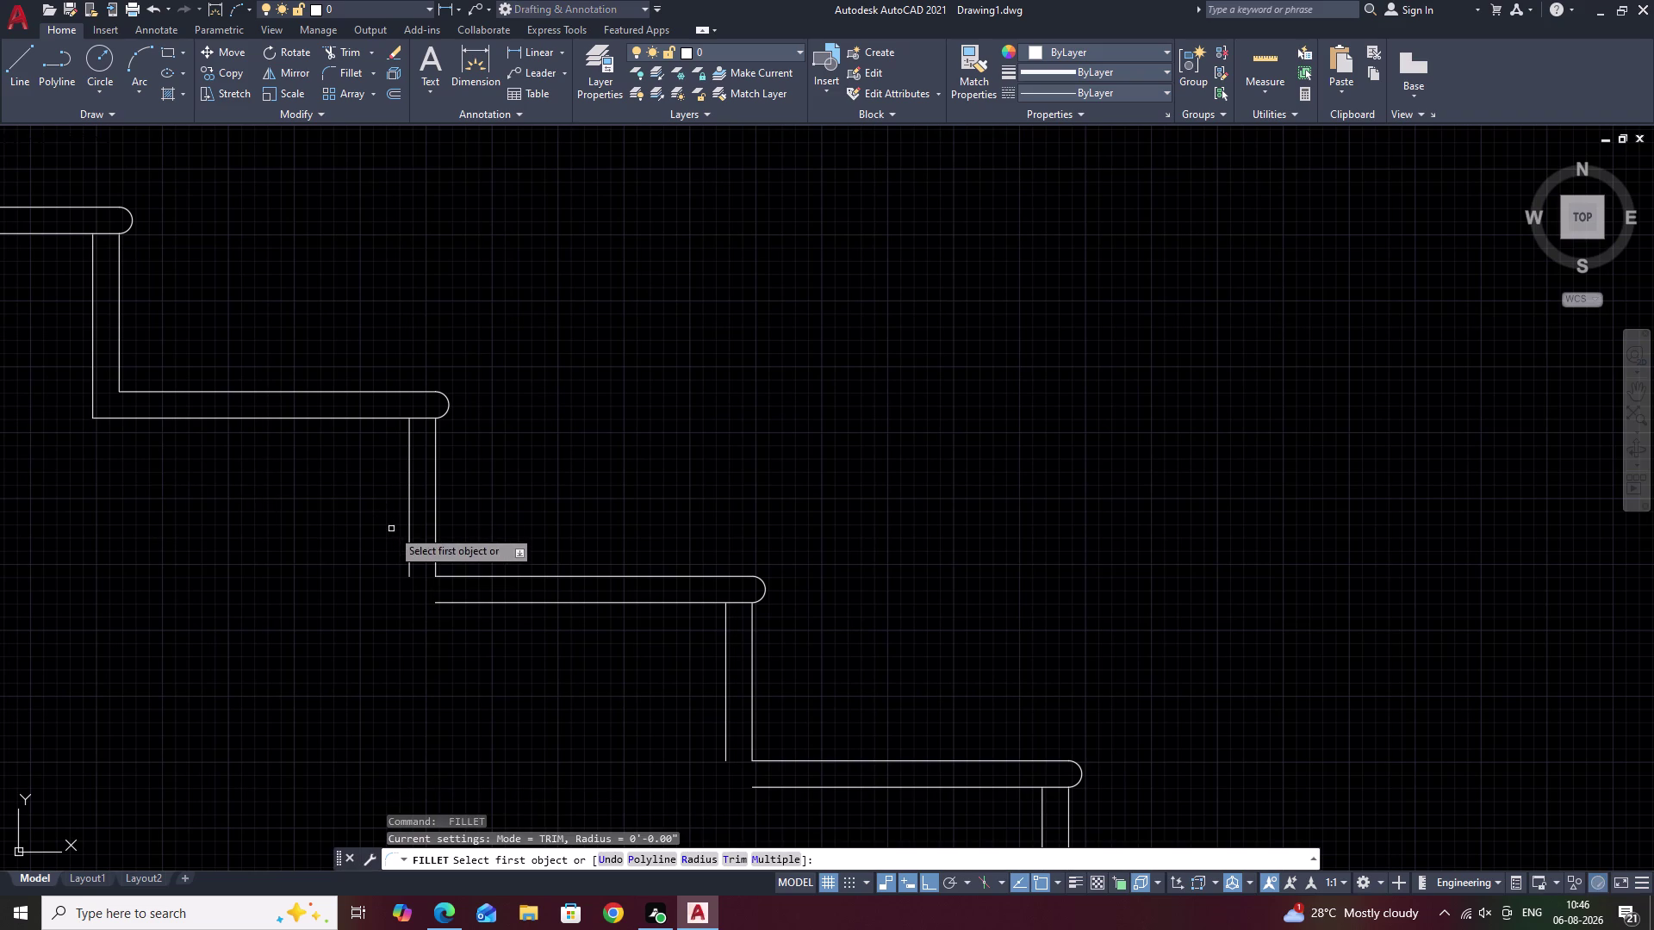
Square the first three riser-to-tread corners with zero-radius fillets.
click(410, 544)
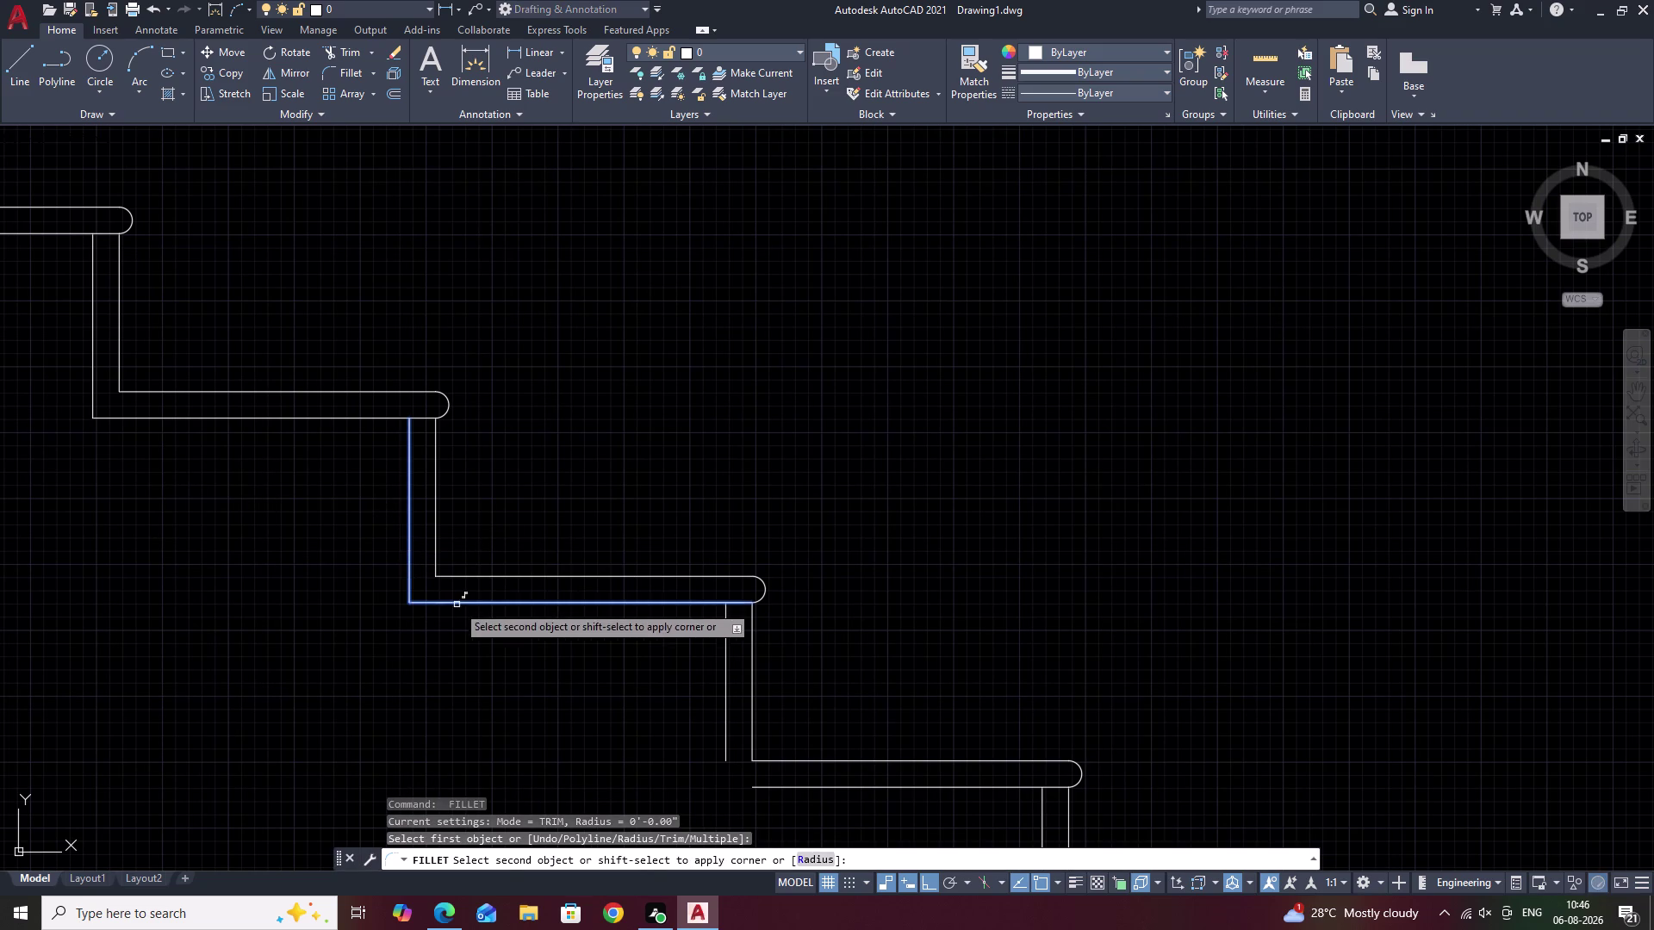
click(457, 605)
middle_drag(441, 644, 33, 337)
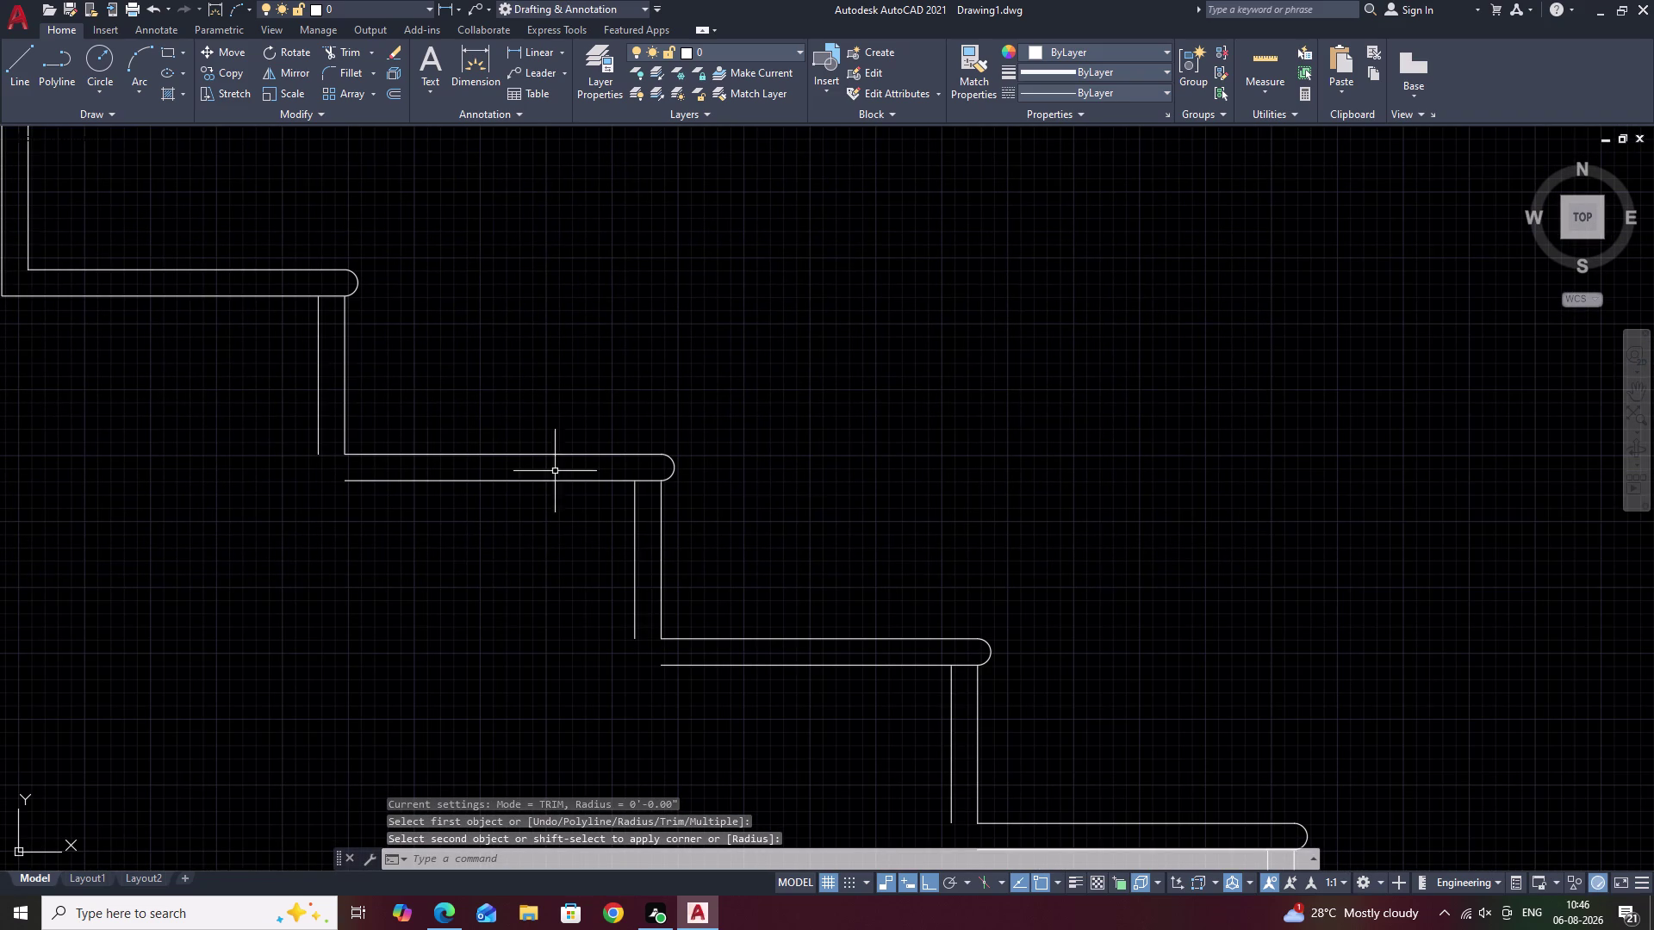
key(space)
click(316, 412)
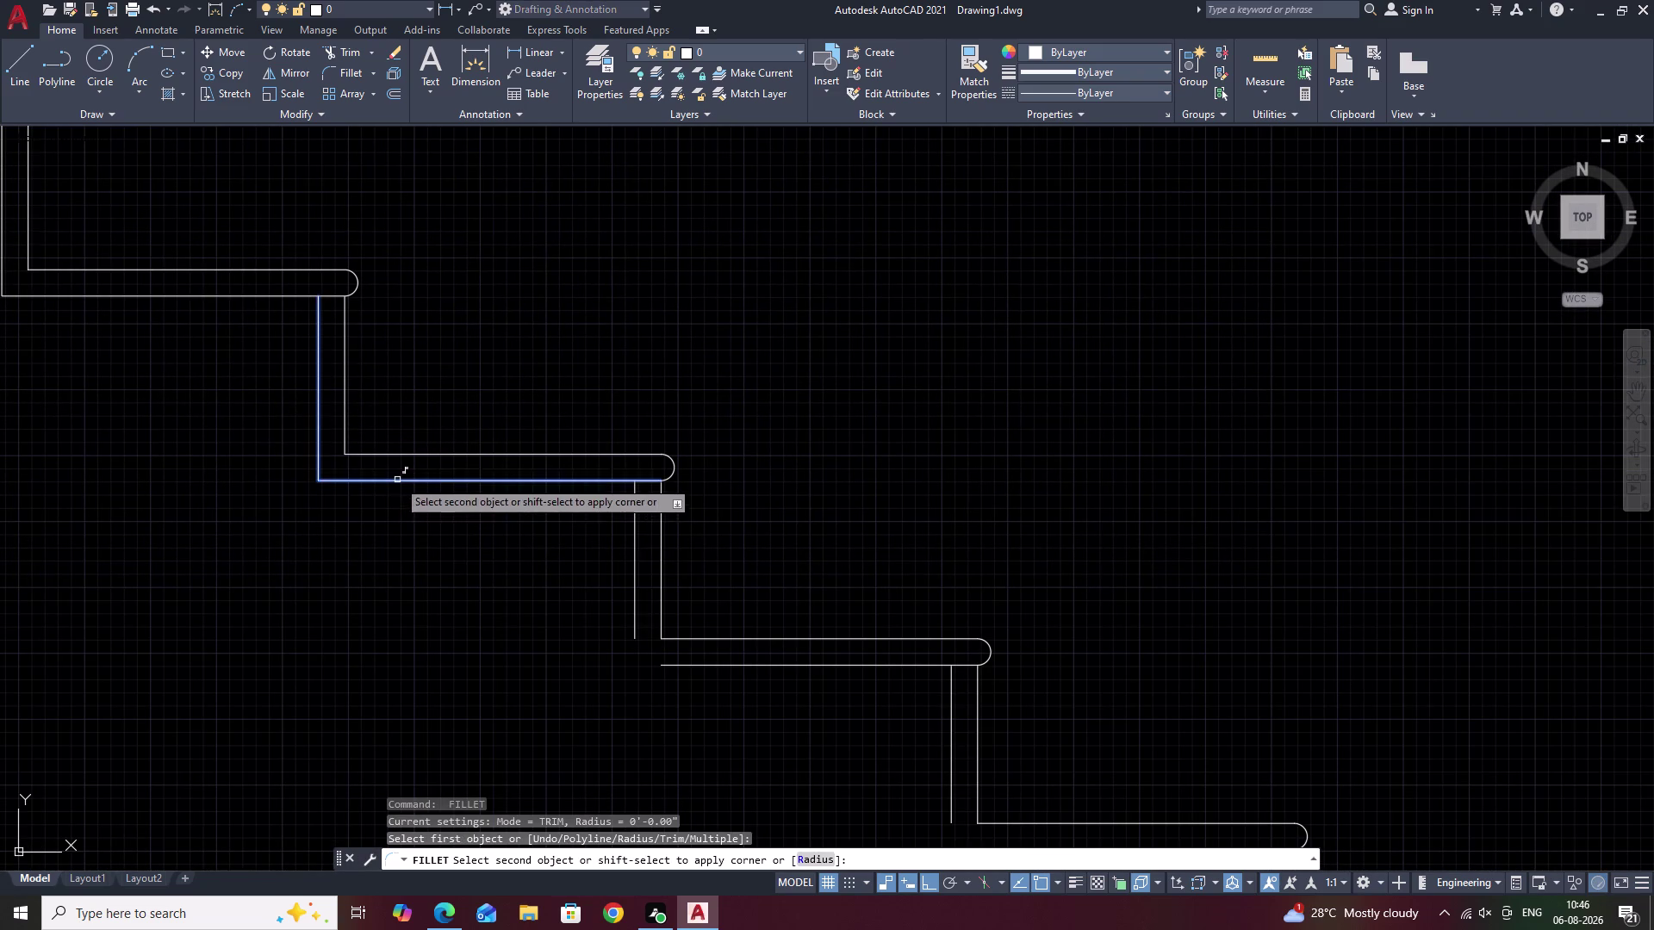
click(398, 480)
key(space)
click(636, 614)
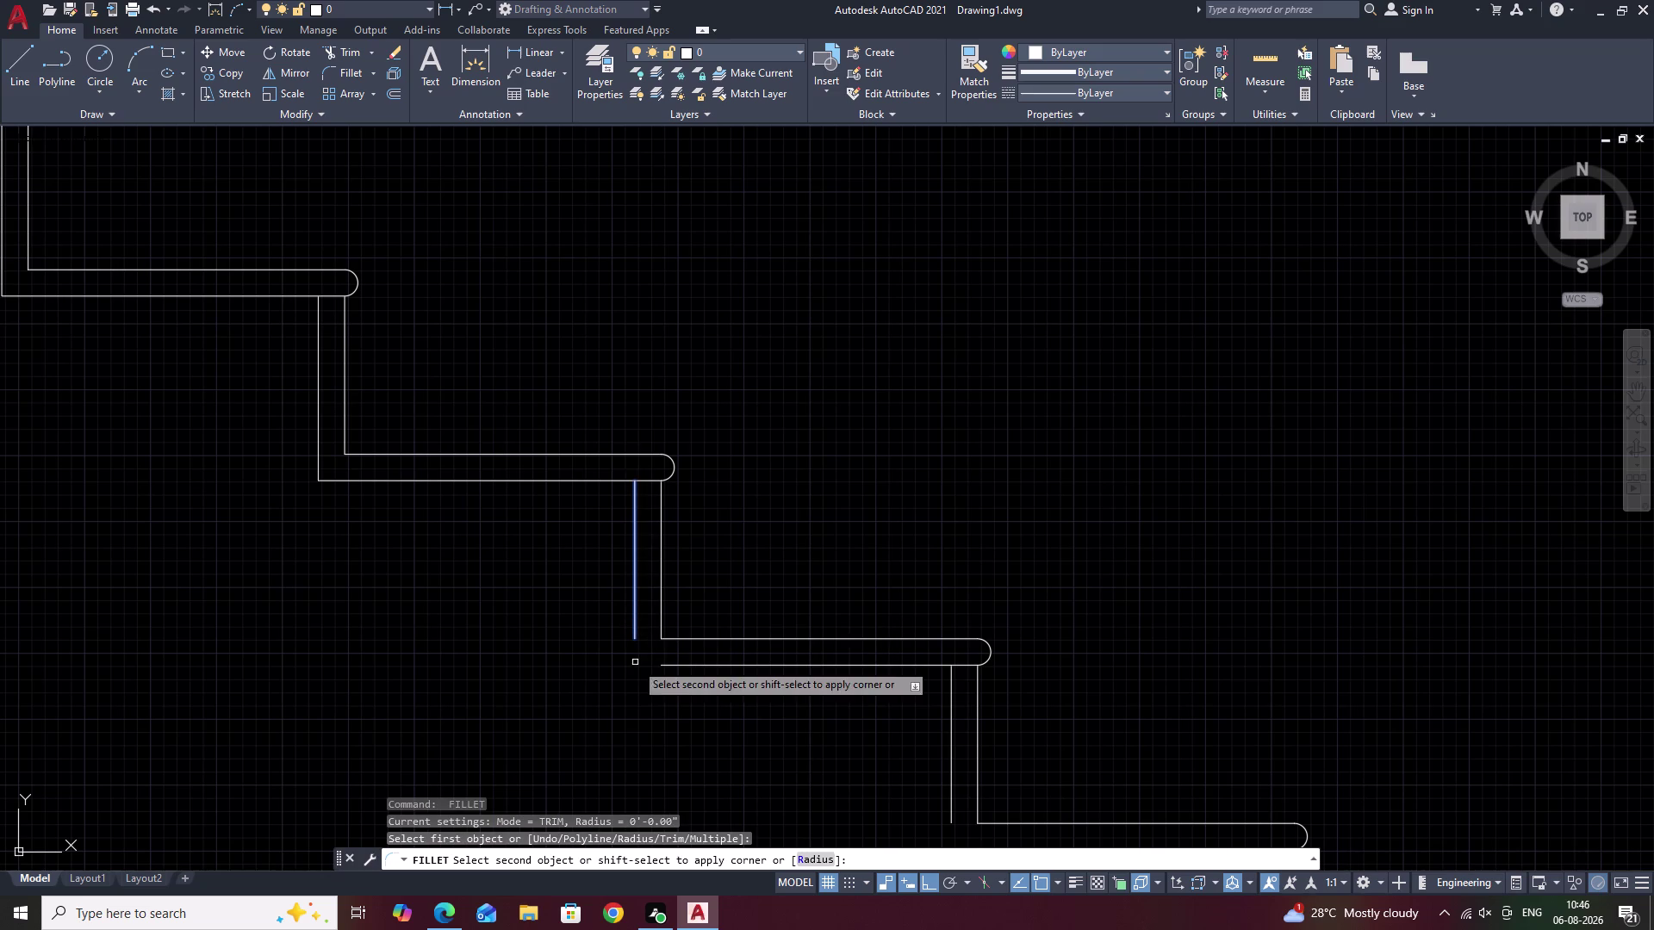
click(689, 665)
middle_drag(700, 712, 634, 529)
Zero-radius fillet the fourth riser to its tread and the upper riser to the landing.
key(space)
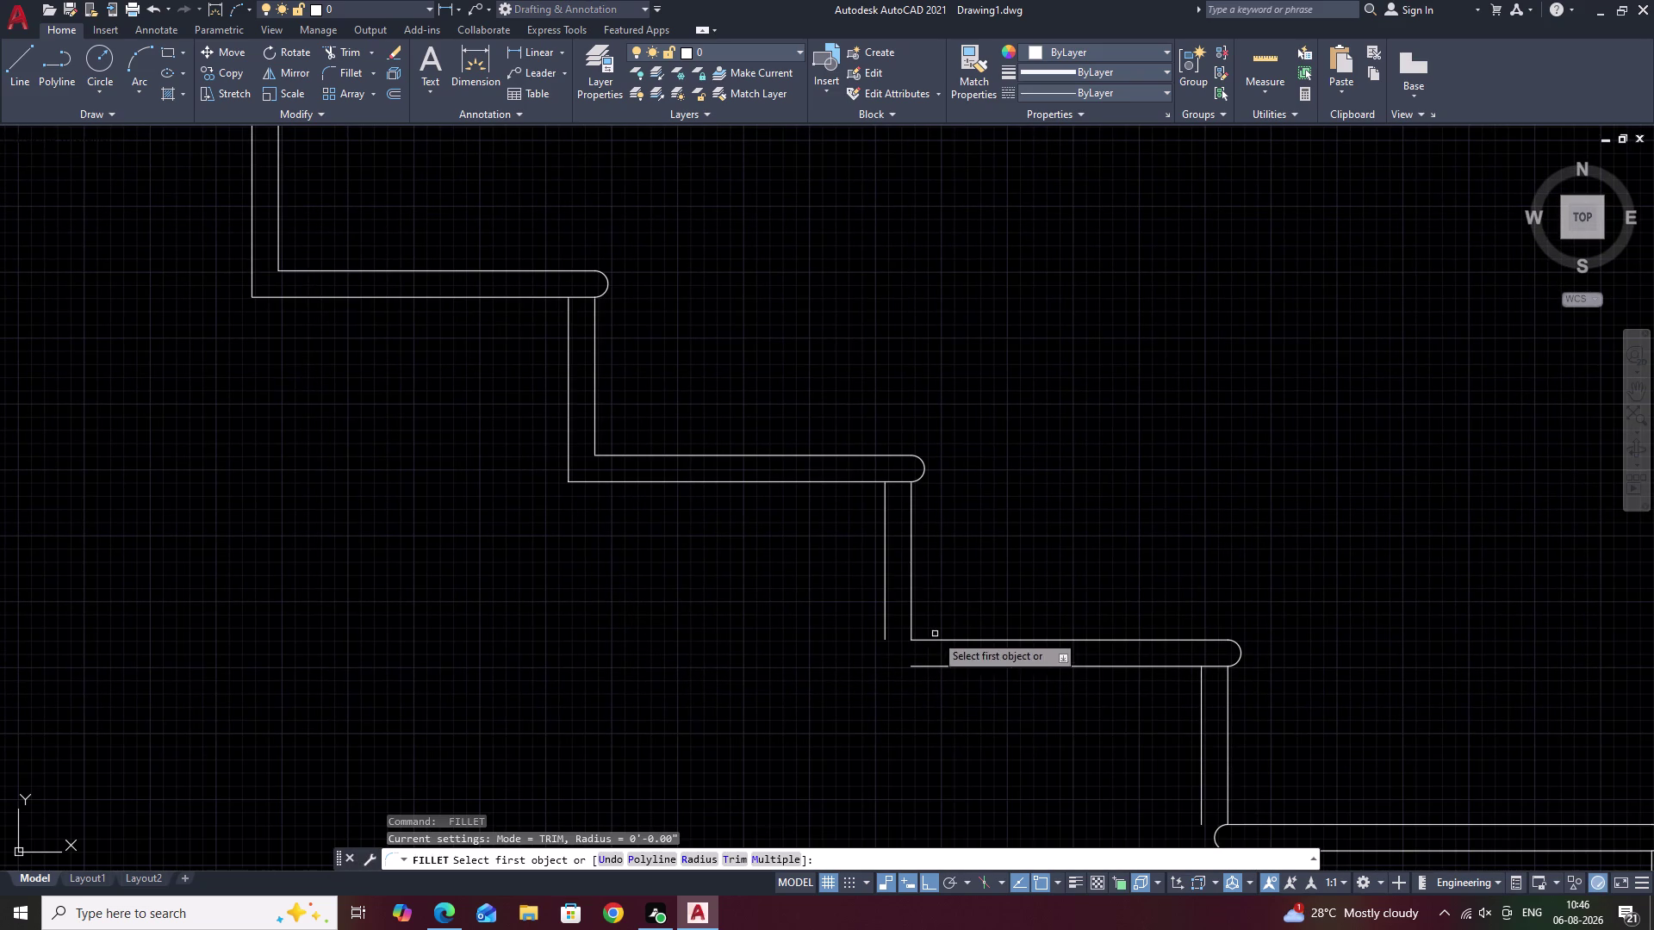
click(876, 629)
click(886, 628)
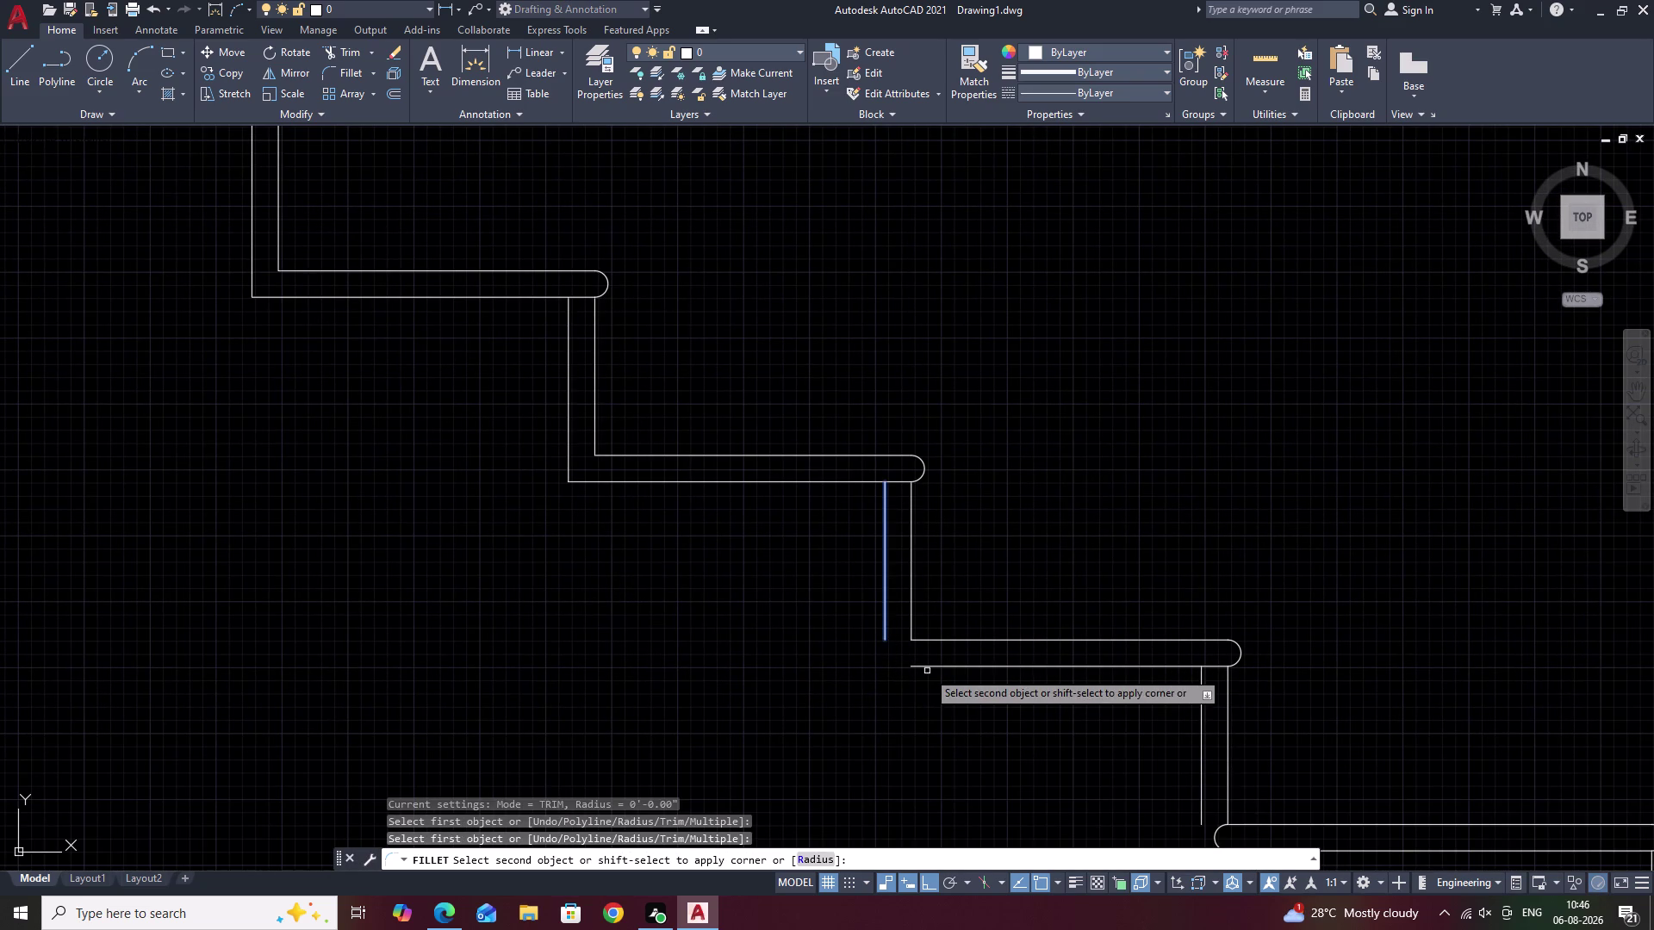
click(939, 664)
middle_drag(939, 709, 690, 414)
key(space)
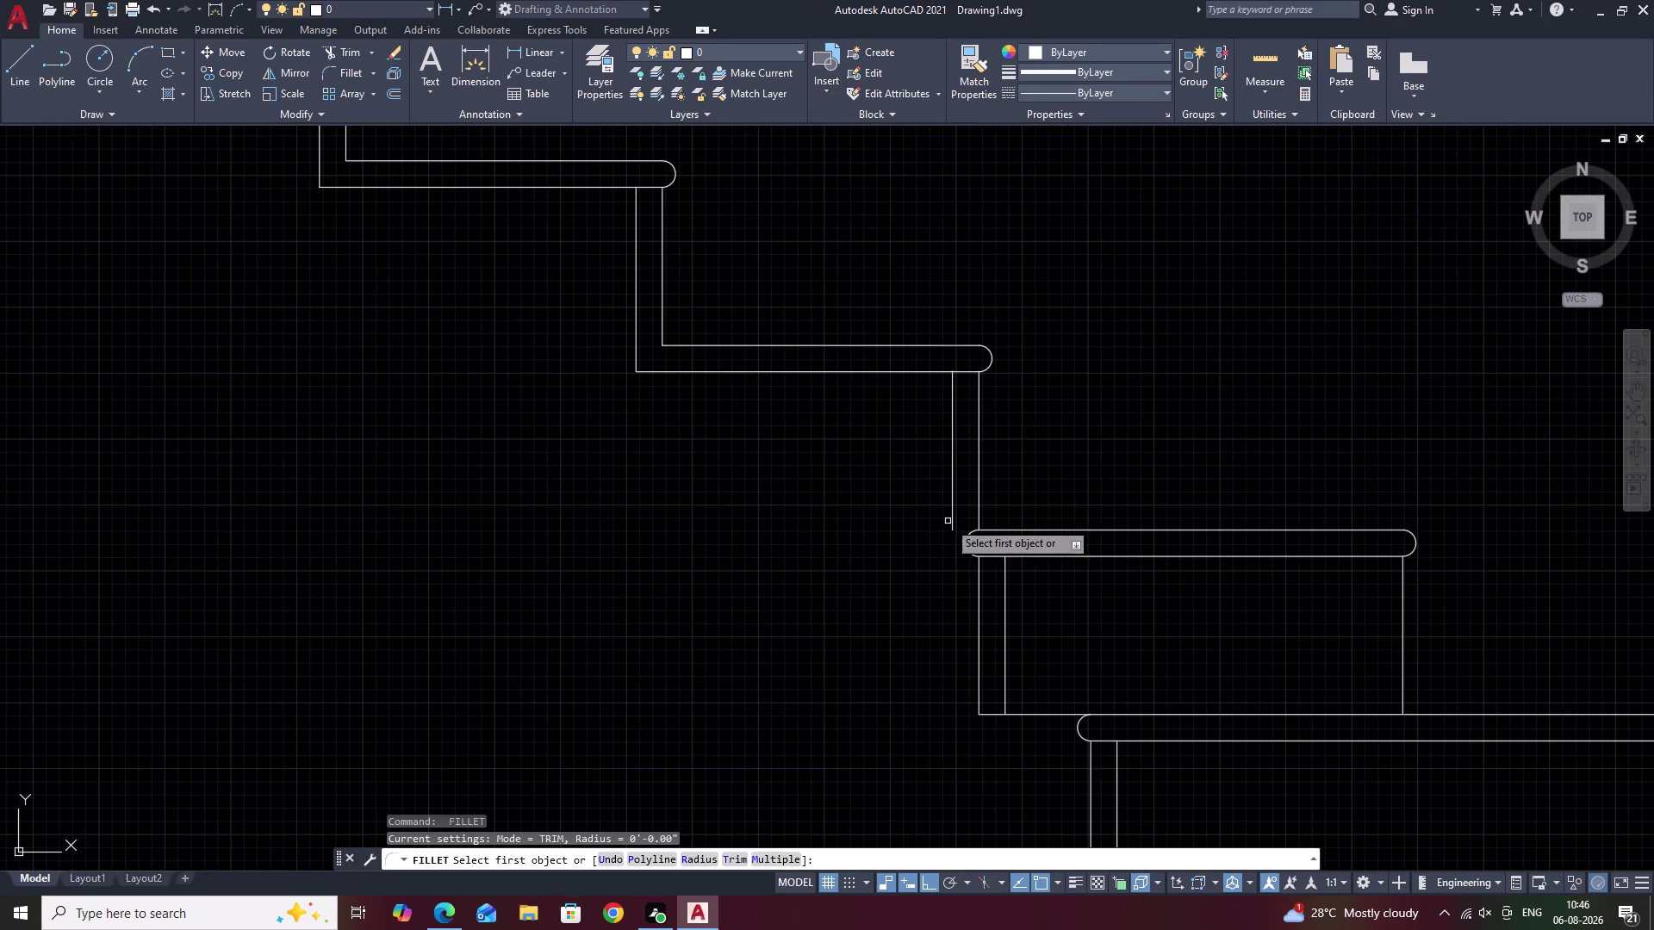
click(951, 527)
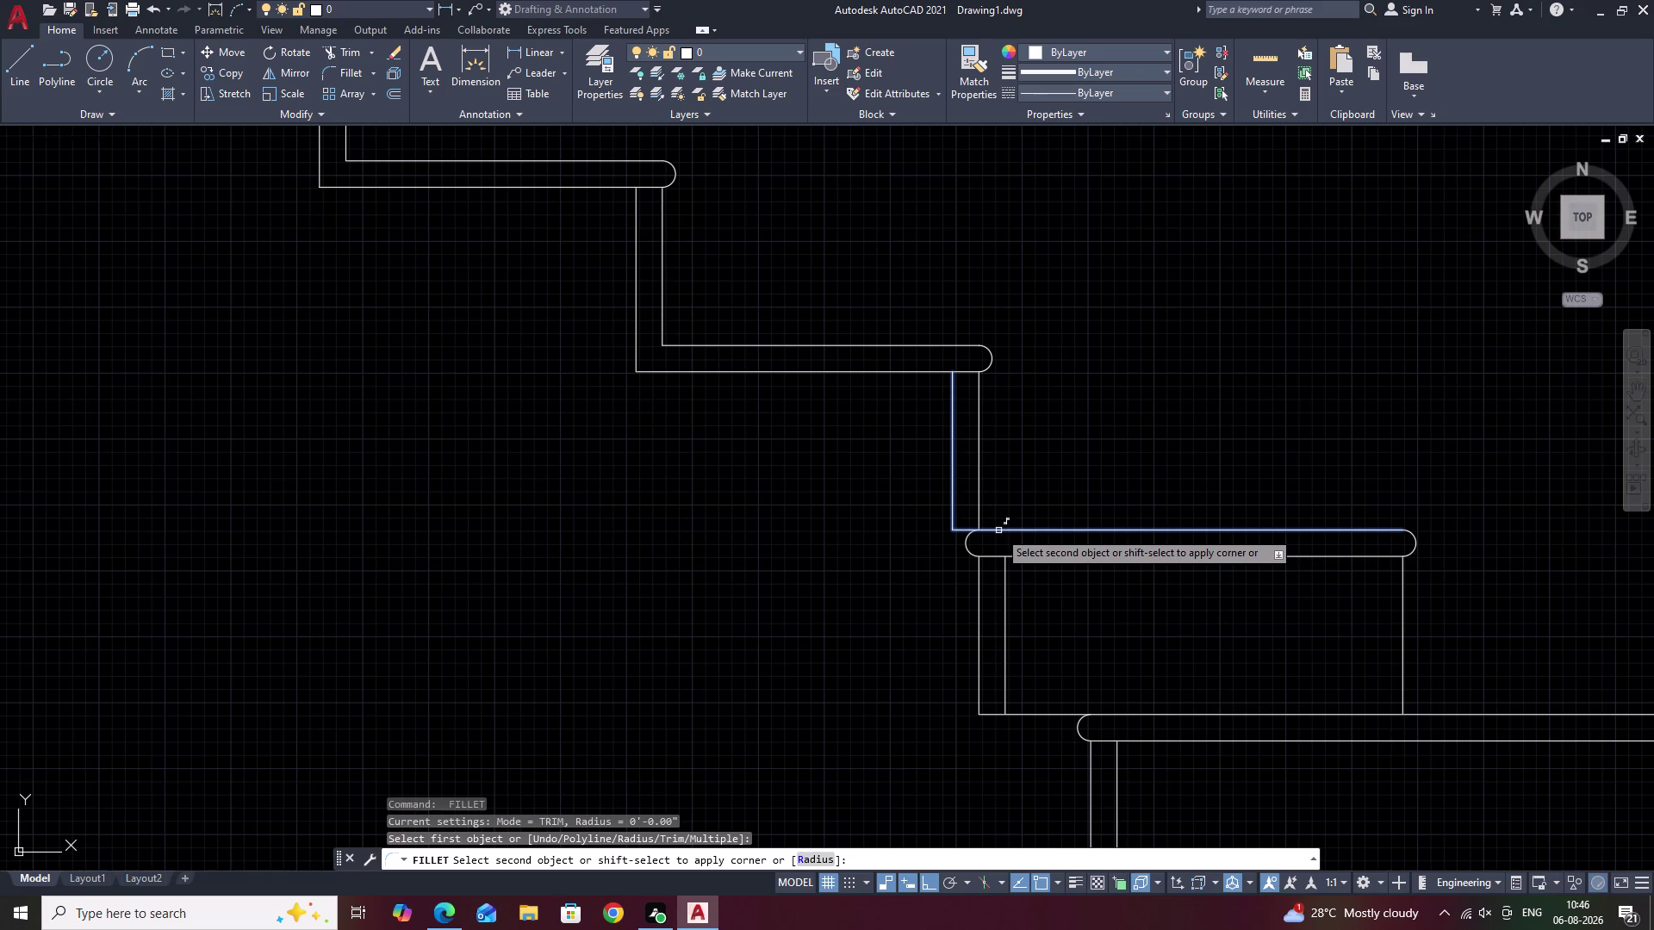
click(998, 530)
scroll(down, 3)
middle_drag(852, 635, 1041, 636)
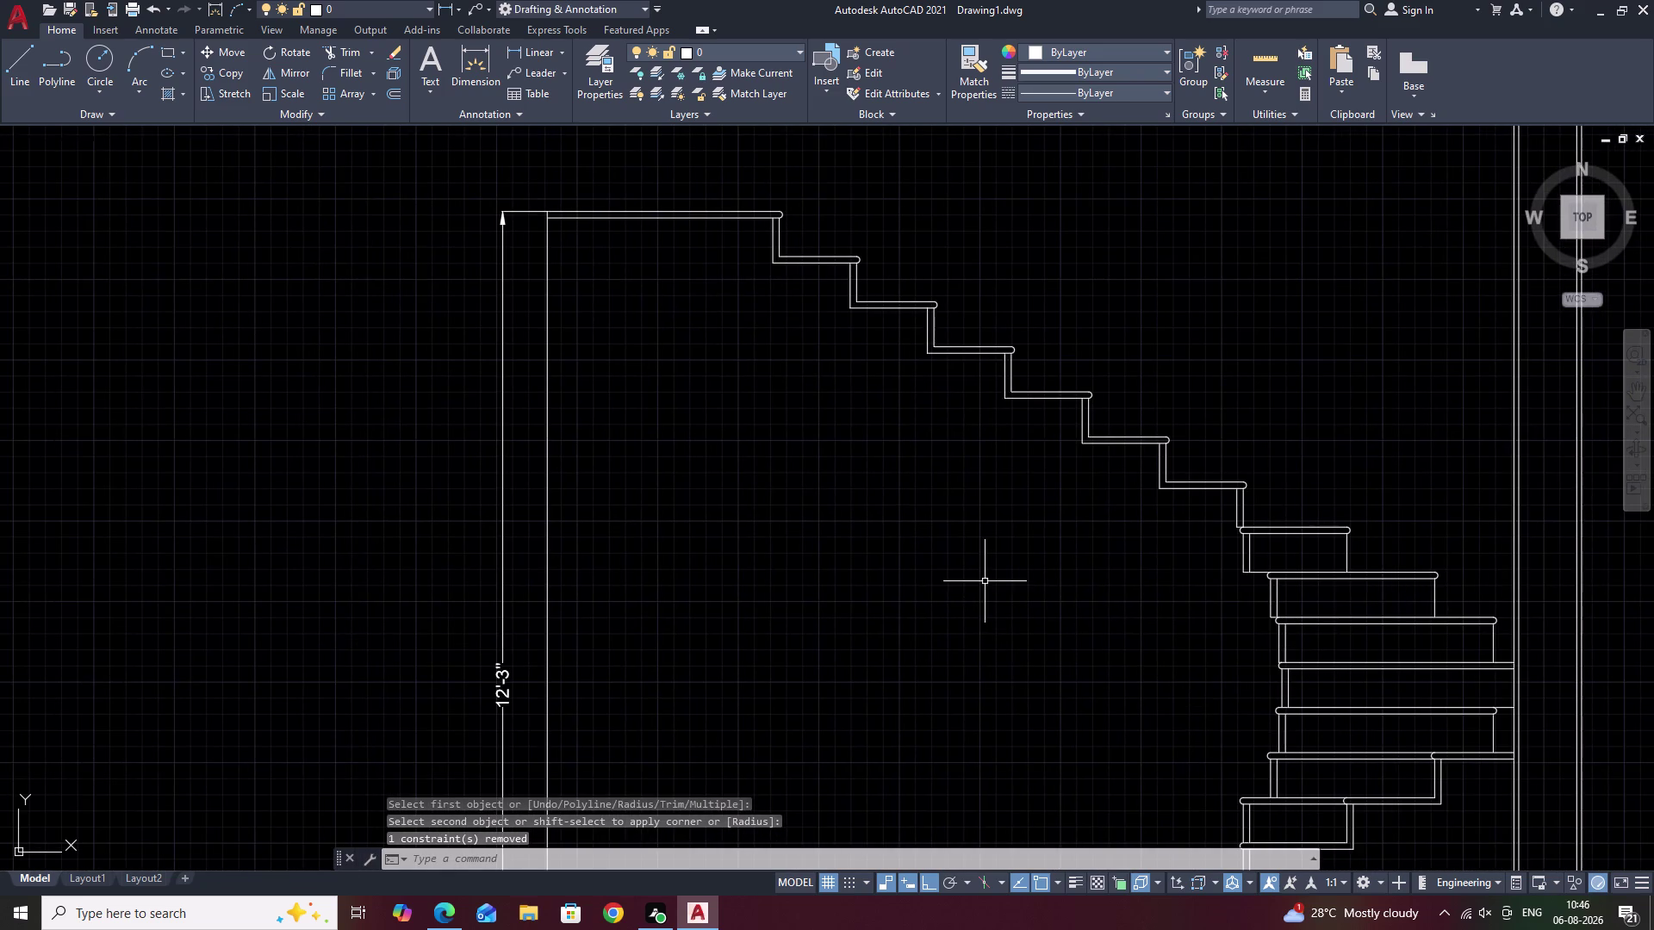
key(Escape)
scroll(down, 3)
middle_drag(984, 591, 966, 519)
scroll(up, 3)
middle_drag(963, 656, 974, 283)
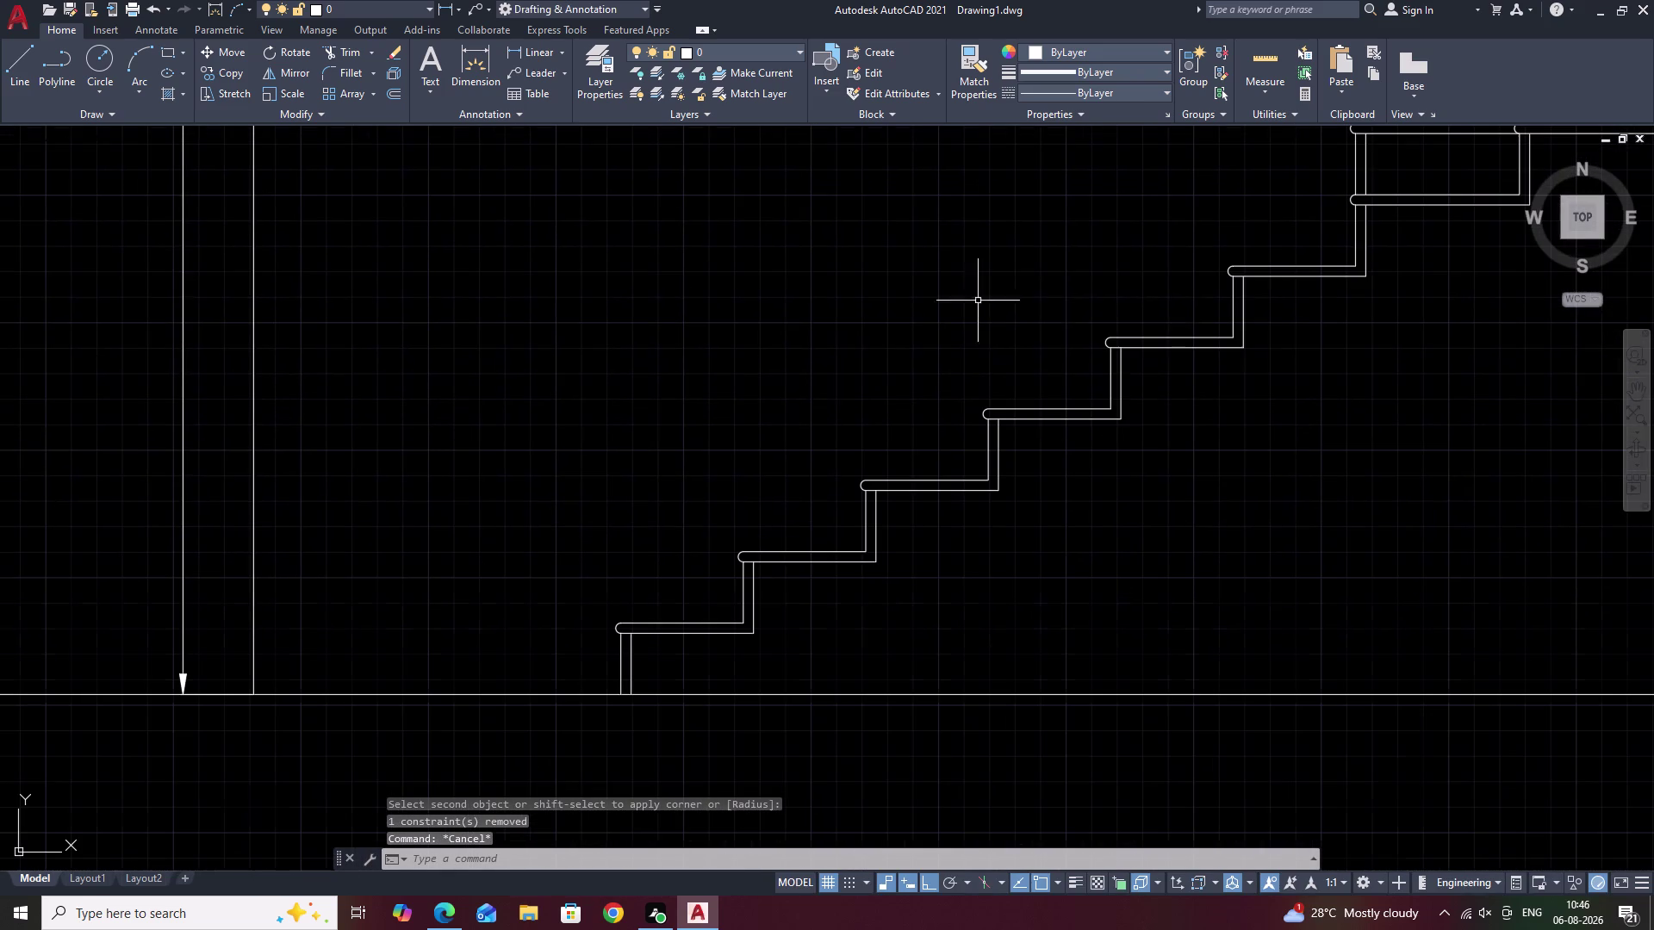
Extend the first five lower-flight riser lines down to their treads with EX.
text(EX)
key(space)
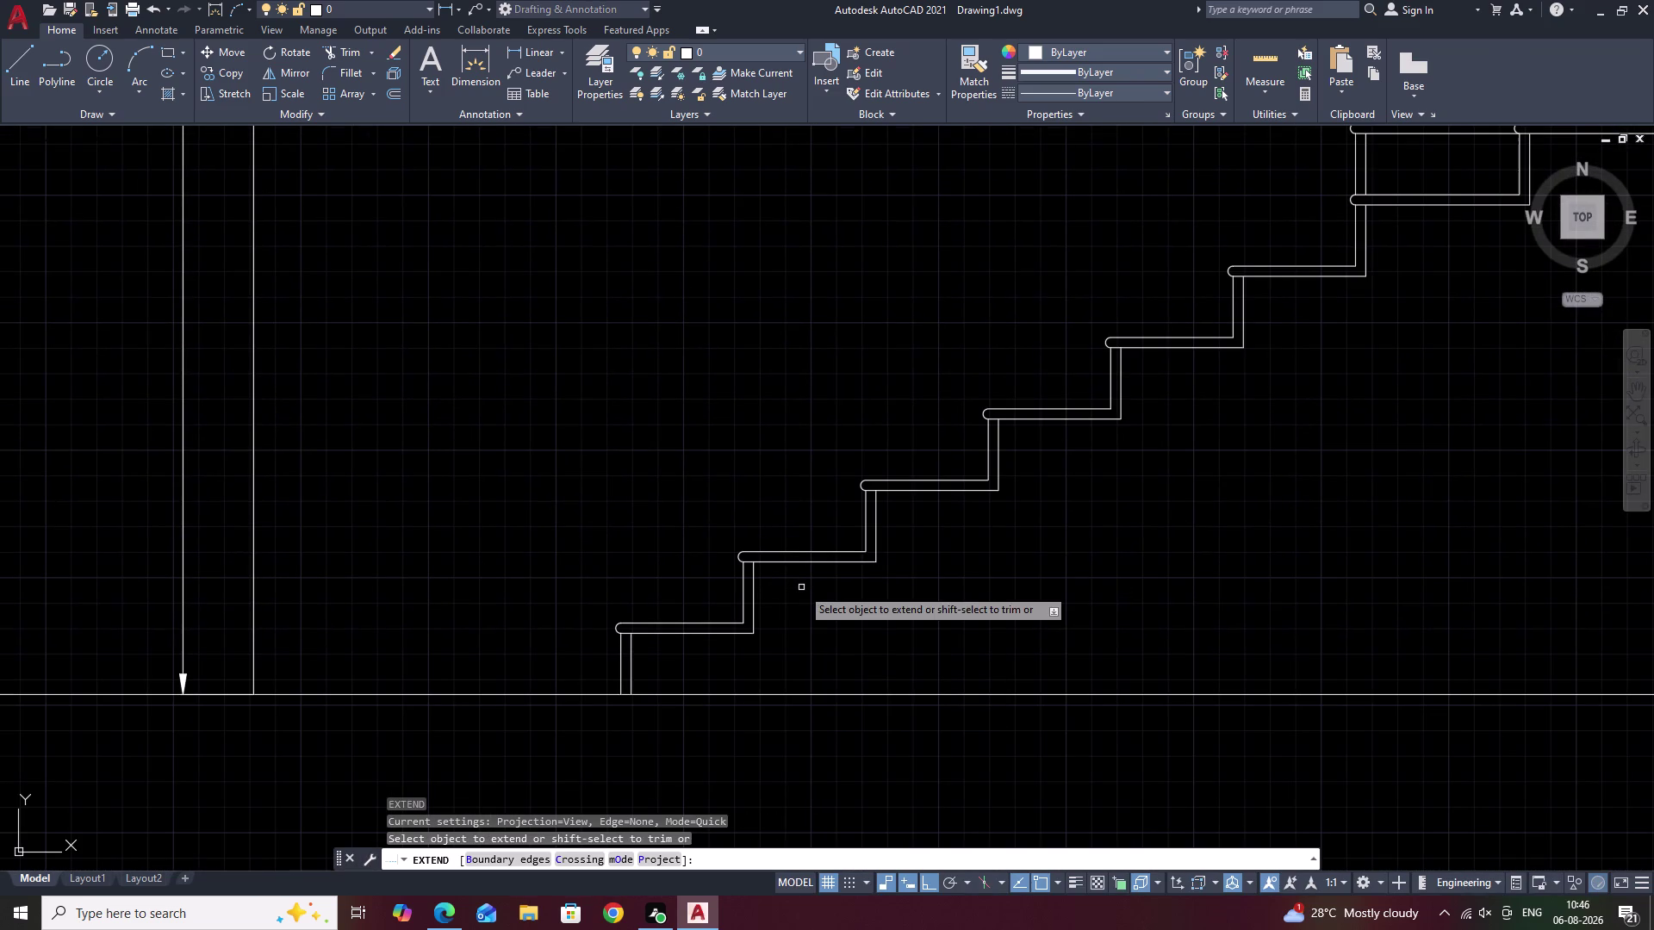
click(745, 599)
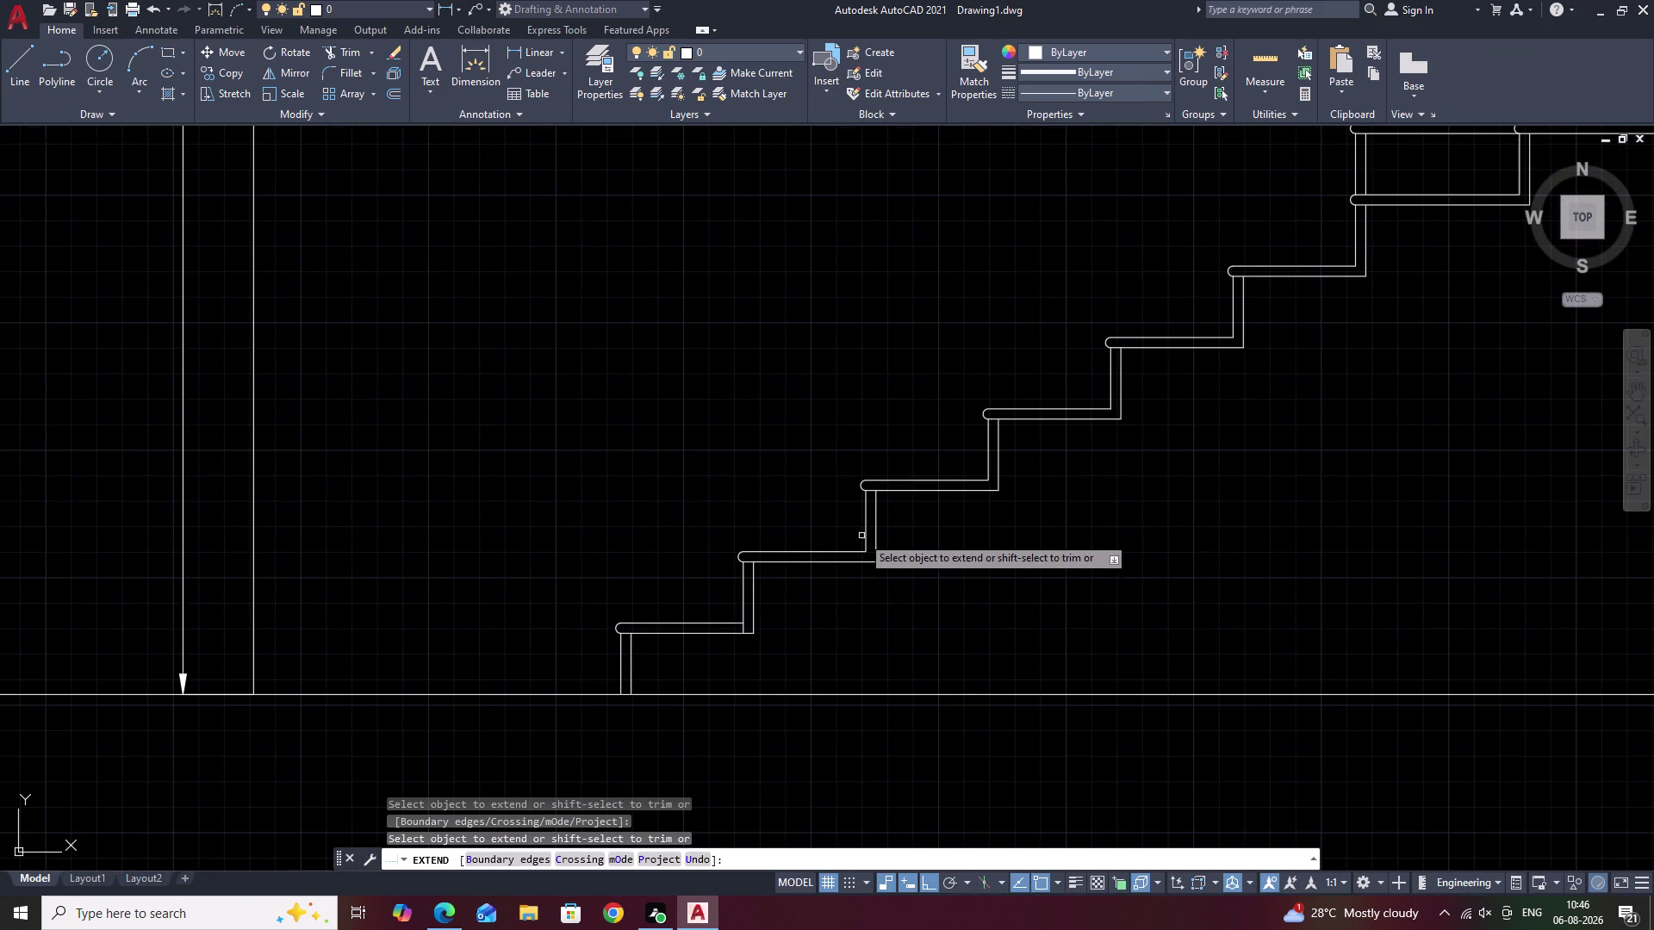
click(864, 532)
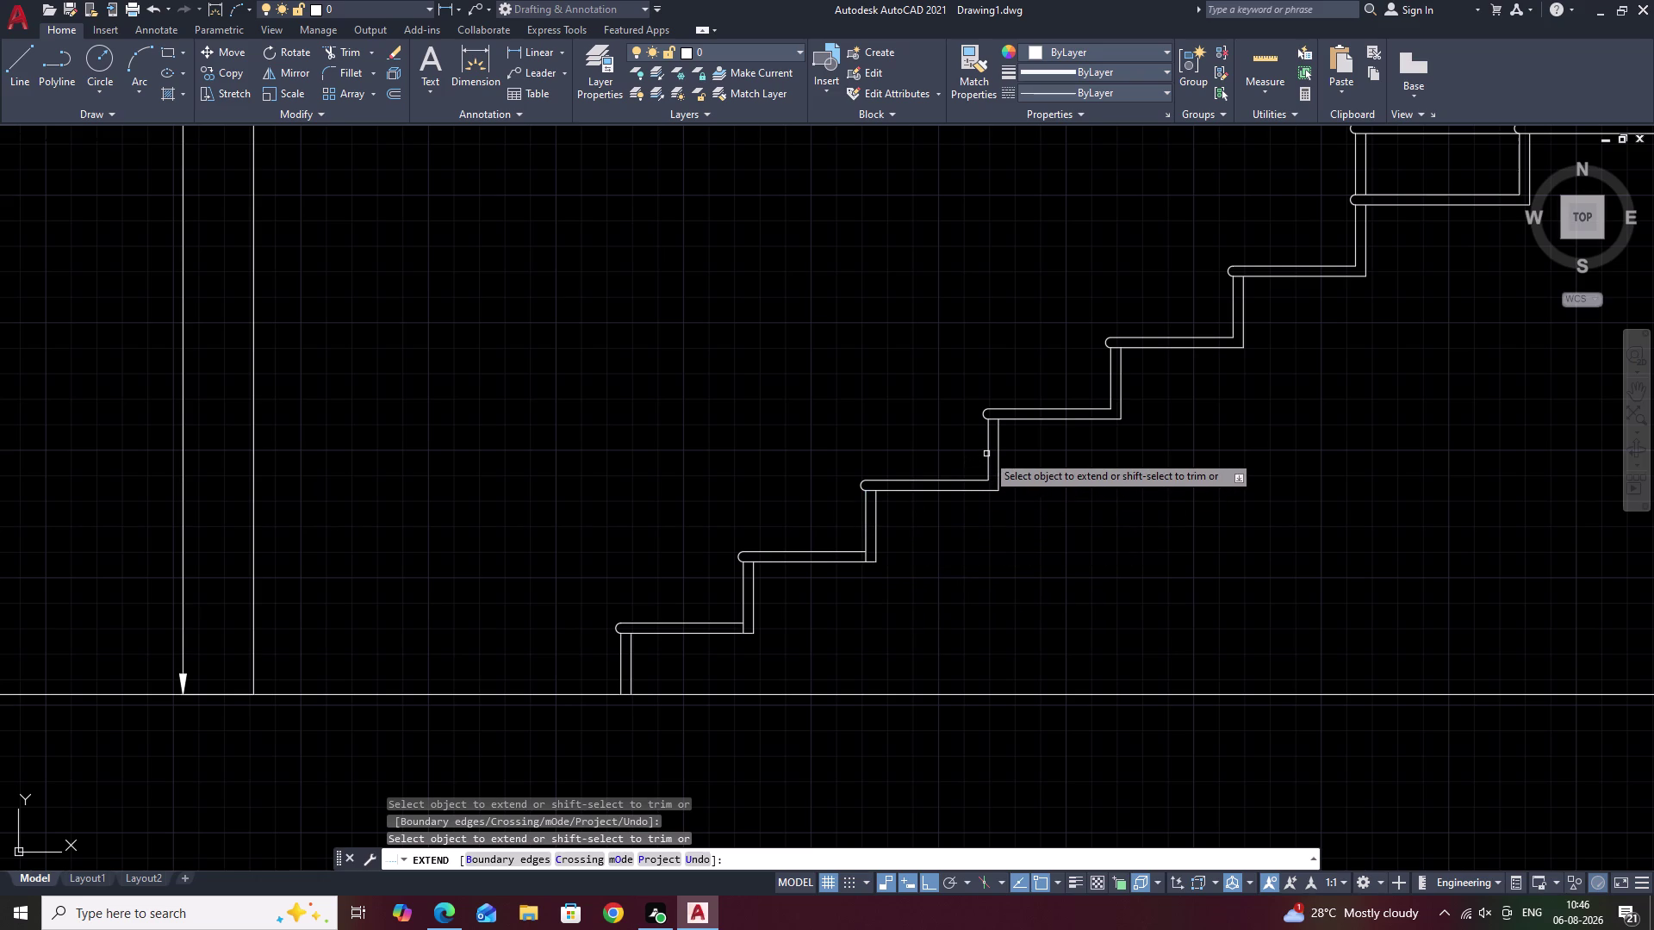
click(987, 454)
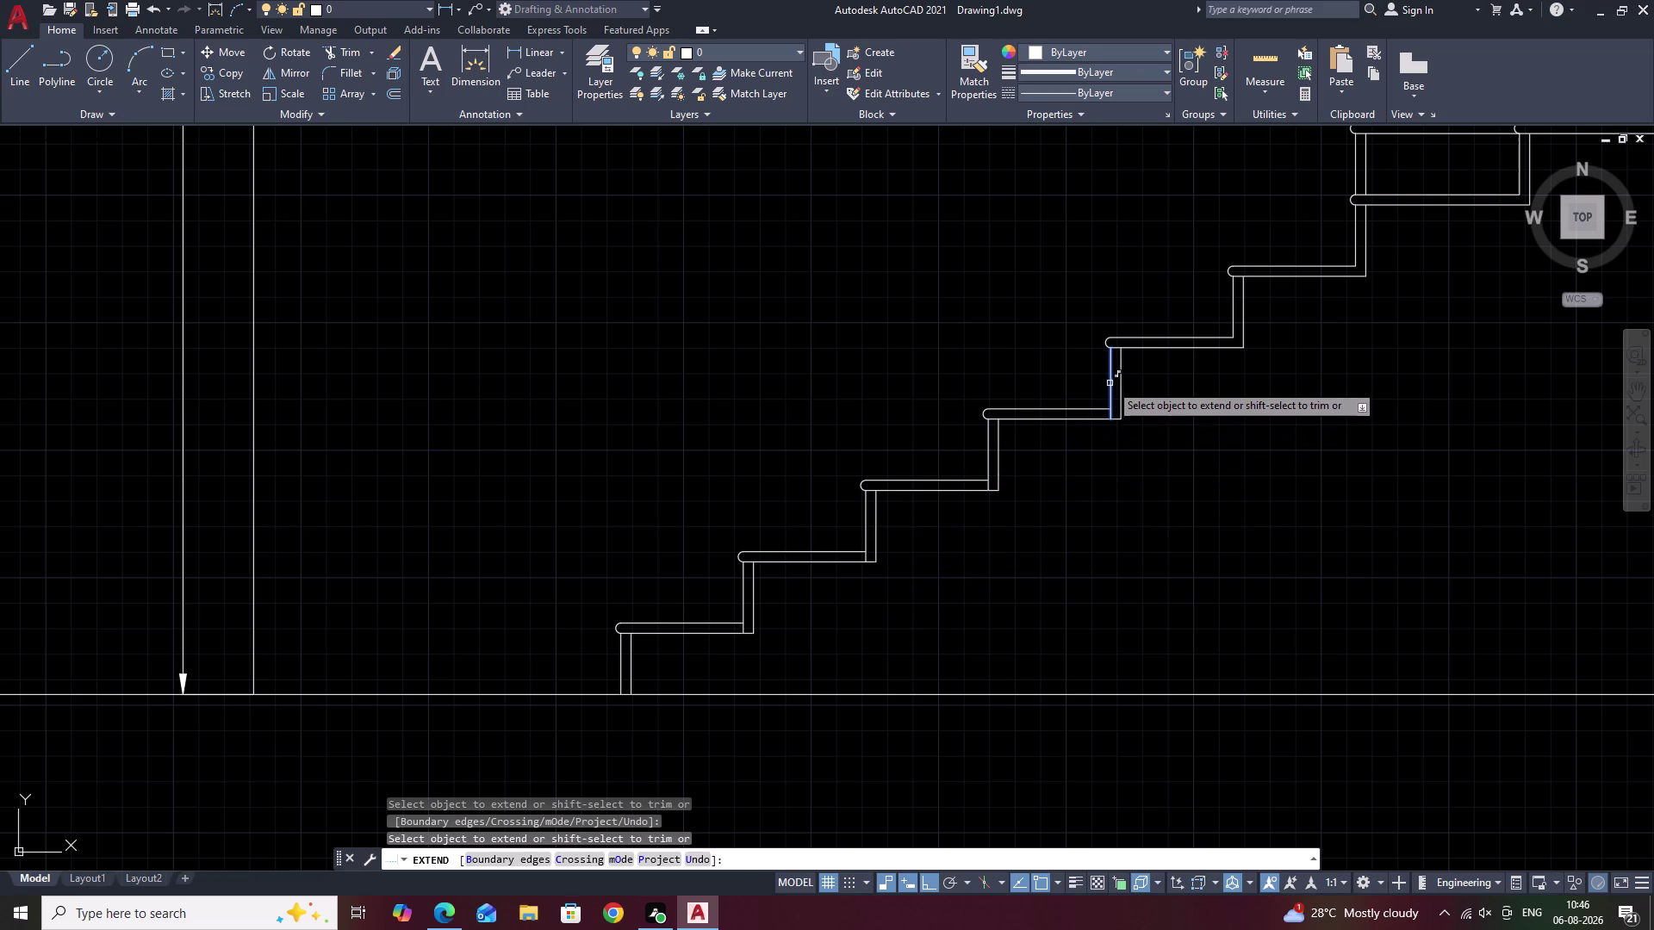
click(1110, 383)
click(1232, 320)
middle_drag(1297, 323, 1182, 438)
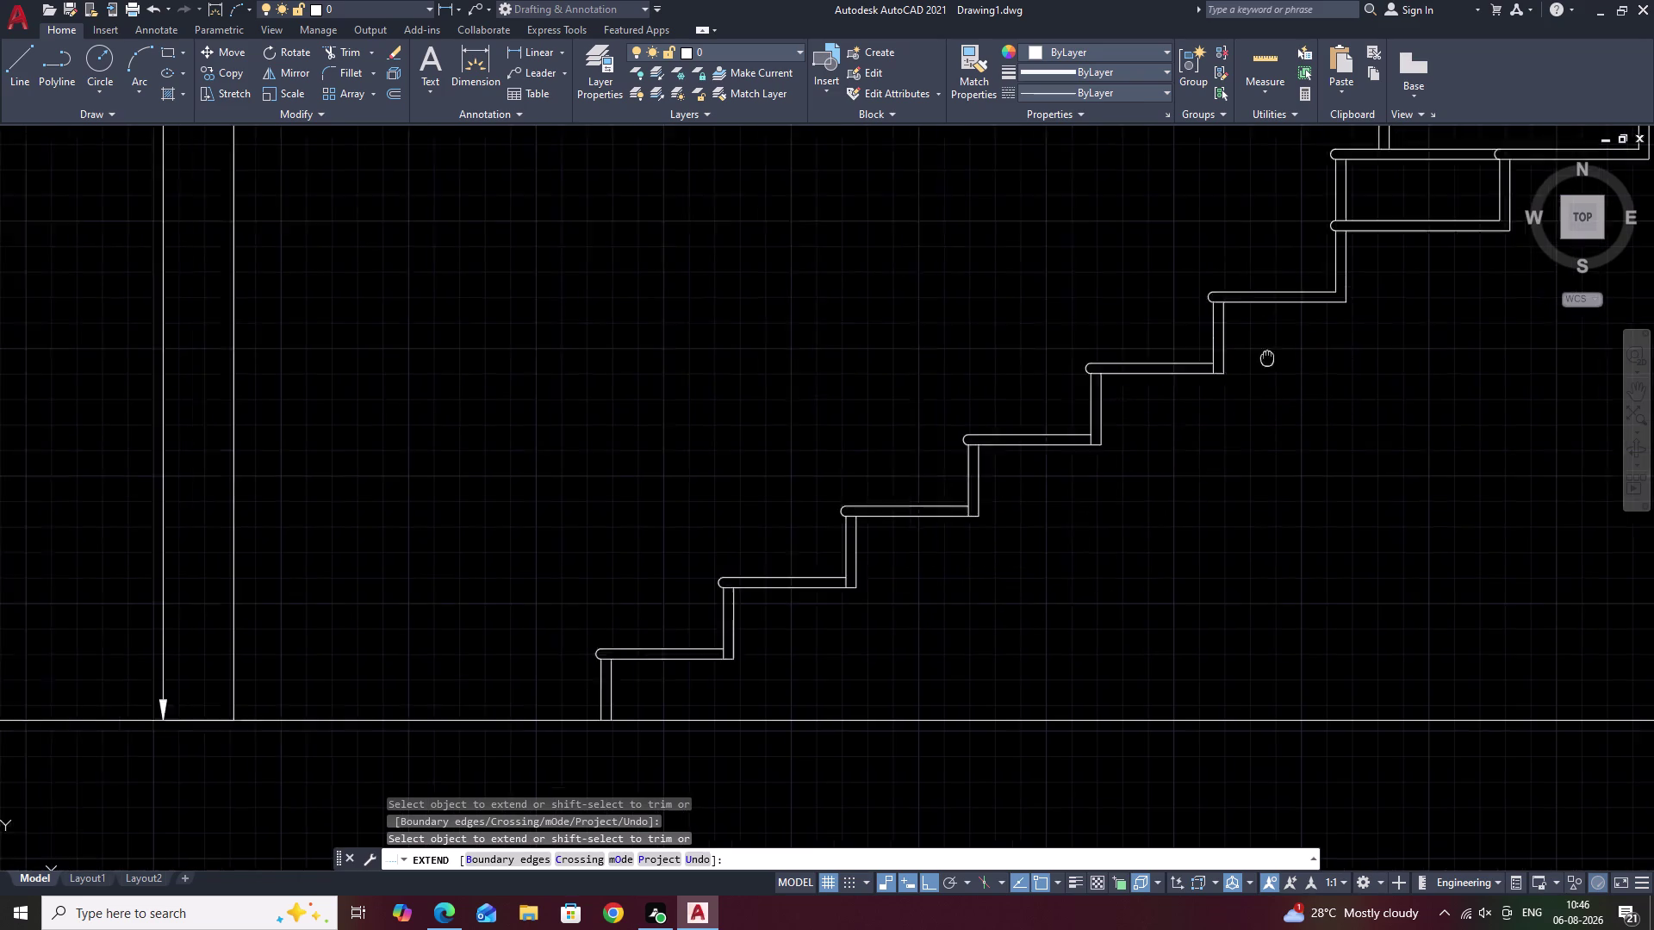
middle_drag(1182, 438, 899, 701)
Extend two more risers and the riser near the landing down to their treads.
click(958, 630)
middle_drag(1122, 632, 995, 701)
click(991, 627)
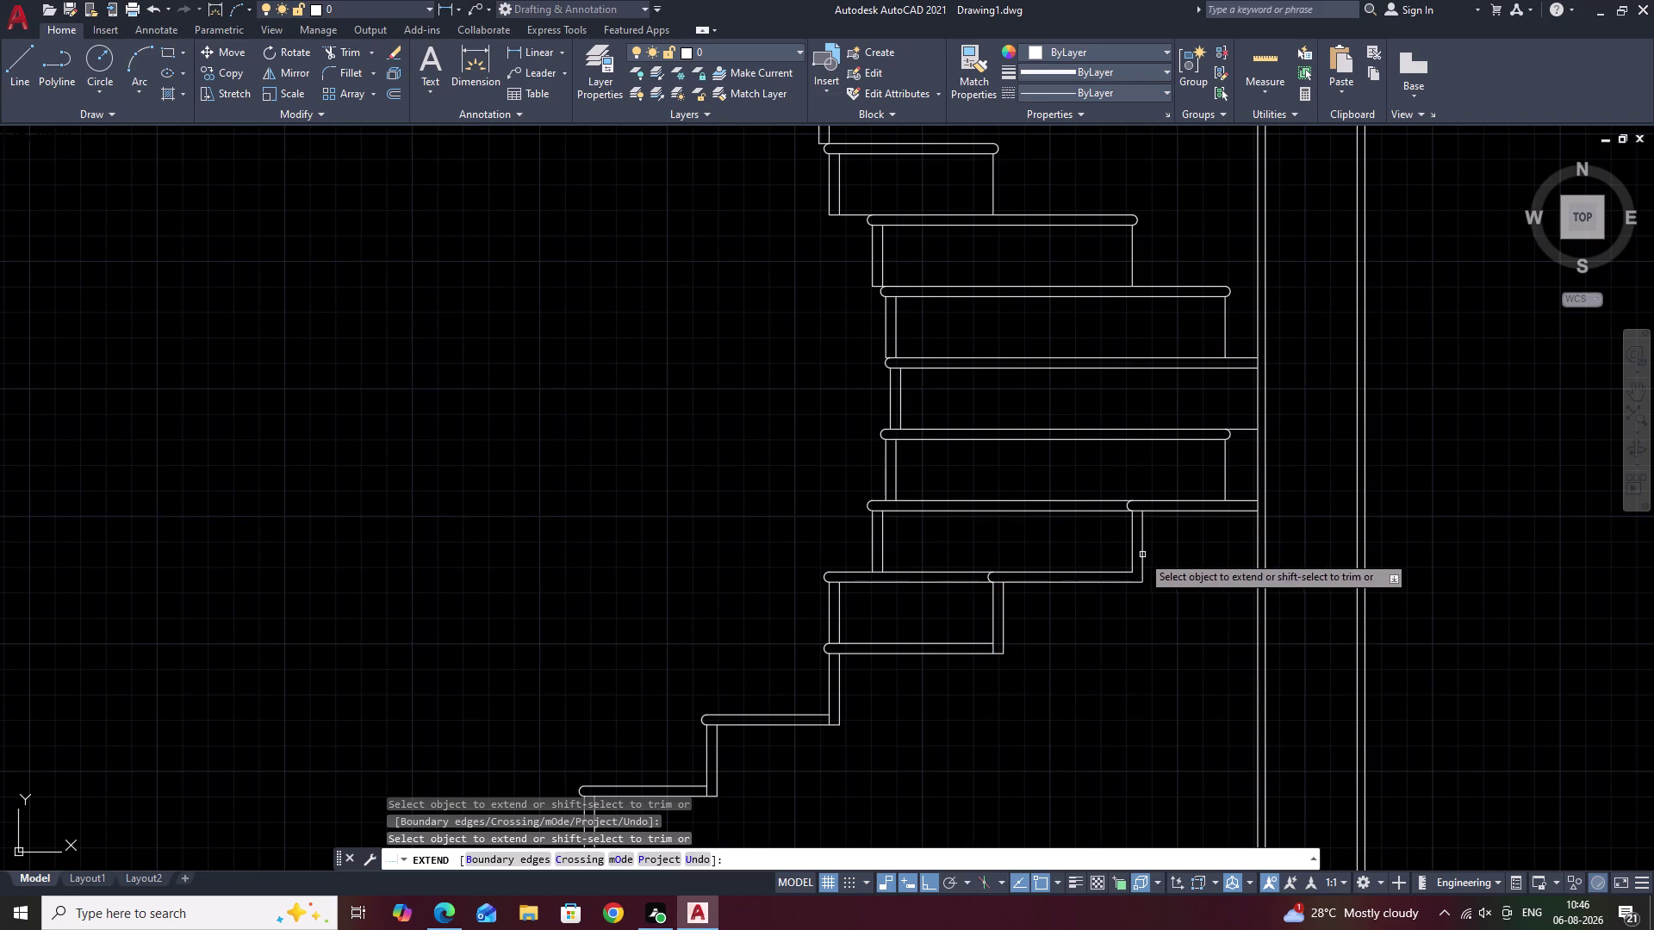
click(1134, 553)
middle_drag(1079, 668, 1152, 828)
scroll(down, 3)
middle_drag(630, 405, 905, 647)
scroll(up, 3)
middle_drag(657, 417, 711, 605)
scroll(up, 3)
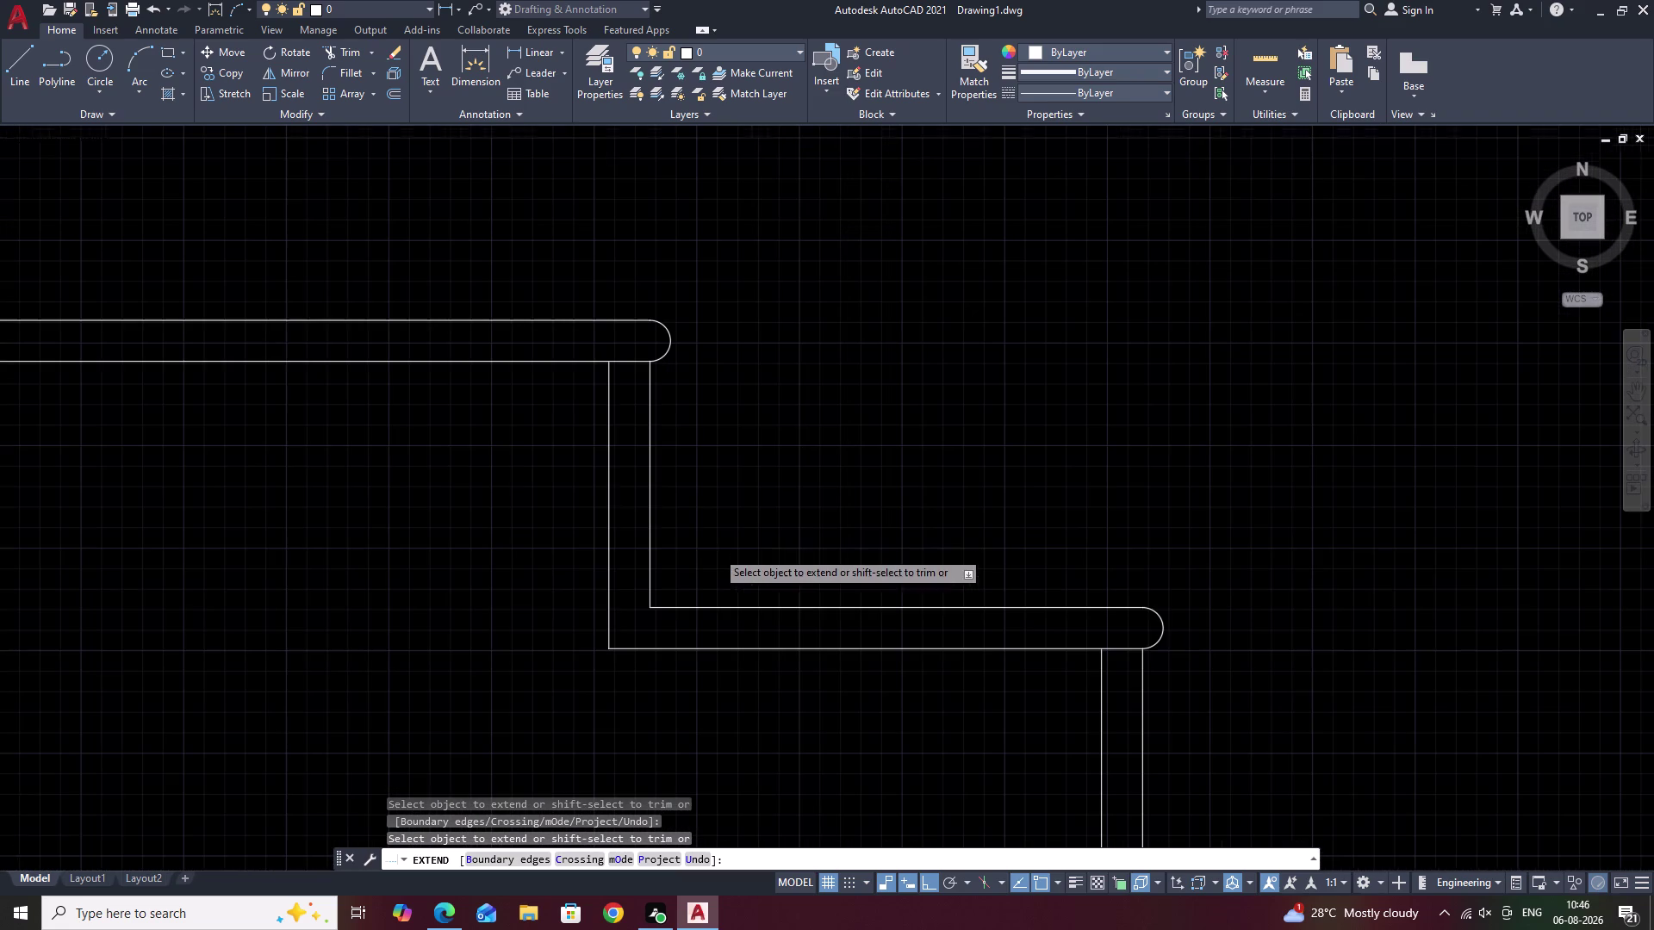
Extend three upper-flight riser lines down to their treads.
click(649, 564)
middle_drag(743, 765, 580, 389)
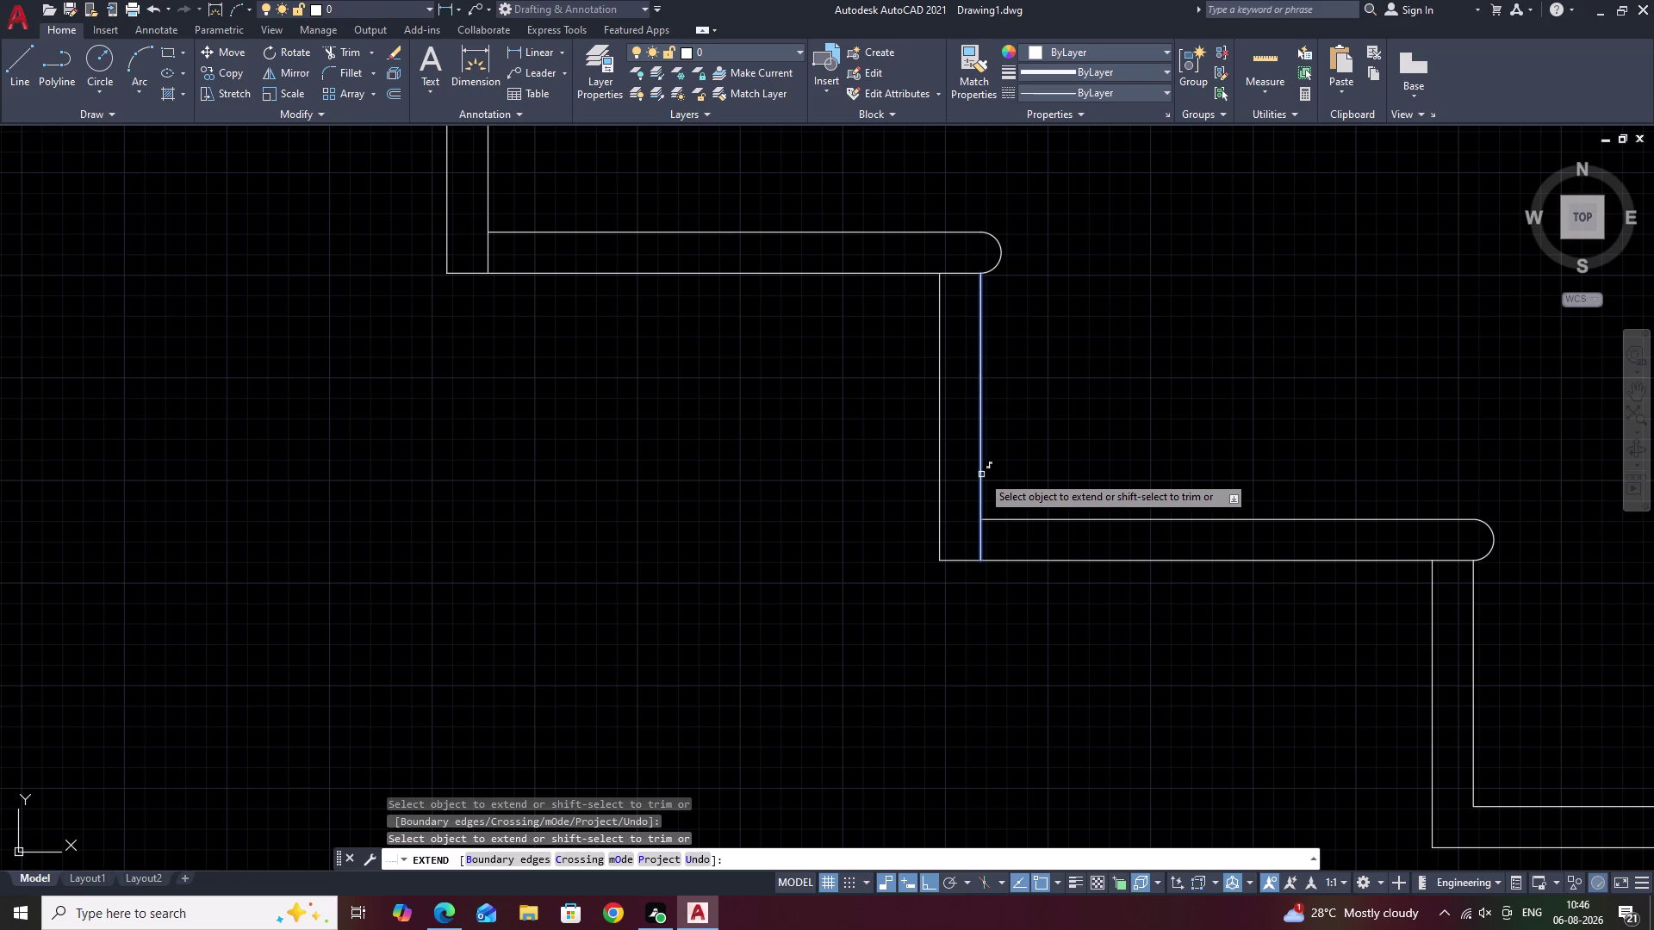
click(981, 475)
middle_drag(1021, 729, 926, 737)
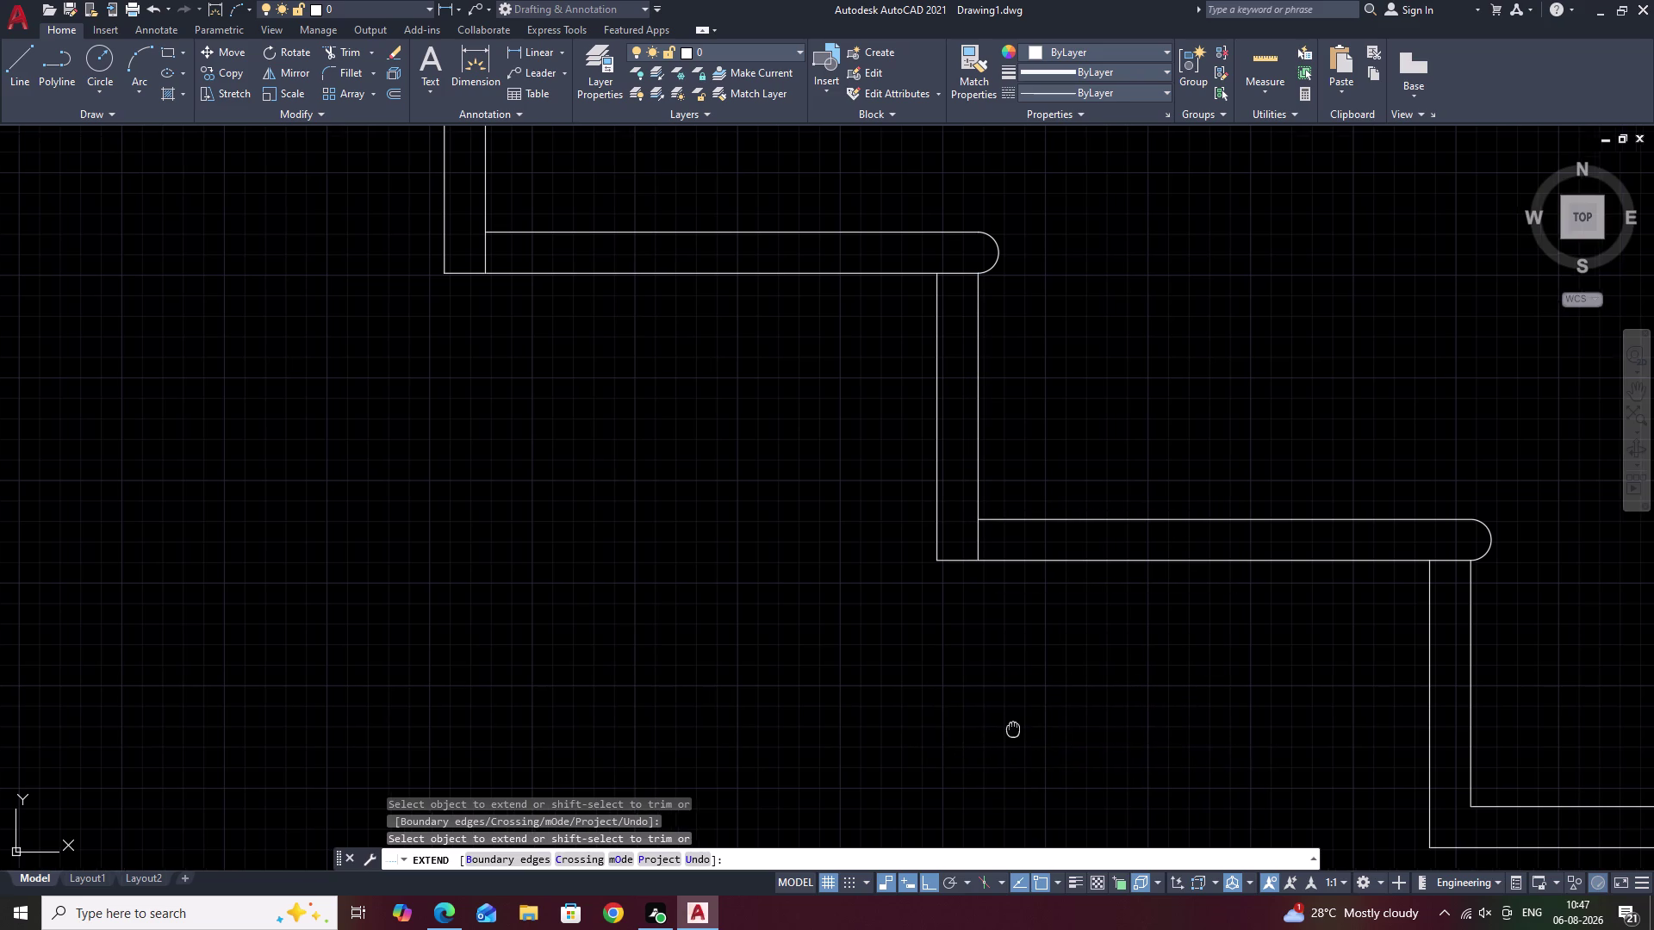
middle_drag(926, 737, 476, 657)
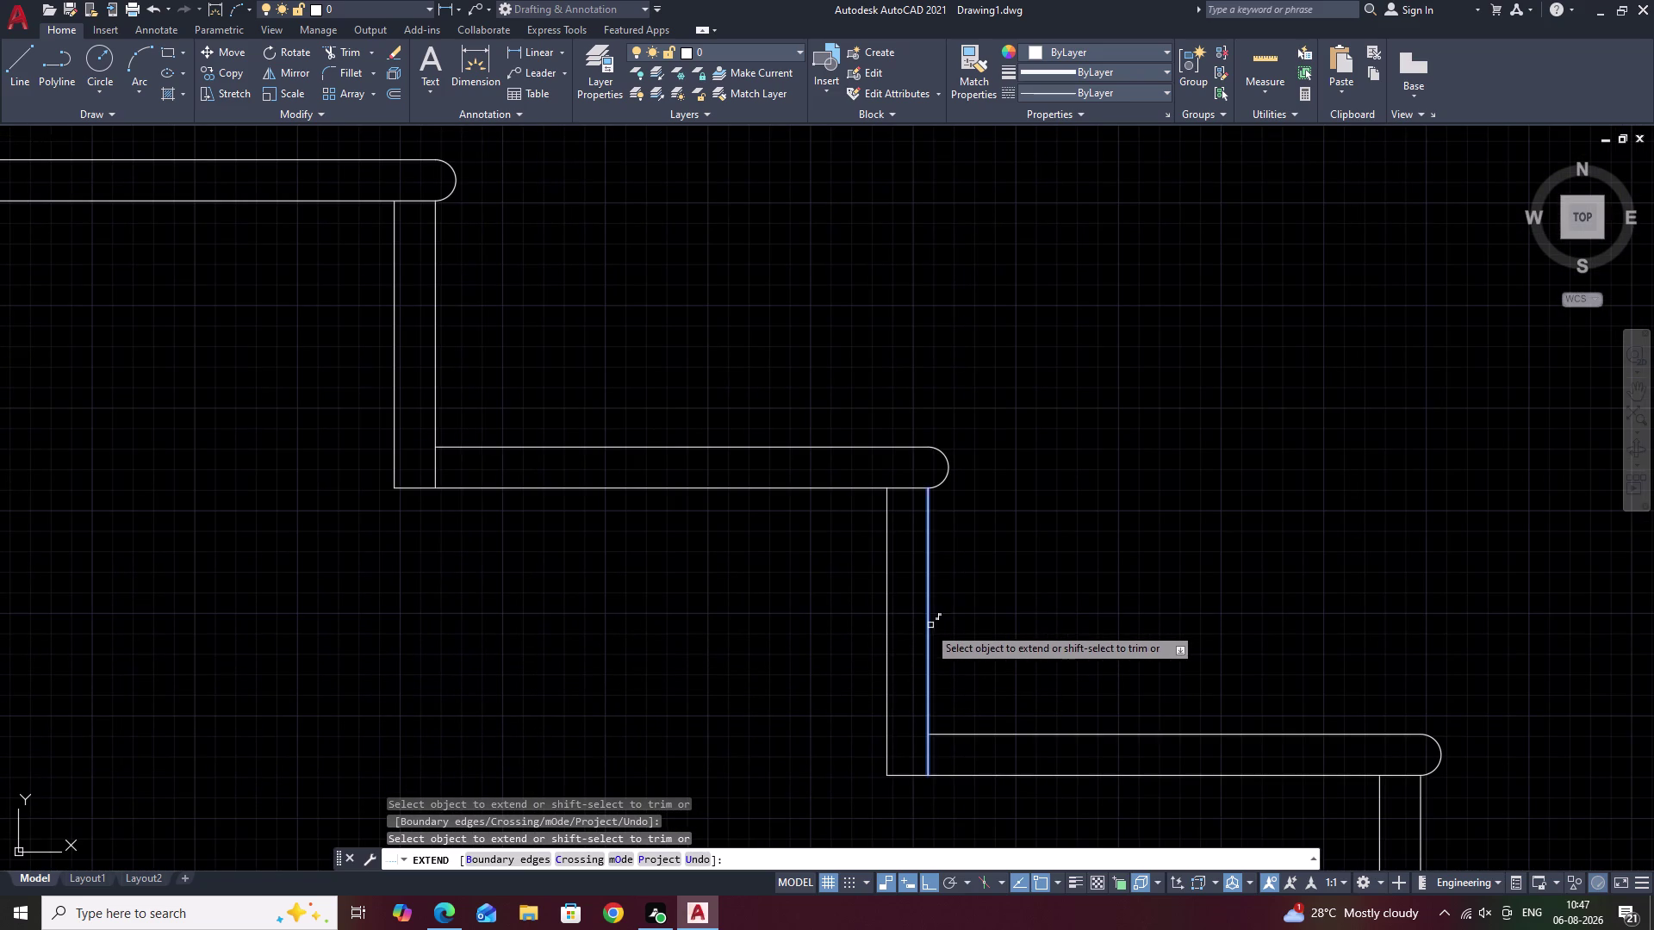
click(928, 626)
scroll(down, 3)
middle_drag(1018, 629, 594, 505)
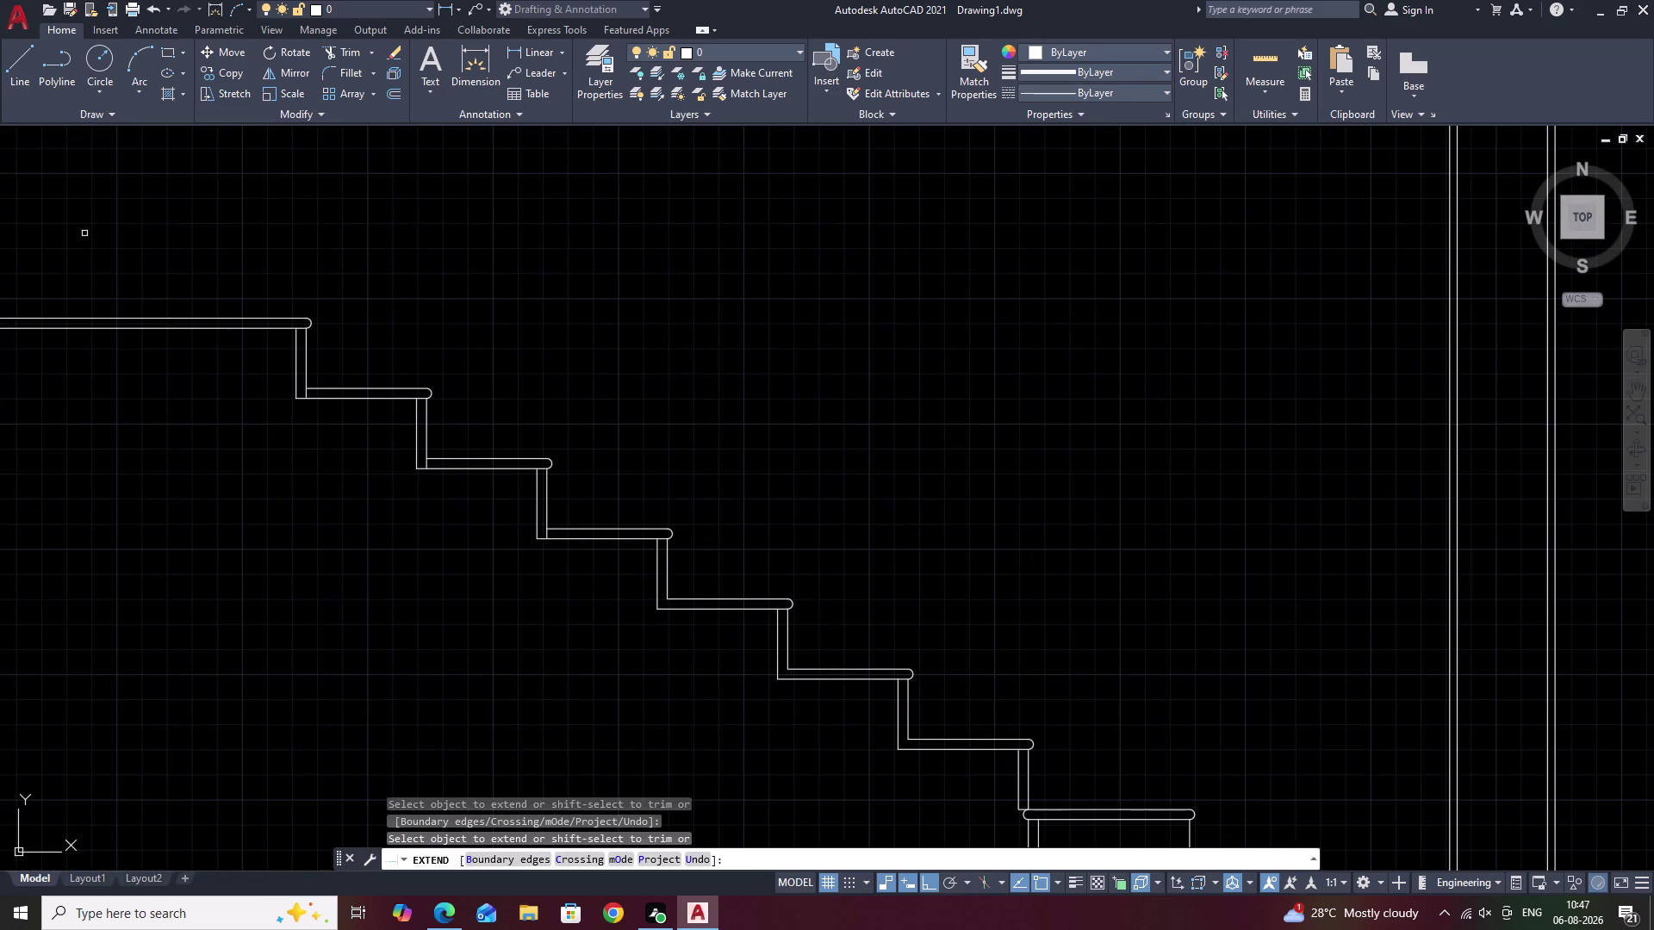
Extend the last upper-flight risers by the landing, finish, and center the staircase.
click(669, 571)
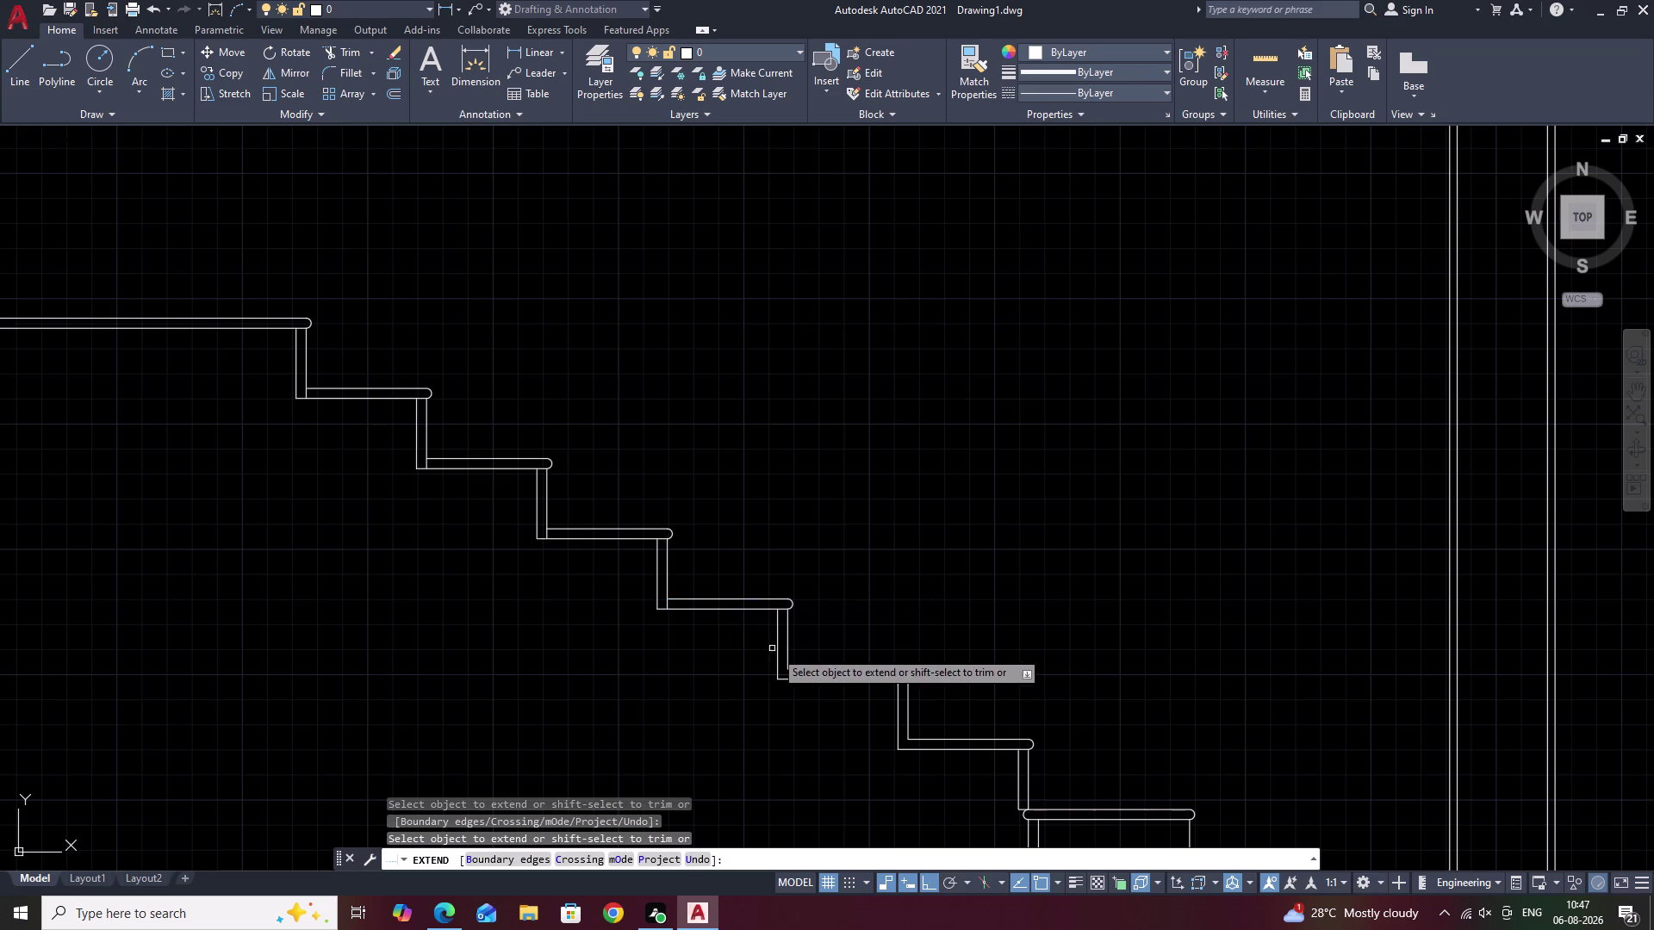
click(788, 654)
middle_drag(836, 664, 727, 517)
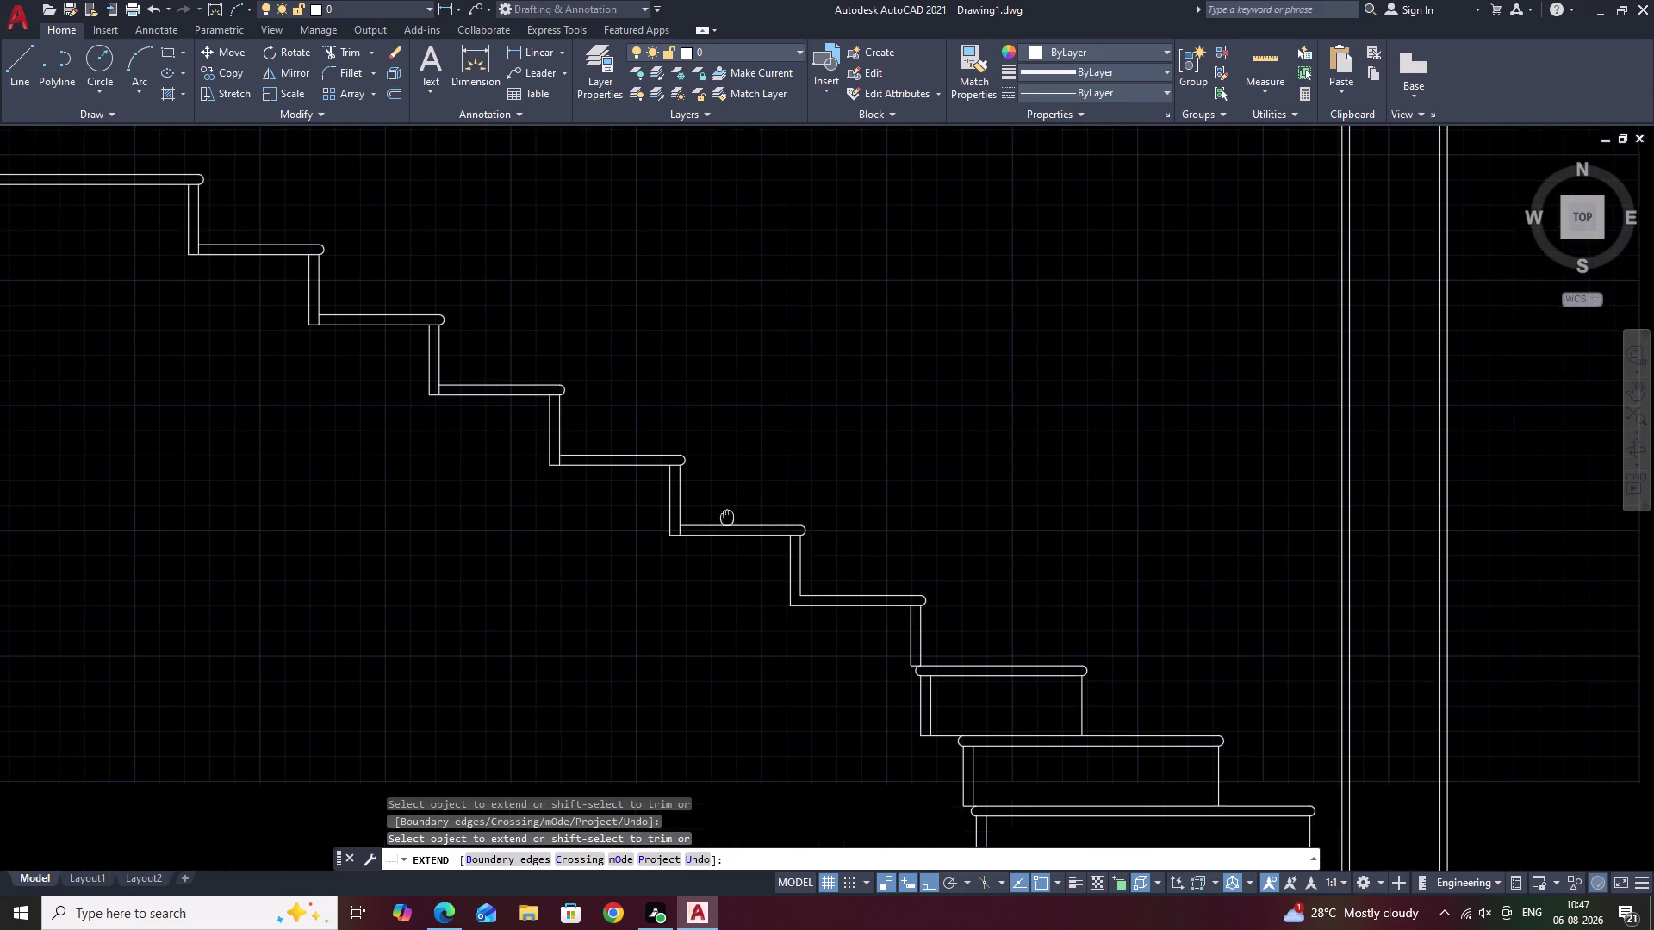
click(801, 569)
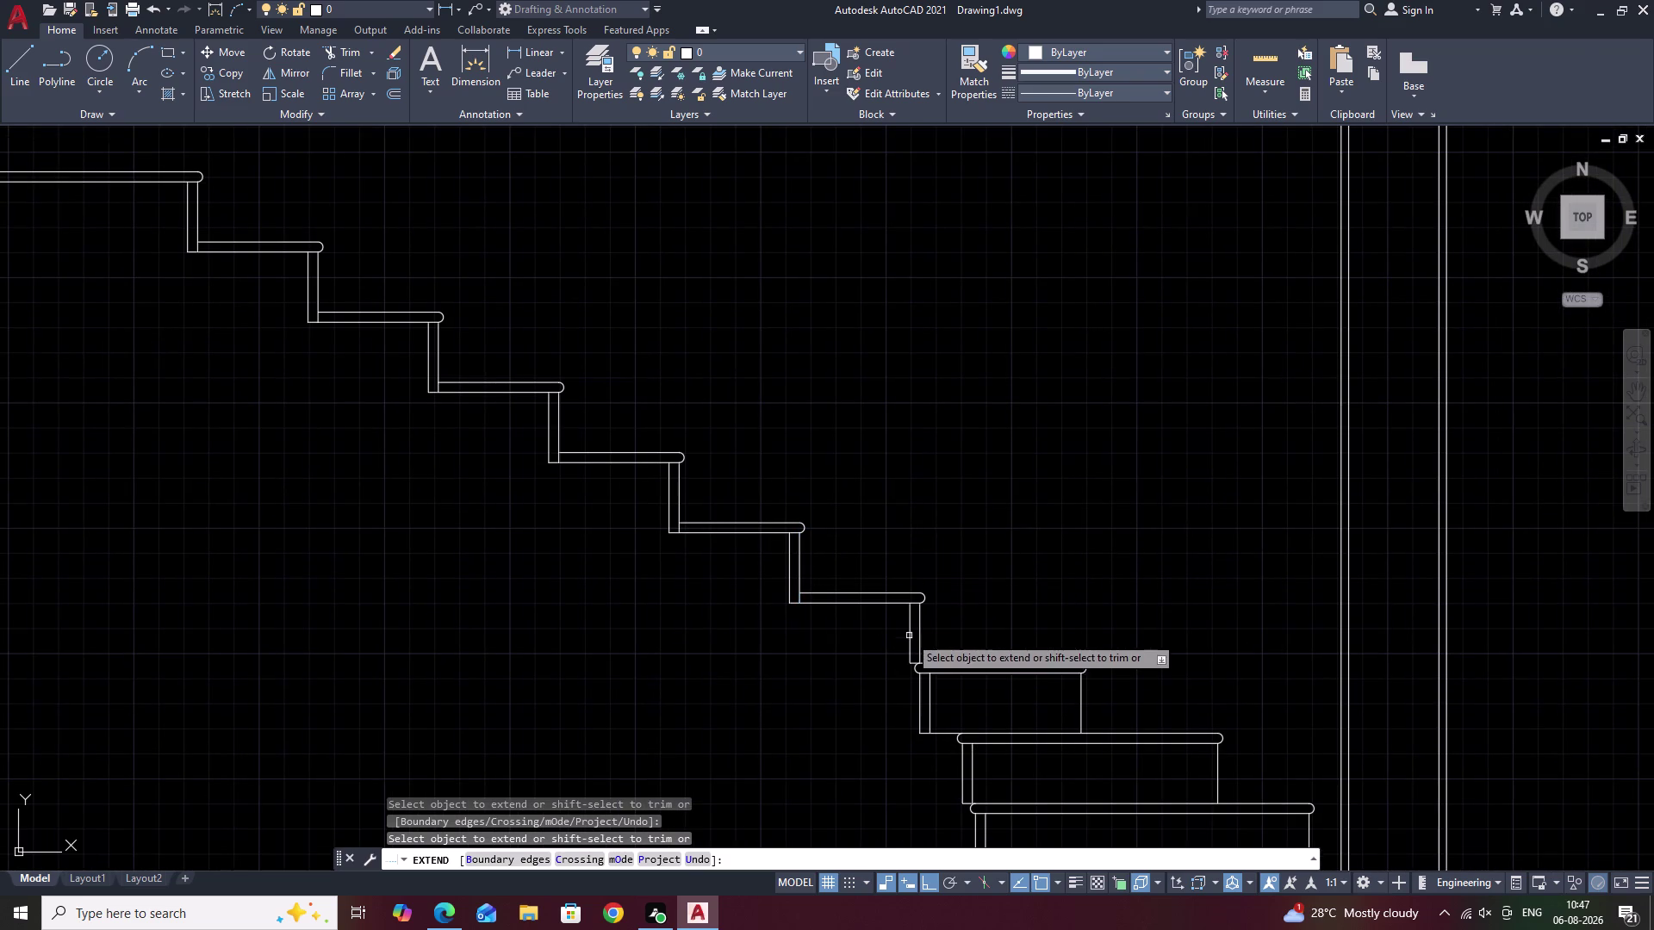
key(Escape)
scroll(down, 3)
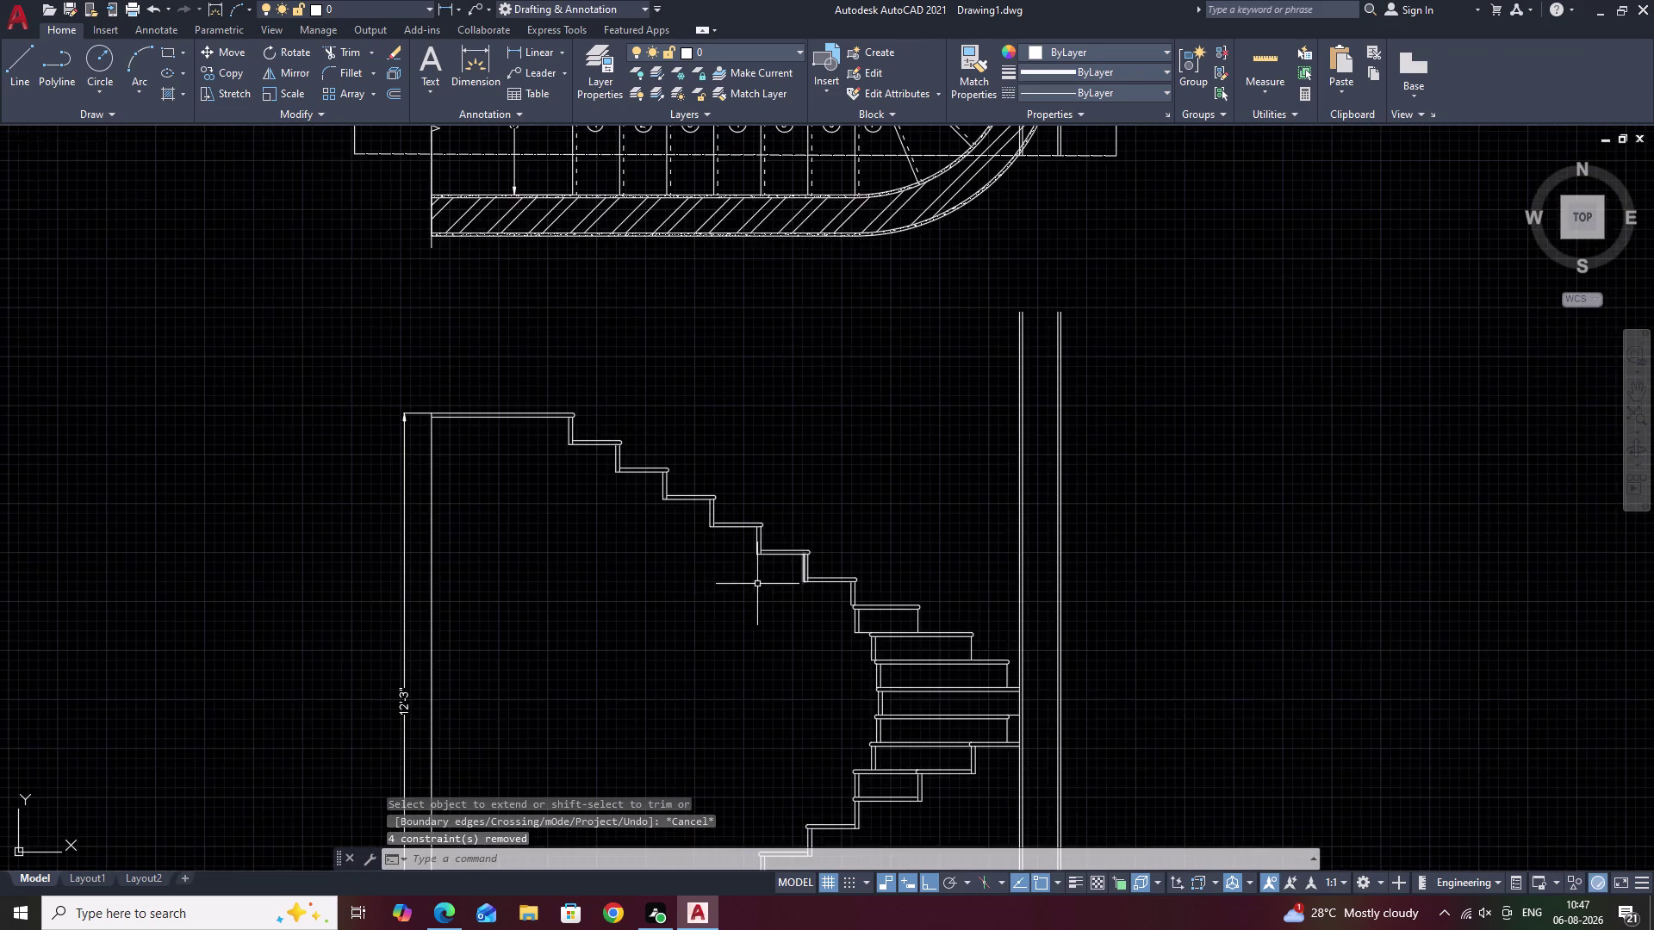
middle_drag(733, 593, 846, 485)
middle_drag(863, 685, 909, 504)
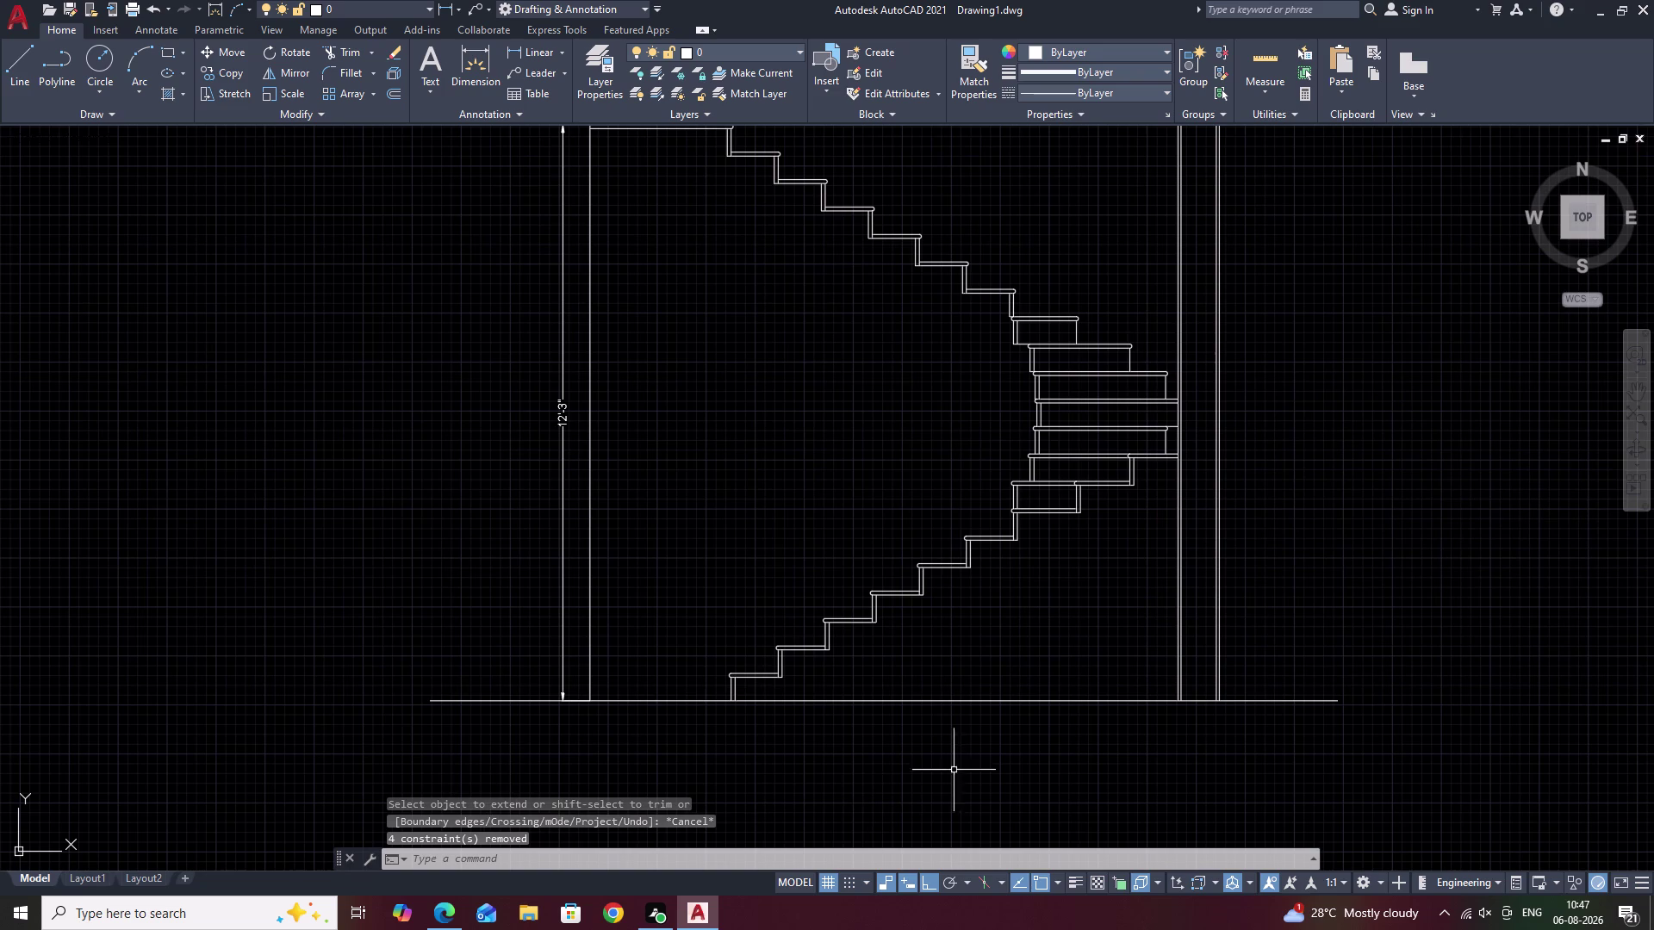
key(Escape)
middle_drag(760, 696, 726, 659)
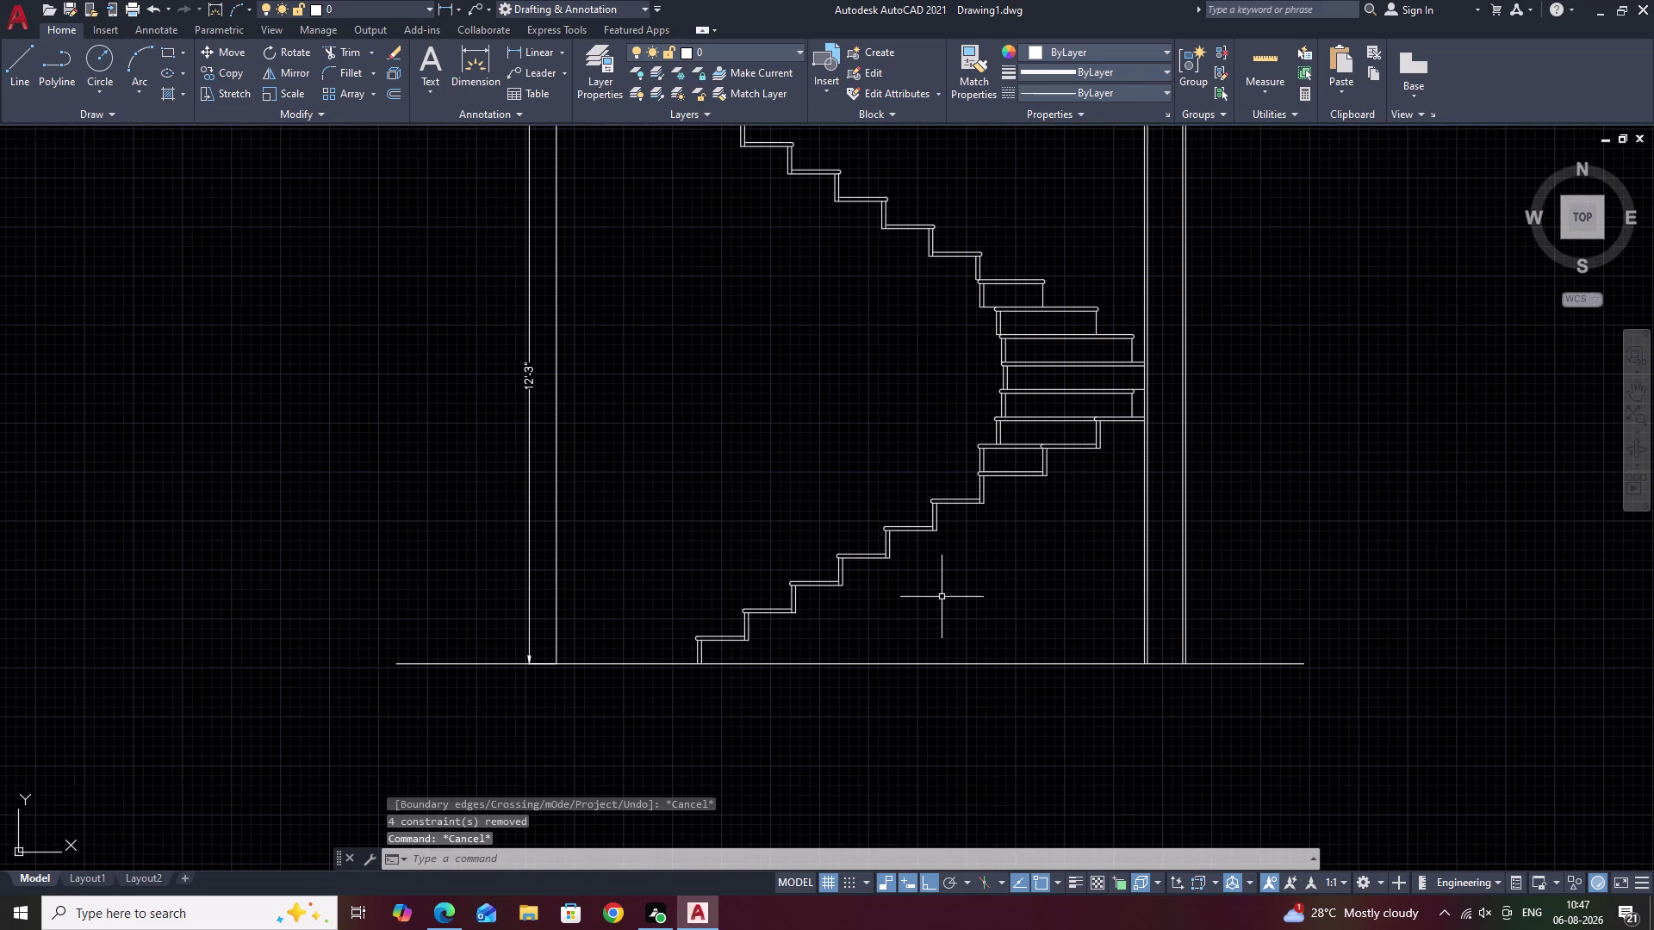
middle_drag(942, 590, 866, 661)
Draw a sloped soffit line from the lowest step corner to an upper step corner.
text(L)
key(space)
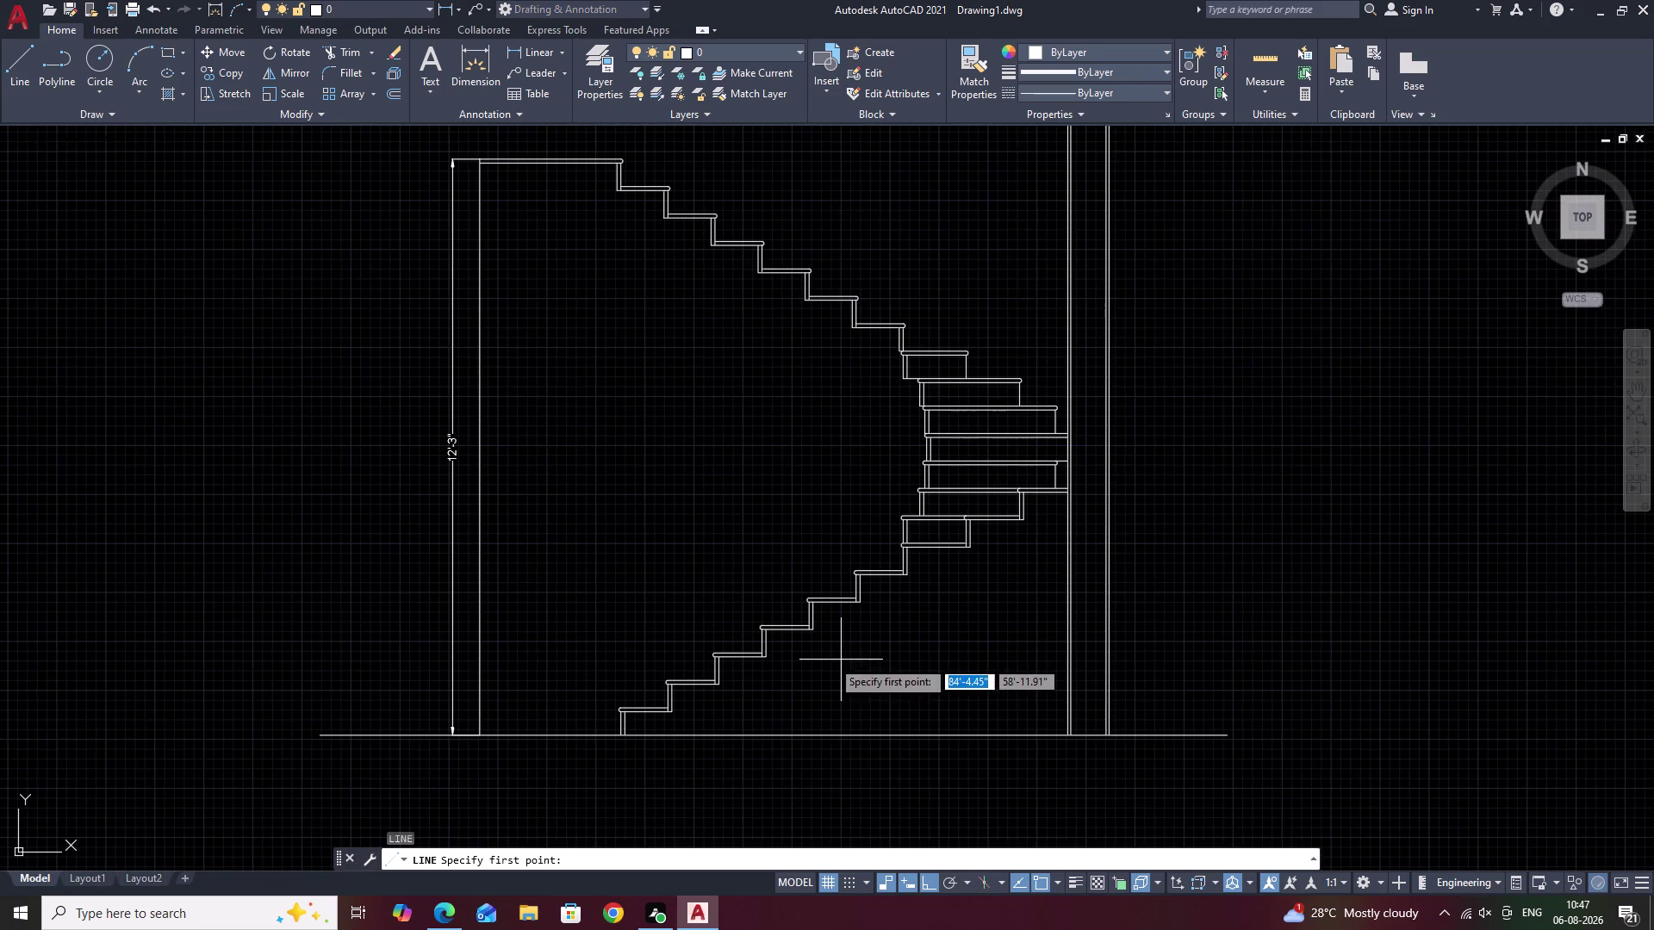
scroll(up, 3)
scroll(up, 3)
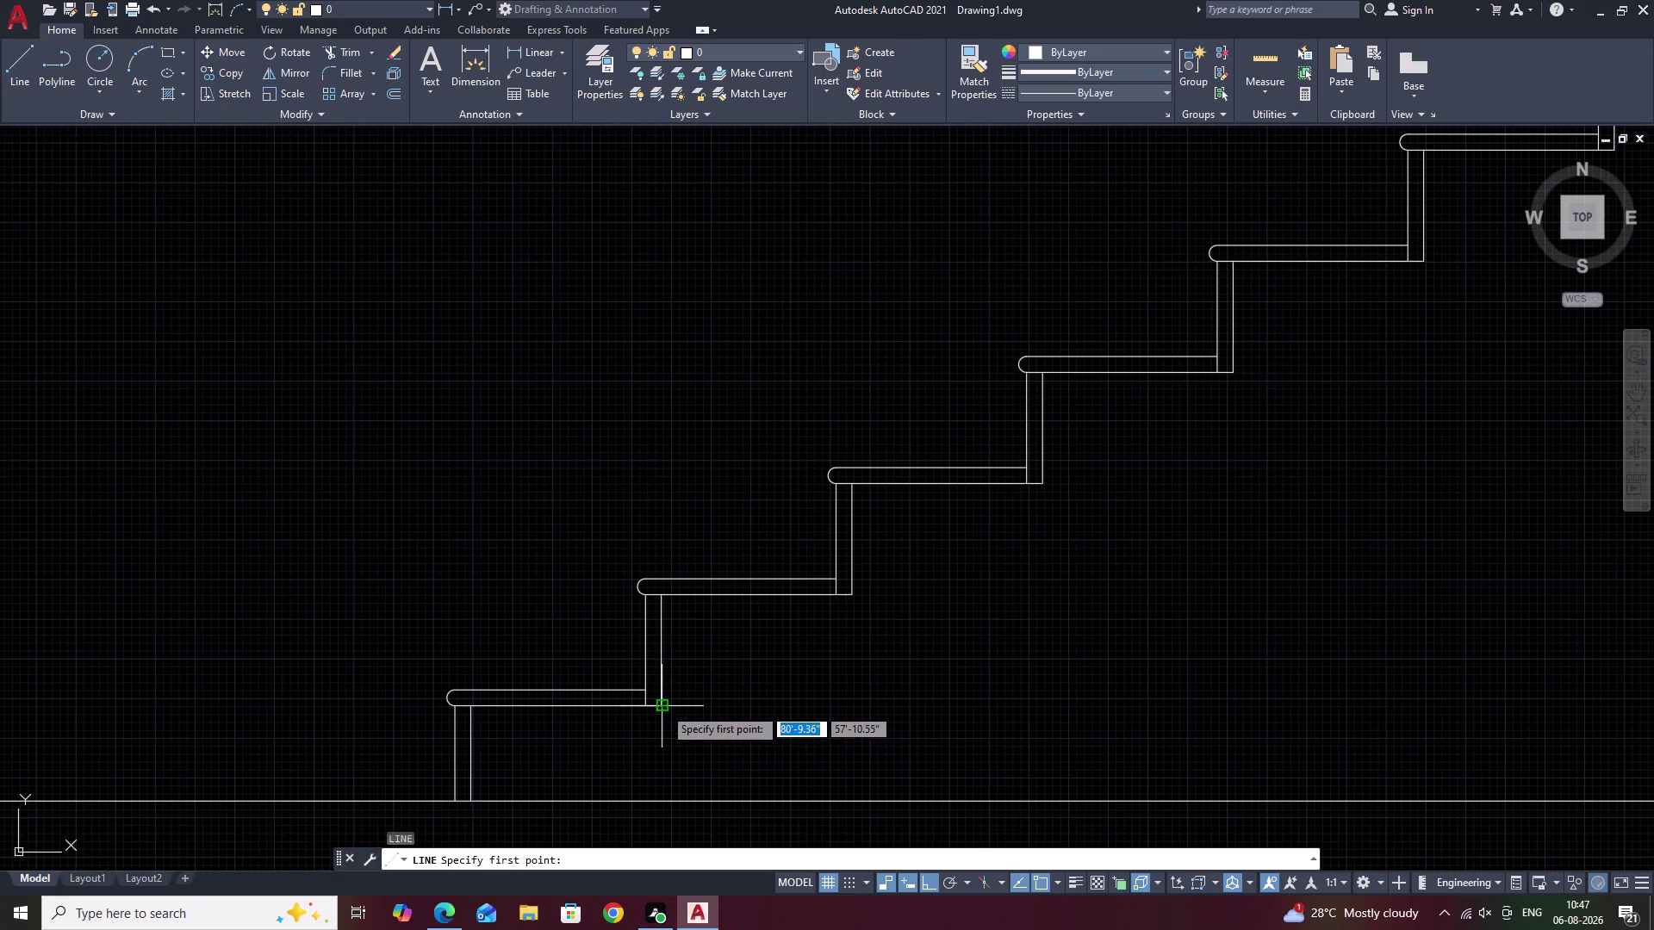
click(664, 708)
middle_click(1273, 445)
key(F8)
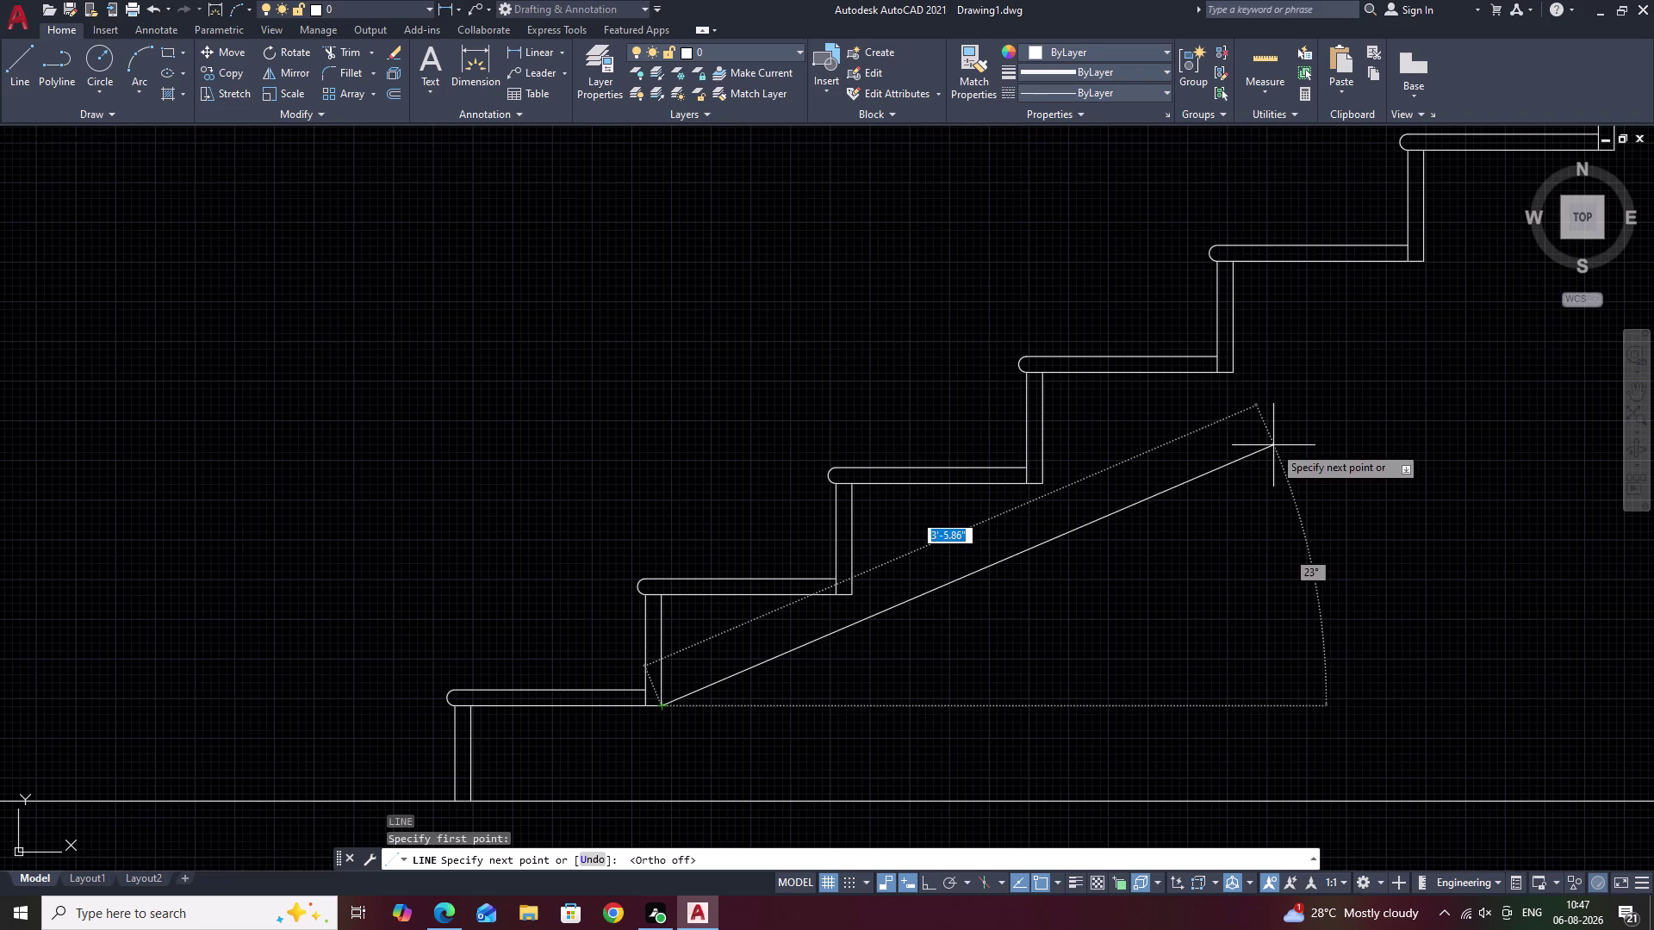
middle_drag(1273, 446, 401, 744)
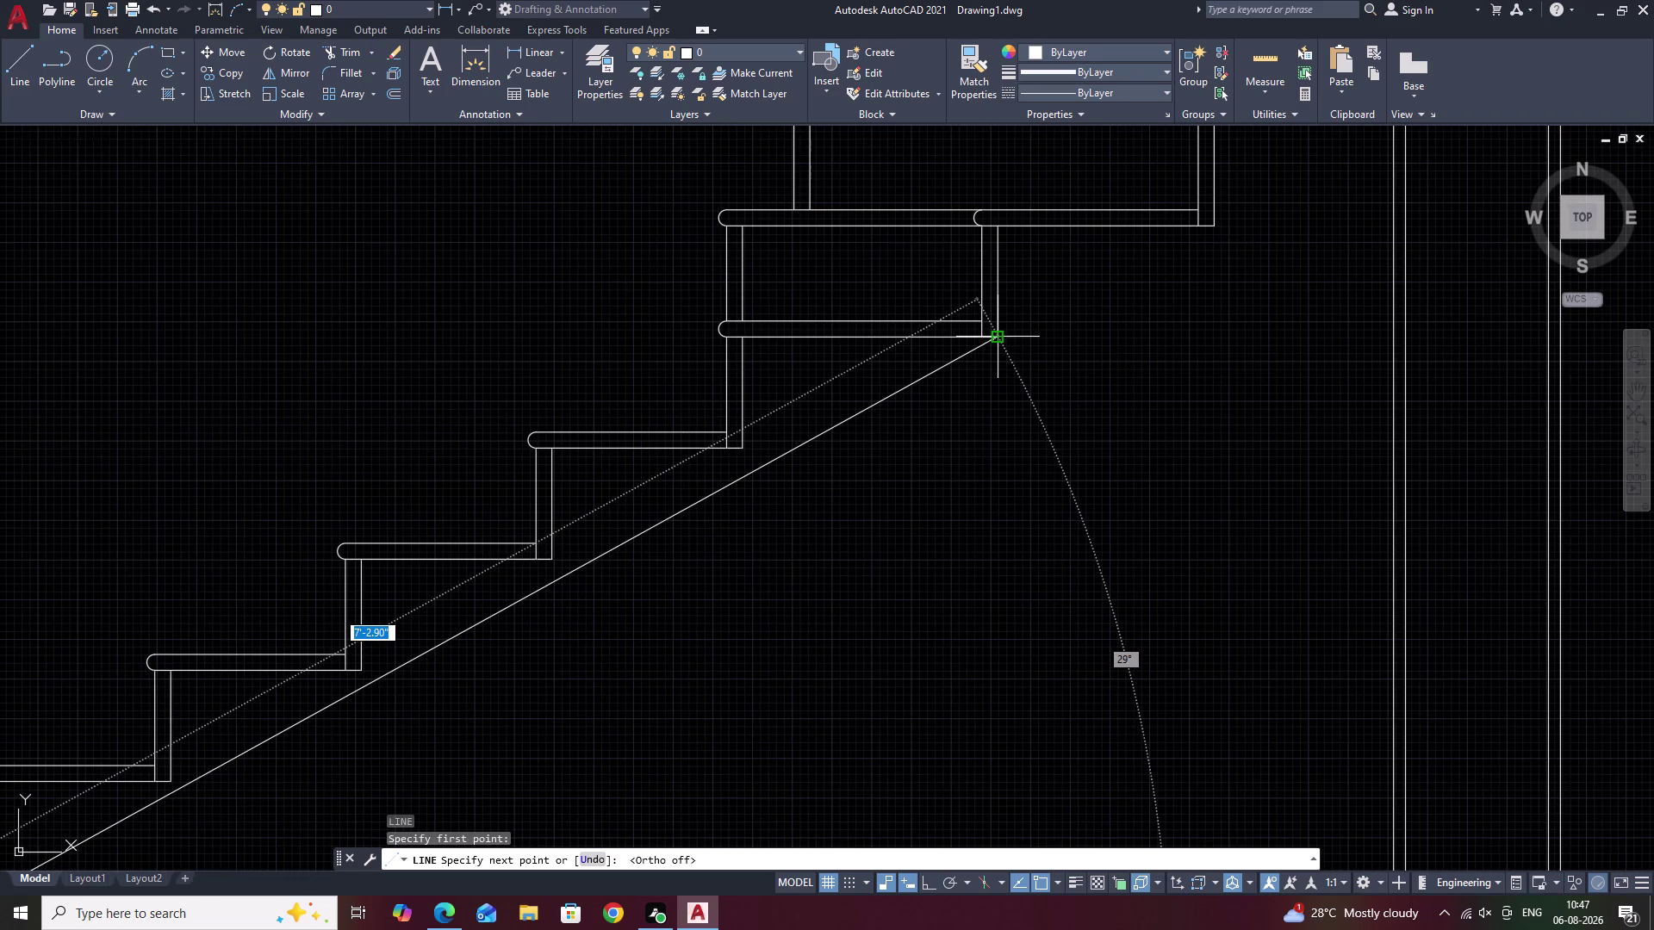
click(998, 341)
key(Escape)
middle_drag(800, 556, 1111, 457)
scroll(down, 3)
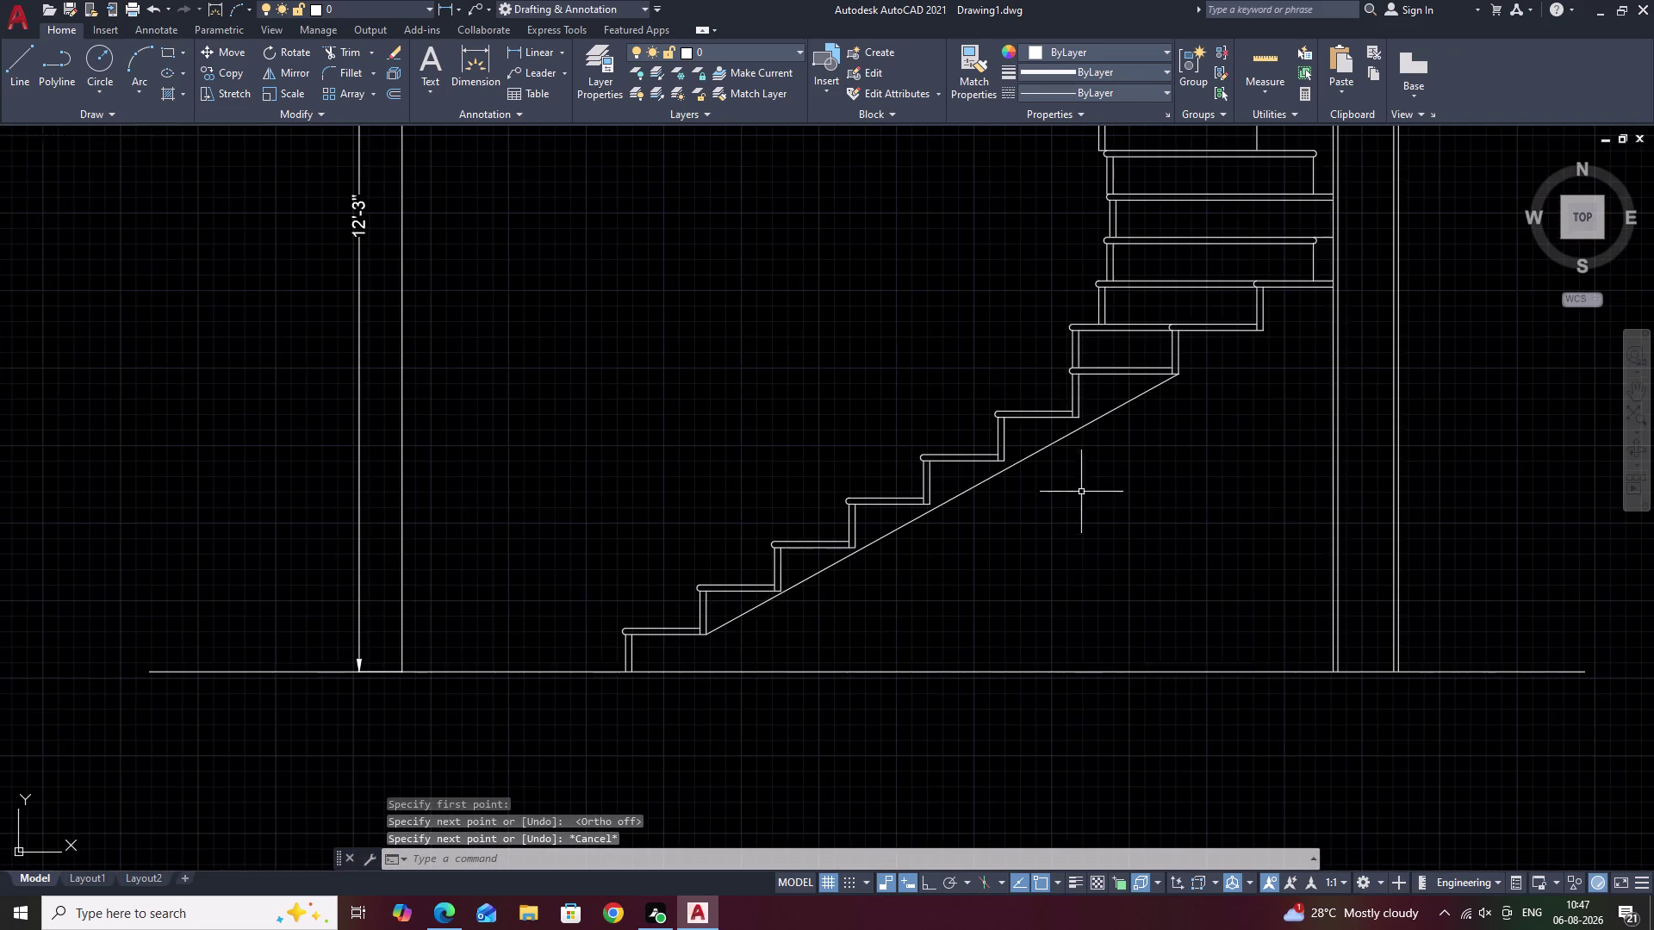
middle_drag(1078, 500, 945, 501)
Start an offset with a 6-inch distance.
text(O)
key(space)
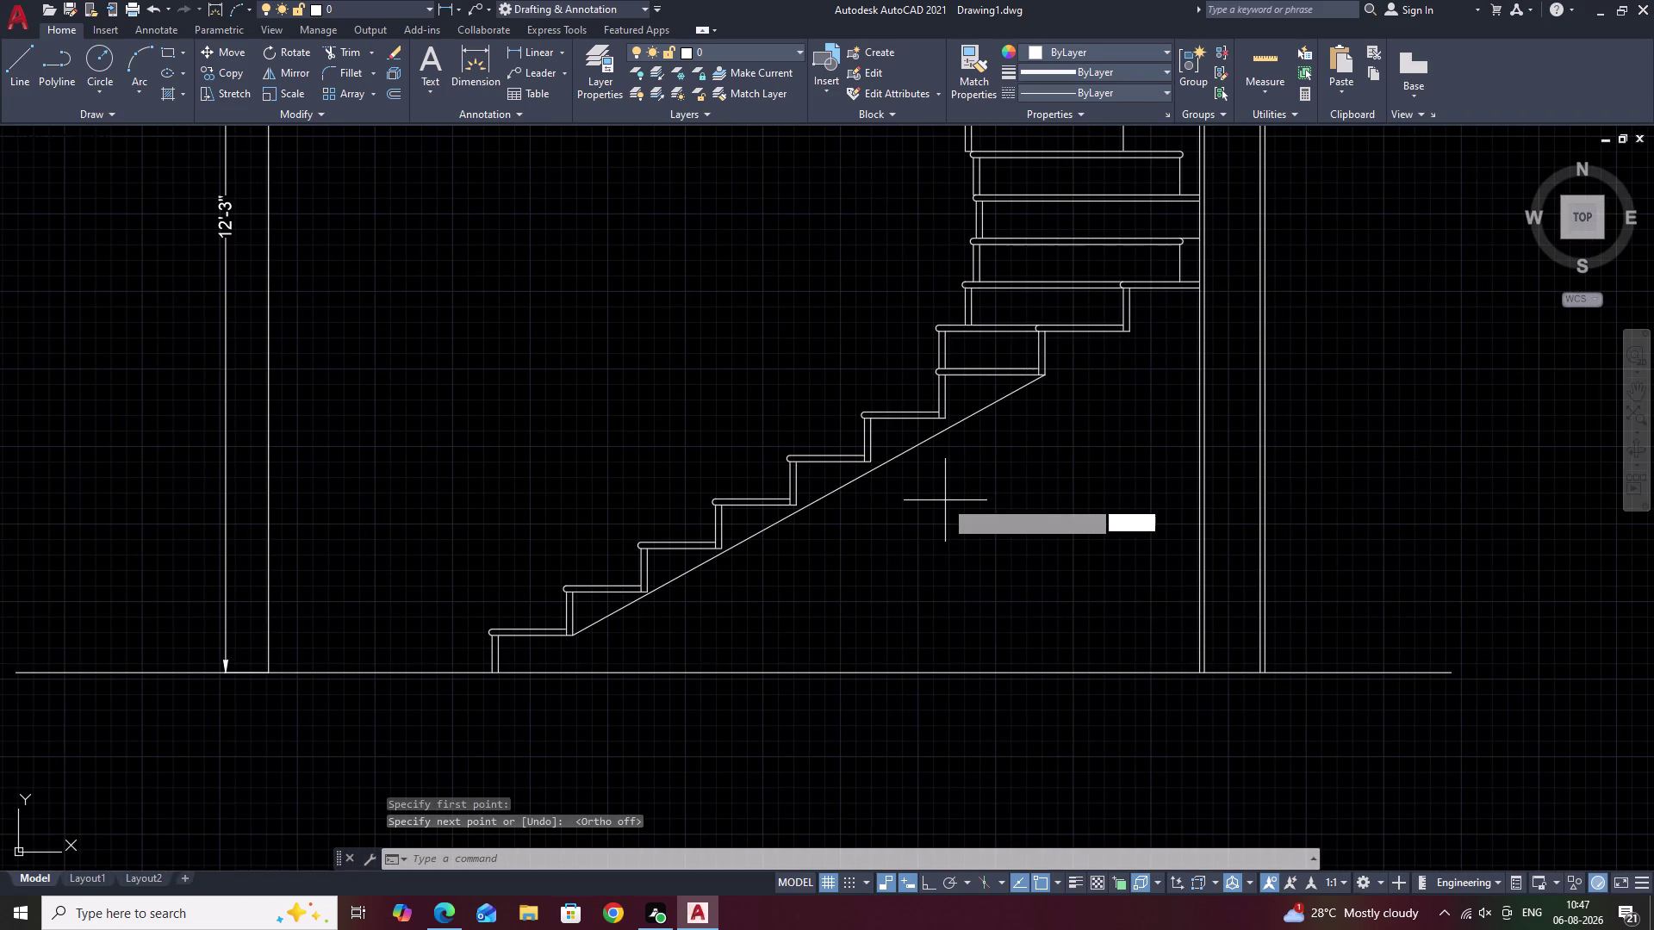
text(6)
key(space)
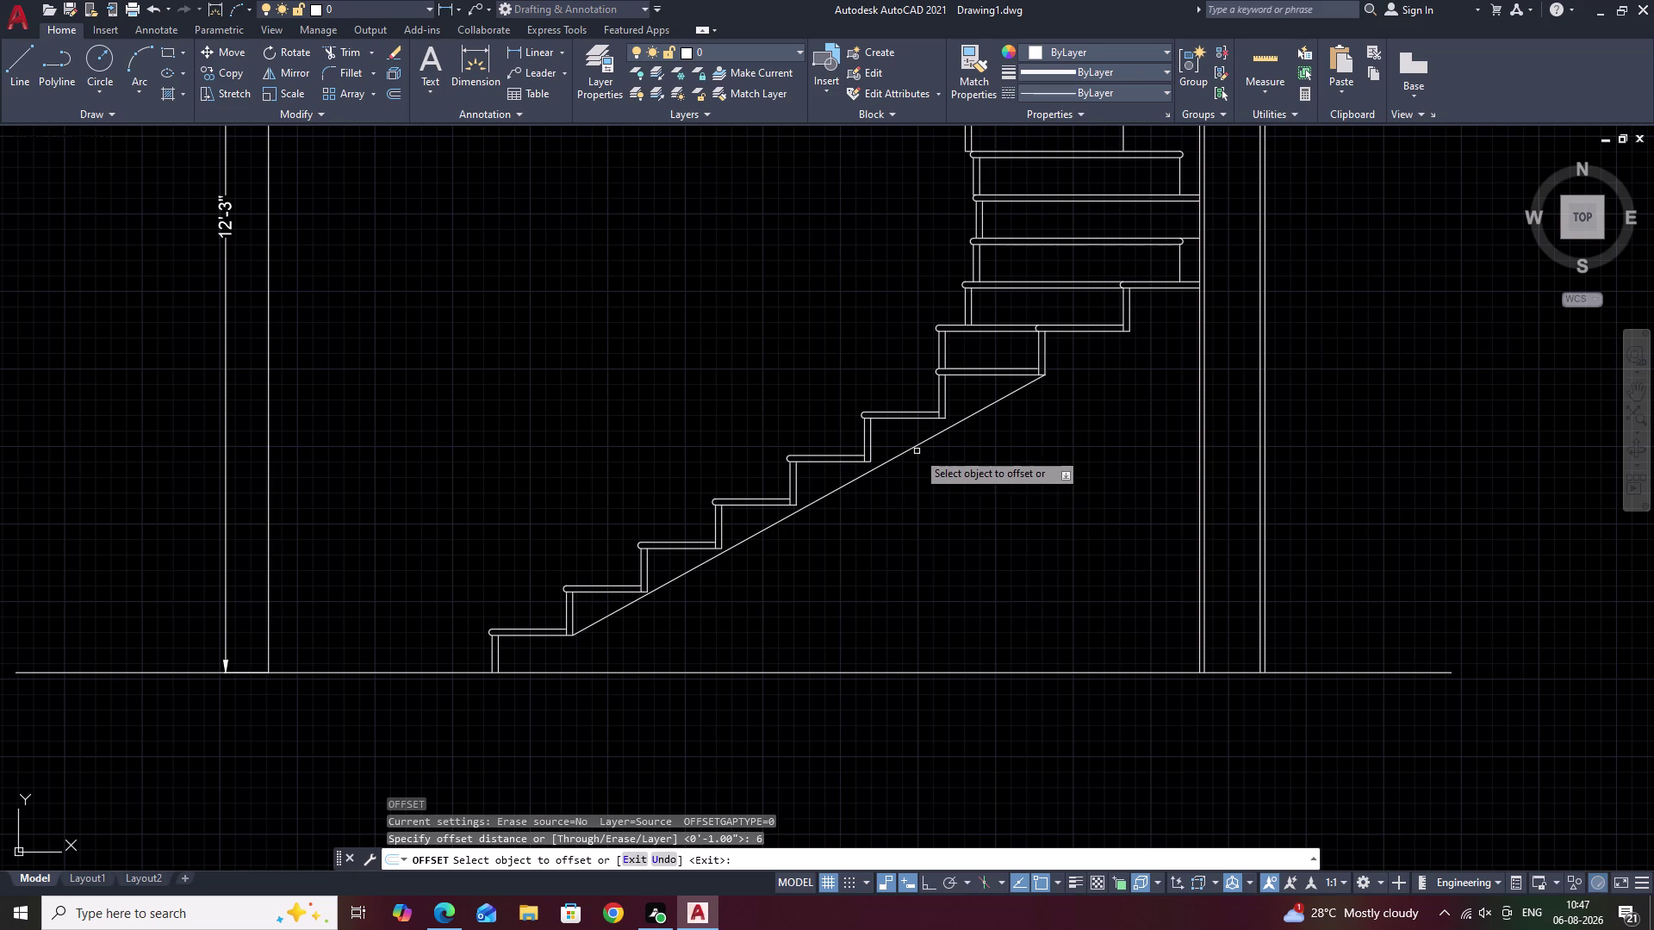
Offset the diagonal stringer line 6 inches below itself.
click(913, 449)
click(931, 480)
key(Escape)
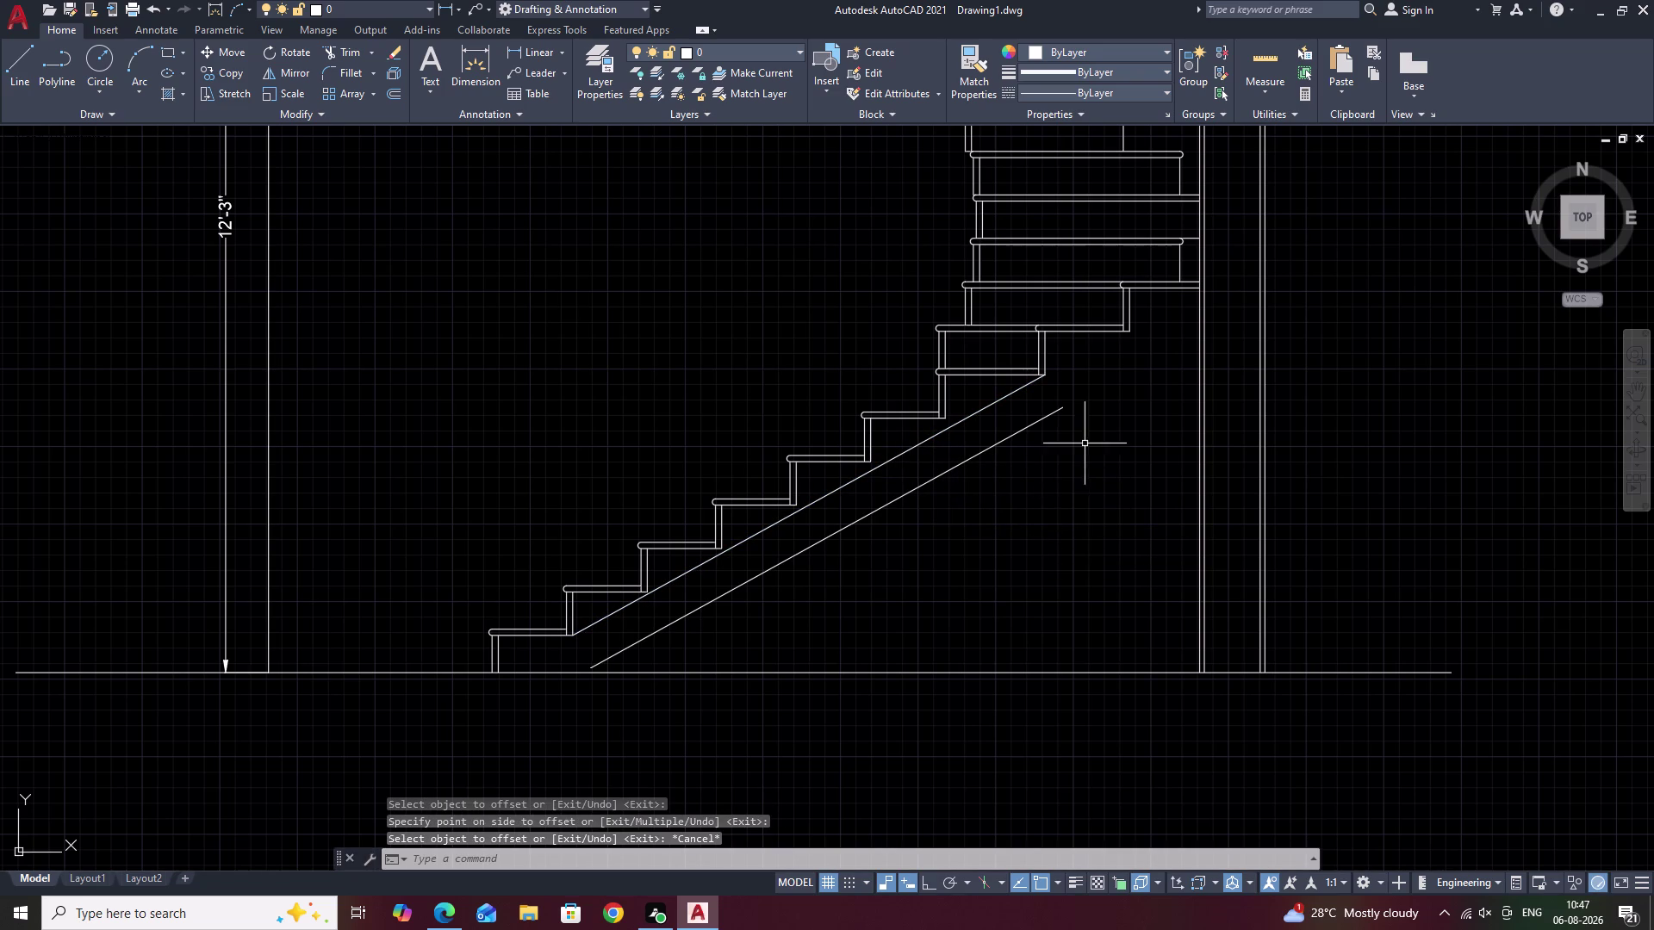
Extend the new lower stringer line up to the newel post.
text(EX)
key(space)
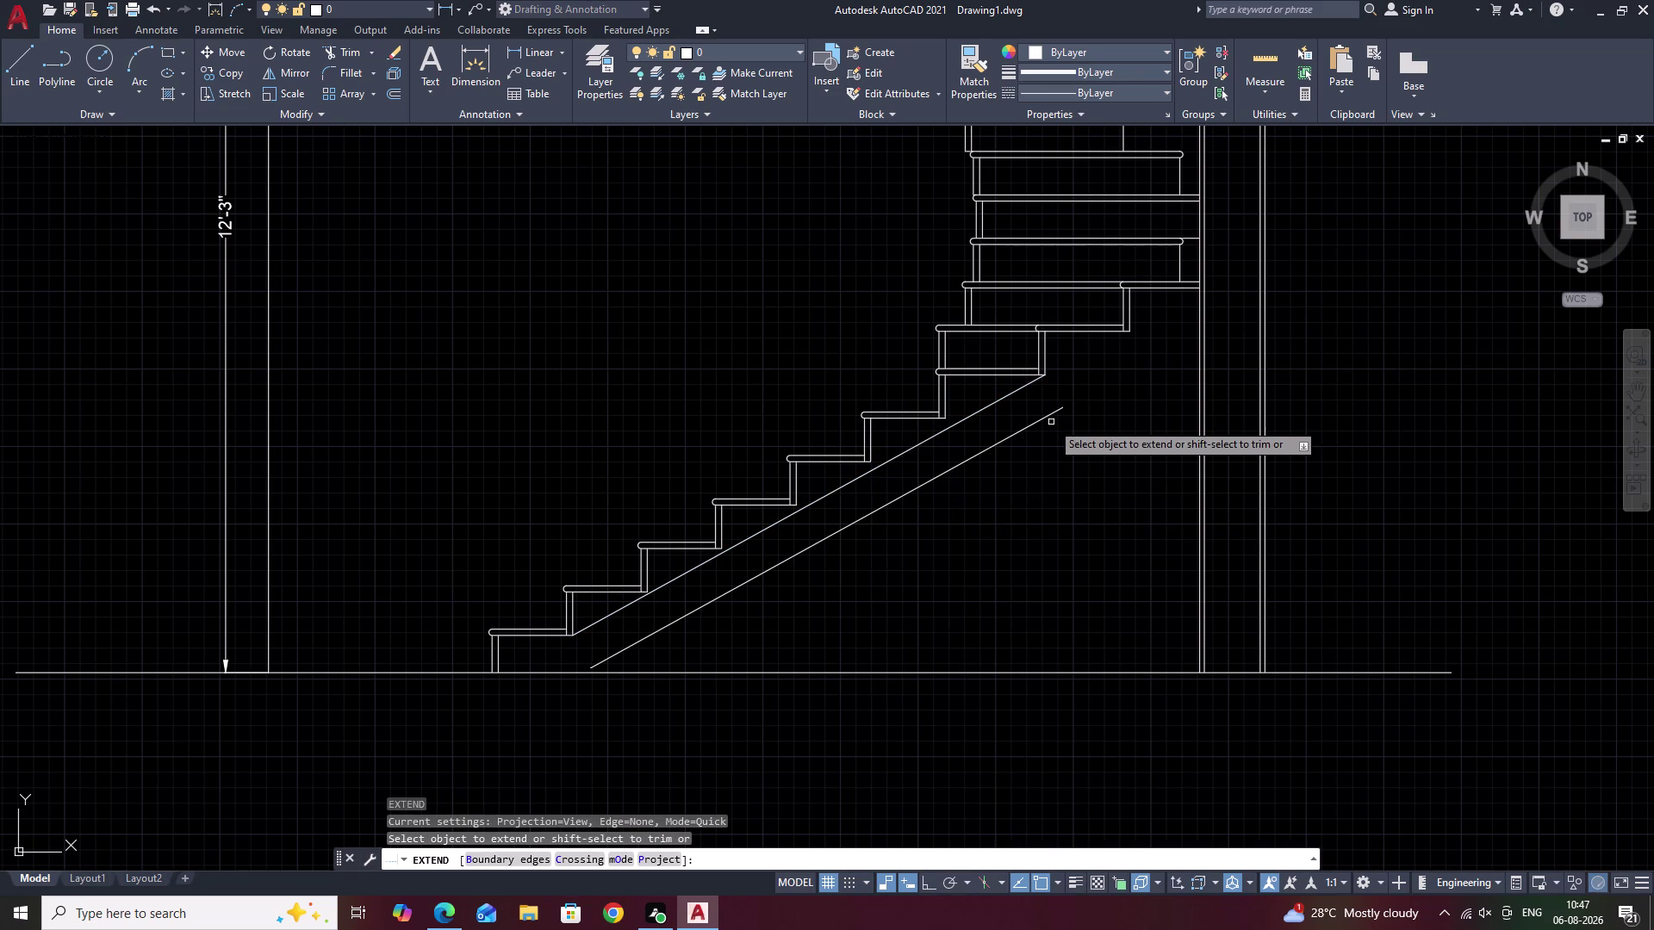
click(1053, 415)
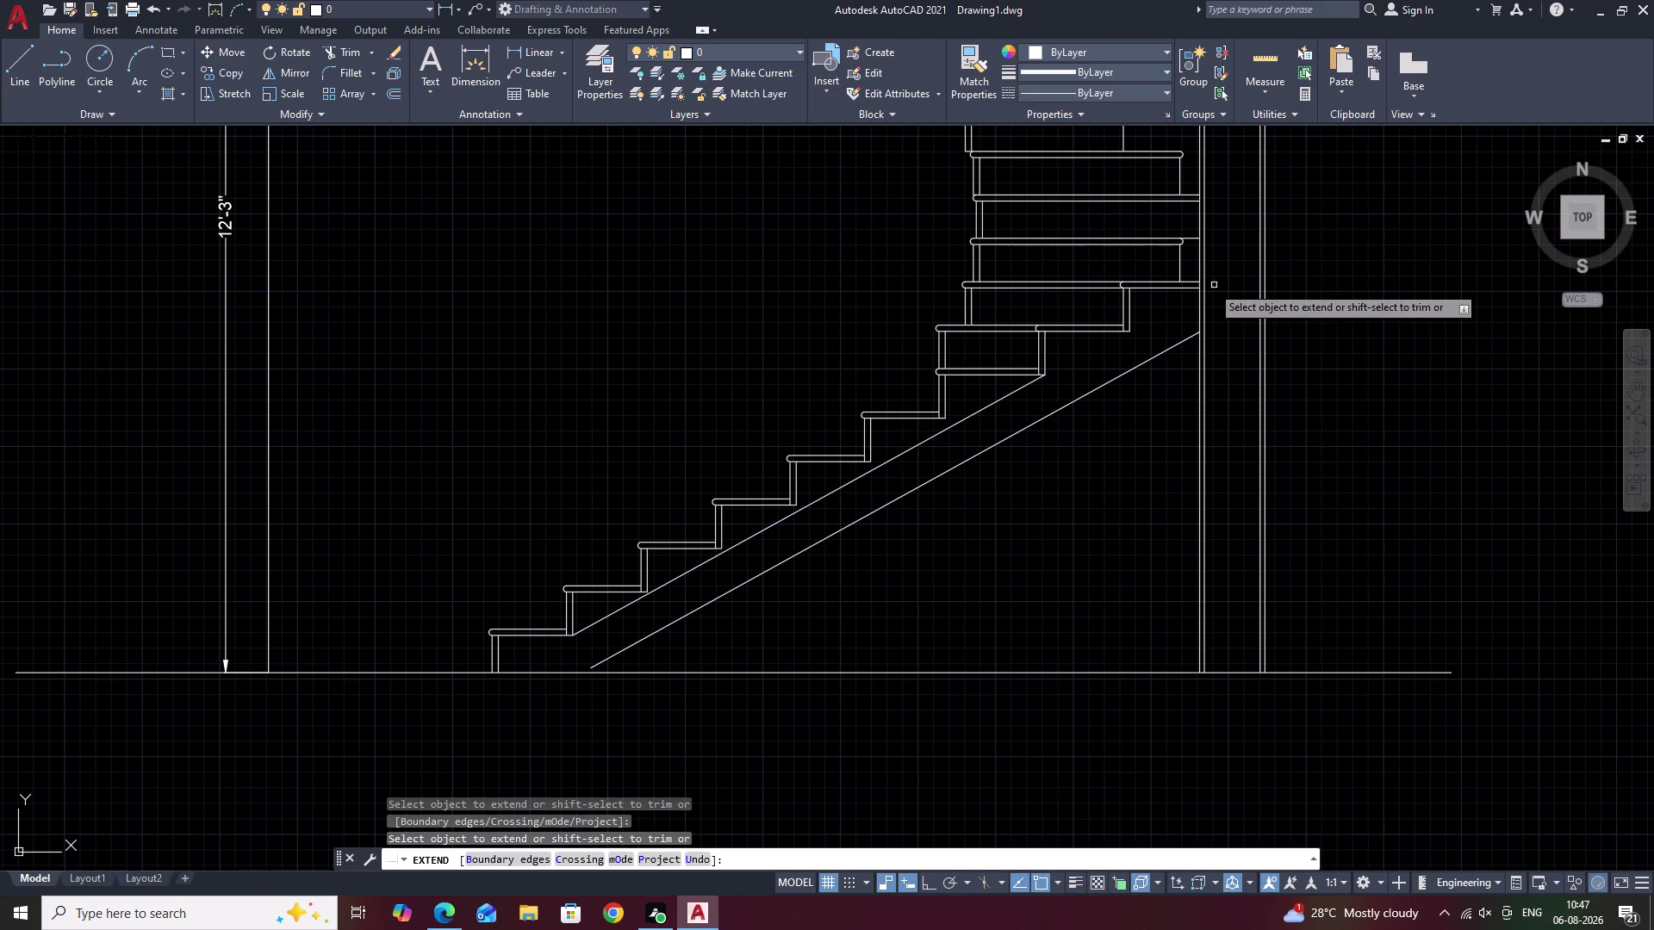
scroll(up, 3)
scroll(up, 3)
middle_drag(1195, 294, 1228, 290)
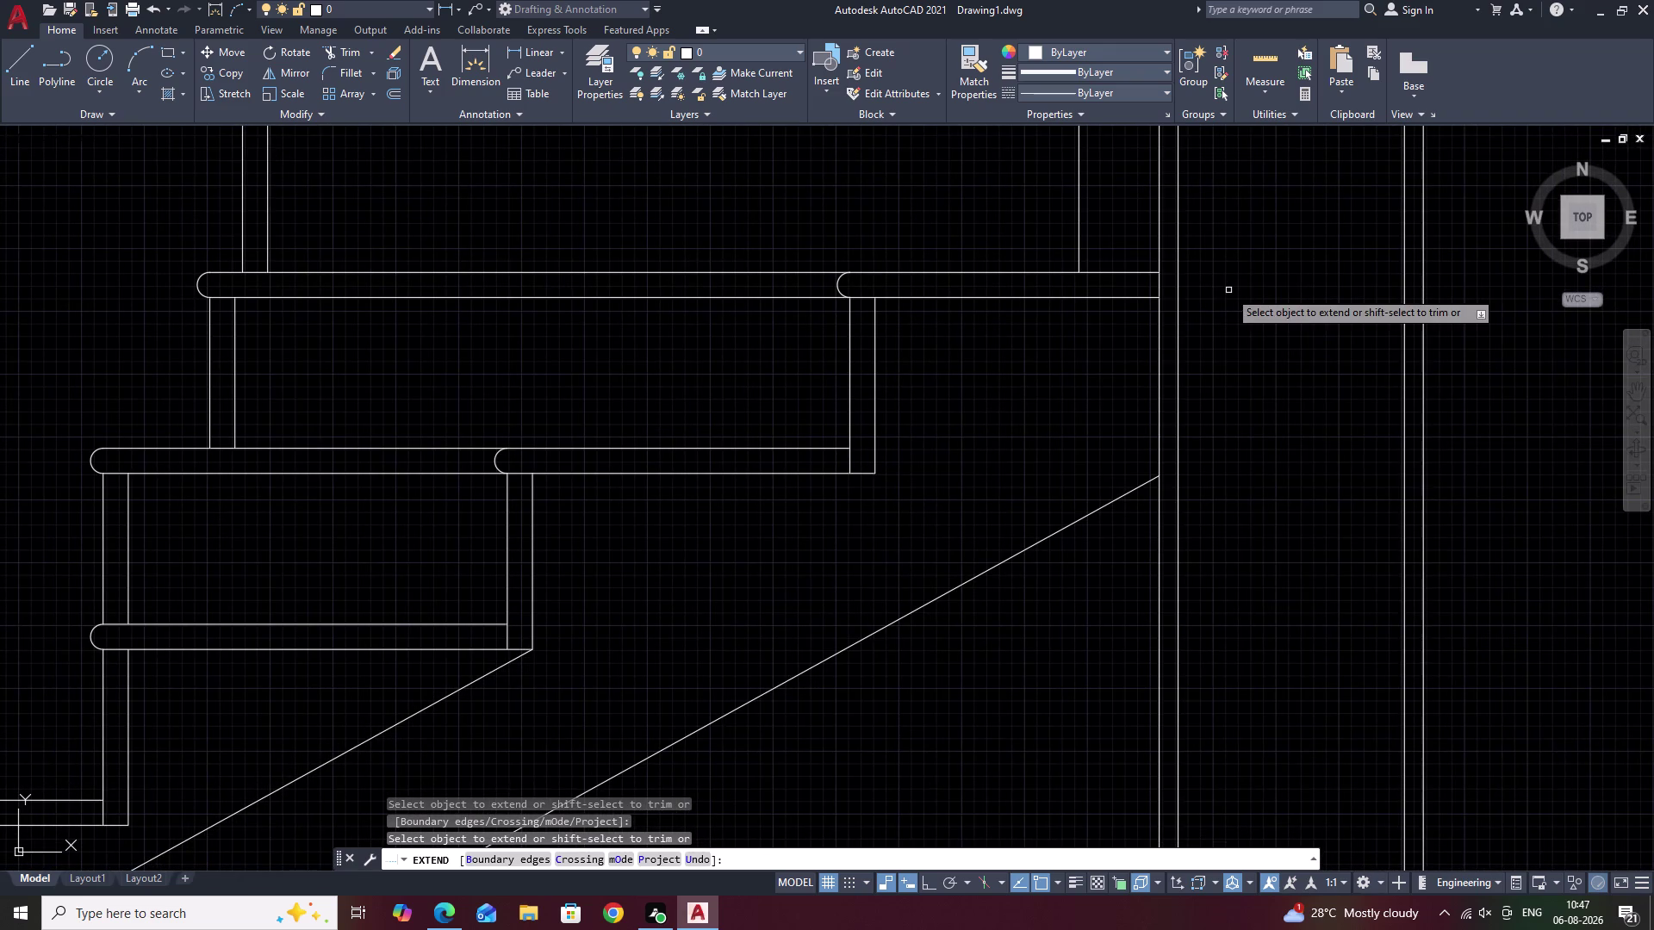
key(Escape)
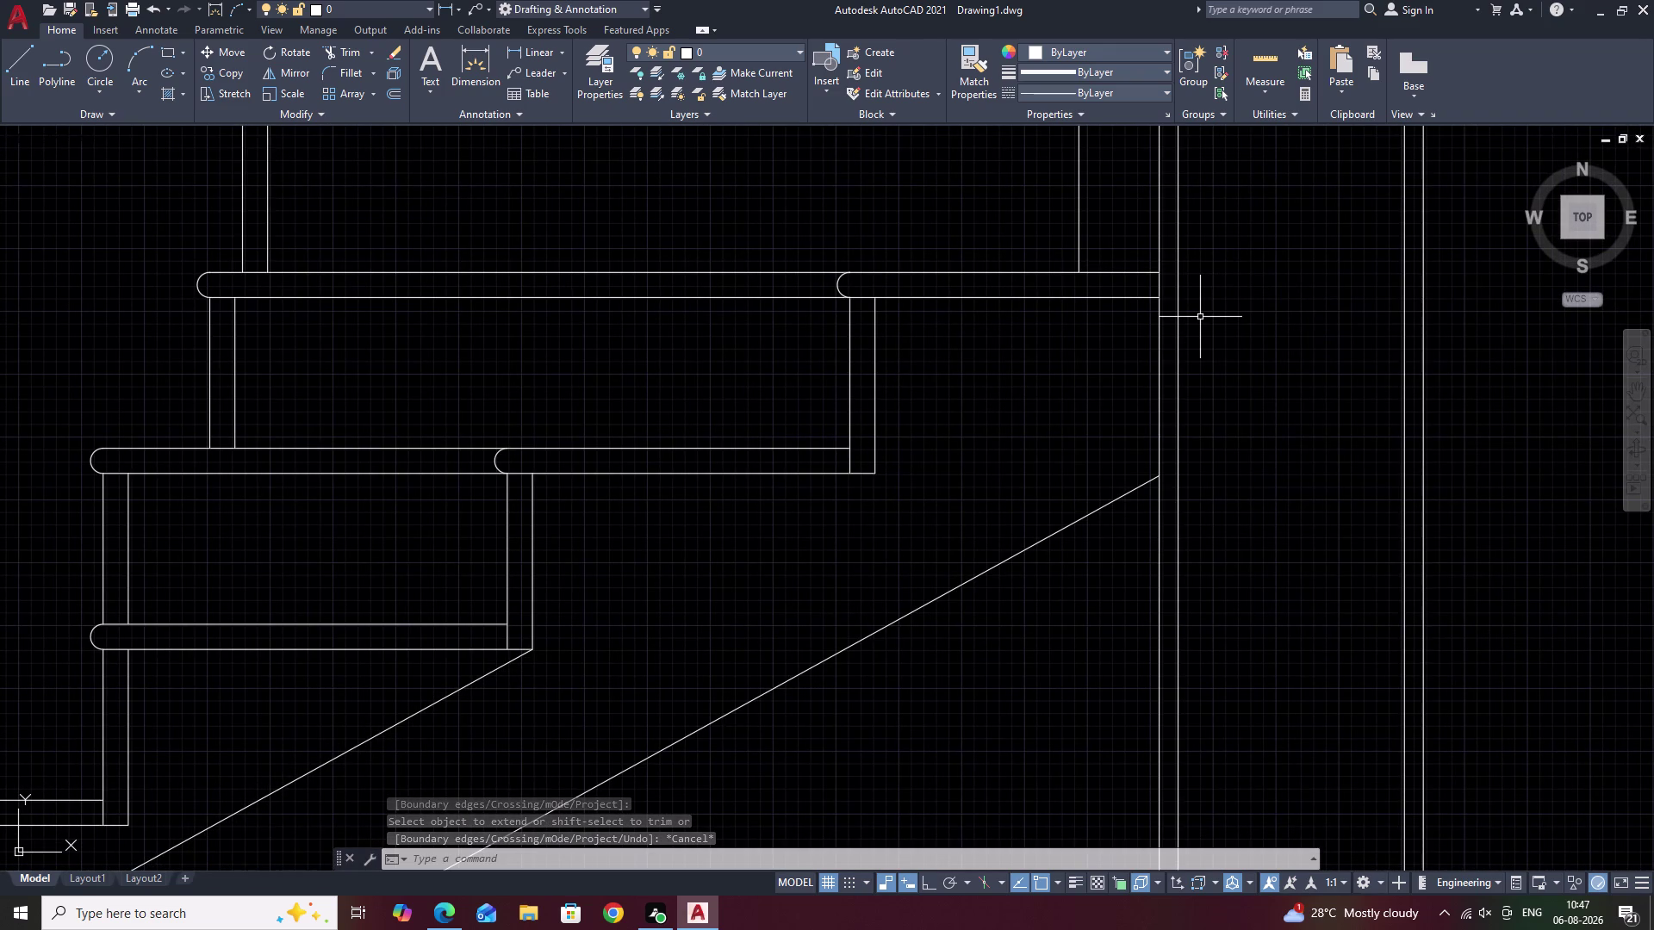
From the top tread corner, draw 6-inch lines right, straight down with Ortho, and back left.
text(L)
key(space)
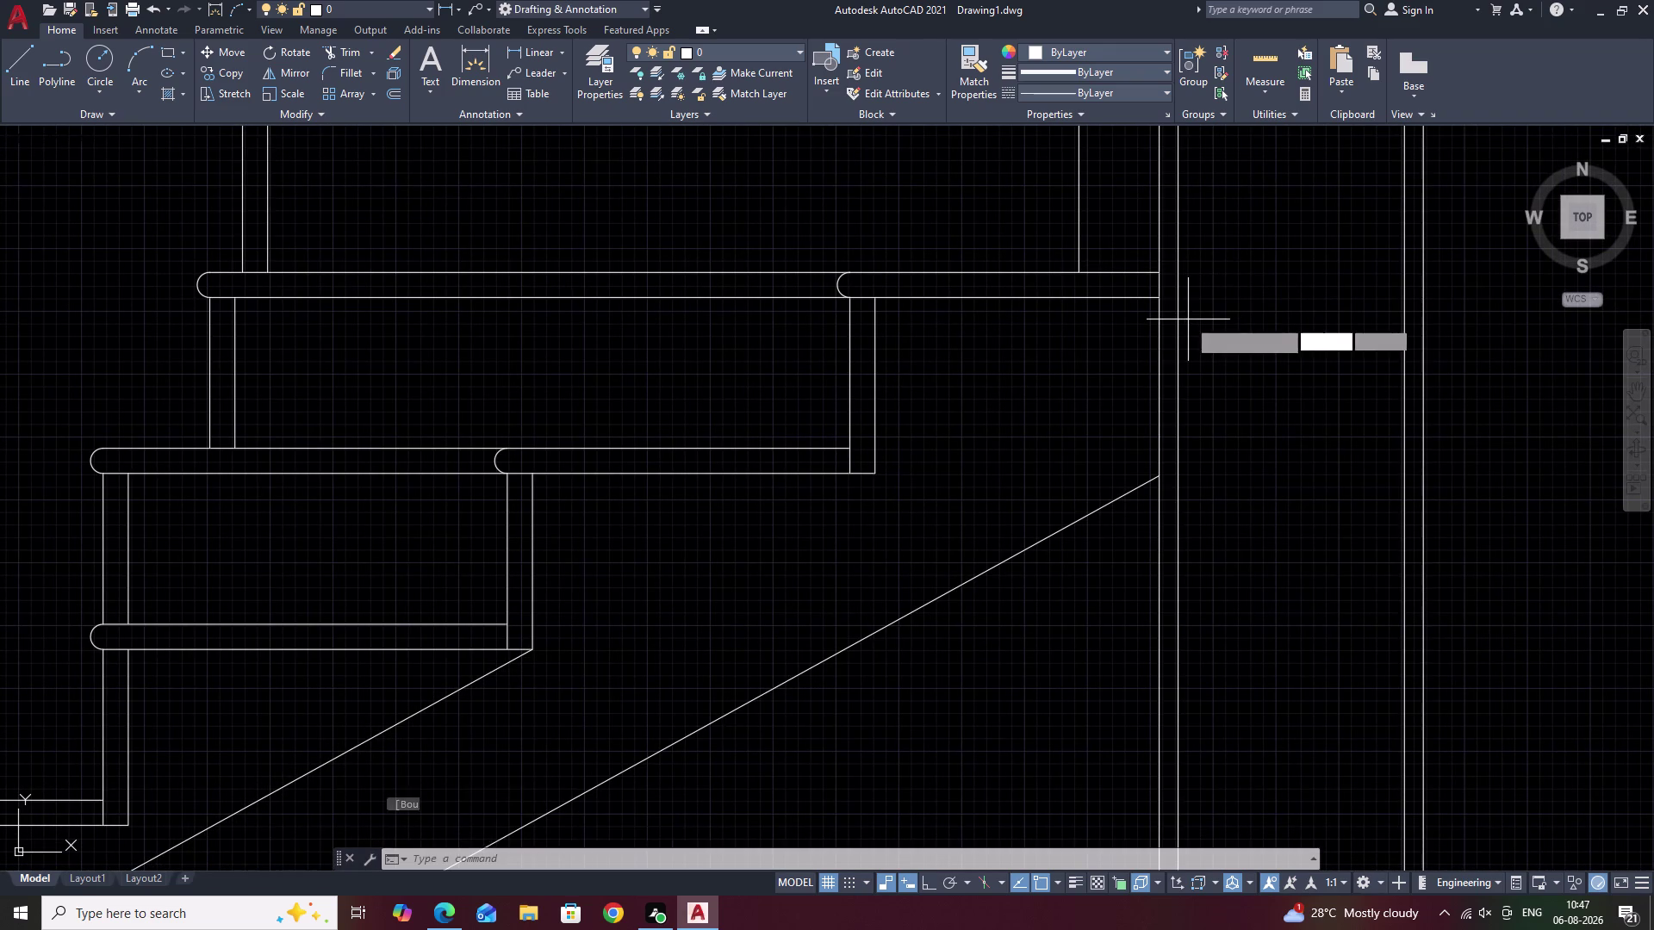
click(1162, 278)
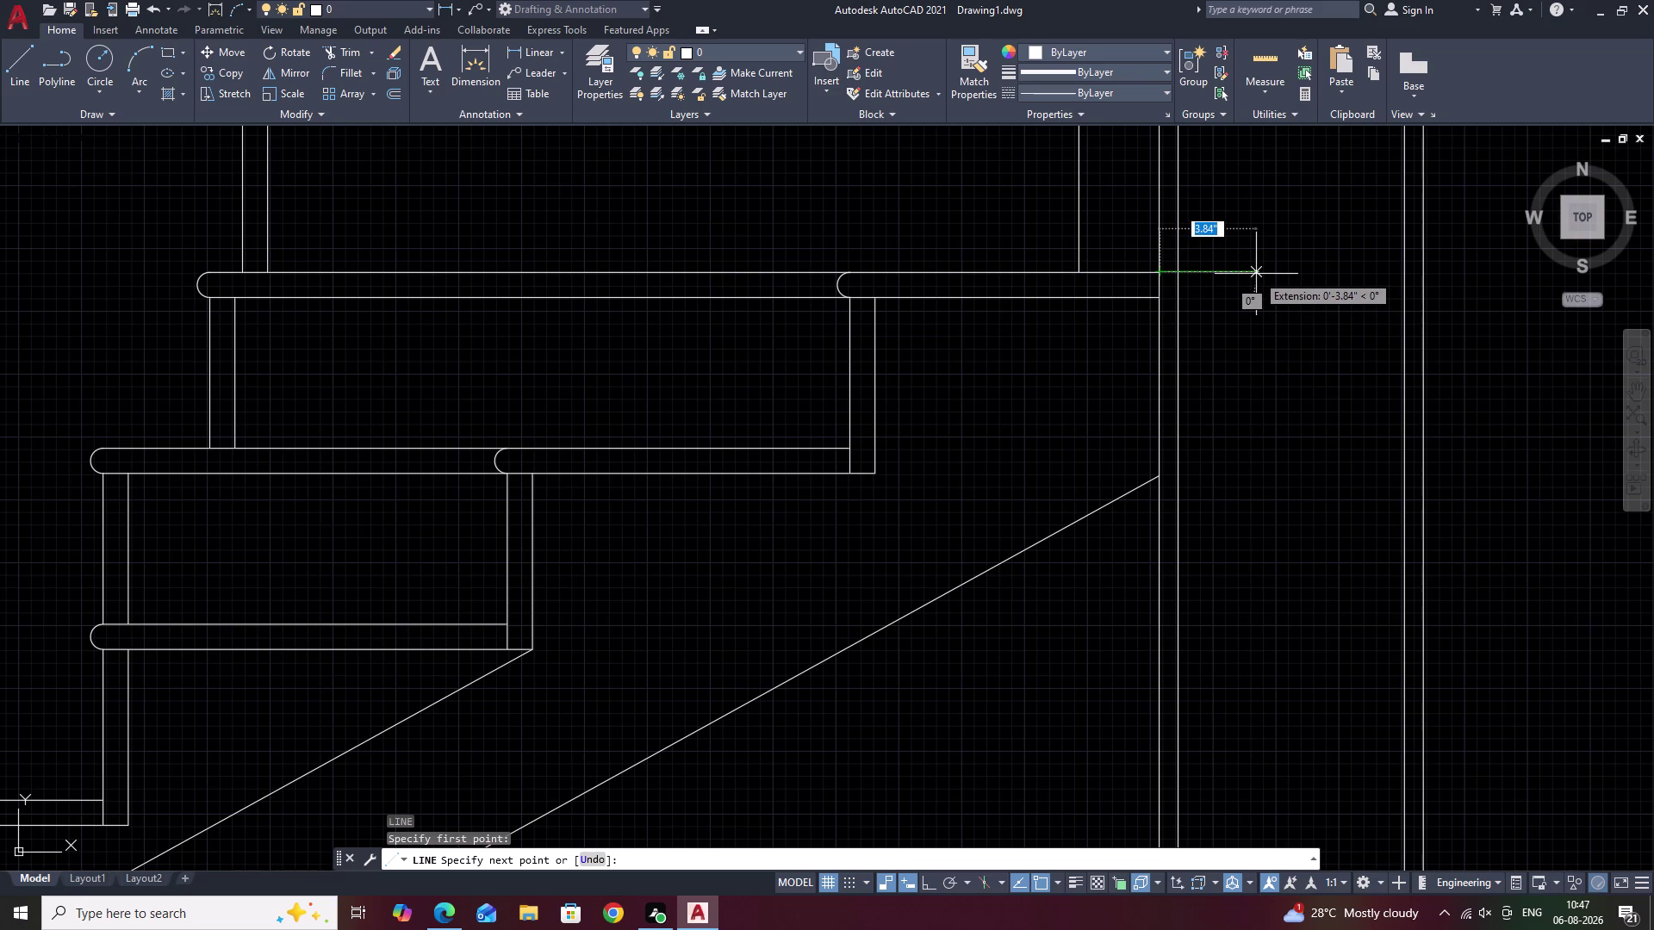
text(6)
key(space)
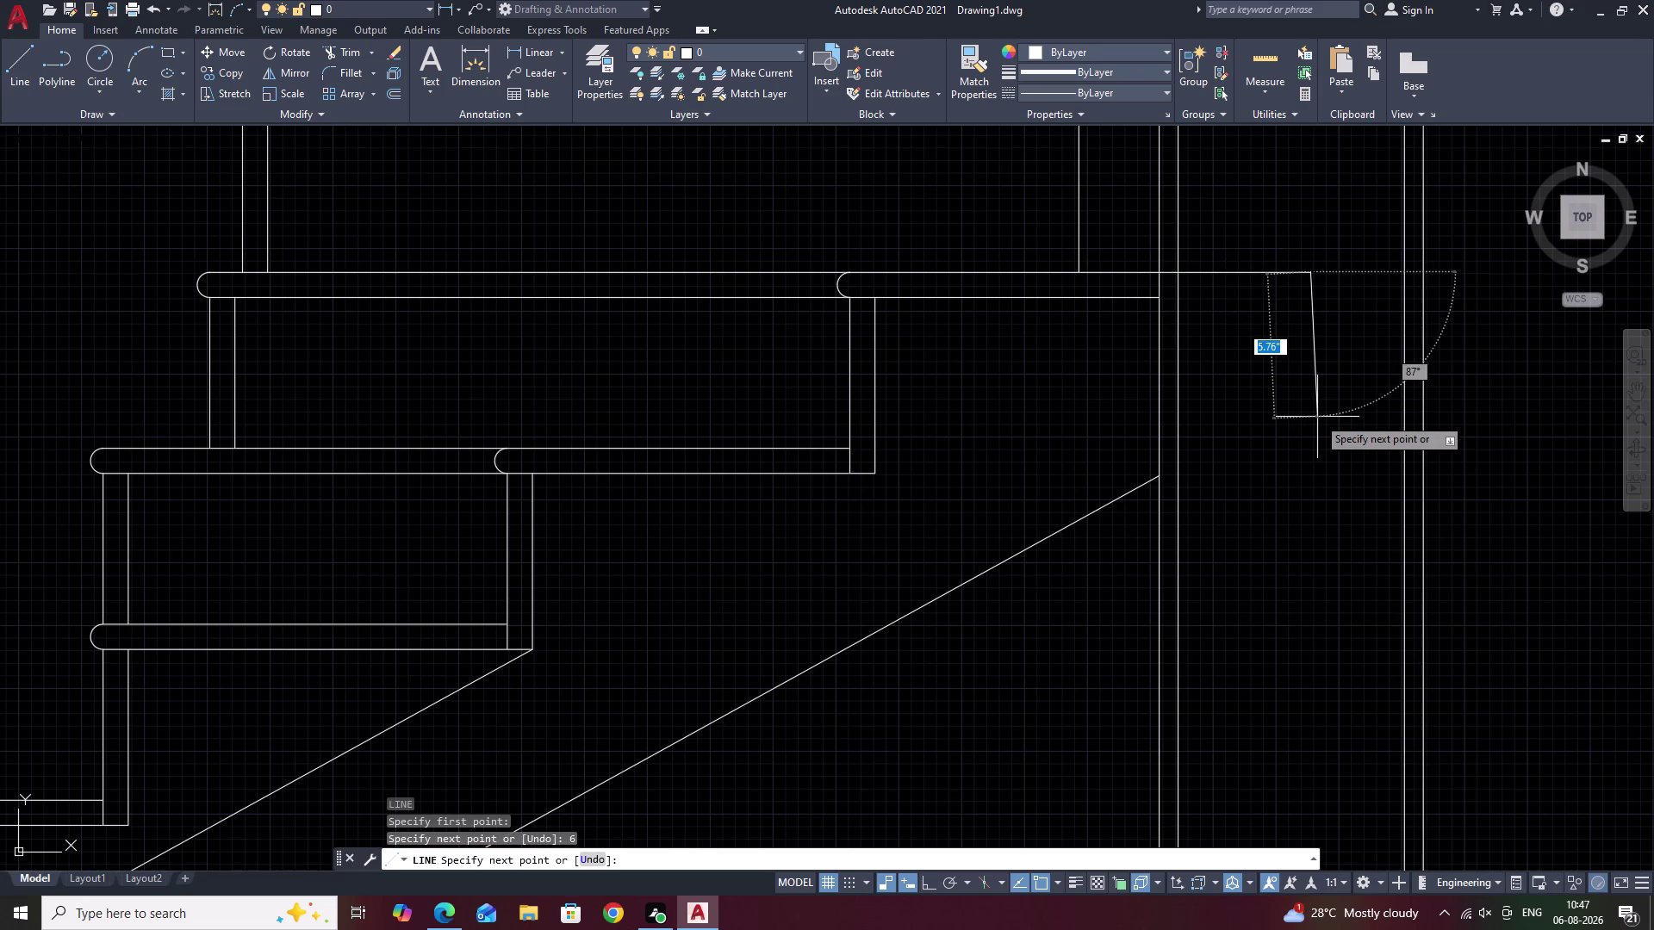
text(6)
key(space)
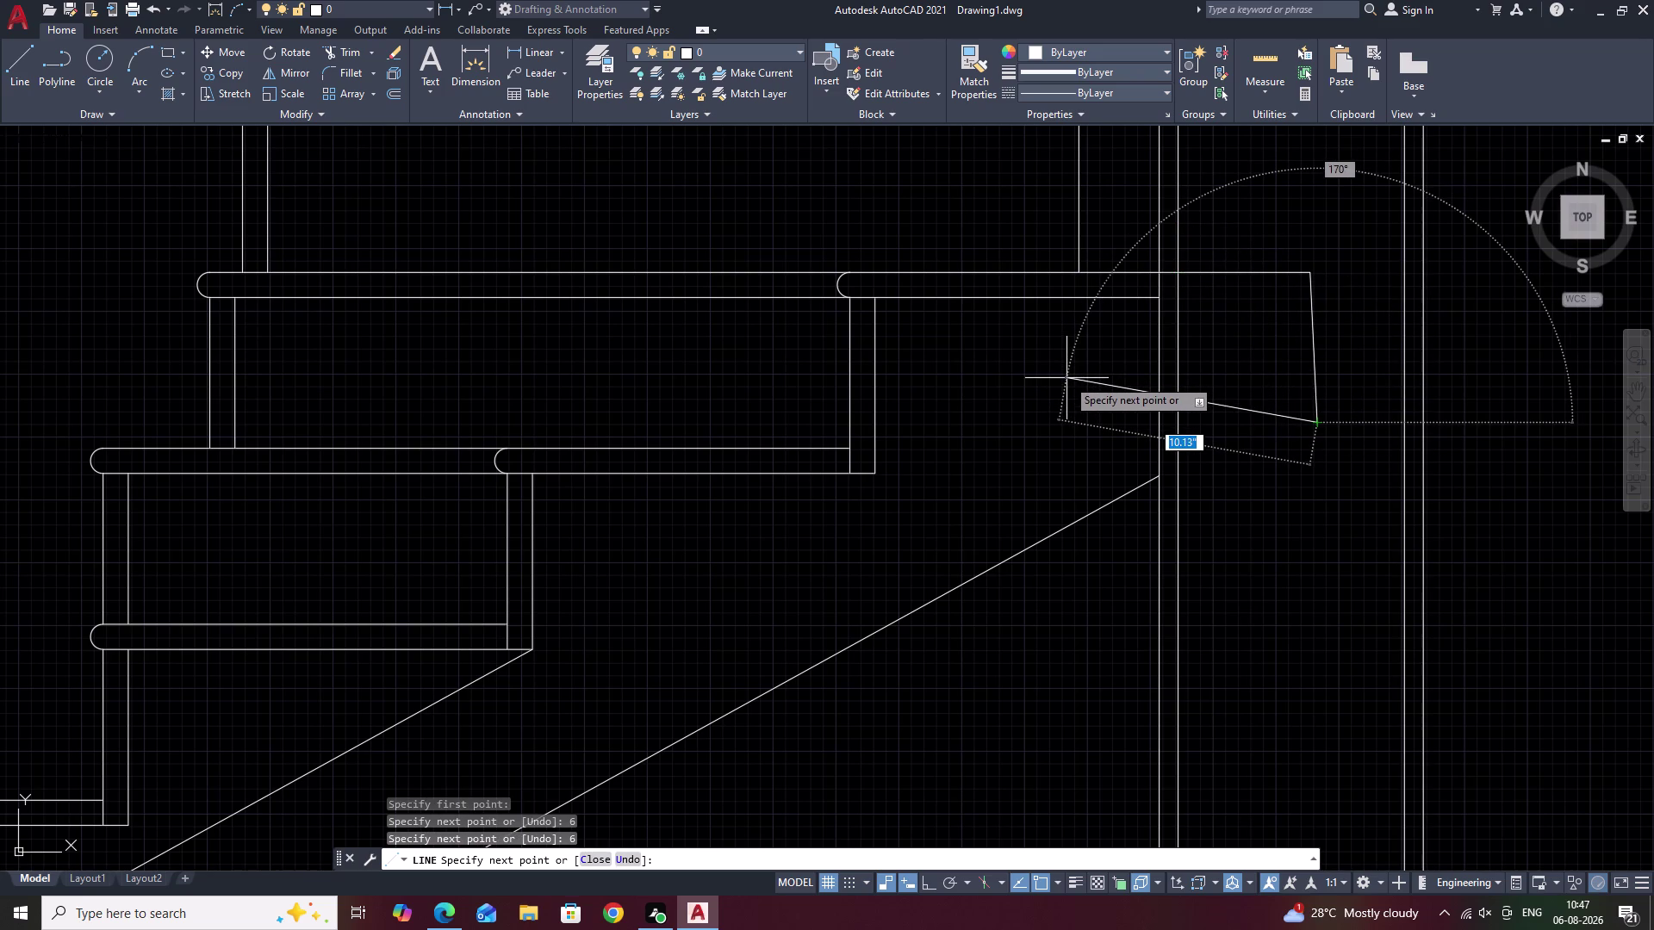
key(ctrl+z)
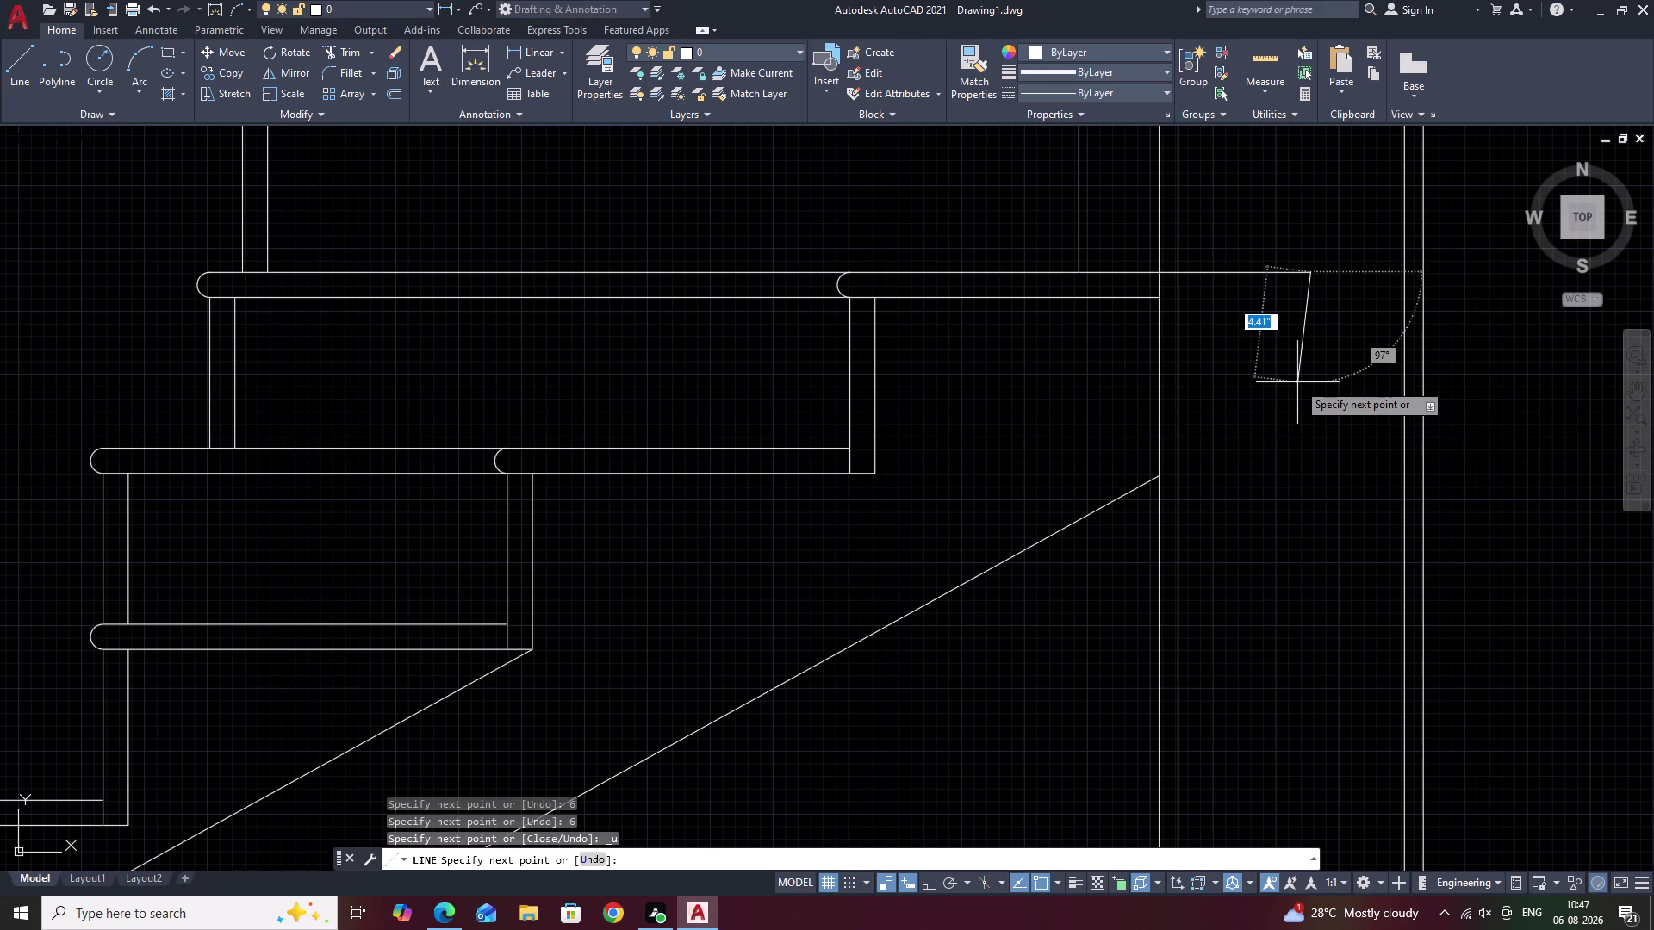
key(F8)
text(6)
key(space)
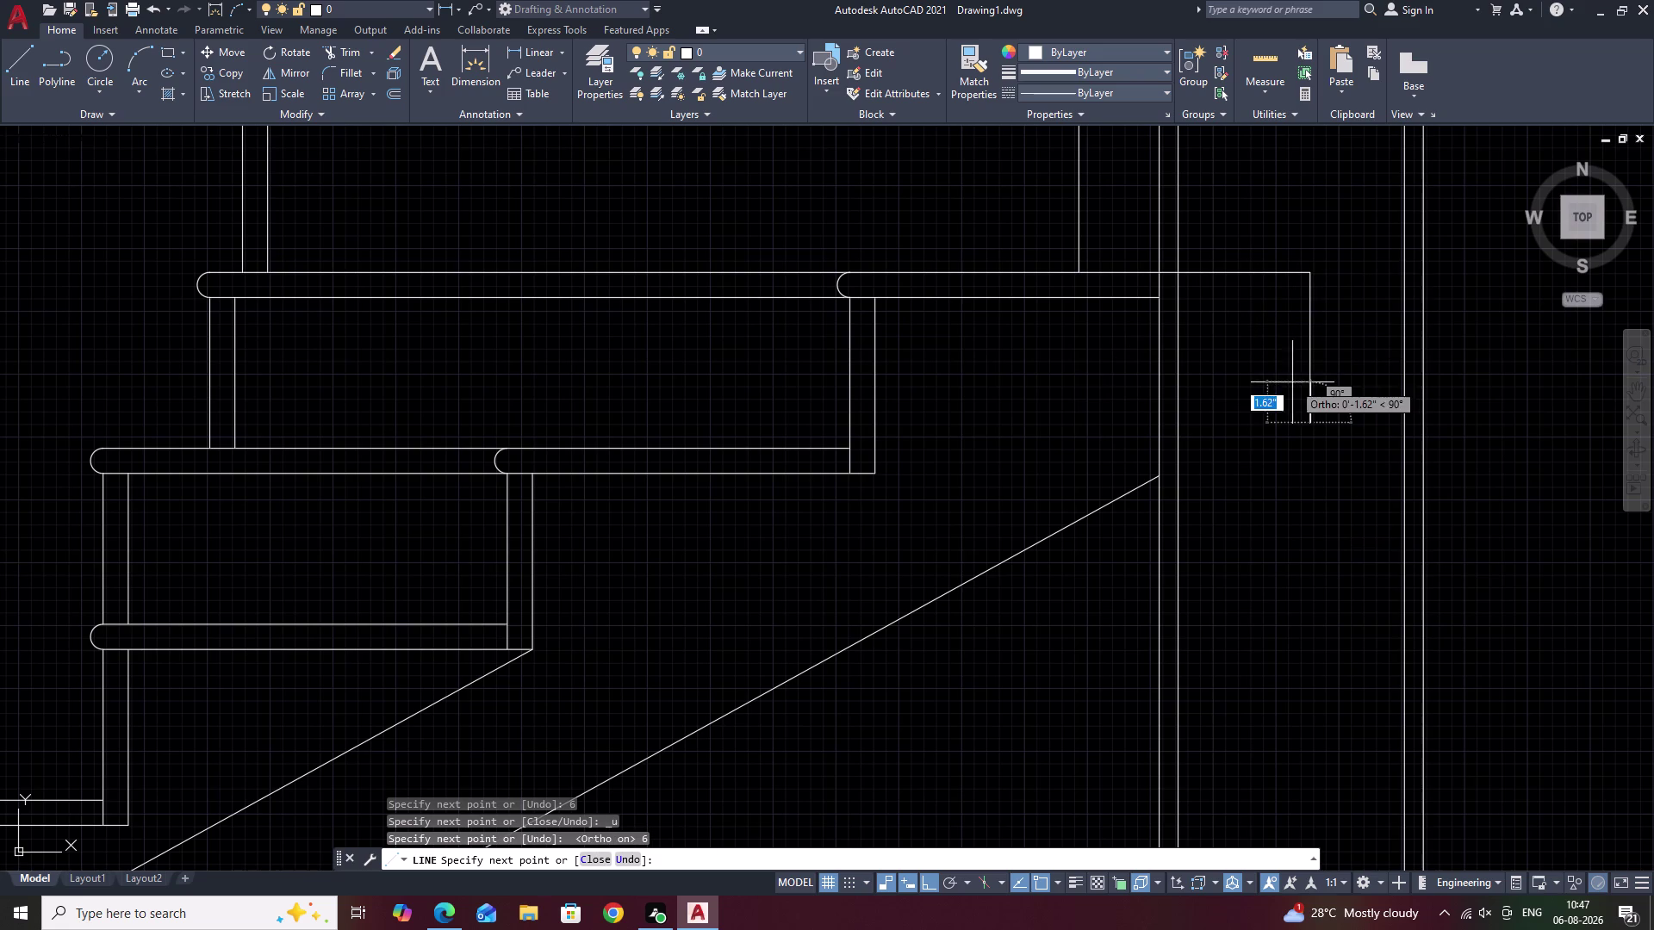
key(6)
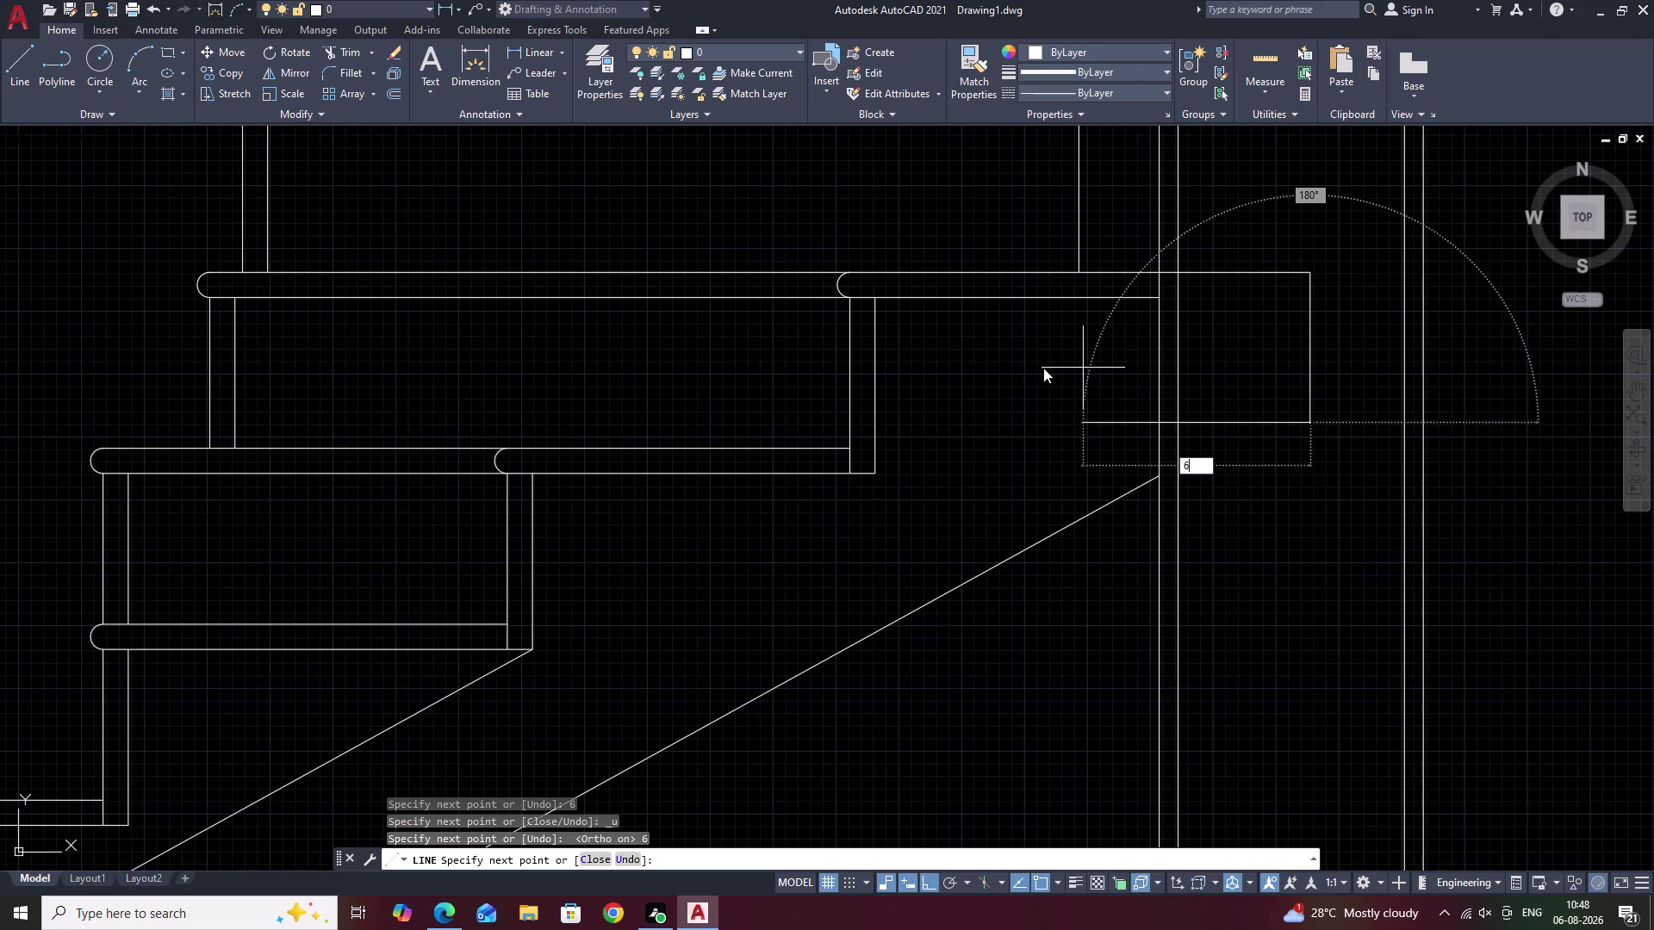
key(space)
key(Escape)
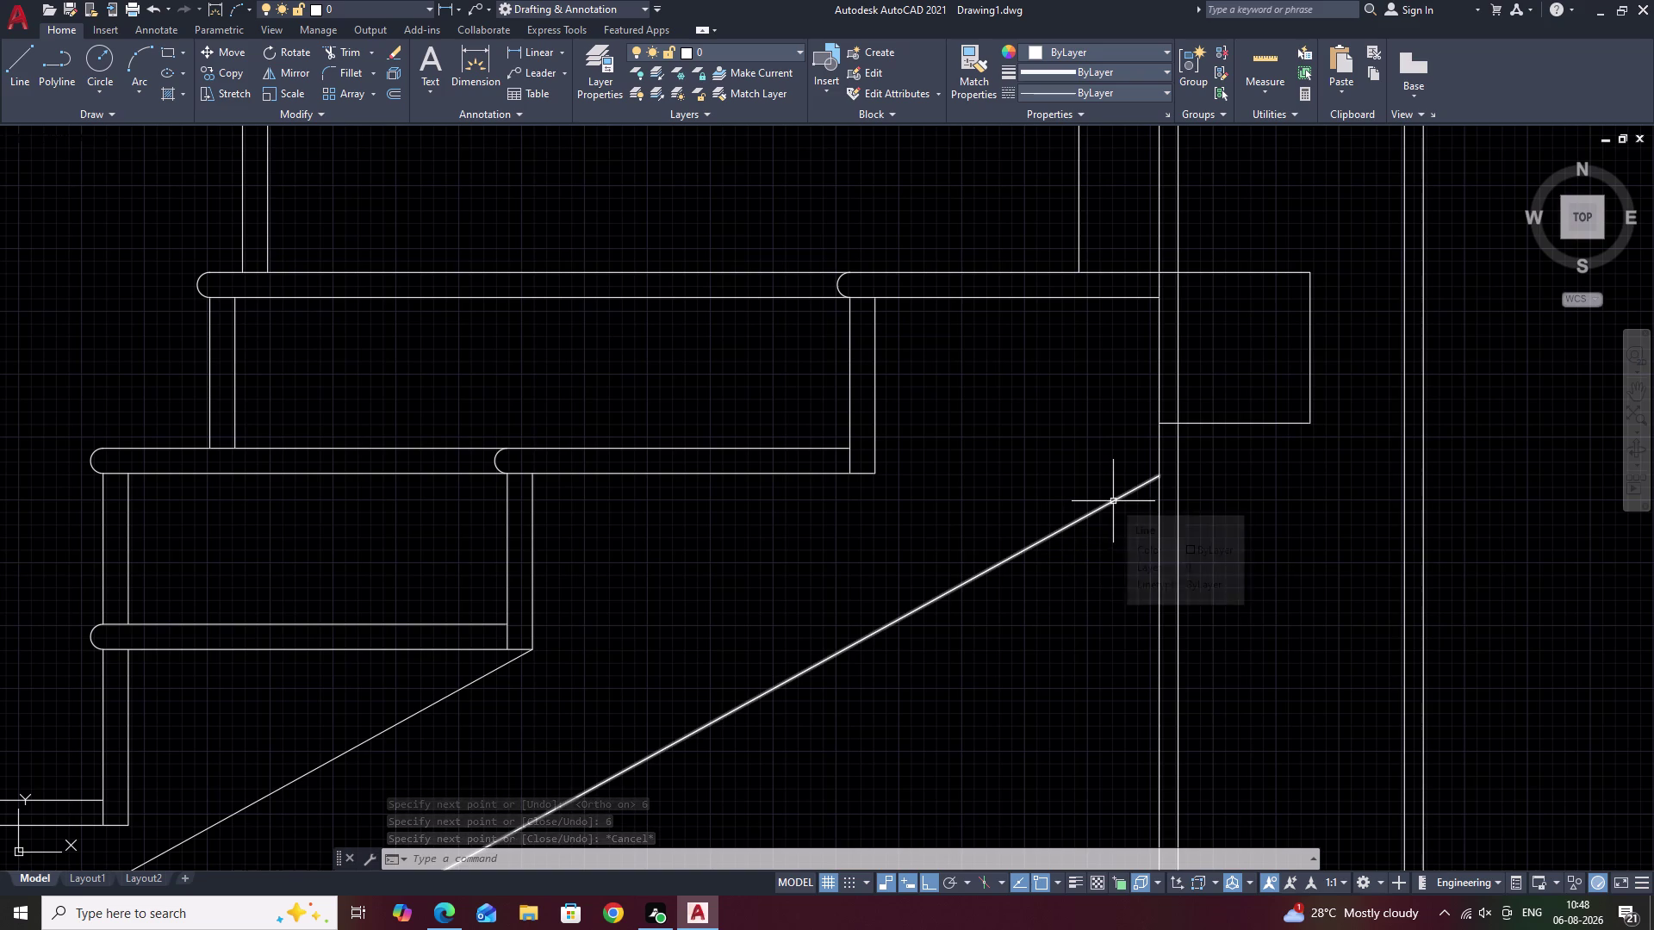
Erase the bottom line of the 6-inch box.
click(1237, 423)
key(w)
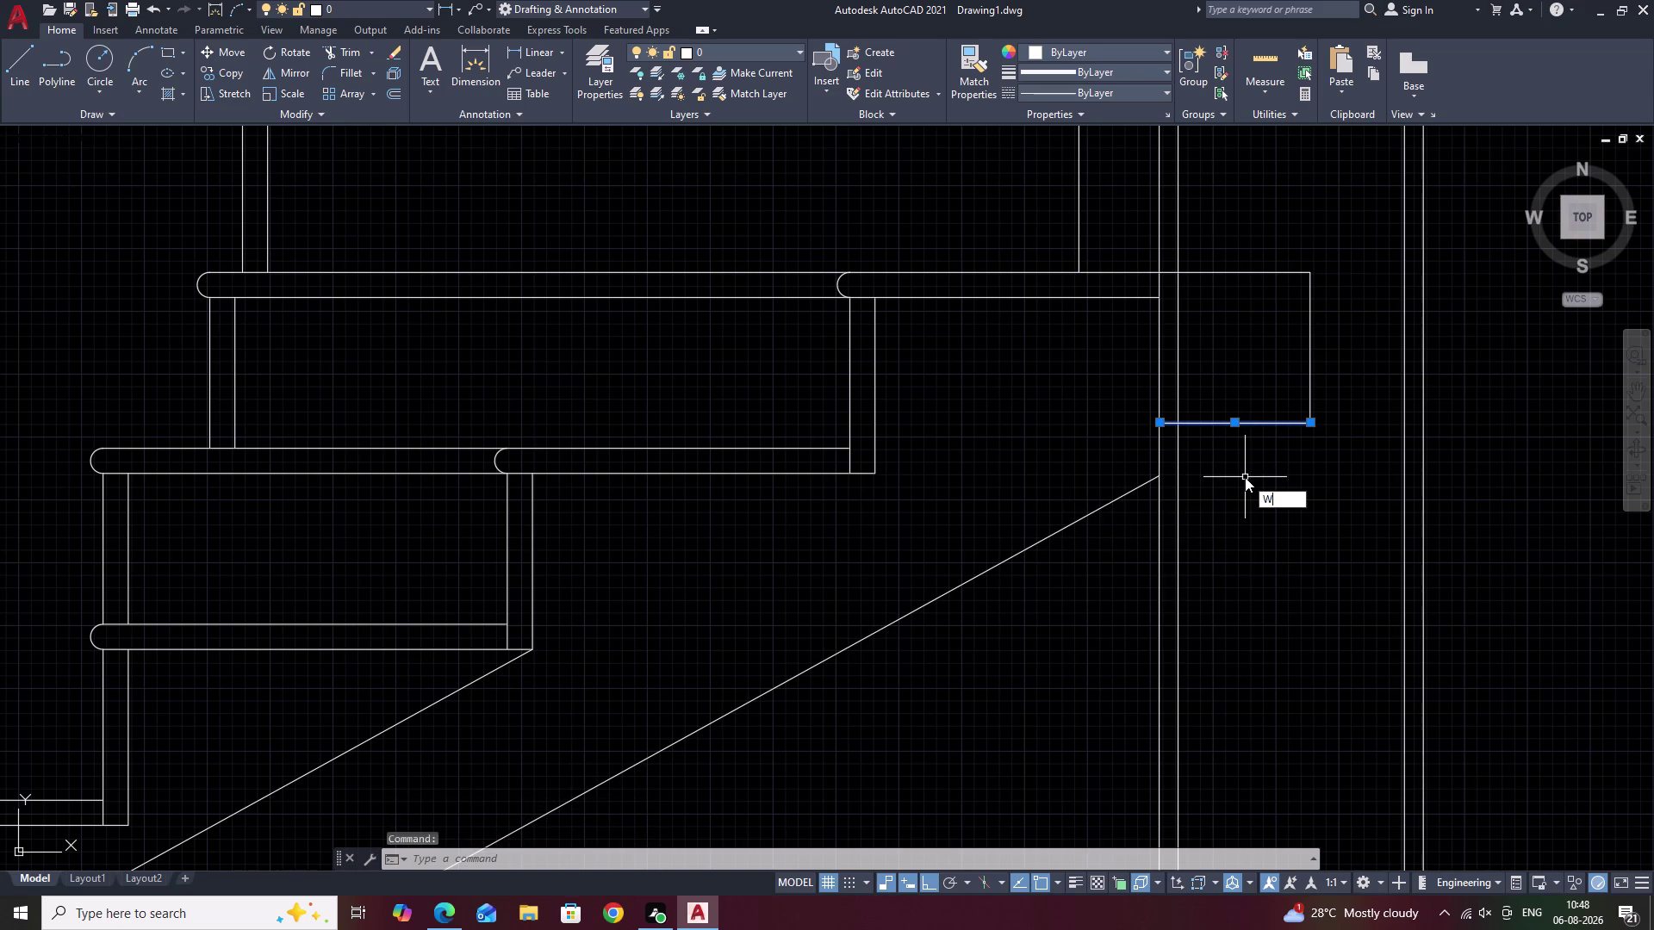
key(BackSpace)
text(E)
key(space)
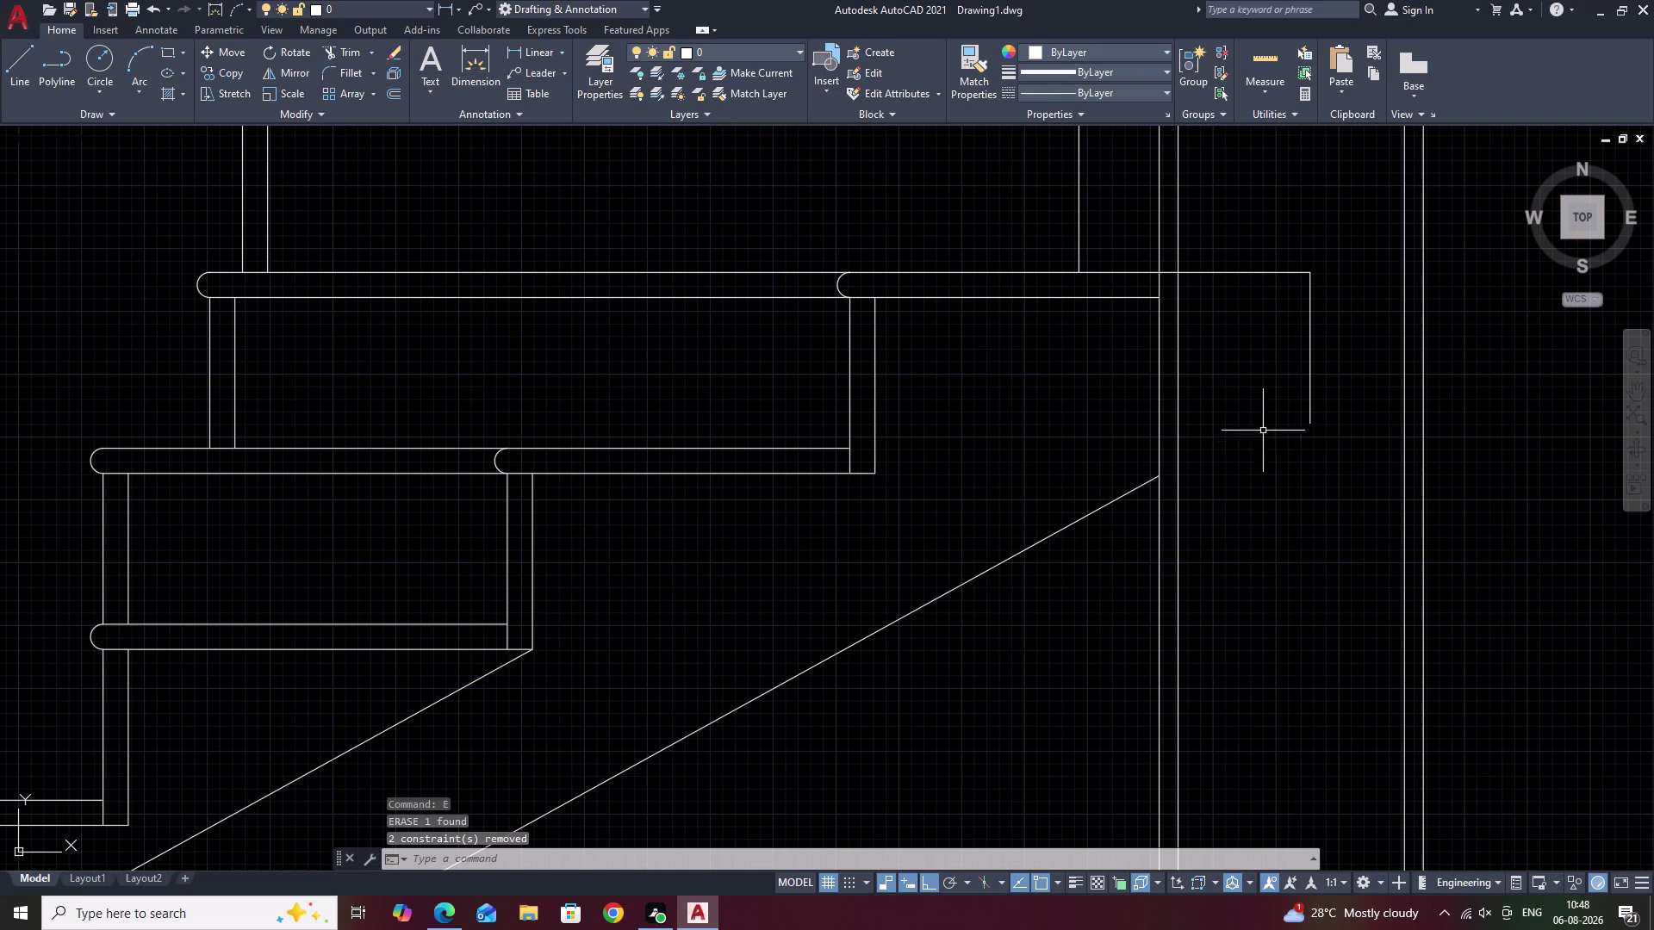
scroll(down, 3)
middle_drag(1198, 597, 1183, 519)
scroll(up, 3)
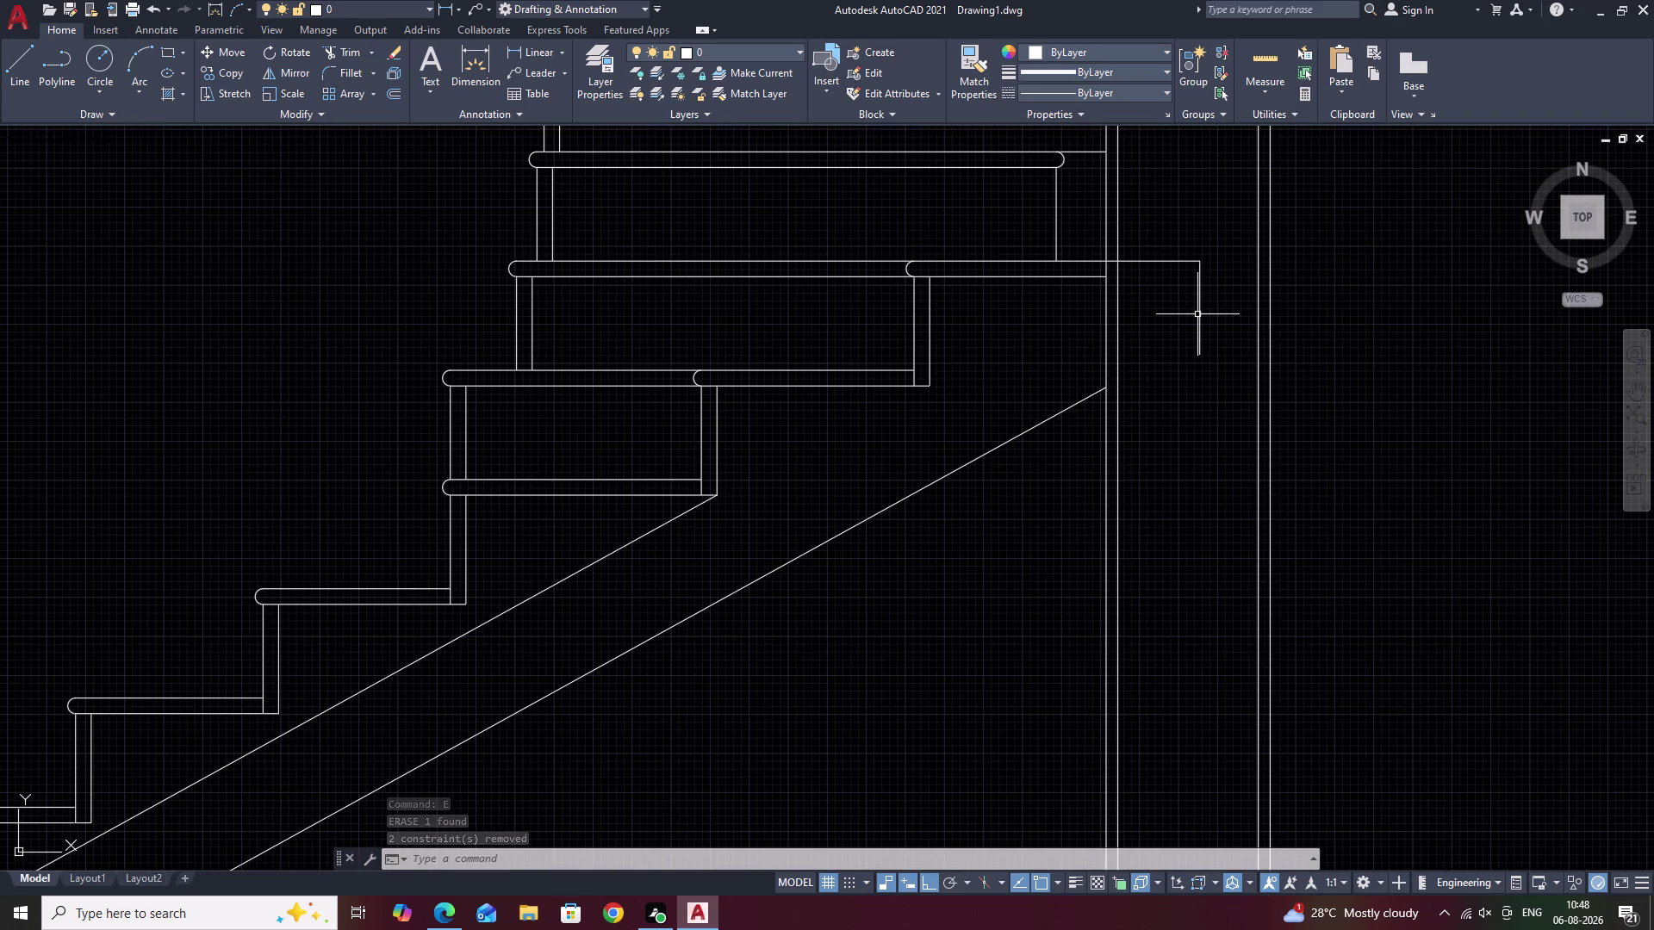
Window-select and erase the two remaining box lines.
click(1198, 315)
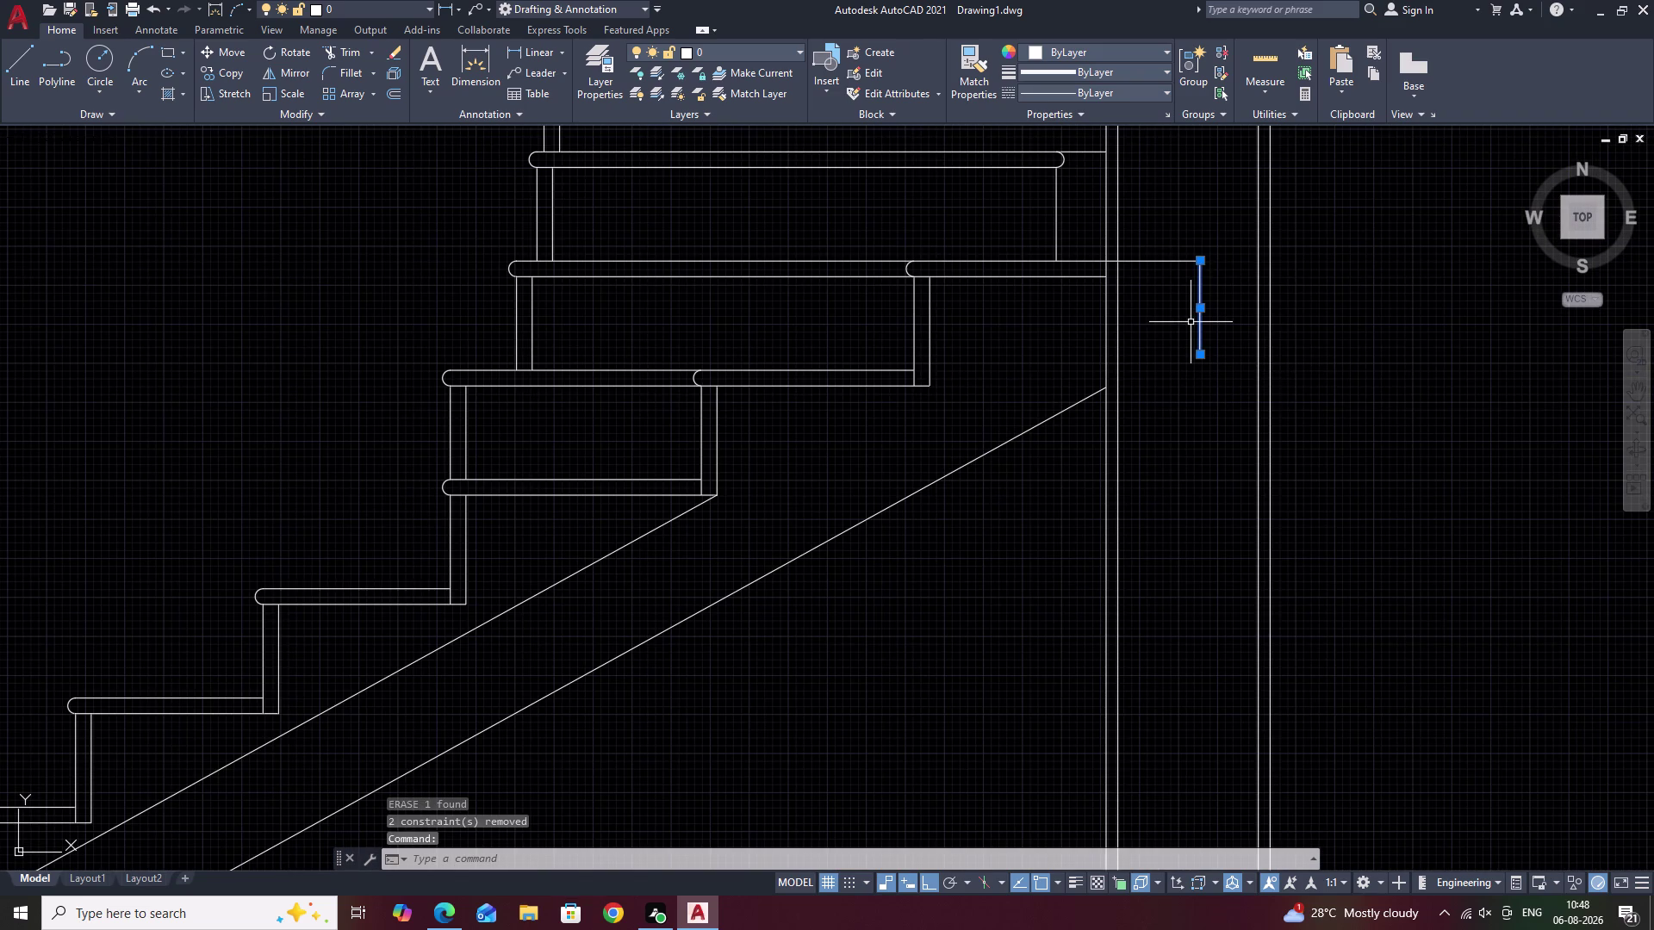
key(r)
click(1165, 258)
click(1165, 262)
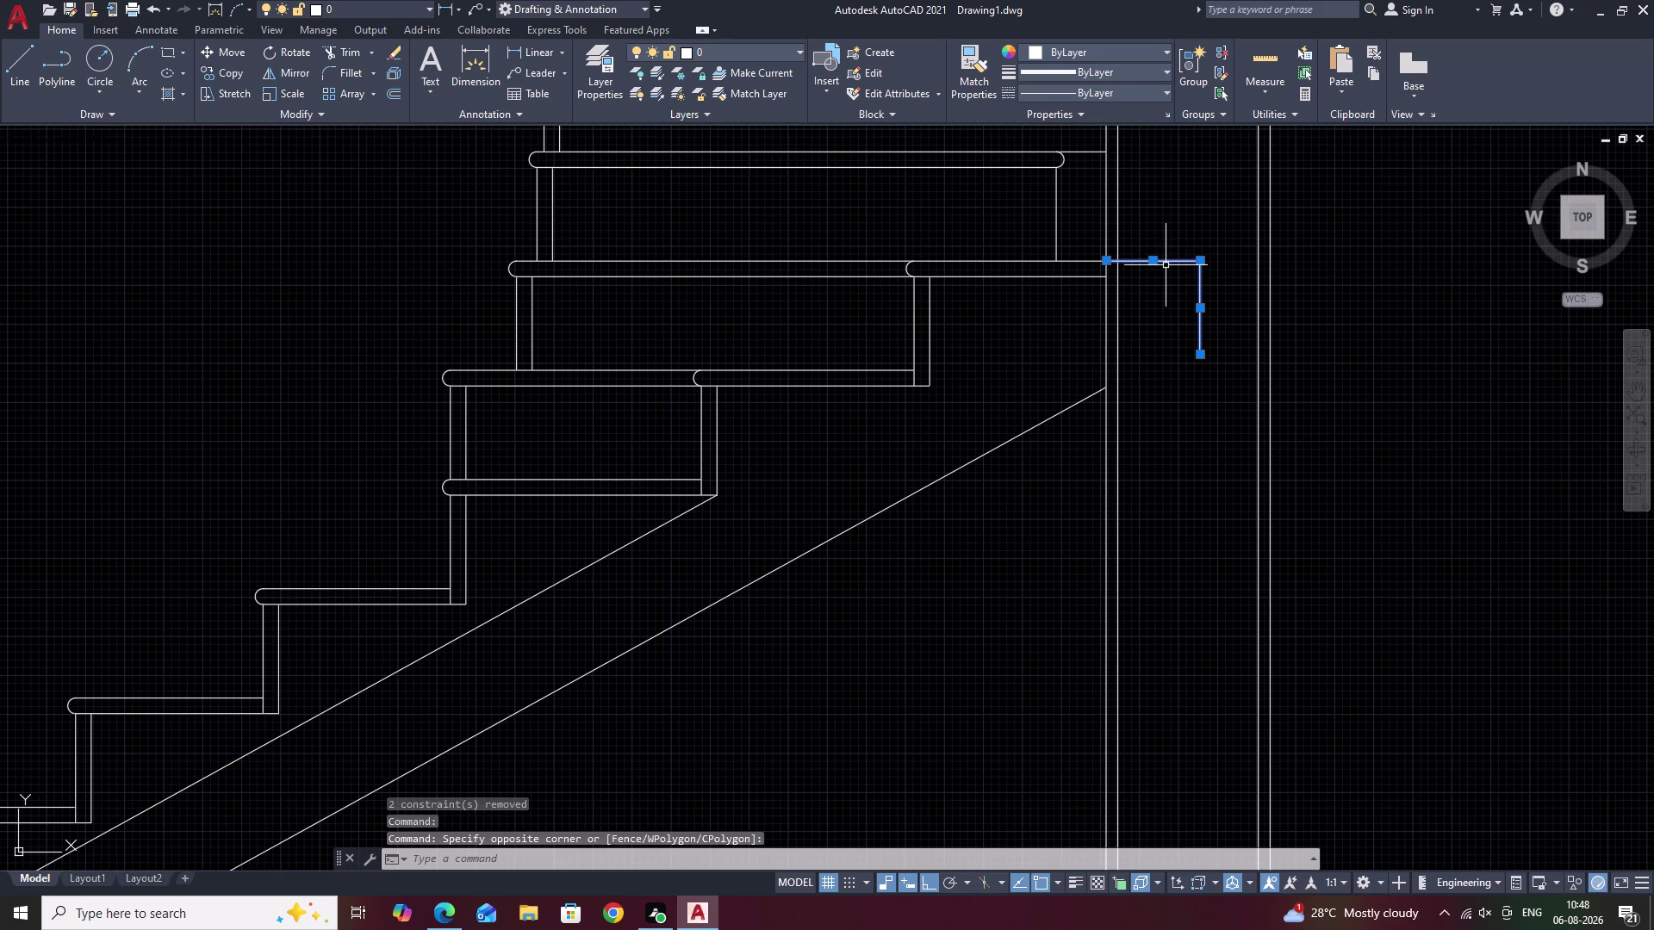
text(E)
key(space)
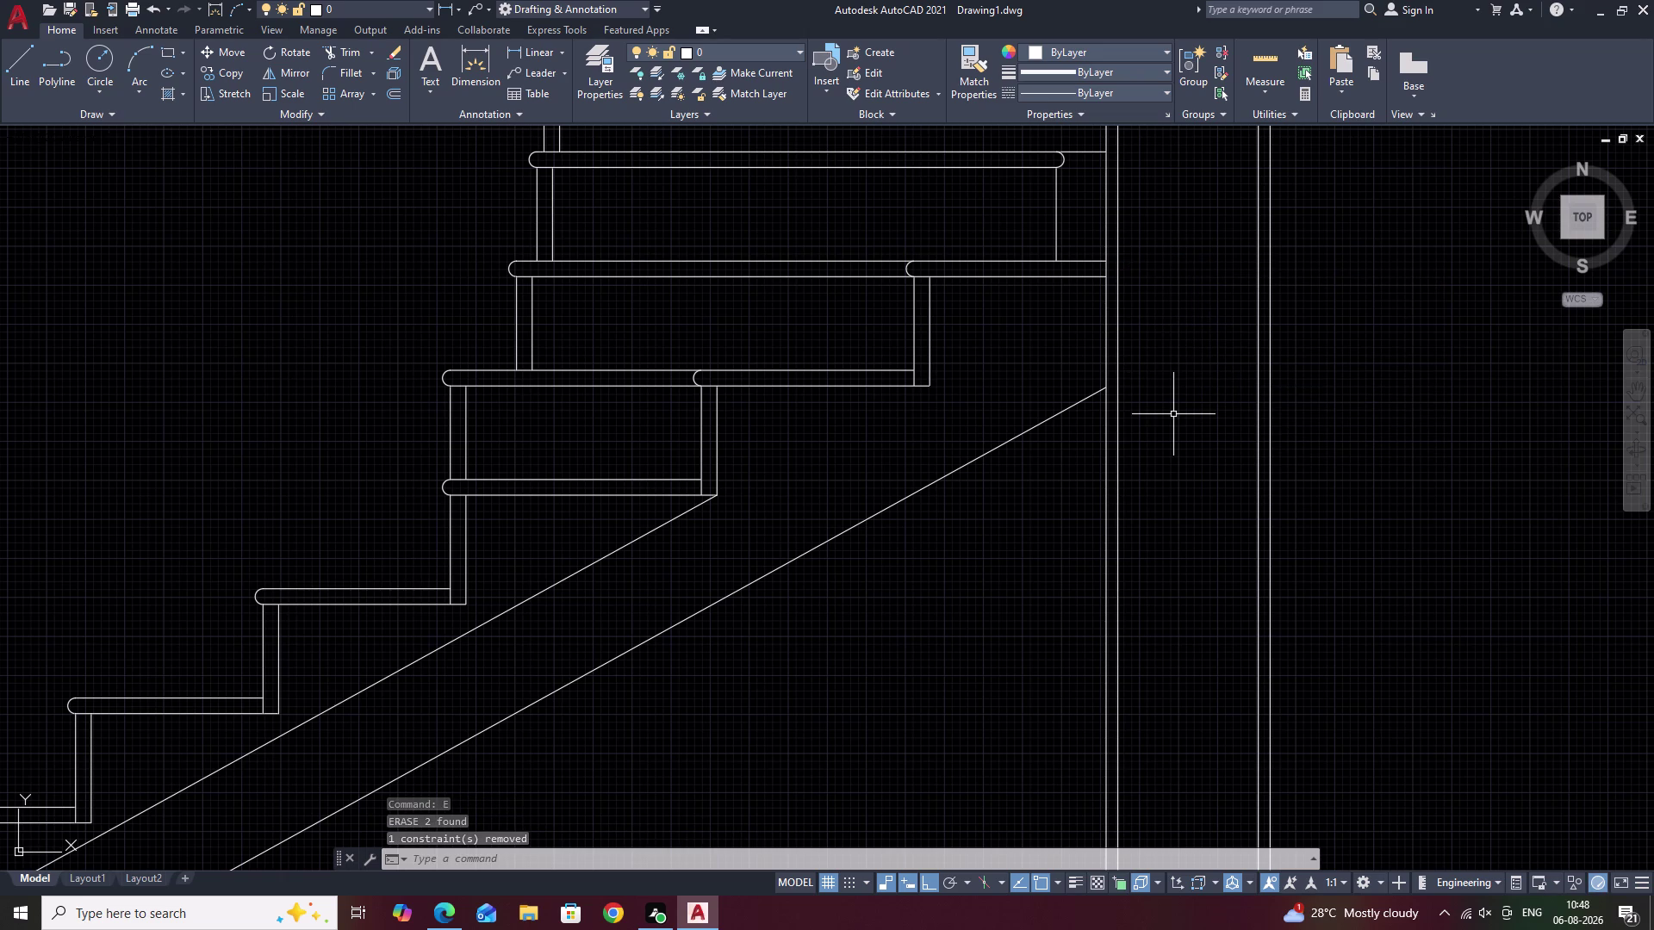
middle_drag(1030, 342, 1001, 555)
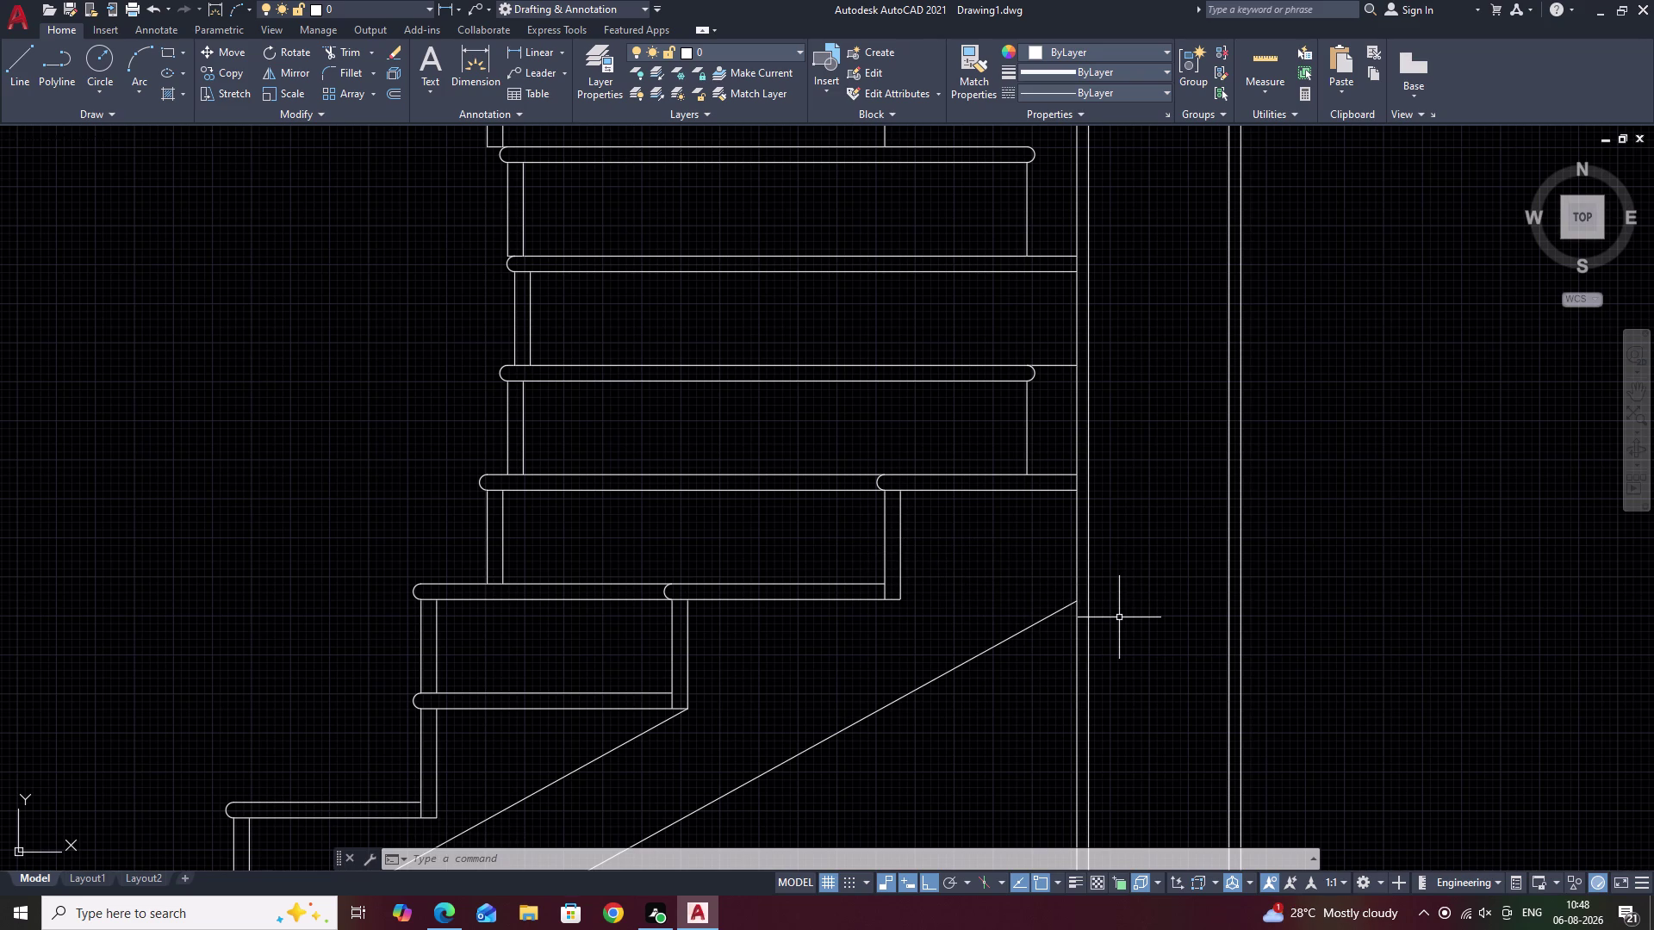
Start a new line at the tread edge beside the post.
text(L)
key(space)
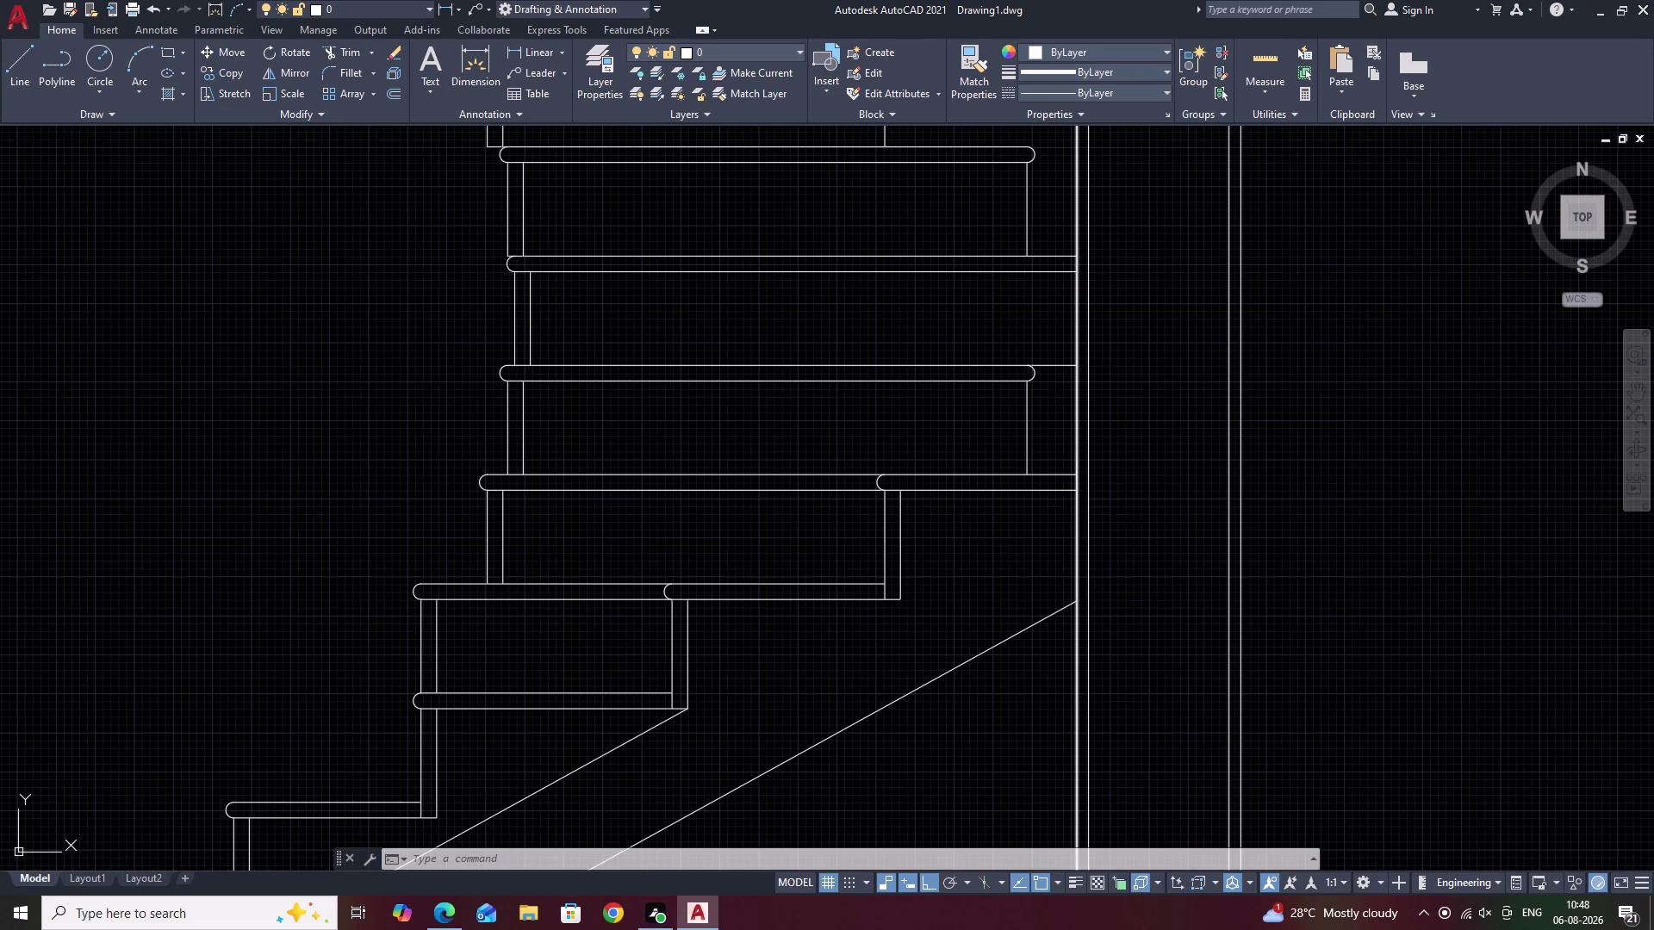
click(1076, 479)
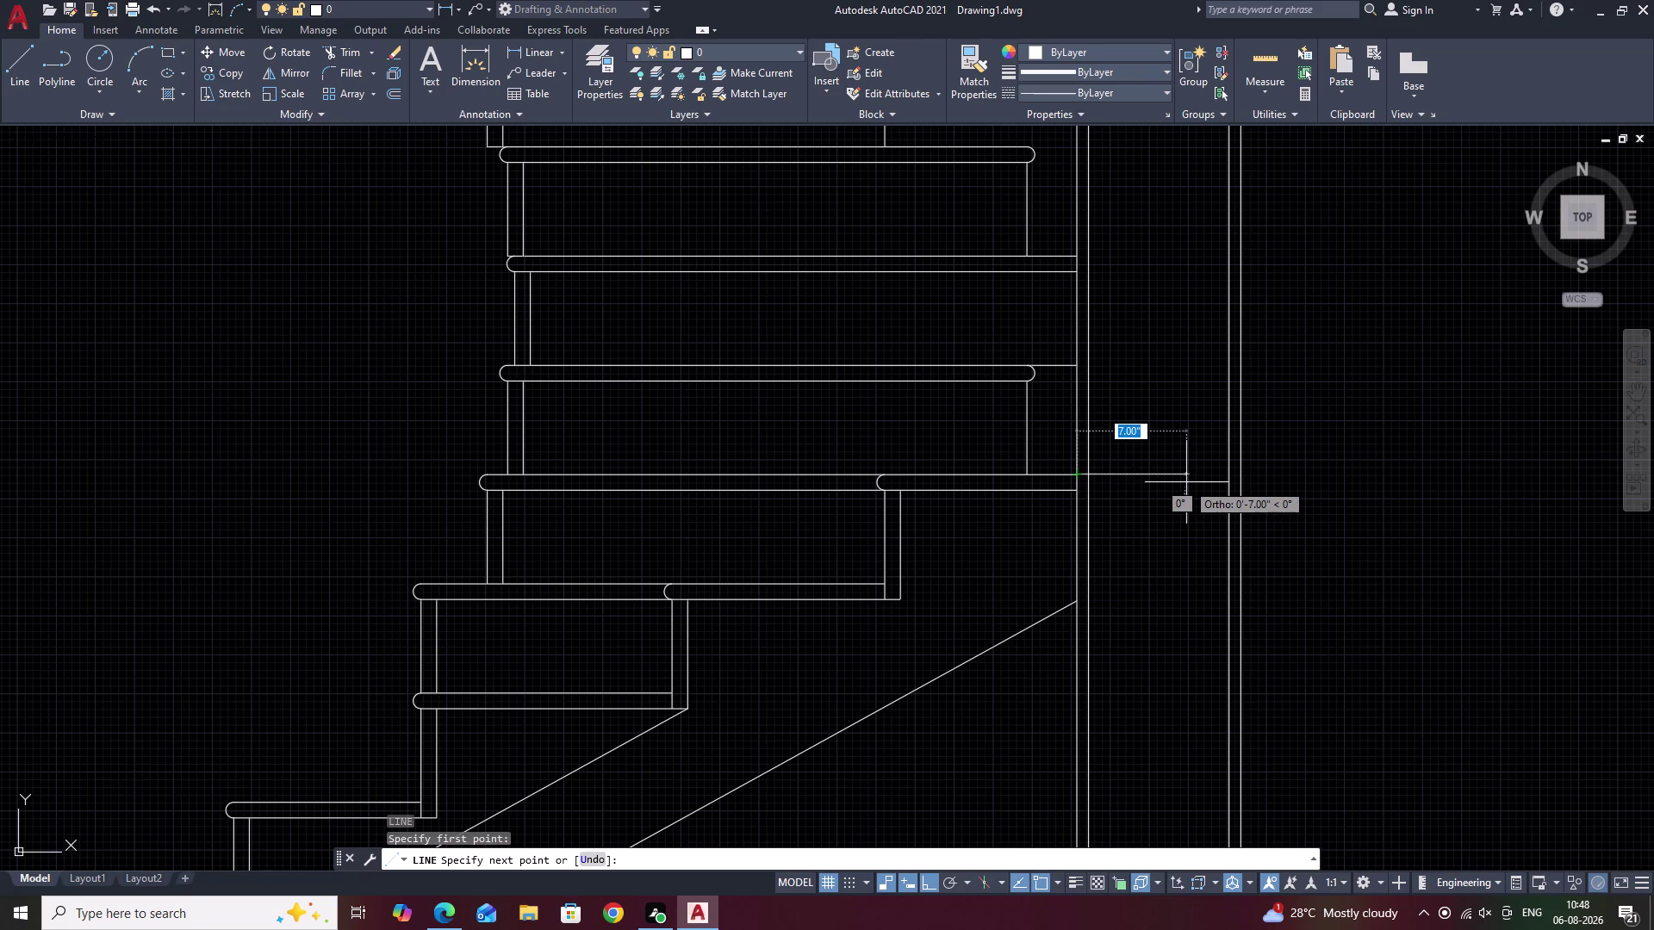
Finish the right-angled outline with a segment right of the post and a downward segment.
click(1187, 483)
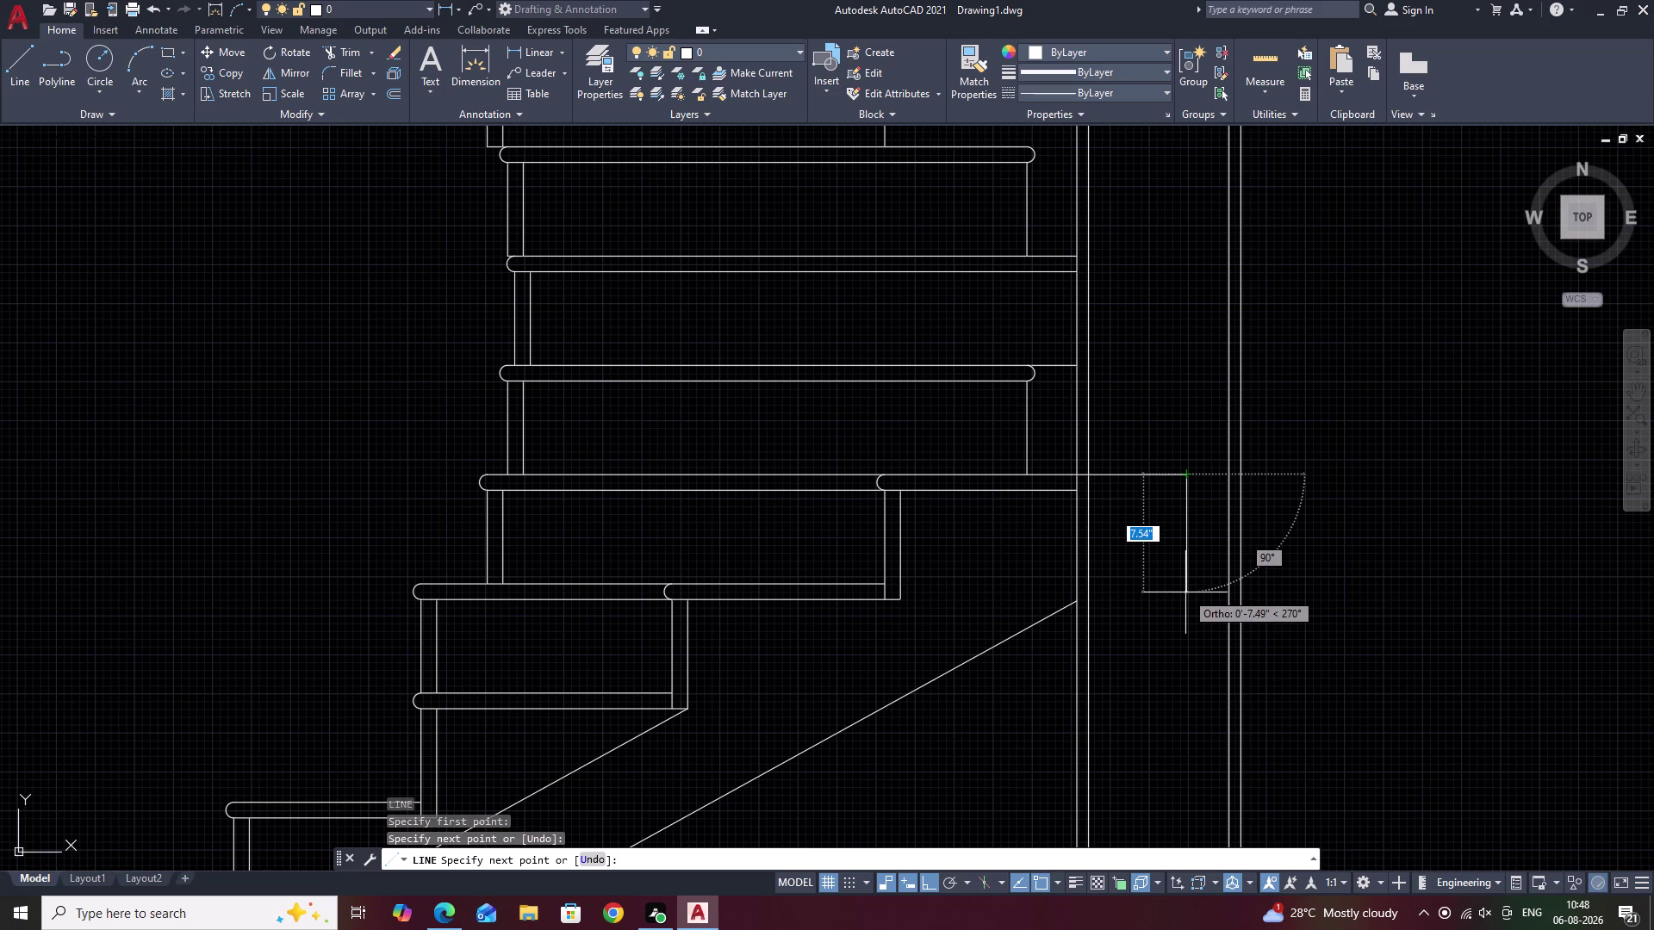
click(1185, 593)
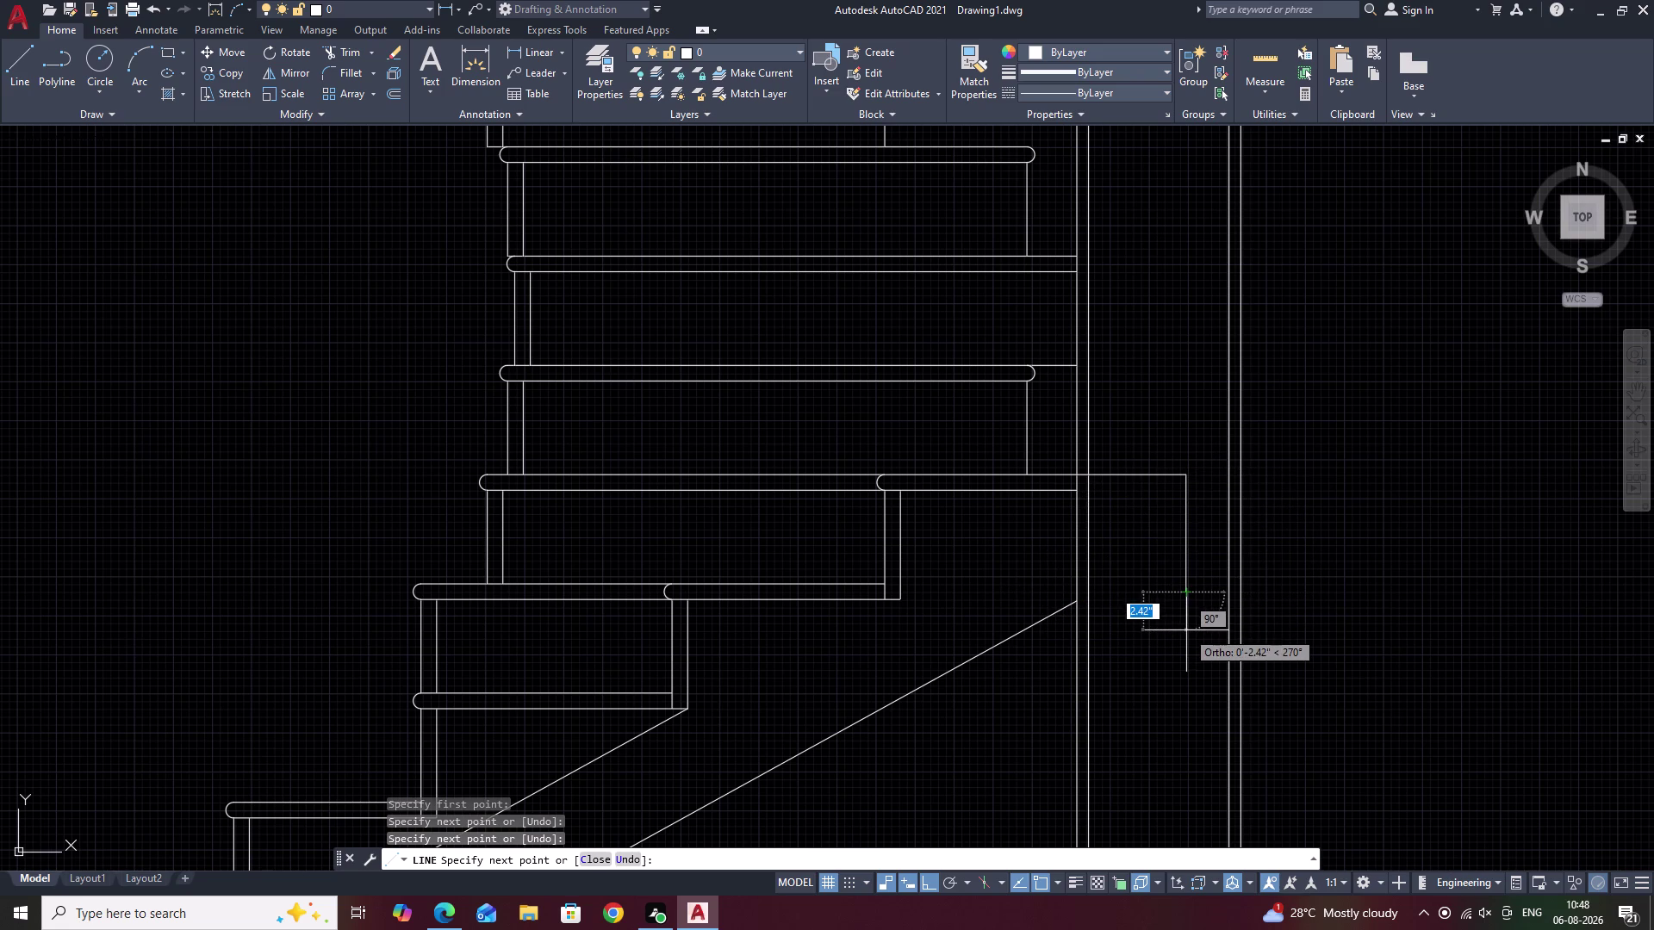
key(Escape)
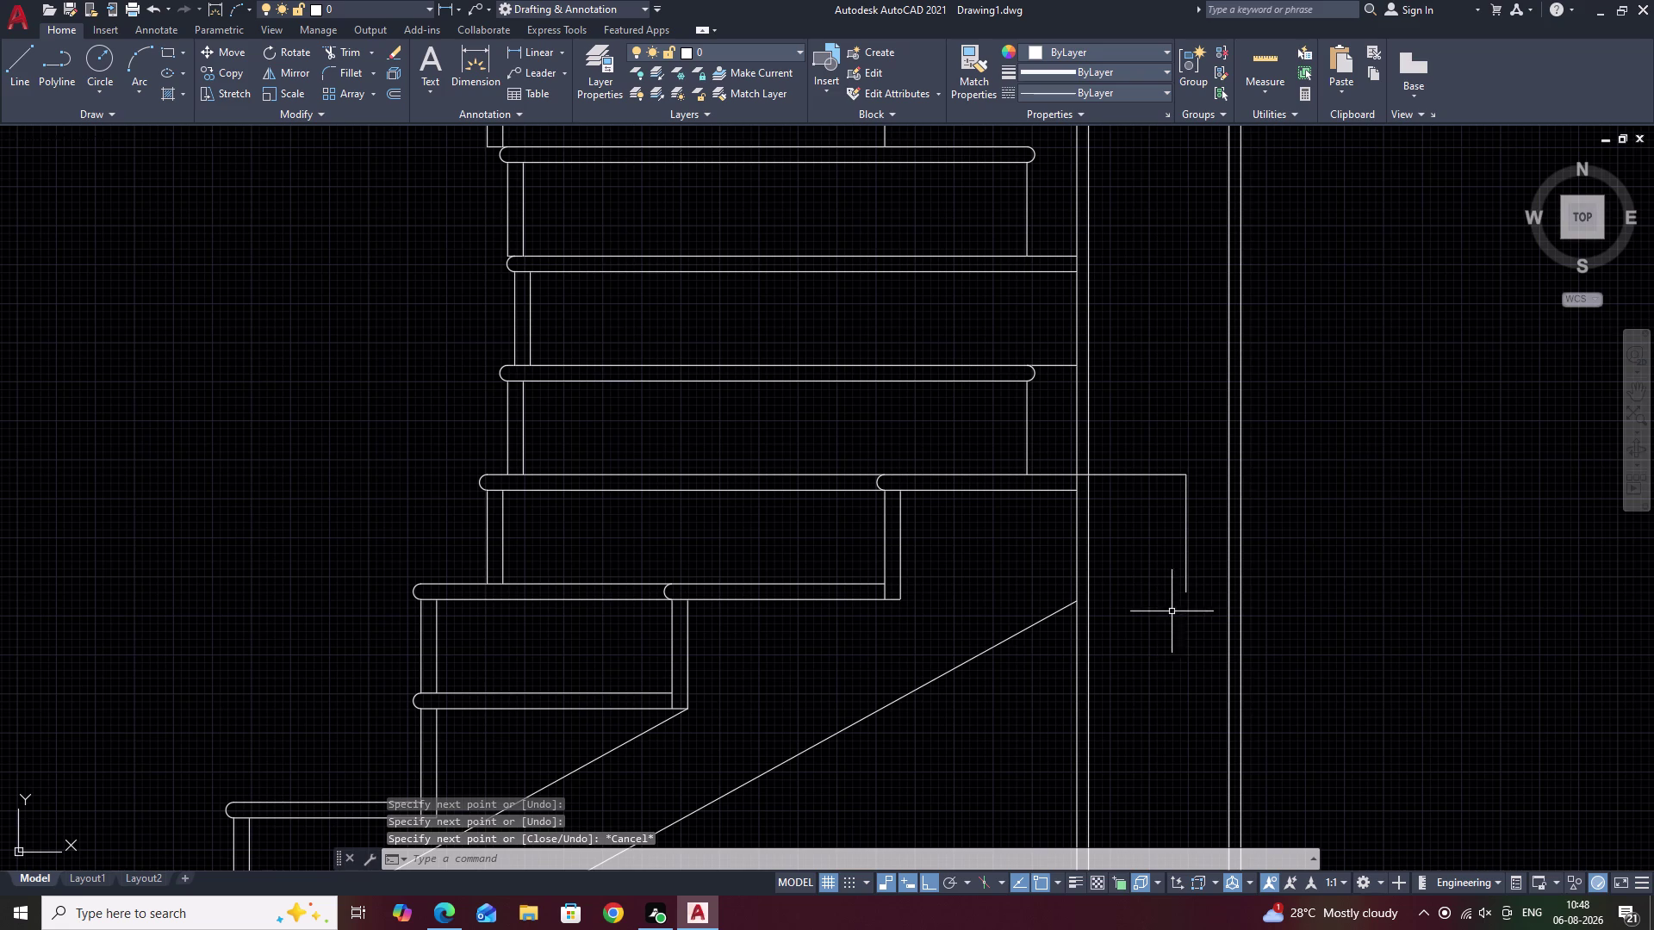
Erase the vertical line that was just drawn.
scroll(up, 3)
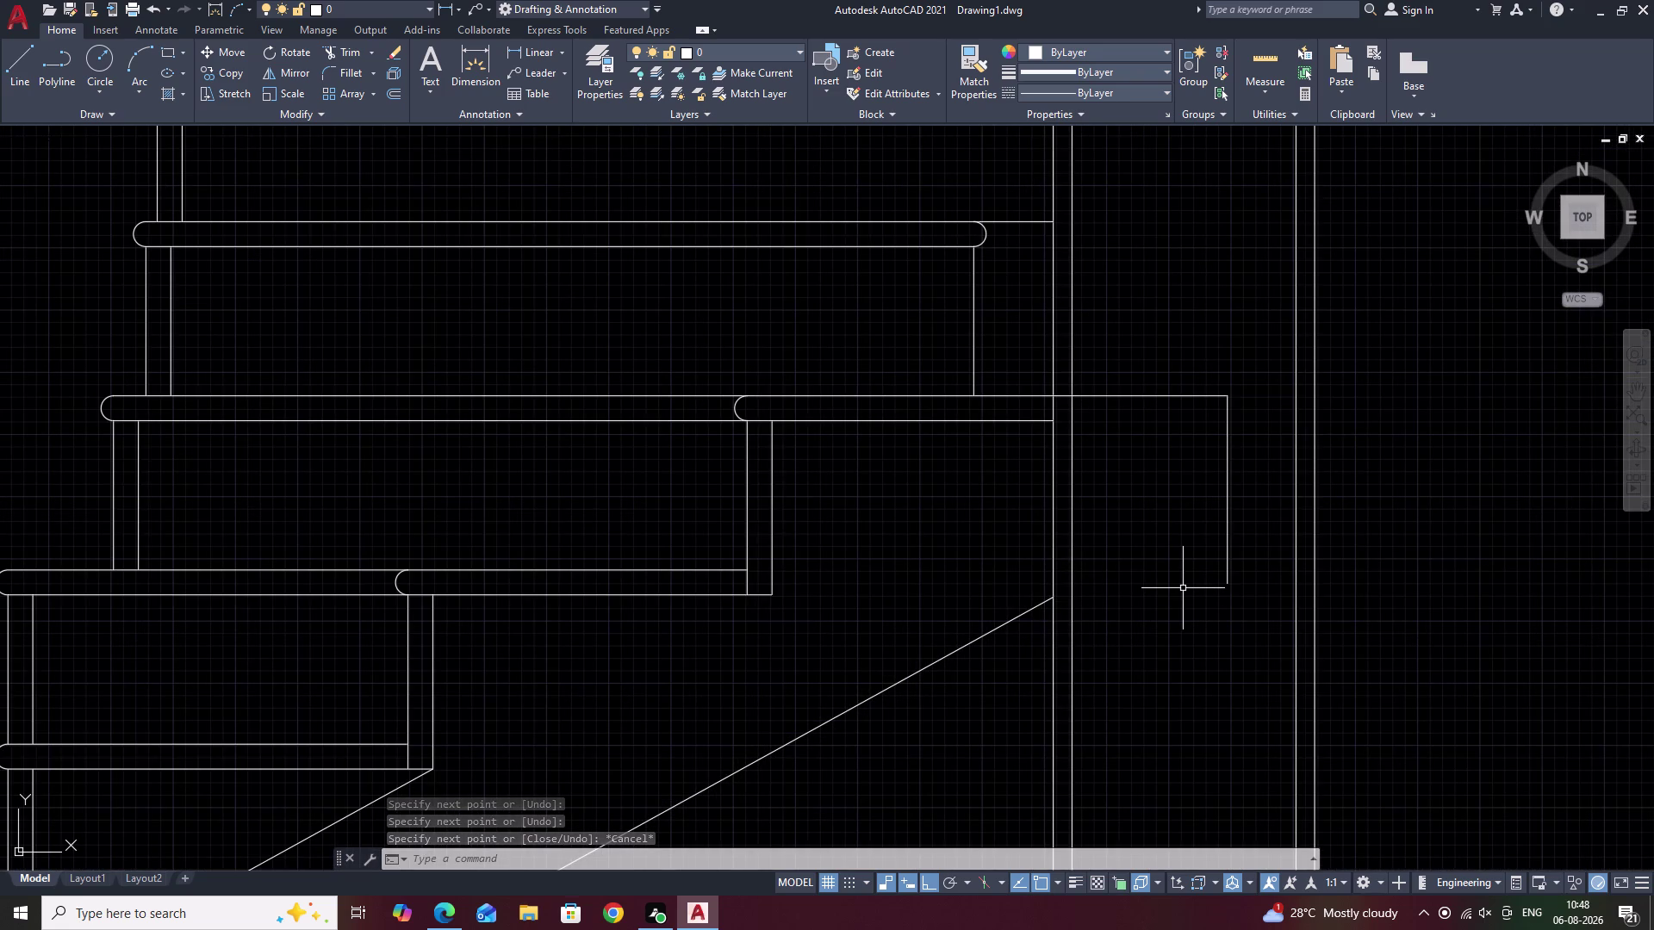
click(1229, 508)
text(E)
key(space)
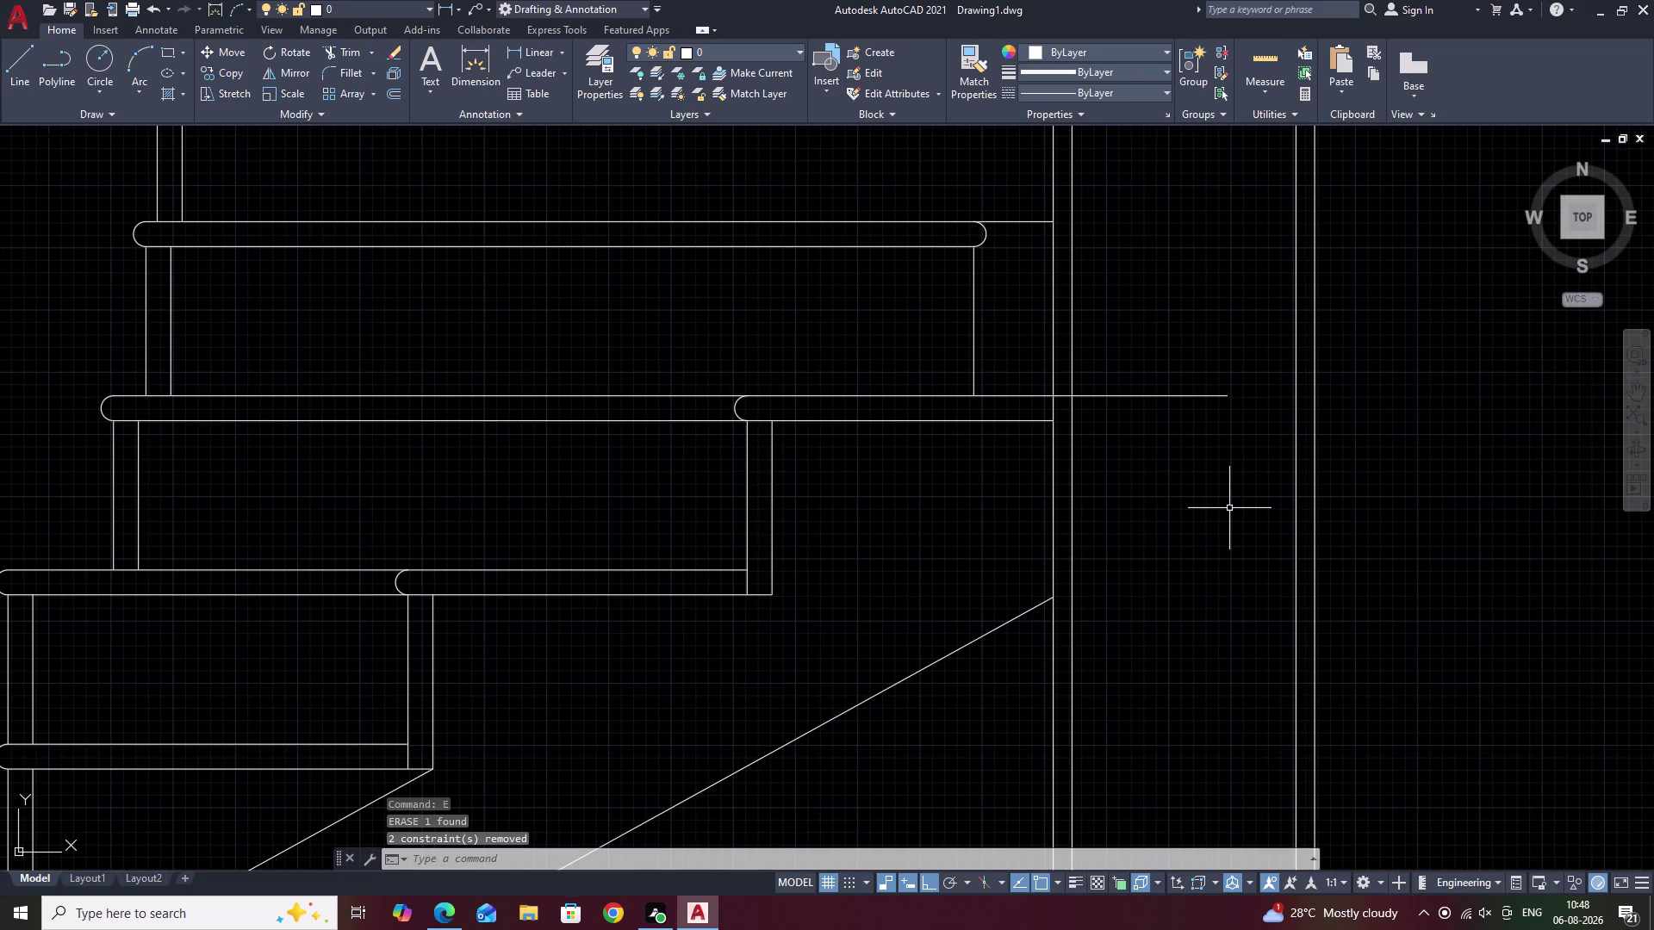
Draw a horizontal line from the stringer corner to just right of the post.
text(L)
key(space)
click(1227, 397)
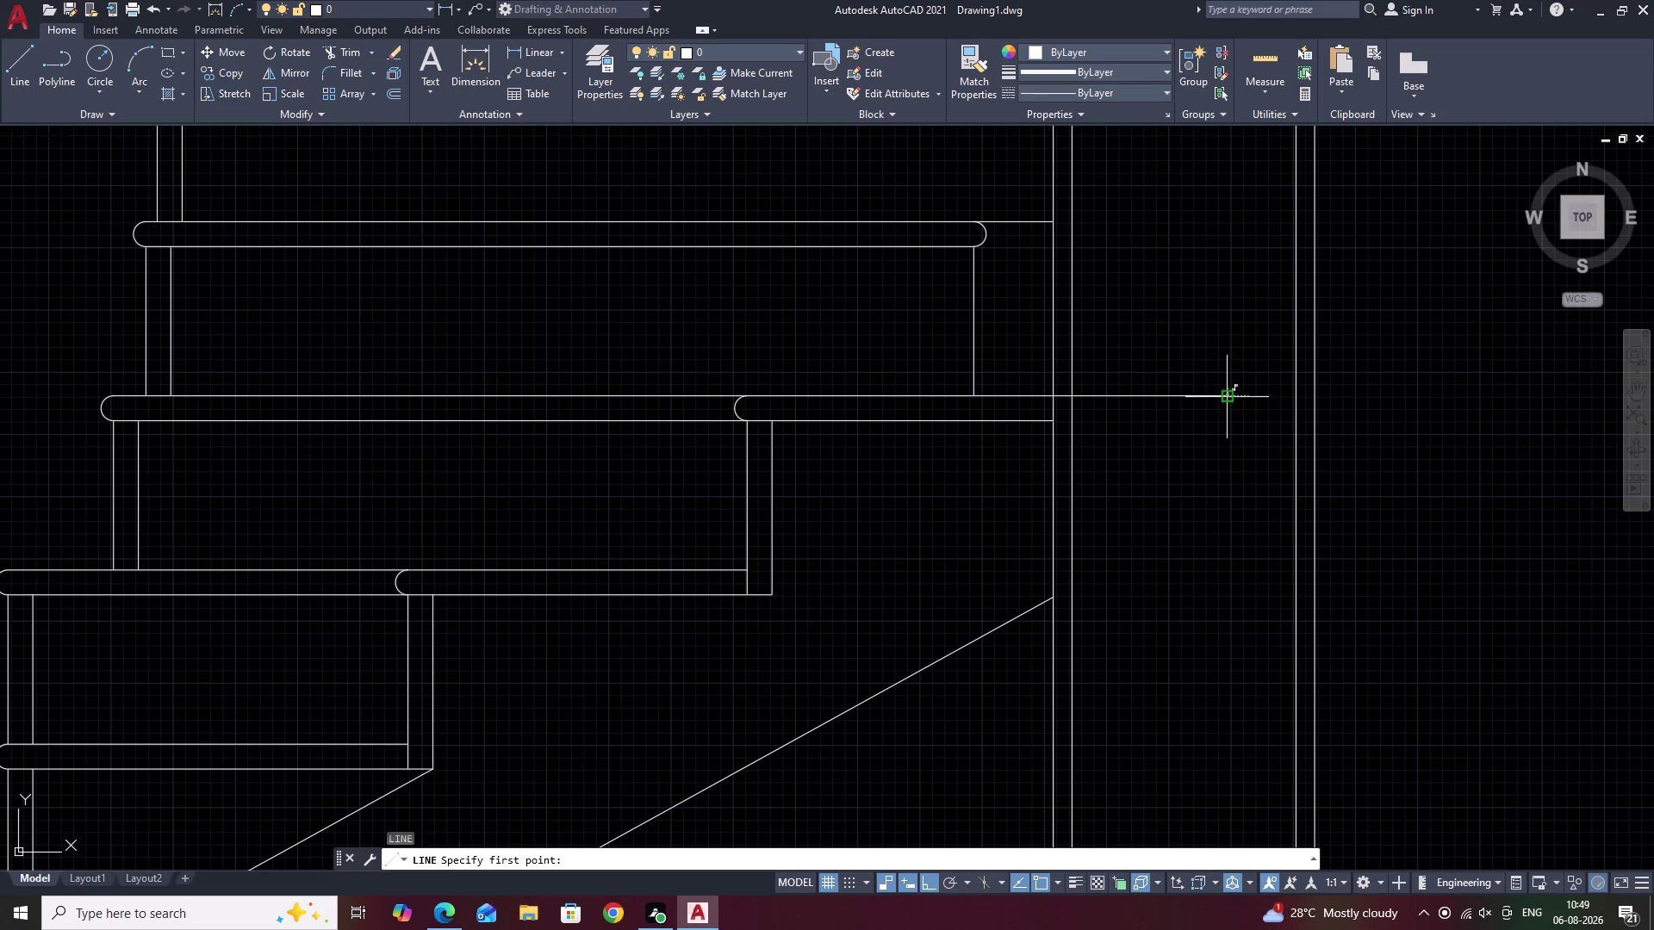
click(1223, 673)
key(Escape)
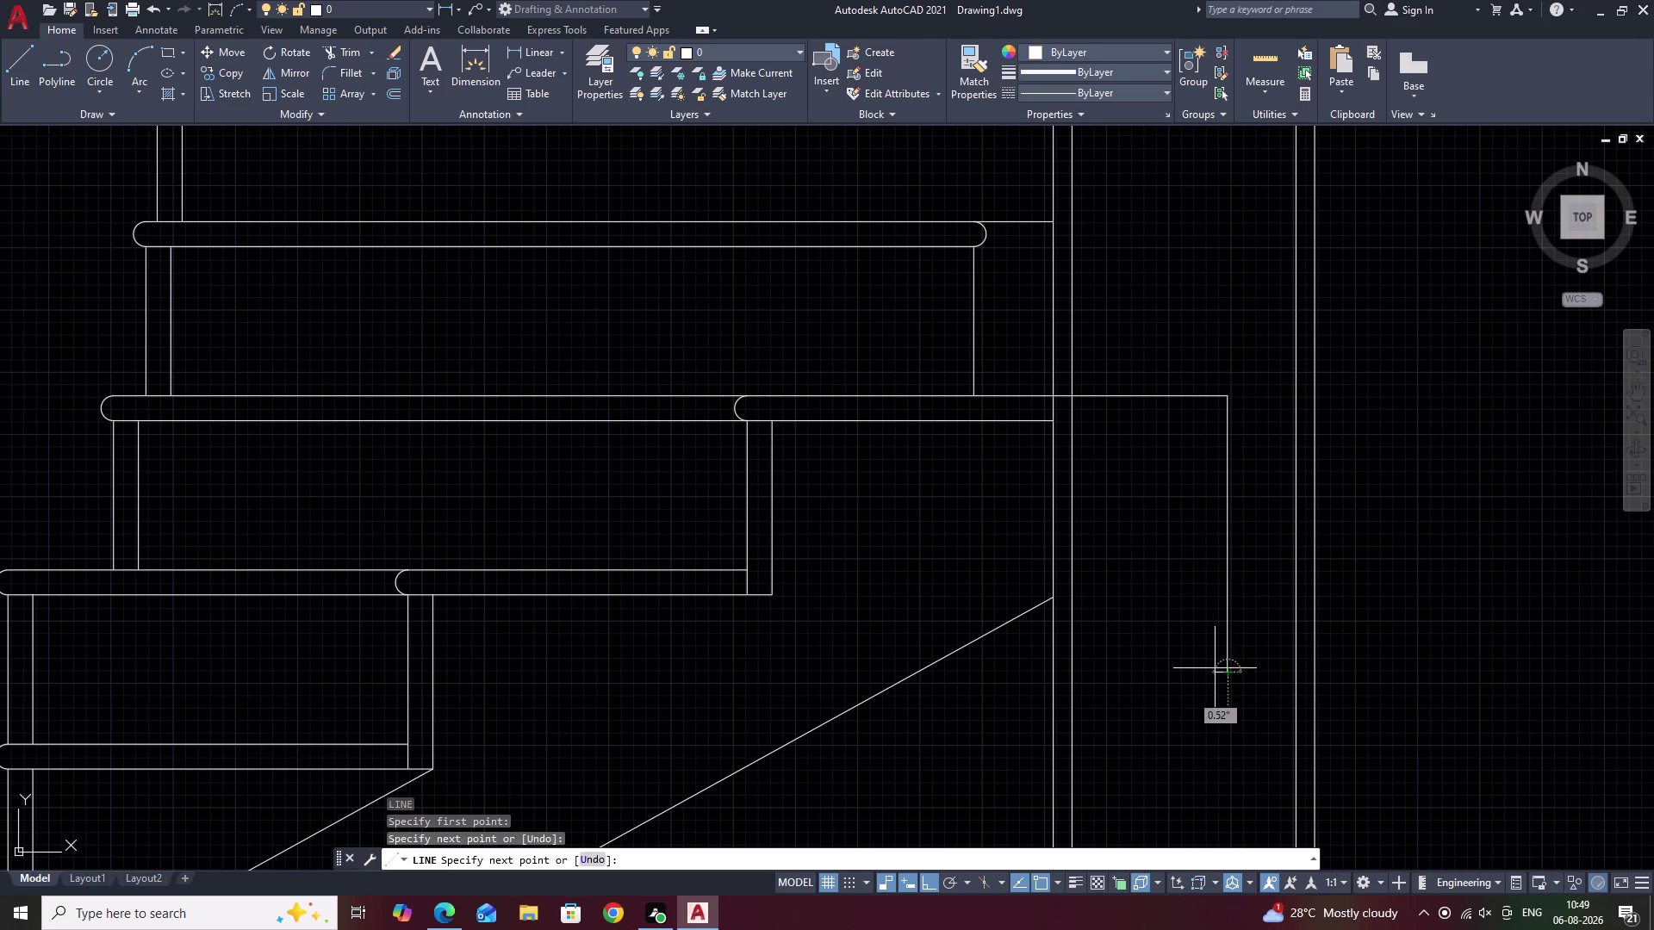
key(l)
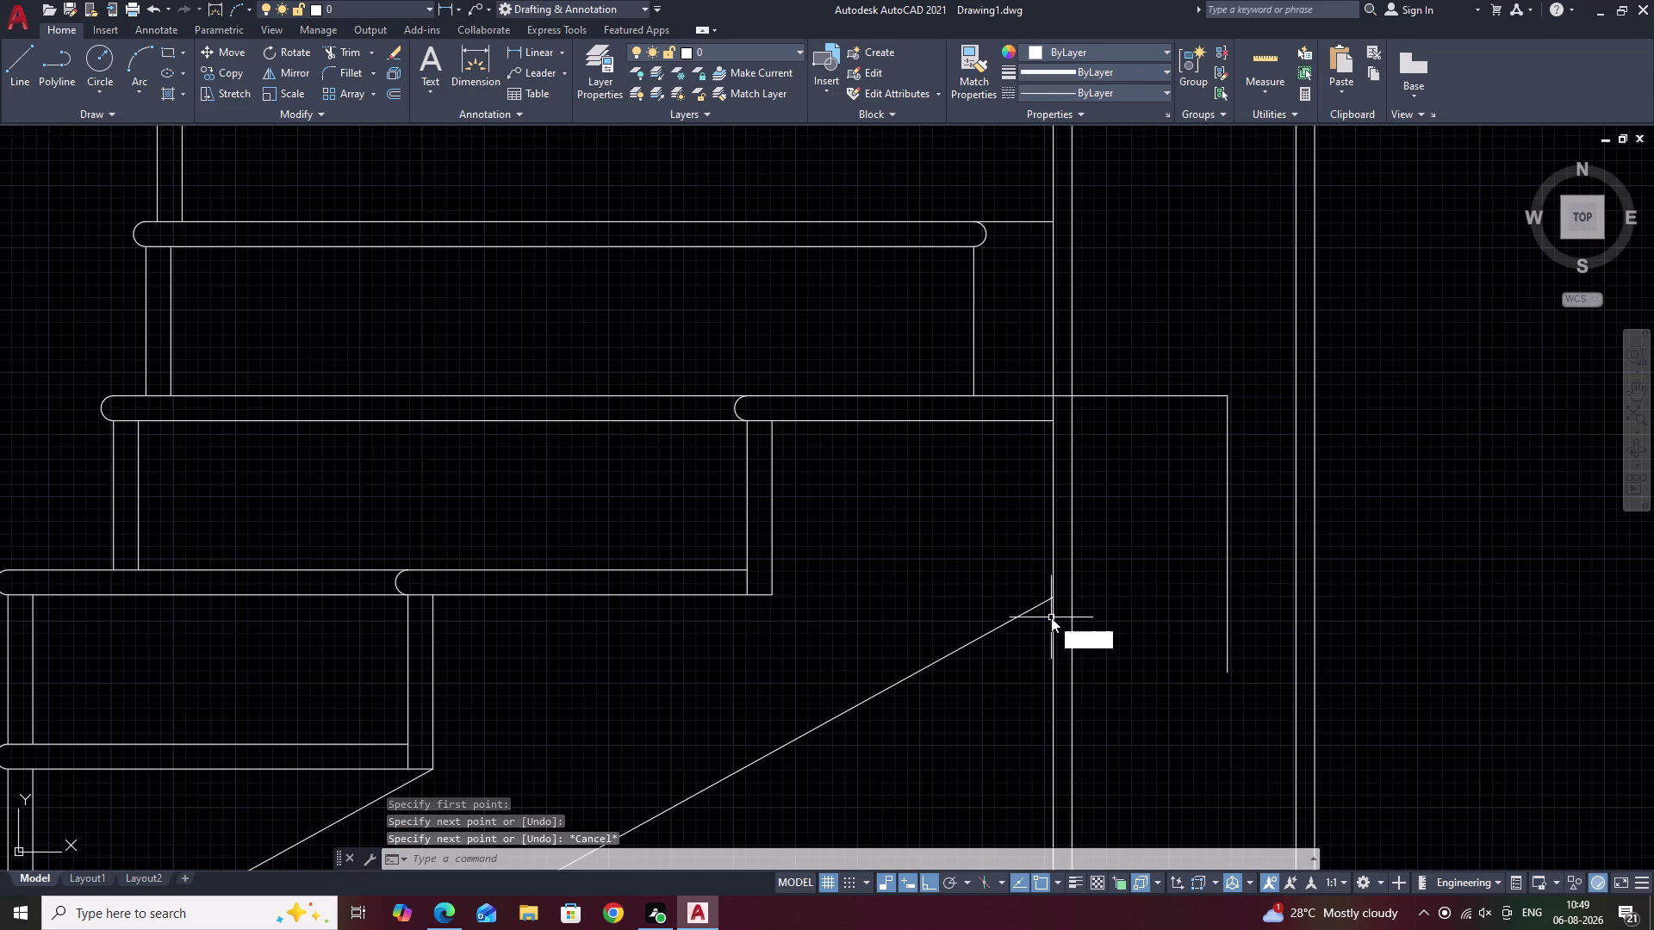
key(space)
click(980, 596)
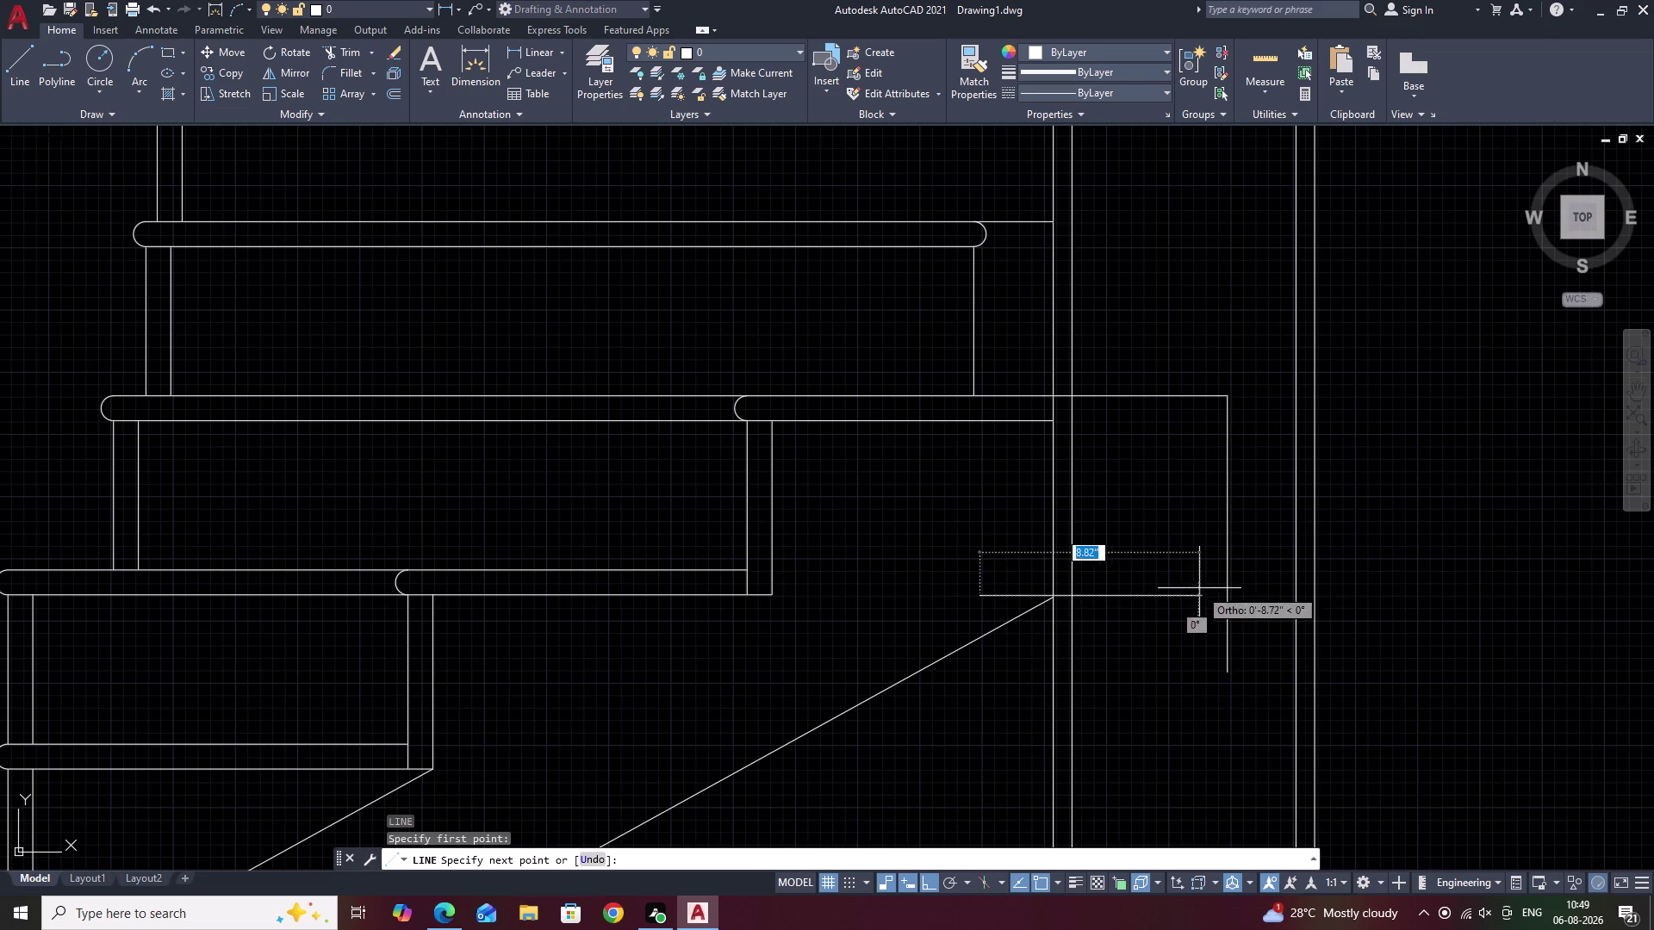
click(1247, 586)
key(Escape)
Start trimming by fence-selecting across the excess line ends.
text(T)
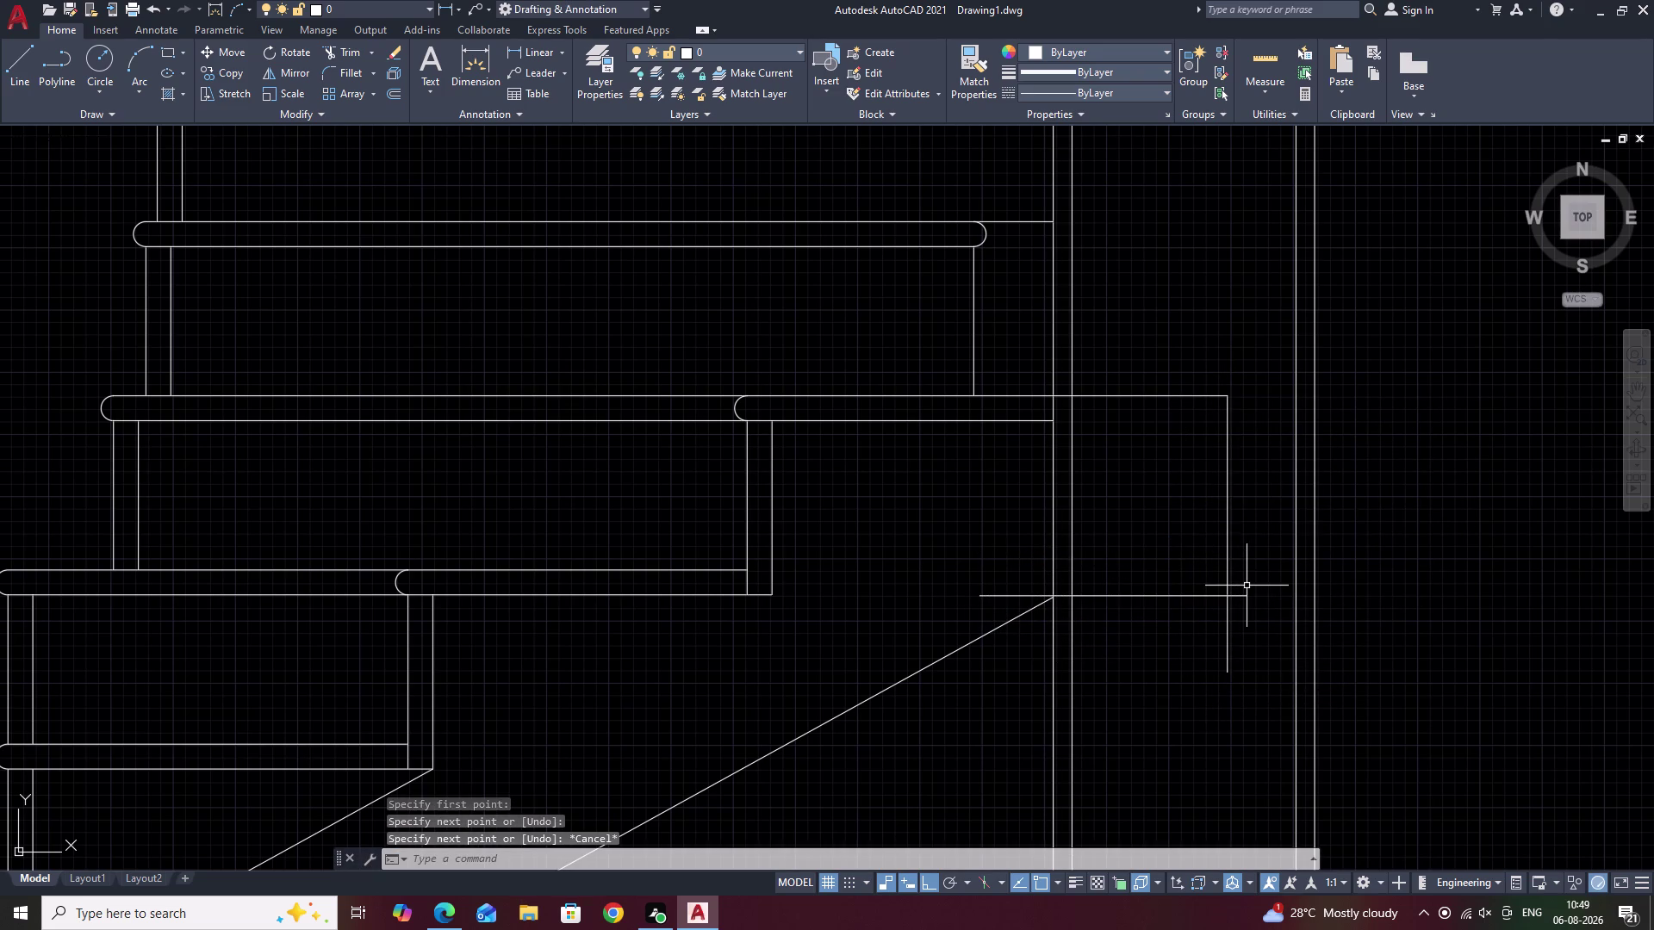
text(R)
key(space)
drag(1253, 570, 1228, 653)
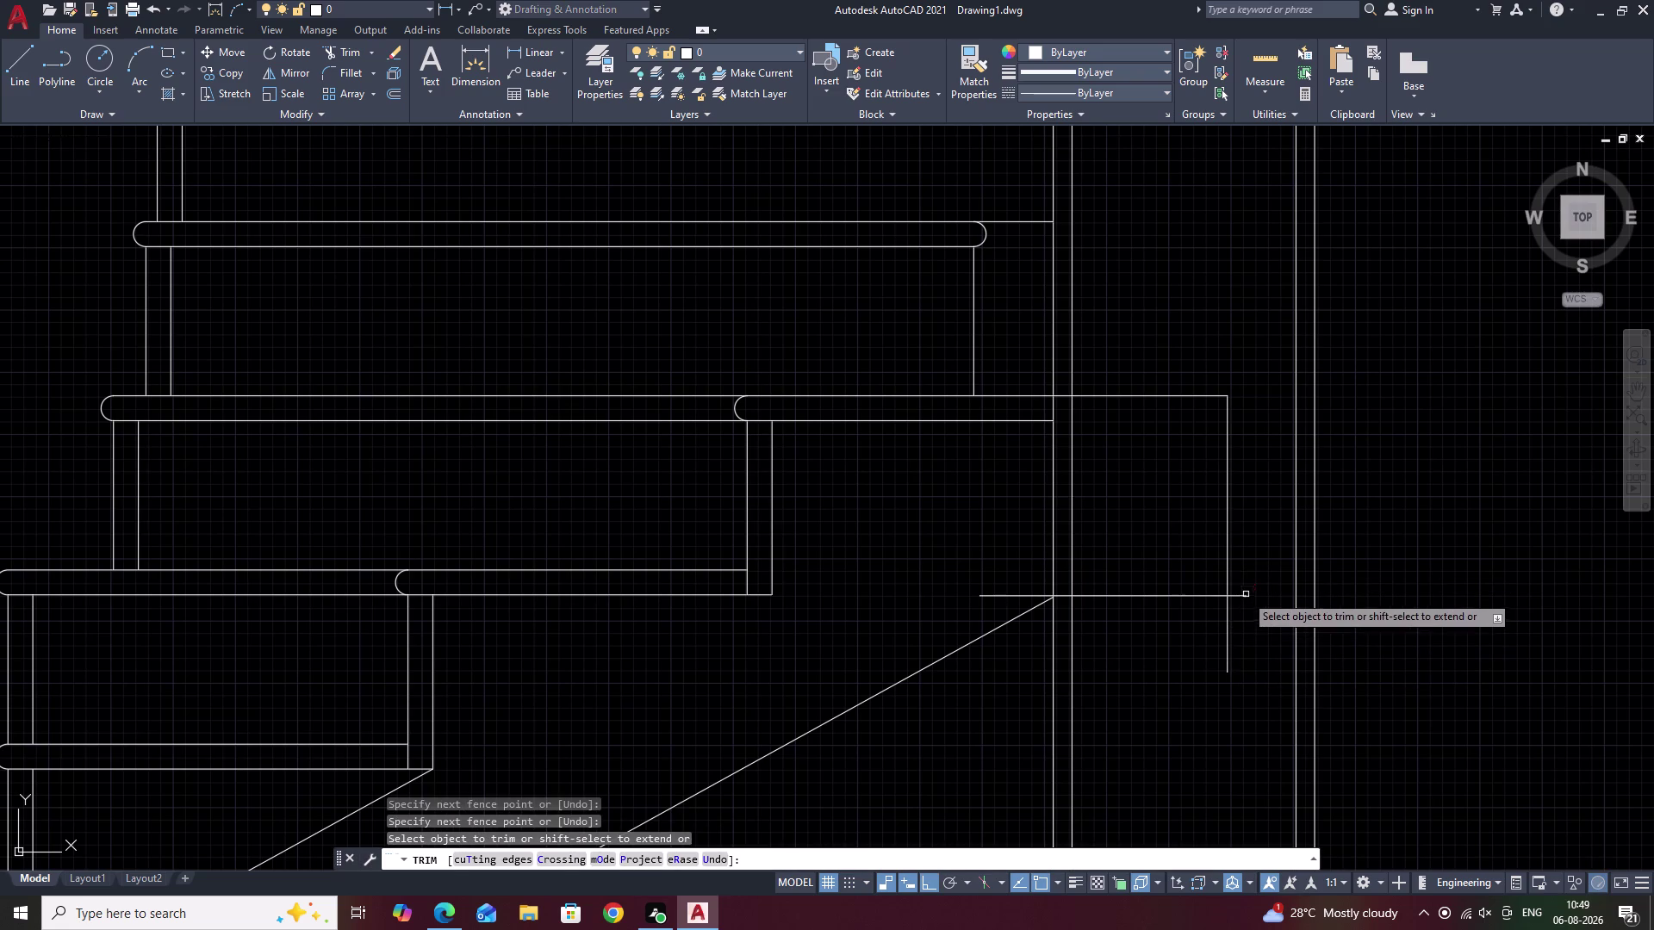
Trim the line beyond the landing edge and the landing side below it.
click(1244, 596)
click(1231, 618)
click(1222, 621)
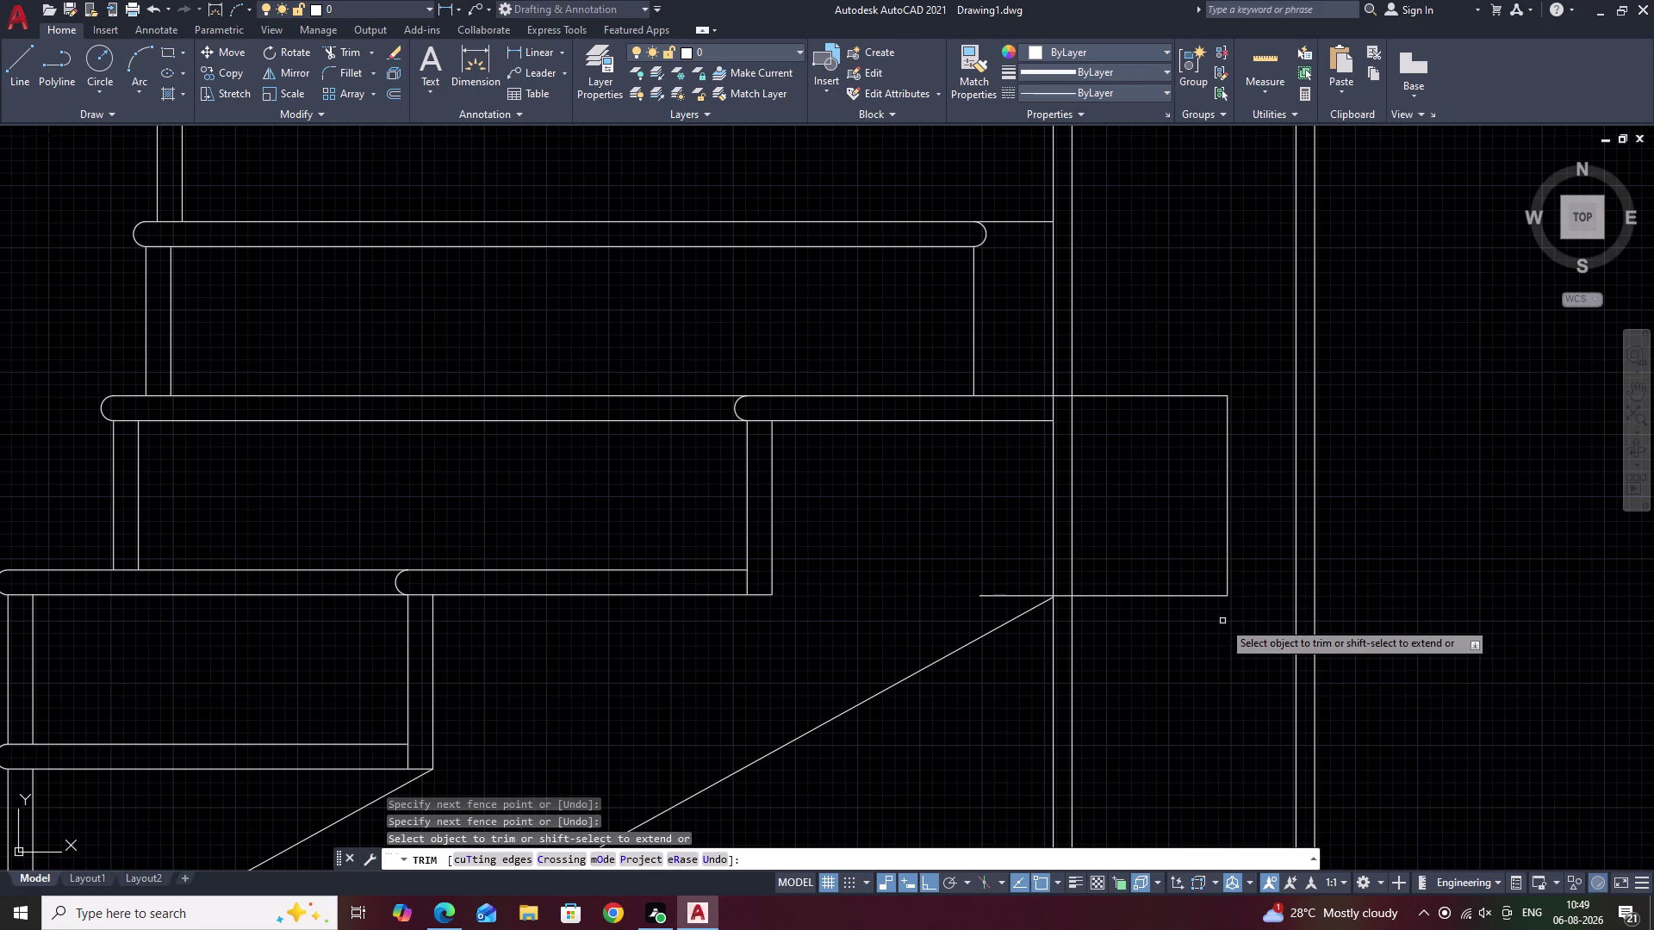
key(Escape)
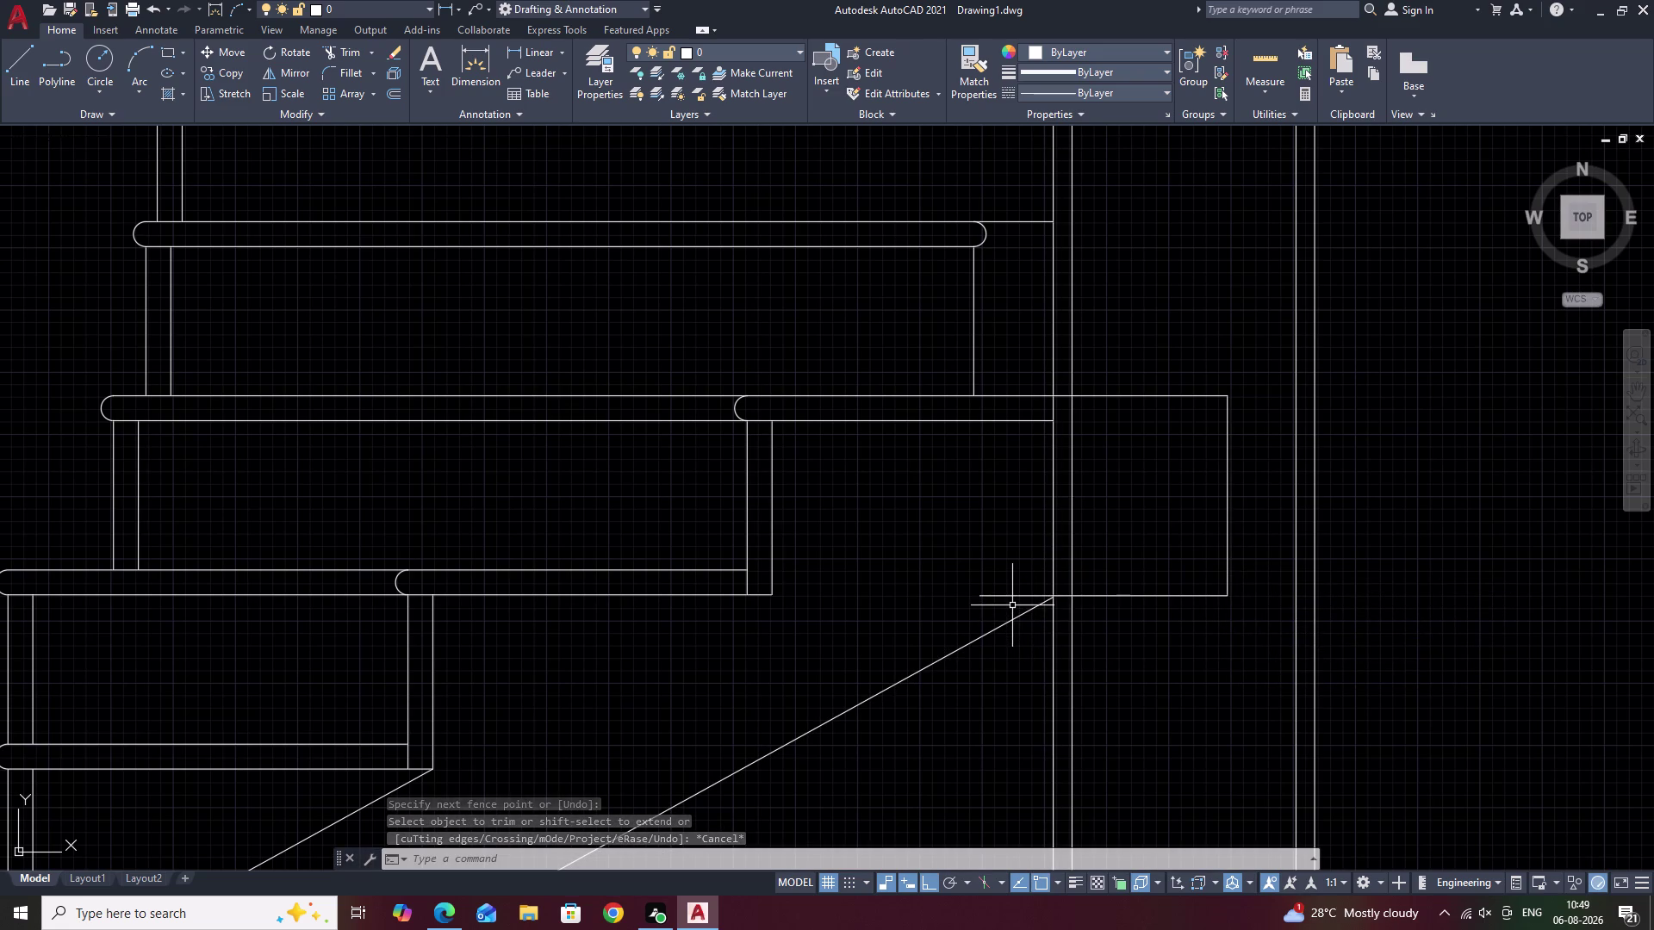
Trim away the horizontal line segment left of the post.
text(RT)
key(Escape)
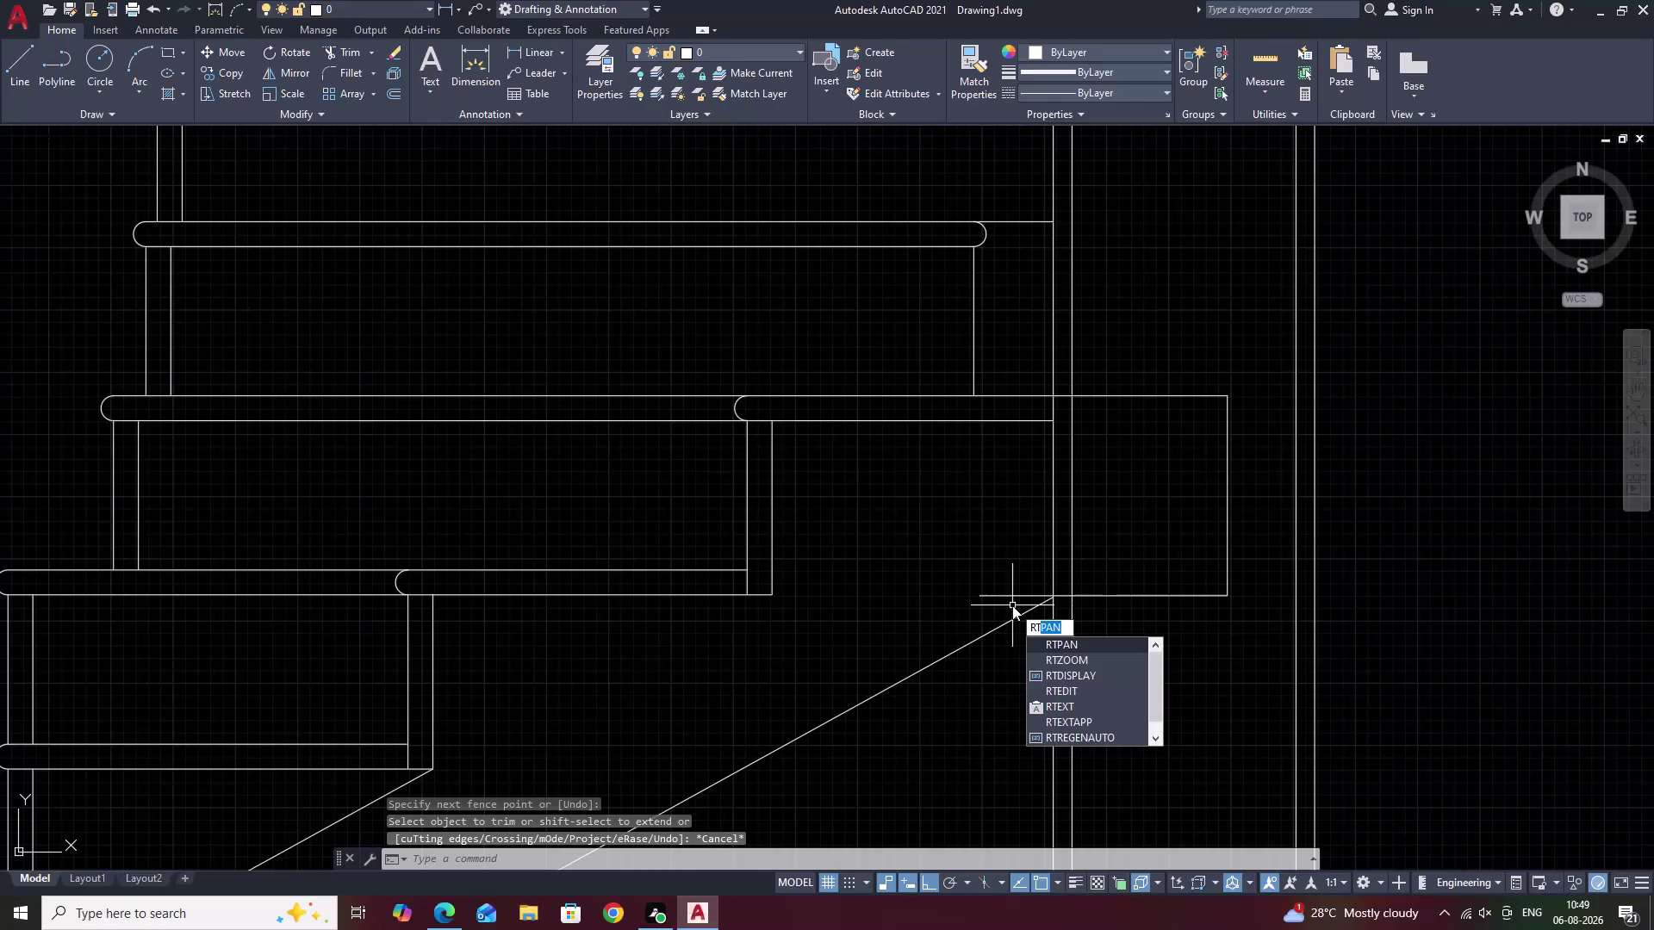
text(TR)
key(space)
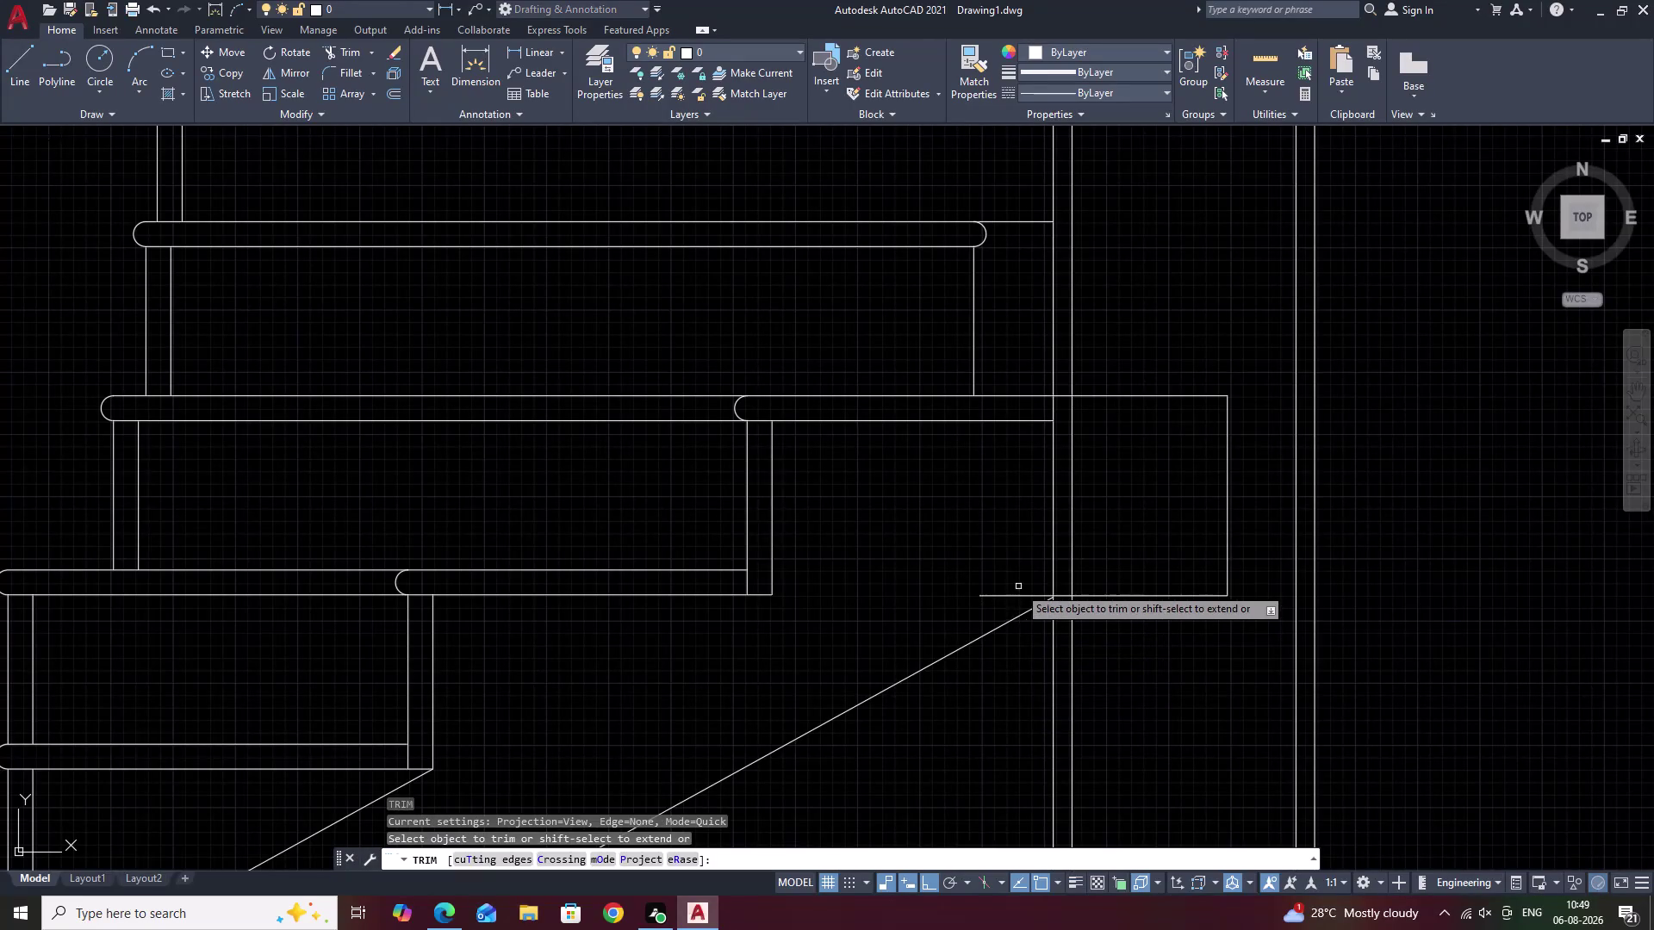
drag(1018, 587, 1021, 606)
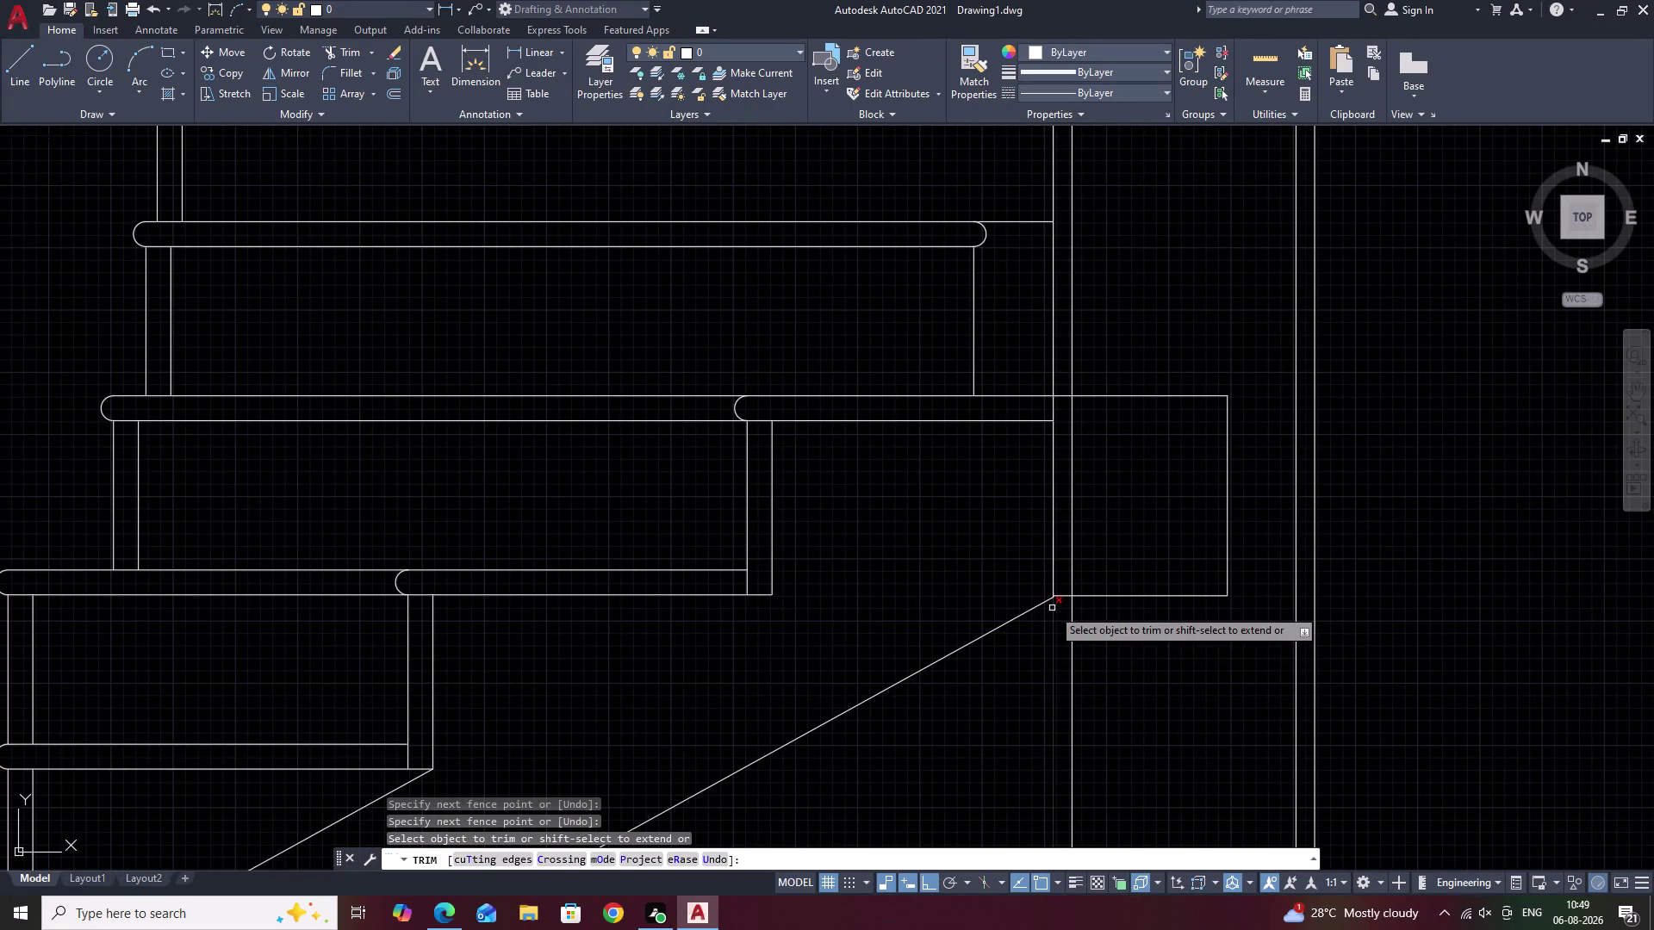
scroll(up, 3)
key(Escape)
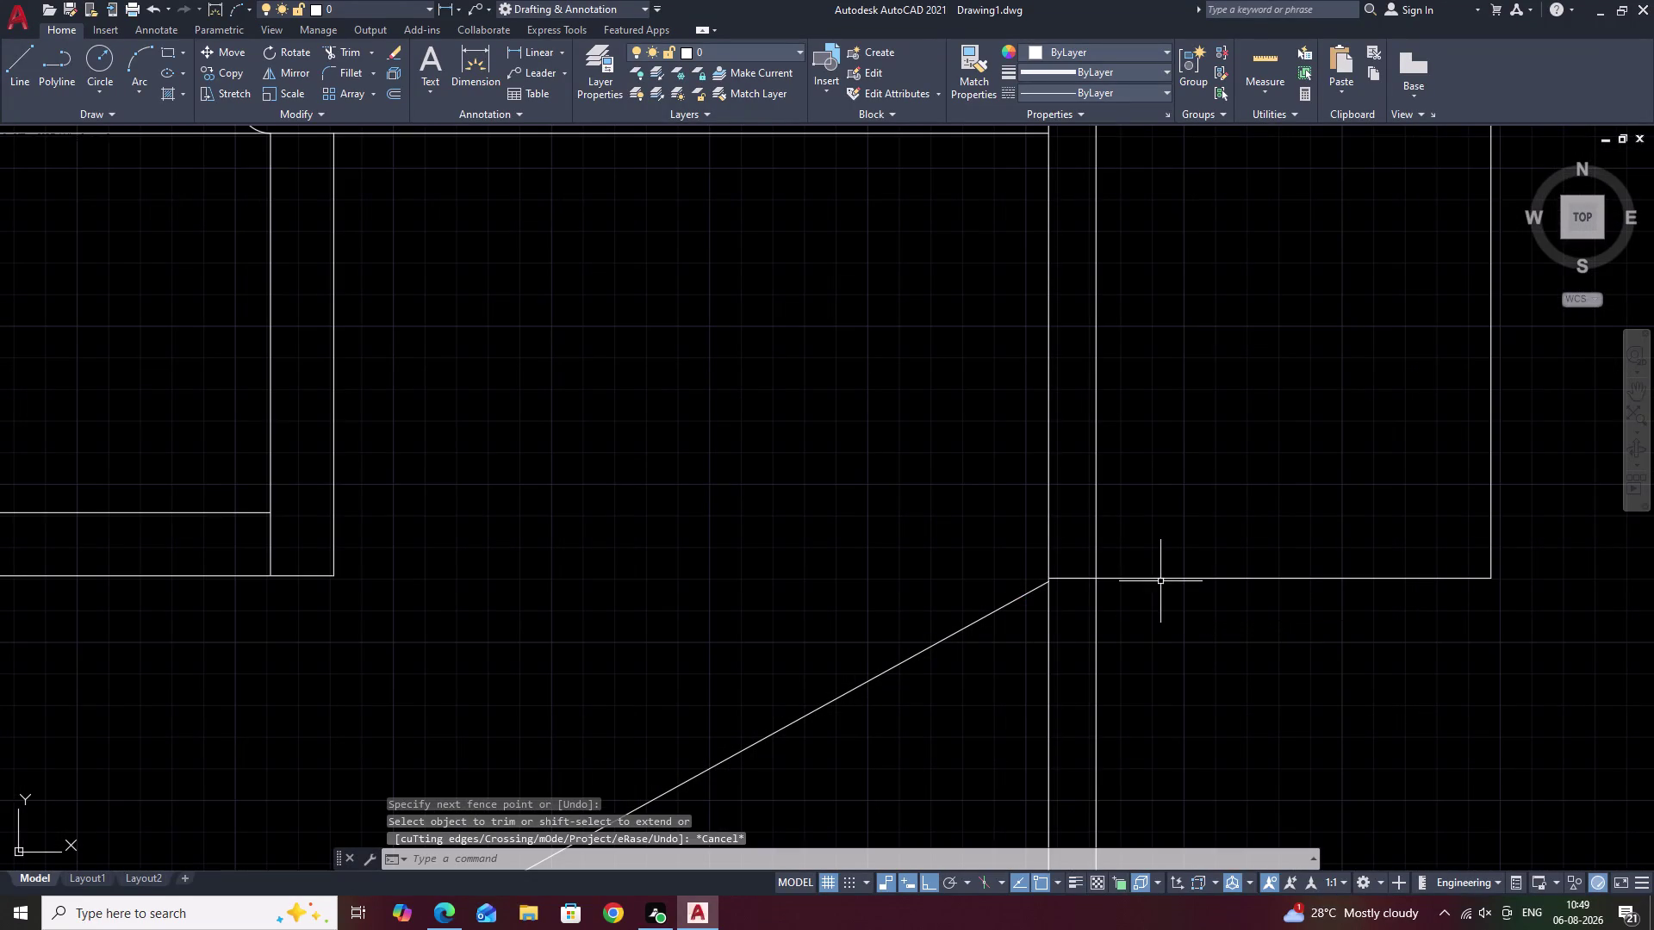
Attempt moving the landing's bottom line from the stringer corner, then cancel the move.
click(1160, 579)
text(M)
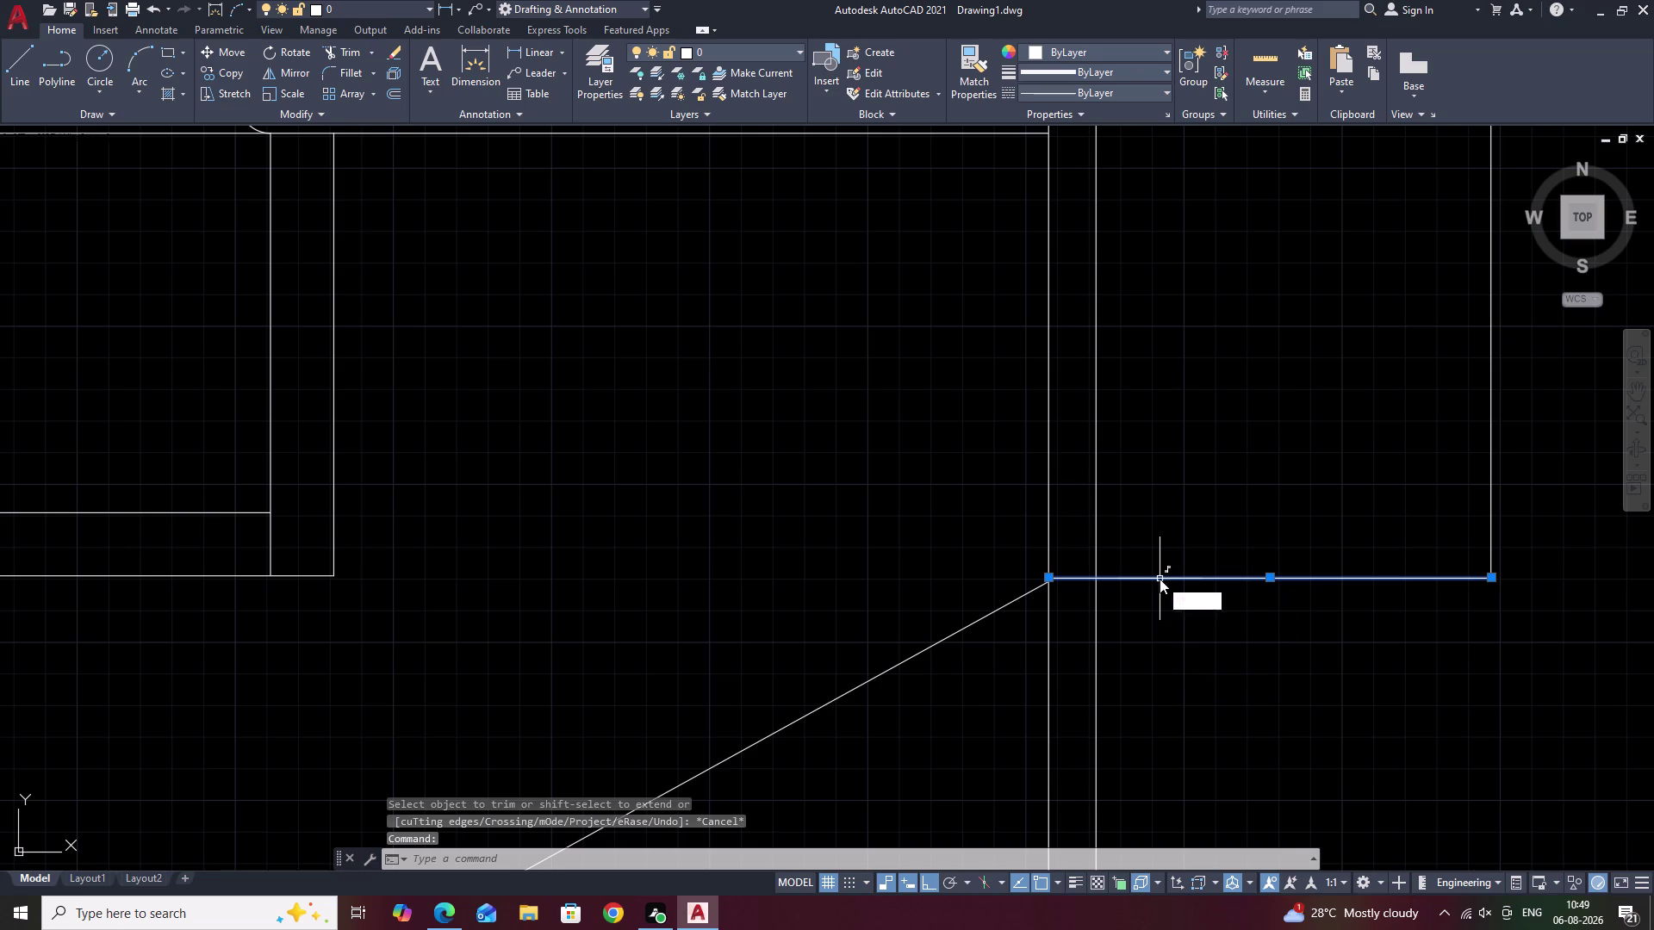
key(space)
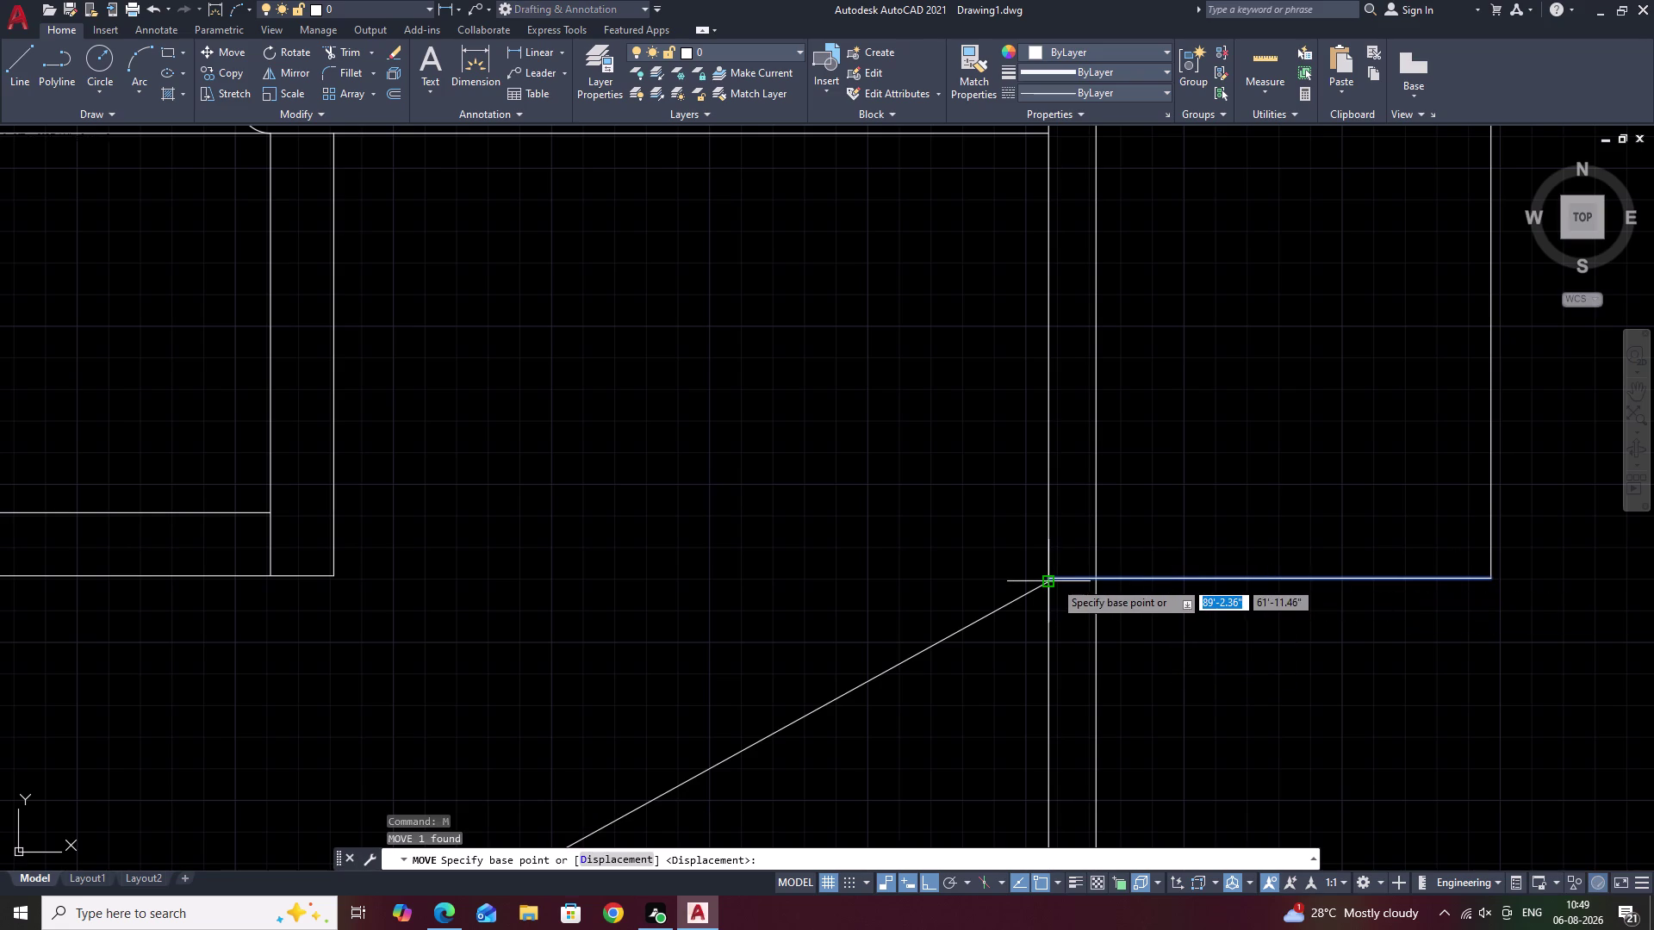
scroll(up, 3)
click(1026, 582)
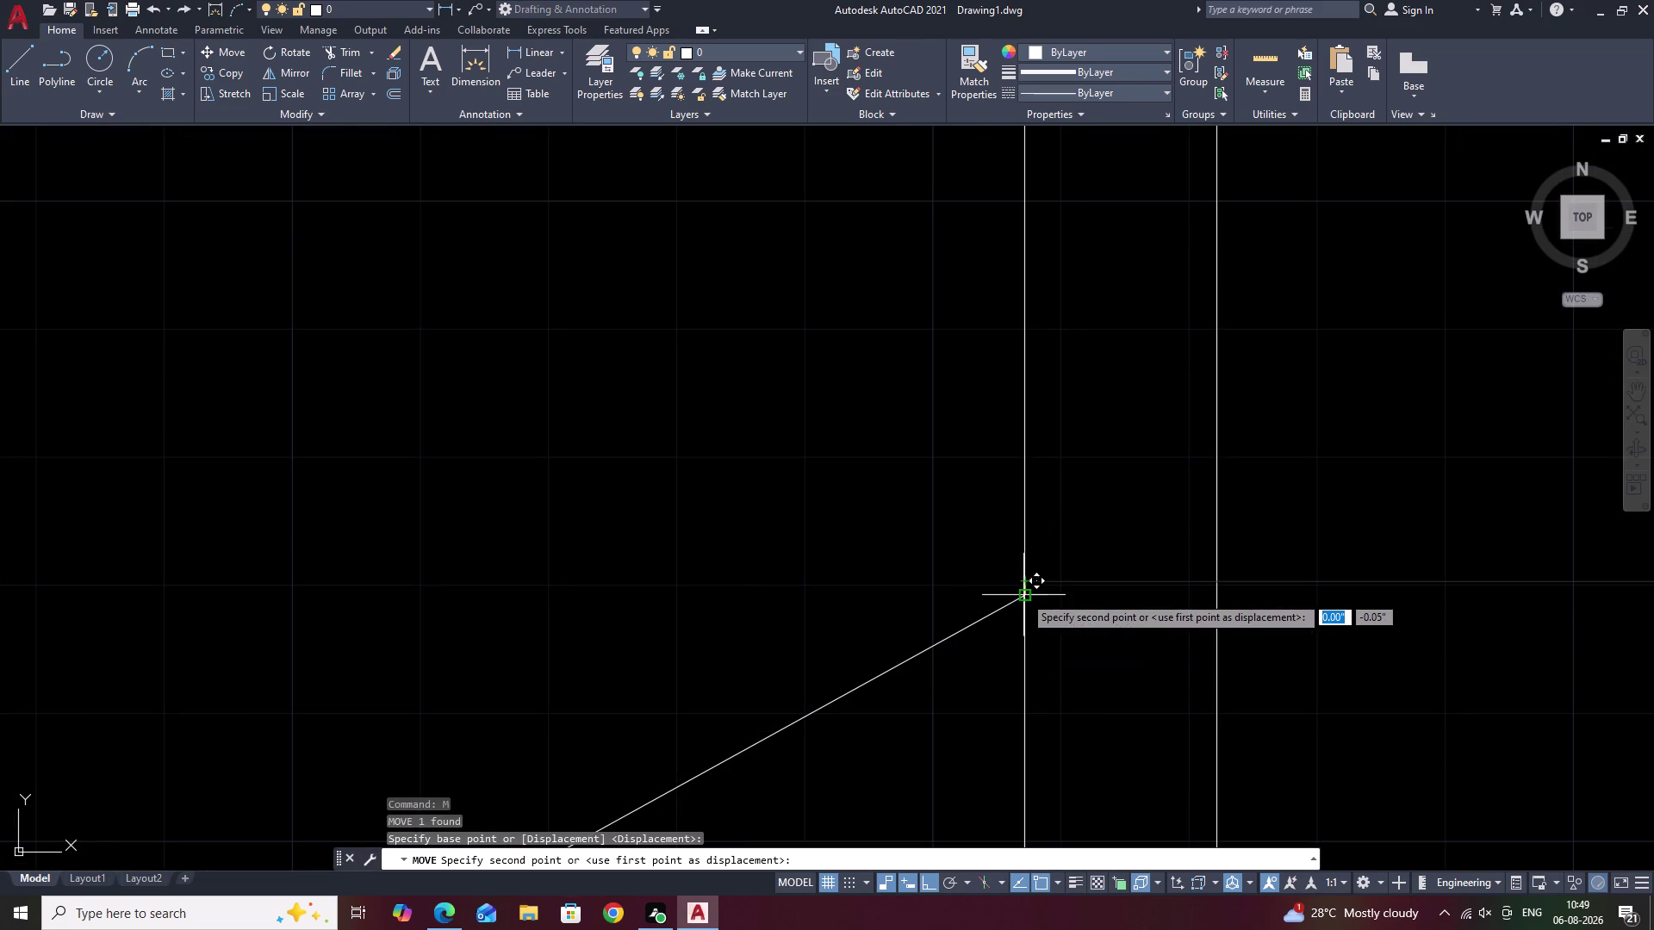
click(1022, 596)
scroll(down, 3)
middle_drag(1328, 624, 683, 620)
key(Escape)
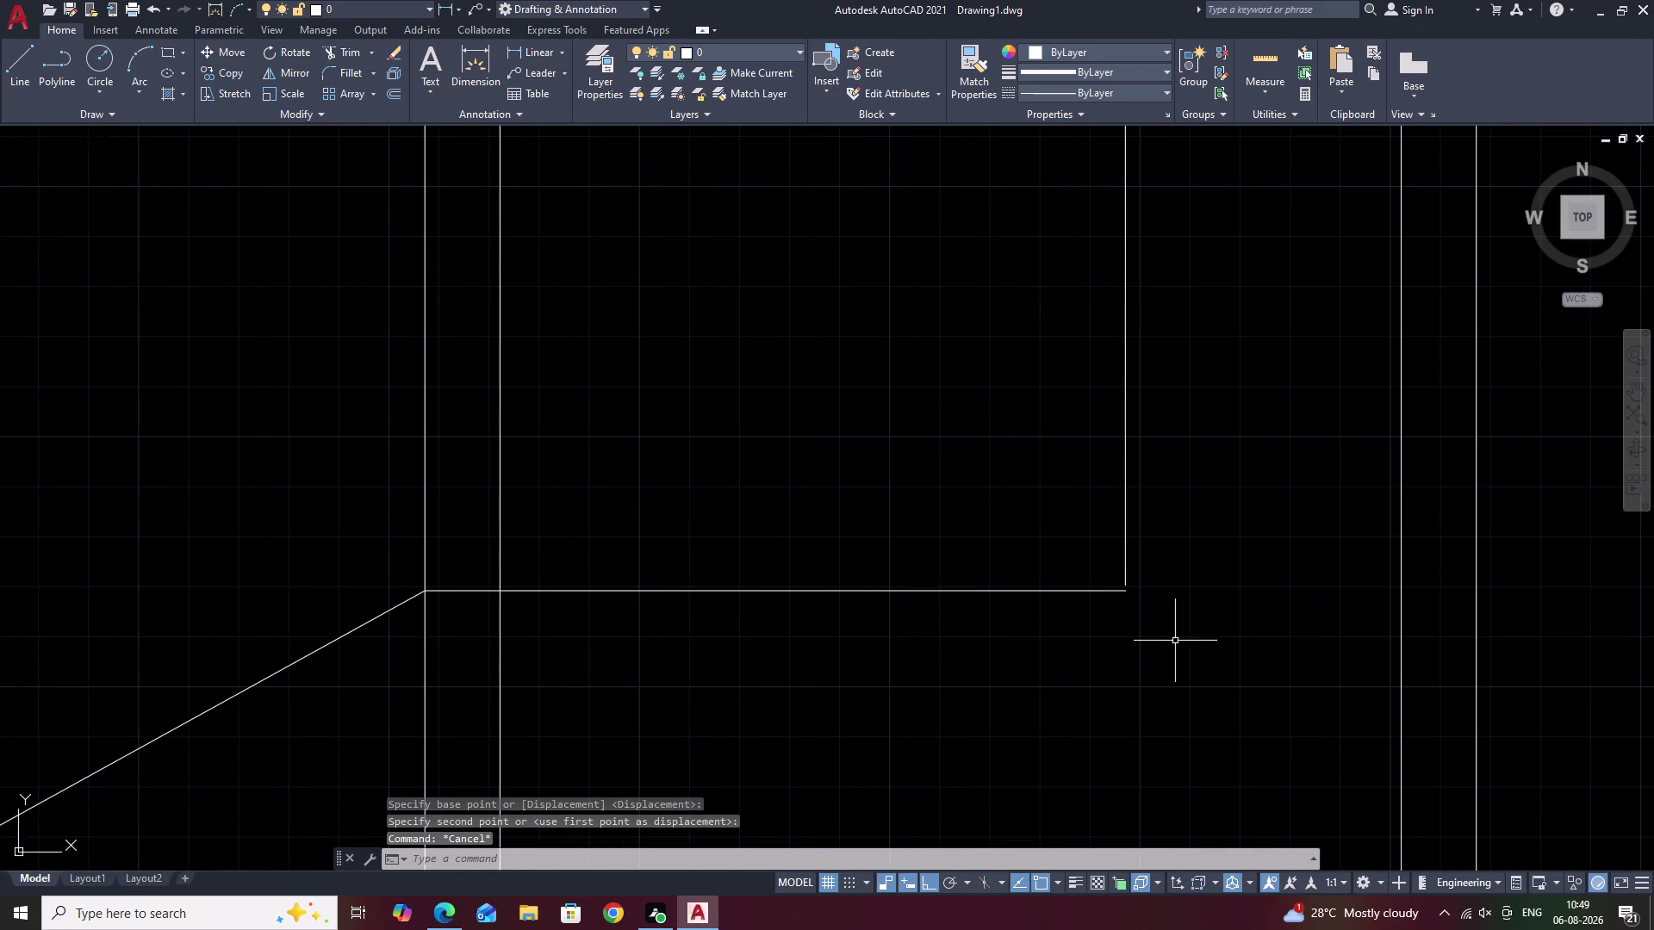
text(EX)
key(space)
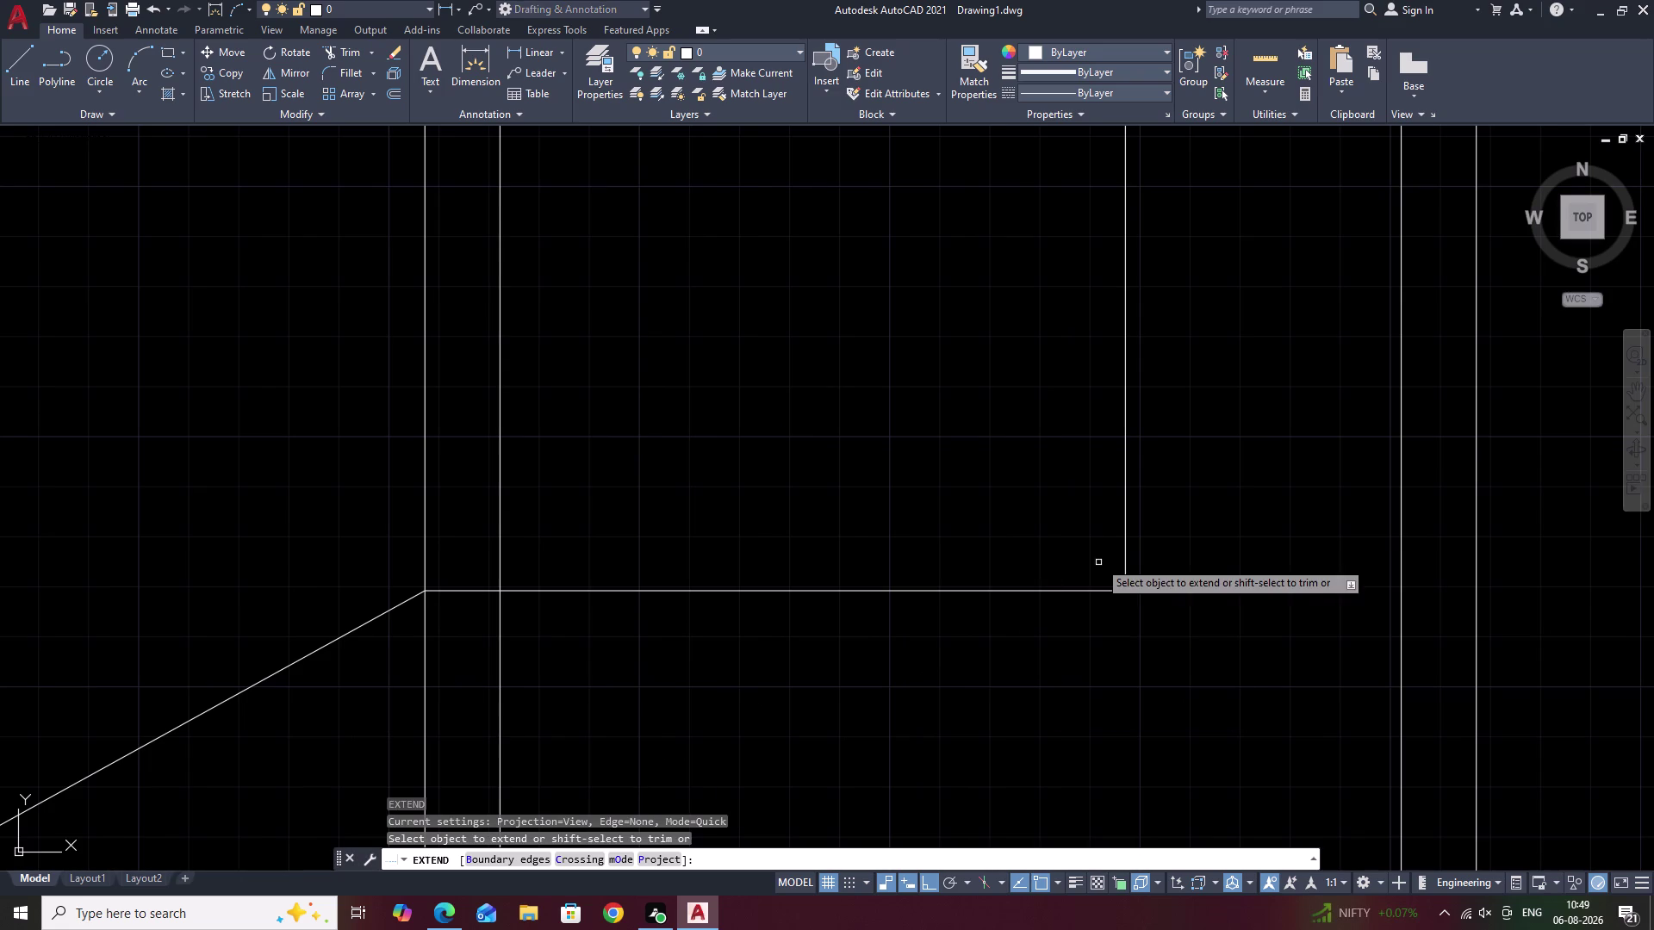
Pan and zoom to bring the stringer's lower end into view.
click(1124, 545)
scroll(down, 3)
middle_drag(1139, 658, 1299, 372)
key(Escape)
scroll(down, 3)
middle_drag(1126, 490, 1096, 613)
scroll(up, 3)
scroll(down, 3)
scroll(down, 3)
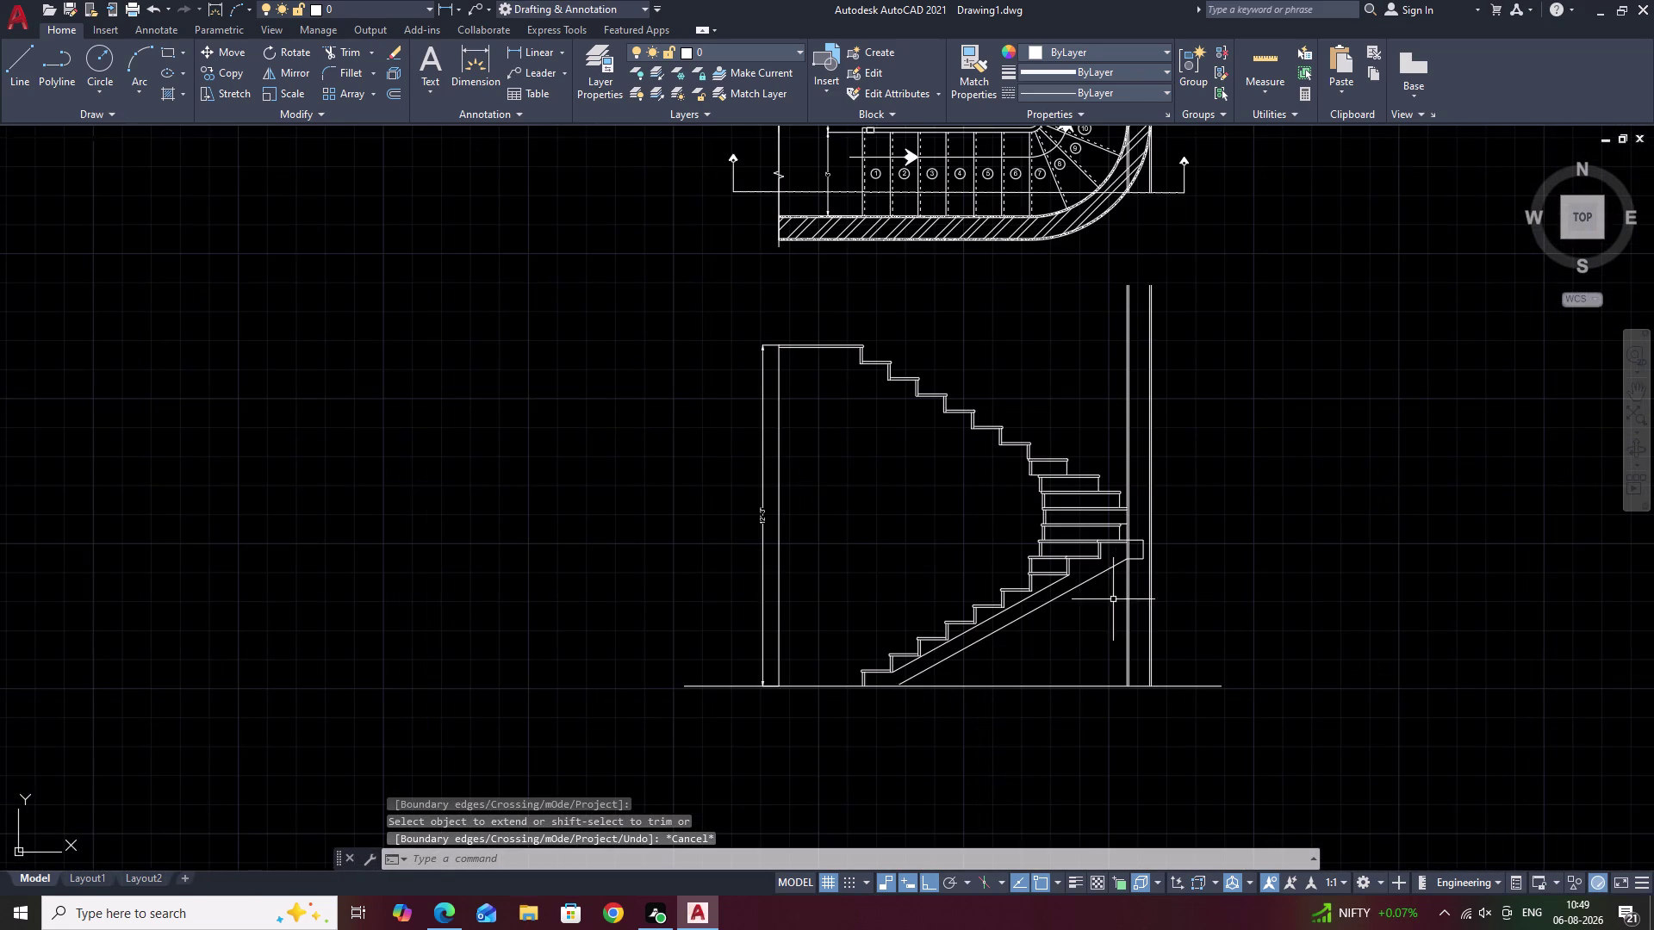
middle_drag(1112, 599, 1145, 574)
scroll(up, 3)
middle_drag(1088, 597, 1183, 530)
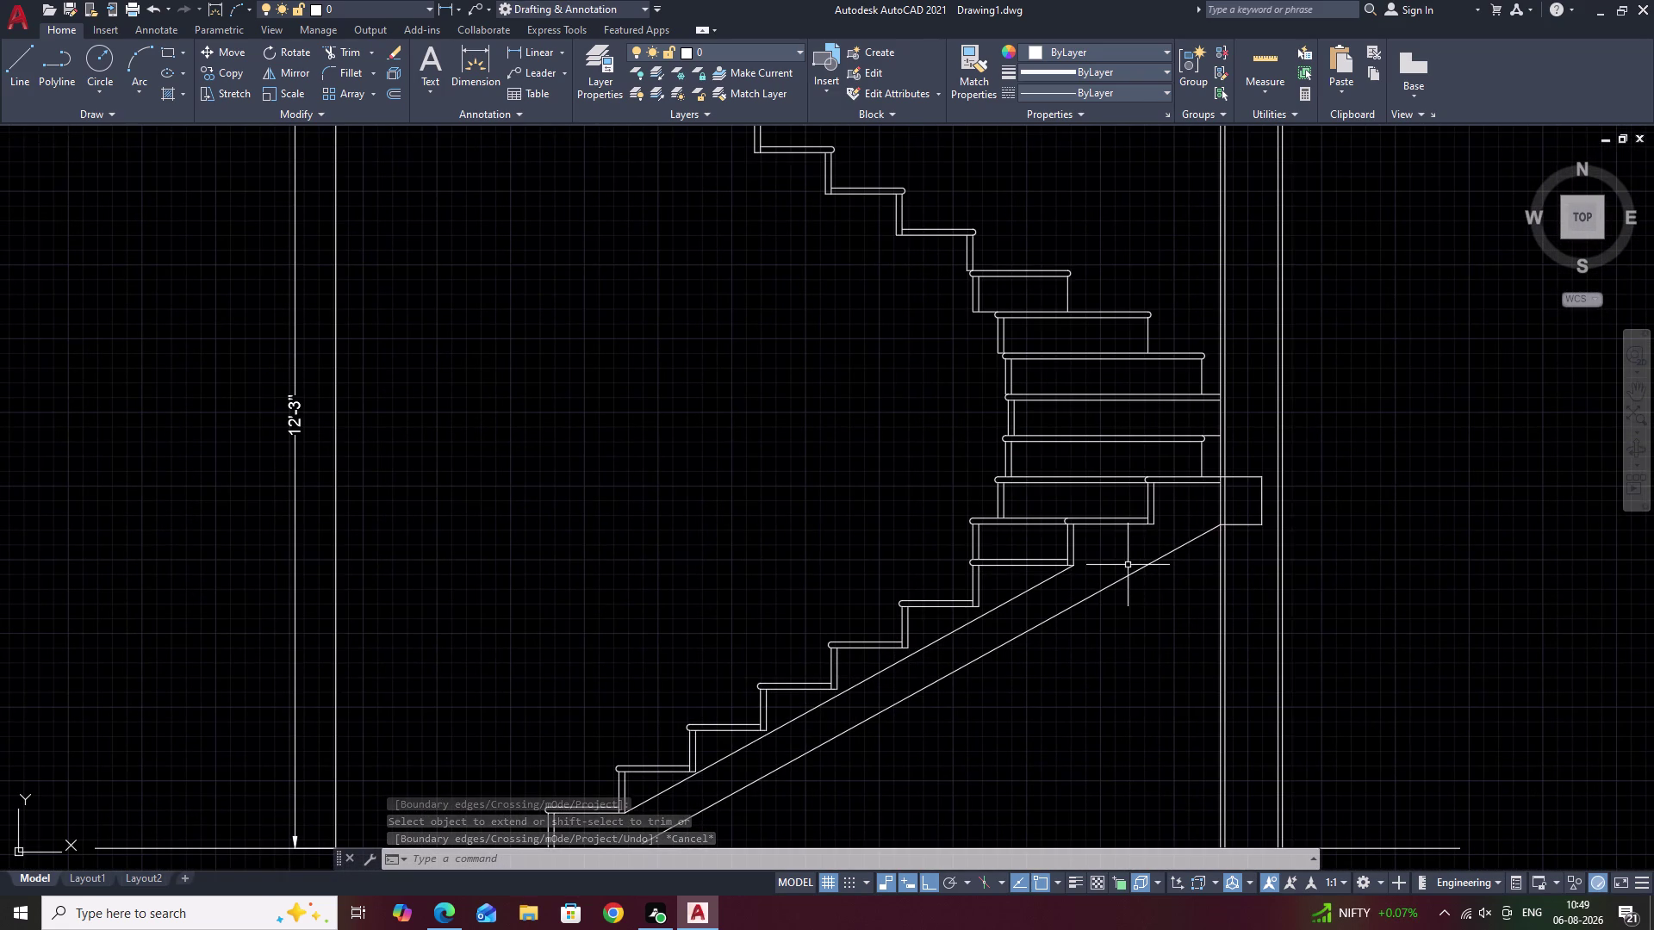
scroll(down, 3)
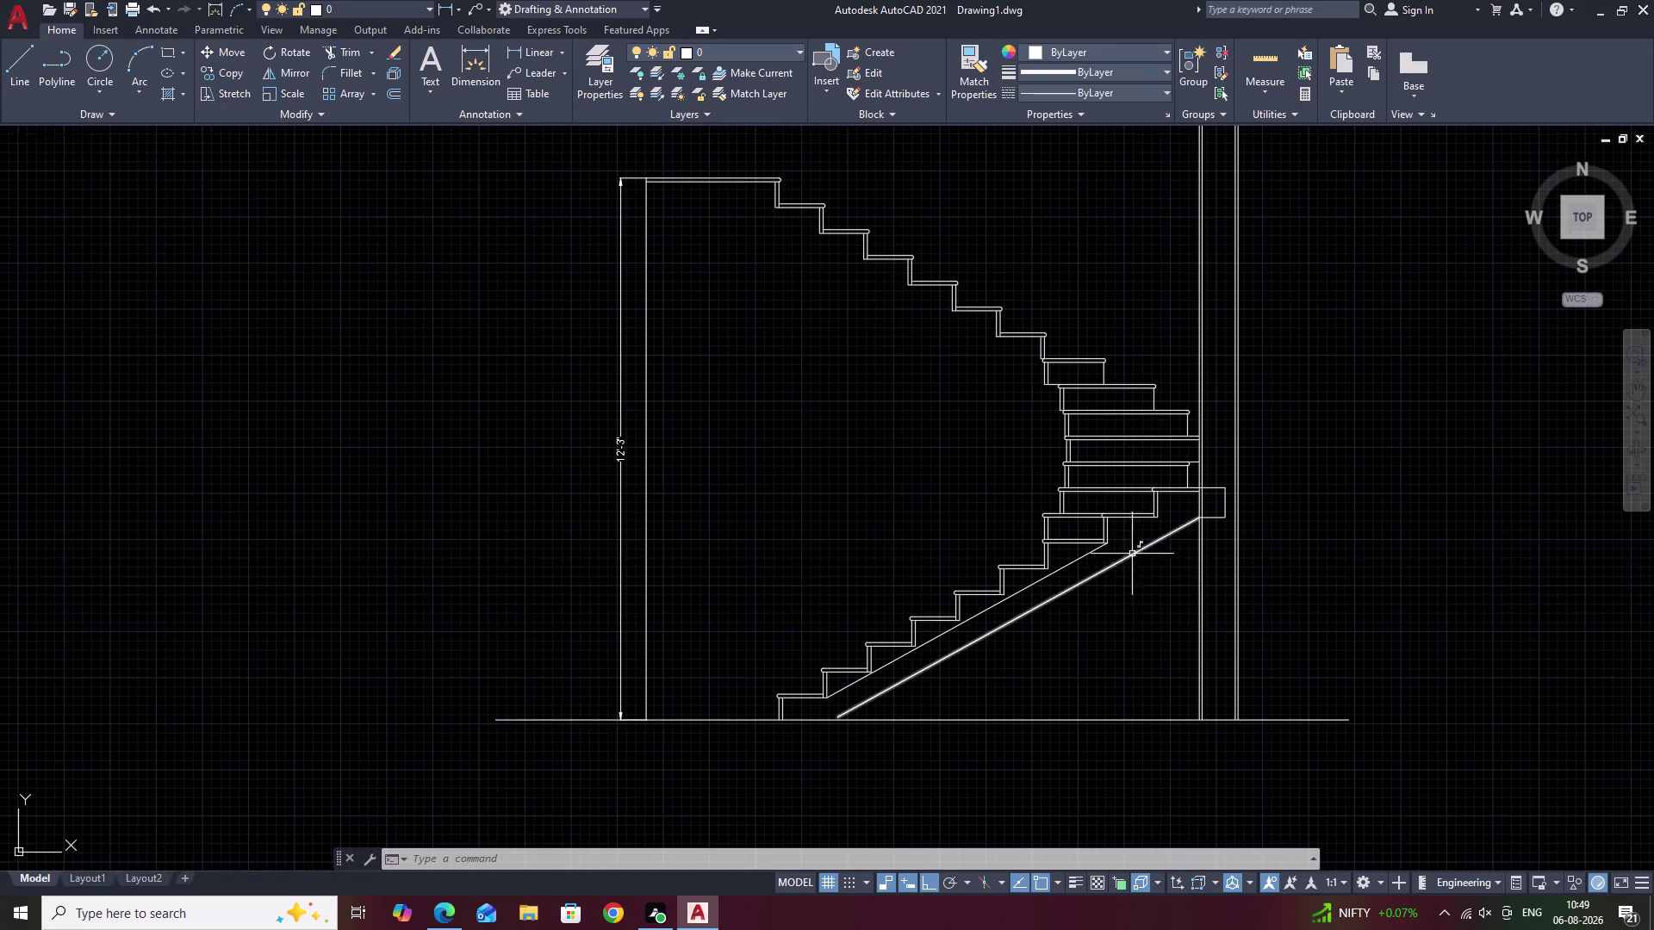
scroll(up, 3)
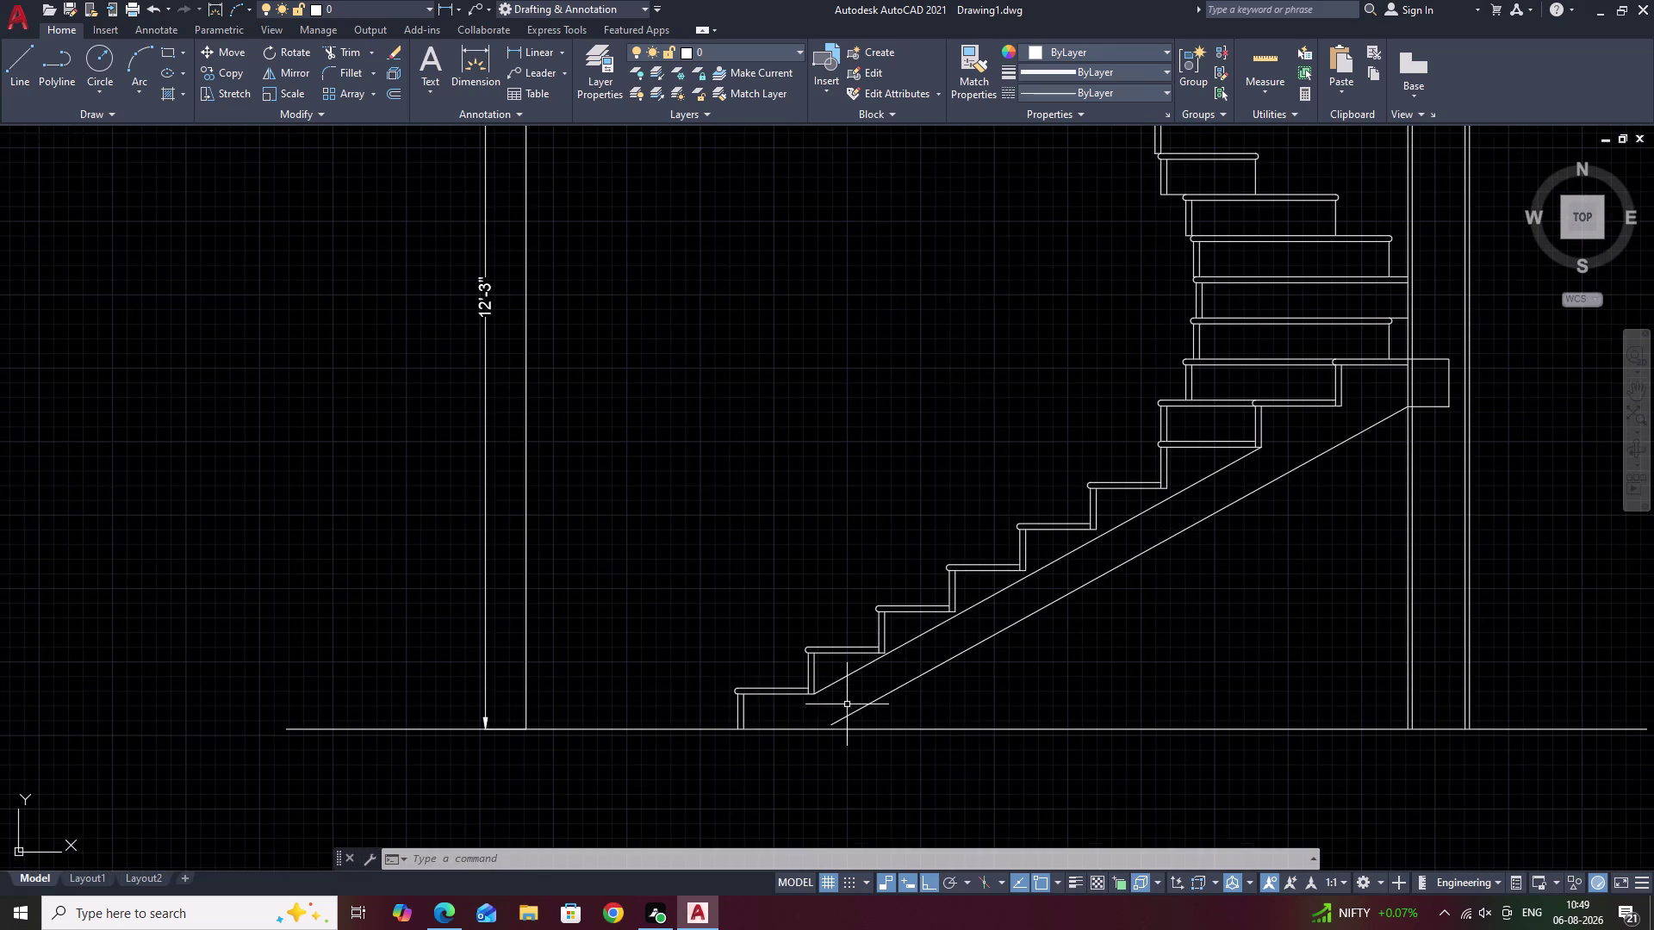
middle_drag(847, 706, 871, 673)
Extend the stringer's lower line down to the floor line.
text(E)
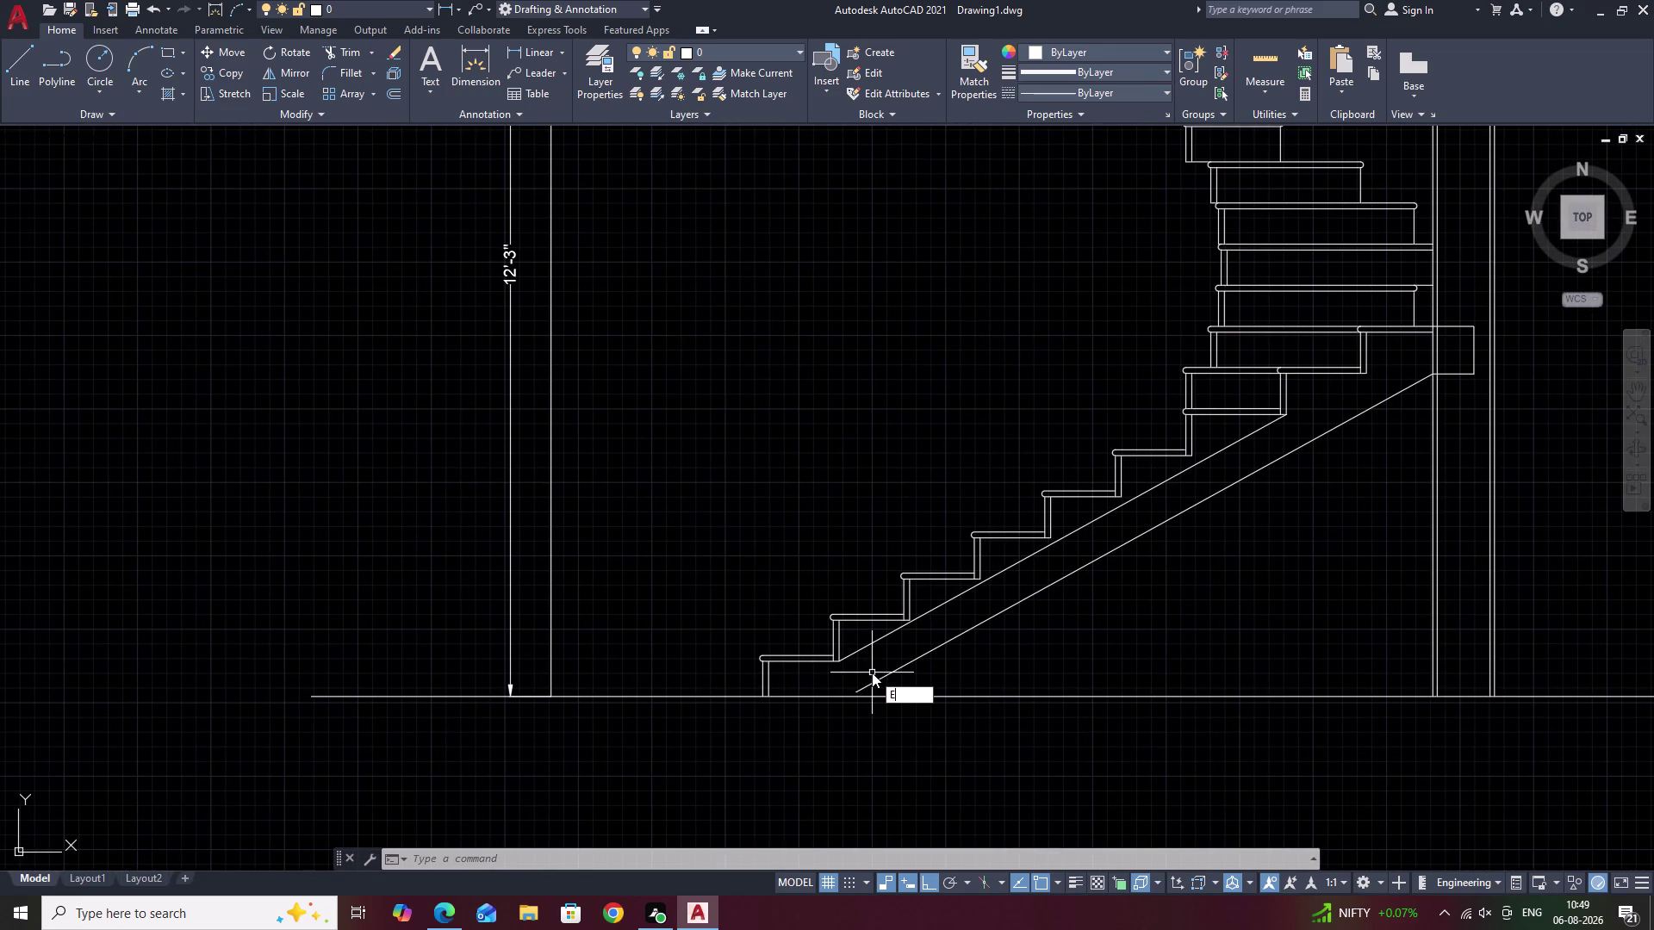
text(X)
key(space)
click(870, 688)
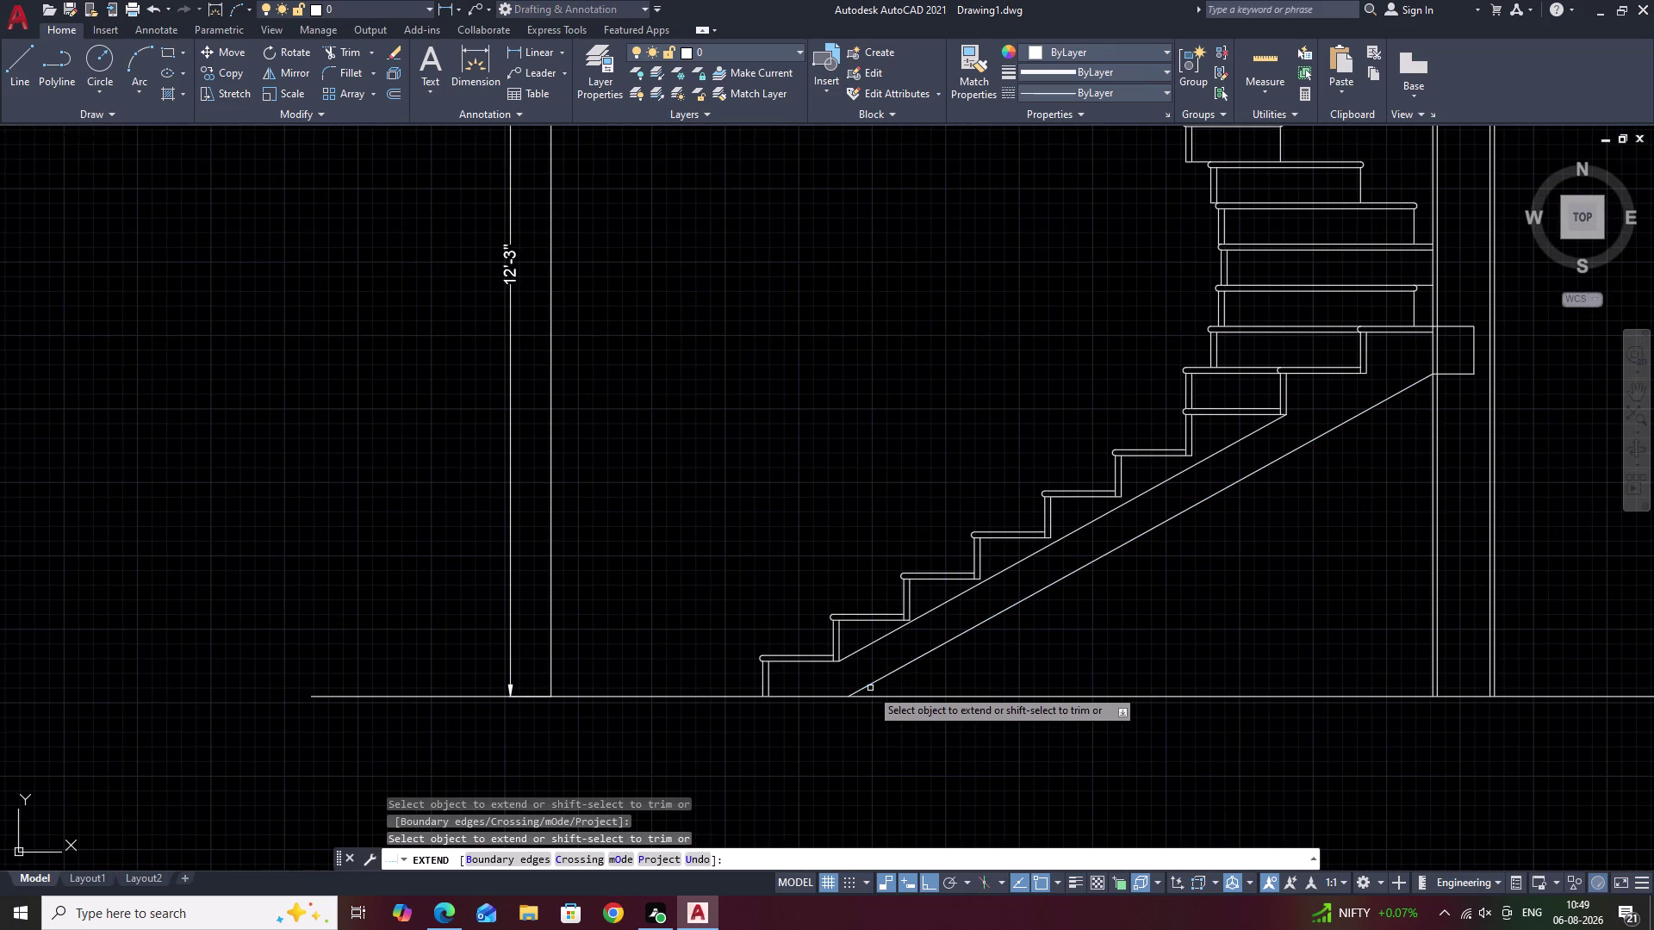
scroll(down, 3)
middle_drag(1040, 677, 978, 712)
key(Escape)
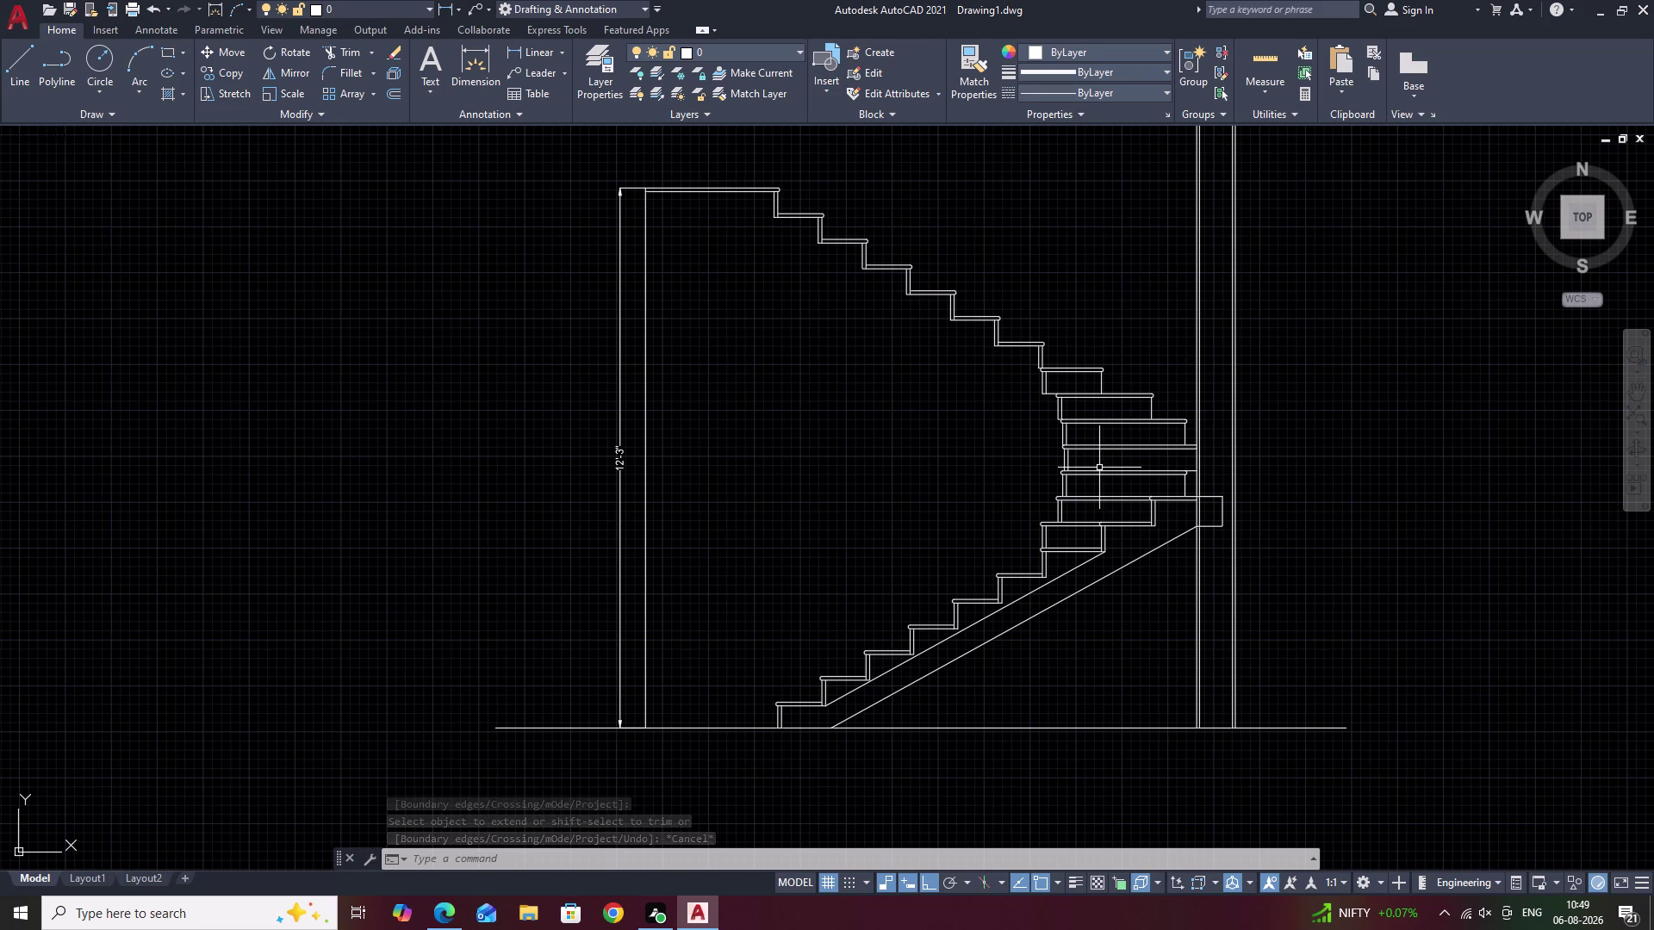
Erase the extra inner stringer line.
click(1026, 594)
text(E)
key(space)
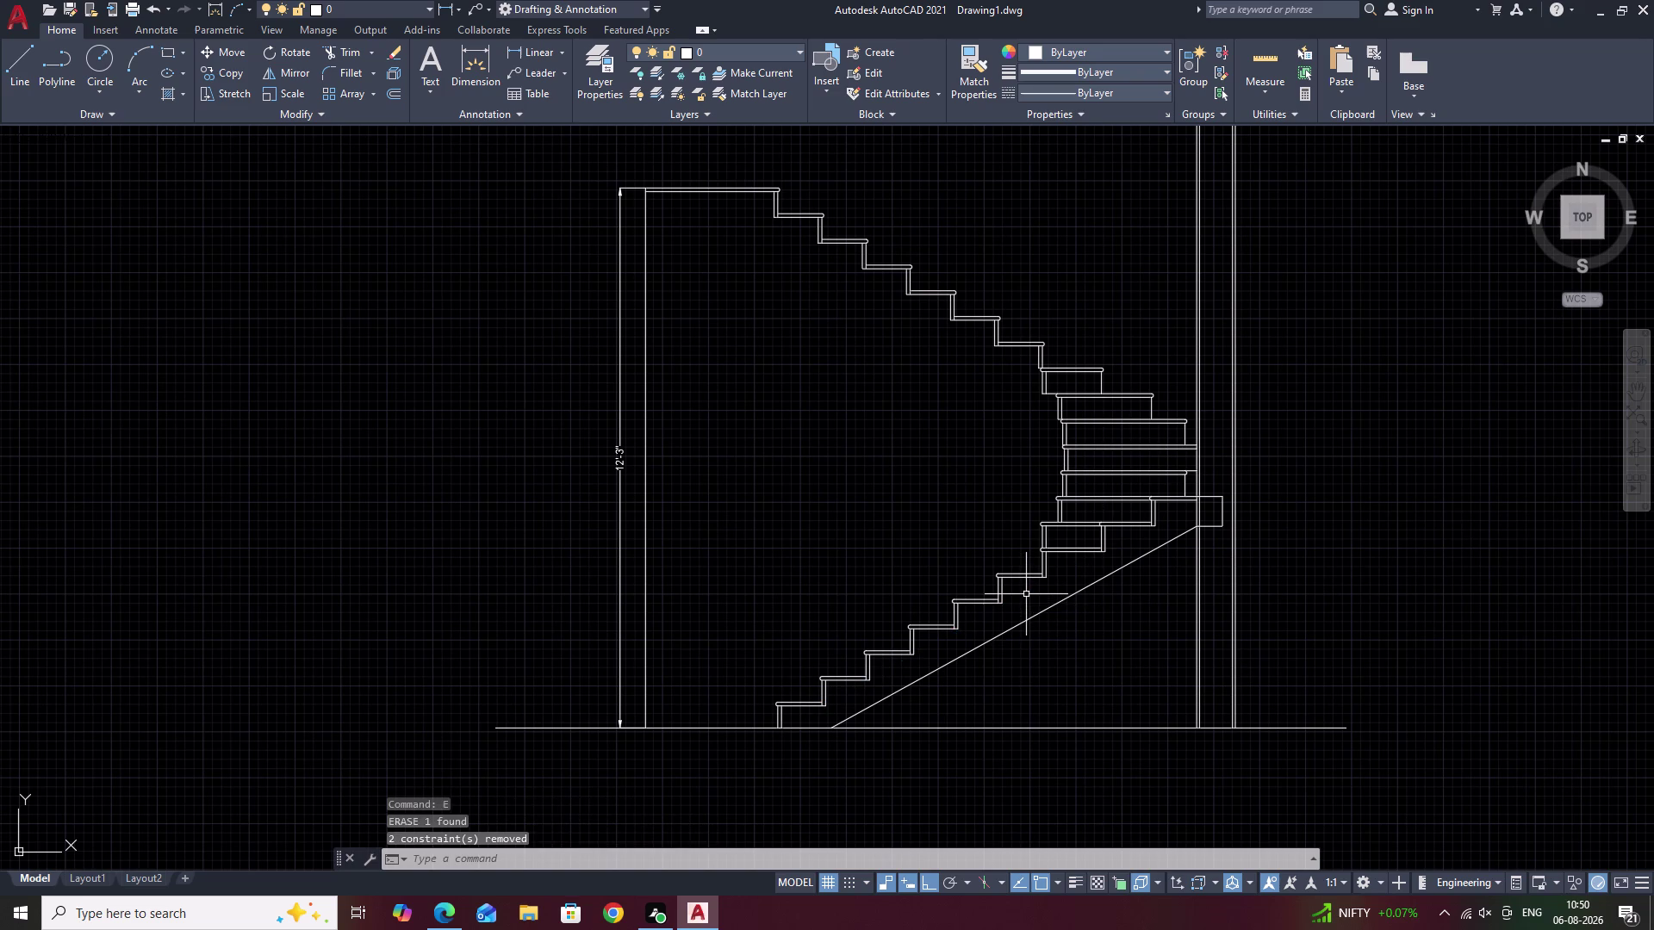
Trim the post line out of the landing block with a fence.
scroll(down, 3)
middle_drag(1027, 598, 1052, 656)
scroll(up, 3)
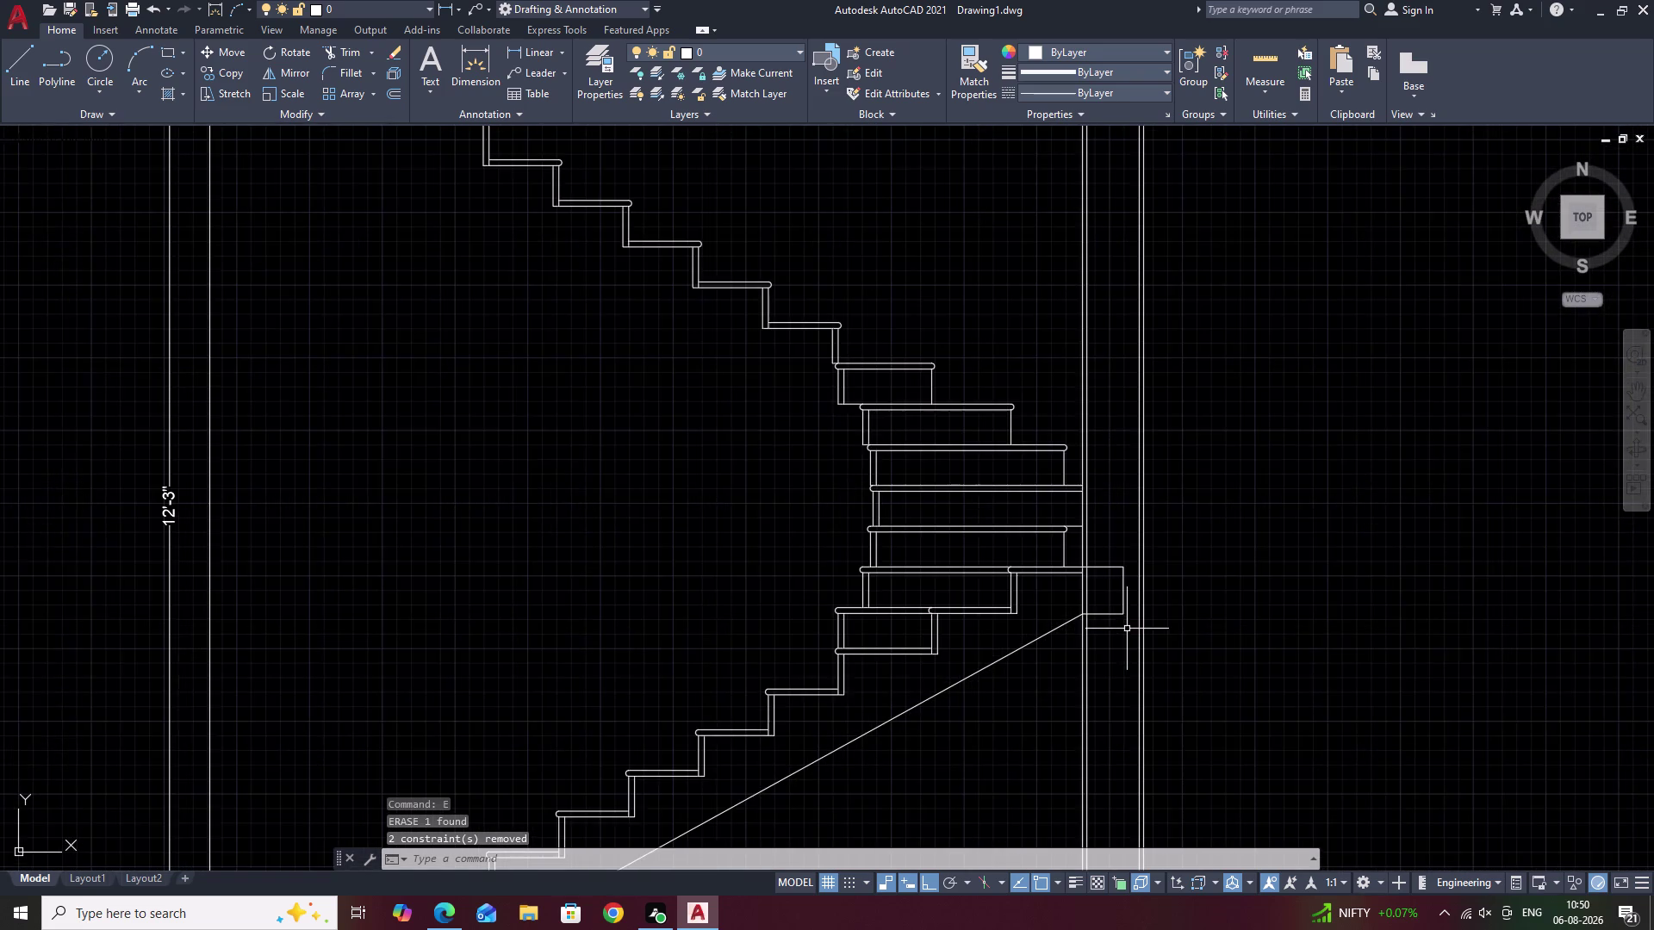
scroll(up, 3)
text(TR)
key(space)
drag(1105, 543, 940, 581)
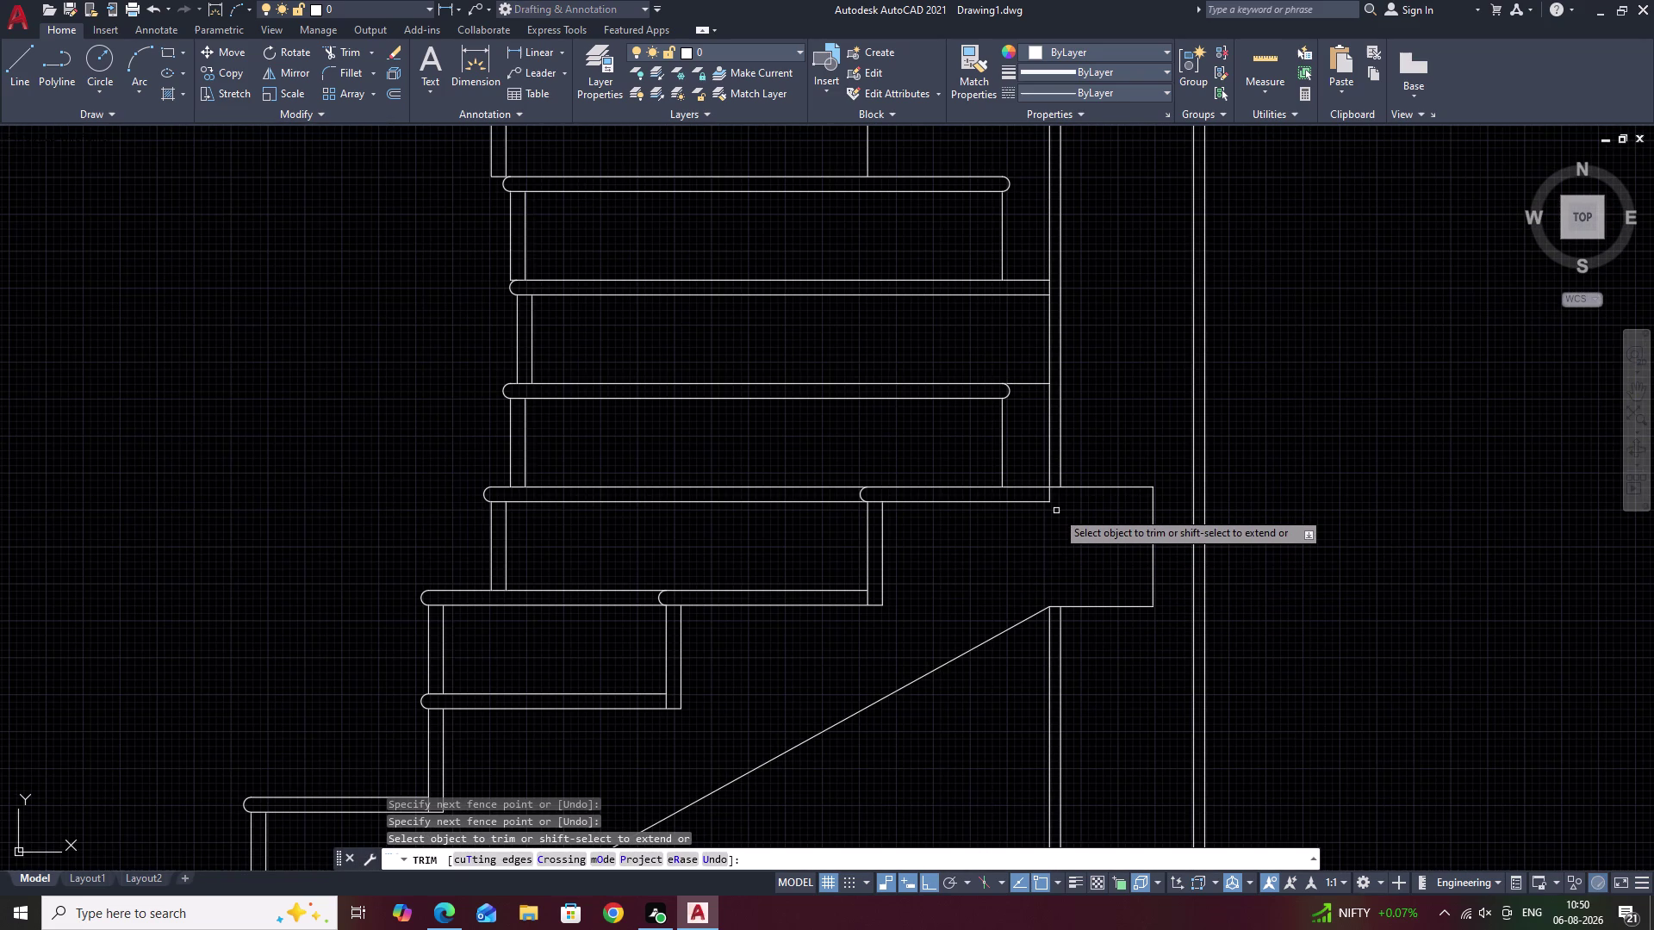
key(Escape)
Trim the leftover line inside the landing after abandoning an extend.
text(EX)
key(space)
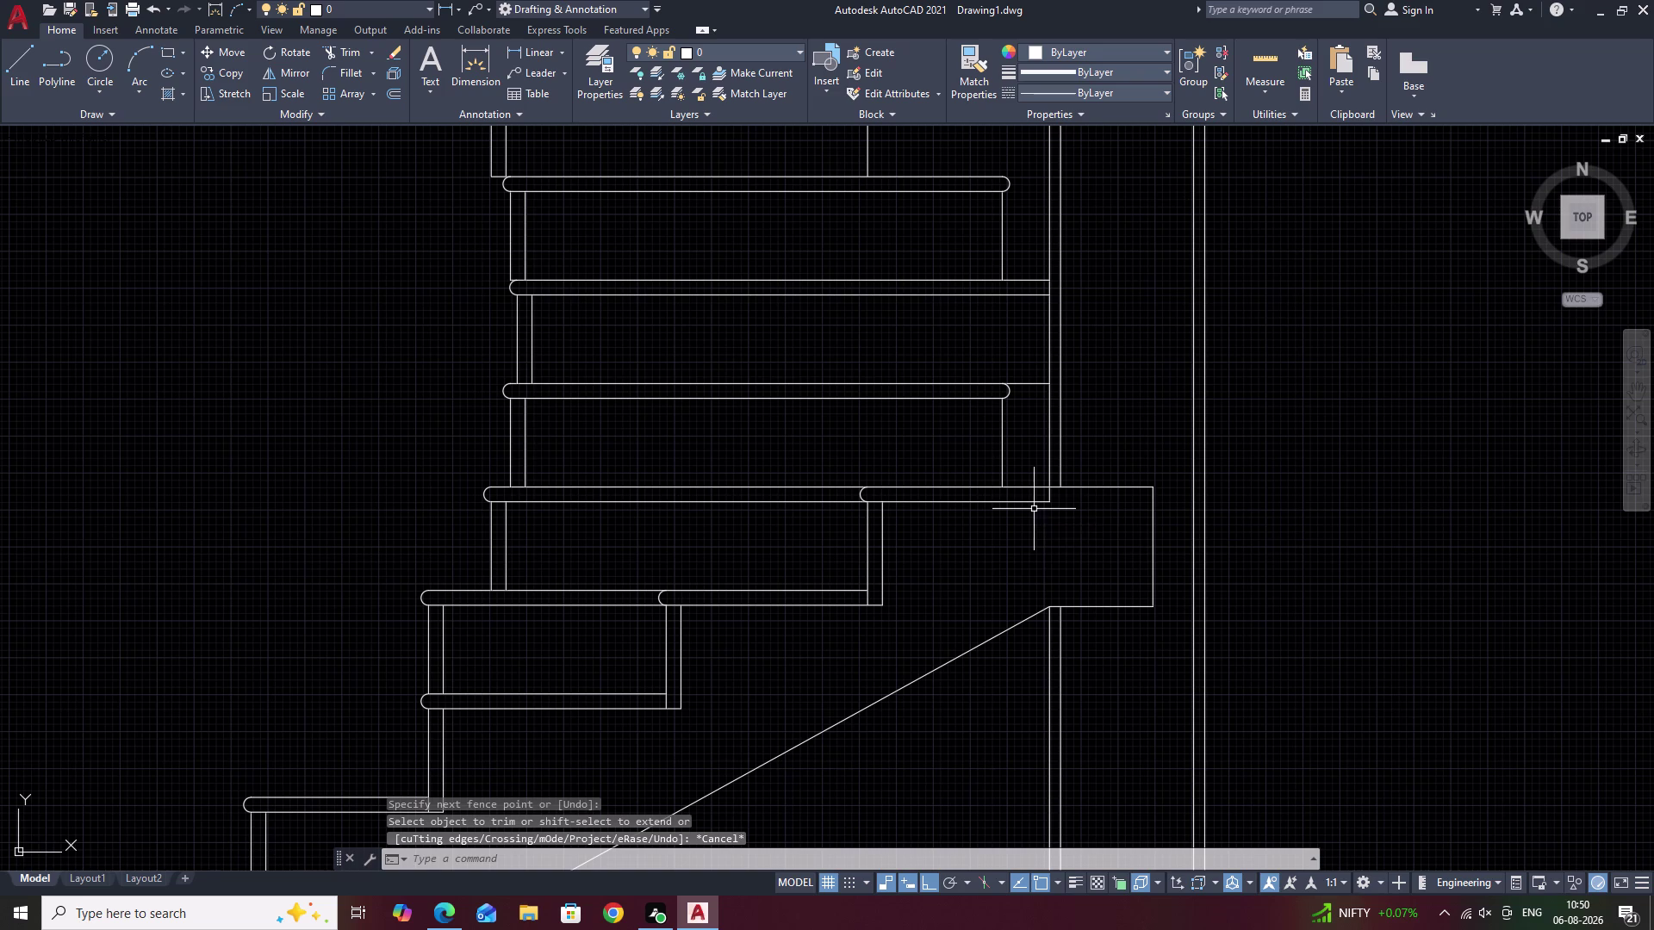
click(1035, 502)
key(Escape)
text(T)
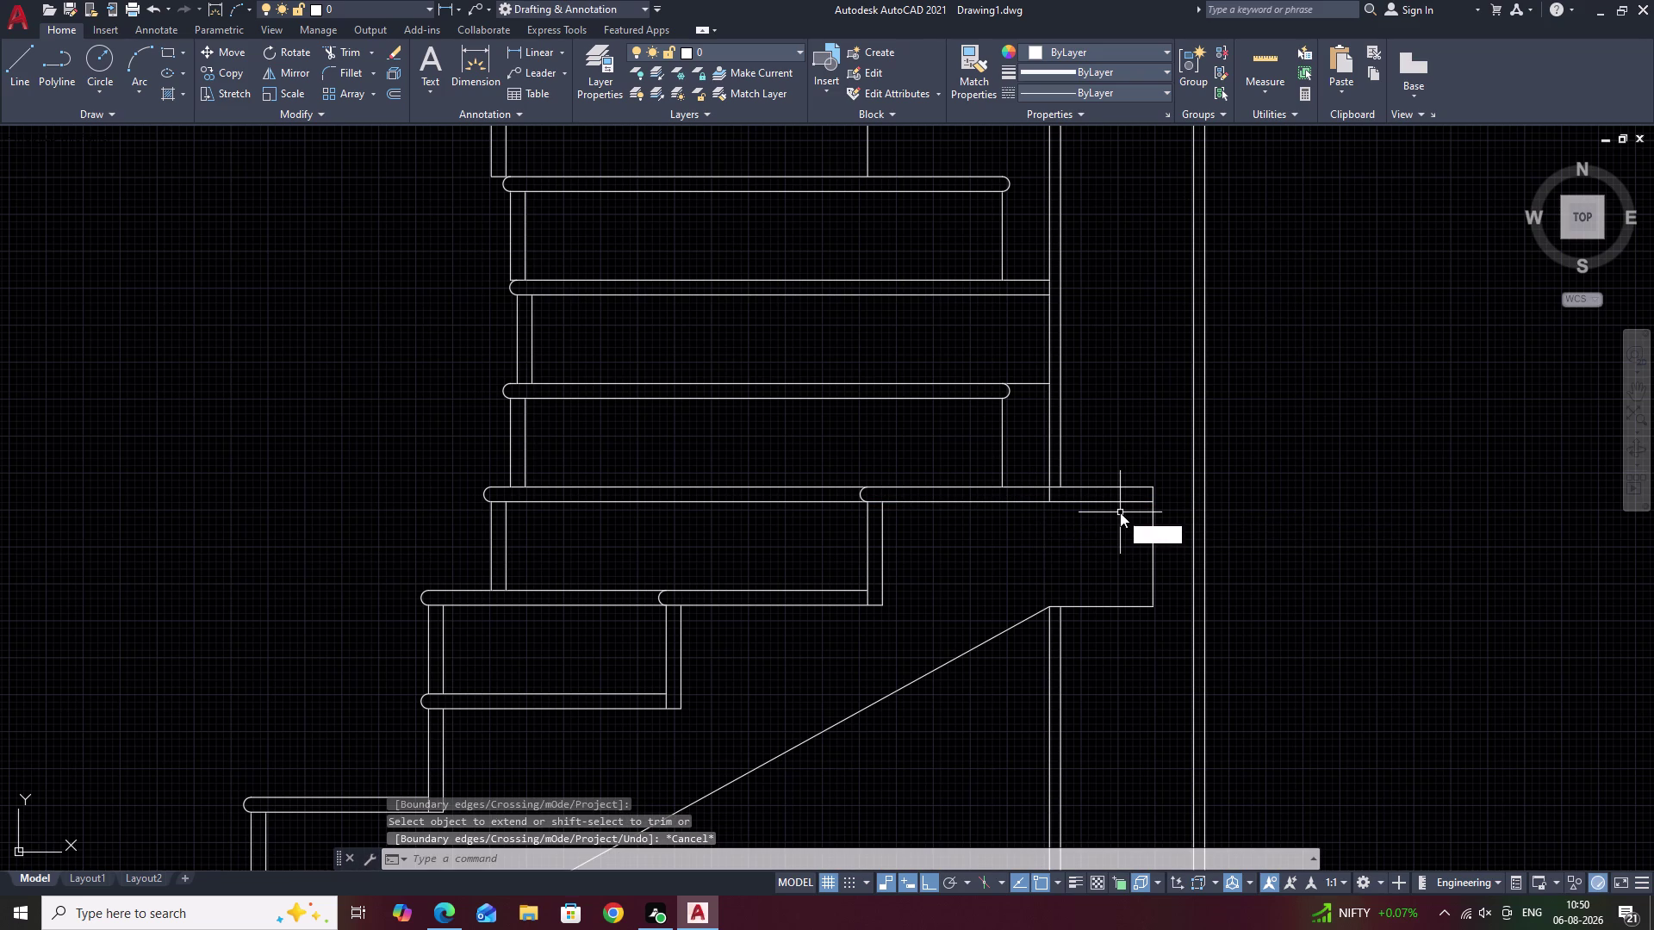
text(R)
key(space)
click(1048, 495)
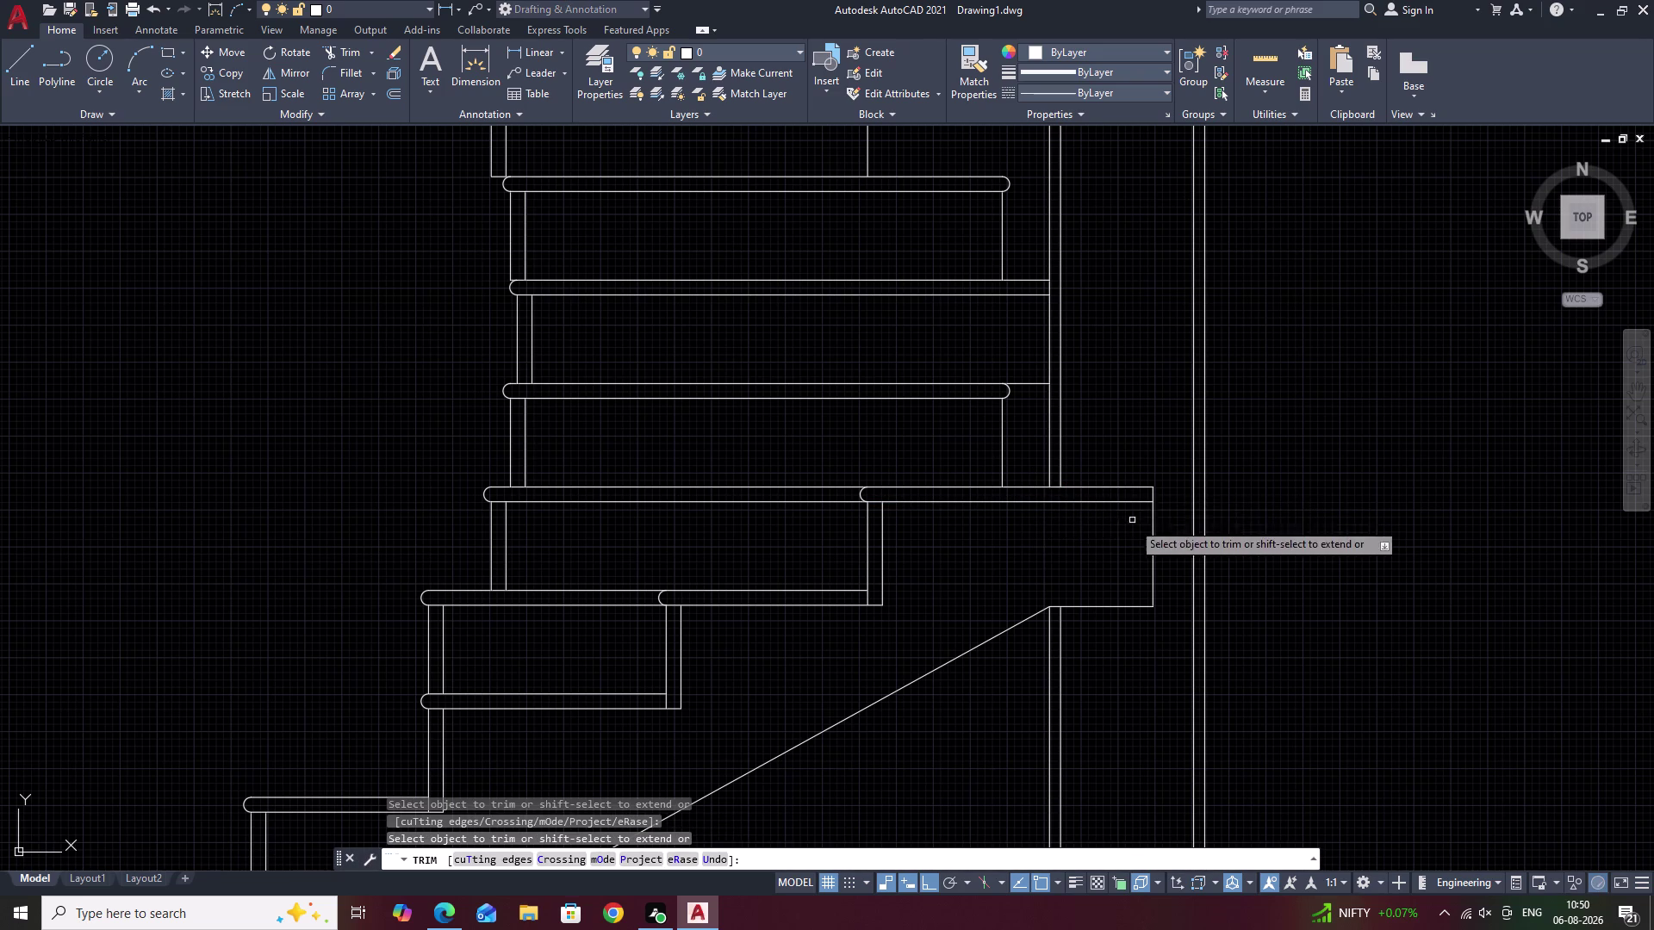
scroll(down, 3)
key(Escape)
Zoom out and pan to bring the upper flight into view.
scroll(down, 3)
middle_drag(1275, 603, 1398, 637)
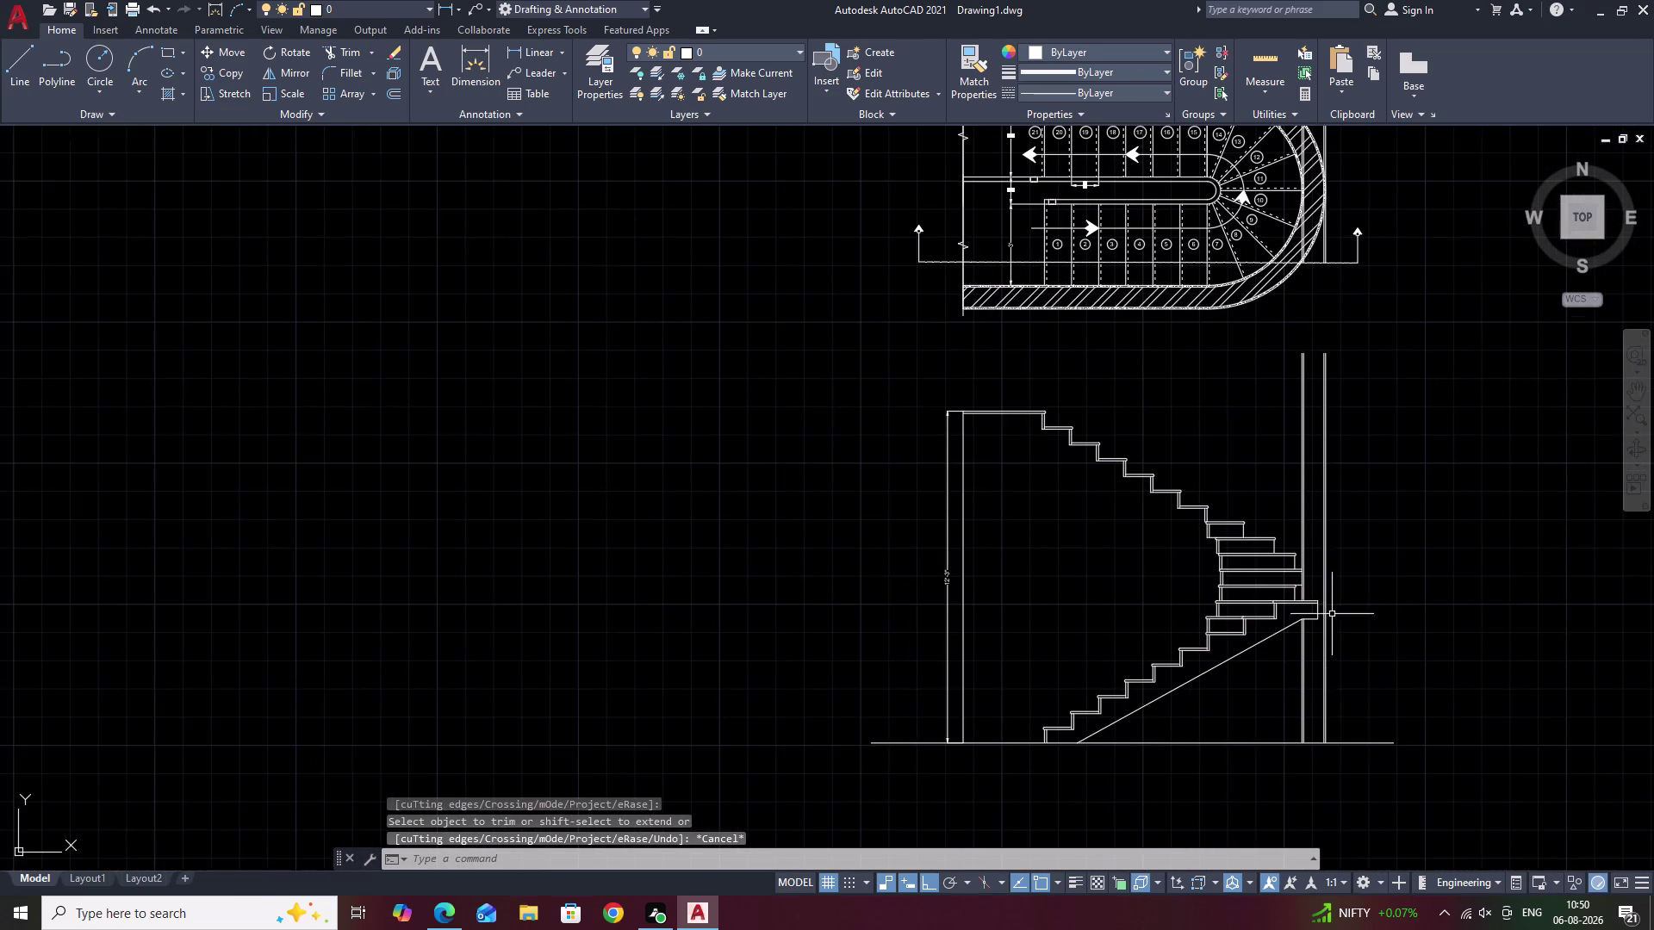
scroll(up, 3)
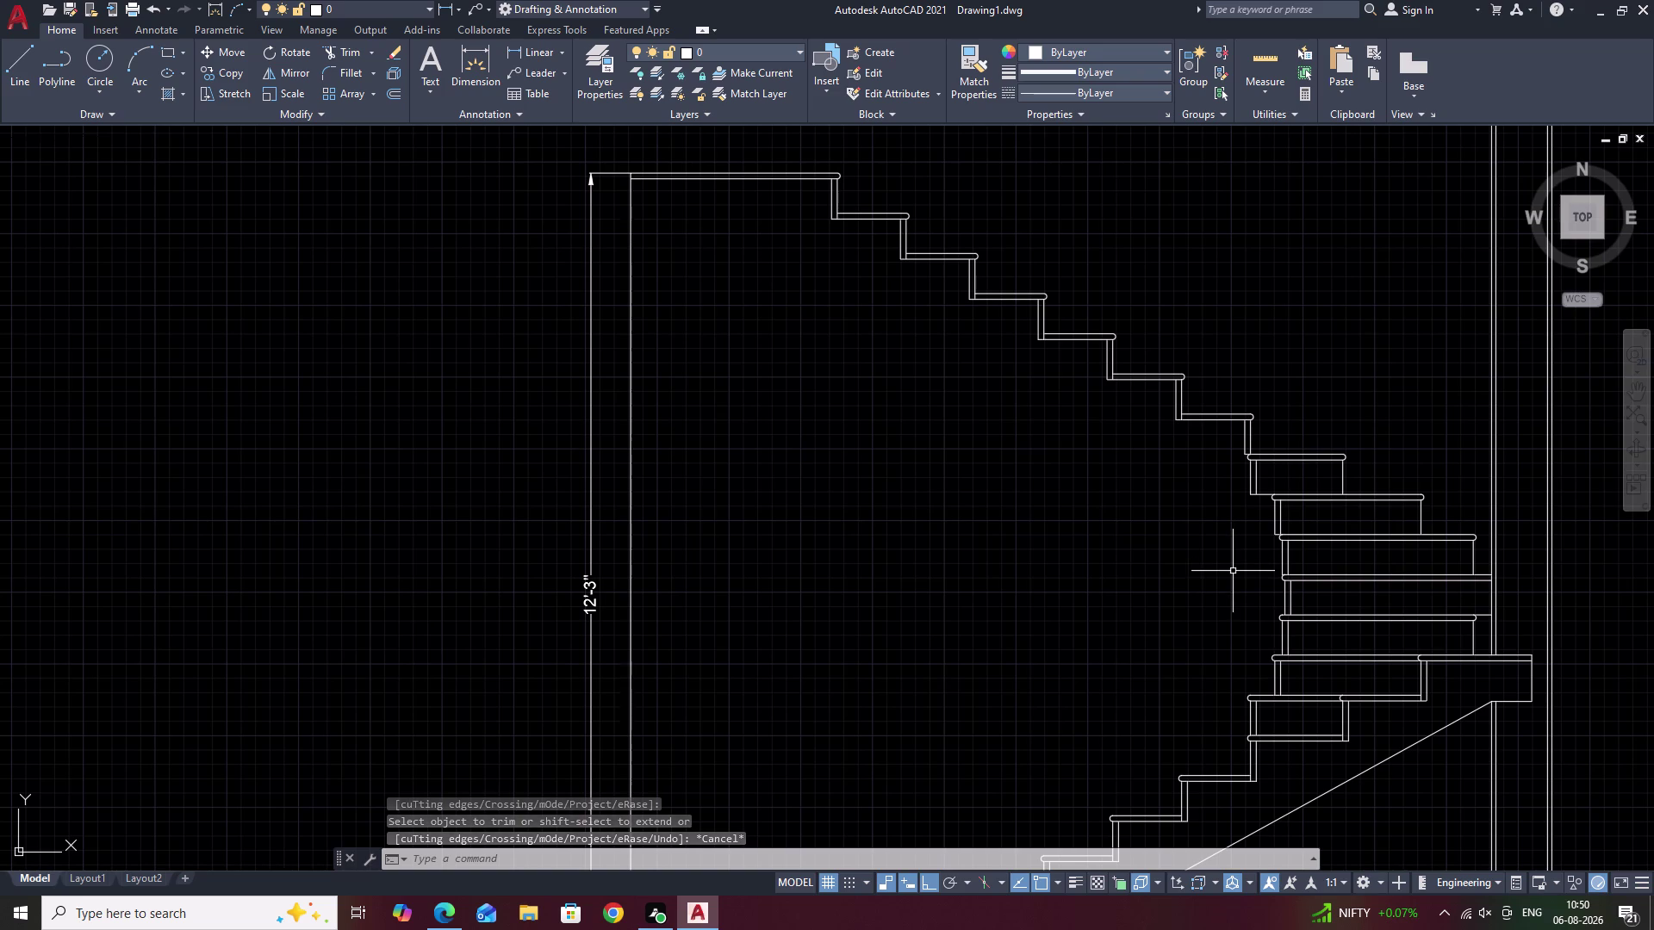
middle_drag(1215, 525, 1302, 619)
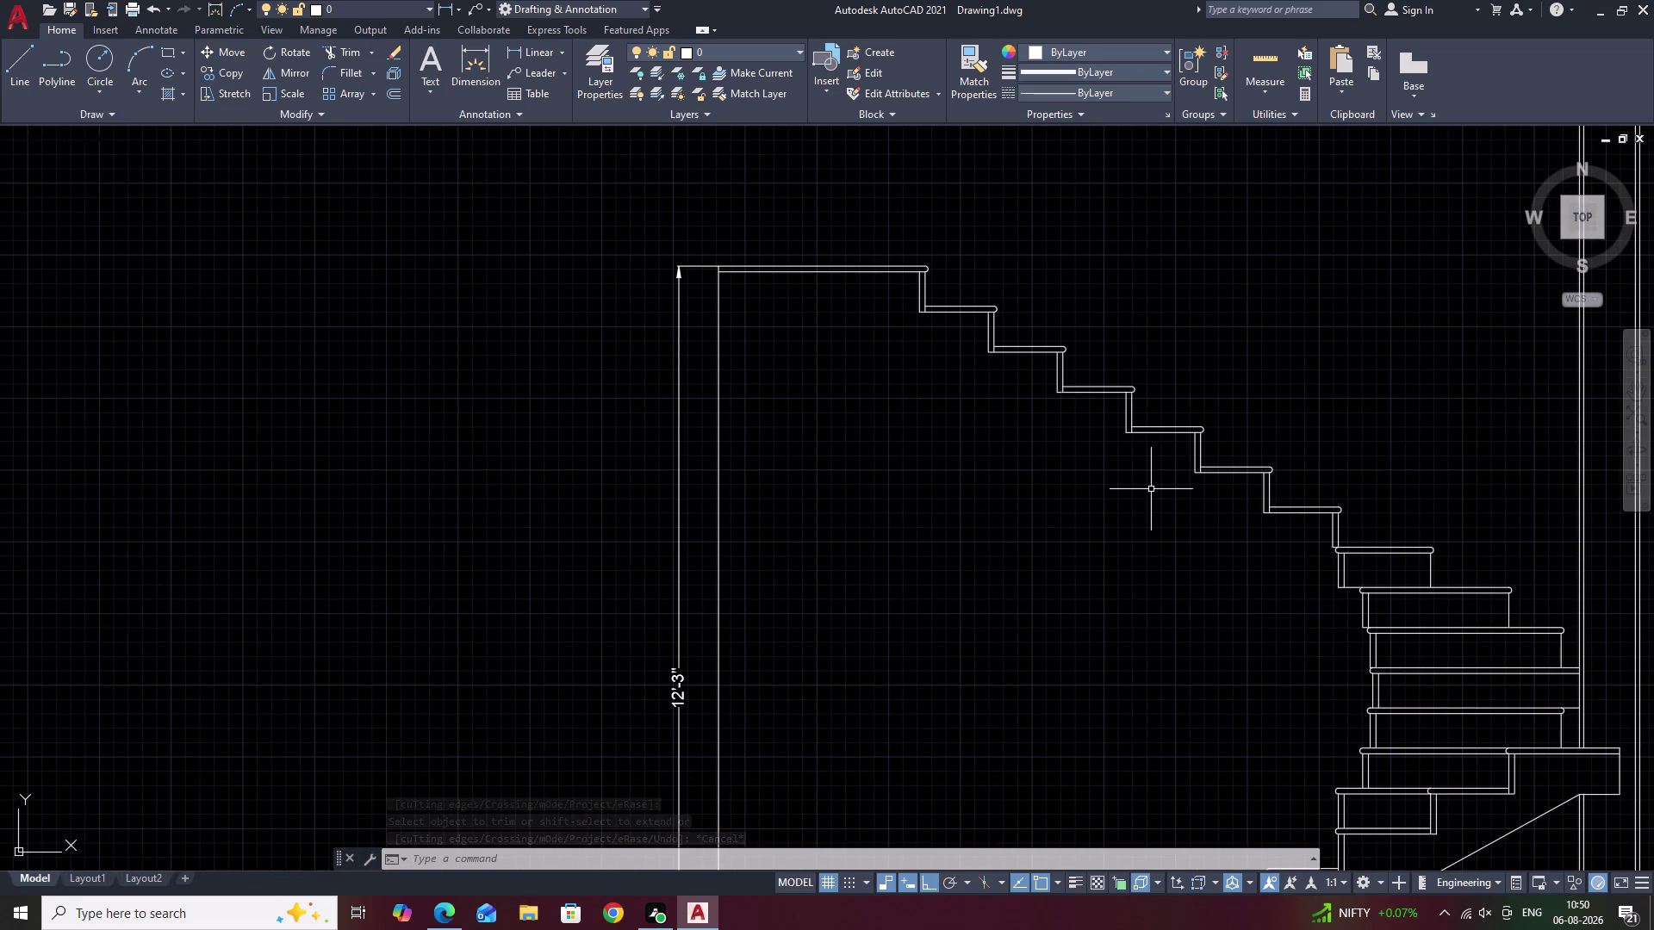
Set up a 6-inch offset of the top landing line, then cancel without copying.
key(Escape)
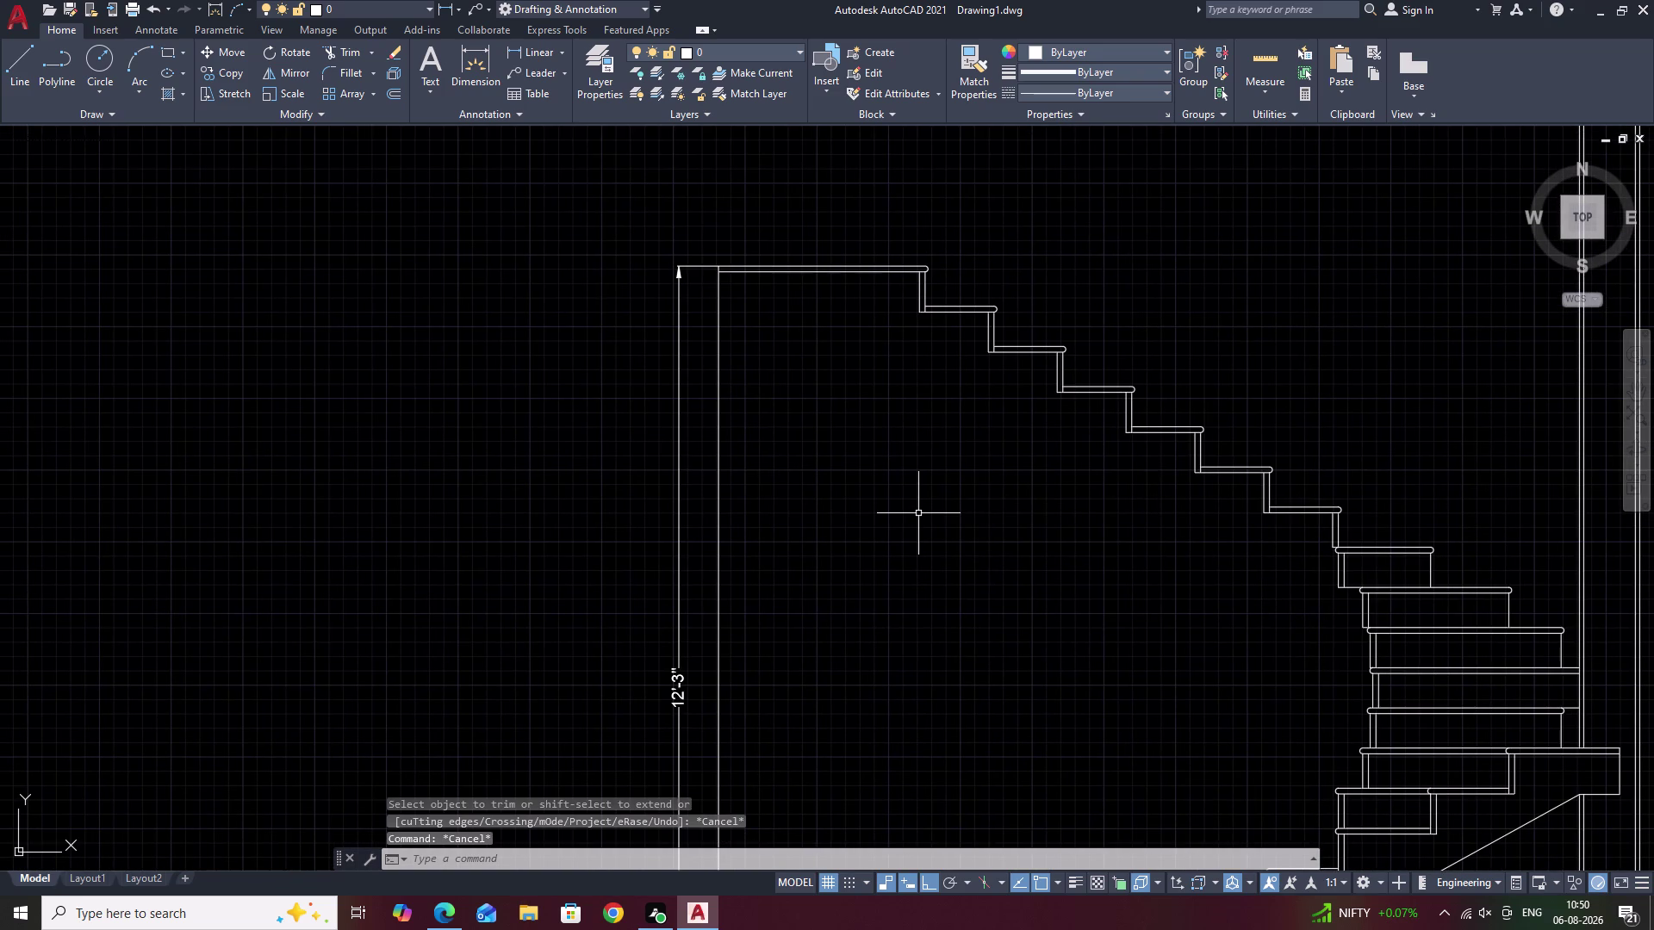
key(p)
key(BackSpace)
text(O)
key(space)
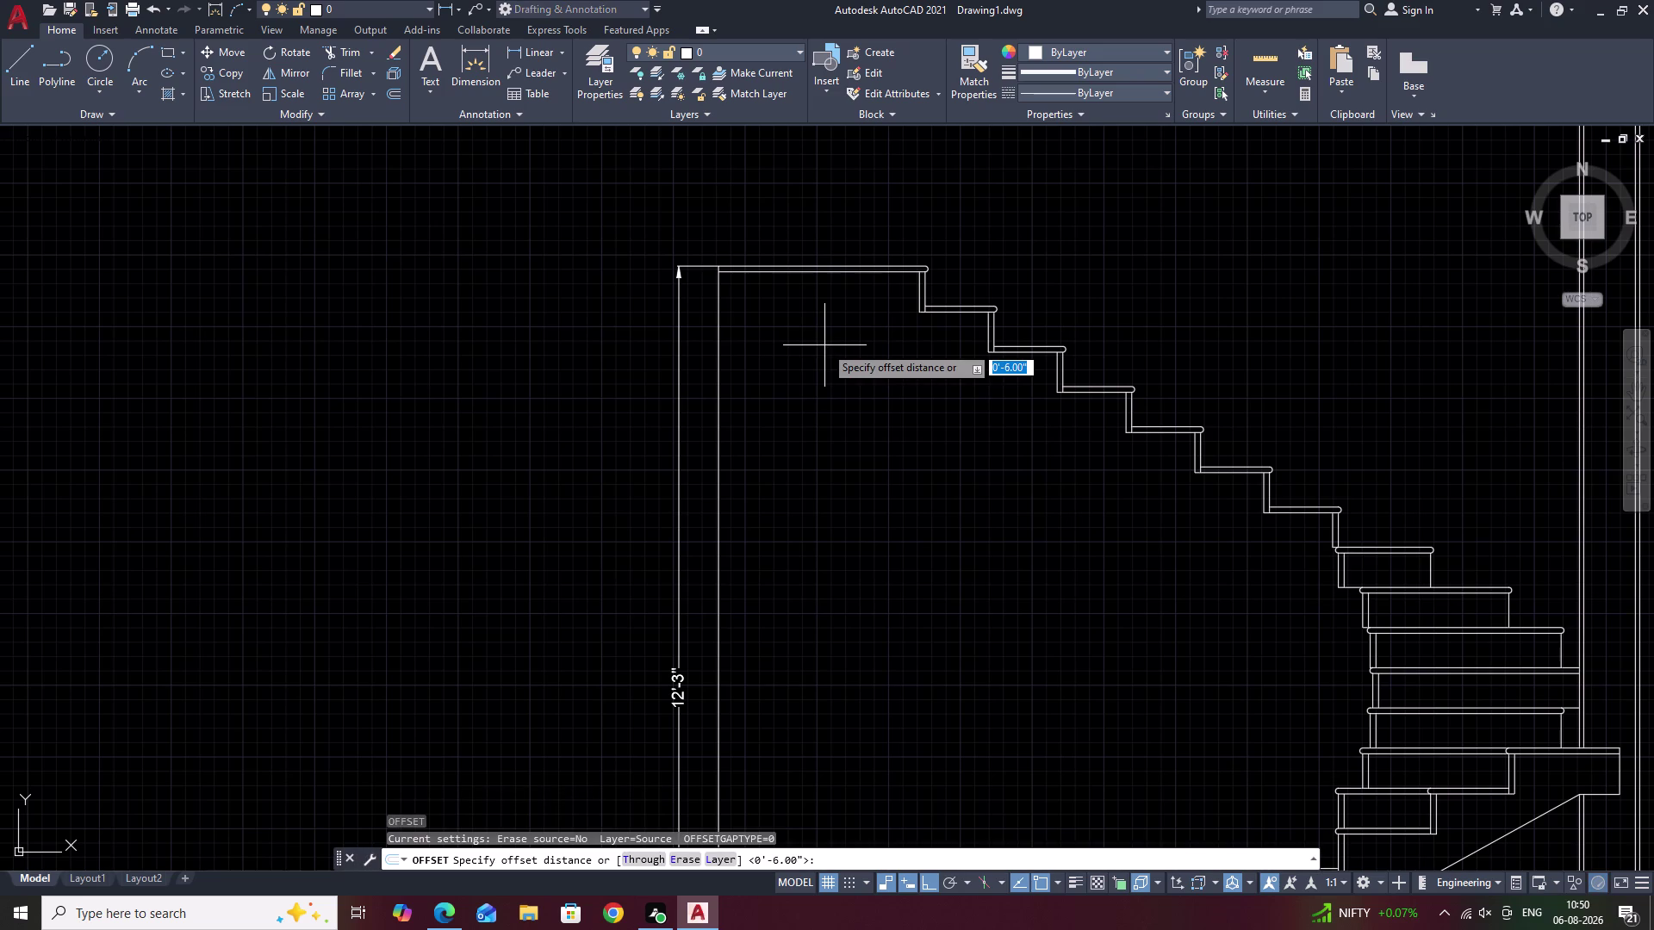
text(6)
key(space)
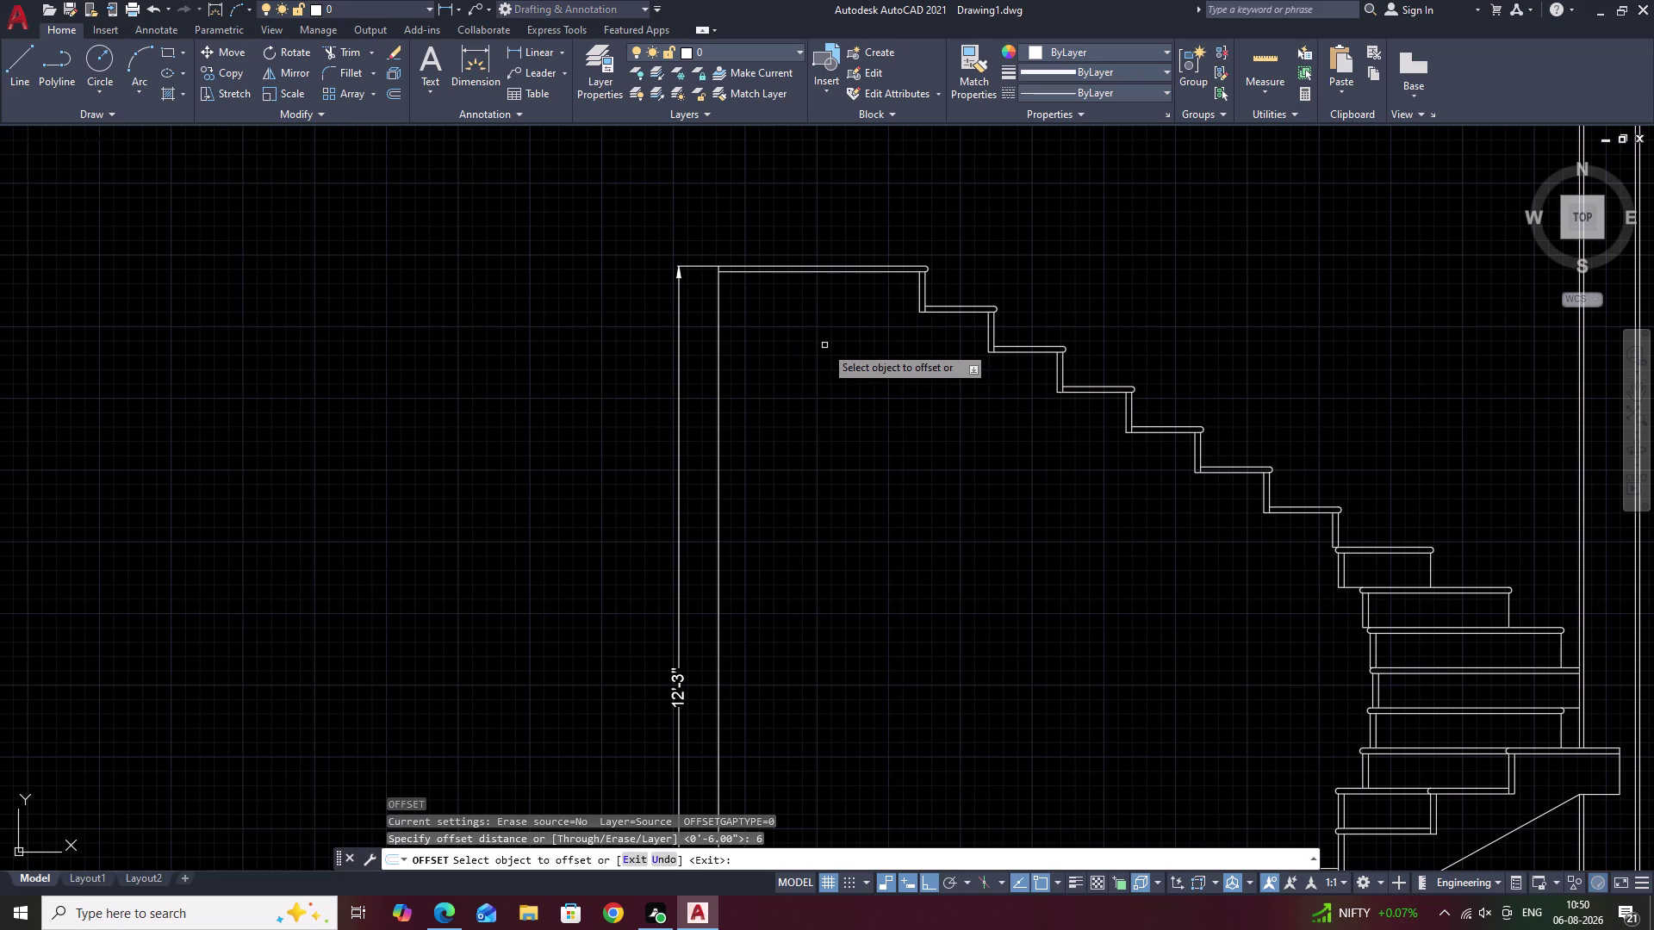
click(815, 273)
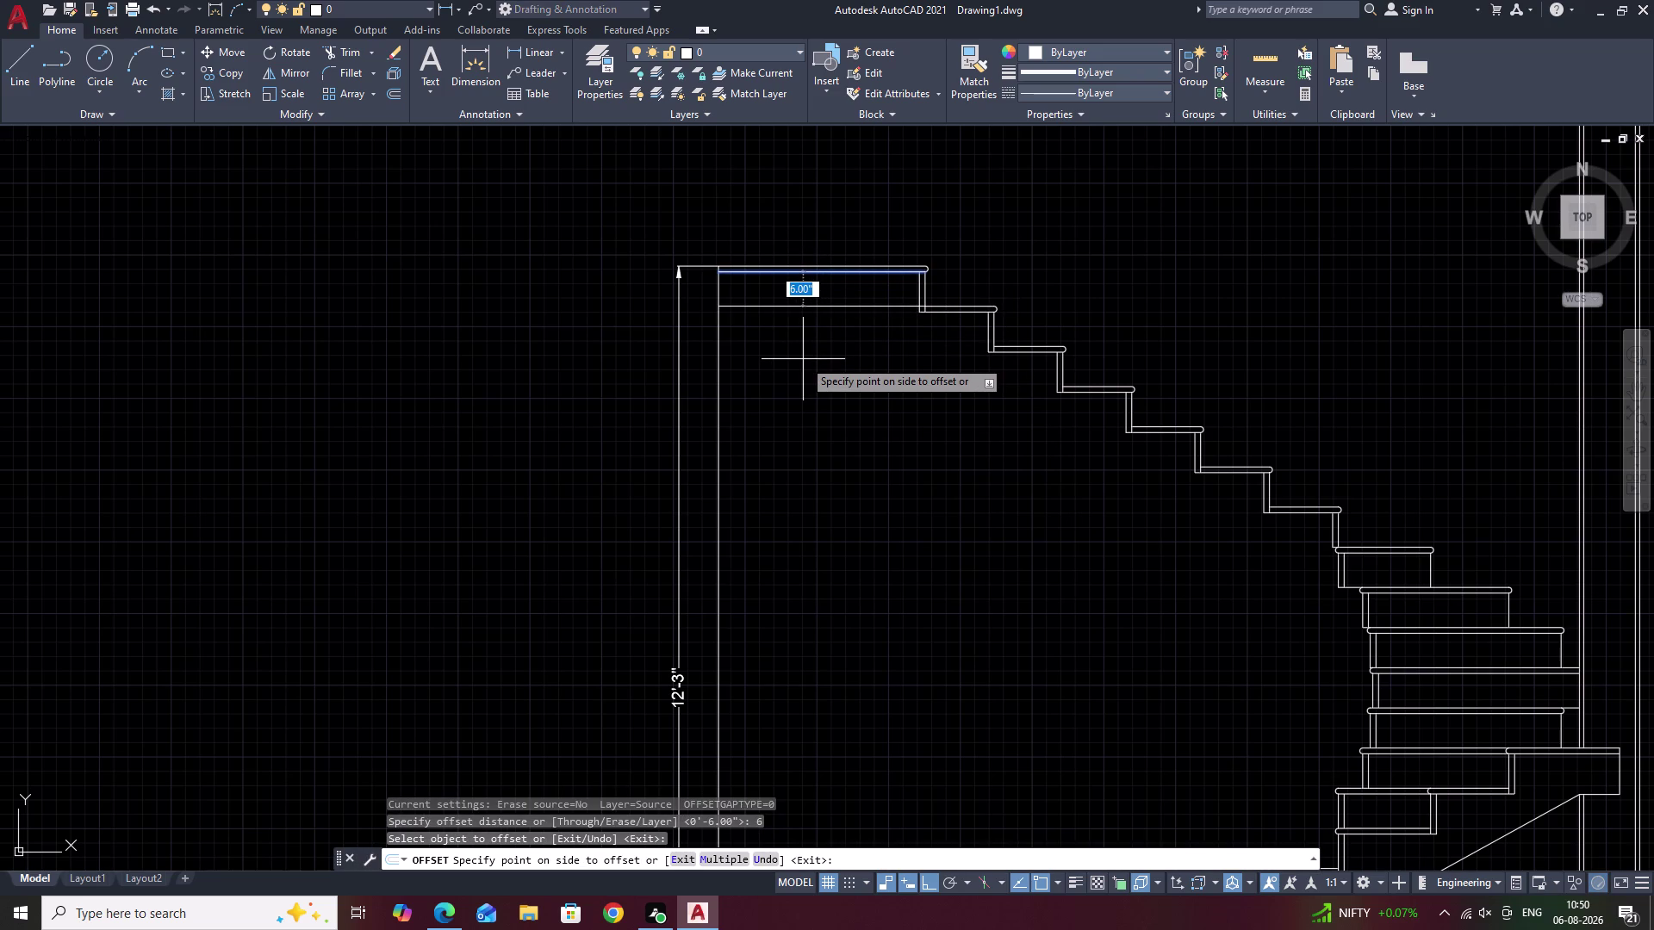
key(Escape)
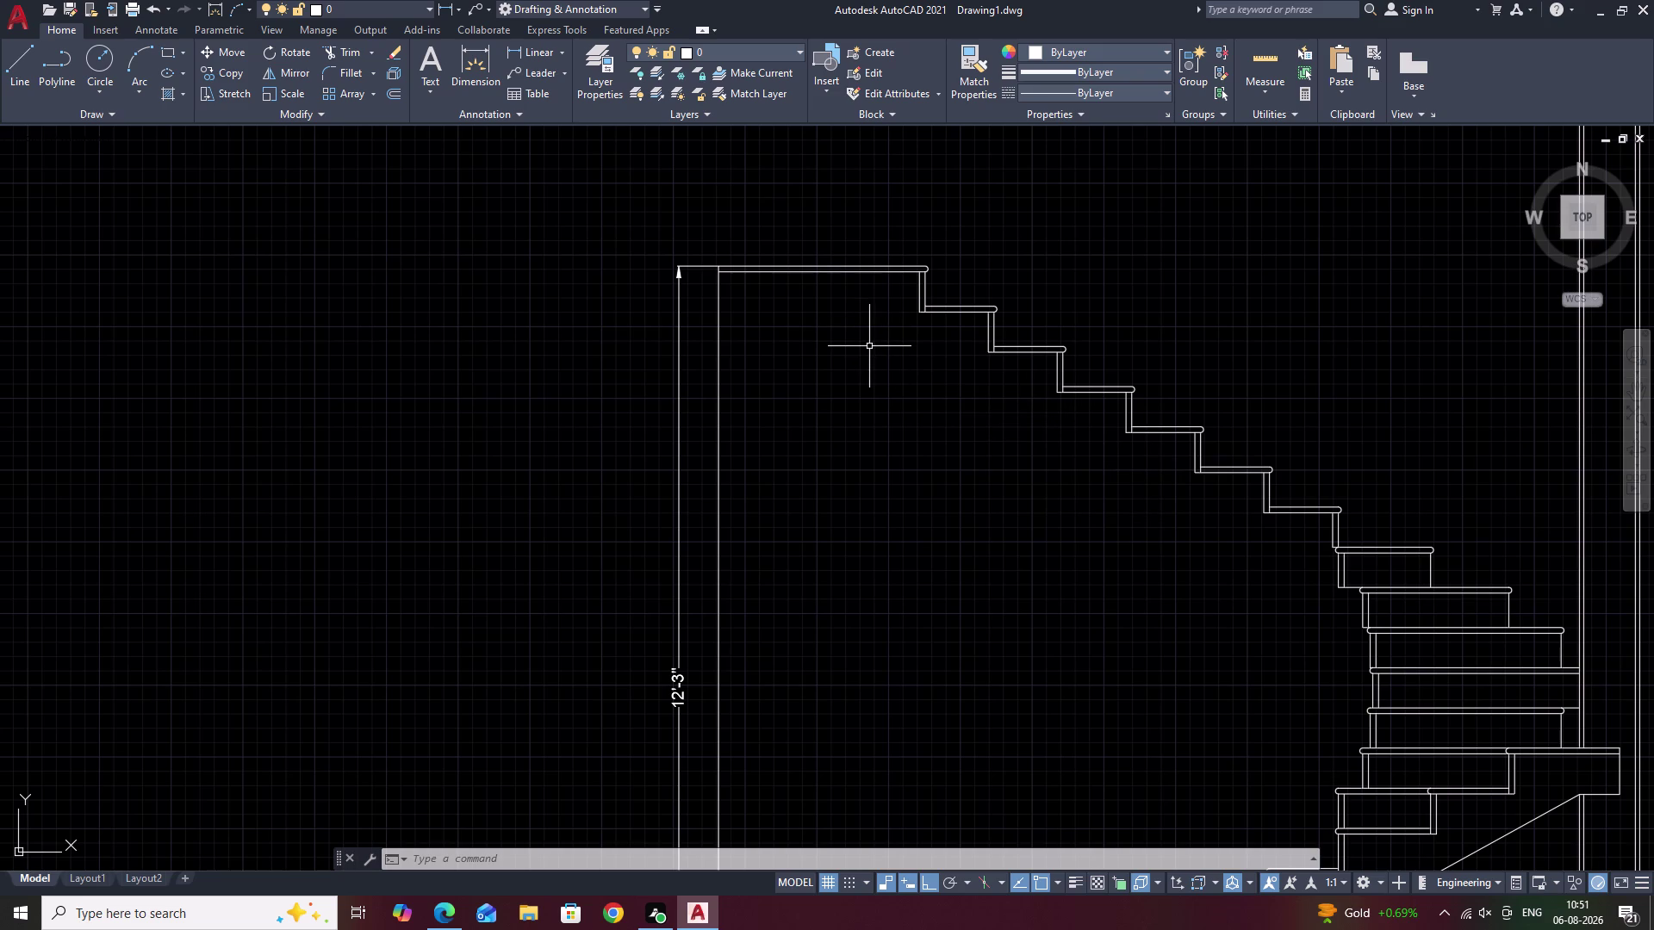
key(l)
key(space)
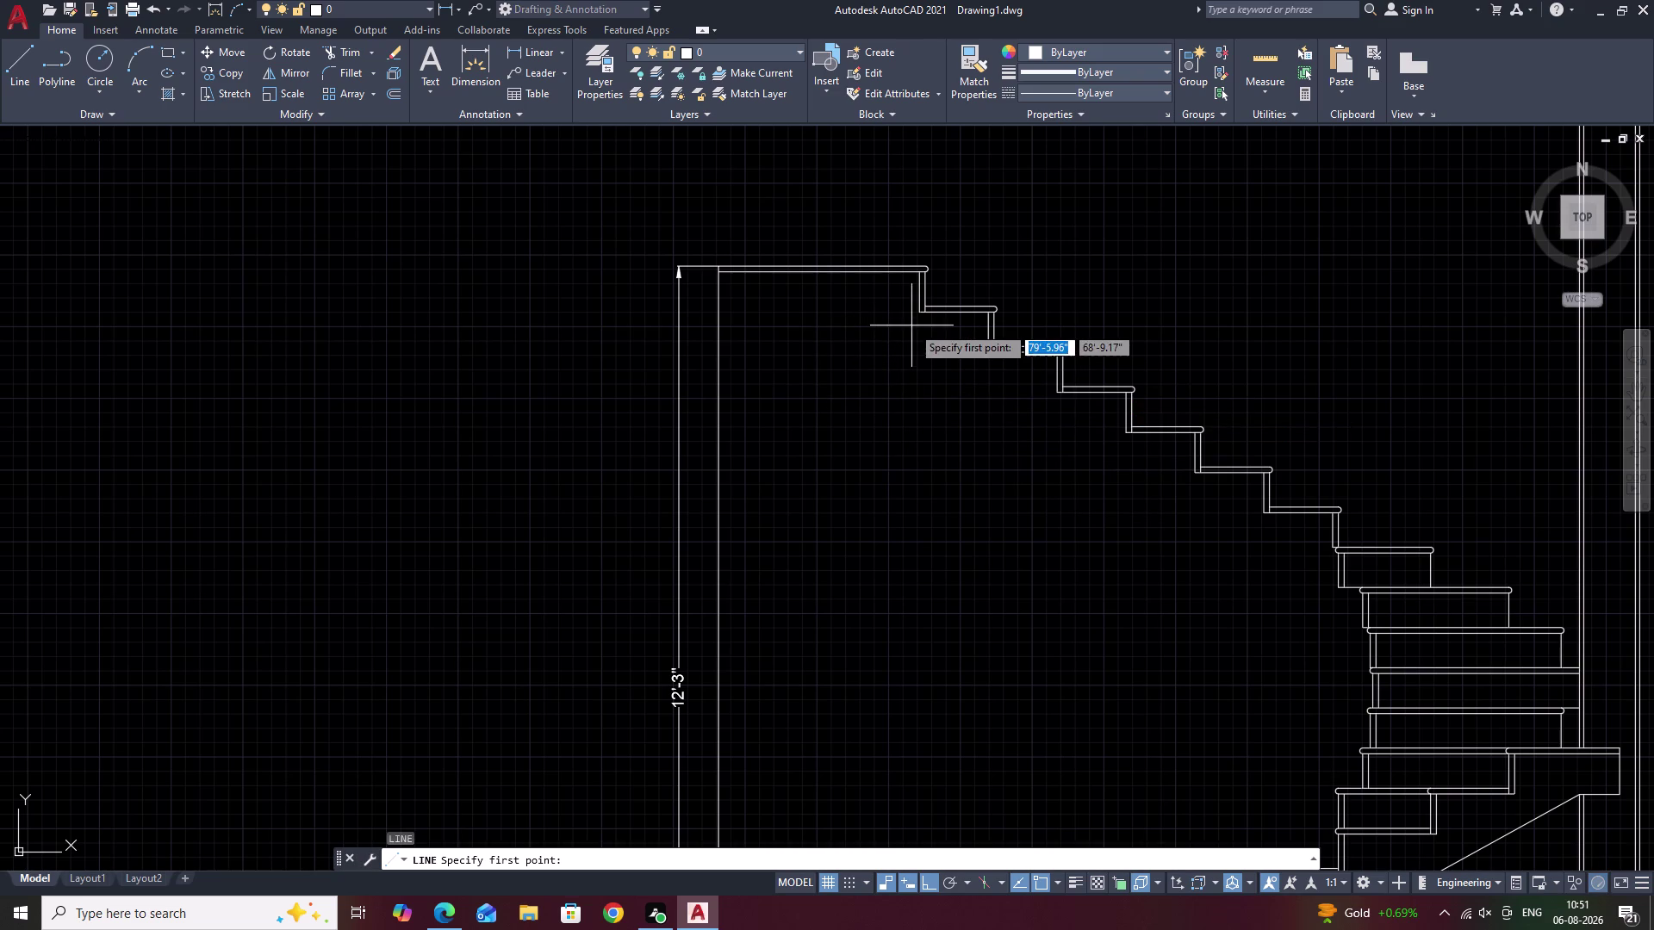
Draw a sloped line from the first riser to the lower tread and offset it 6" below.
click(919, 315)
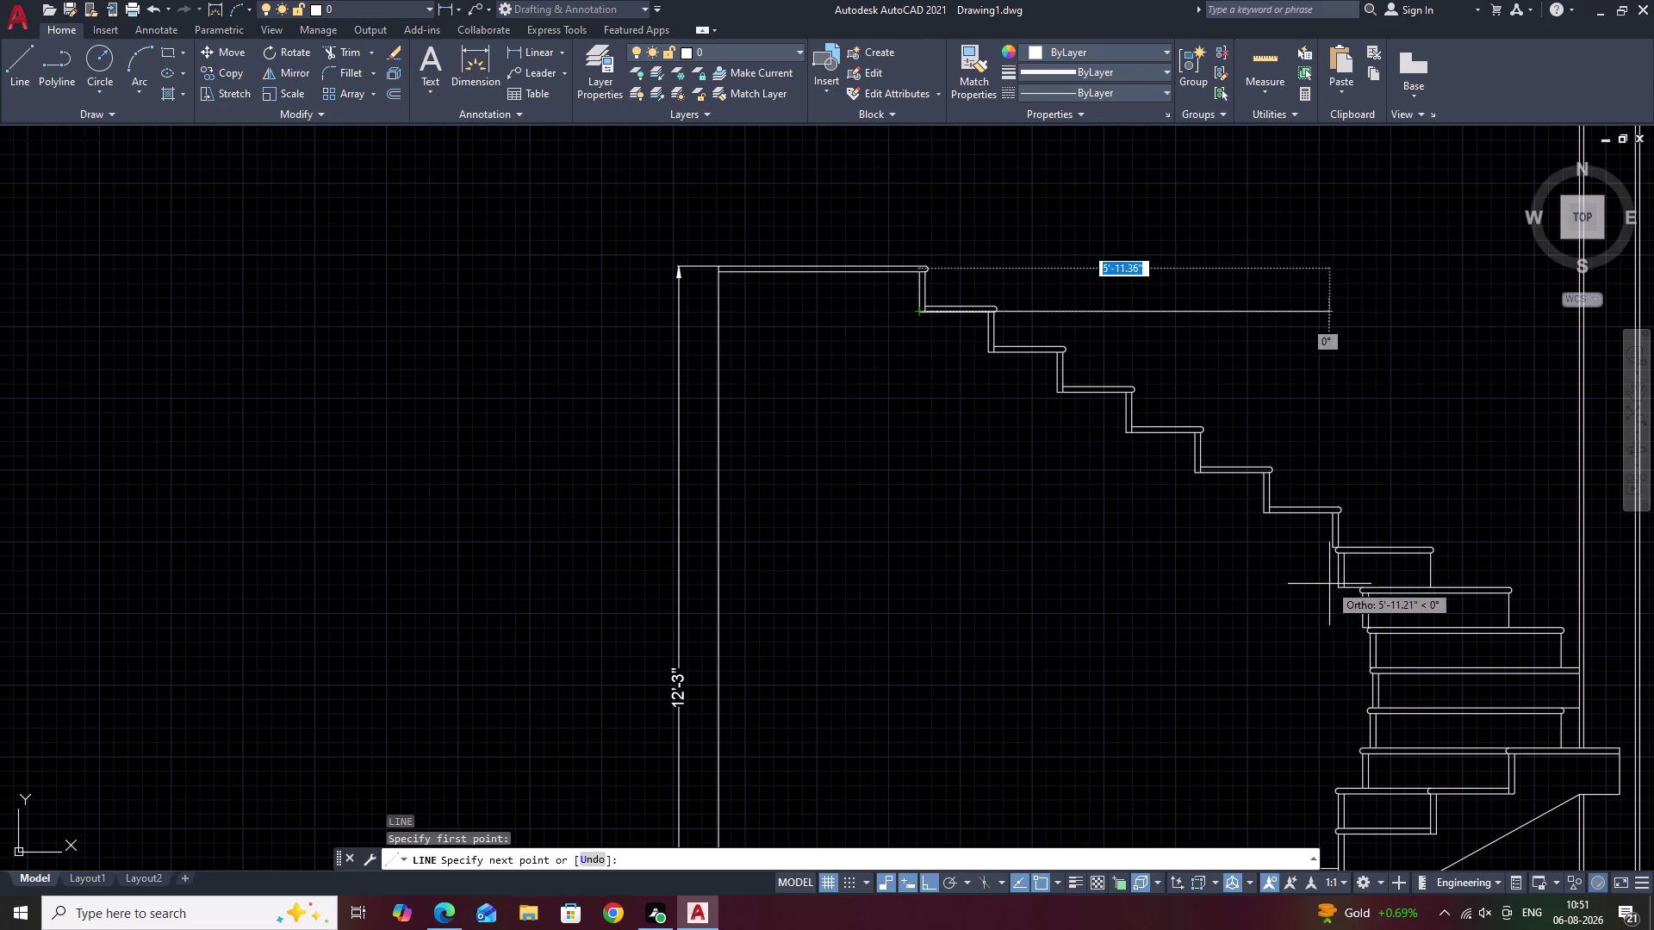
click(1334, 591)
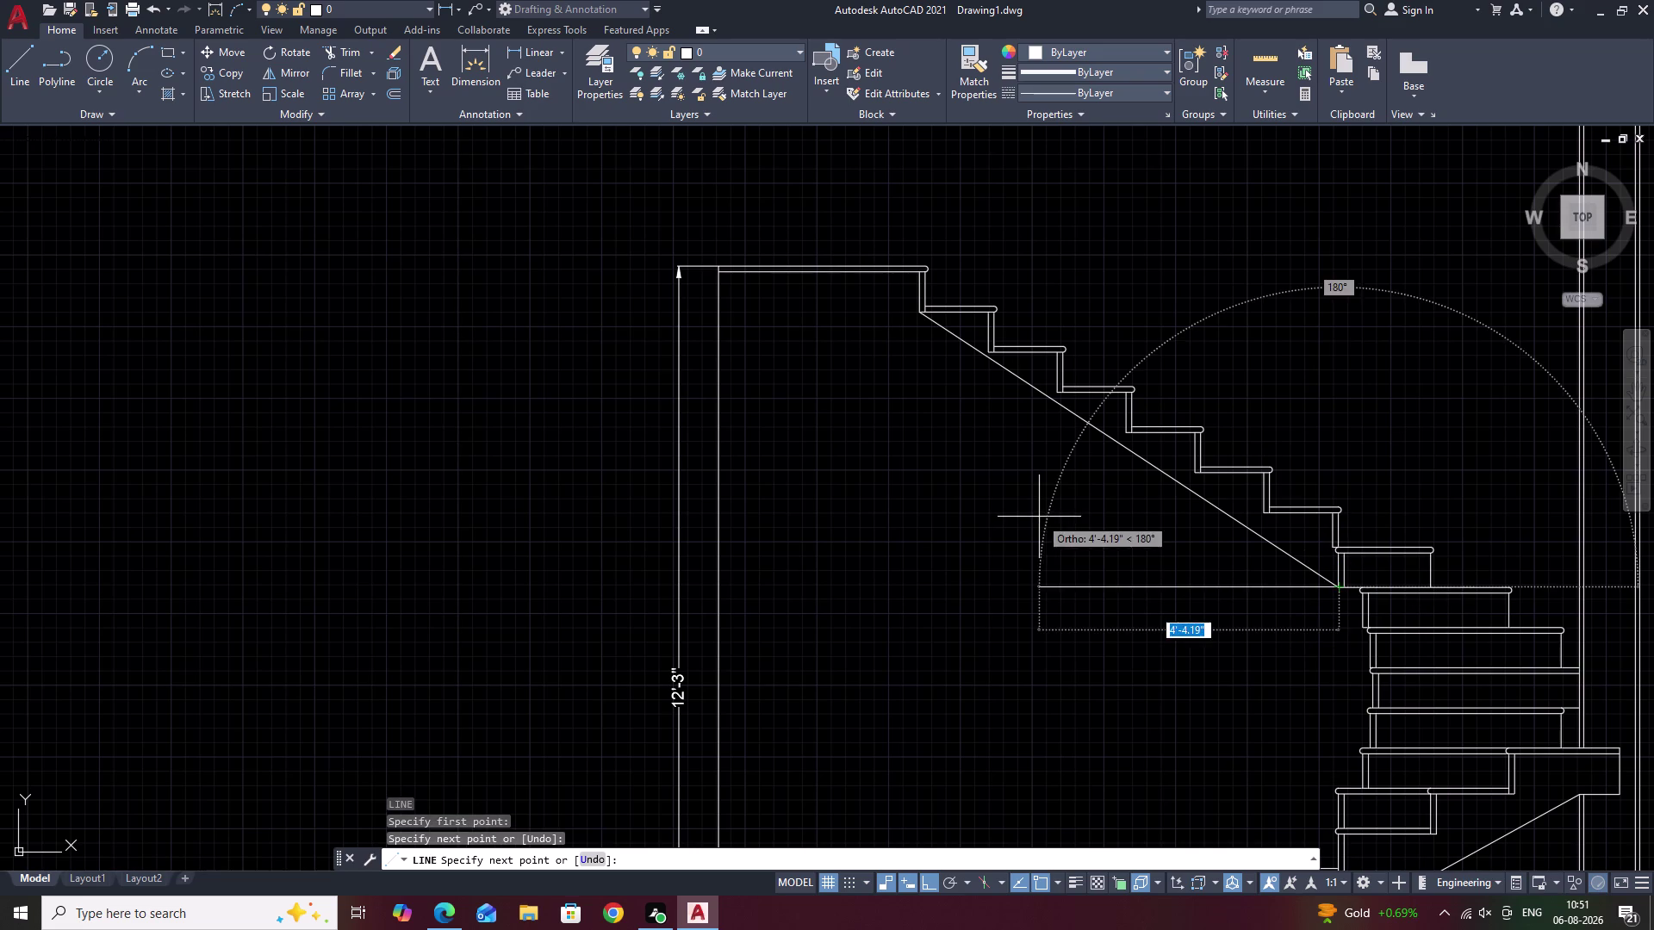
key(Escape)
text(O 6)
key(space)
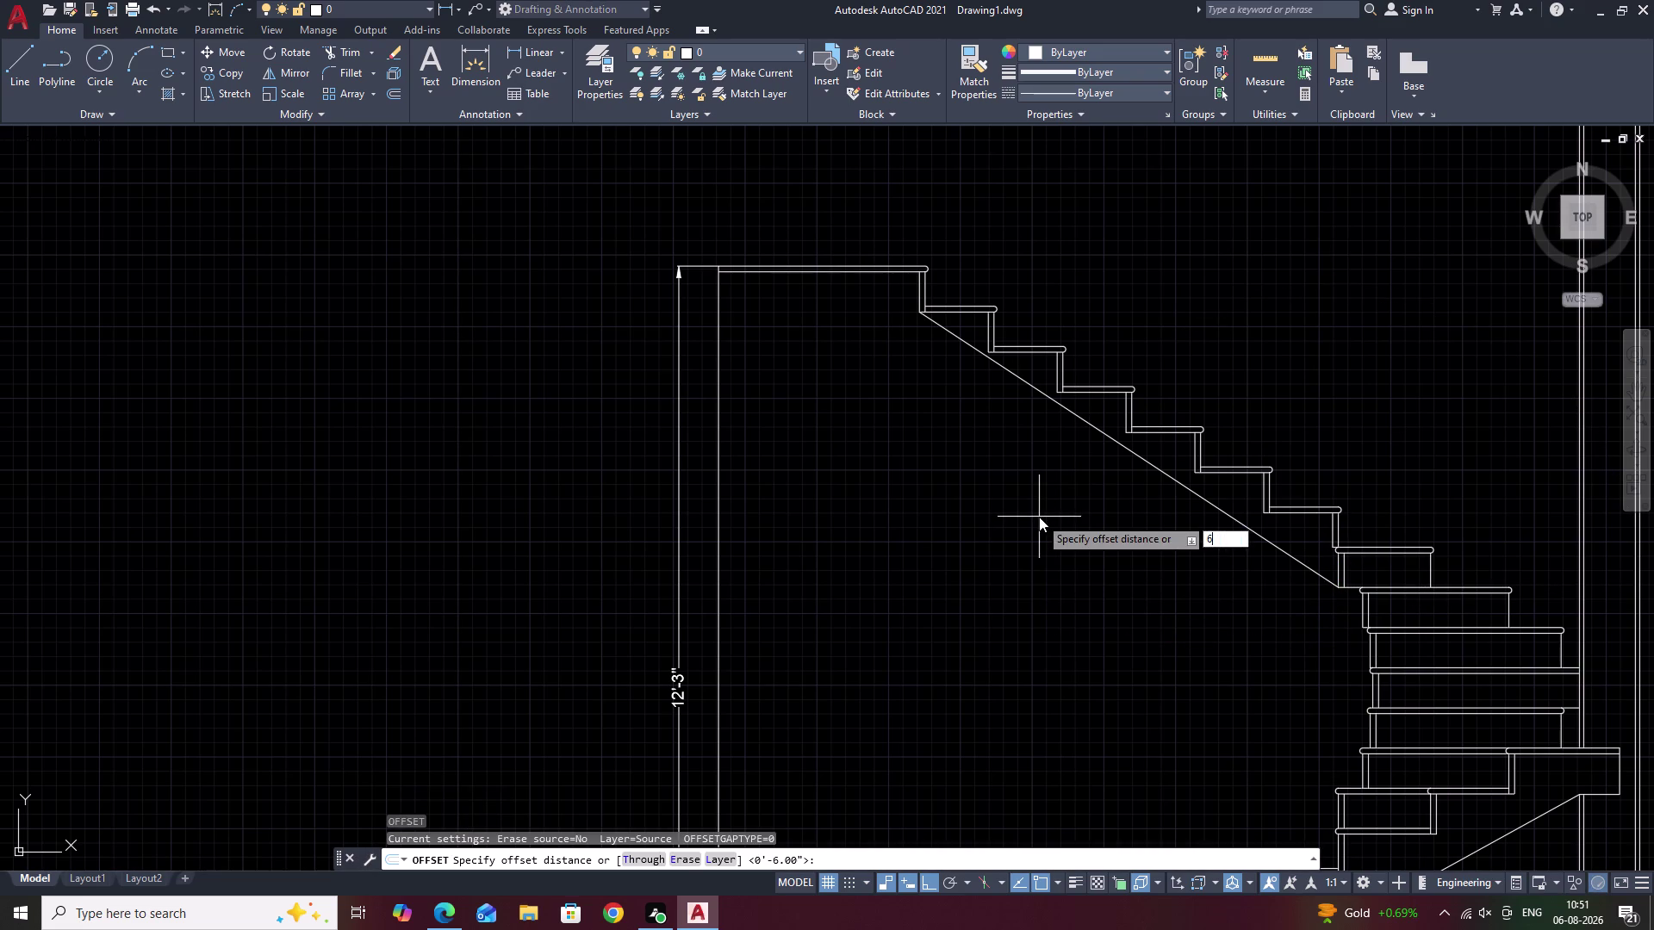
click(1101, 428)
click(1083, 456)
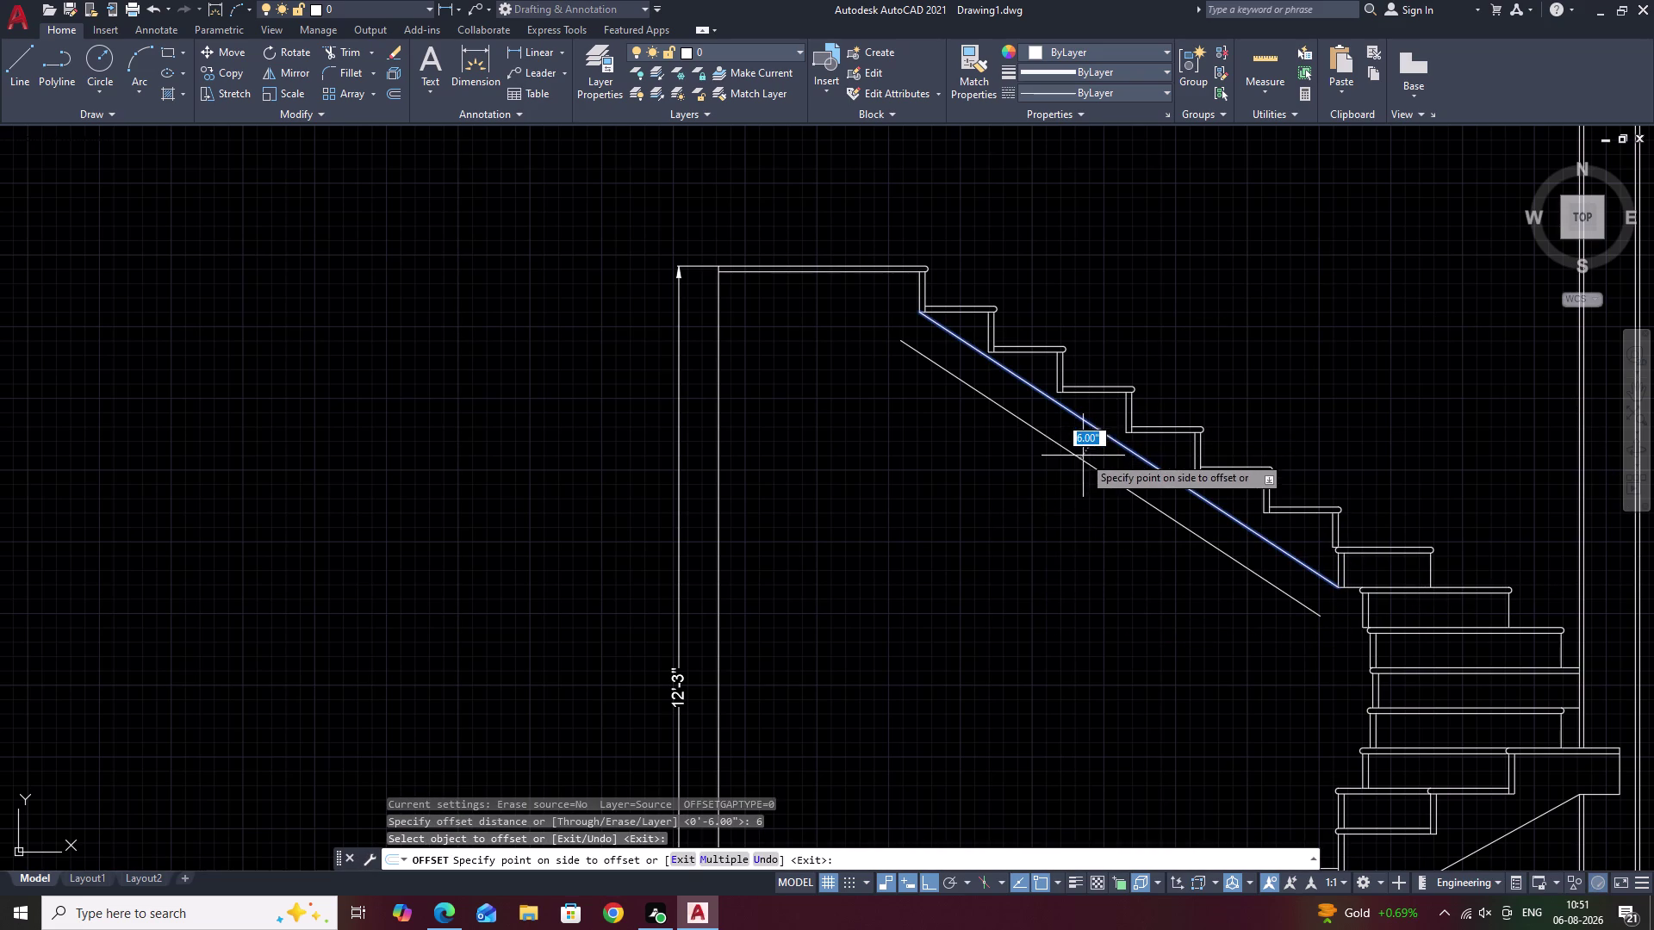
key(Escape)
Extend the offset copy down to the lower tread and up to the top landing.
text(EX)
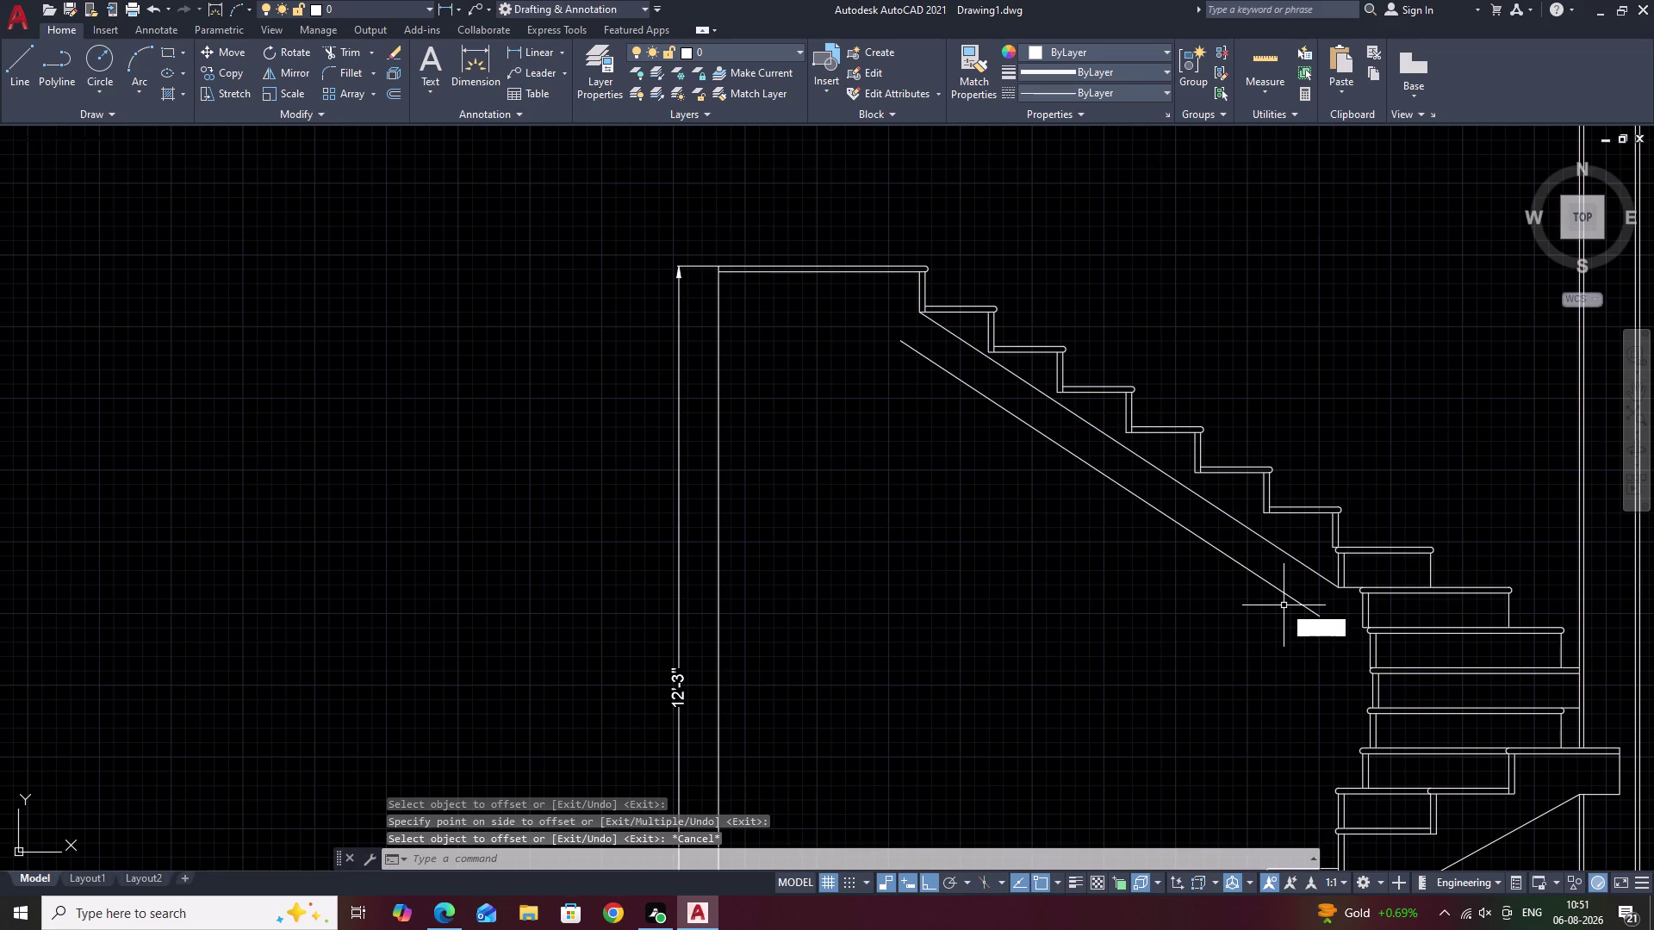
key(space)
click(1290, 598)
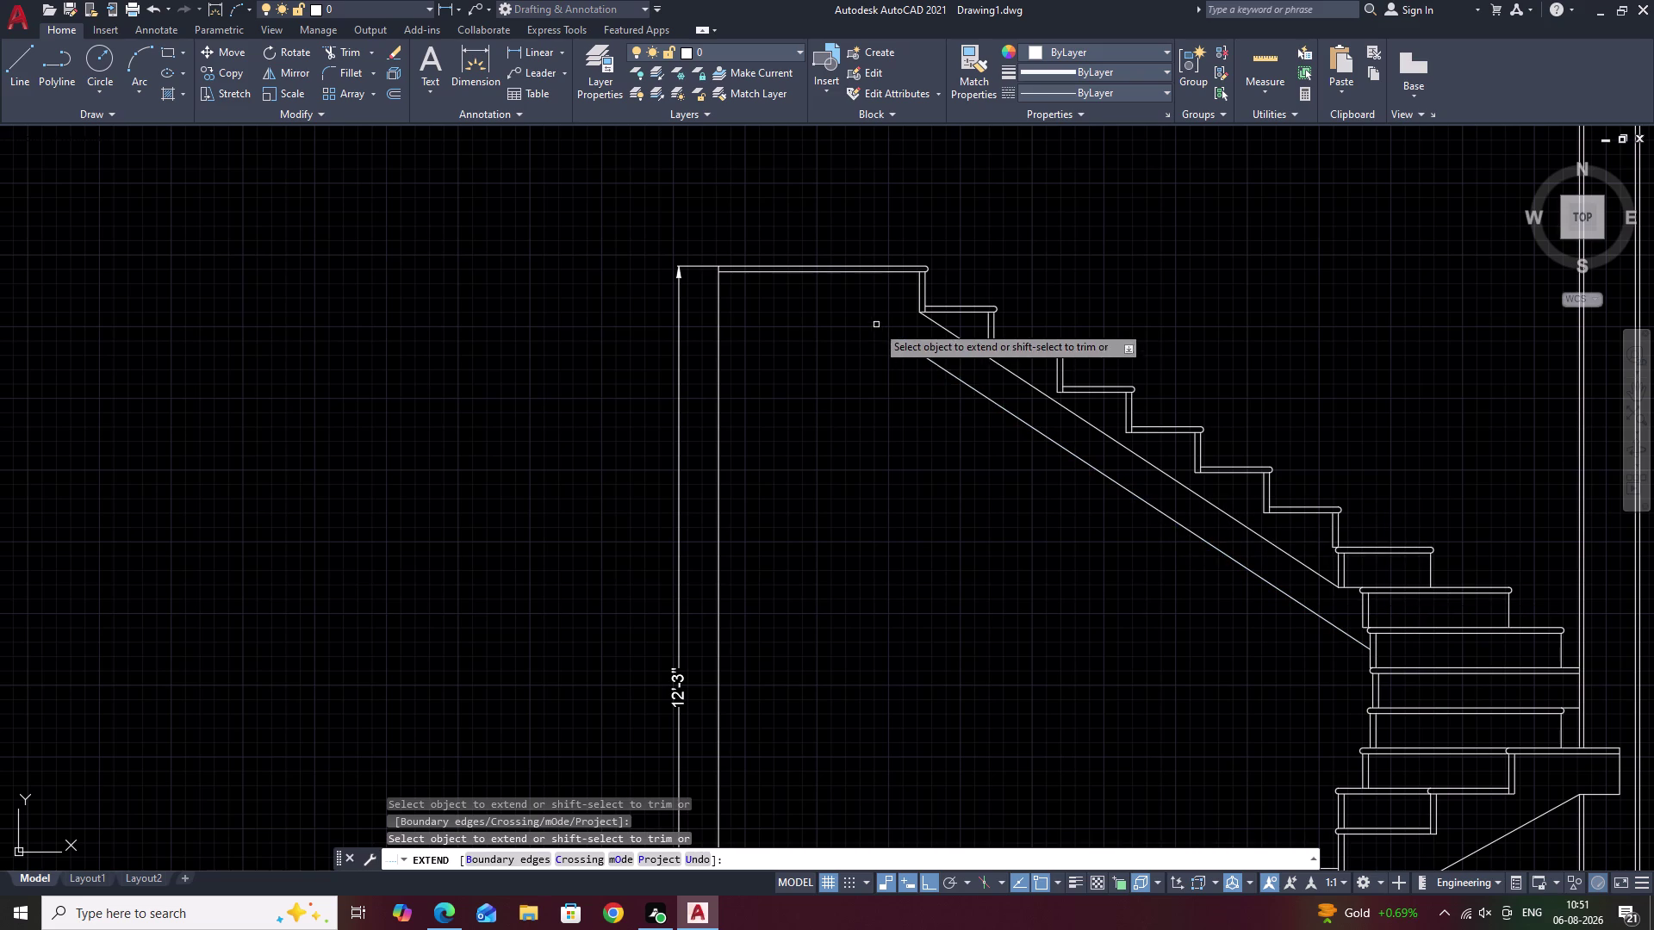
click(914, 352)
key(Escape)
Erase the original sloped line.
click(968, 341)
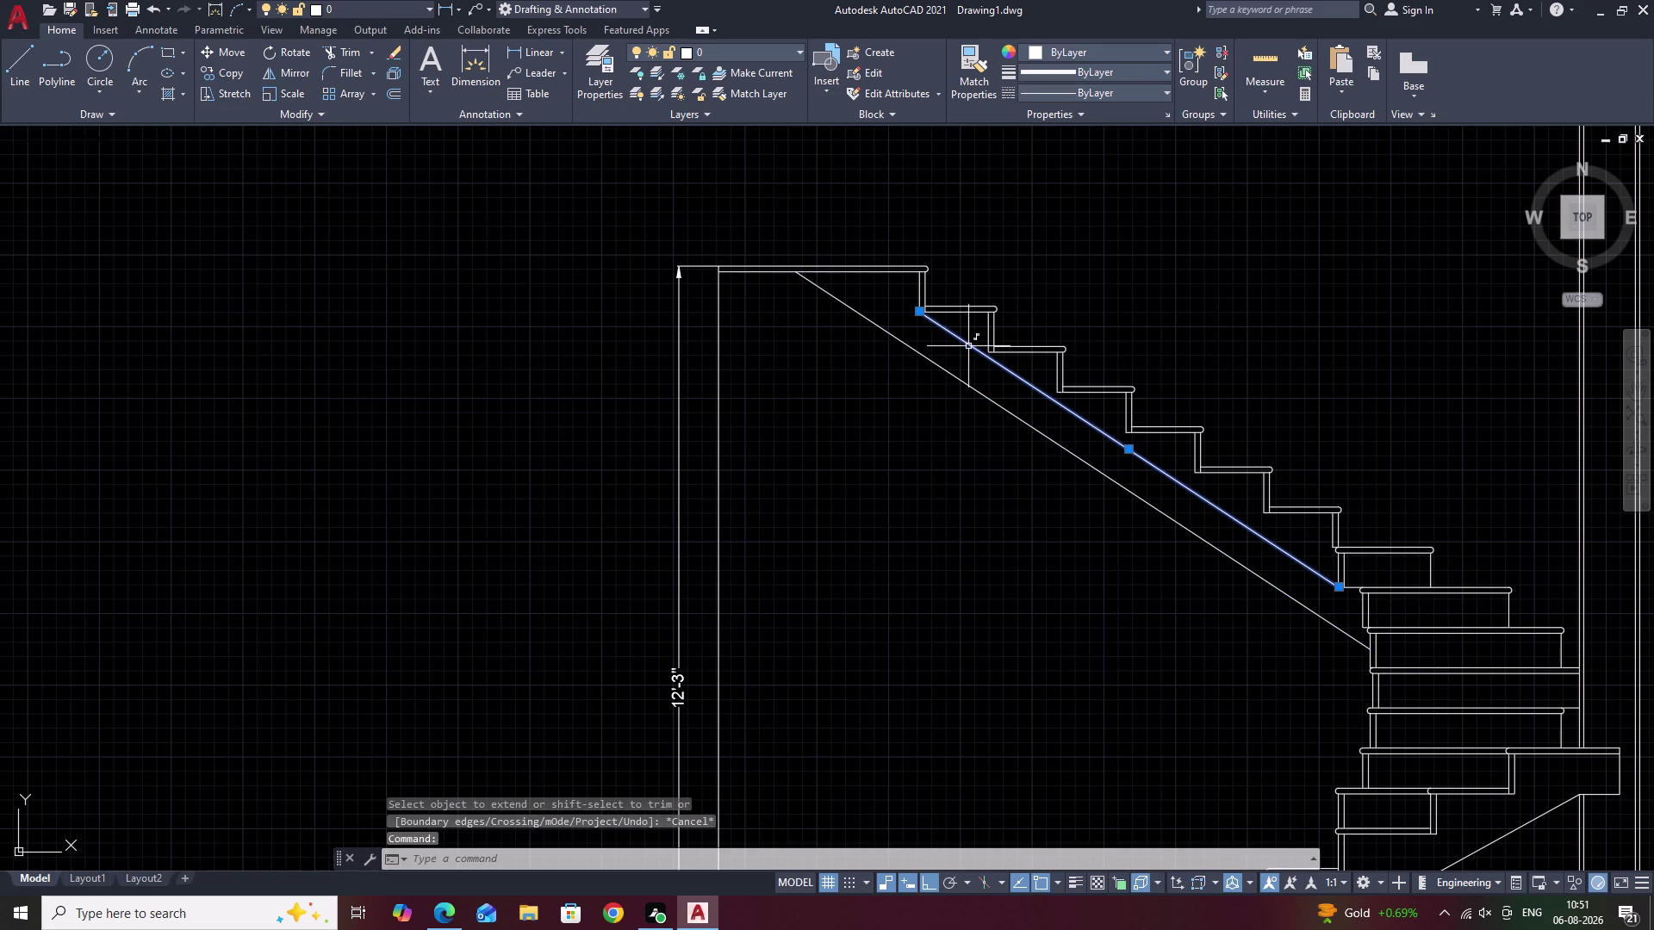
text(E)
key(space)
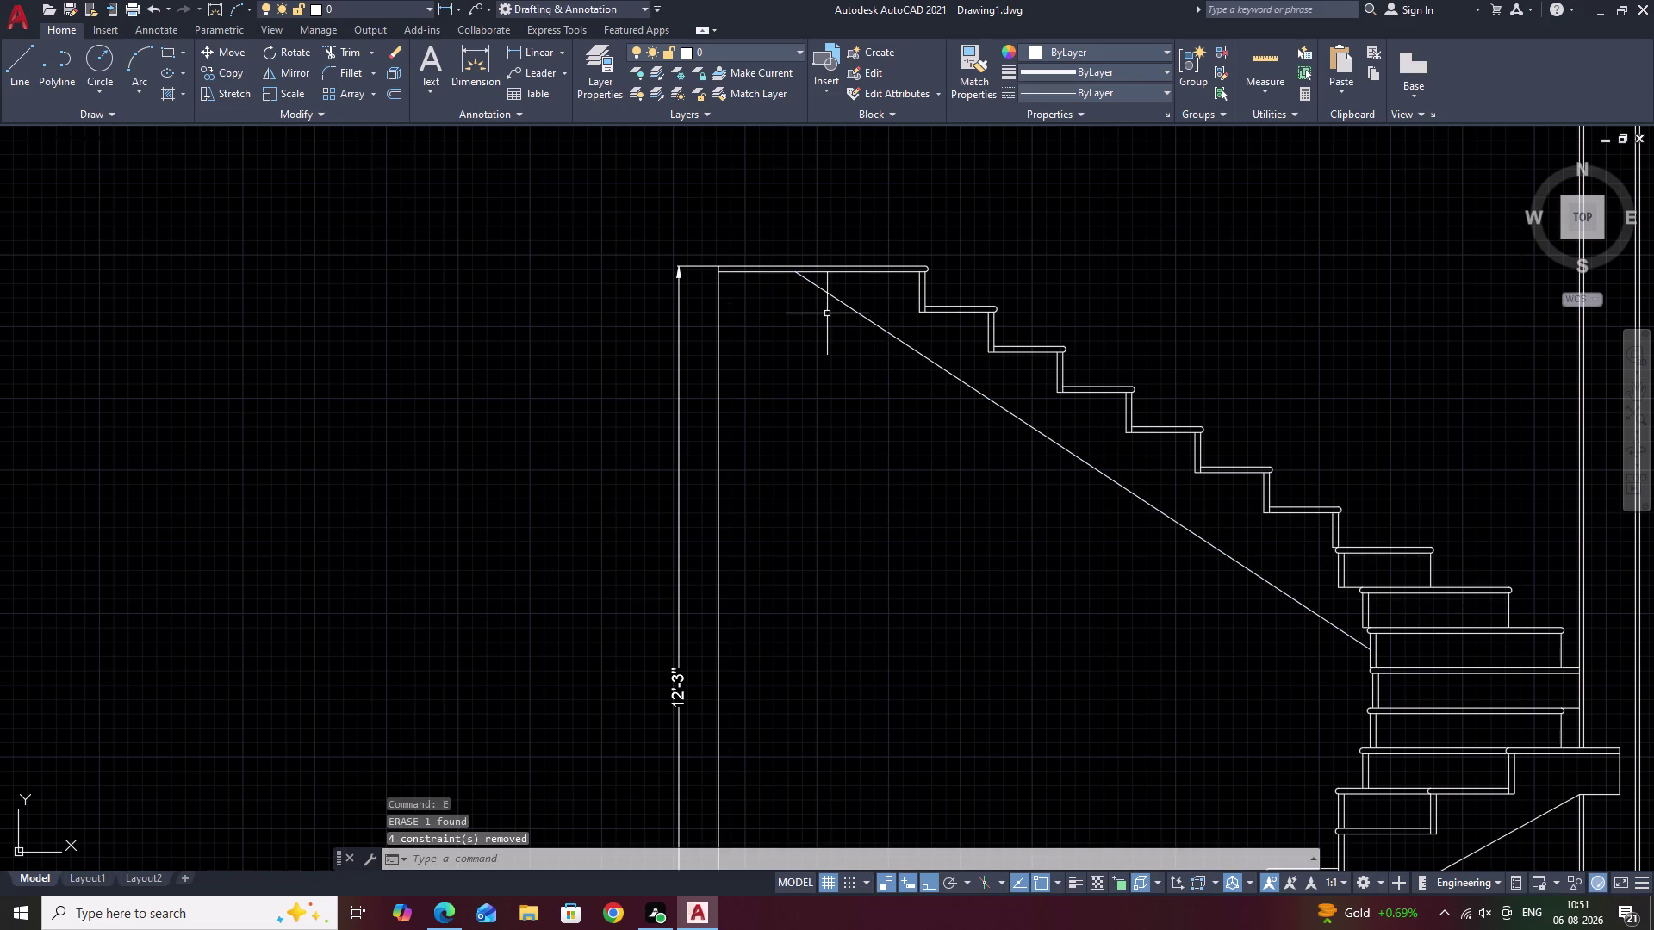
text(O)
key(space)
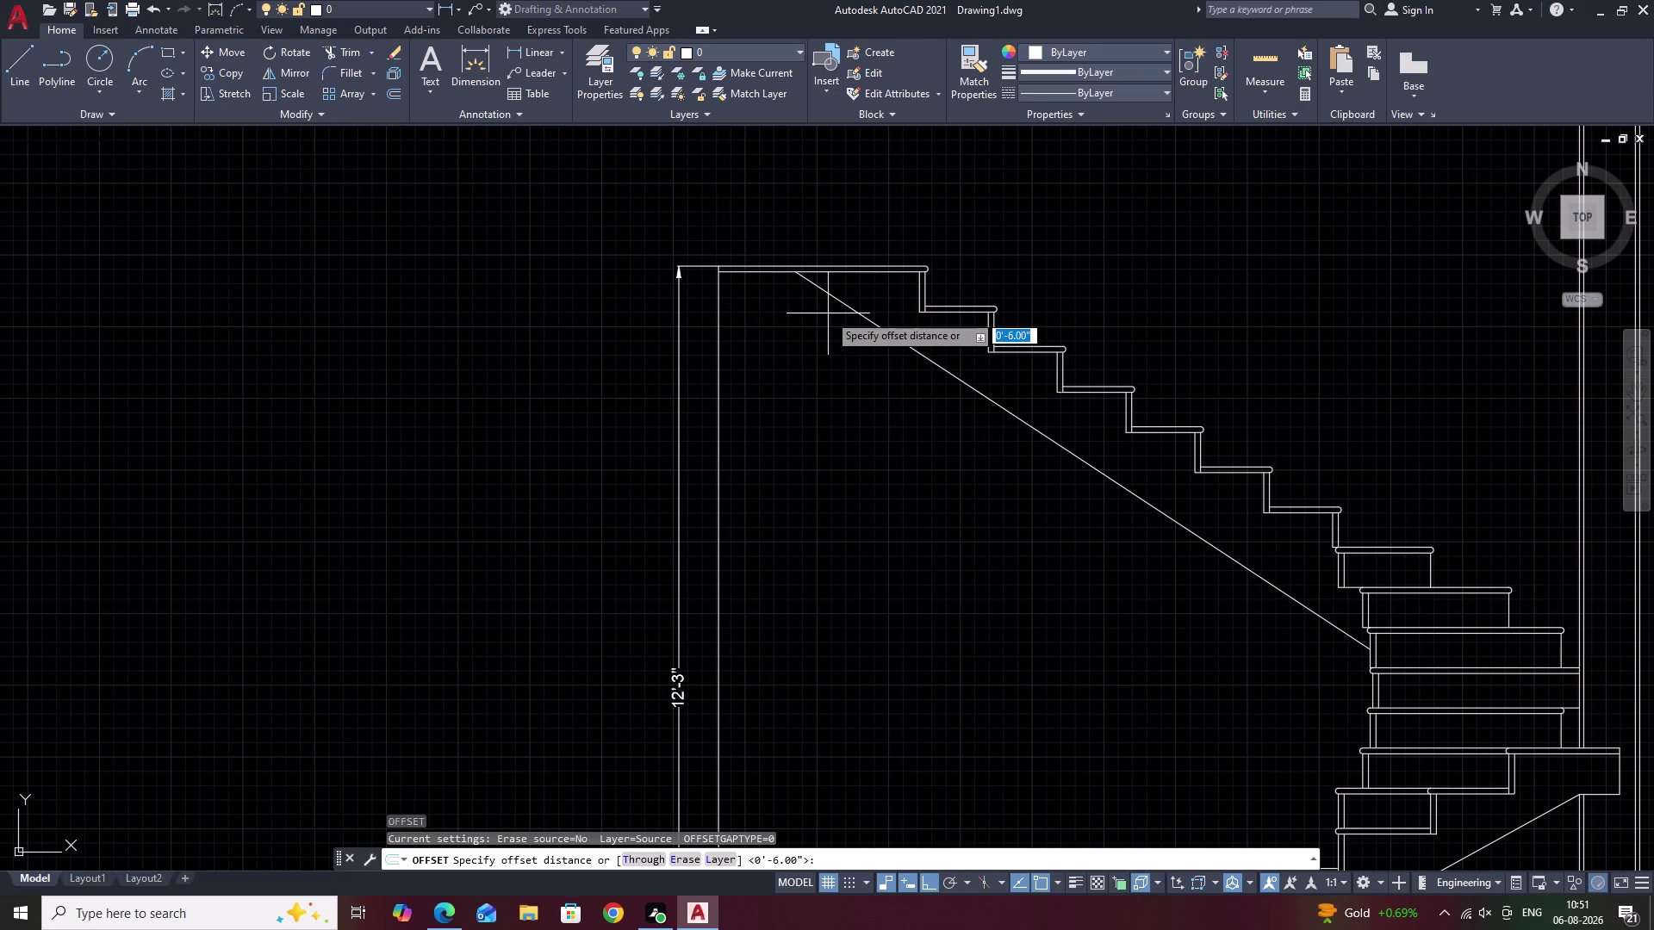
Offset the top landing line 6 inches downward.
text(6)
key(space)
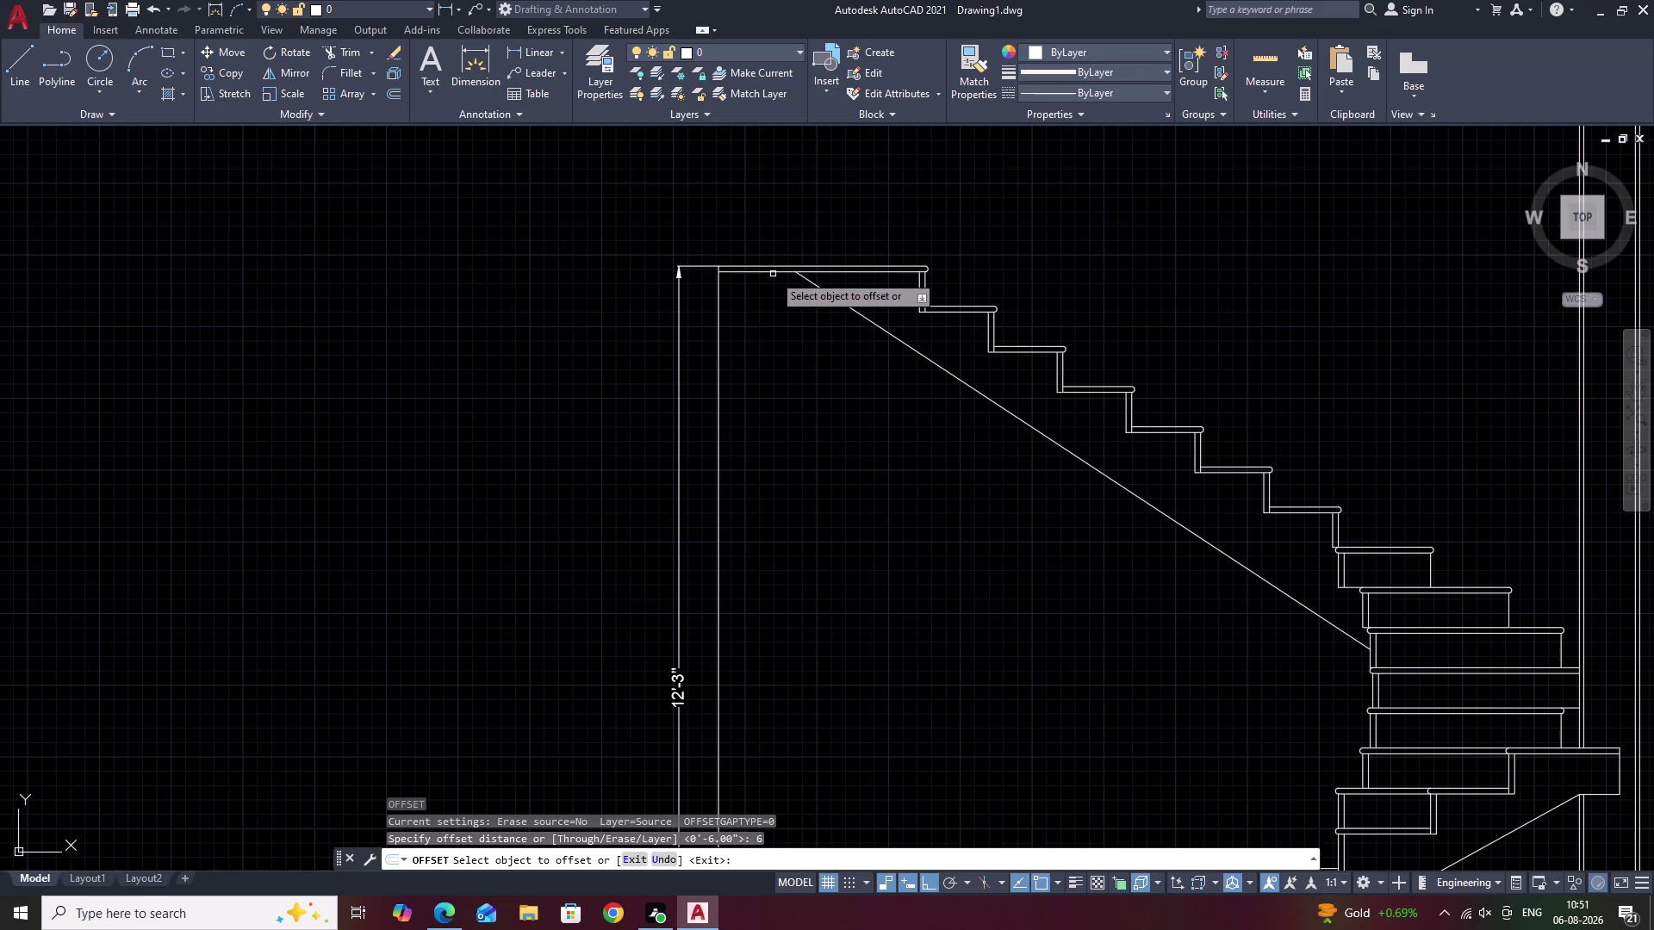
click(764, 272)
click(759, 334)
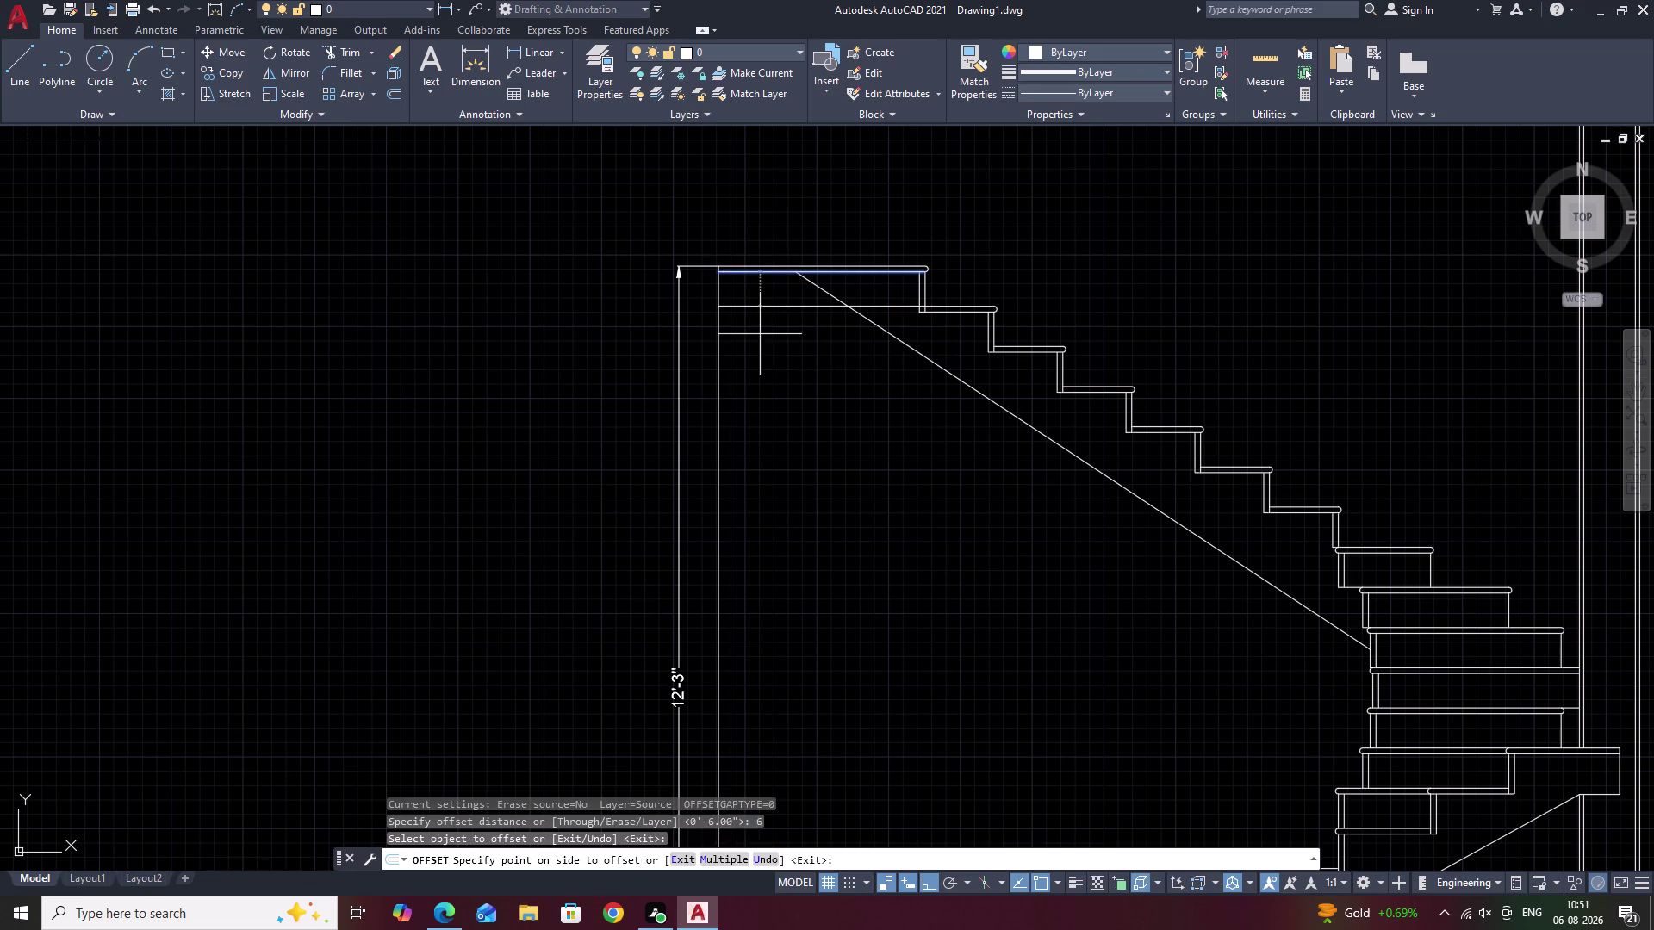
key(Escape)
Fence-trim the landing lines where they extend beyond the stringer.
text(TR)
key(space)
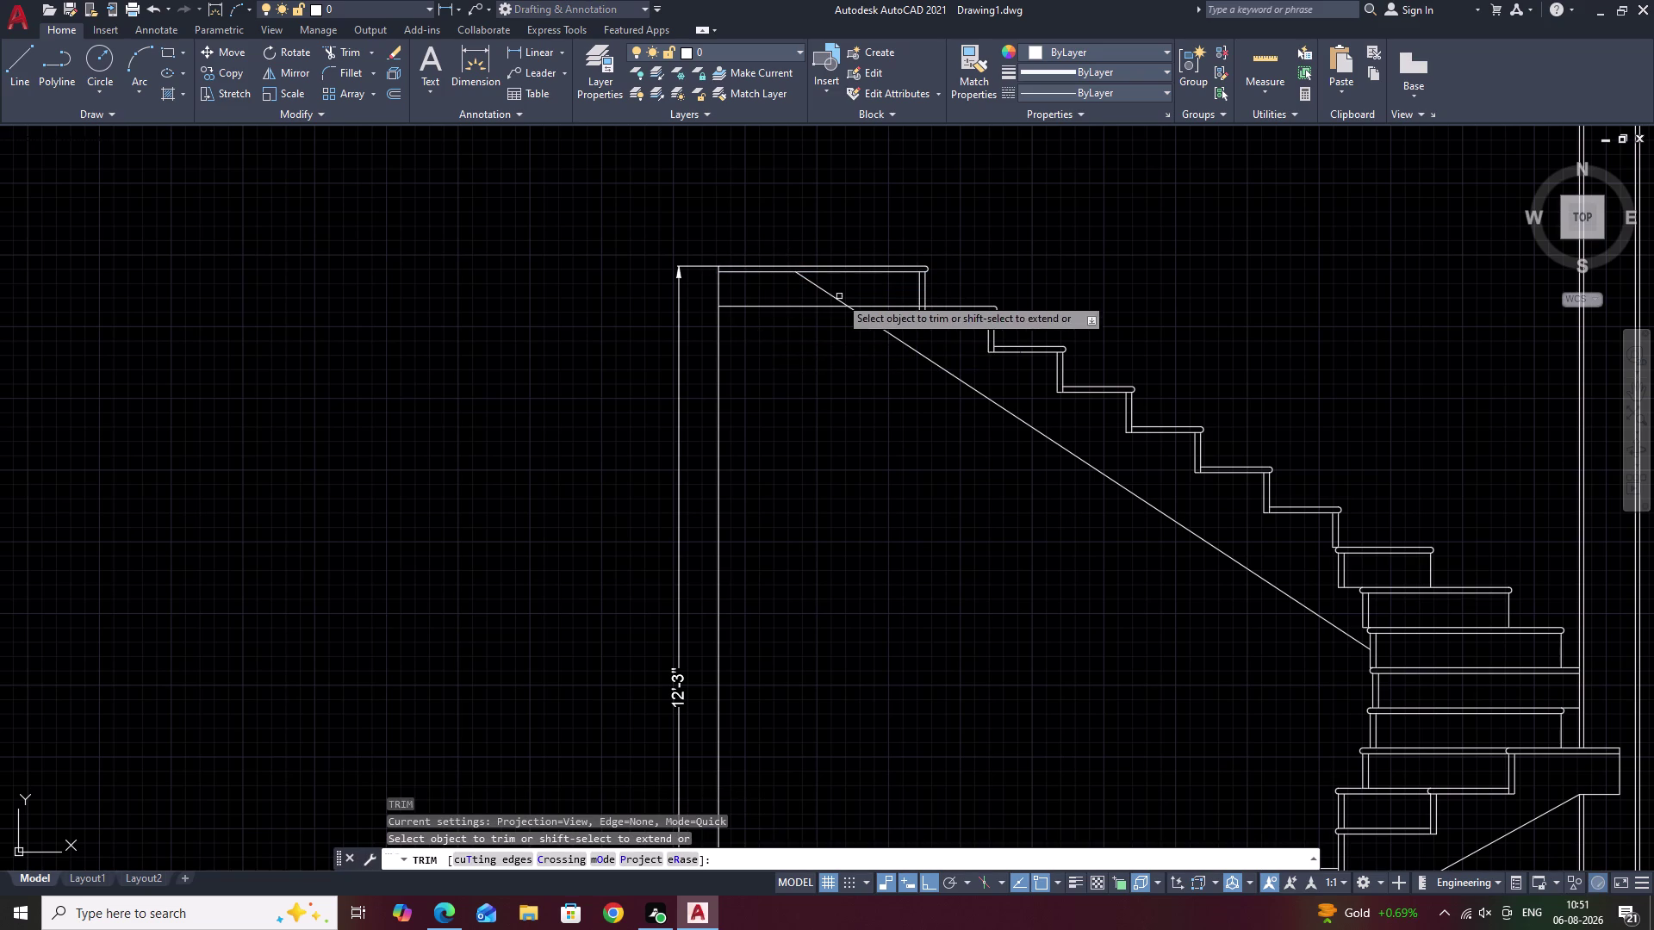
drag(798, 290, 868, 294)
drag(879, 303, 897, 321)
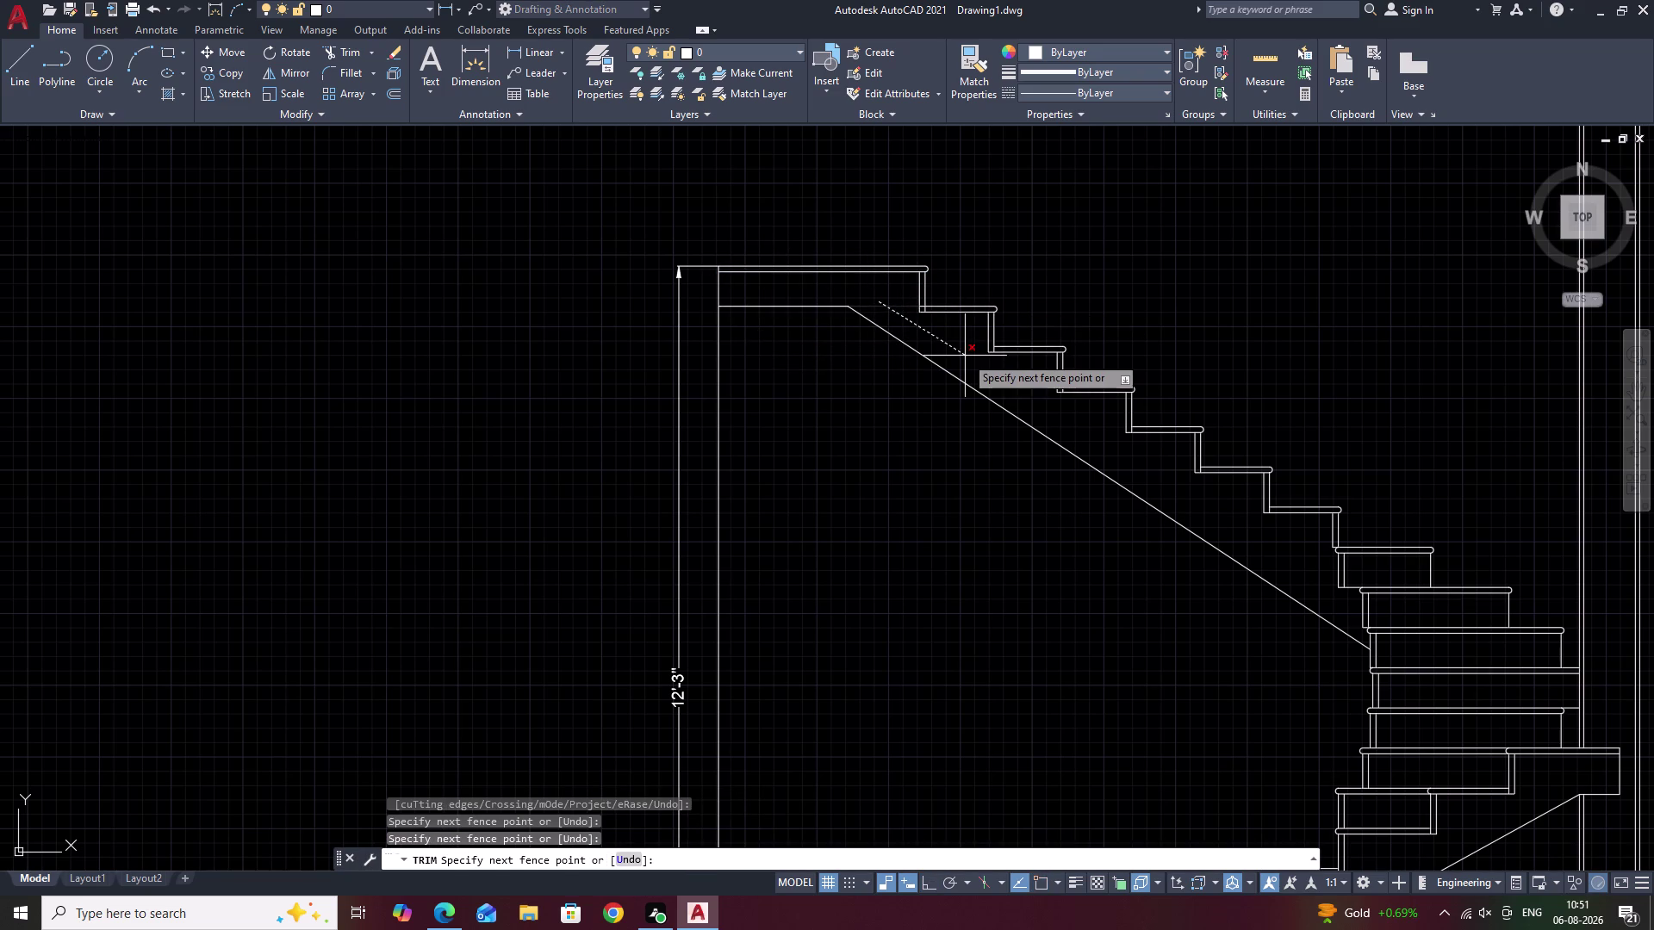
key(Escape)
Trim the leftover pieces near the first tread and a remaining stray segment.
scroll(down, 3)
scroll(up, 3)
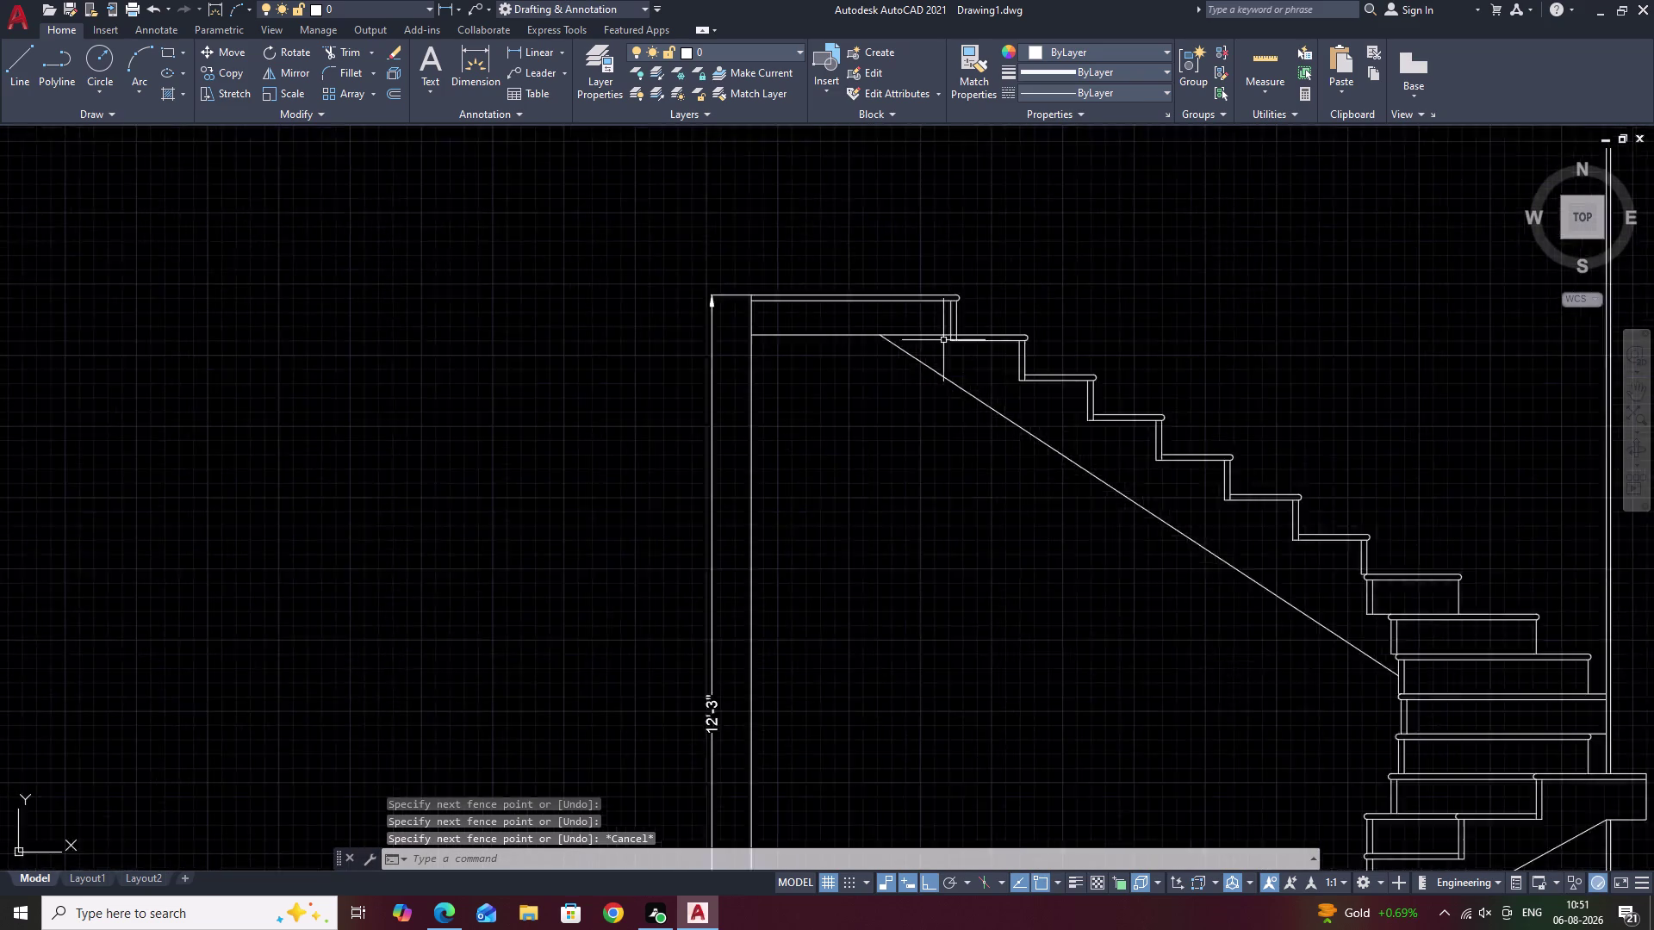
scroll(up, 3)
text(TR)
key(space)
click(925, 327)
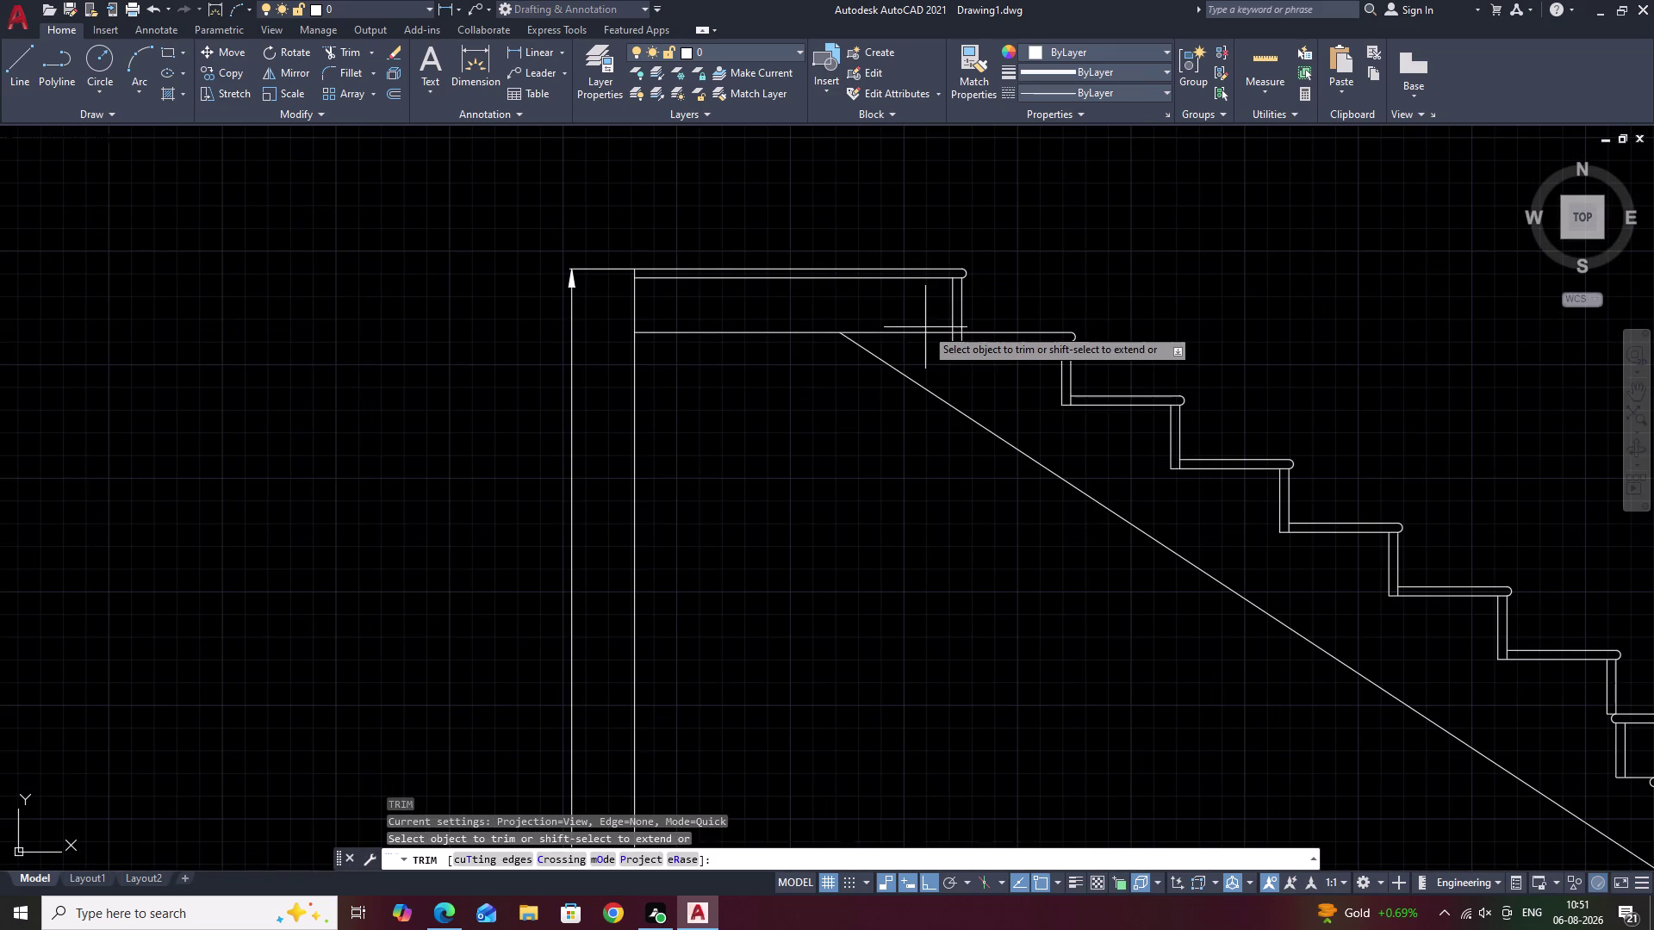
click(923, 334)
scroll(down, 3)
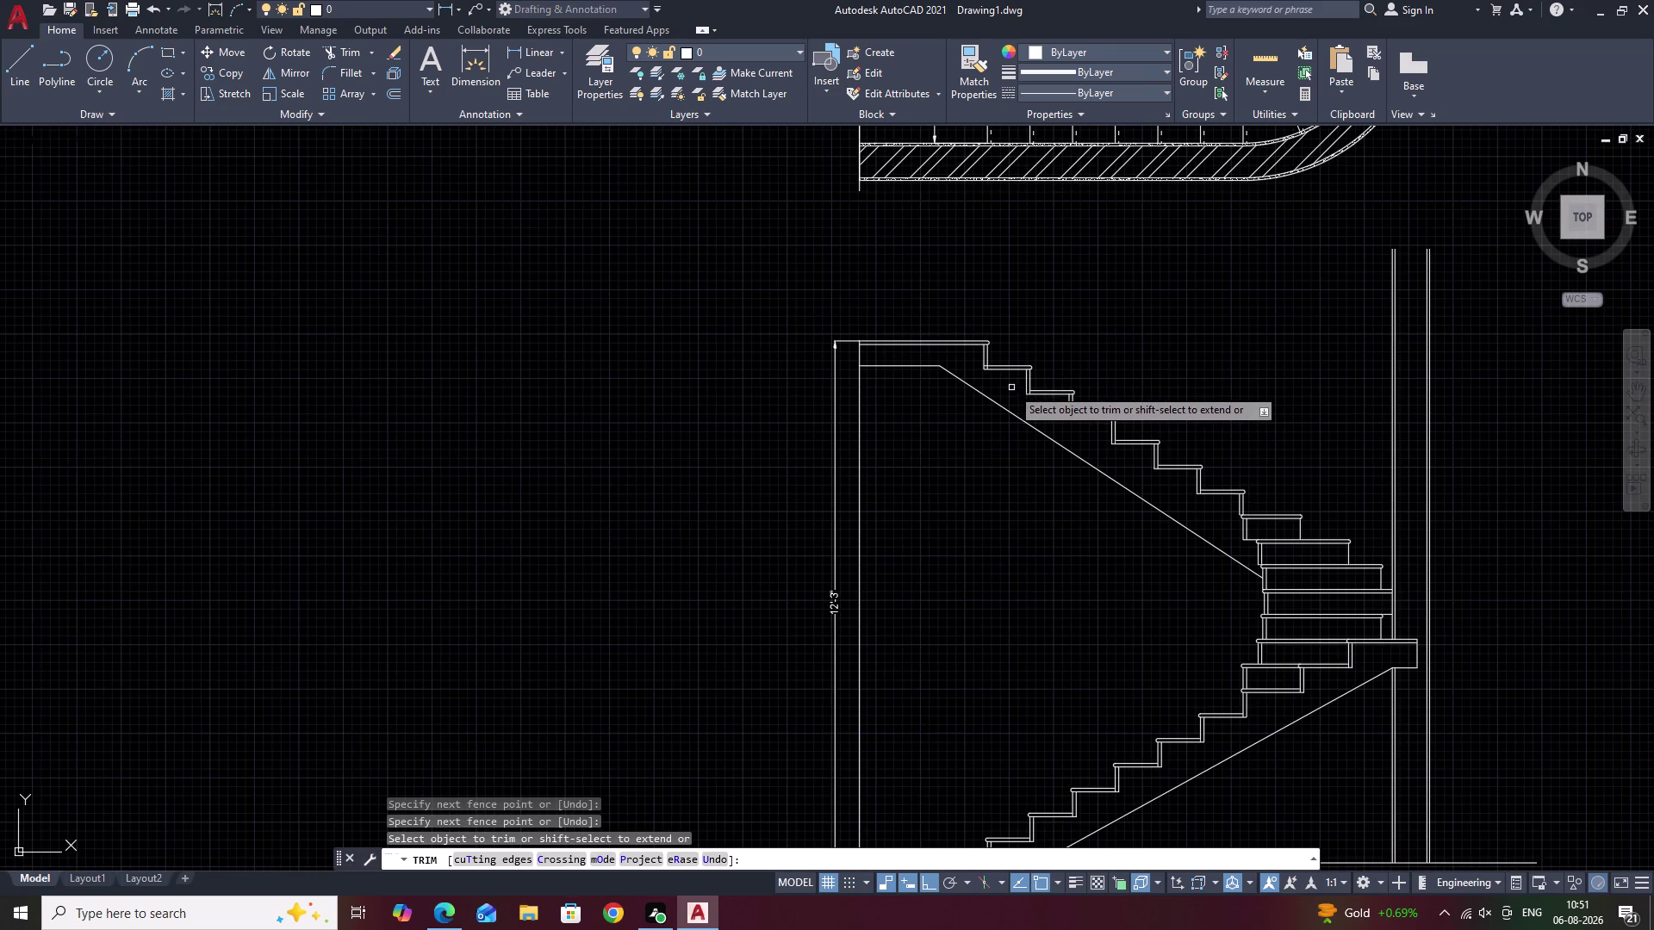
scroll(up, 3)
scroll(up, 3)
click(838, 336)
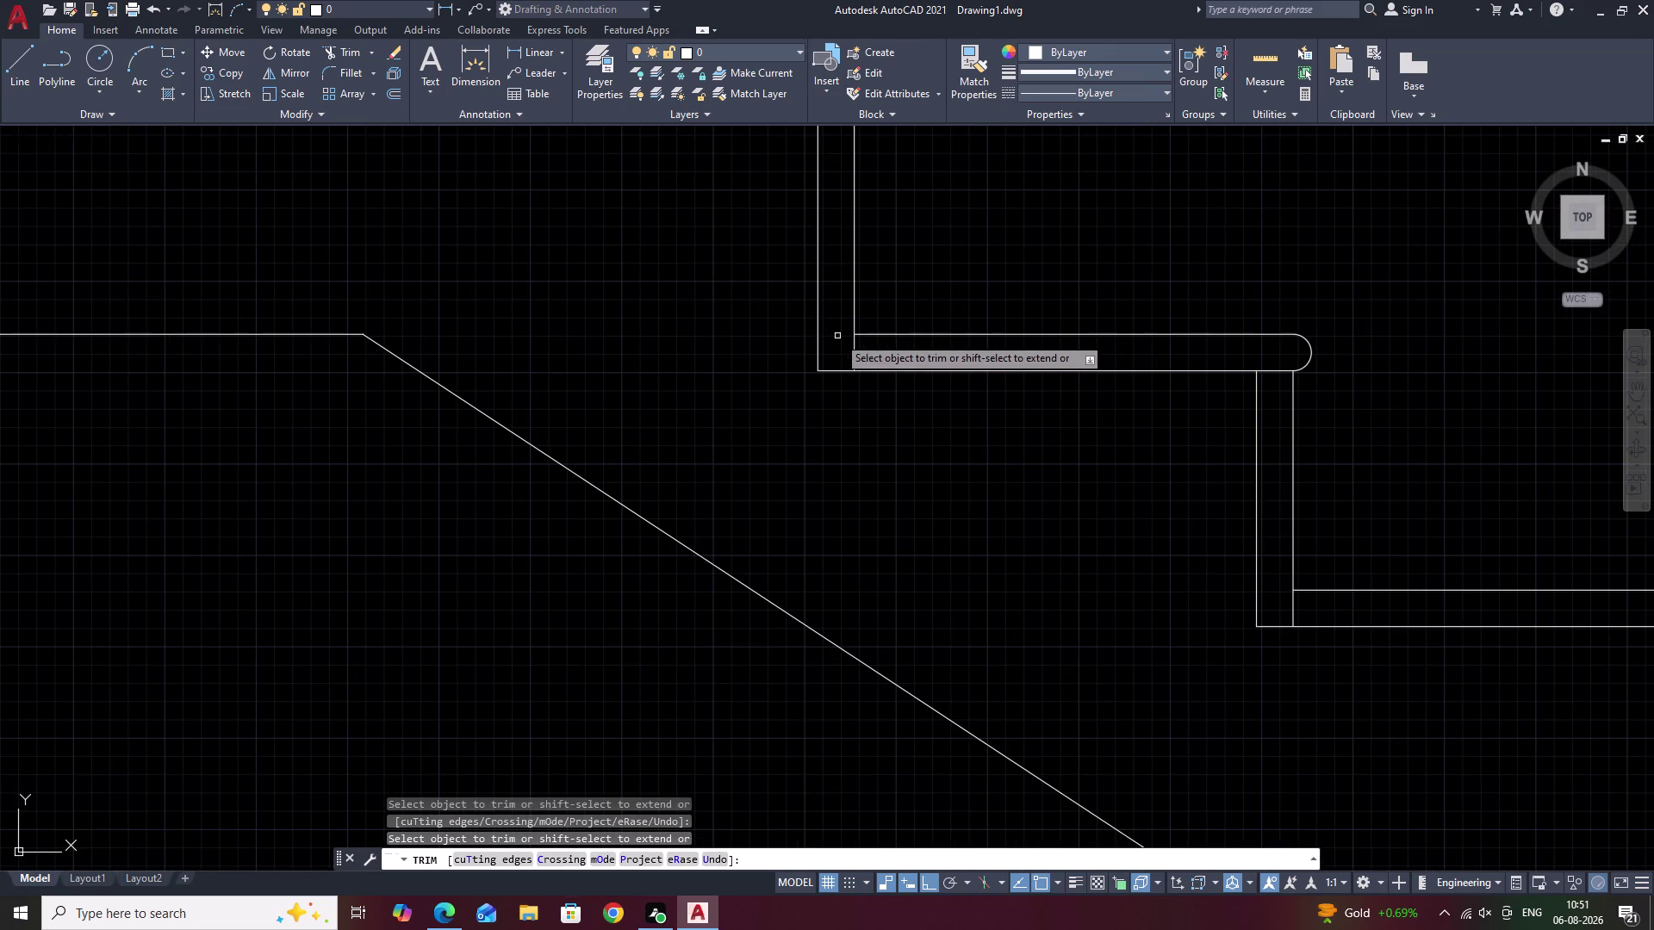
scroll(down, 3)
key(Escape)
Pan the view to leave empty drawing space left of the staircase.
scroll(down, 3)
middle_drag(1219, 615, 1132, 421)
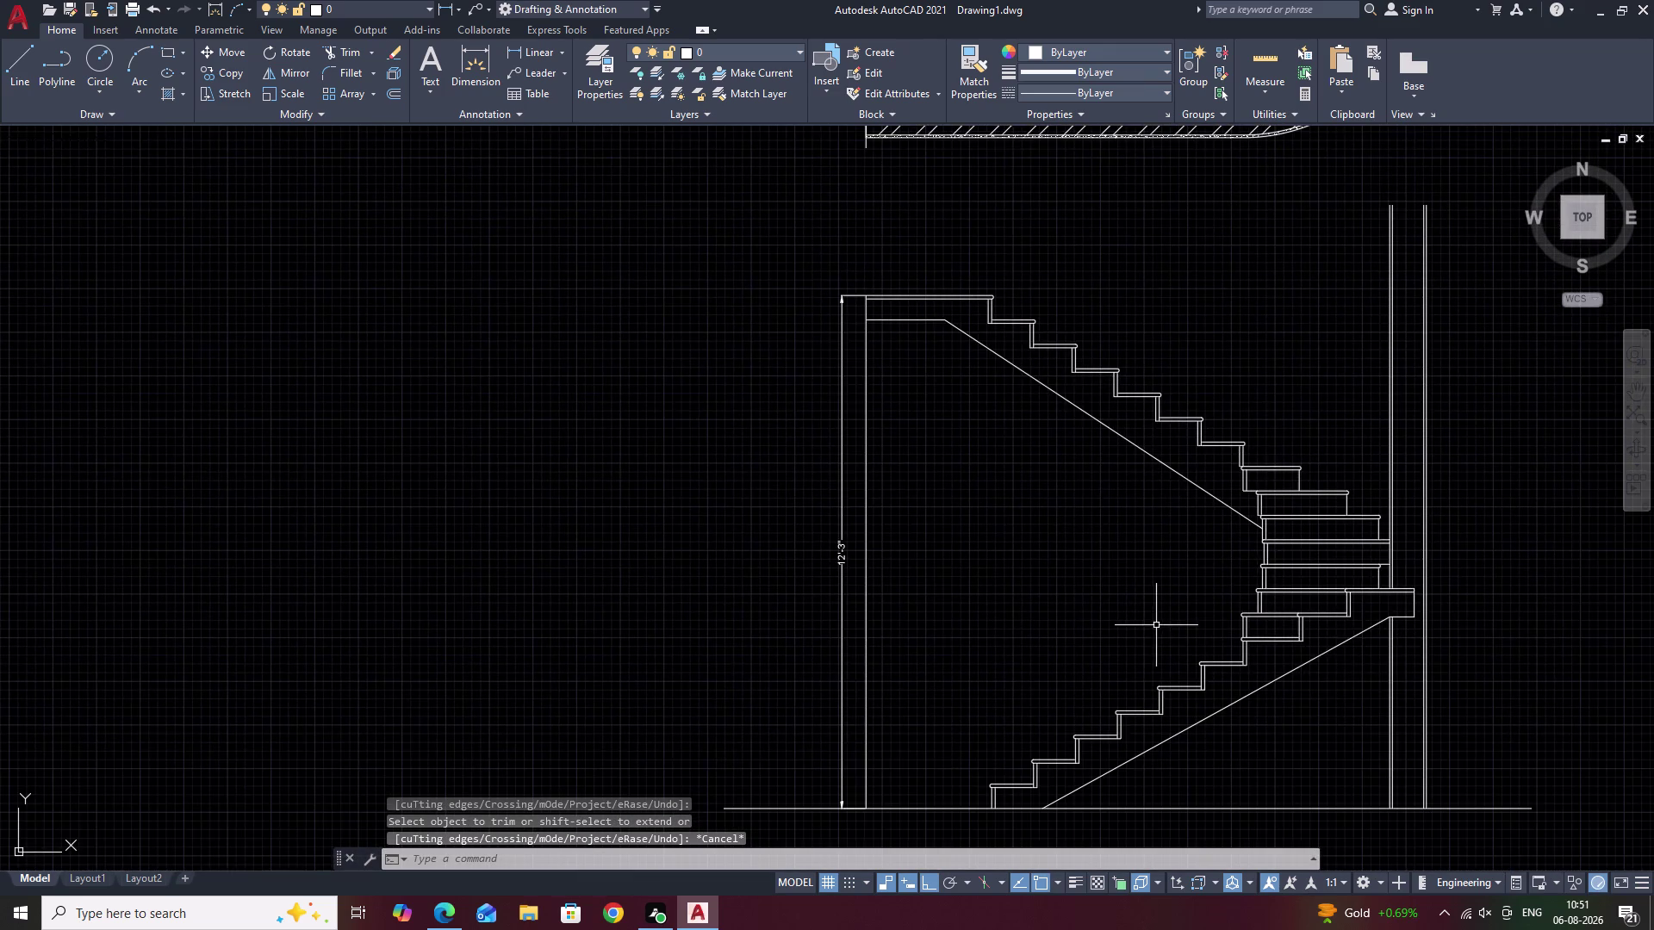
middle_drag(1155, 628, 1179, 522)
middle_drag(1083, 545, 1095, 512)
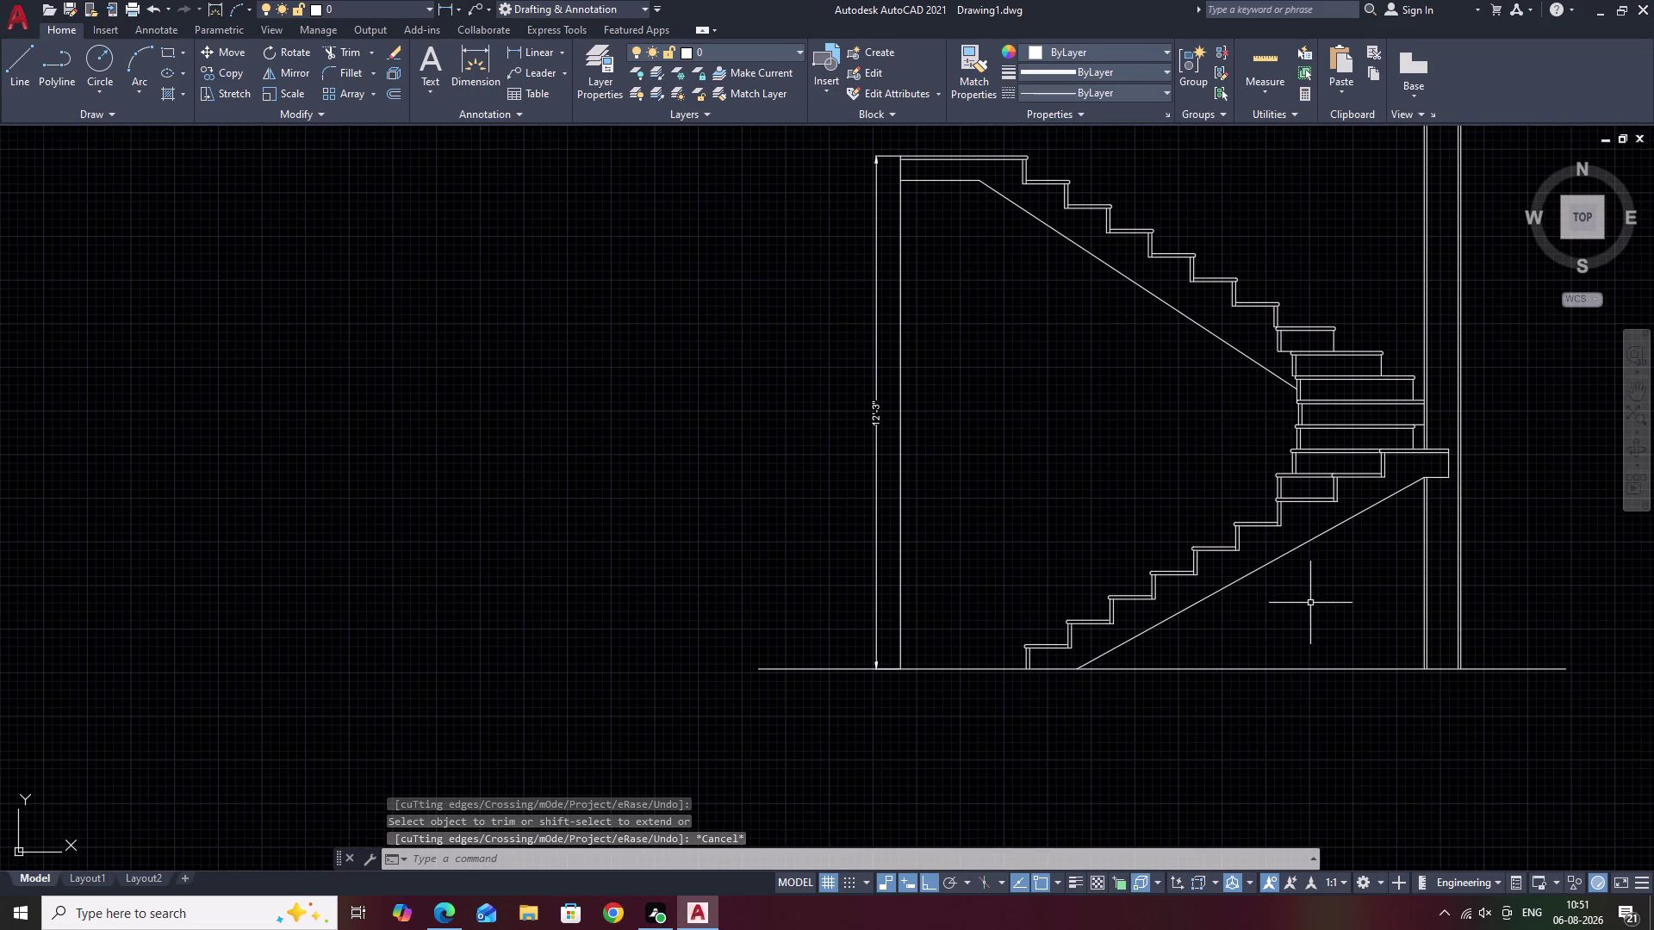
middle_drag(1311, 603, 1223, 599)
middle_drag(968, 511, 1021, 537)
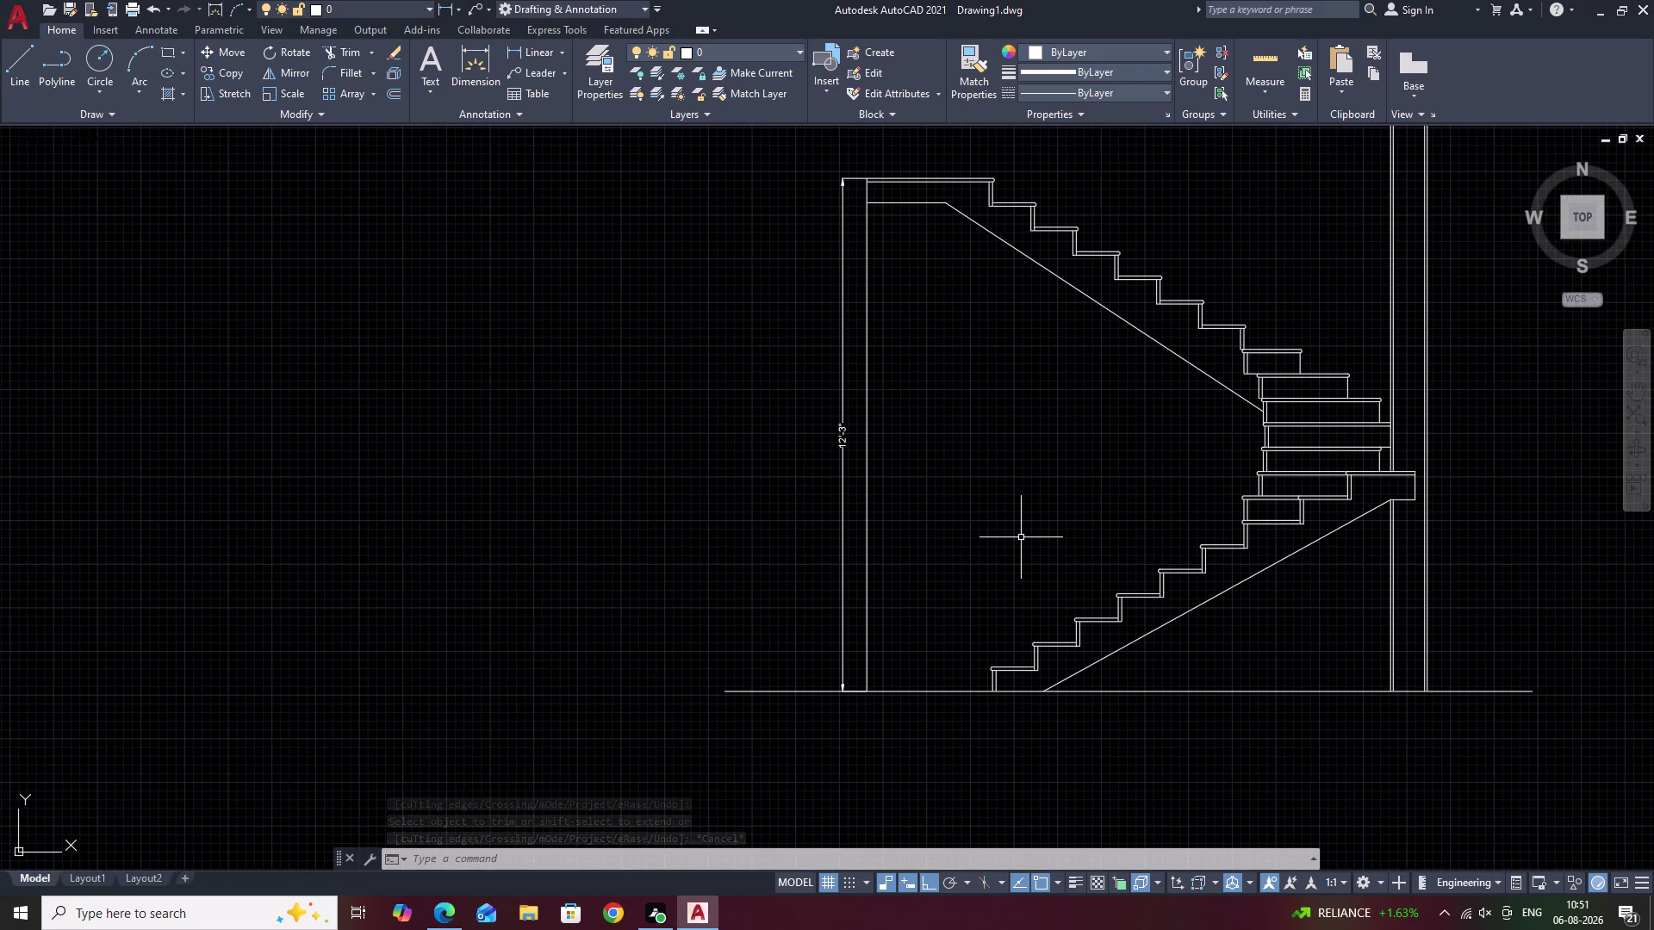
key(Escape)
middle_drag(909, 524, 1318, 568)
middle_drag(912, 546, 1006, 540)
scroll(down, 3)
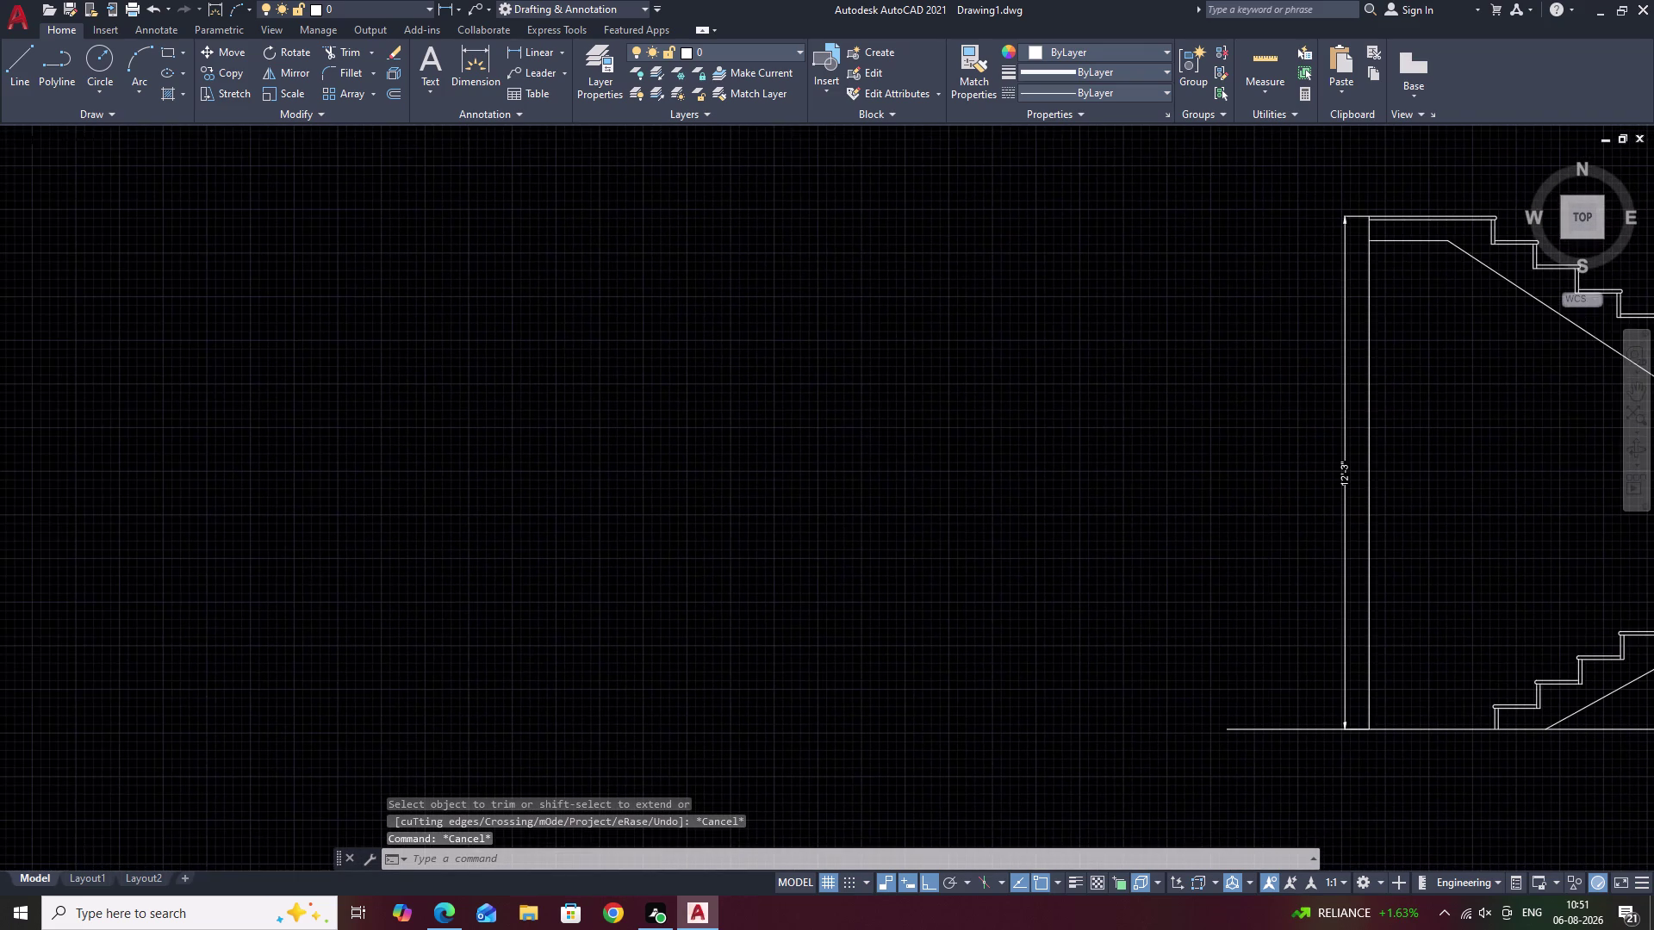
middle_drag(1005, 540, 917, 576)
middle_drag(984, 598, 845, 577)
scroll(up, 3)
middle_drag(866, 569, 753, 578)
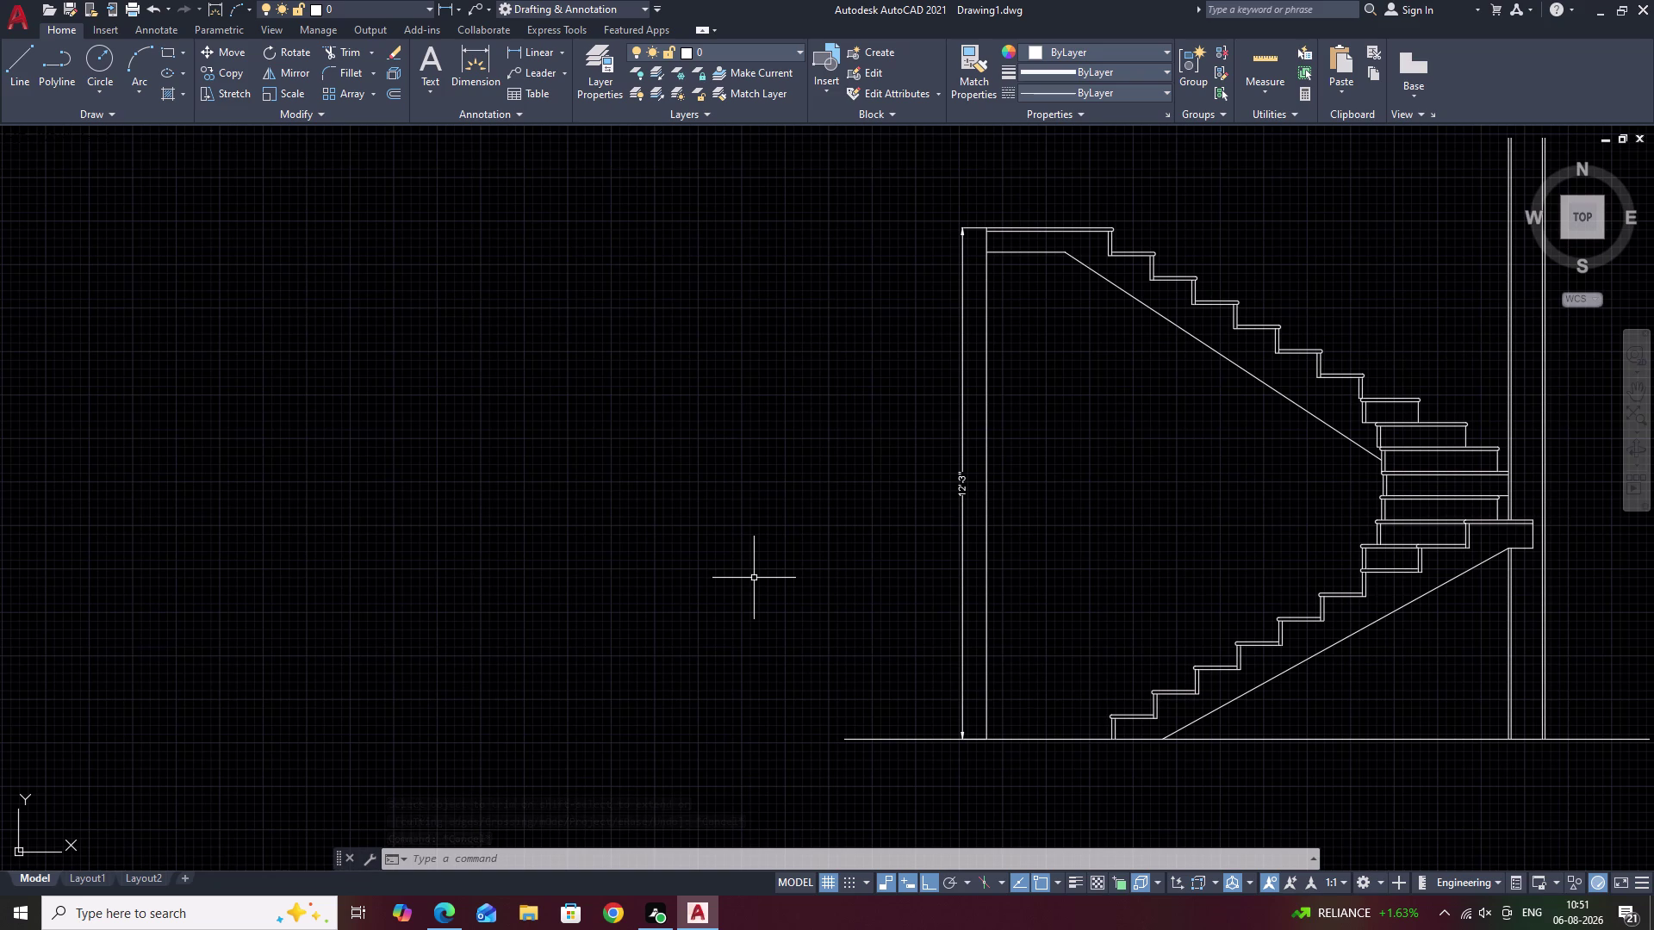
Draw a closed 3-inch-wide, 3-foot-tall post rectangle left of the stairs.
key(l)
key(space)
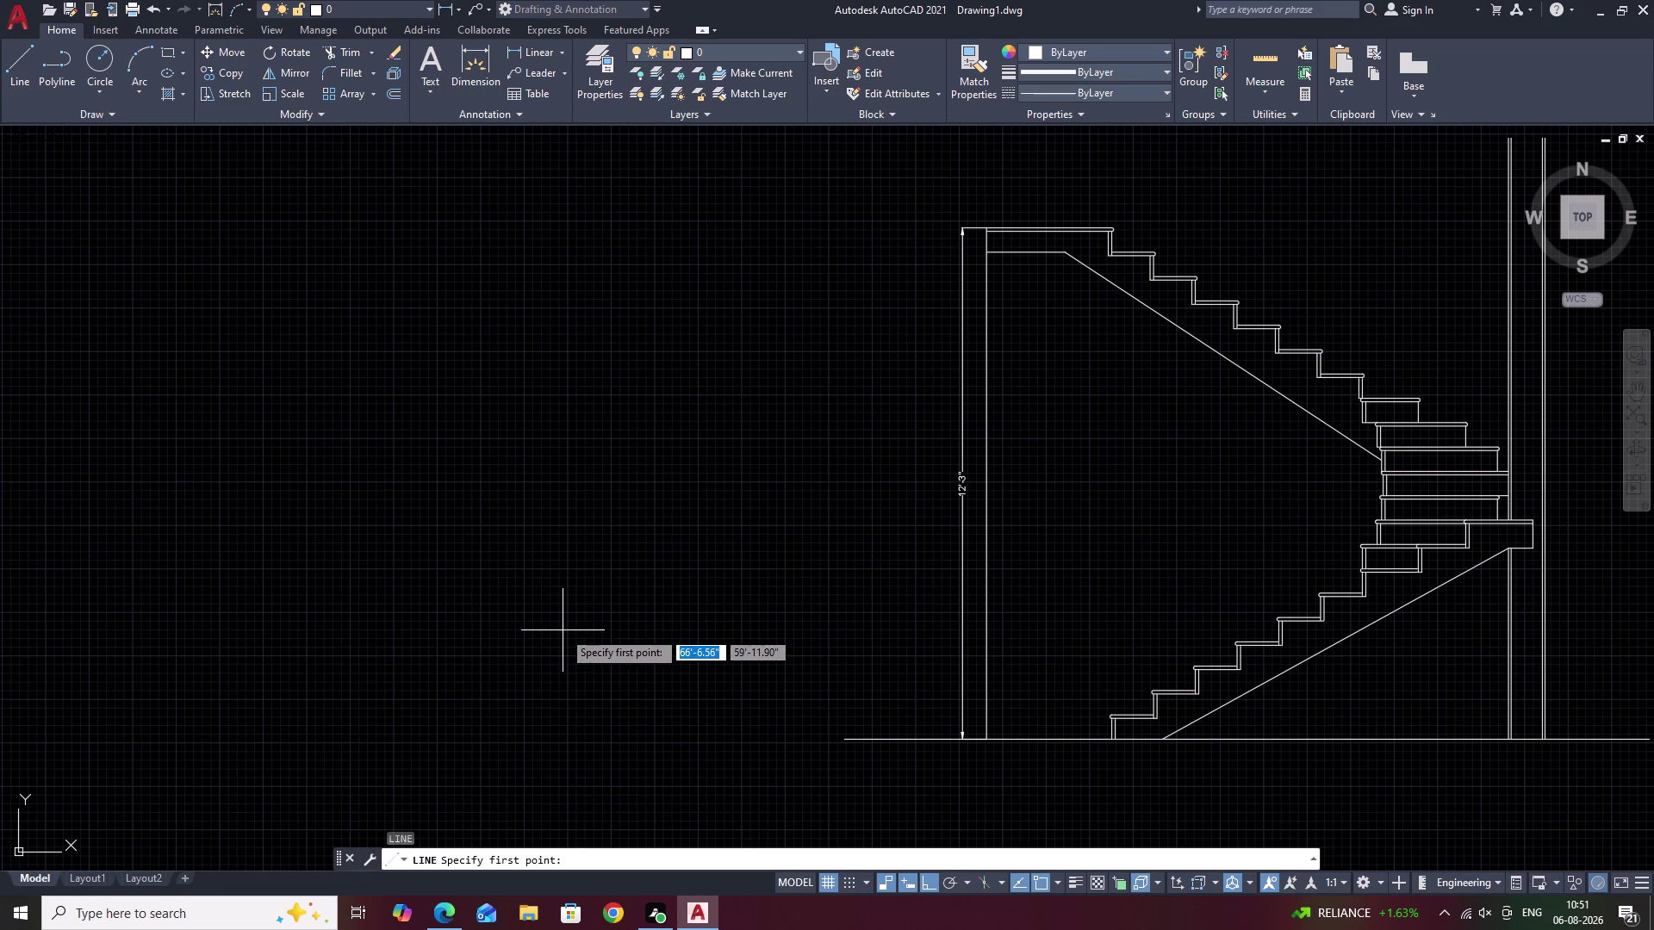
click(563, 632)
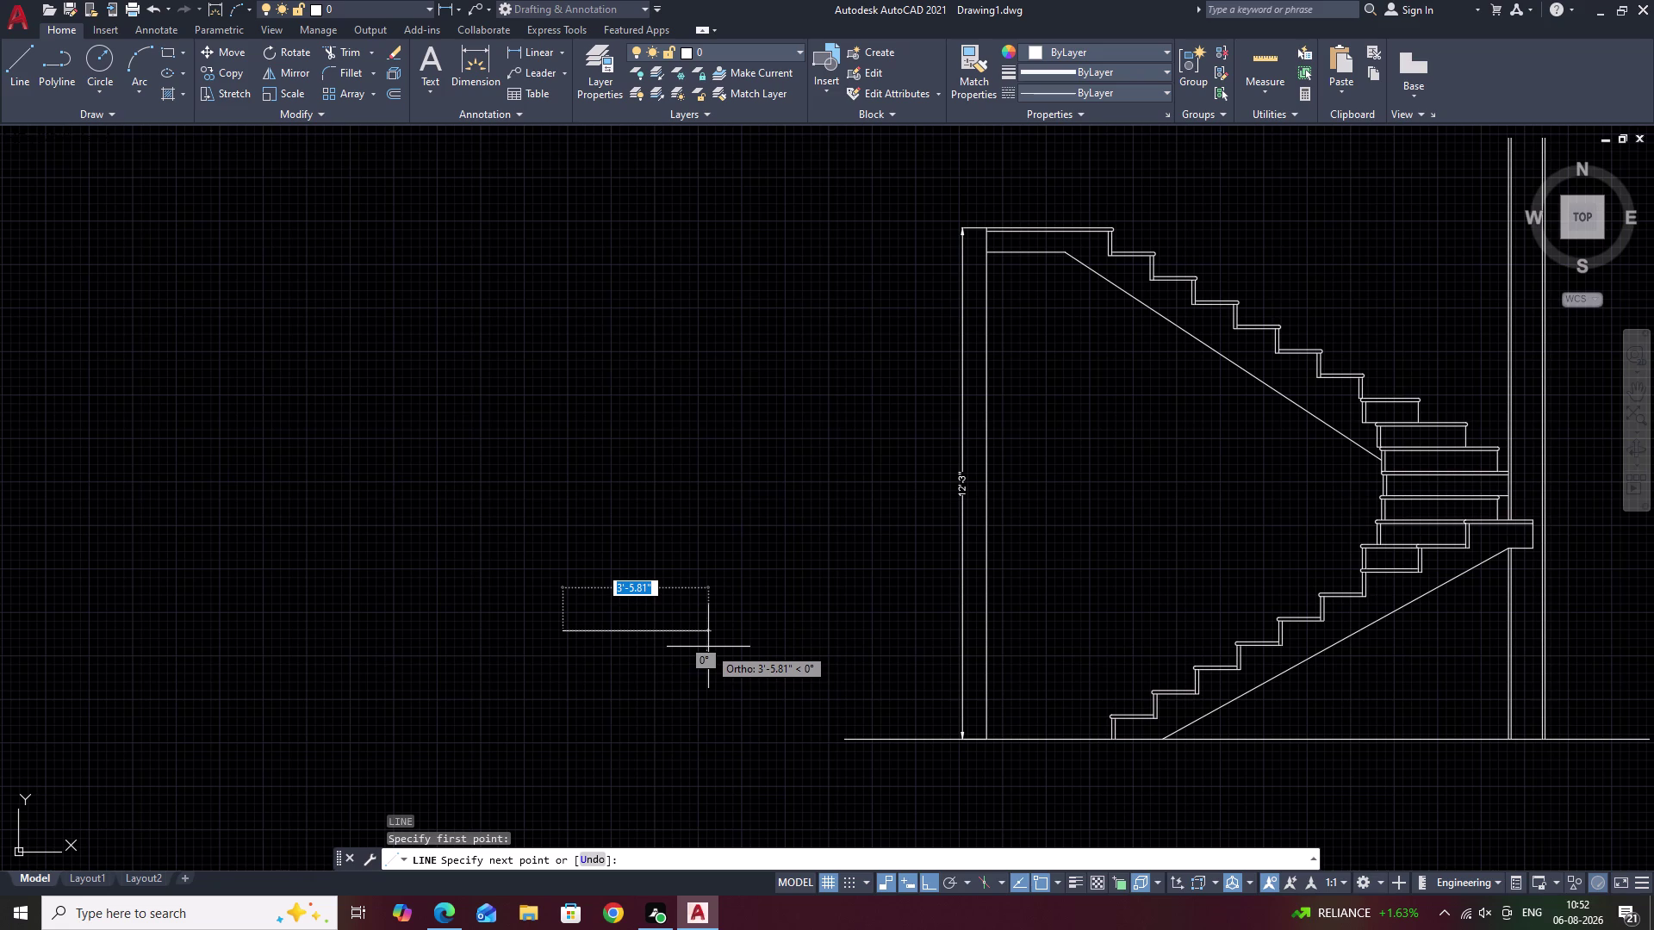
key(3)
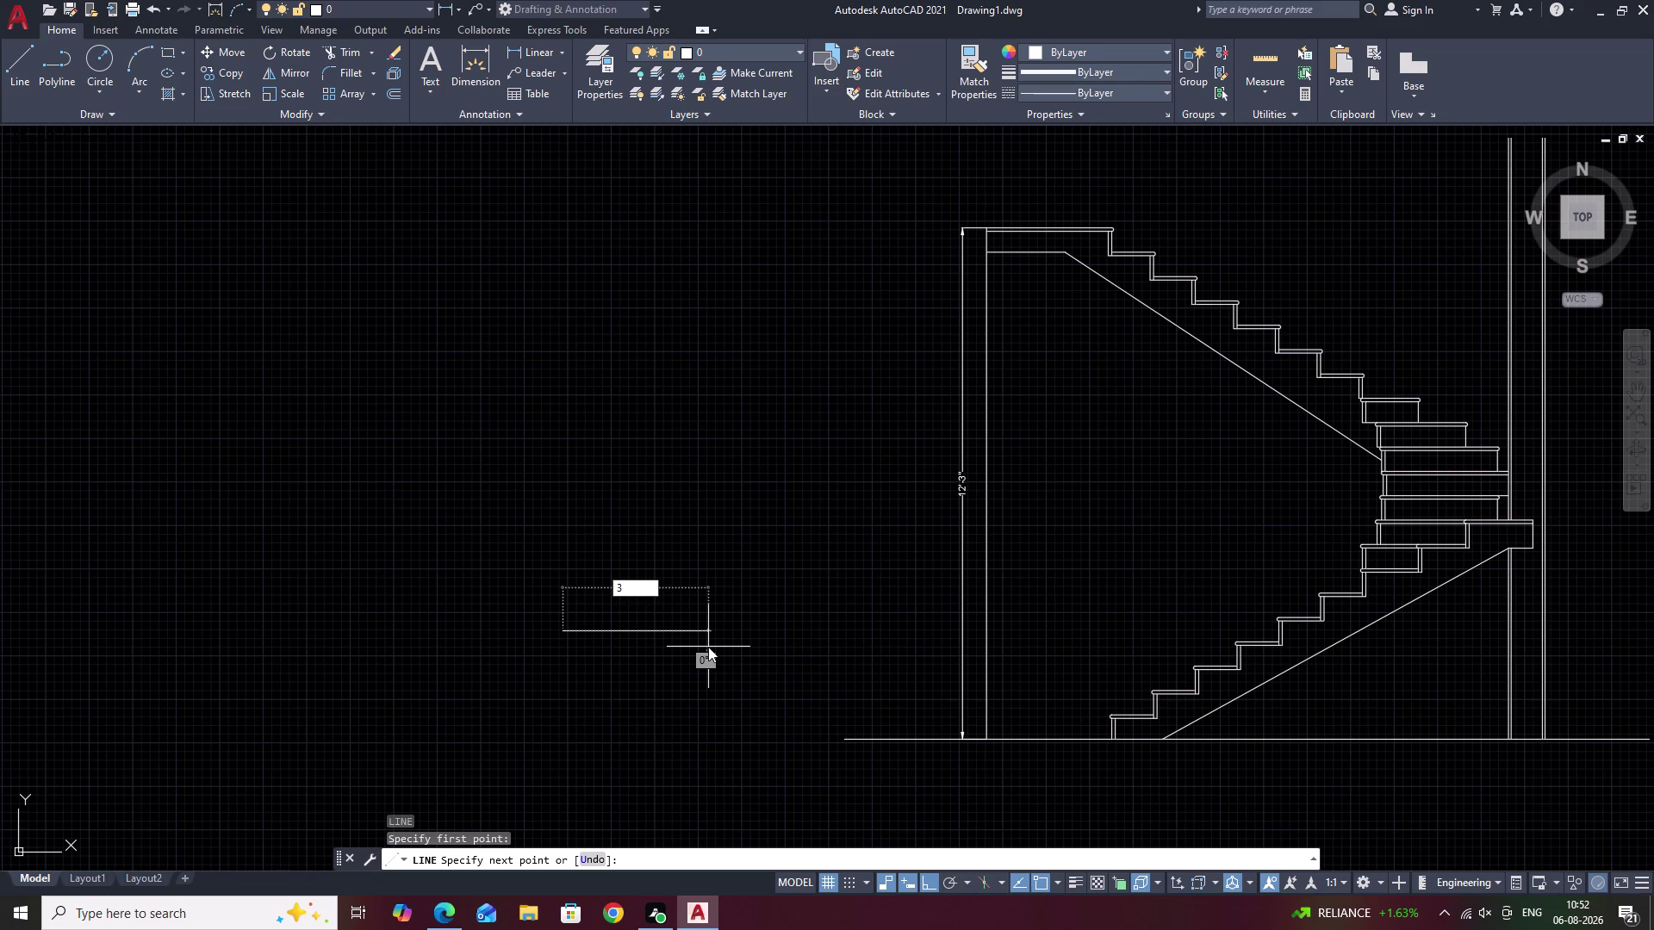
key(space)
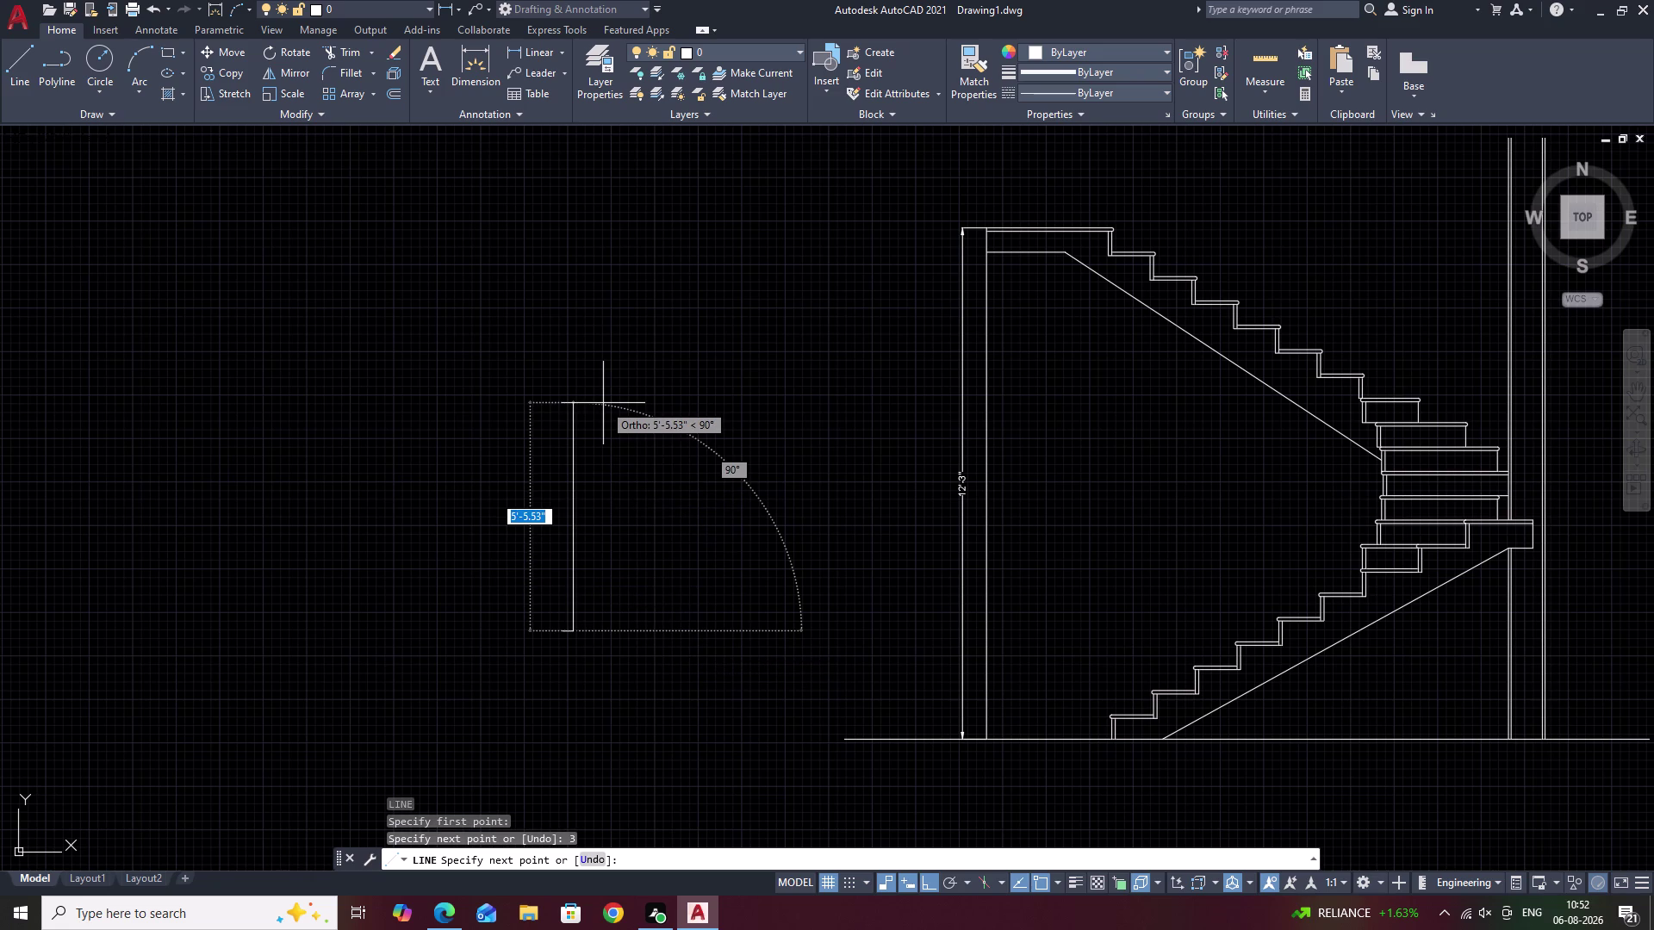
key(3)
text(')
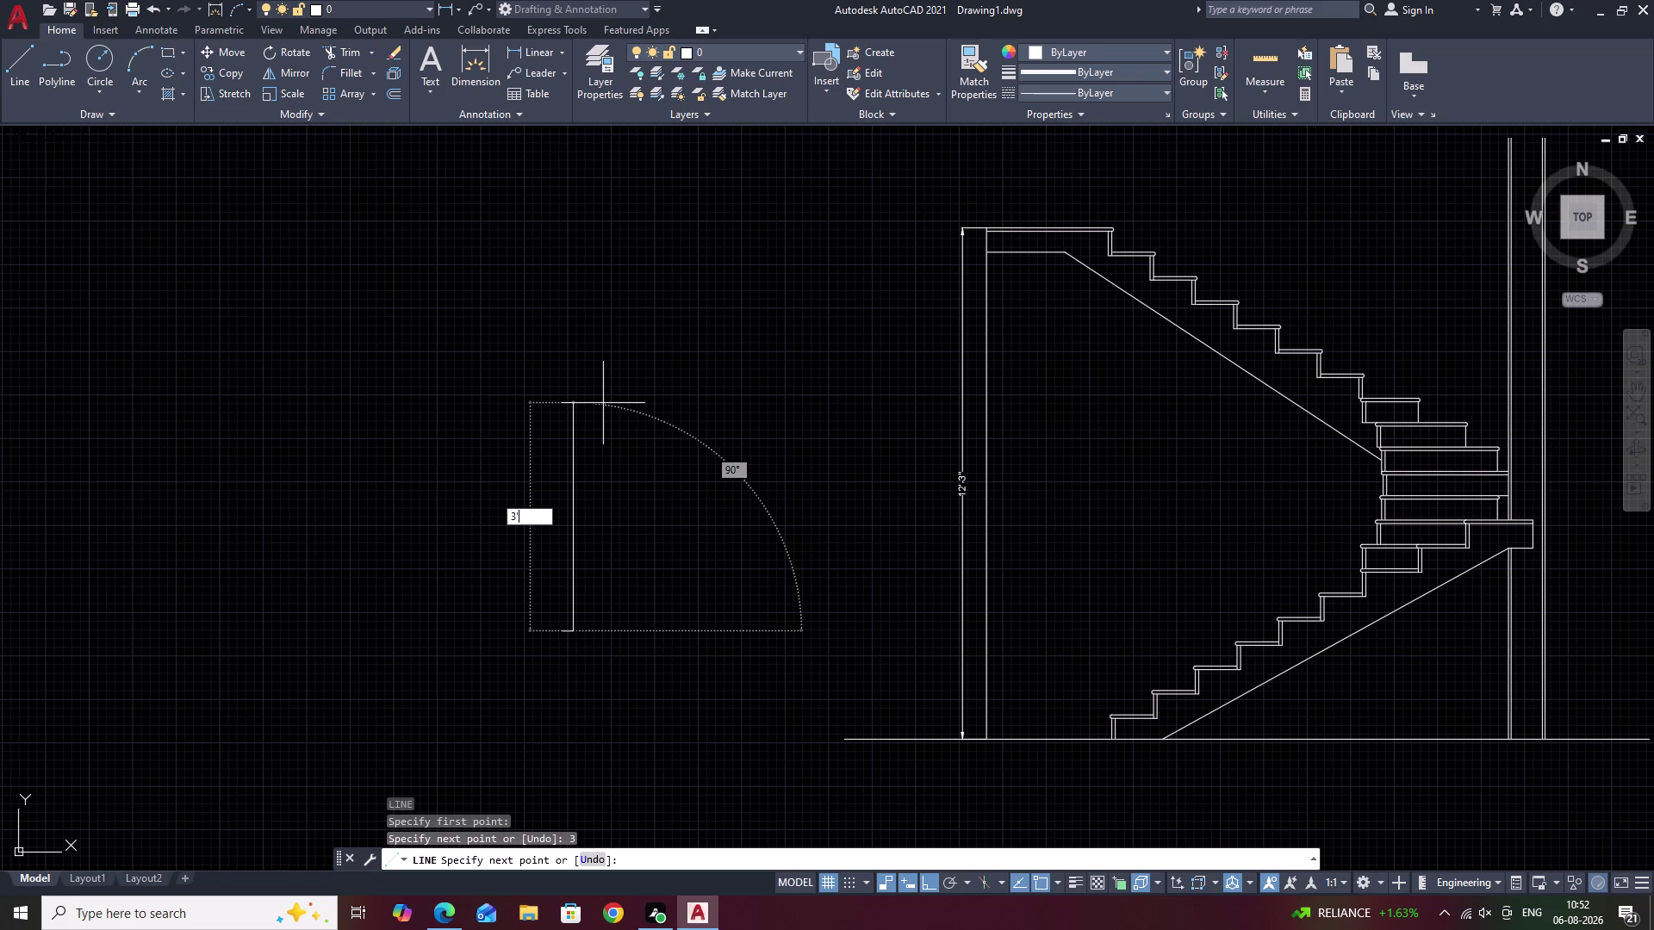
key(space)
text(3)
key(space)
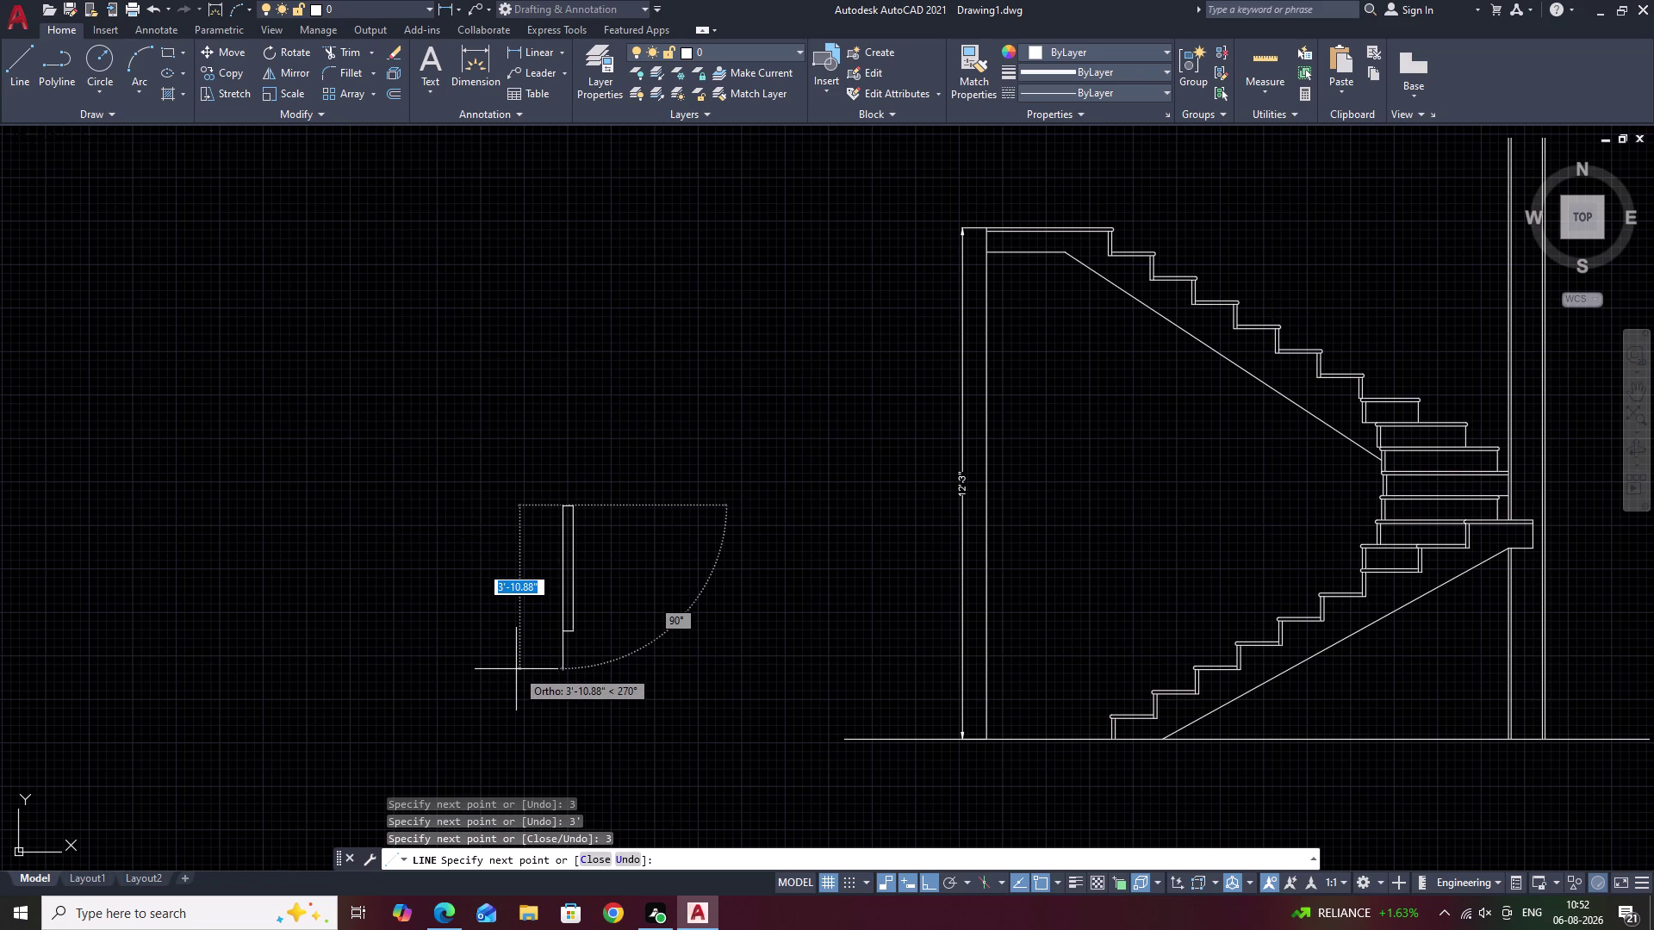
text(C)
key(space)
key(Escape)
Start a circle for the post cap.
scroll(up, 3)
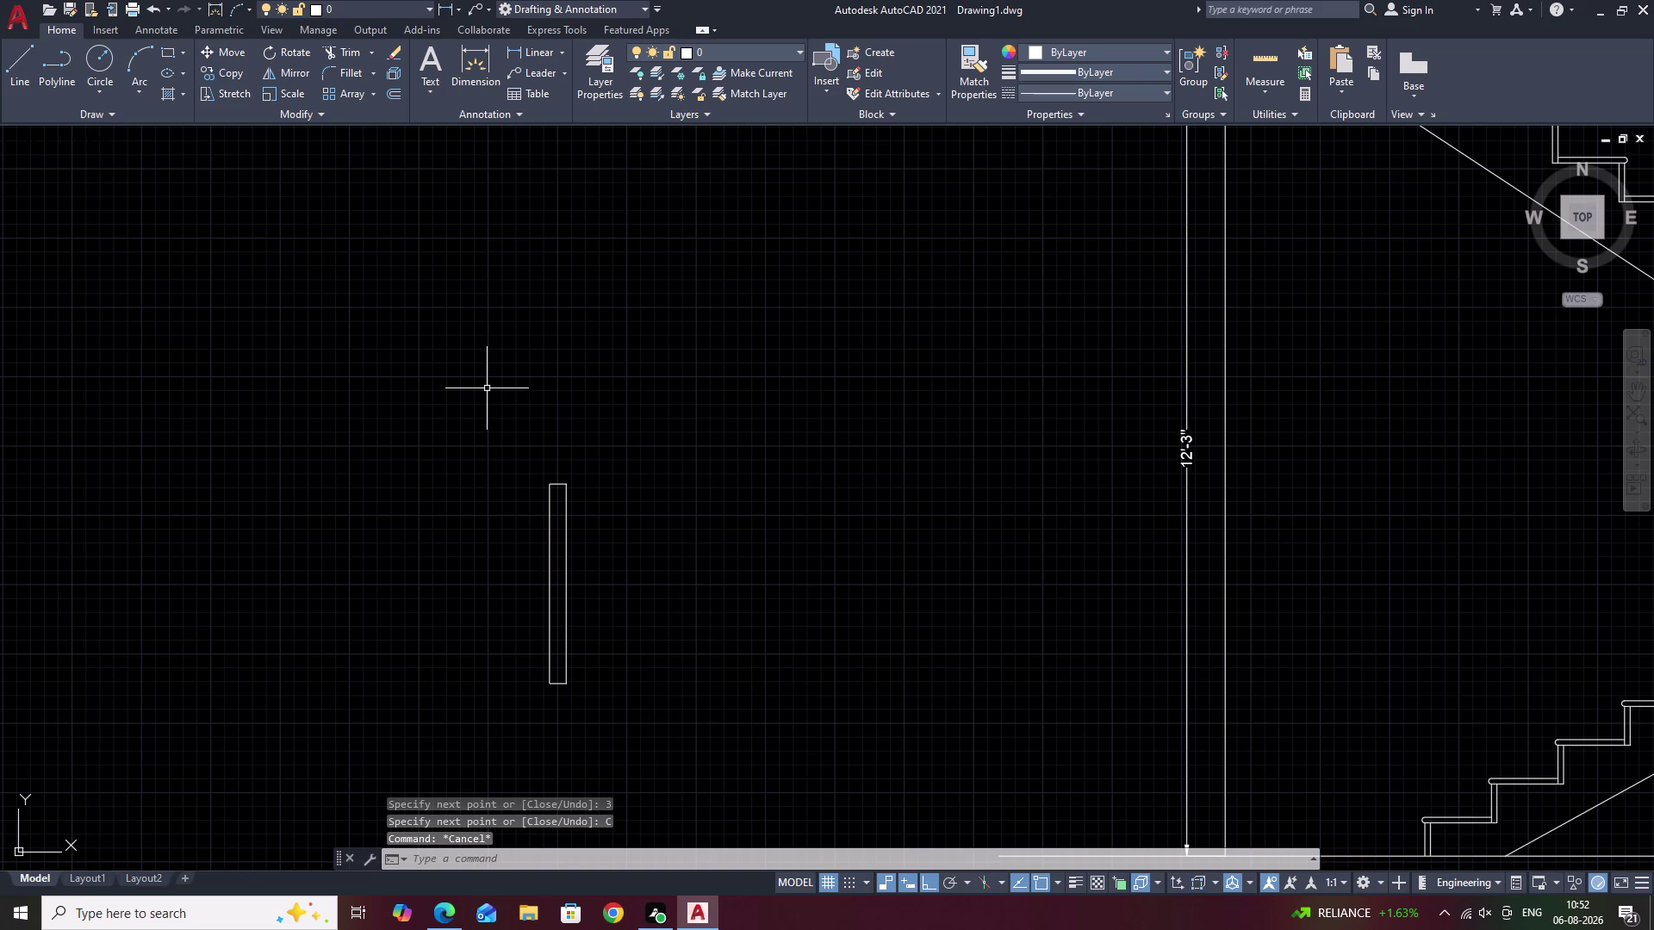
text(C)
key(space)
scroll(up, 3)
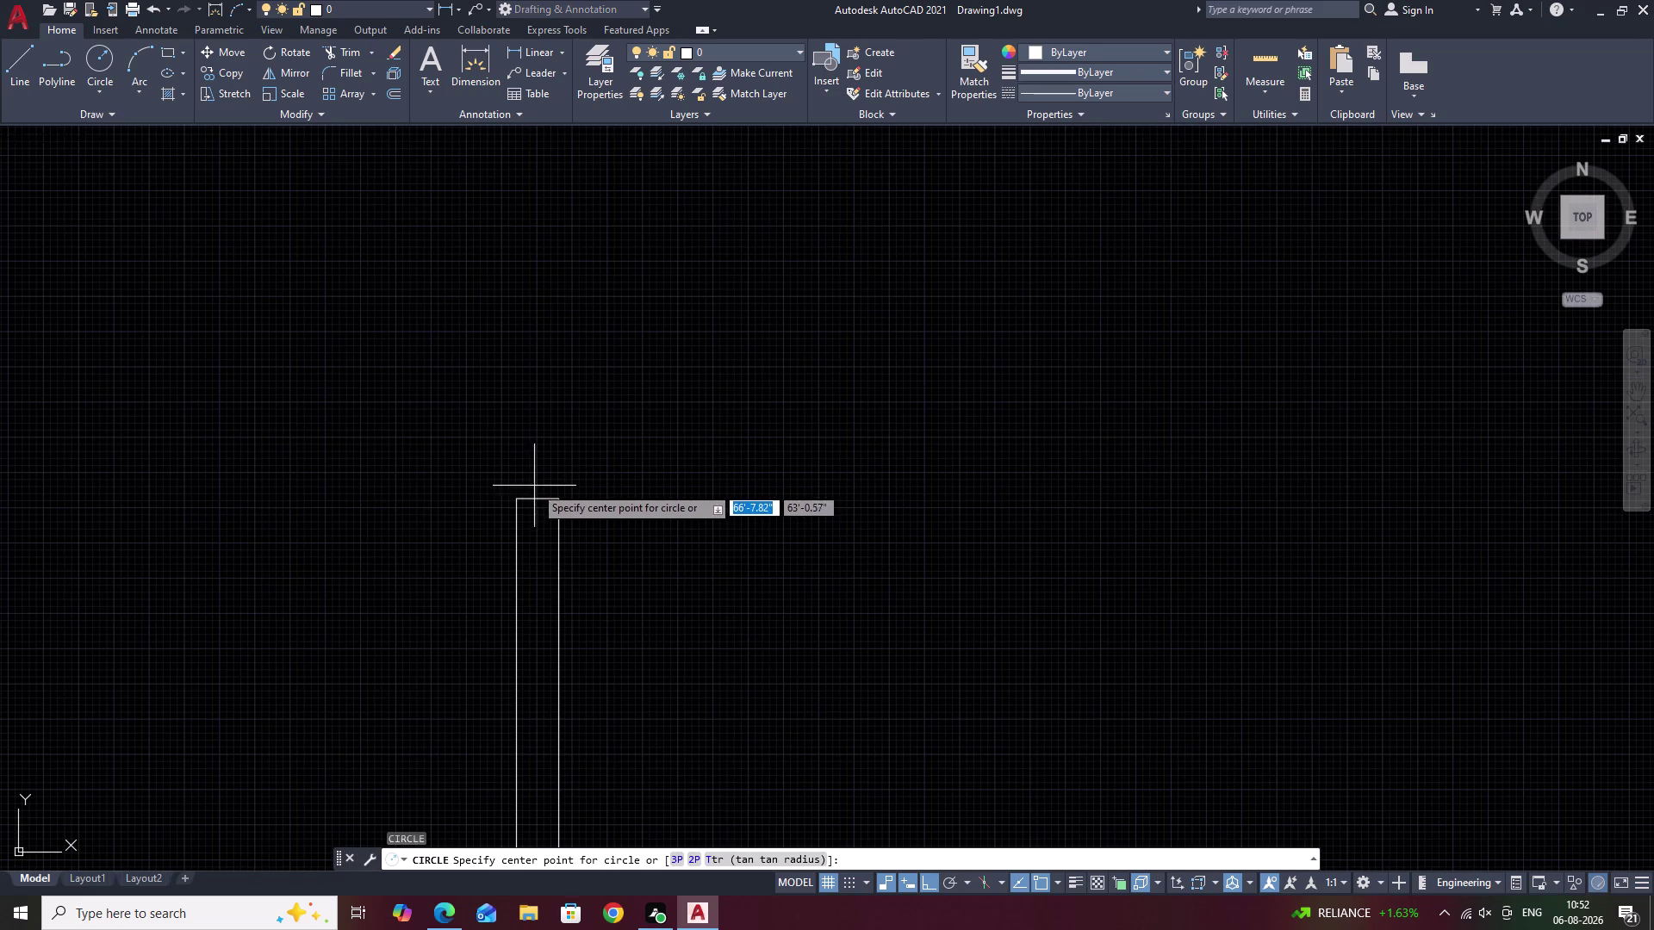
Draw a trial circle at the post top, then cancel a mistyped command.
click(535, 498)
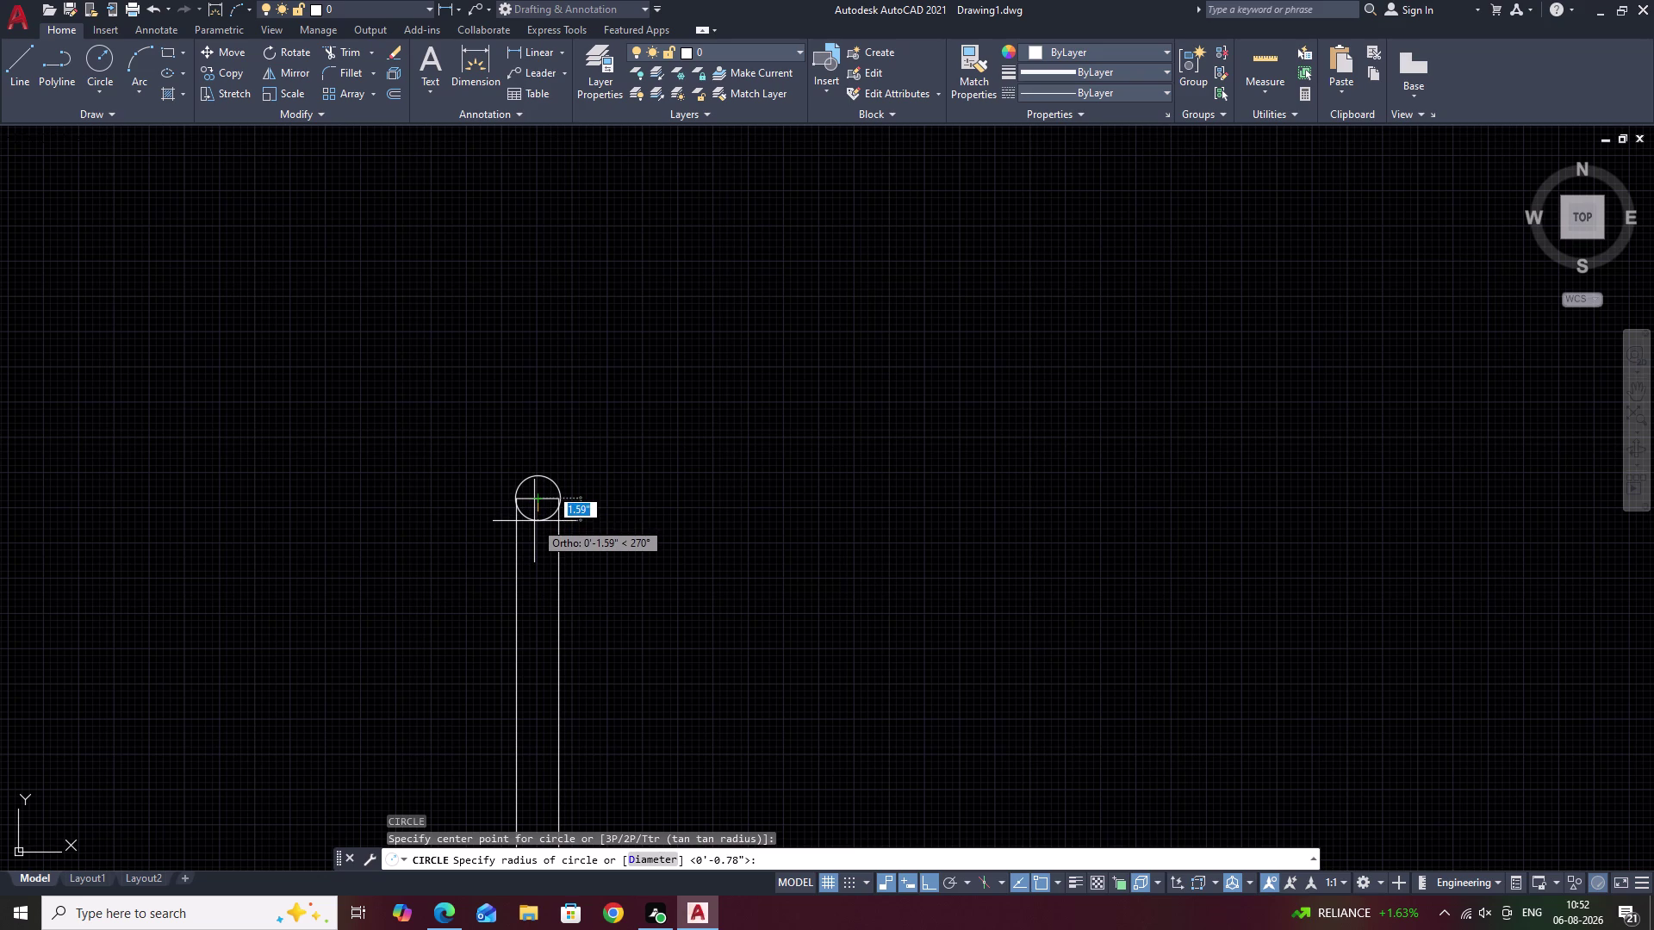
click(534, 521)
key(Escape)
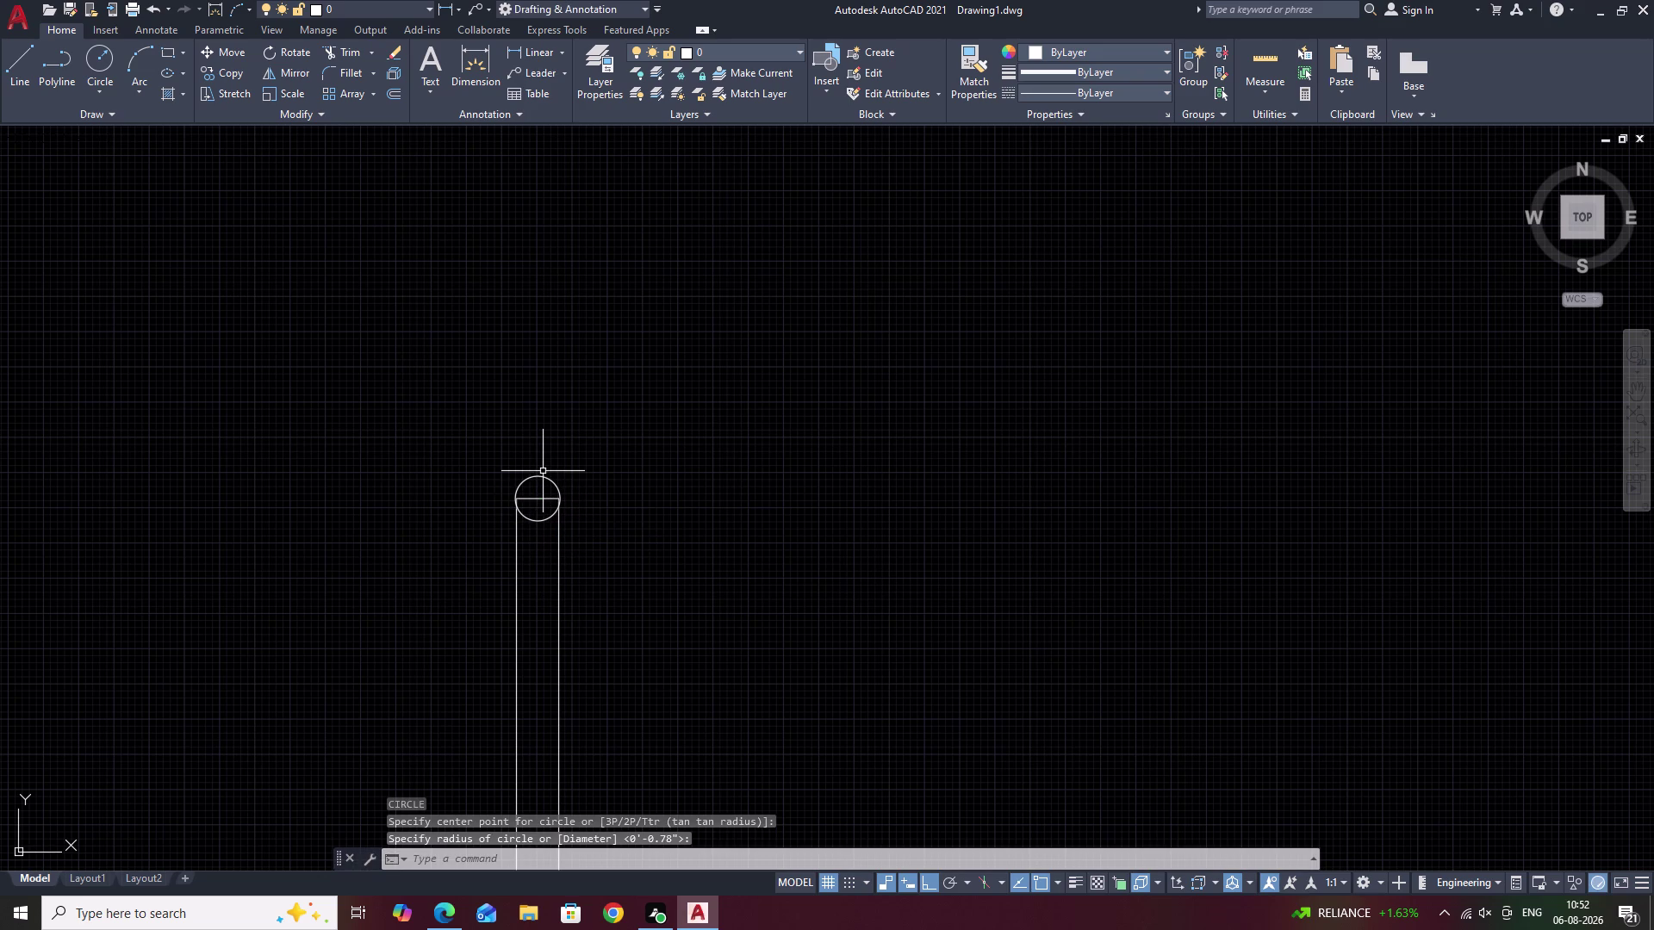
key(k)
key(BackSpace)
text(C)
key(space)
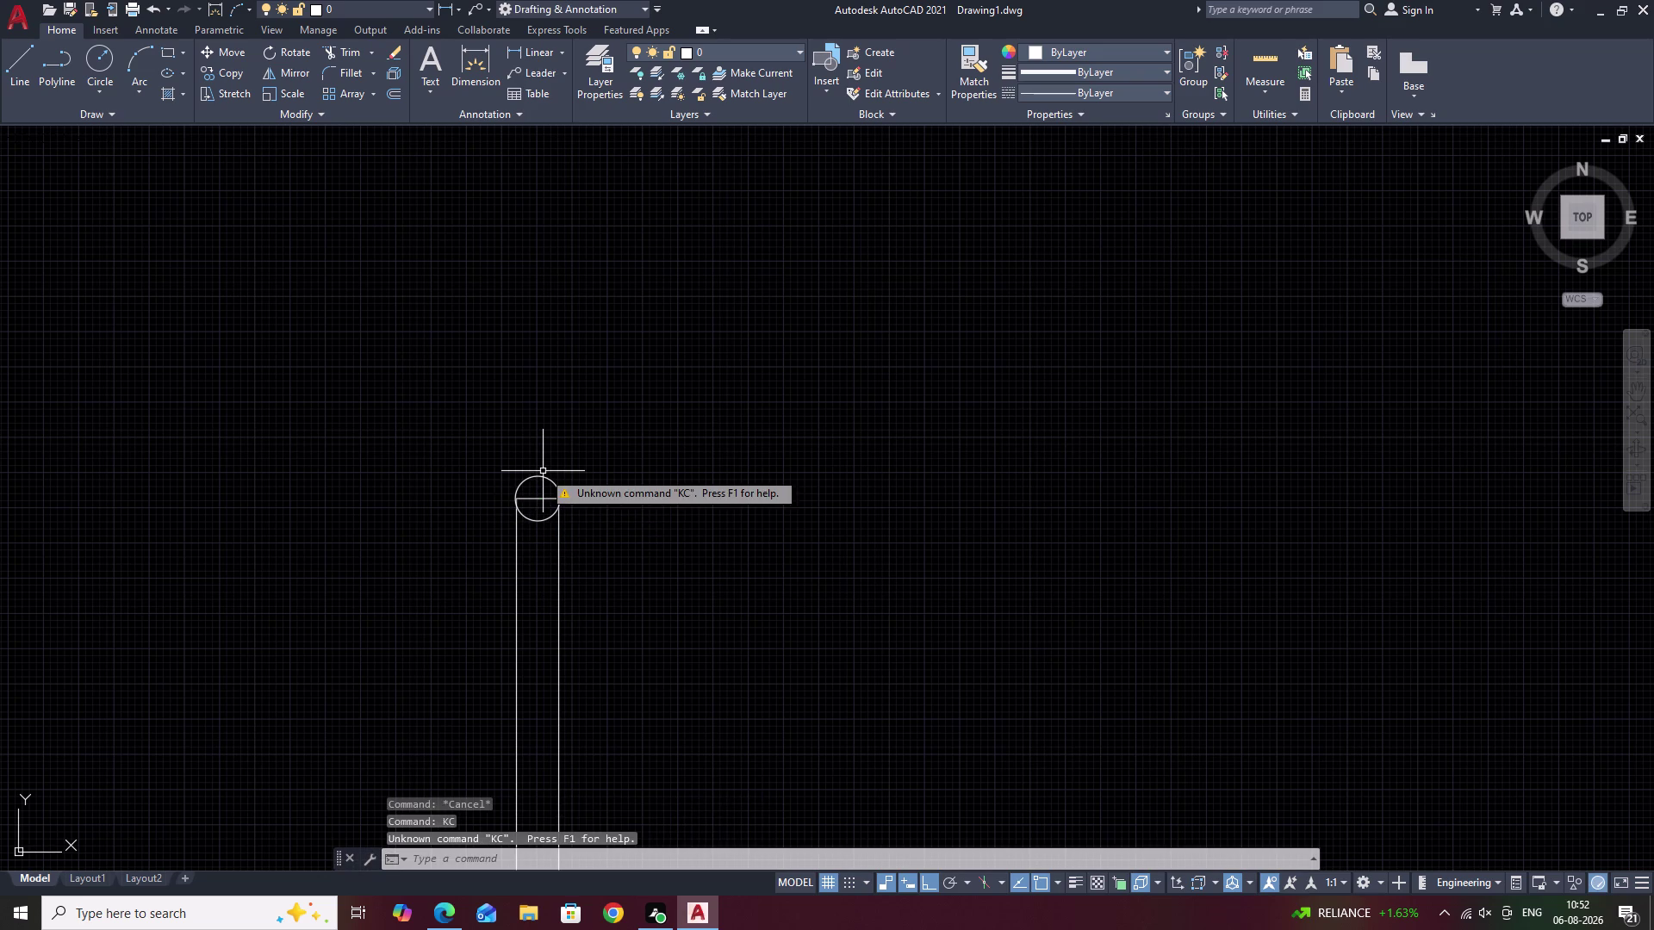
key(Escape)
Draw another circle at the post top and erase the extra circle.
text(C)
key(space)
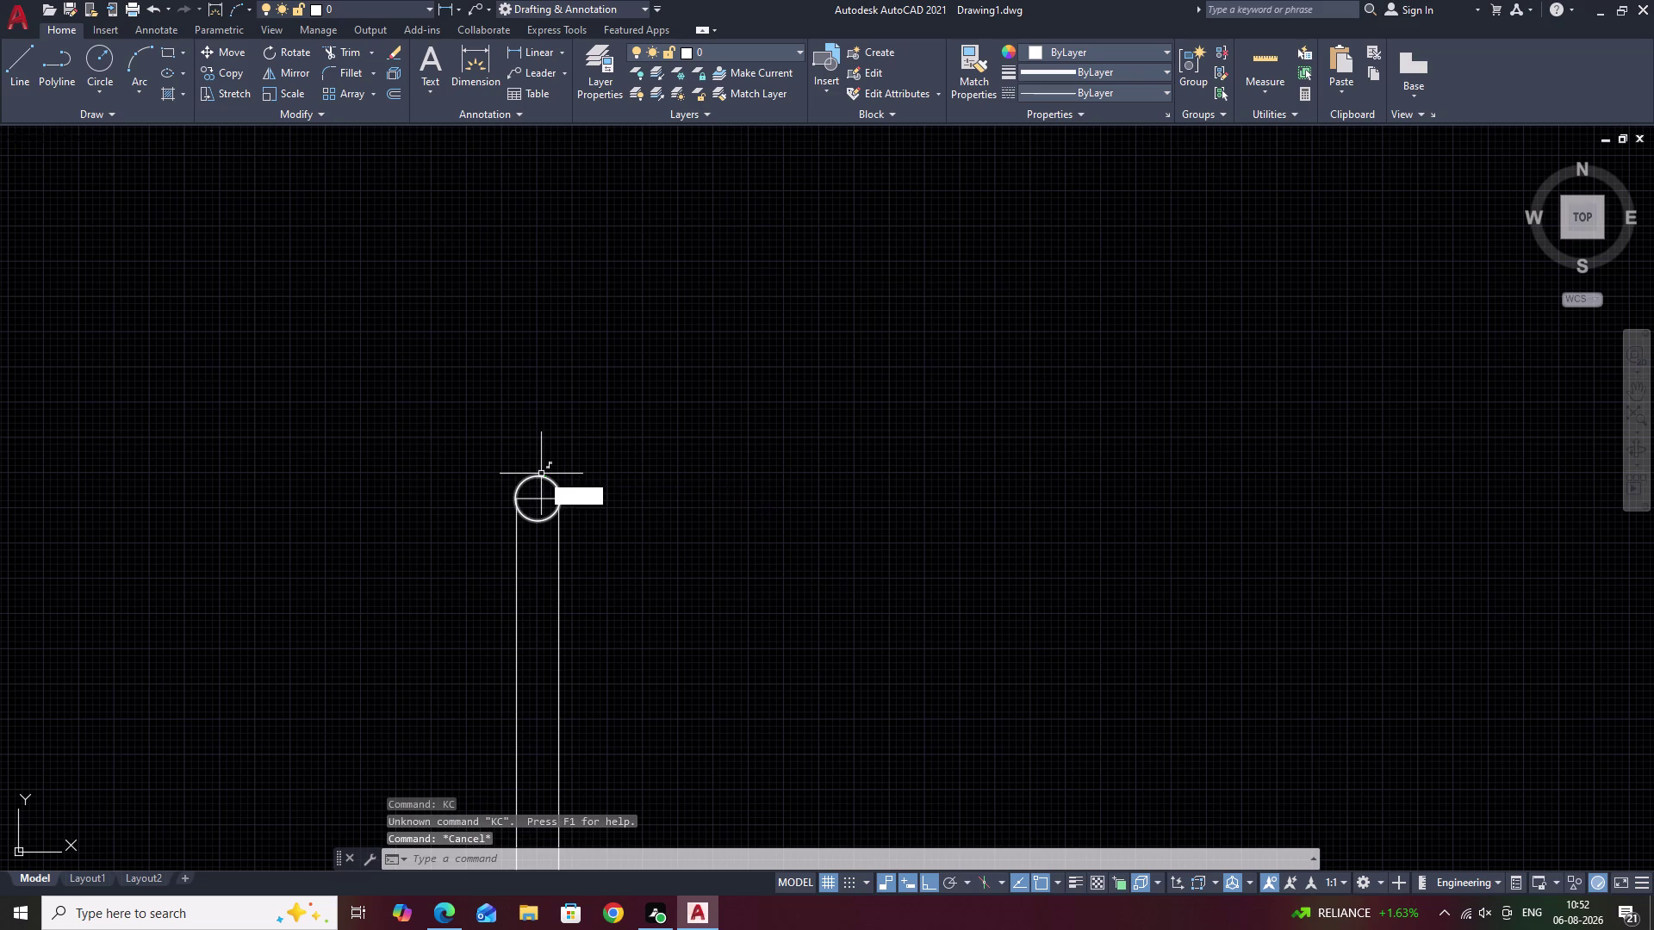
click(540, 478)
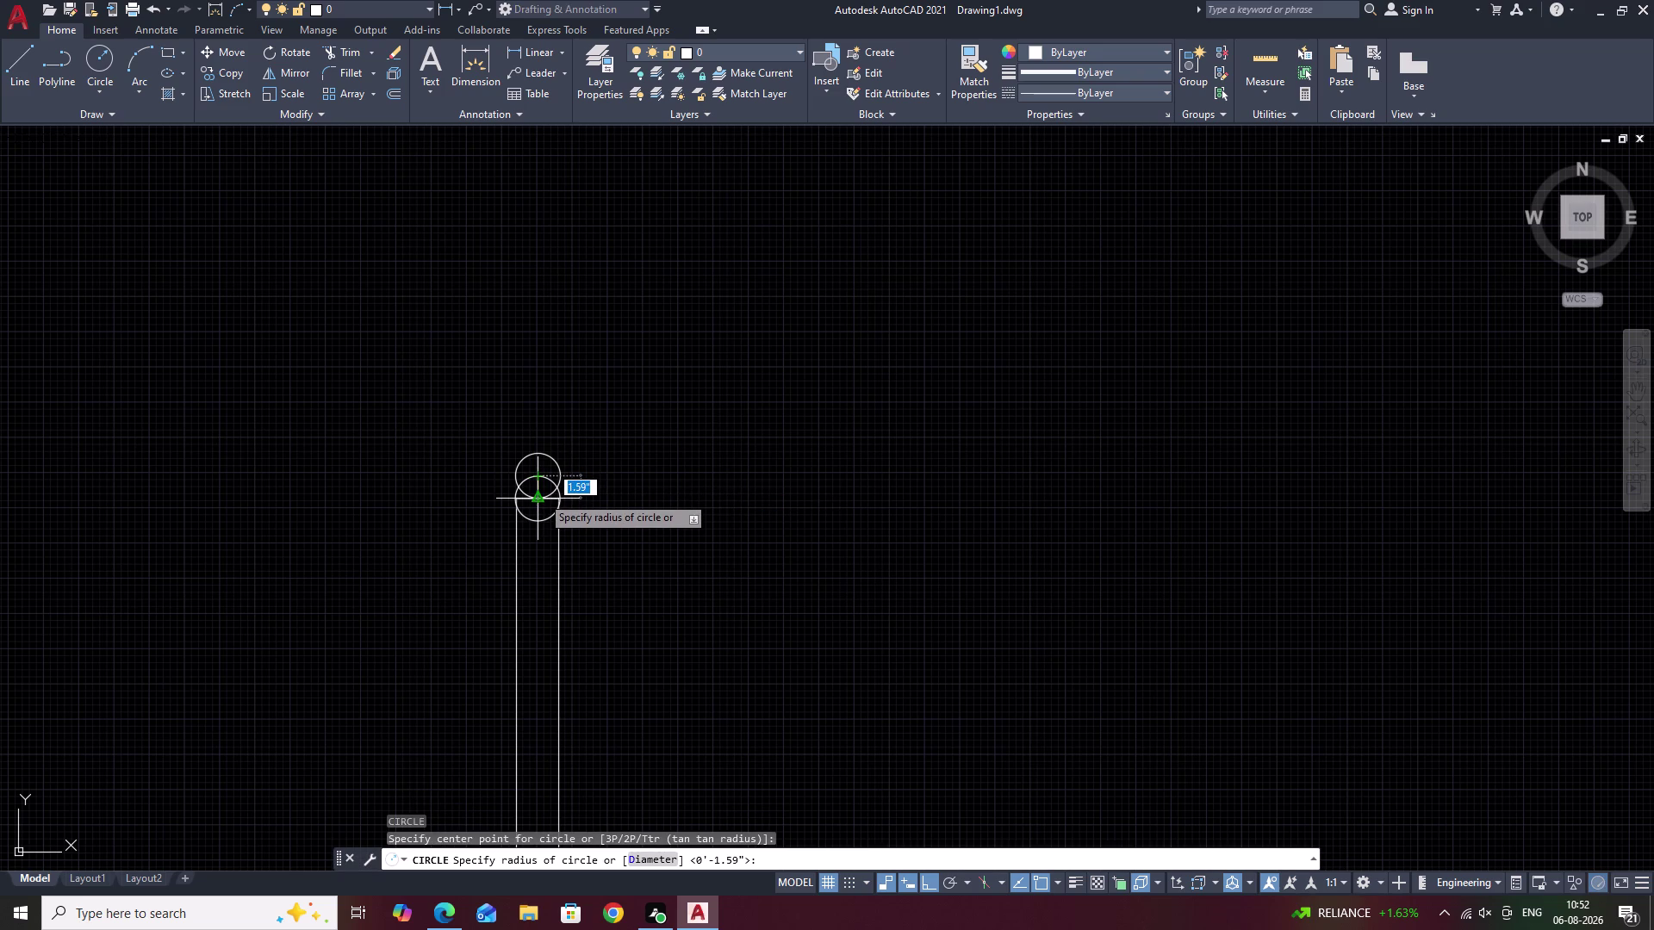
click(541, 509)
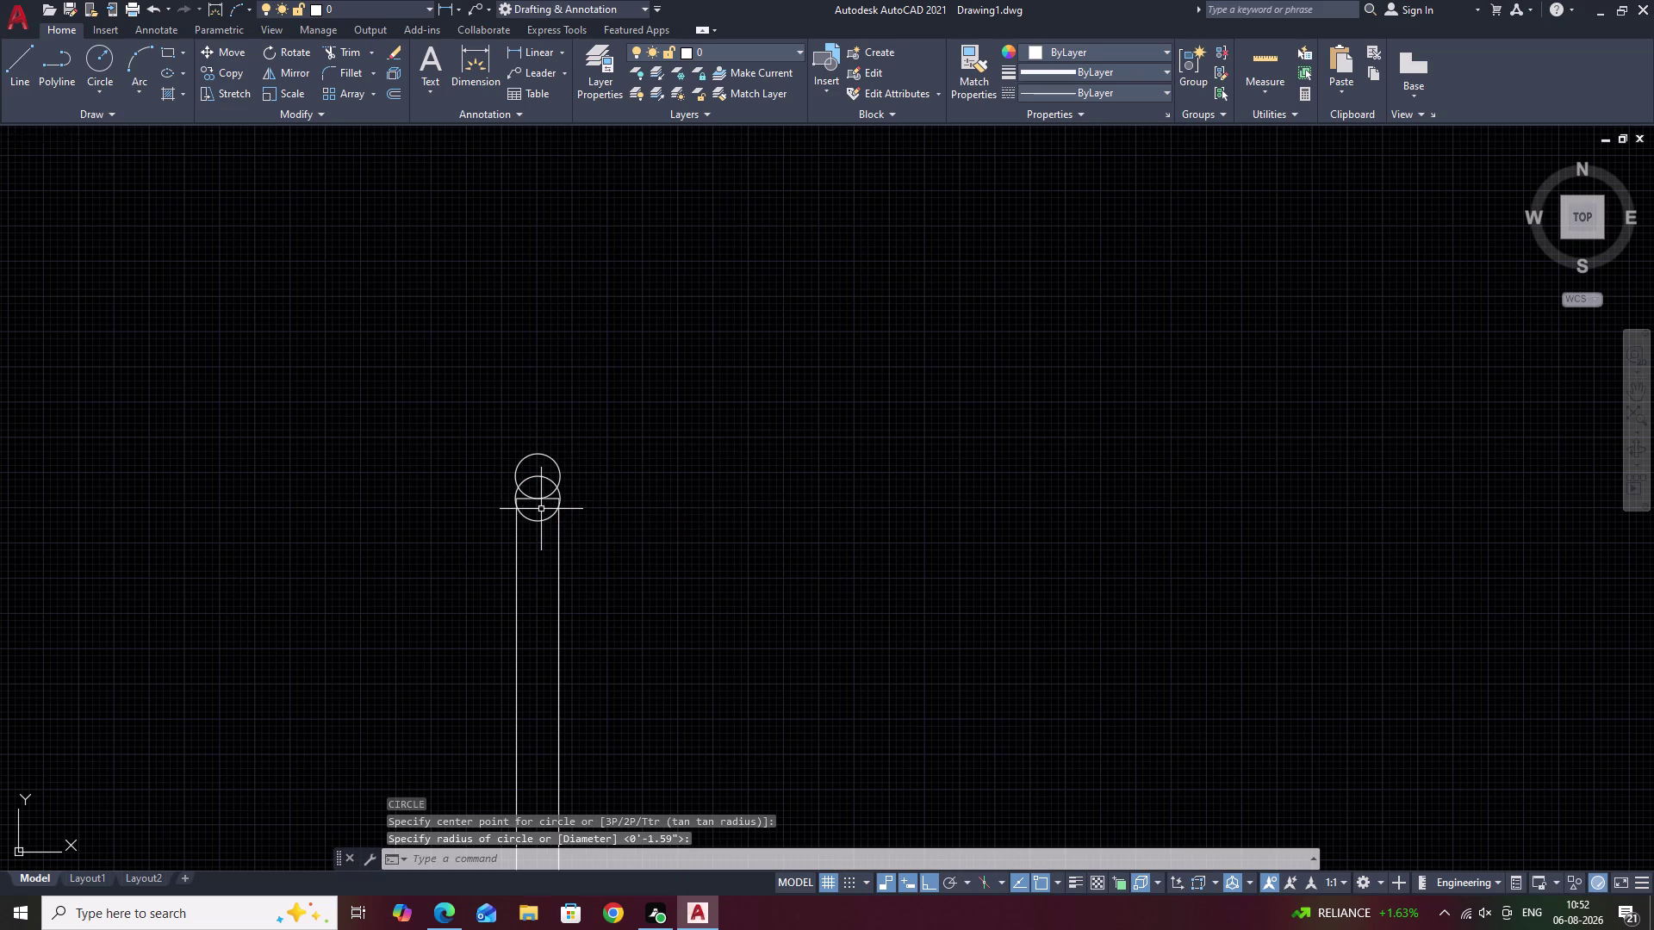
click(557, 472)
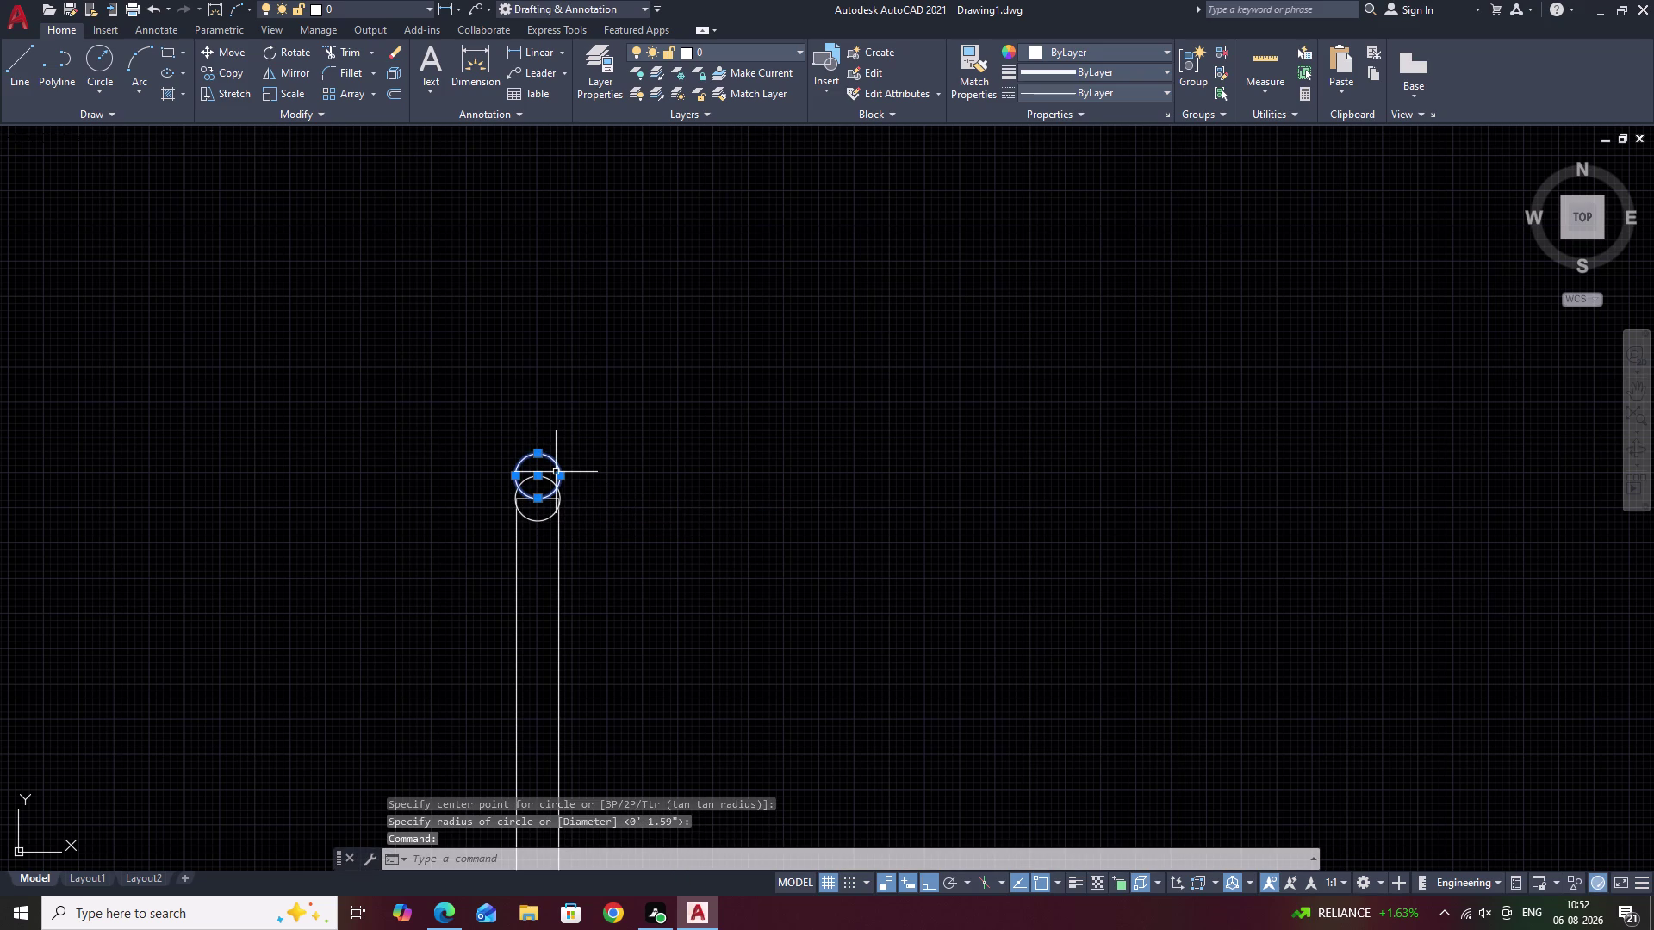
text(E)
key(space)
Draw a larger circle at the post top, then erase the oversized circle.
text(C)
key(space)
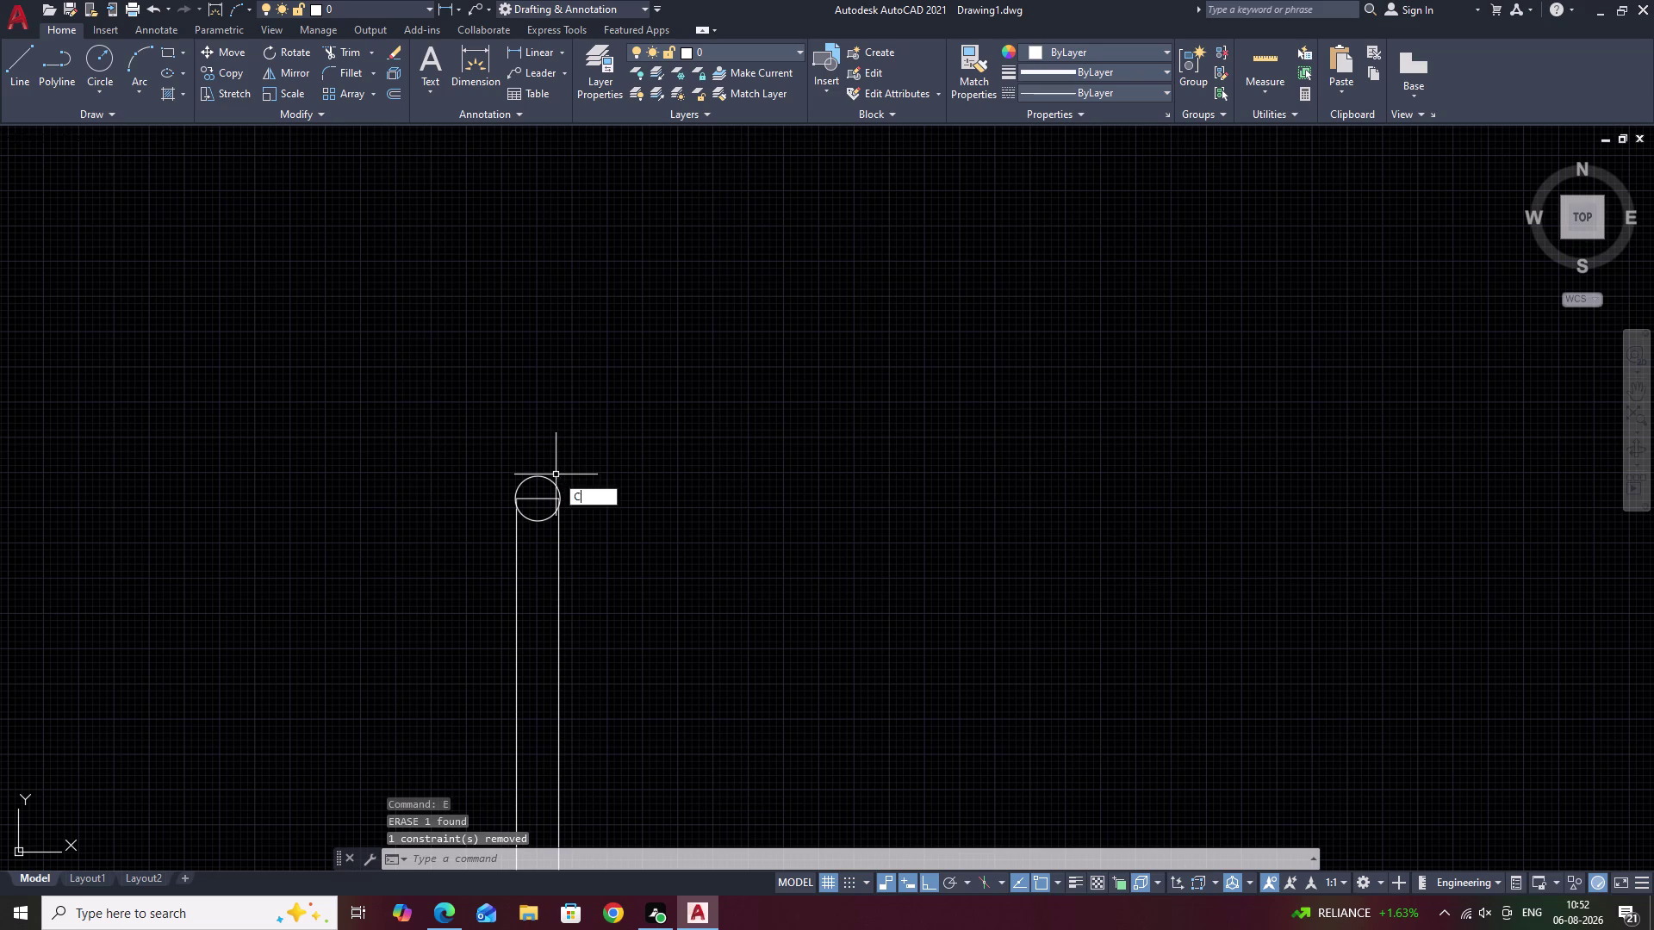
click(539, 476)
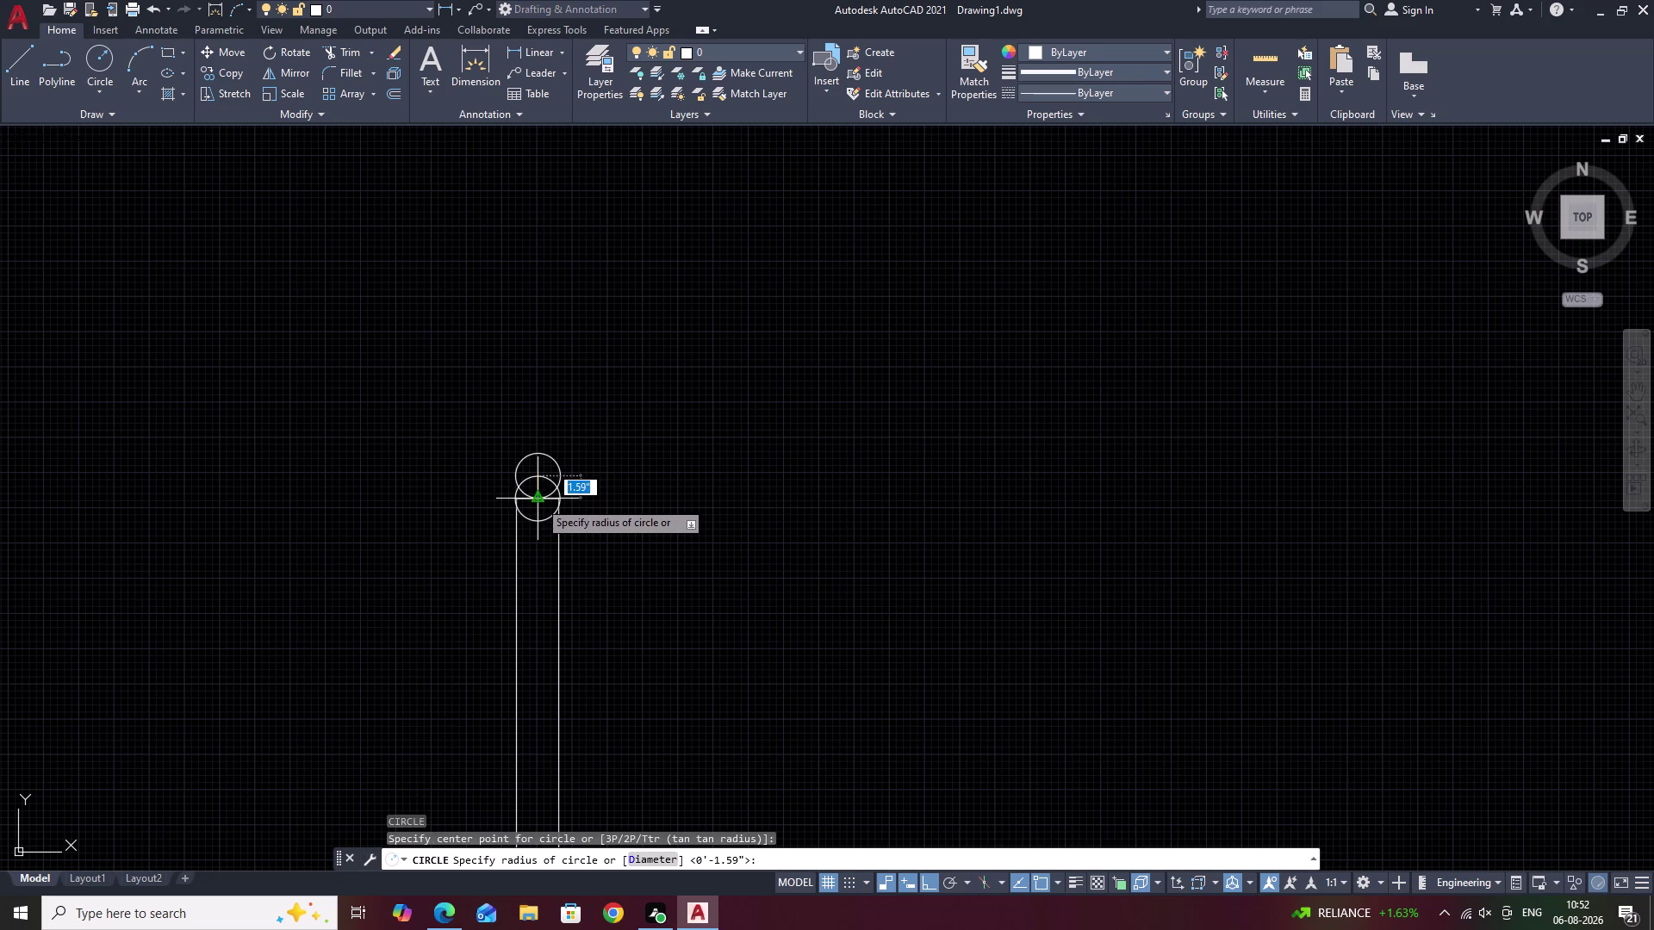
click(538, 511)
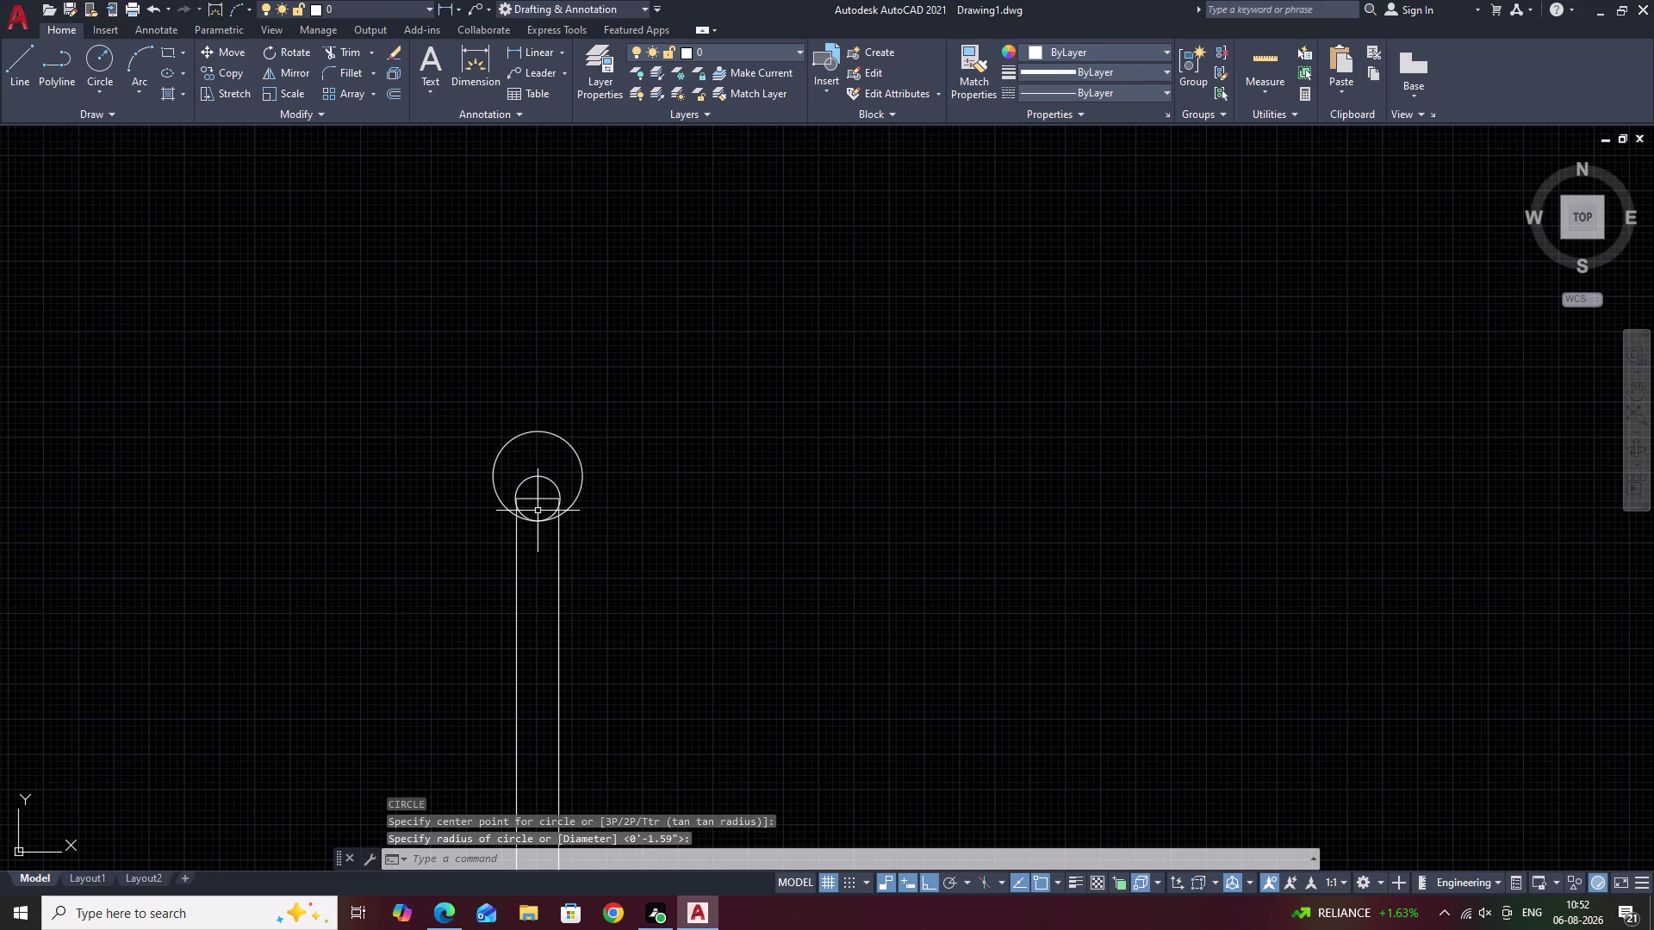
click(581, 472)
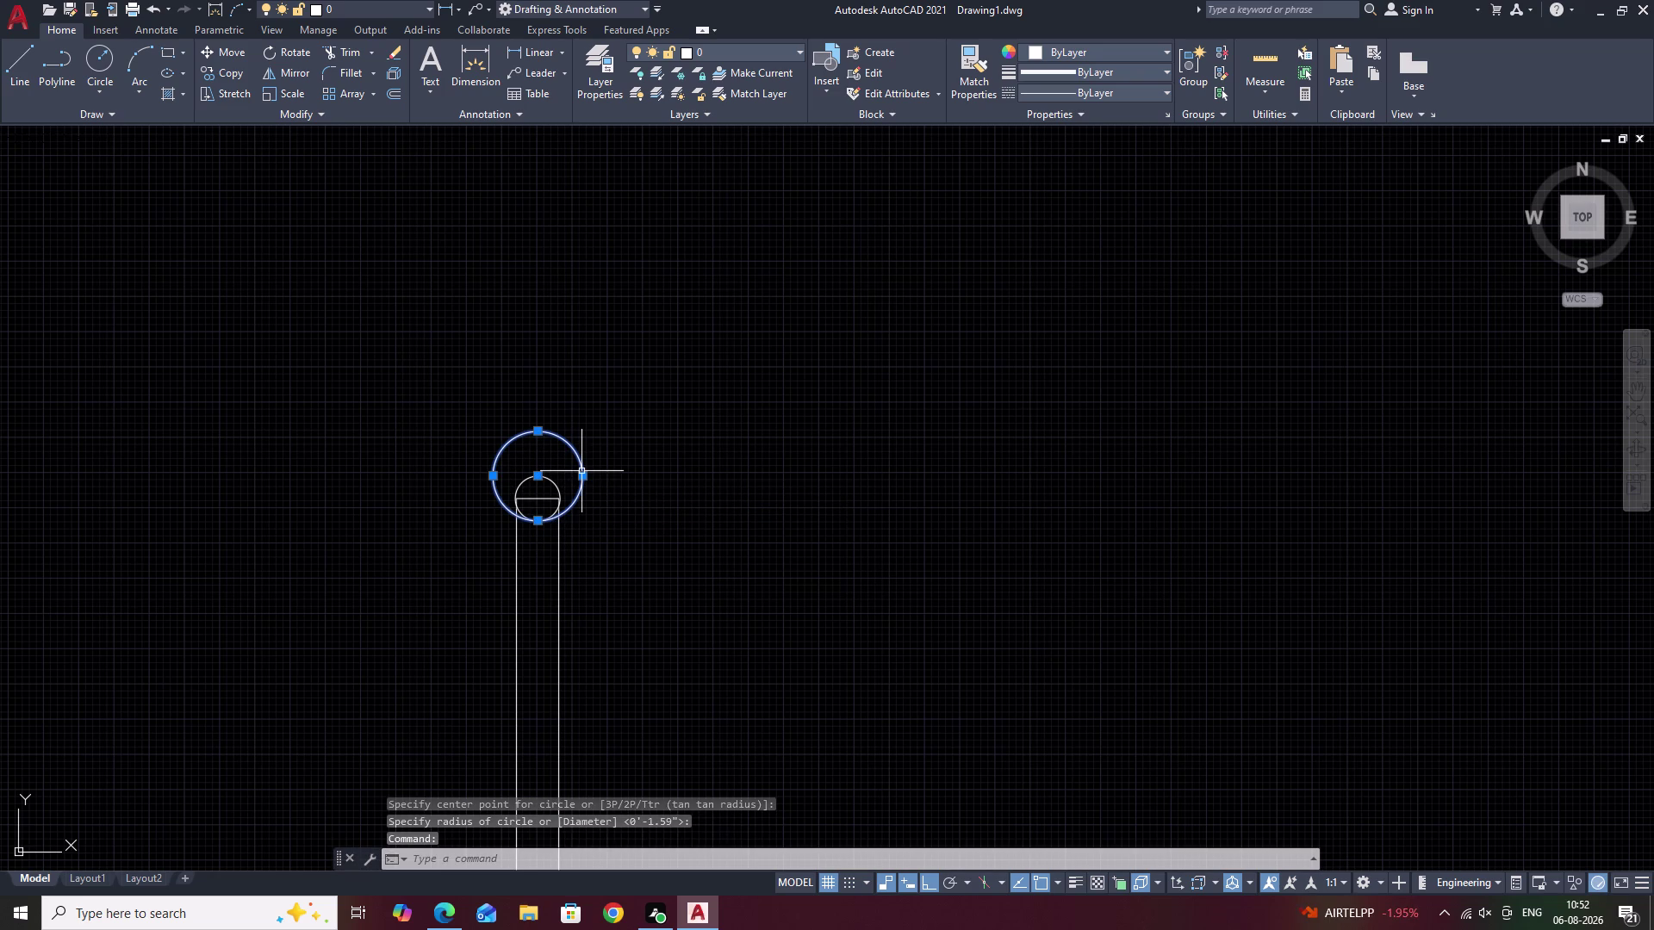
text(E)
key(space)
Zoom in on the post top and erase the remaining trial circle.
scroll(up, 3)
scroll(up, 3)
middle_drag(547, 485, 659, 436)
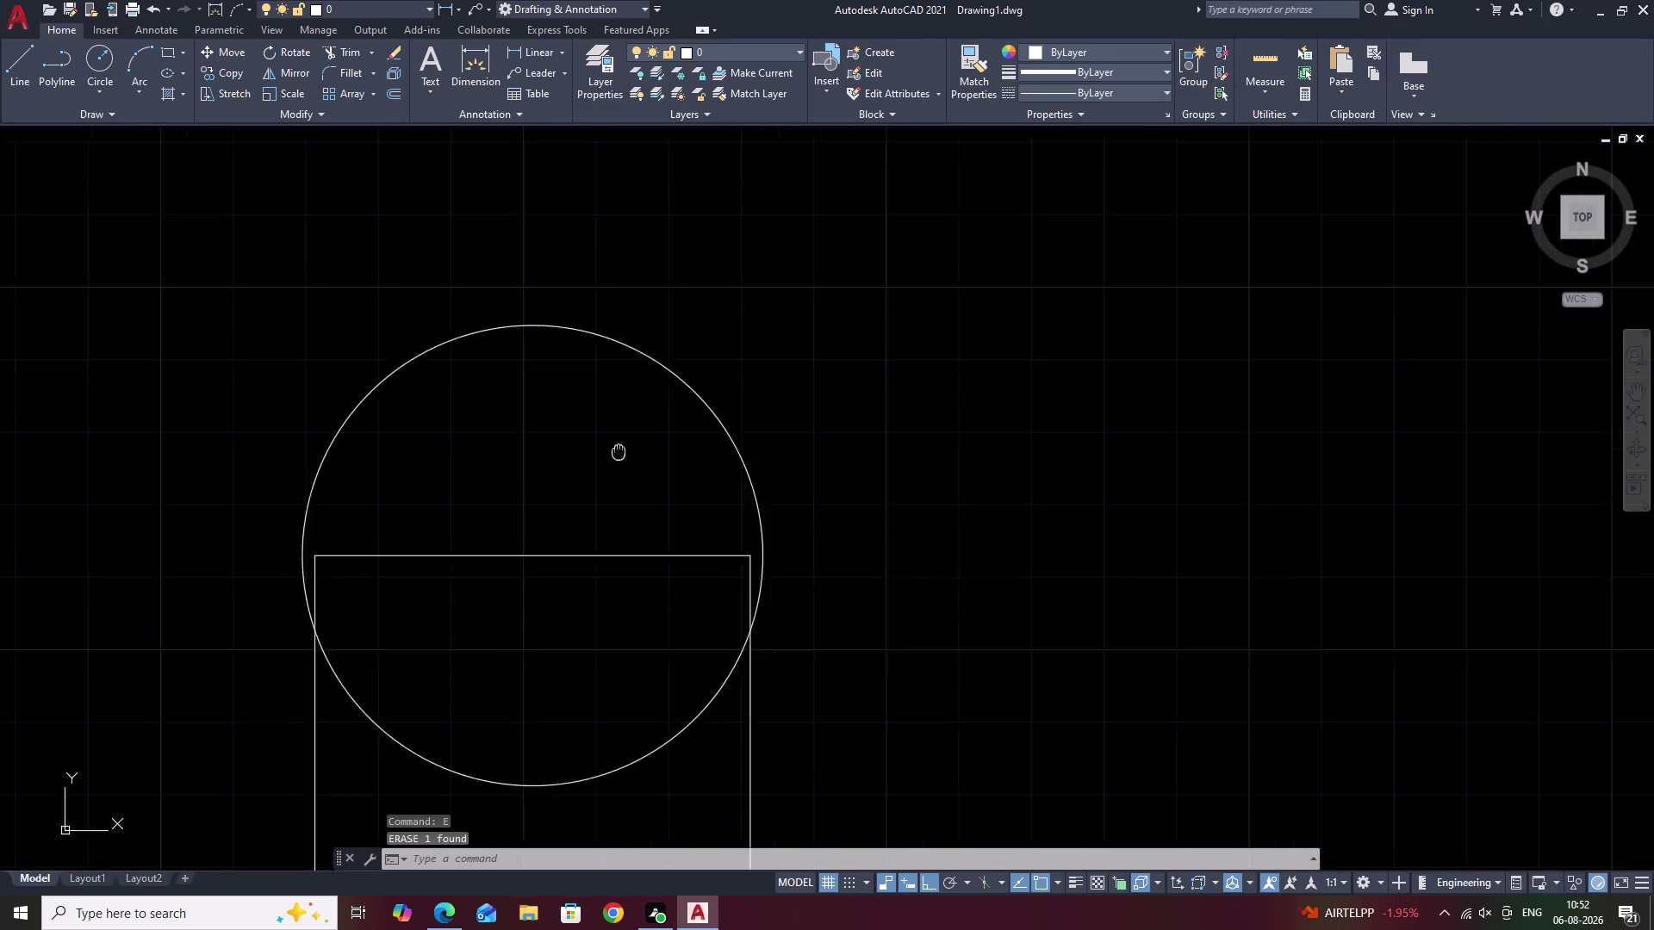
middle_drag(659, 435, 666, 434)
click(821, 448)
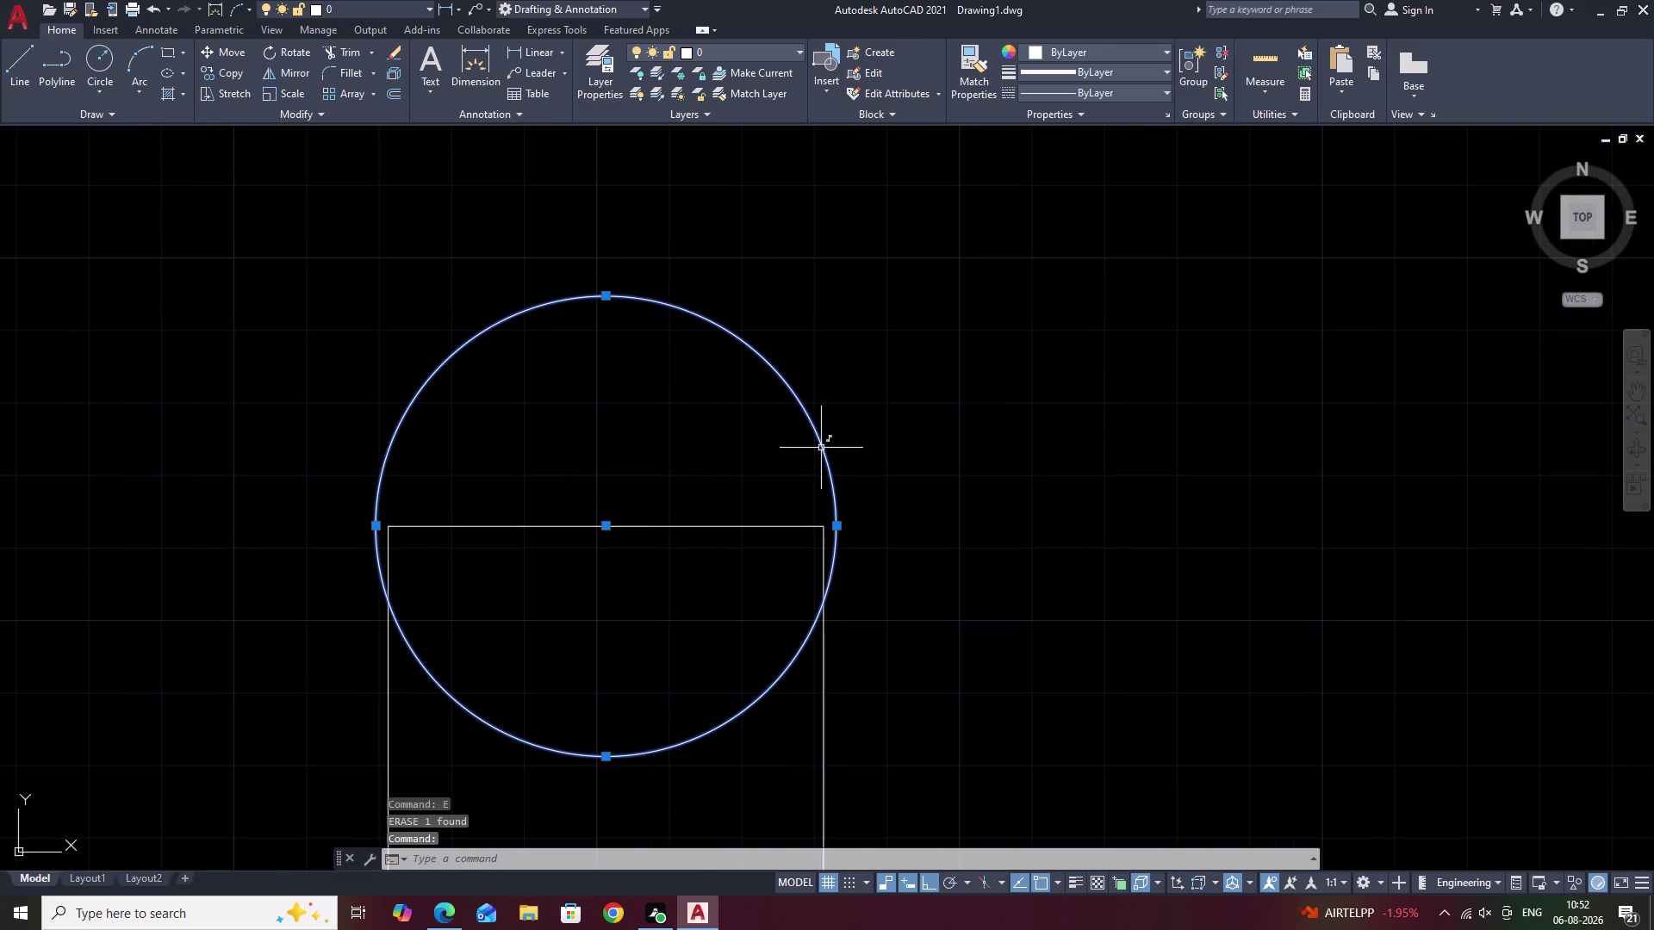
text(E)
key(space)
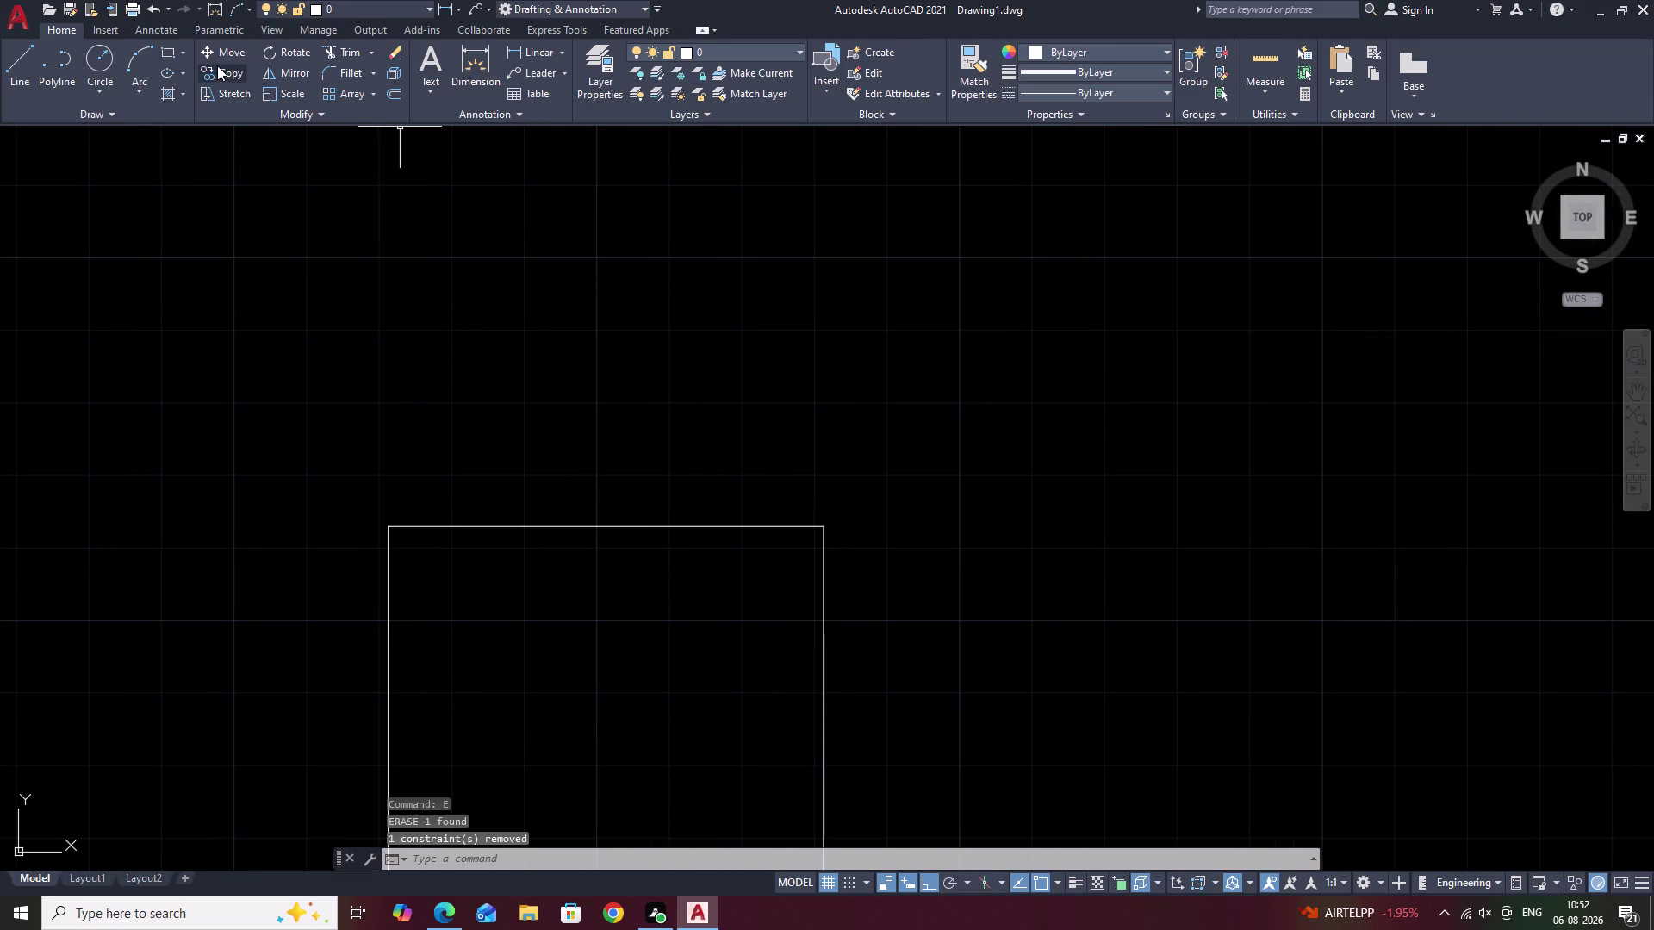
Draw a 2-point circle from the post's top-left to top-right corner.
click(98, 83)
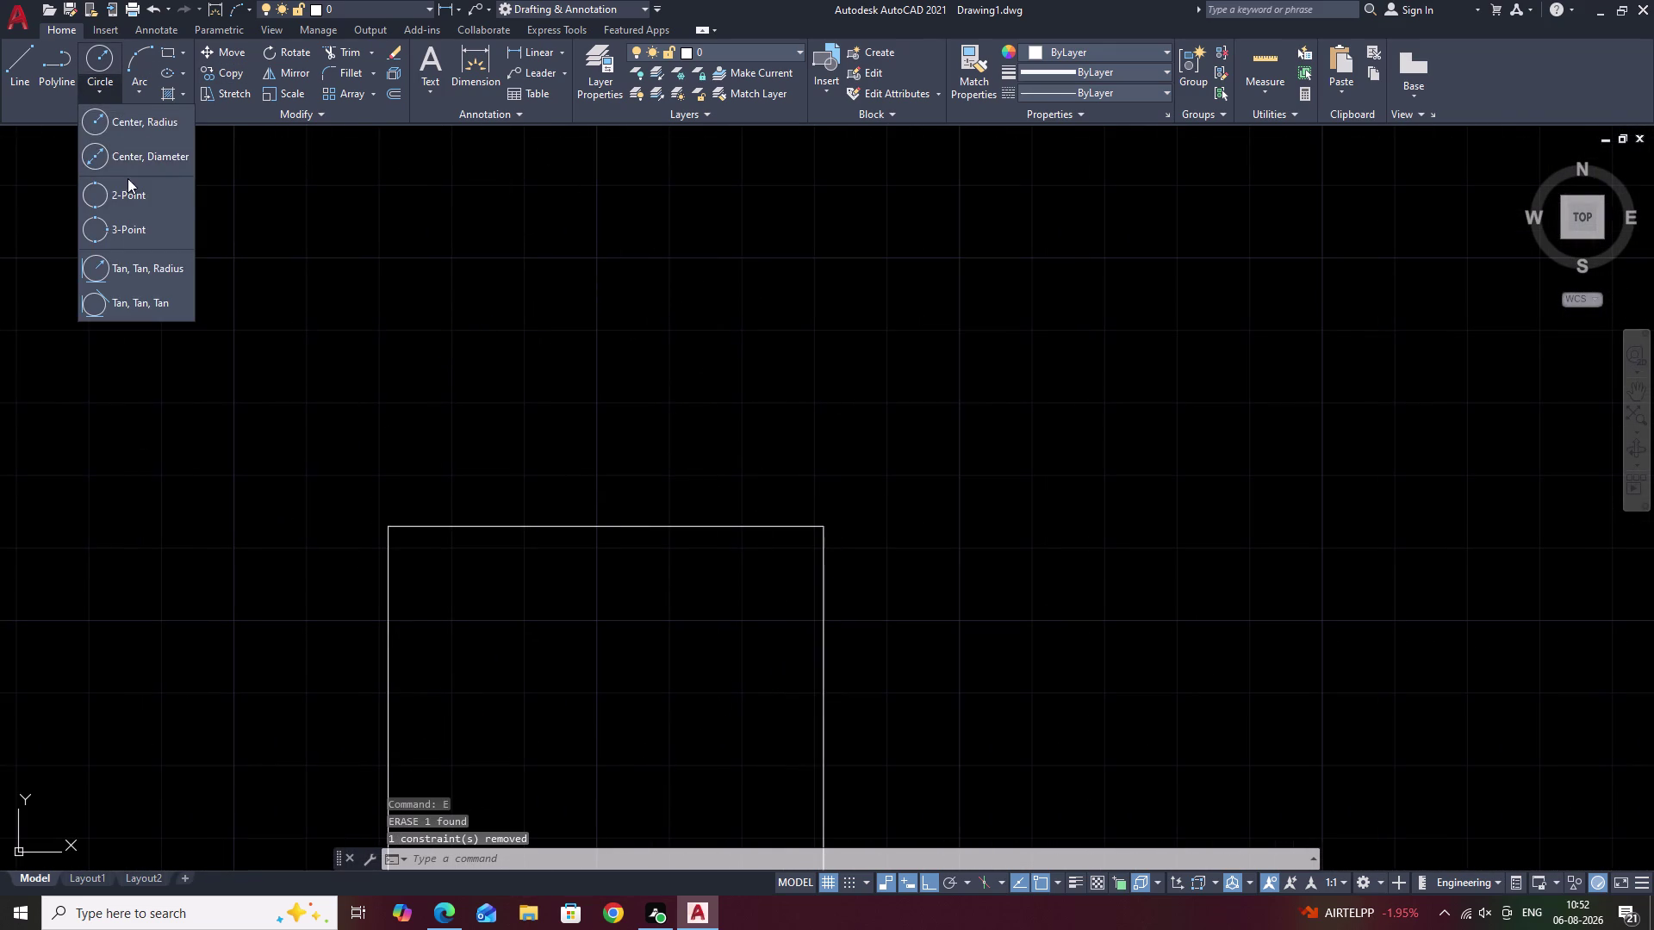
click(137, 210)
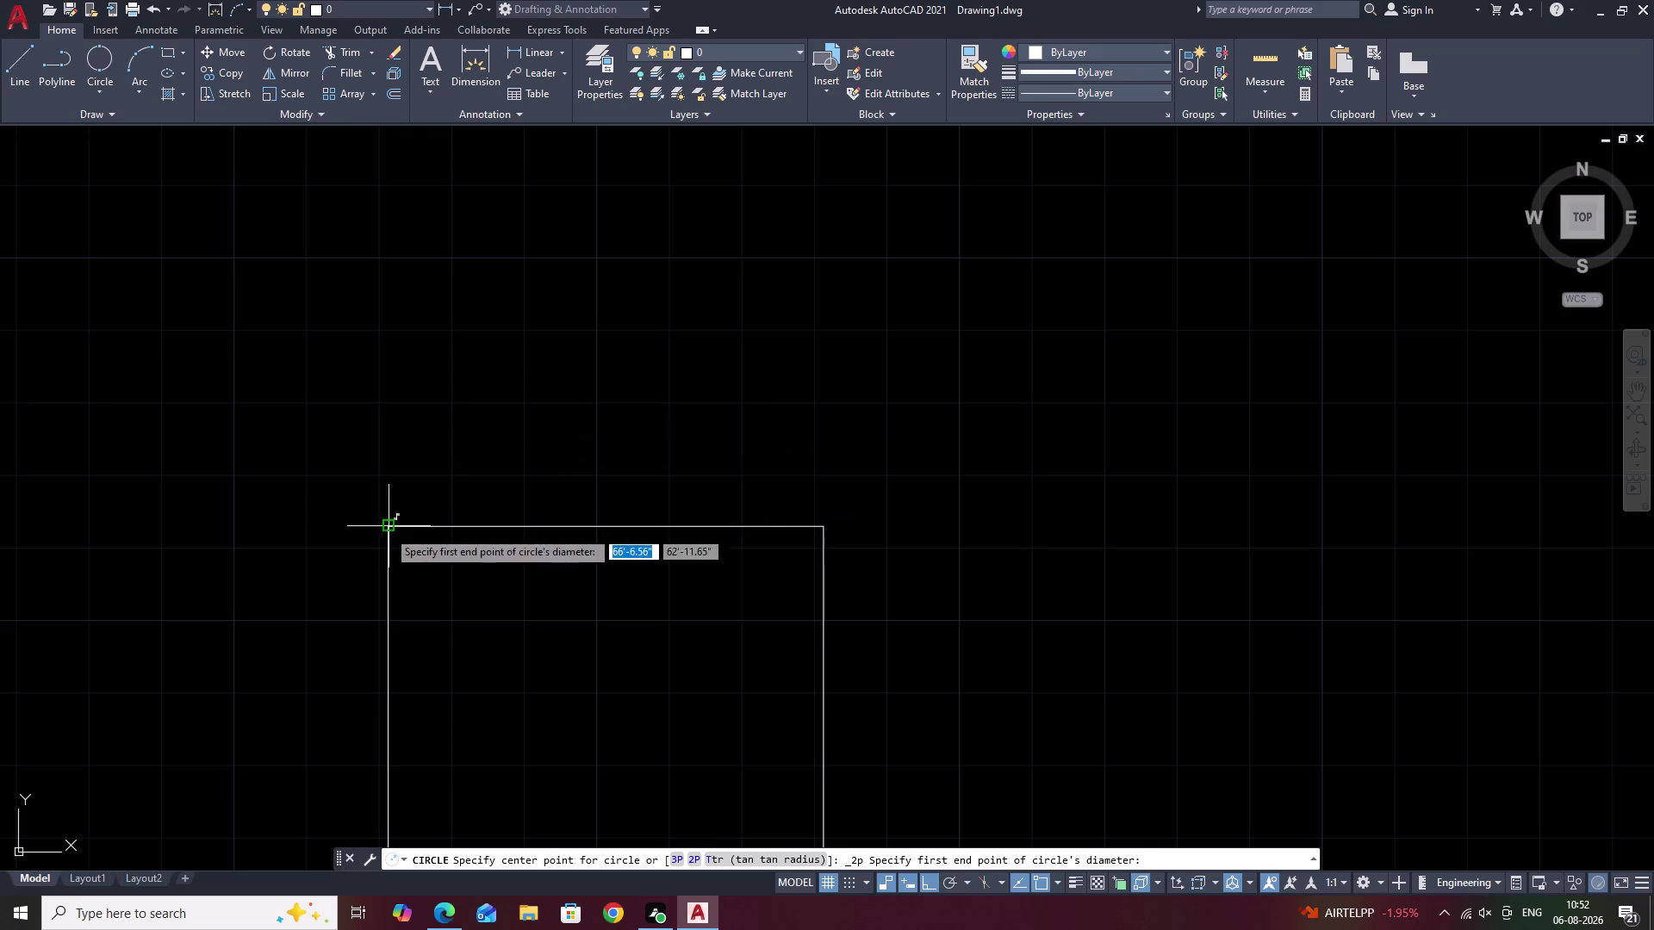
click(387, 529)
click(827, 528)
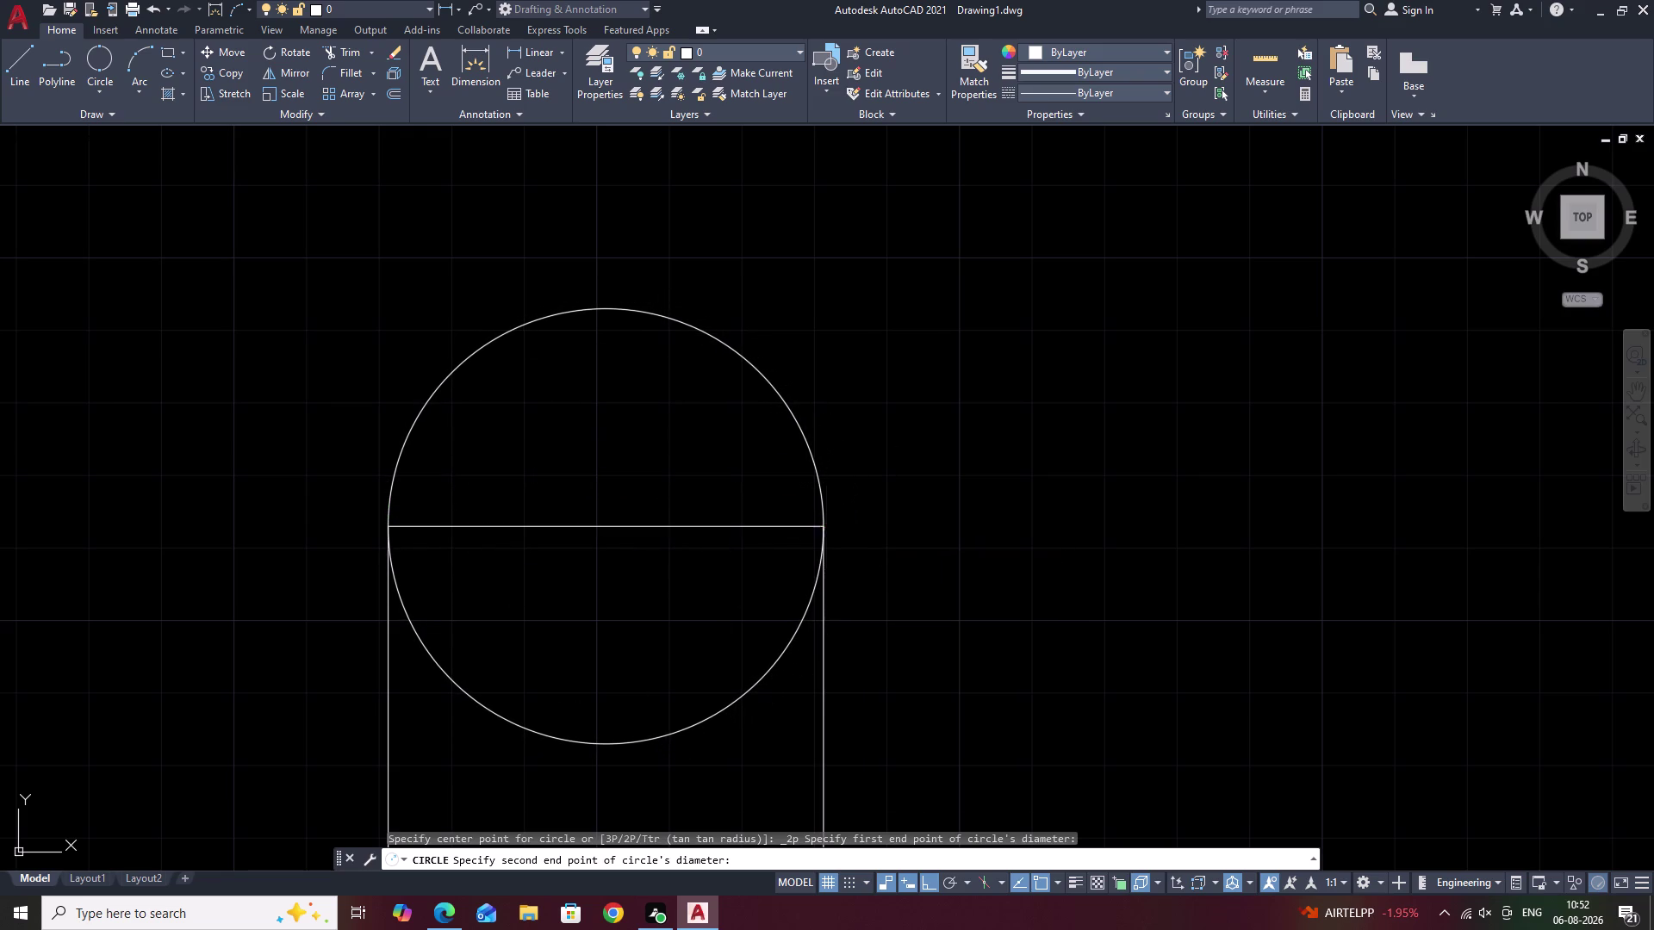
key(Escape)
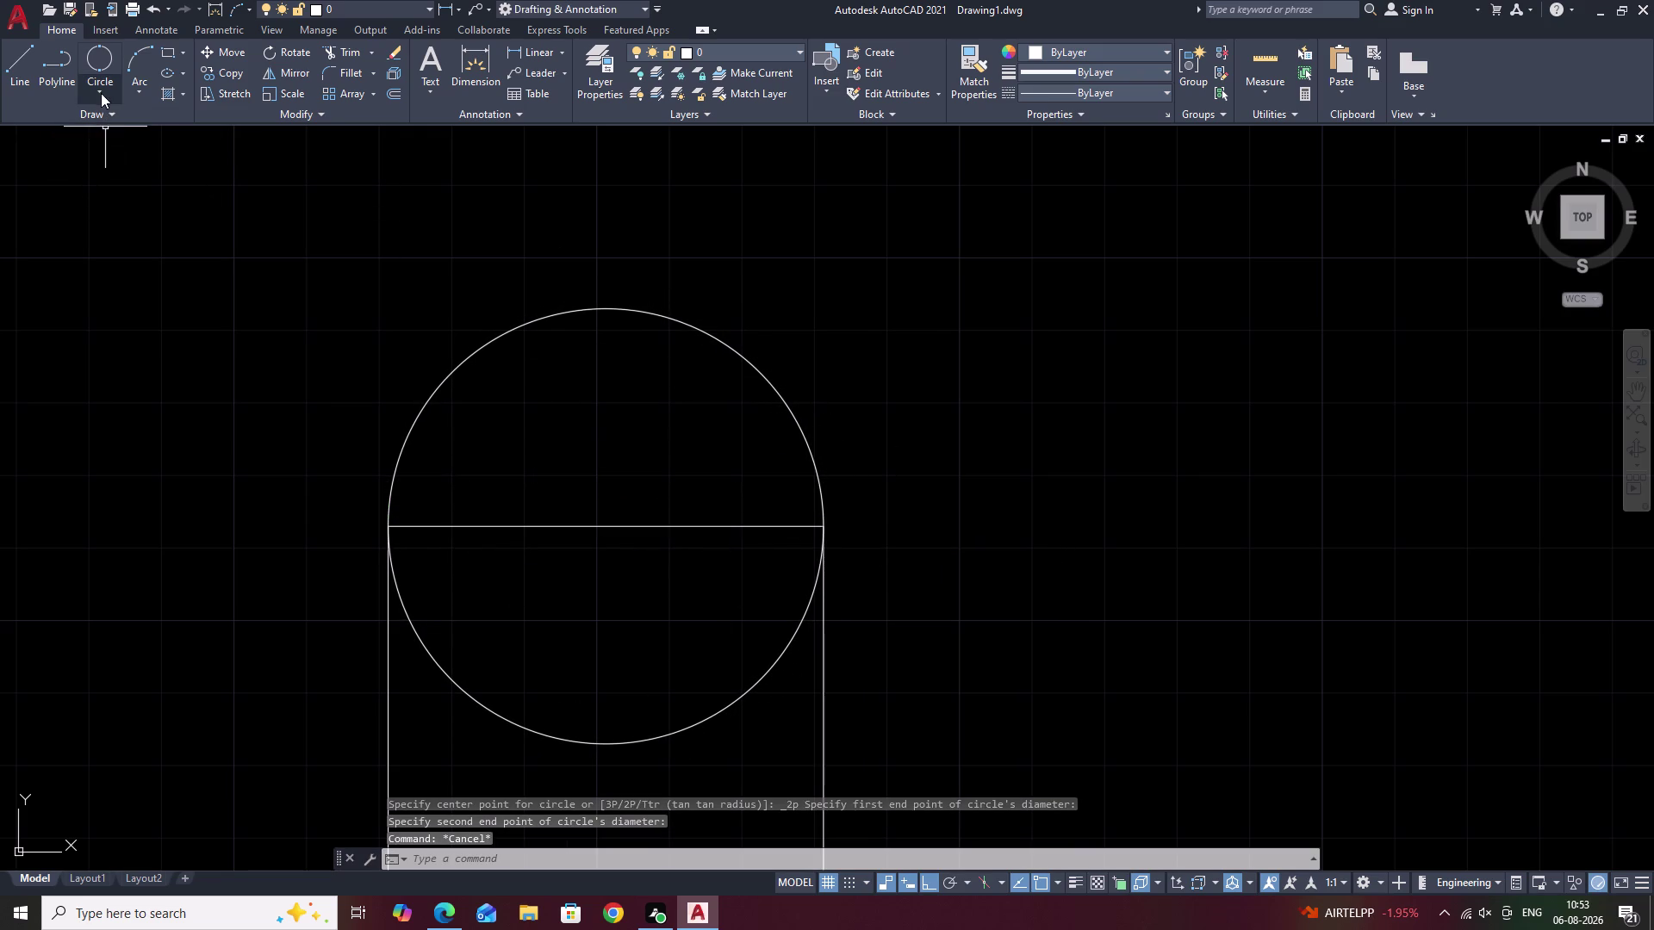
Draw a circle centred on the cap's top point, passing through the post corners.
click(101, 91)
click(124, 129)
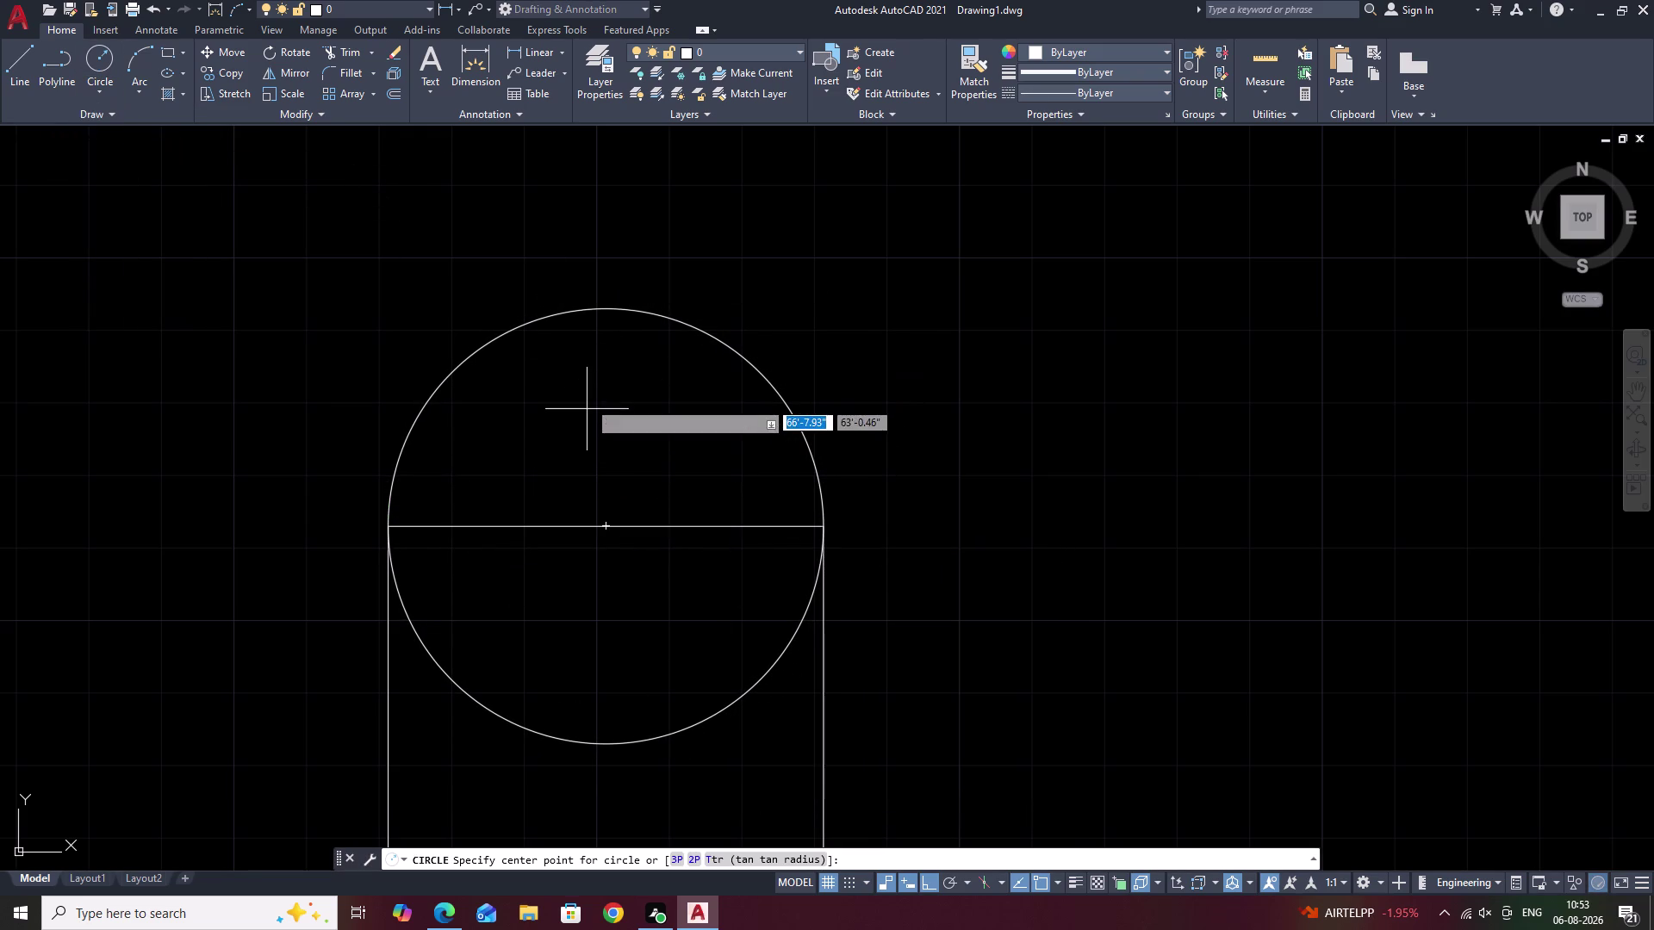
click(605, 312)
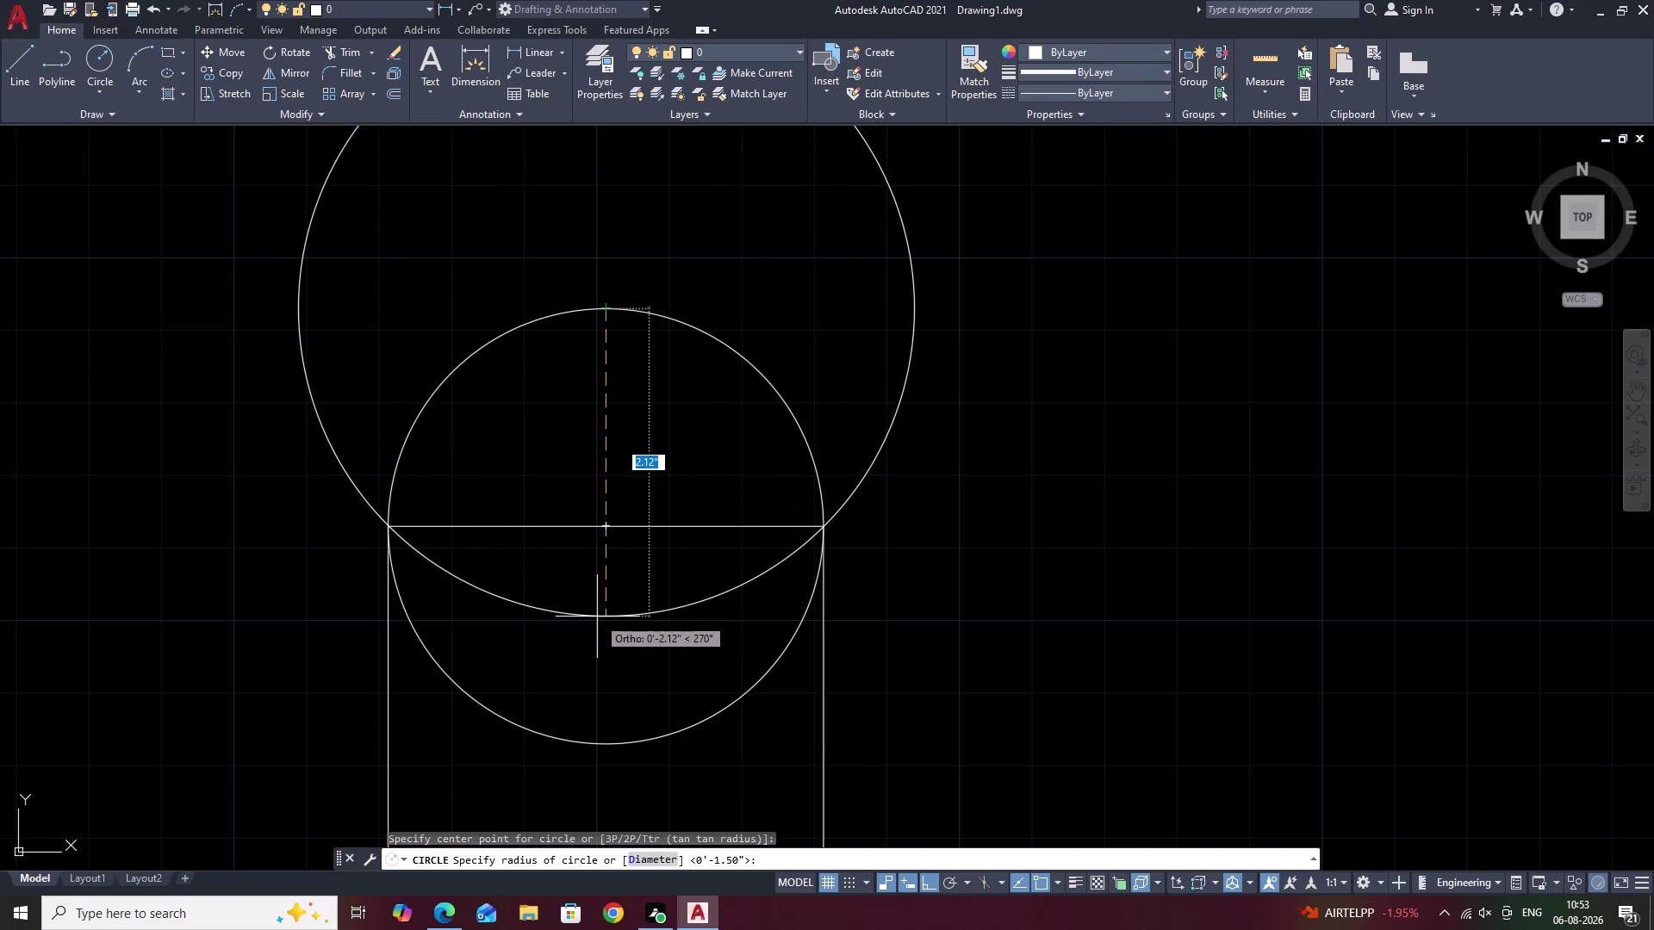
click(597, 617)
key(Escape)
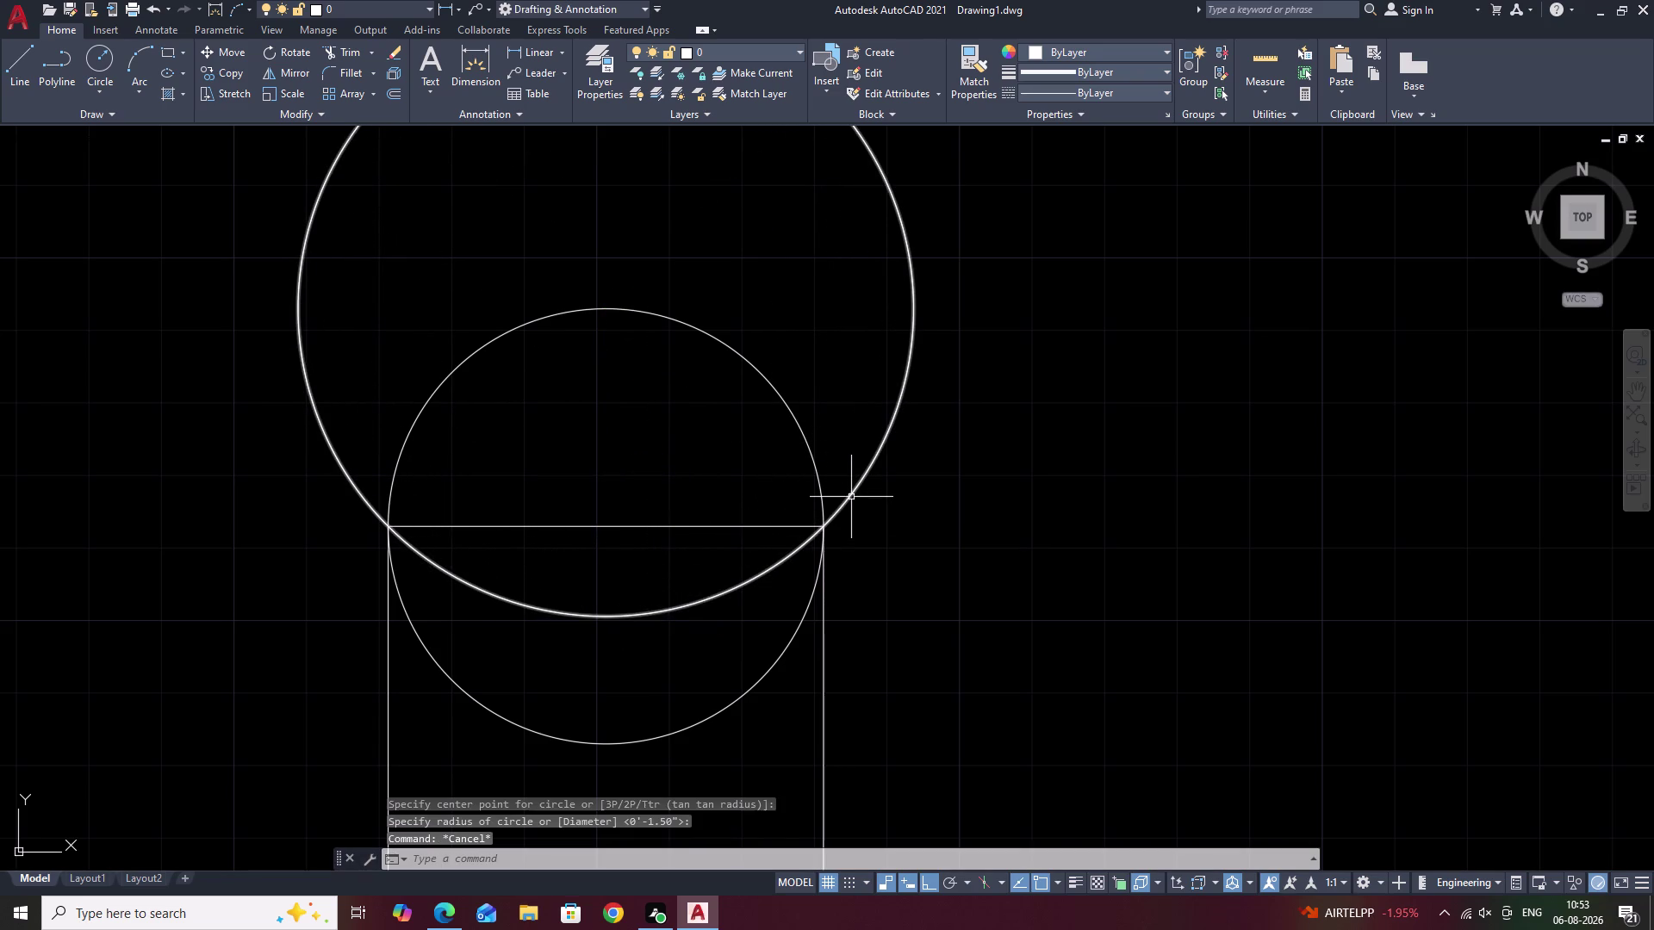
Fence-trim the large circle's upper arc and remove the small circle's lower half.
text(TR)
key(space)
drag(929, 291, 917, 302)
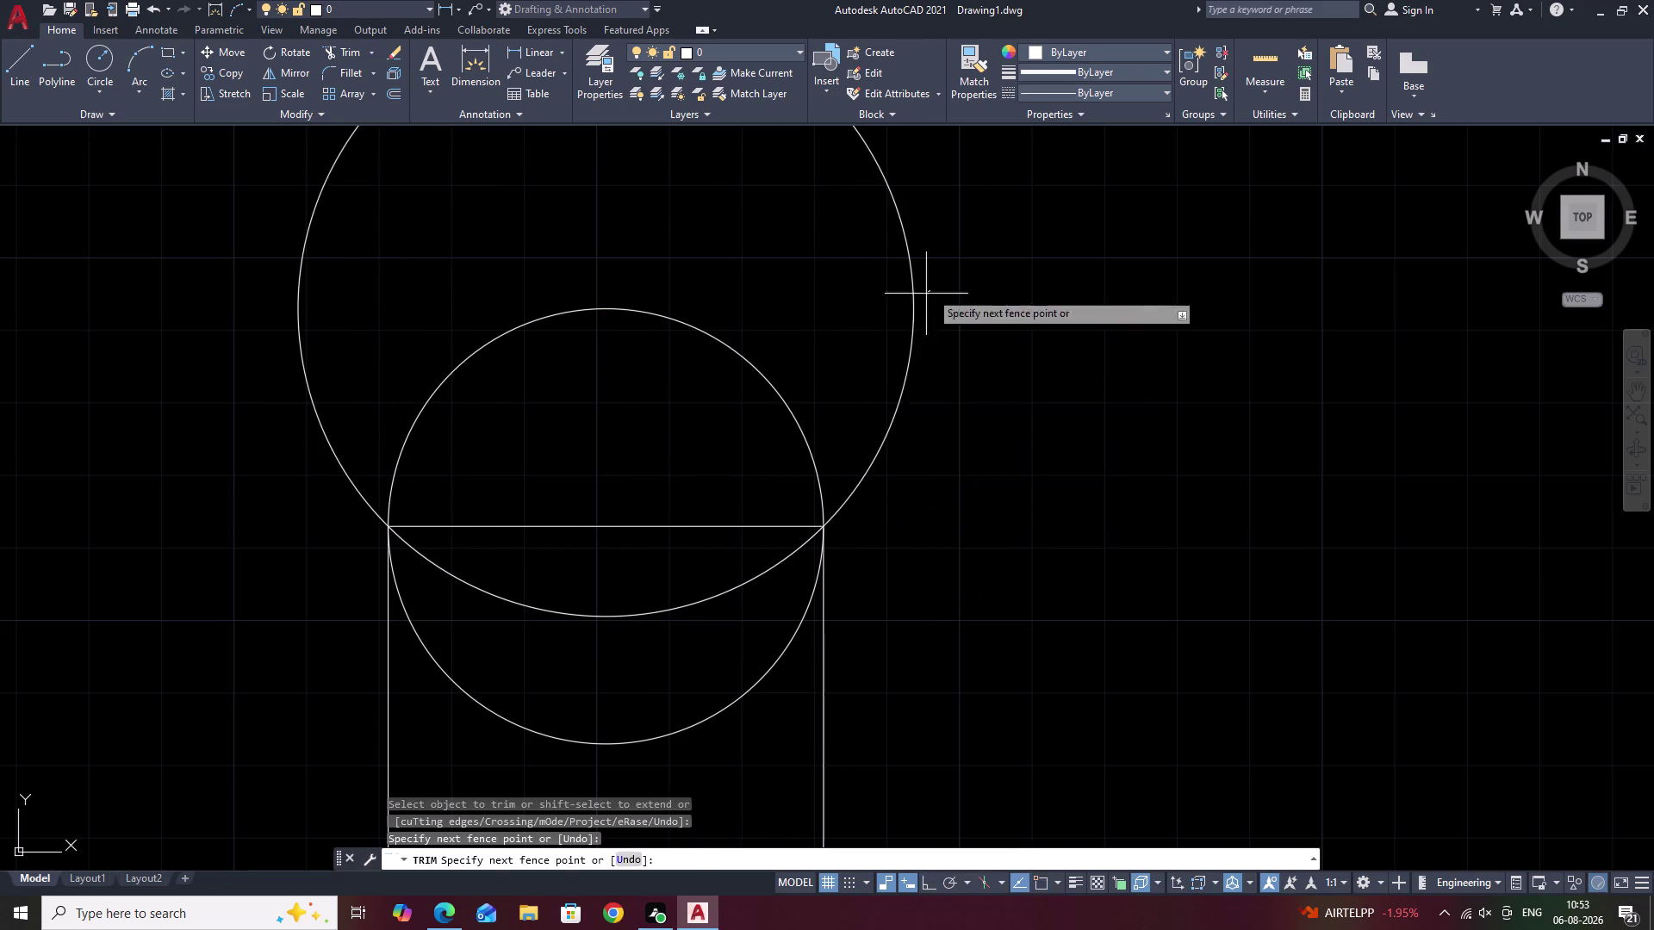
drag(916, 302, 880, 336)
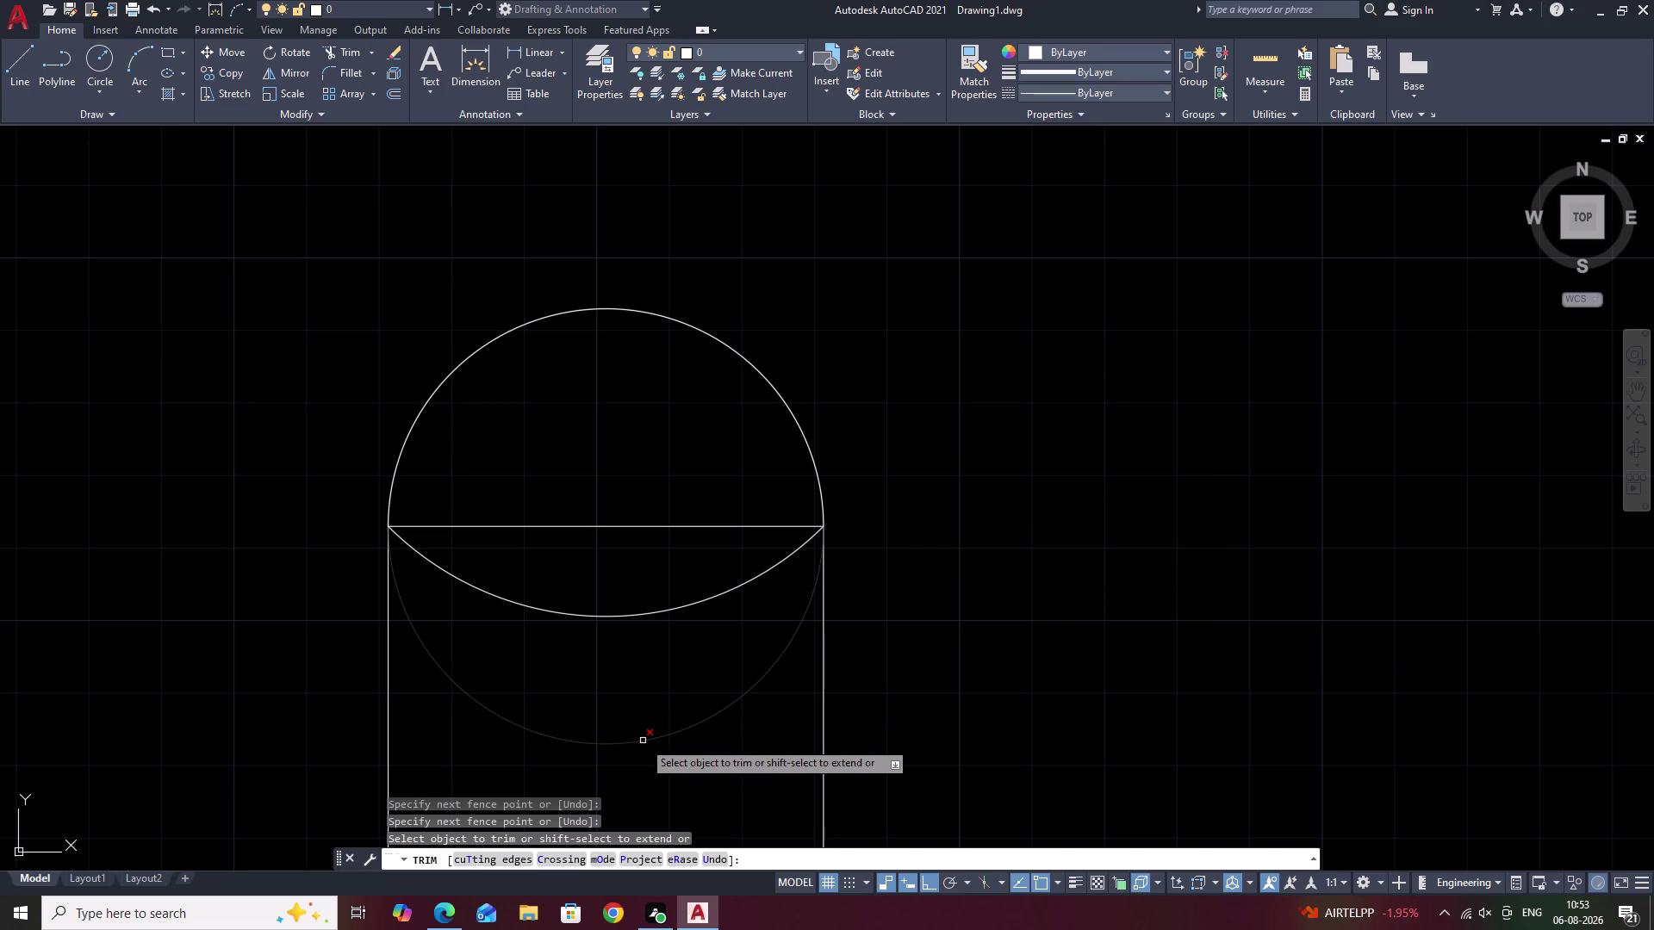
click(642, 740)
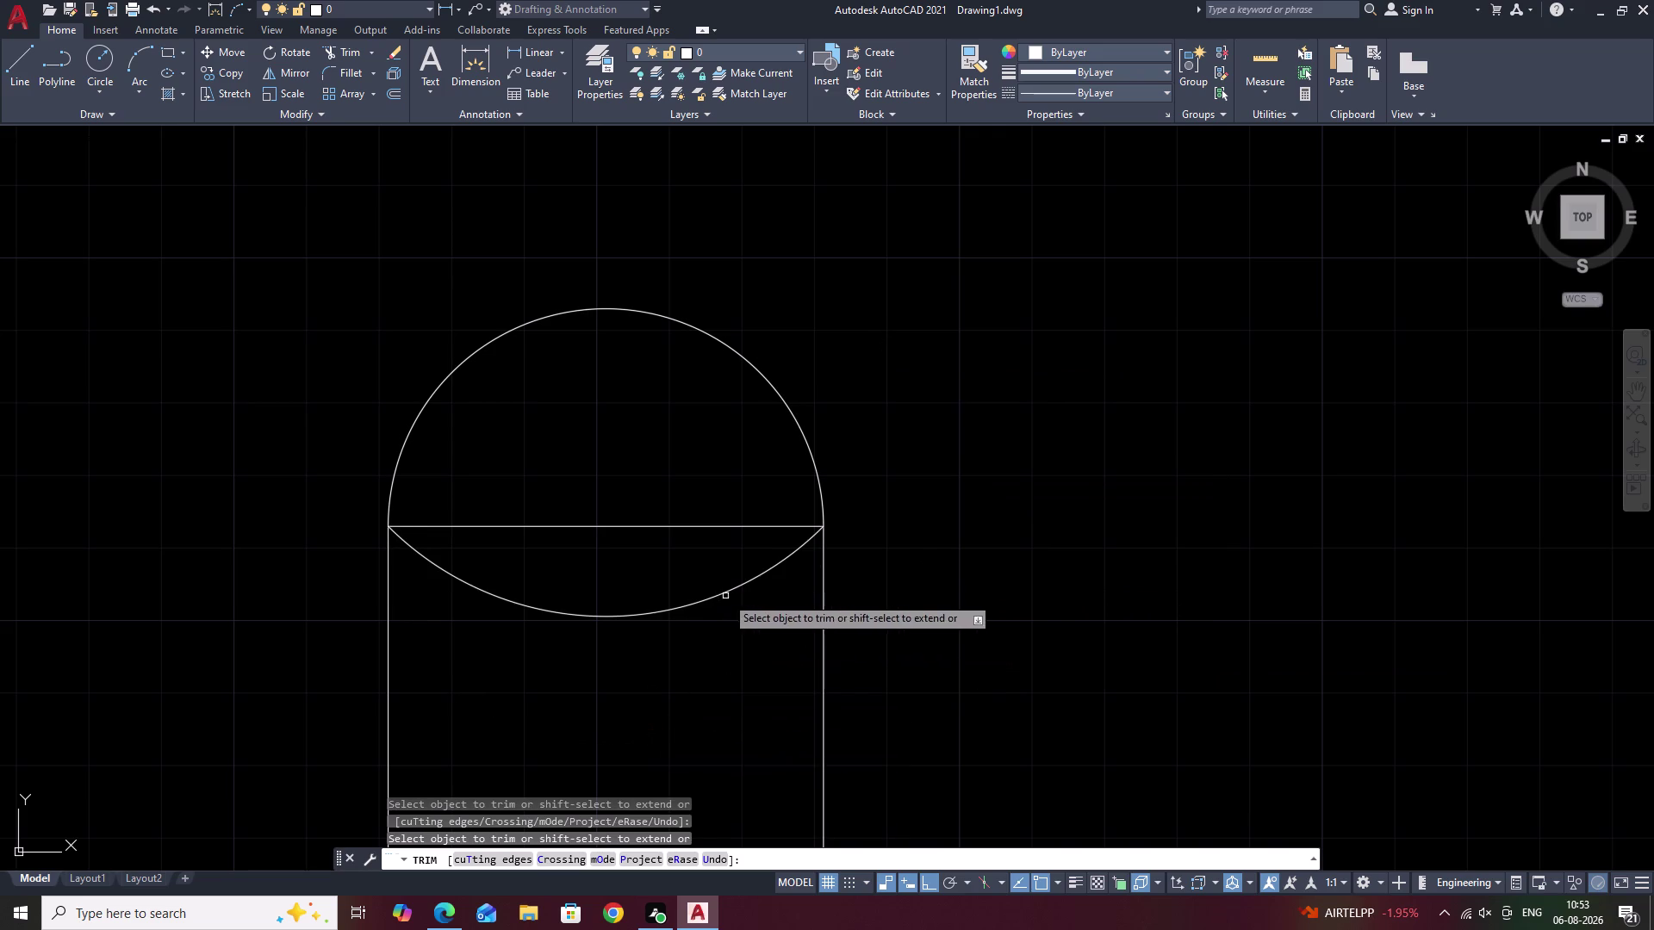
key(Escape)
Try offsetting the curved underside by 2, then cancel.
text(O)
key(space)
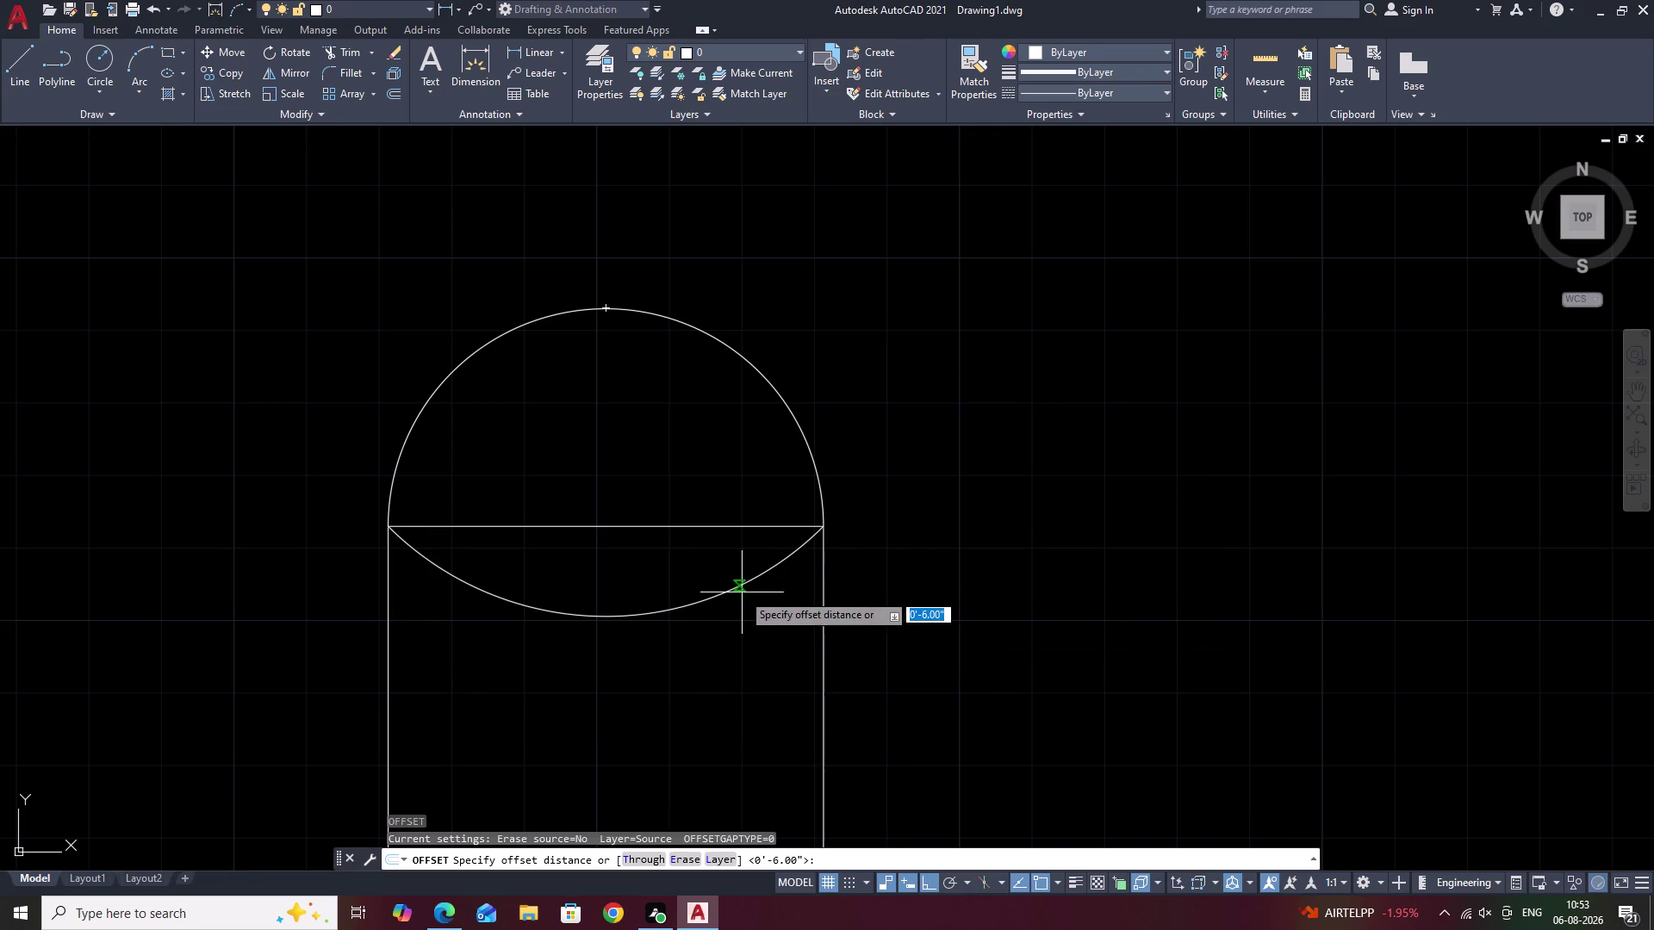
text(2)
key(space)
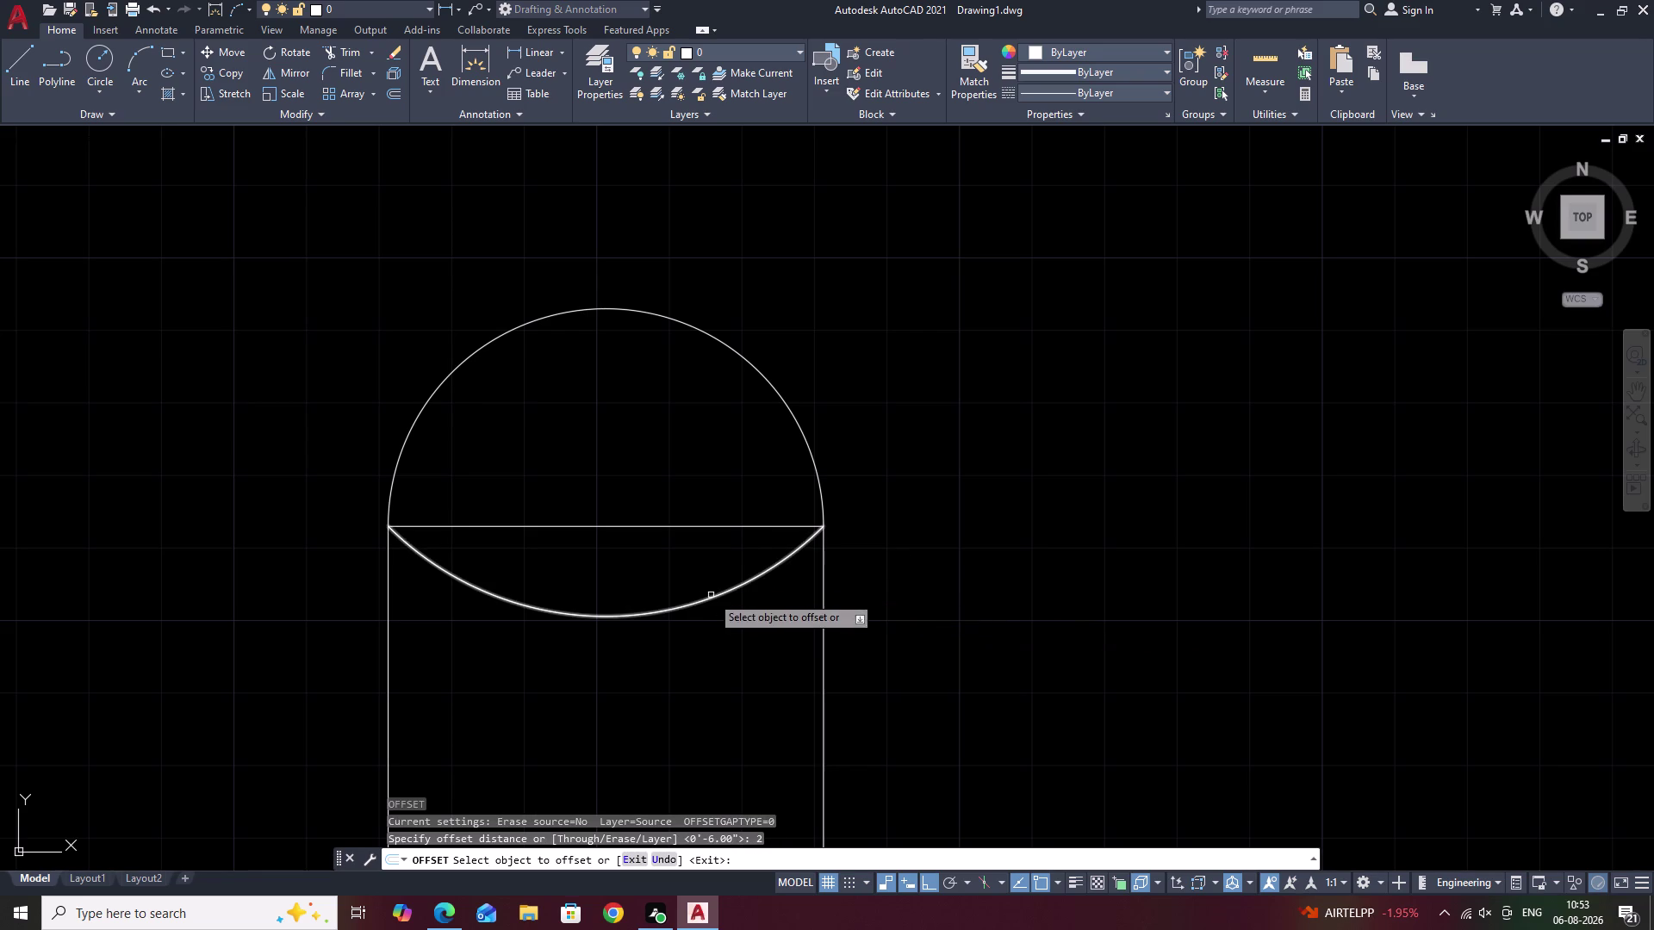
click(710, 598)
scroll(down, 3)
scroll(down, 3)
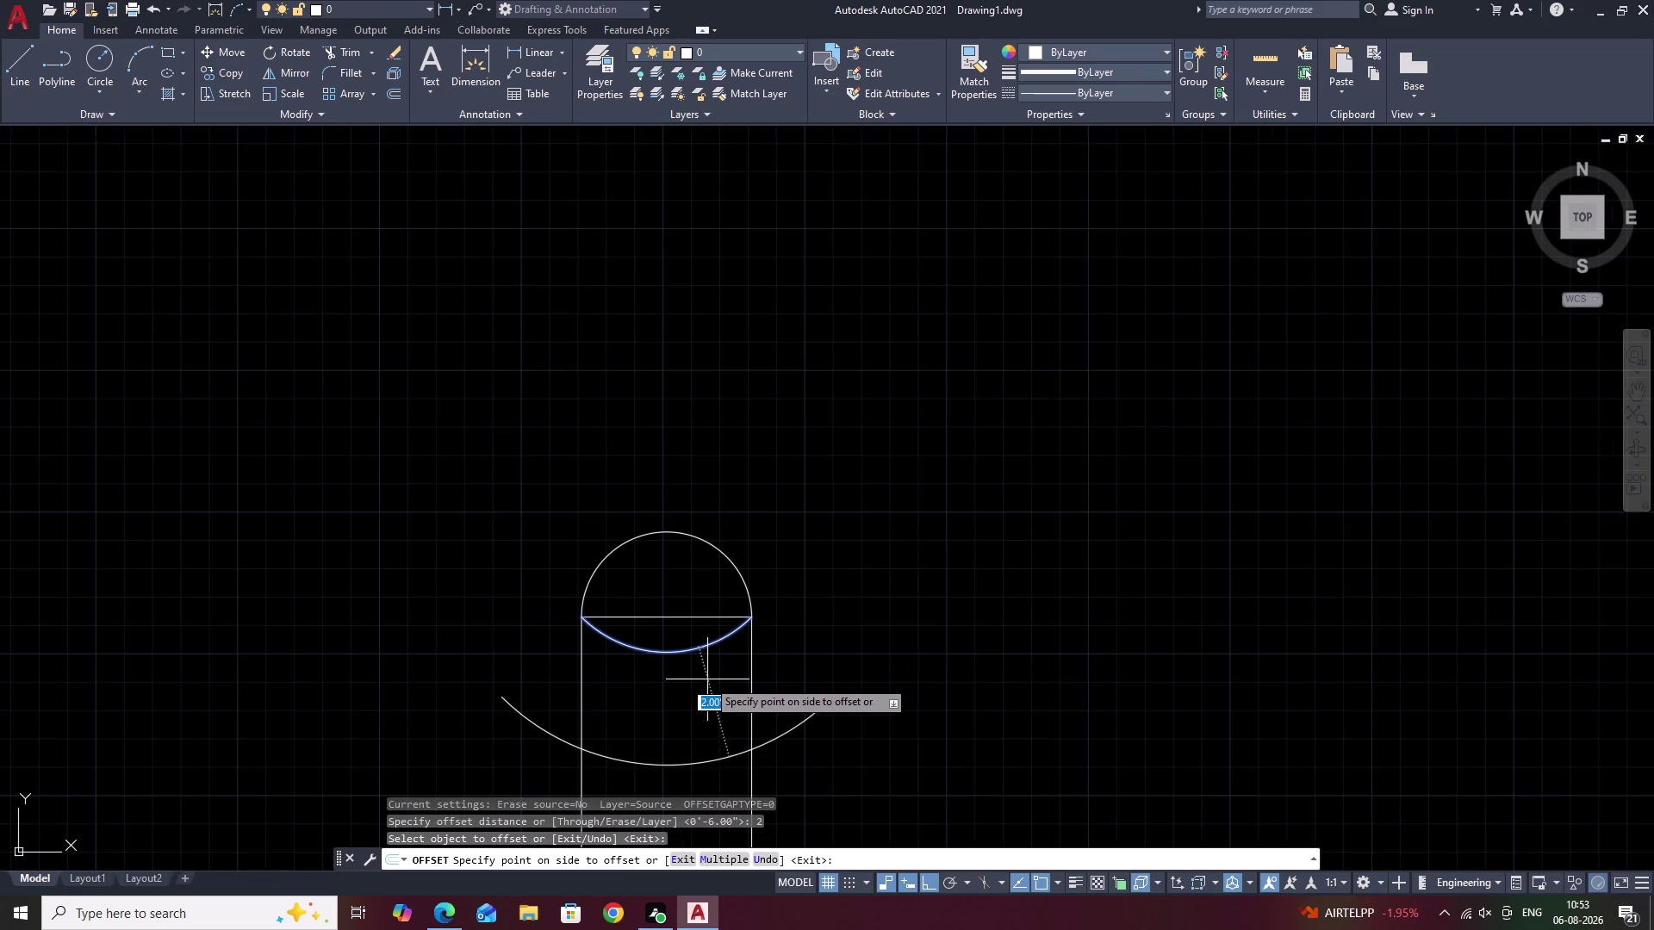
middle_drag(707, 679, 711, 661)
key(Escape)
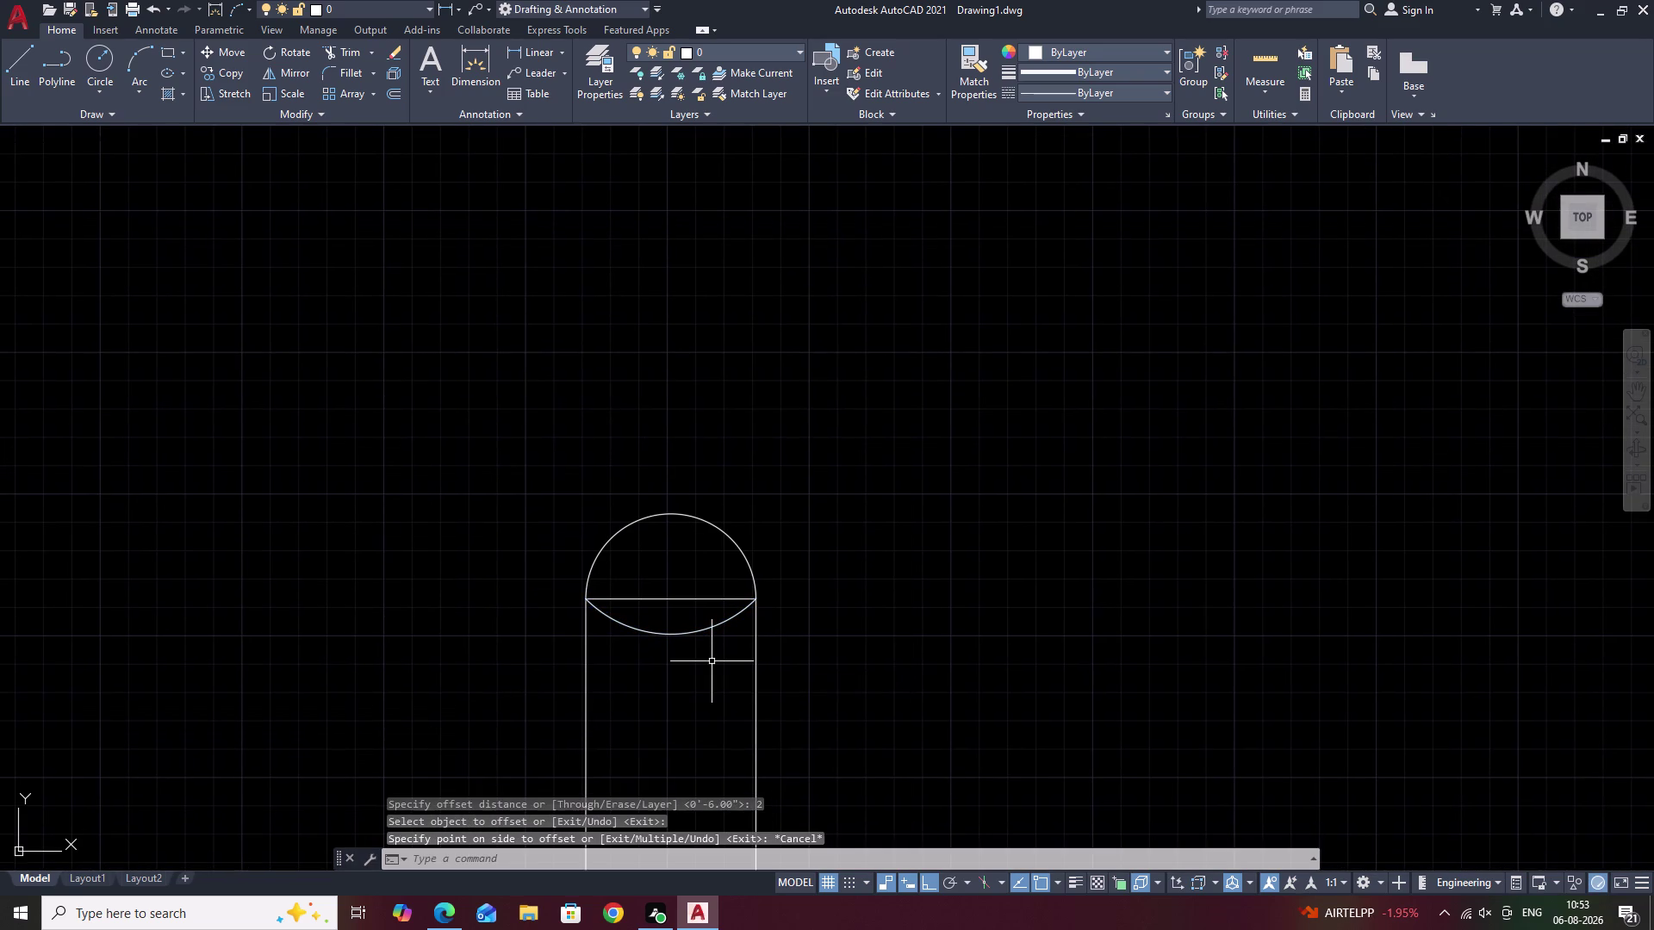
Offset the lower arc 1 unit downward.
text(O)
key(space)
key(1)
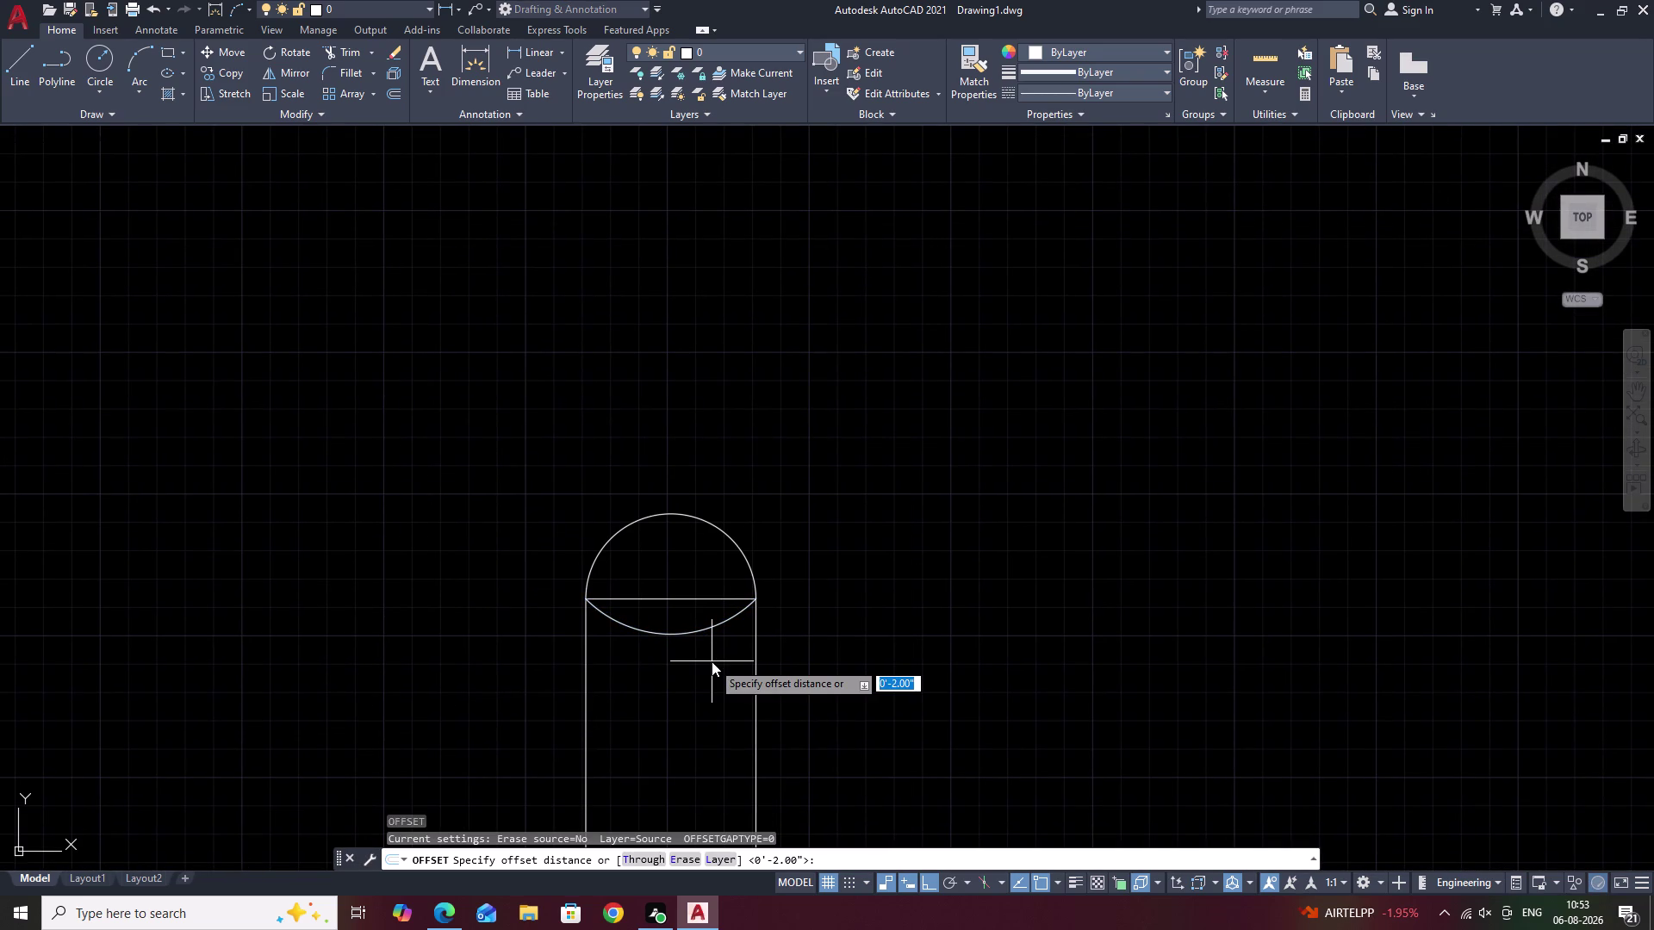
key(space)
click(703, 634)
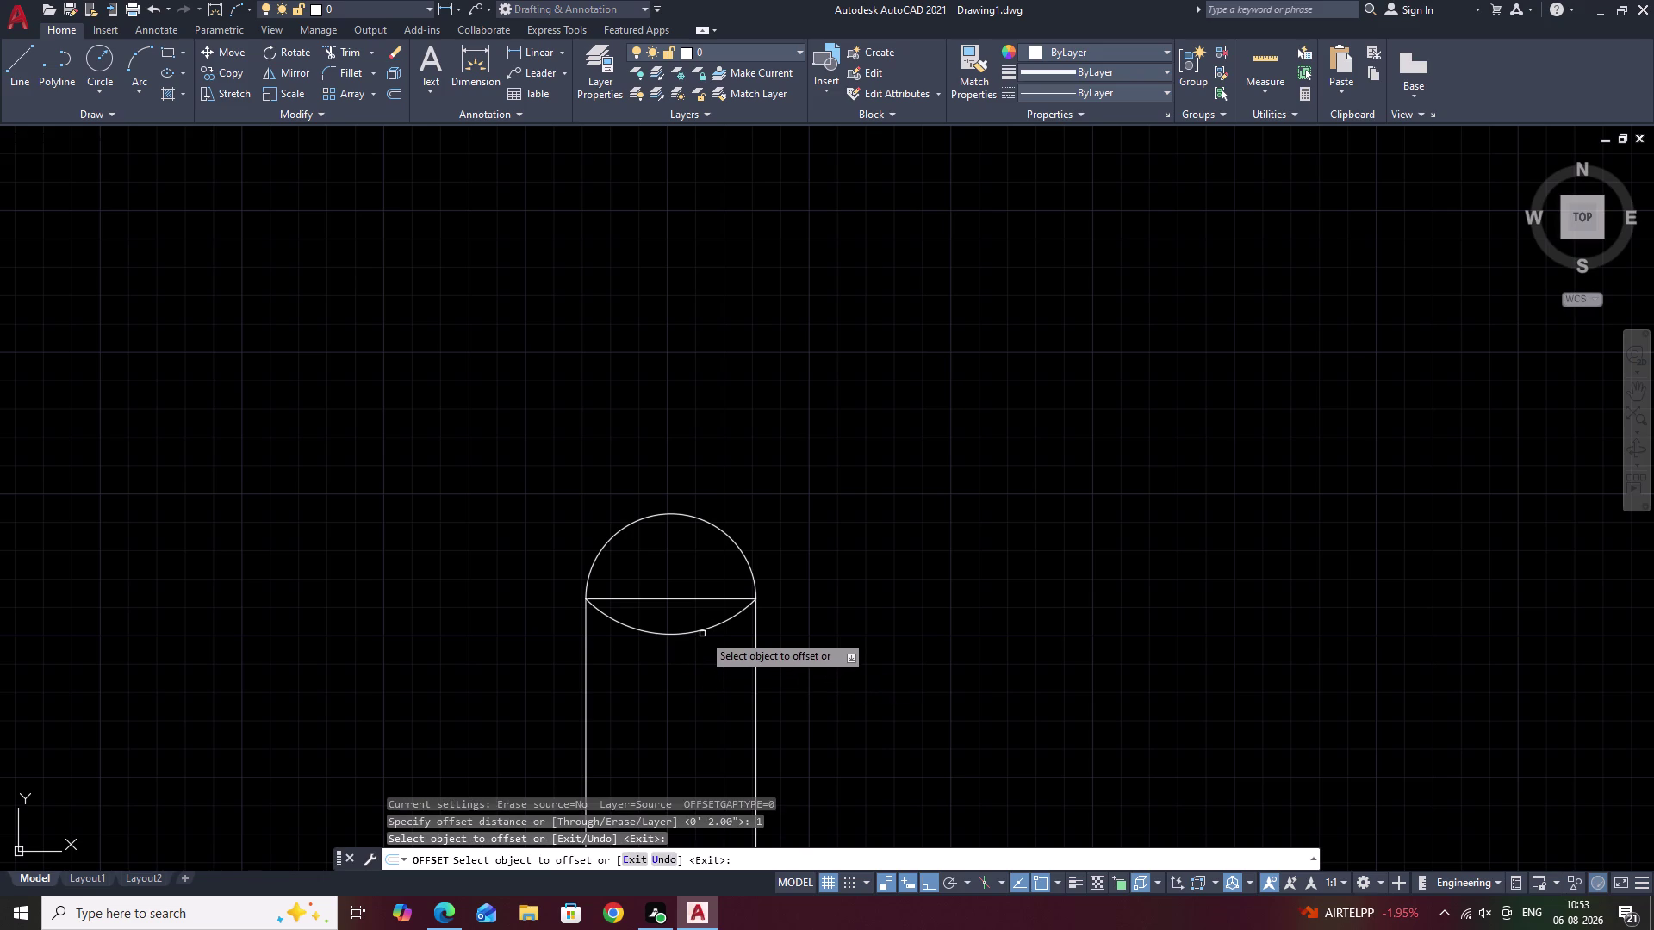
click(698, 631)
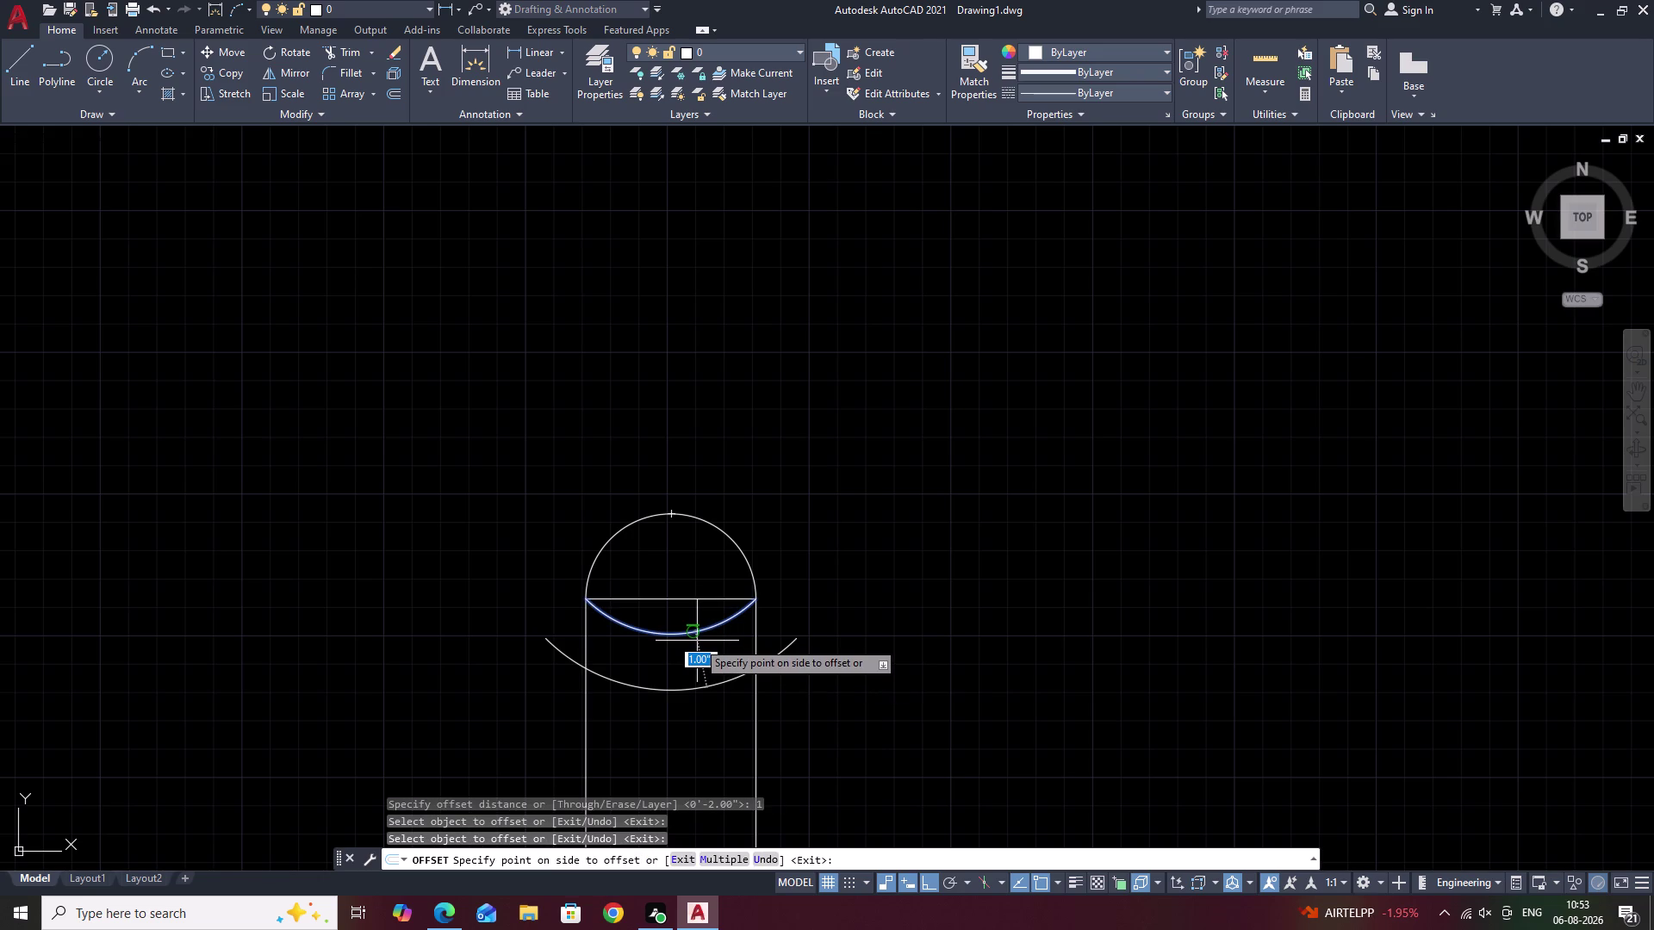
click(698, 643)
key(Escape)
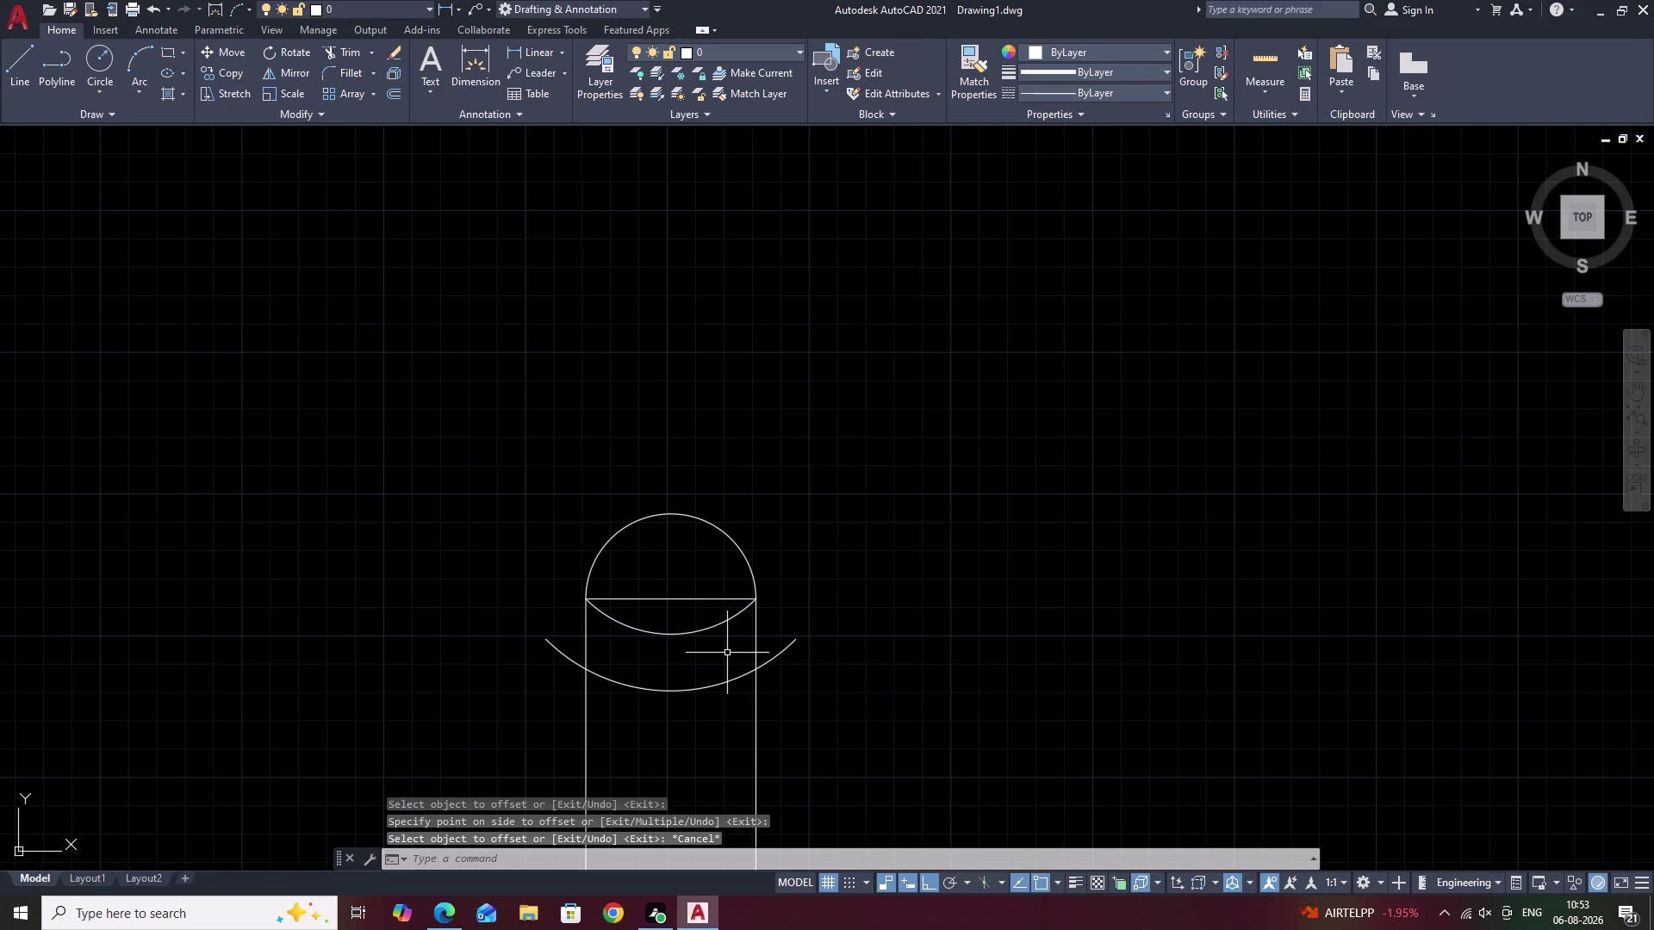
Trim both overhanging ends of the new arc at the post sides.
text(TR)
key(space)
drag(774, 644, 787, 676)
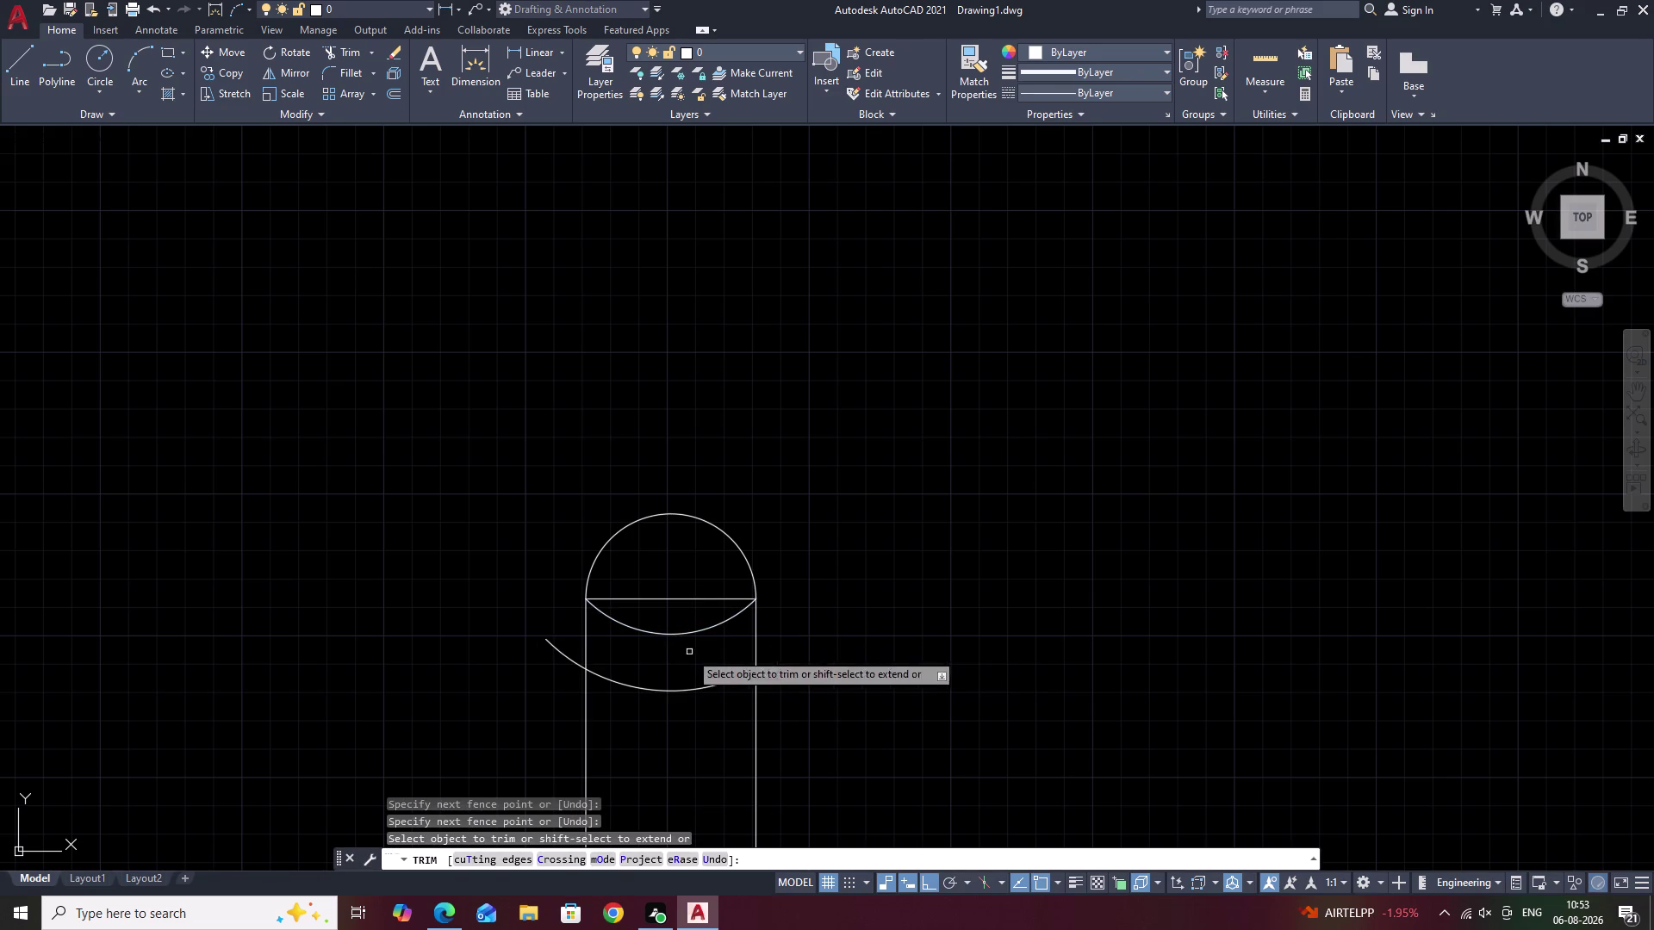
drag(546, 638, 541, 672)
key(Escape)
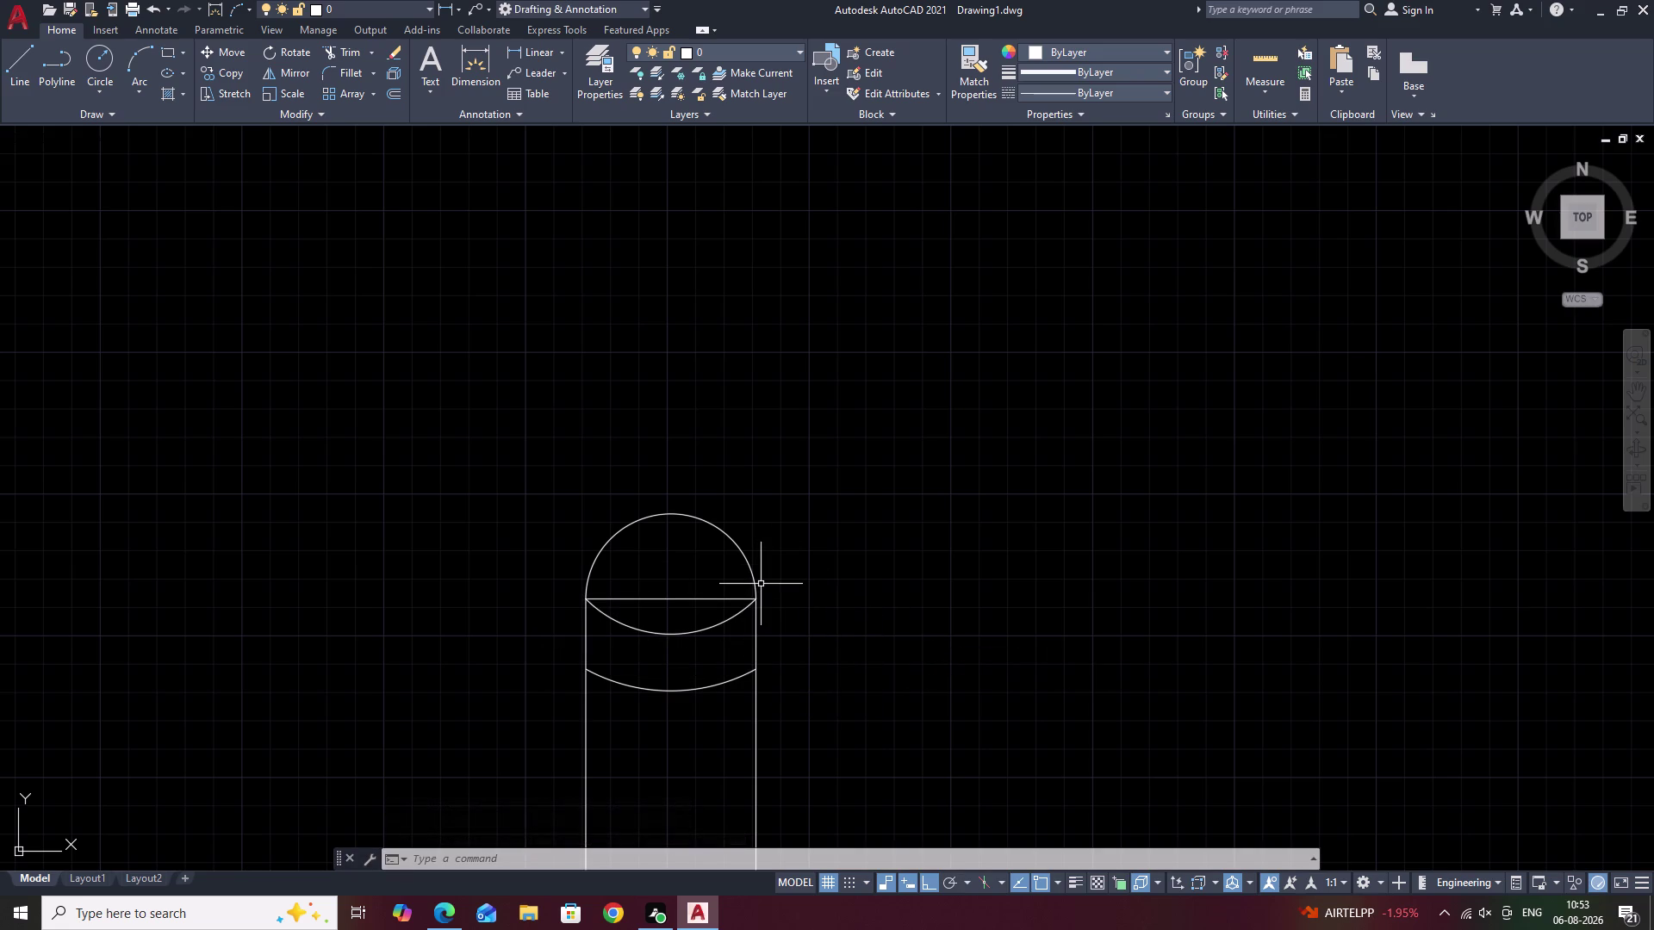
click(740, 546)
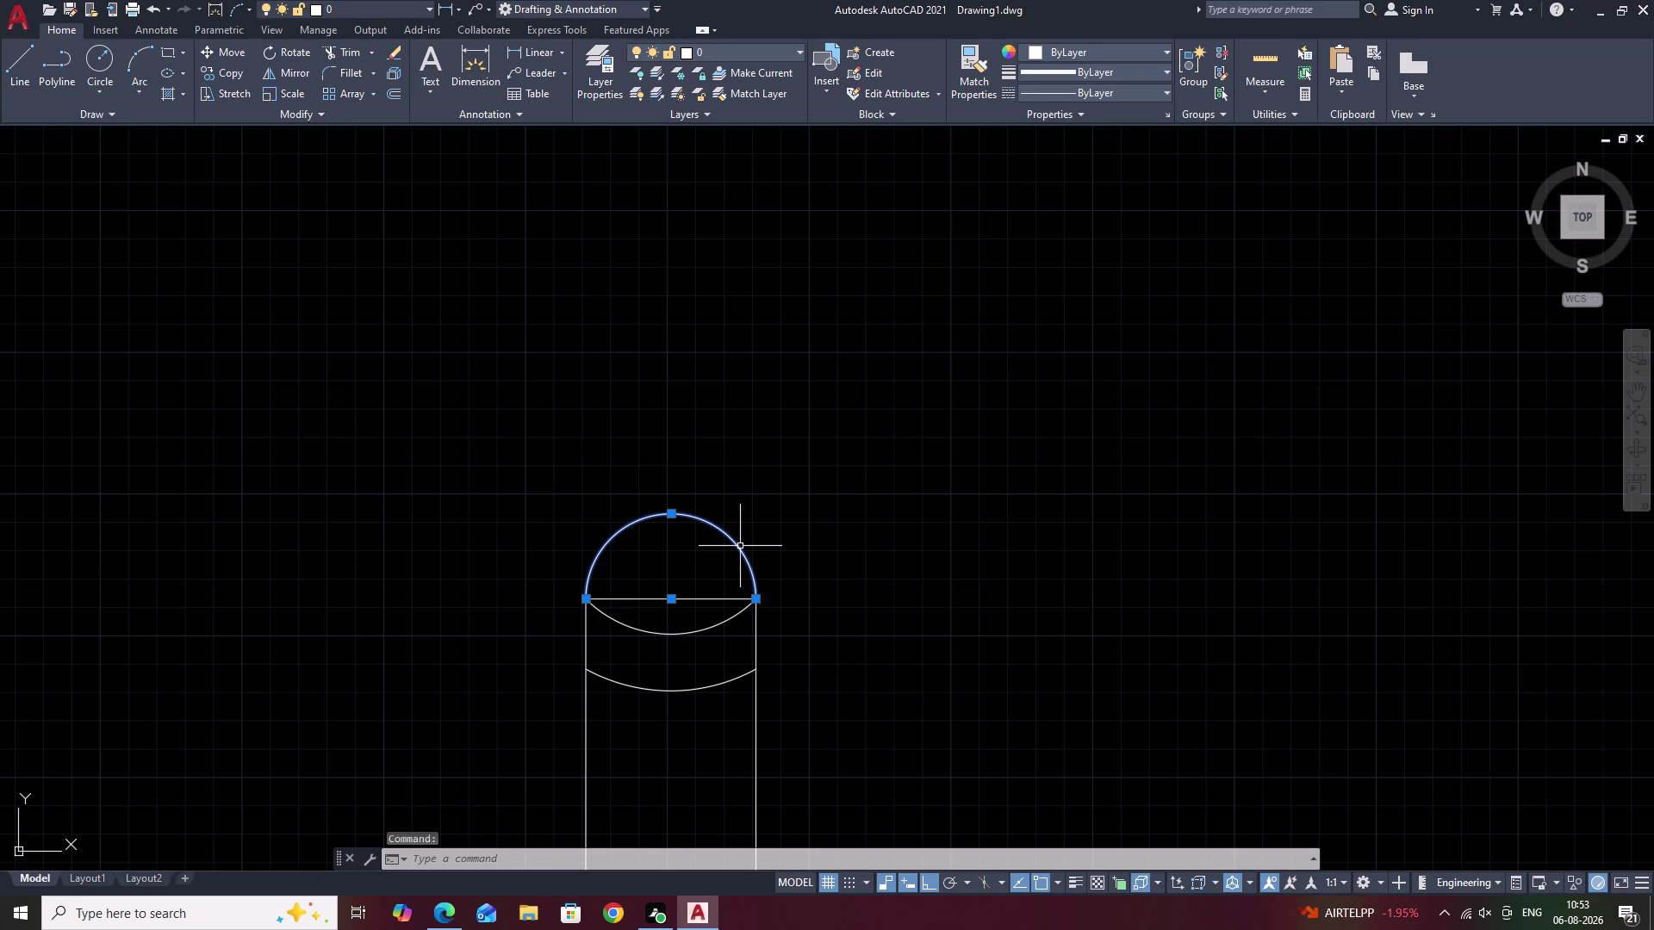
Erase the half-circle cap and draw a test circle centred on the post top.
text(E)
key(space)
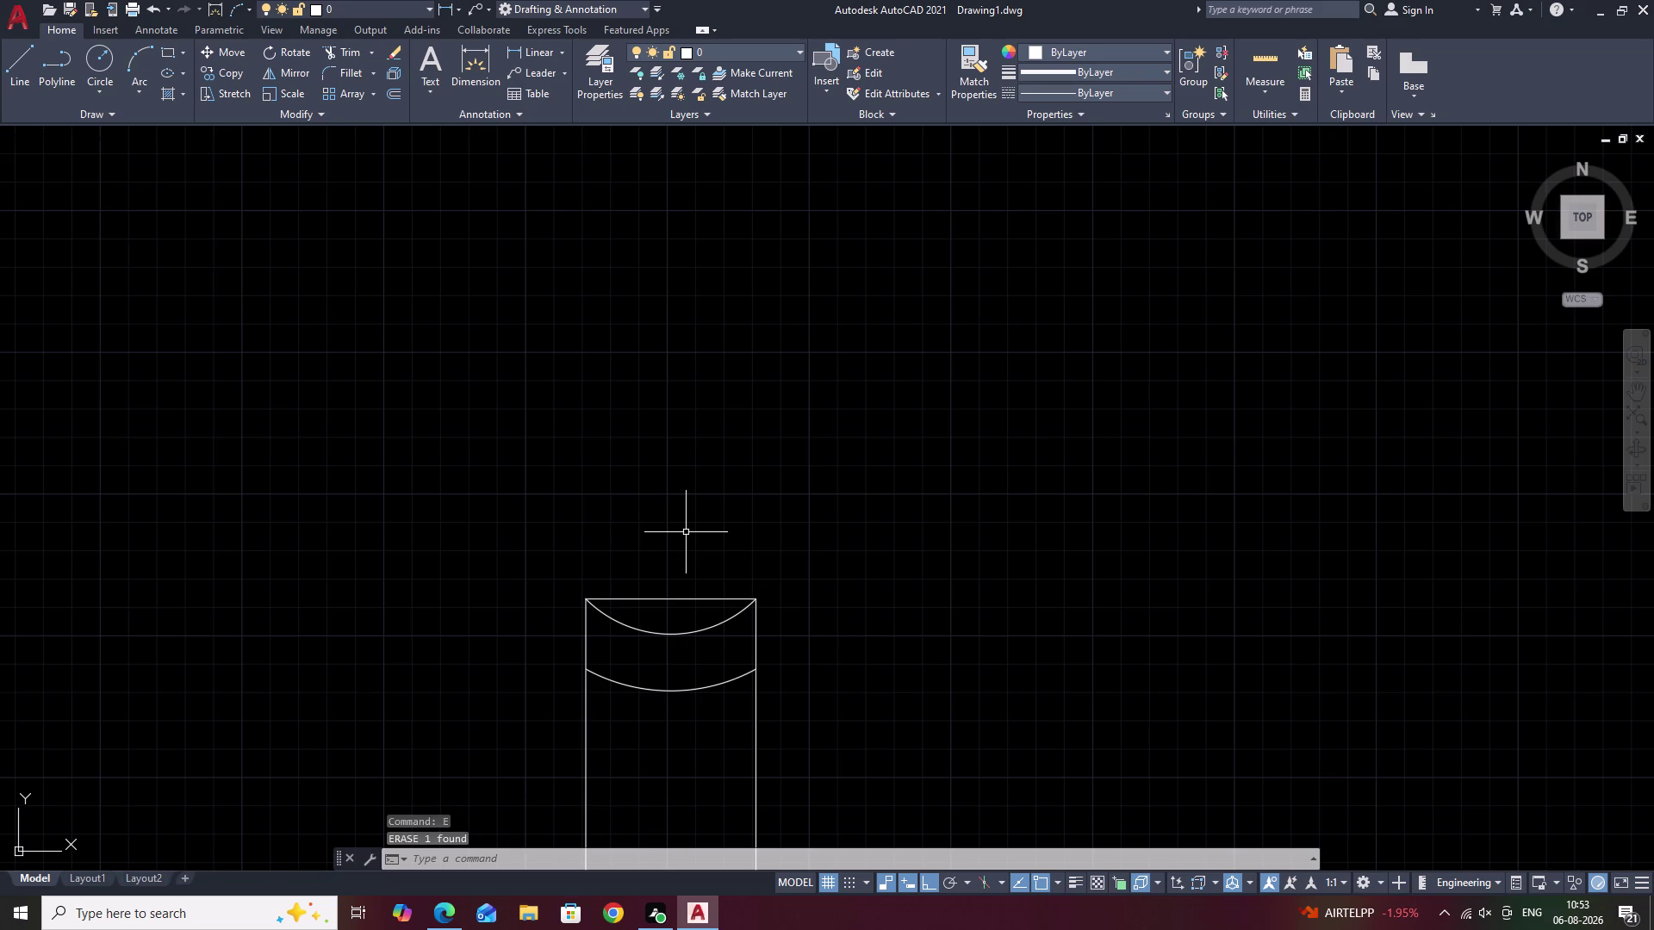
text(C)
key(space)
click(667, 594)
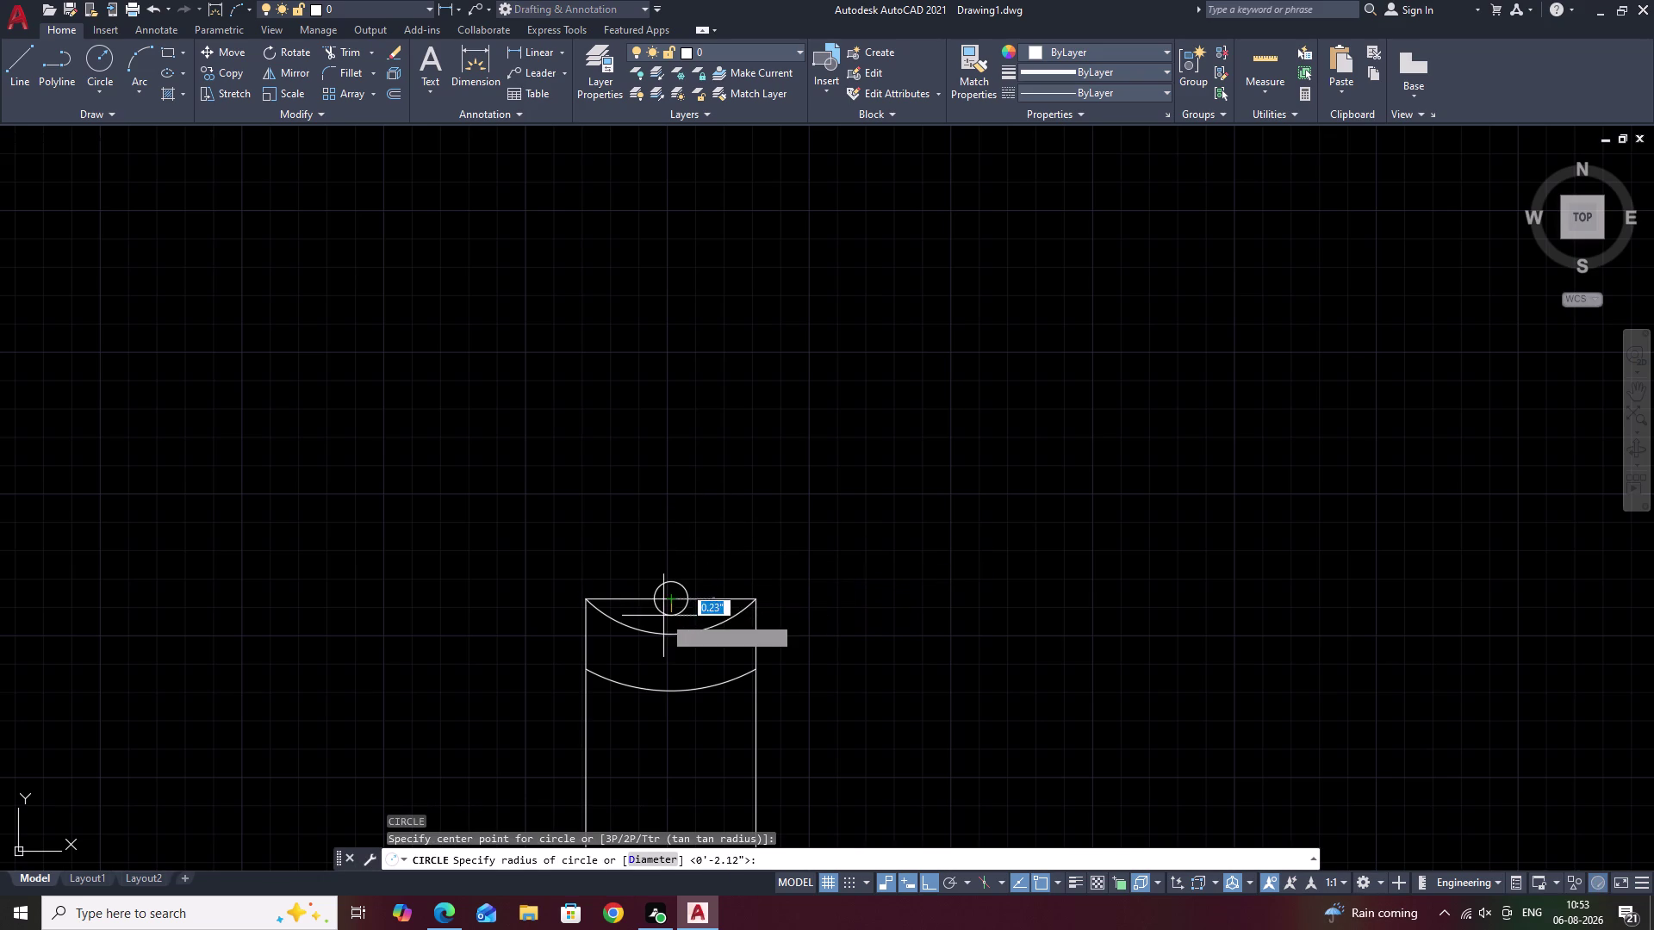
click(665, 685)
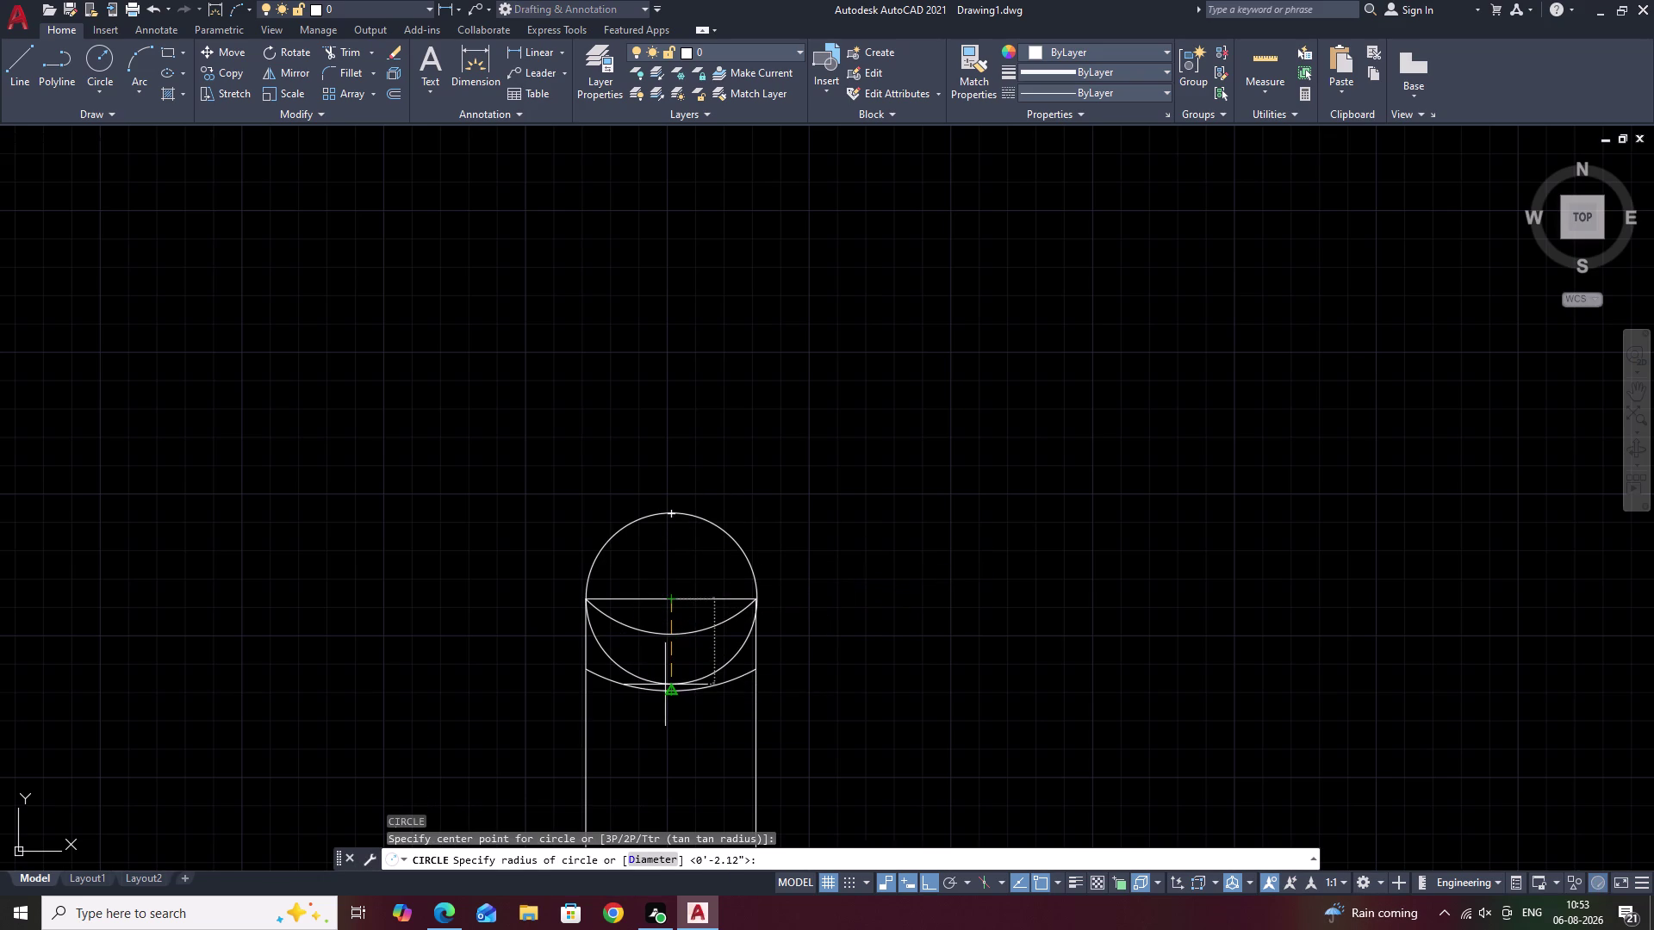
click(755, 567)
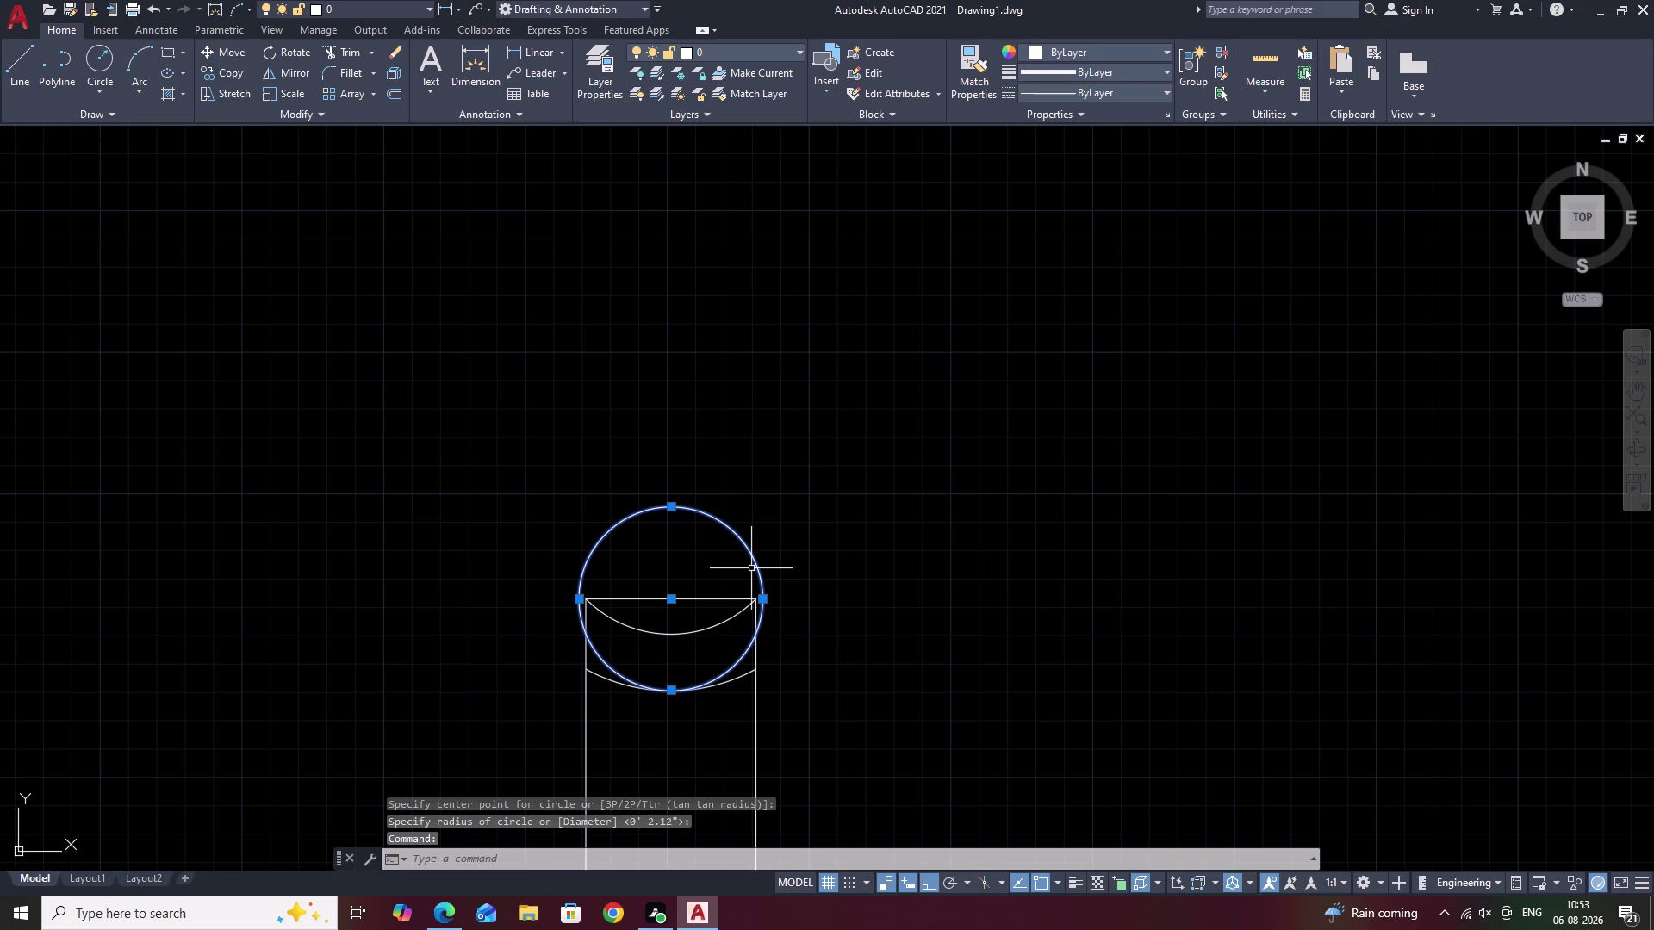
Try moving the test circle twice, cancelling each move with Esc.
text(M)
key(space)
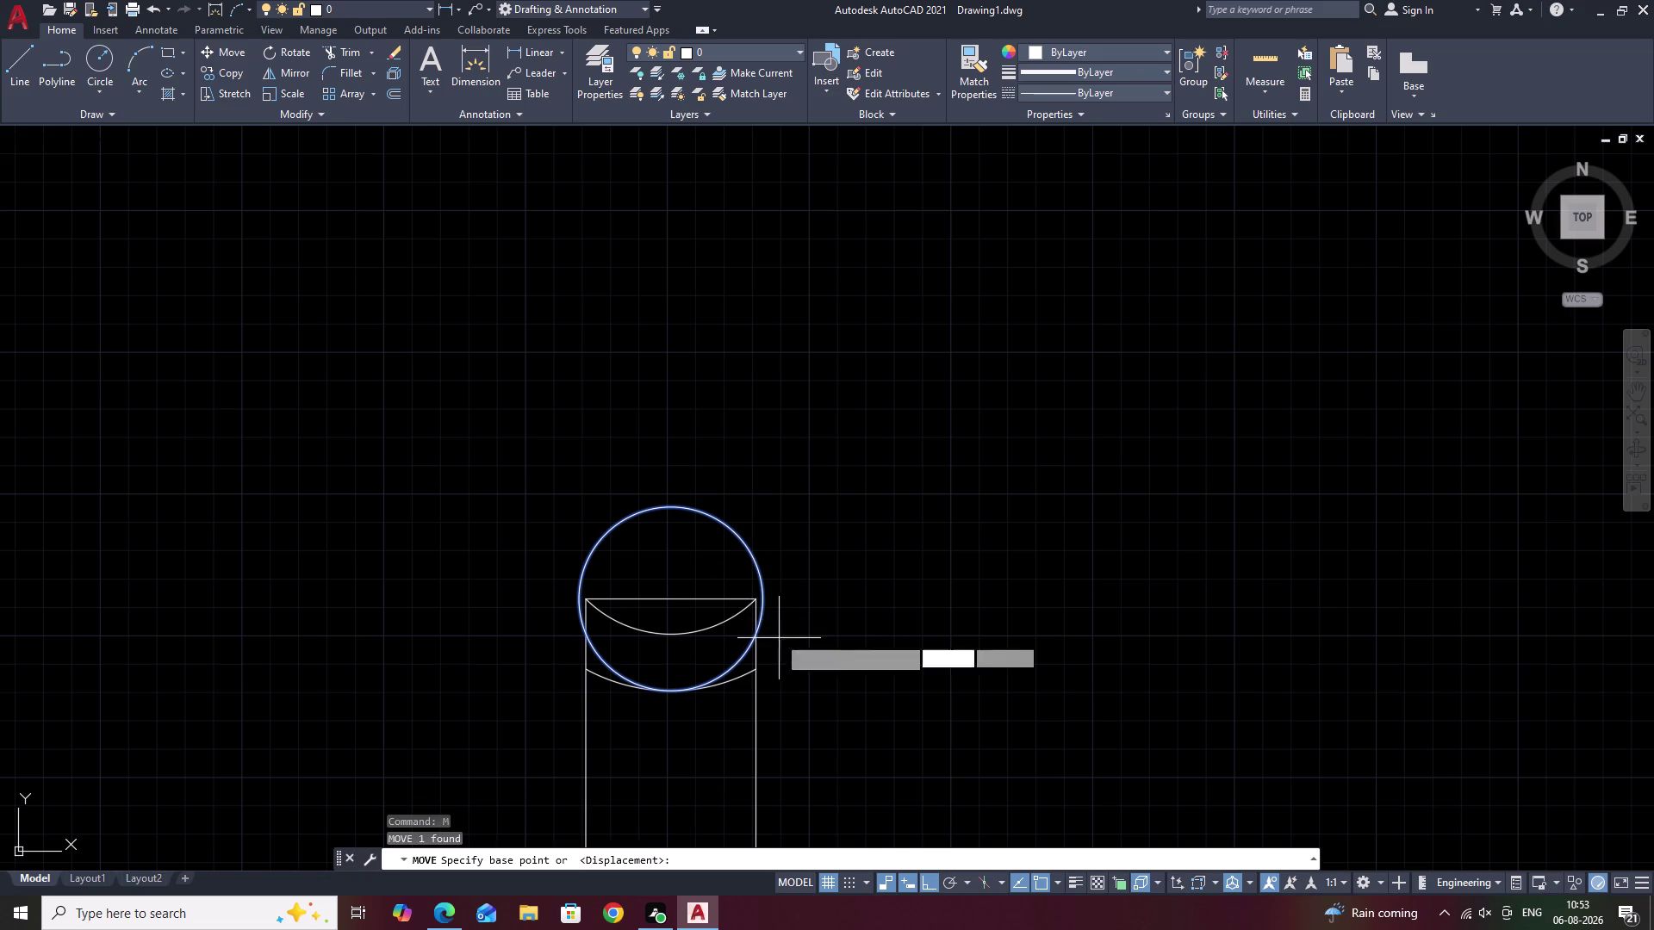
click(673, 691)
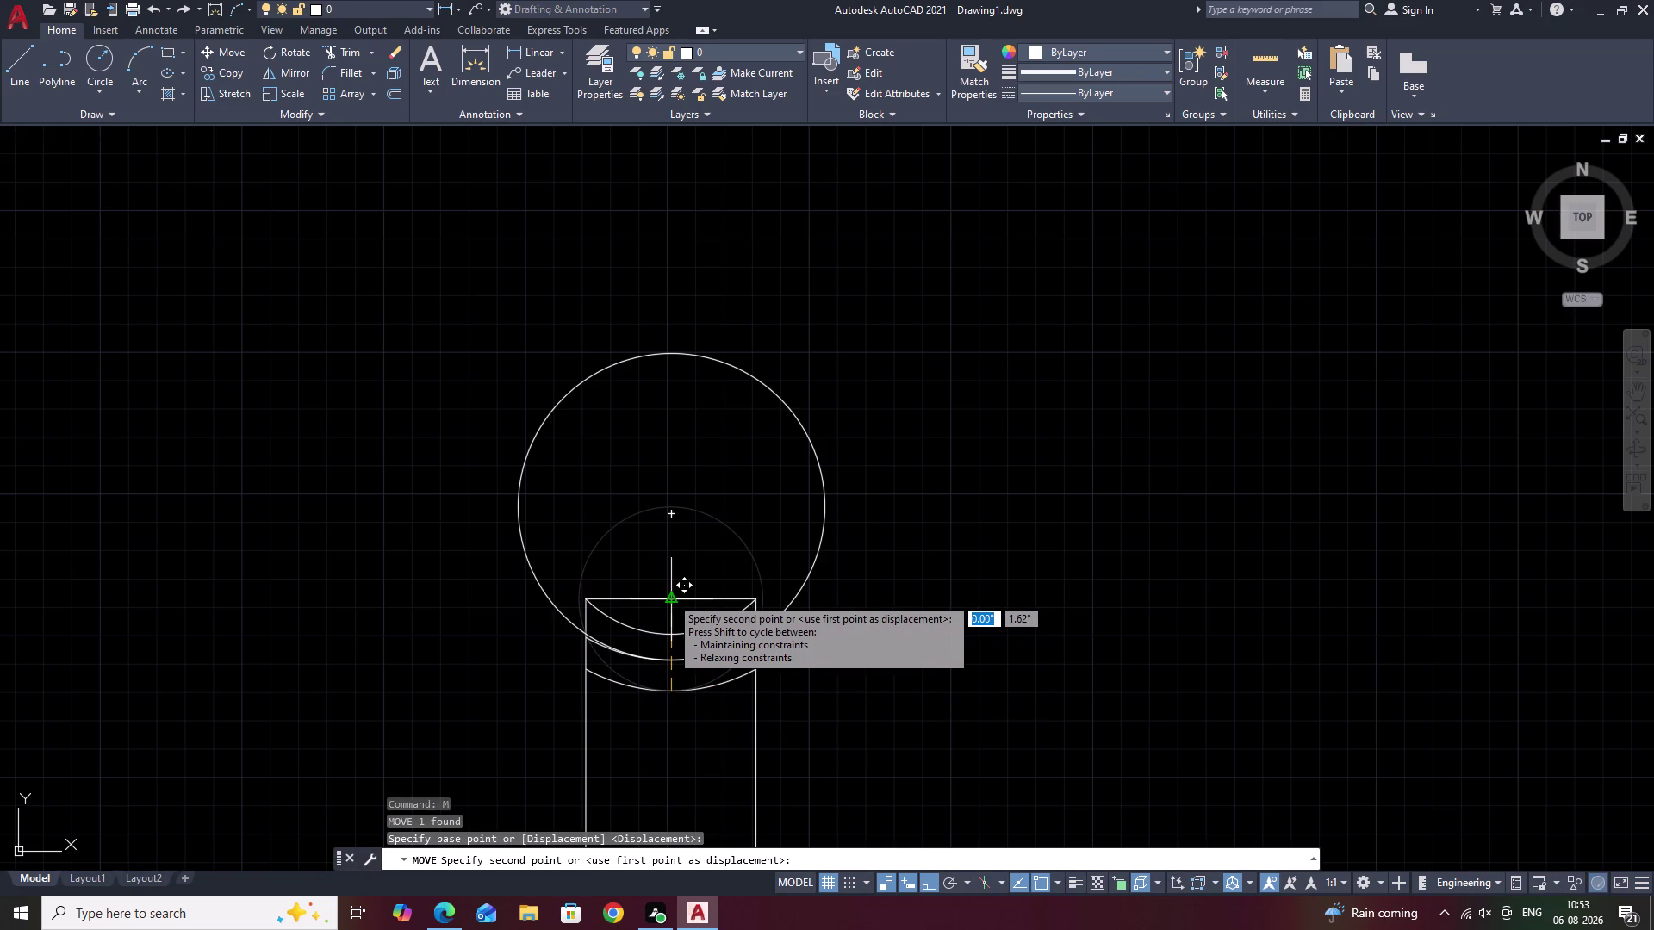
key(Escape)
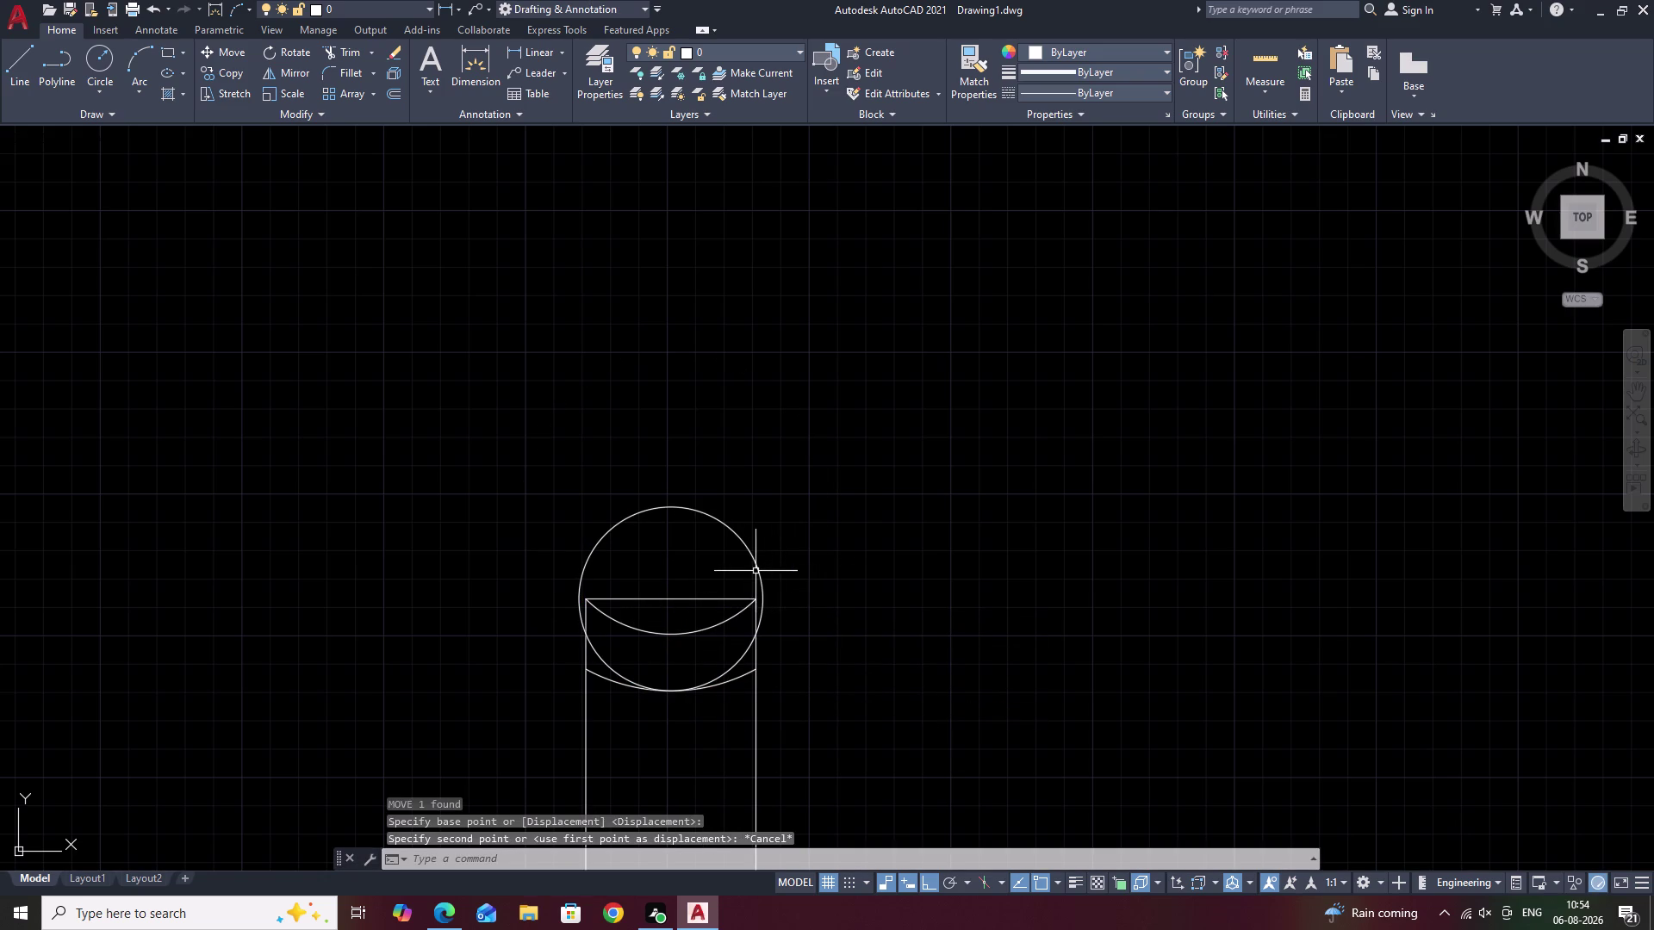
click(755, 571)
key(m)
key(space)
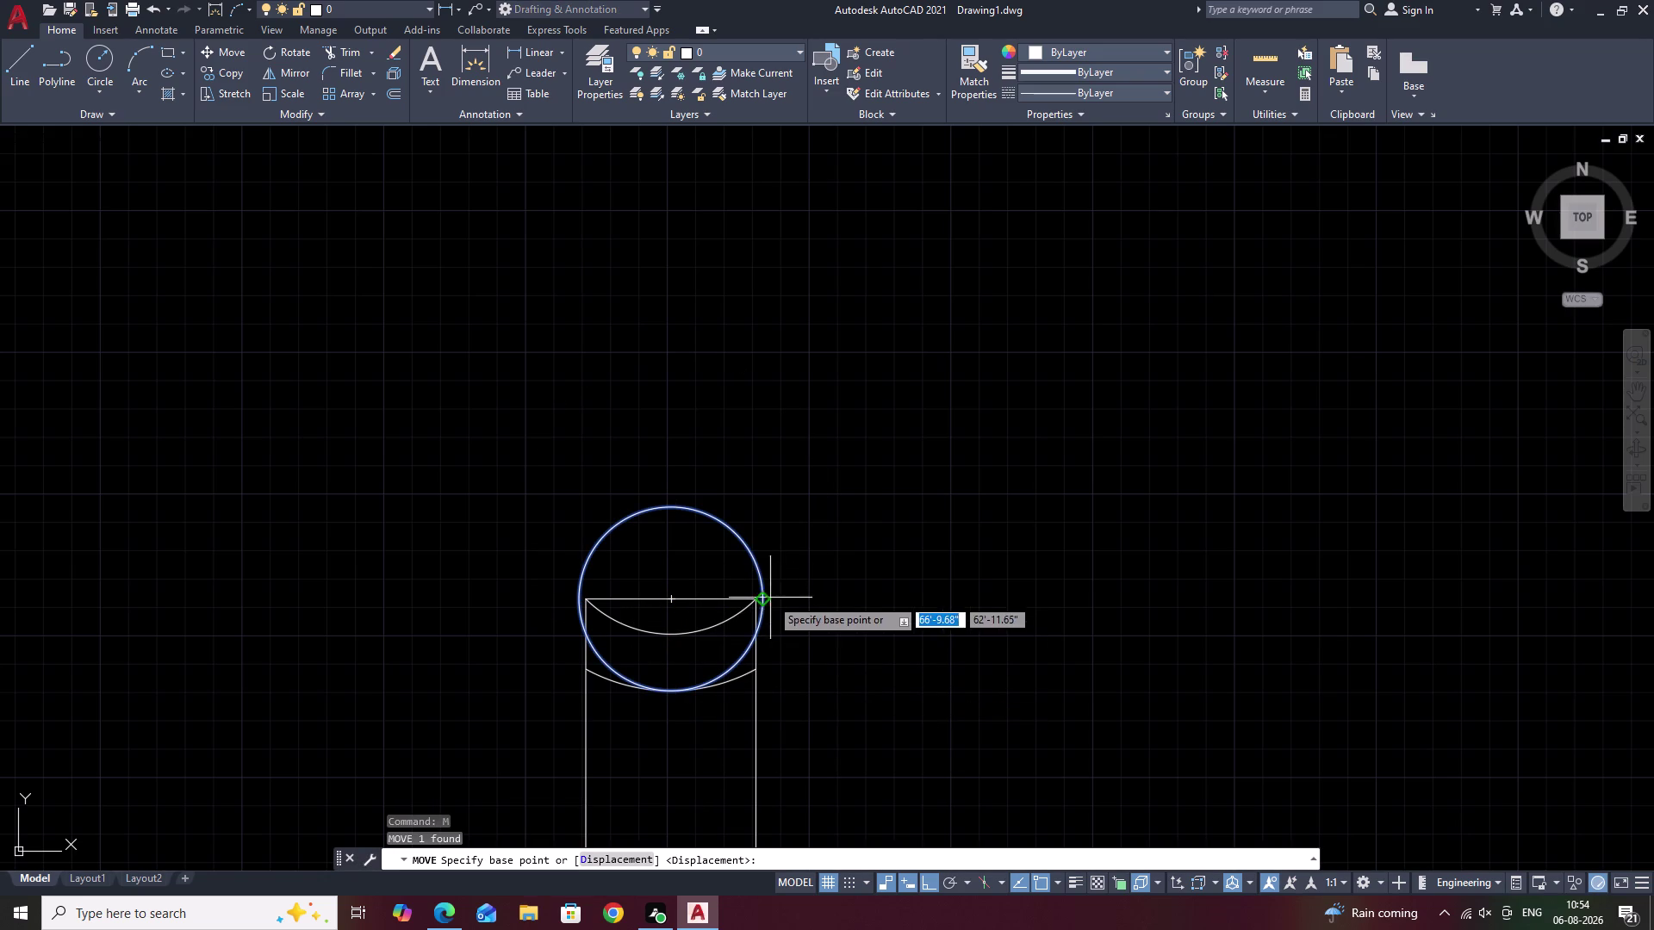
click(667, 600)
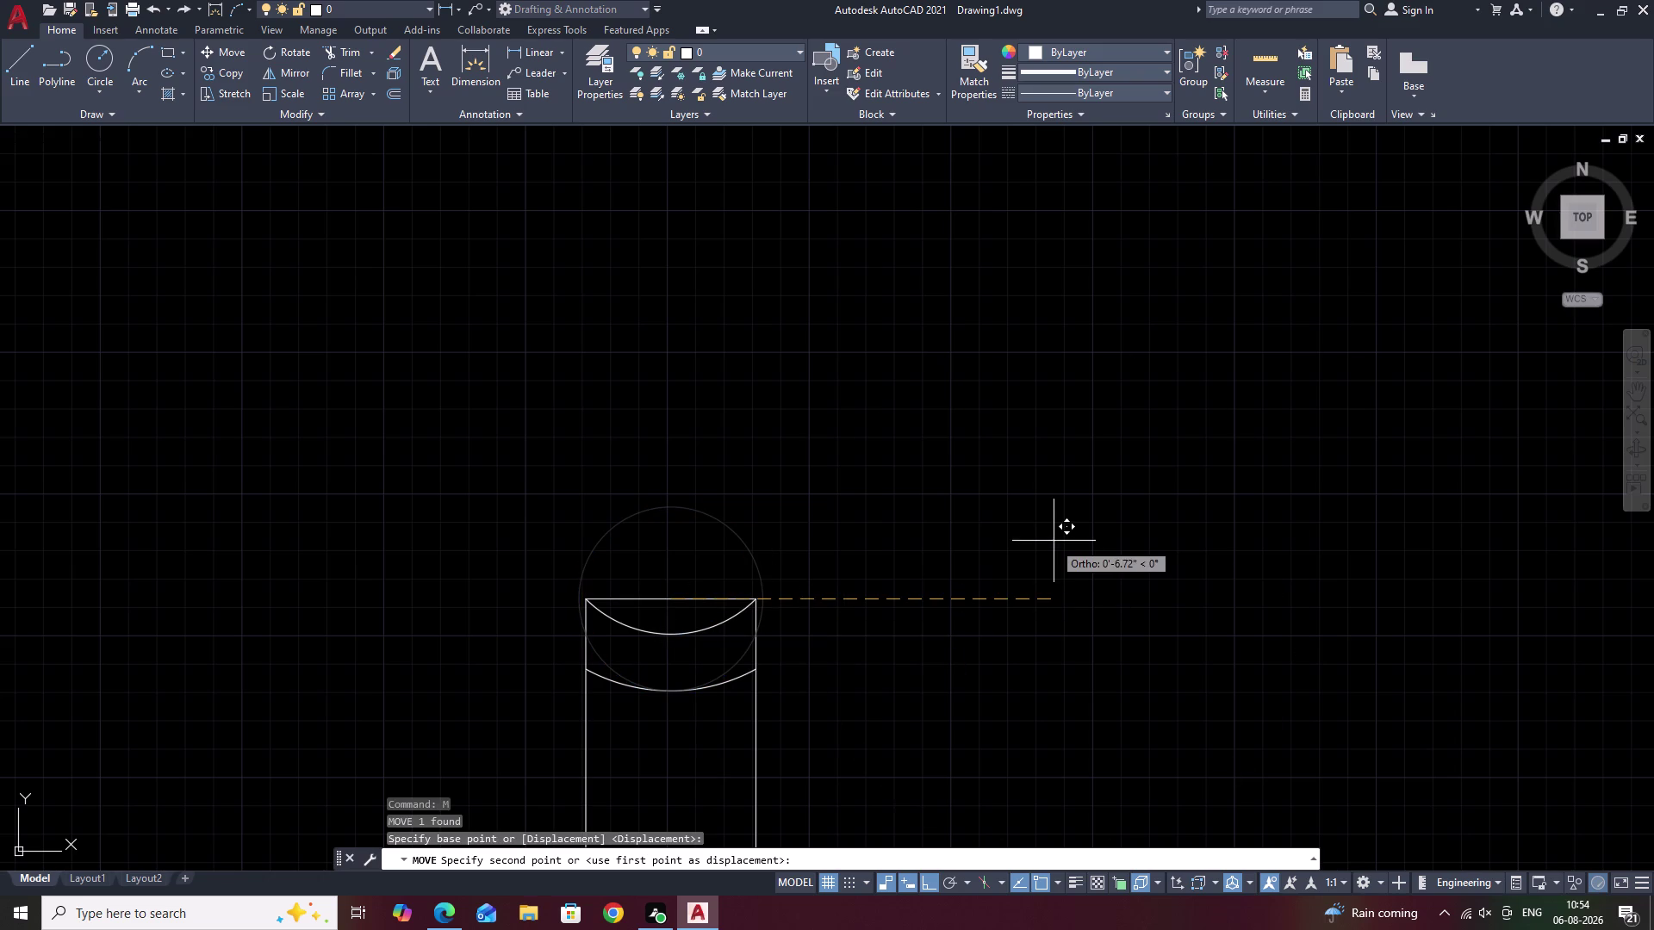
key(Escape)
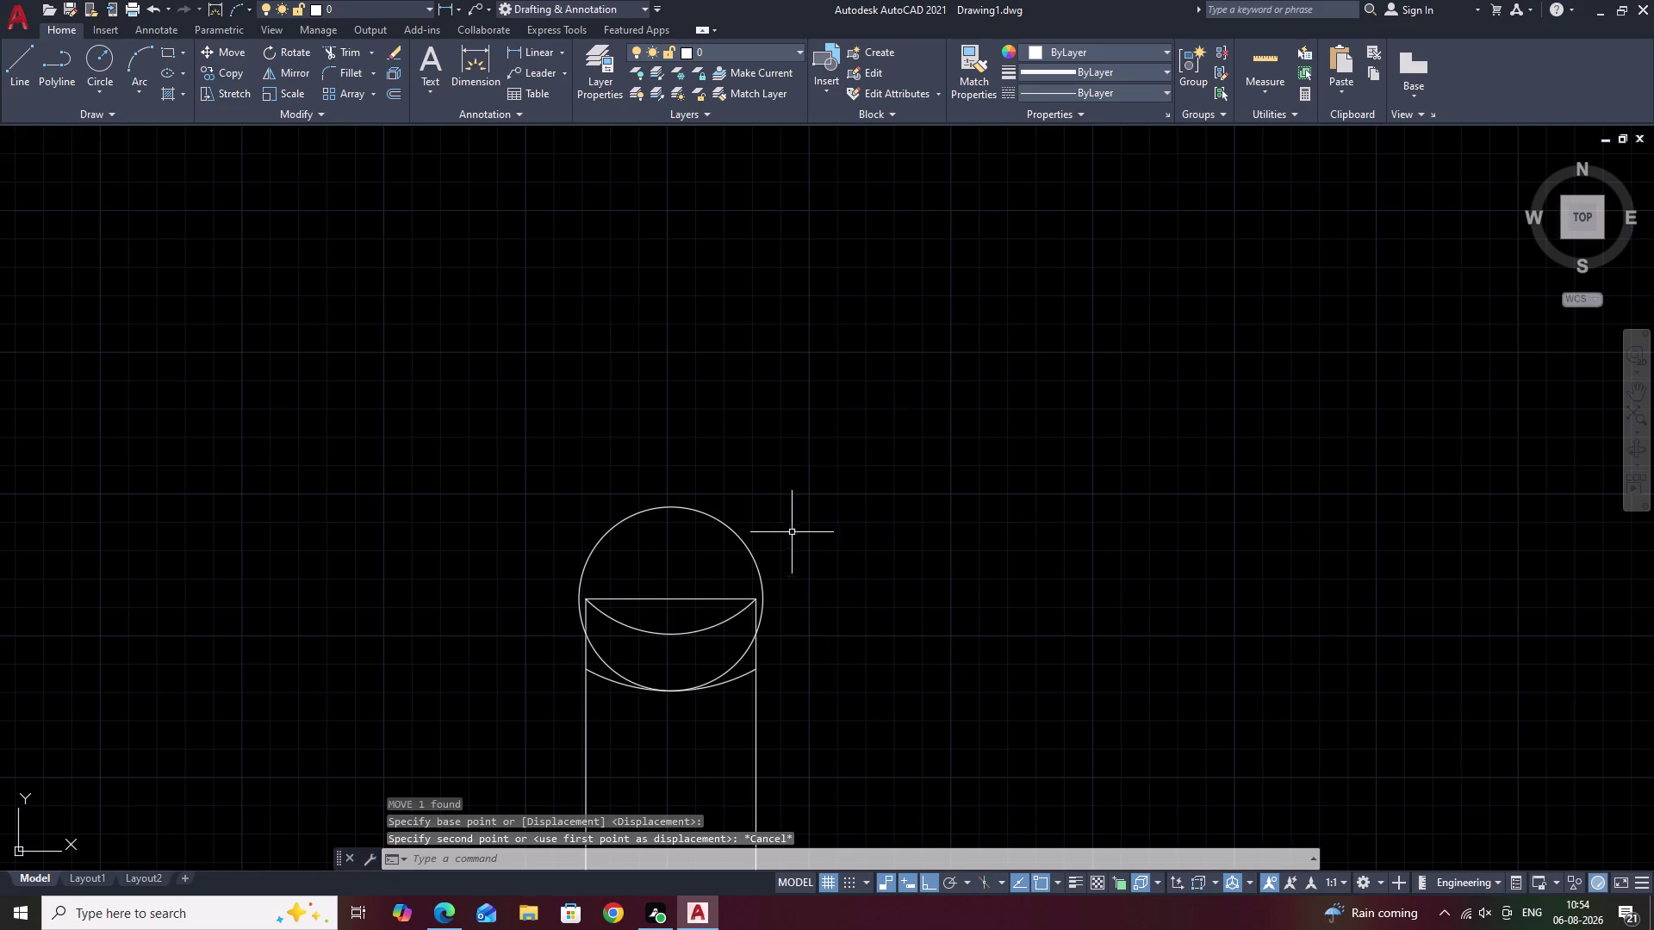
Erase the test circle sitting over the post top.
click(749, 545)
text(E)
key(space)
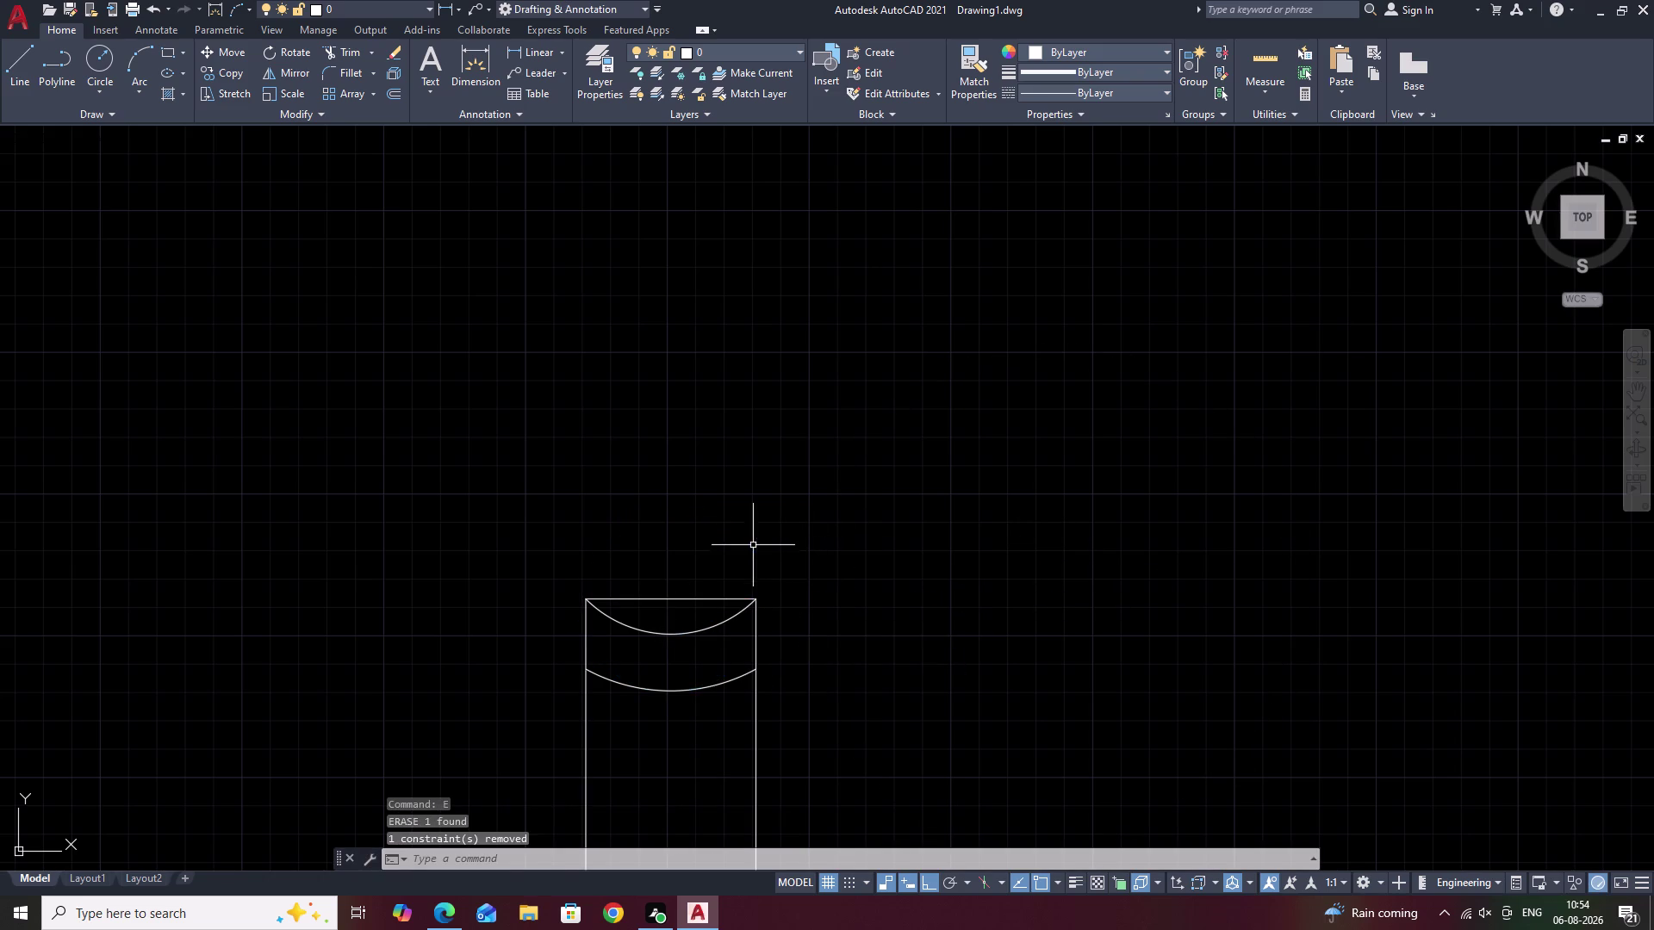
middle_drag(812, 553, 827, 523)
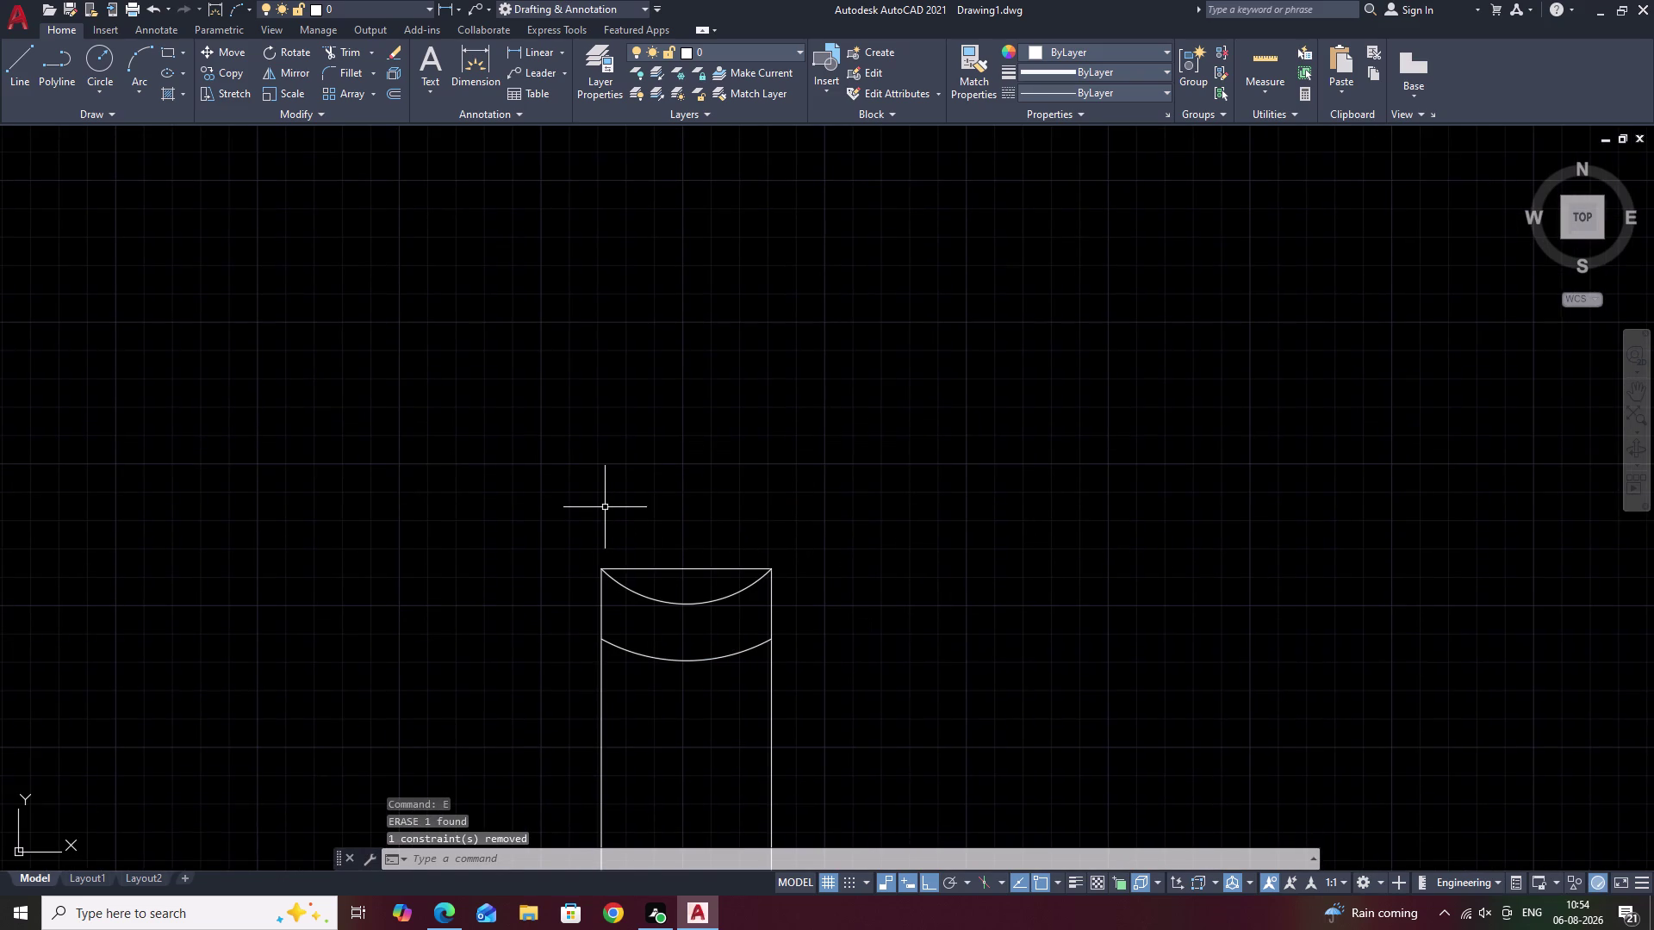
Draw a new circle to the left of the newel post.
text(C)
key(space)
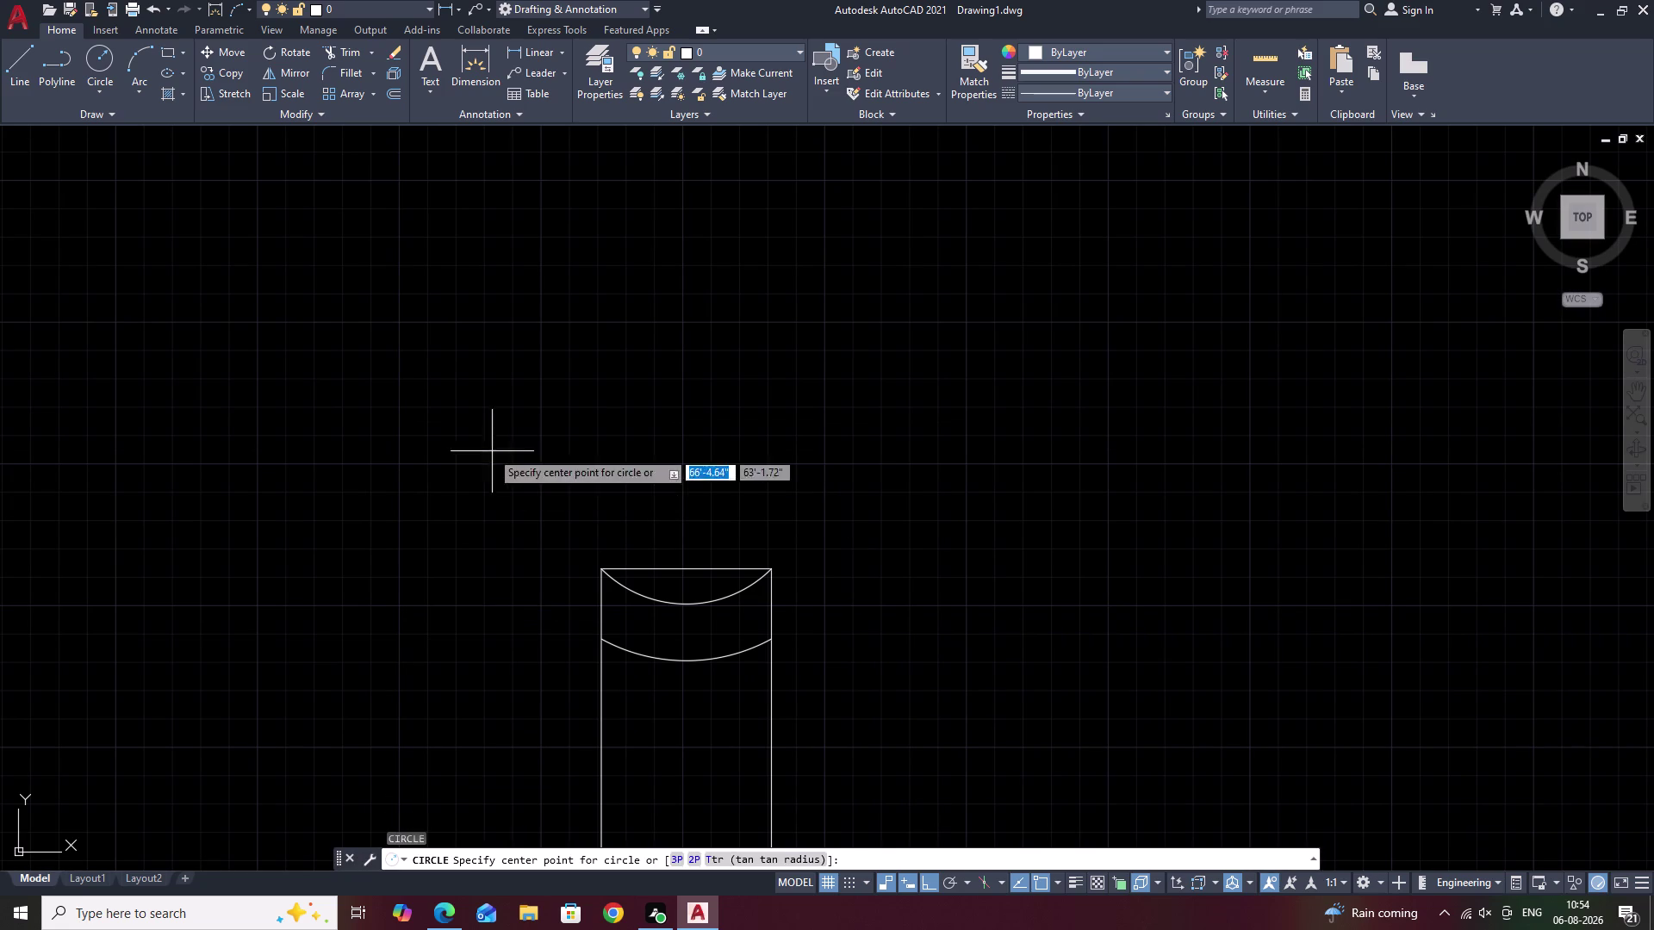
click(446, 417)
click(495, 502)
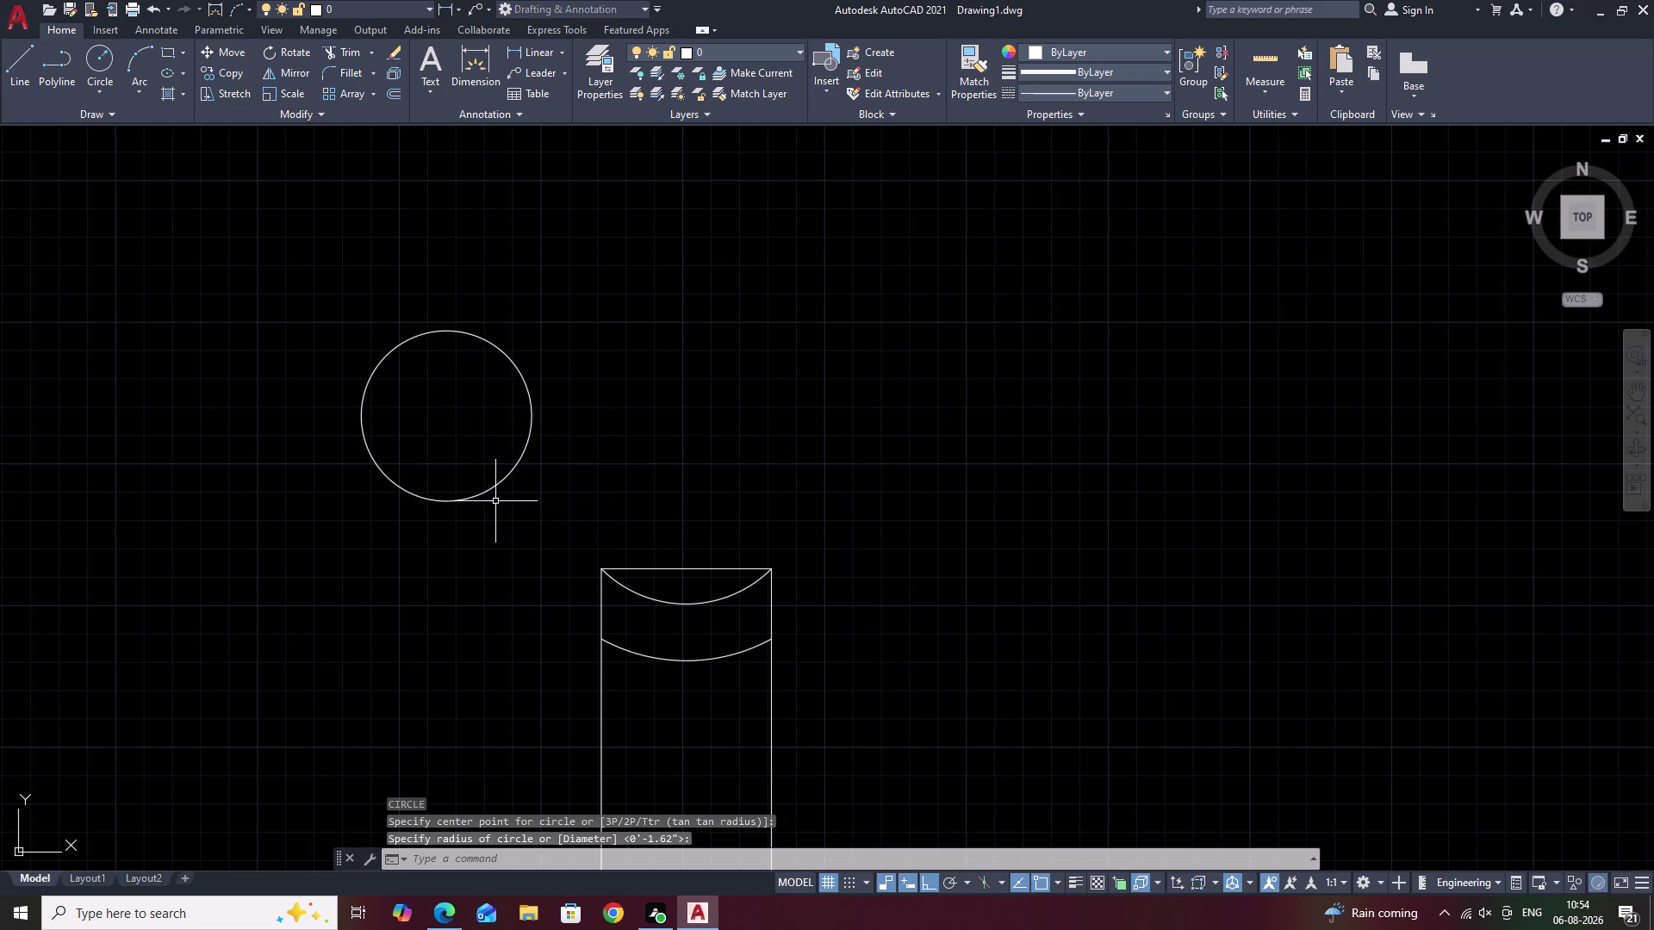
With Ortho off, move the circle from its bottom onto the post's top midpoint.
click(530, 425)
text(M)
key(space)
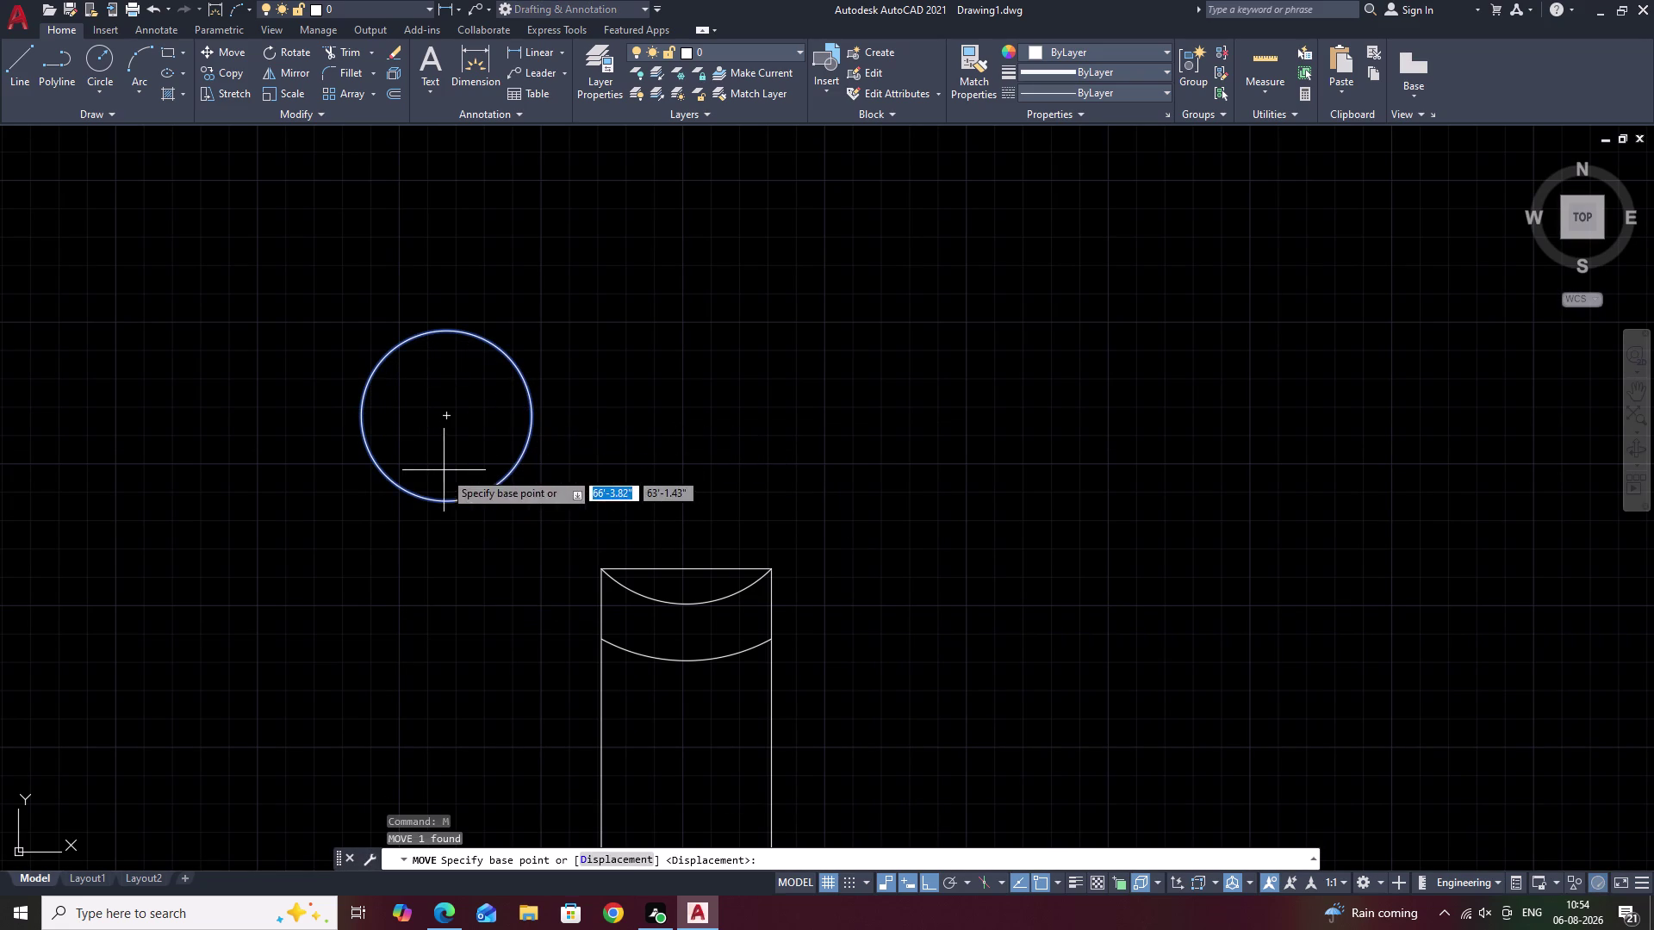
click(444, 503)
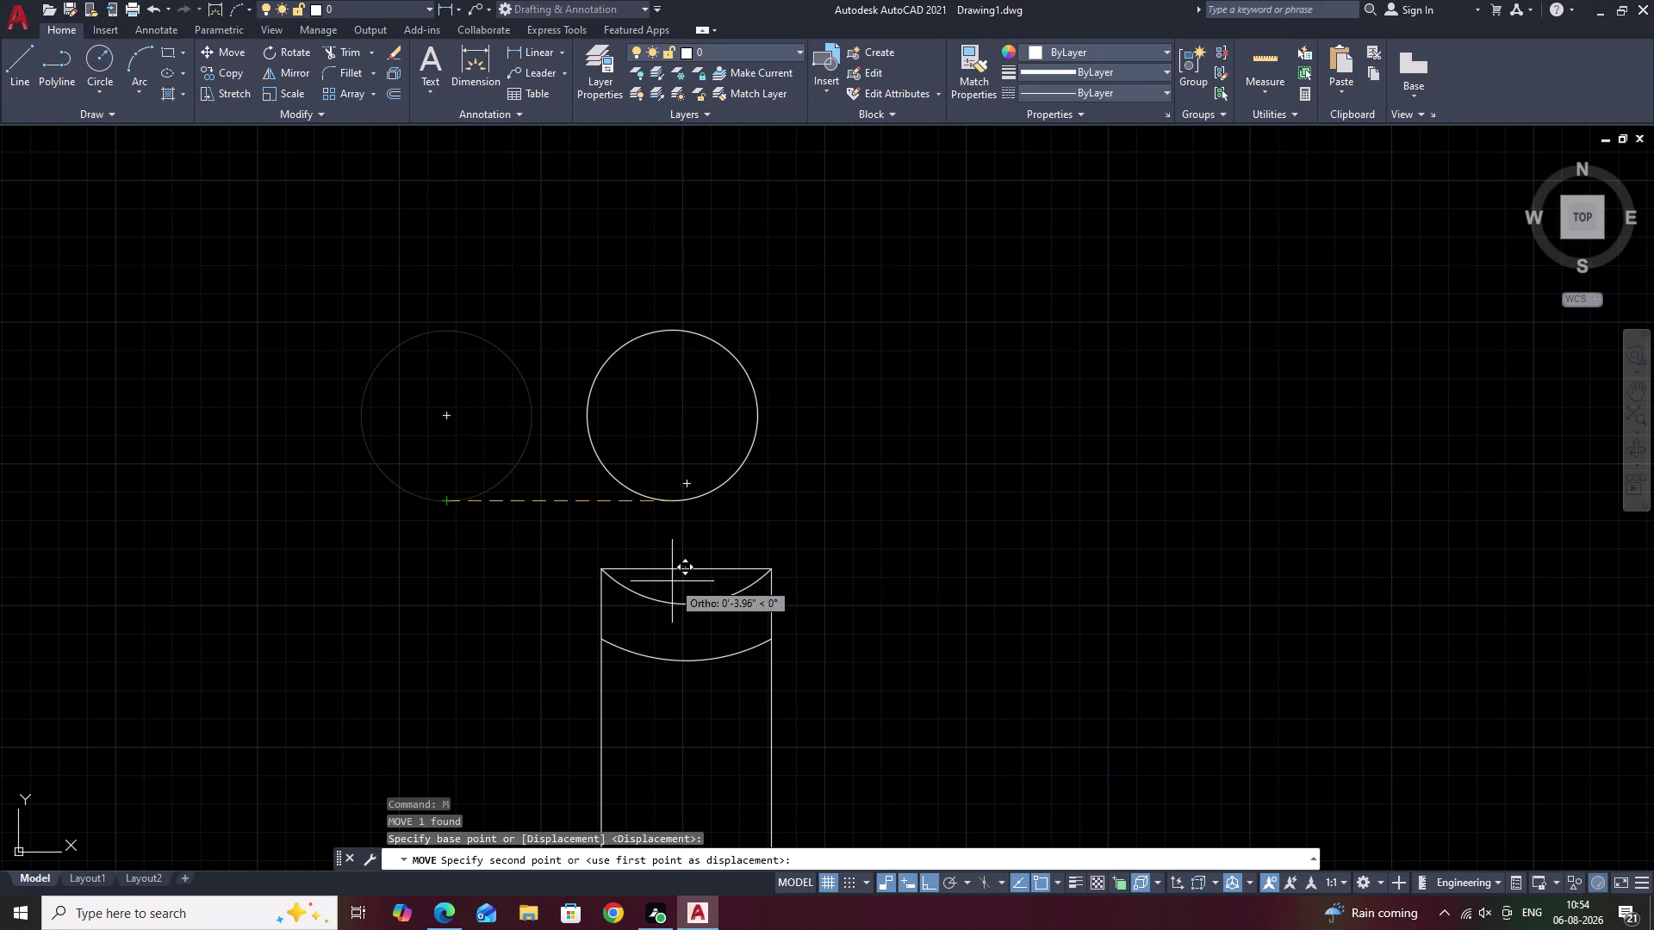
key(F8)
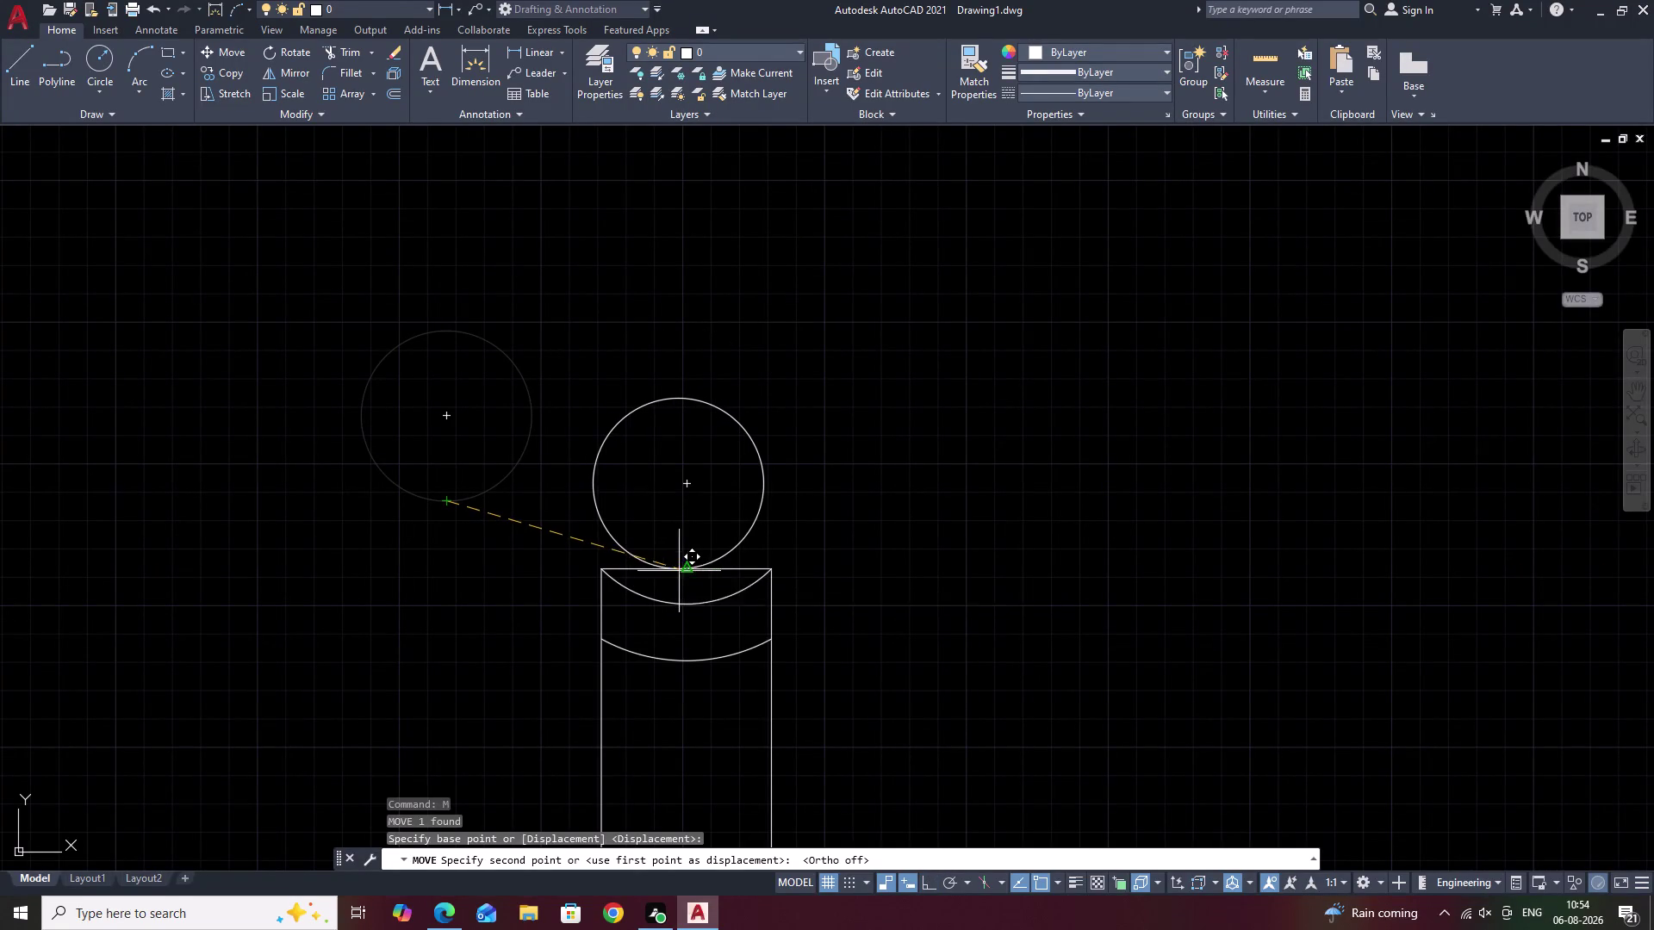
click(682, 571)
scroll(down, 3)
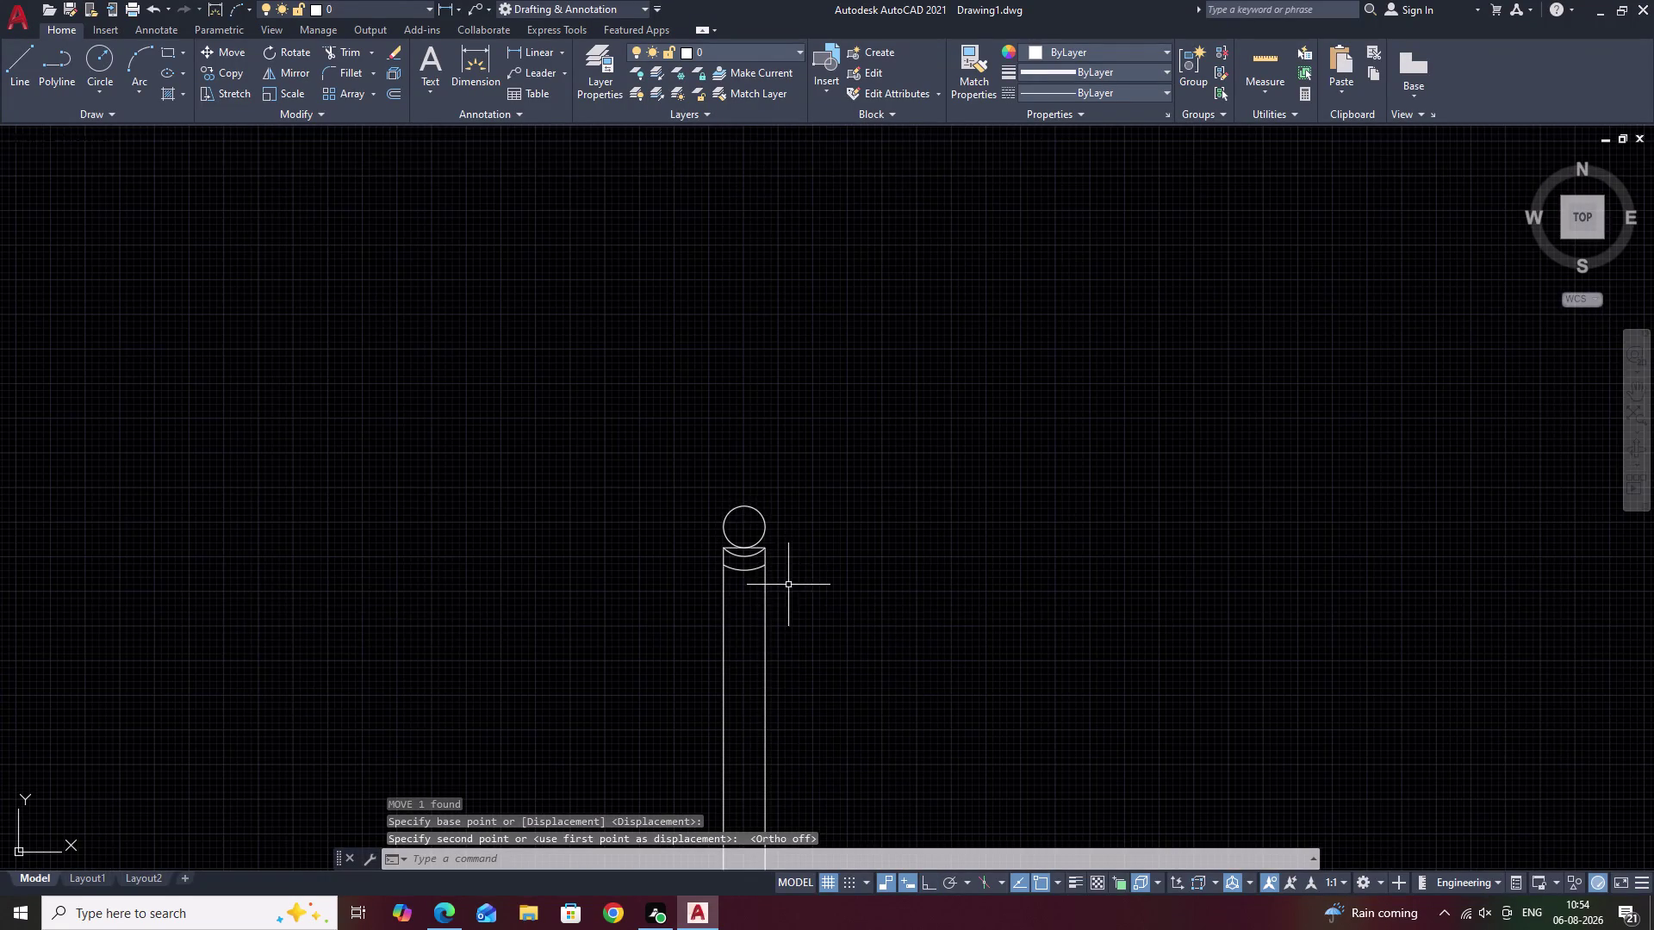
middle_drag(789, 586, 680, 490)
scroll(down, 3)
middle_drag(731, 533, 710, 575)
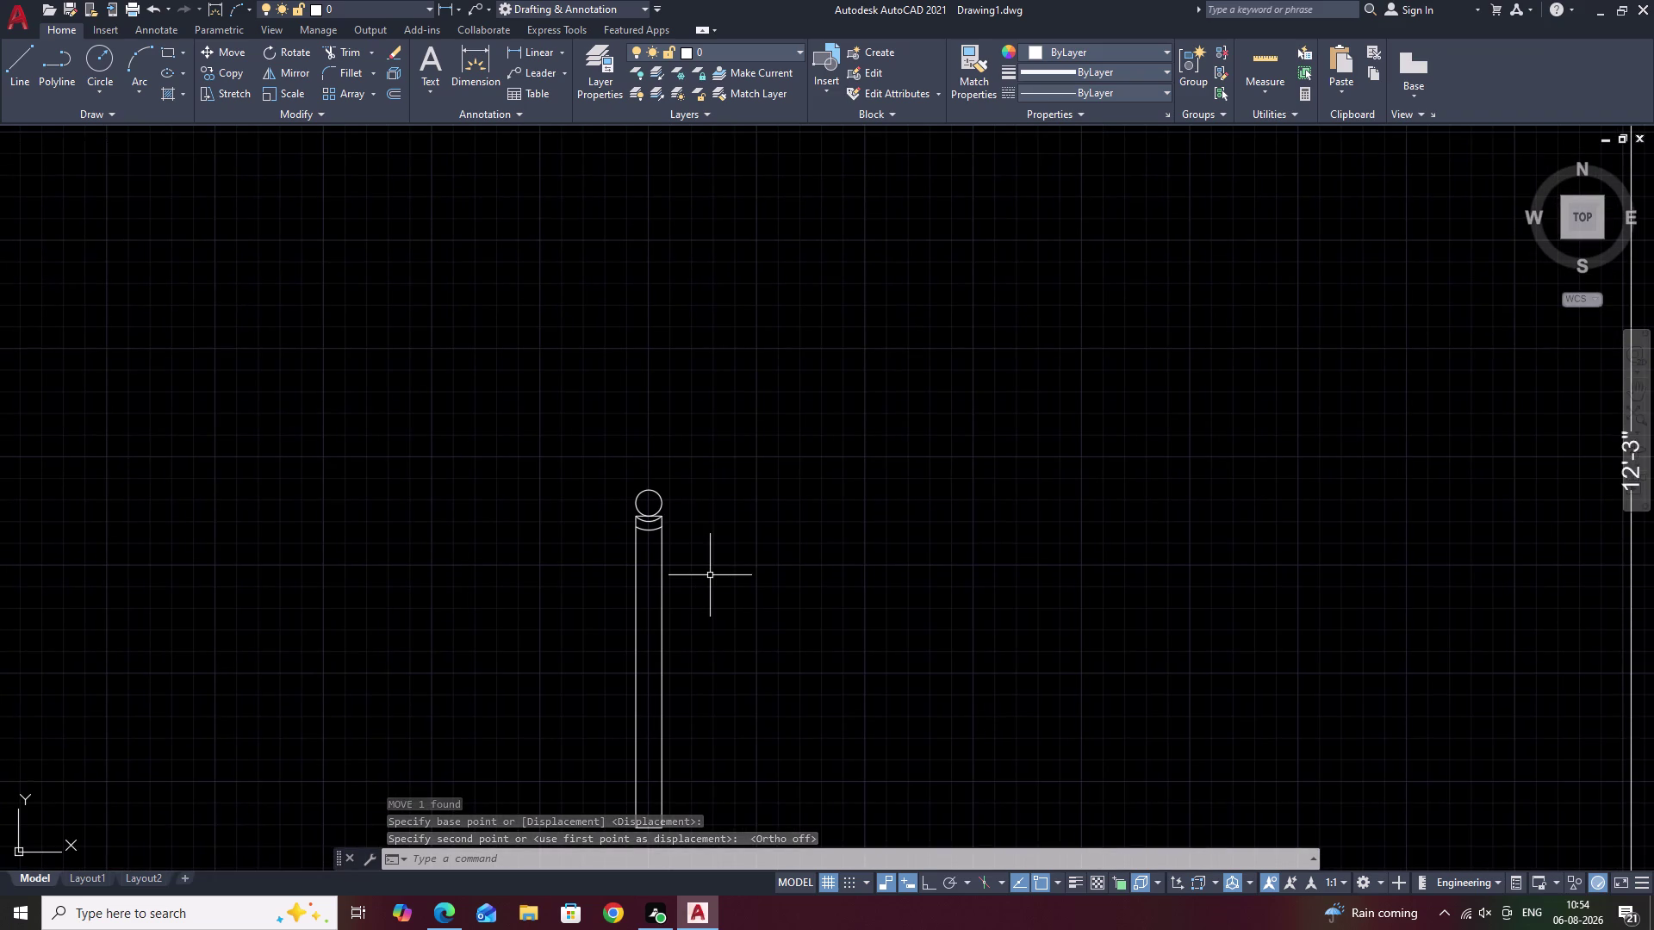
middle_drag(710, 576, 722, 482)
Select the whole newel post and copy it from its bottom base point.
drag(767, 353, 697, 761)
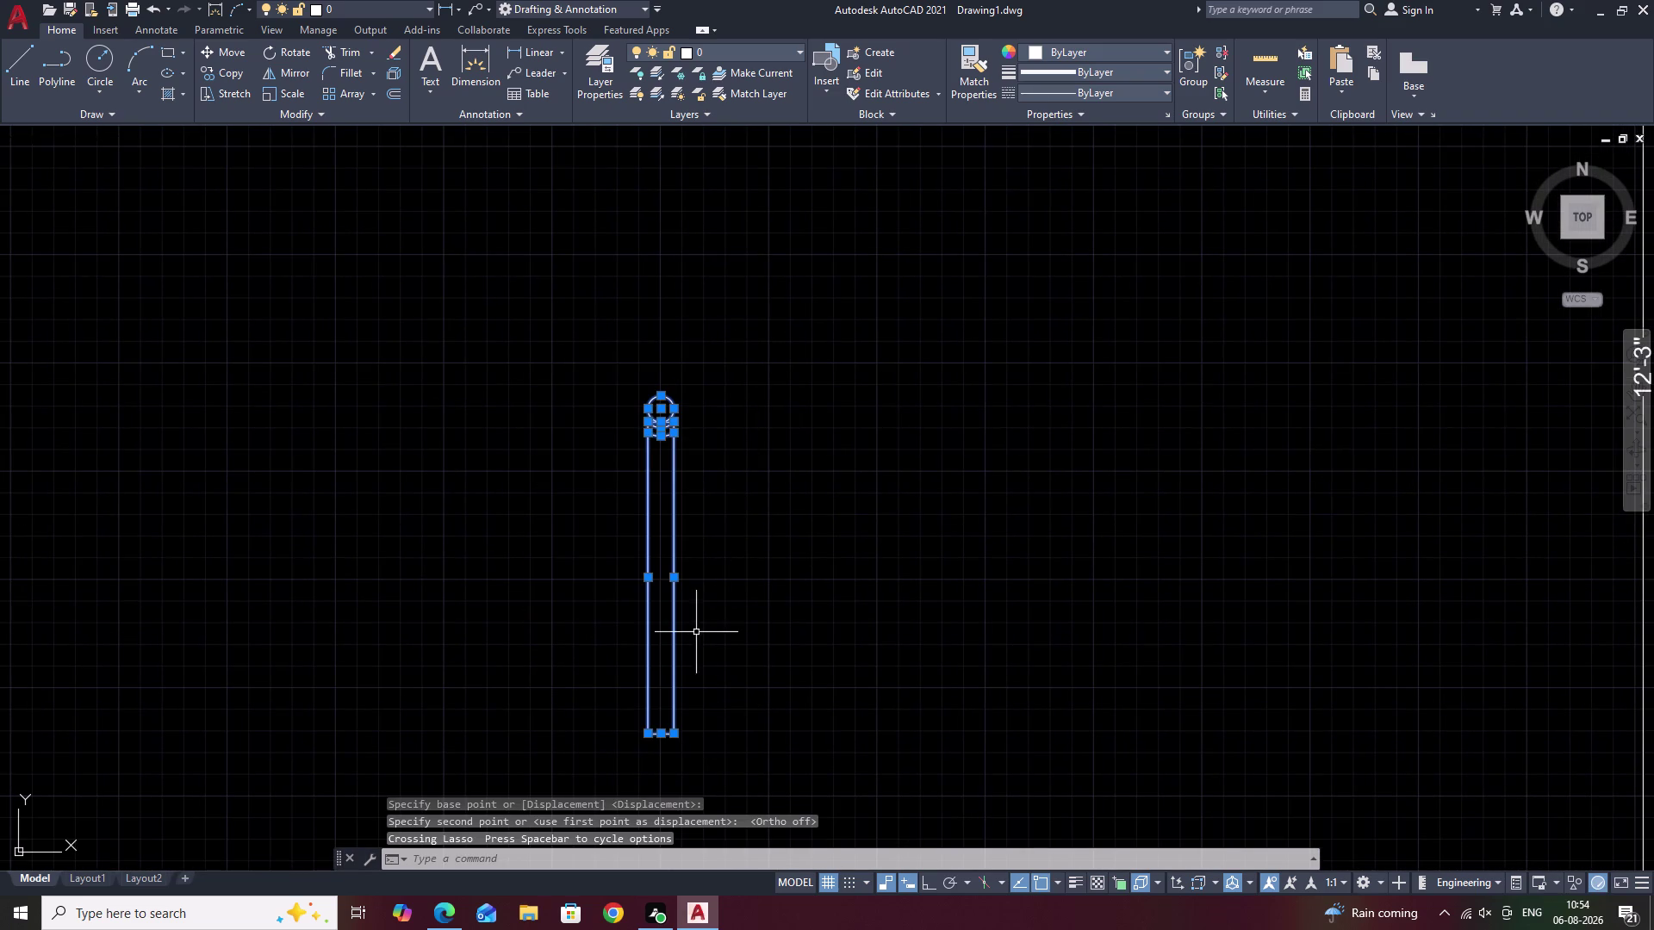
text(CO)
key(space)
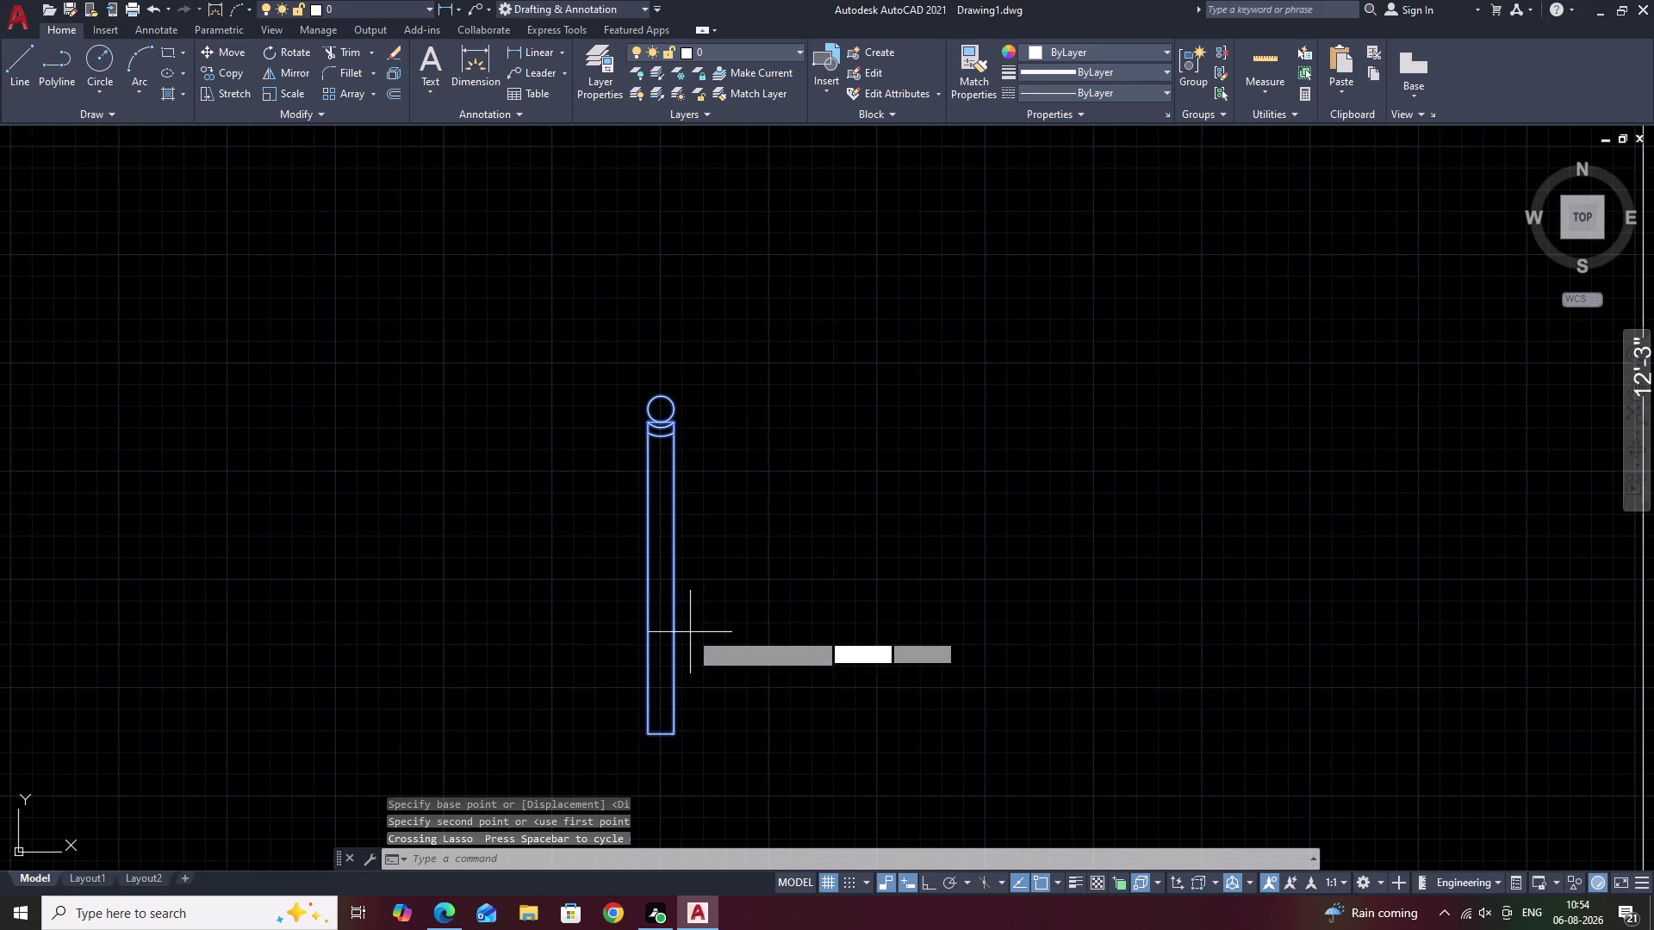
key(Escape)
drag(716, 397, 576, 617)
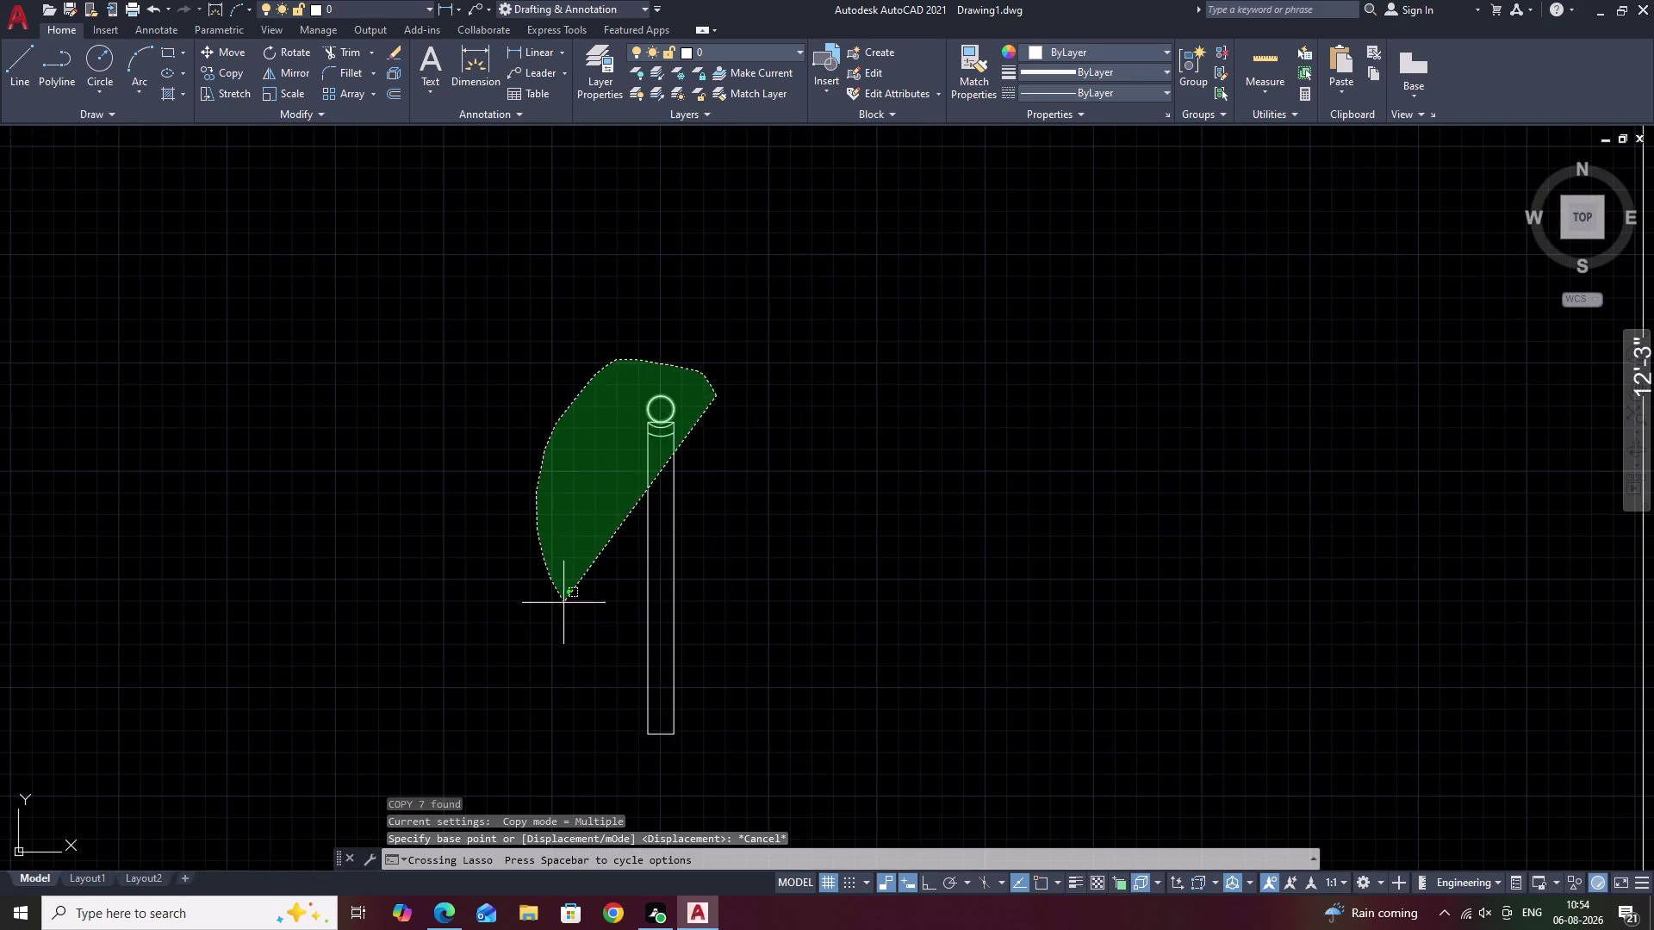
drag(575, 616, 663, 656)
text(CO)
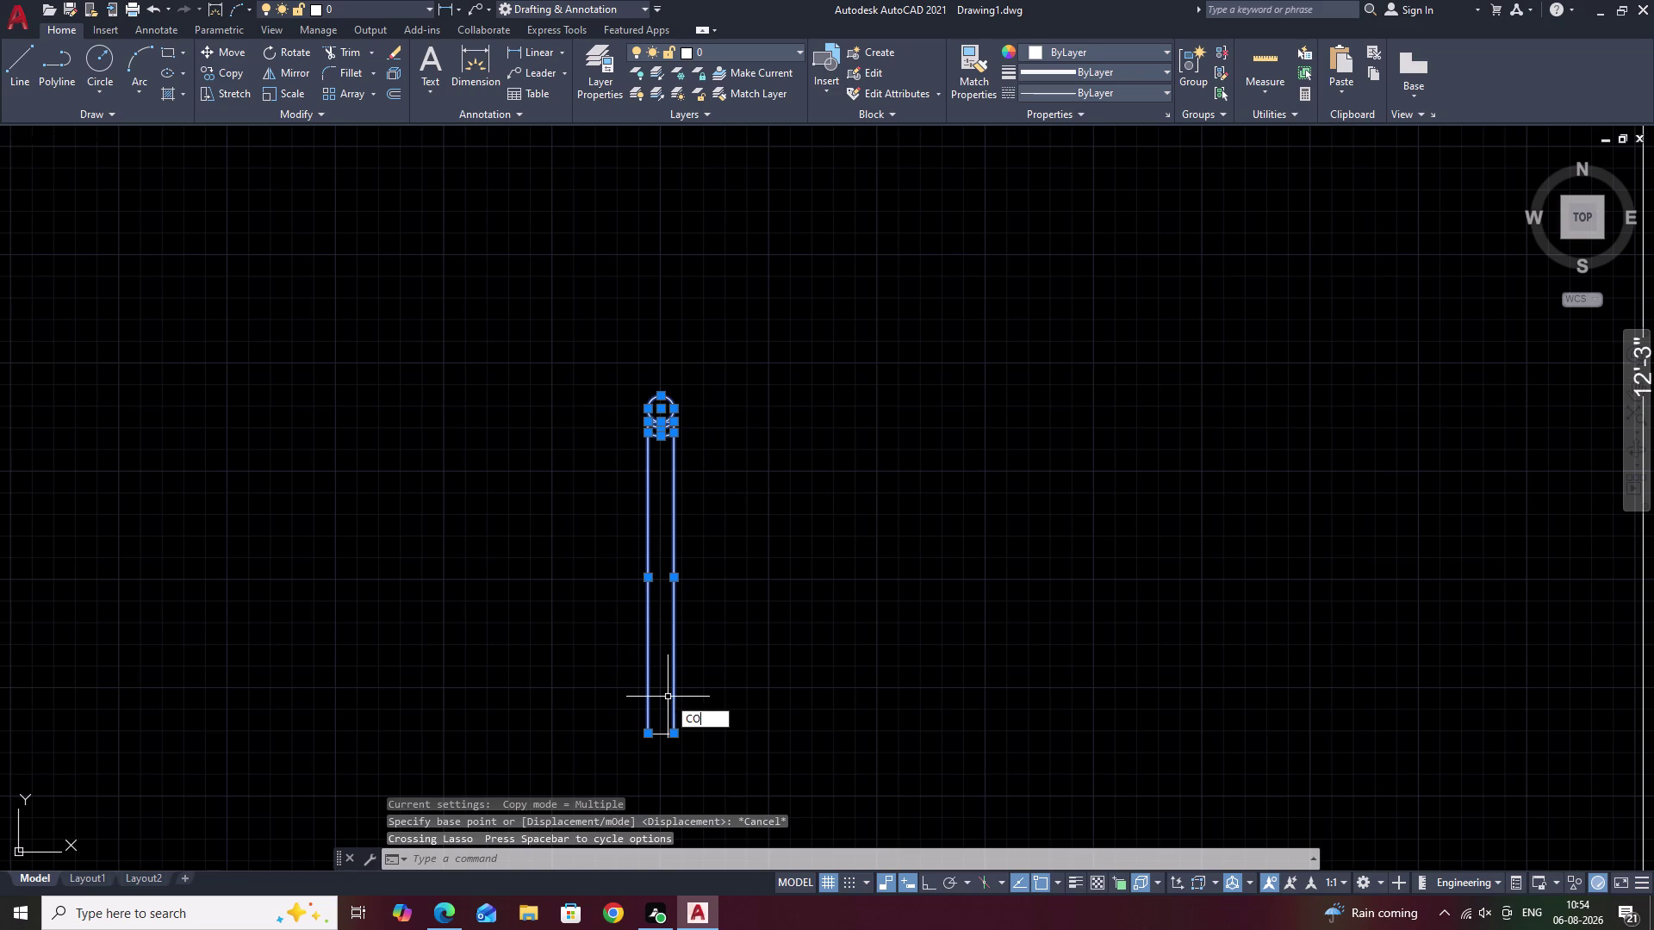
key(space)
scroll(up, 3)
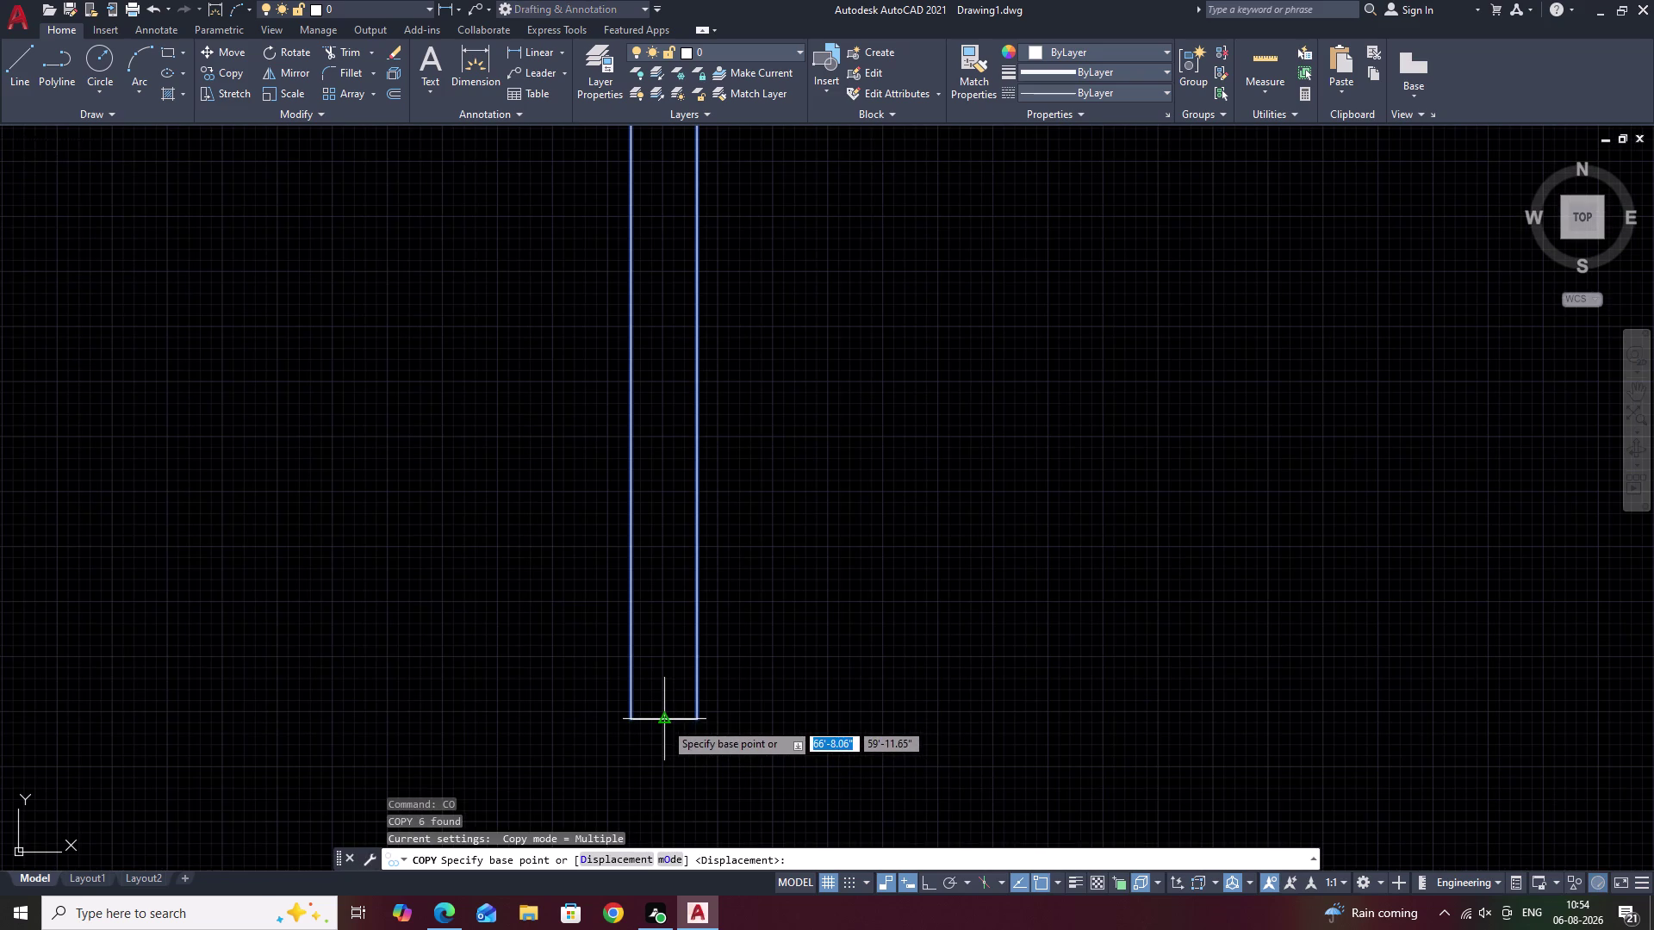
click(664, 722)
Place a copy of the newel post on the staircase elevation.
scroll(down, 3)
middle_drag(782, 659, 156, 581)
scroll(down, 3)
middle_drag(660, 582, 408, 529)
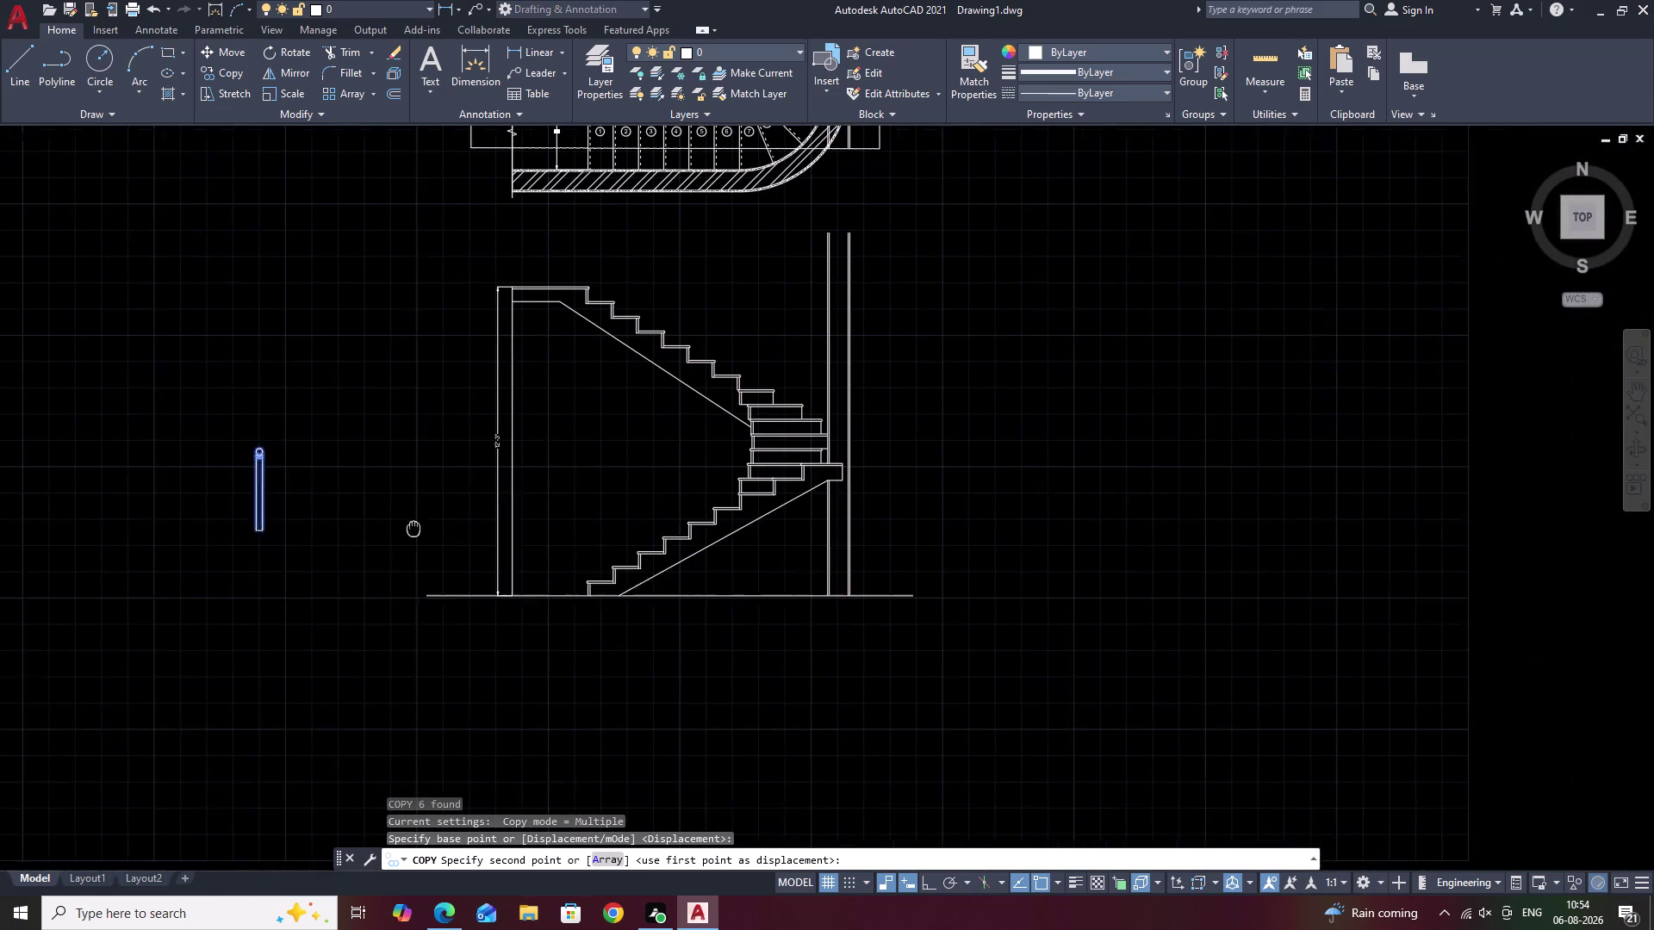
middle_drag(409, 529, 383, 528)
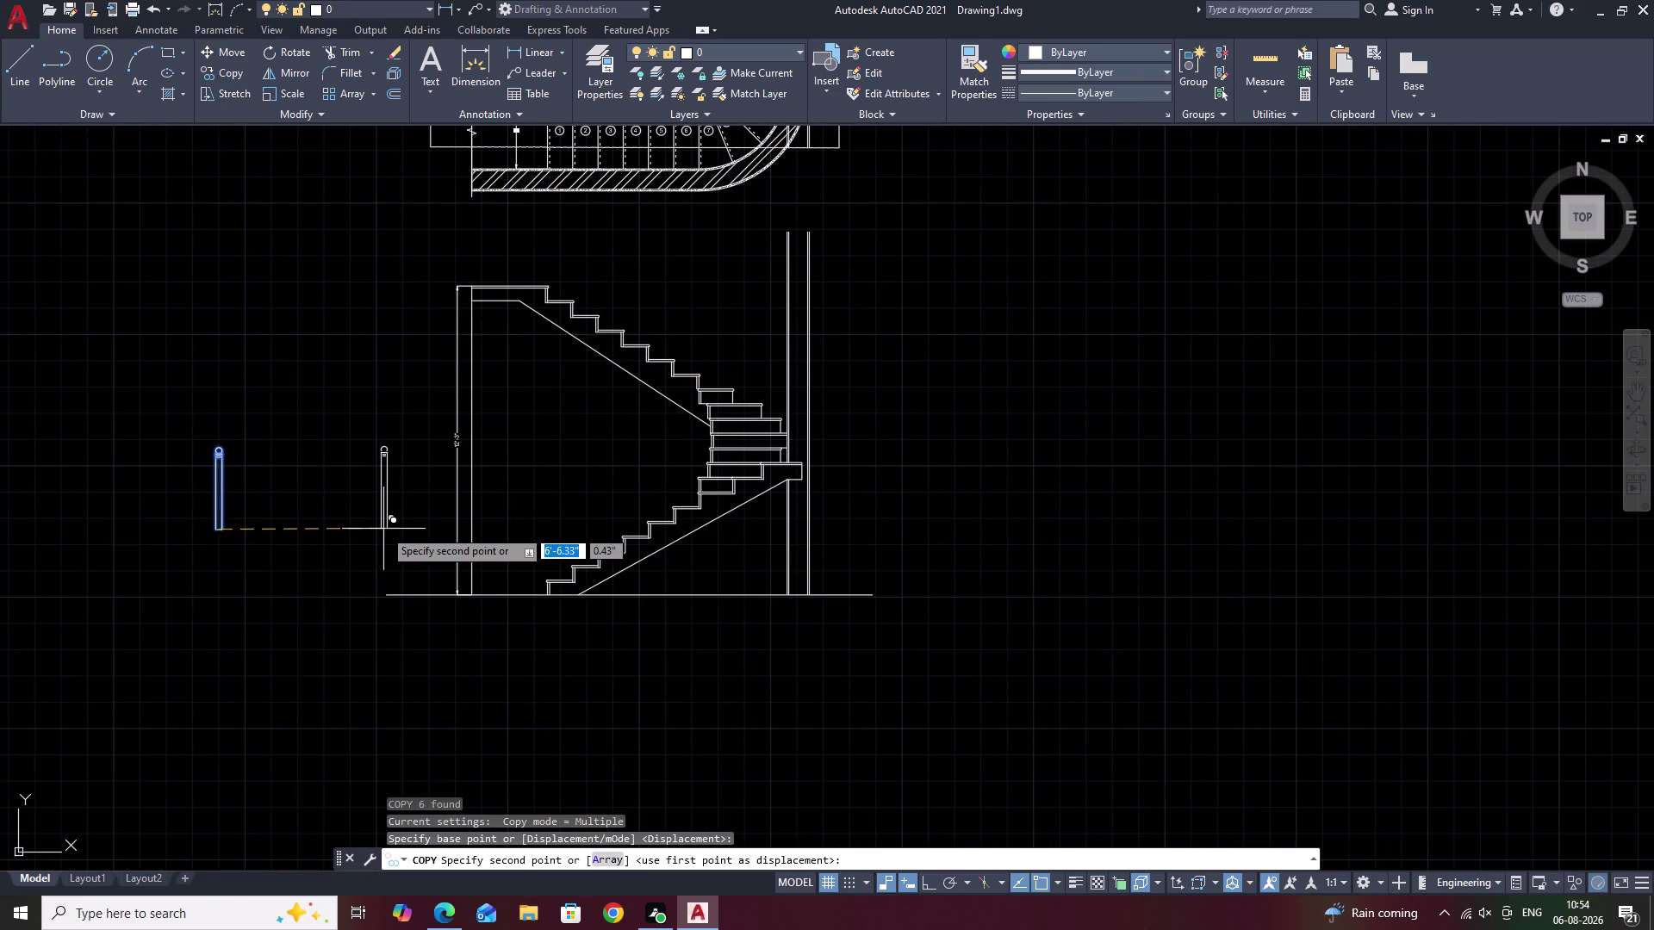
scroll(up, 3)
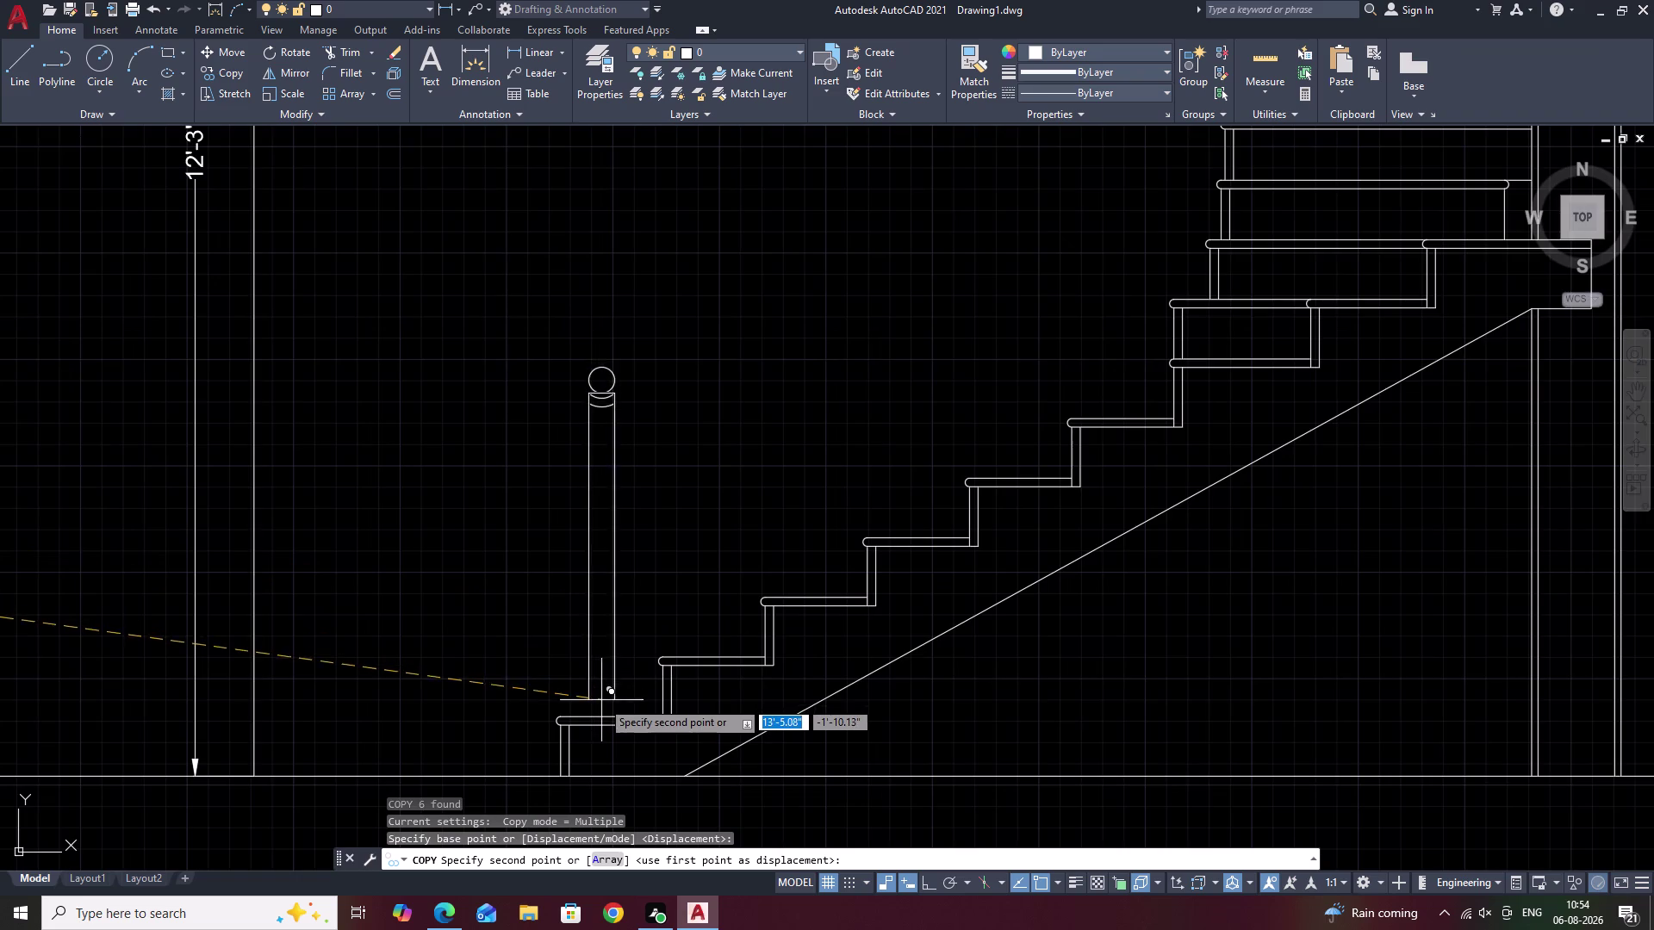
scroll(up, 3)
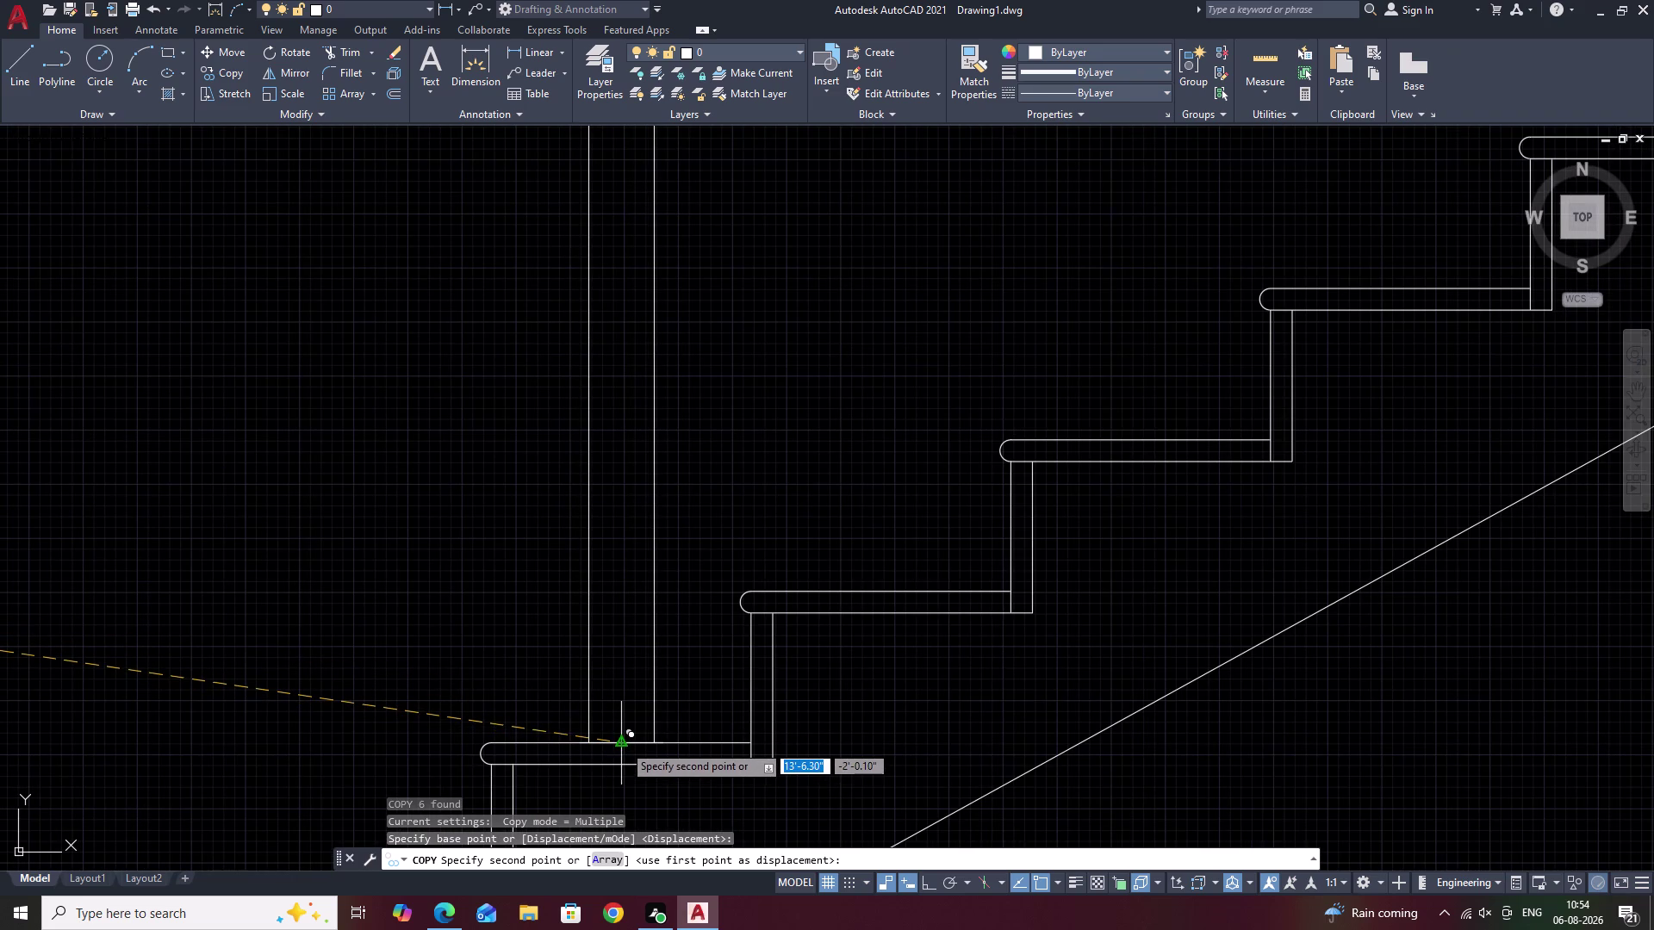
click(622, 744)
Drop another post copy on the top landing, then end the copy.
scroll(down, 3)
middle_drag(702, 591, 662, 624)
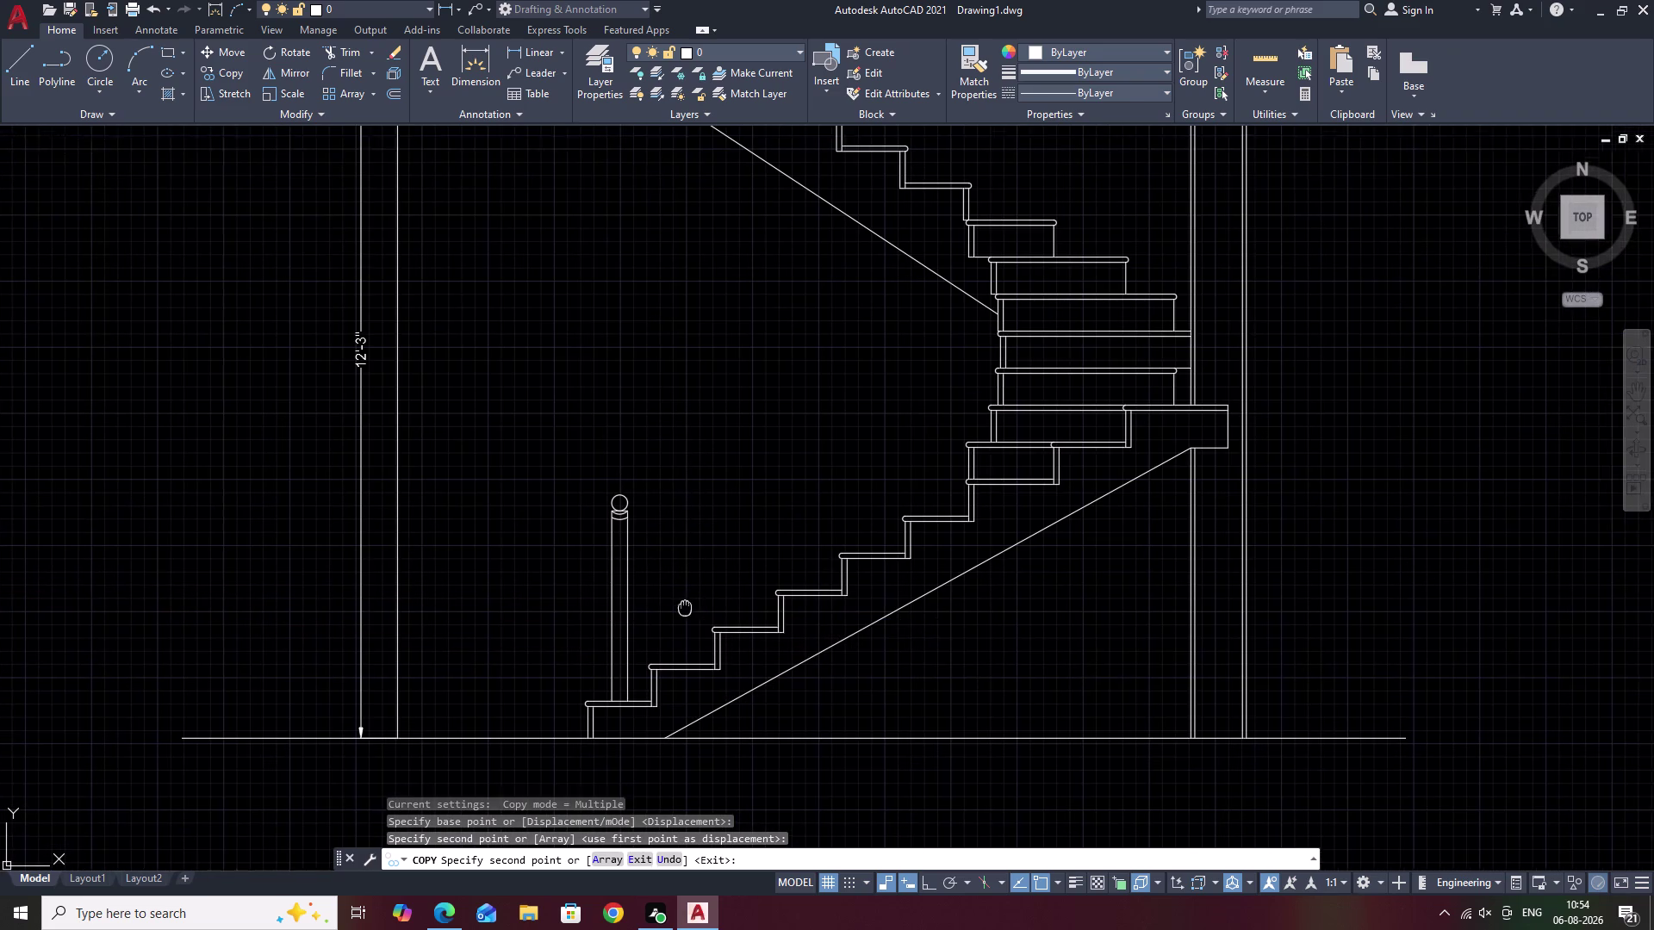
middle_drag(662, 623, 615, 649)
middle_drag(591, 499, 634, 689)
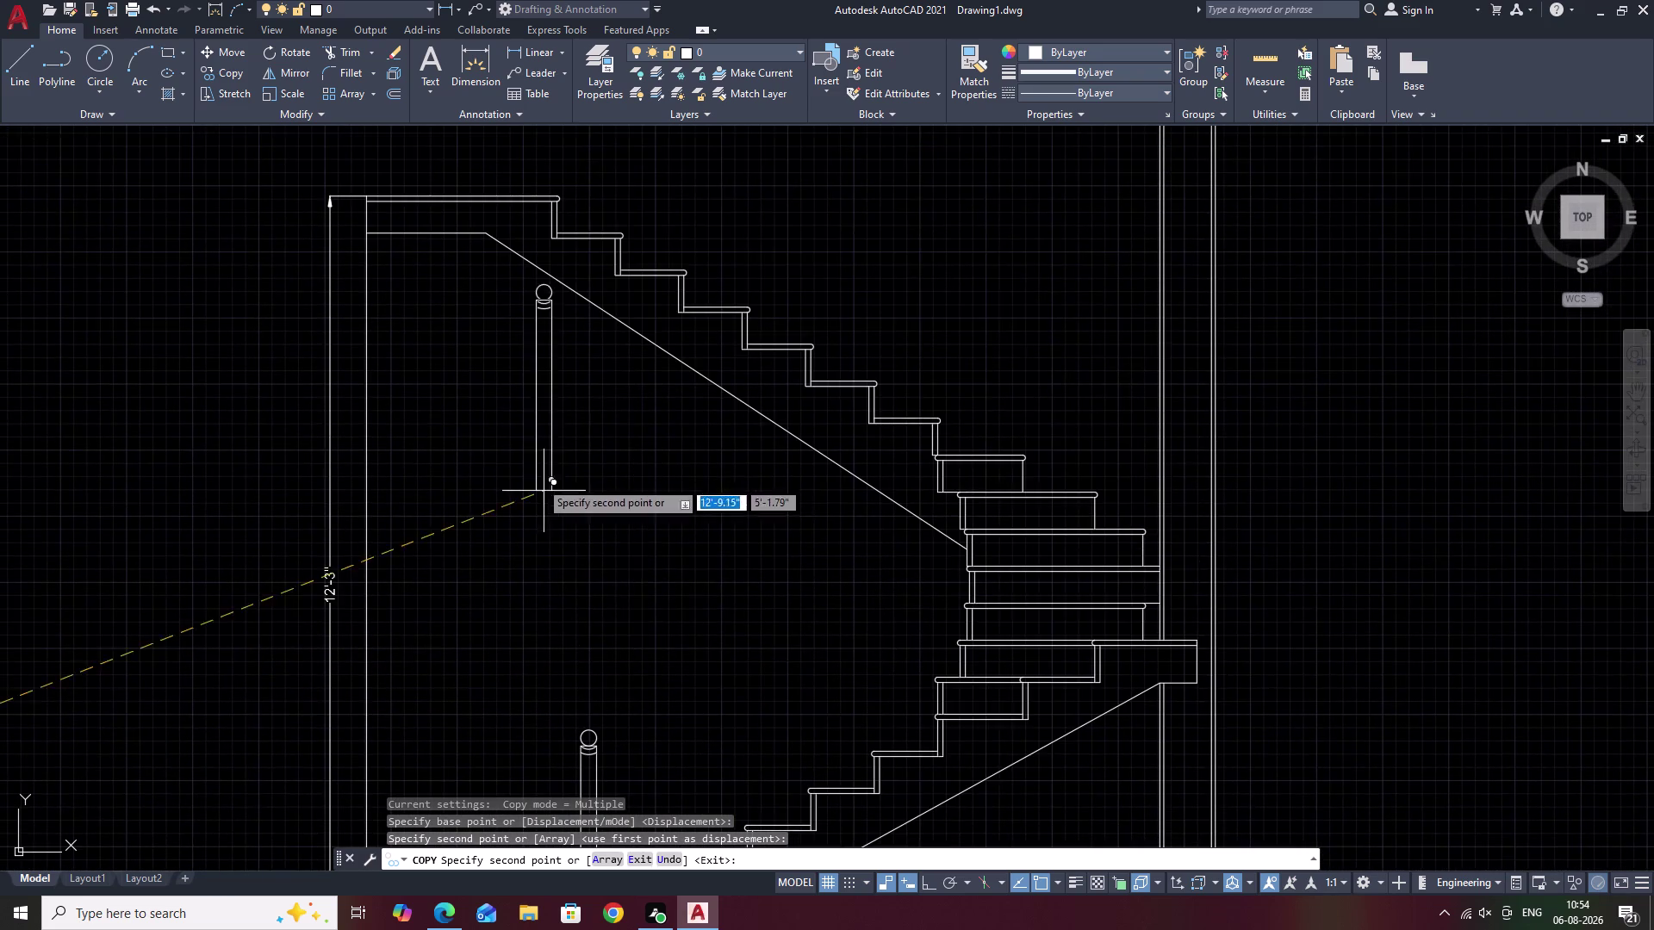
middle_drag(541, 484, 664, 653)
middle_drag(628, 468, 650, 697)
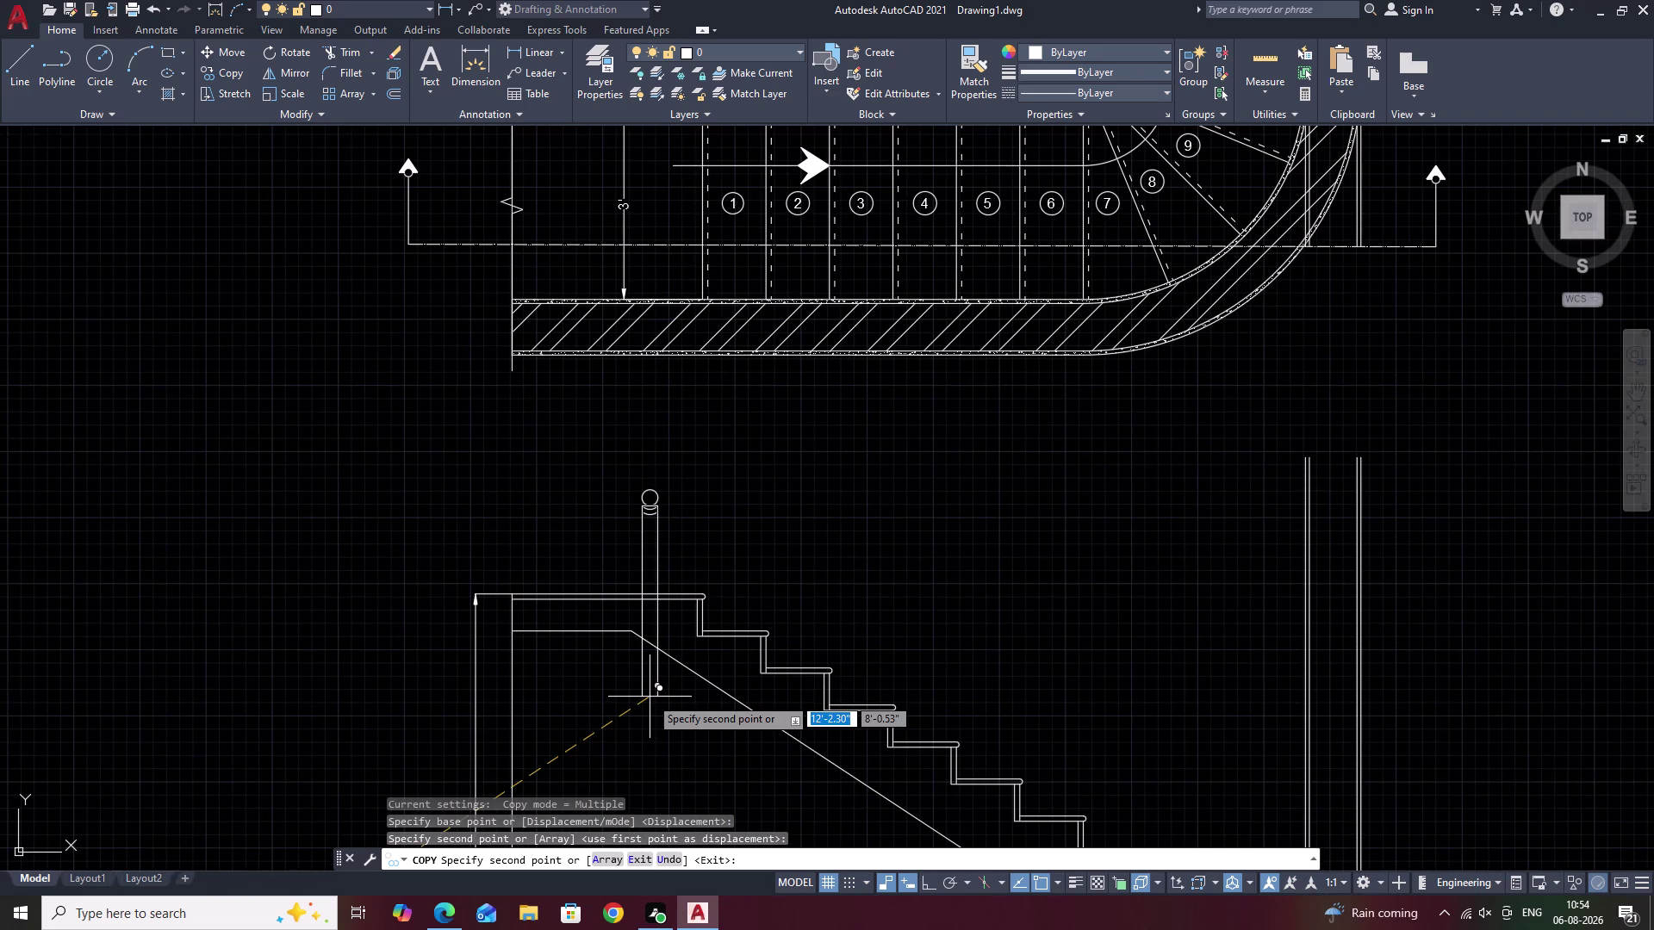
scroll(up, 3)
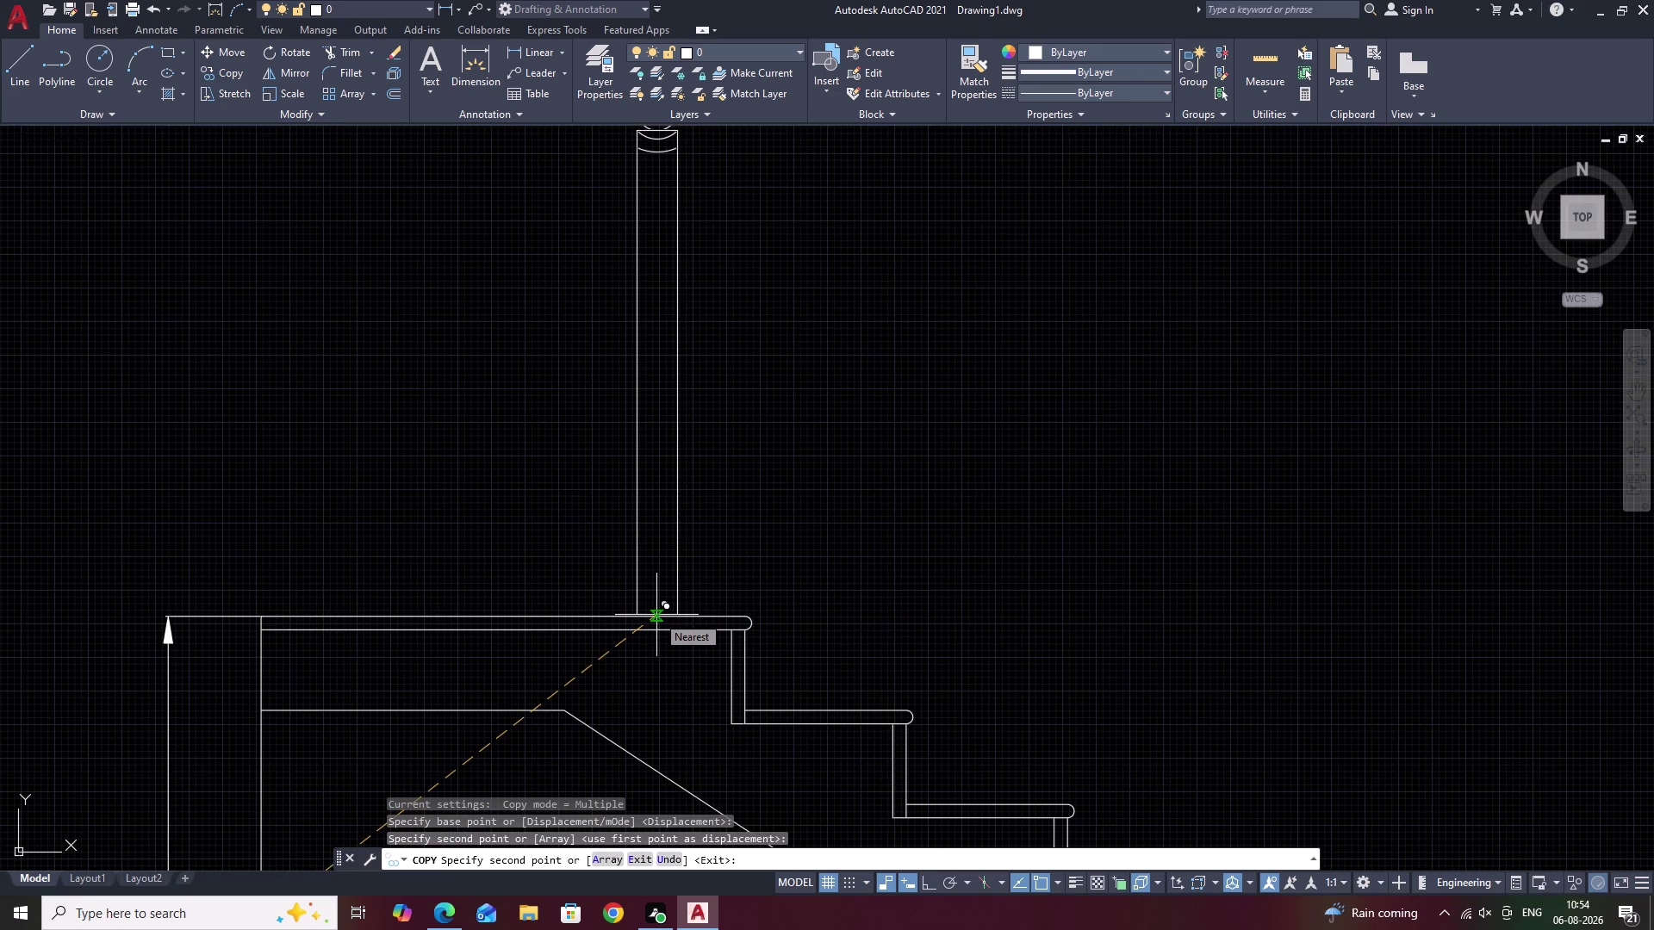
click(636, 617)
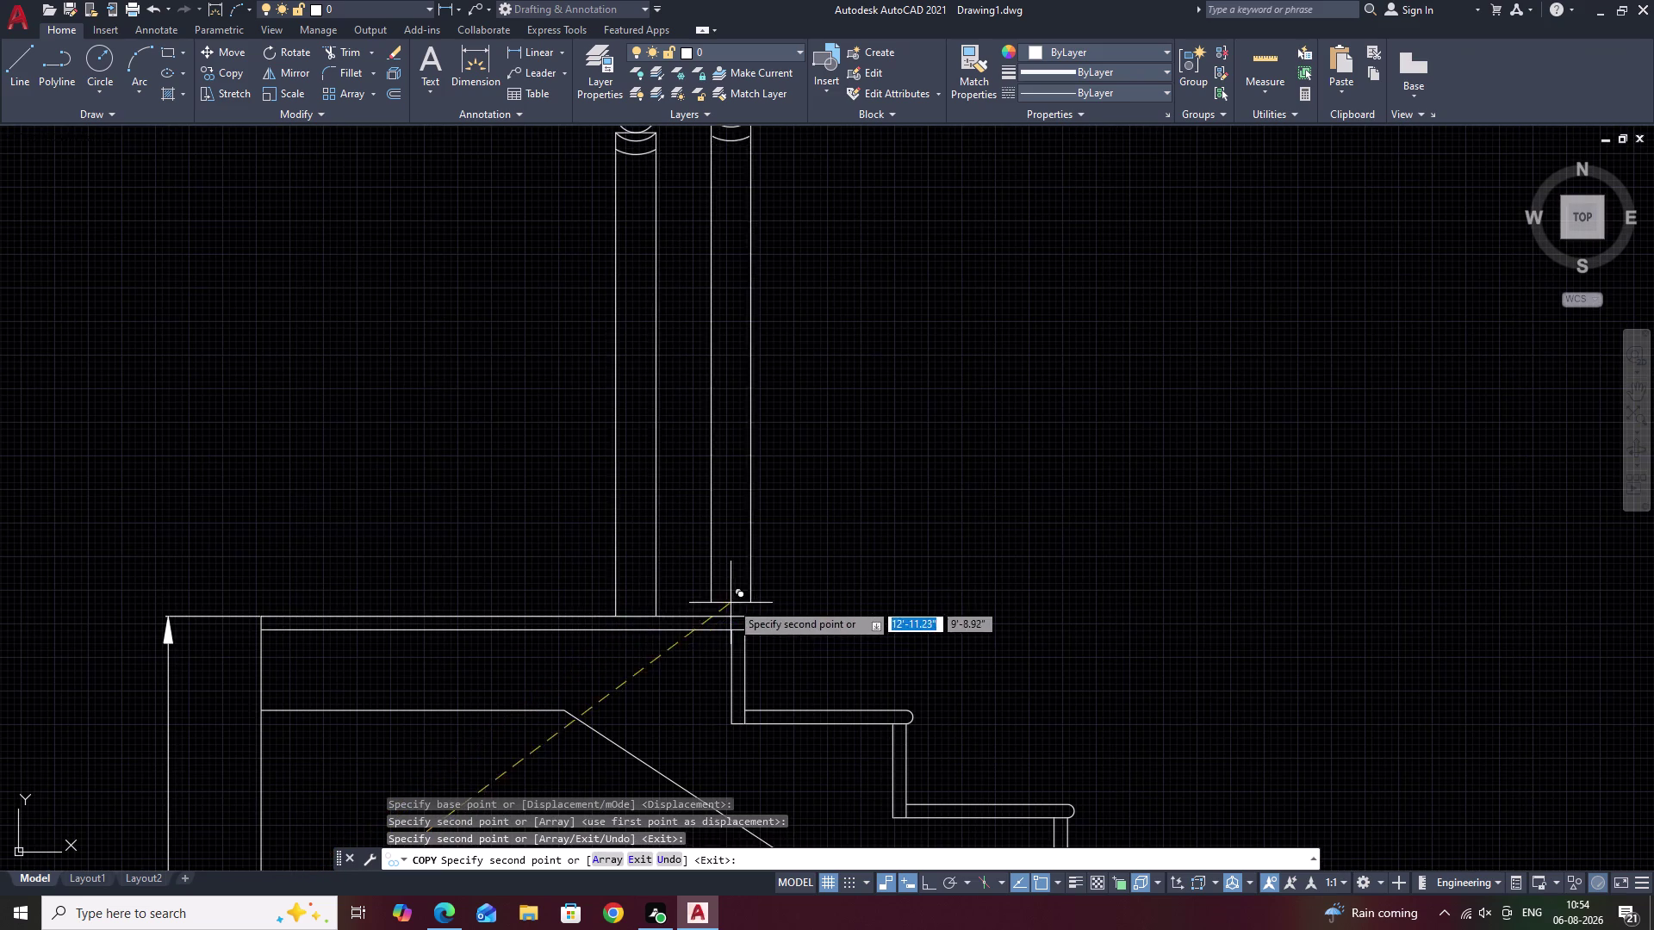
scroll(down, 3)
key(Escape)
middle_click(449, 607)
scroll(down, 3)
middle_drag(331, 689, 356, 672)
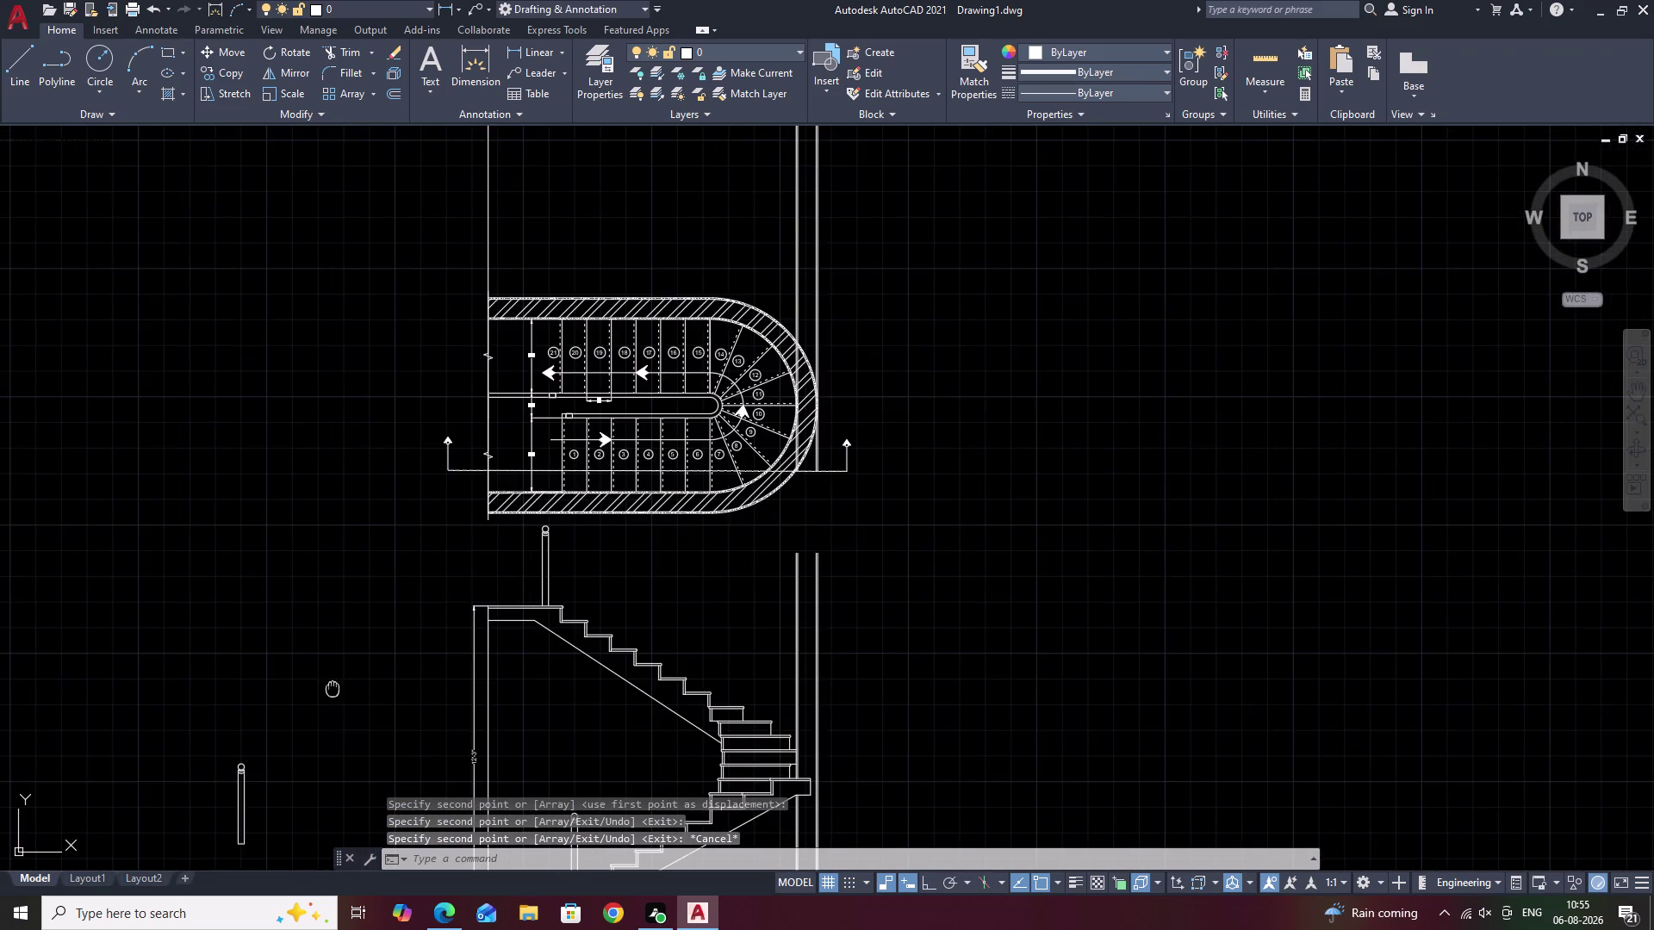
middle_drag(356, 671, 589, 536)
Erase the stray post and start a line at the baluster corner with Ortho on.
drag(543, 596, 500, 697)
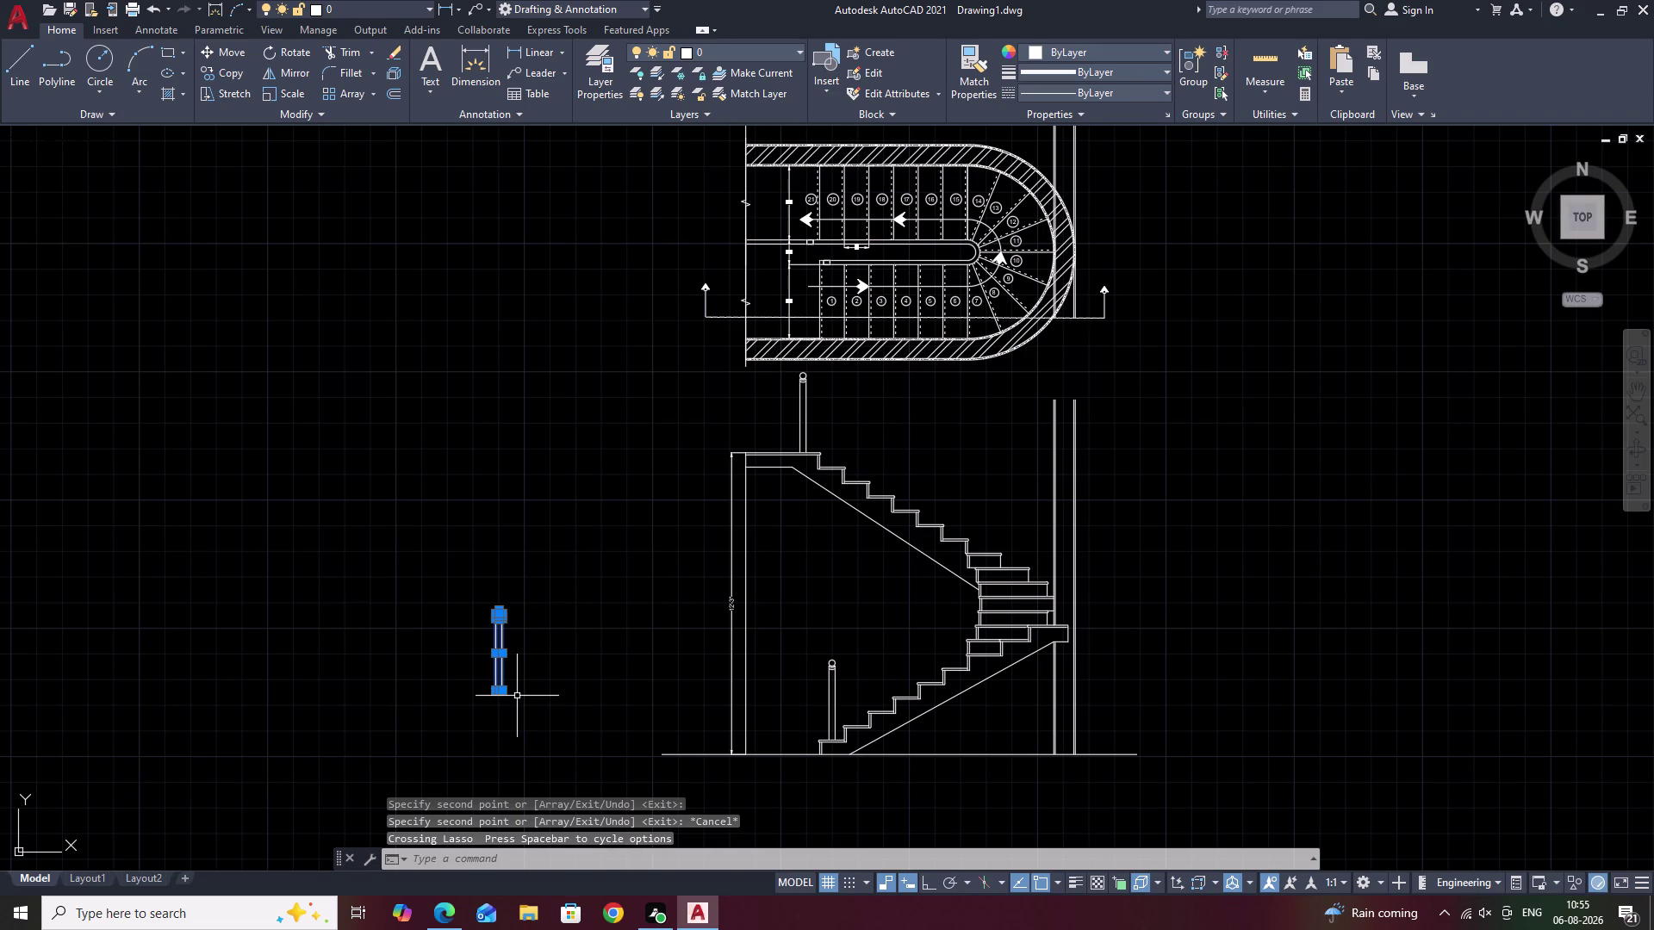
text(E L)
key(space)
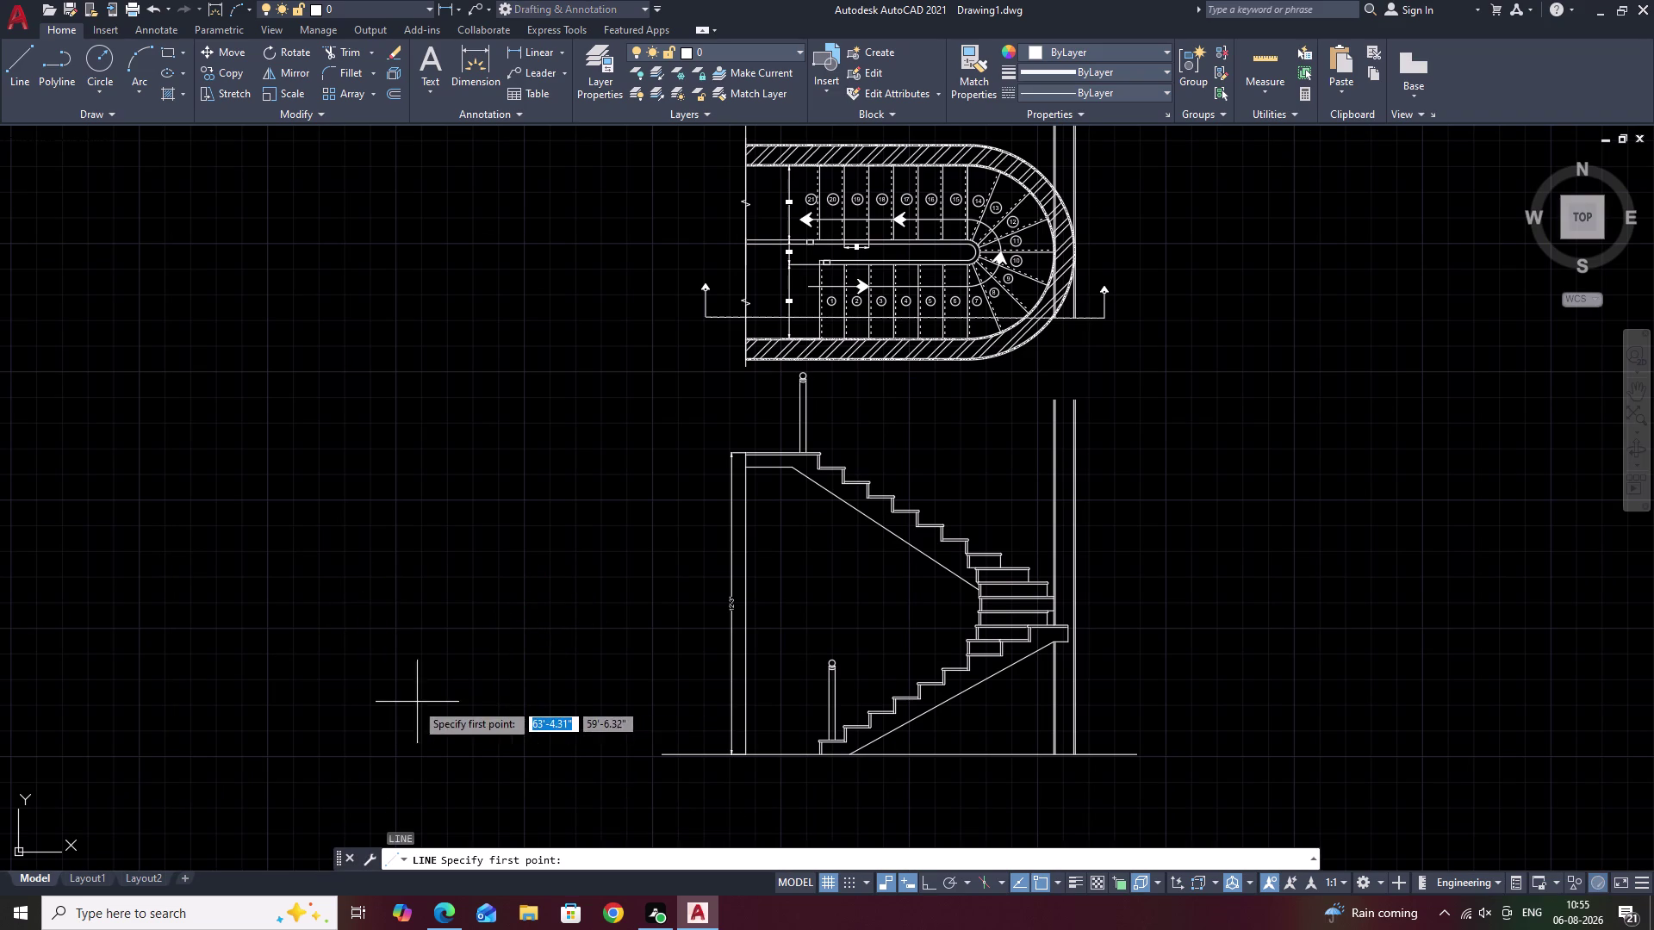
click(414, 703)
key(F8)
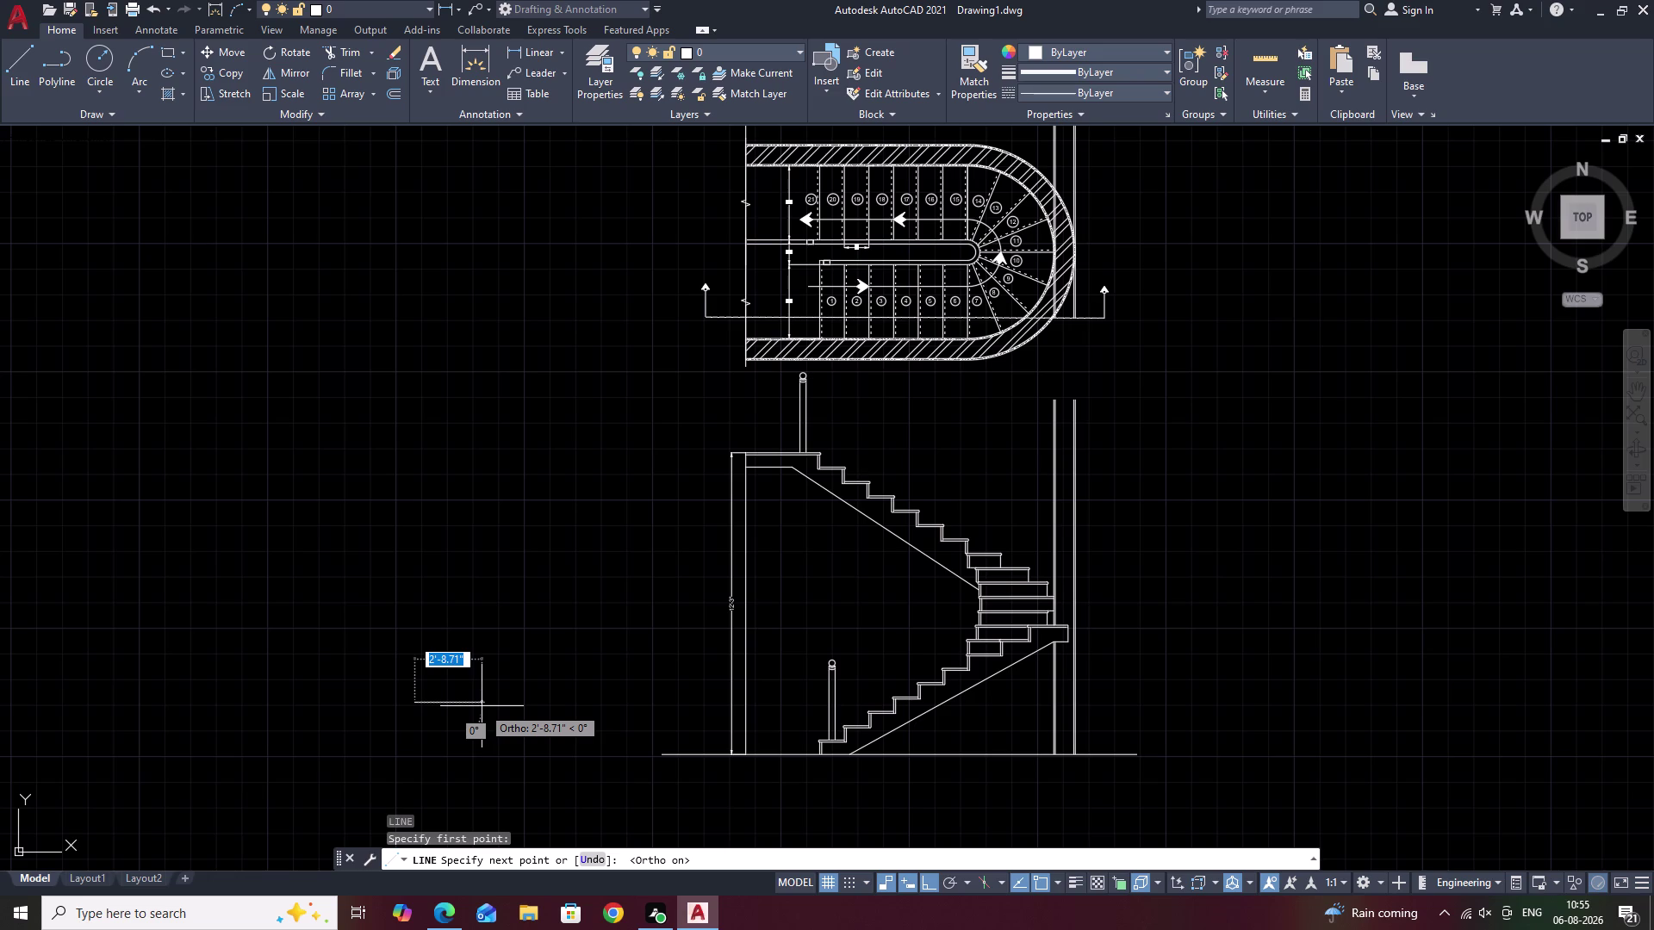
Draw the closed baluster outline: 1 across, 3' up, 1 back, then close.
key(1)
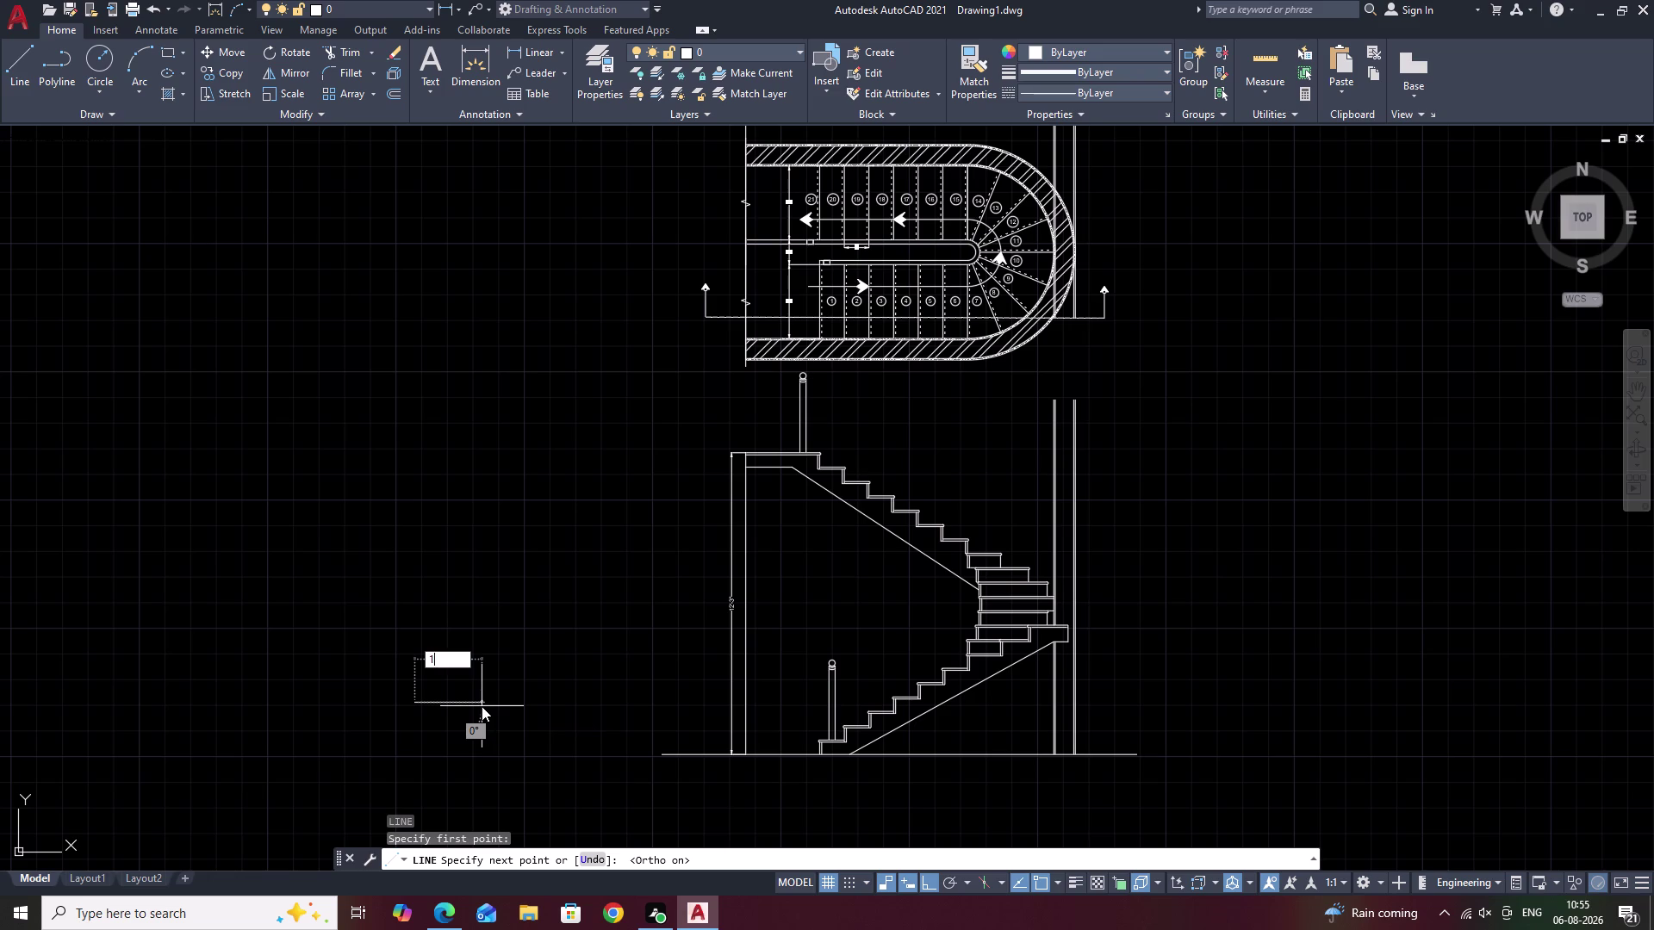
key(space)
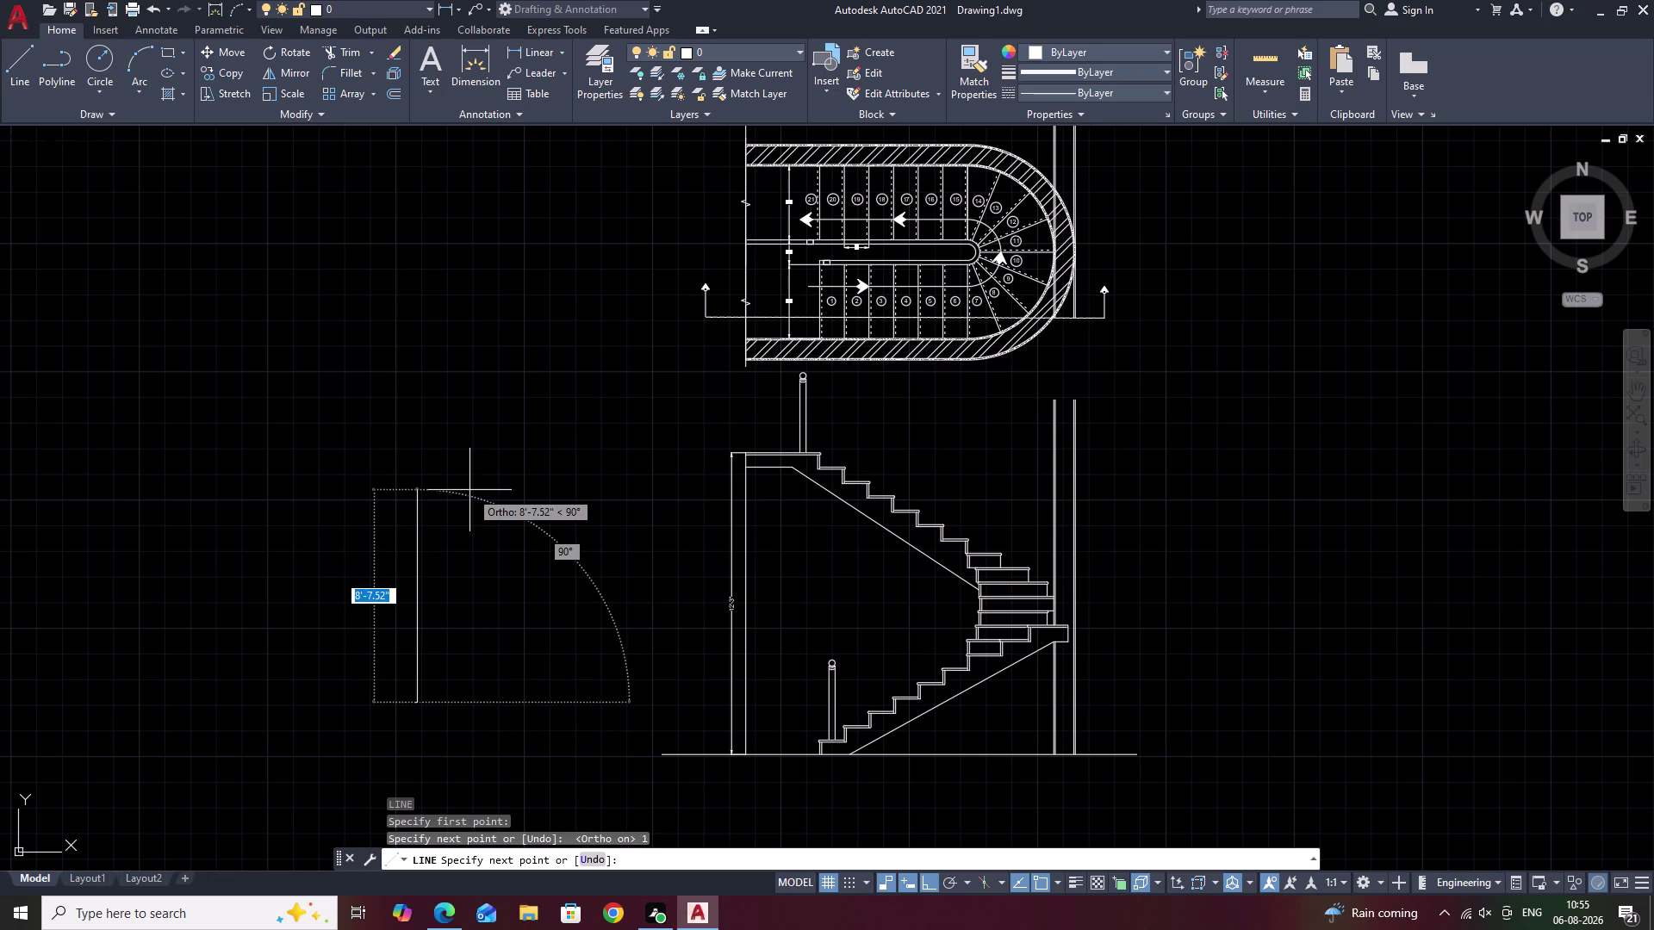
key(3)
key(apostrophe)
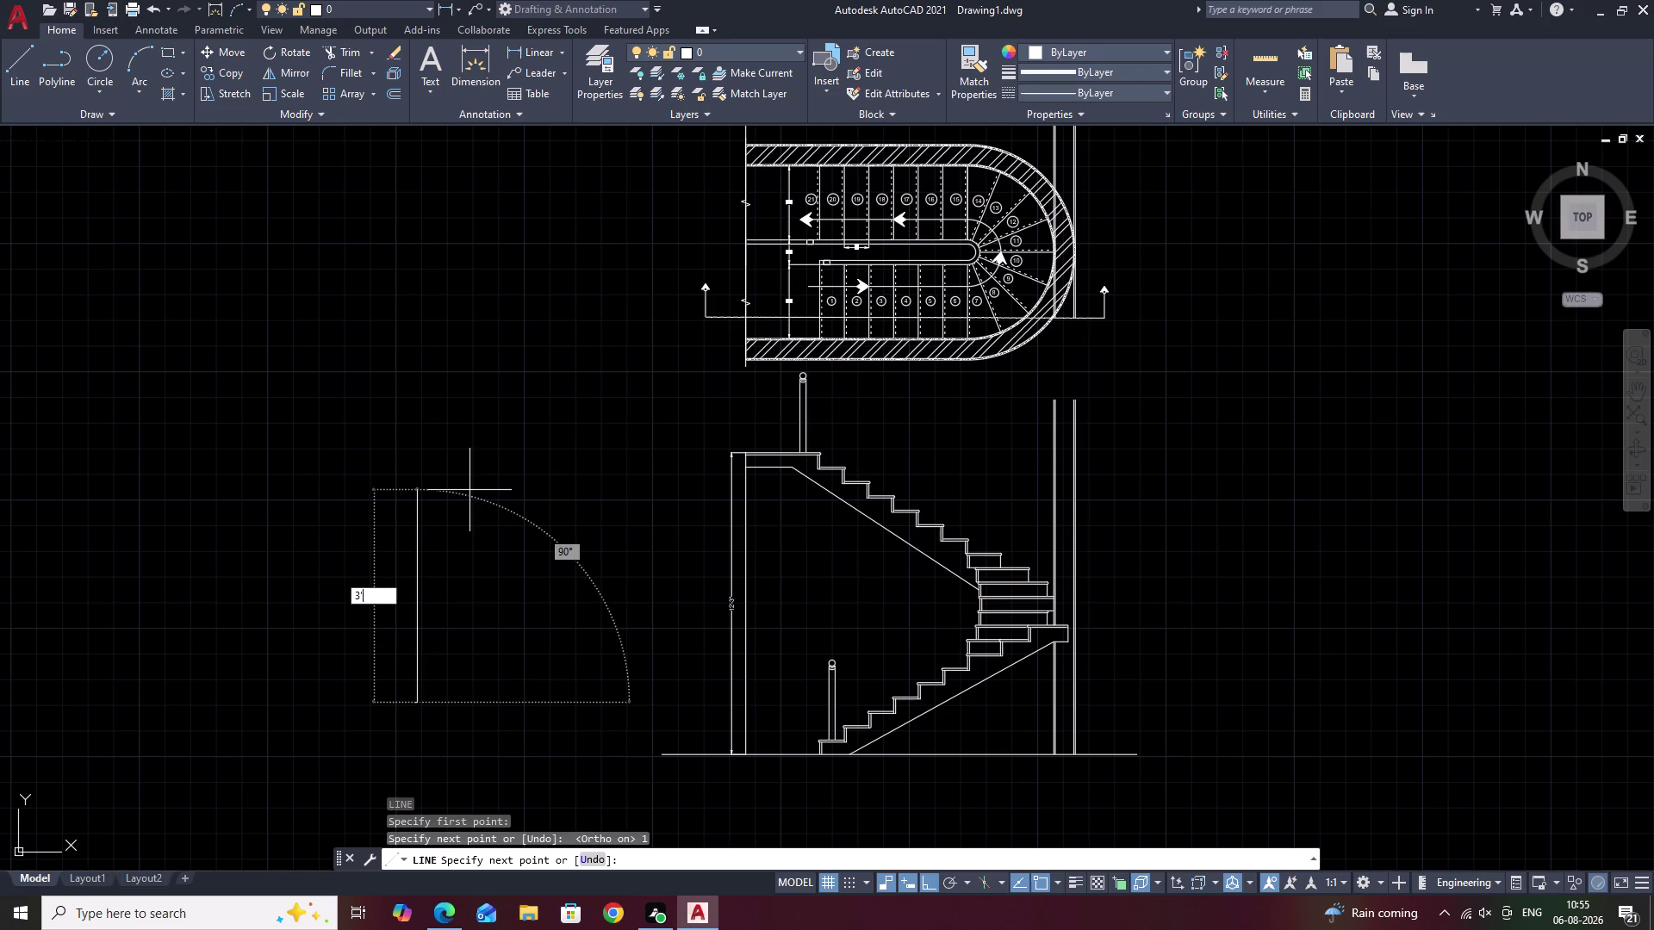
key(space)
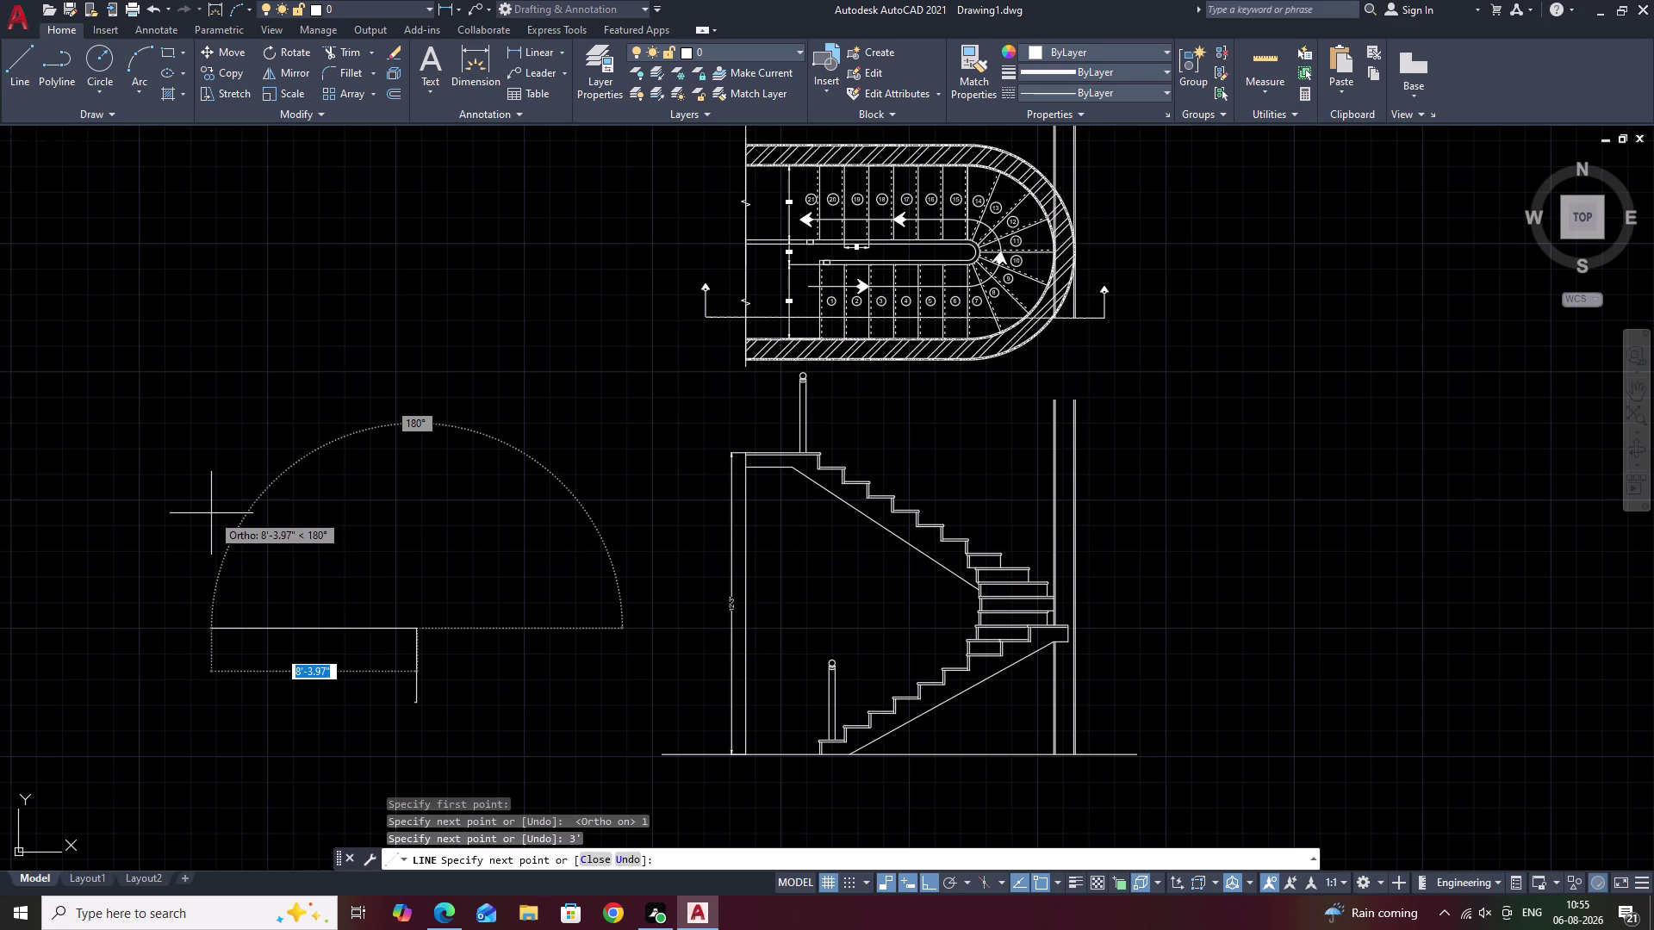
text(1)
key(space)
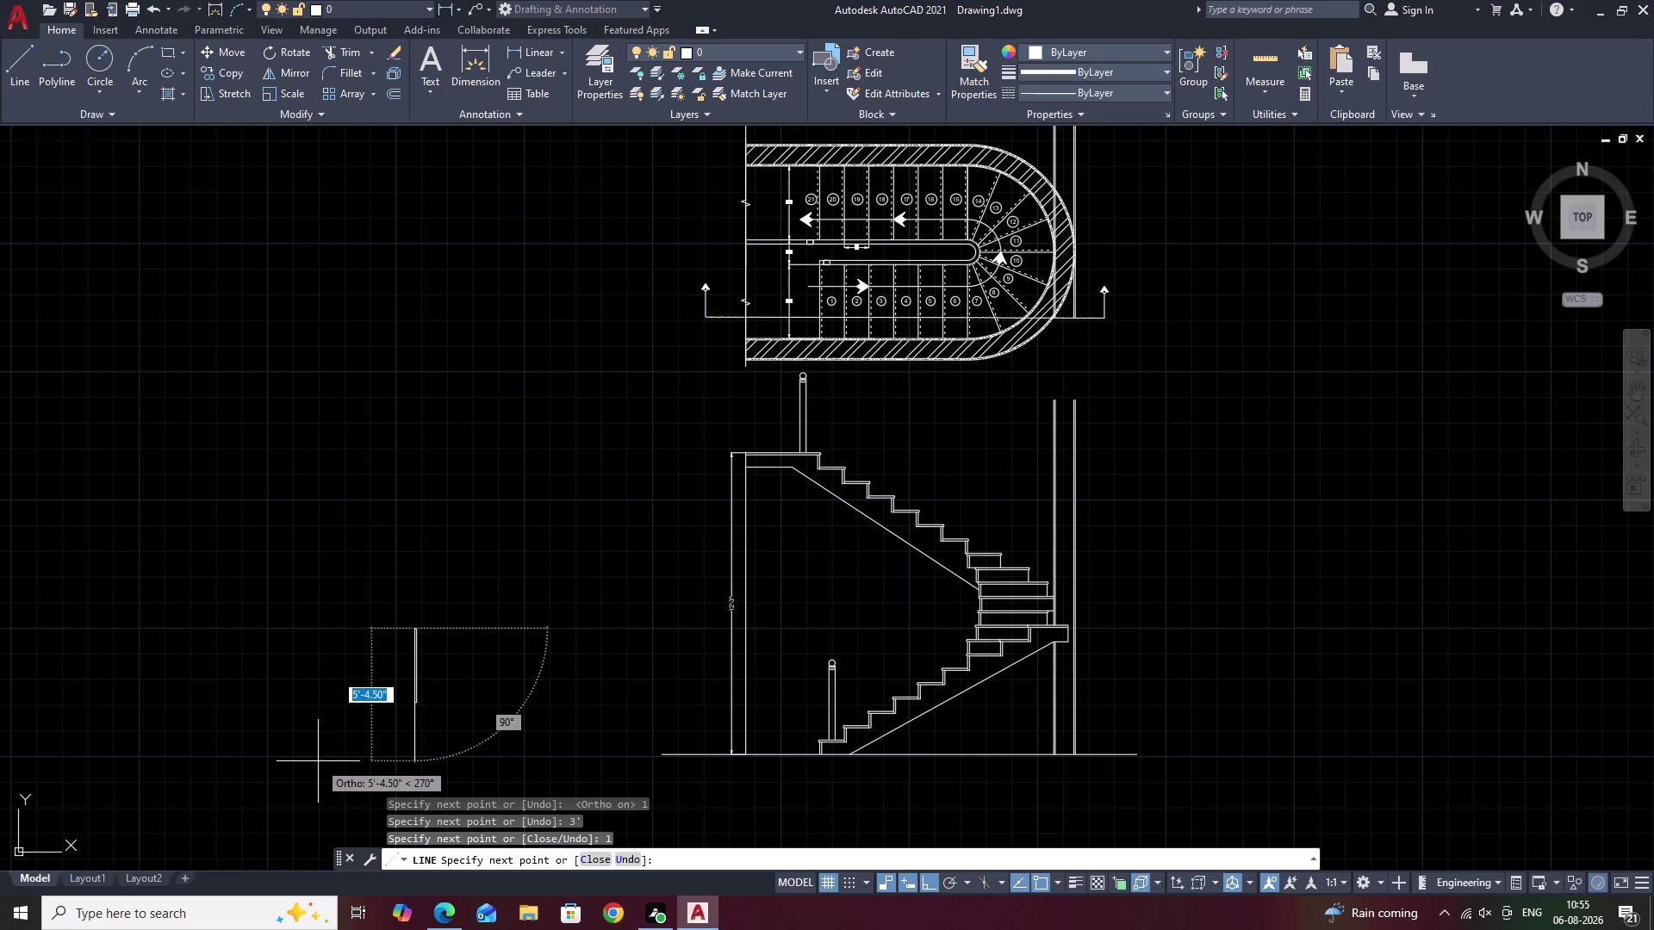
text(C)
key(space)
scroll(up, 3)
middle_drag(434, 657, 524, 524)
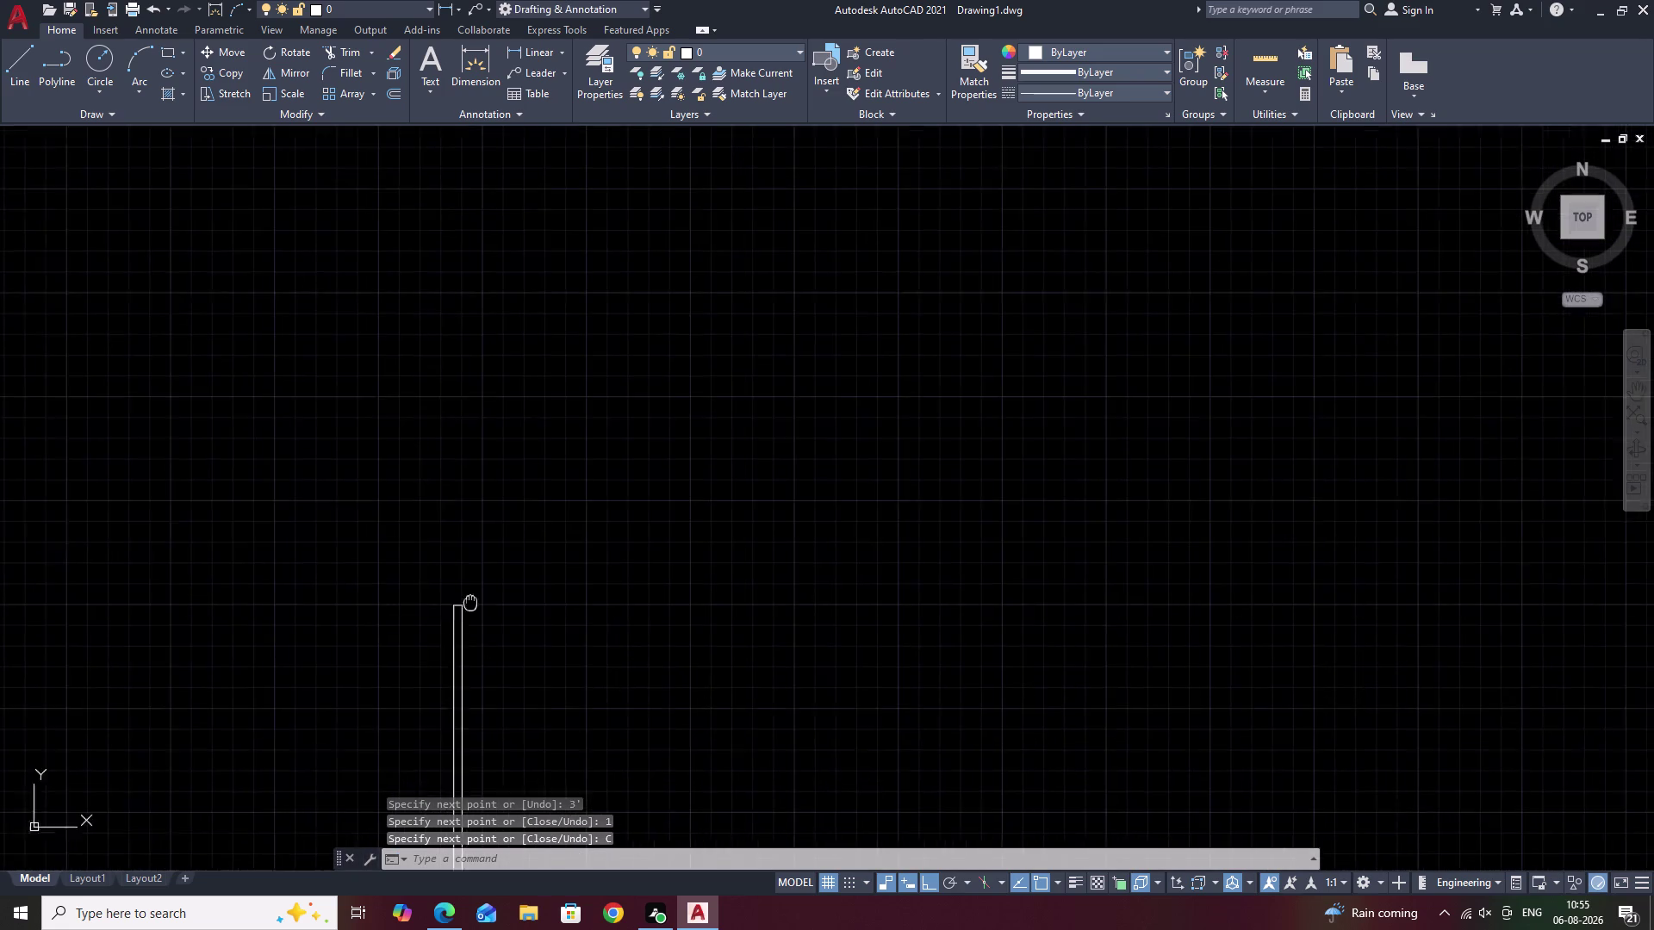
middle_drag(524, 525, 562, 470)
key(Escape)
Select the baluster and copy it from its bottom corner base point.
drag(646, 417, 601, 826)
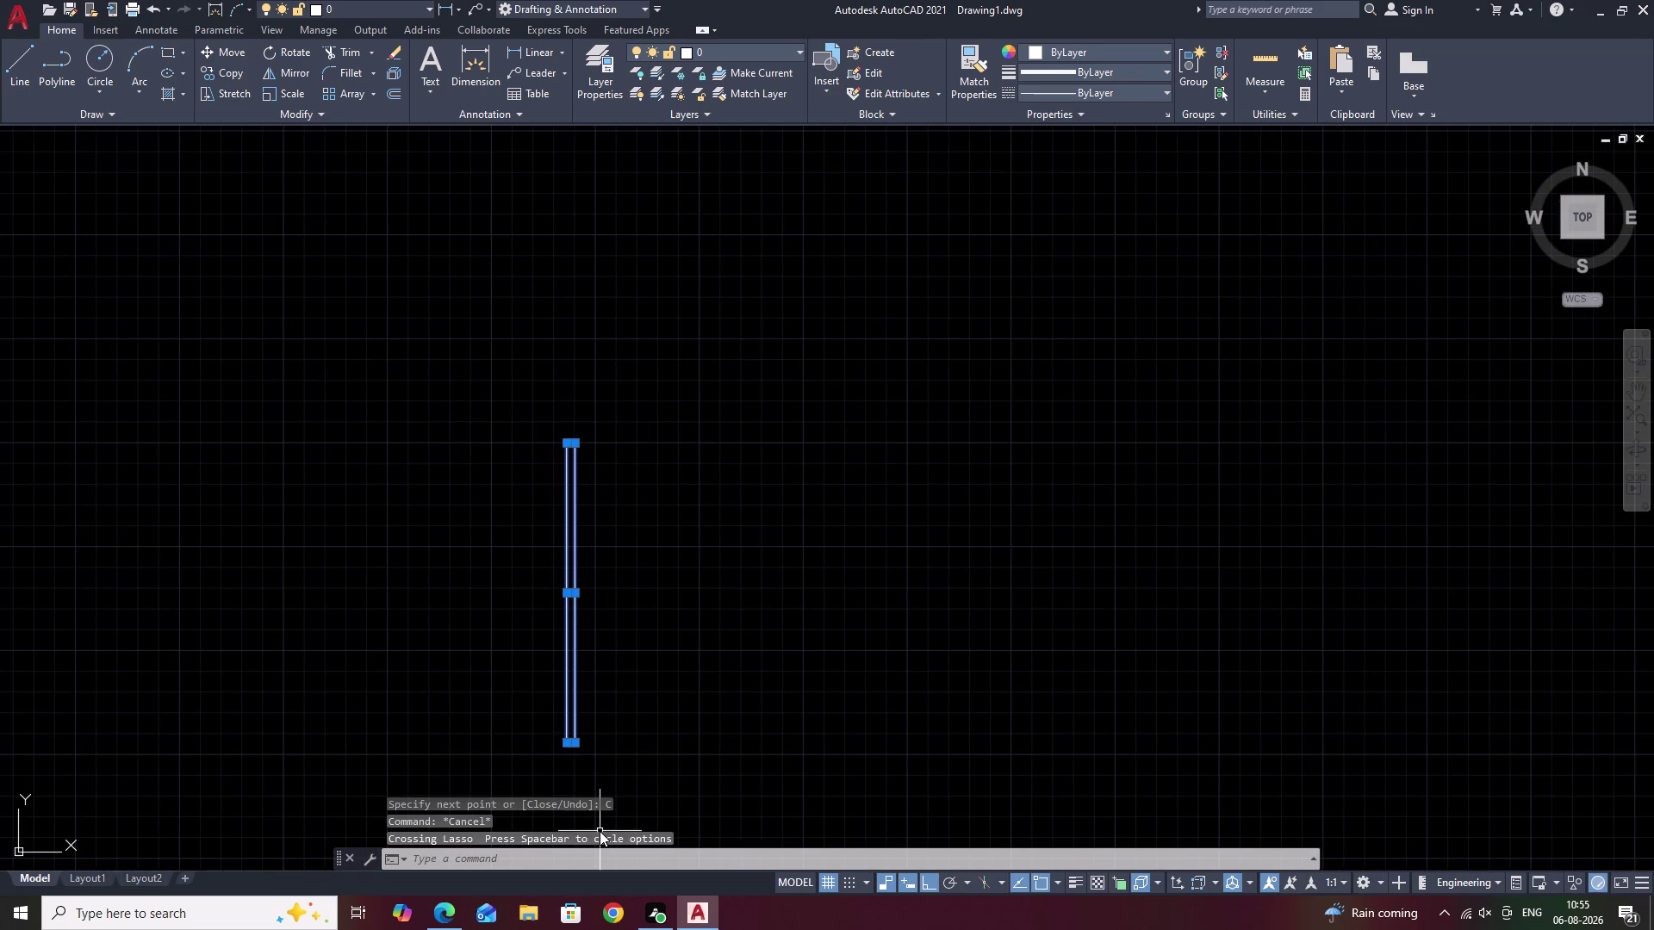
text(CO)
key(space)
key(Escape)
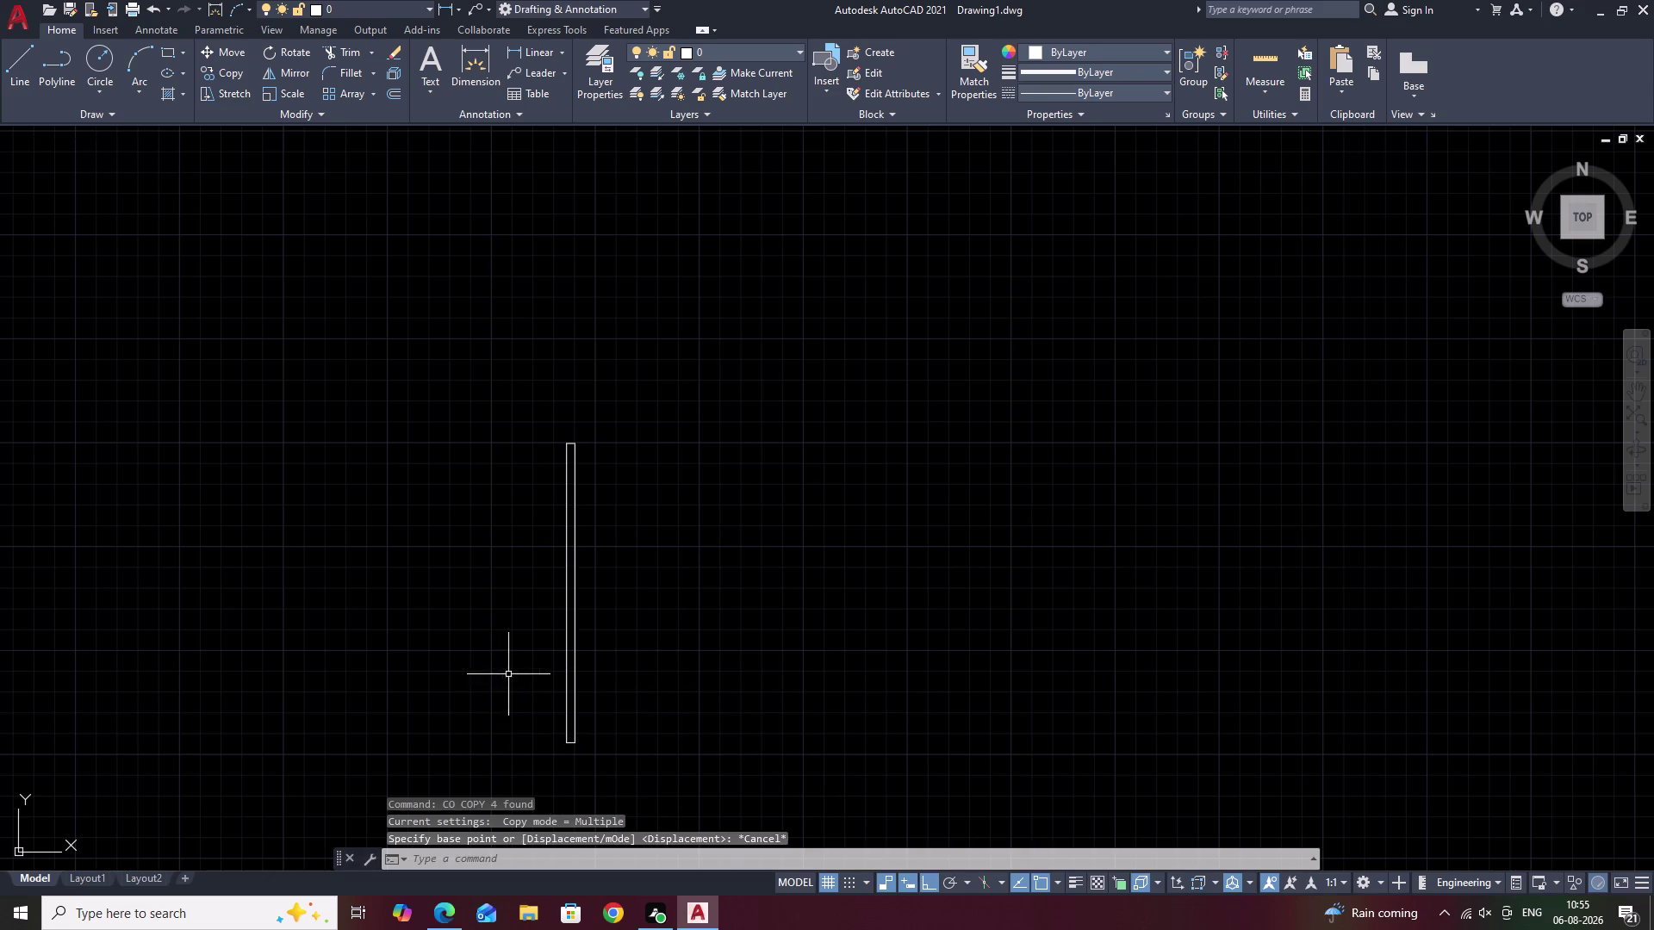
drag(685, 461, 503, 579)
text(C)
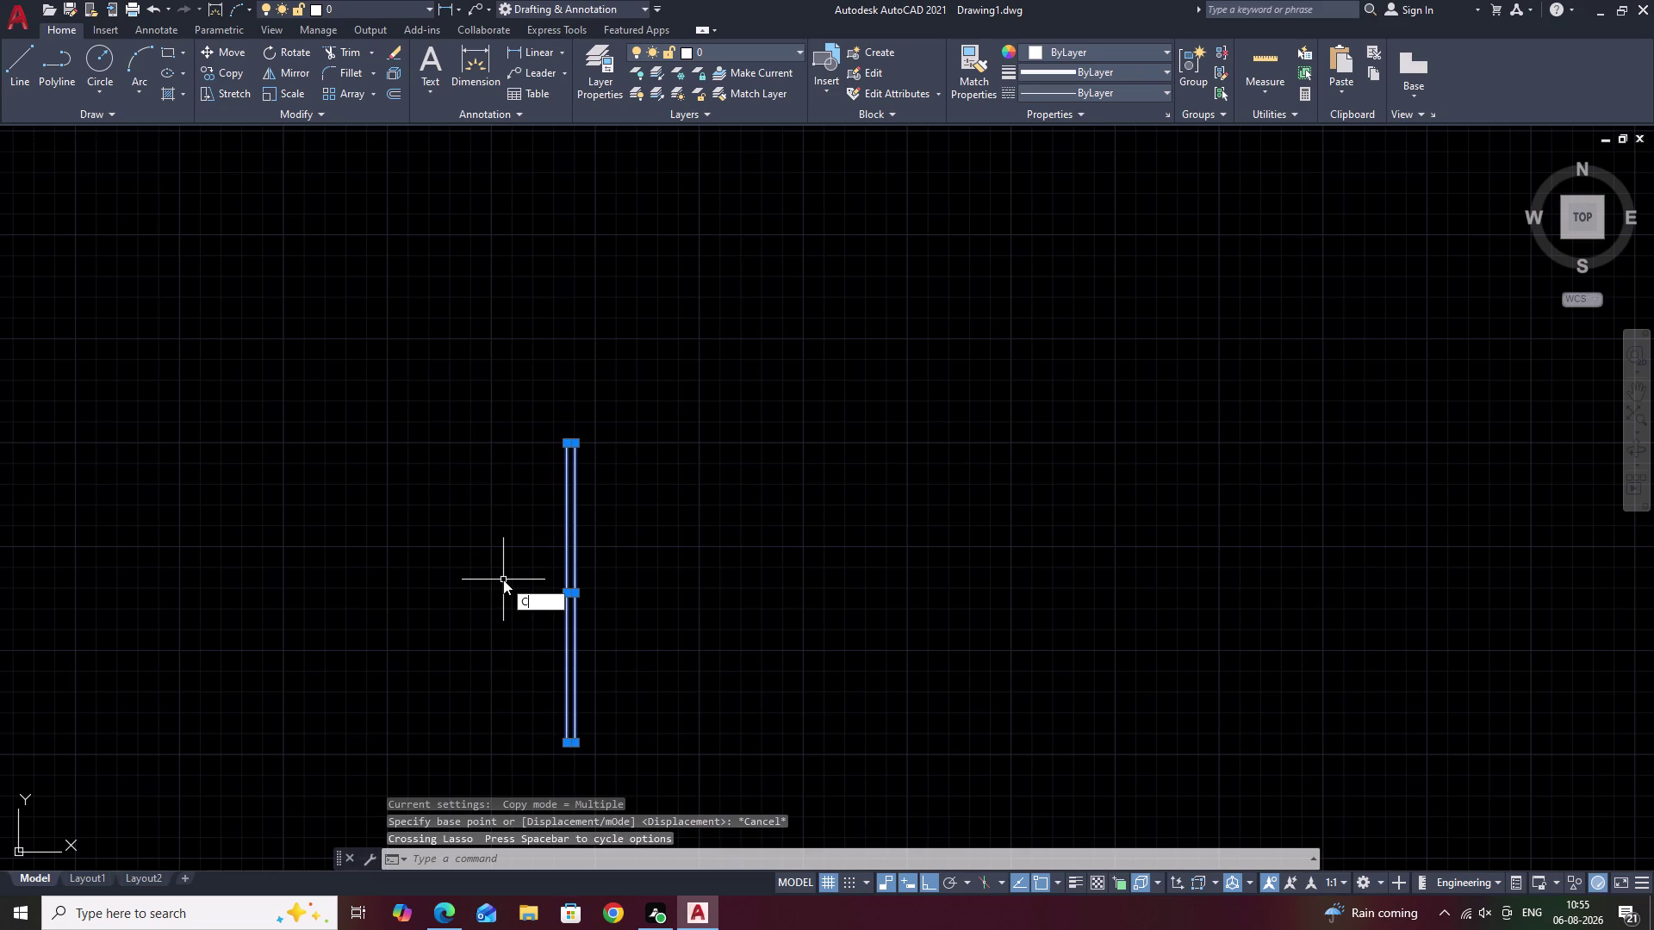
text(O)
key(space)
scroll(up, 3)
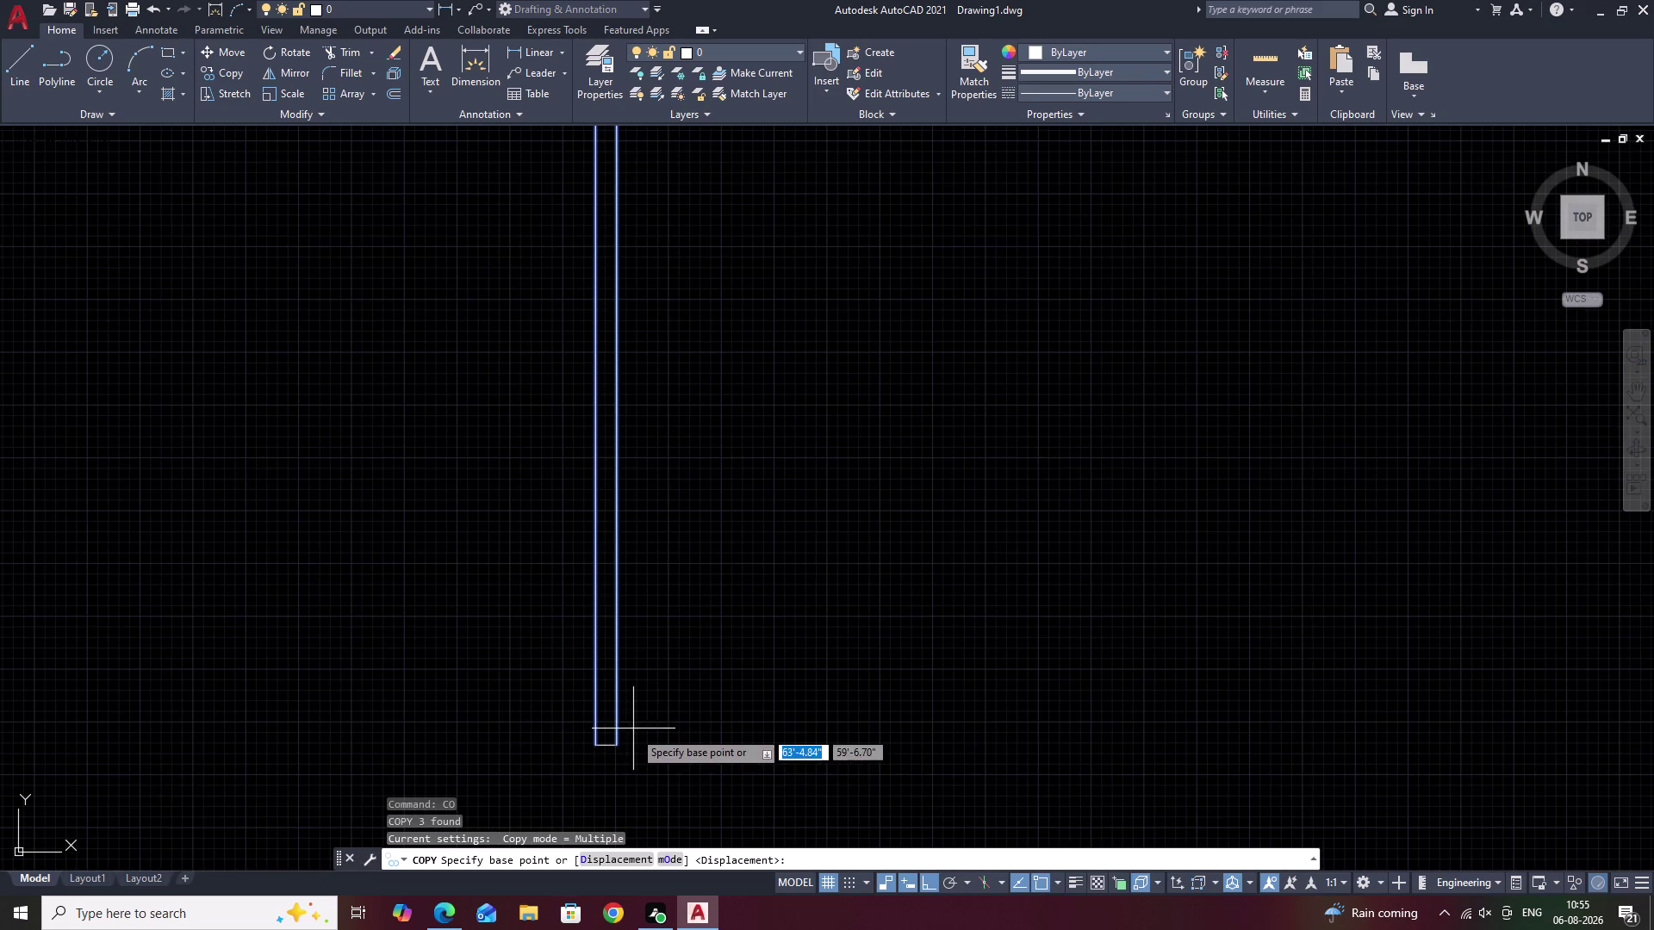
scroll(up, 3)
click(605, 727)
With Ortho off, place the baluster copy on the bottom tread beside the newel post.
scroll(down, 3)
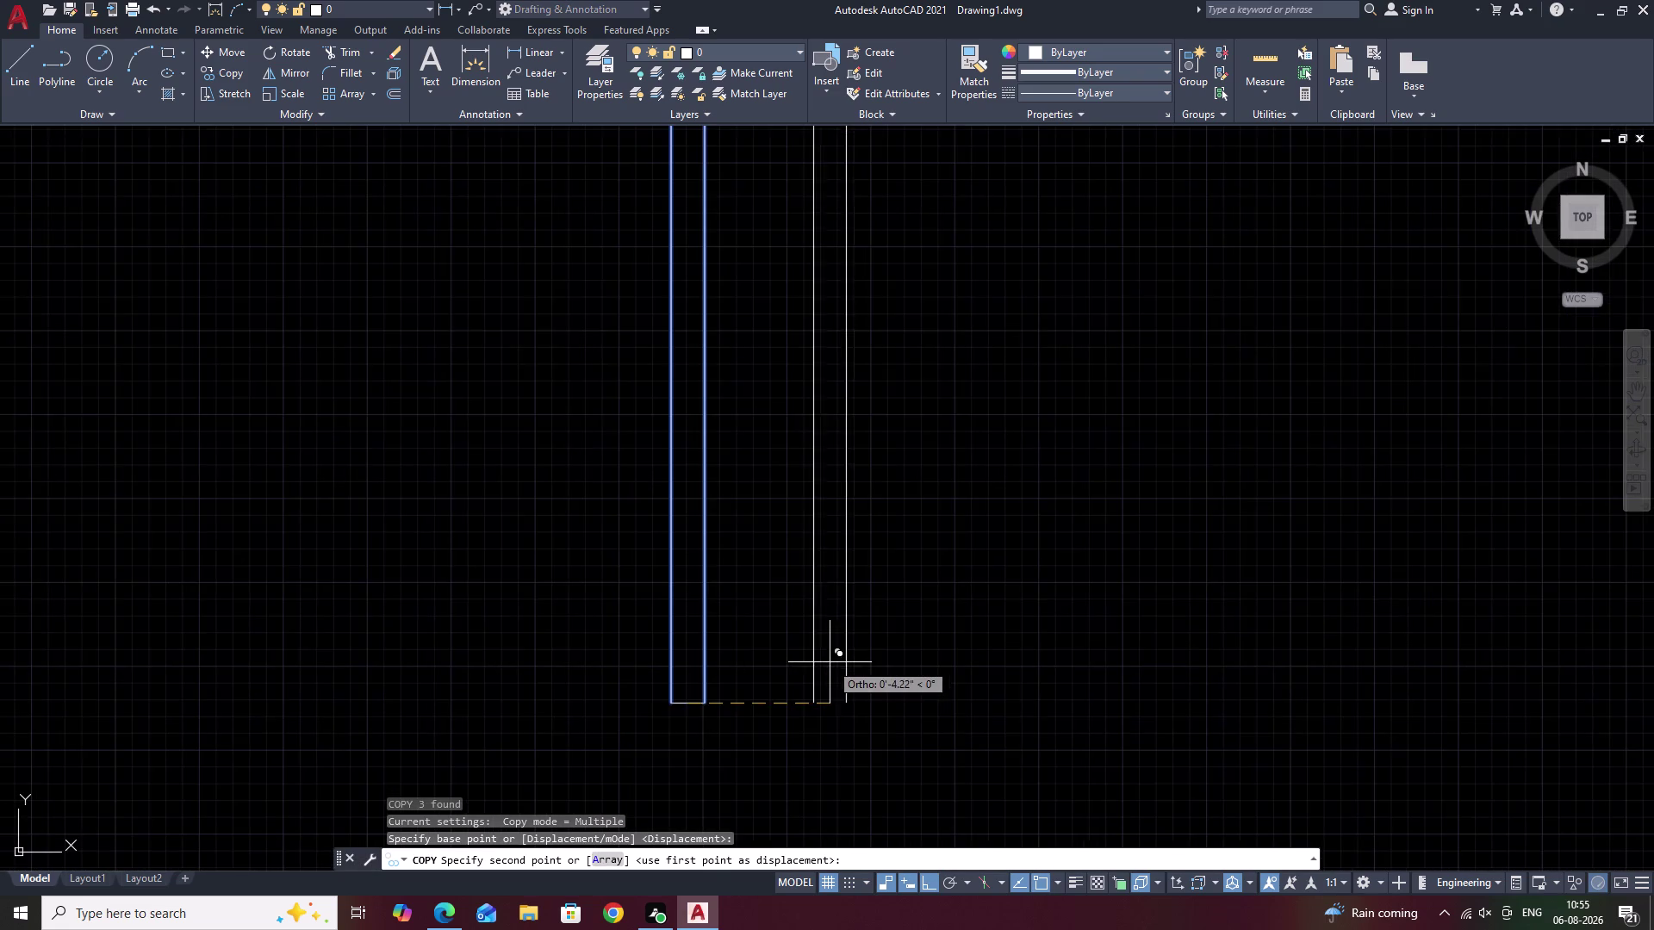
middle_drag(833, 657, 0, 613)
scroll(down, 3)
middle_drag(698, 518, 0, 532)
middle_drag(333, 512, 93, 550)
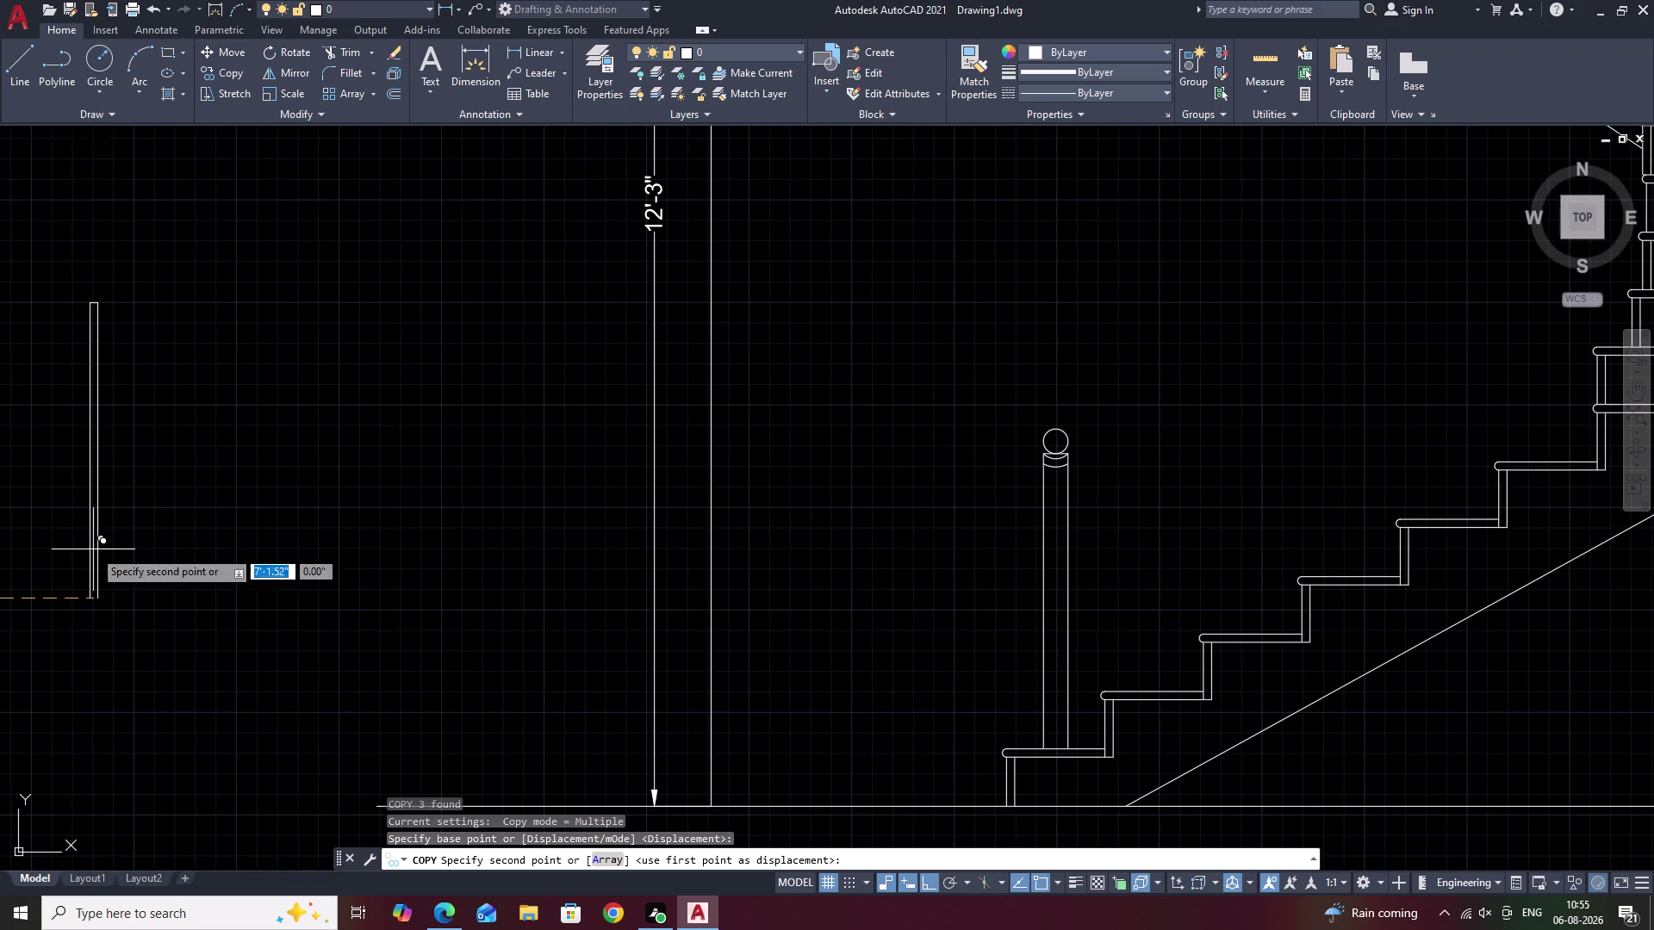
key(F8)
middle_drag(855, 580, 300, 573)
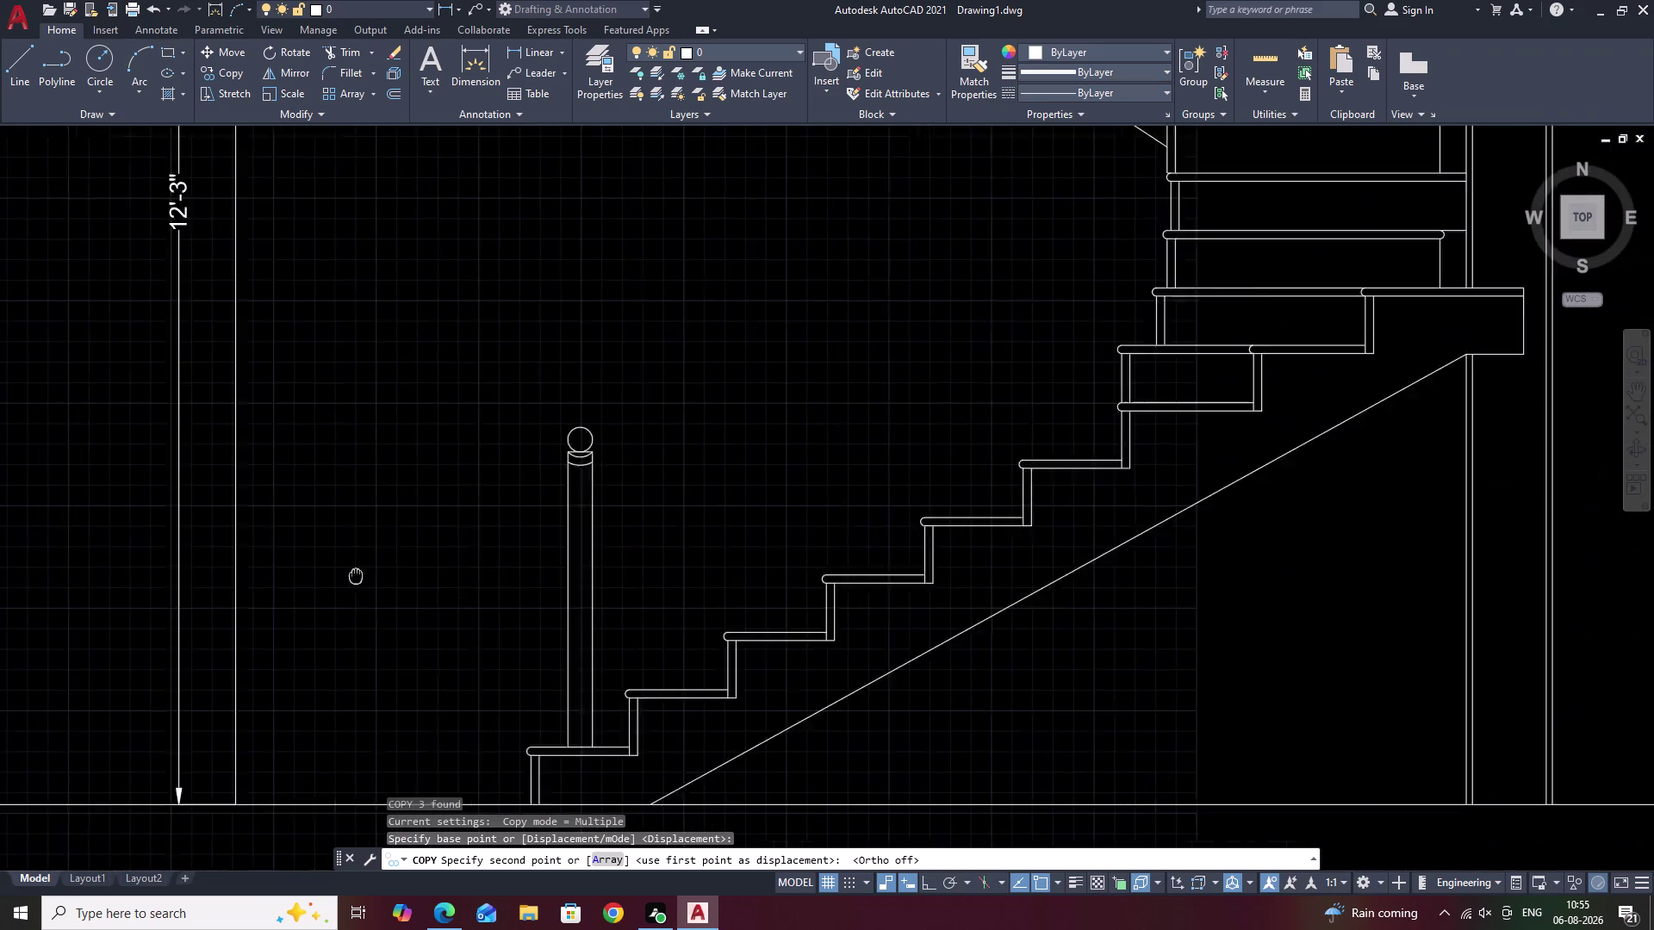
middle_drag(301, 573, 205, 565)
scroll(up, 3)
middle_drag(528, 750, 545, 589)
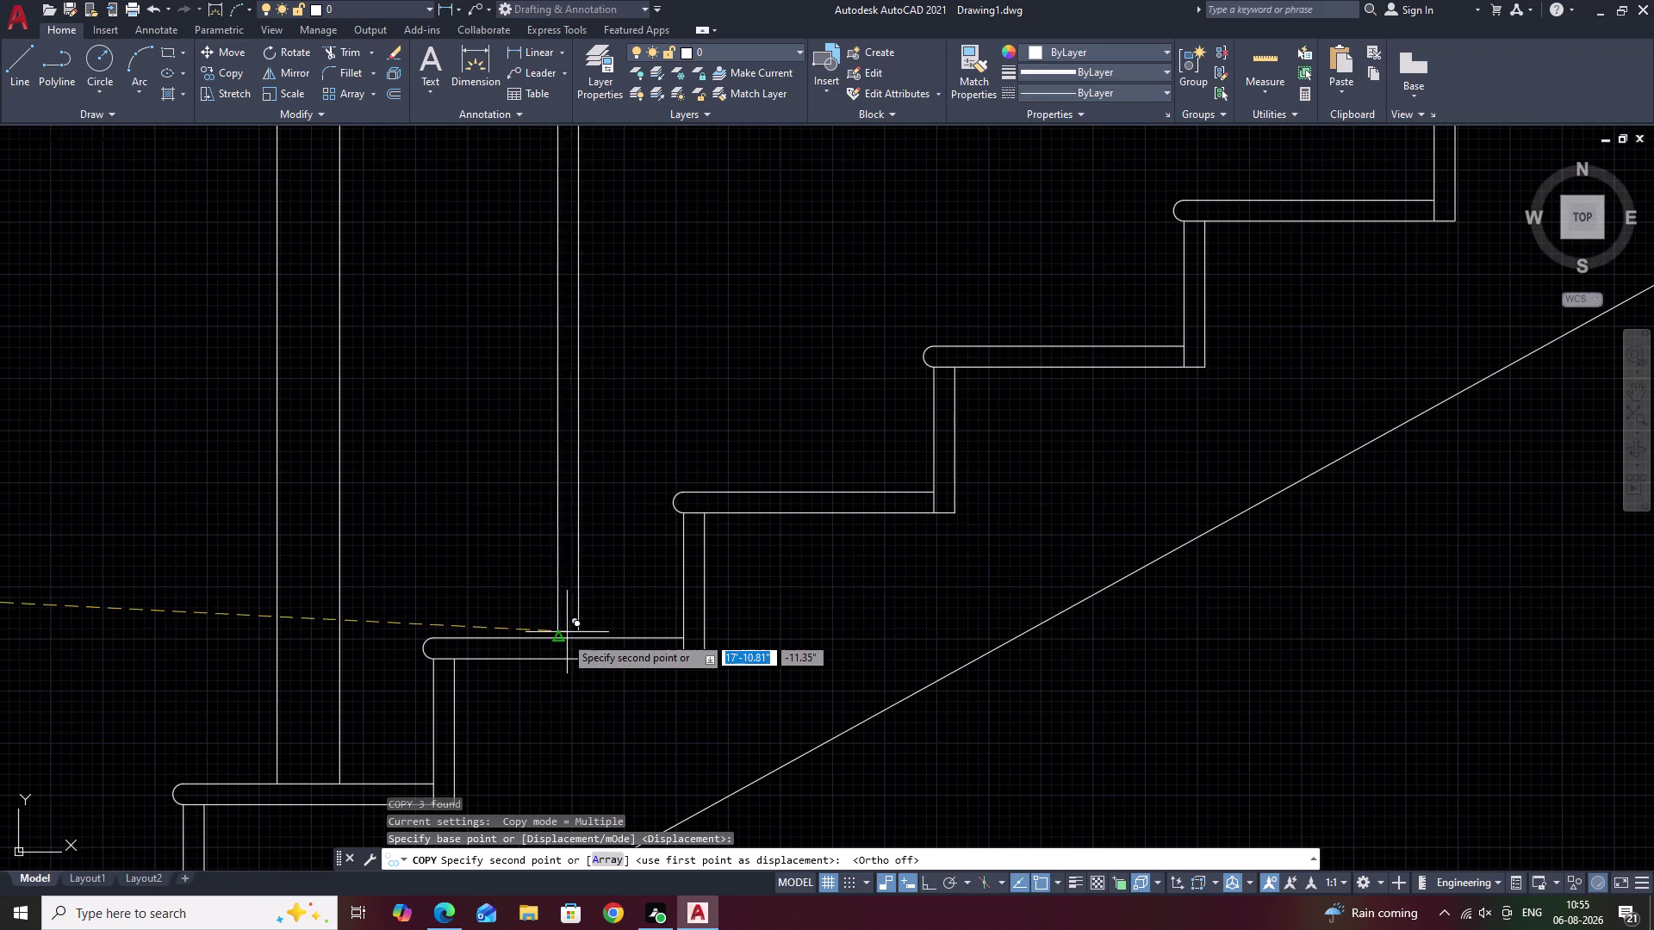
right_click(562, 638)
click(562, 639)
Finish the copy from the right-click menu and zoom out over the whole elevation.
middle_drag(651, 545, 256, 597)
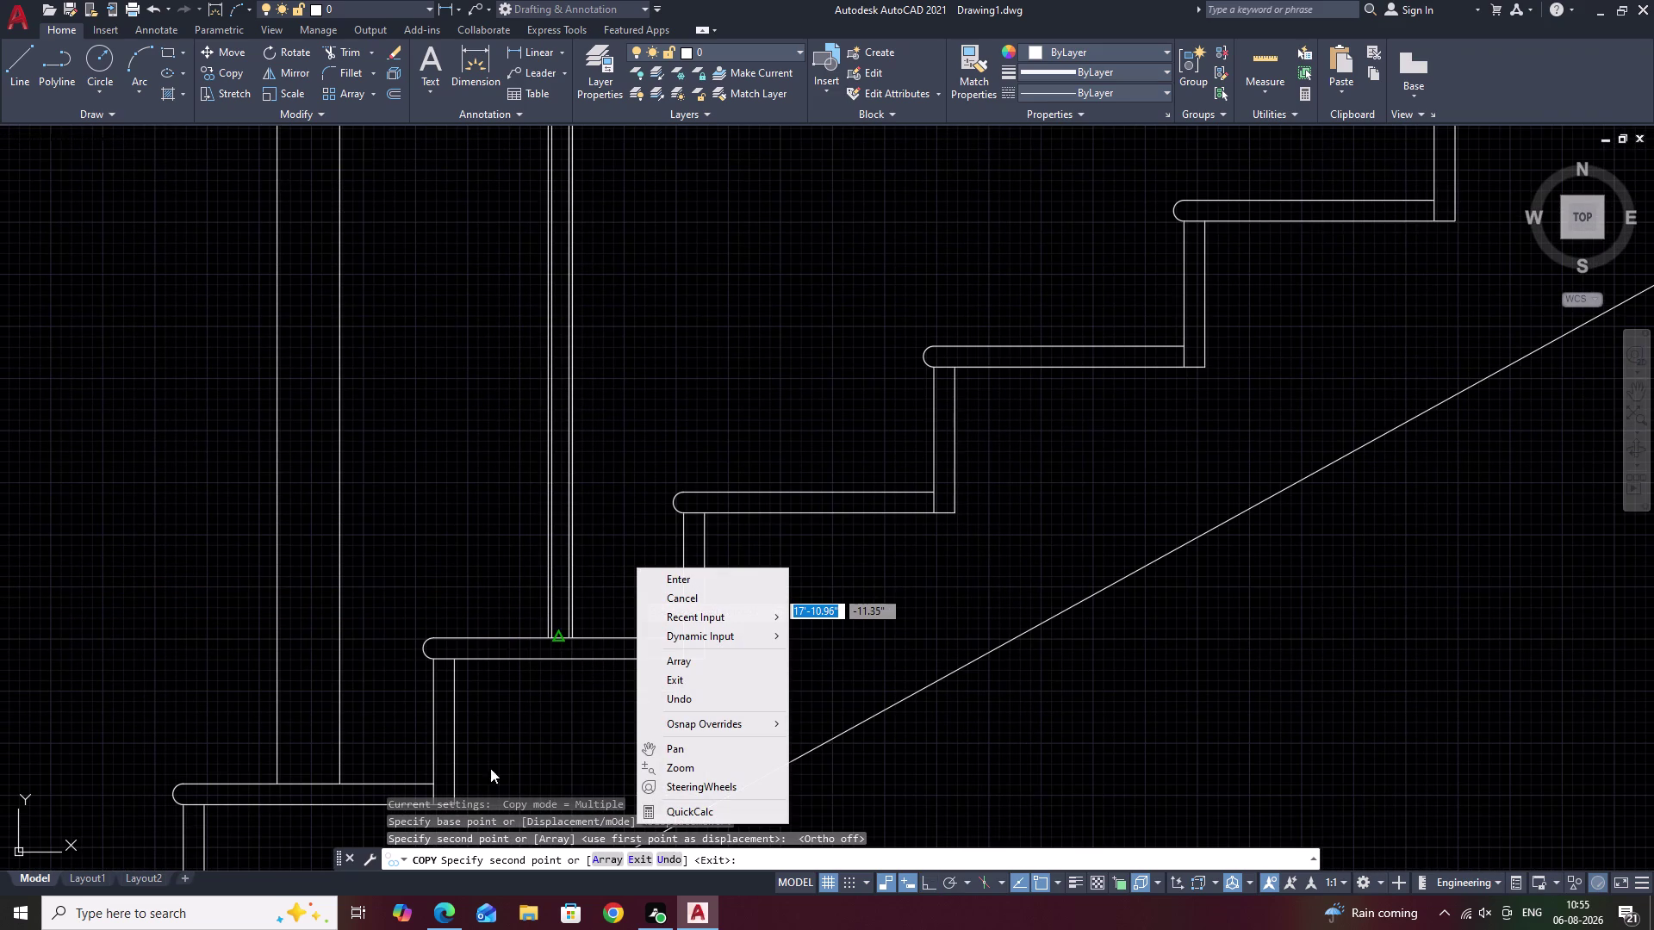
click(726, 579)
right_click(726, 579)
scroll(down, 3)
middle_drag(786, 427, 648, 472)
scroll(down, 3)
middle_drag(141, 464, 747, 462)
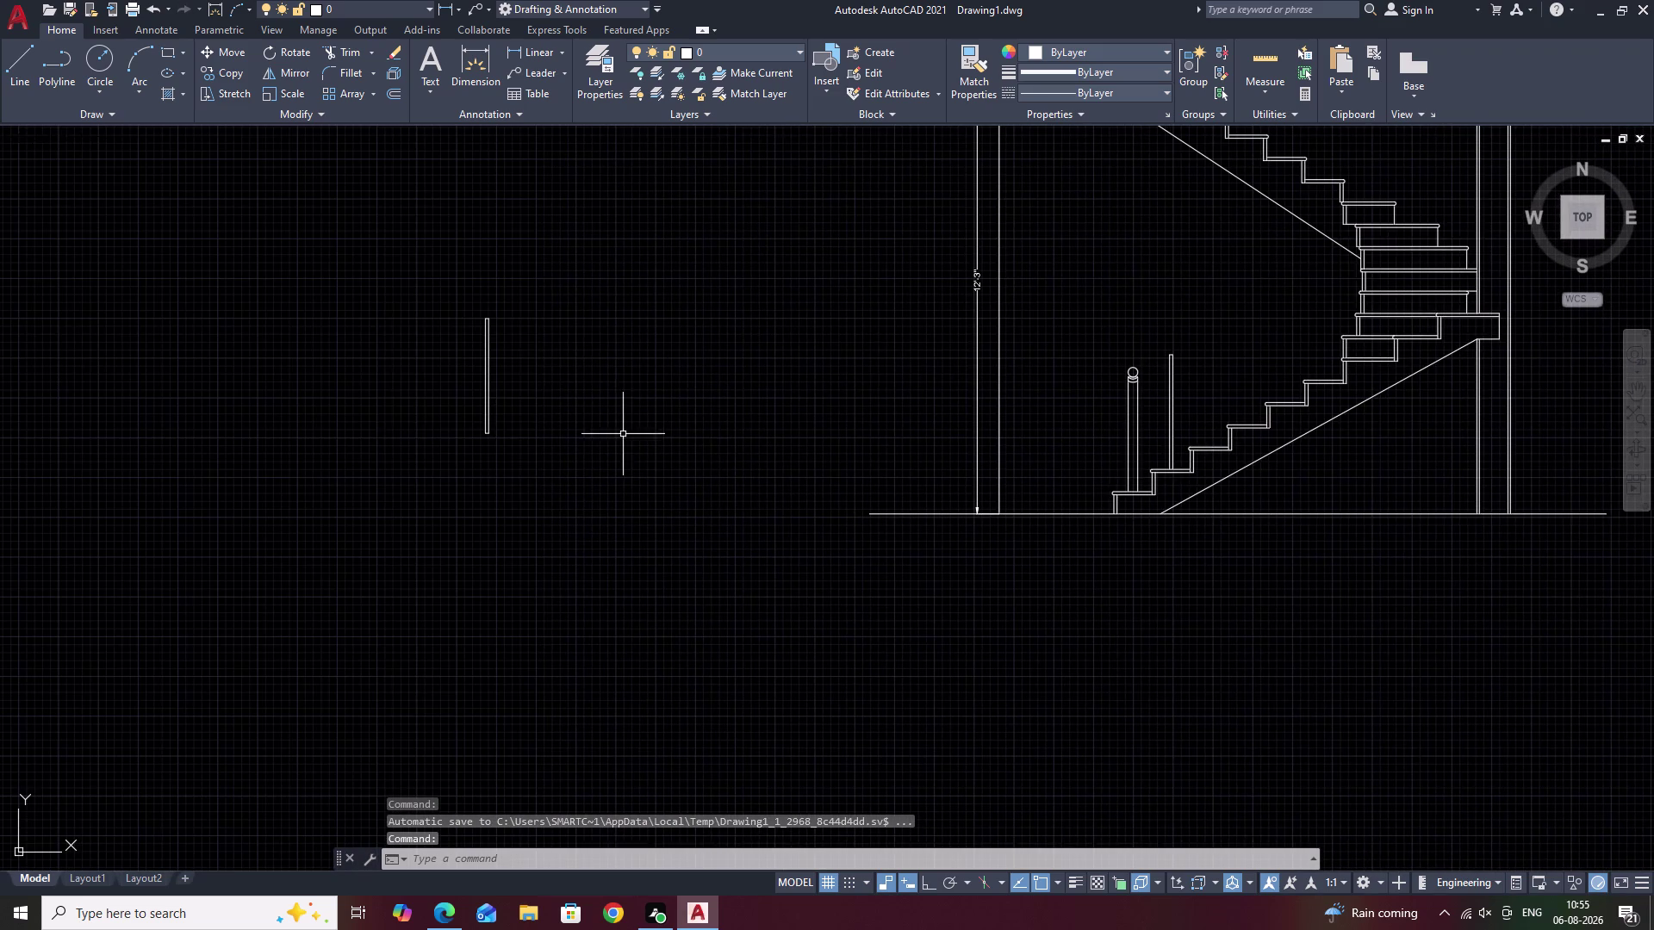
Select the baluster outline and start a CO copy based at its bottom corner.
drag(615, 348, 485, 497)
key(c)
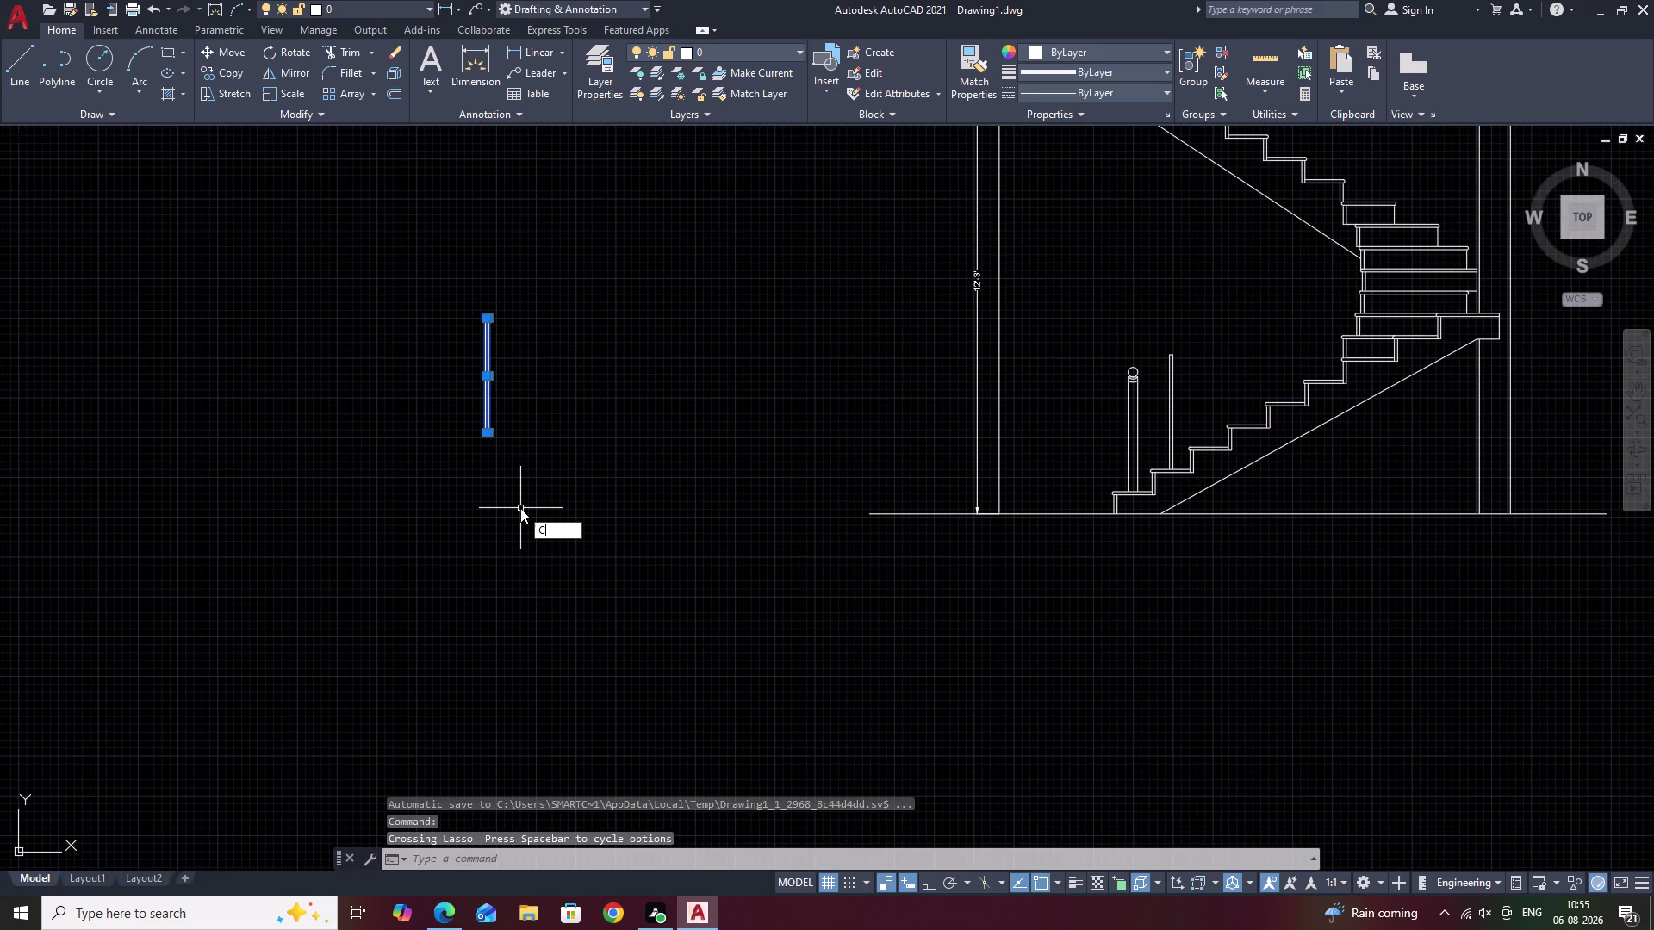
key(Escape)
scroll(up, 3)
drag(550, 286, 299, 368)
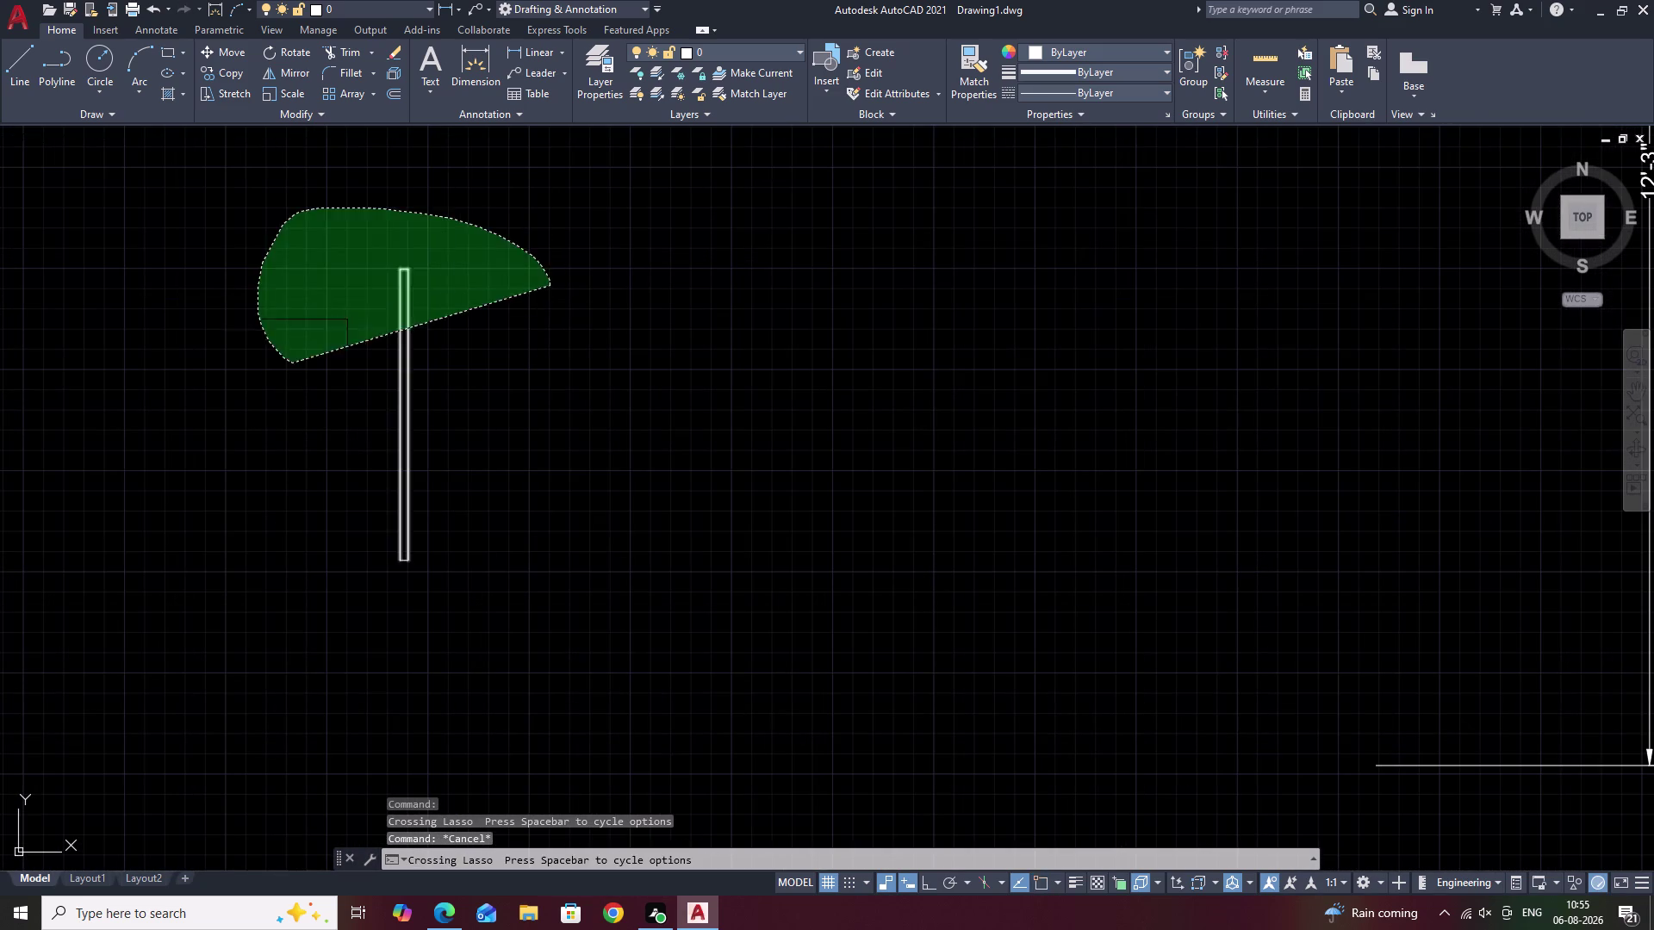
text(CO)
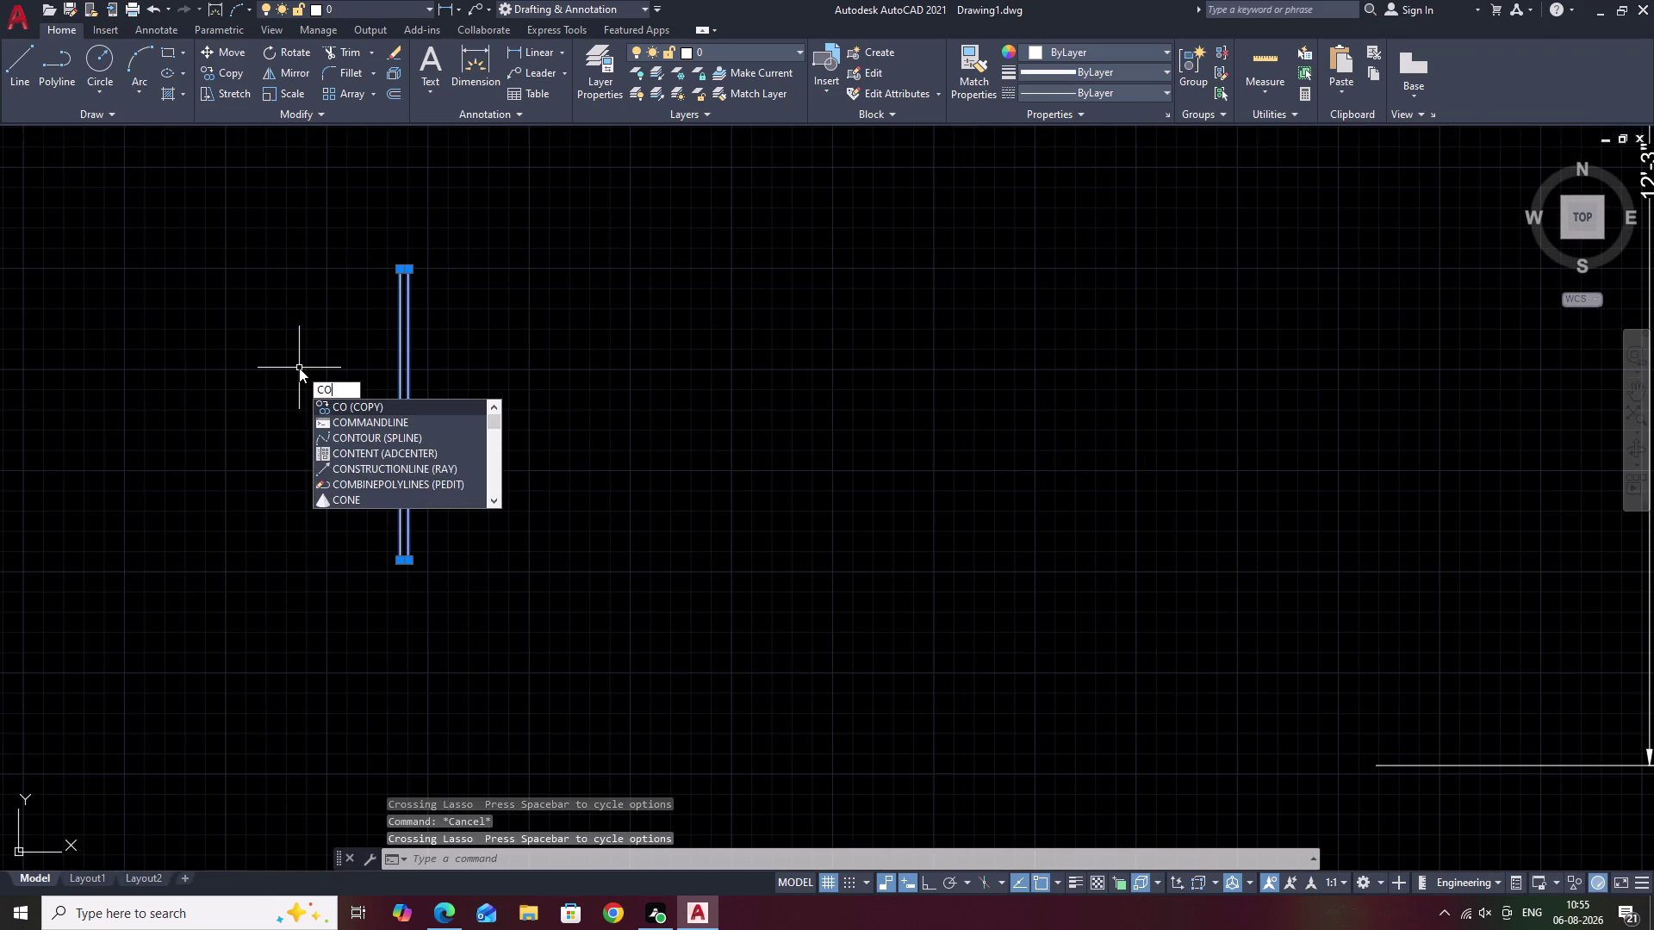
key(space)
scroll(up, 3)
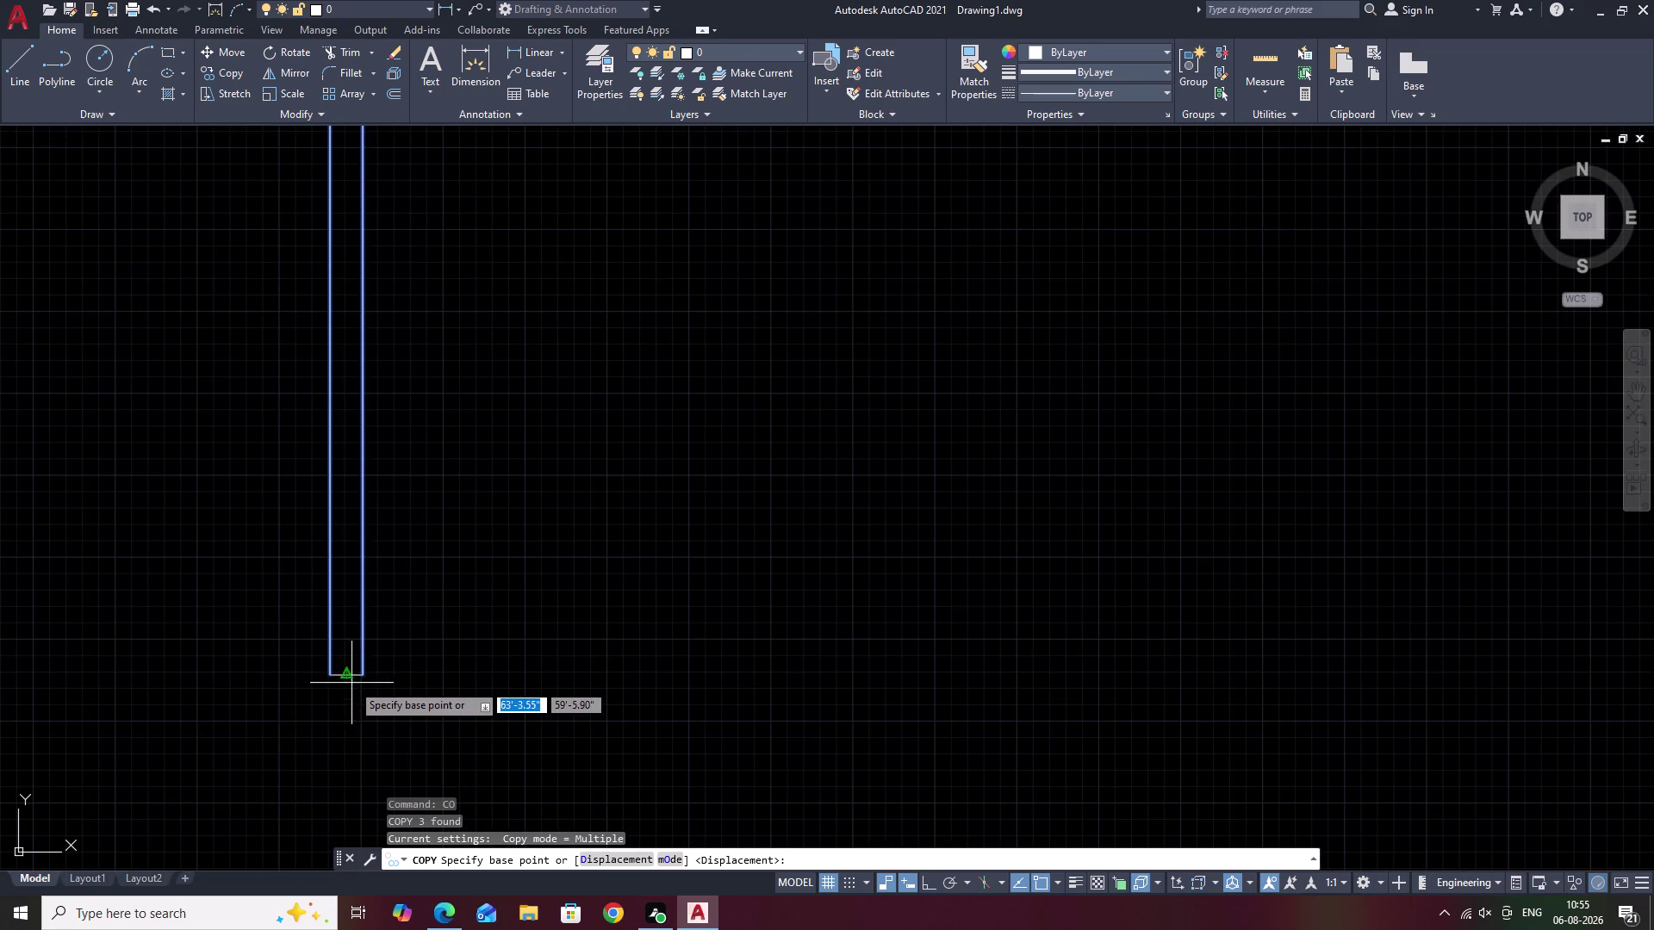
scroll(up, 3)
click(326, 648)
Place baluster copies on the successive treads leading up to the landing.
scroll(down, 3)
scroll(down, 3)
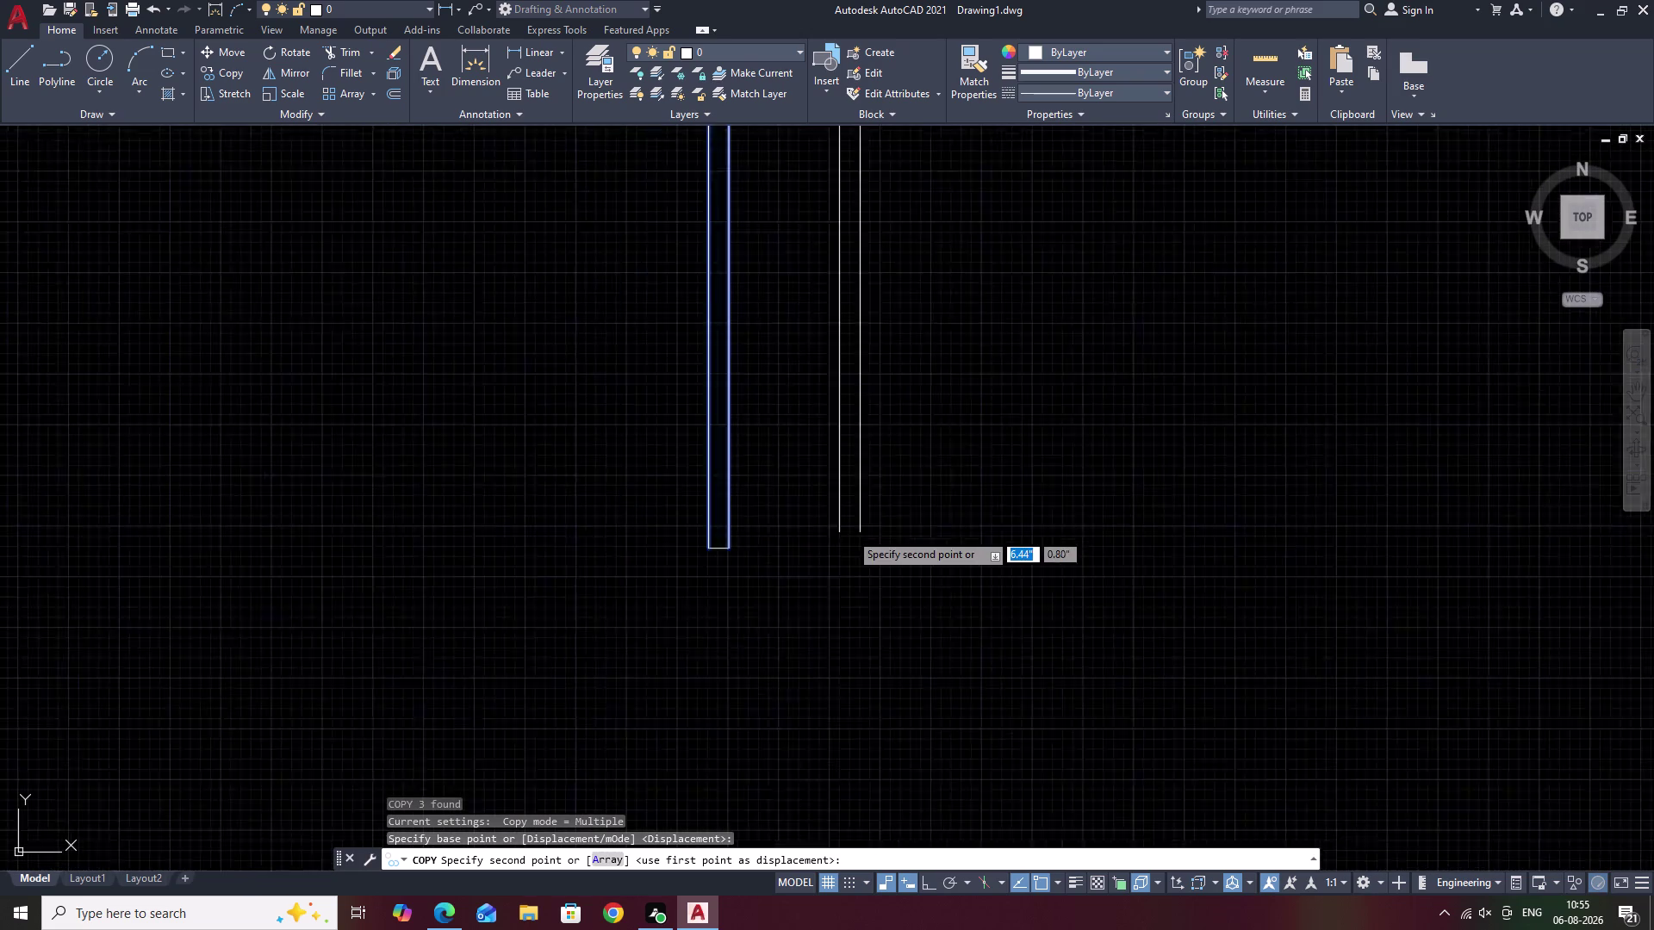
scroll(down, 3)
middle_drag(861, 528, 0, 524)
scroll(down, 3)
middle_drag(1167, 506, 795, 512)
scroll(up, 3)
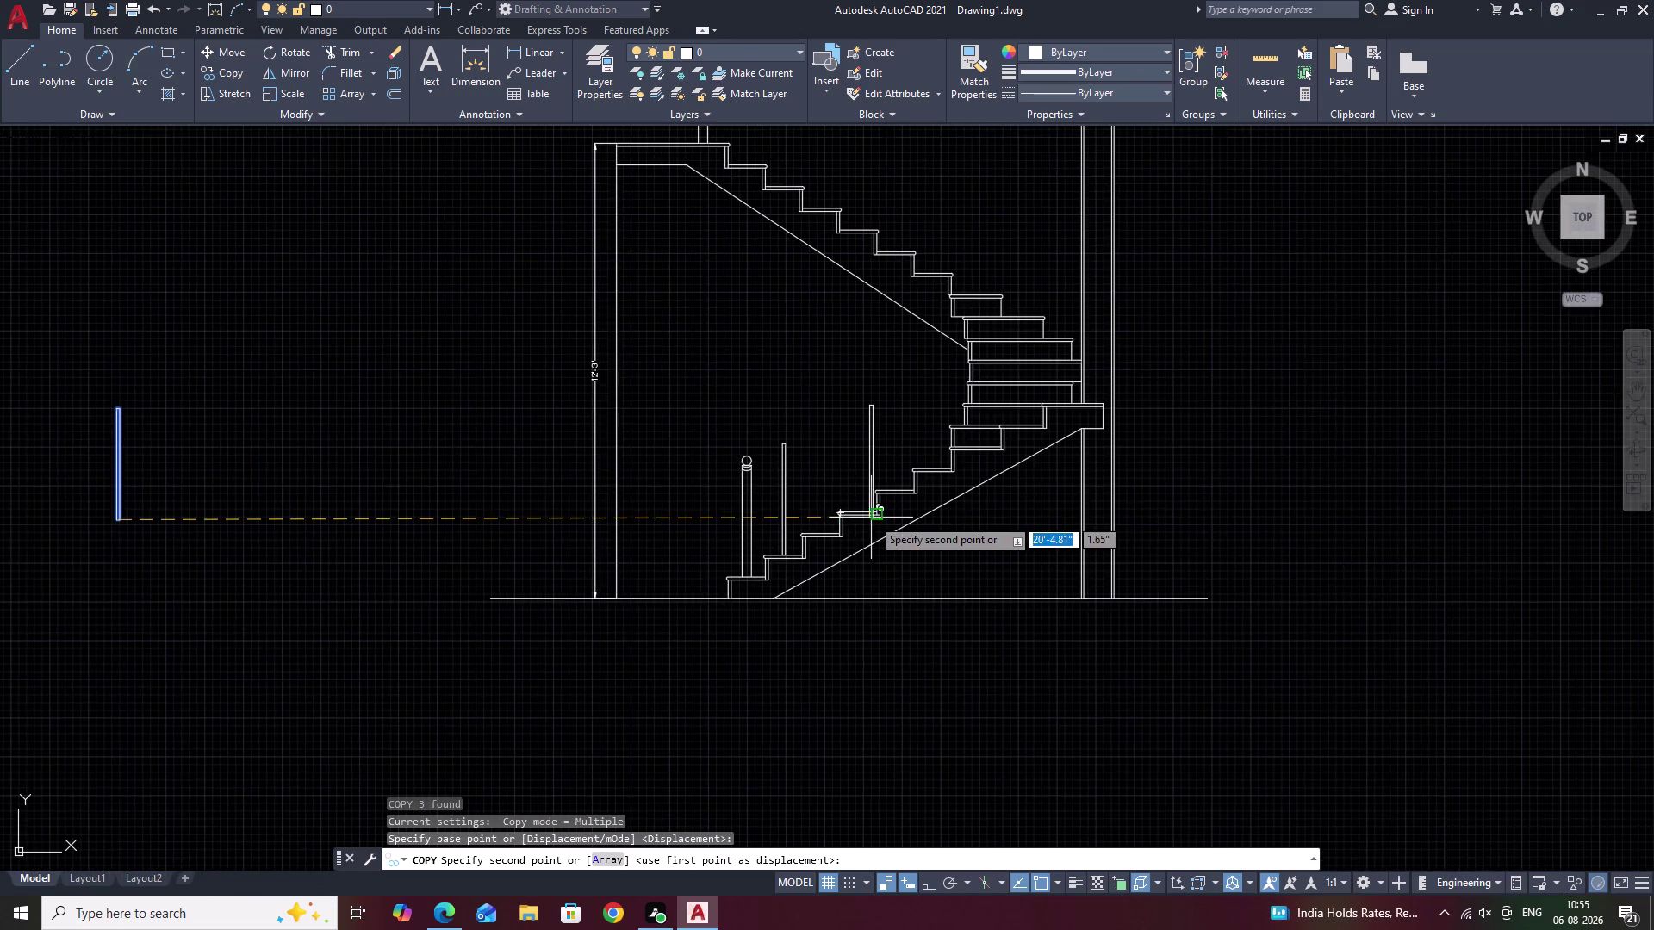
scroll(up, 3)
scroll(up, 3)
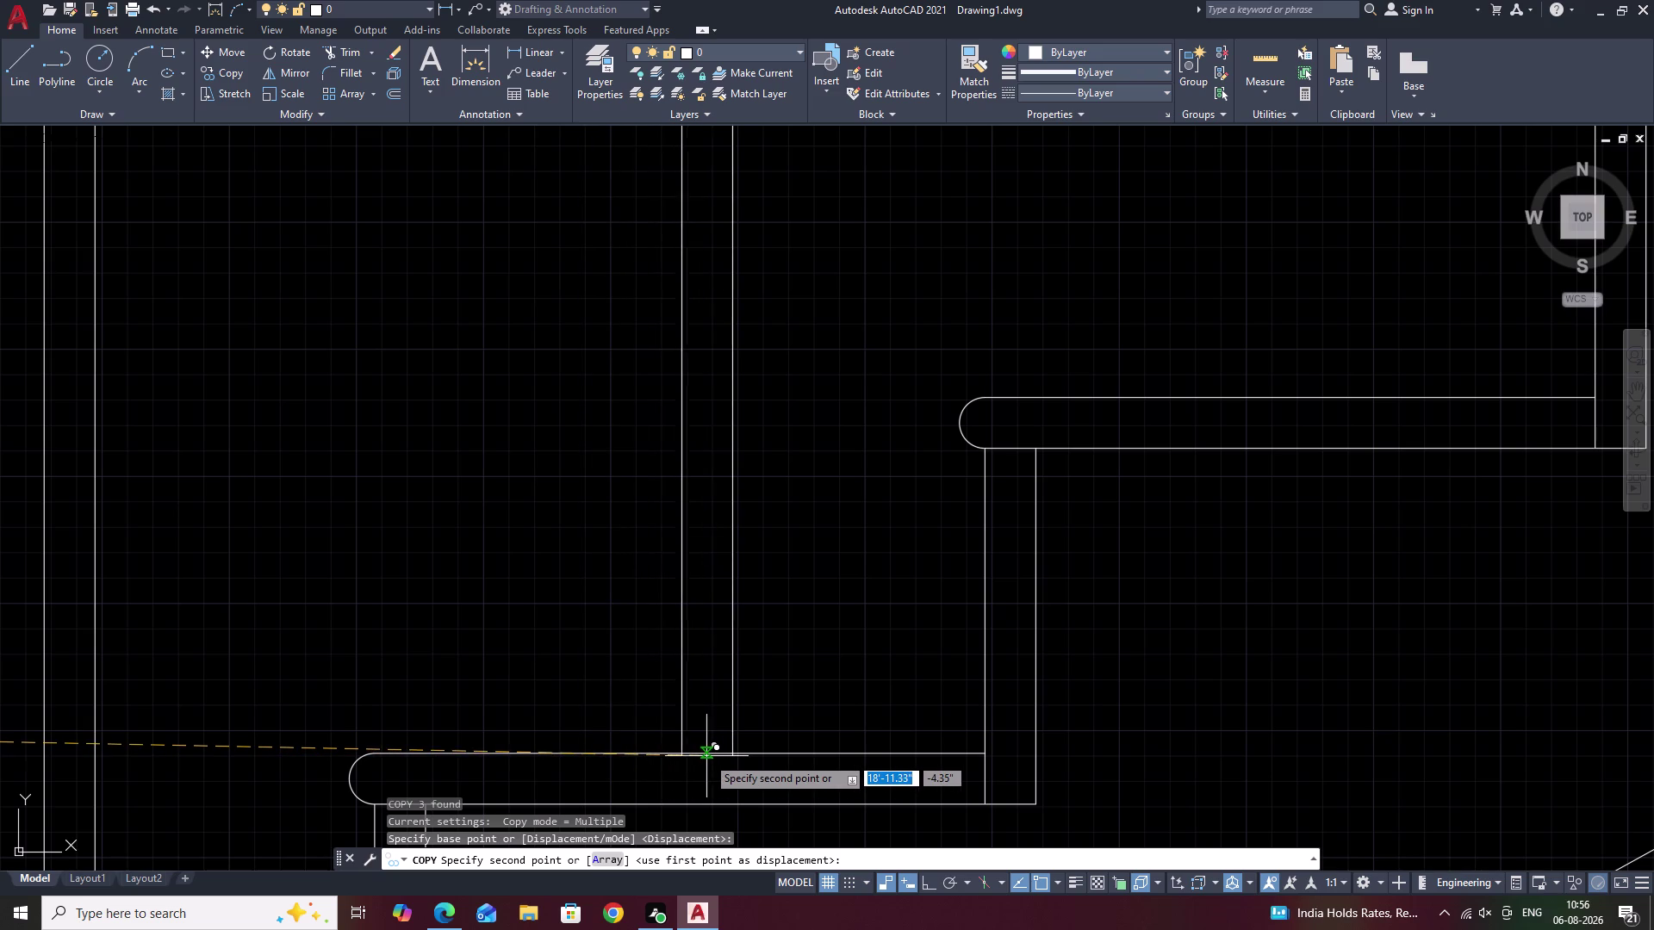
click(680, 756)
scroll(down, 3)
middle_drag(799, 677, 399, 711)
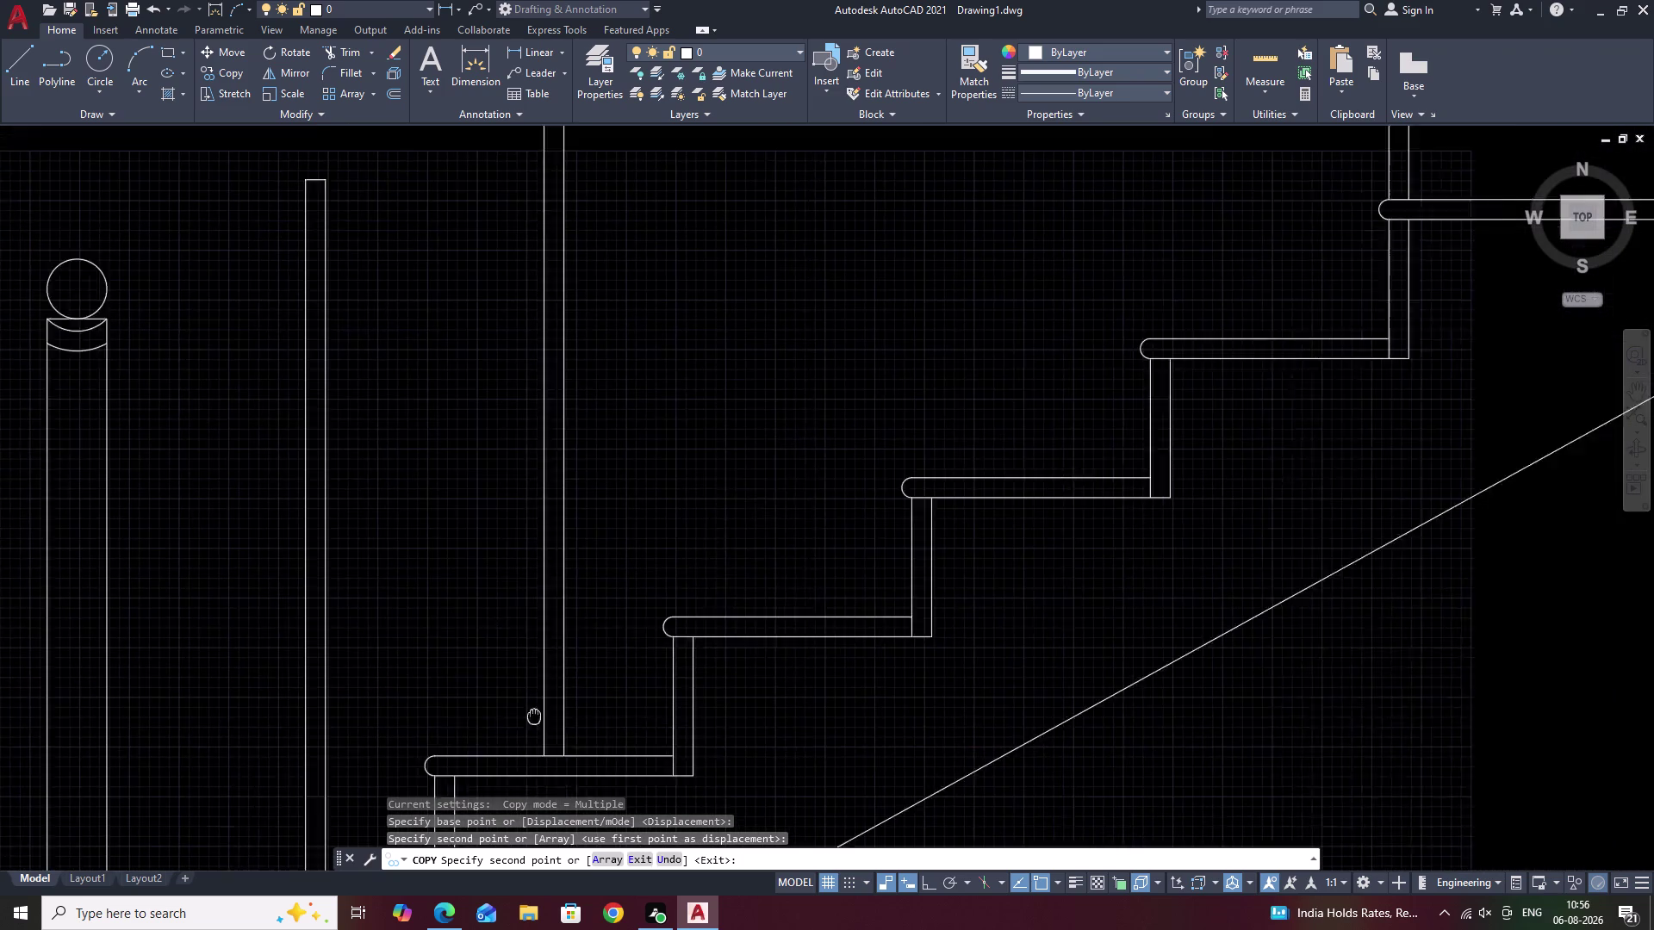
click(581, 611)
scroll(down, 3)
middle_drag(641, 553, 531, 643)
scroll(up, 3)
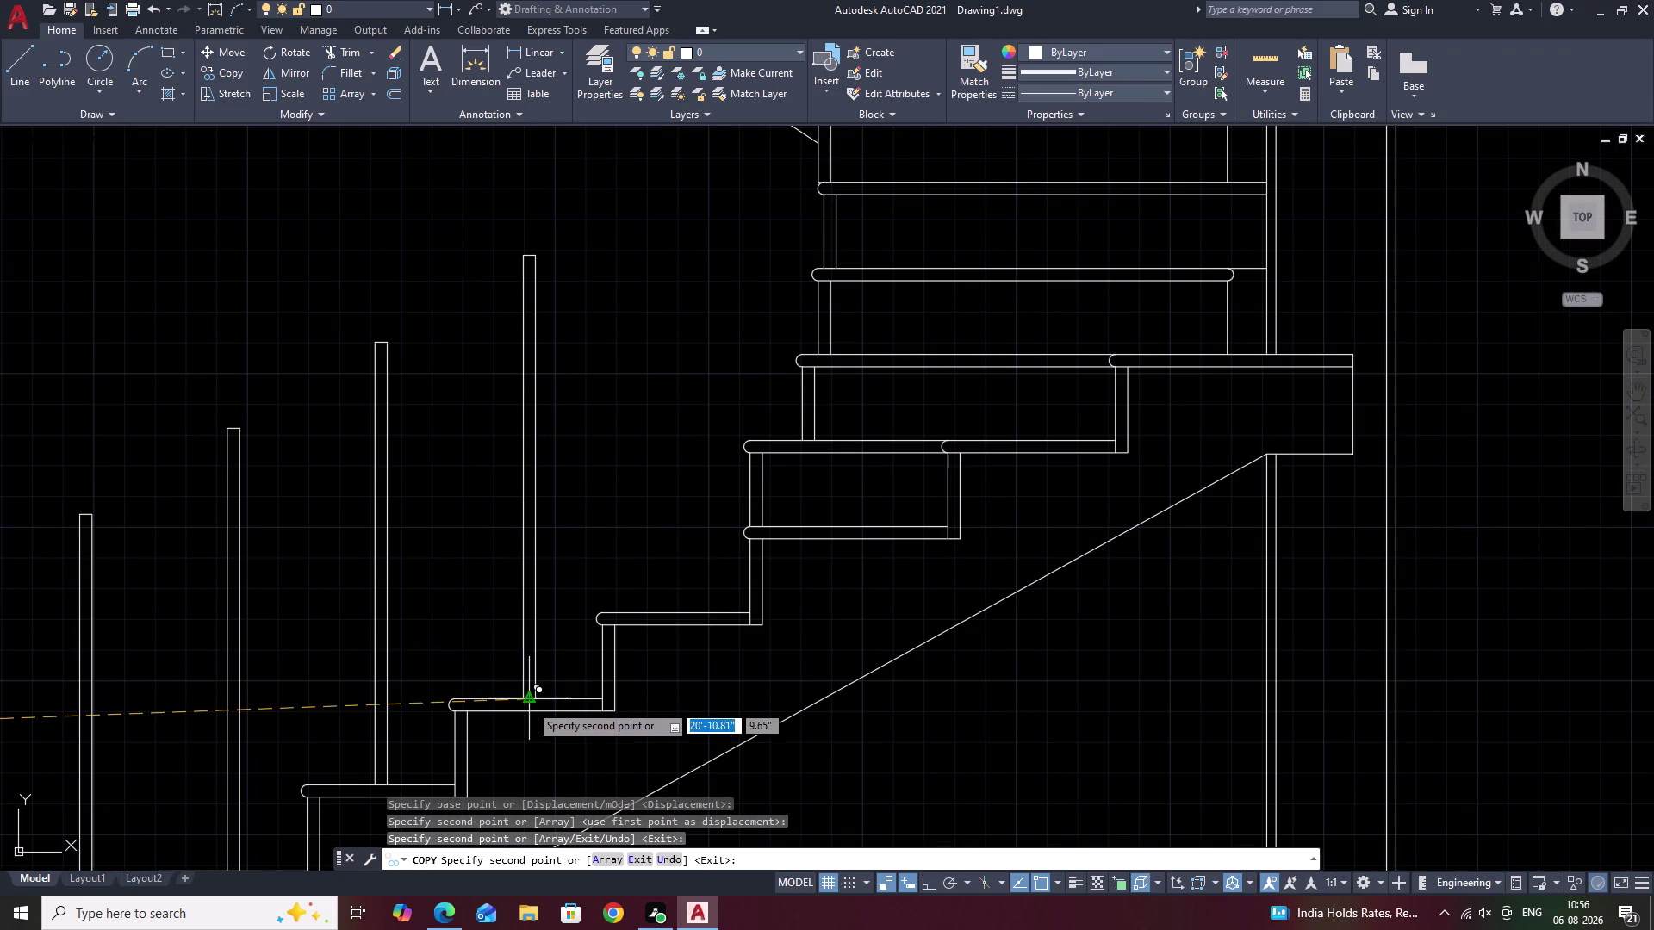
click(529, 704)
click(676, 609)
middle_drag(704, 575, 548, 674)
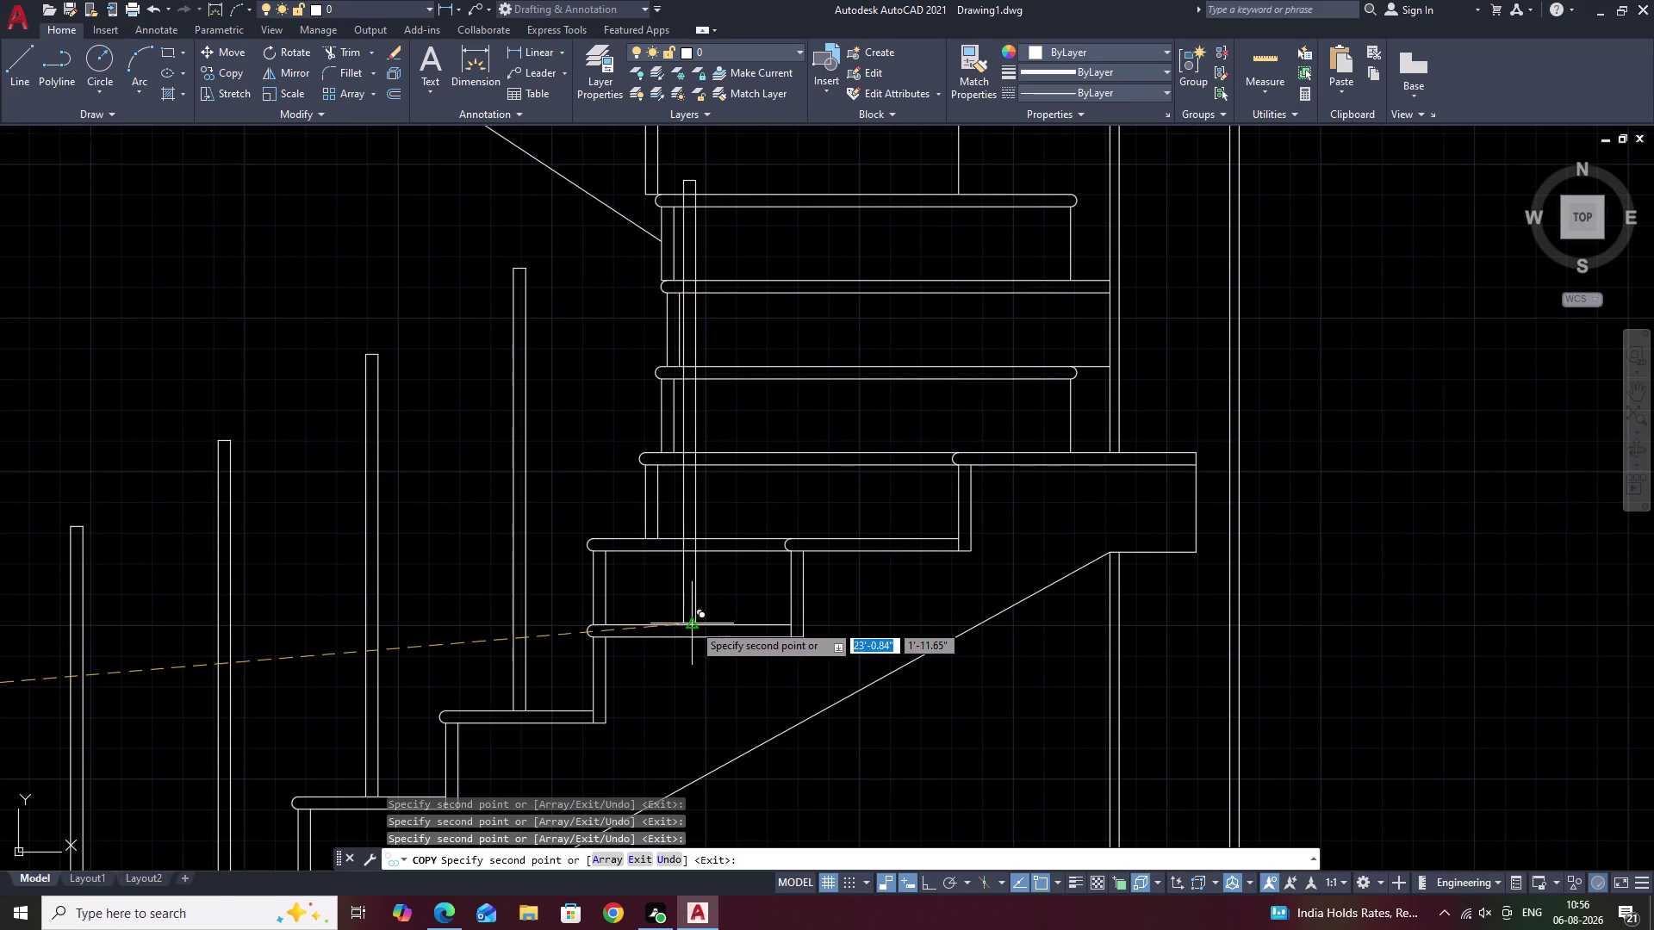
click(693, 623)
middle_drag(741, 619, 733, 835)
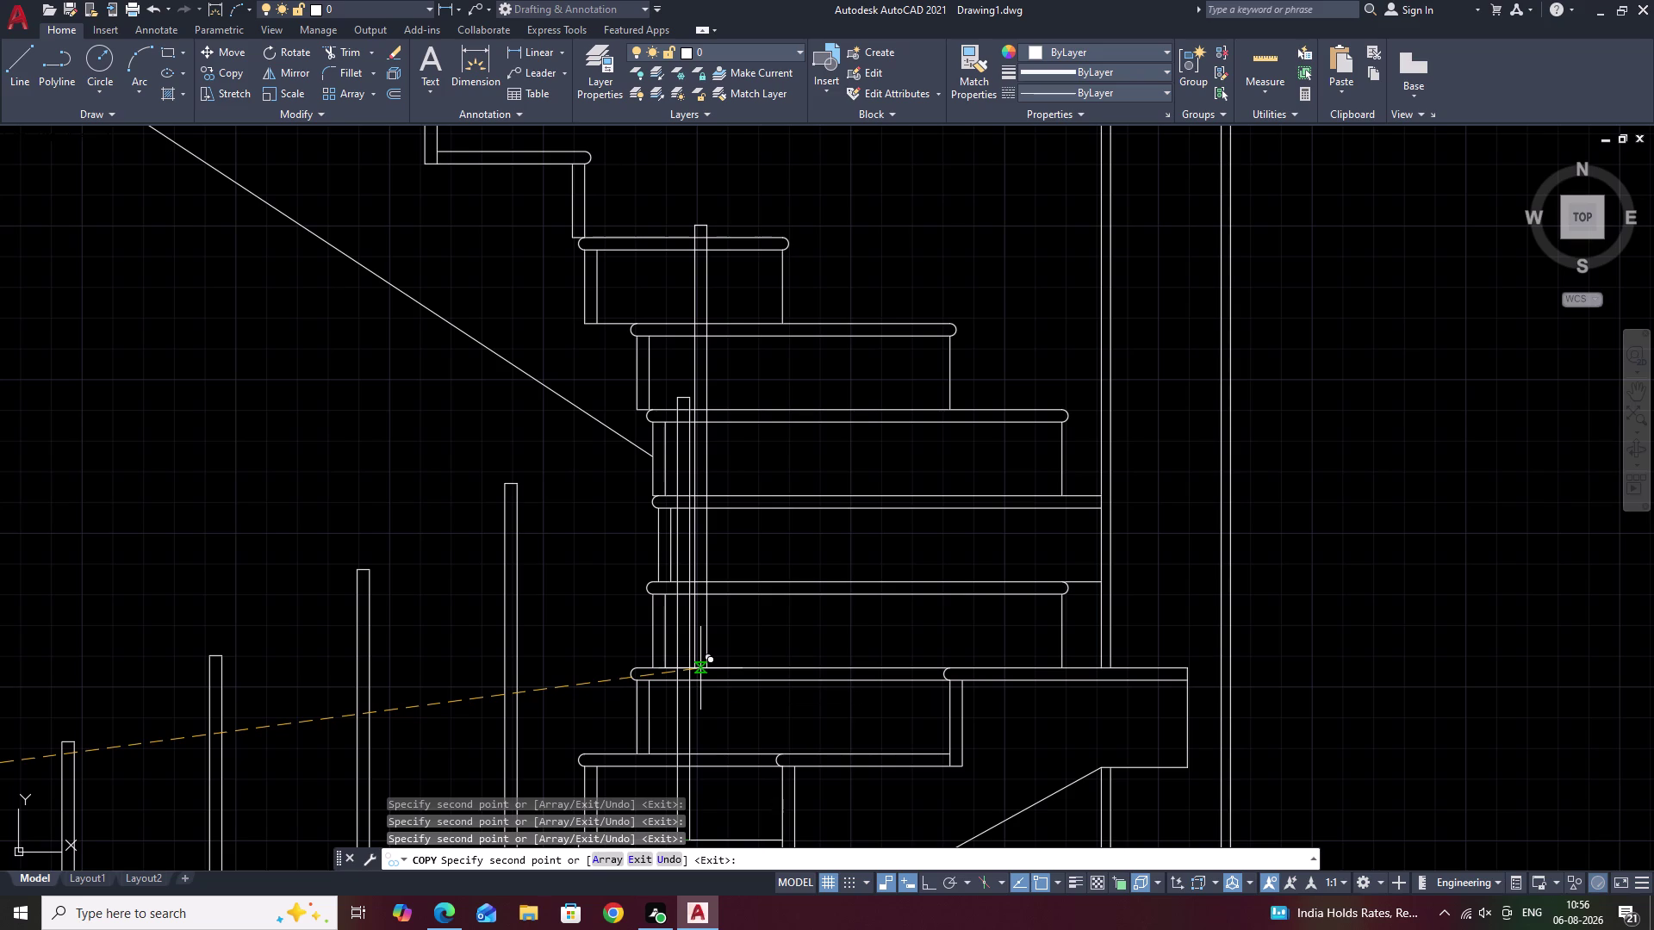
Place baluster copies on the landing and on each tread of the upper flight.
click(700, 669)
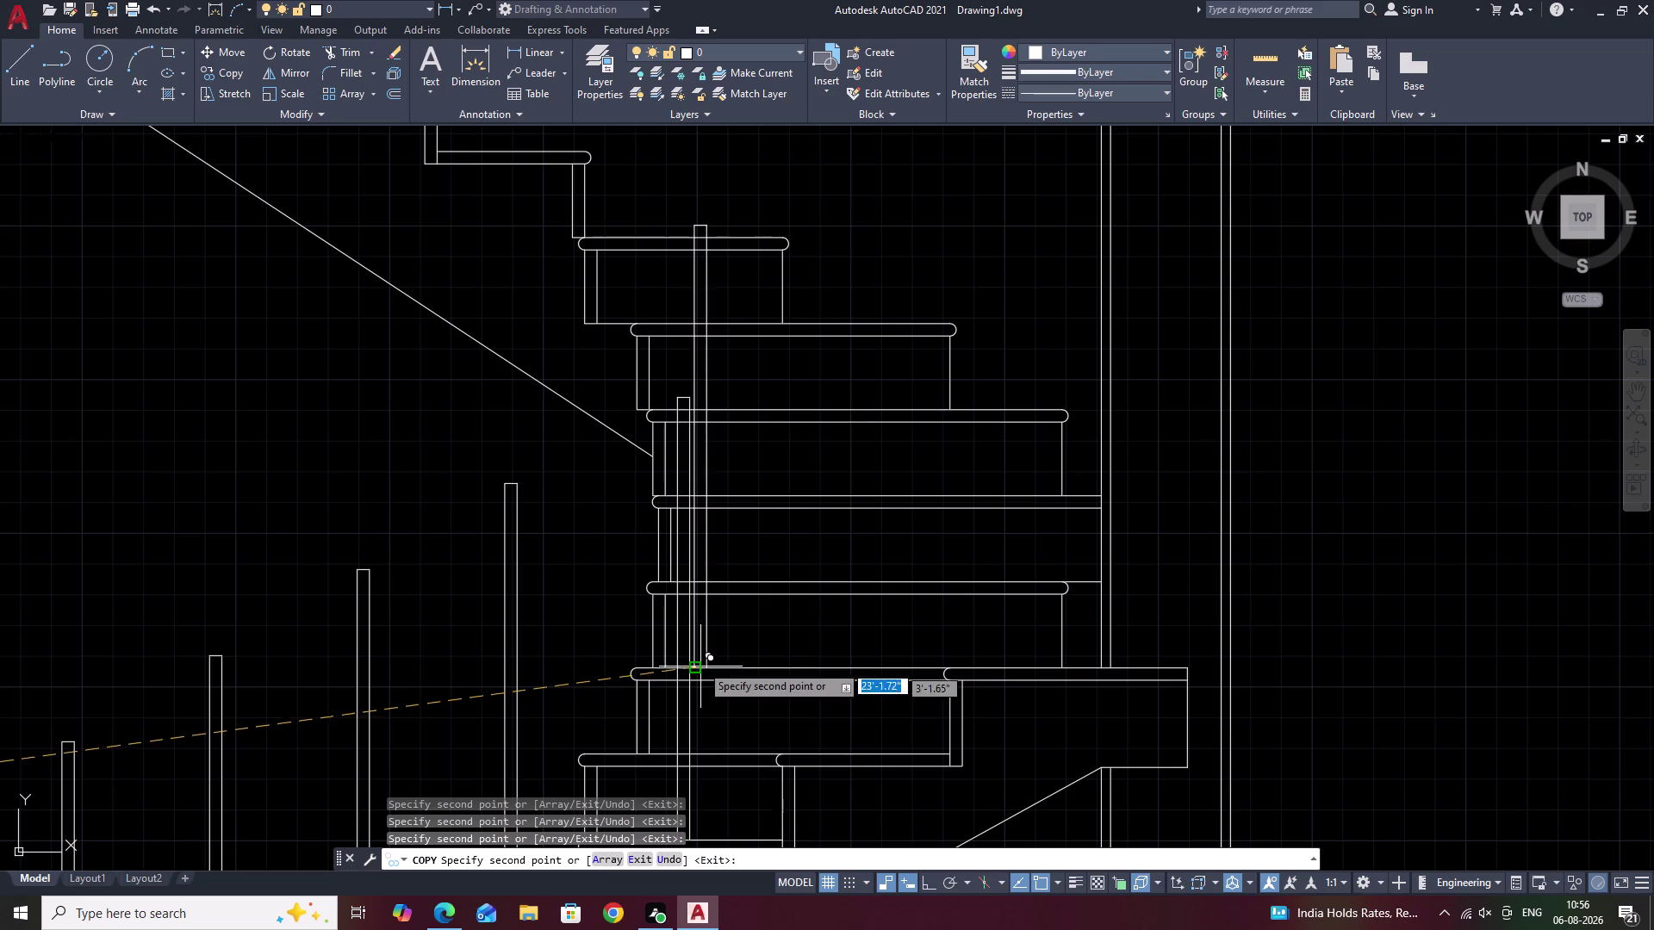
click(715, 584)
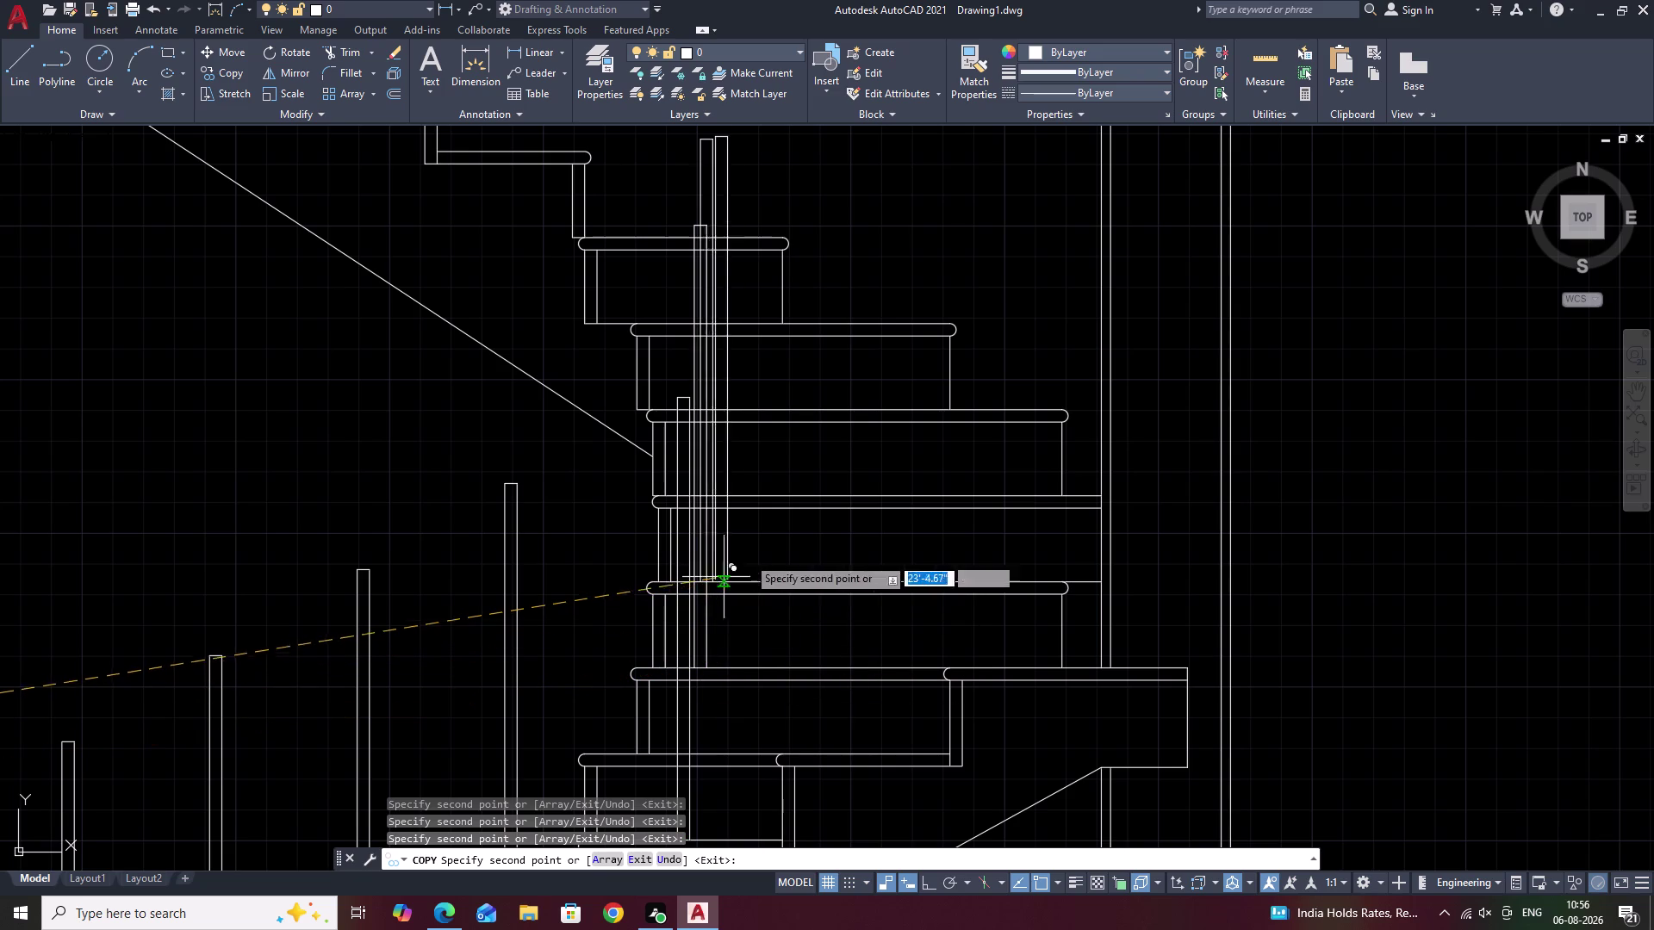
middle_drag(802, 514, 823, 742)
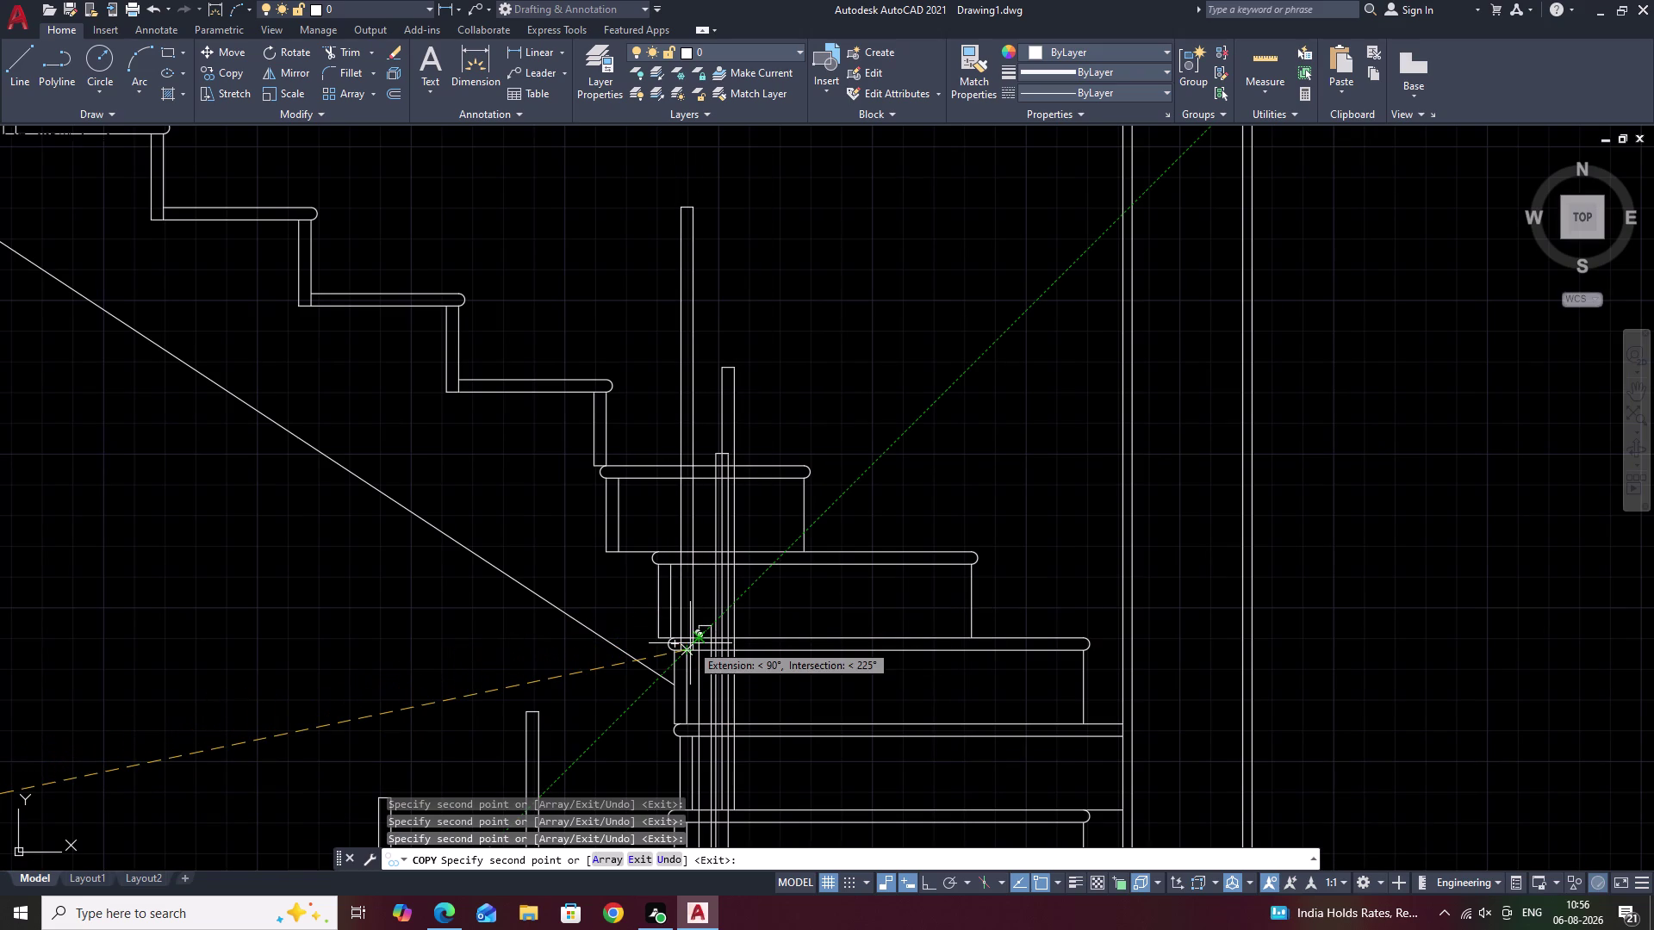
middle_drag(478, 610, 1012, 867)
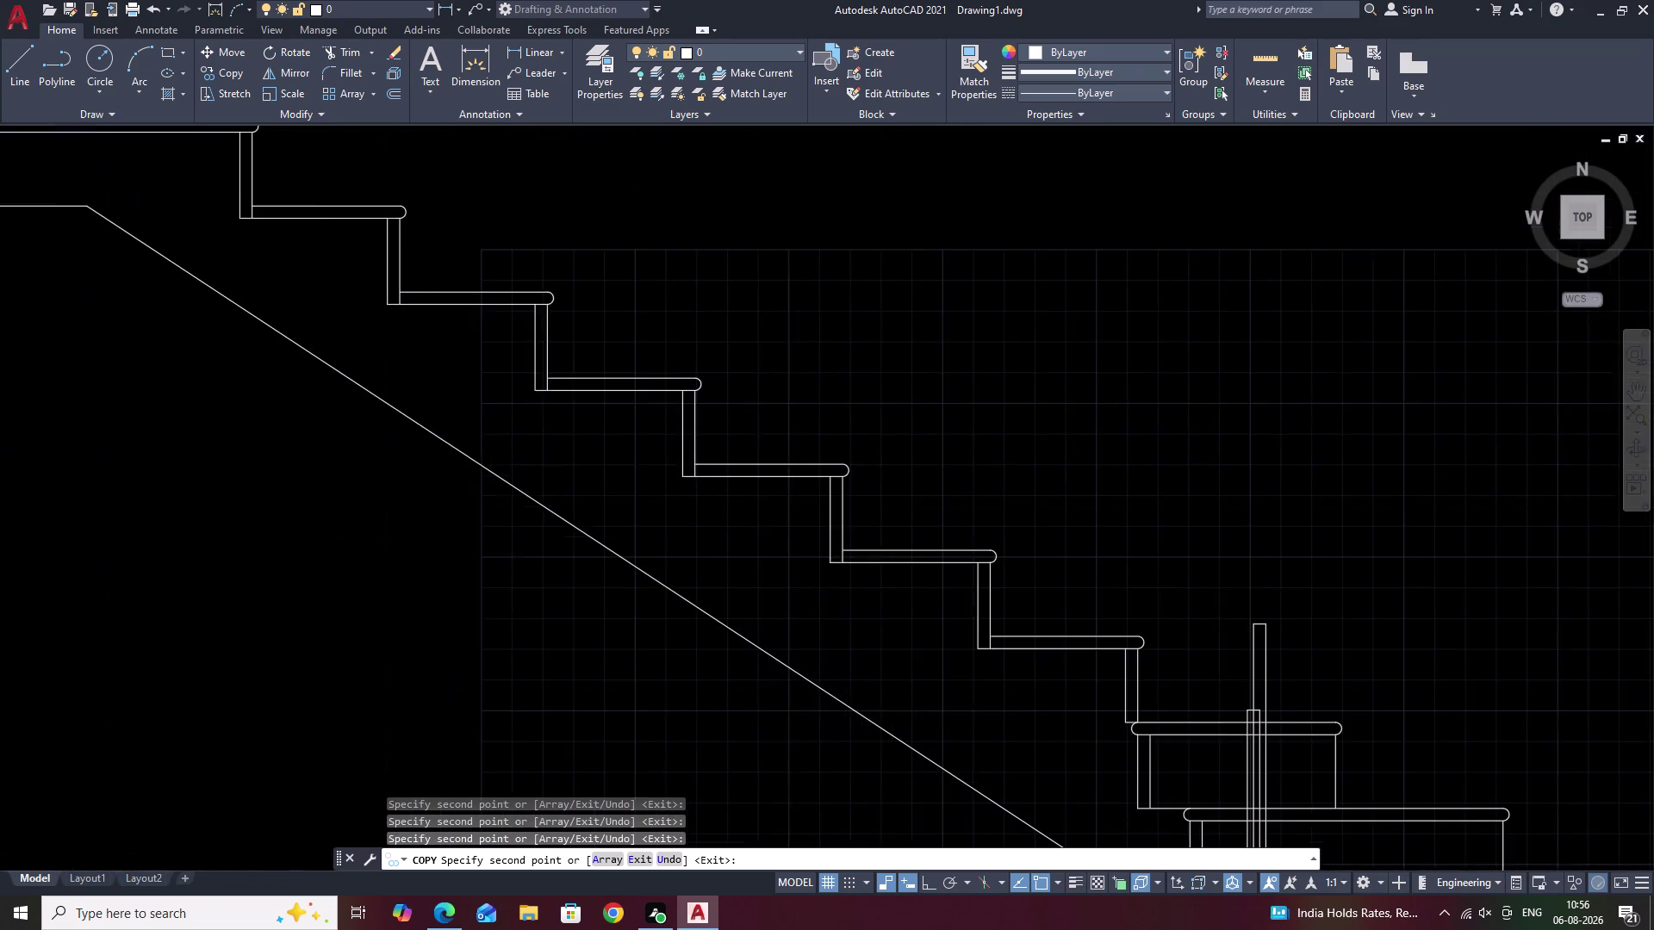
middle_drag(430, 438, 829, 819)
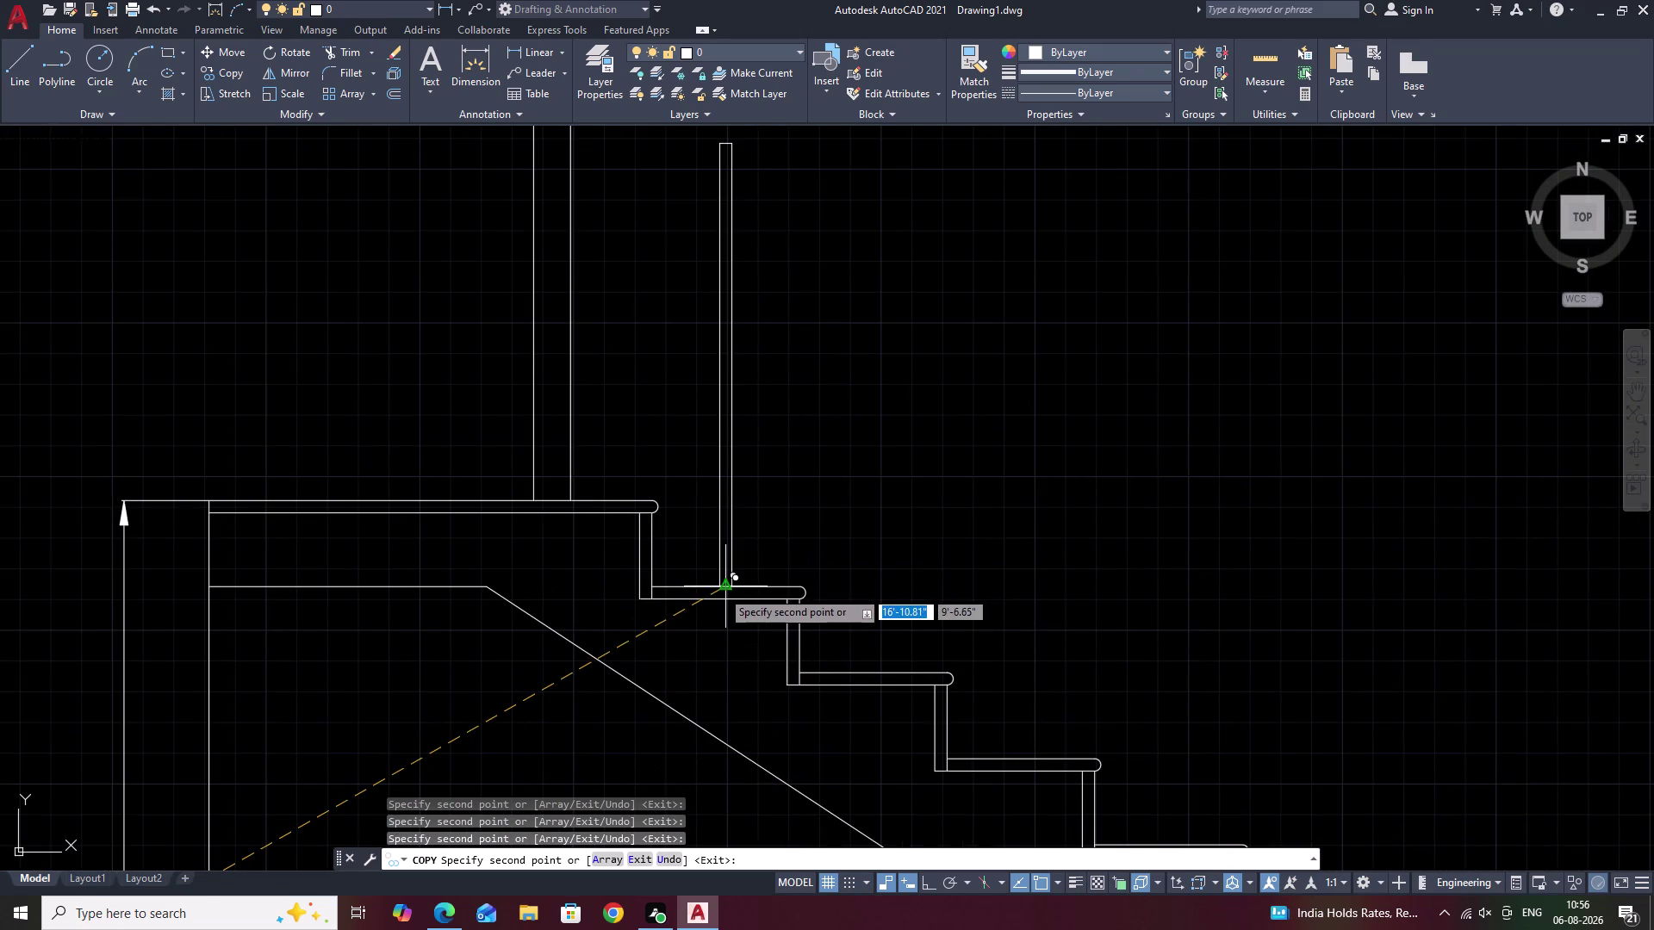
click(721, 590)
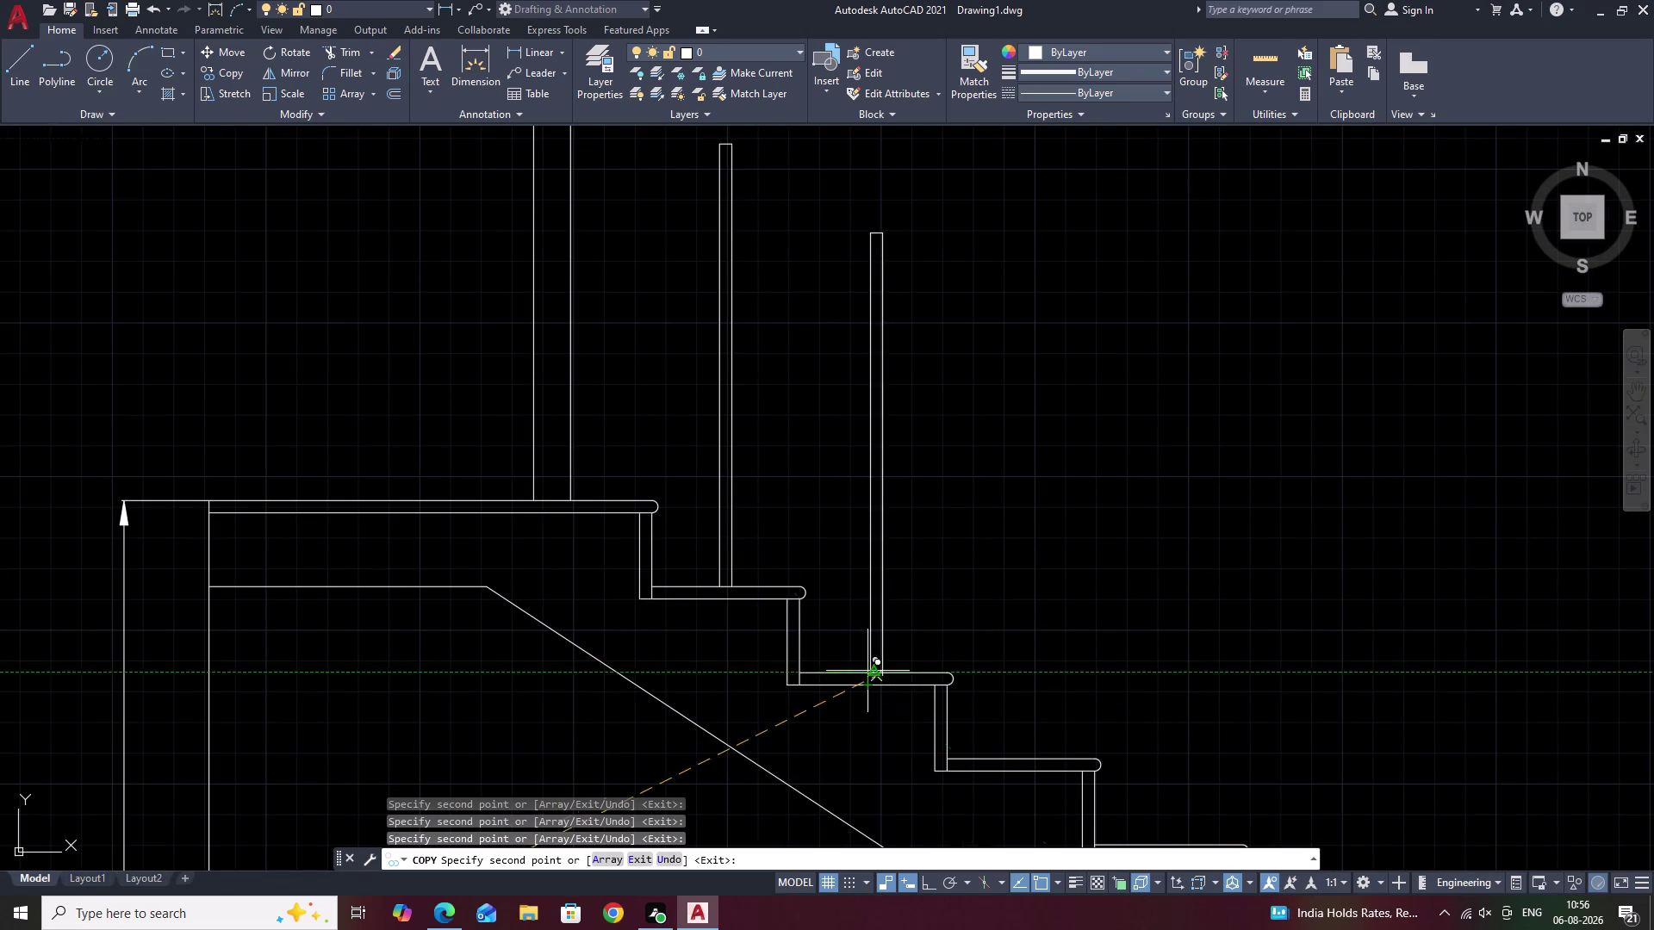
click(872, 676)
middle_drag(974, 687, 707, 385)
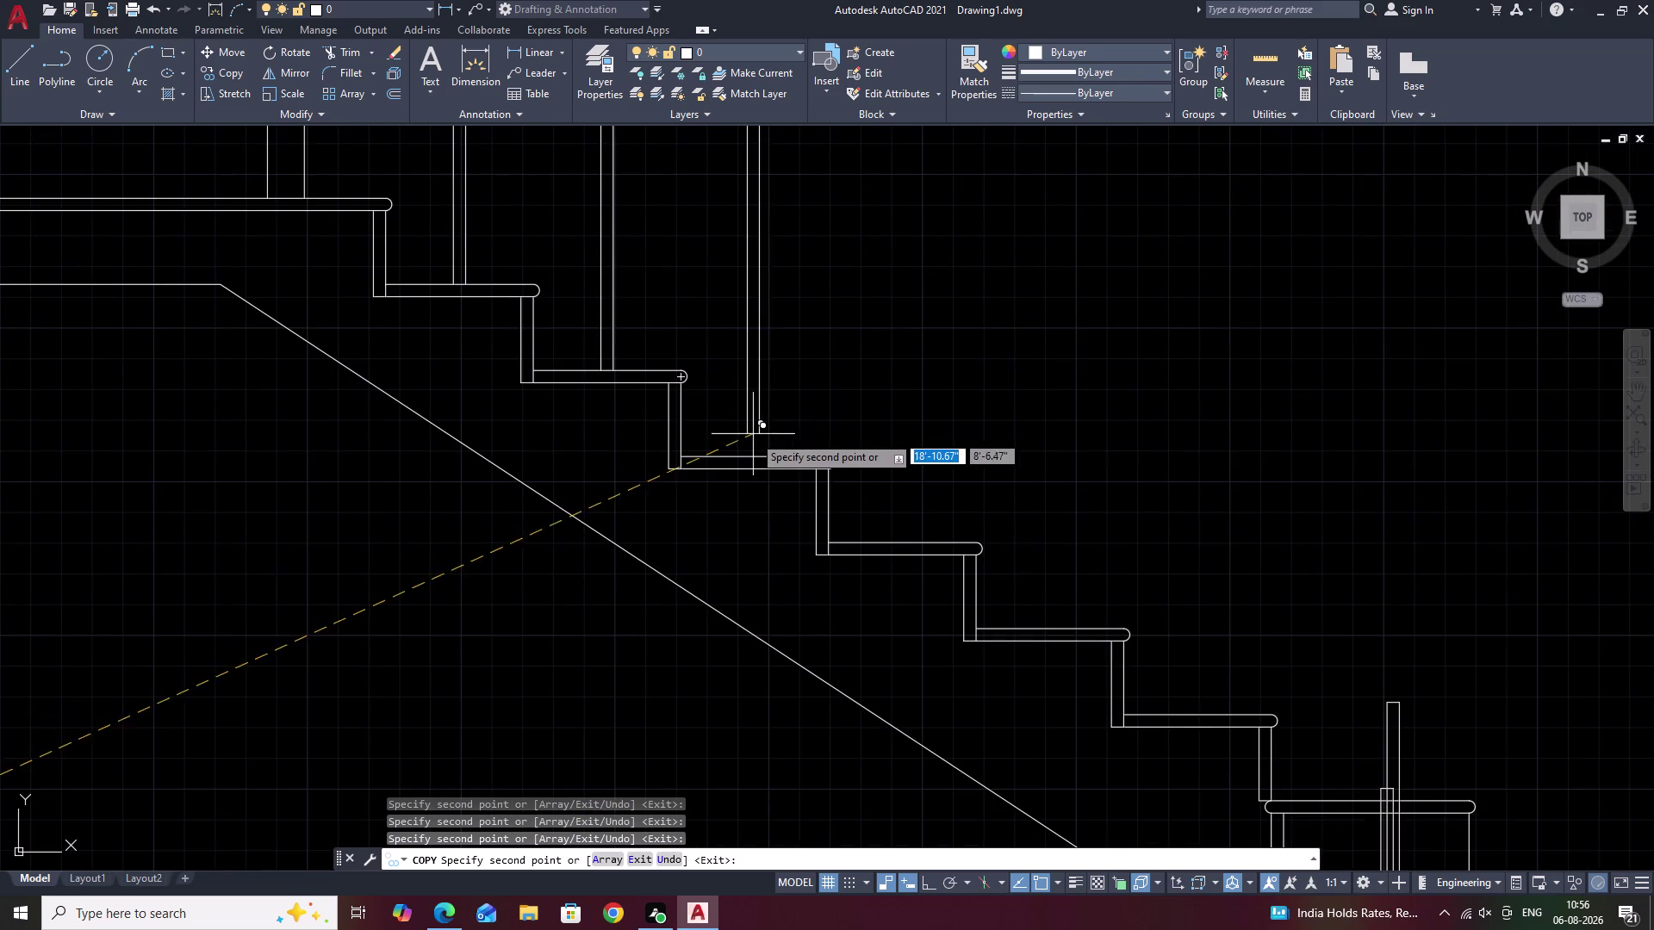
double_click(752, 460)
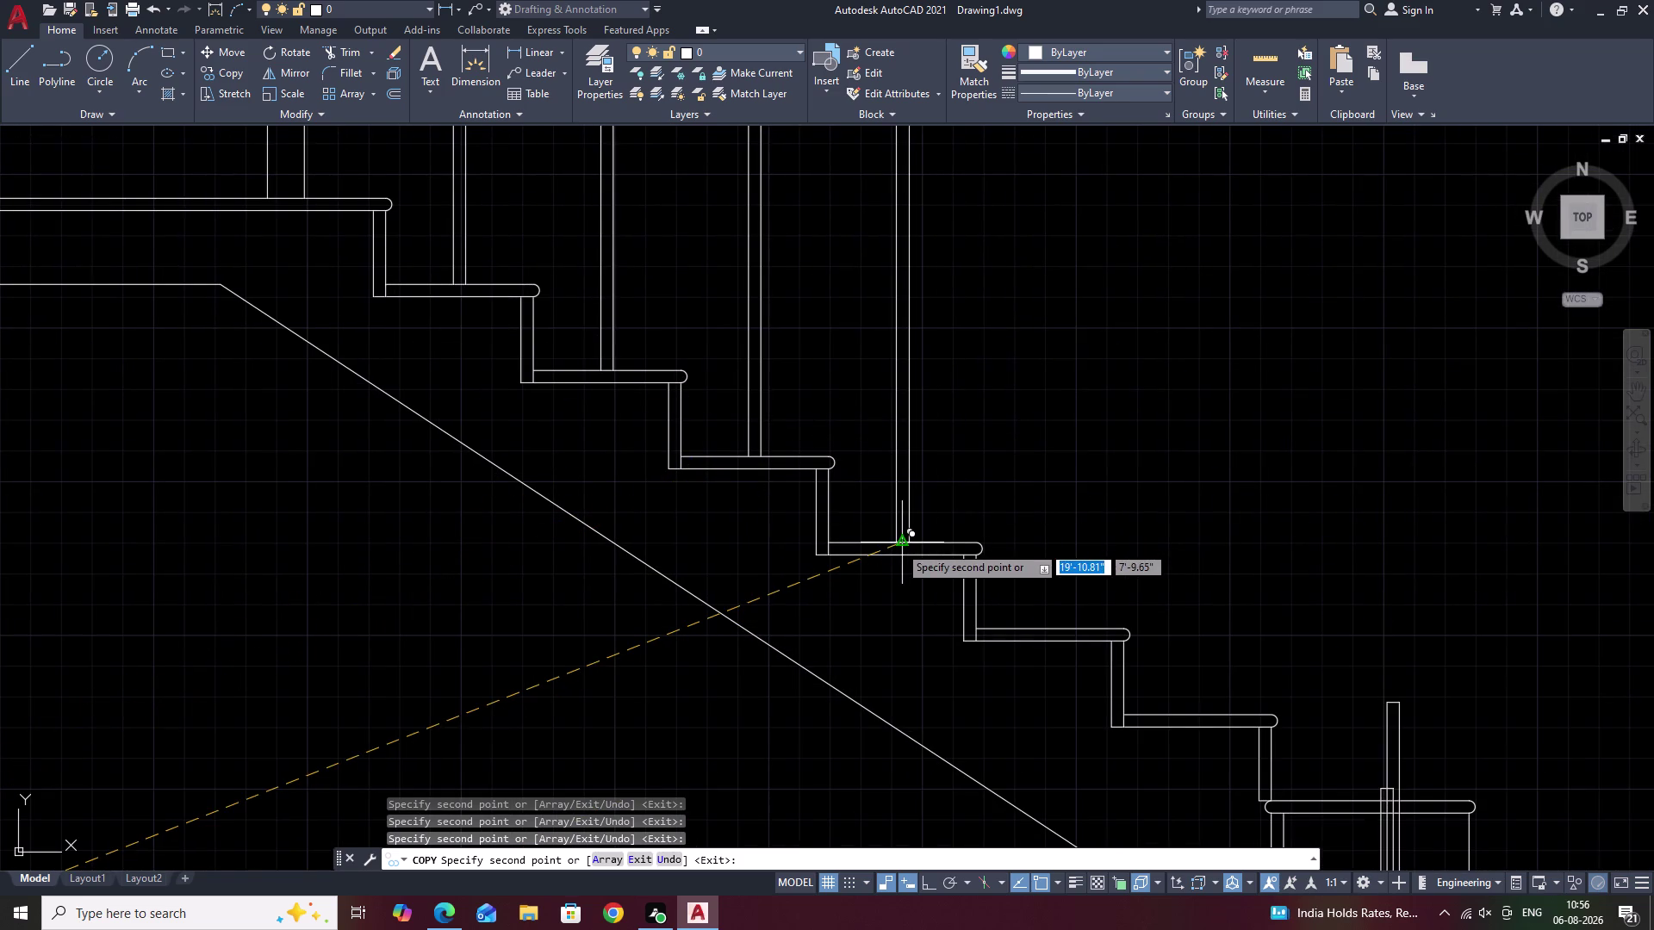
click(898, 545)
middle_drag(994, 558, 791, 385)
click(845, 458)
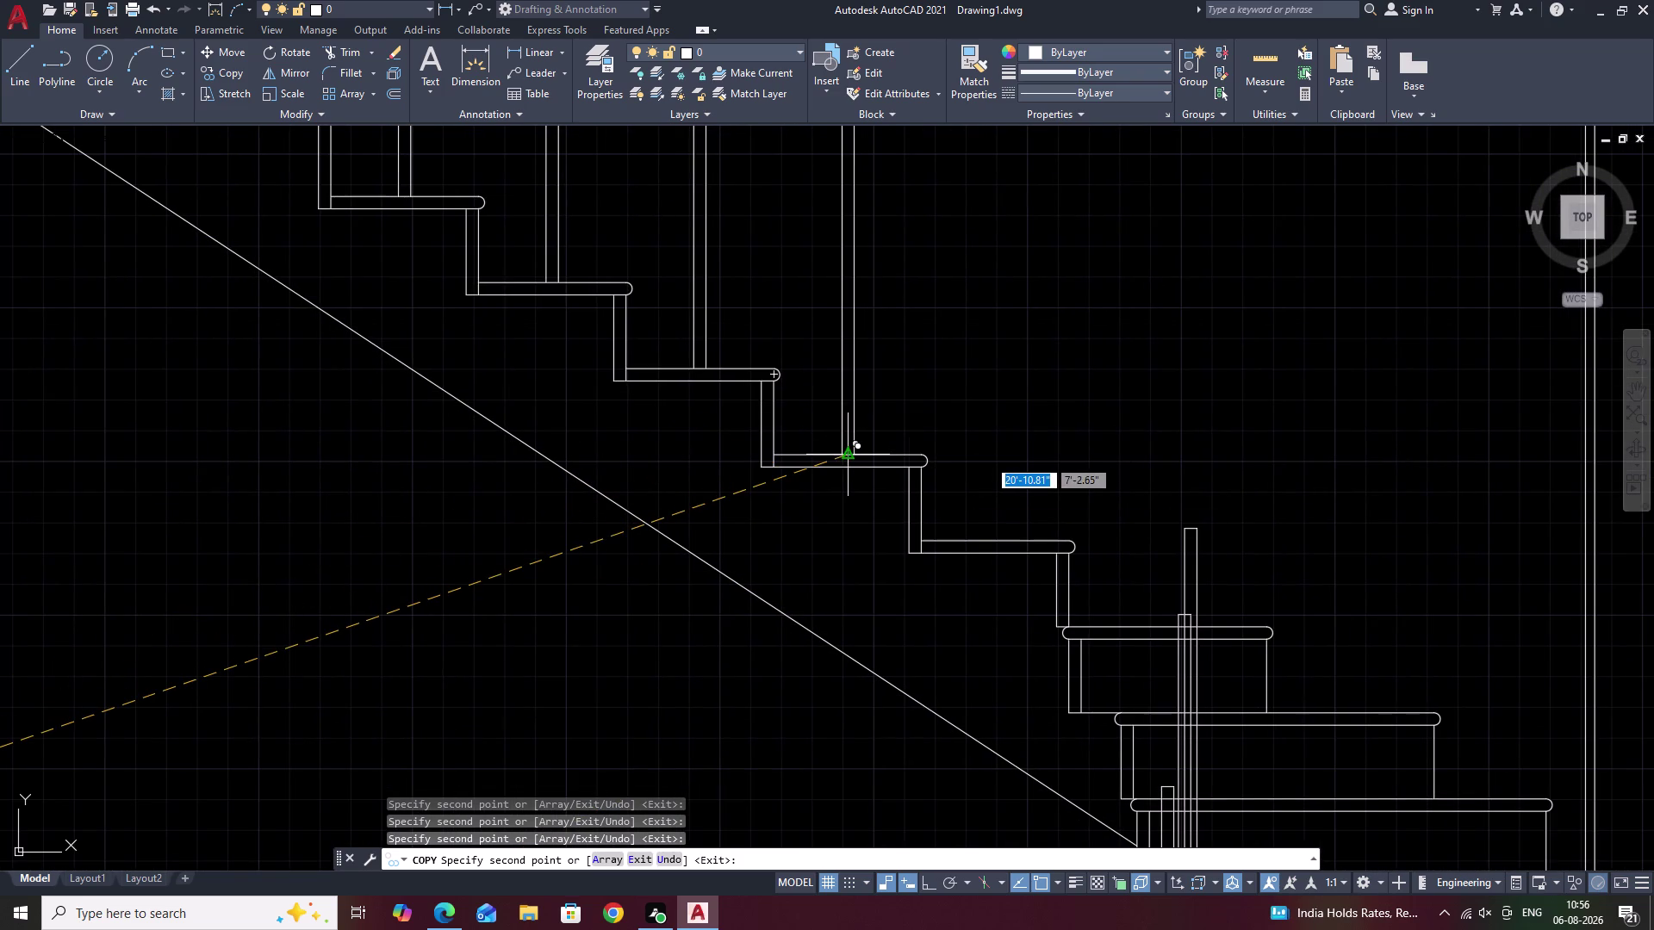
click(990, 545)
middle_drag(1070, 595, 849, 588)
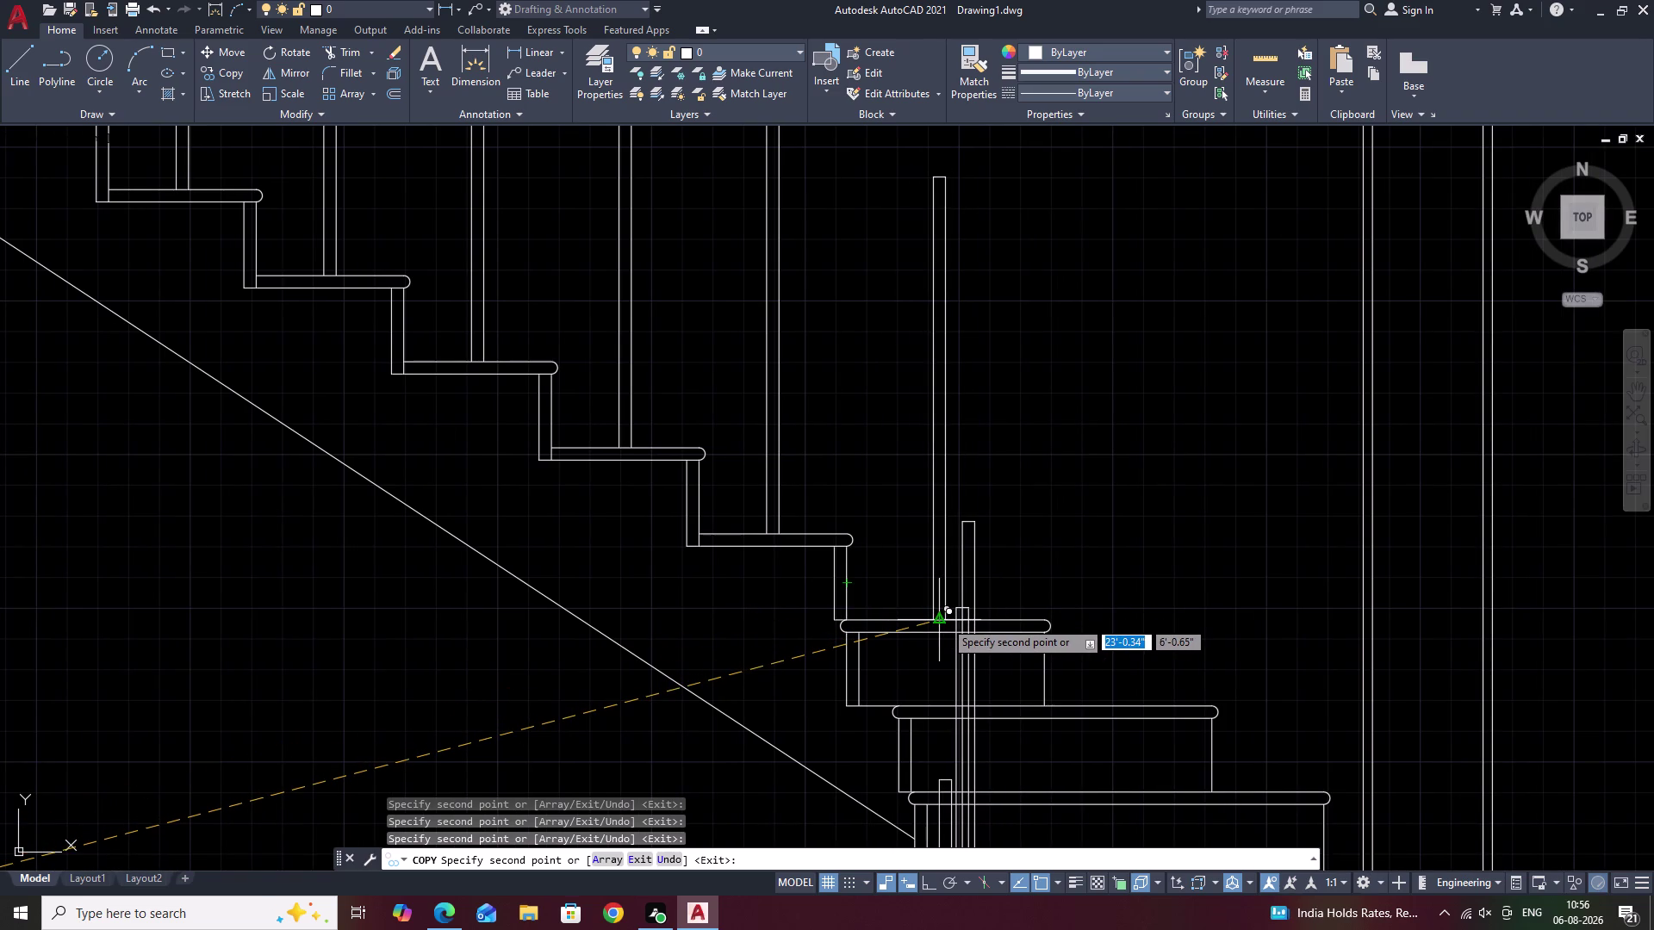
click(938, 620)
Review the whole staircase and end the baluster copy command.
scroll(down, 3)
middle_drag(1054, 573, 1045, 400)
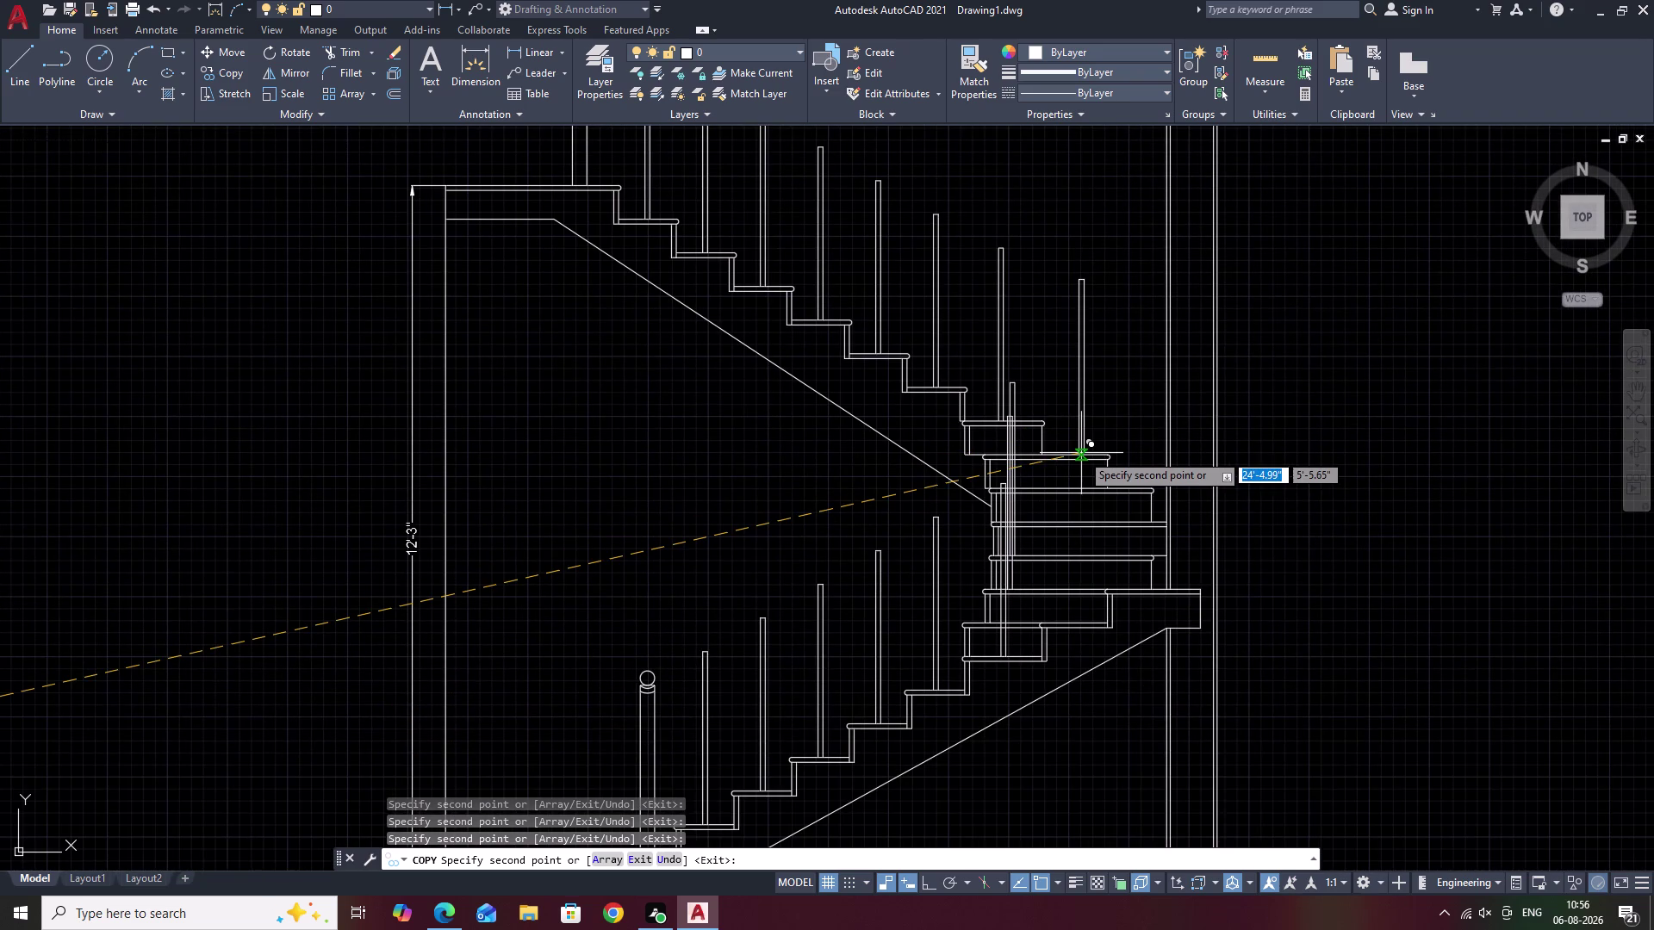
key(grave)
scroll(up, 3)
scroll(down, 3)
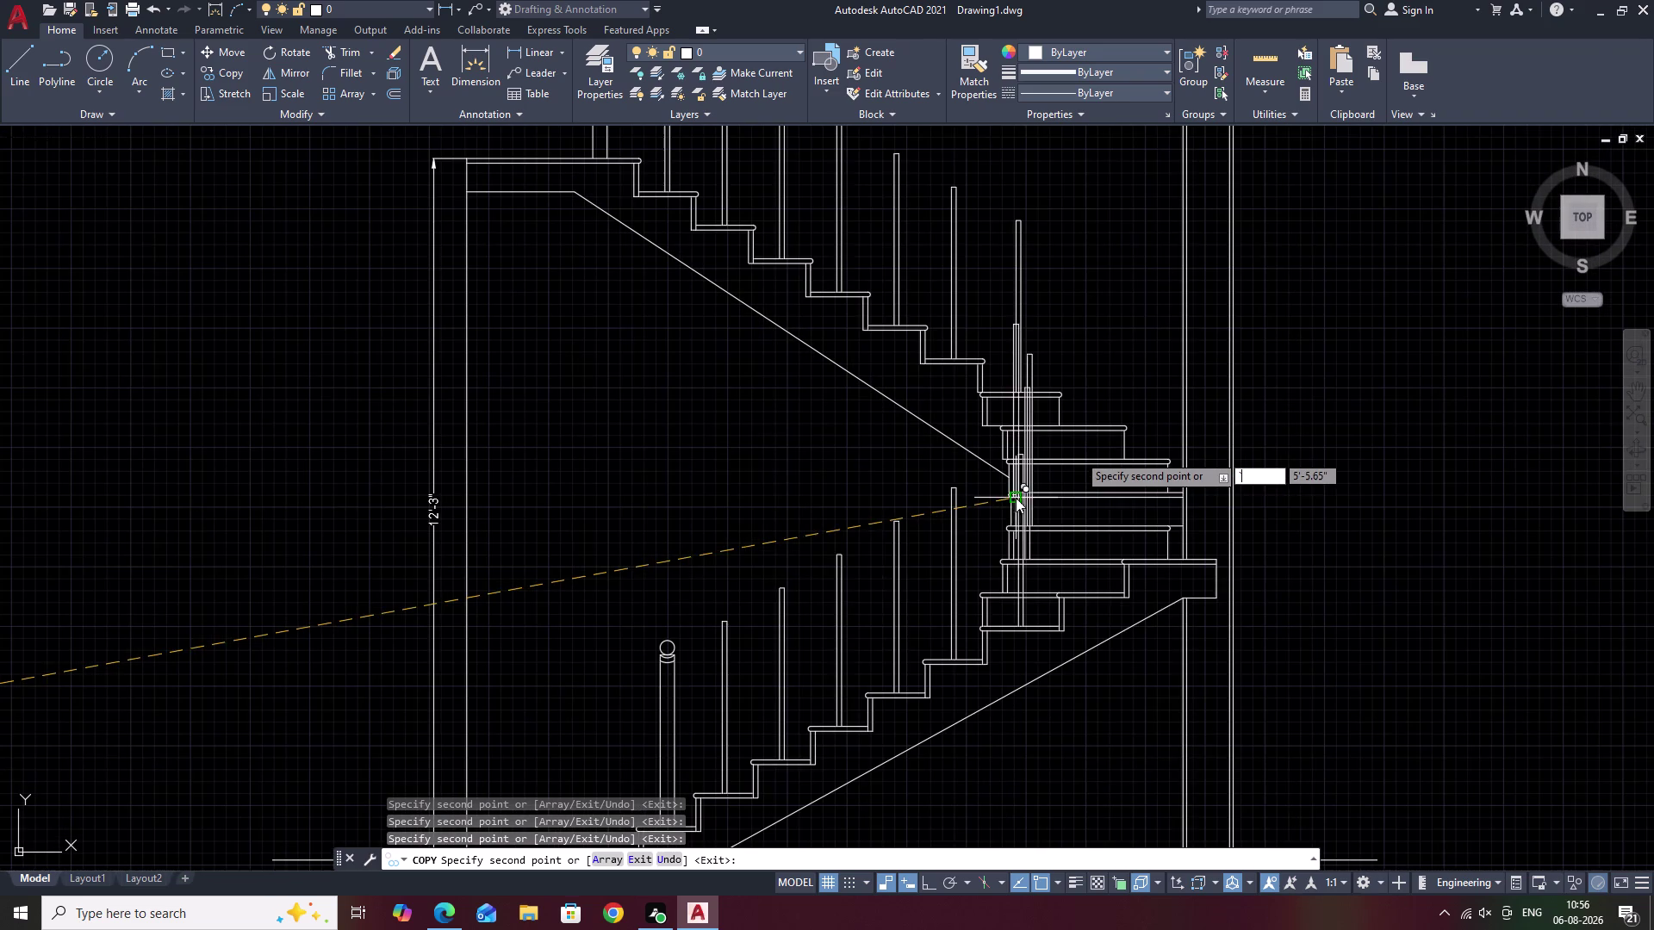
key(Escape)
scroll(up, 3)
scroll(up, 3)
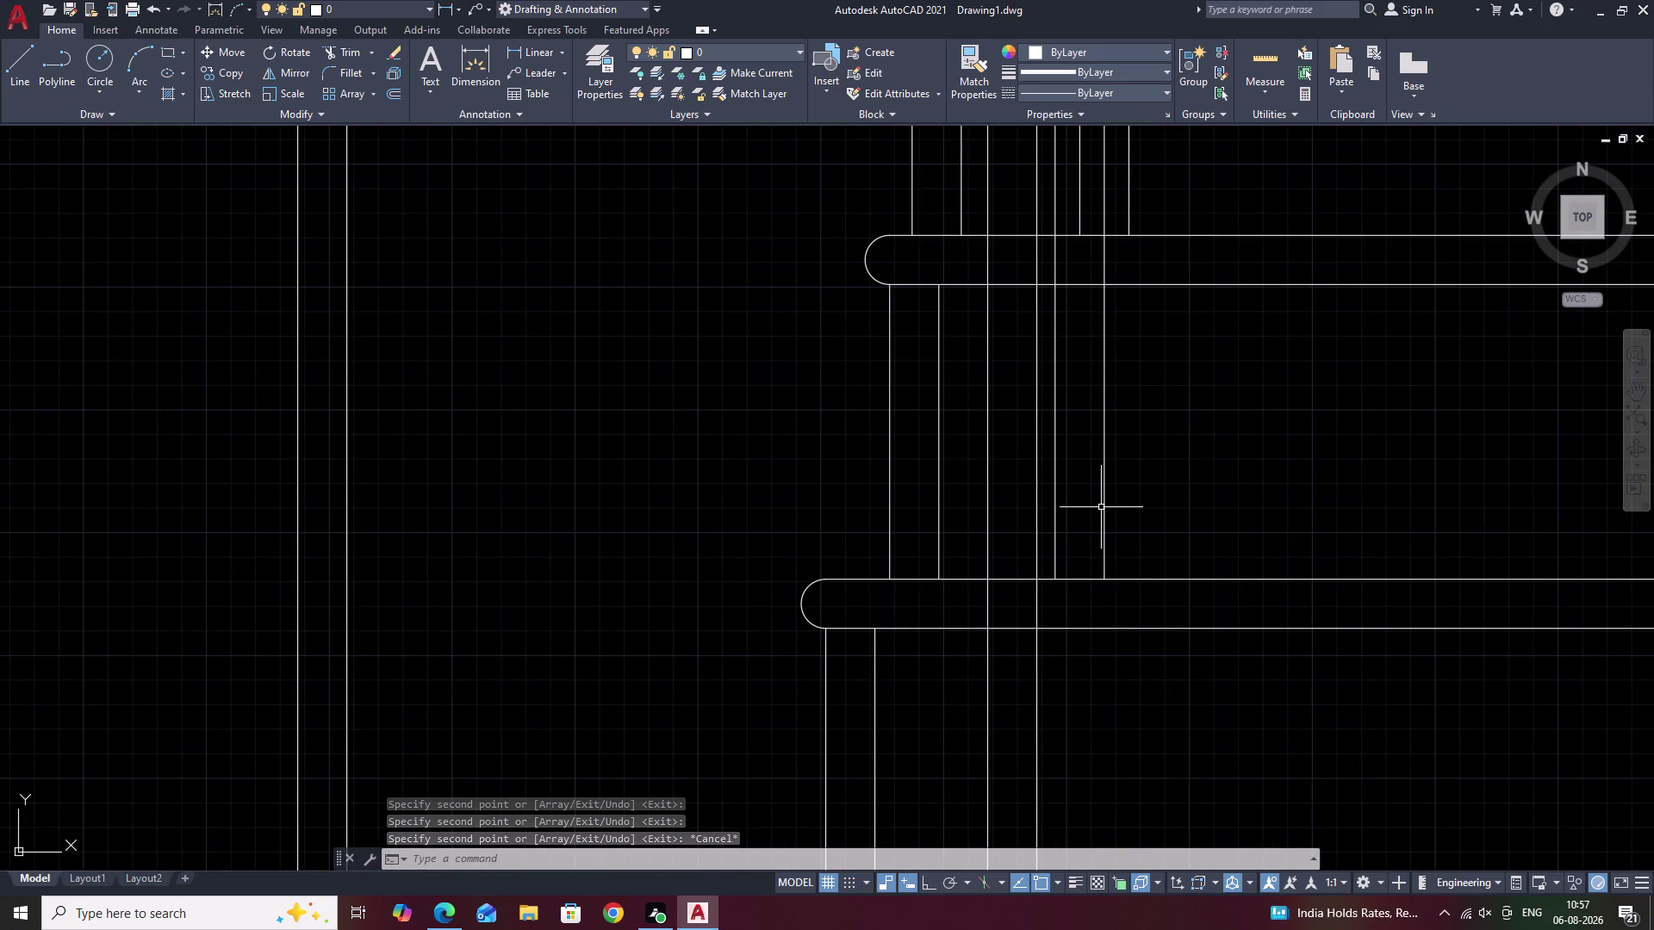
Erase the overlapping duplicate balusters at the landing treads.
scroll(down, 3)
middle_drag(1100, 508, 791, 674)
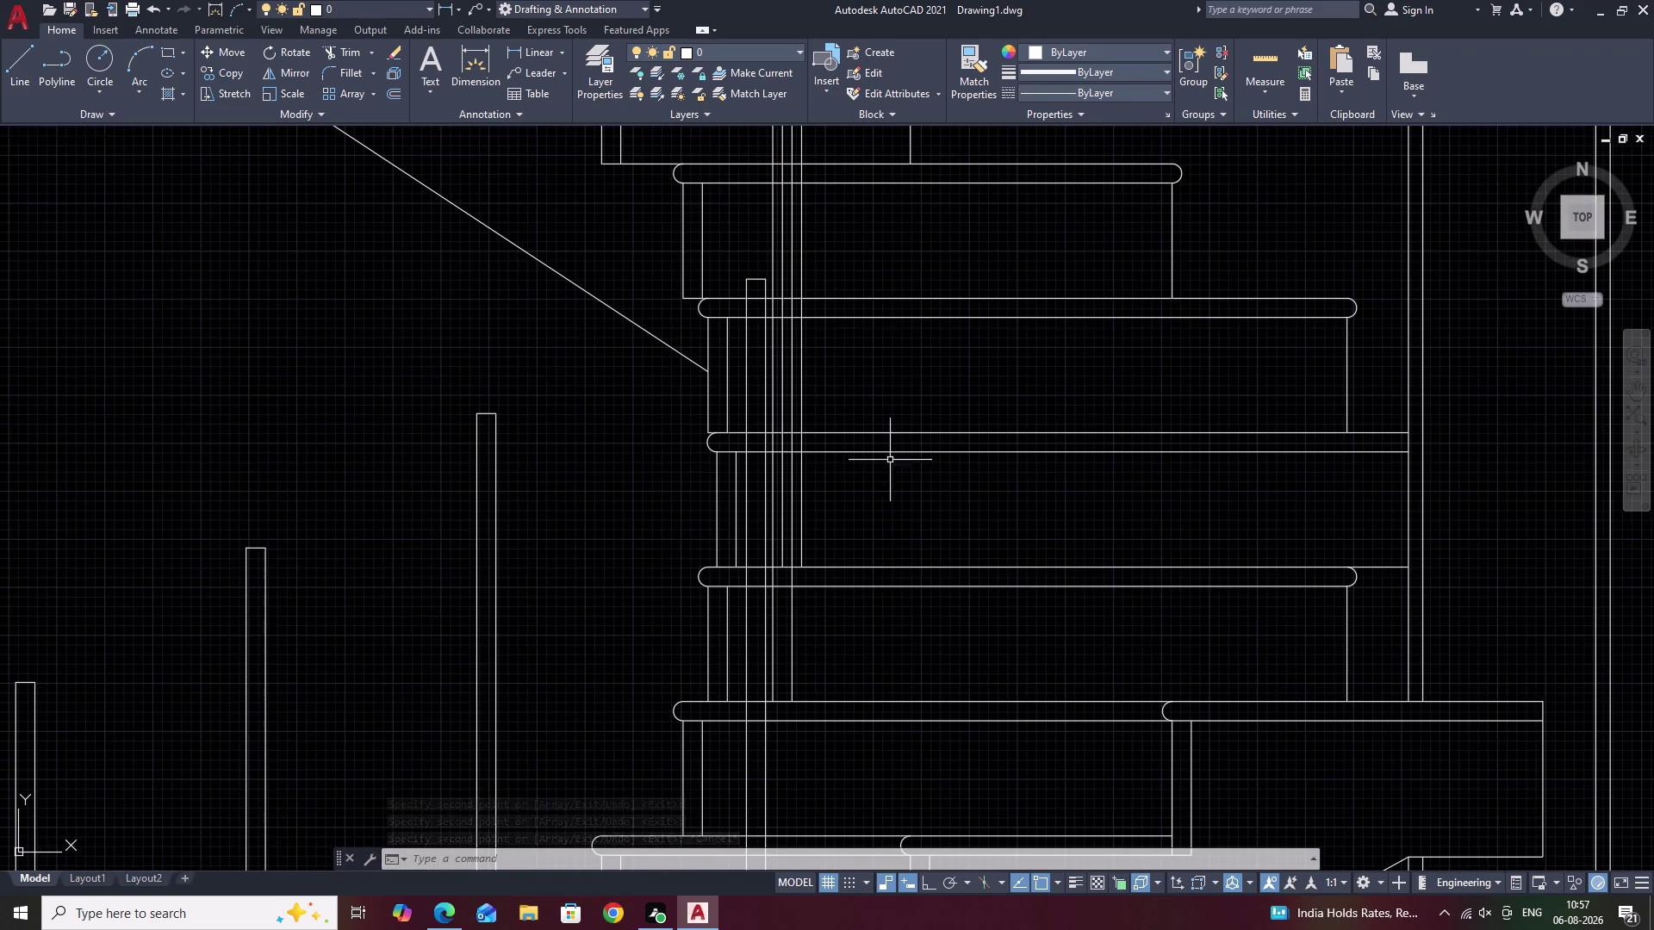
middle_drag(866, 384, 783, 591)
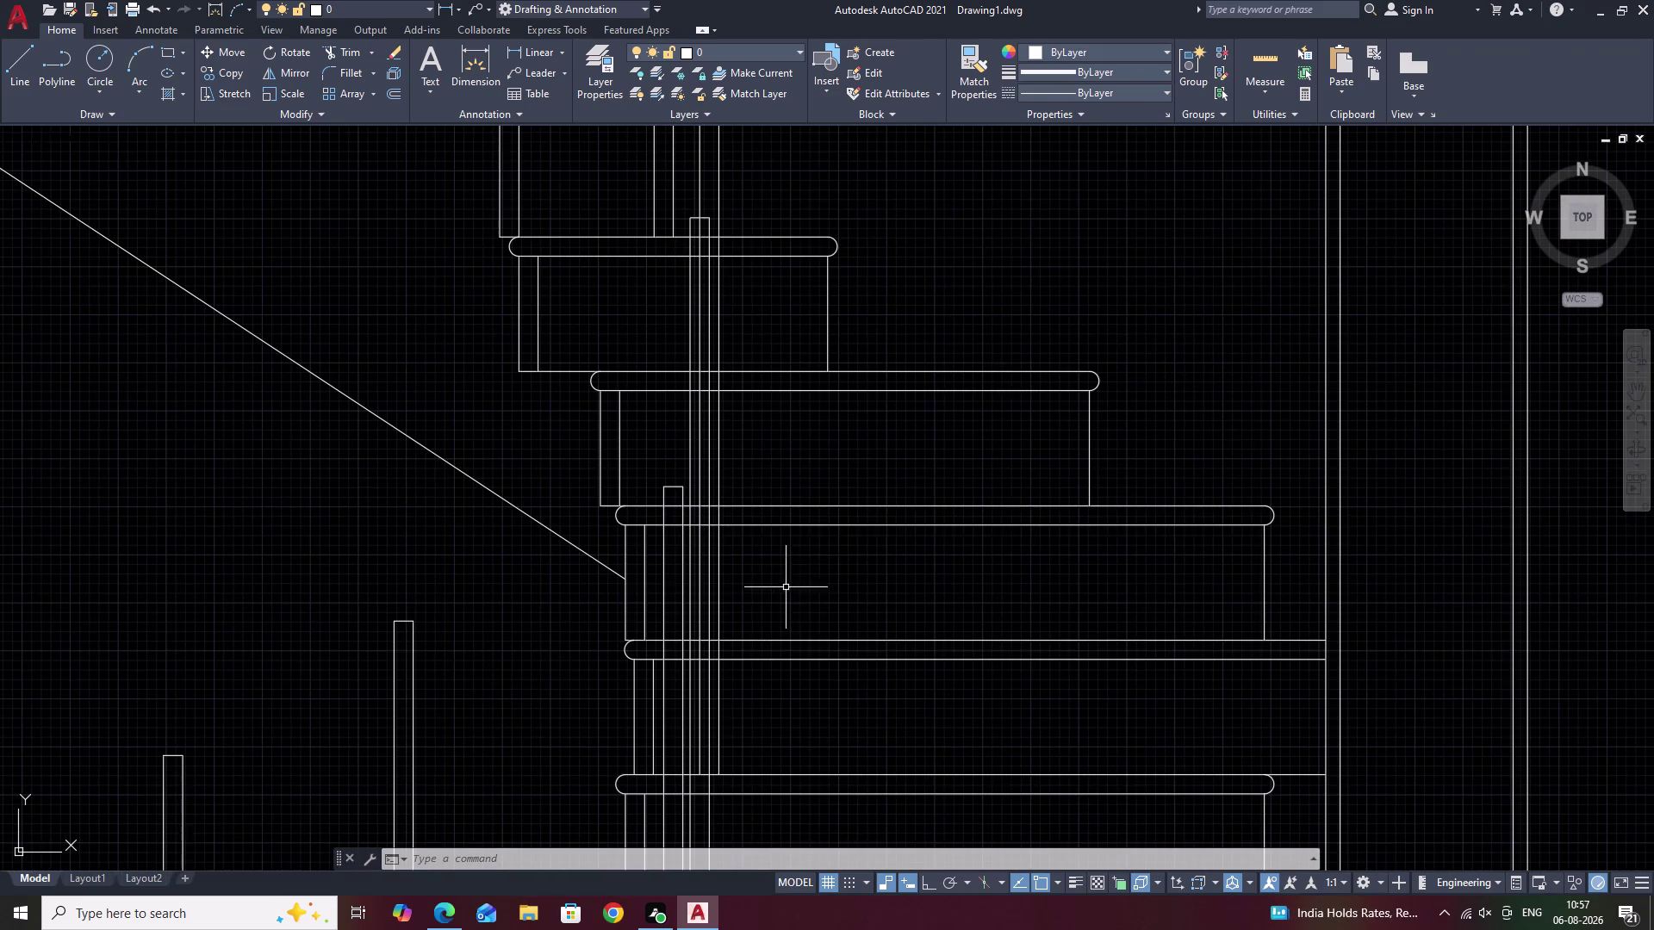
scroll(up, 3)
drag(729, 477, 636, 481)
text(E)
key(space)
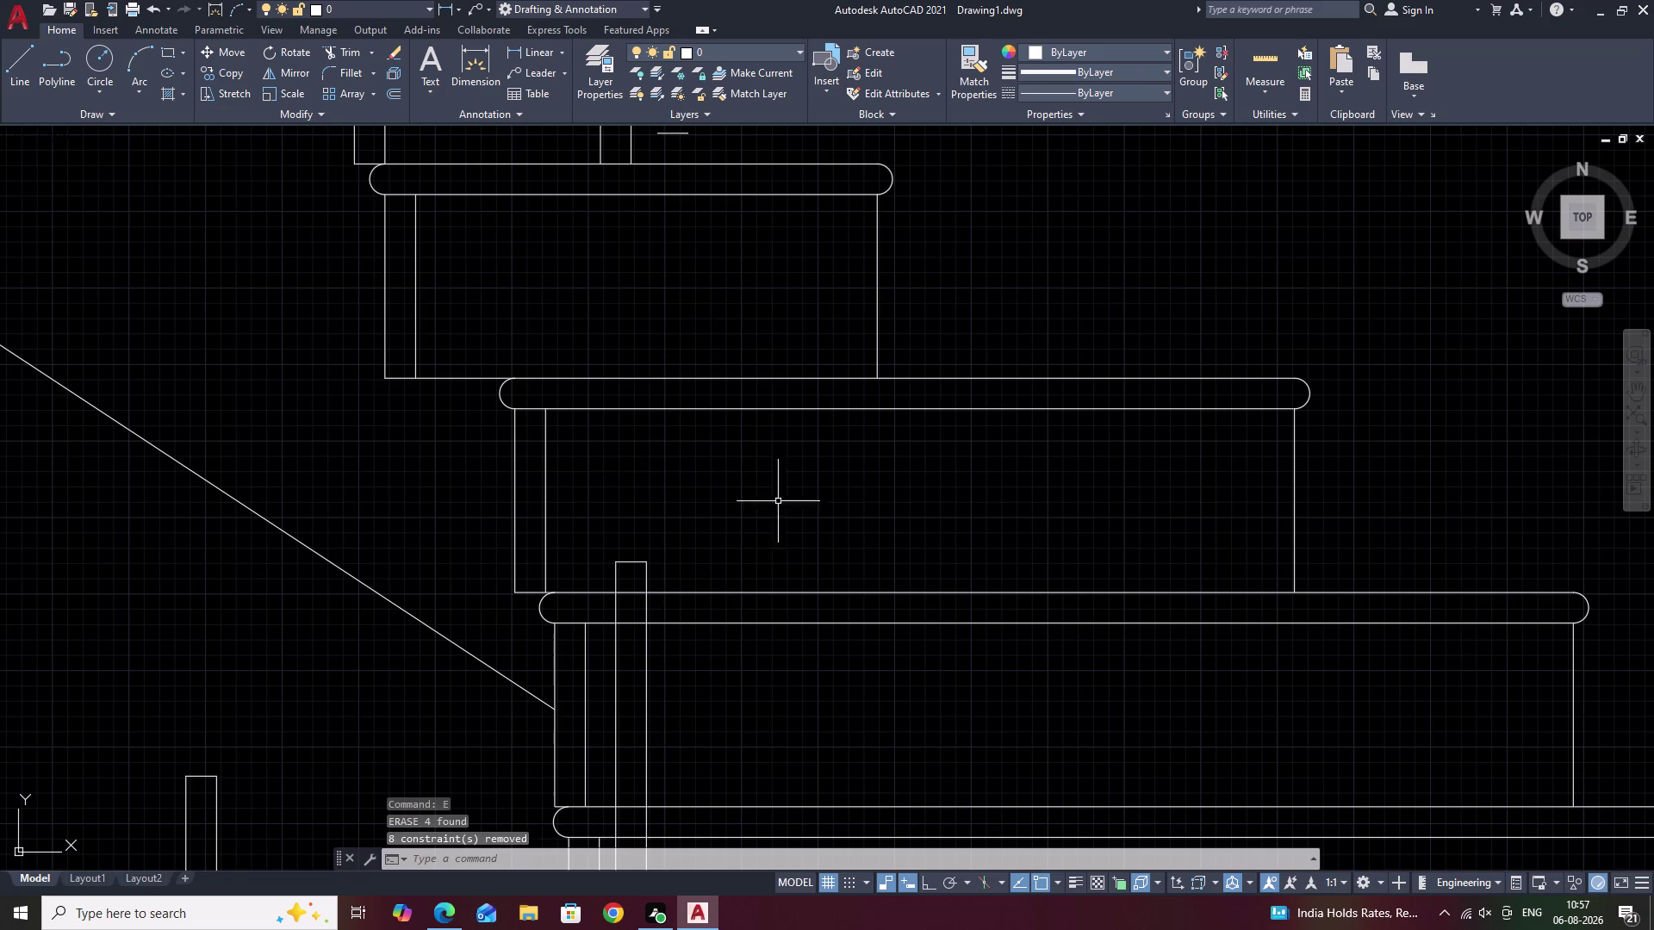
Erase the two leftover short line segments above the upper tread.
scroll(down, 3)
middle_drag(868, 508, 867, 488)
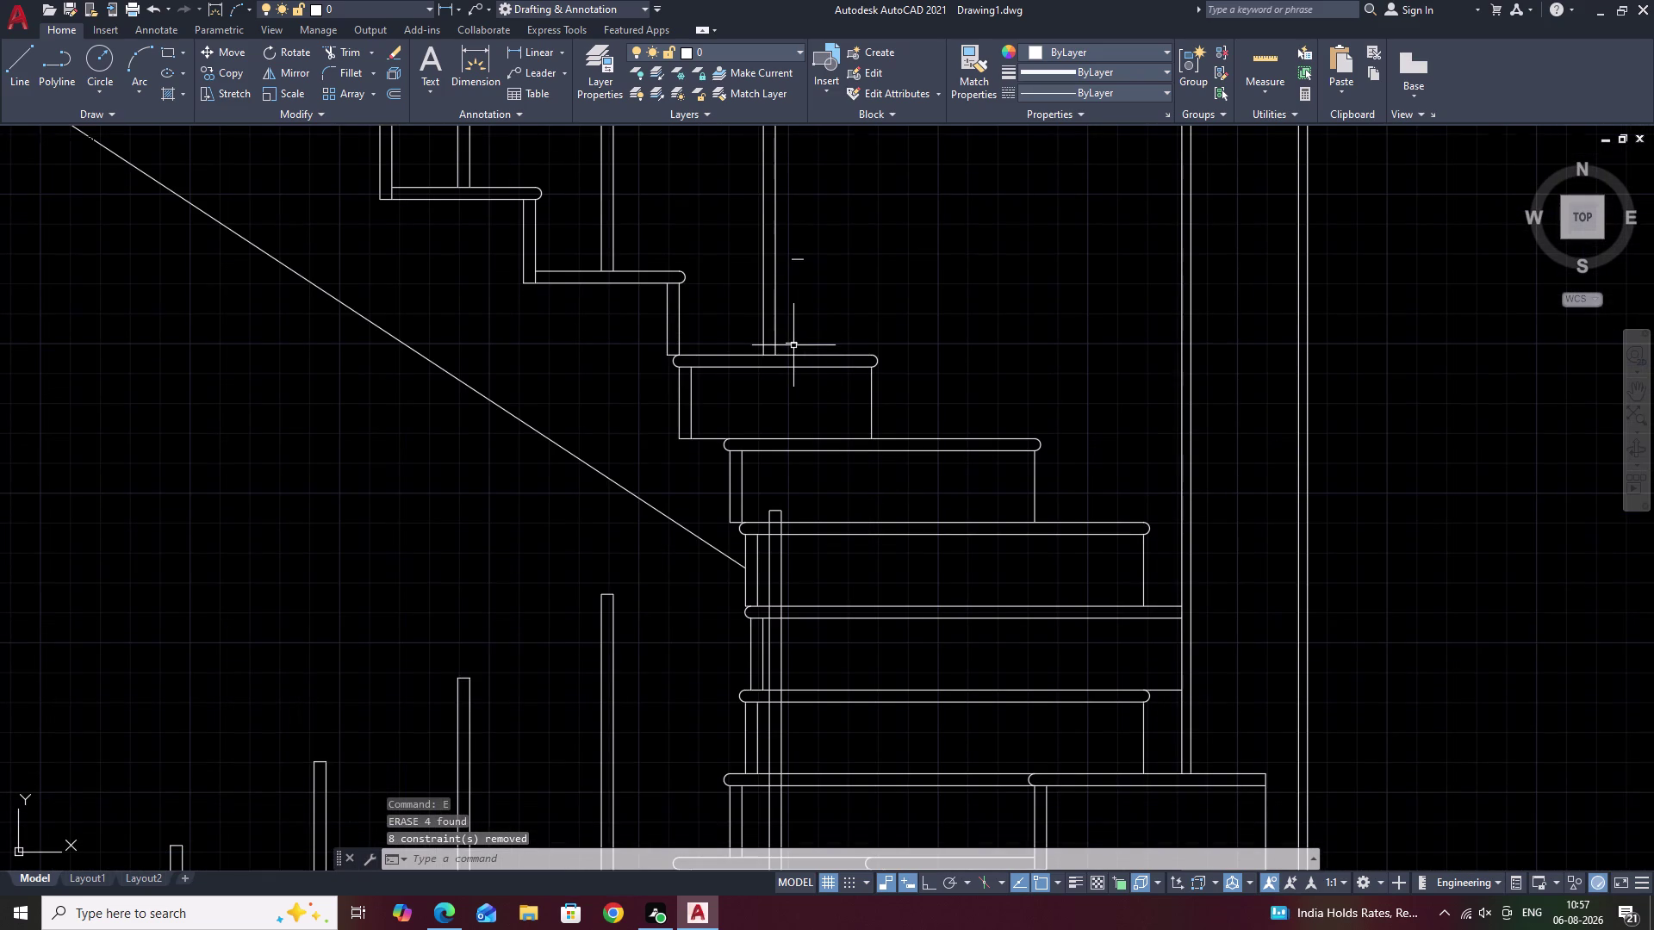
click(793, 343)
click(797, 258)
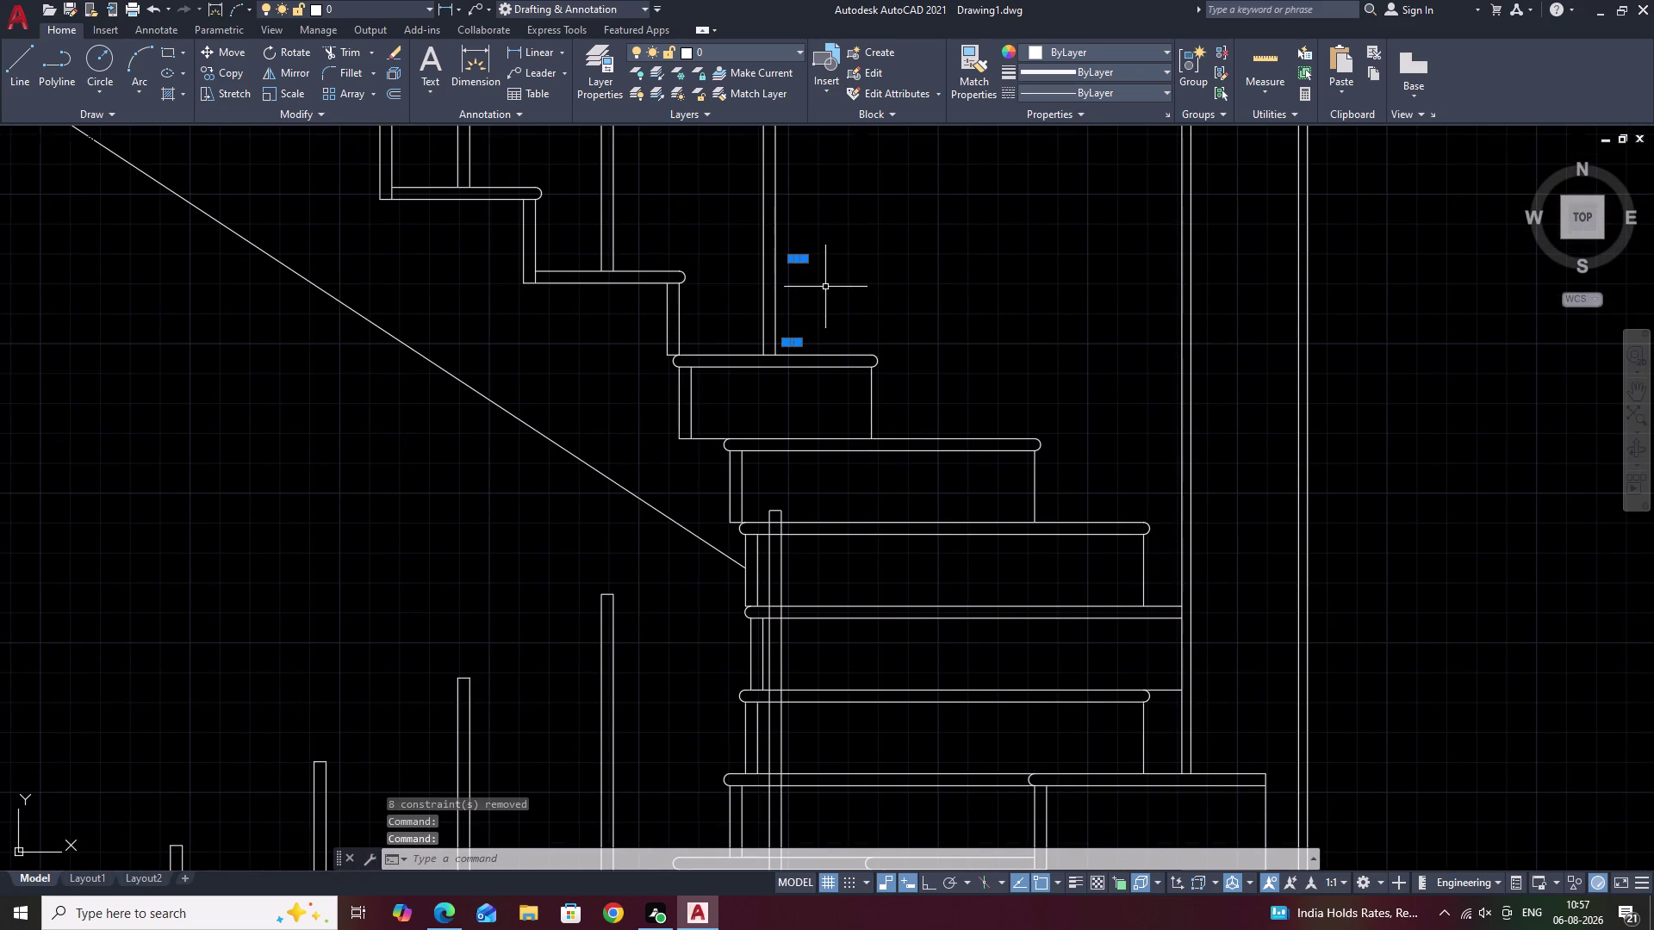
text(E)
key(space)
middle_drag(888, 622, 882, 540)
middle_drag(857, 667, 863, 562)
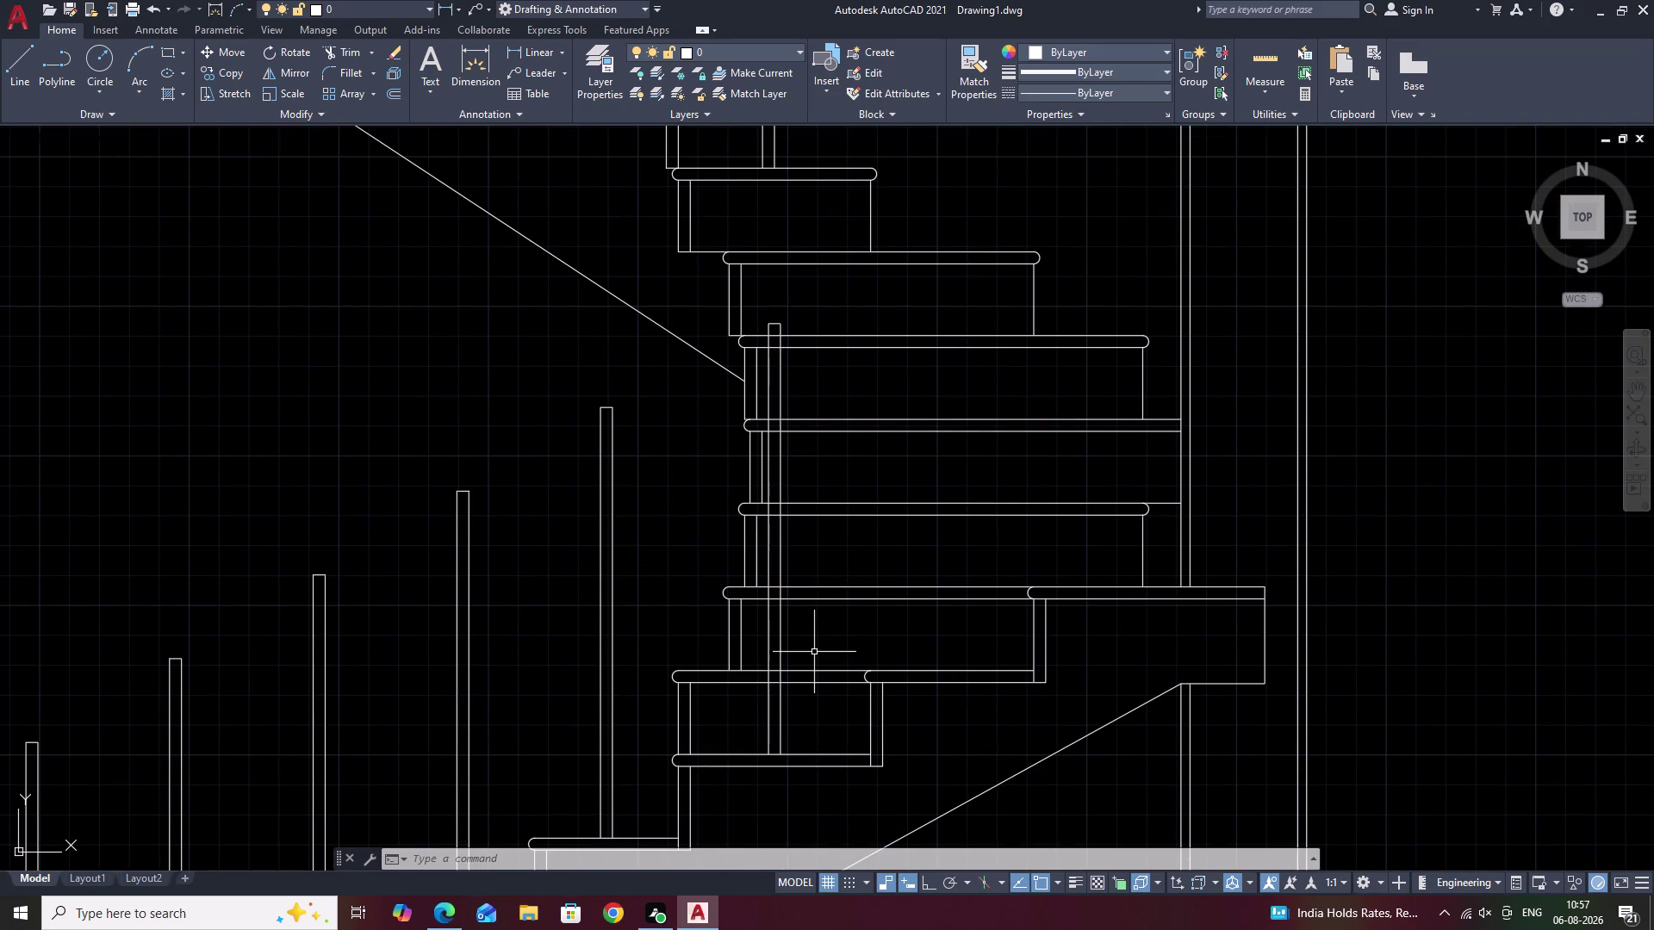
text(TR)
key(space)
scroll(up, 3)
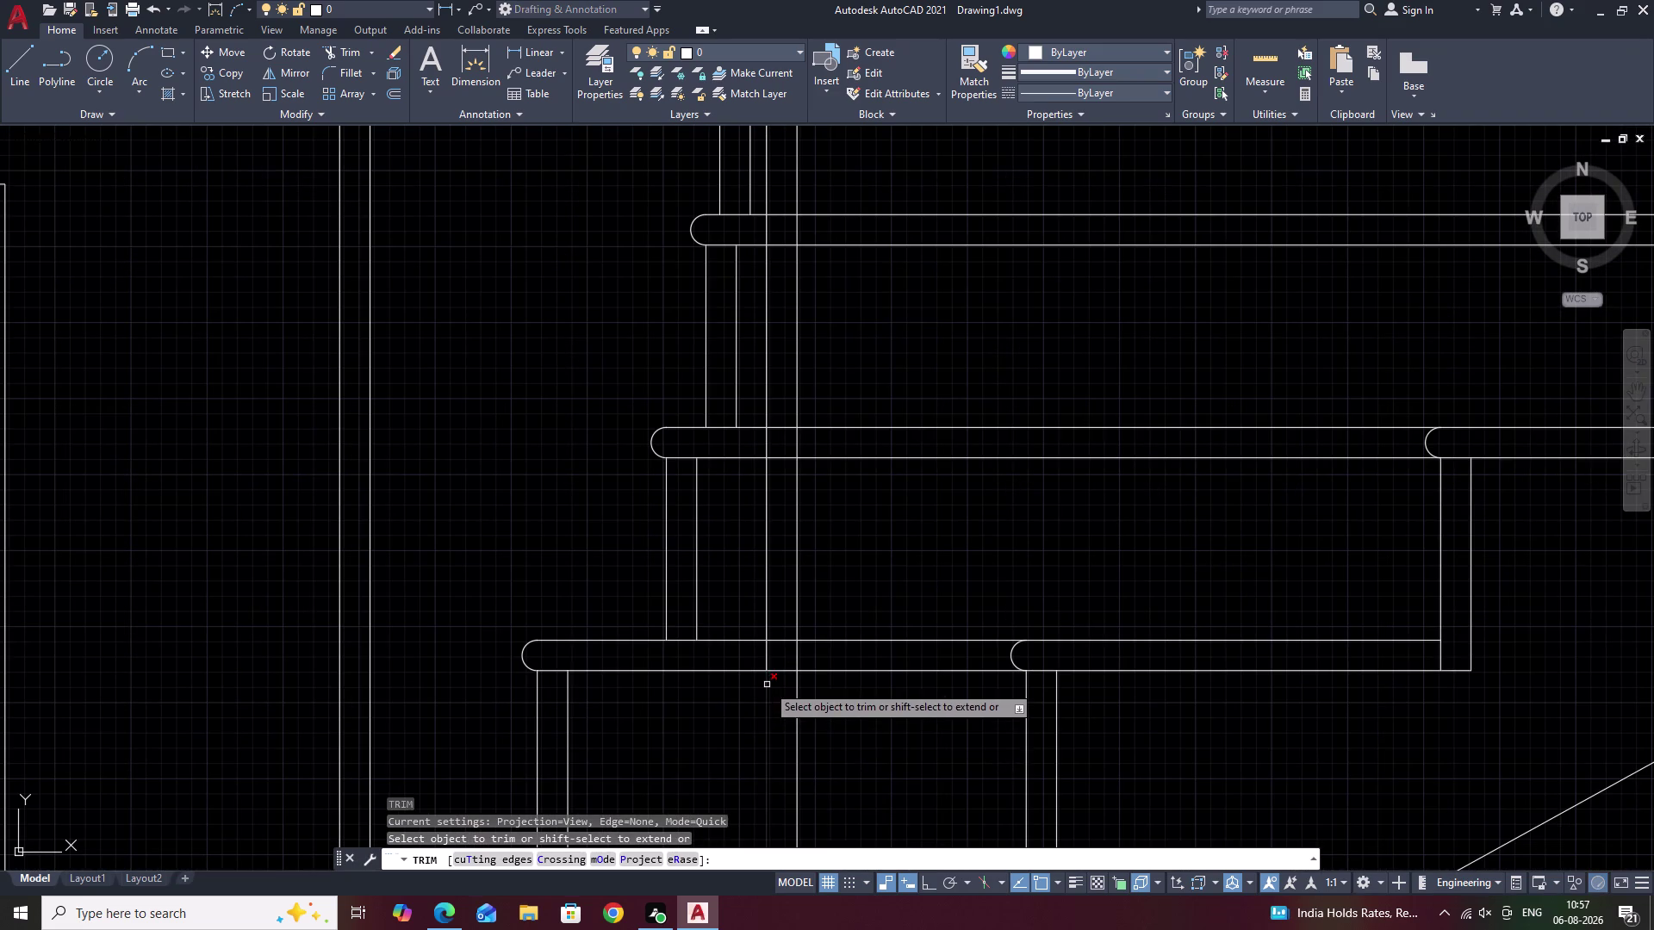
drag(777, 727, 785, 602)
middle_drag(787, 551, 786, 778)
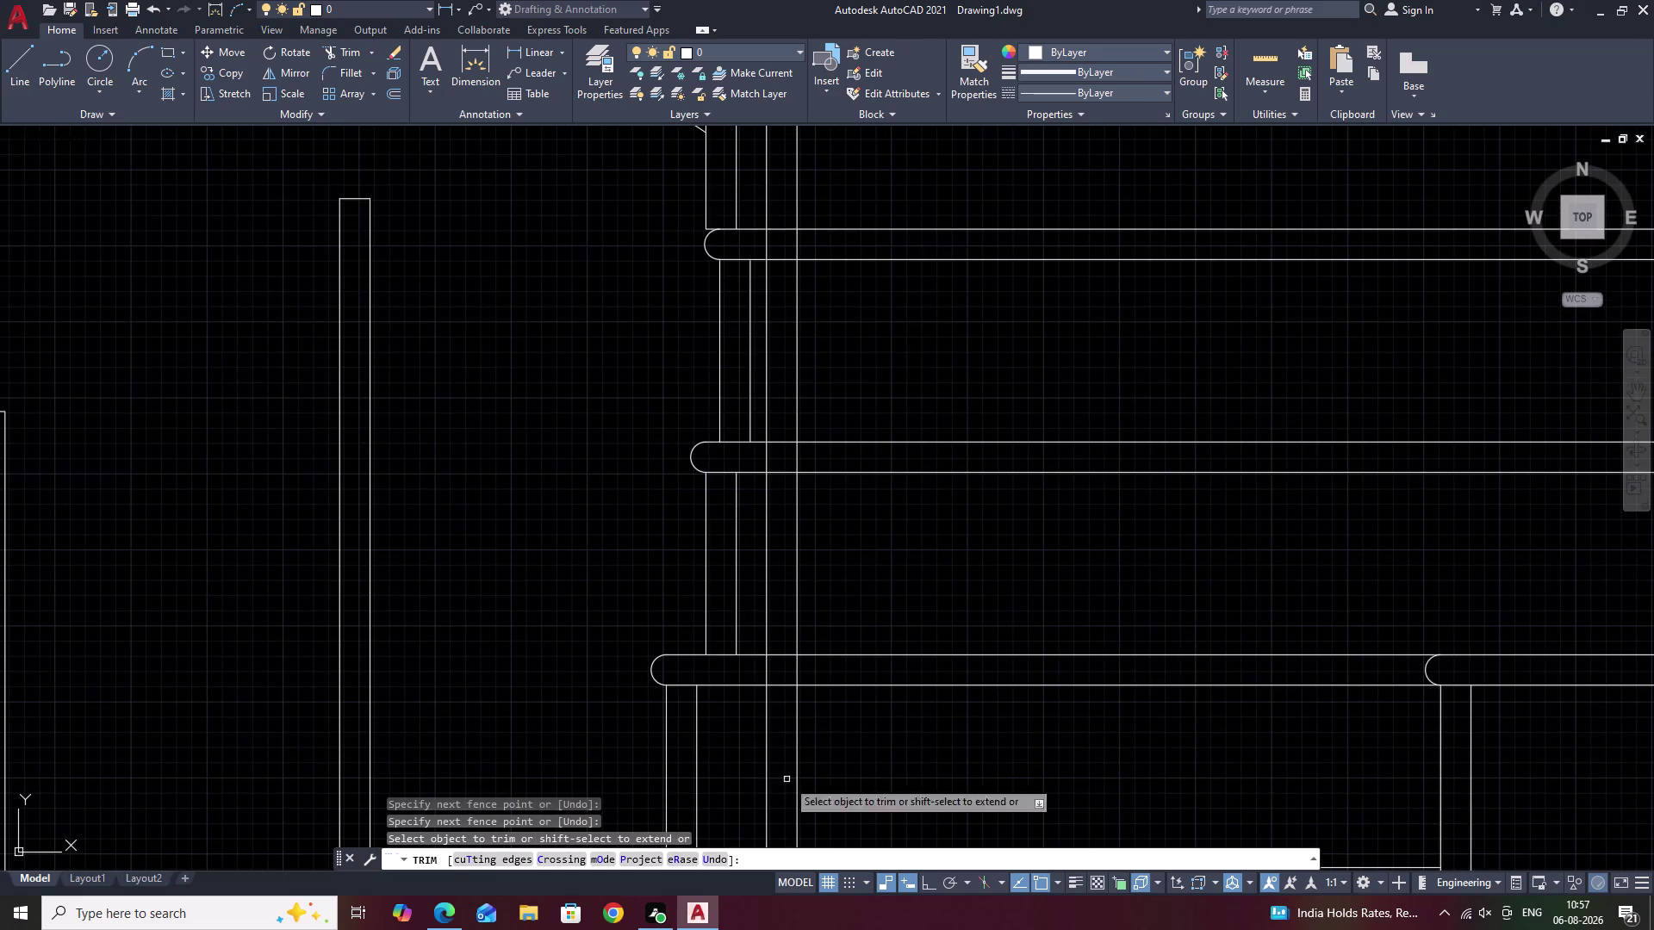
drag(778, 724, 780, 707)
drag(782, 696, 787, 614)
middle_drag(784, 581, 794, 841)
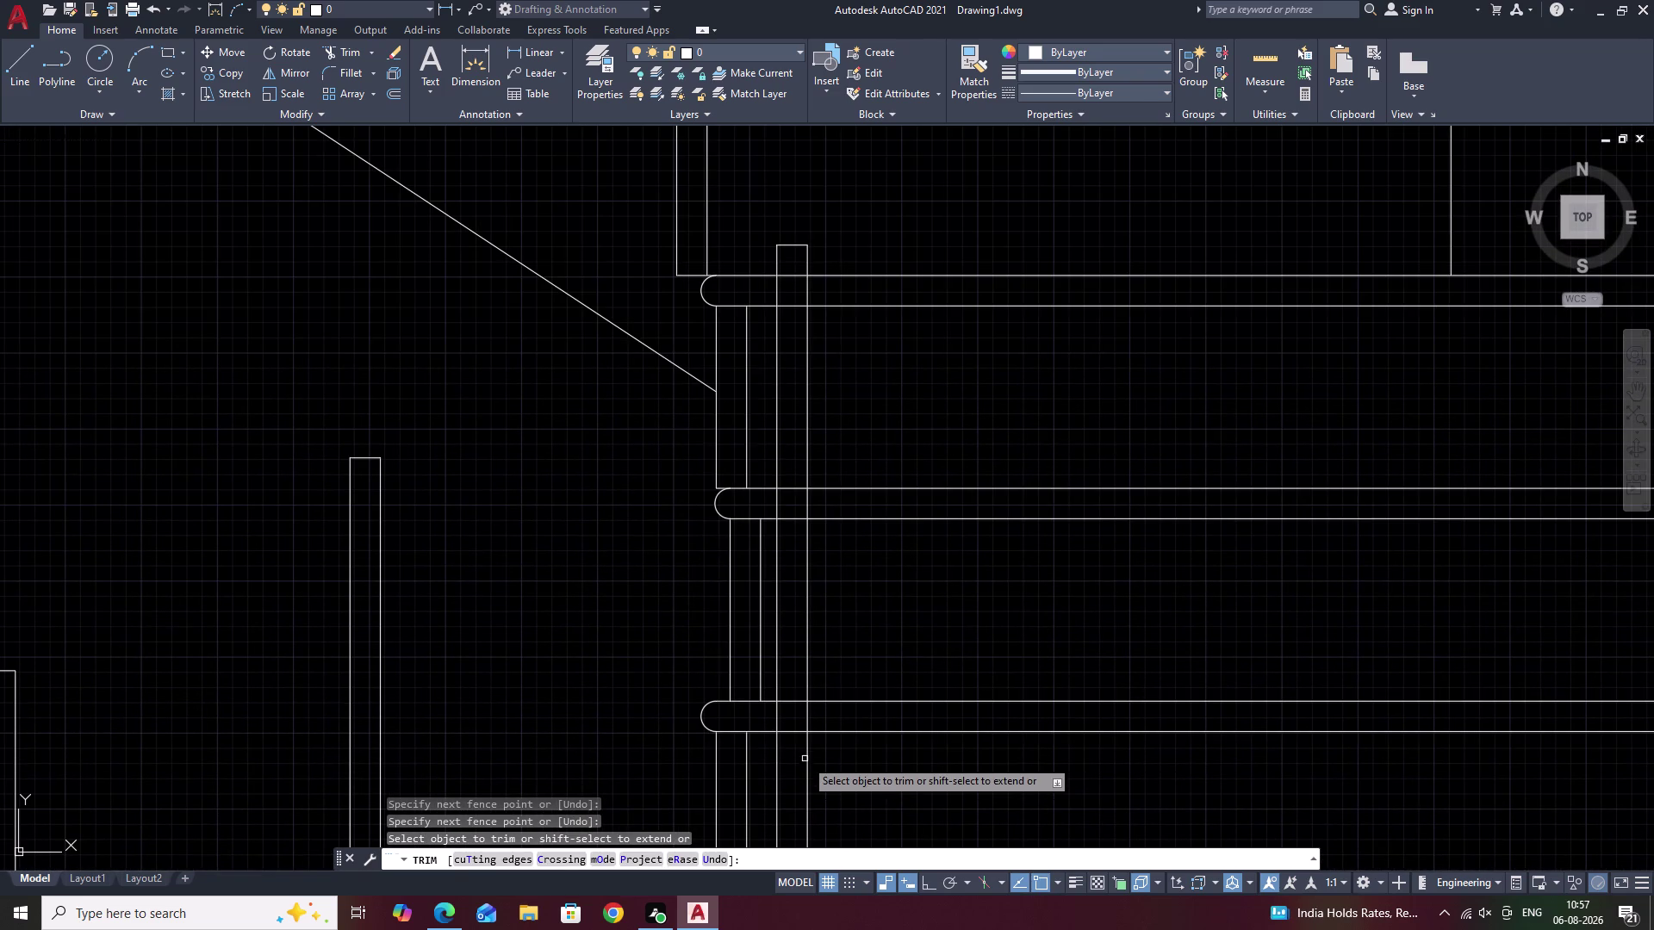
drag(795, 768, 794, 708)
middle_click(790, 655)
drag(790, 658, 785, 781)
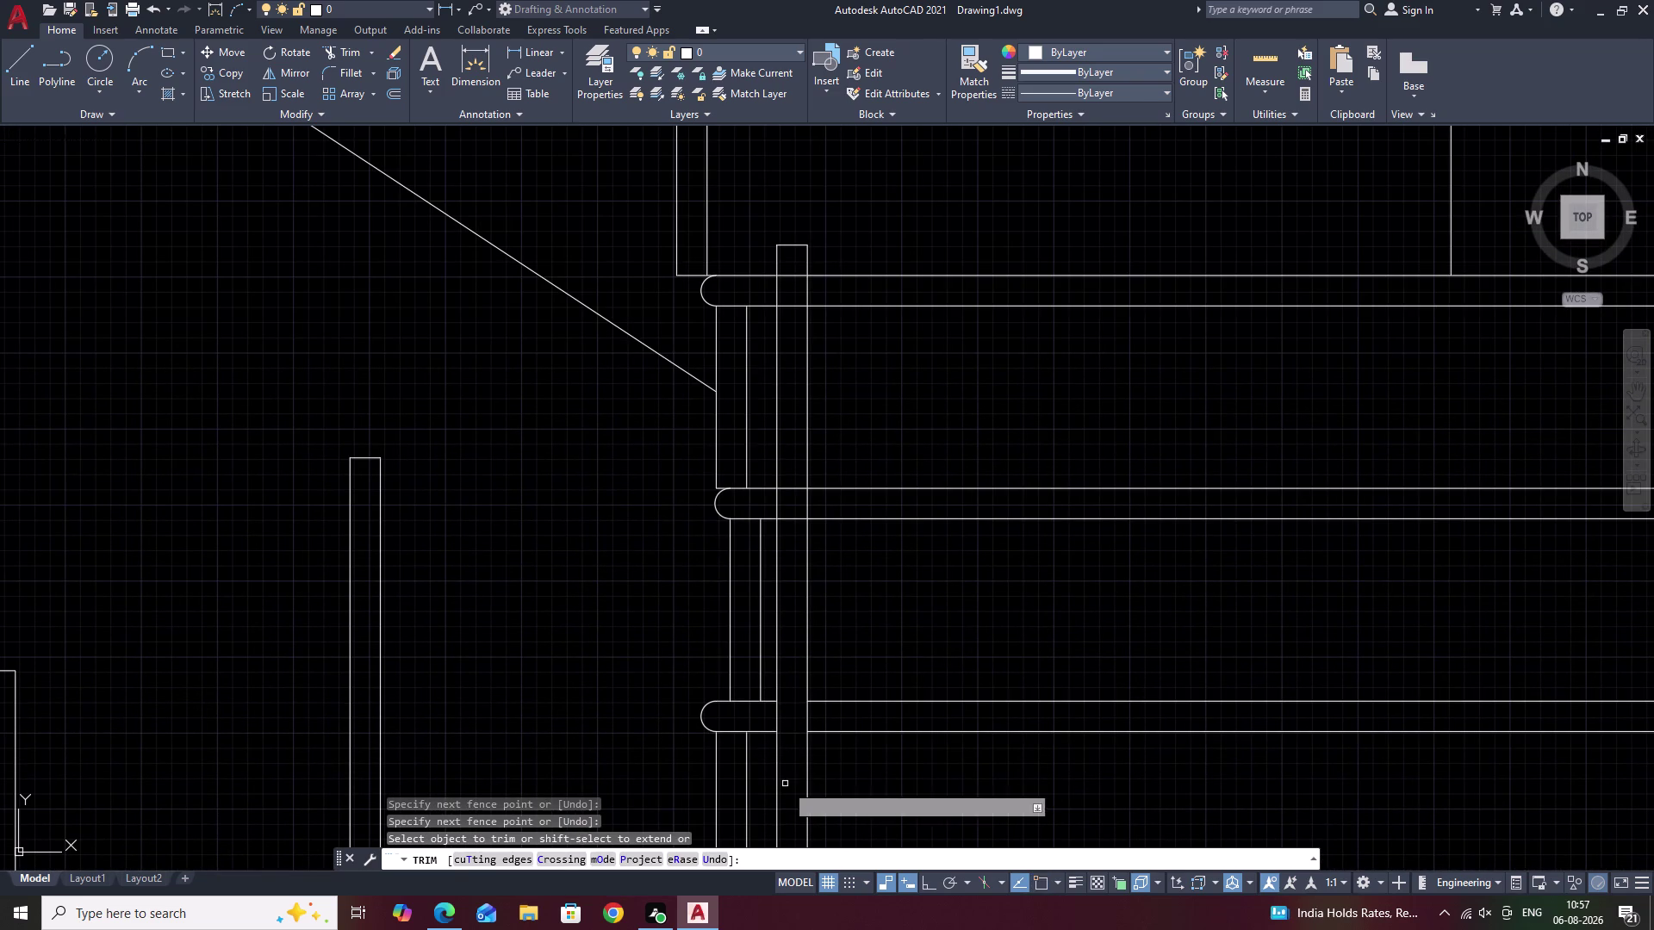
middle_drag(794, 663, 798, 820)
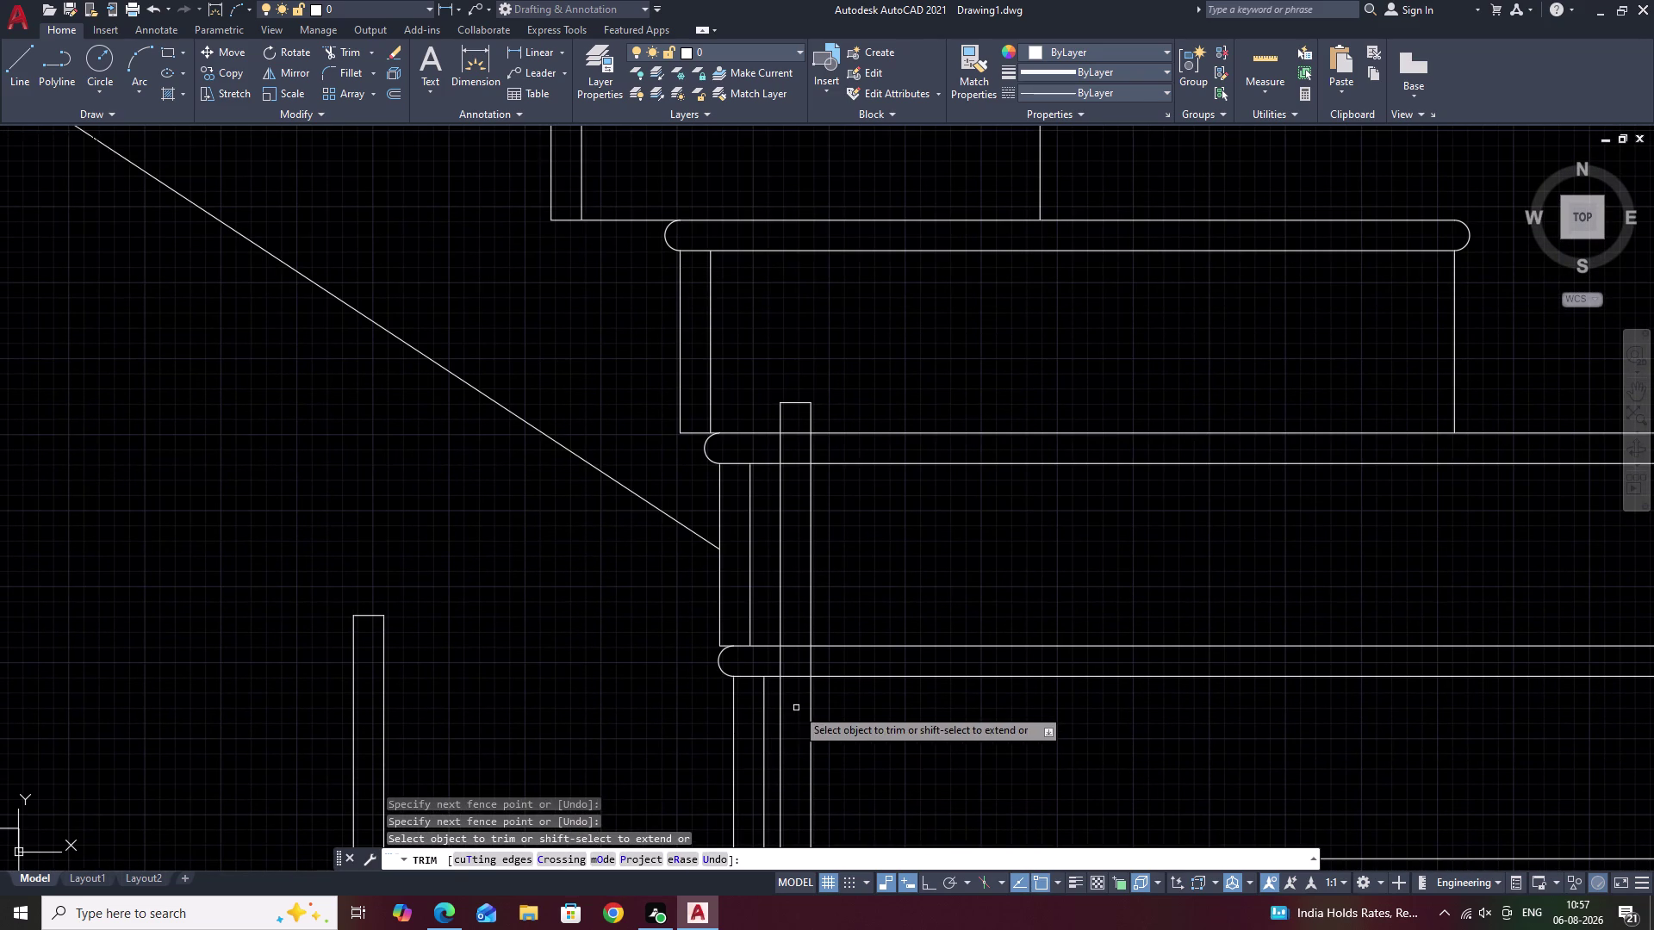
drag(796, 707, 794, 667)
middle_drag(795, 629, 790, 783)
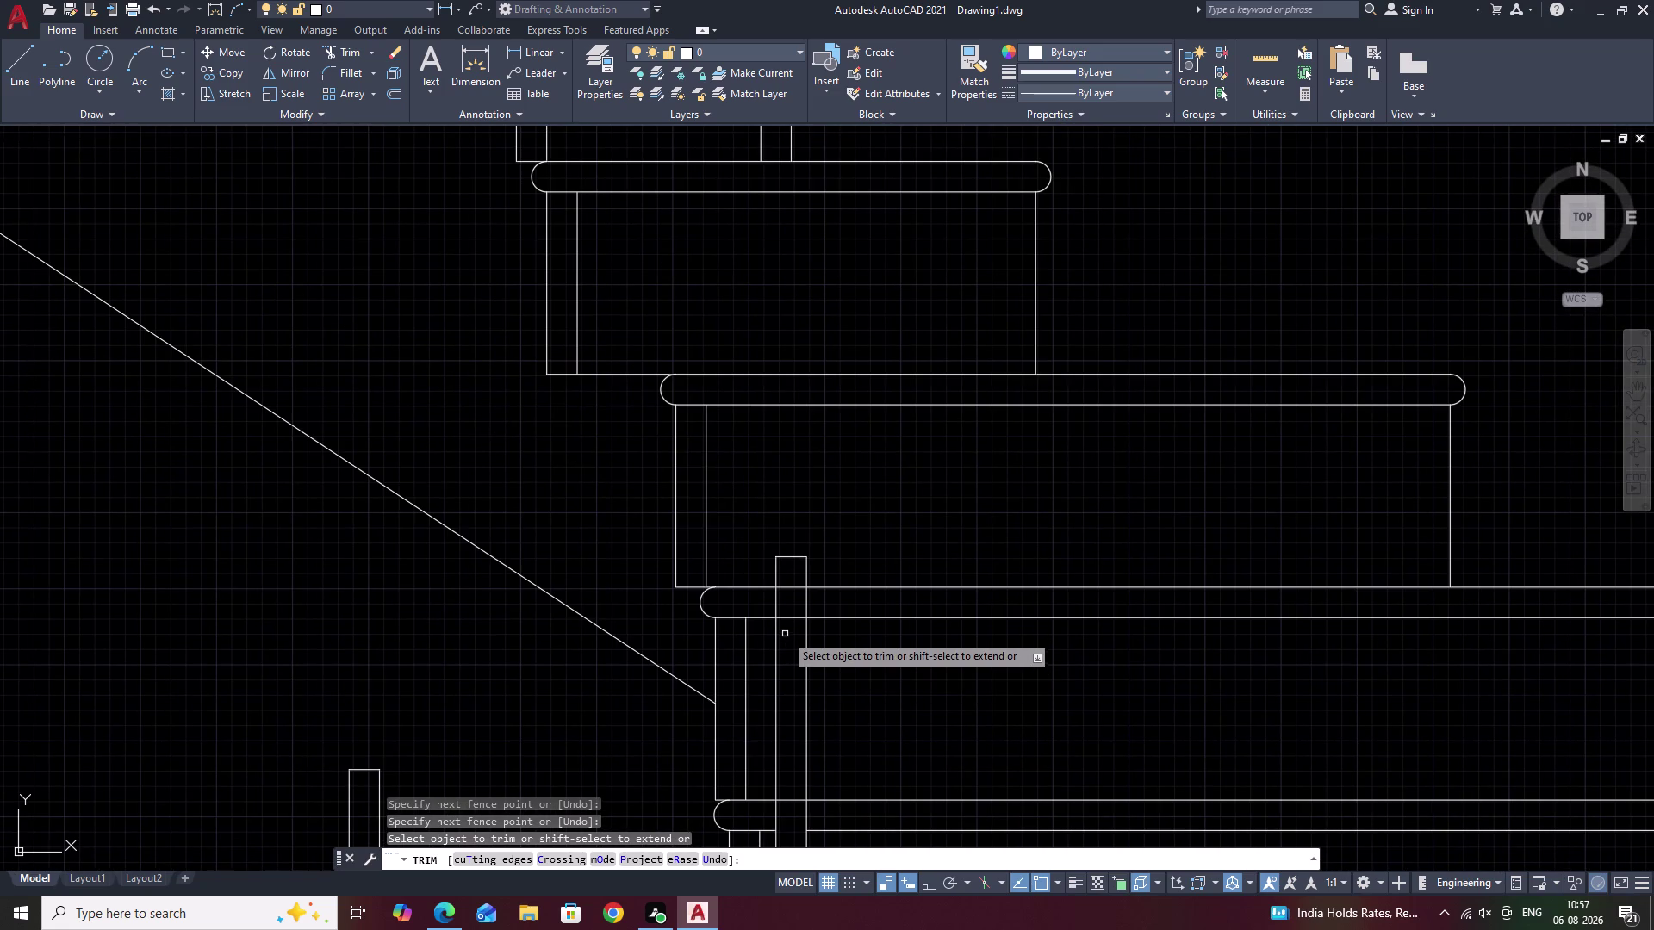
drag(785, 641, 795, 579)
scroll(down, 3)
middle_drag(884, 702, 876, 590)
key(Escape)
middle_drag(829, 684, 841, 658)
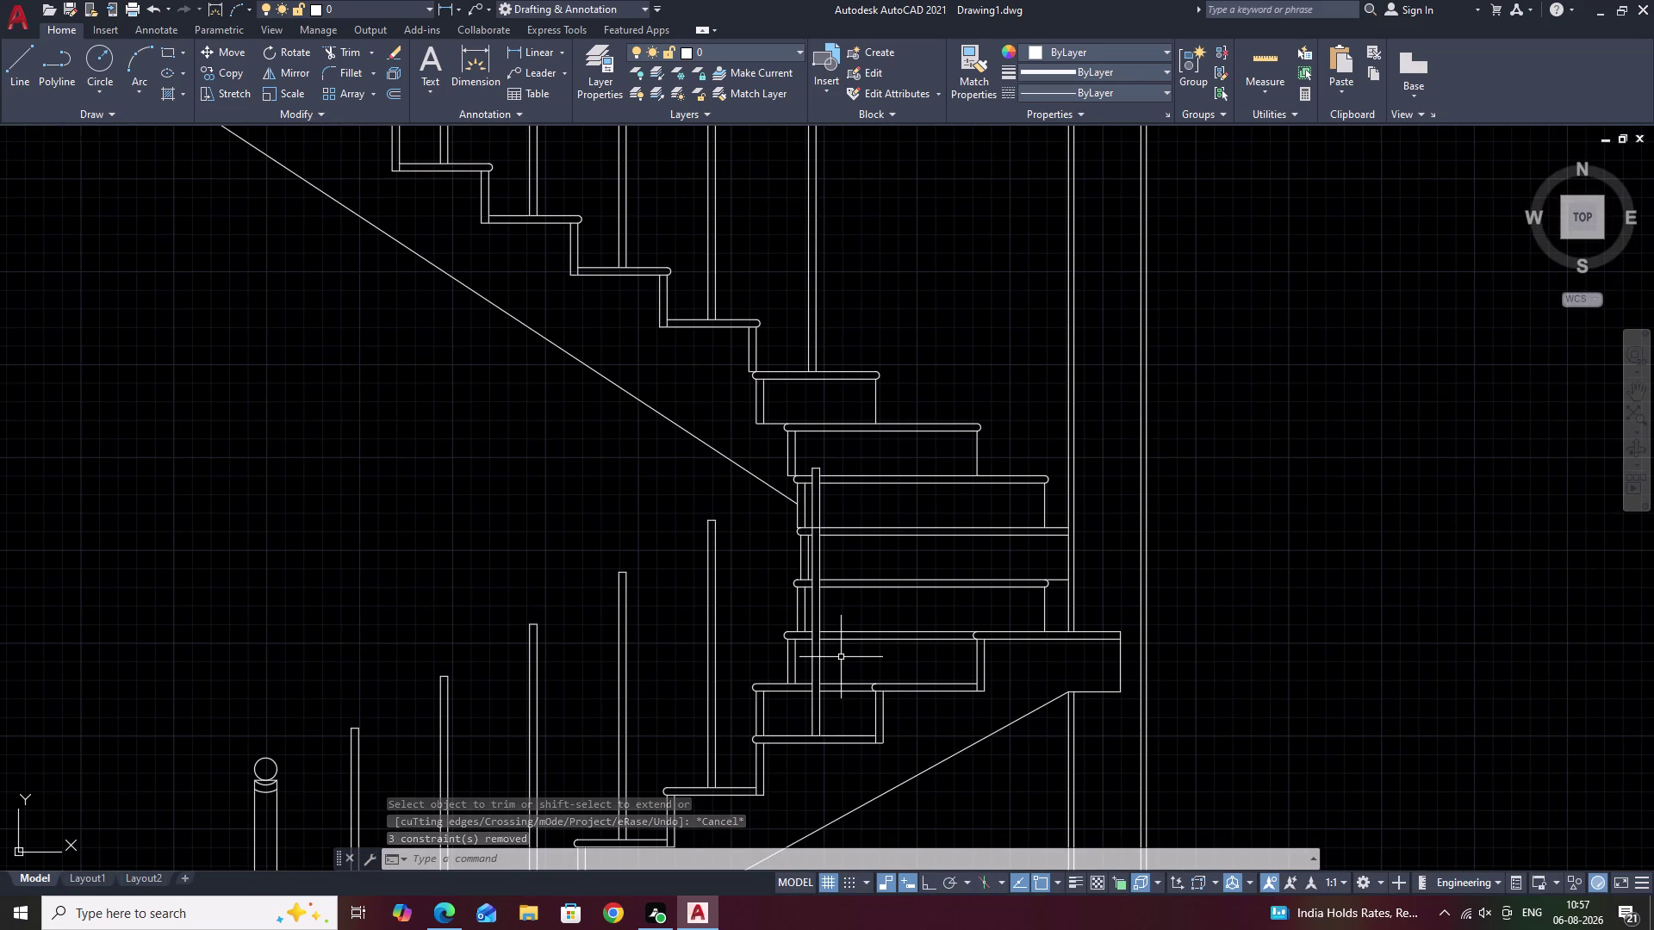
middle_drag(833, 694, 957, 606)
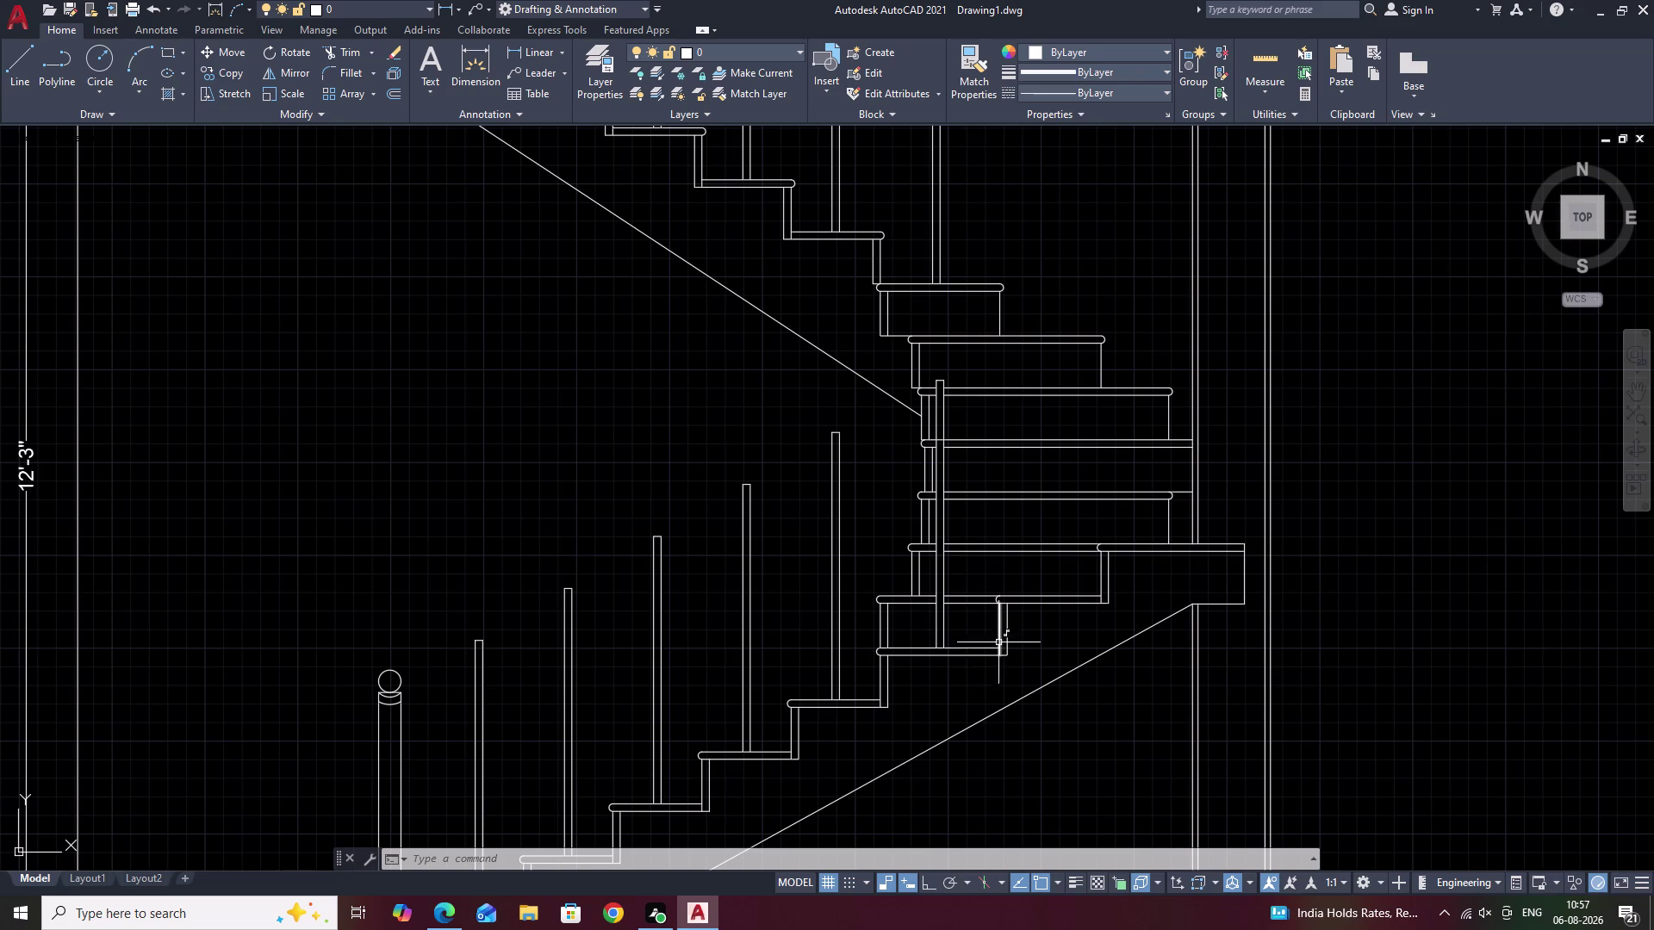
drag(949, 619, 937, 619)
right_click(949, 618)
right_drag(950, 618, 937, 618)
right_click(936, 618)
key(Escape)
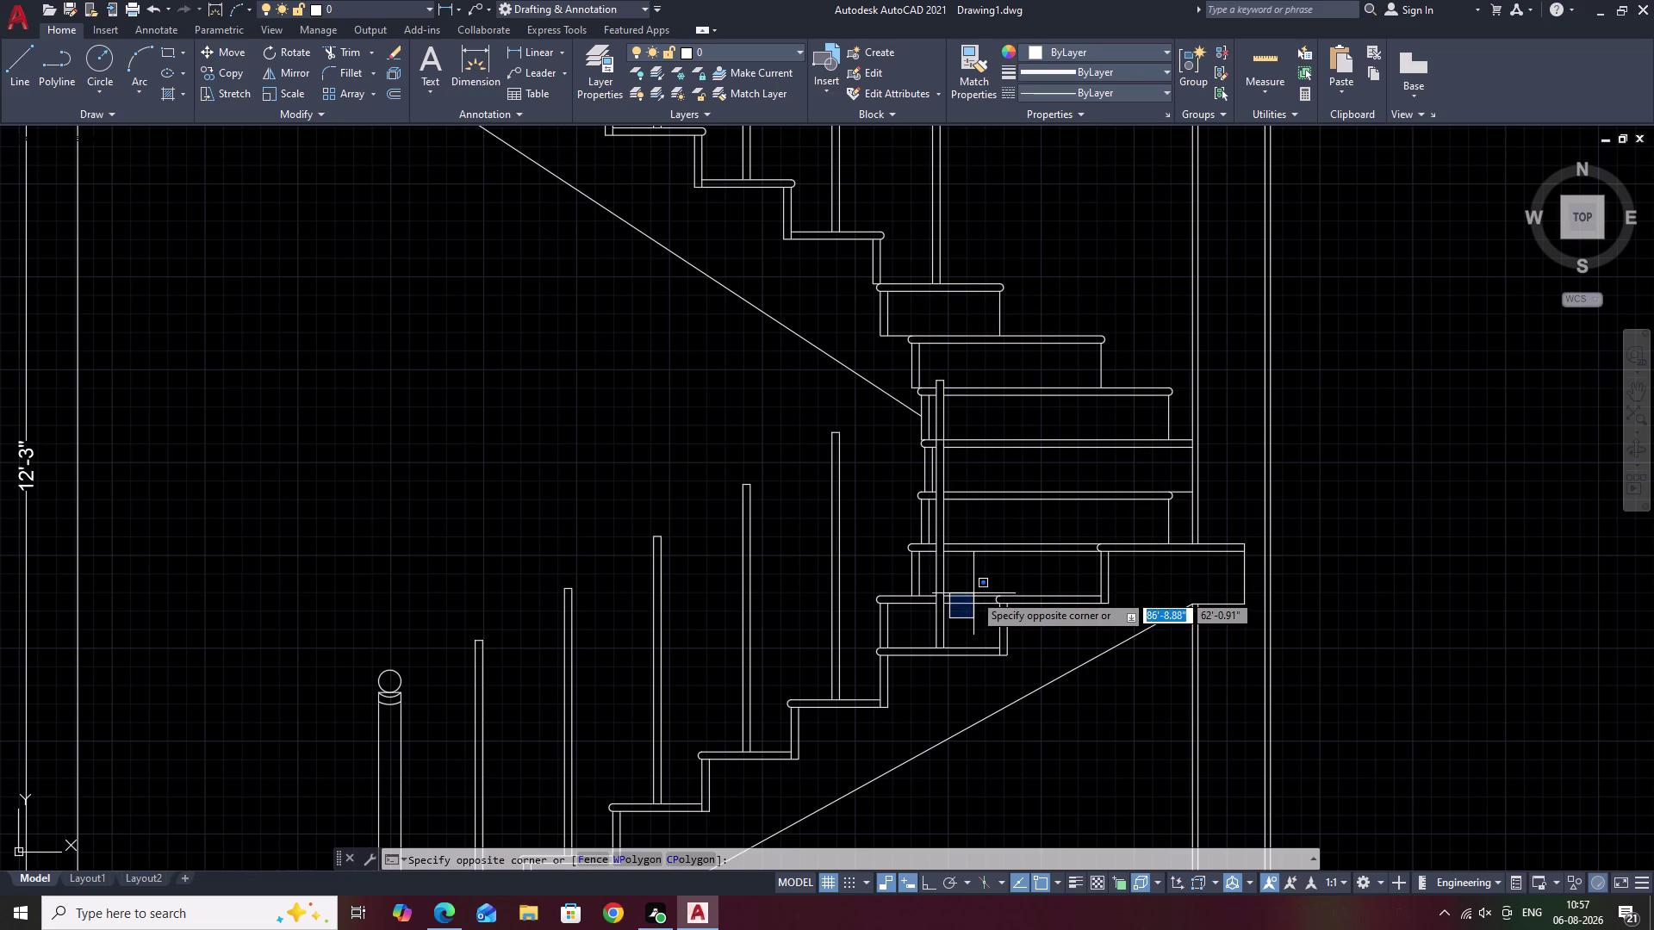
Undo the last landing trim, restoring the baluster line through the tread.
key(ctrl+z)
key(ctrl+z)
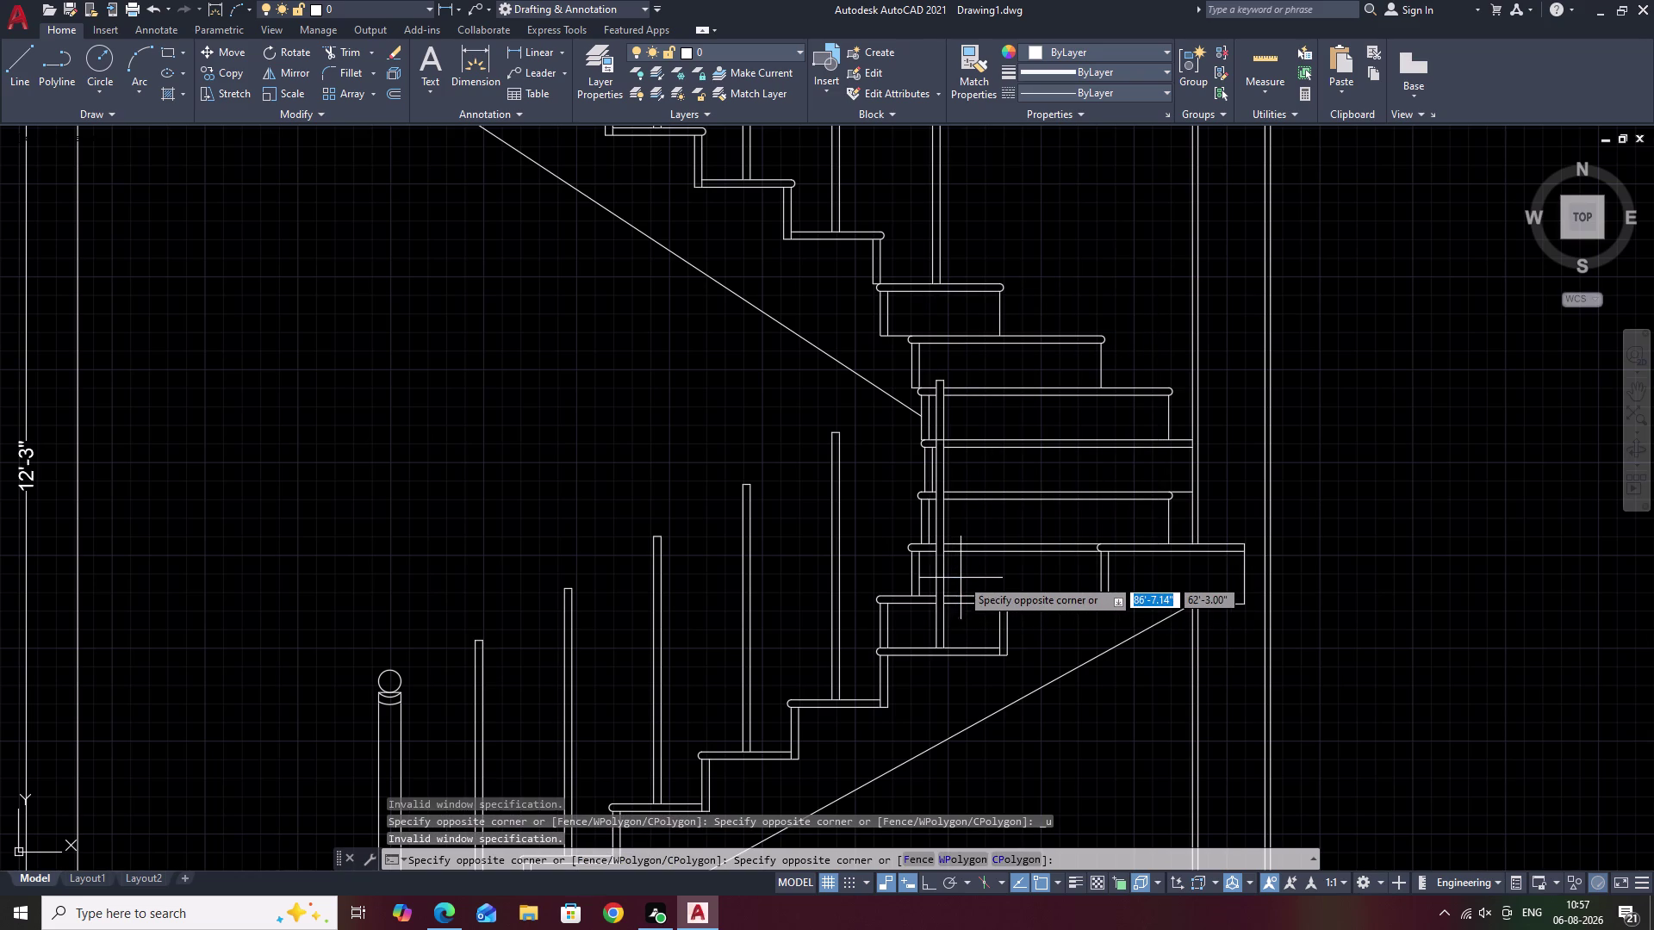
key(ctrl+z)
key(grave)
key(Escape)
key(Escape)
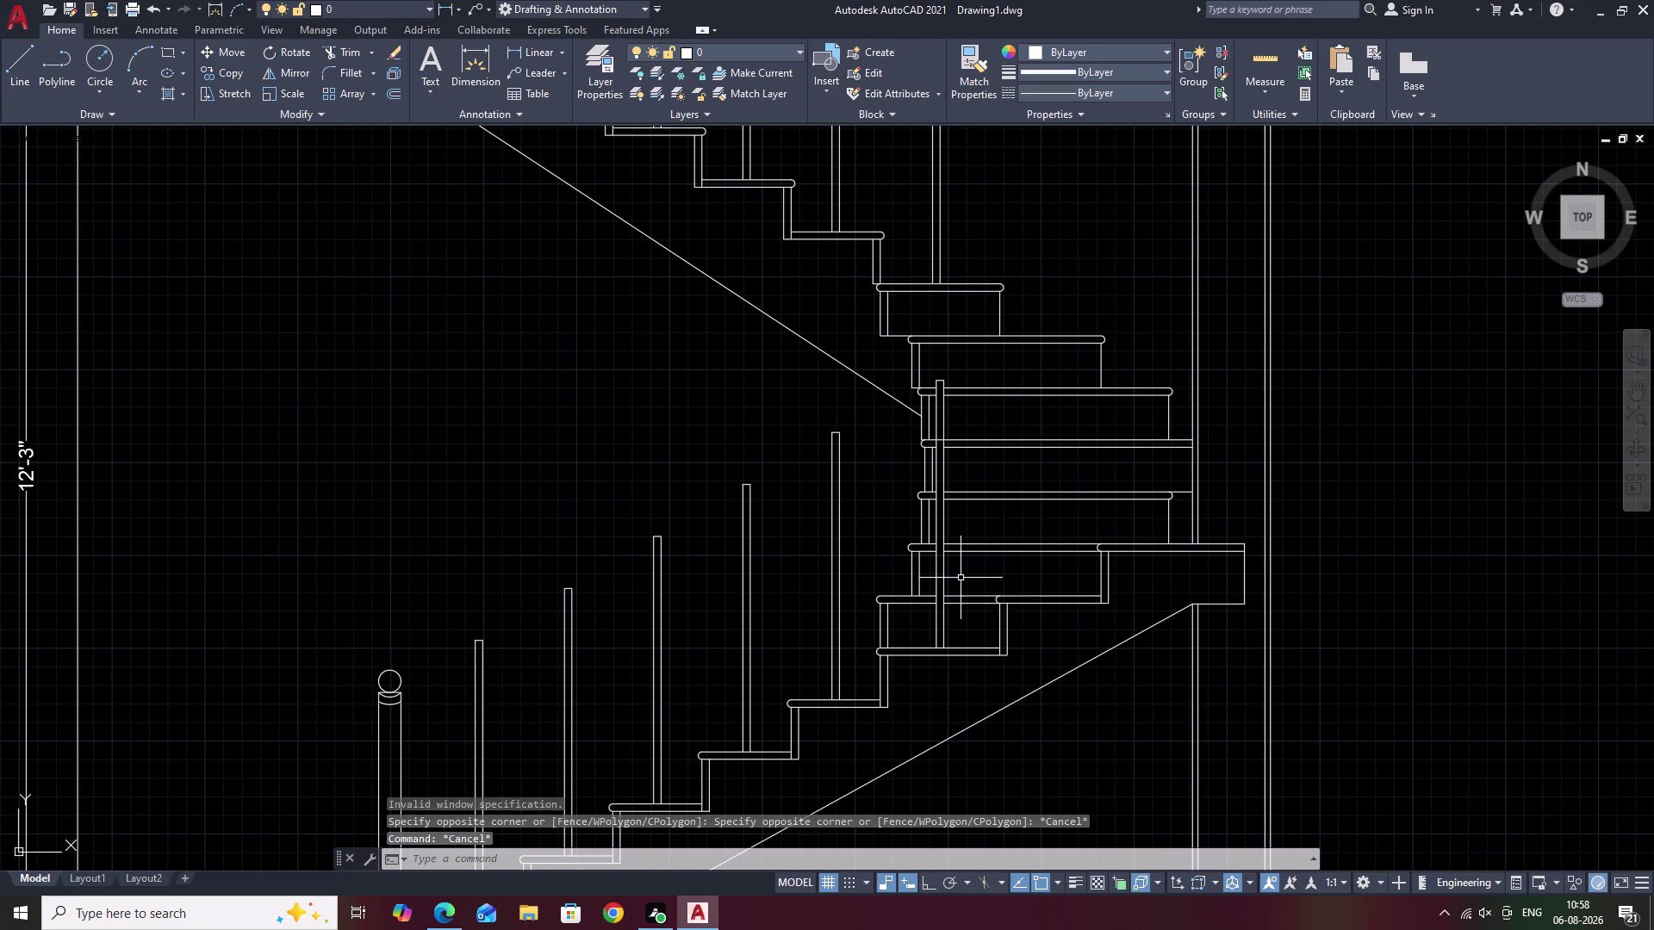
key(ctrl+z)
key(ctrl+z)
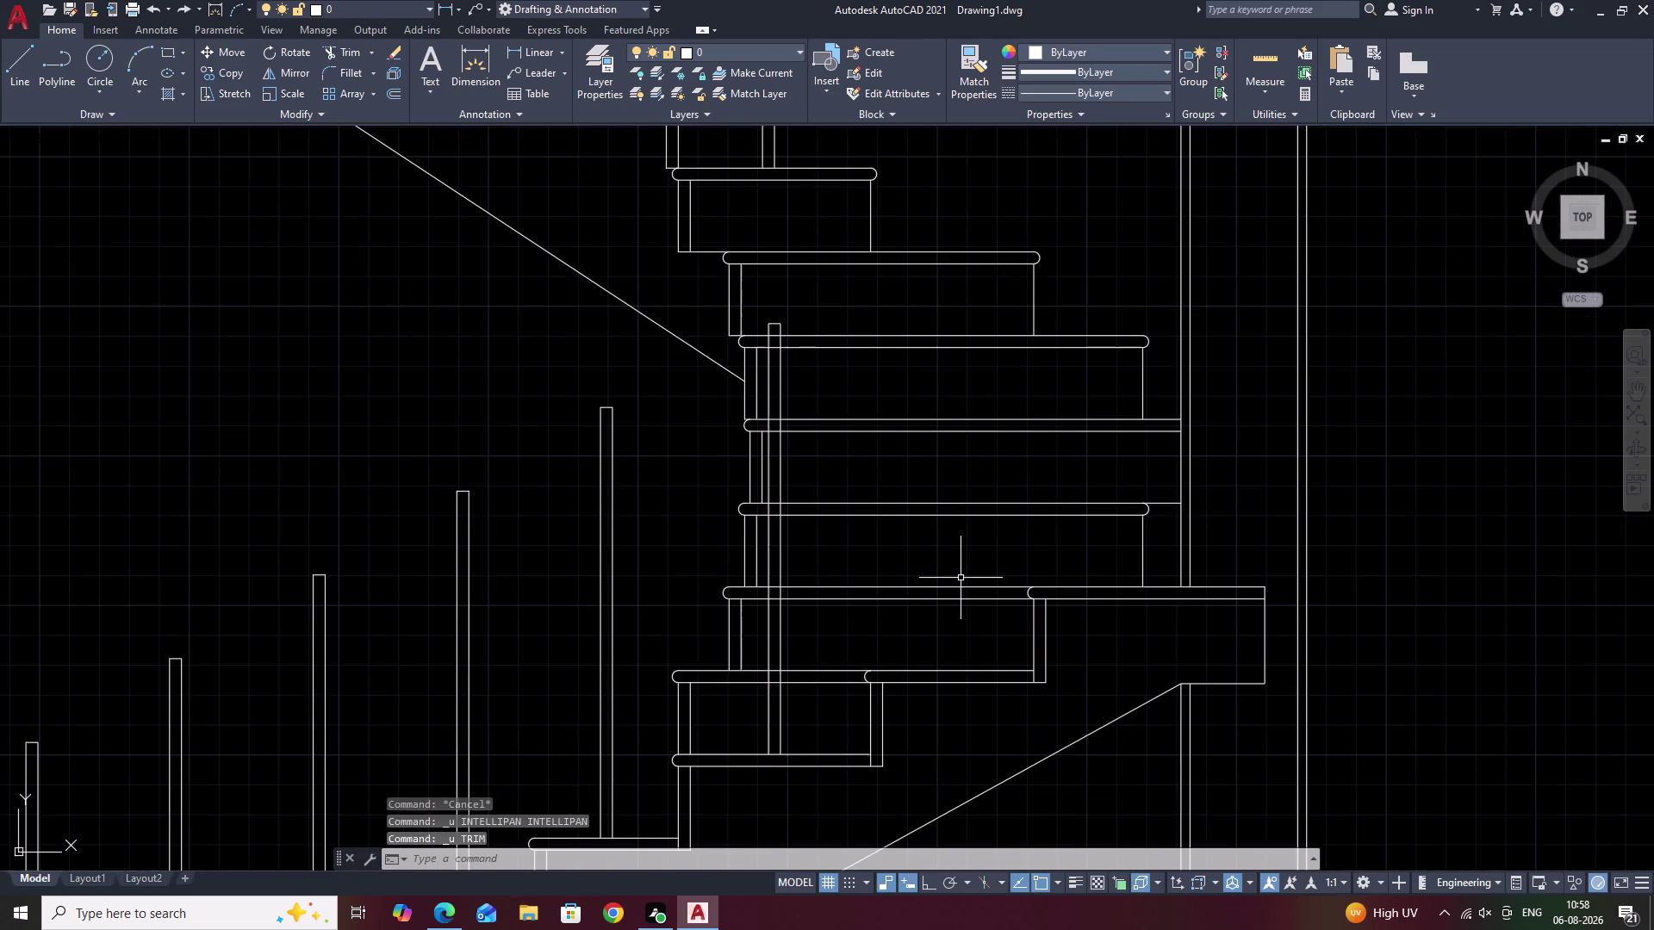
key(ctrl+z)
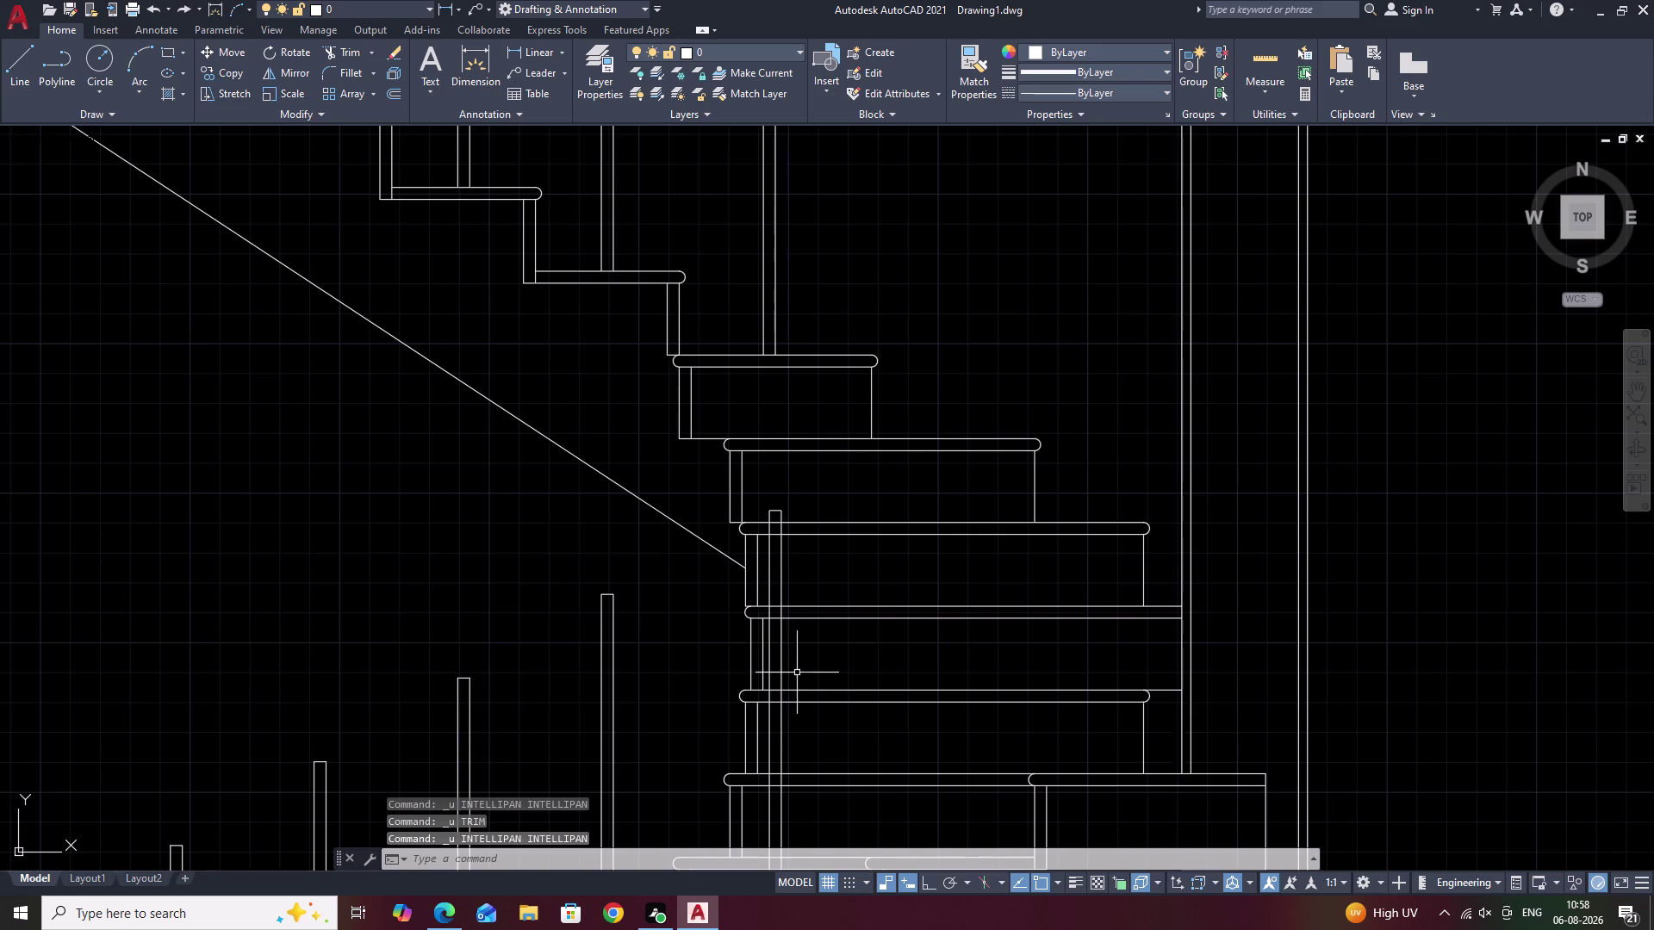
key(Escape)
scroll(up, 3)
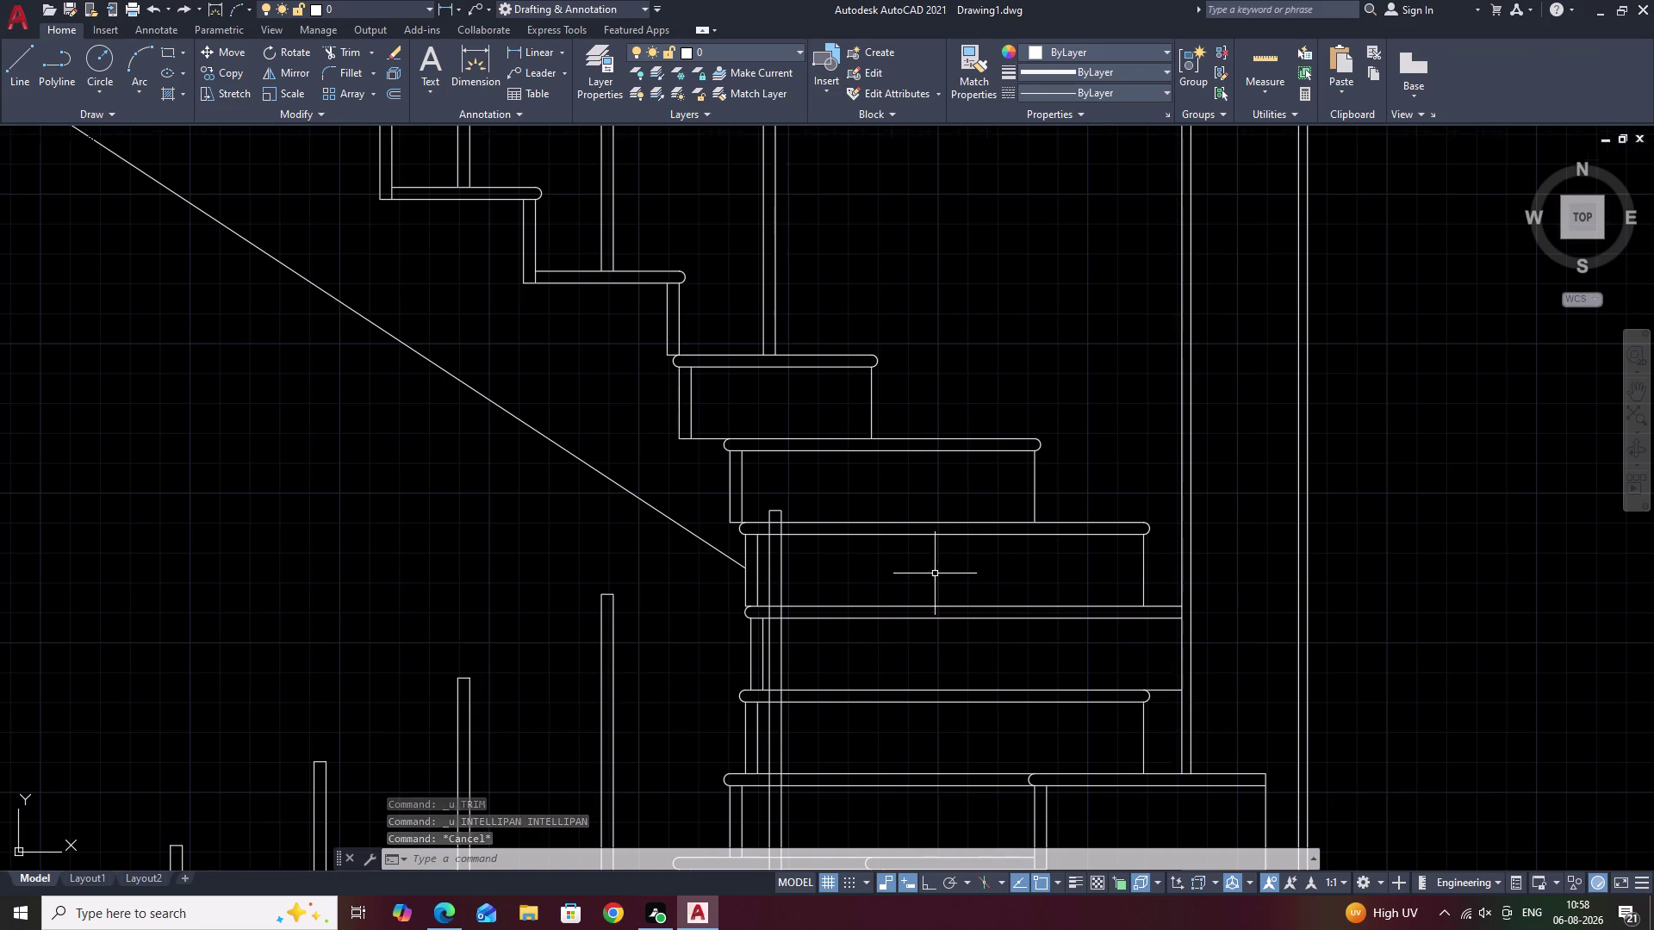
scroll(up, 3)
Move the baluster's four lines slightly left to a new base point on the lower tread.
click(540, 567)
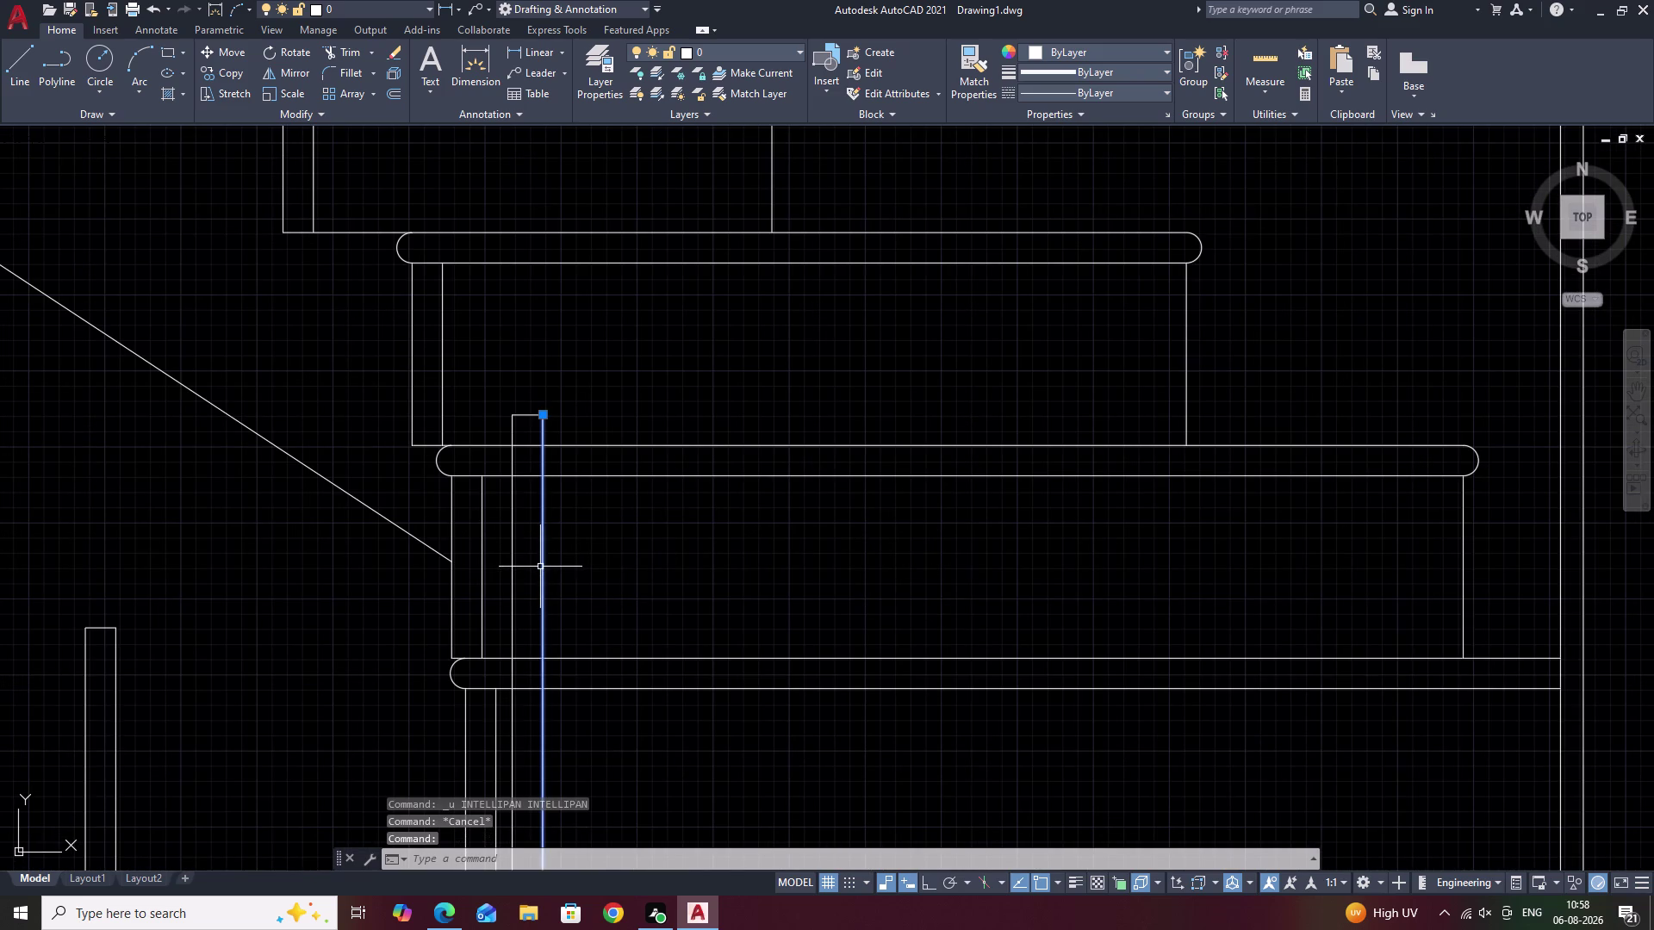
click(513, 577)
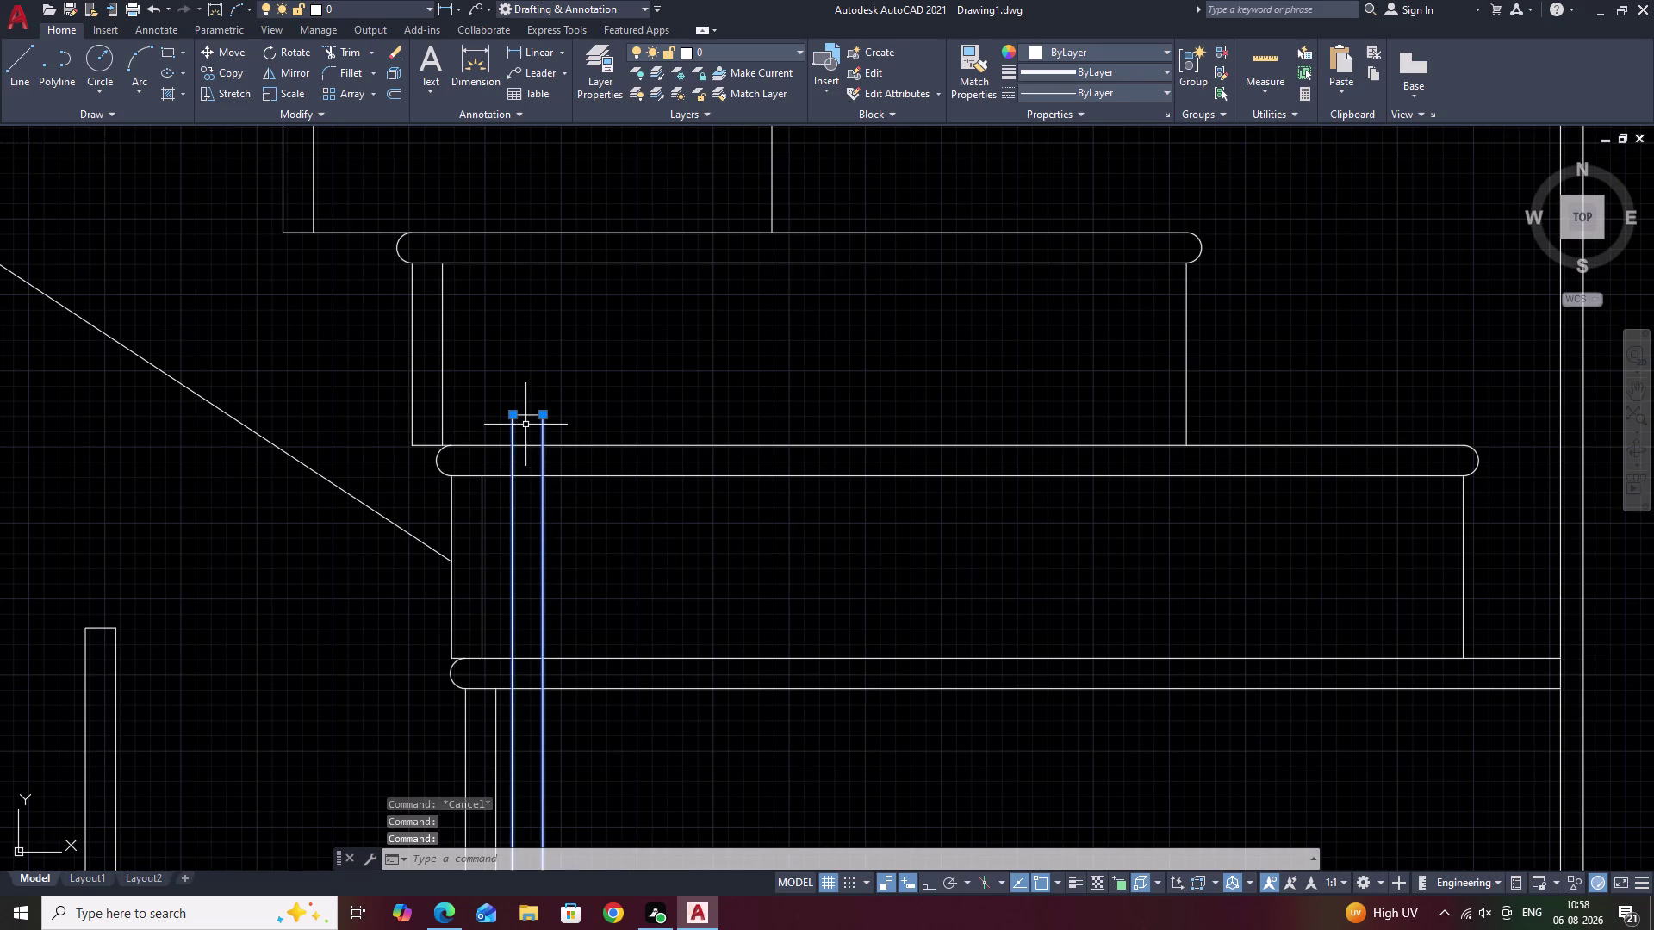
scroll(up, 3)
click(529, 407)
click(526, 411)
scroll(down, 3)
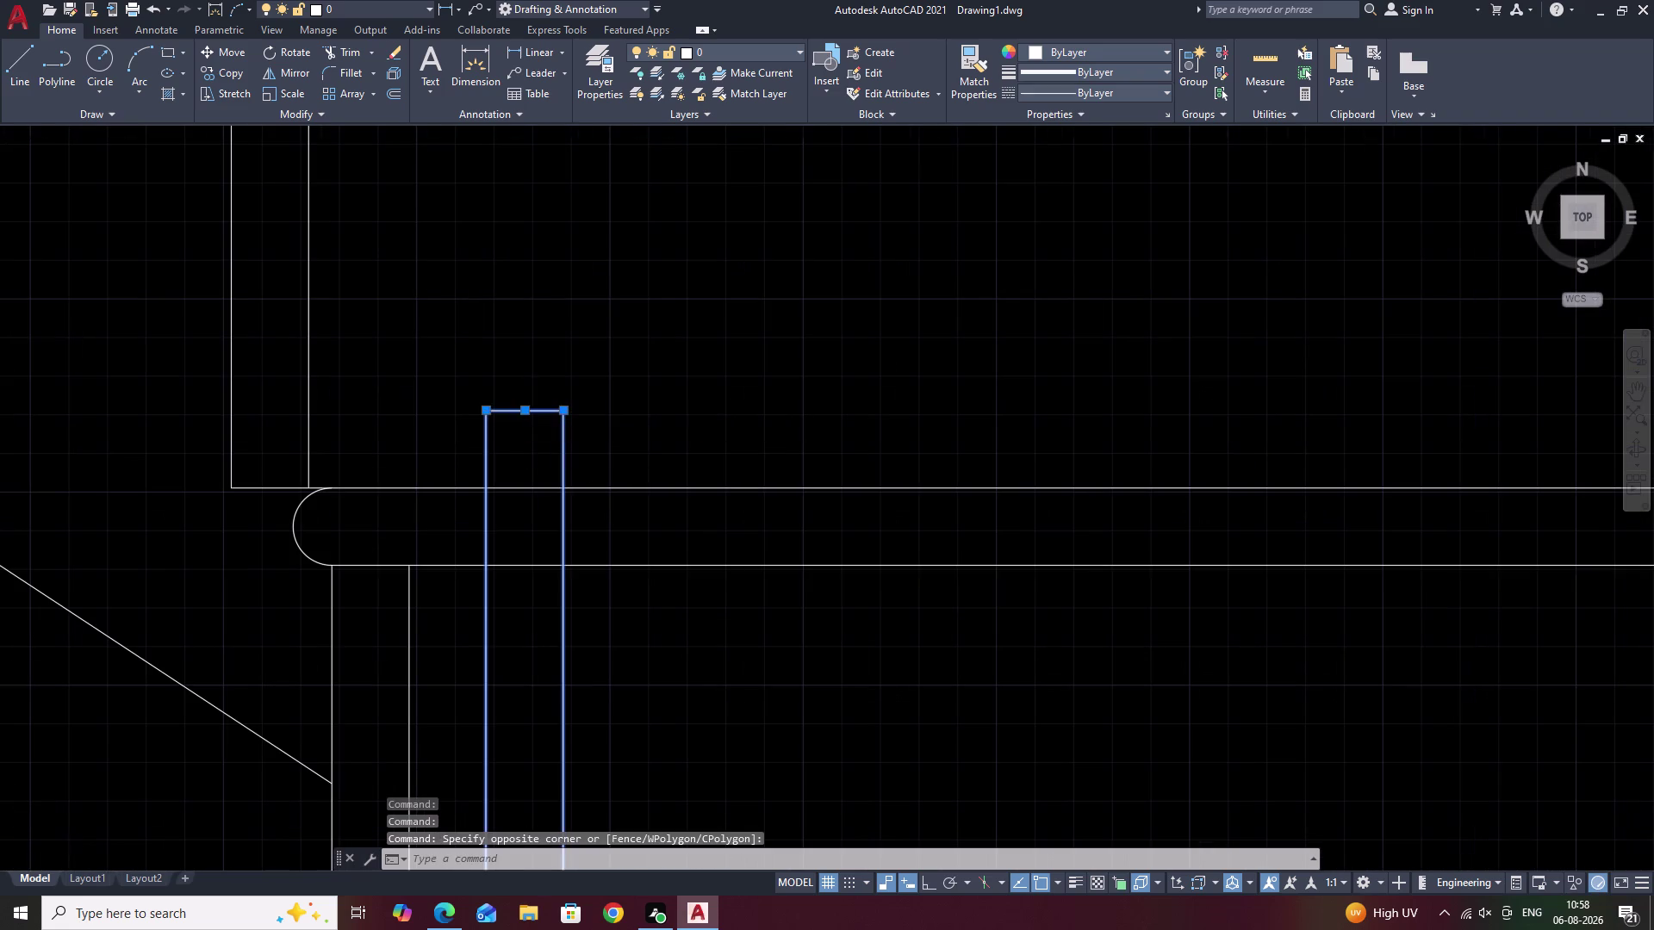
scroll(down, 3)
middle_drag(725, 726, 813, 371)
middle_drag(802, 488, 840, 367)
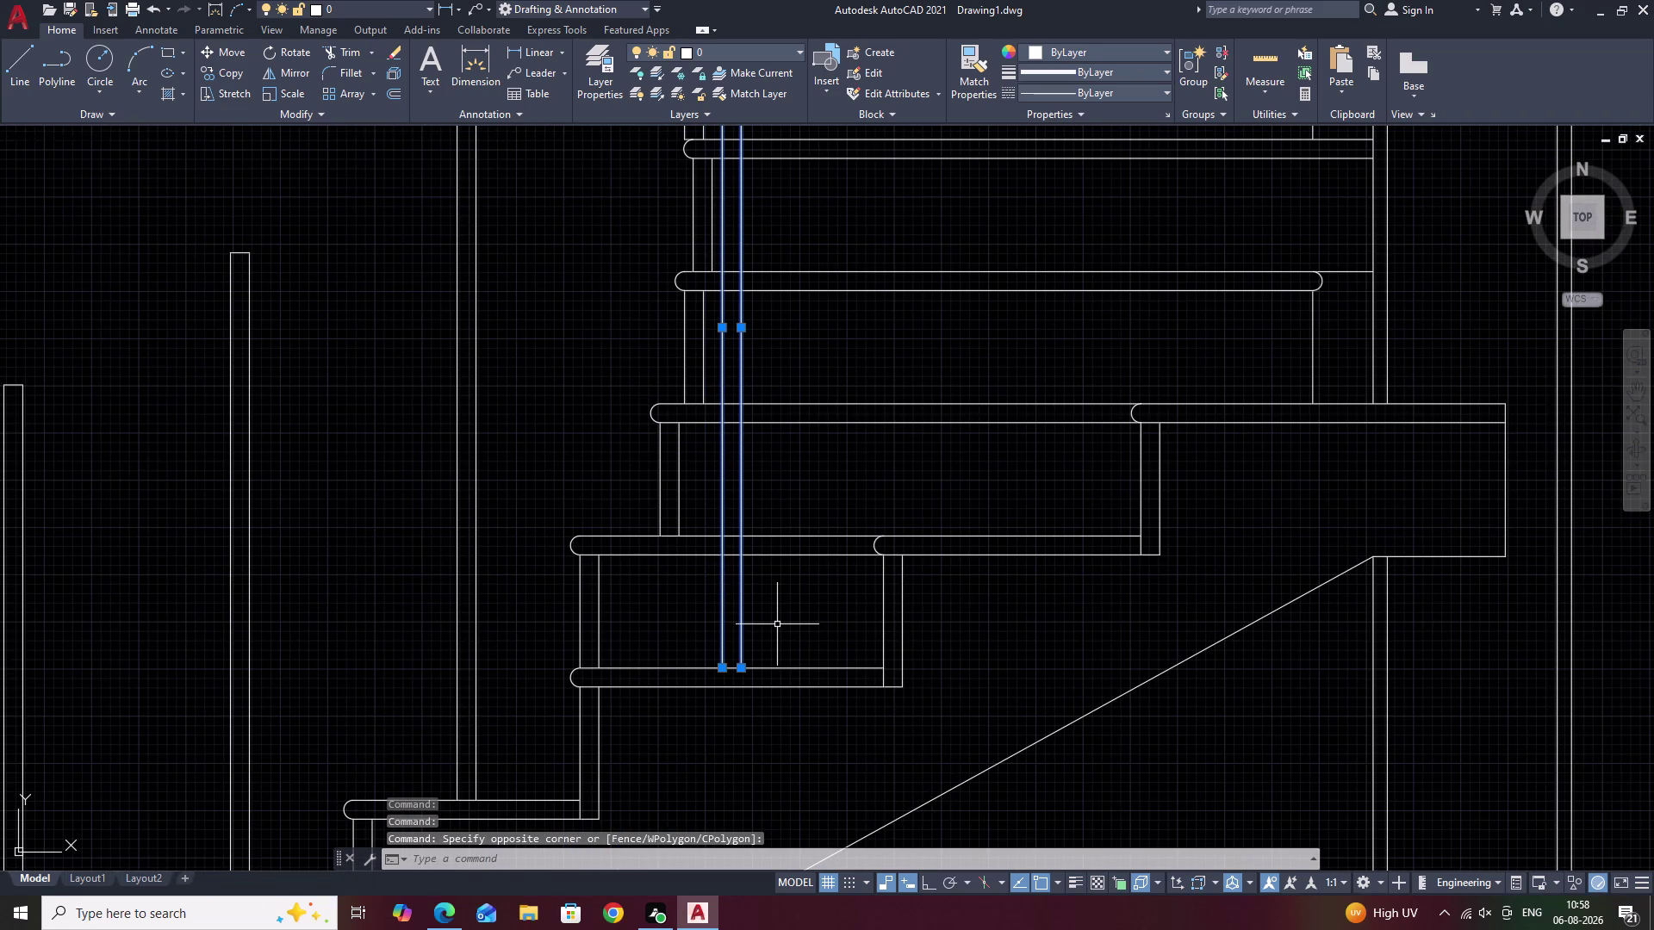
text(M)
key(space)
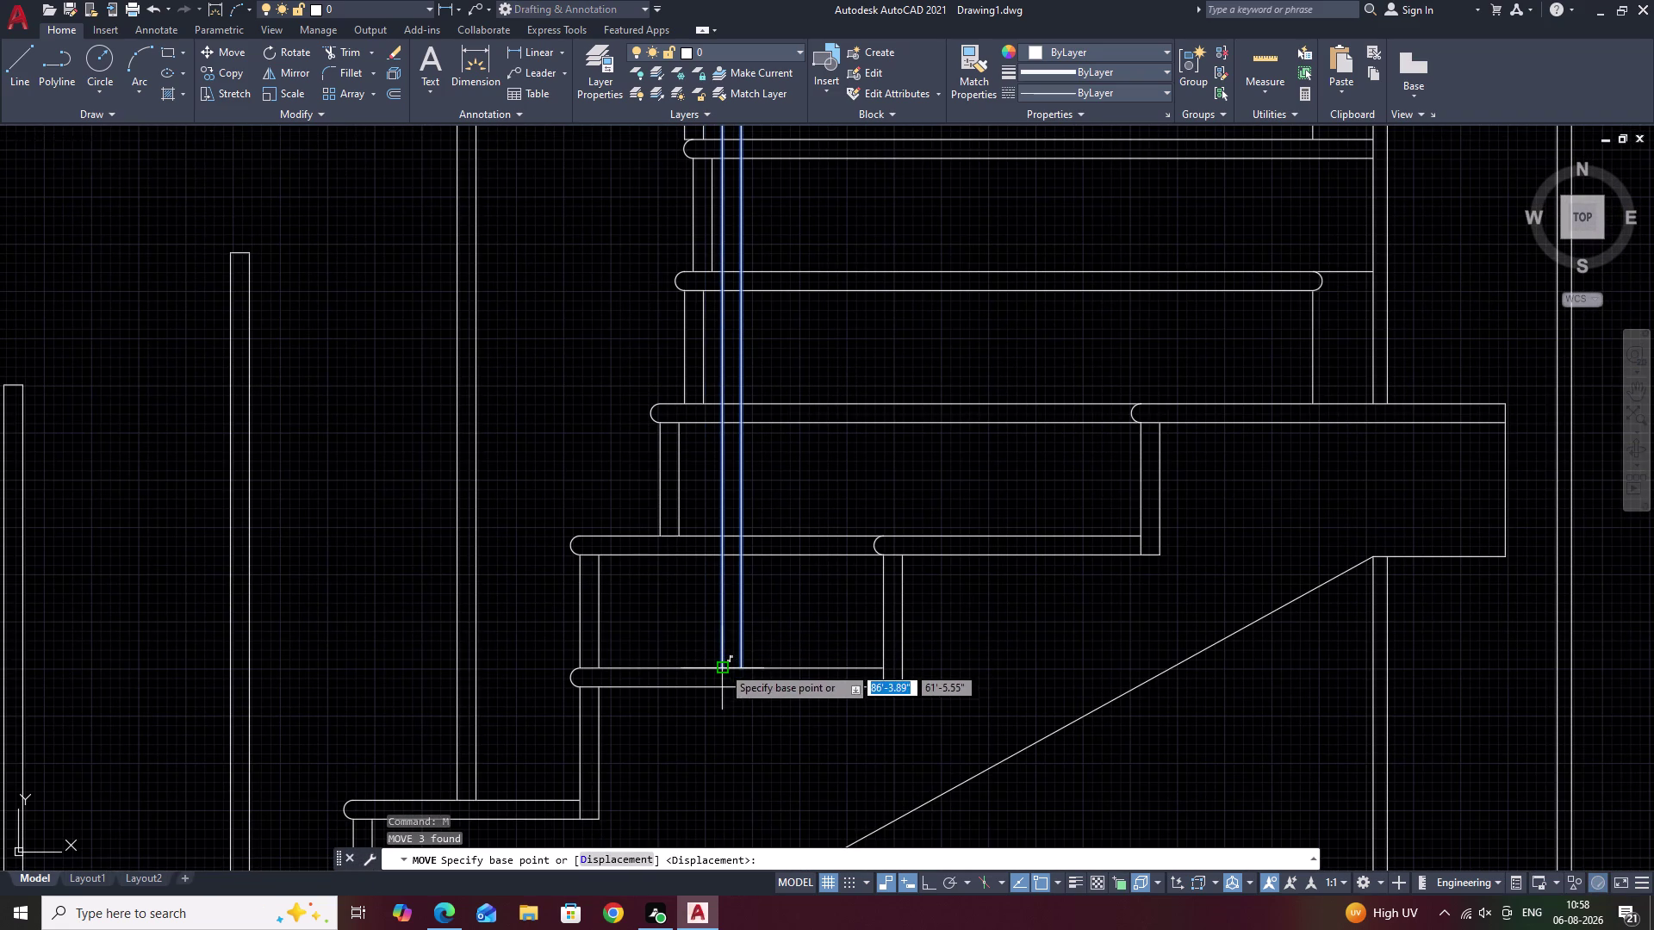
click(722, 666)
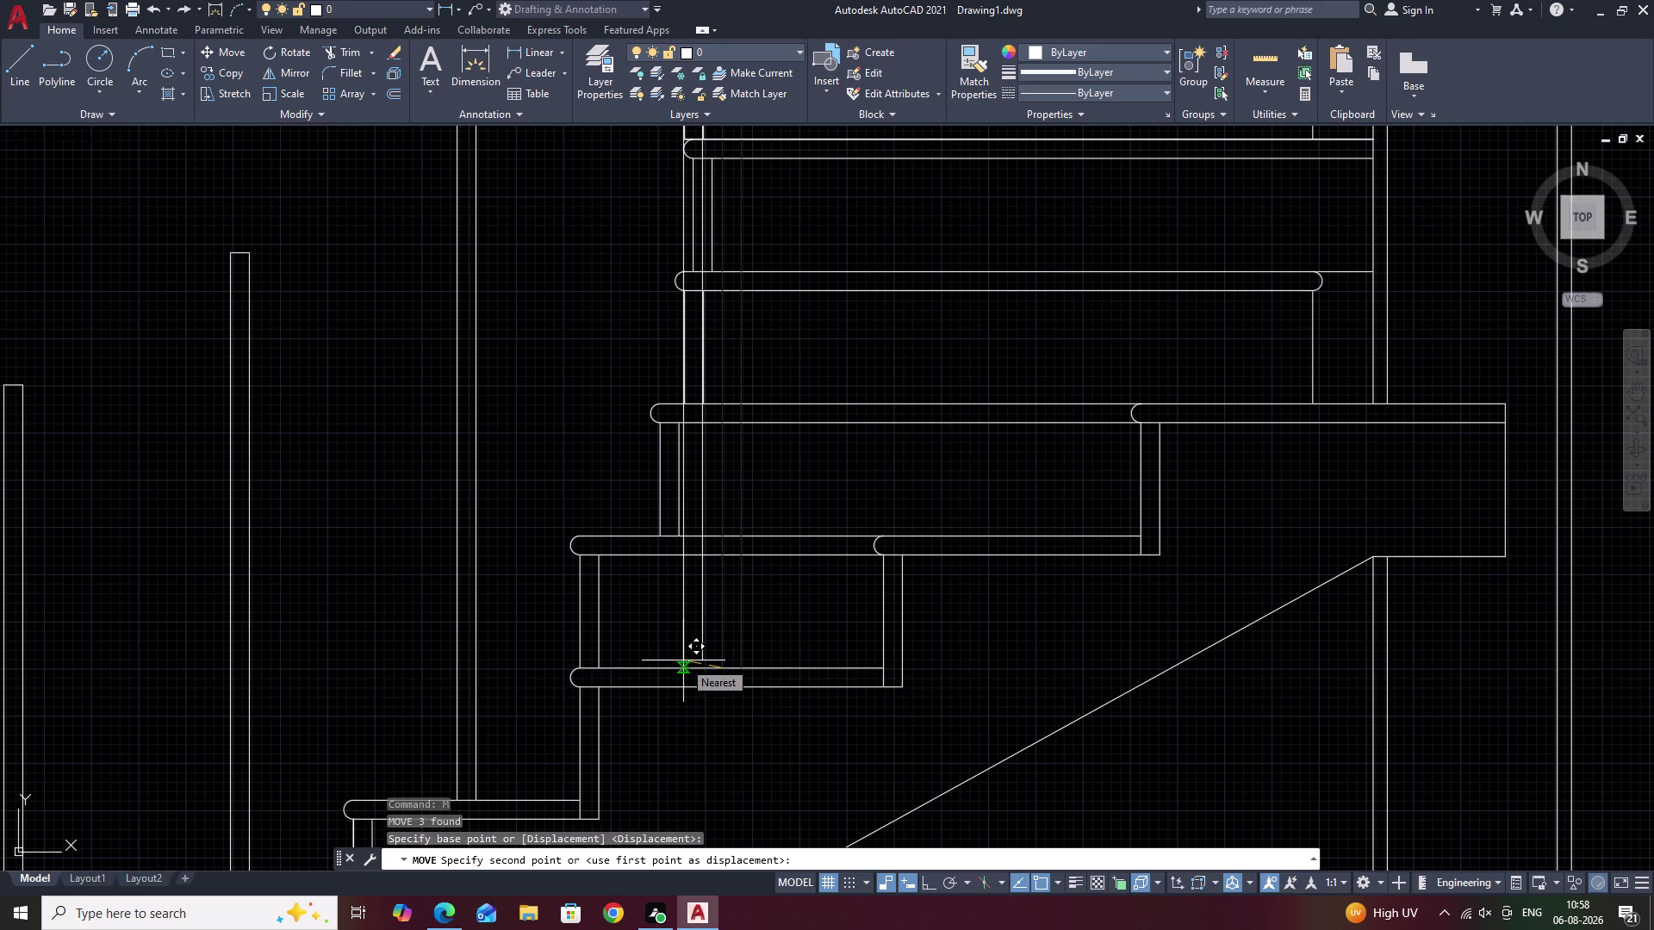
click(683, 661)
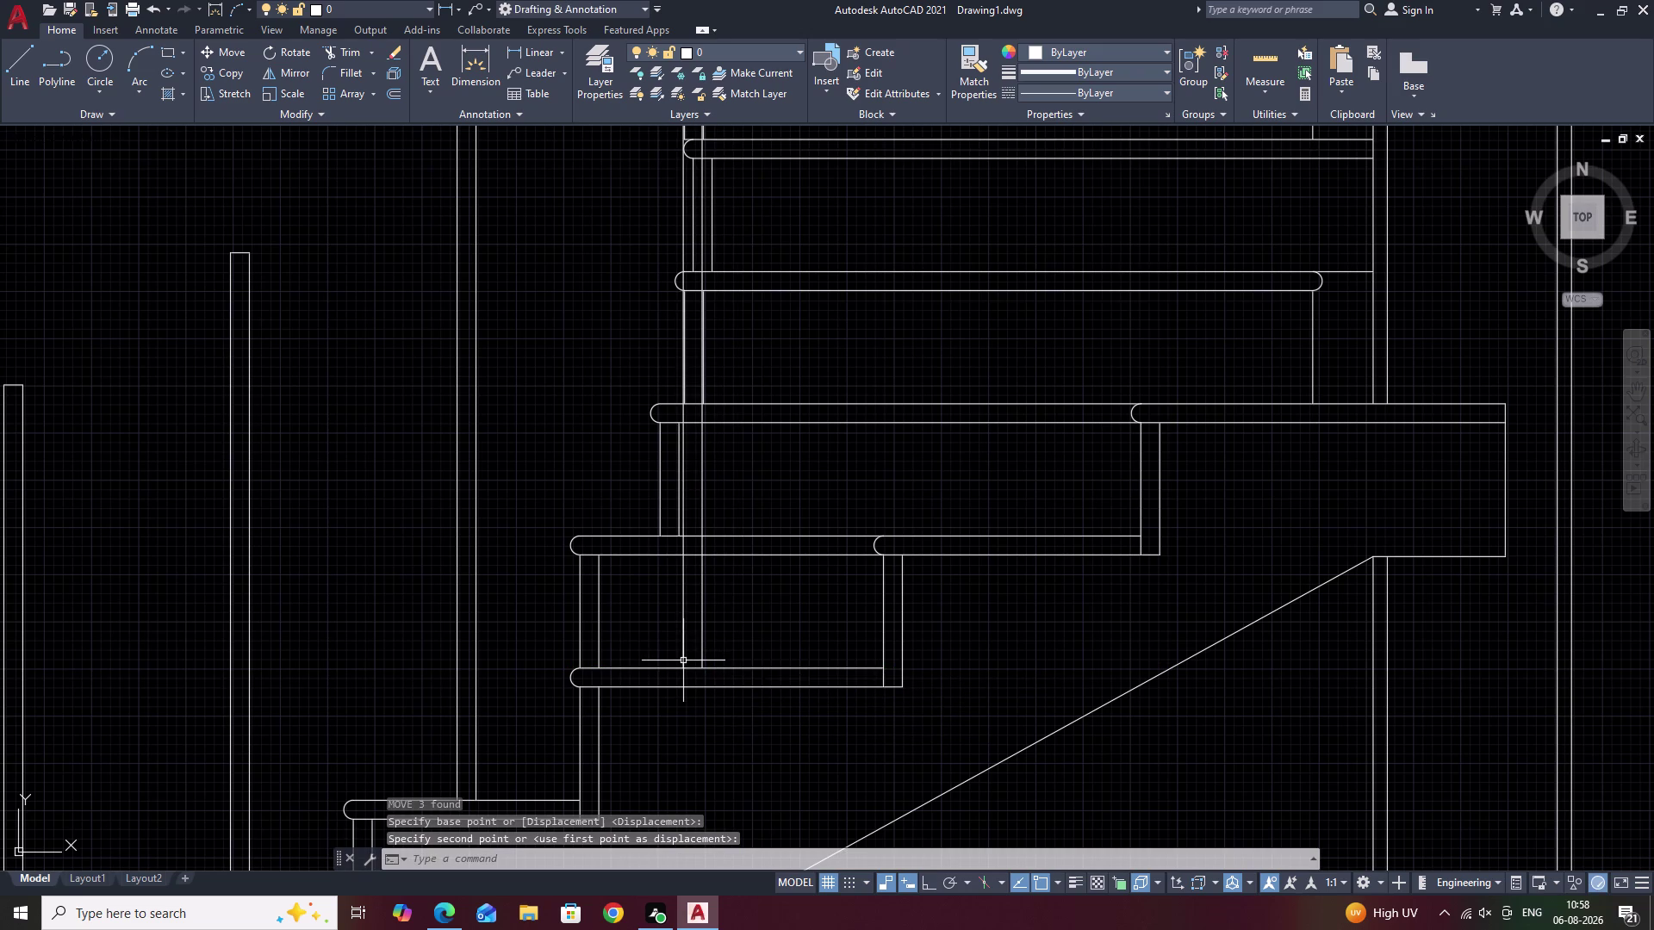
key(Escape)
Cancel a selection near the lower tread and re-frame the baluster and treads.
drag(713, 613, 664, 616)
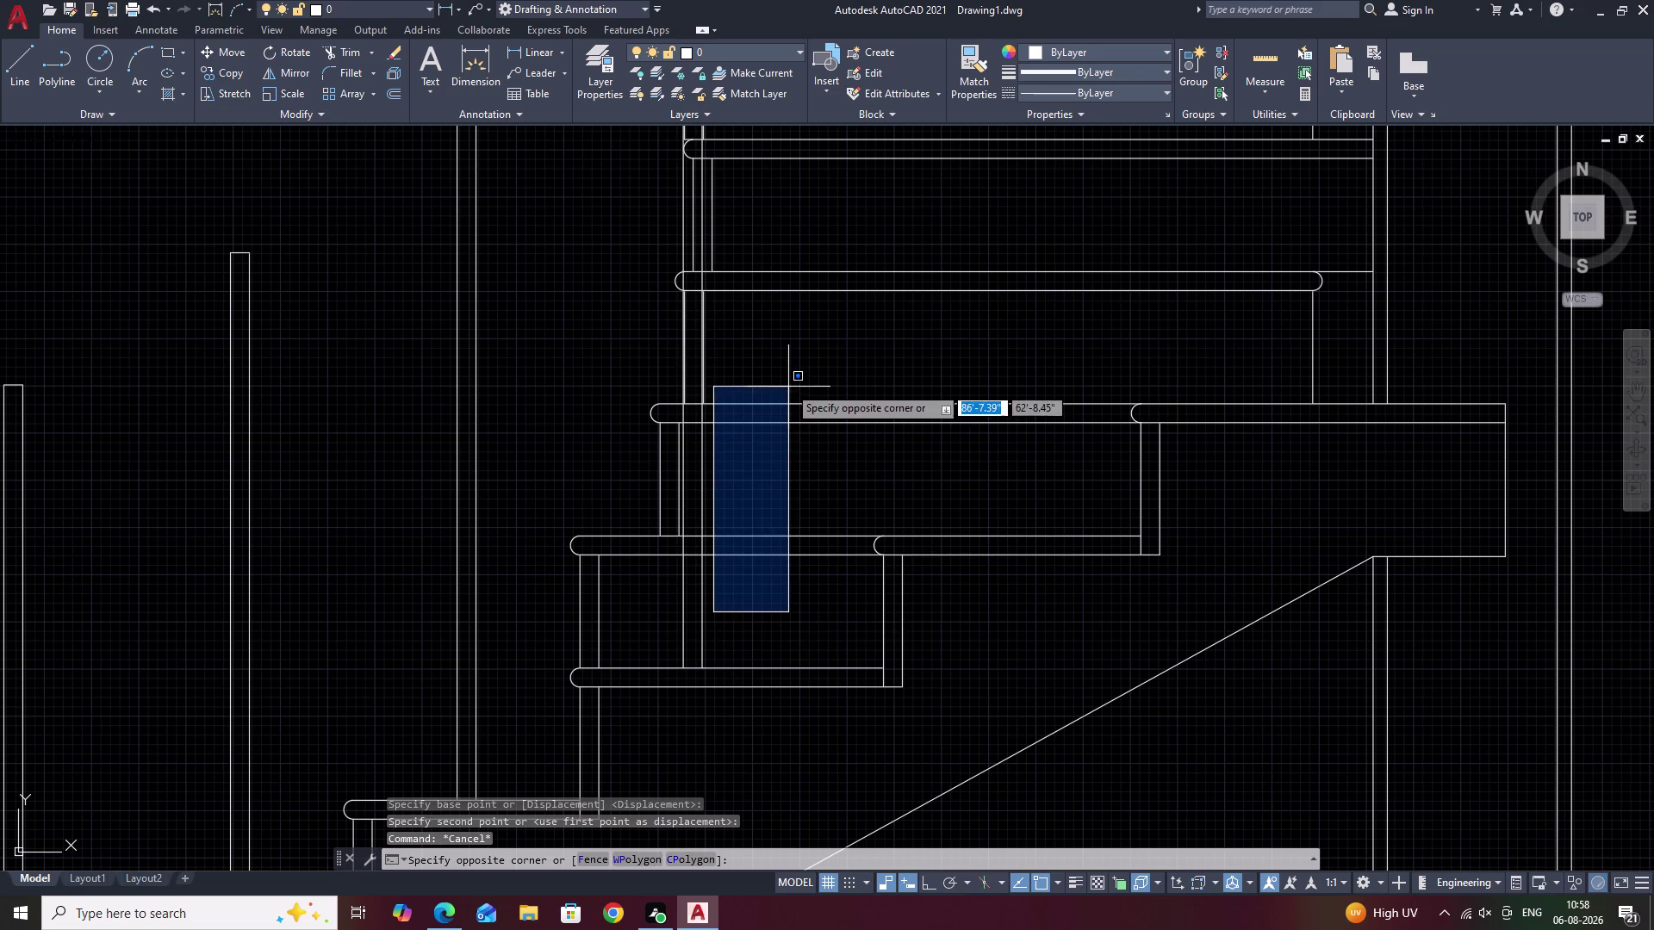
key(Escape)
scroll(down, 3)
middle_drag(757, 507, 757, 579)
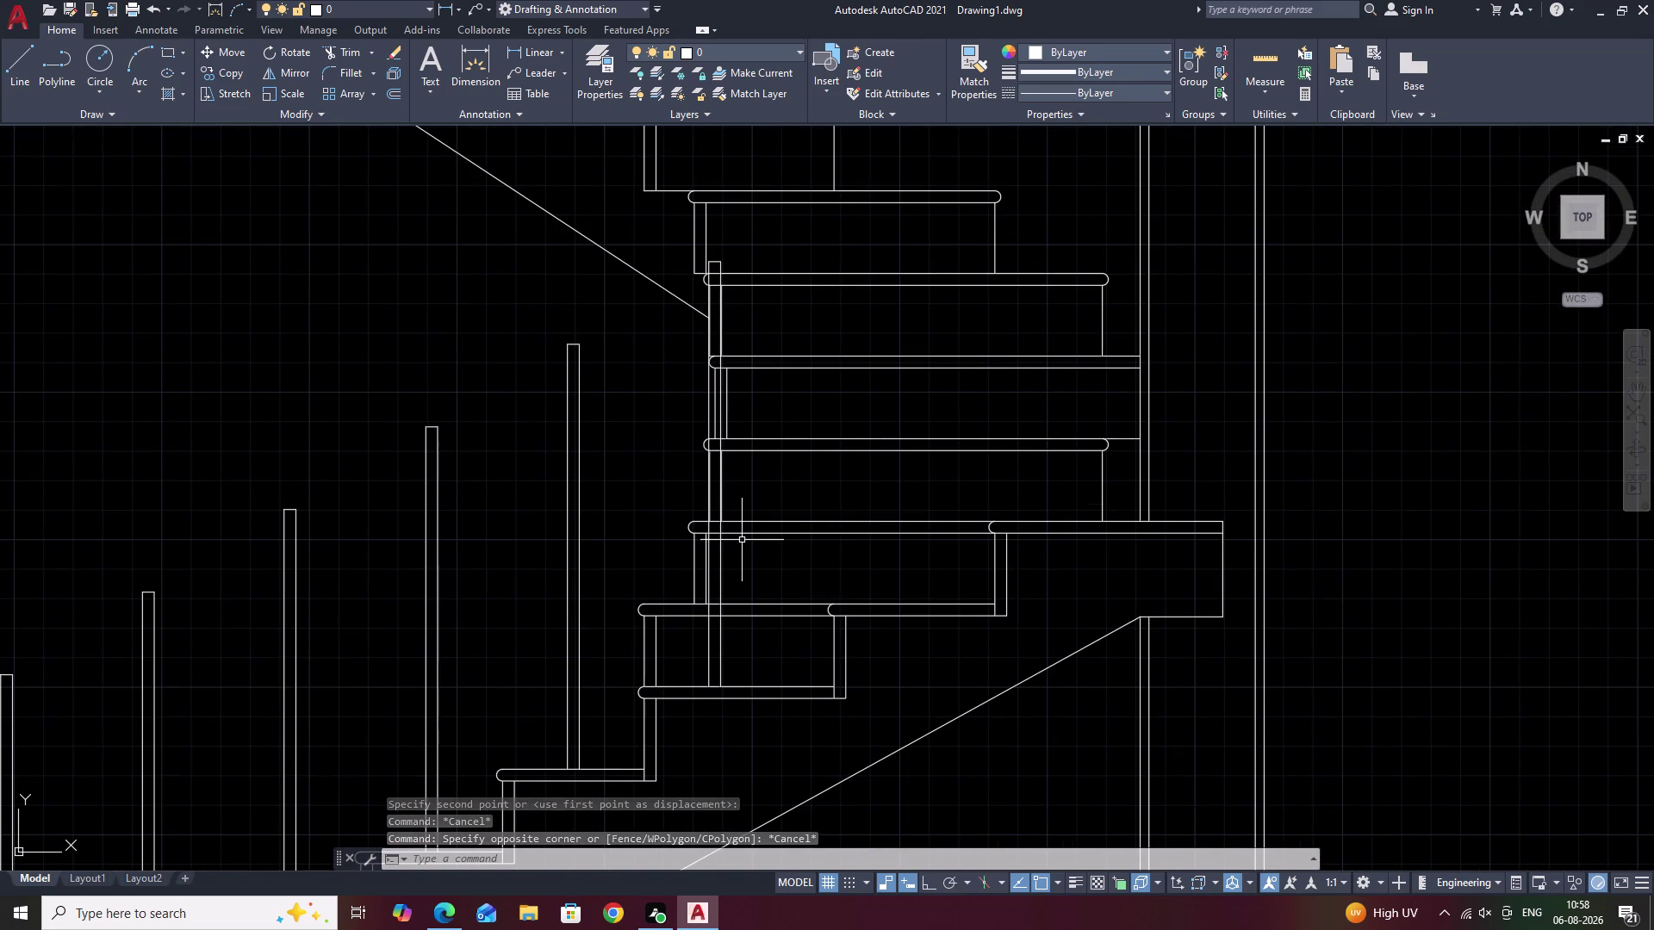
middle_drag(749, 497, 748, 565)
scroll(up, 3)
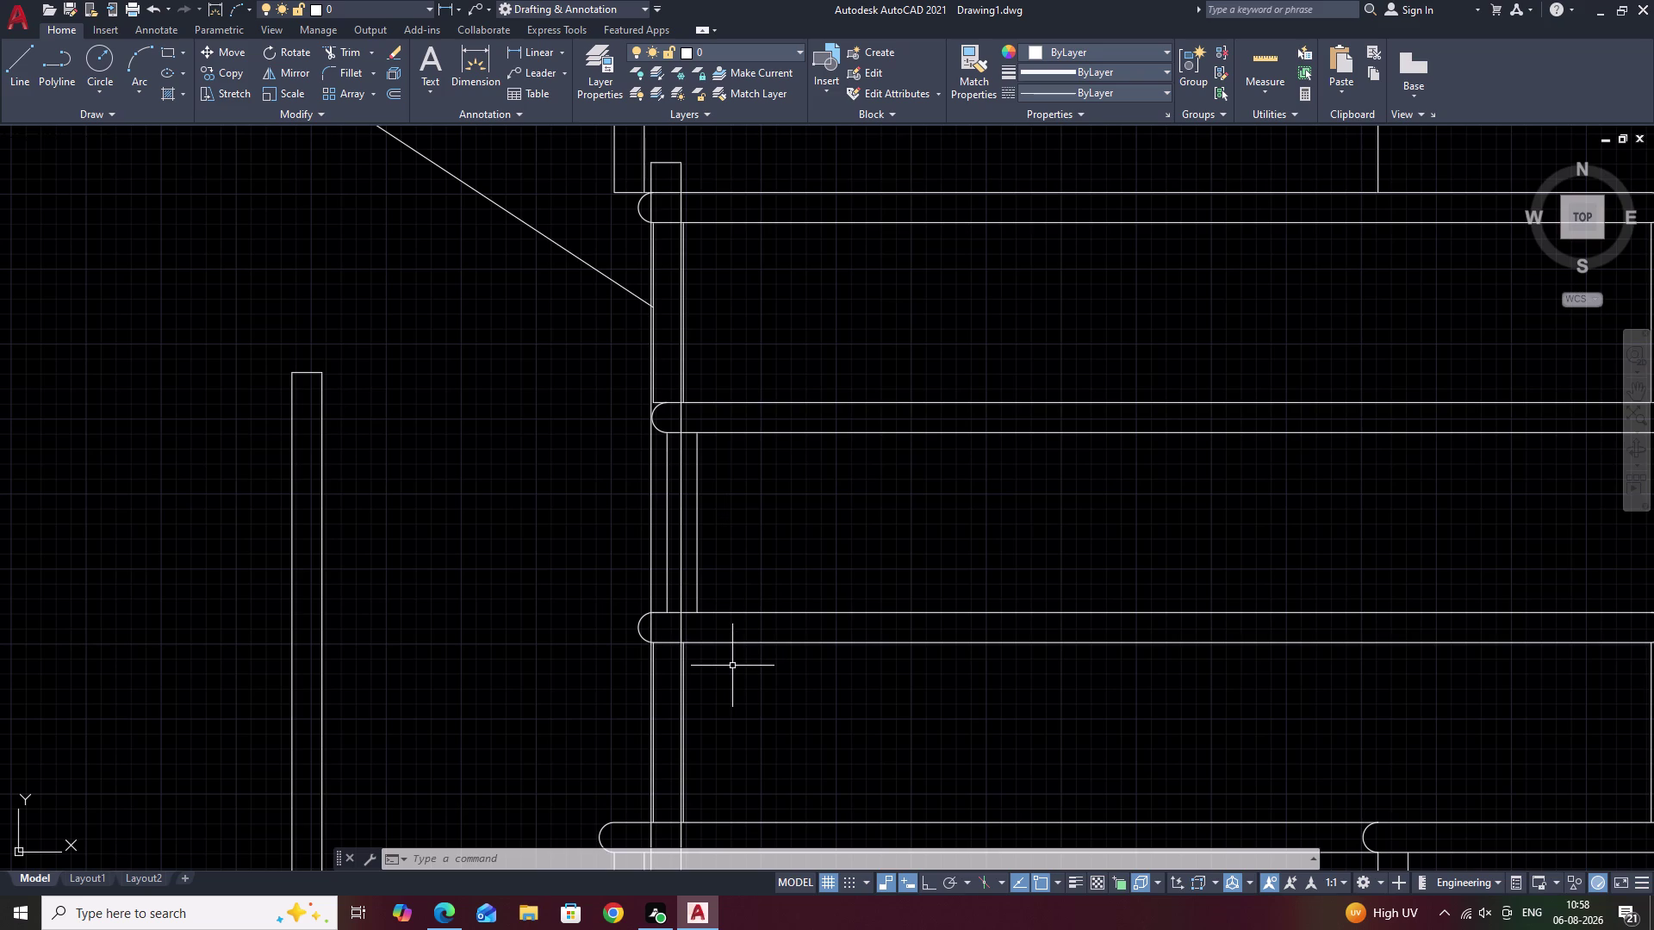
Undo the baluster move and reselect the baluster's two lines and top edge.
key(ctrl+z)
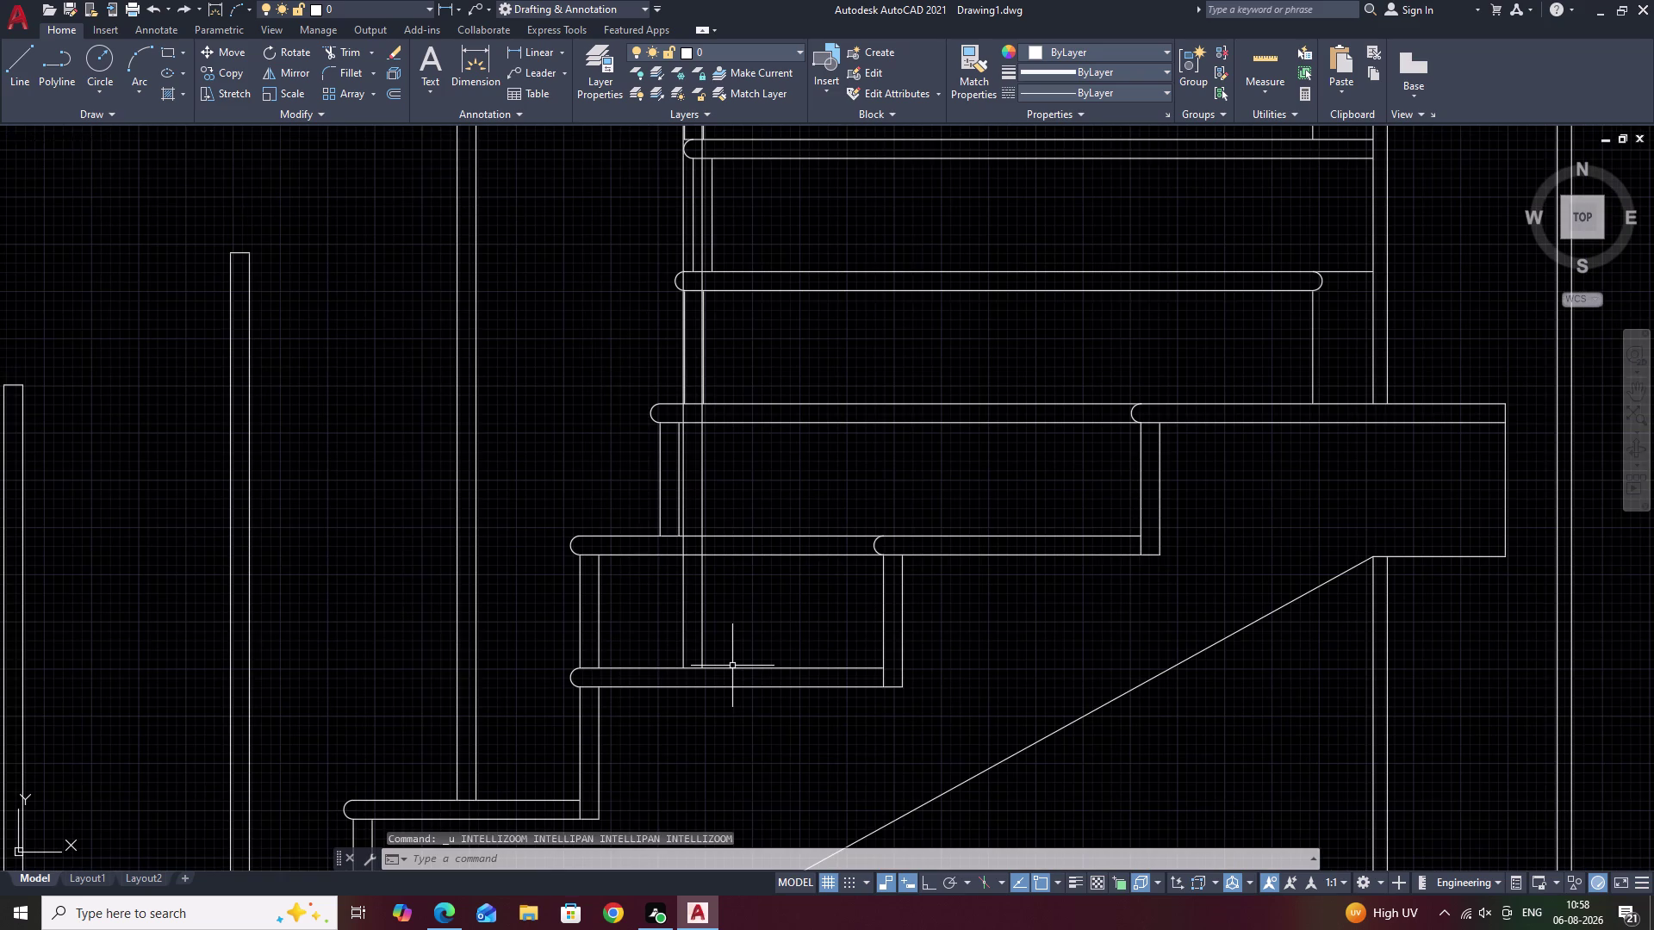
key(ctrl+z)
middle_drag(811, 363, 805, 570)
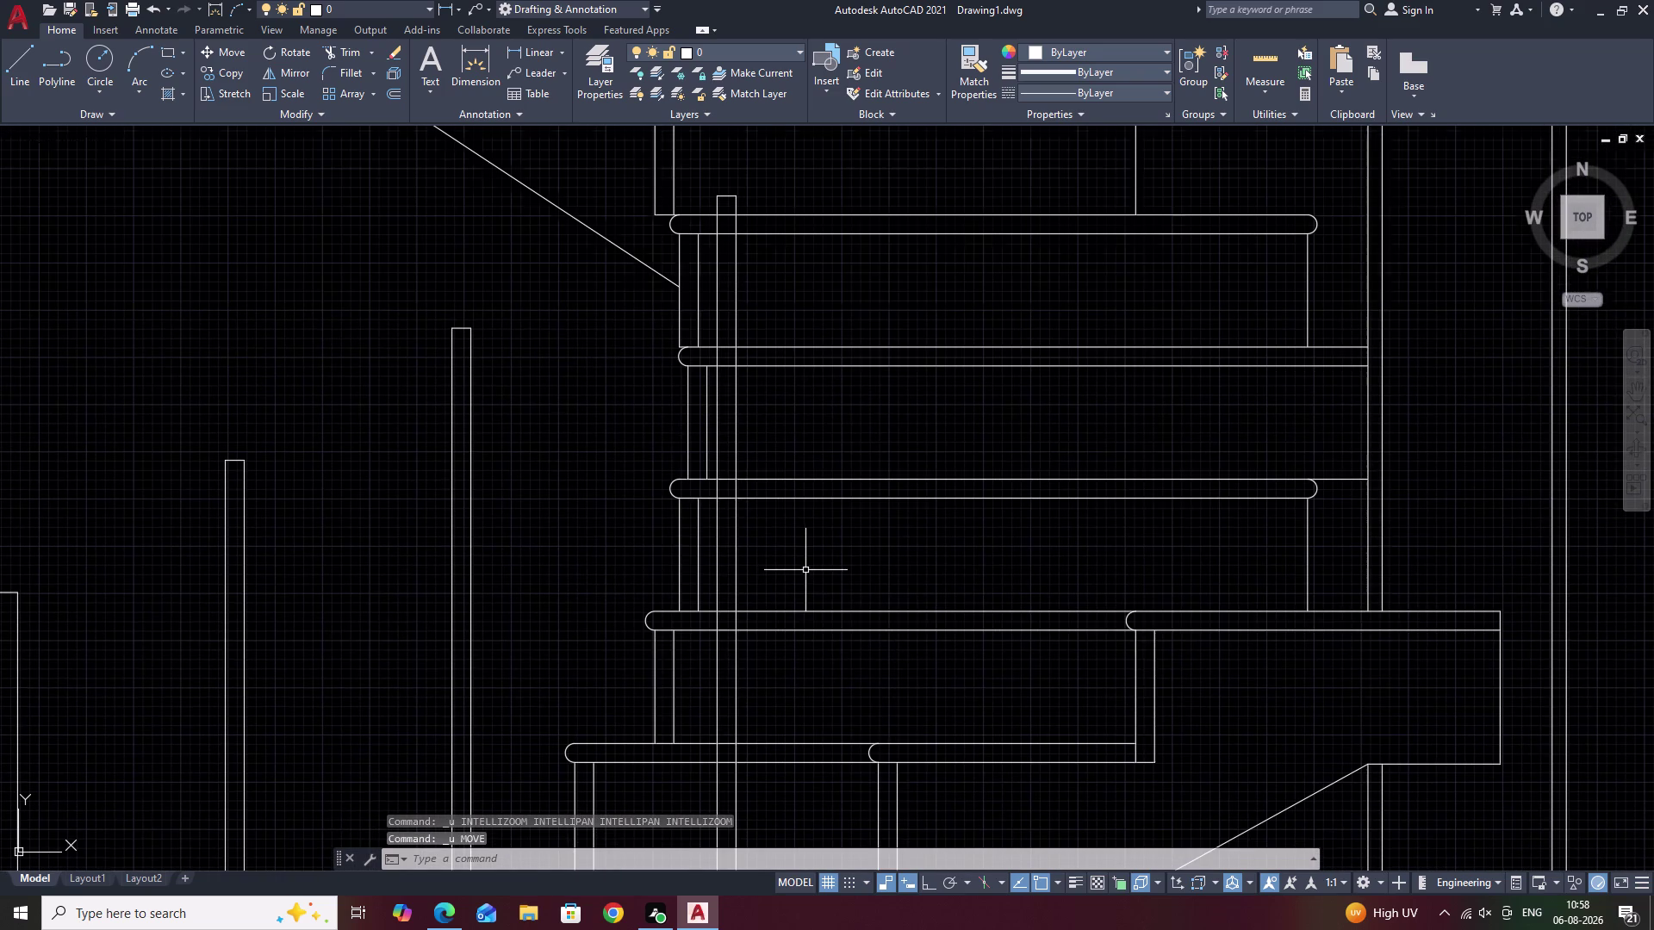
click(738, 537)
click(716, 545)
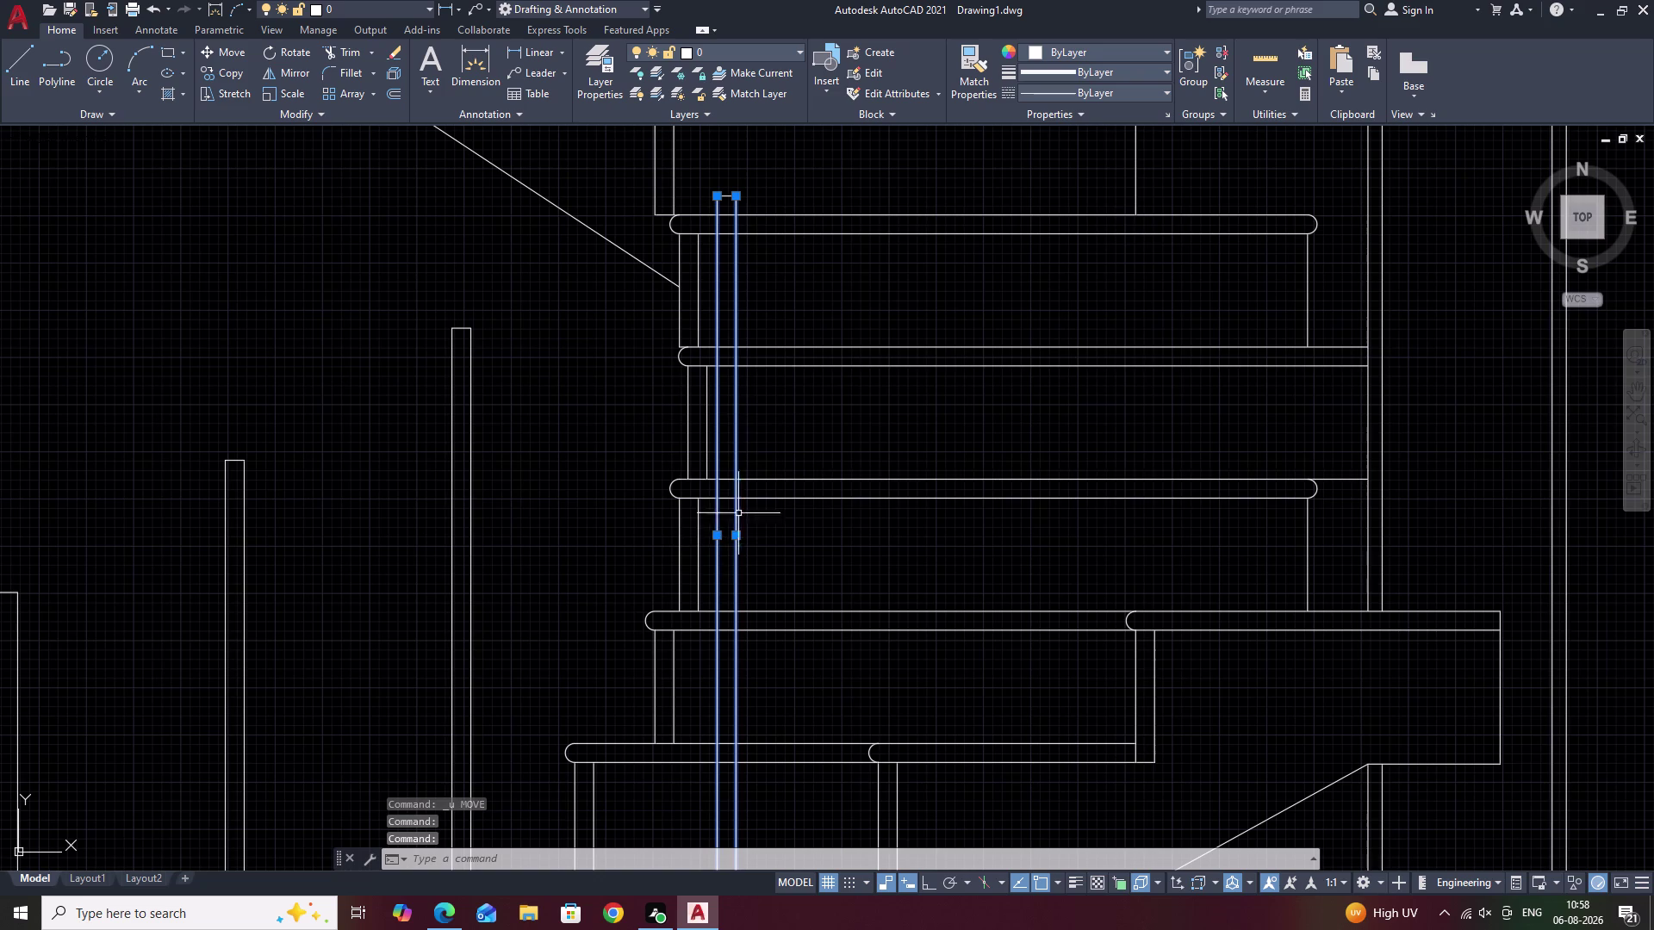
scroll(up, 3)
click(704, 185)
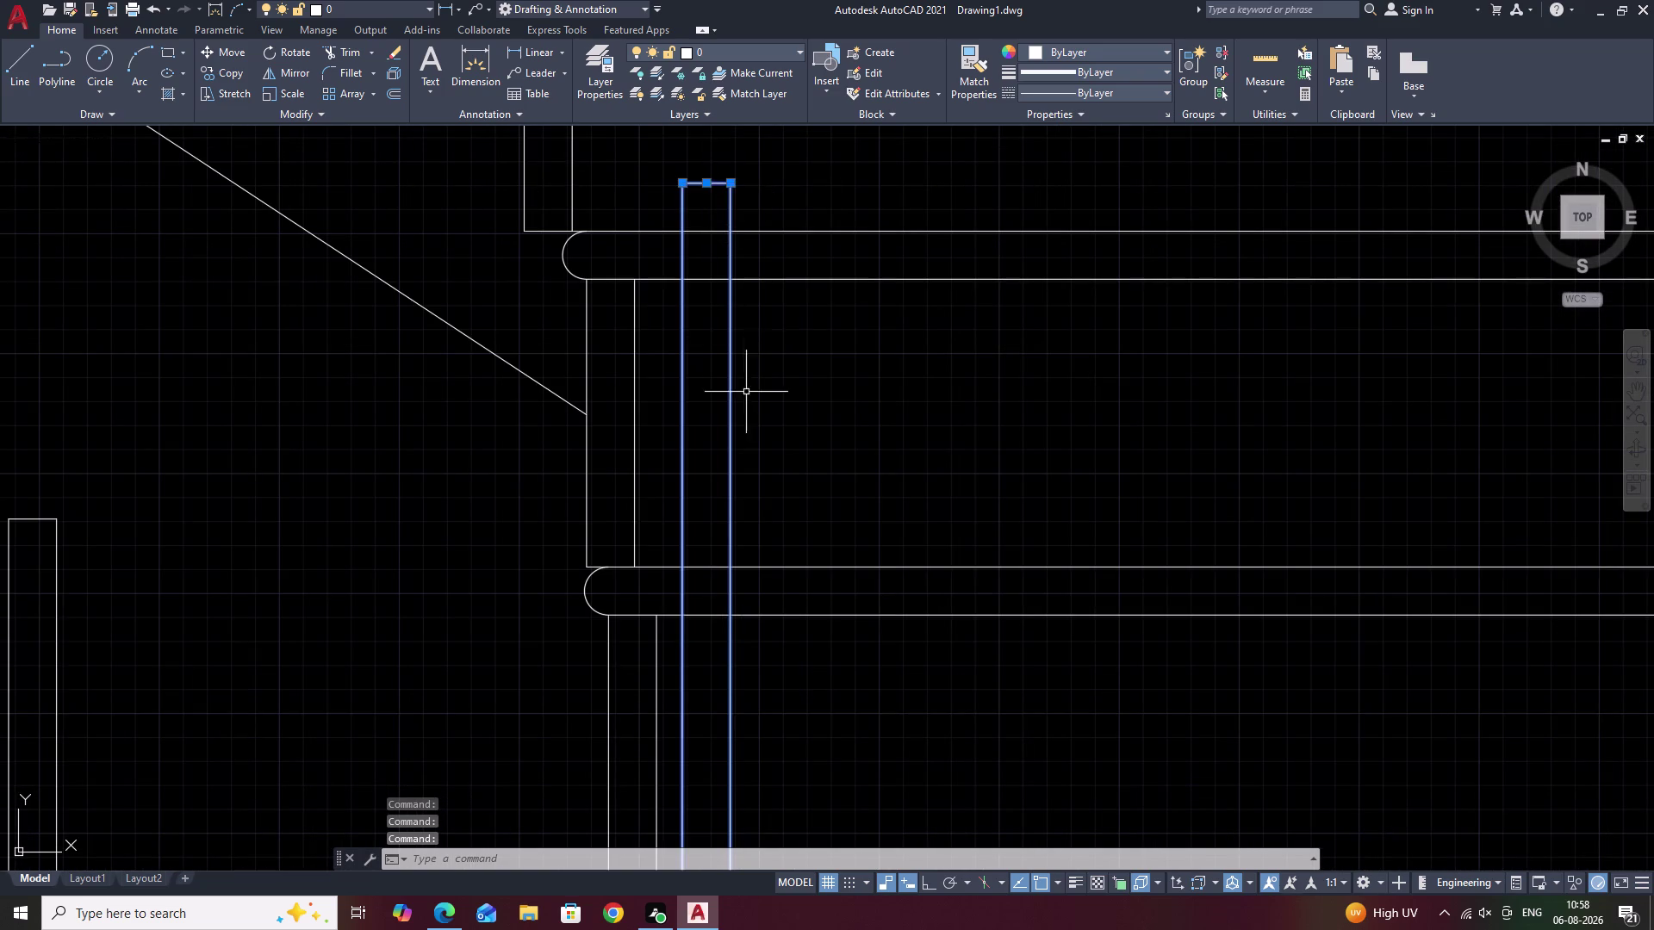
scroll(down, 3)
middle_drag(797, 529, 811, 385)
scroll(up, 3)
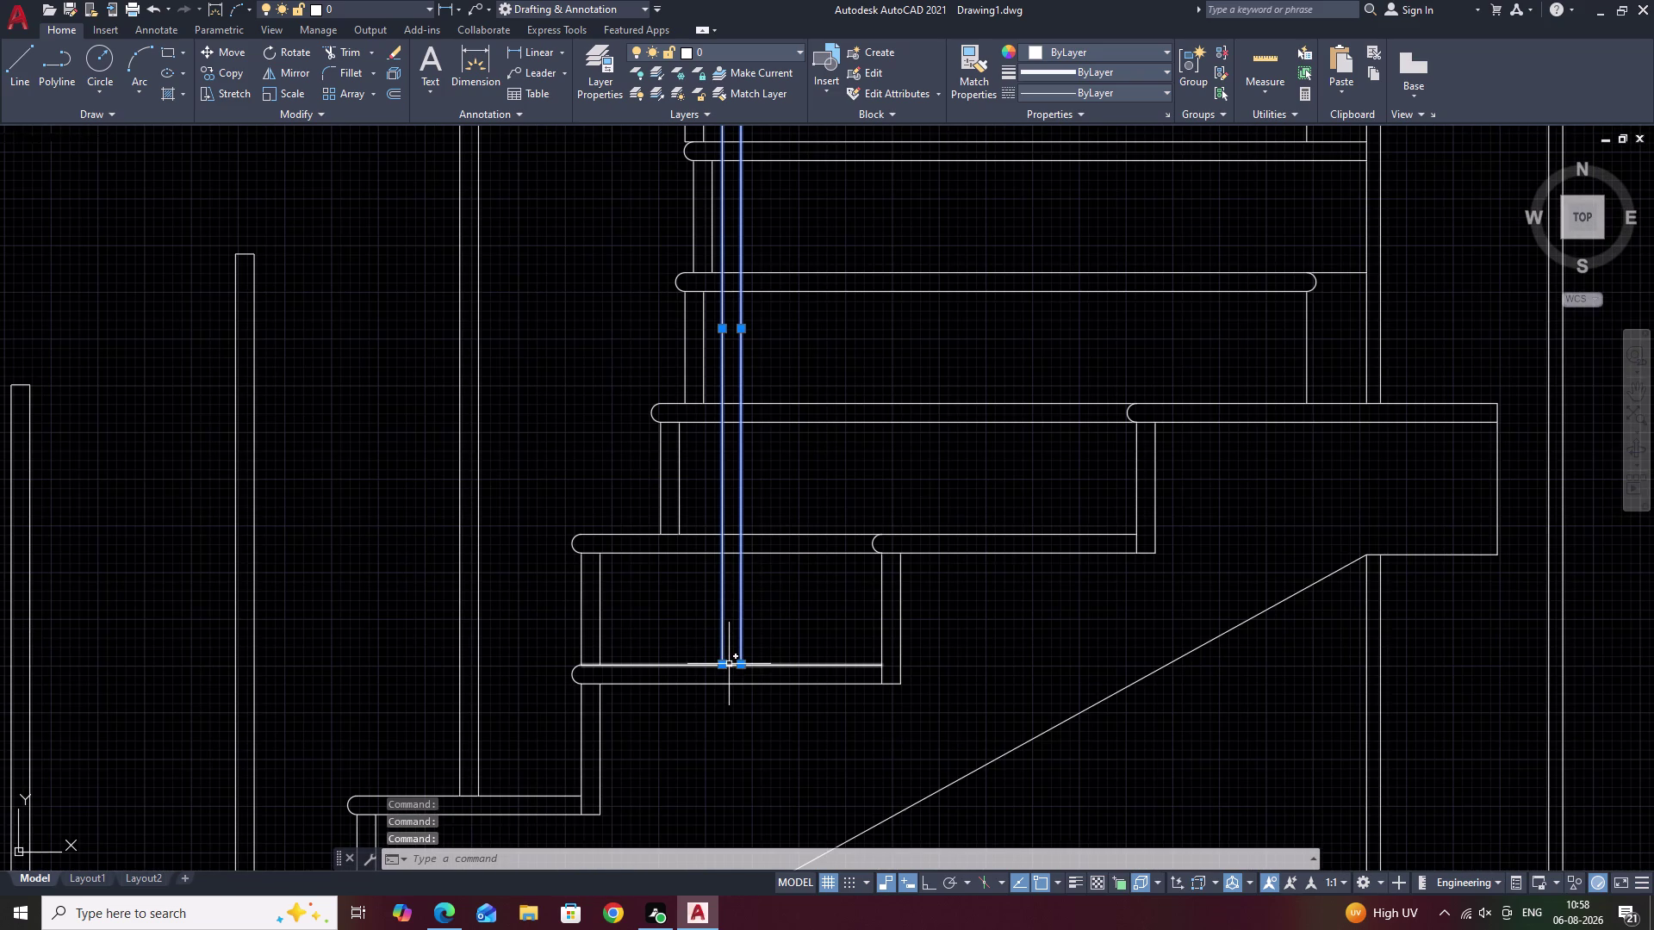
Move the baluster from its base to a new point on the tread.
text(M)
key(space)
click(719, 663)
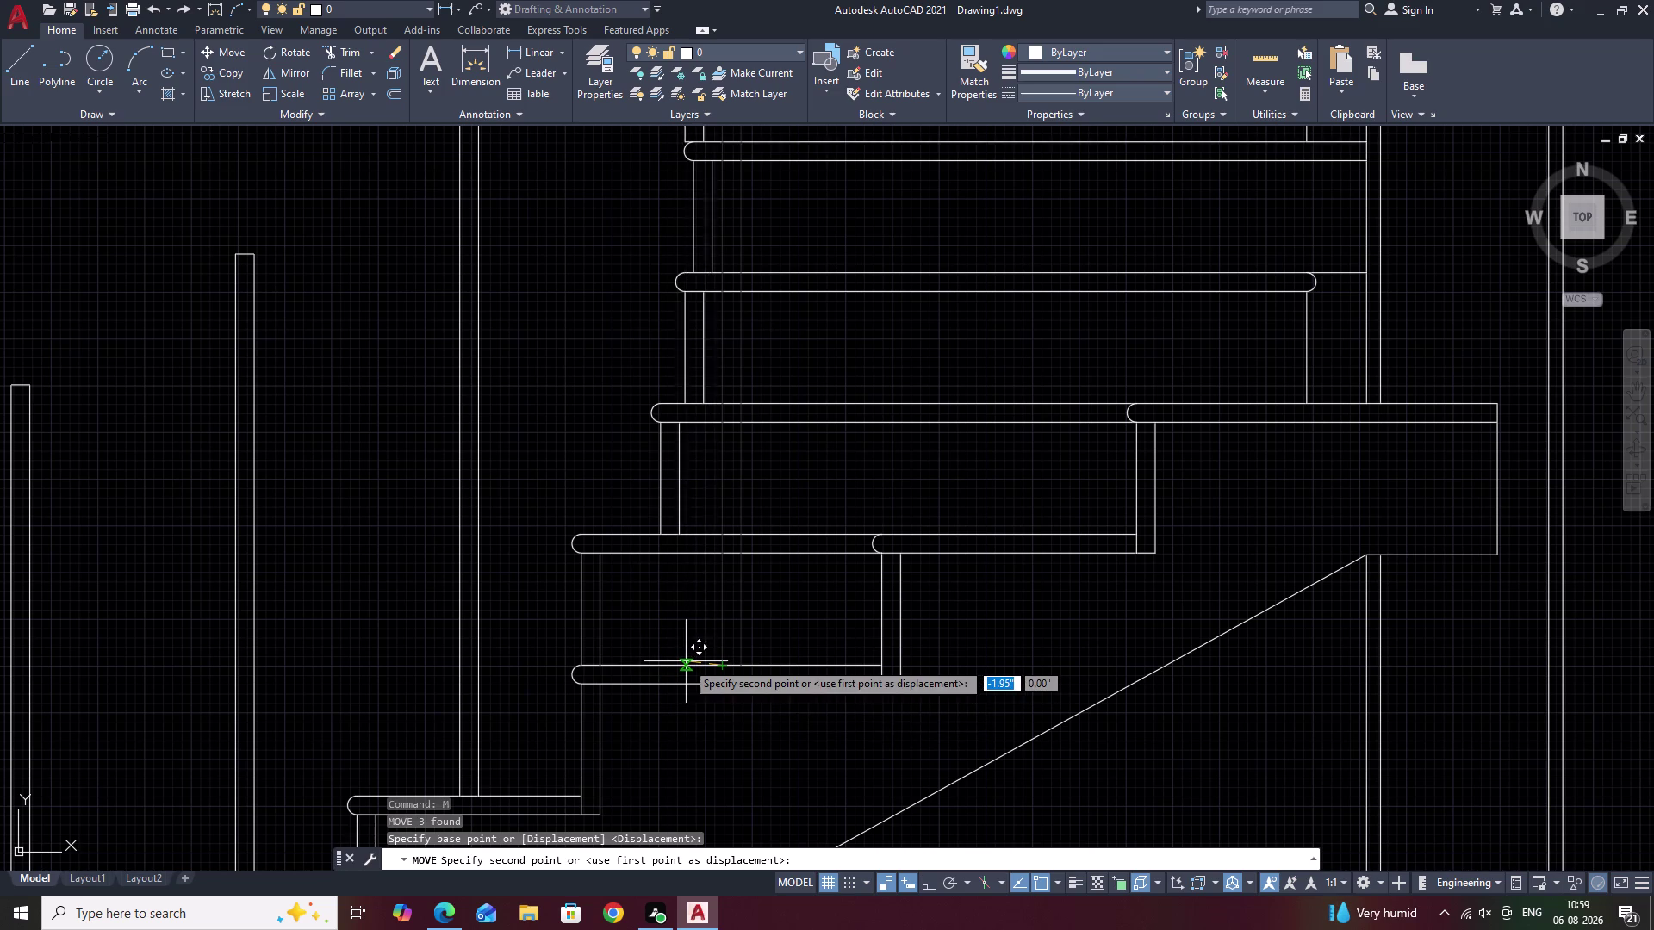
click(686, 661)
middle_drag(761, 581, 772, 719)
scroll(down, 3)
scroll(up, 3)
middle_drag(763, 421, 784, 592)
Start TR trimming of the overlapping lines at the tread ends.
text(T)
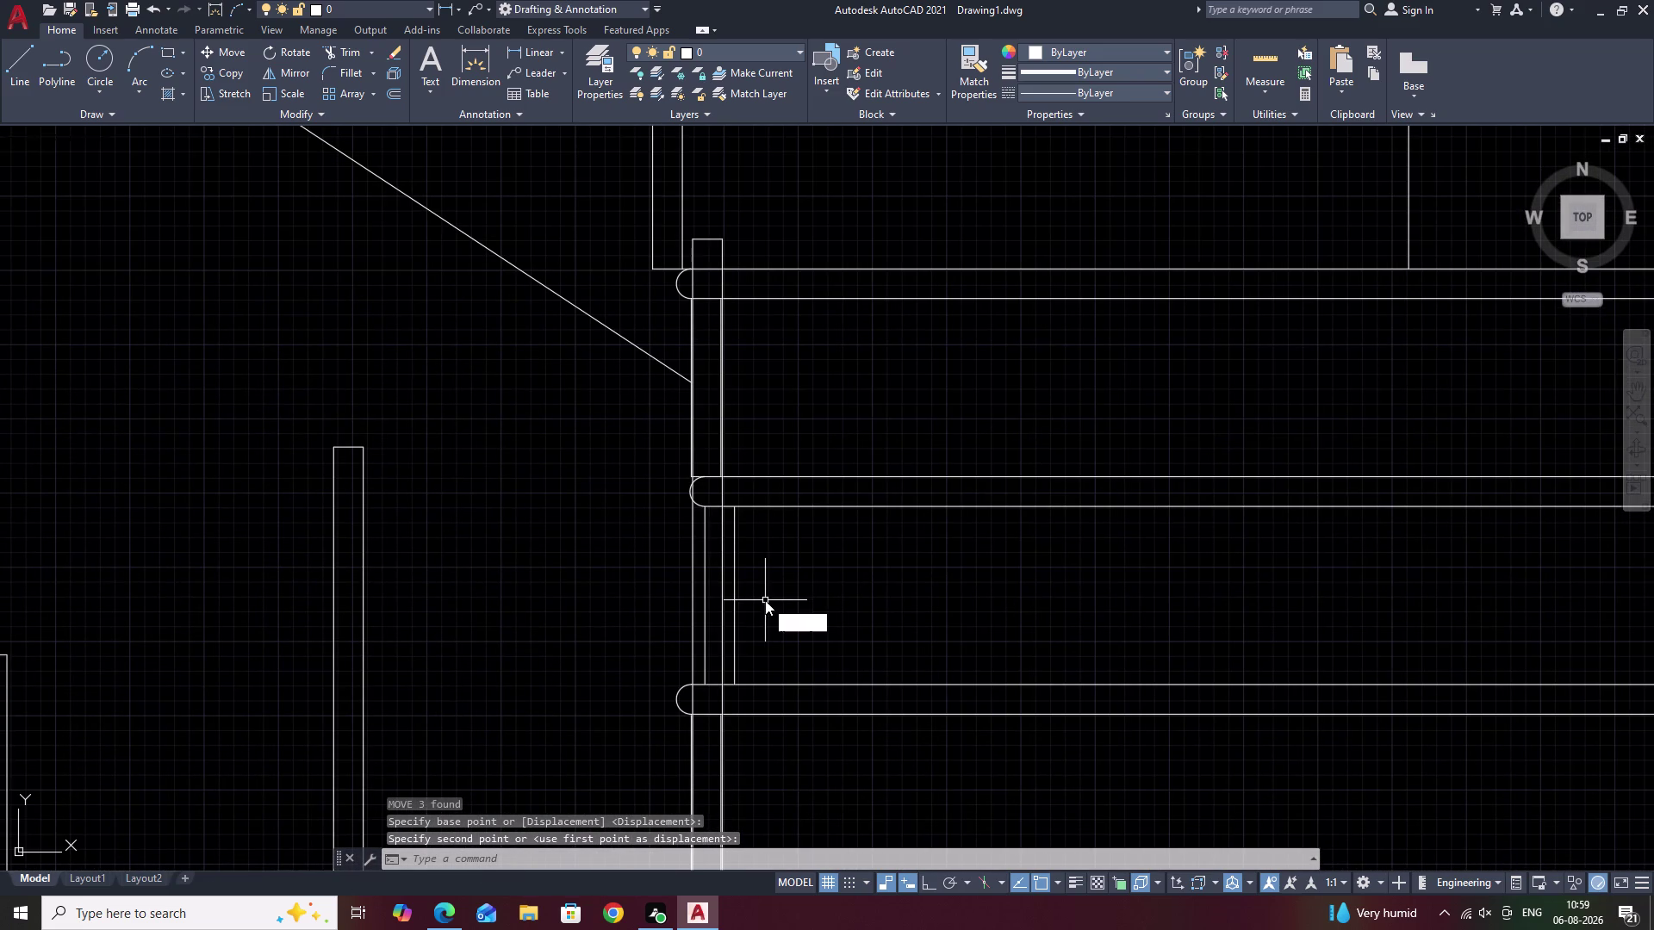
text(R)
key(space)
middle_drag(799, 360, 796, 428)
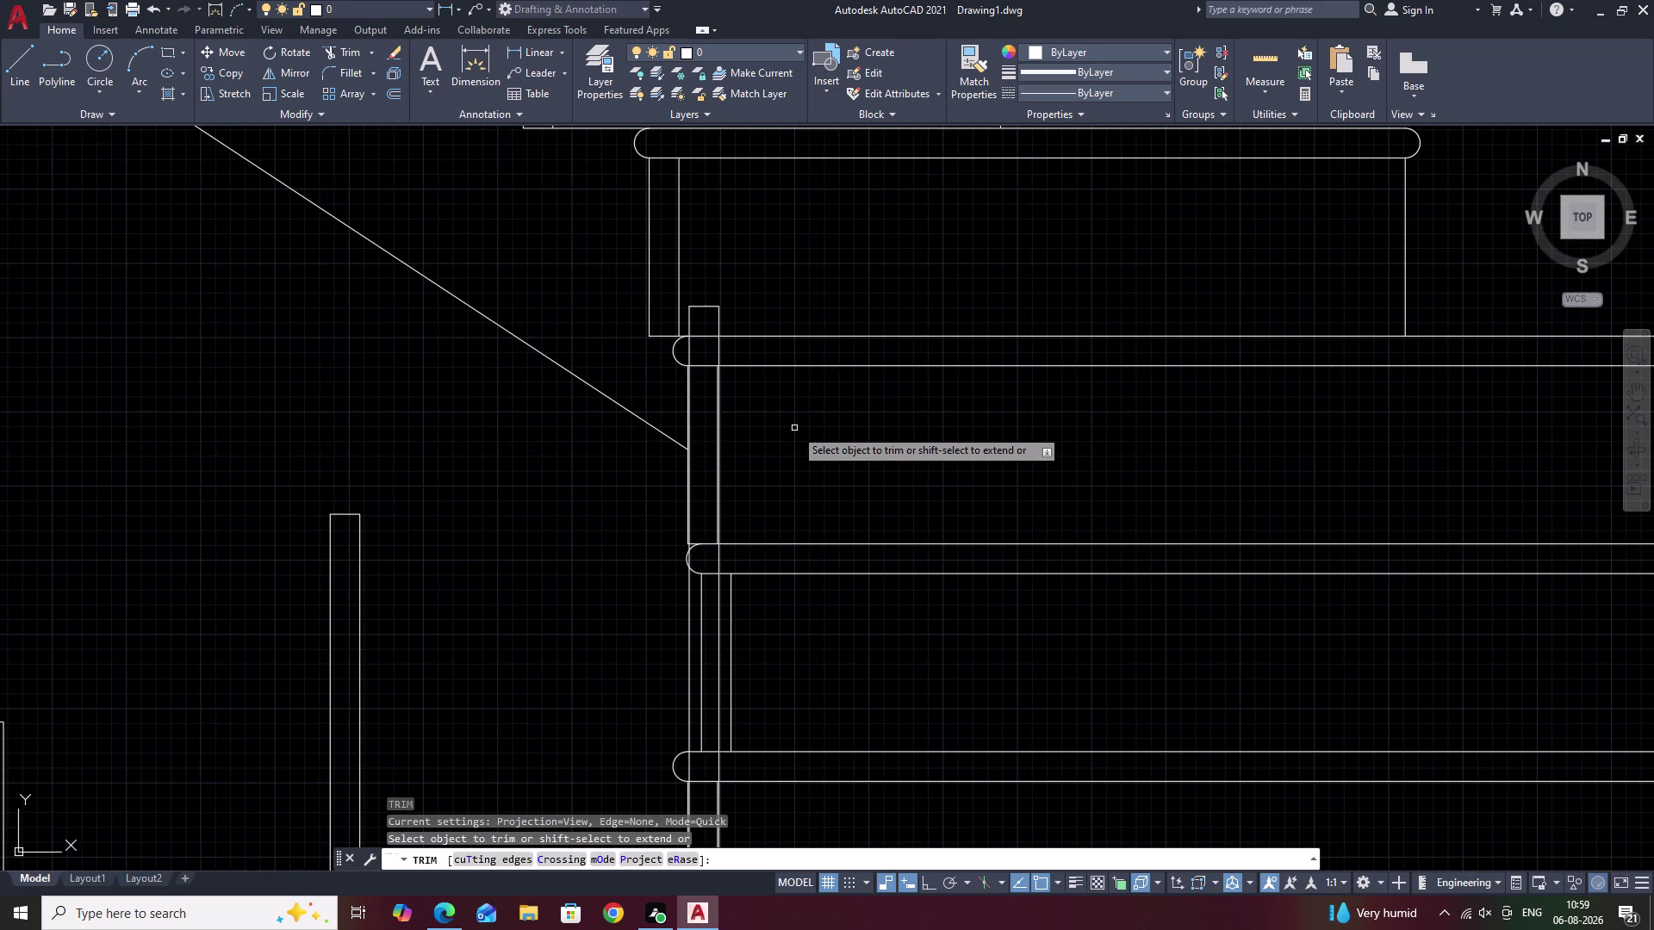
Trim the baluster and stray lines that overlap the first tread nosing.
drag(705, 326, 705, 419)
drag(697, 458, 700, 637)
drag(704, 534, 698, 573)
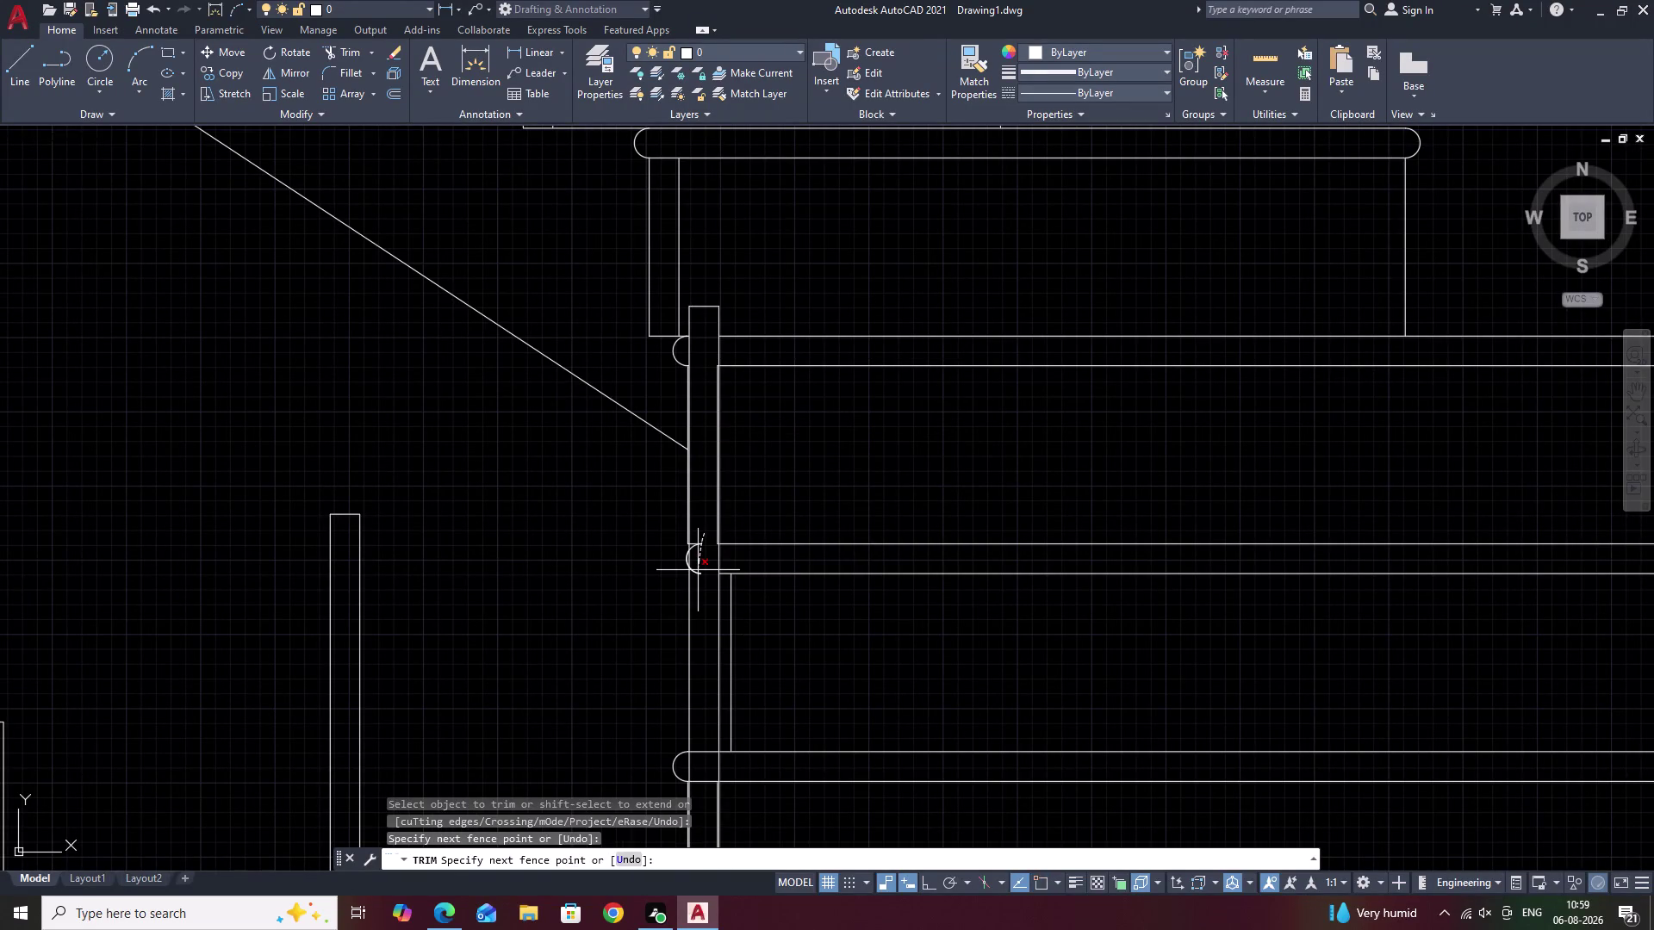
drag(696, 558, 698, 593)
drag(698, 565, 696, 593)
scroll(up, 3)
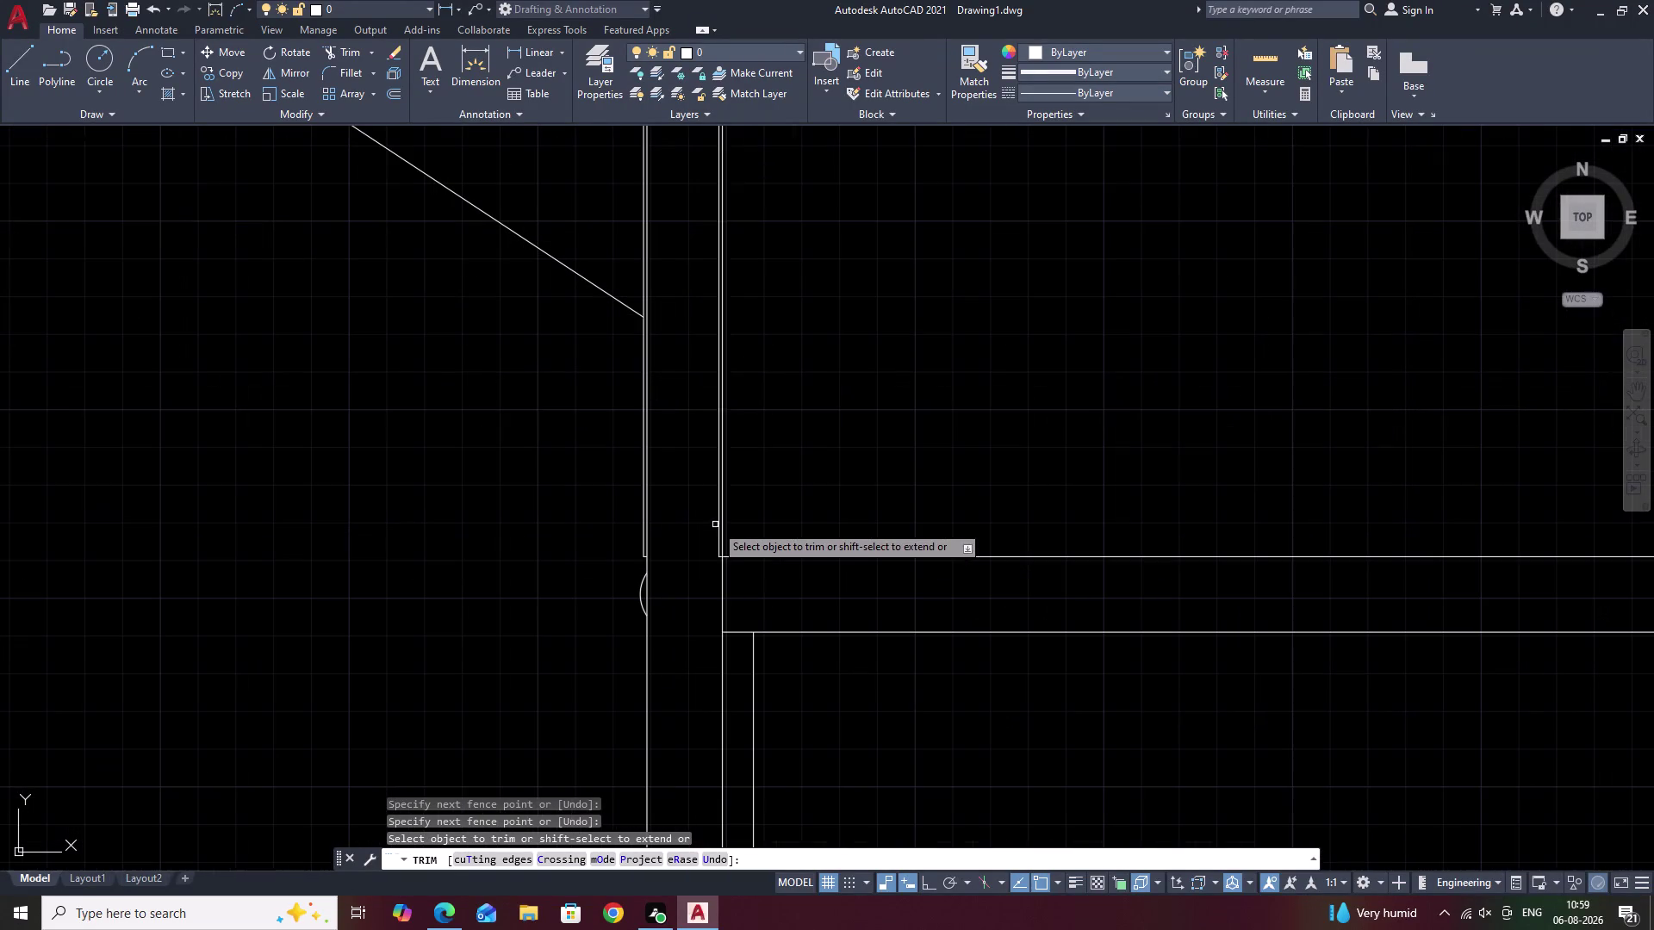
click(718, 516)
drag(717, 552, 716, 576)
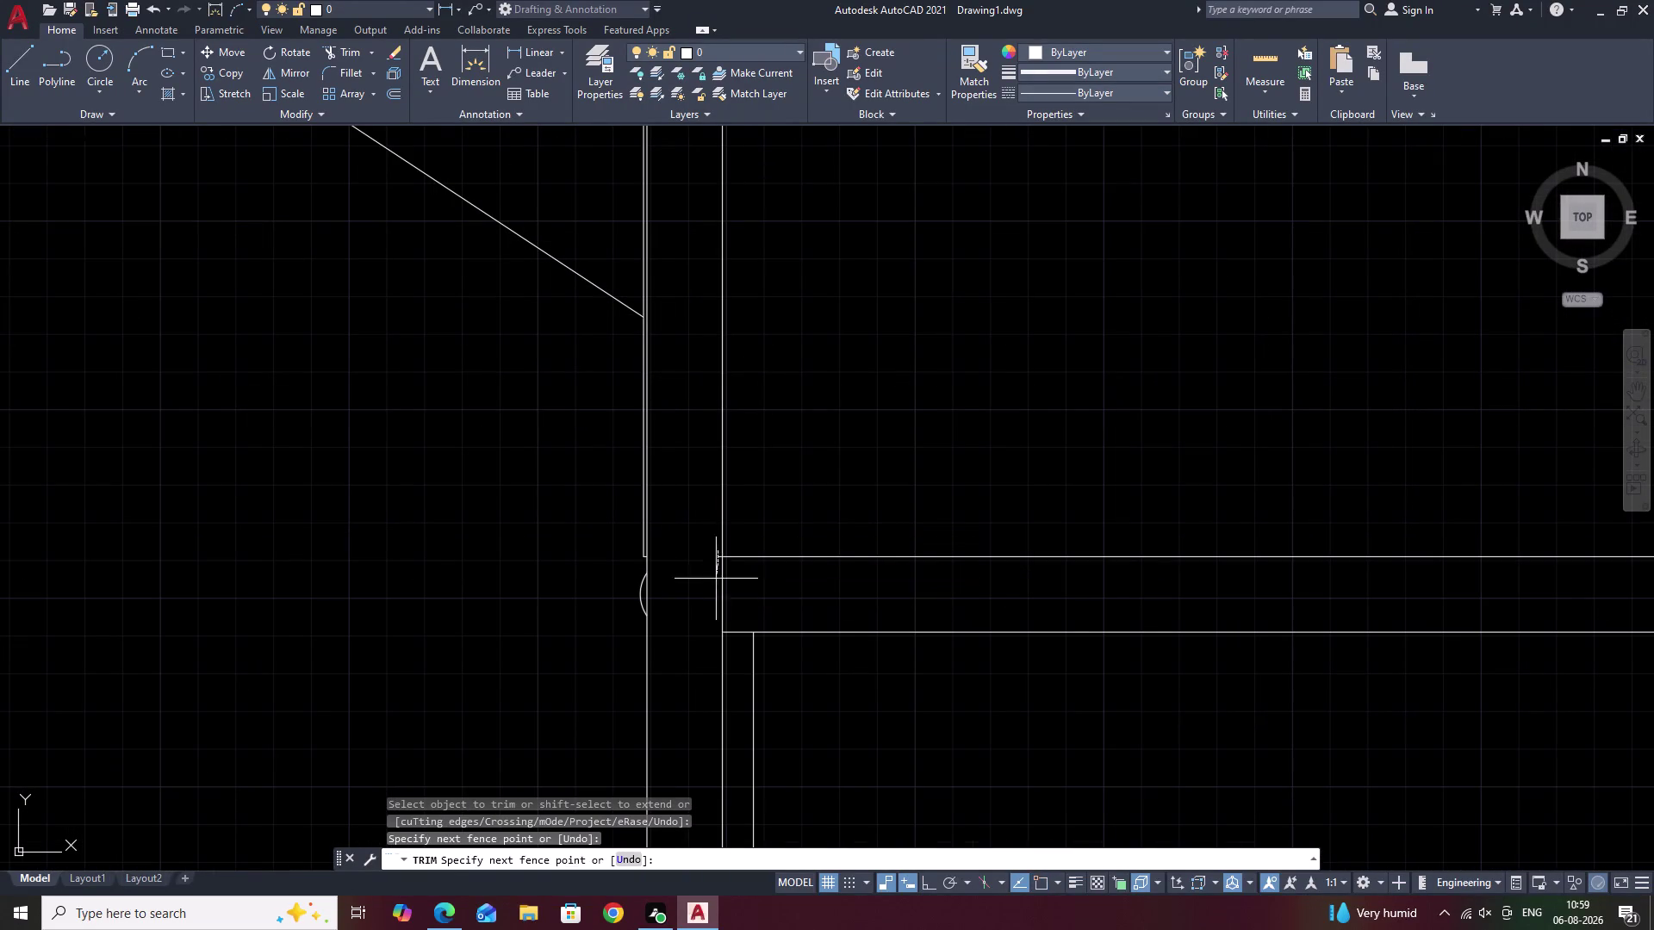
drag(716, 576, 714, 599)
scroll(down, 3)
Trim the excess line segments at the next and lower treads, then end trimming.
middle_drag(707, 639, 735, 453)
drag(736, 475, 734, 677)
drag(724, 608, 722, 686)
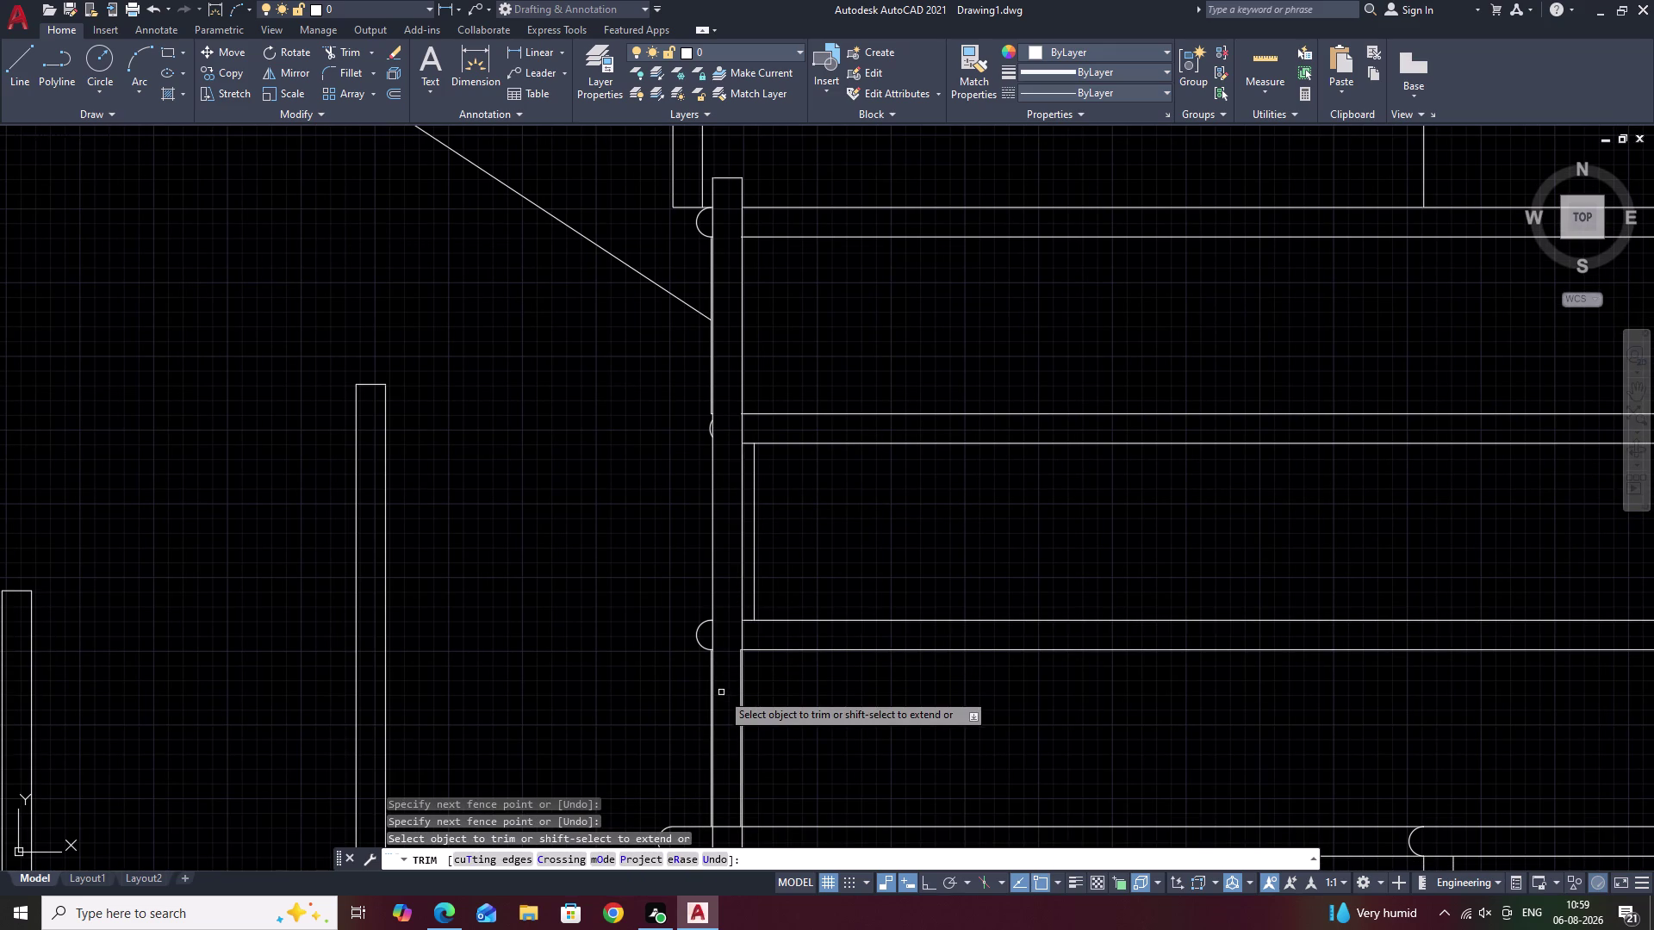
click(754, 509)
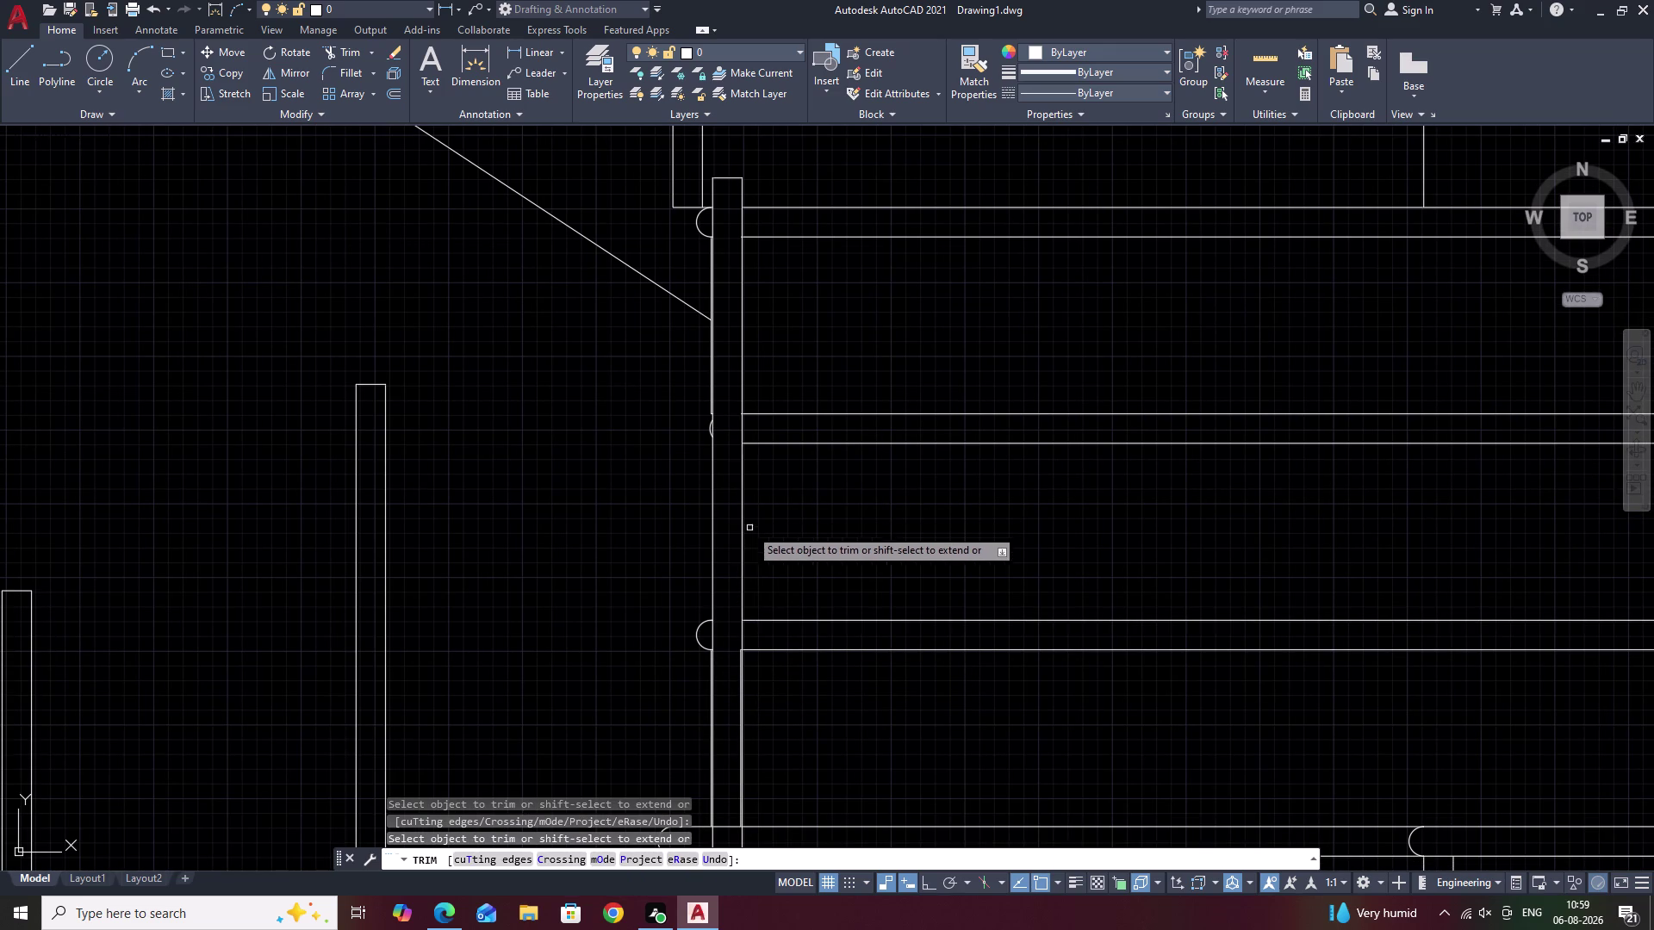
drag(721, 636, 724, 753)
middle_drag(724, 752, 770, 537)
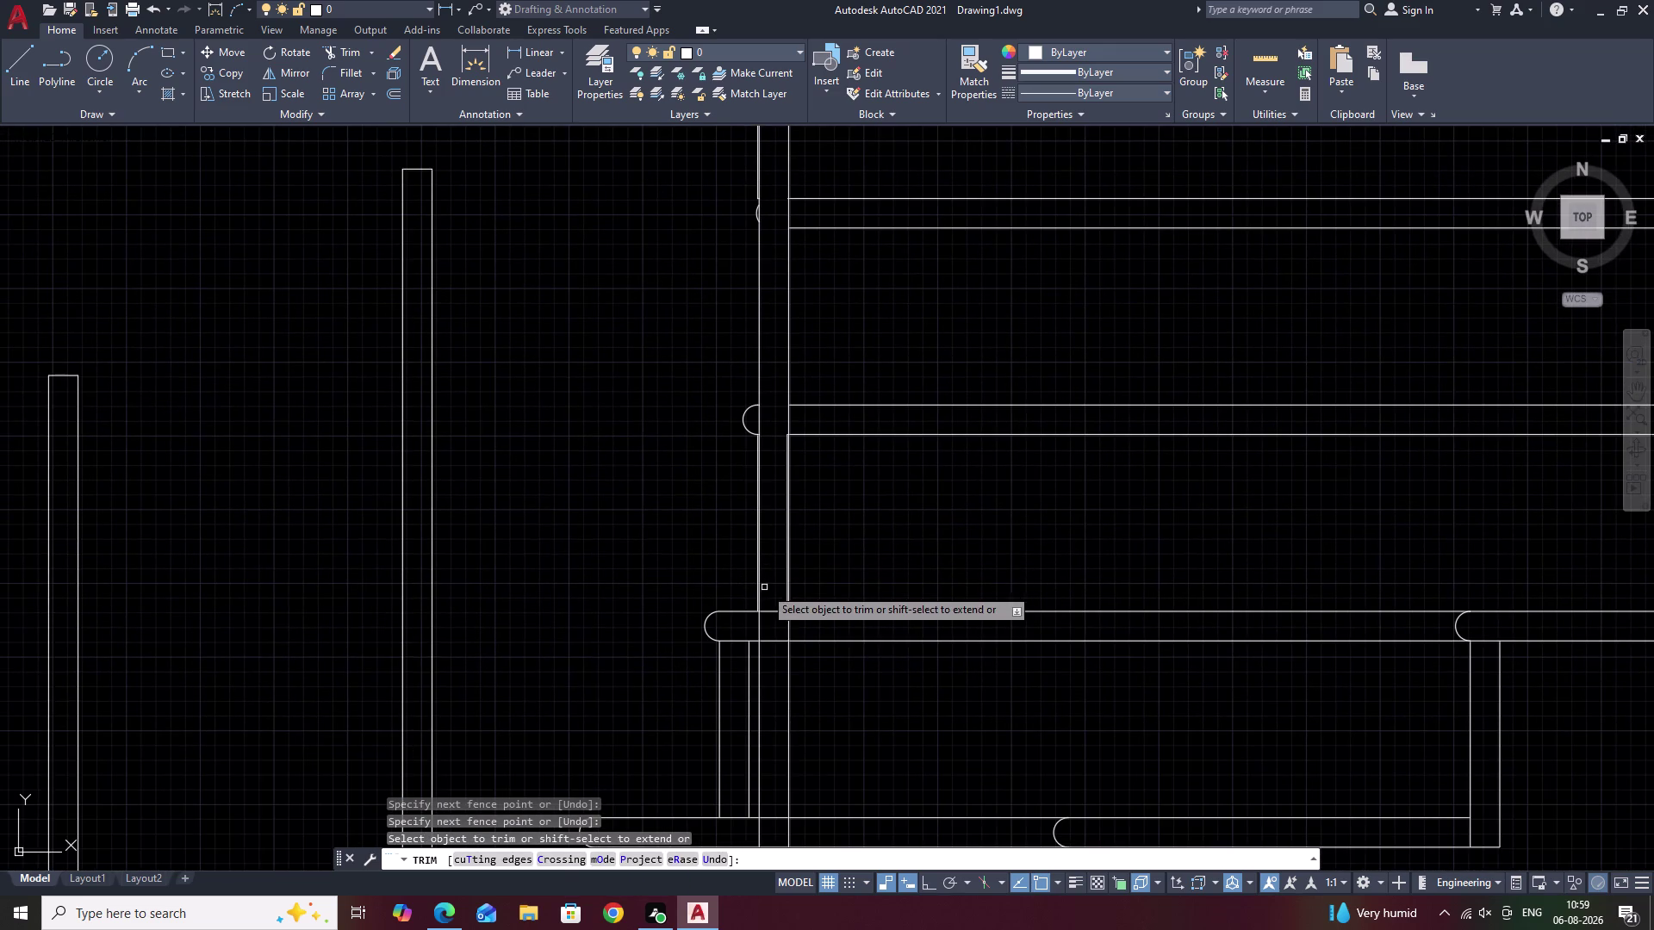
scroll(up, 3)
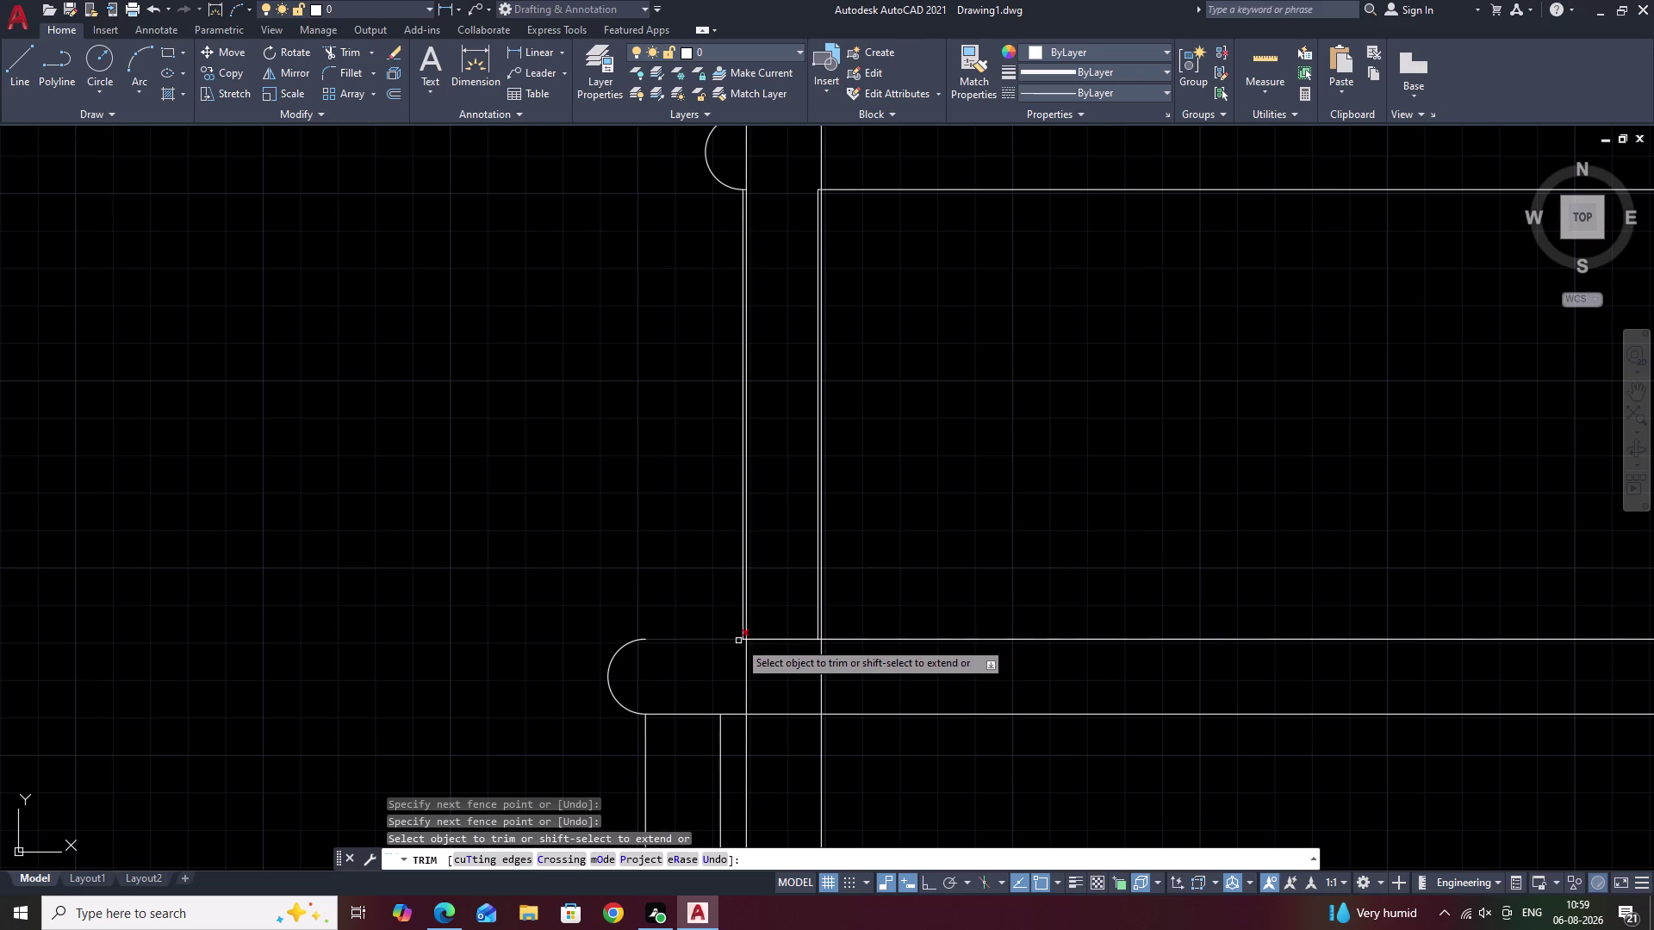
scroll(up, 3)
click(742, 630)
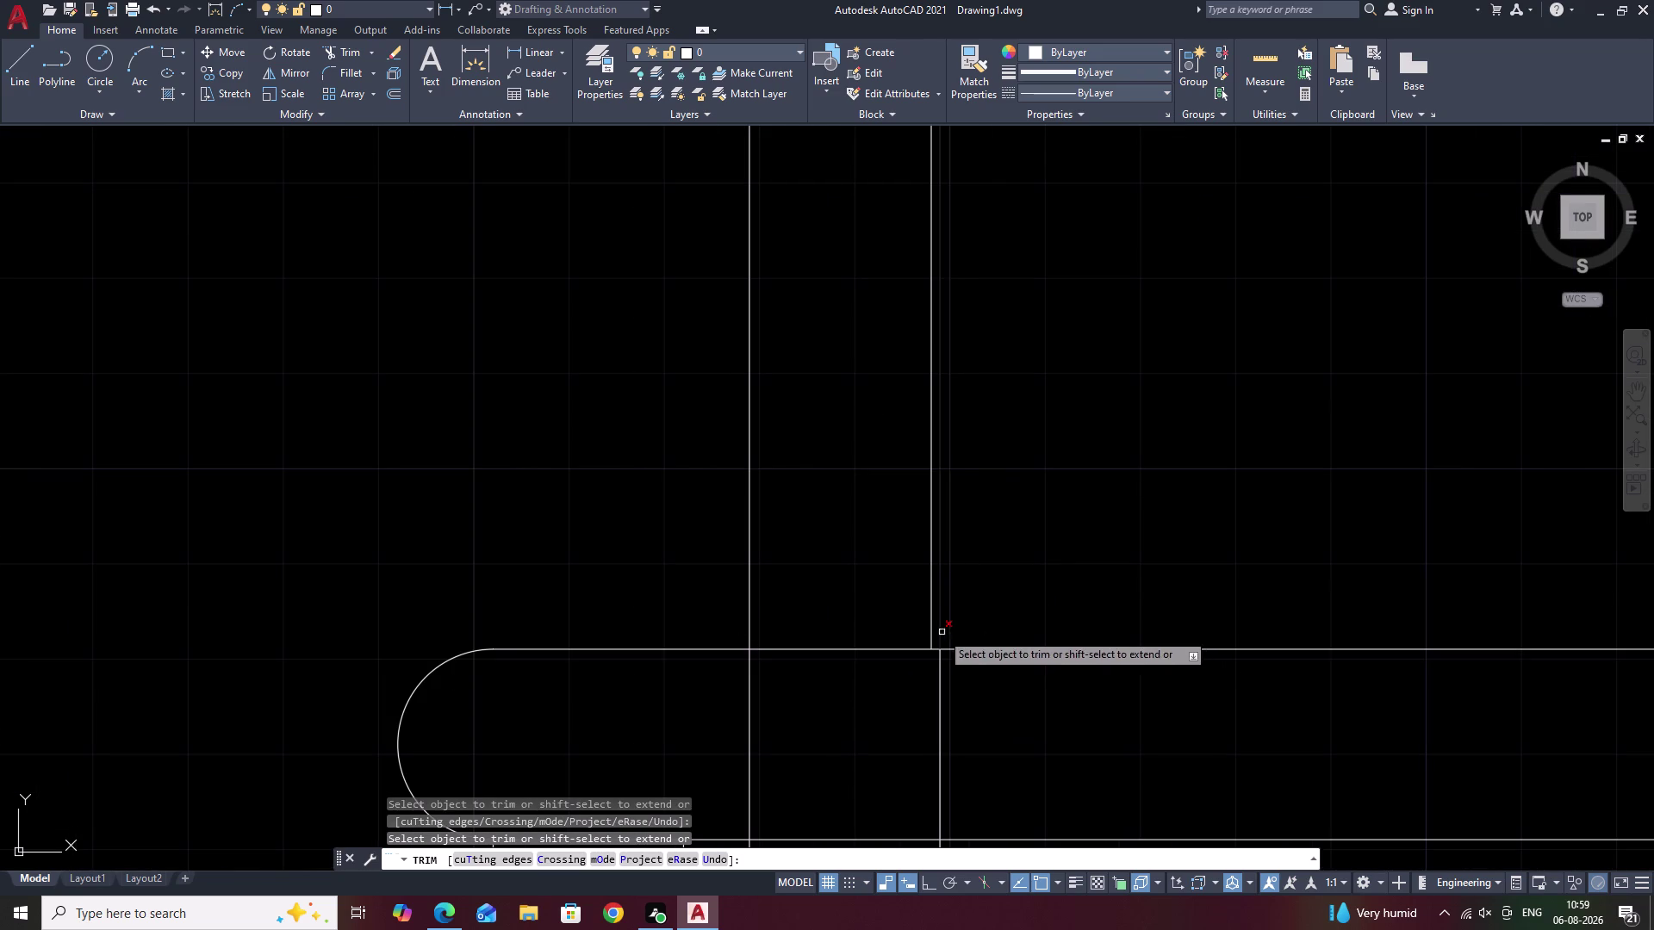
click(933, 638)
scroll(down, 3)
key(Escape)
middle_drag(1008, 547, 1011, 534)
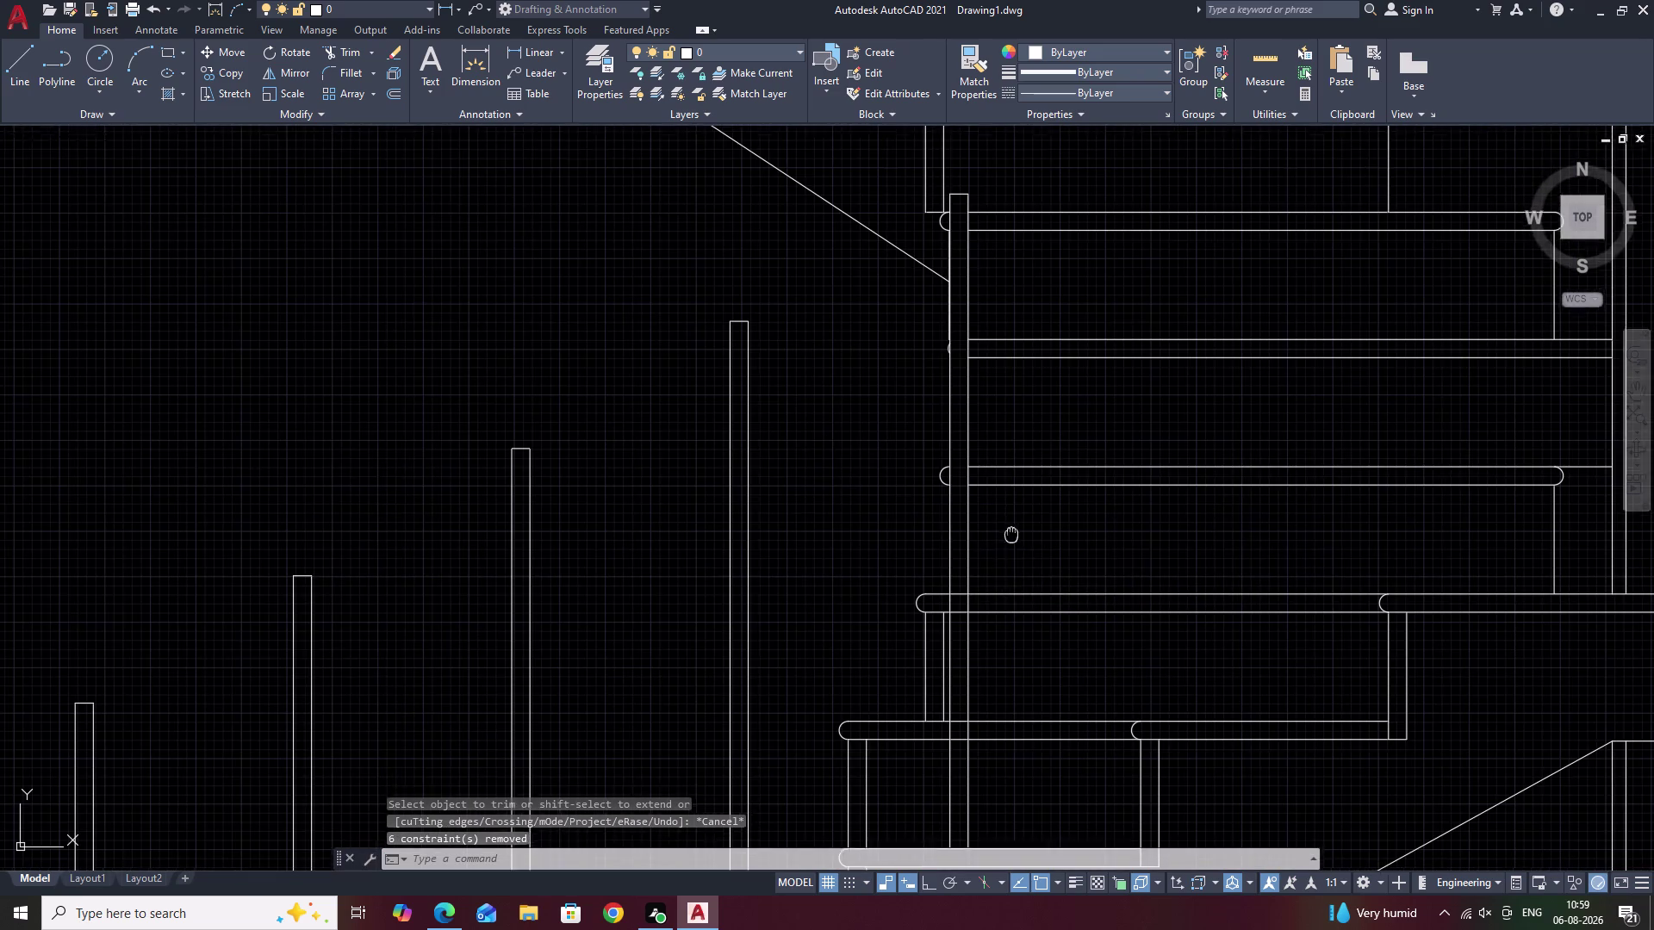
Find the spare baluster in the drawing and select it.
middle_drag(1011, 535, 965, 587)
scroll(down, 3)
middle_drag(984, 572, 895, 635)
middle_drag(924, 548, 902, 583)
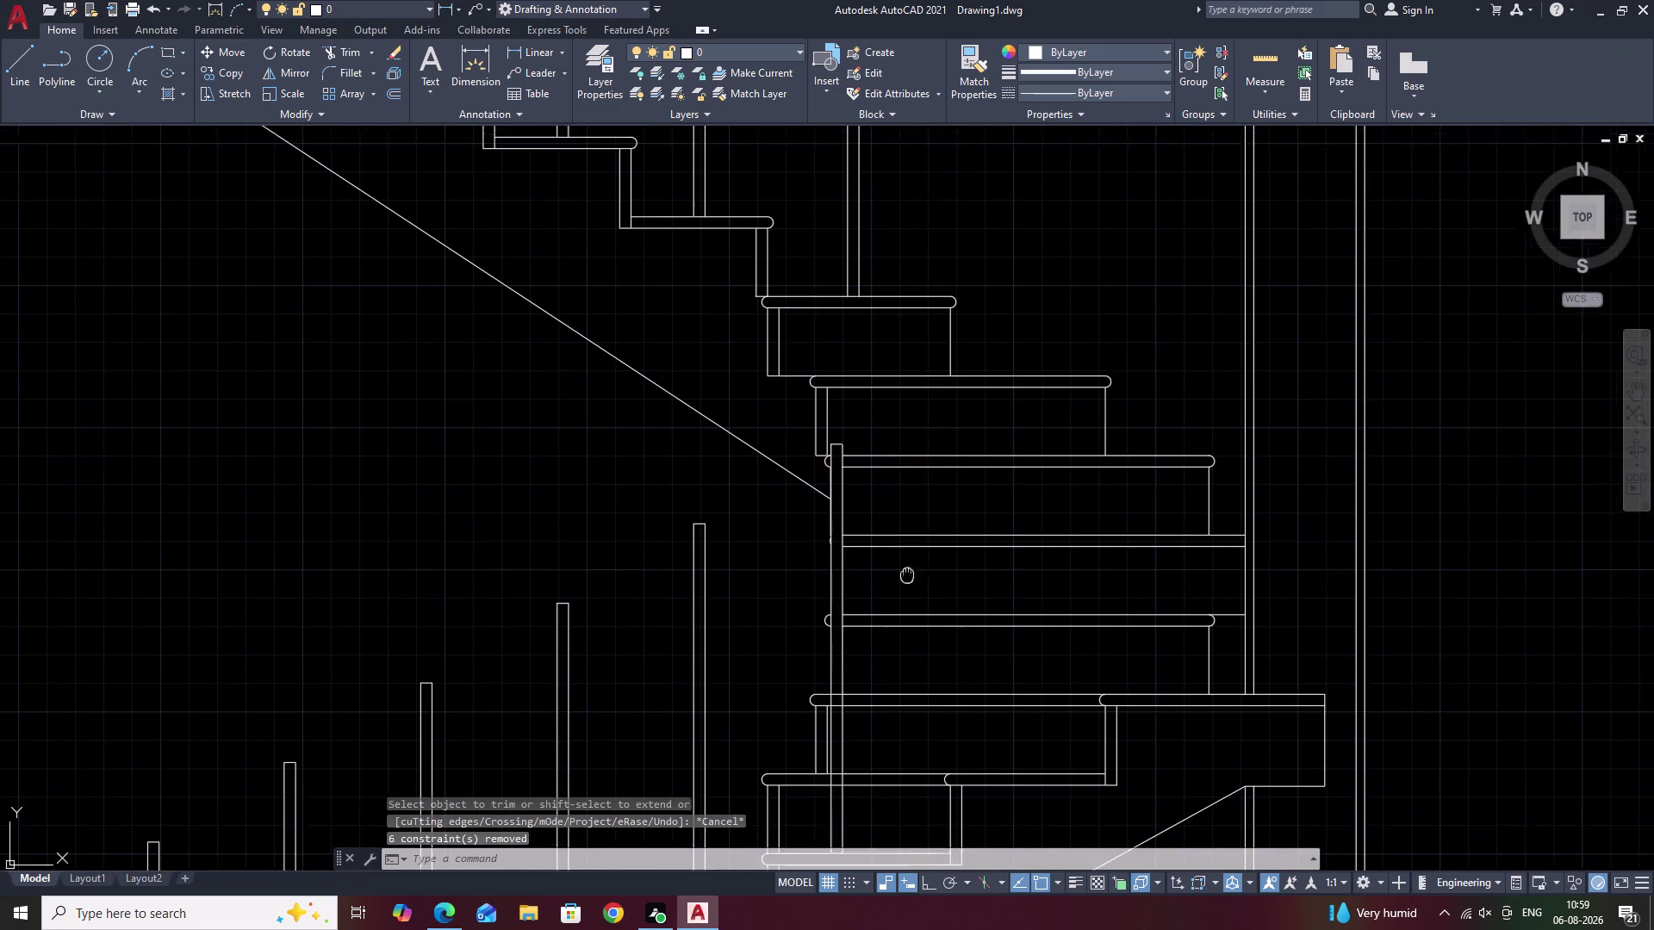
middle_drag(902, 583, 888, 608)
middle_drag(466, 650, 1099, 429)
scroll(down, 3)
drag(347, 409, 365, 631)
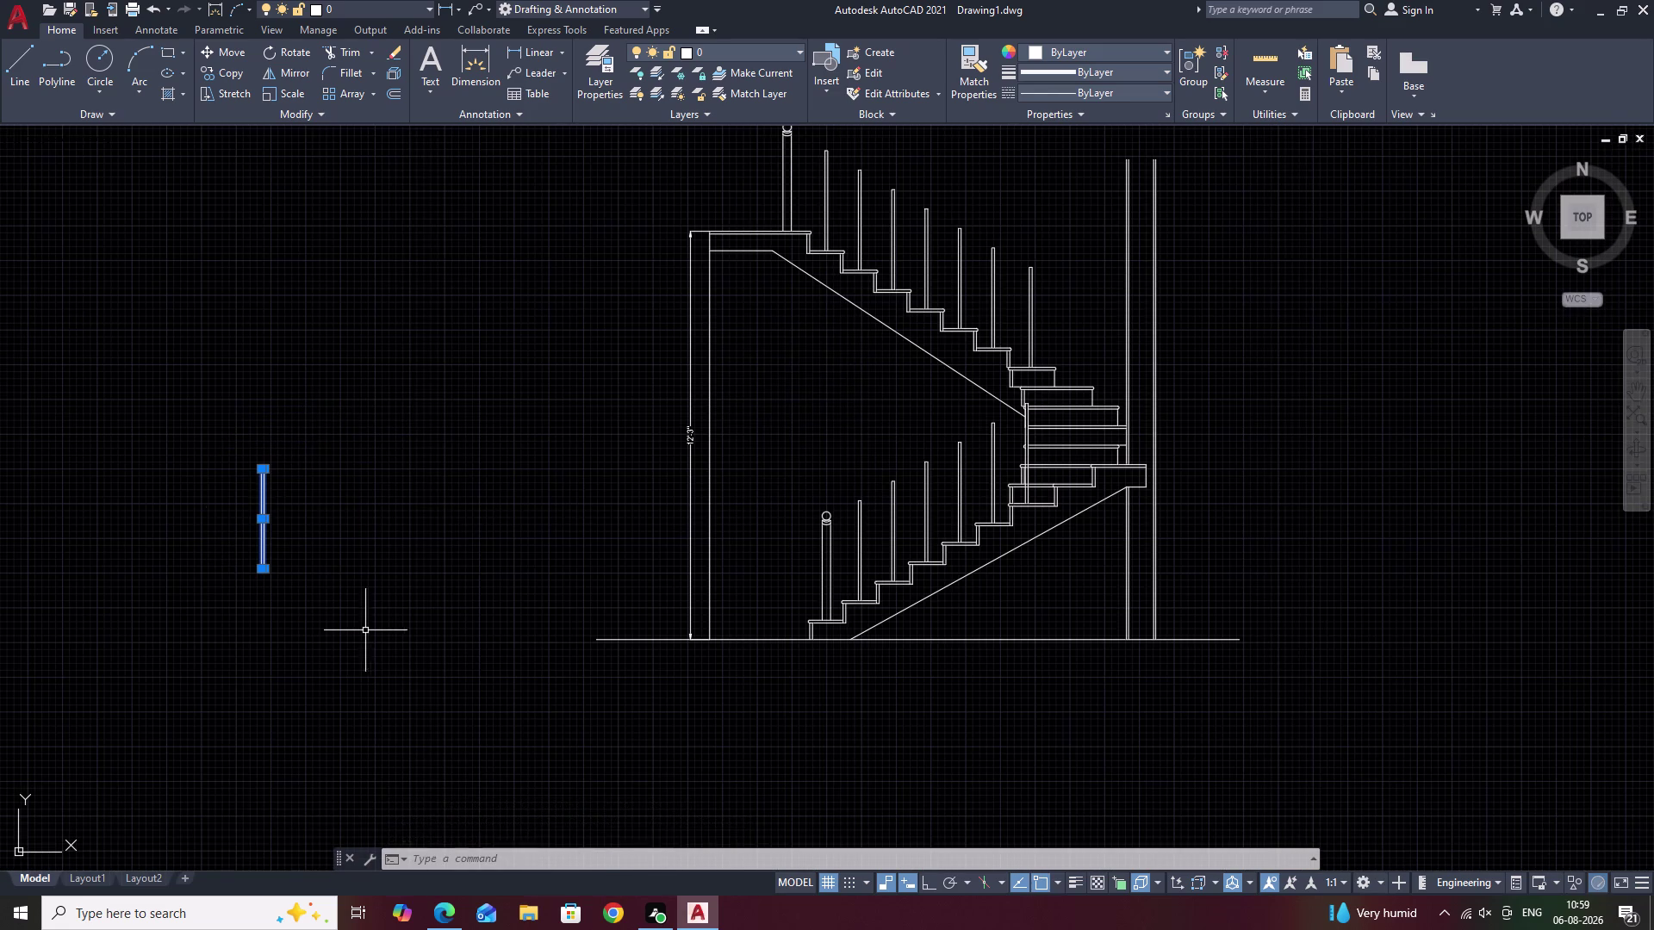
key(Escape)
scroll(up, 3)
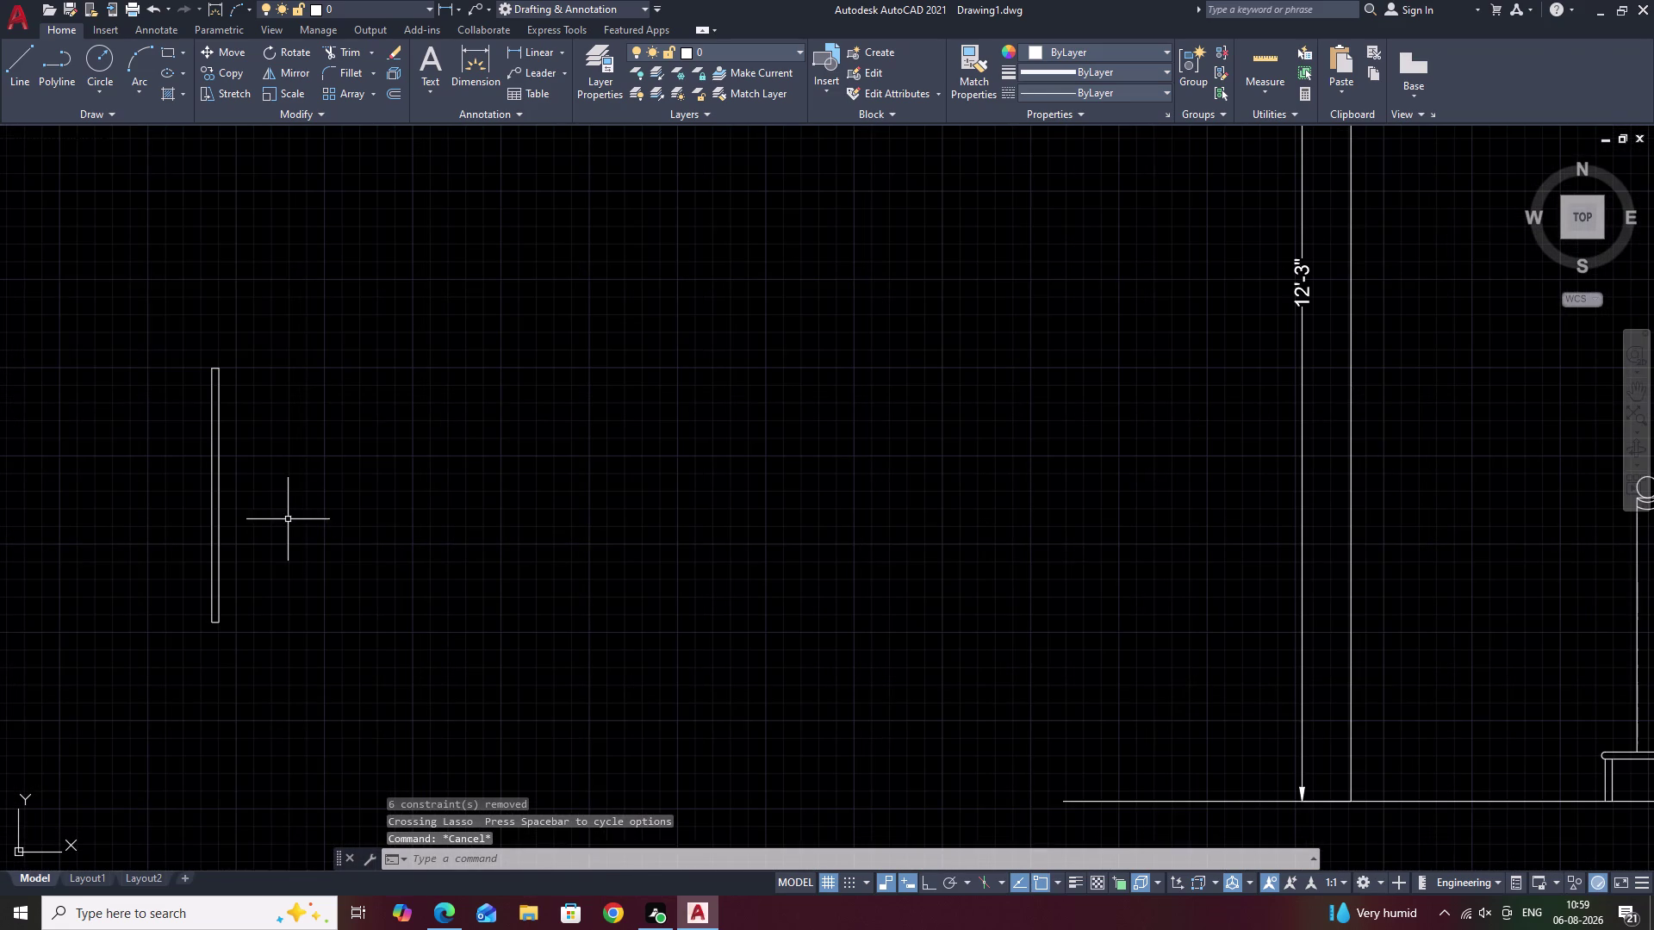
drag(294, 321, 259, 543)
Copy the baluster from its bottom point onto a landing tread beside the newel post.
text(C)
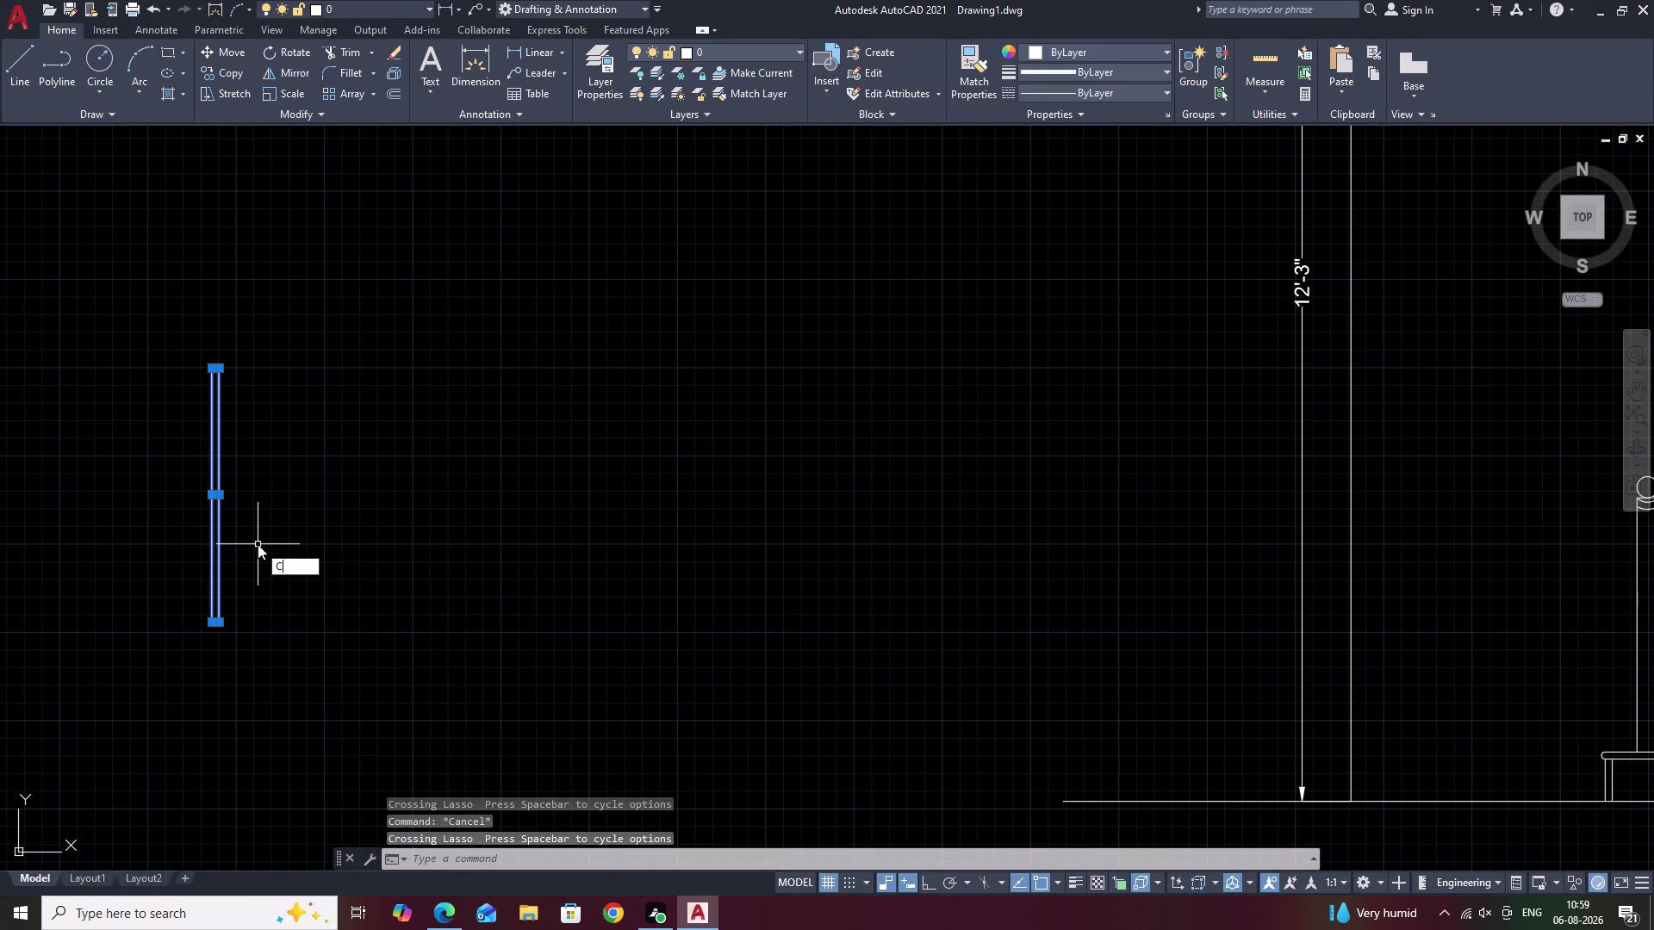
text(O)
key(space)
scroll(up, 3)
click(178, 669)
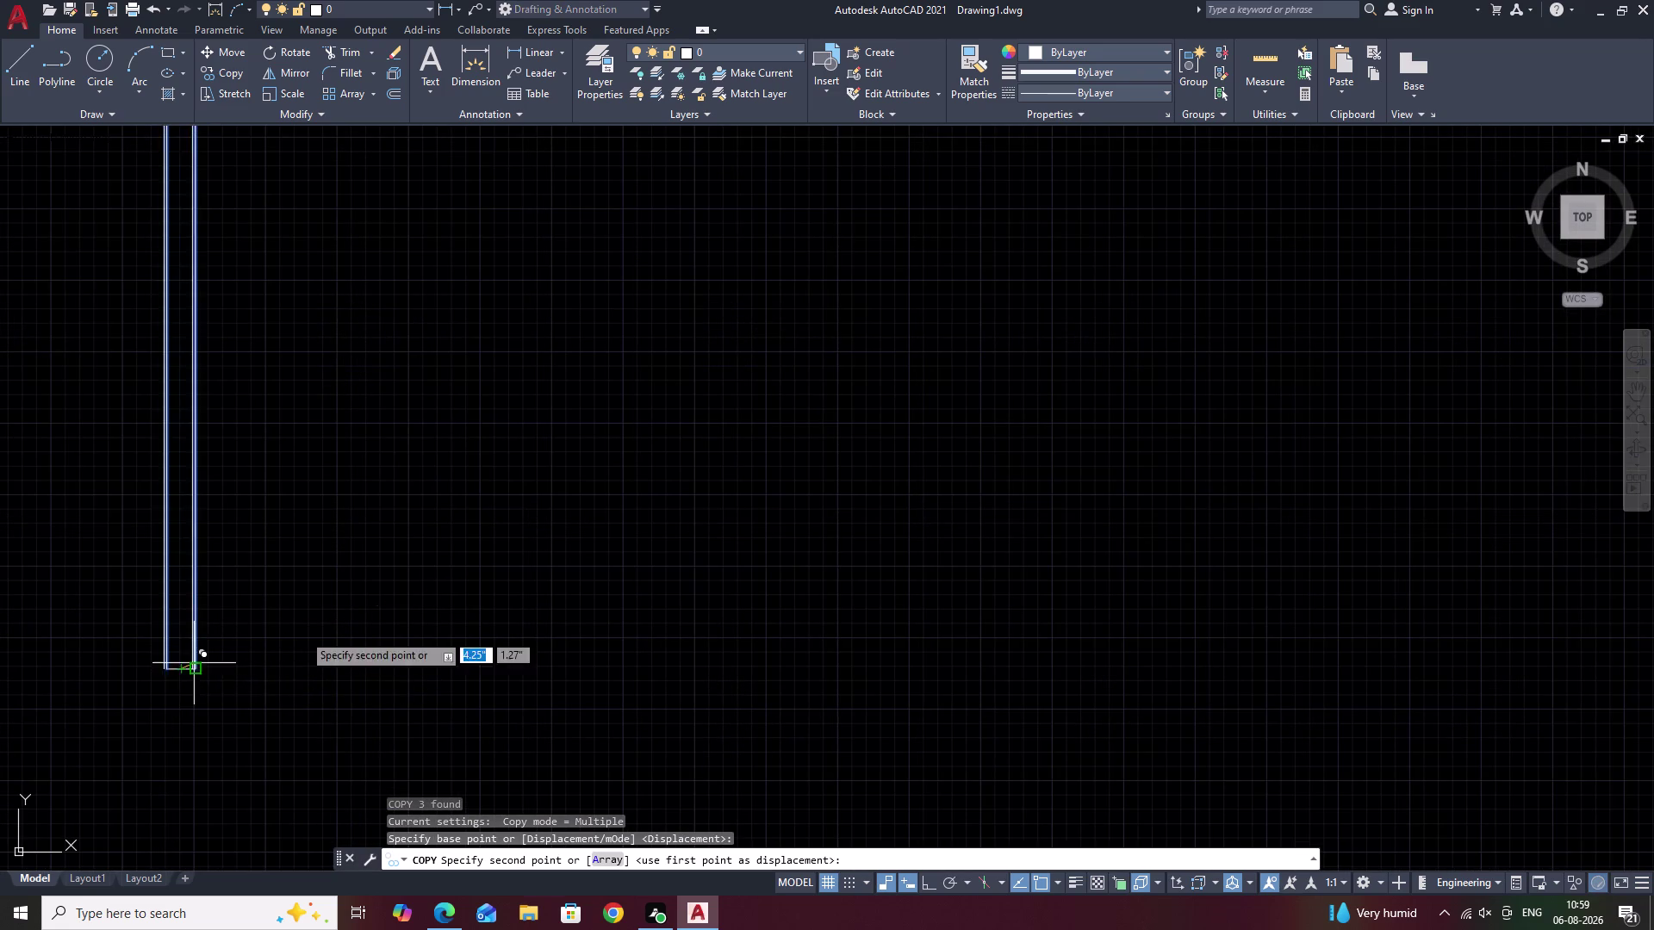
scroll(down, 3)
middle_drag(860, 456, 287, 577)
middle_drag(1041, 485, 66, 523)
middle_drag(885, 486, 561, 569)
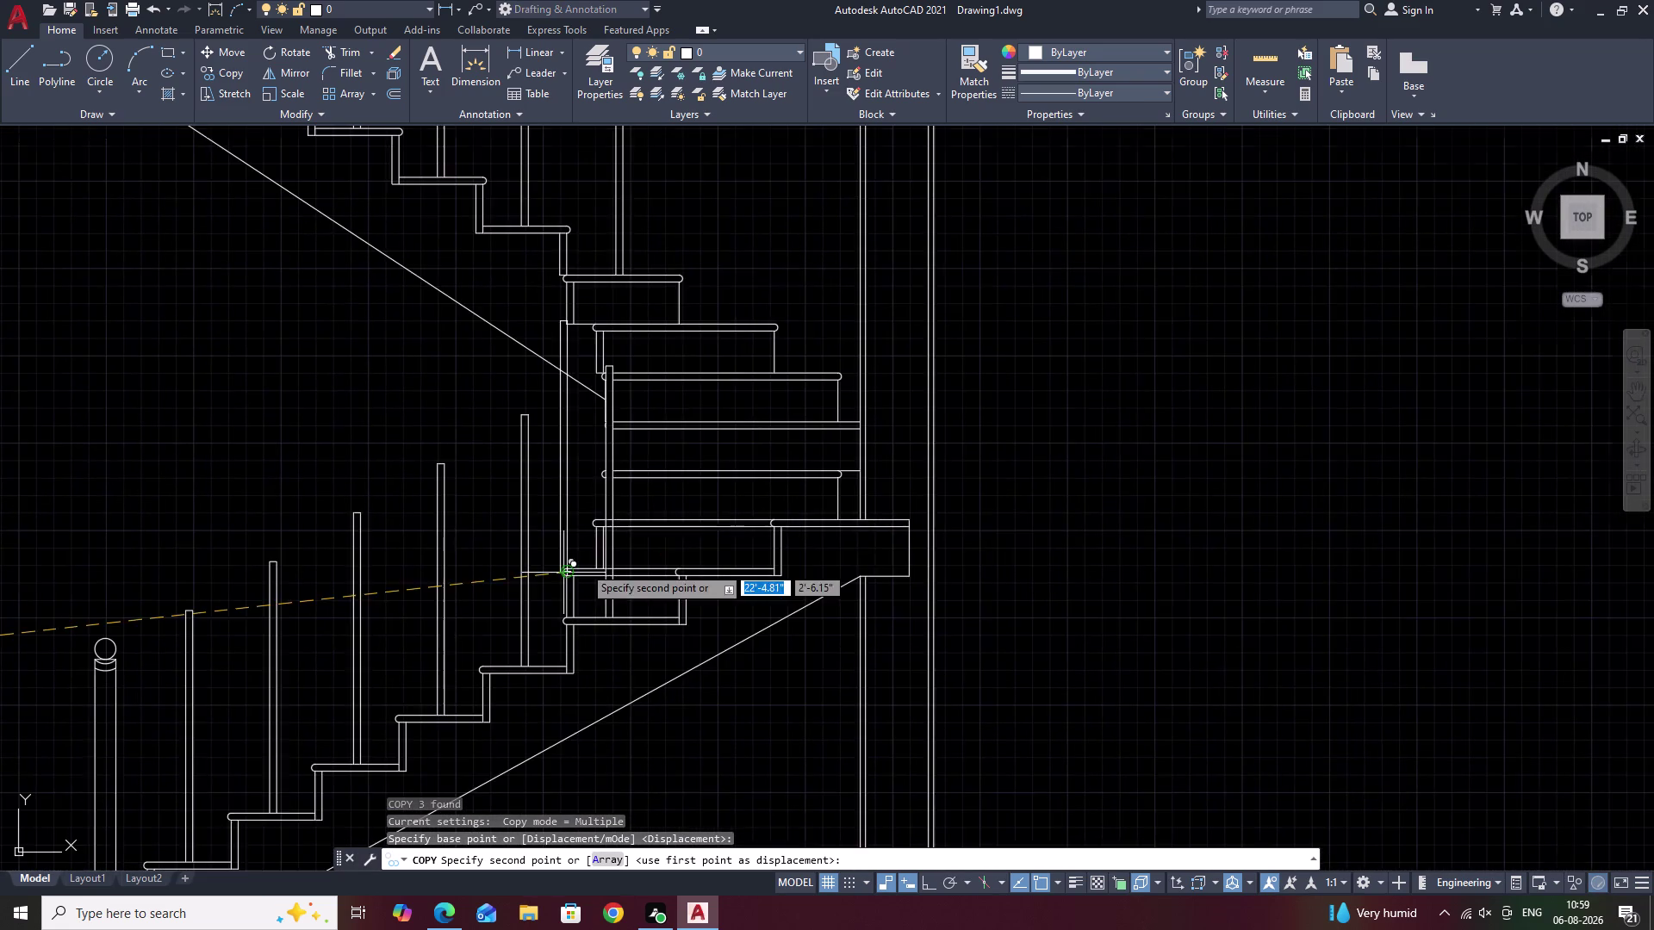
scroll(up, 3)
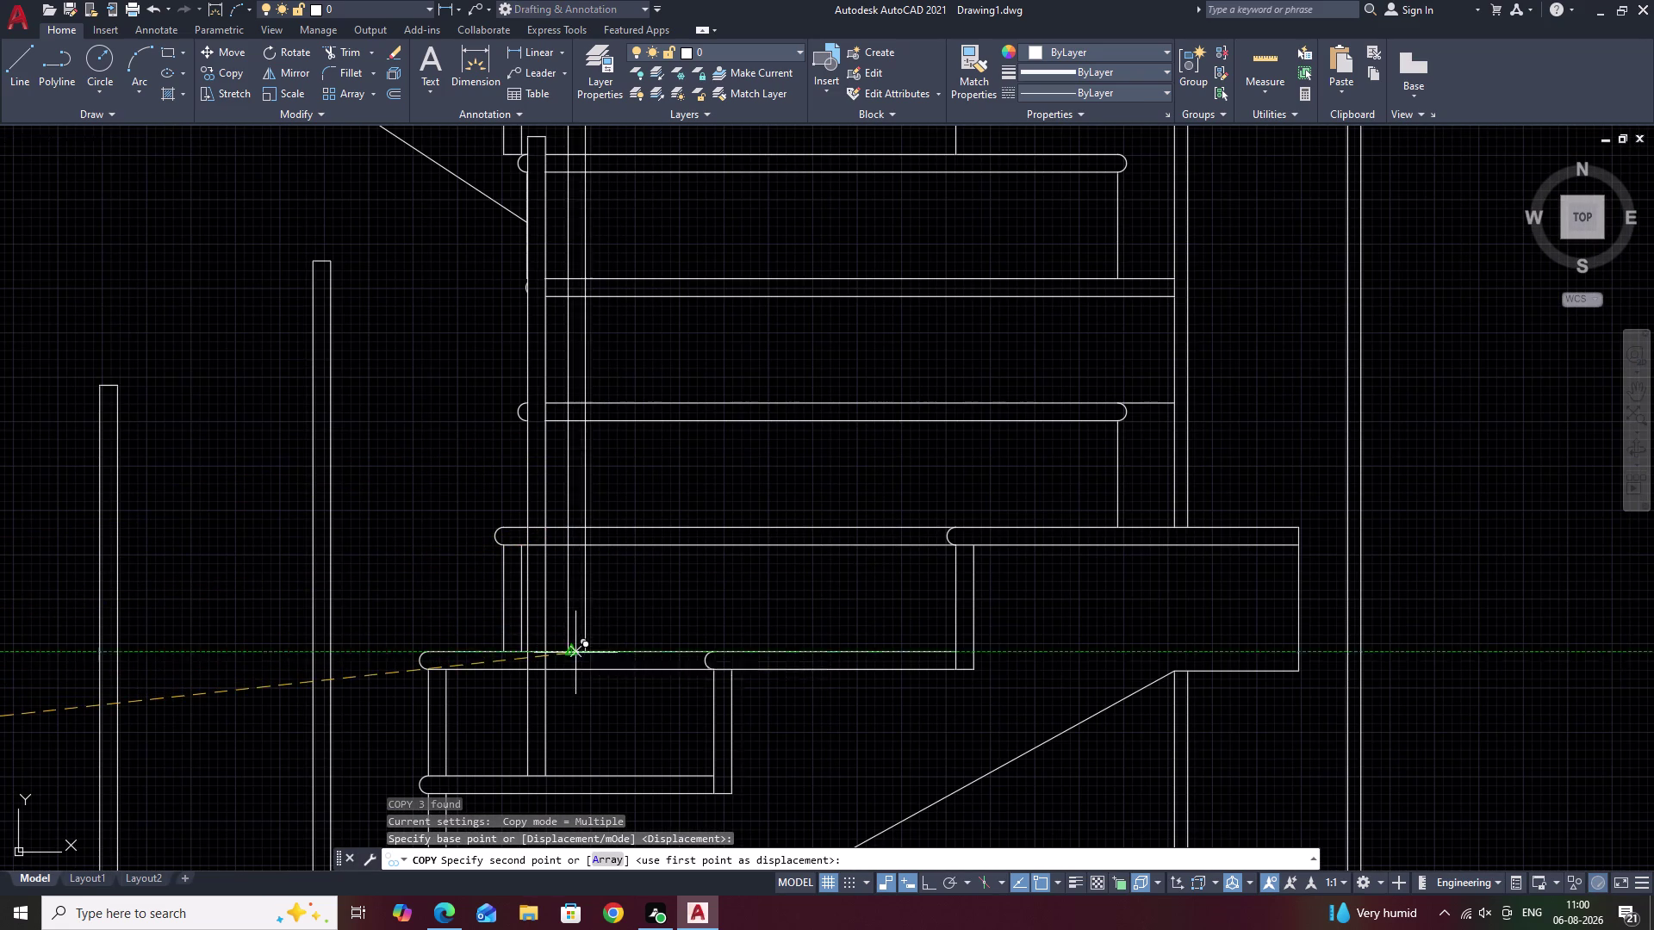
click(575, 653)
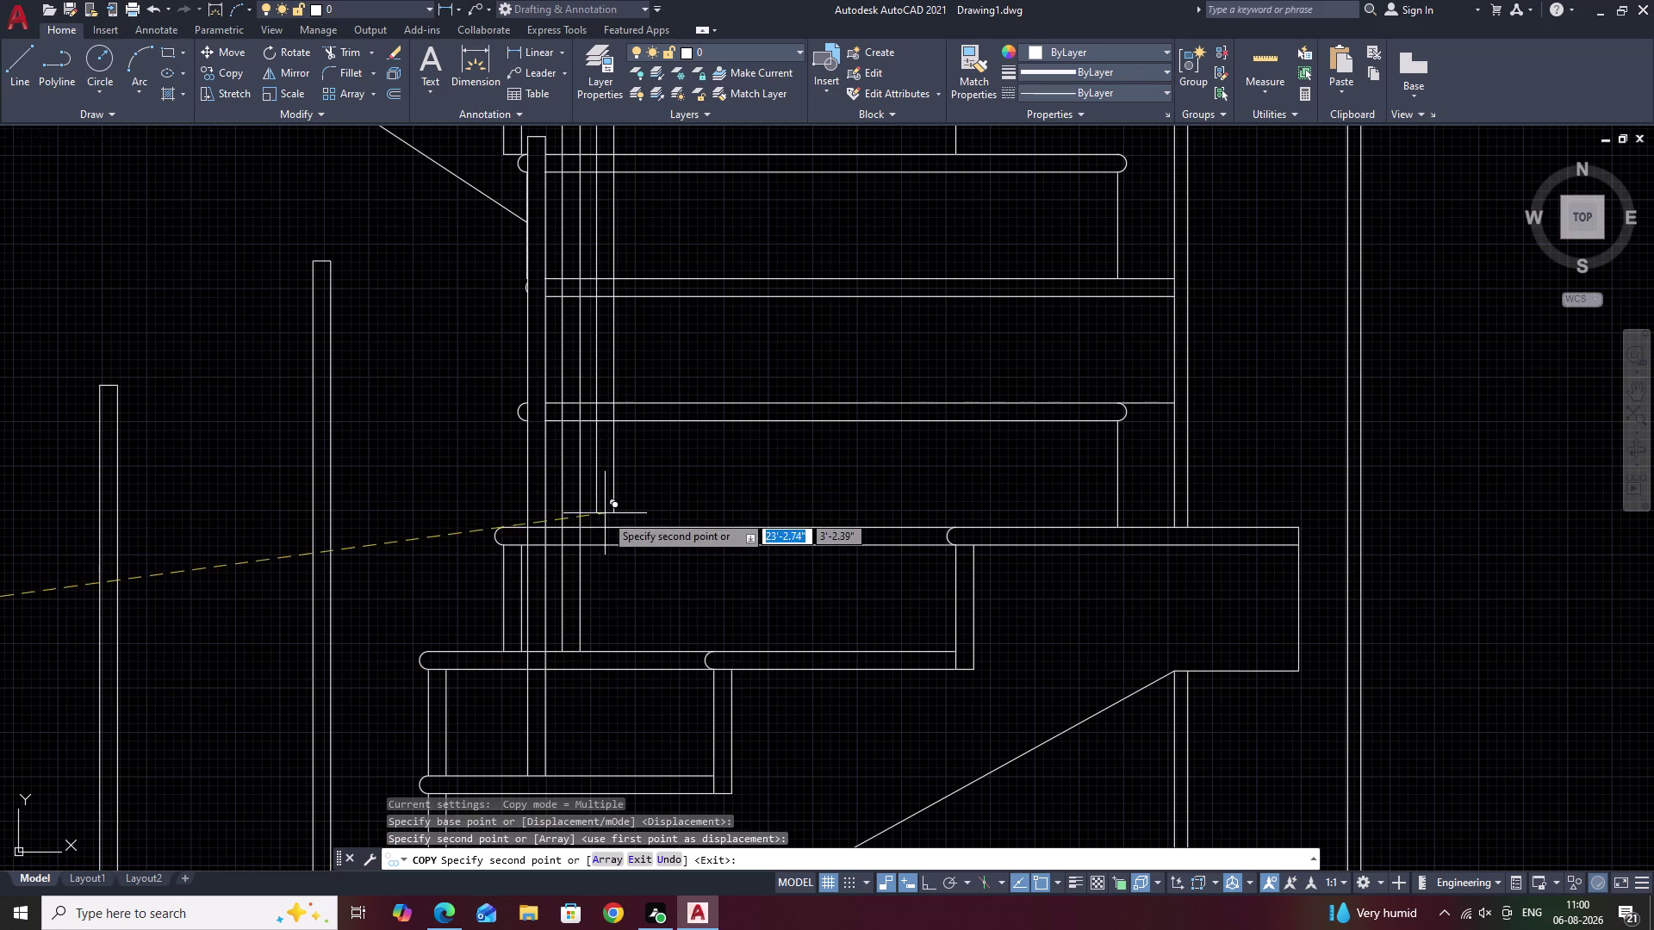
key(Escape)
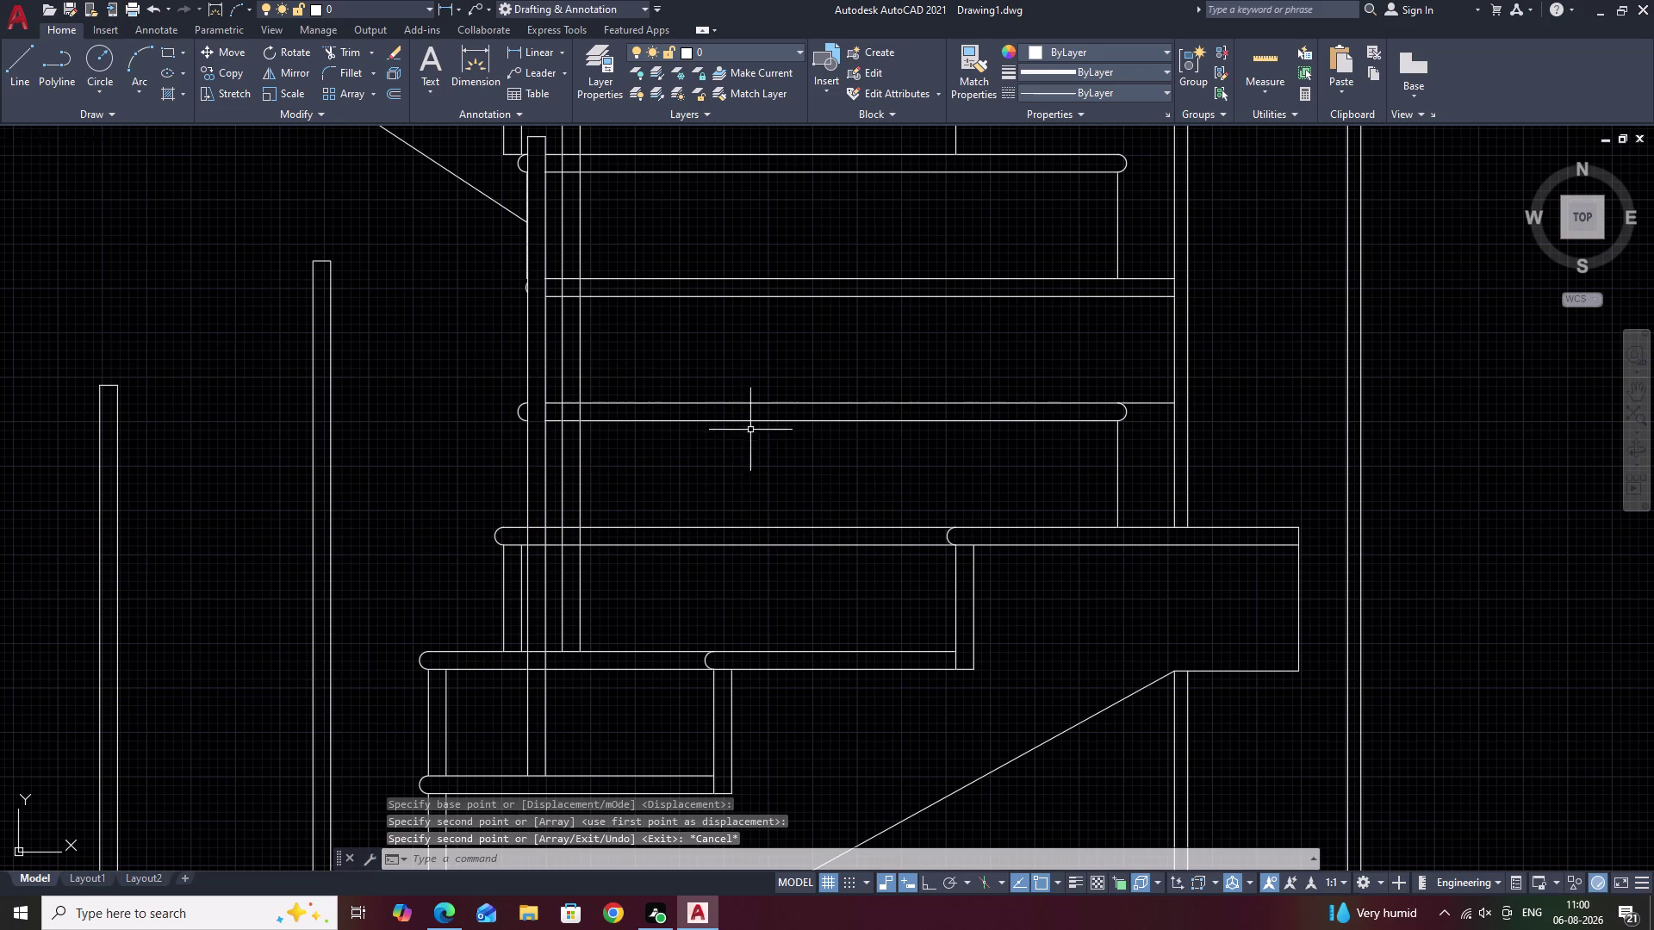
middle_drag(751, 428, 855, 606)
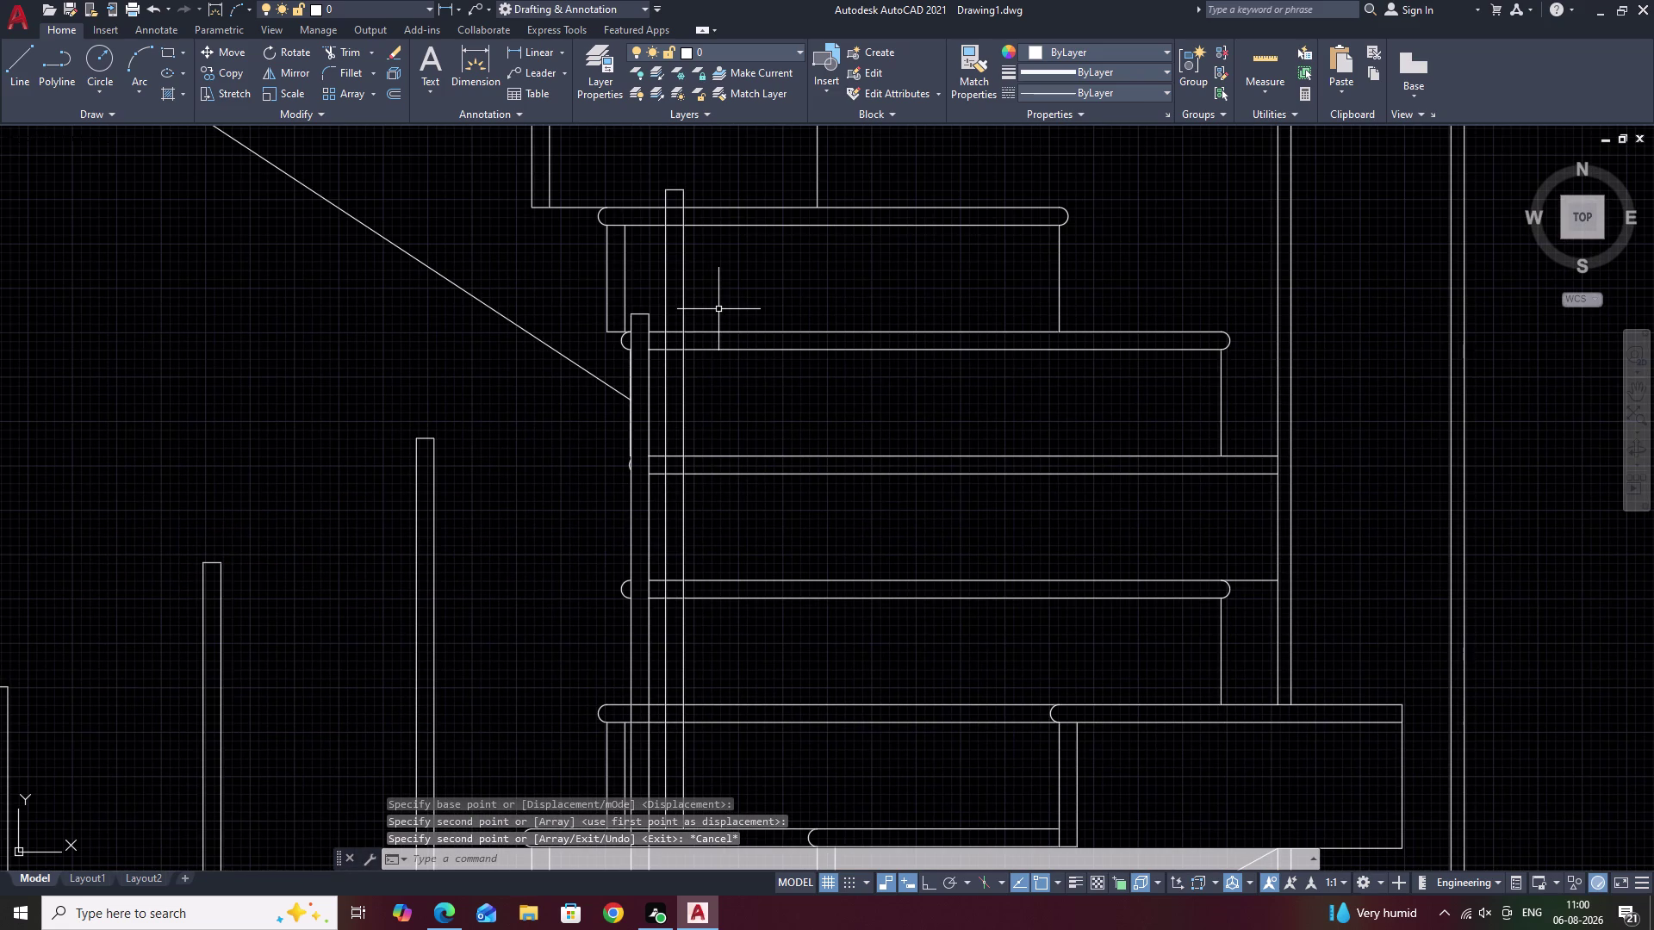
Fence-trim the copied baluster's lines where they run past the upper tread.
text(TR)
key(space)
drag(676, 202, 672, 292)
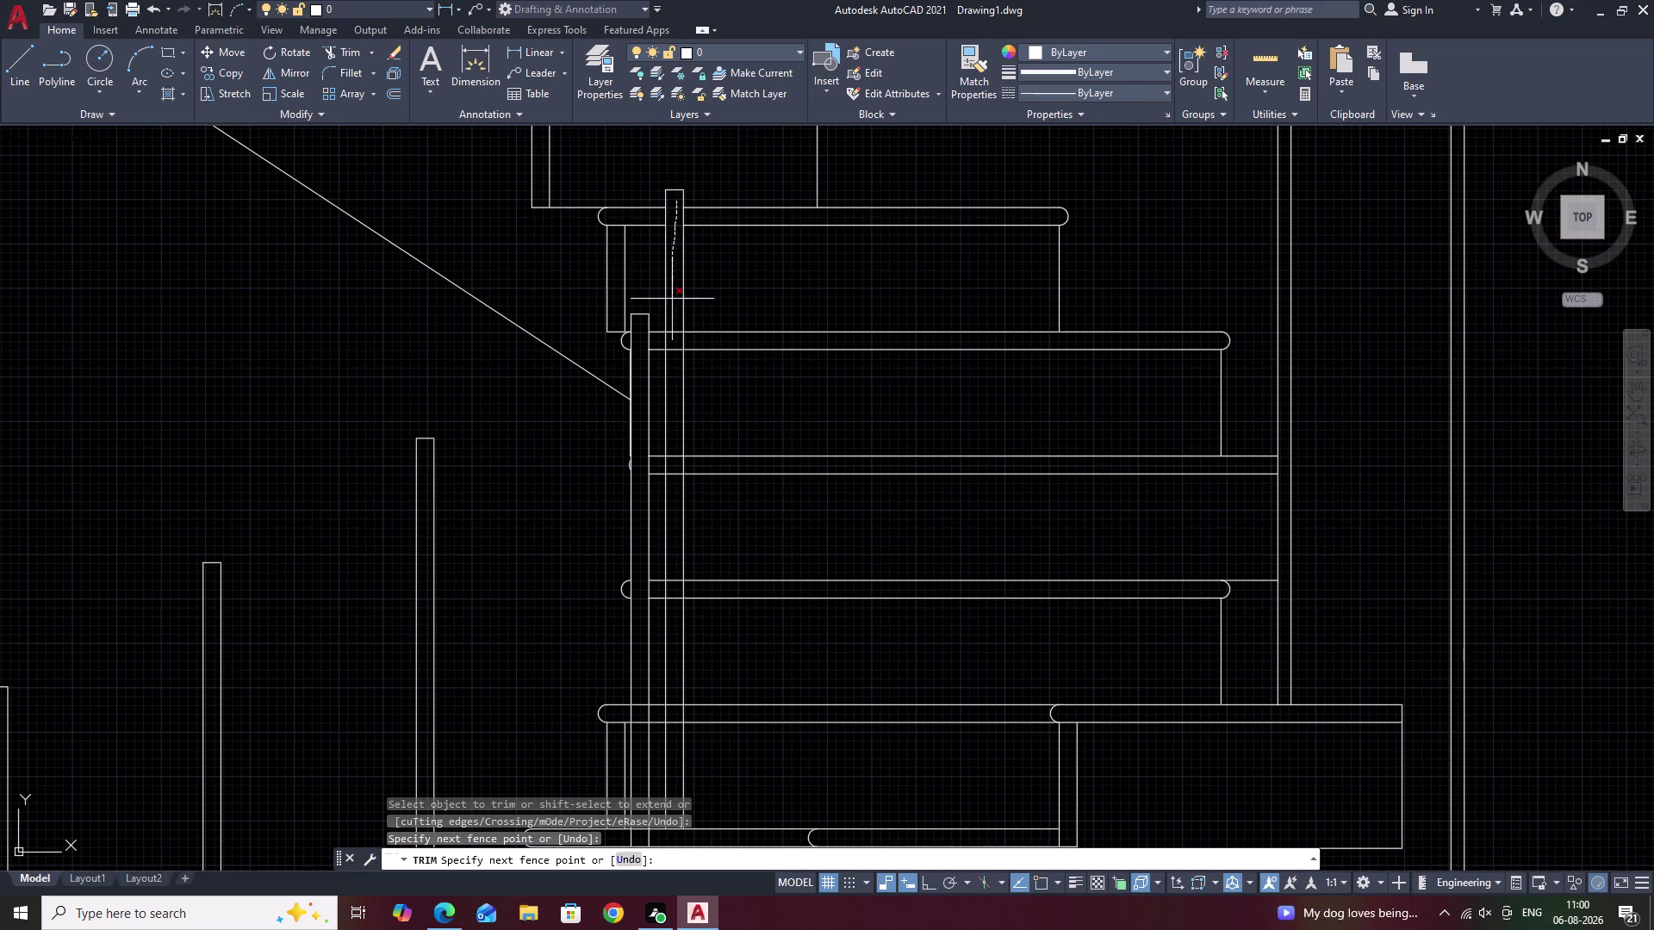
drag(672, 292, 672, 311)
drag(672, 323, 672, 410)
drag(672, 439, 673, 520)
drag(676, 551, 672, 623)
Trim the remaining overlapping baluster lines at the lower landing treads.
middle_drag(668, 625, 698, 512)
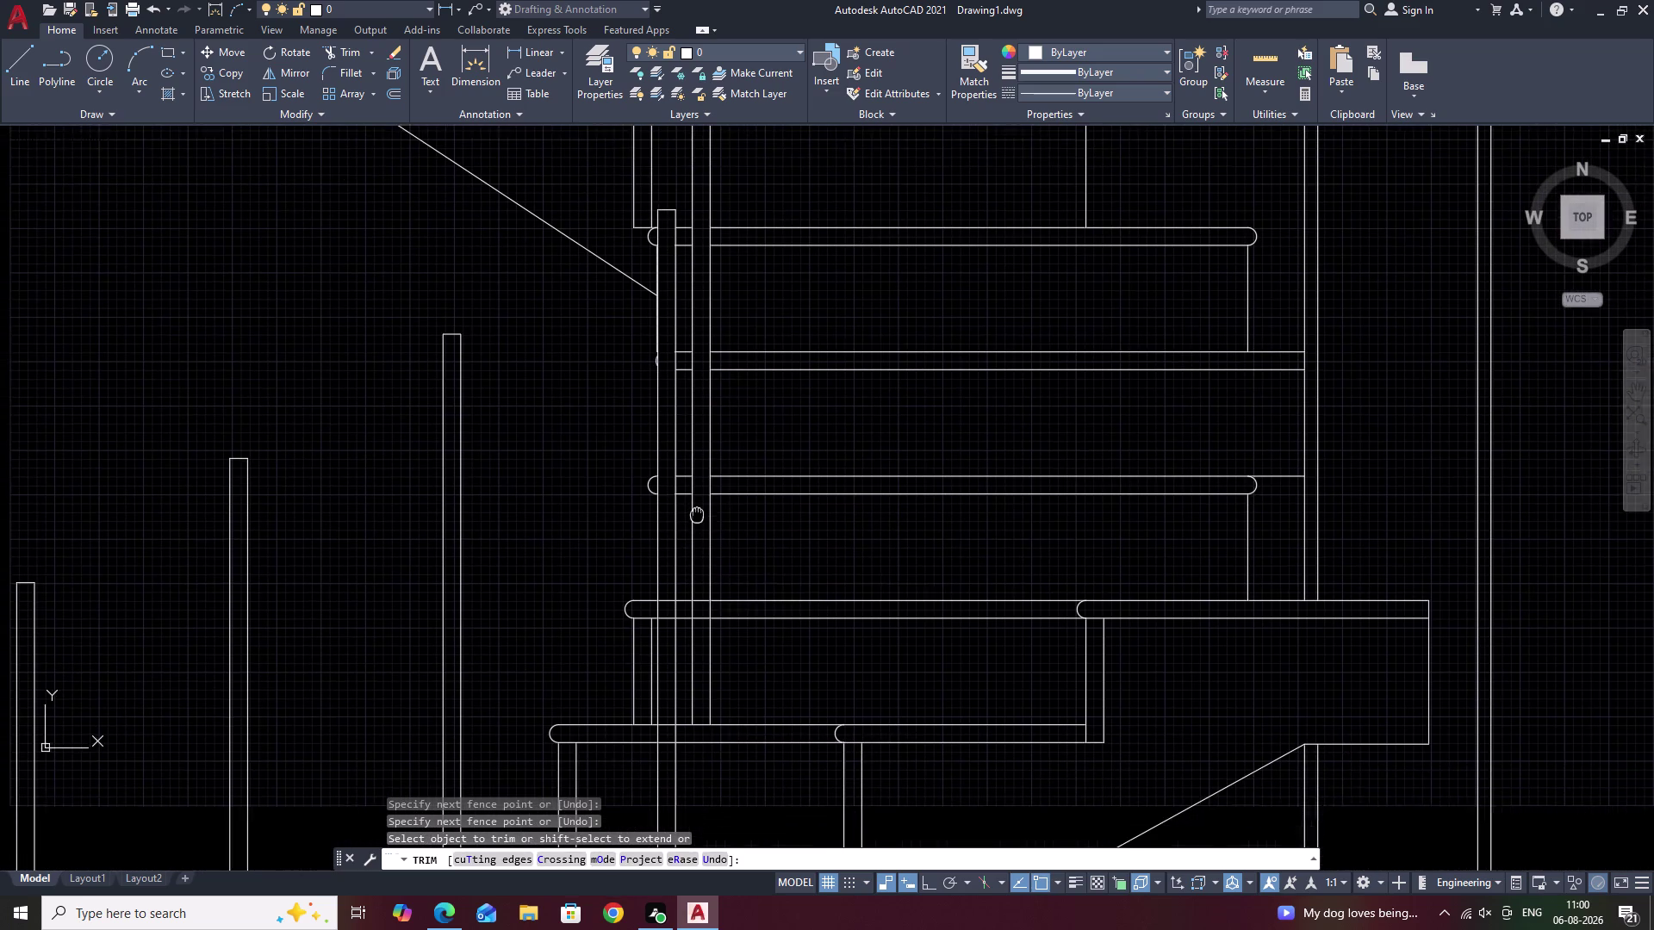
drag(702, 574, 705, 618)
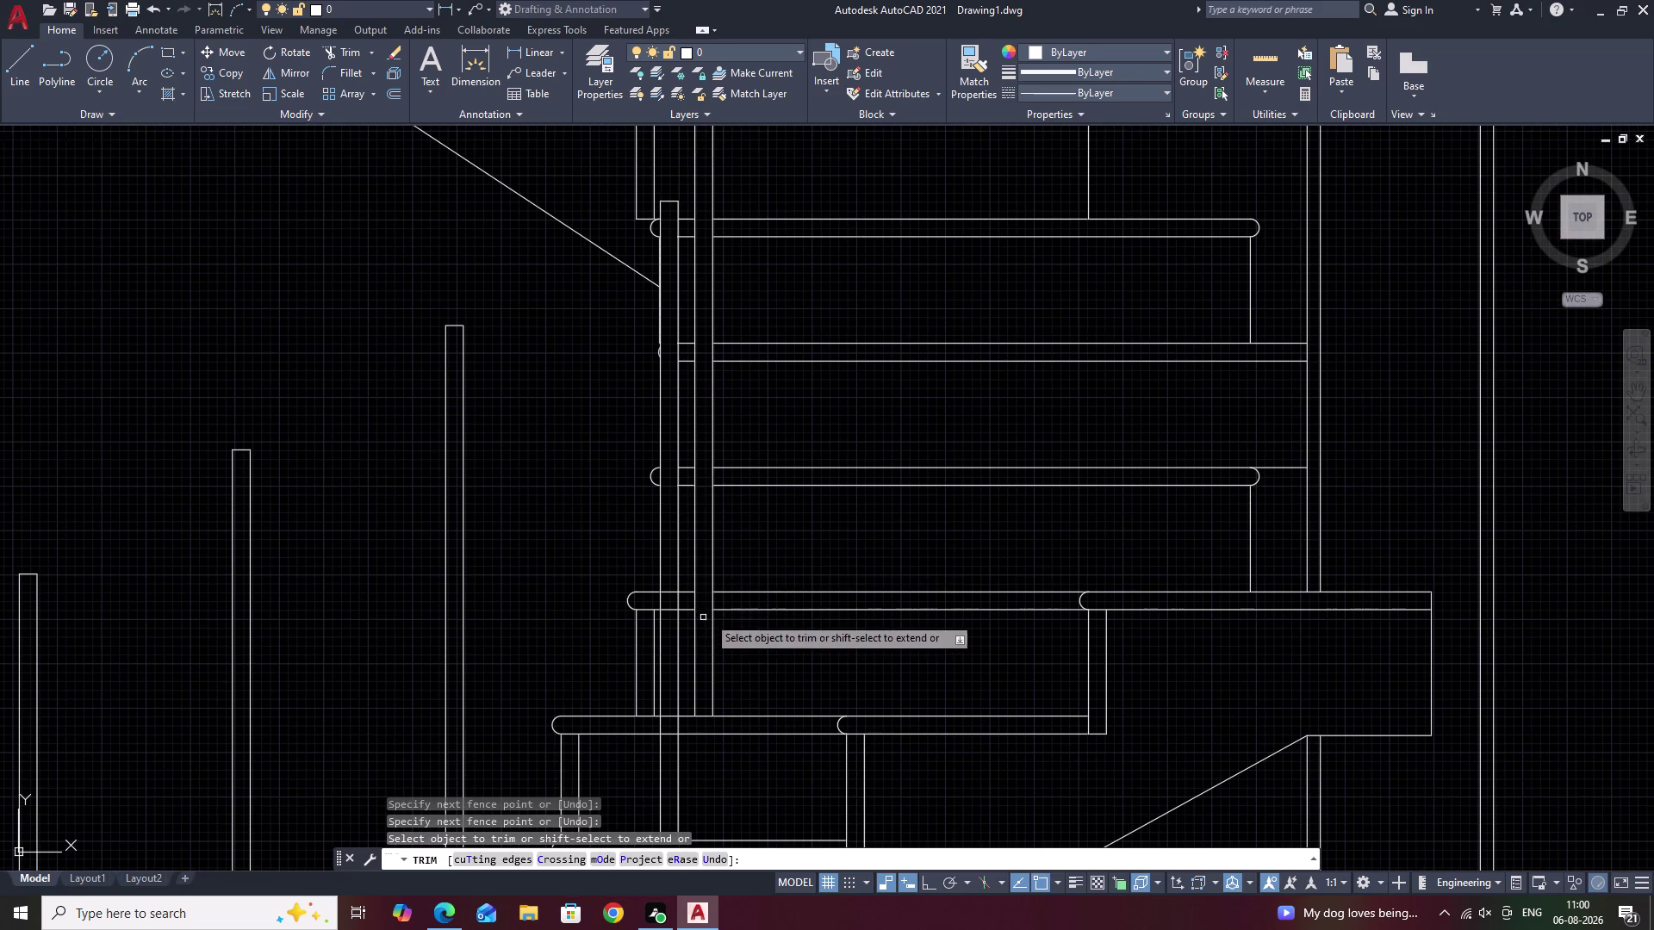
key(Escape)
middle_drag(813, 520, 860, 455)
scroll(down, 3)
middle_drag(857, 453, 757, 581)
middle_drag(477, 515, 992, 426)
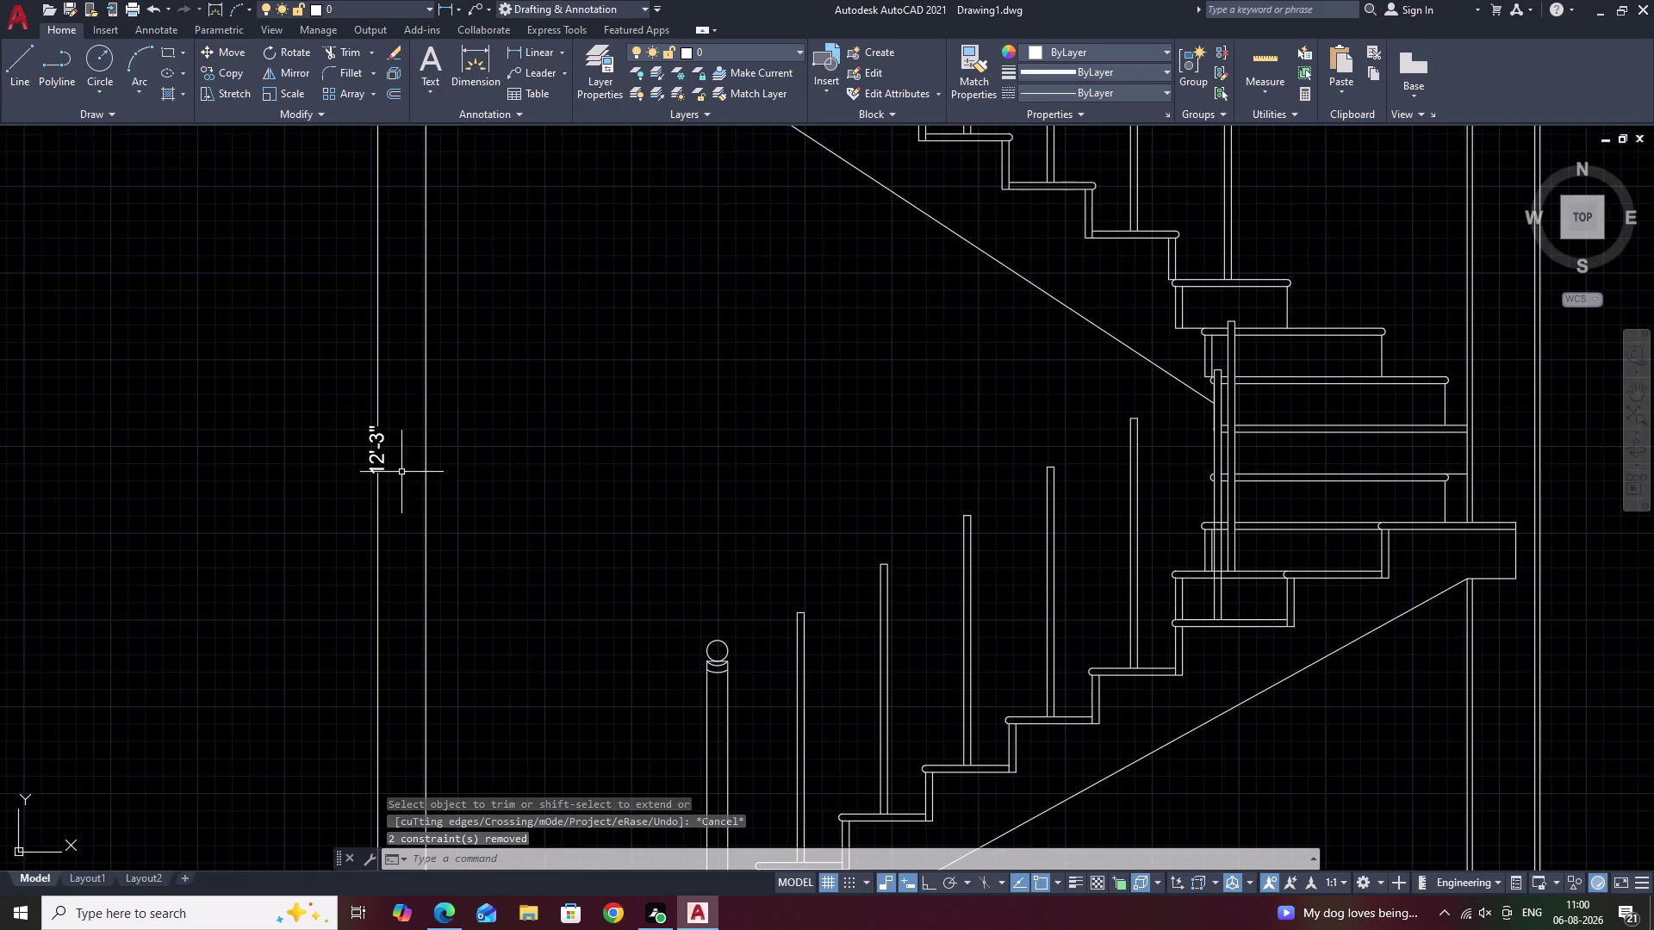
Find the spare baluster again and select it.
middle_drag(315, 482, 910, 457)
scroll(down, 3)
middle_drag(330, 456, 625, 449)
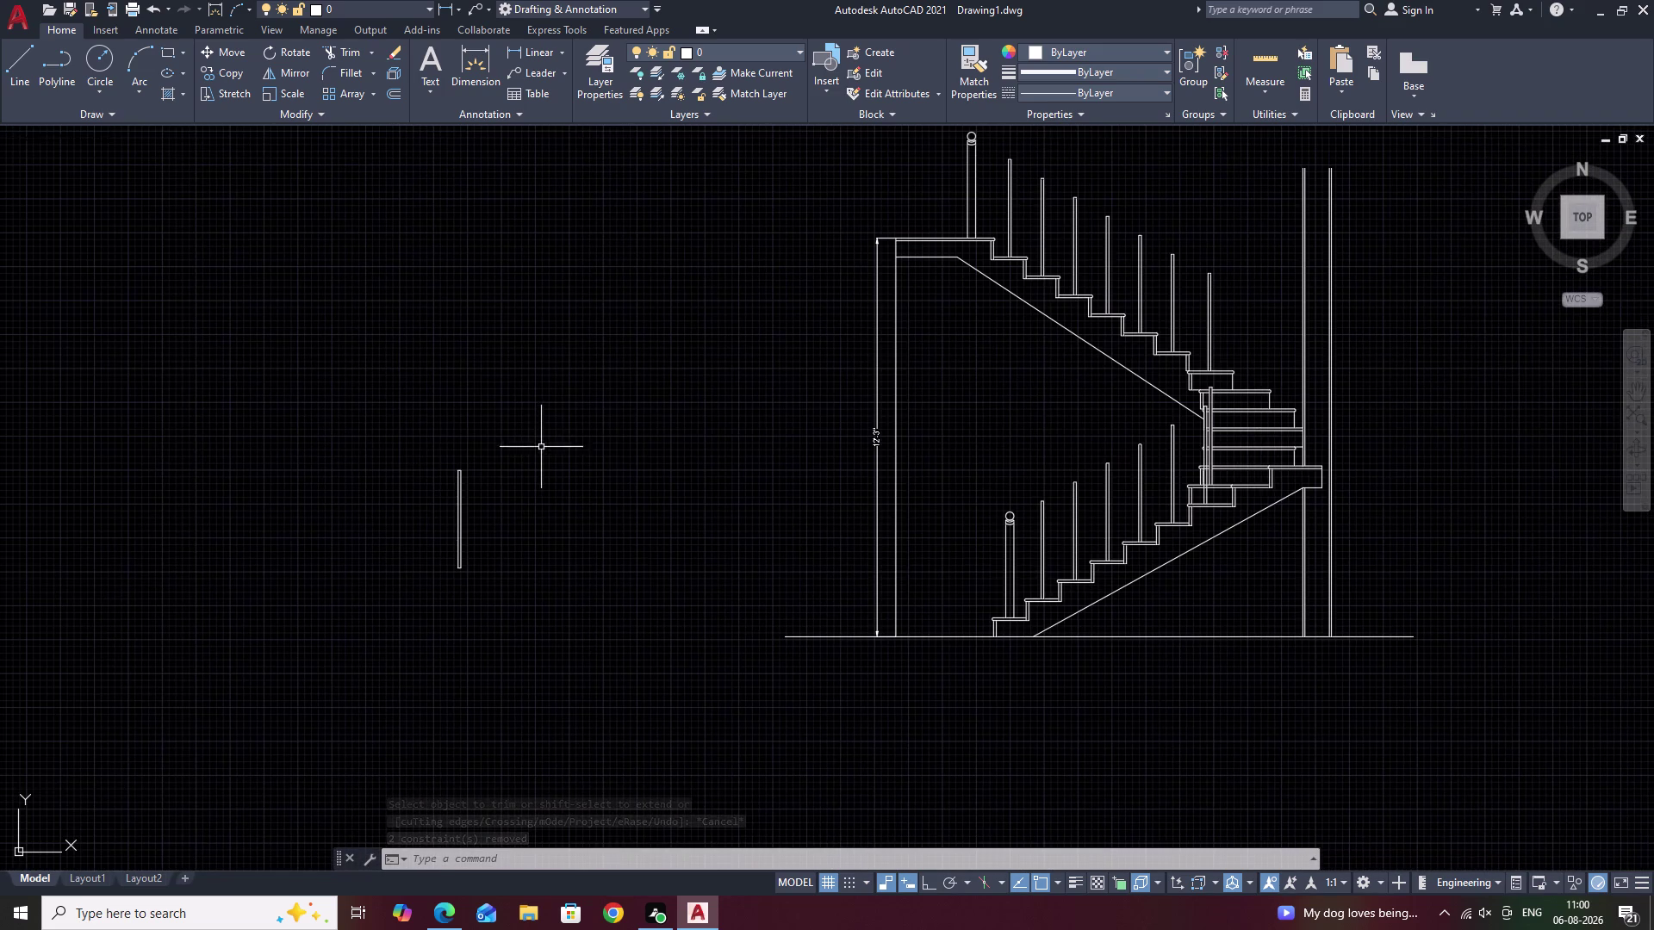
drag(528, 435, 595, 663)
scroll(up, 3)
key(Escape)
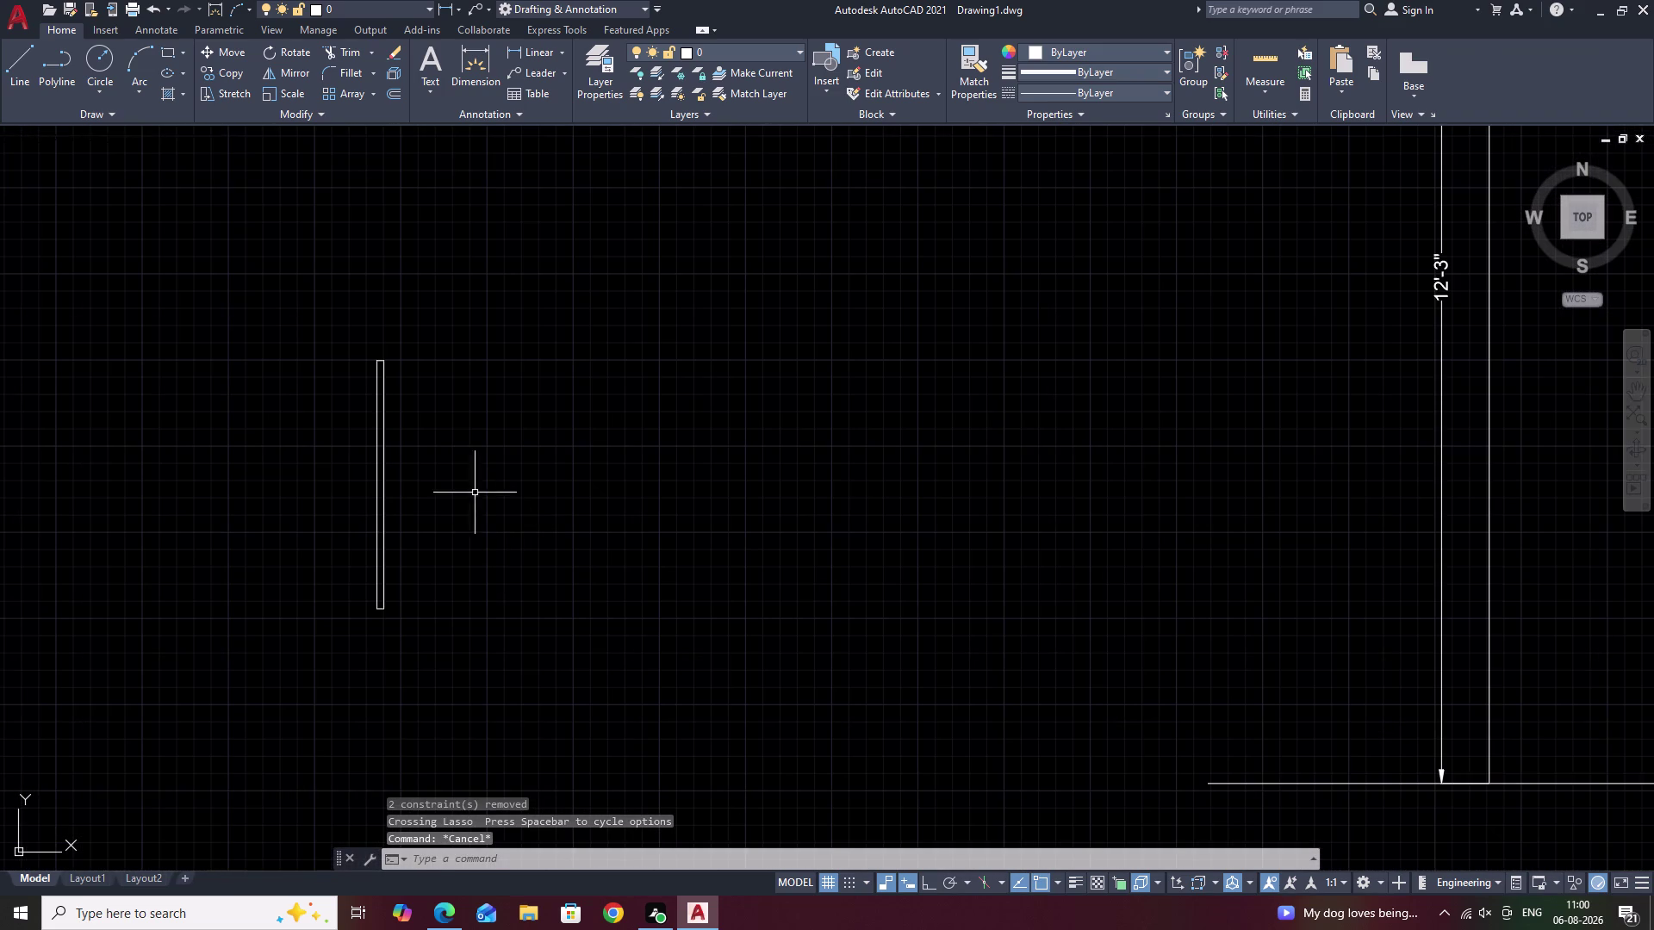
drag(456, 354, 352, 497)
Start a COPY of the baluster using its bottom as the base point.
text(C)
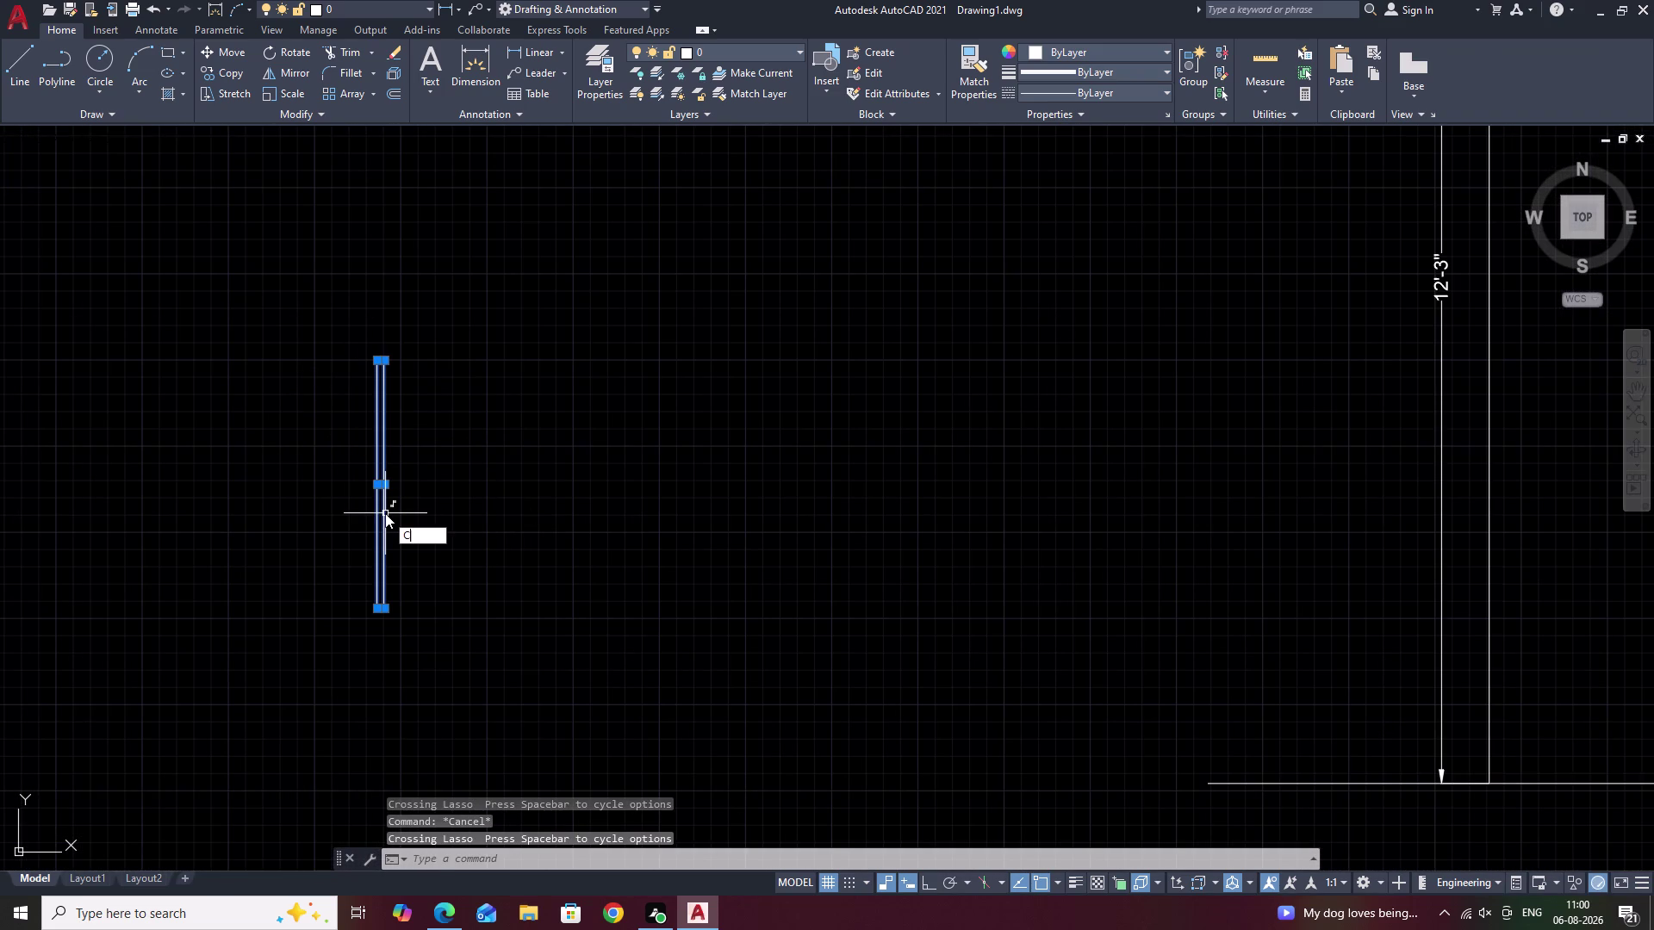
text(O)
key(space)
scroll(up, 3)
click(326, 613)
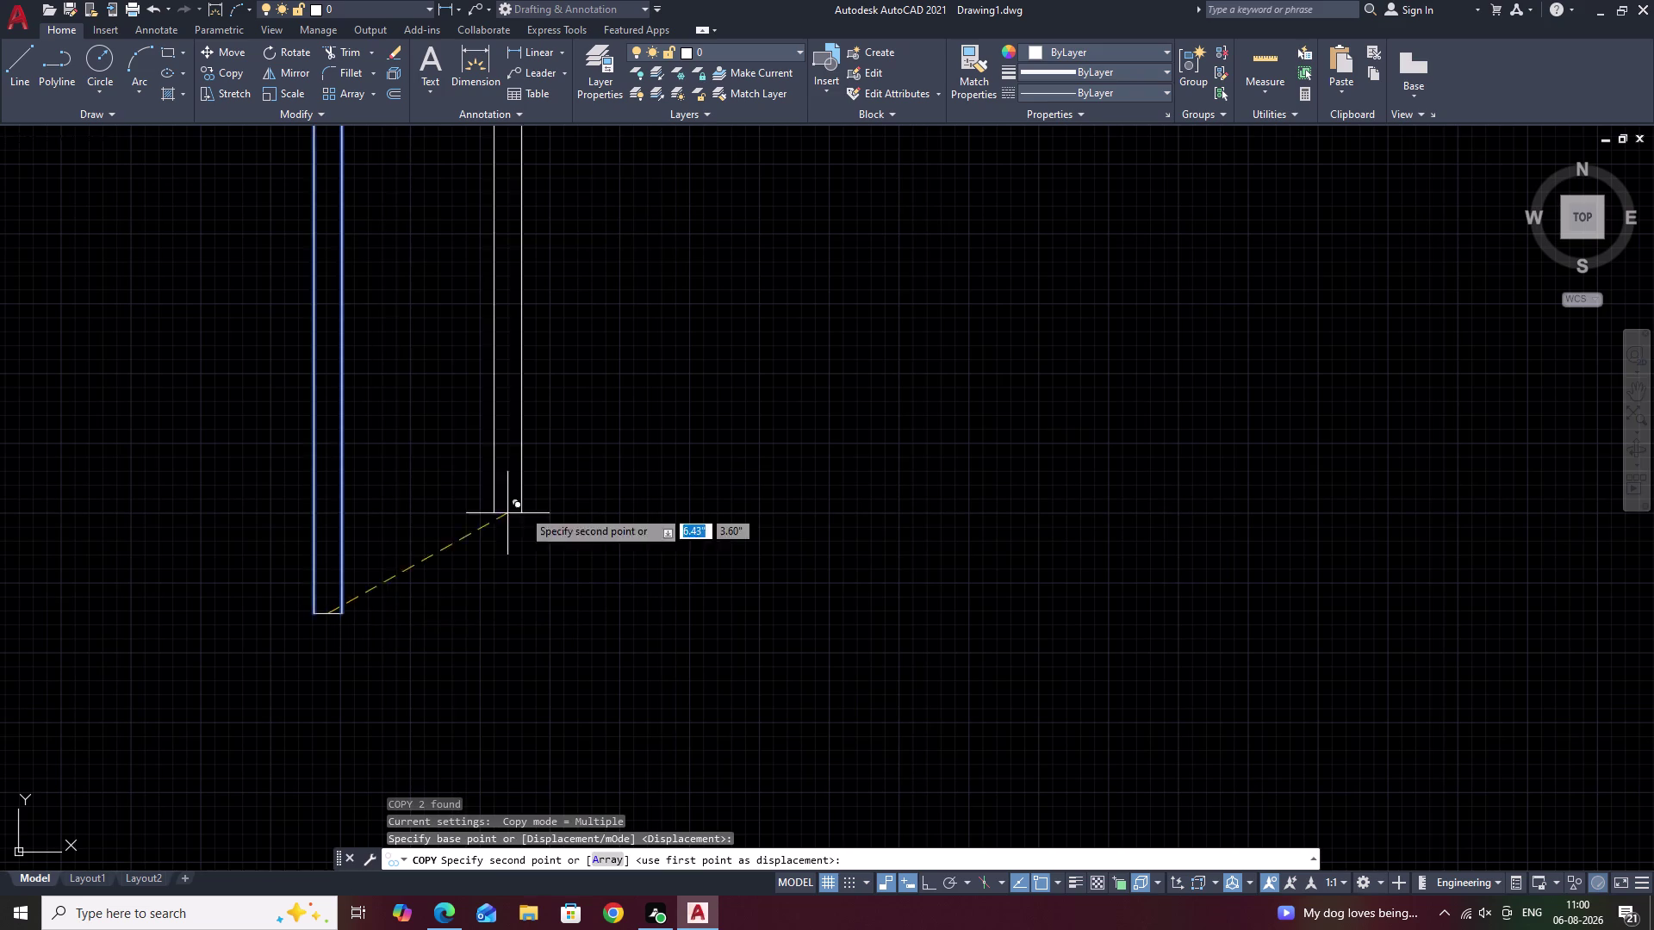
scroll(down, 3)
middle_drag(921, 450, 338, 589)
scroll(down, 3)
middle_drag(1042, 443, 787, 491)
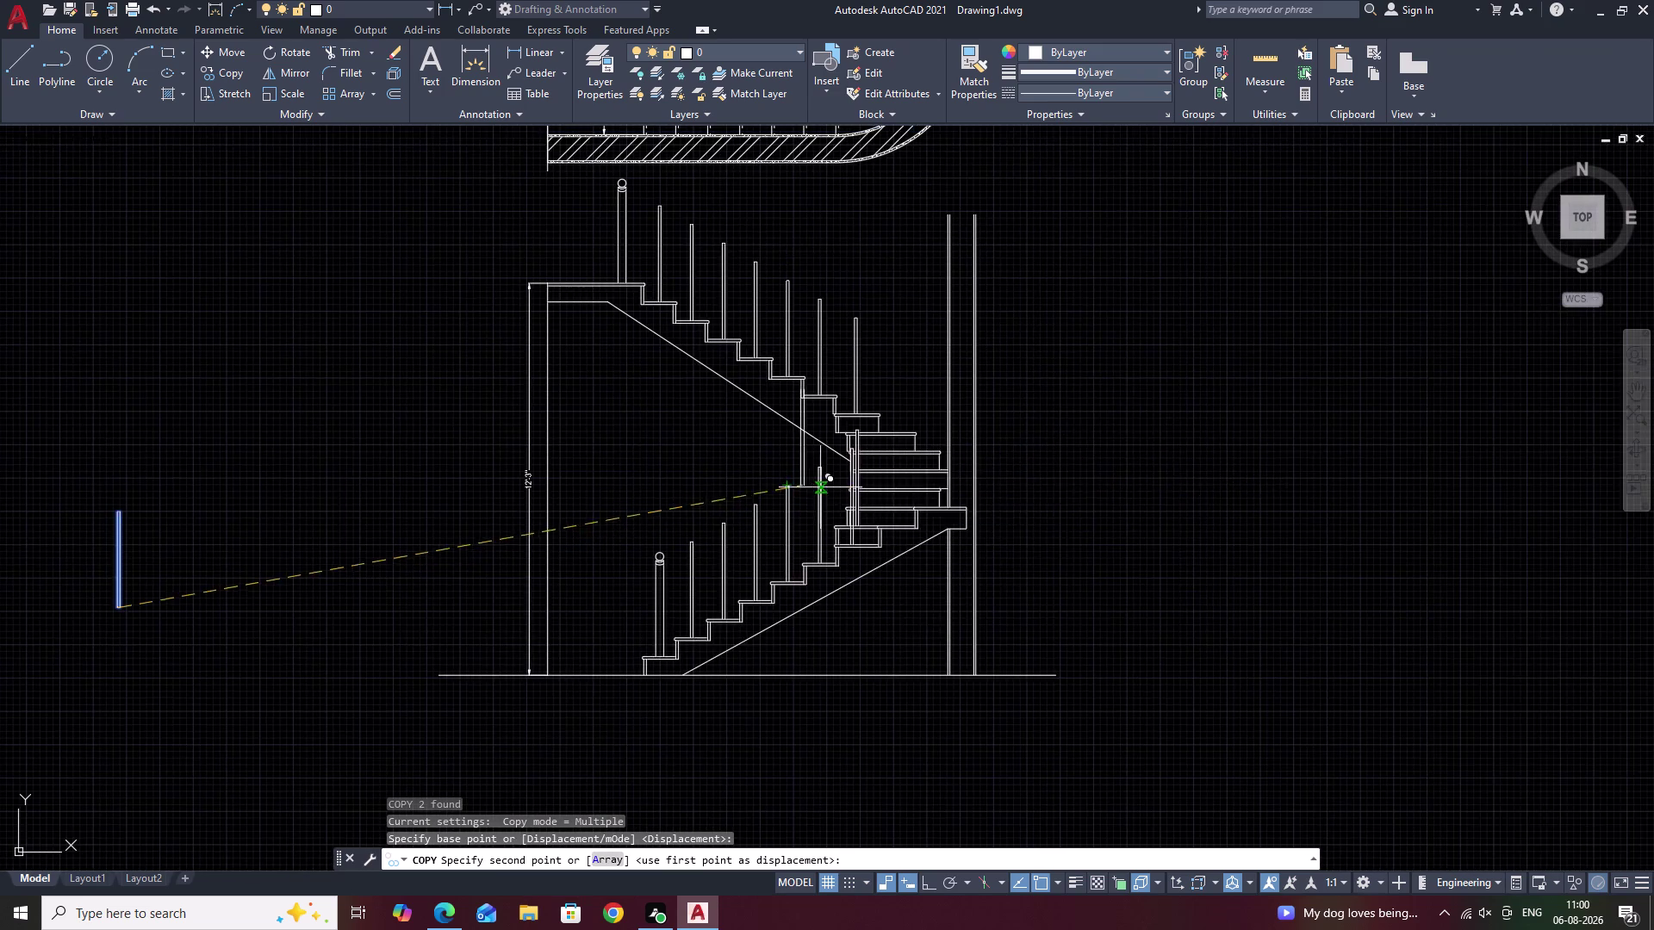
scroll(up, 3)
scroll(up, 3)
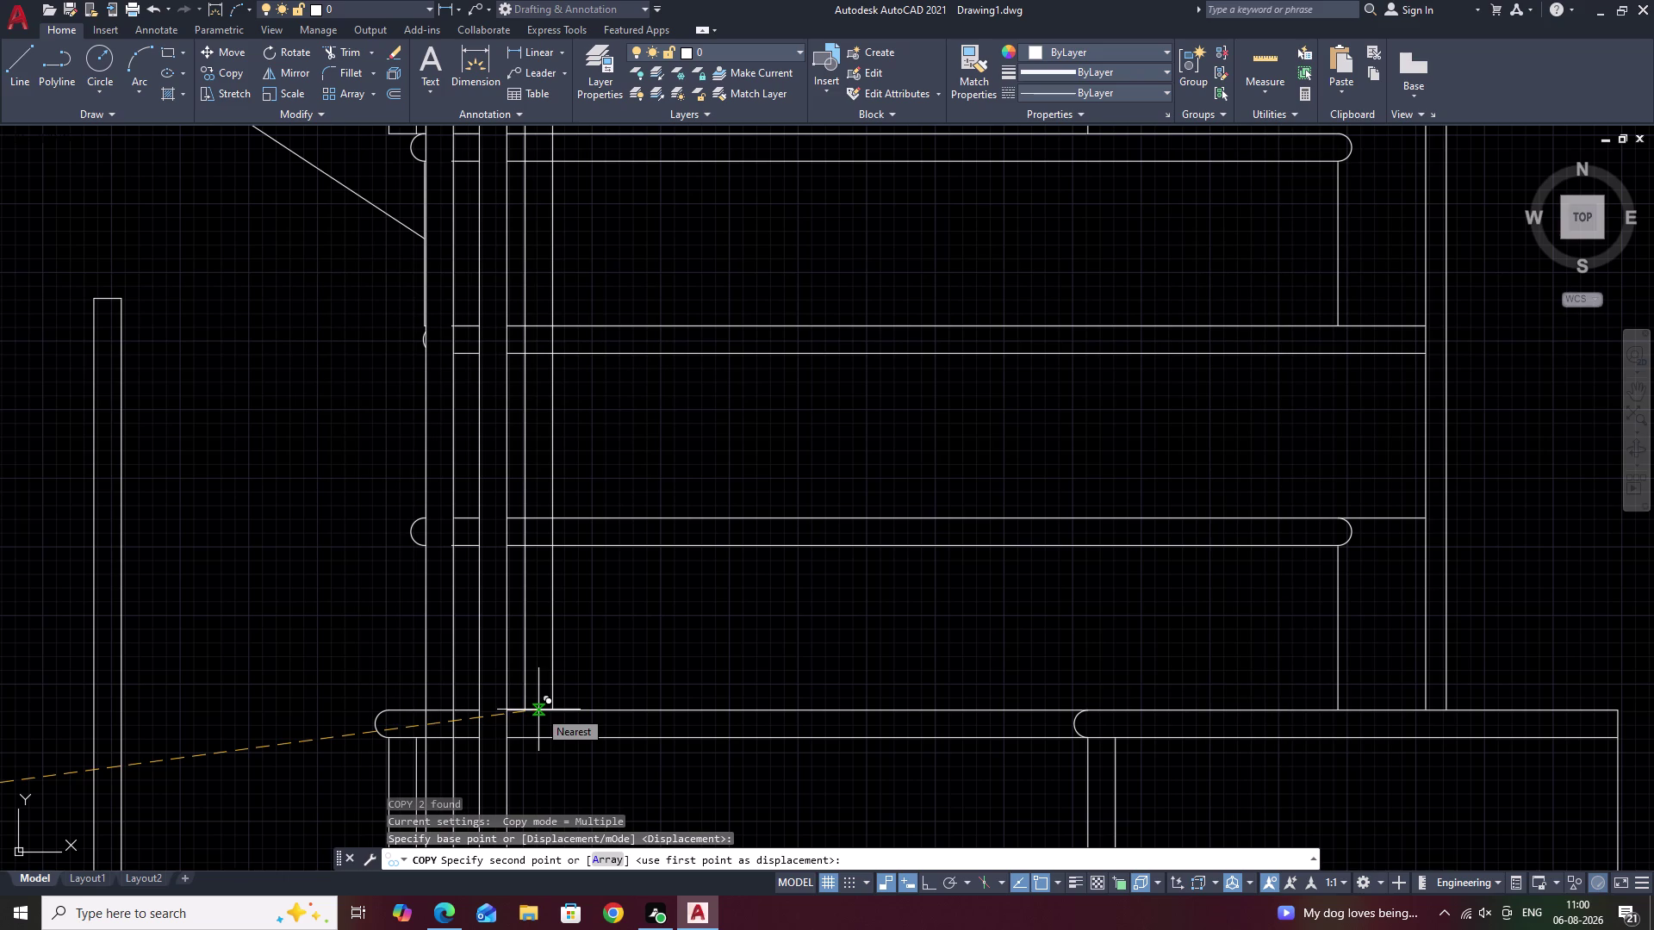
Place baluster copies on a lower tread and a higher tread.
click(538, 710)
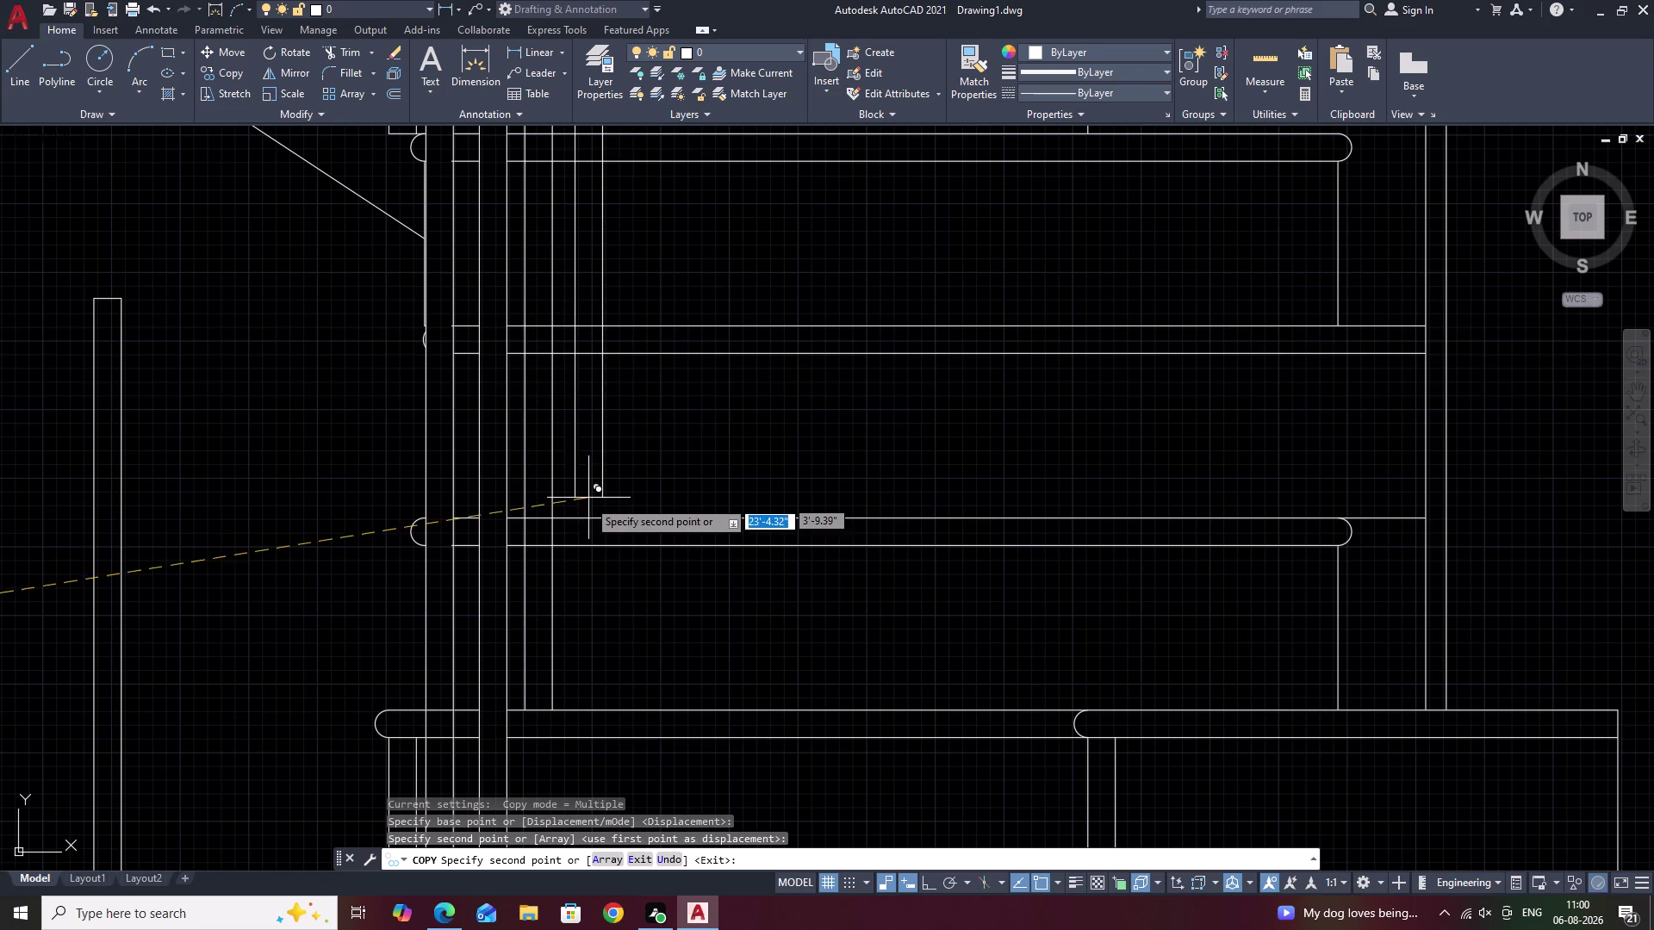
click(586, 518)
scroll(down, 3)
middle_drag(747, 362, 749, 445)
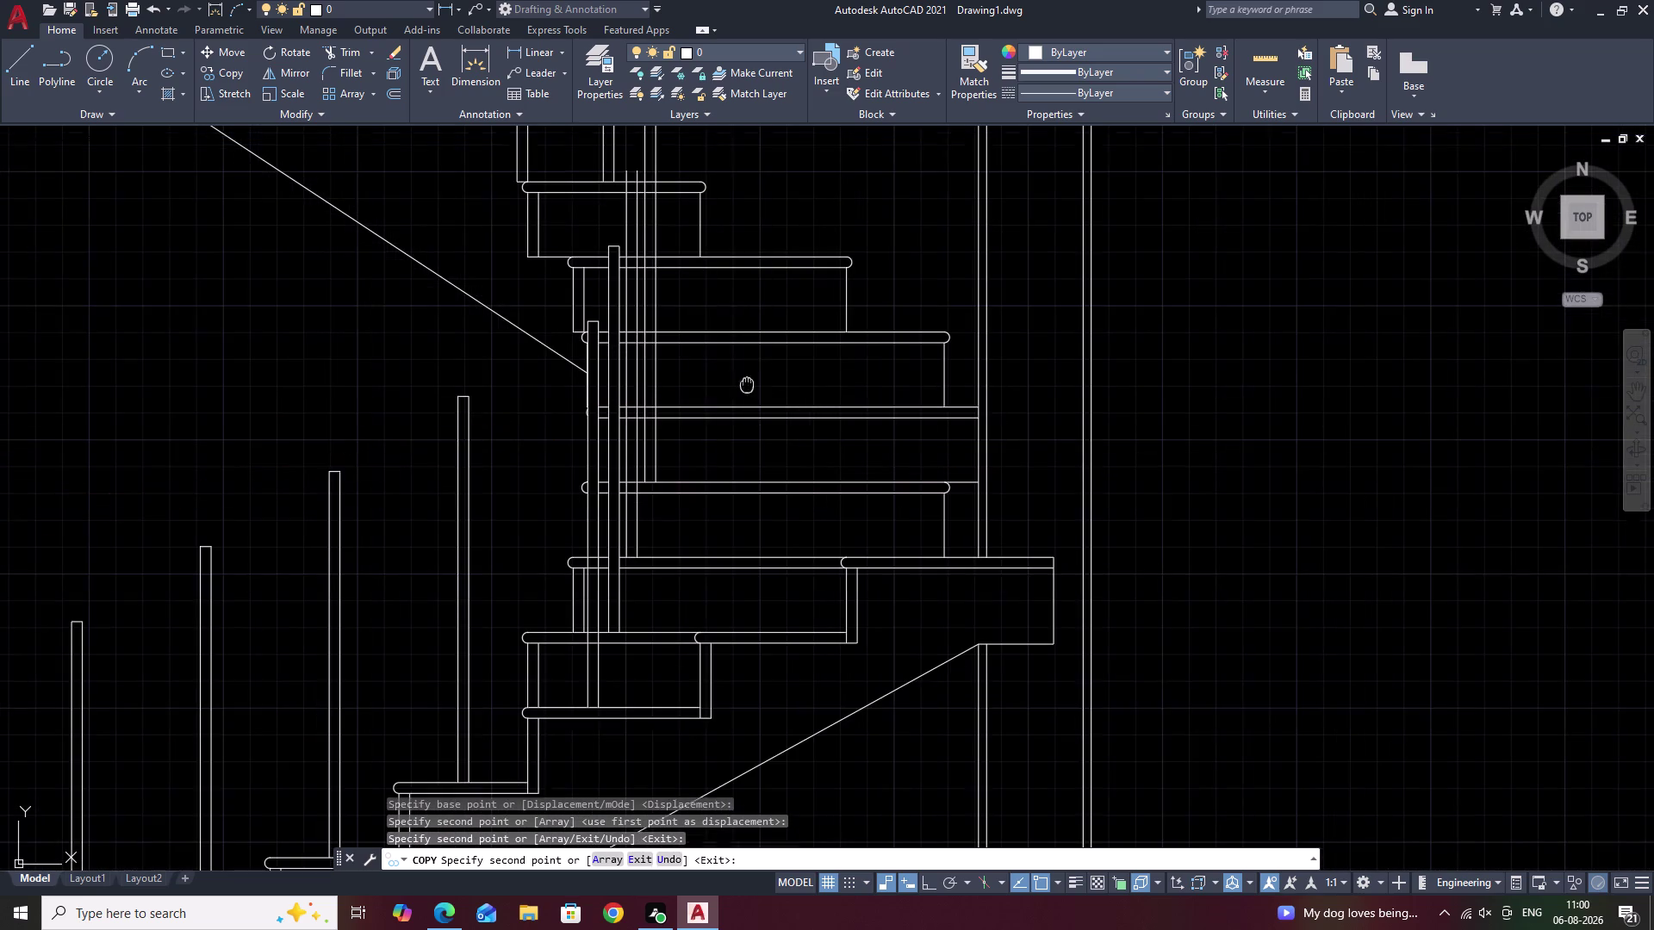
middle_drag(748, 444, 755, 547)
key(Escape)
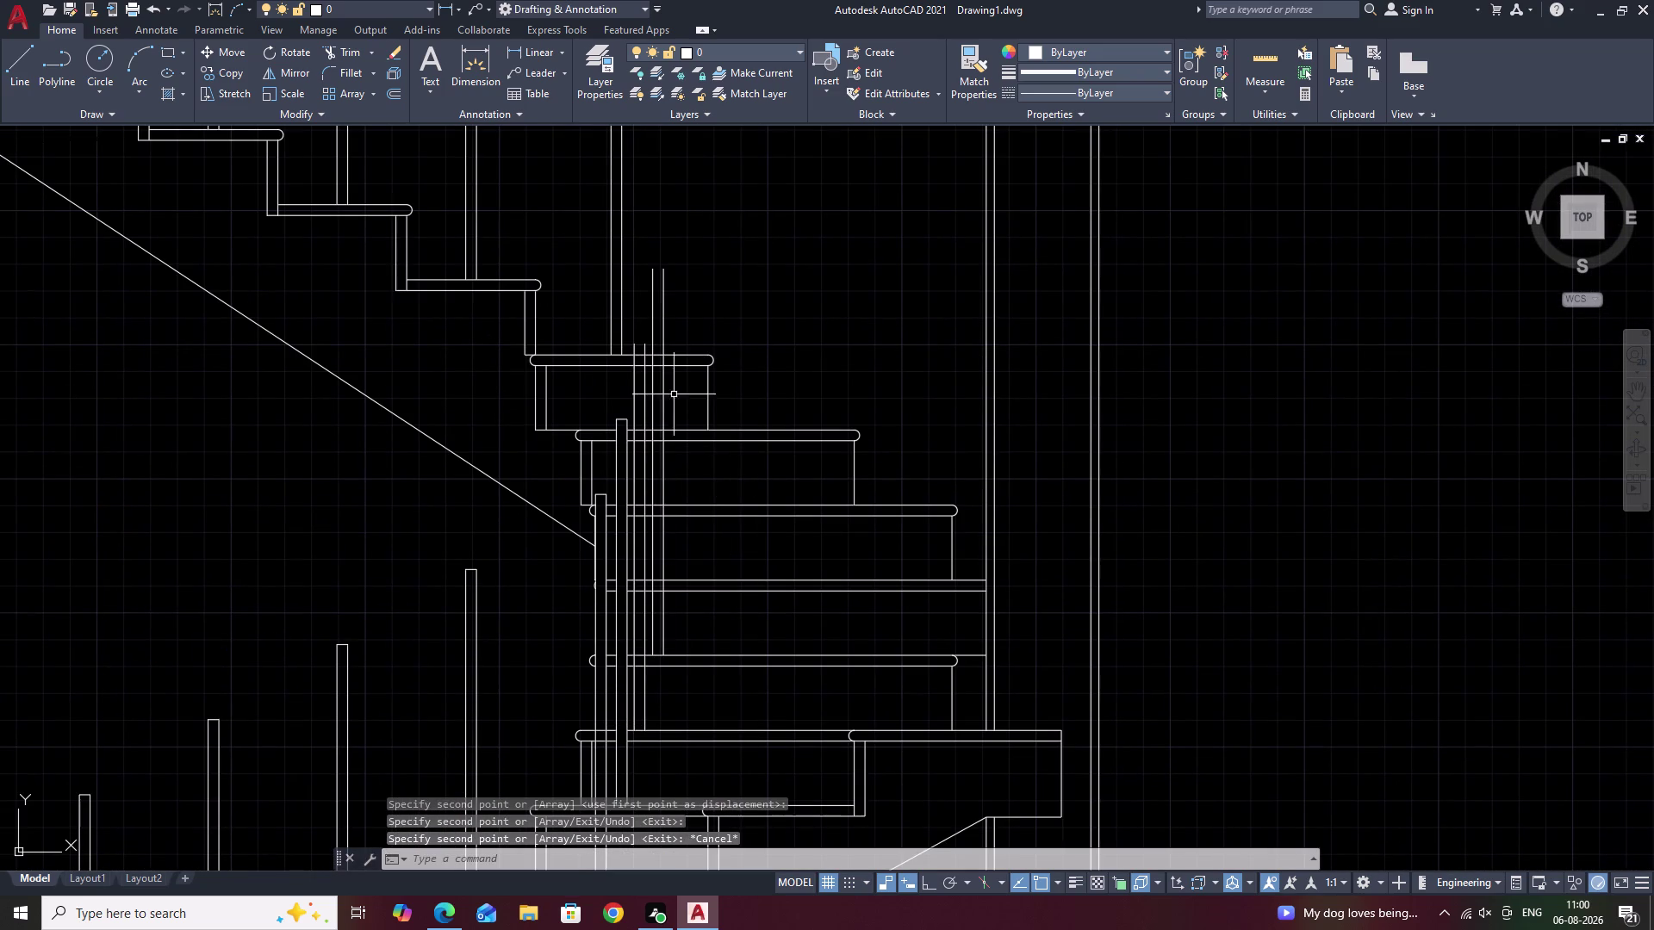
Draw a short horizontal cap line across the first new baluster's top.
scroll(up, 3)
text(L)
key(space)
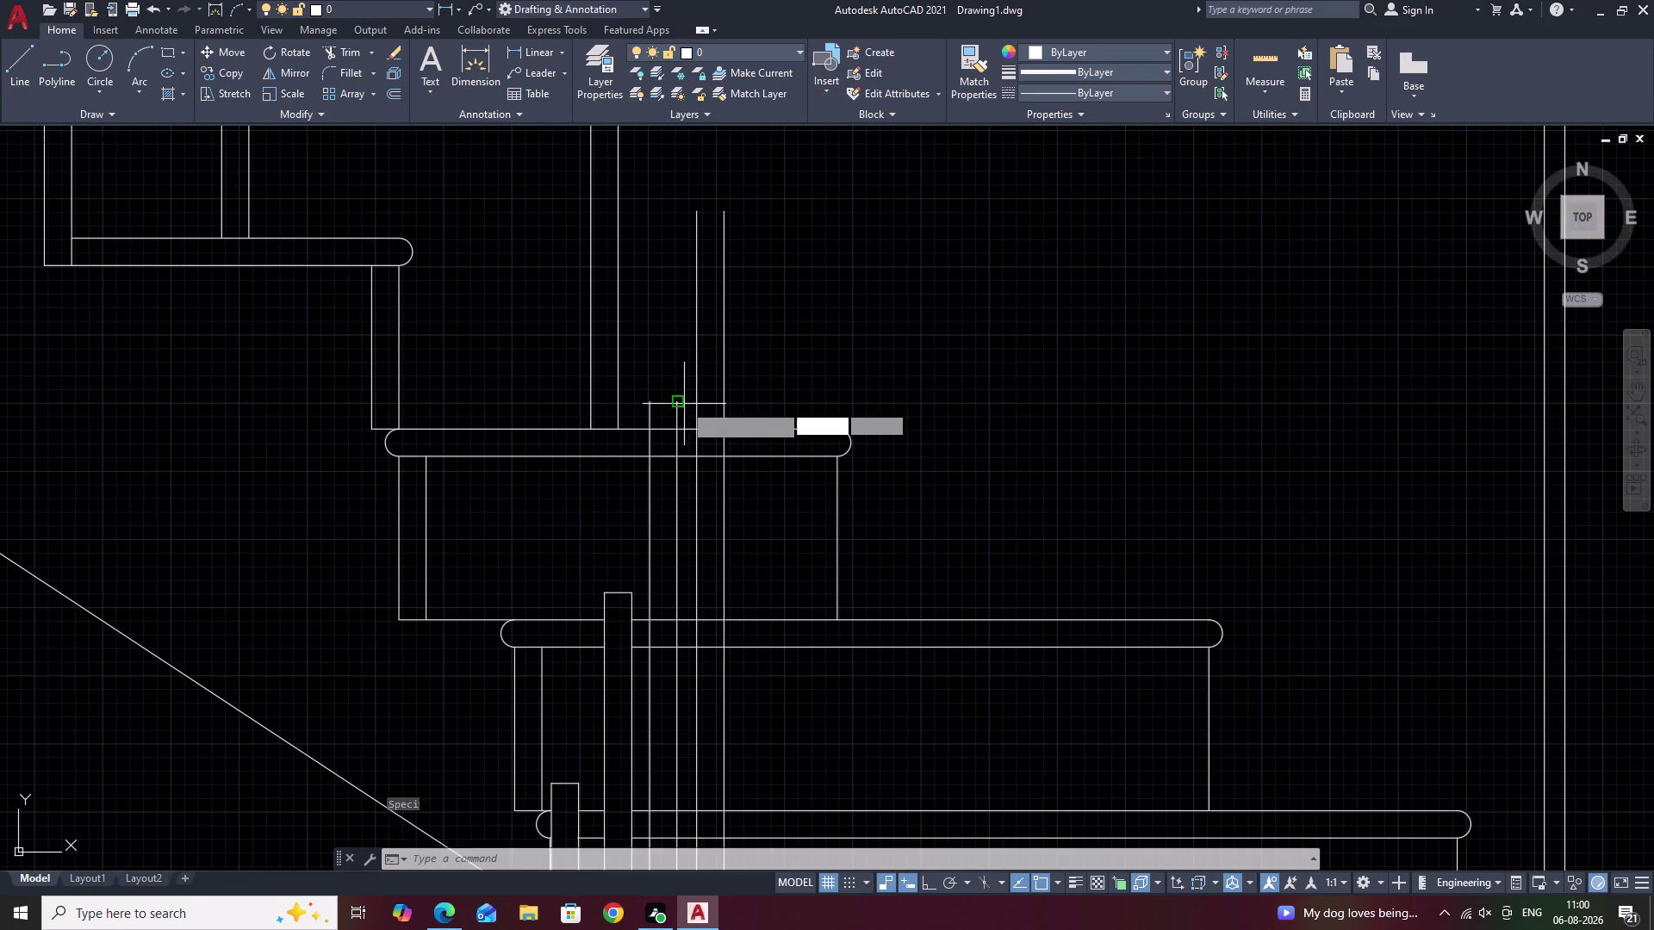
scroll(up, 3)
click(664, 409)
click(591, 406)
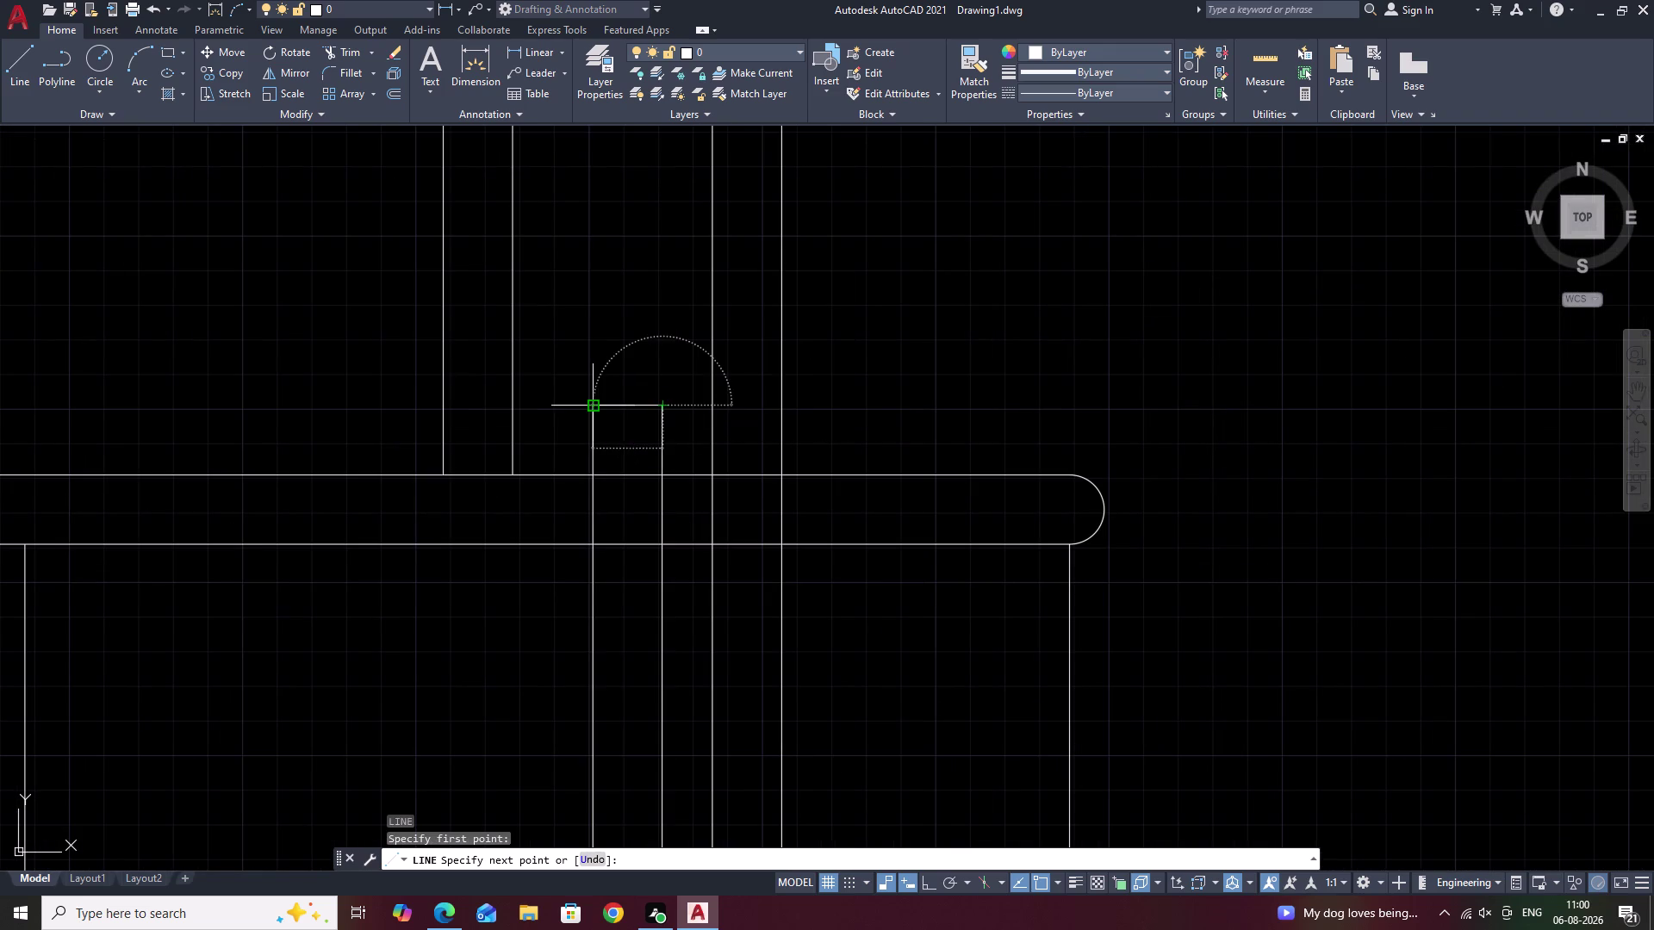
key(Escape)
middle_drag(833, 296, 857, 651)
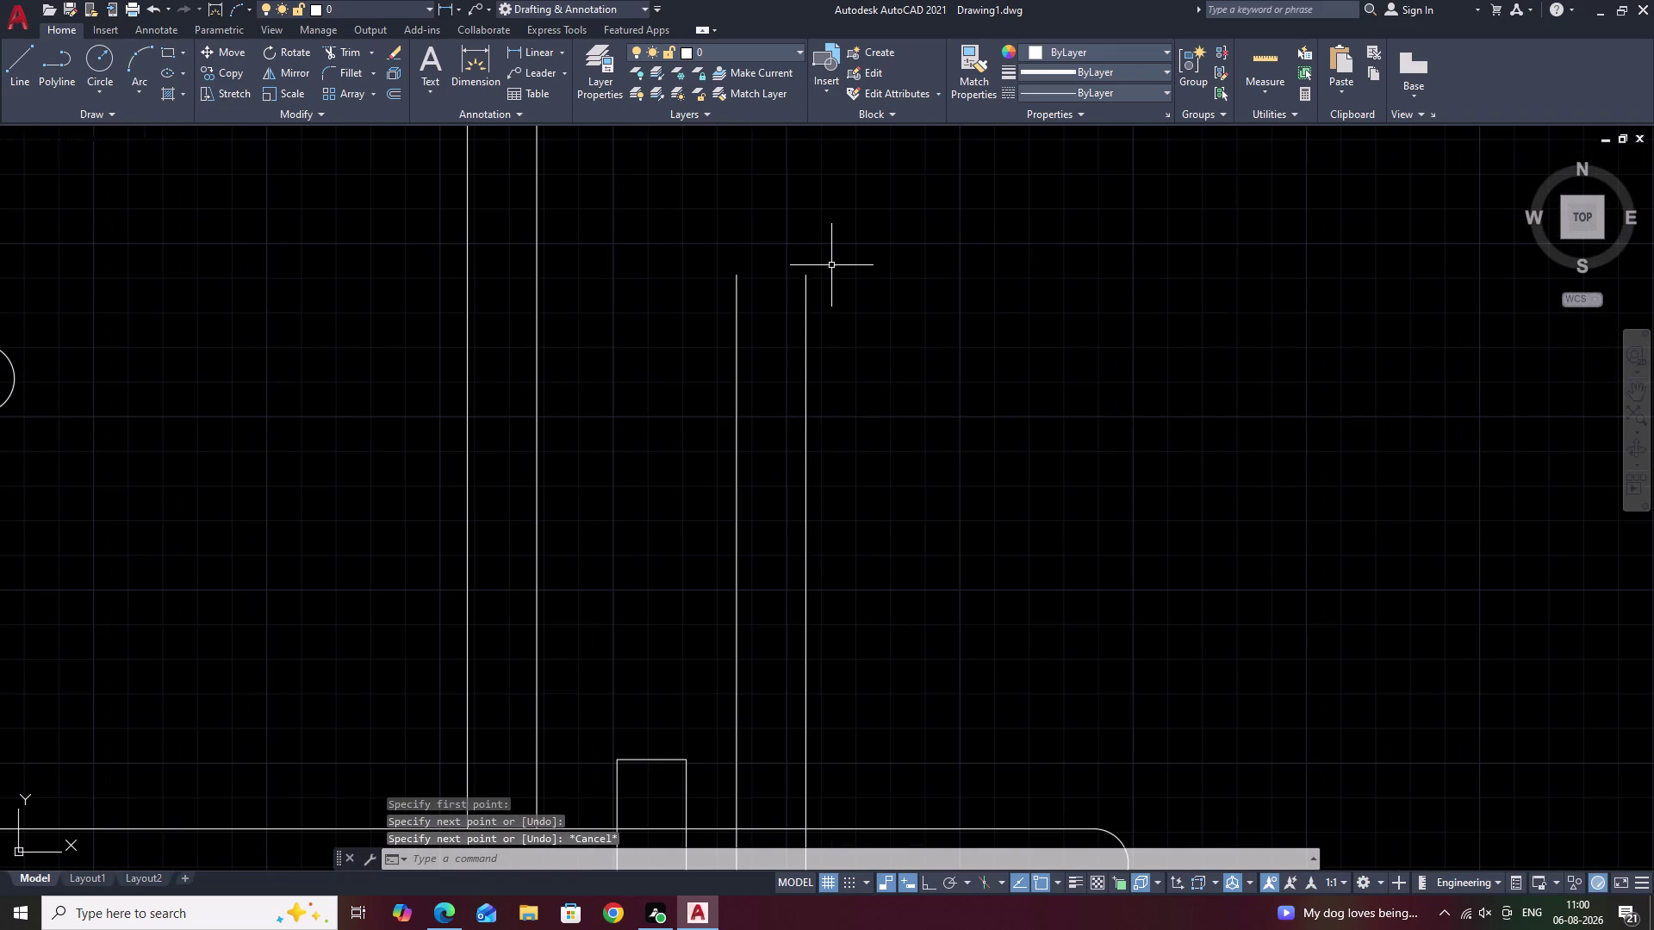
Draw a second cap line across the next baluster's top.
text(L)
key(space)
click(809, 276)
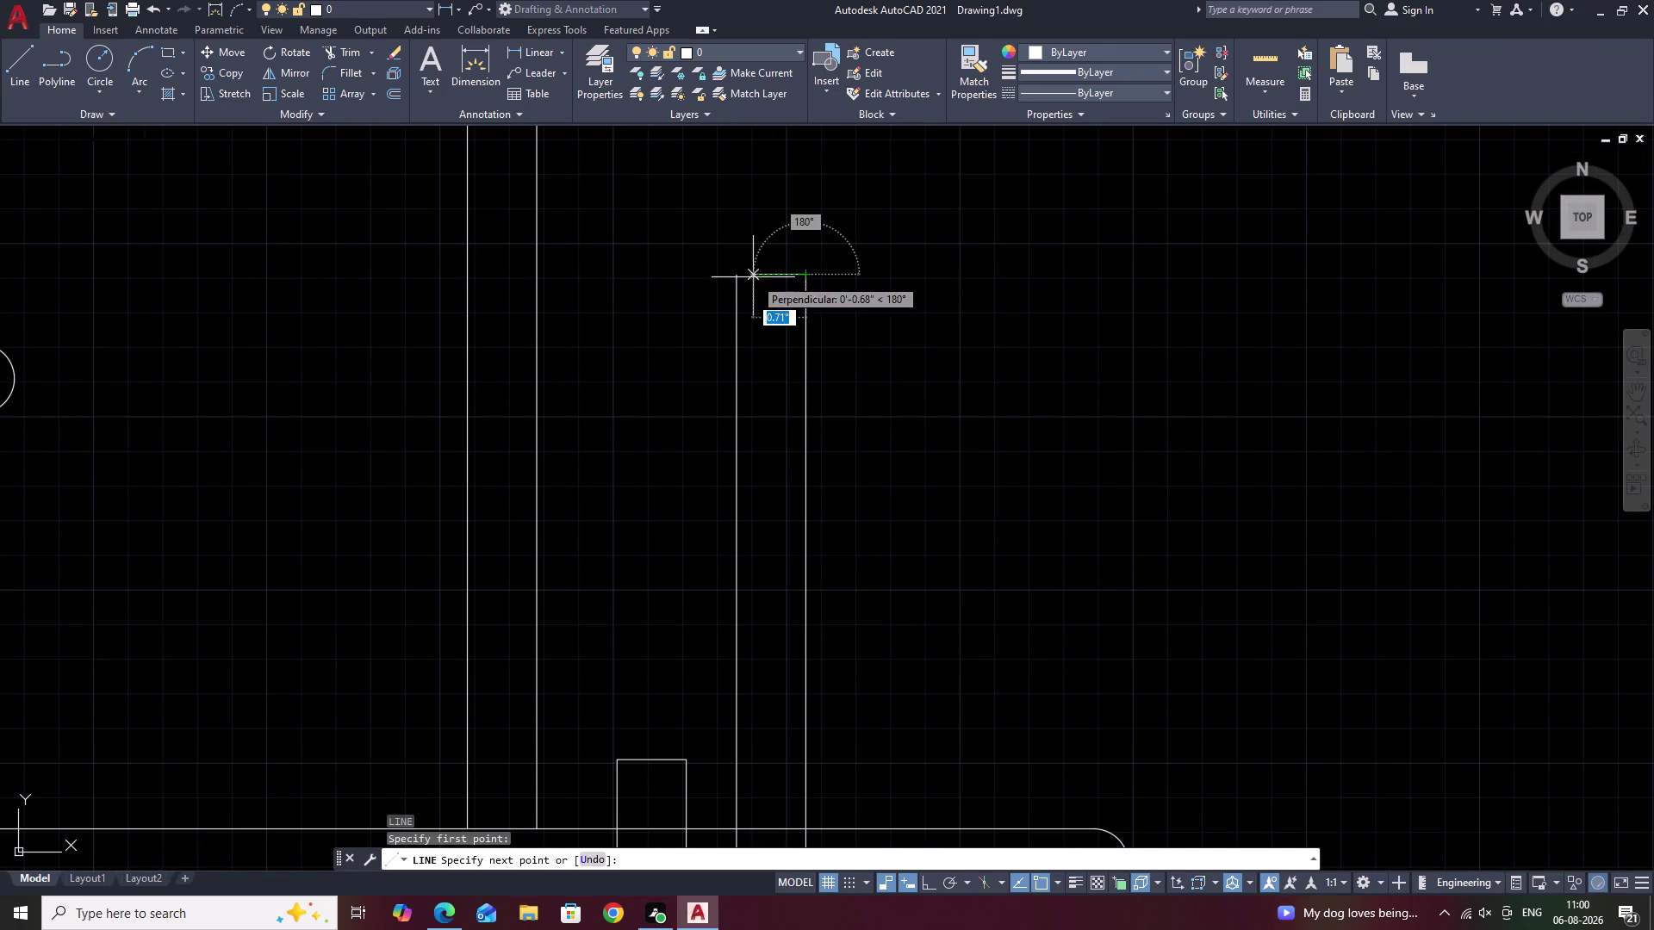
click(739, 278)
key(Escape)
middle_drag(897, 372, 979, 127)
scroll(down, 3)
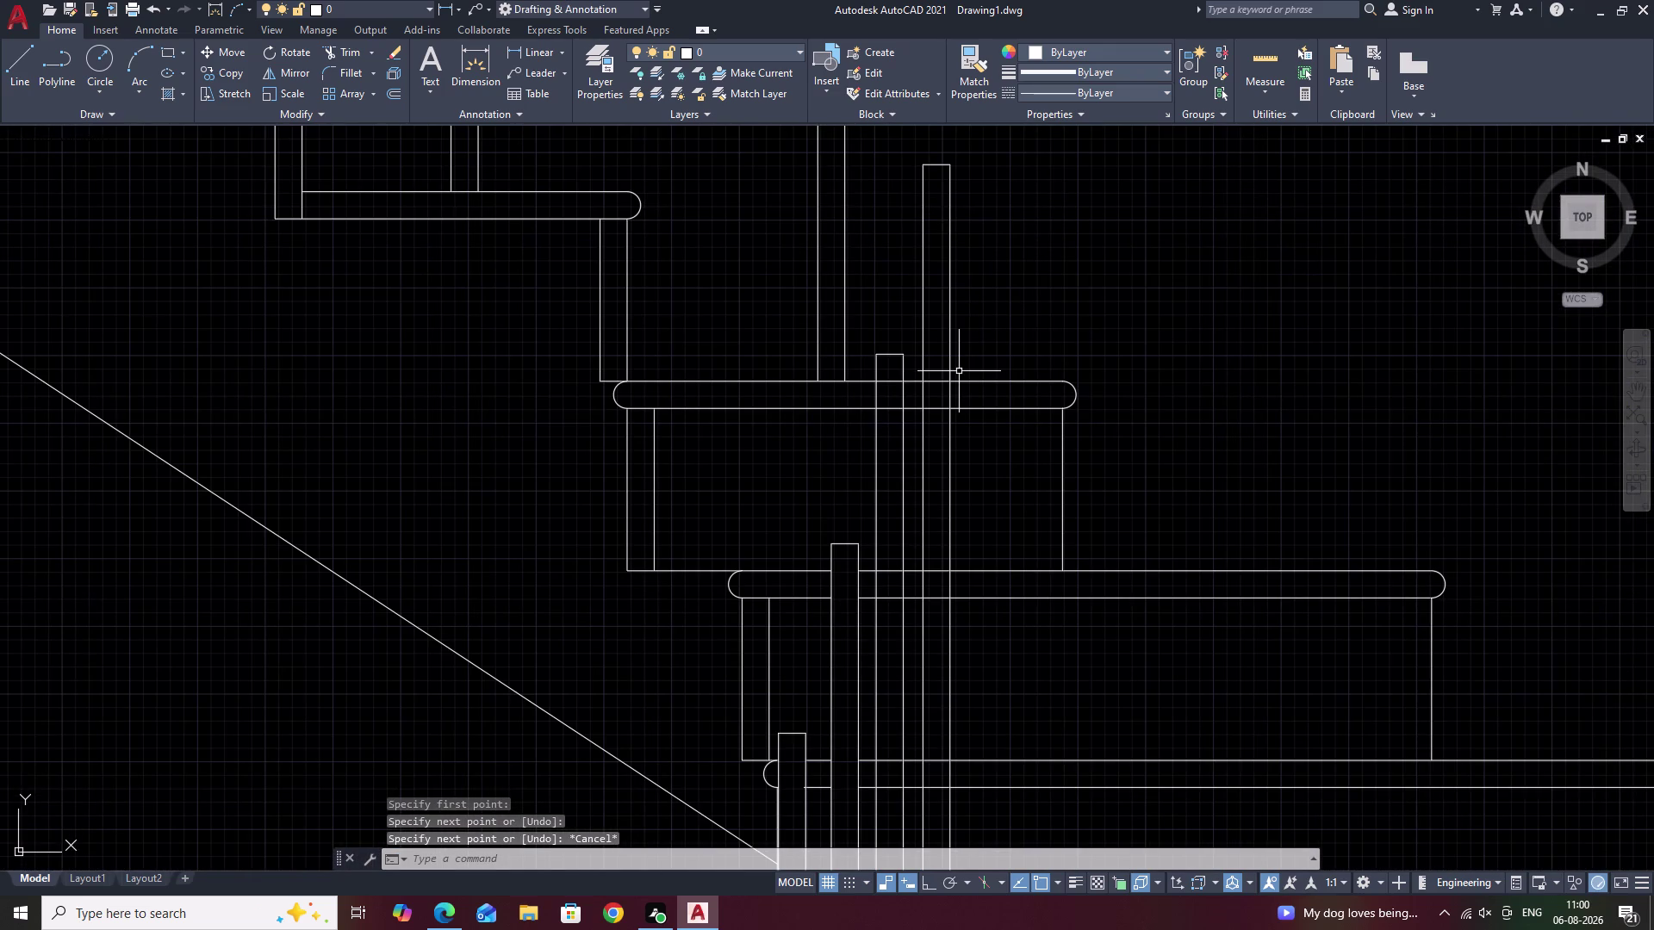
Trim the excess baluster lines above the cap and between the handrails along the landing.
text(TR)
key(space)
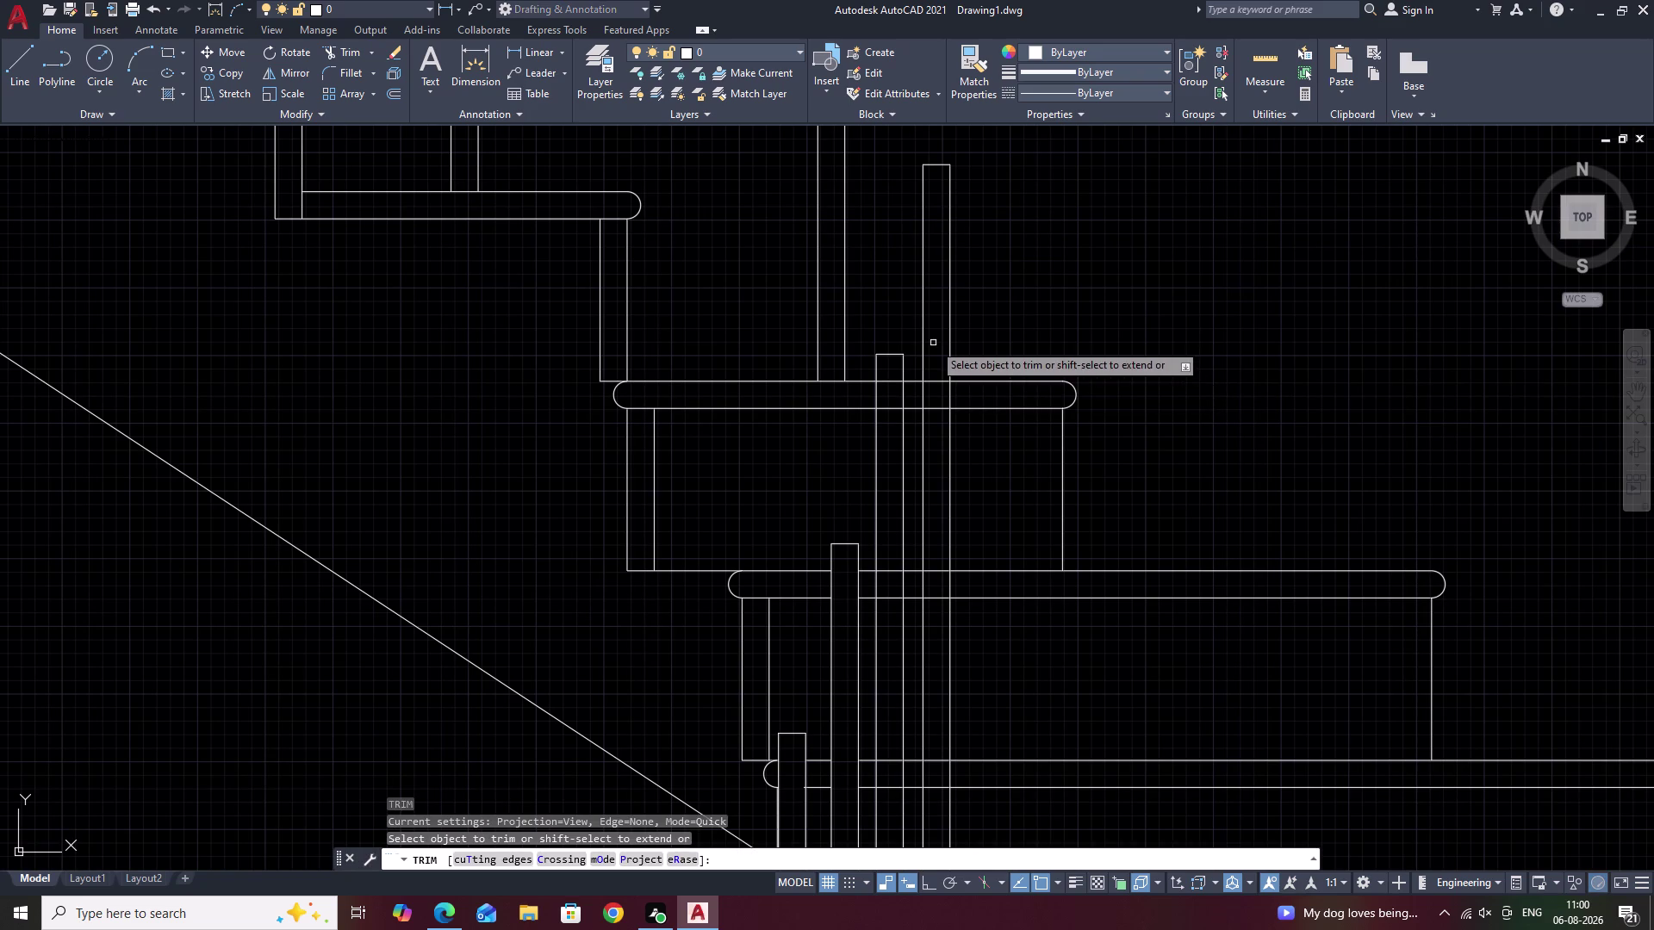
drag(936, 350, 914, 480)
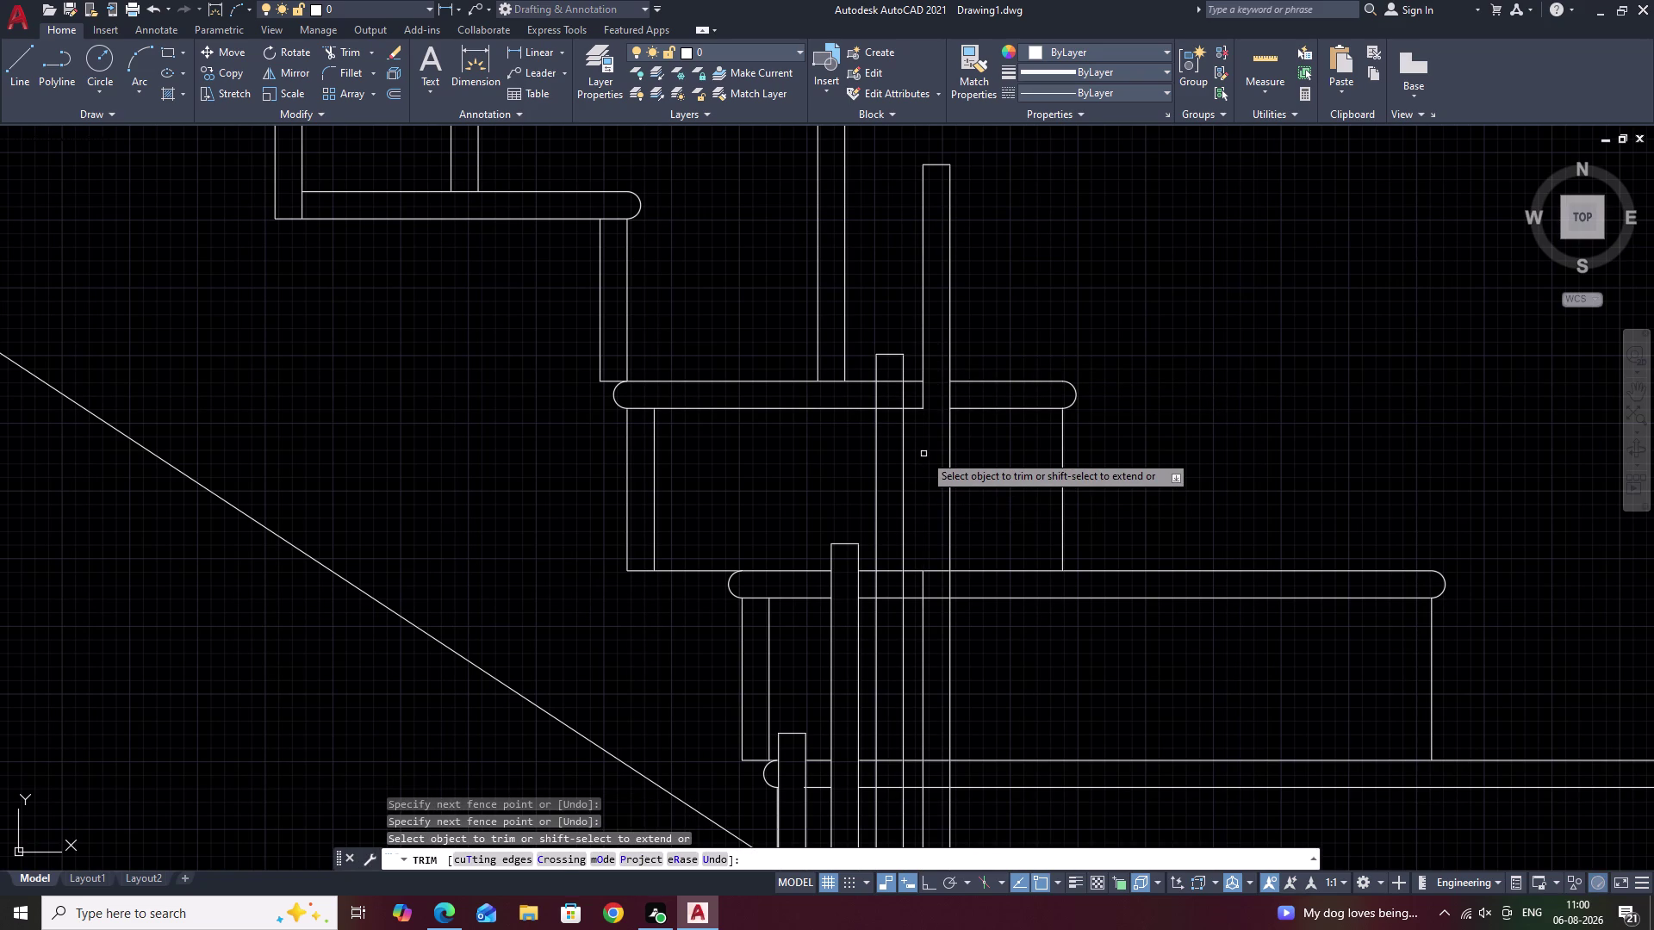
key(ctrl+z)
drag(939, 362, 937, 420)
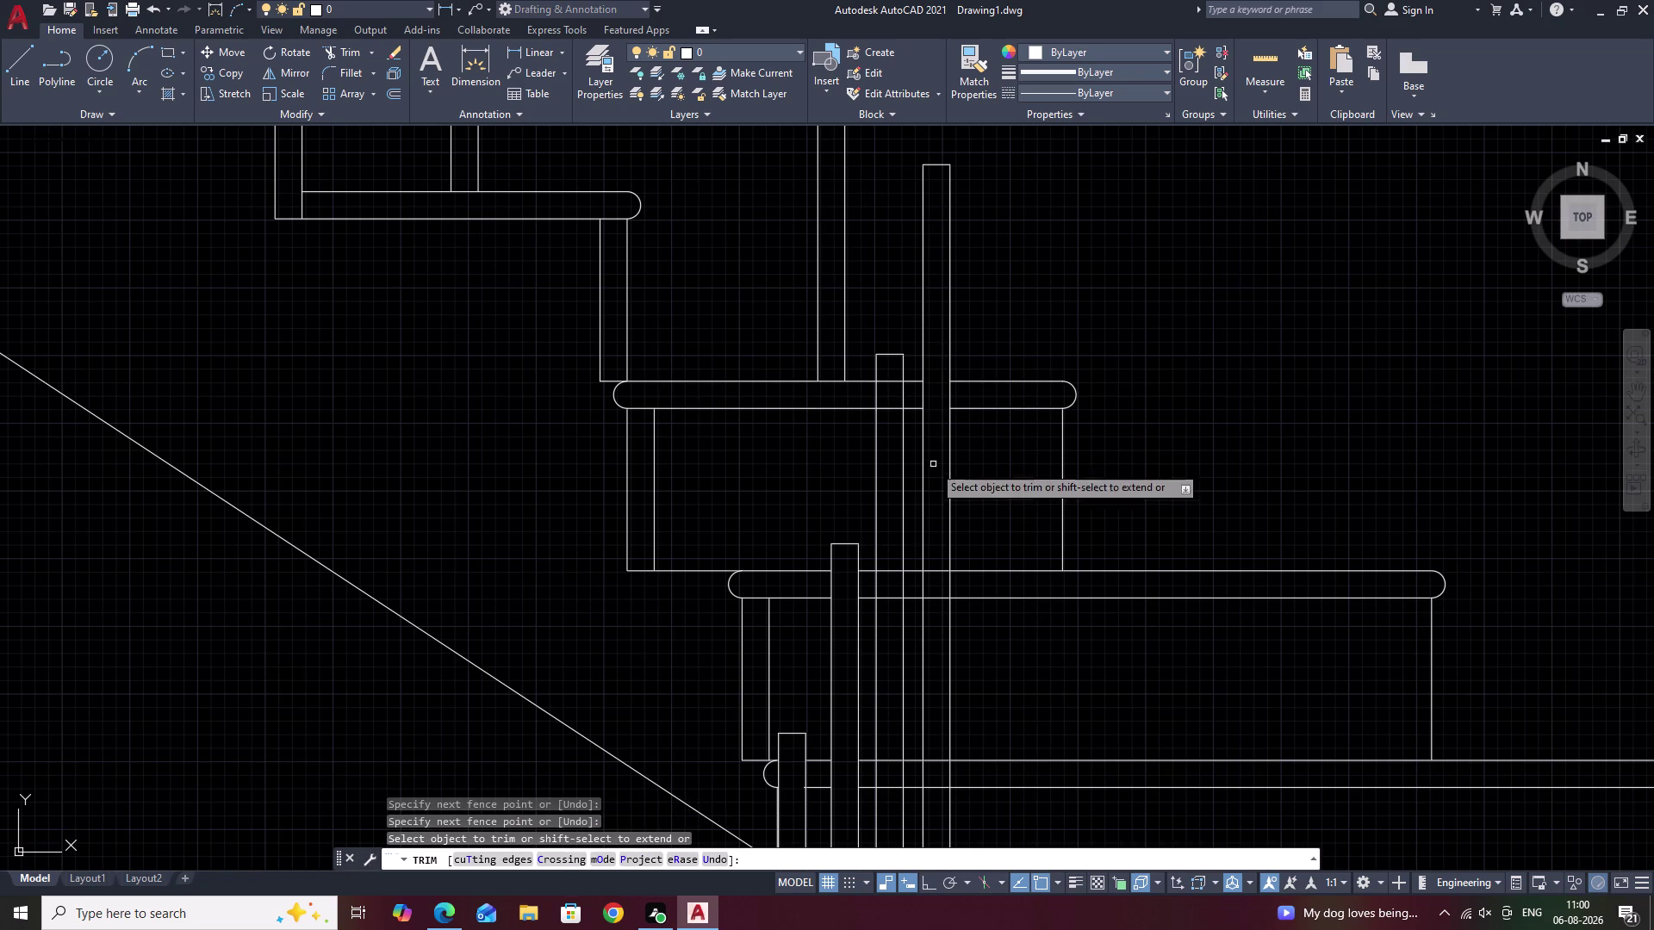
middle_drag(933, 469, 960, 322)
drag(964, 417, 968, 488)
middle_drag(953, 536, 981, 443)
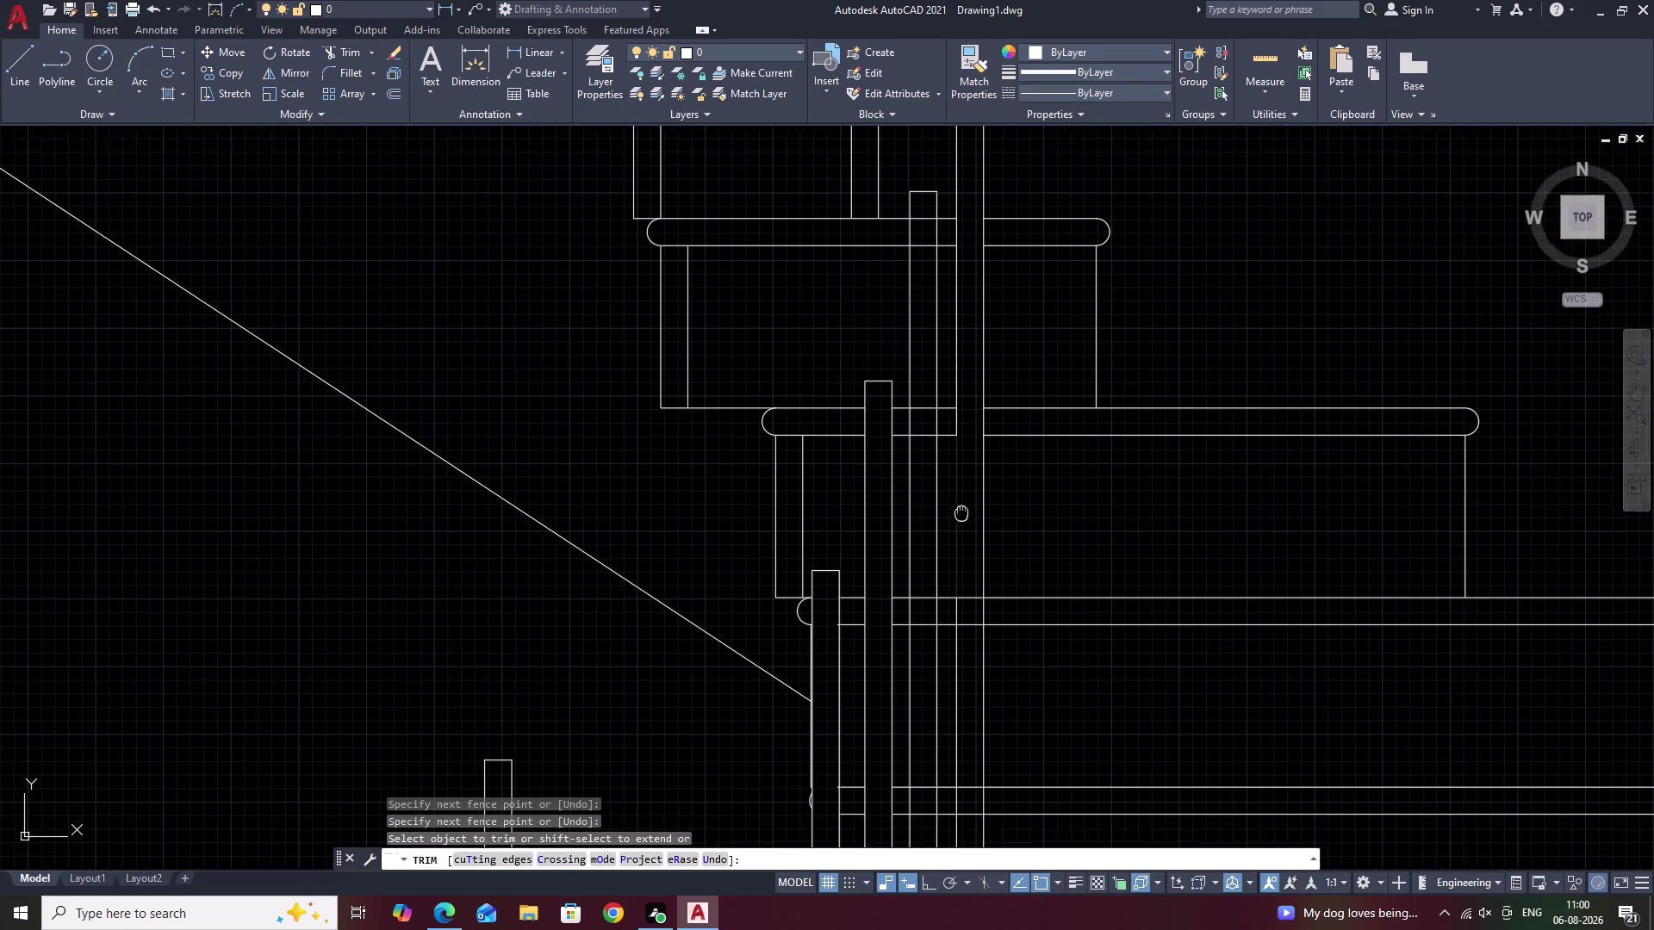
middle_drag(980, 444, 989, 411)
drag(1001, 480, 999, 521)
middle_drag(999, 562, 1019, 413)
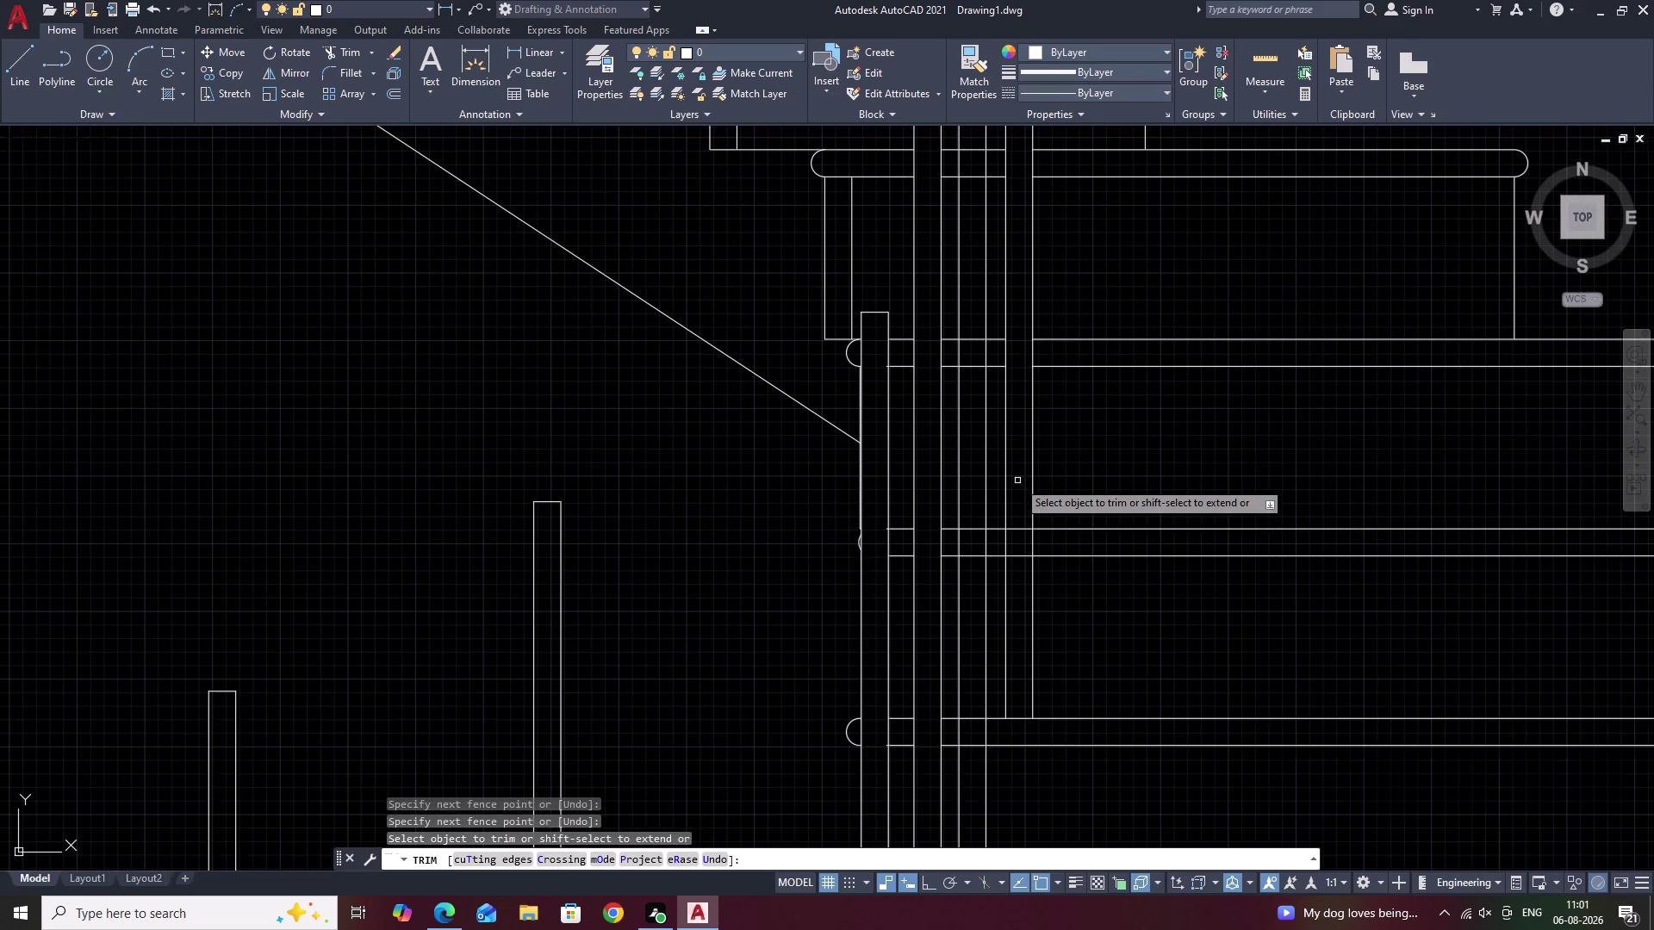
drag(1015, 510, 1021, 576)
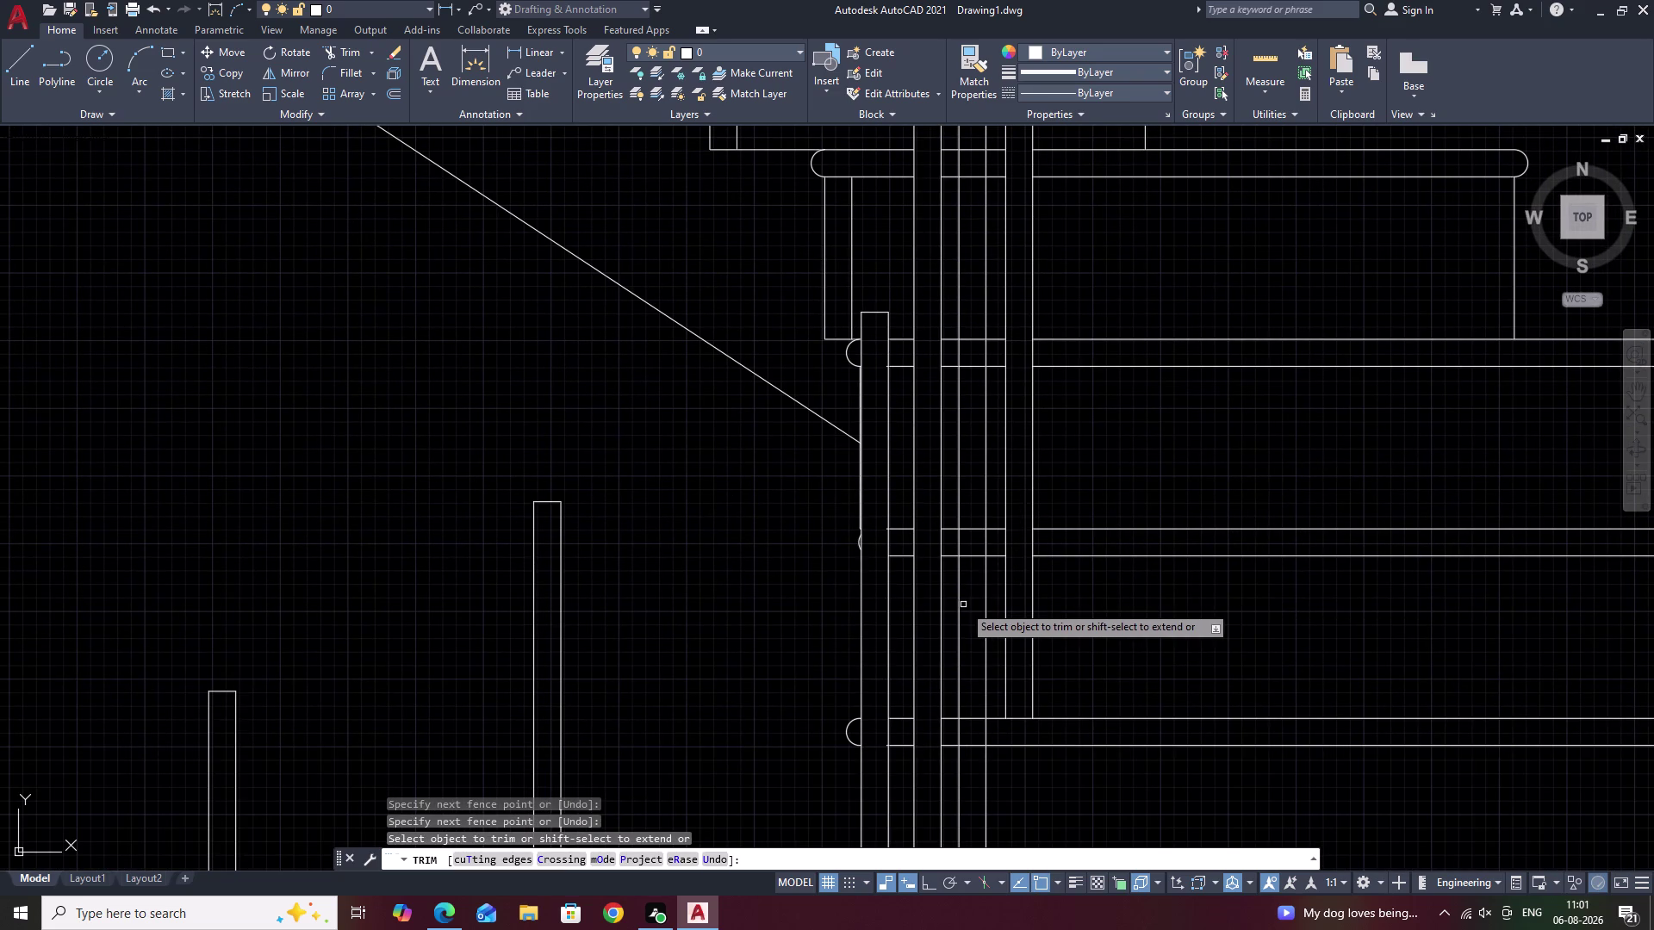
click(963, 605)
drag(973, 602, 962, 523)
right_drag(963, 533, 962, 523)
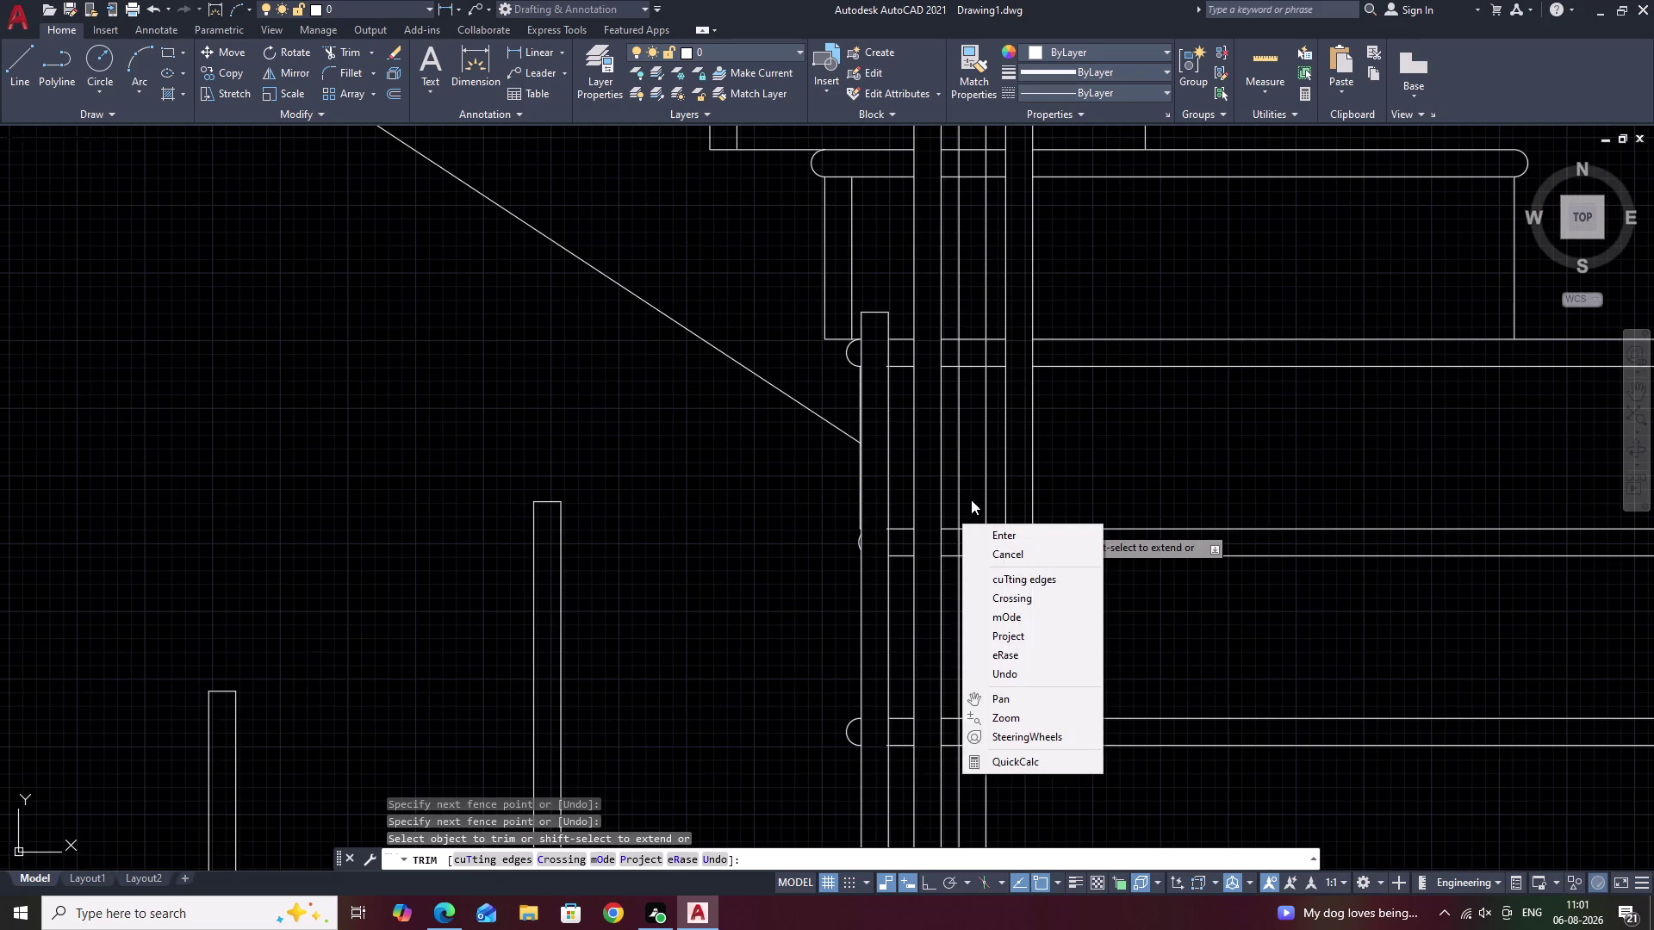
click(971, 499)
drag(971, 506, 970, 560)
drag(970, 521, 972, 576)
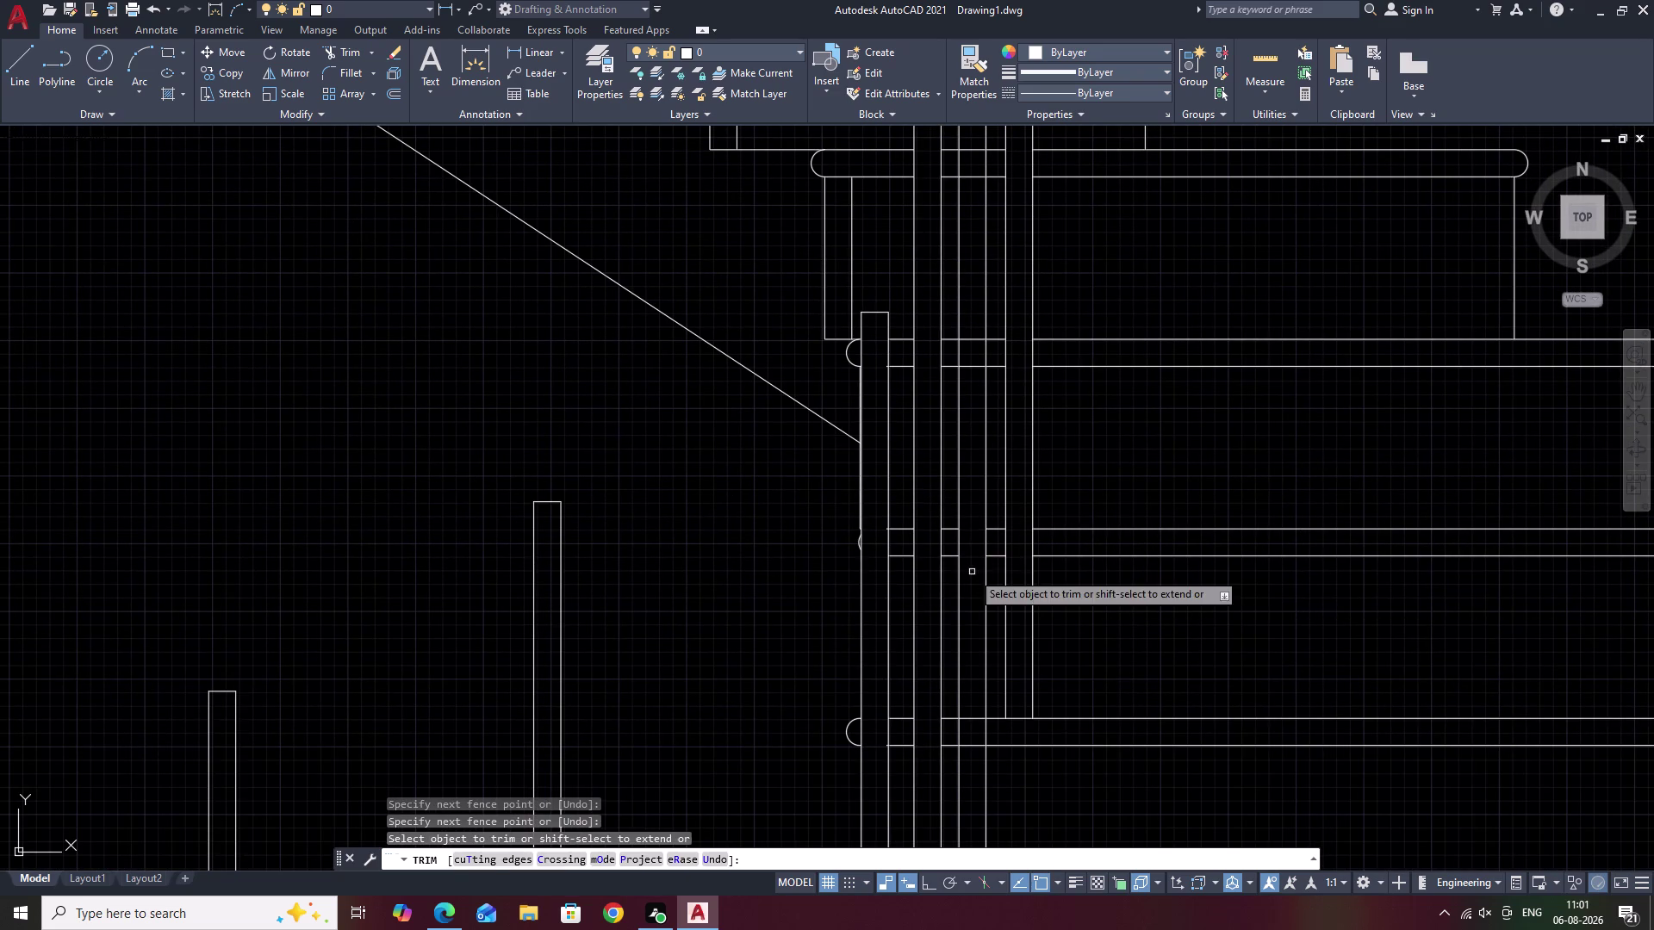
Zoom in and trim the remaining baluster segments at the landing handrail ends.
middle_drag(981, 489, 969, 464)
middle_drag(967, 405, 985, 654)
scroll(up, 3)
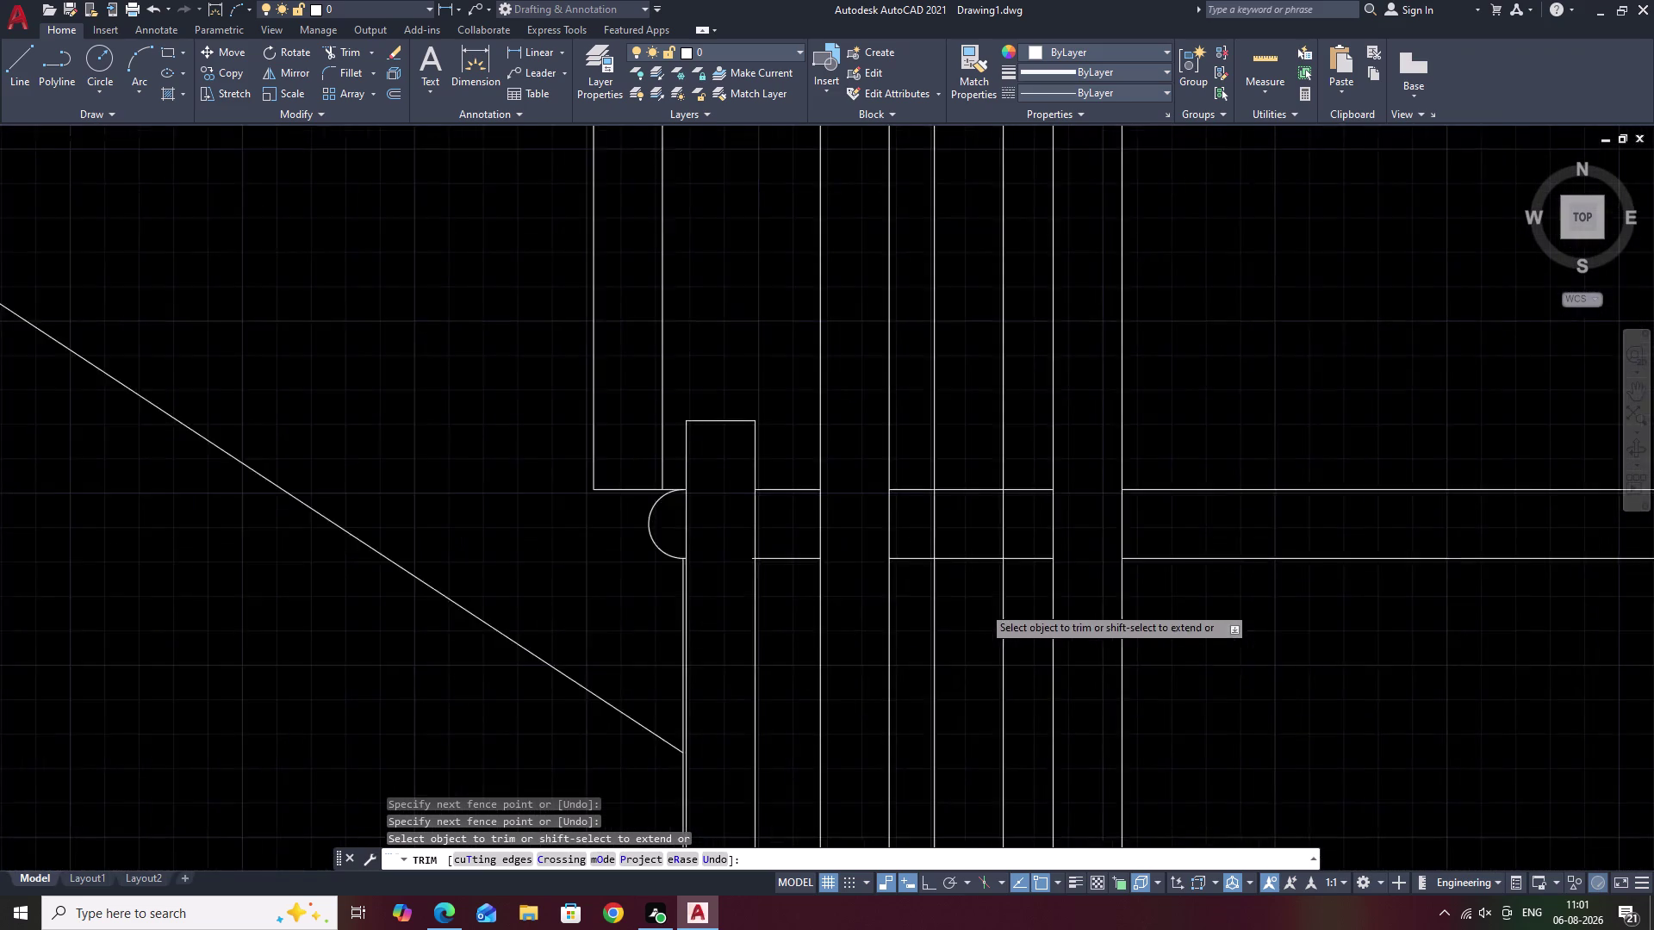
drag(980, 337, 959, 647)
scroll(down, 3)
middle_drag(968, 370, 960, 529)
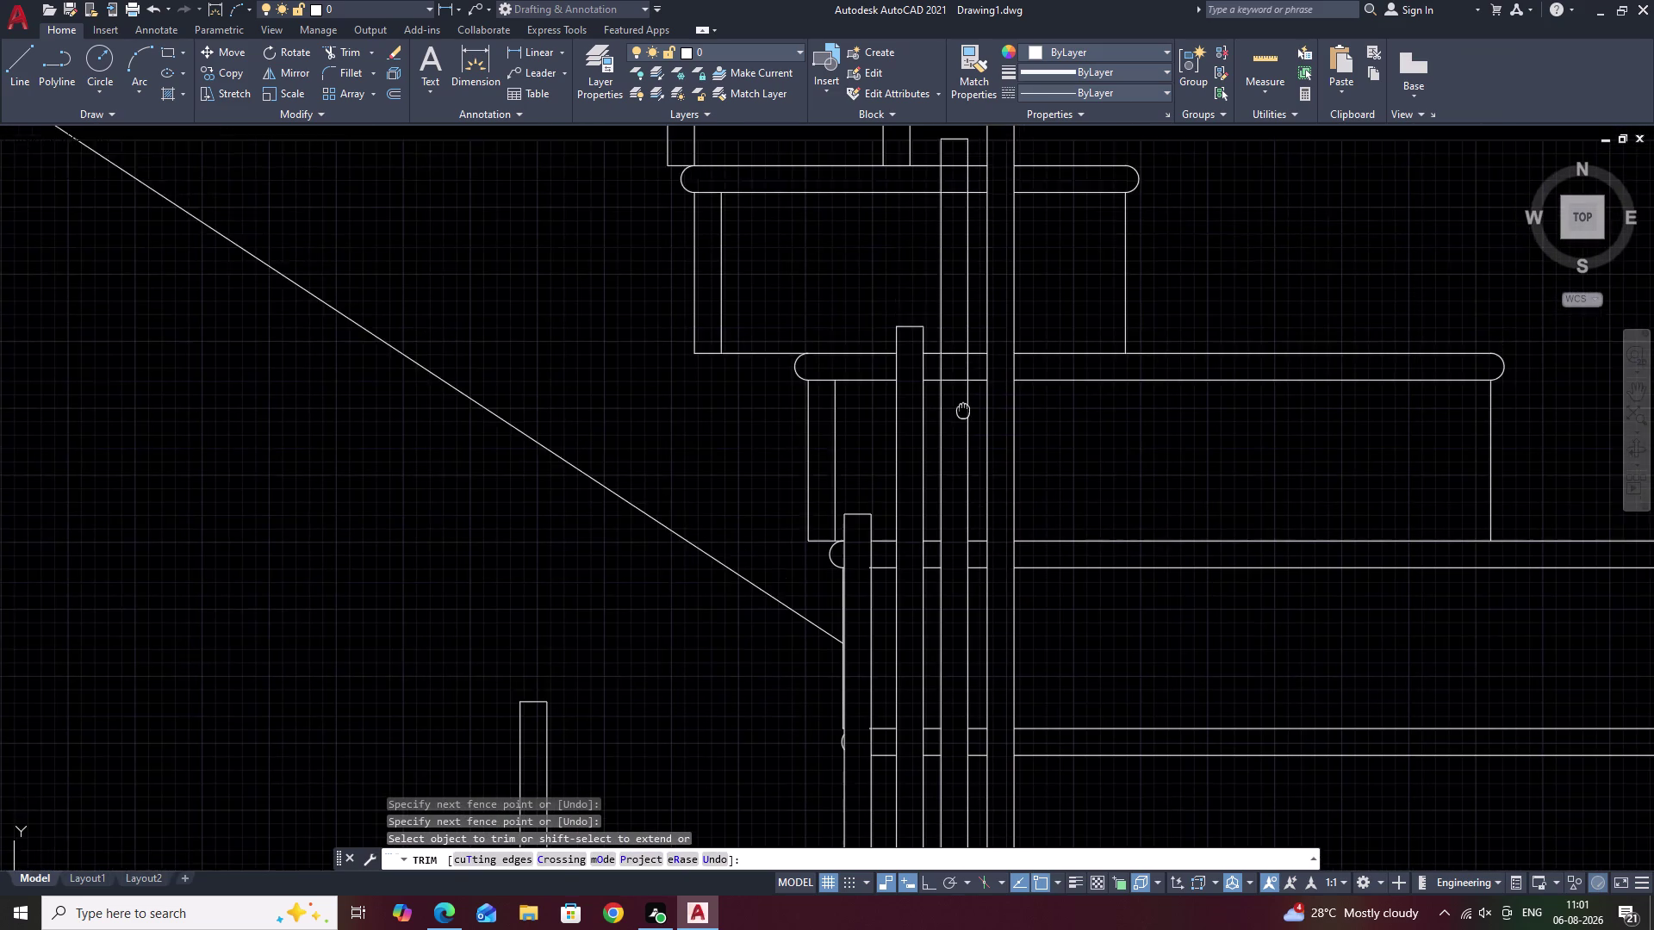
middle_drag(960, 529, 964, 643)
scroll(up, 3)
drag(948, 446, 938, 755)
scroll(down, 3)
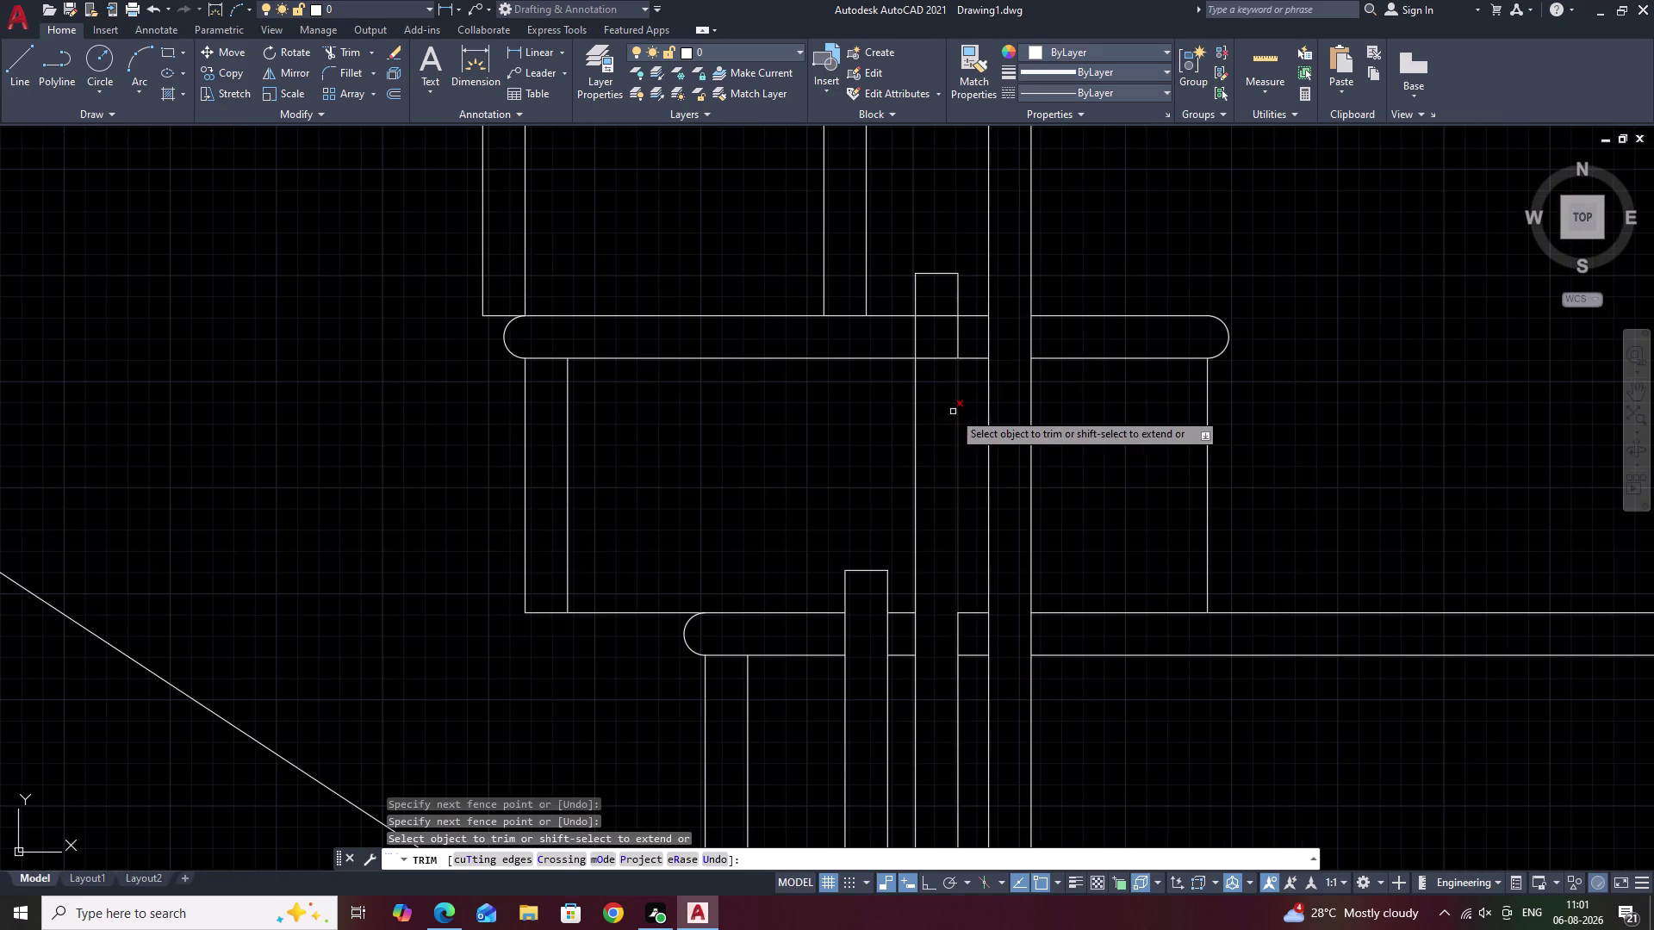
scroll(up, 3)
drag(934, 299, 936, 367)
scroll(down, 3)
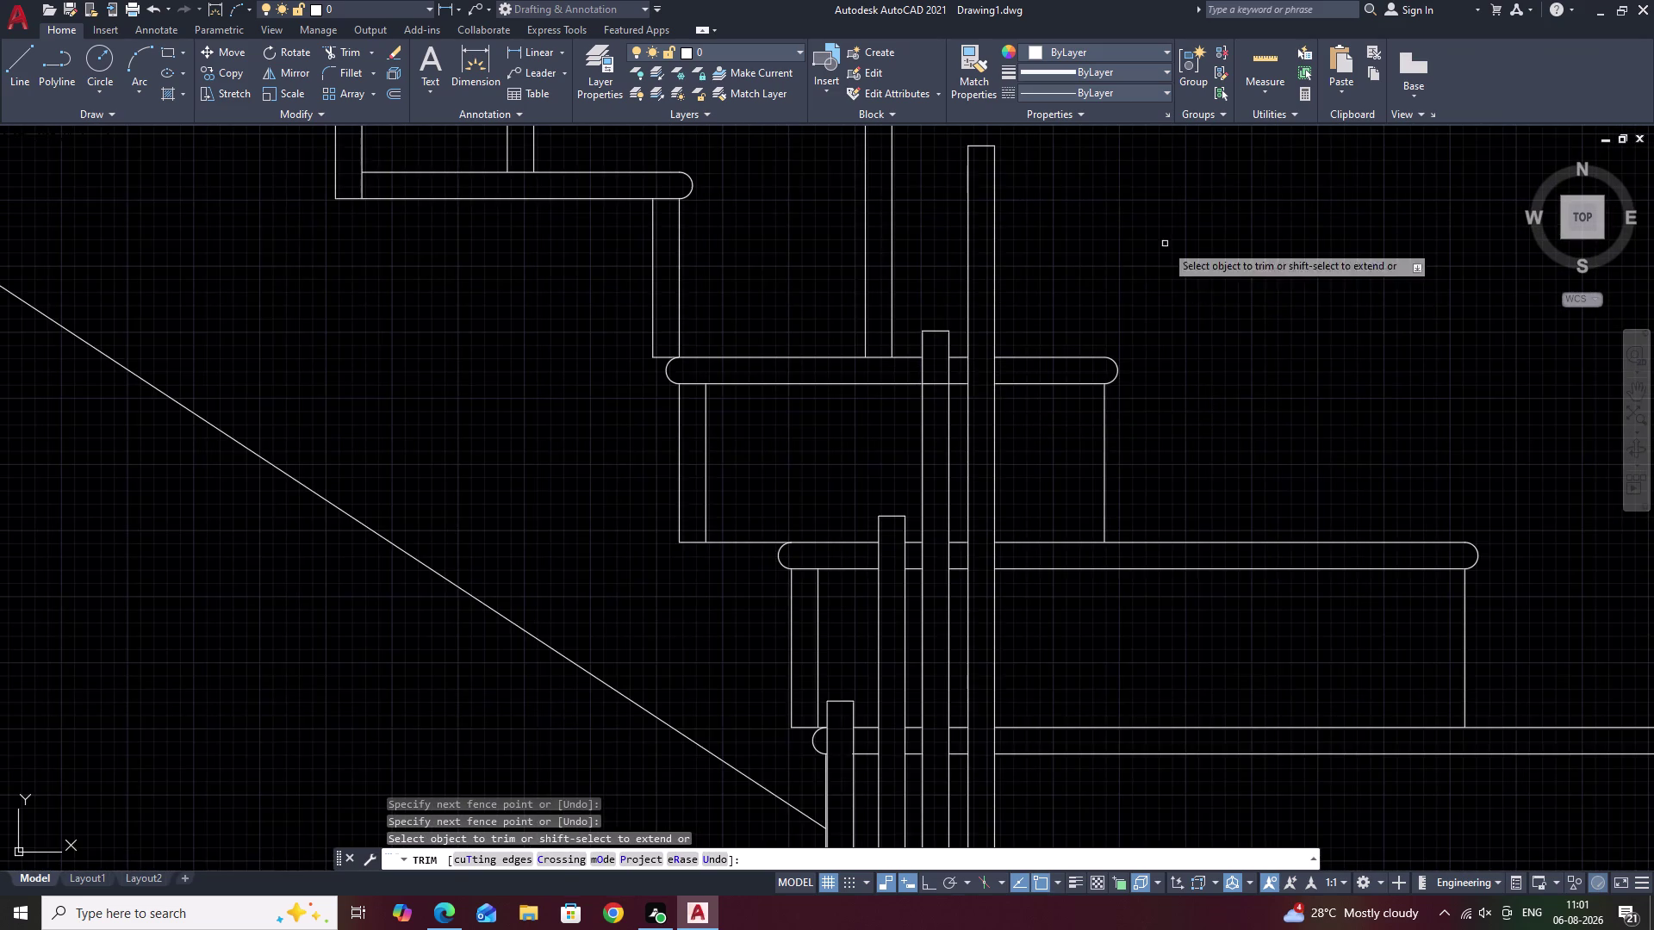
middle_drag(1163, 241, 1159, 594)
middle_drag(1123, 330, 1142, 535)
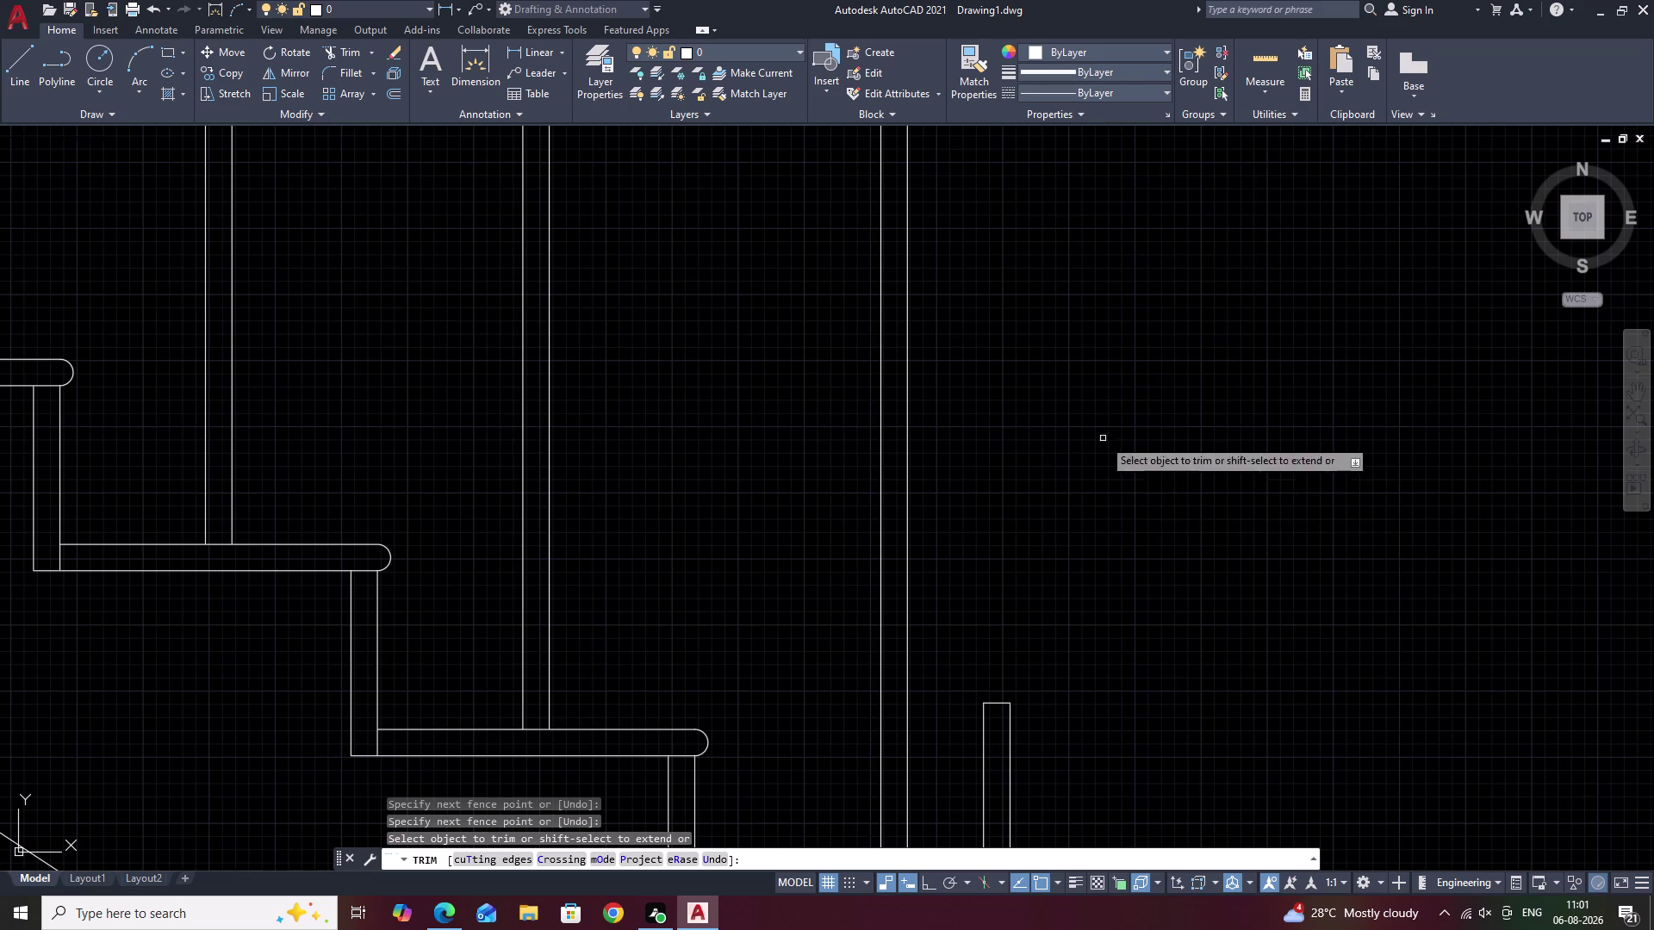
End trimming and pan back across the stair to the bottom newel post.
key(Escape)
scroll(down, 3)
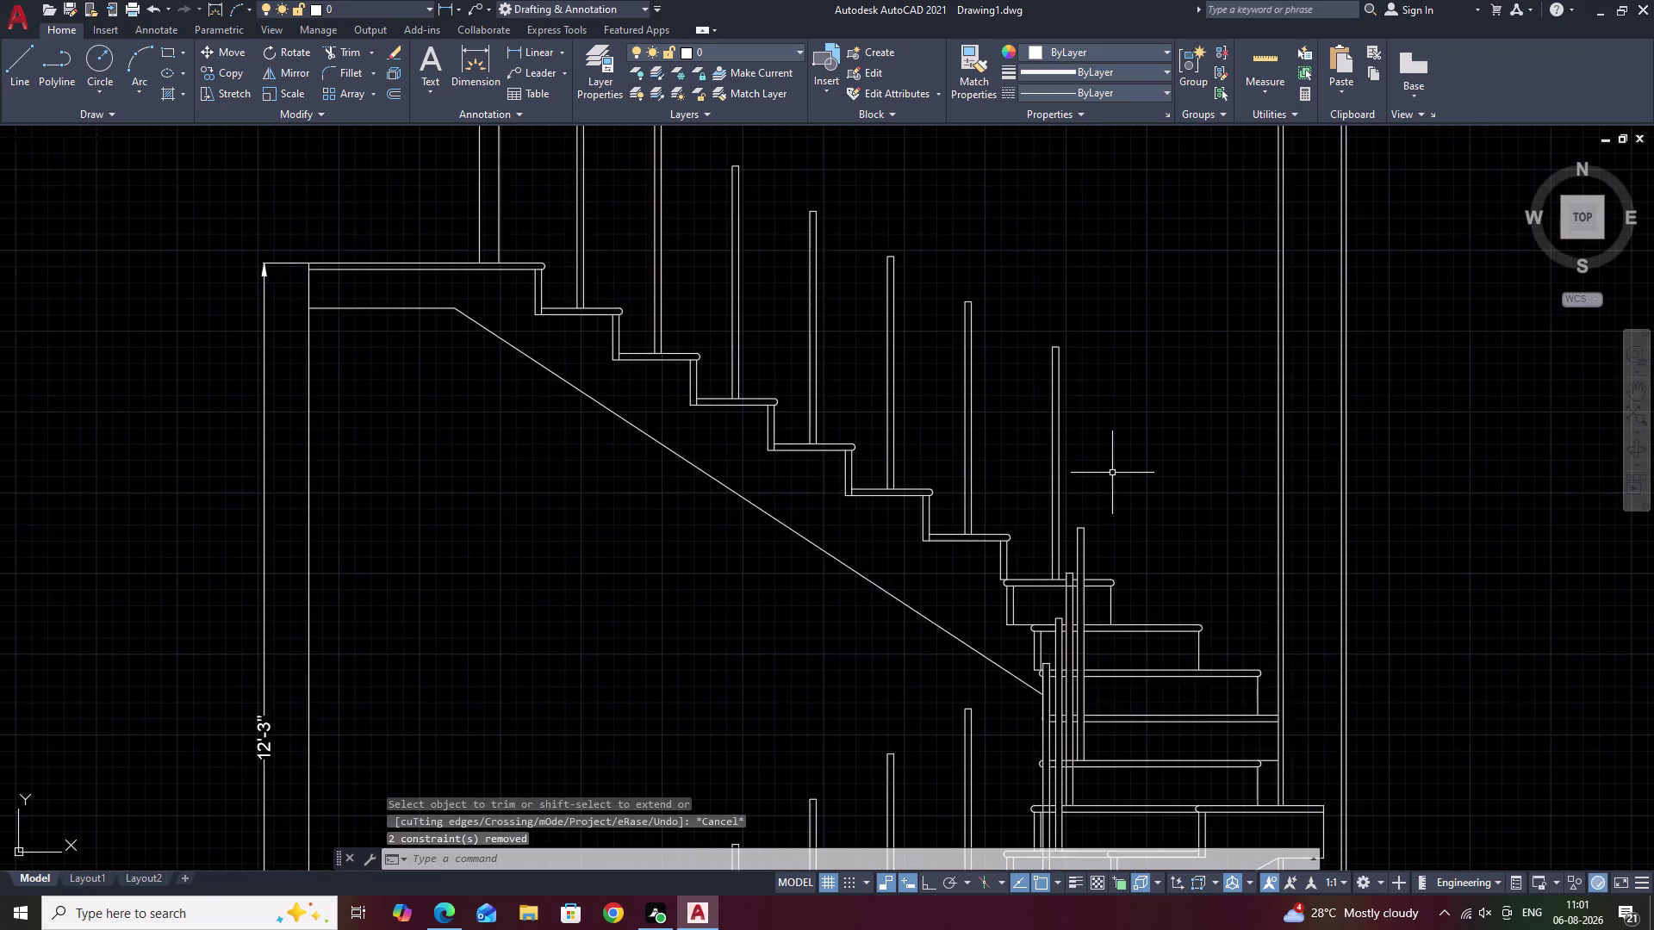
scroll(down, 3)
middle_drag(1155, 502, 1155, 430)
scroll(up, 3)
middle_drag(1016, 513, 1051, 400)
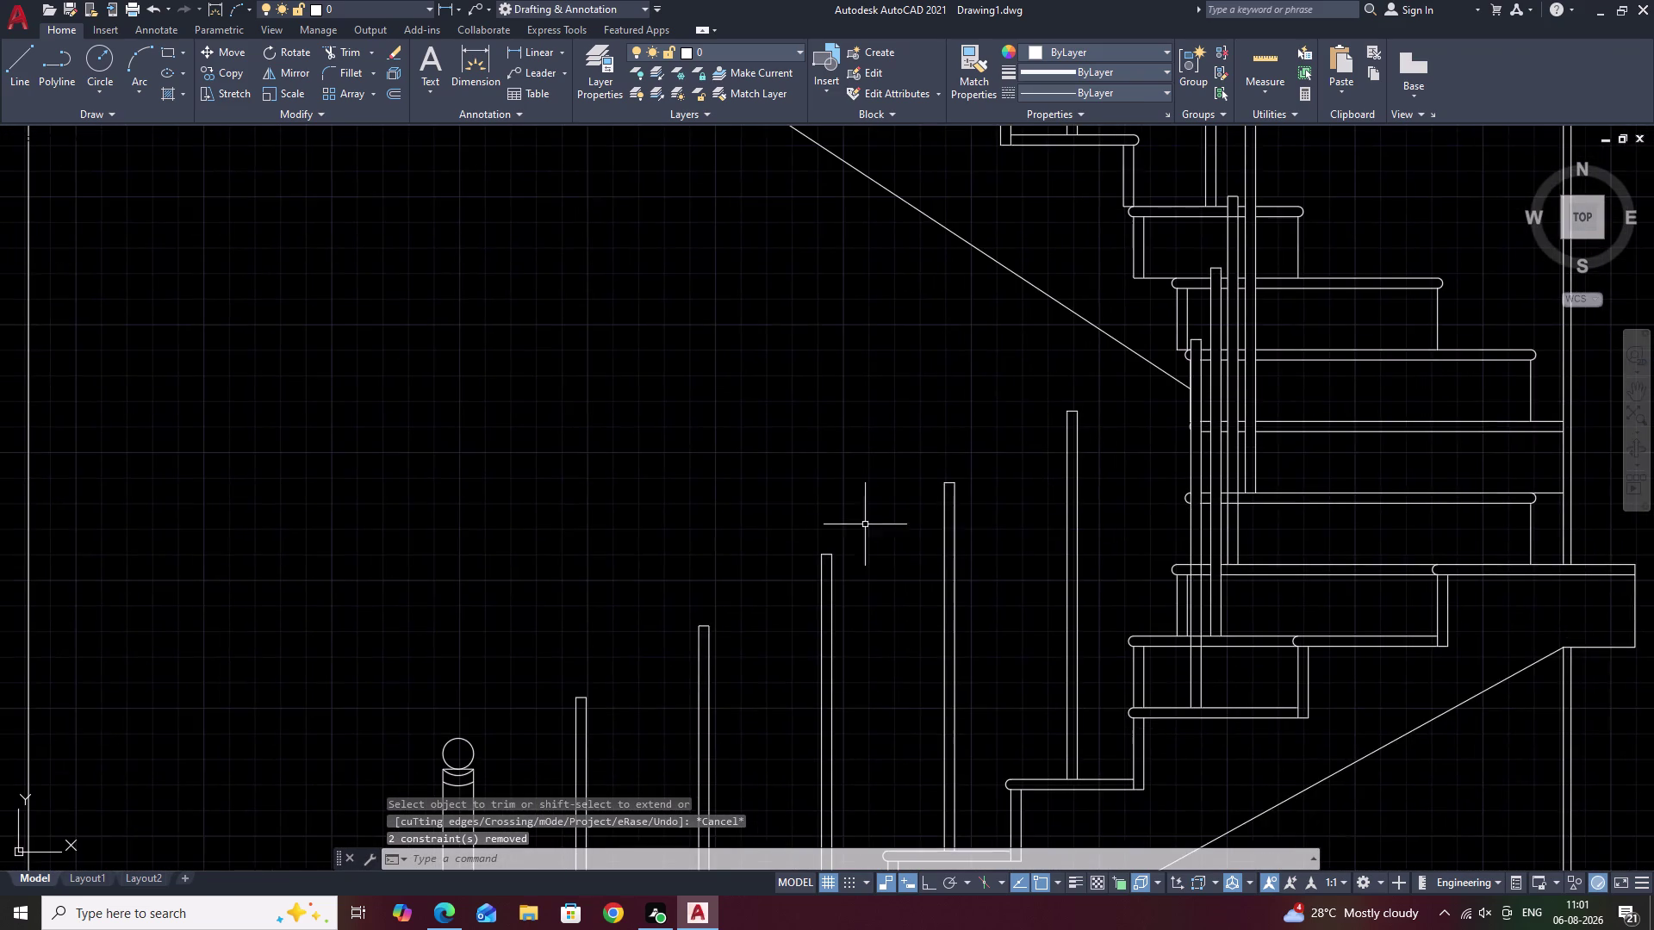
middle_drag(696, 552, 911, 337)
key(Escape)
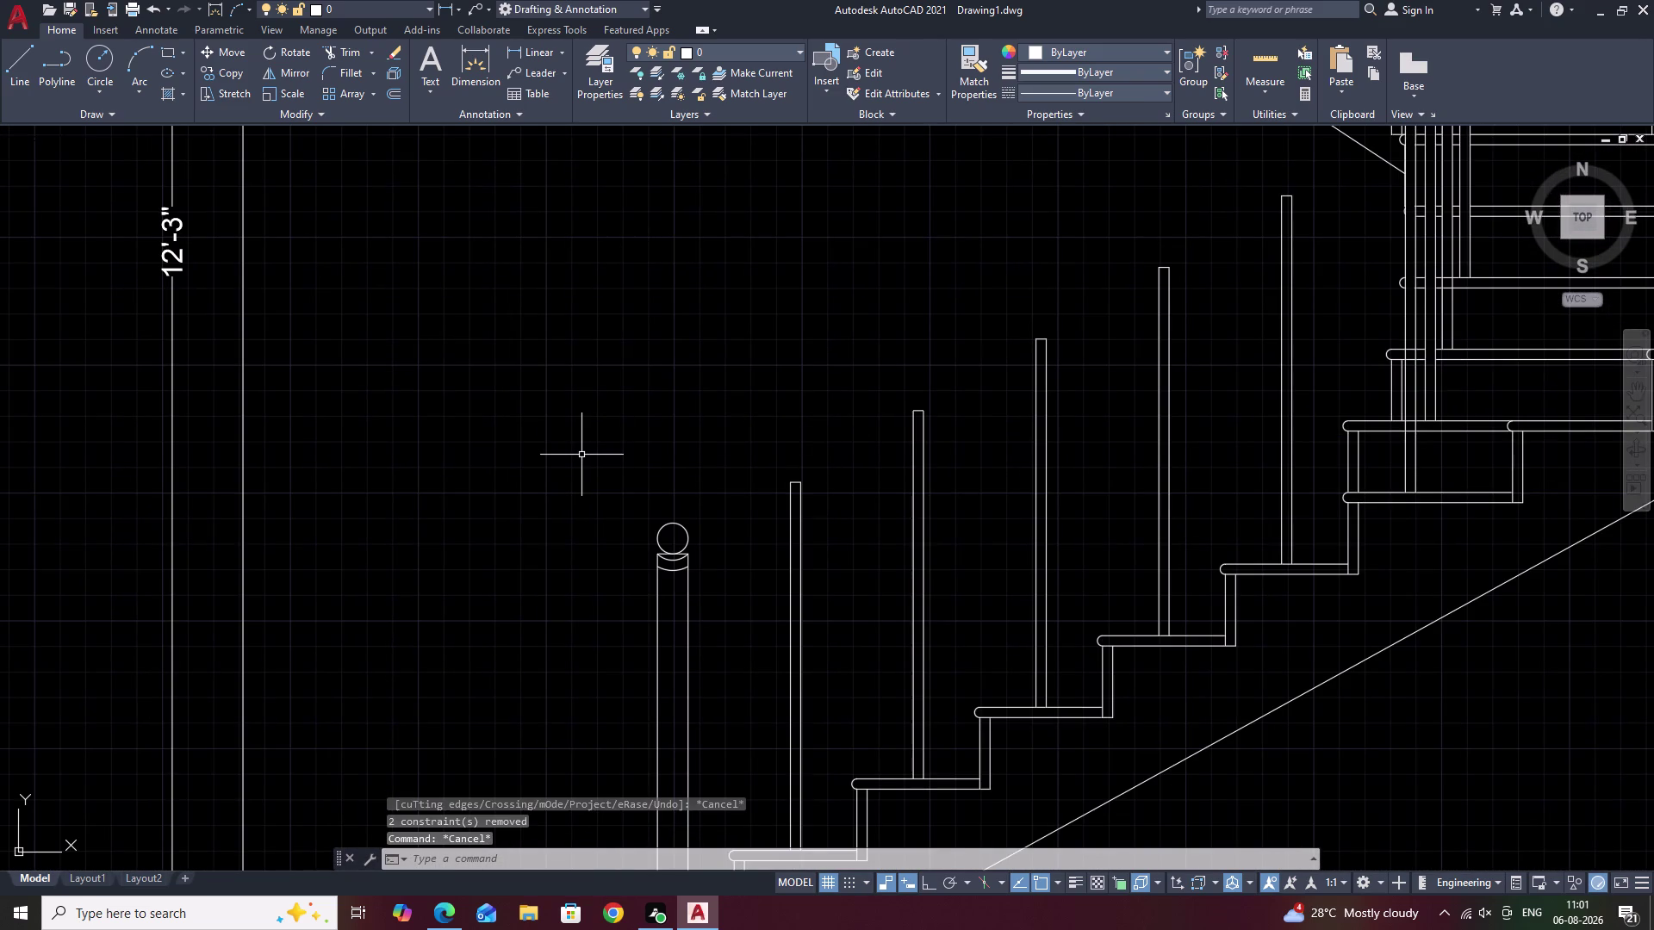
text(L)
key(space)
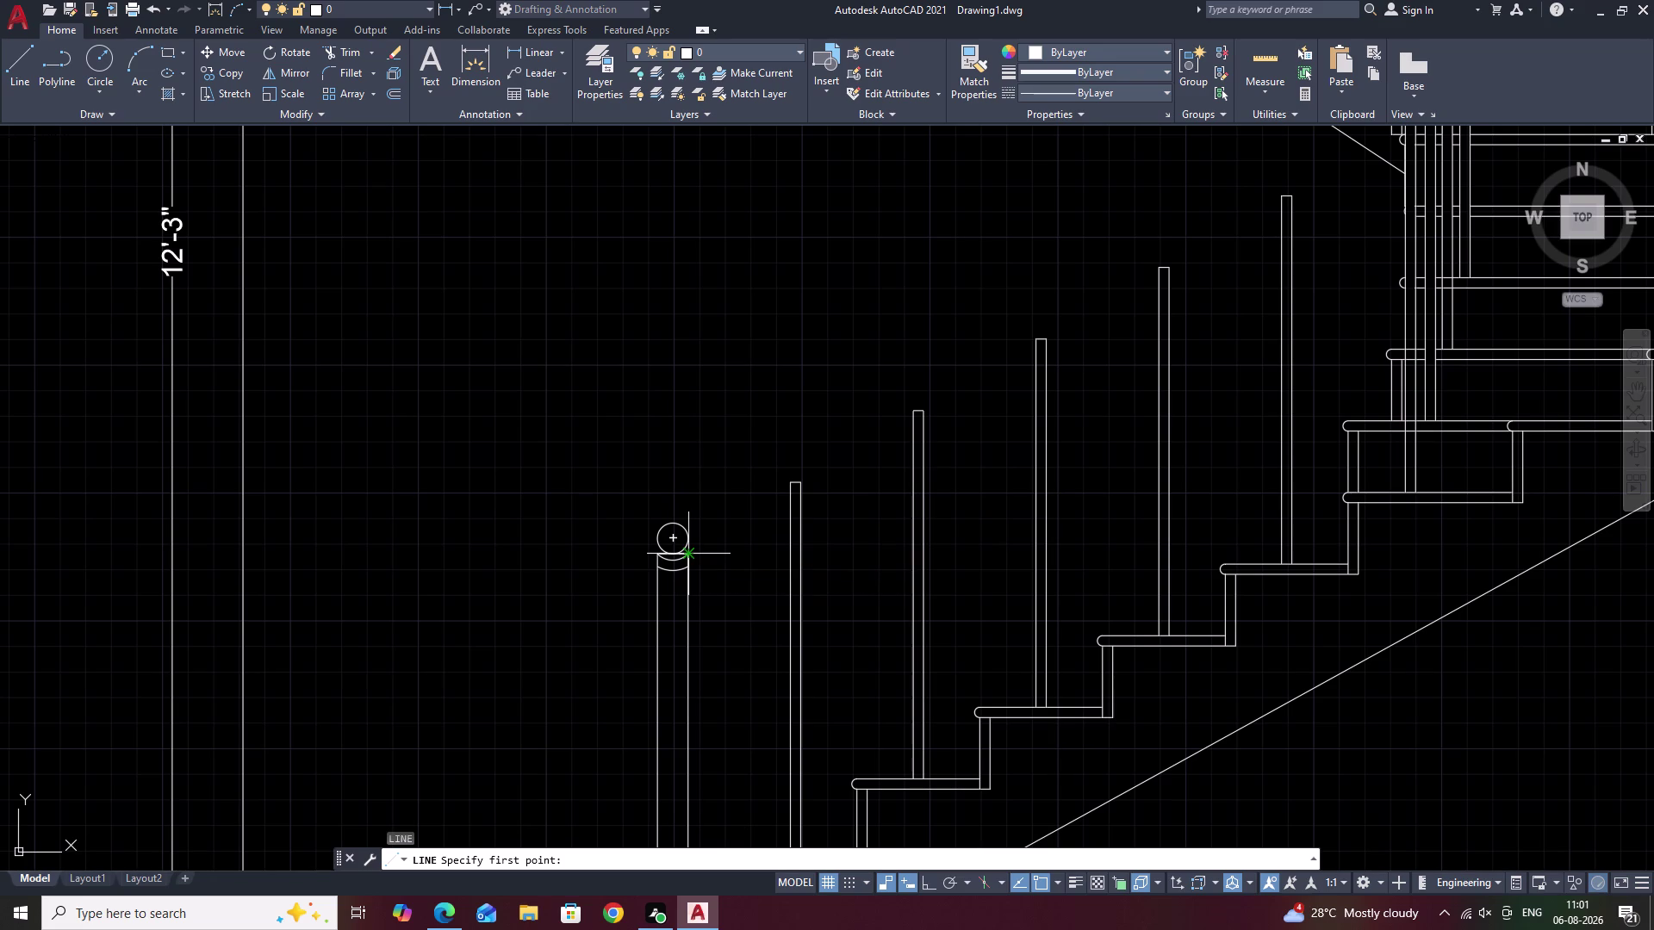
Cancel the straight line and pan out to see the whole staircase.
key(Escape)
scroll(down, 3)
middle_drag(908, 331, 598, 647)
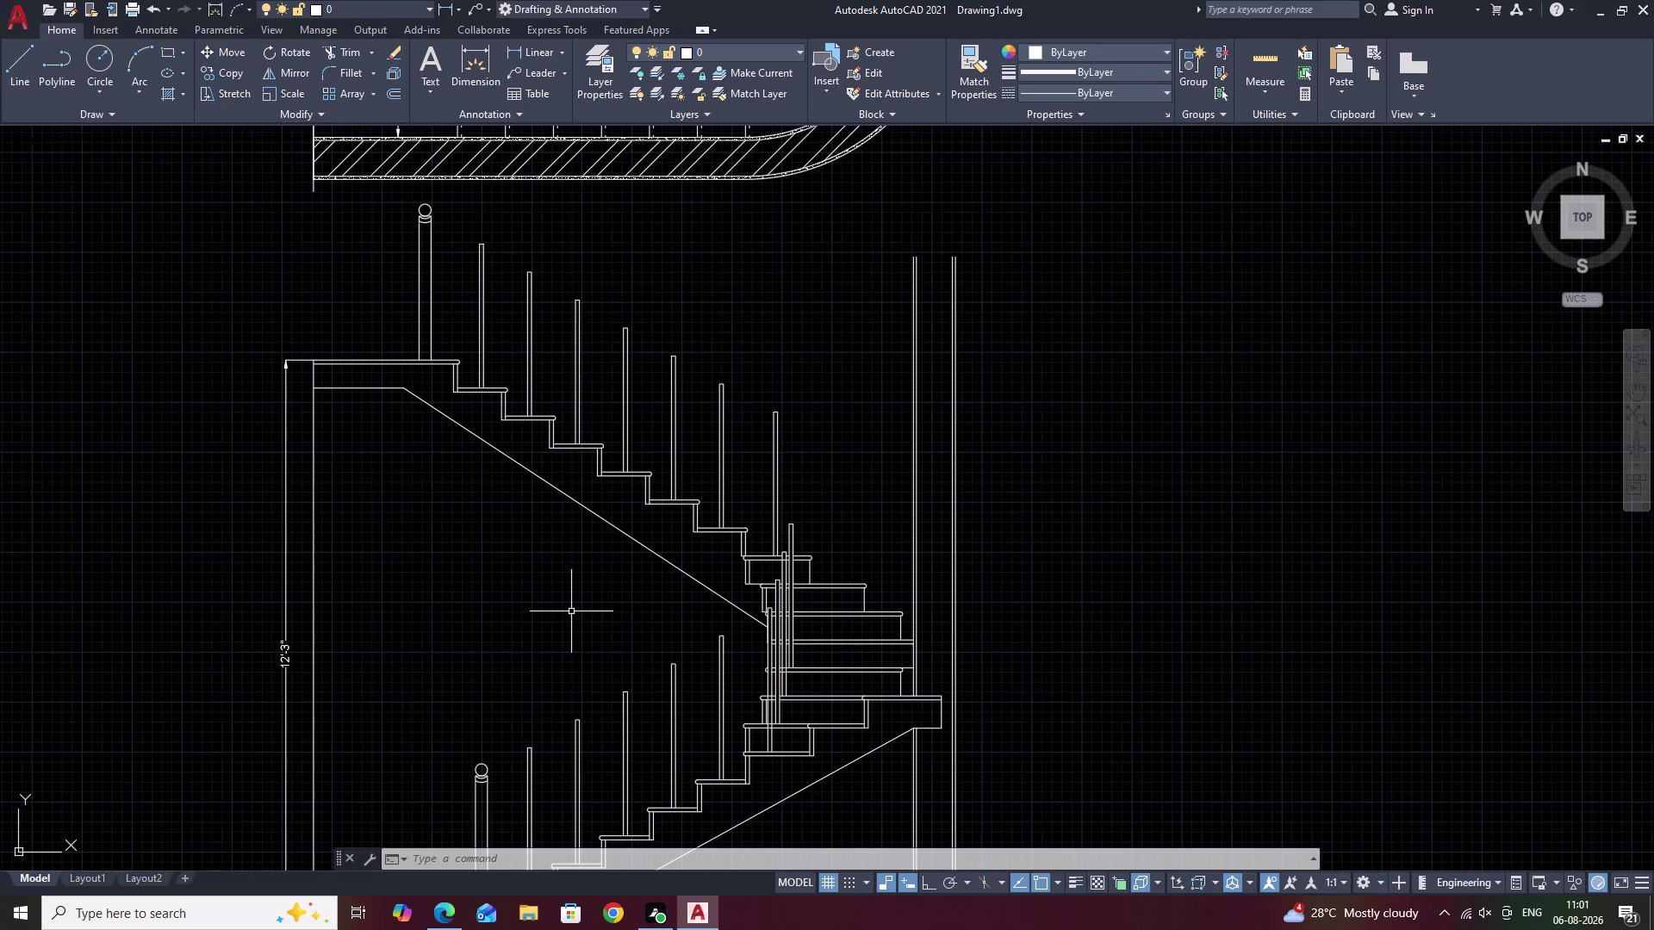
Start the SPLINE command from the SP autocomplete list after a mistaken entry.
key(d)
key(BackSpace)
text(SP)
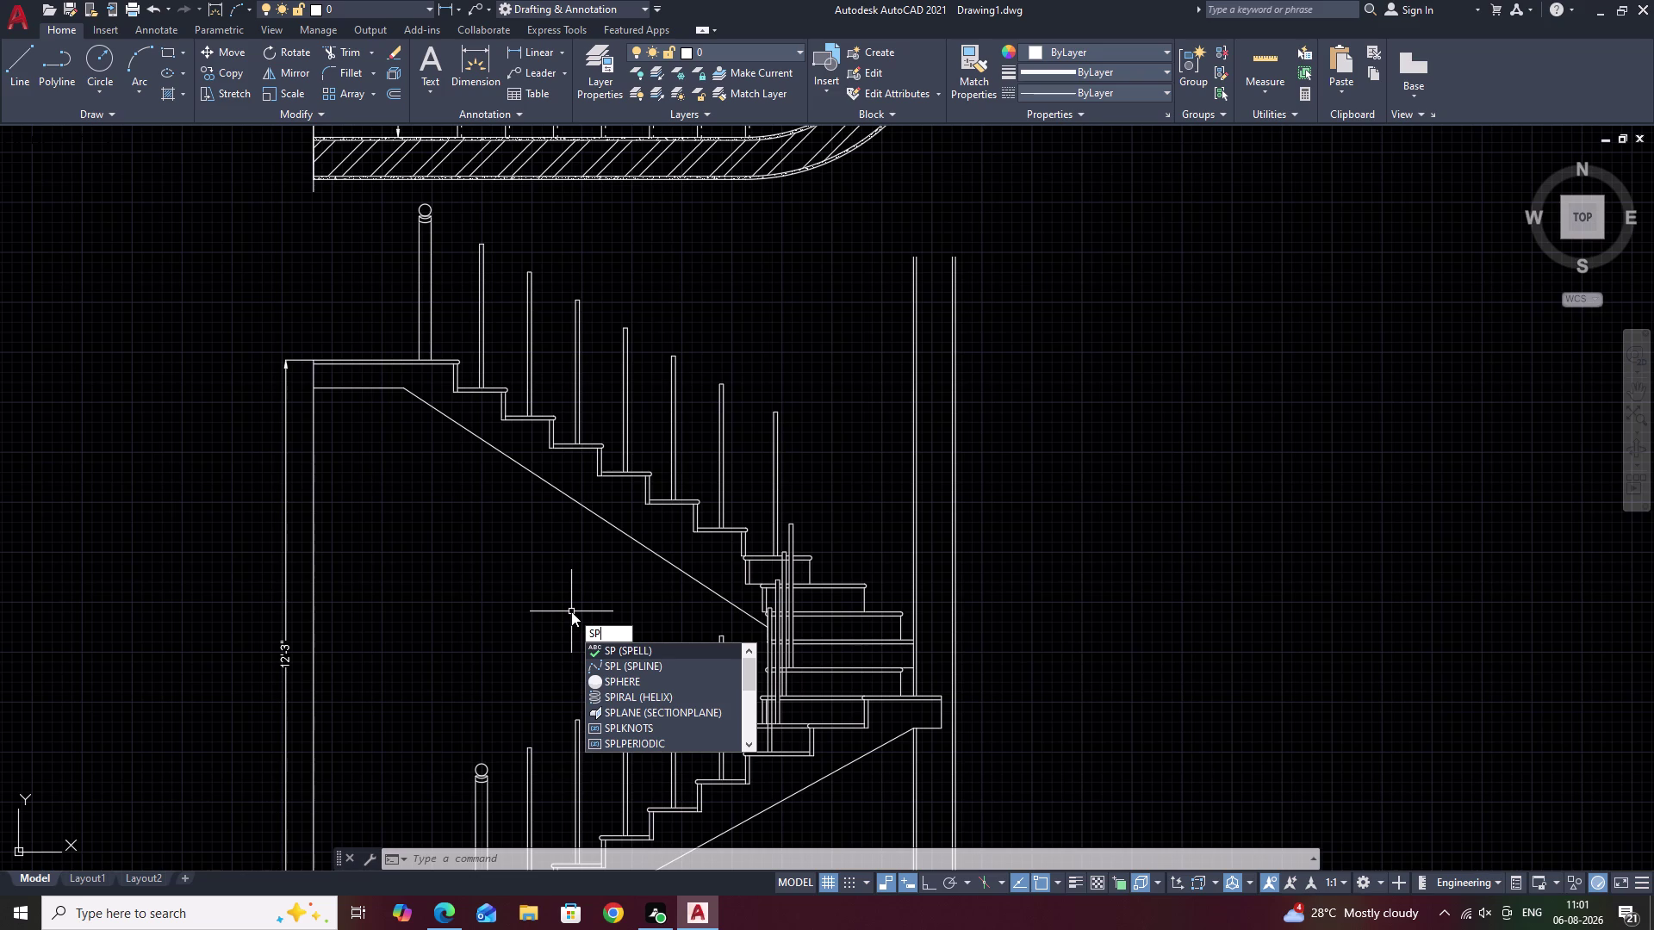
key(a)
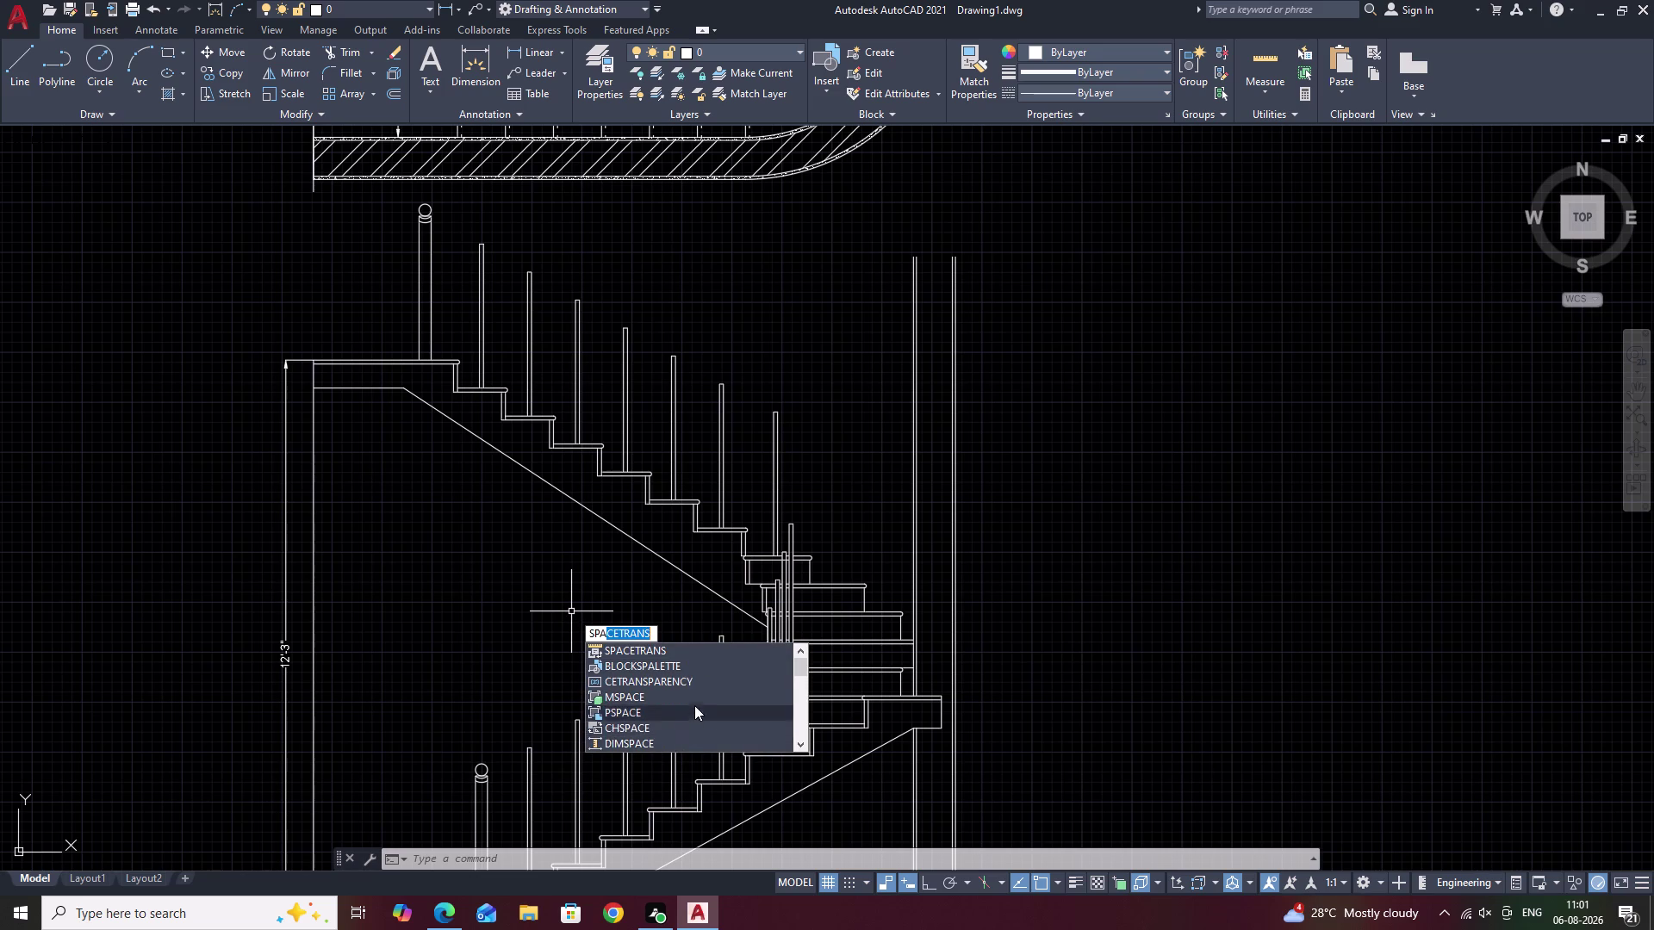
key(Escape)
key(s)
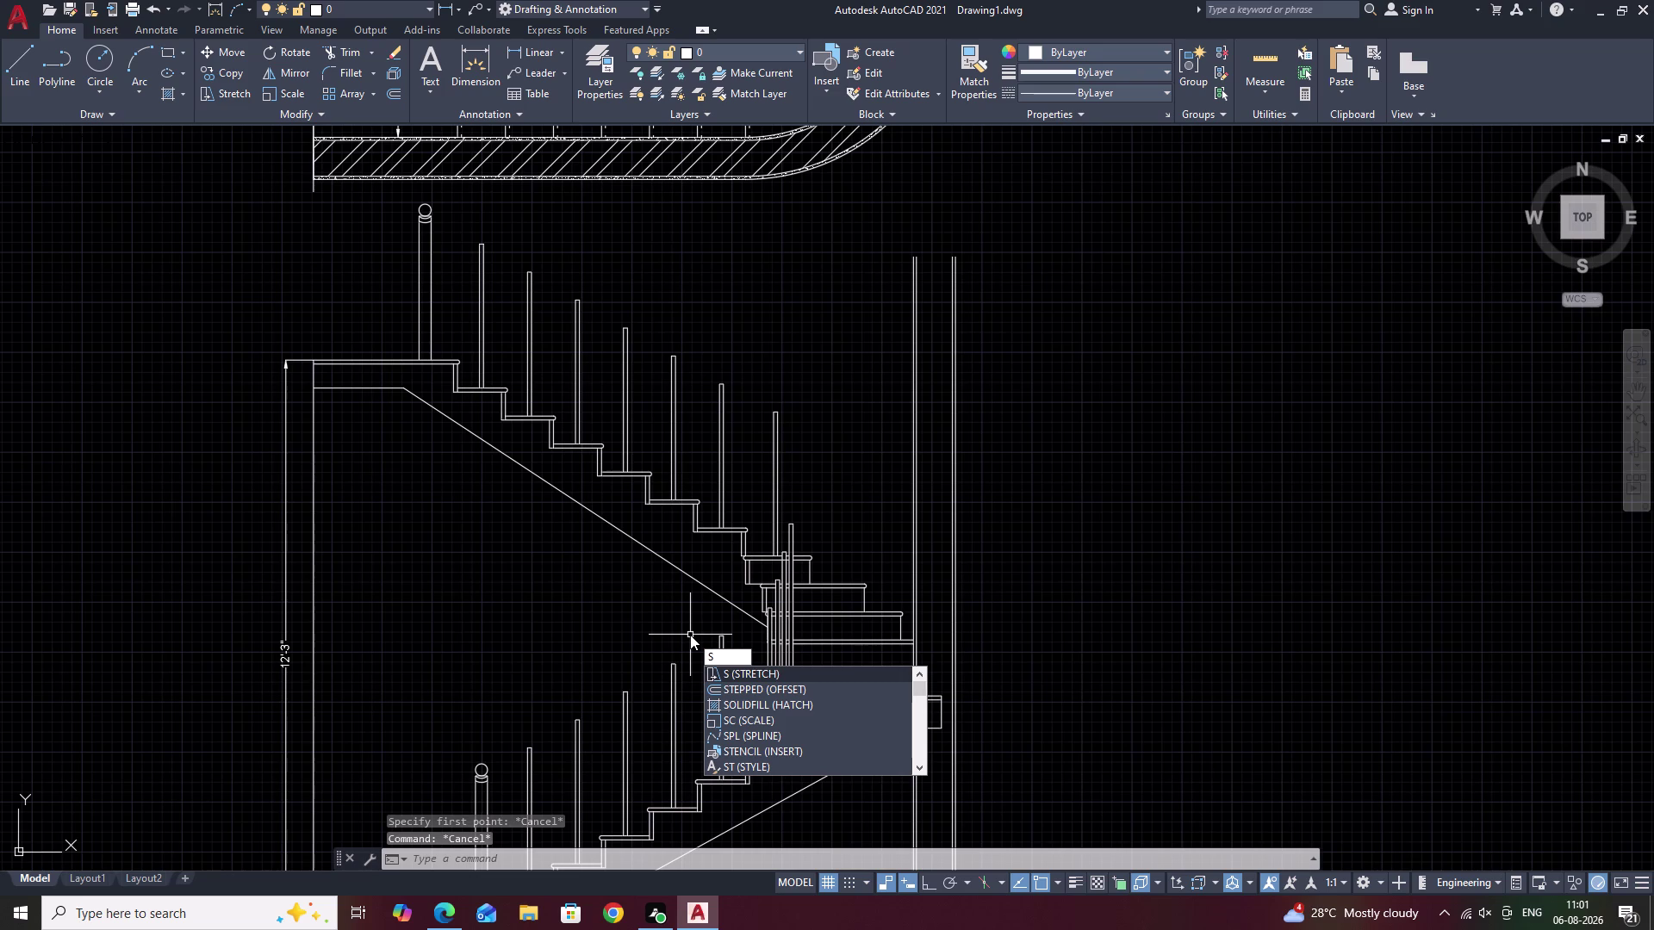
click(726, 738)
scroll(up, 3)
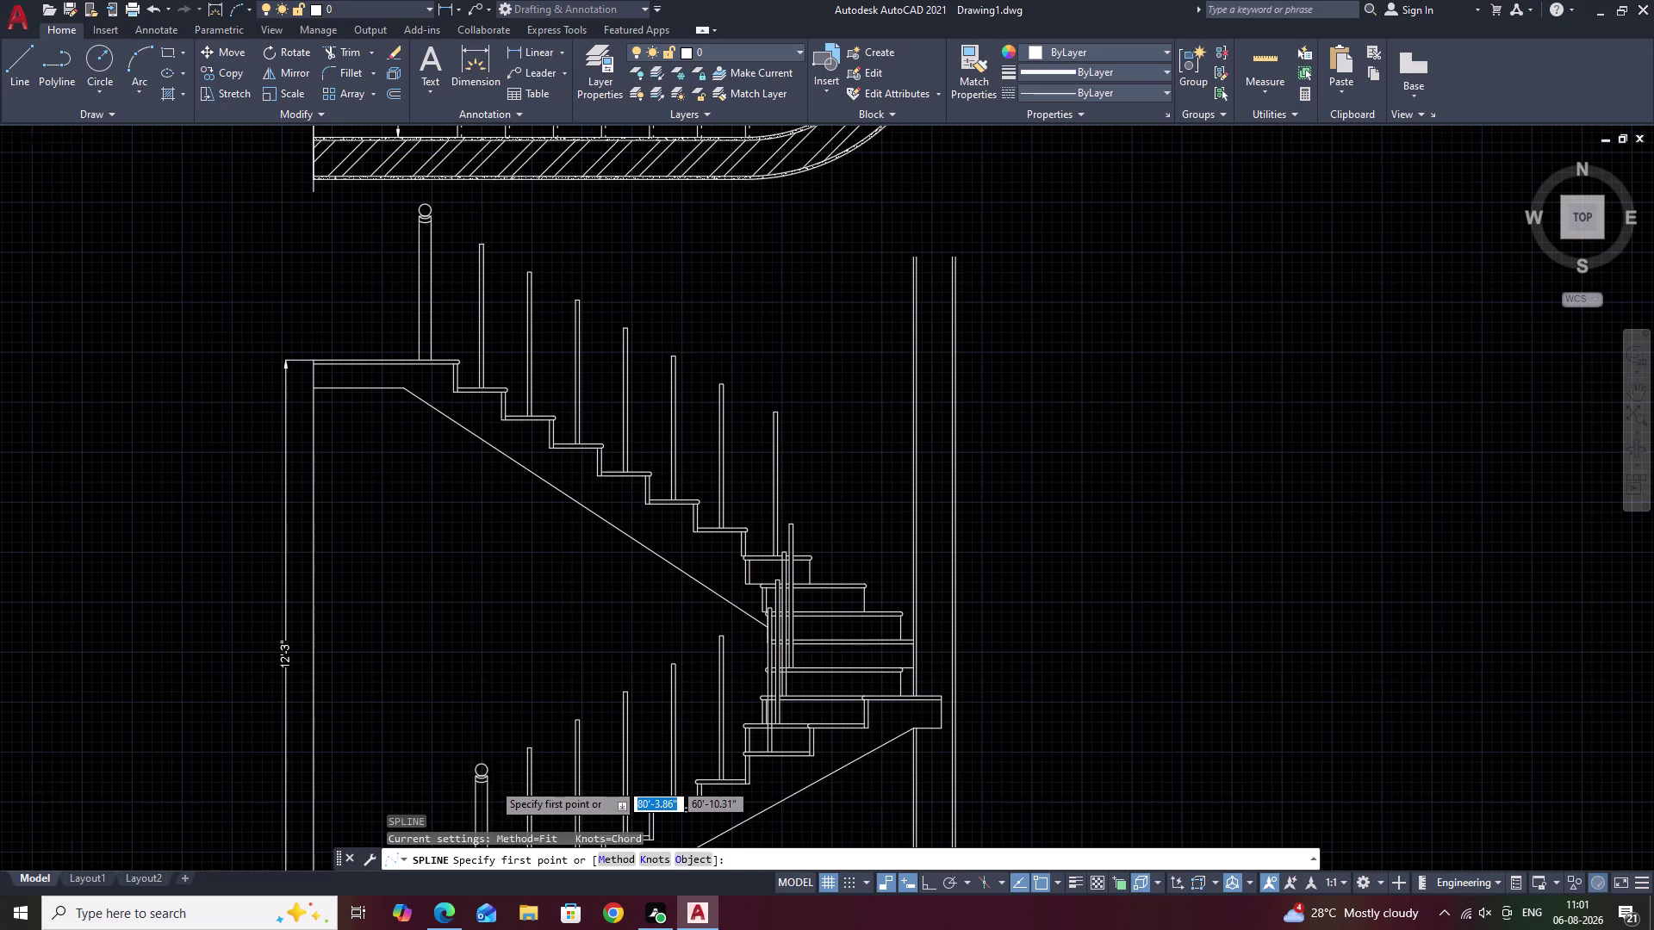
scroll(up, 3)
click(452, 757)
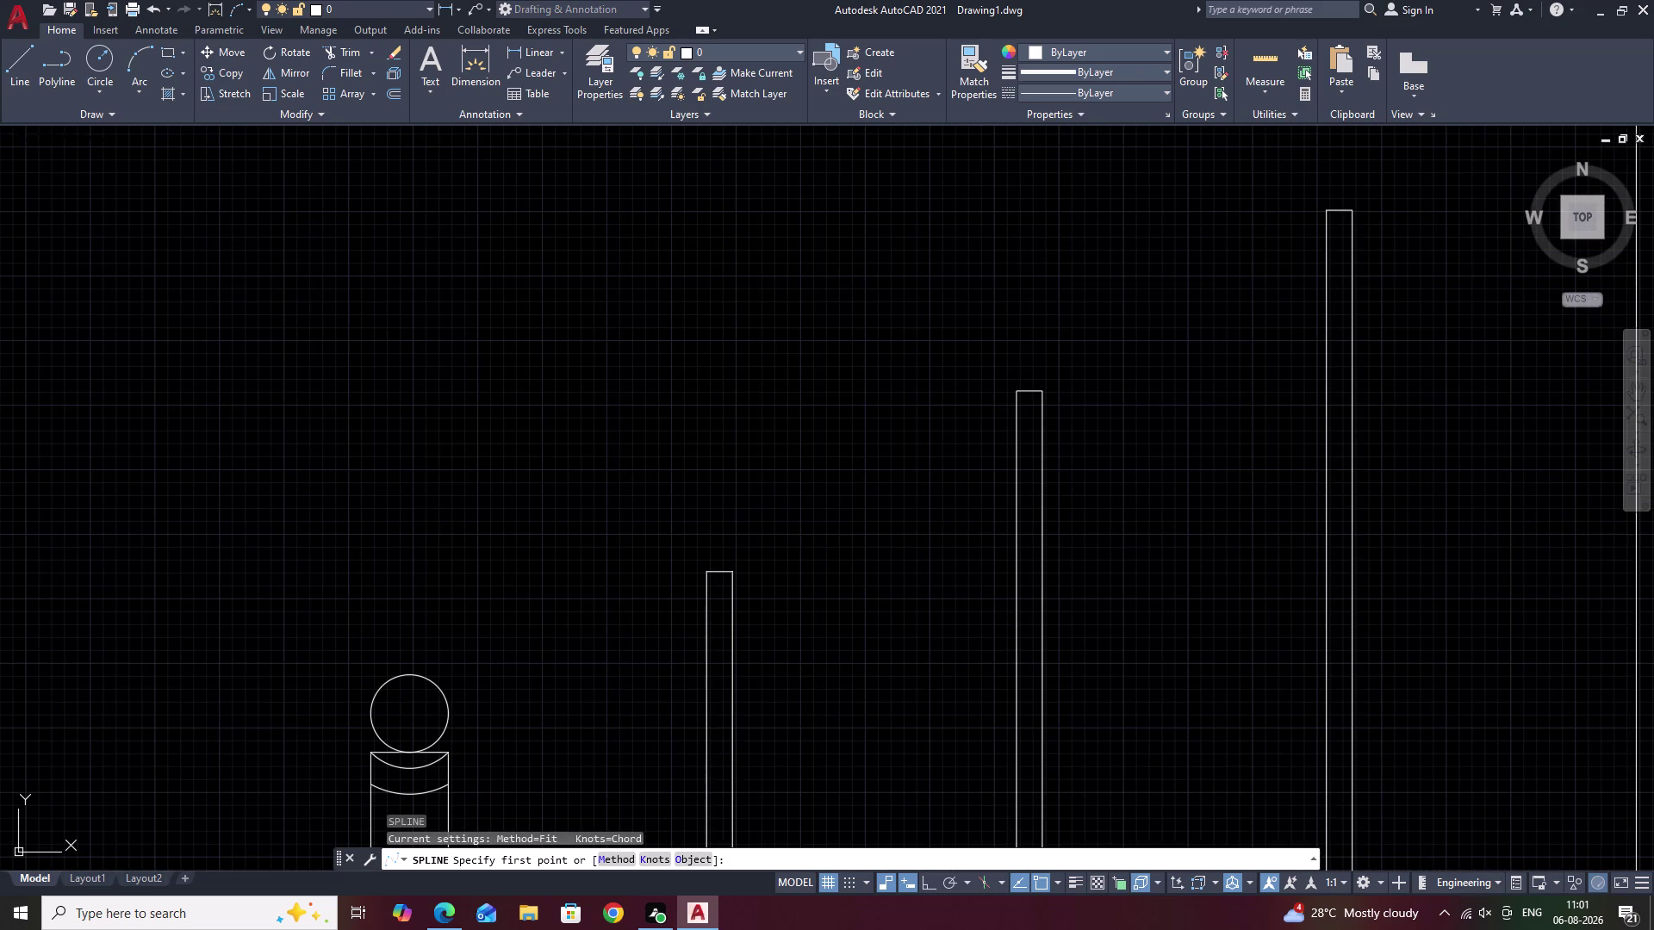
scroll(down, 3)
middle_drag(1101, 386, 735, 659)
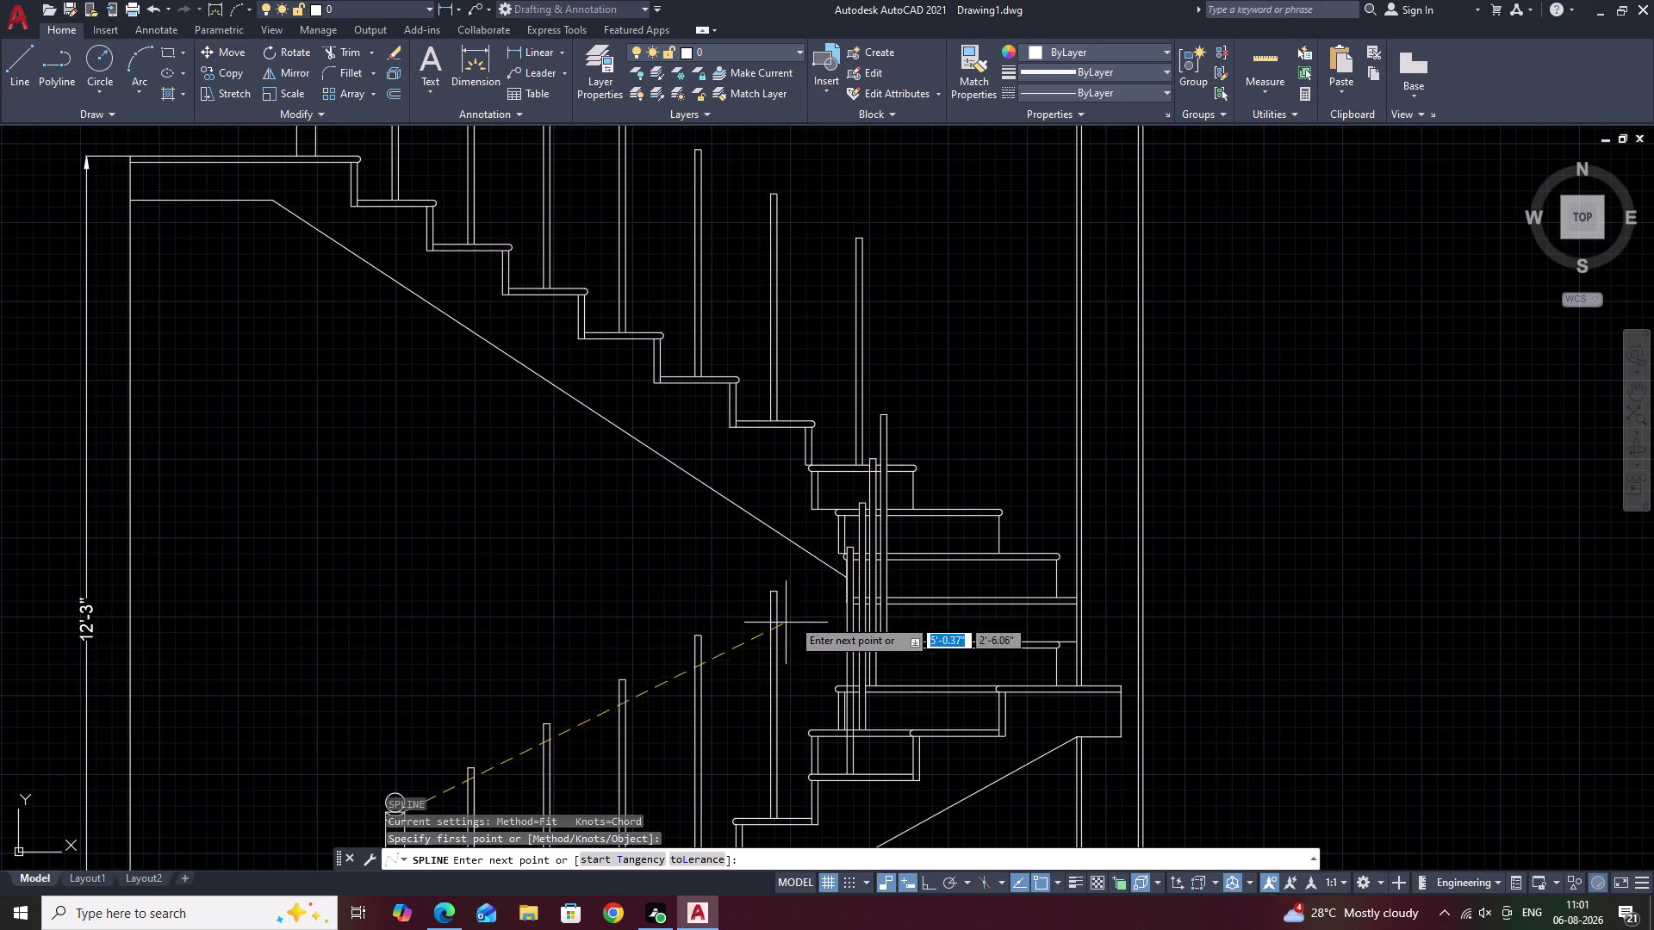
scroll(up, 3)
click(852, 544)
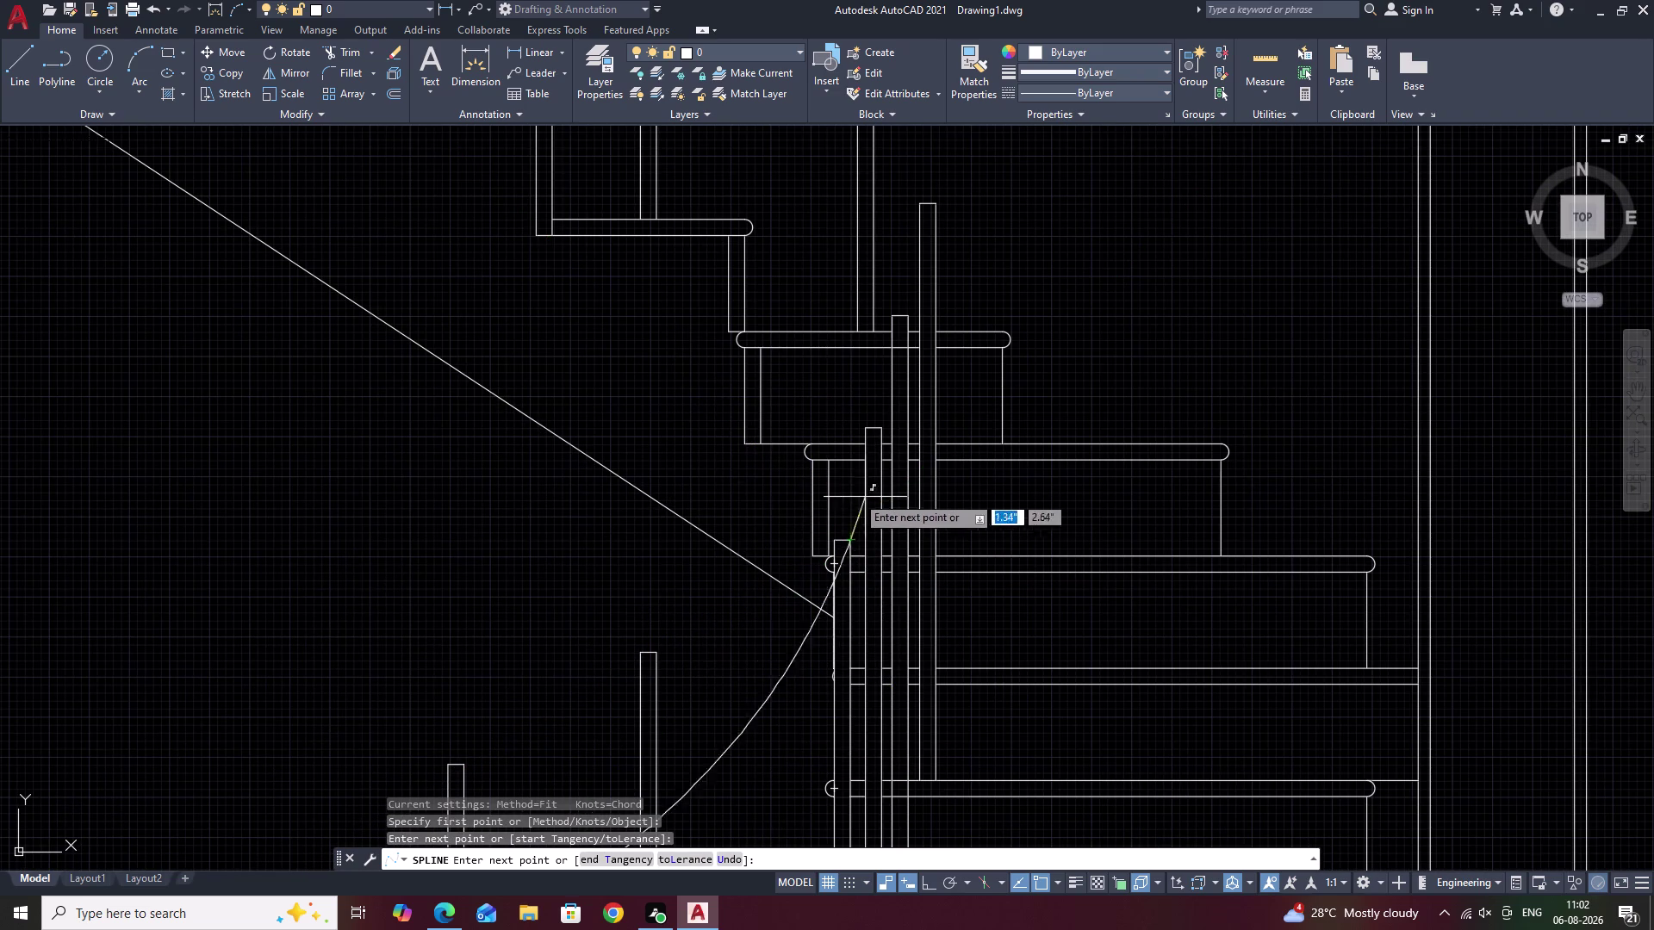
key(Escape)
scroll(down, 3)
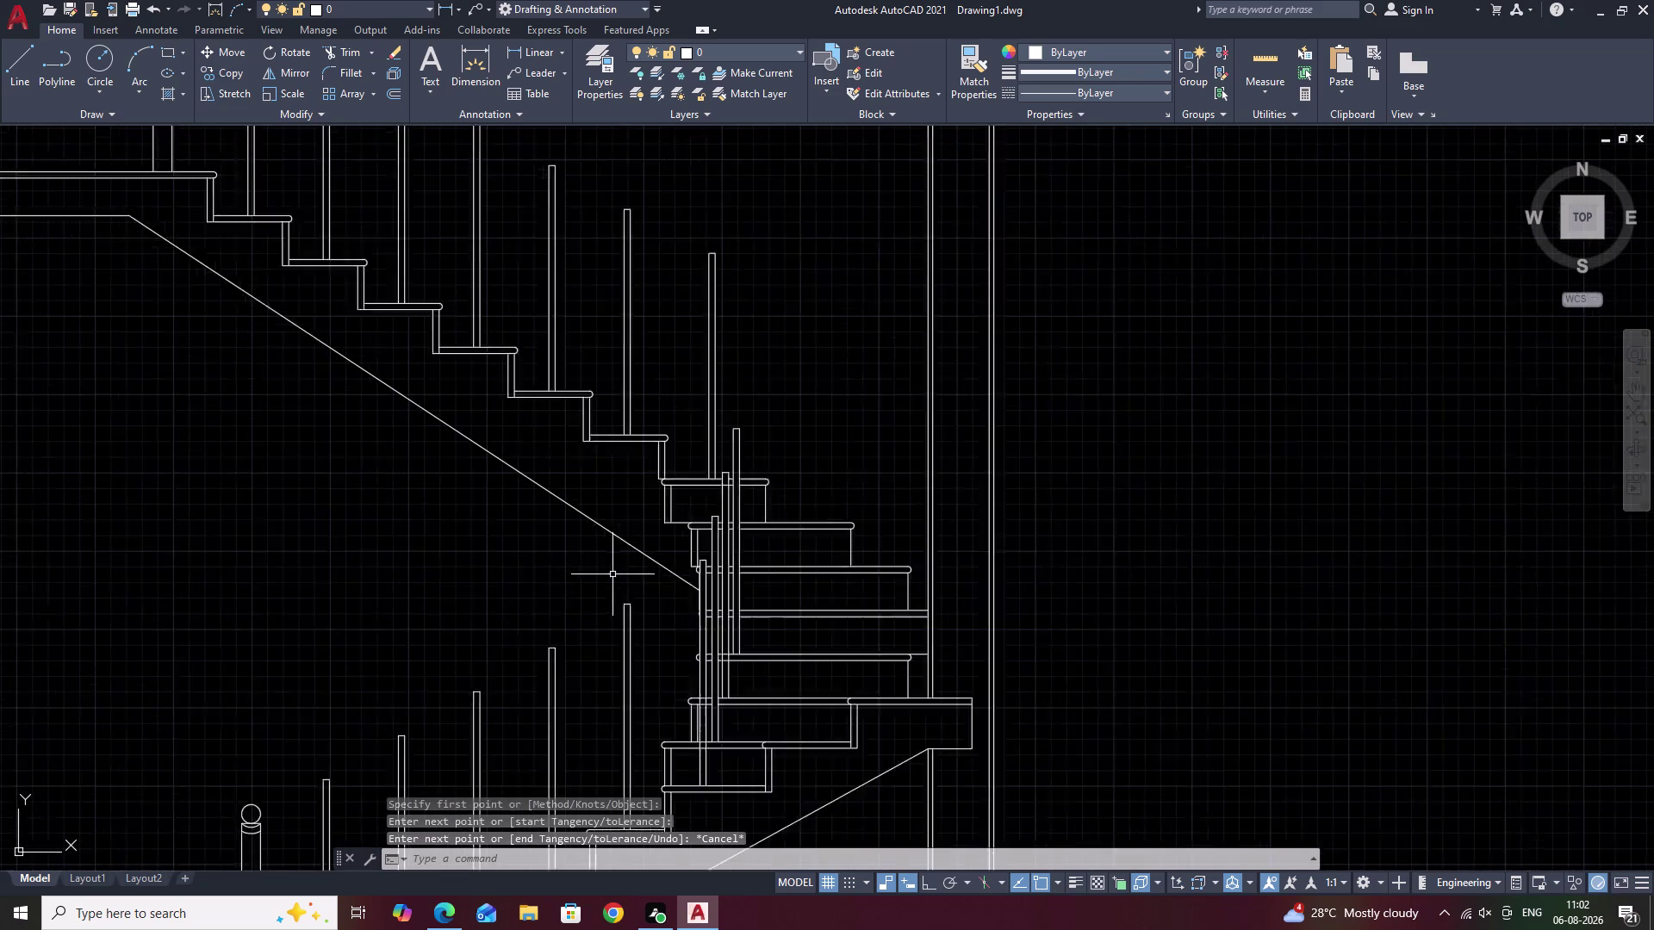
middle_drag(593, 577, 783, 526)
middle_drag(640, 533, 852, 563)
scroll(down, 3)
middle_drag(852, 614, 782, 642)
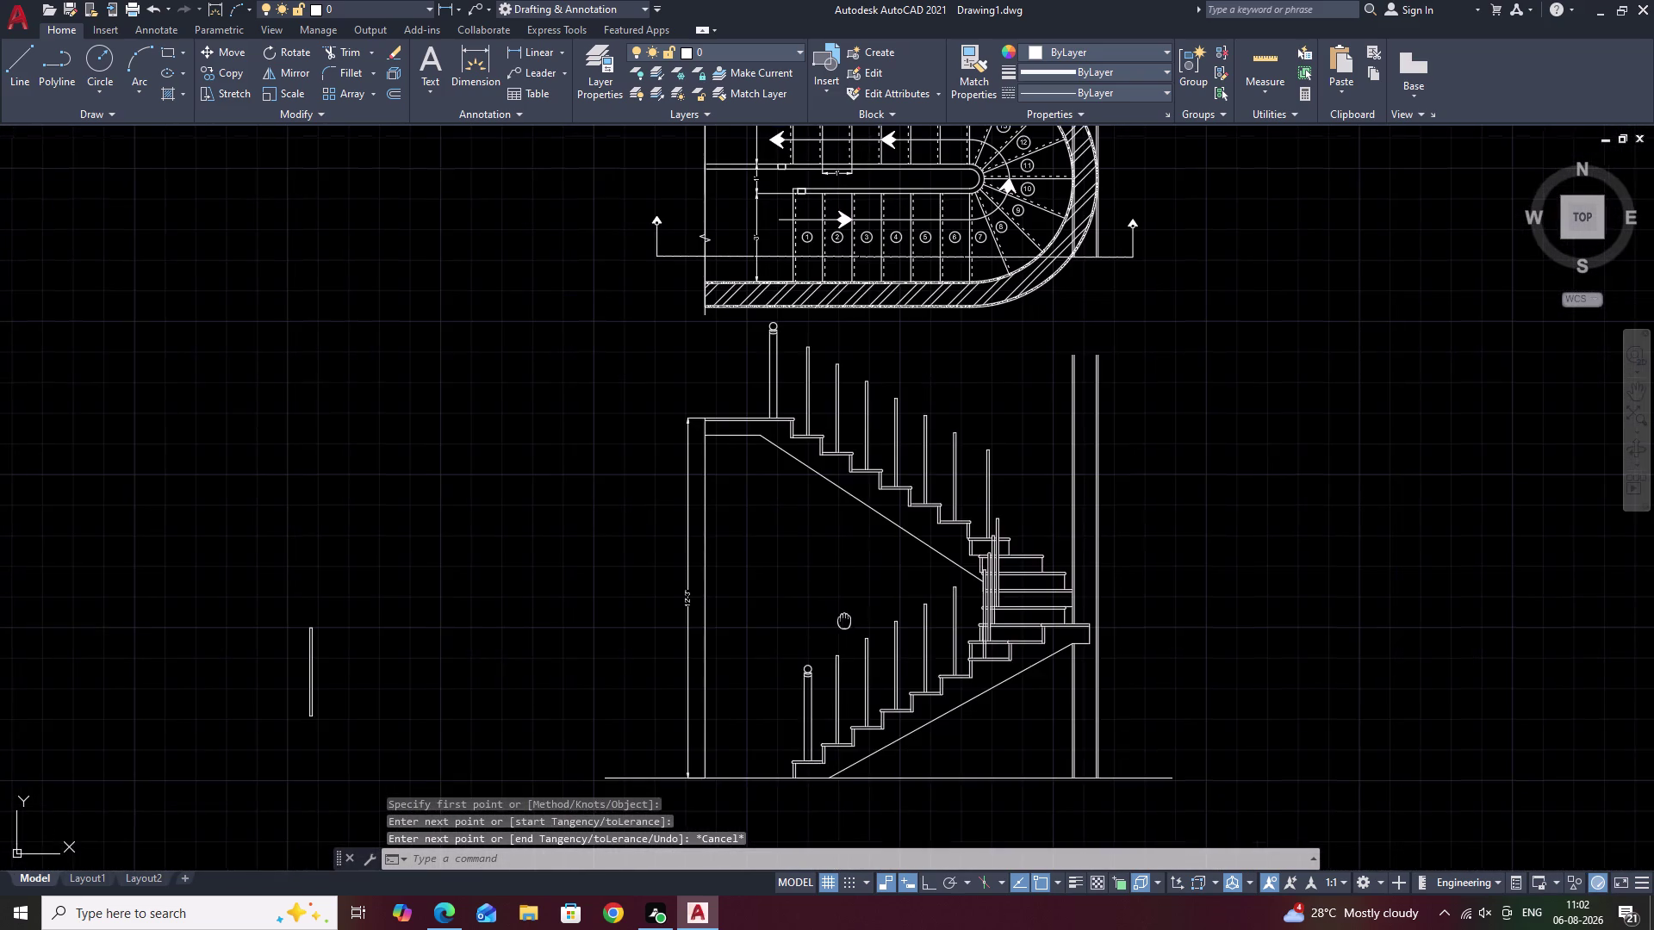
middle_drag(781, 643, 714, 648)
scroll(up, 3)
middle_drag(747, 678, 781, 420)
key(s)
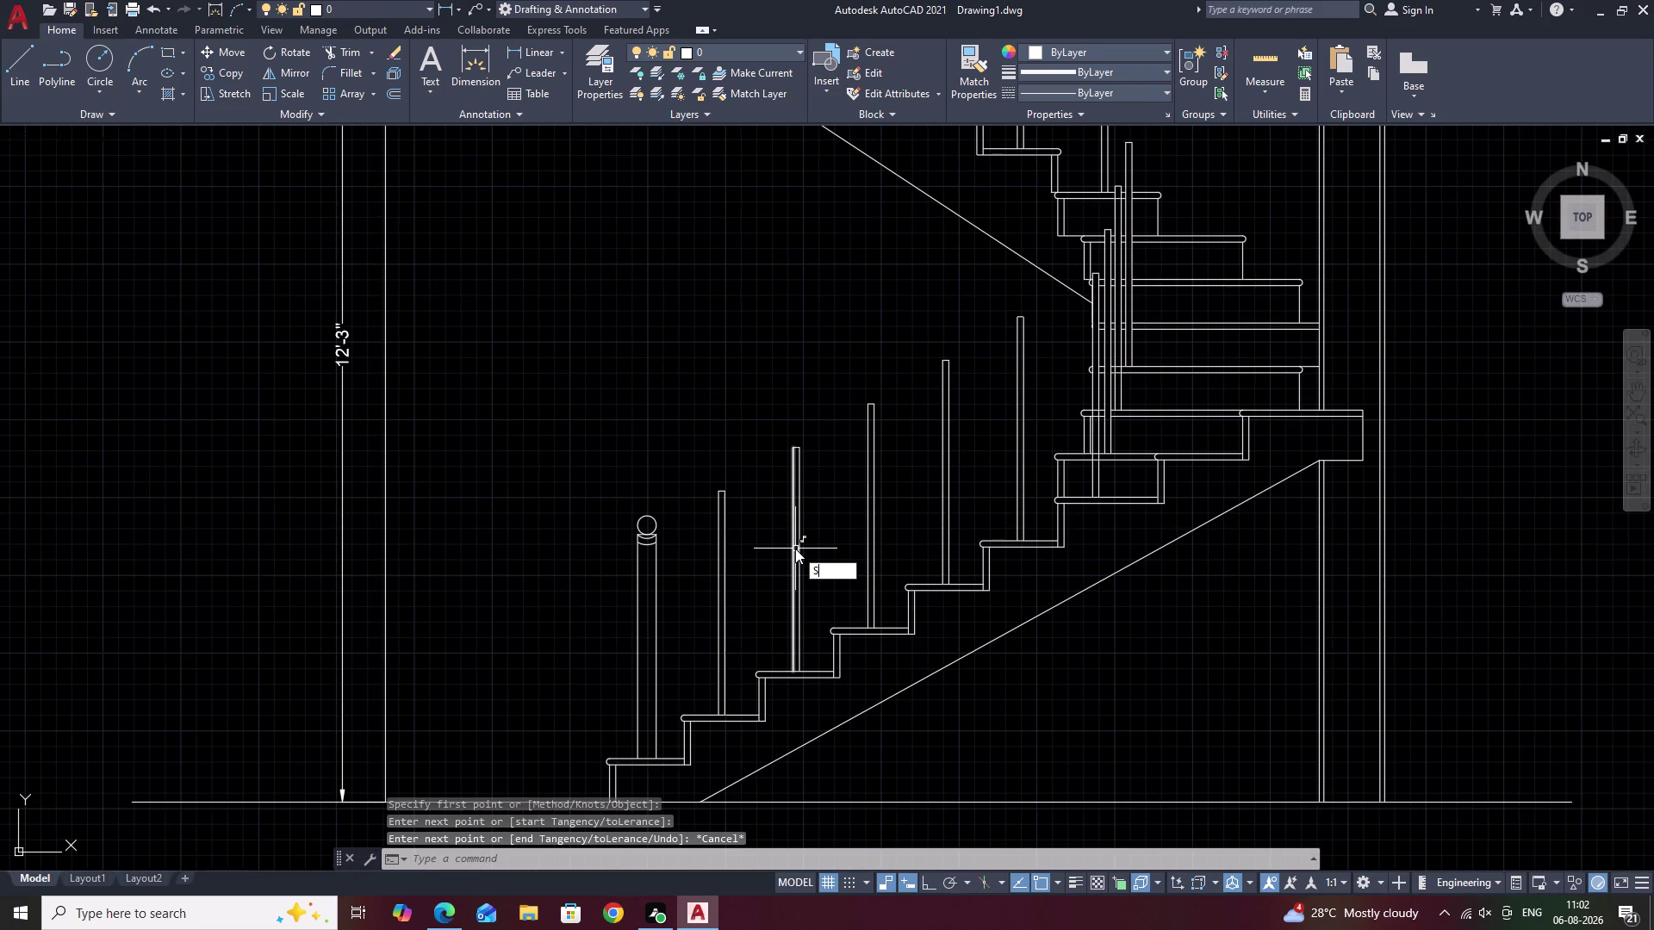
key(p)
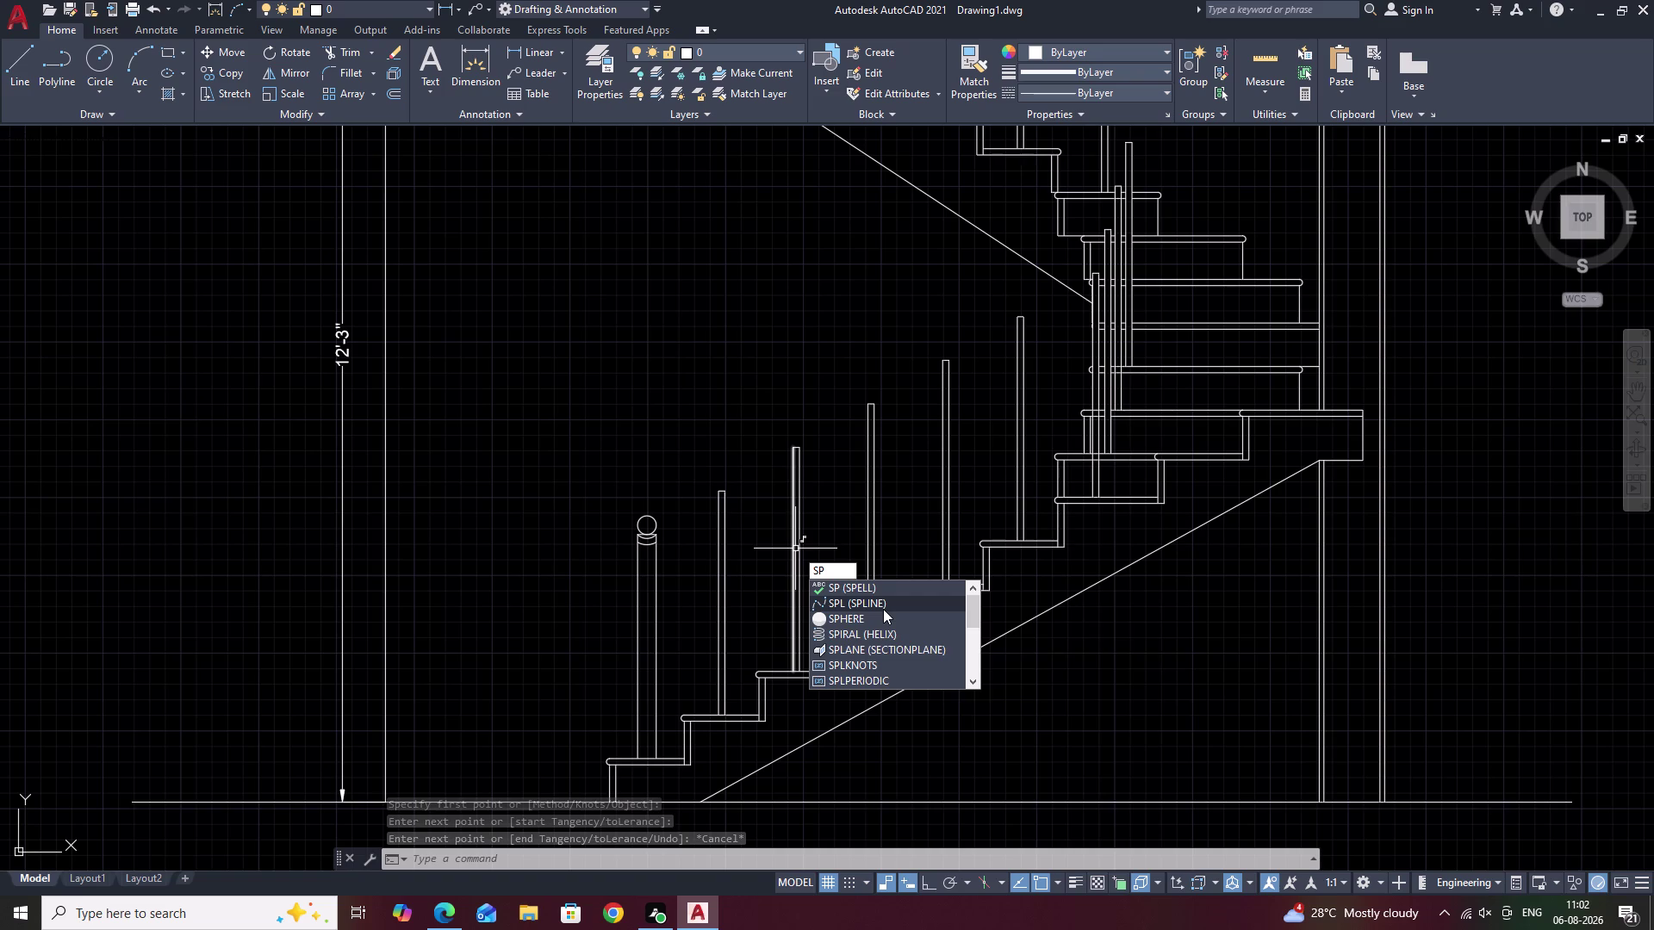
key(l)
Start the handrail spline at the newel post cap and run it over the first baluster tops.
click(880, 595)
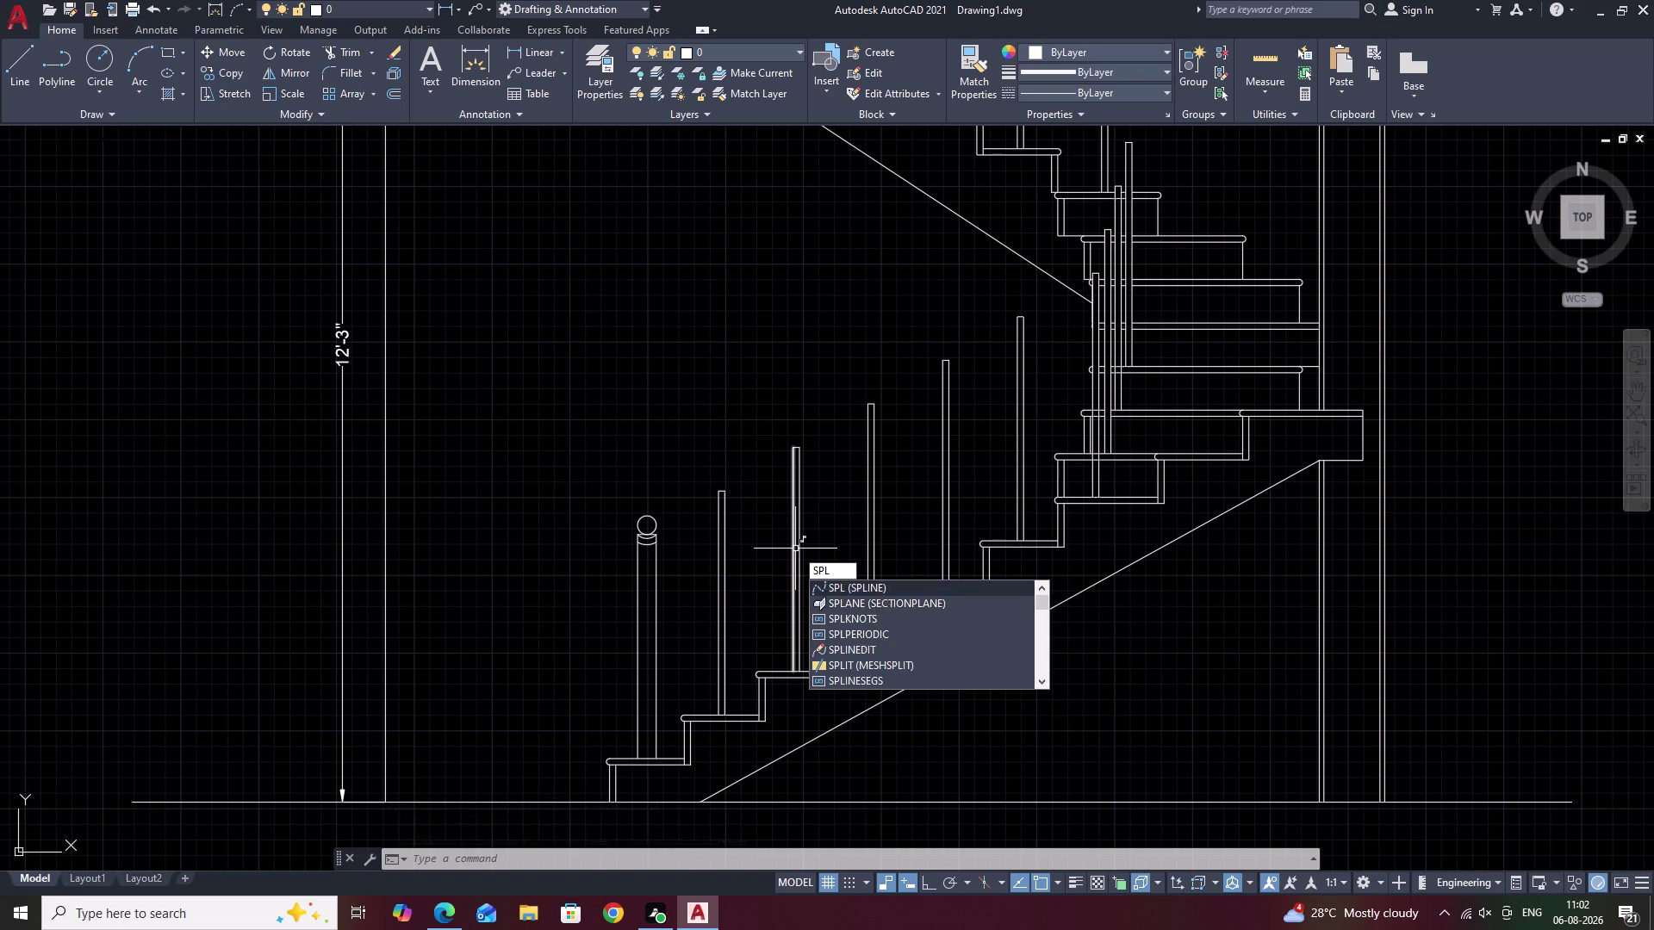
scroll(up, 3)
middle_drag(669, 523, 193, 565)
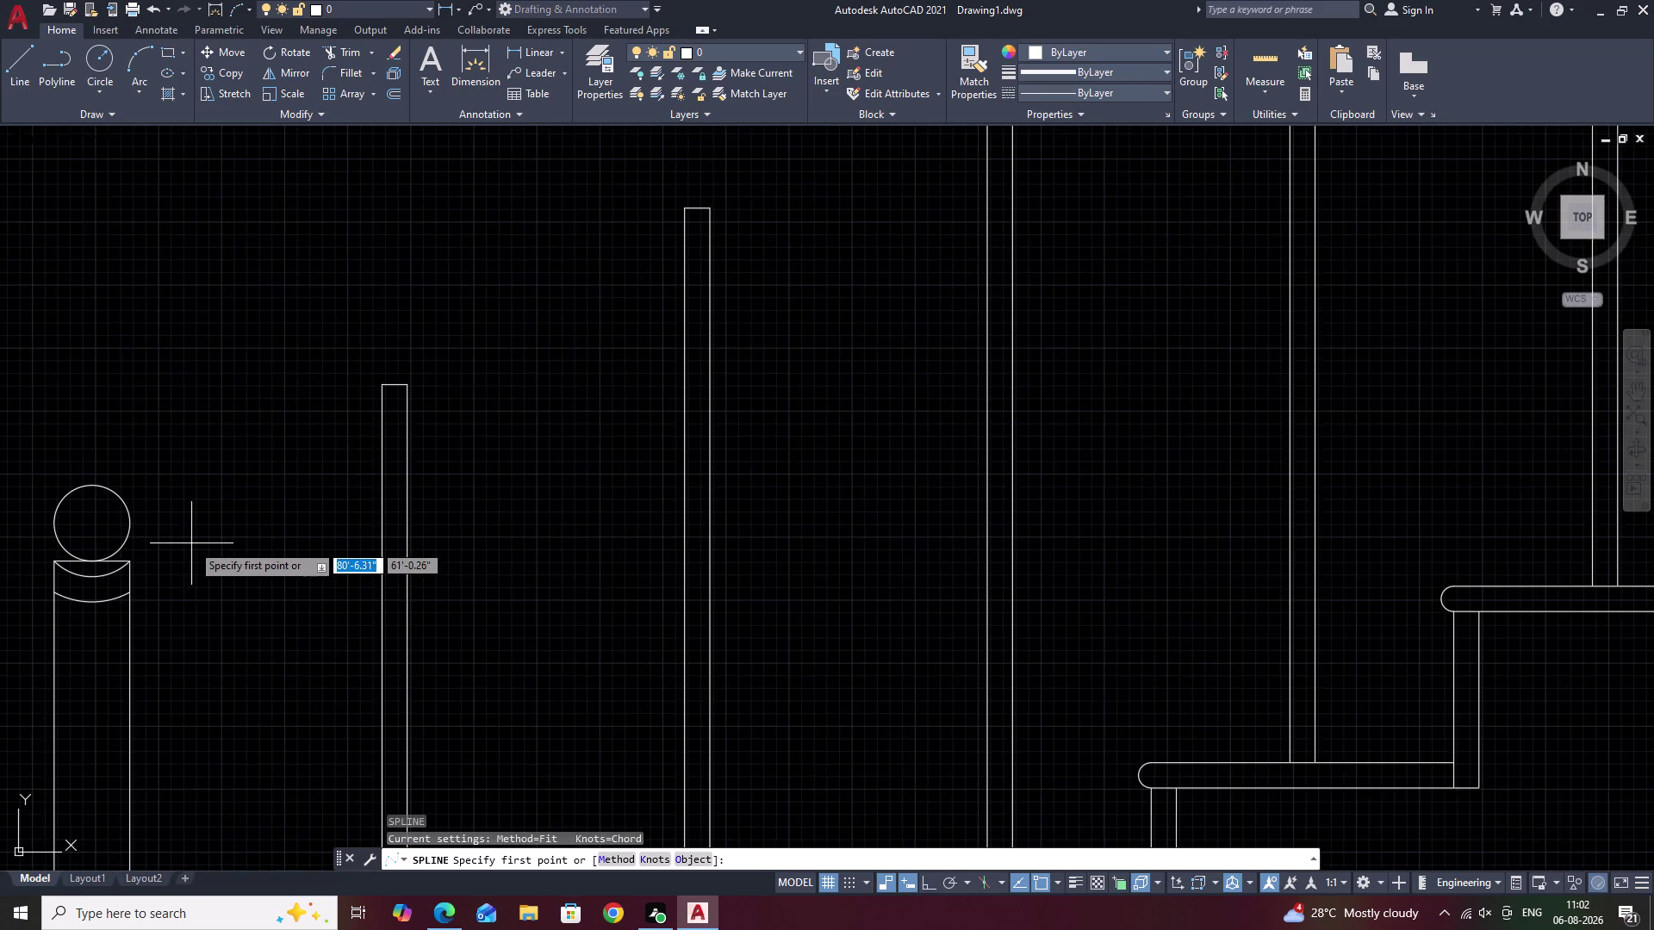
scroll(down, 3)
scroll(down, 3)
middle_drag(305, 522, 199, 563)
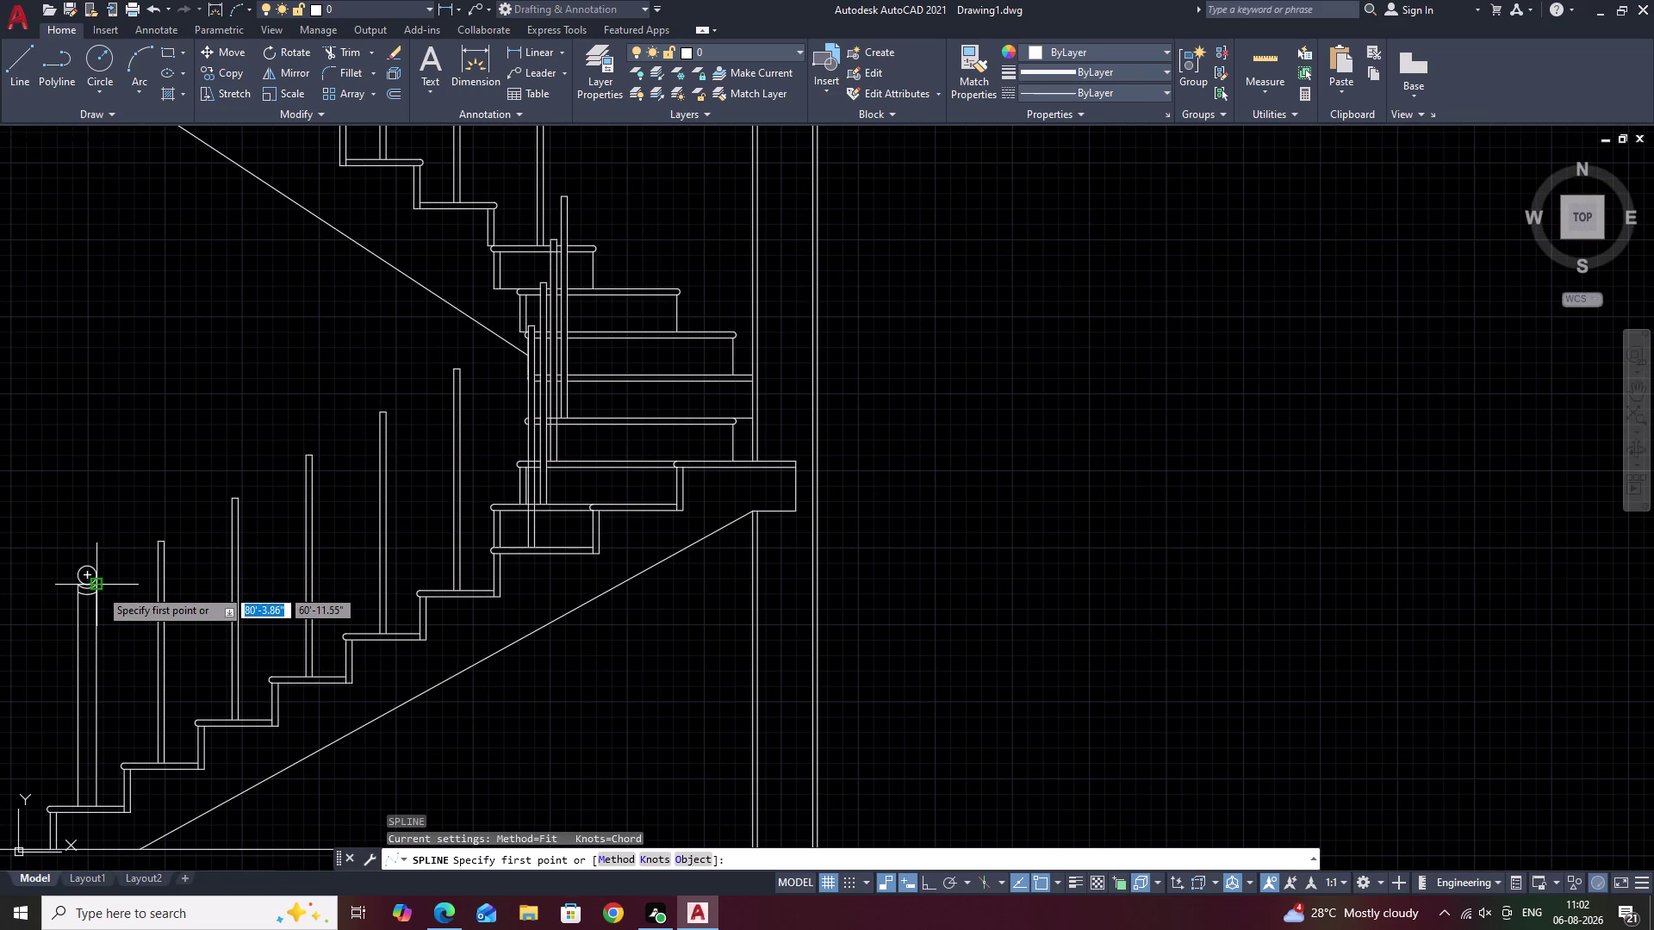
scroll(up, 3)
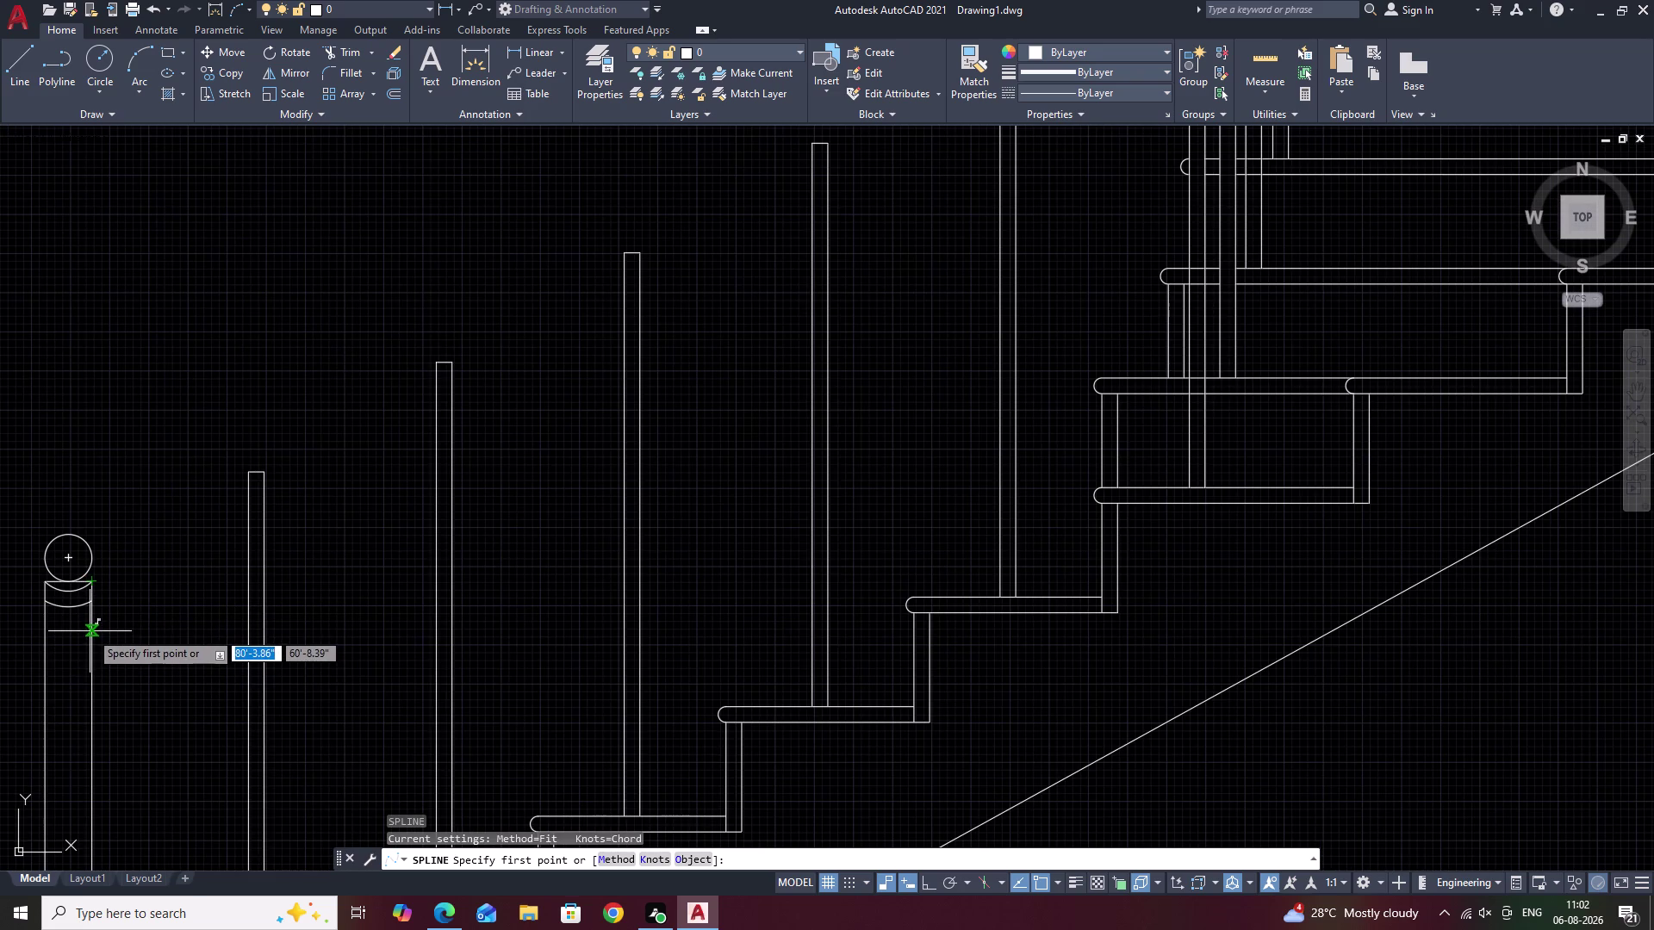
click(90, 631)
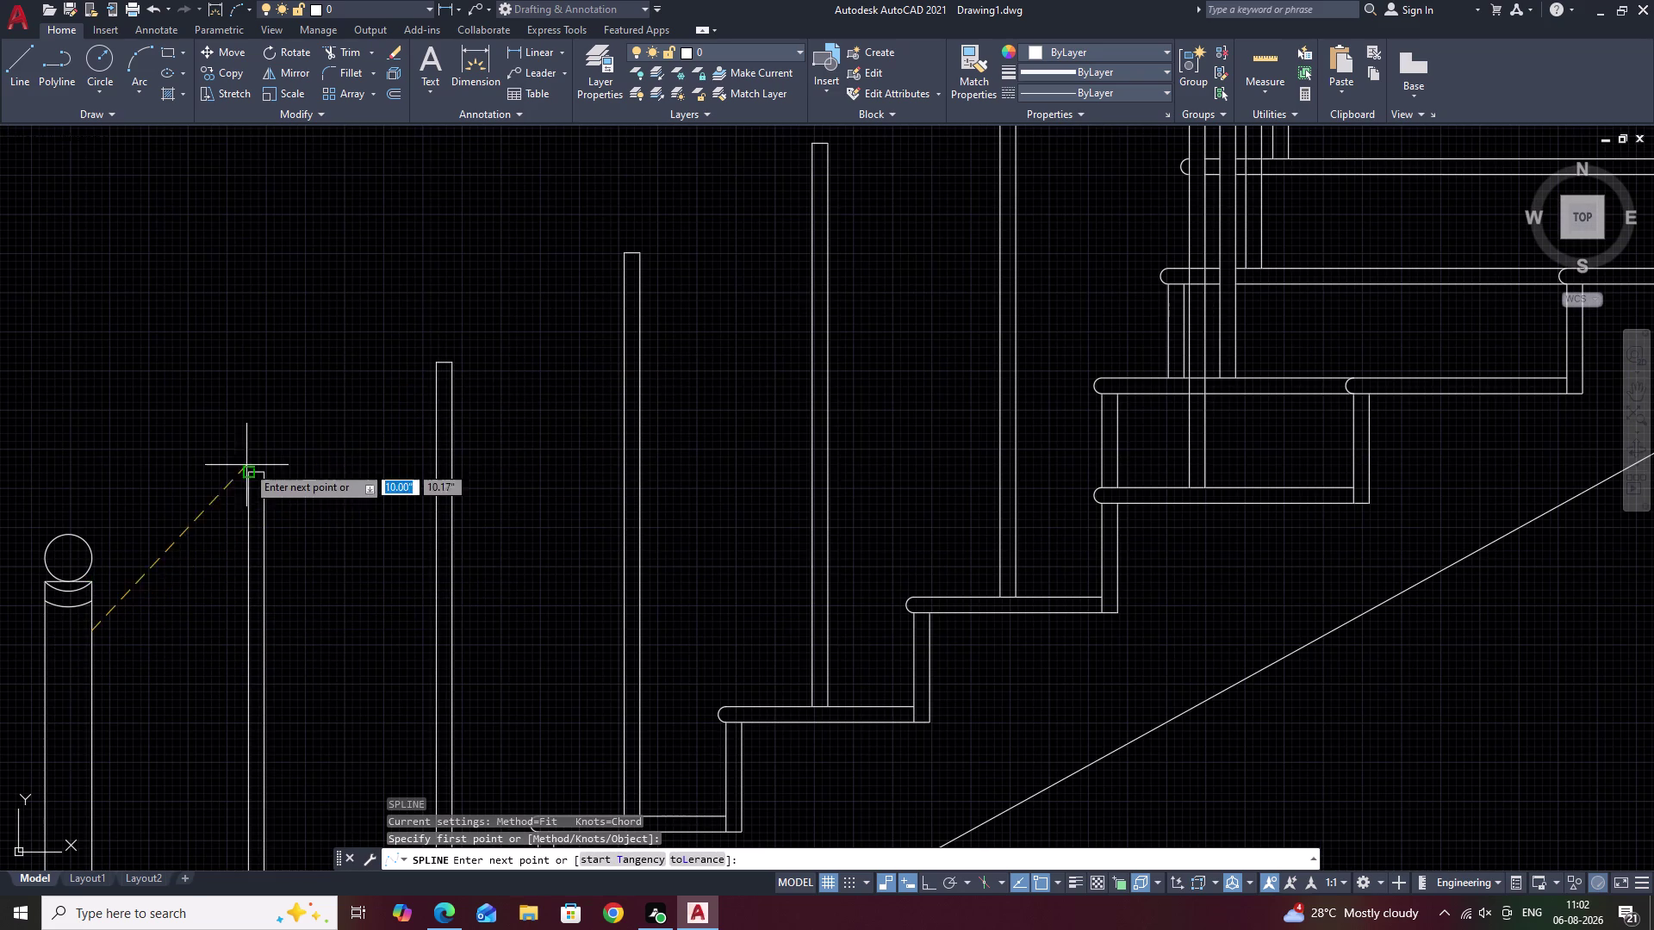
click(267, 474)
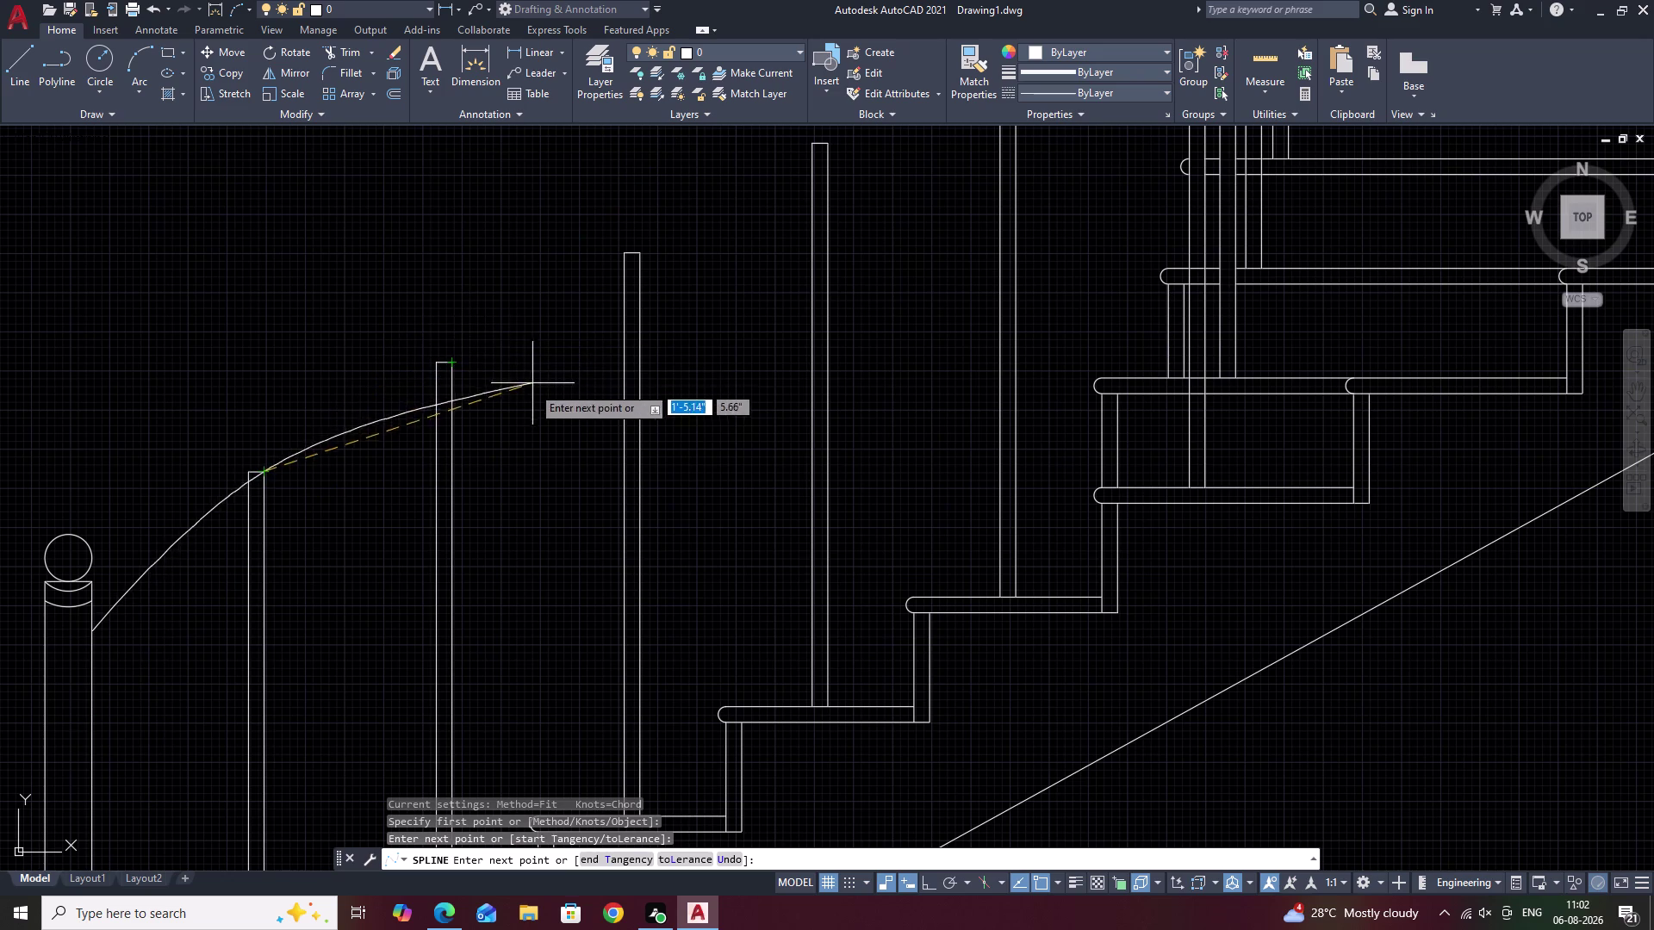
click(455, 364)
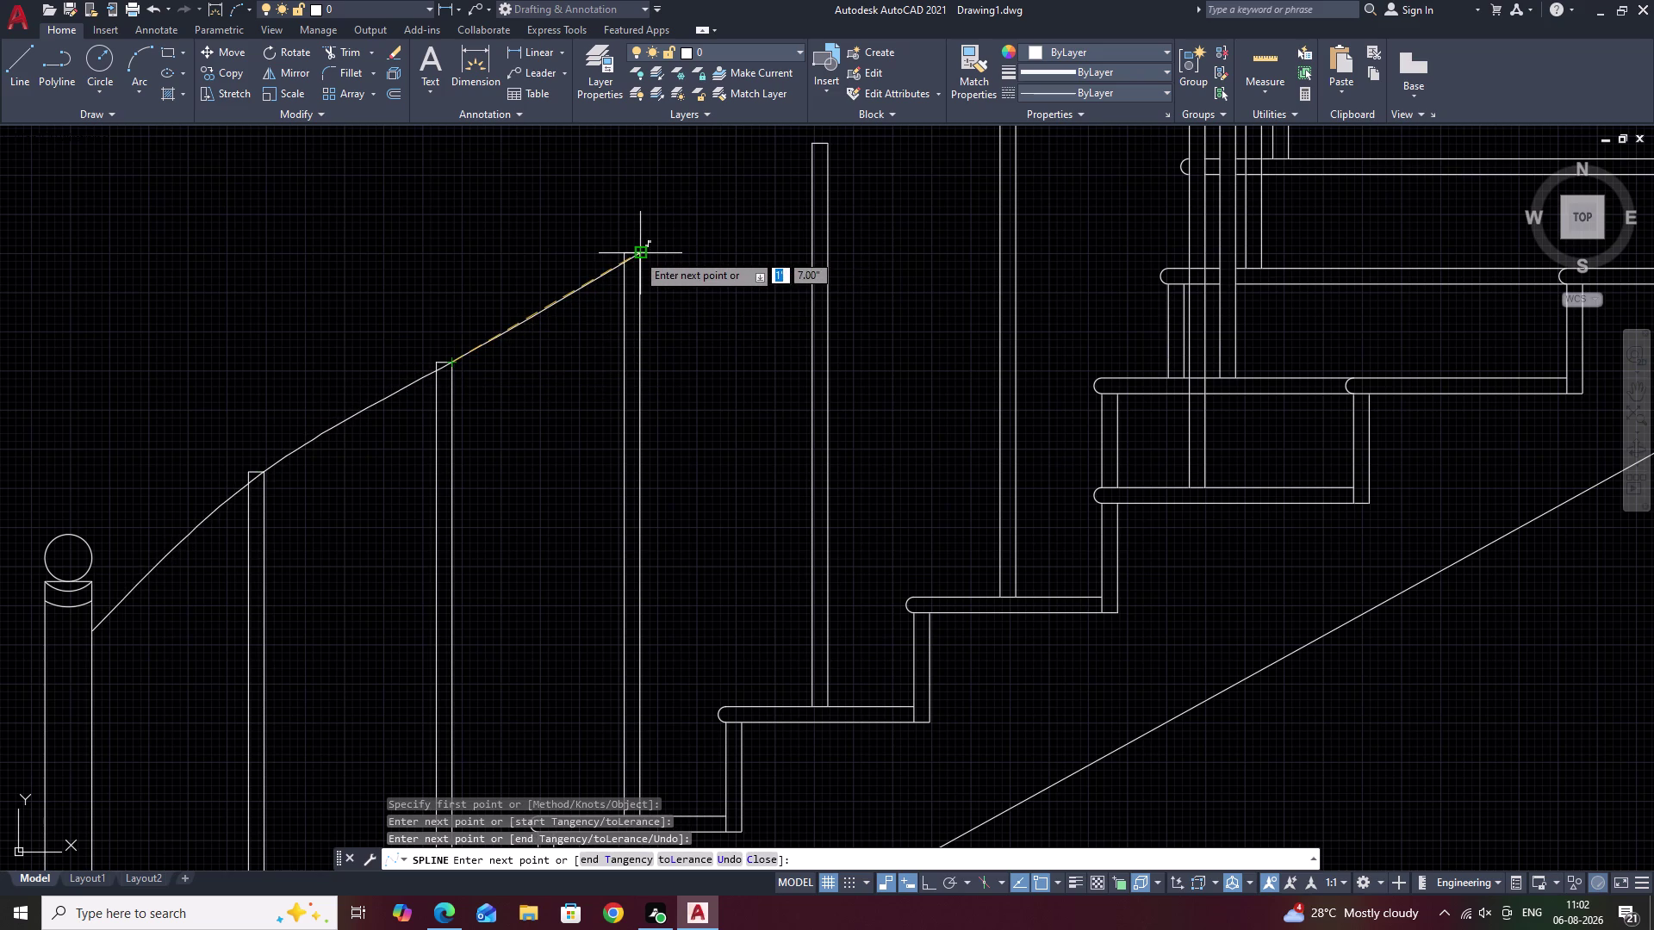
click(636, 253)
Continue the spline over the next balusters and curve it up alongside the winder posts.
middle_drag(806, 253, 352, 784)
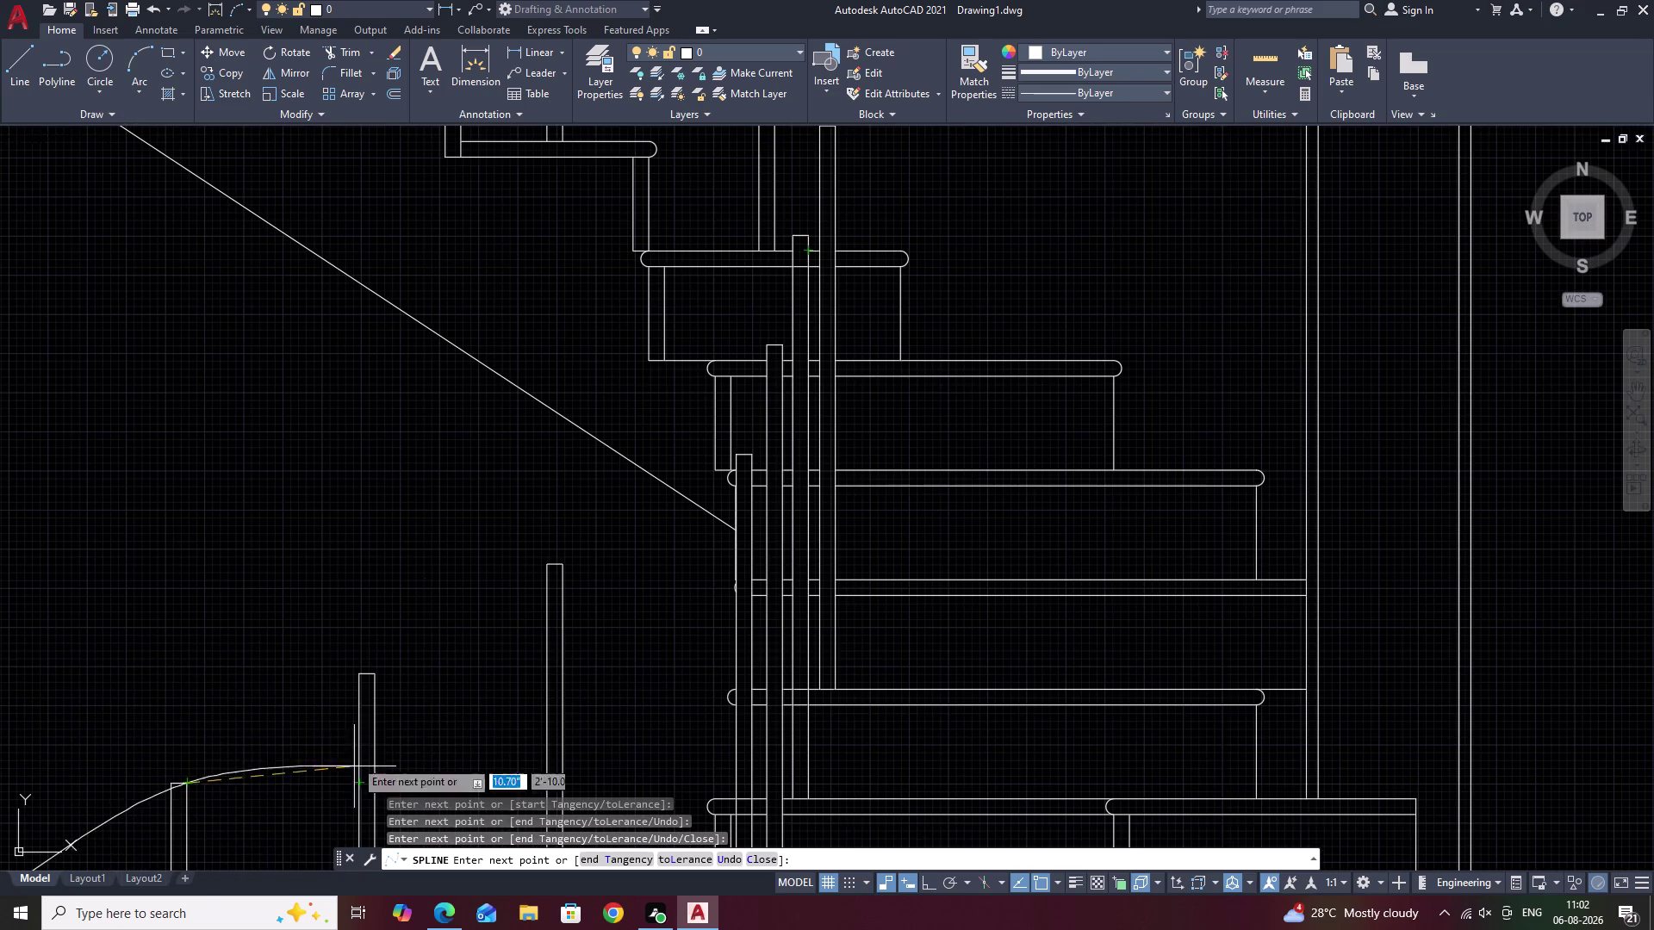
click(378, 673)
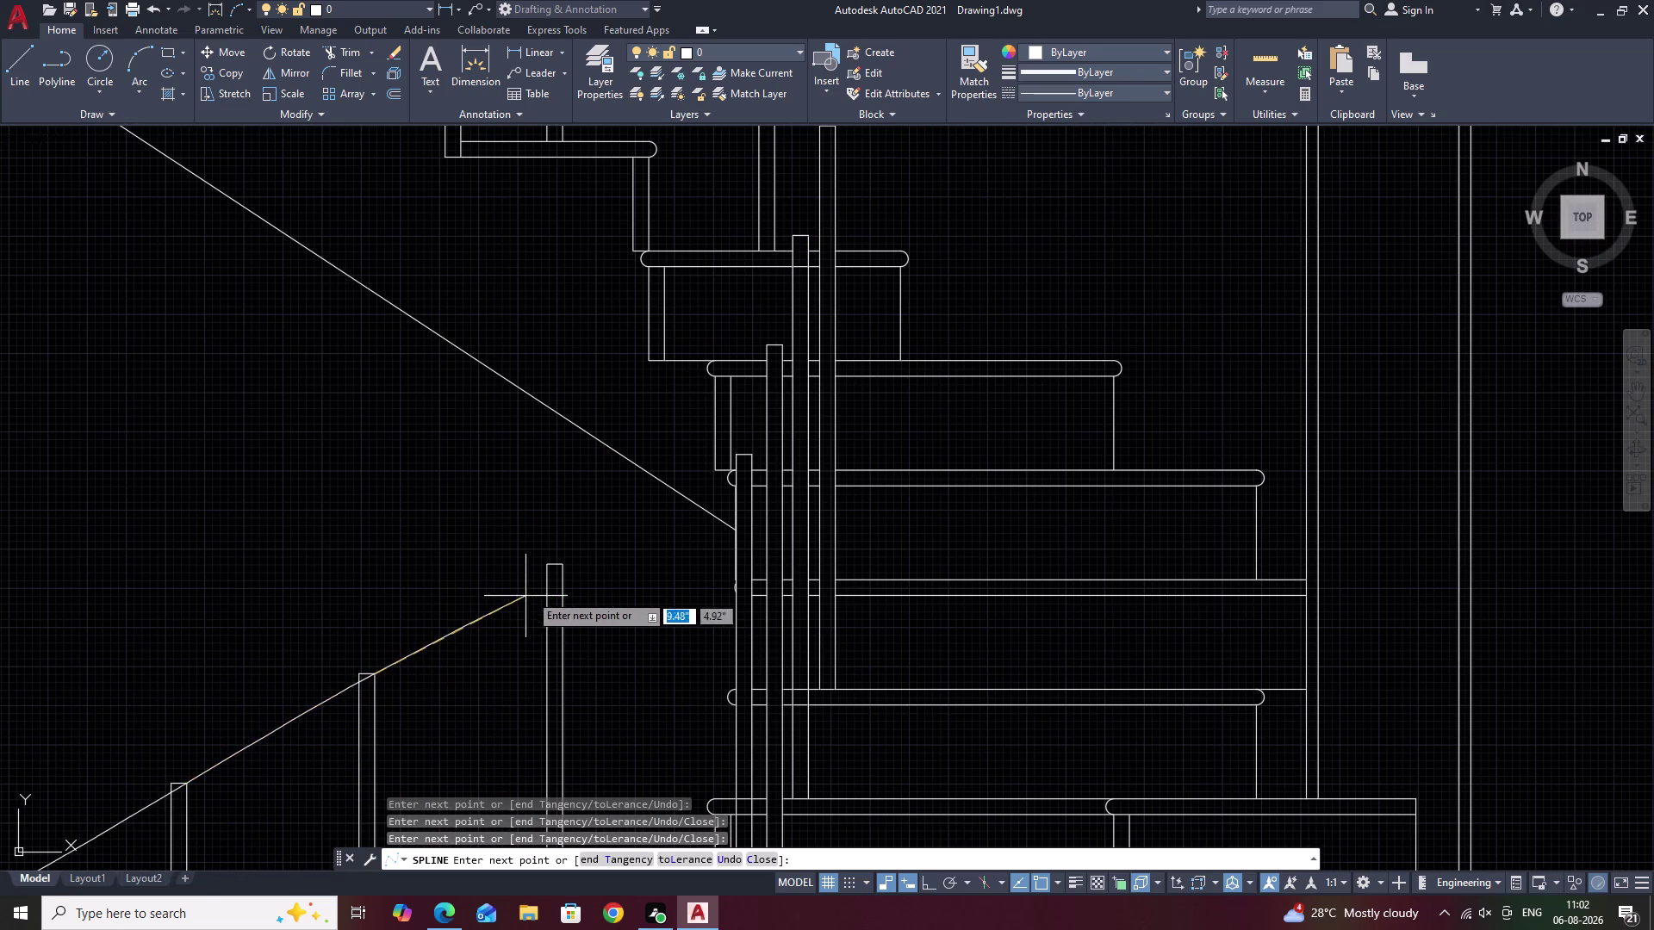
click(560, 566)
middle_drag(702, 501, 548, 701)
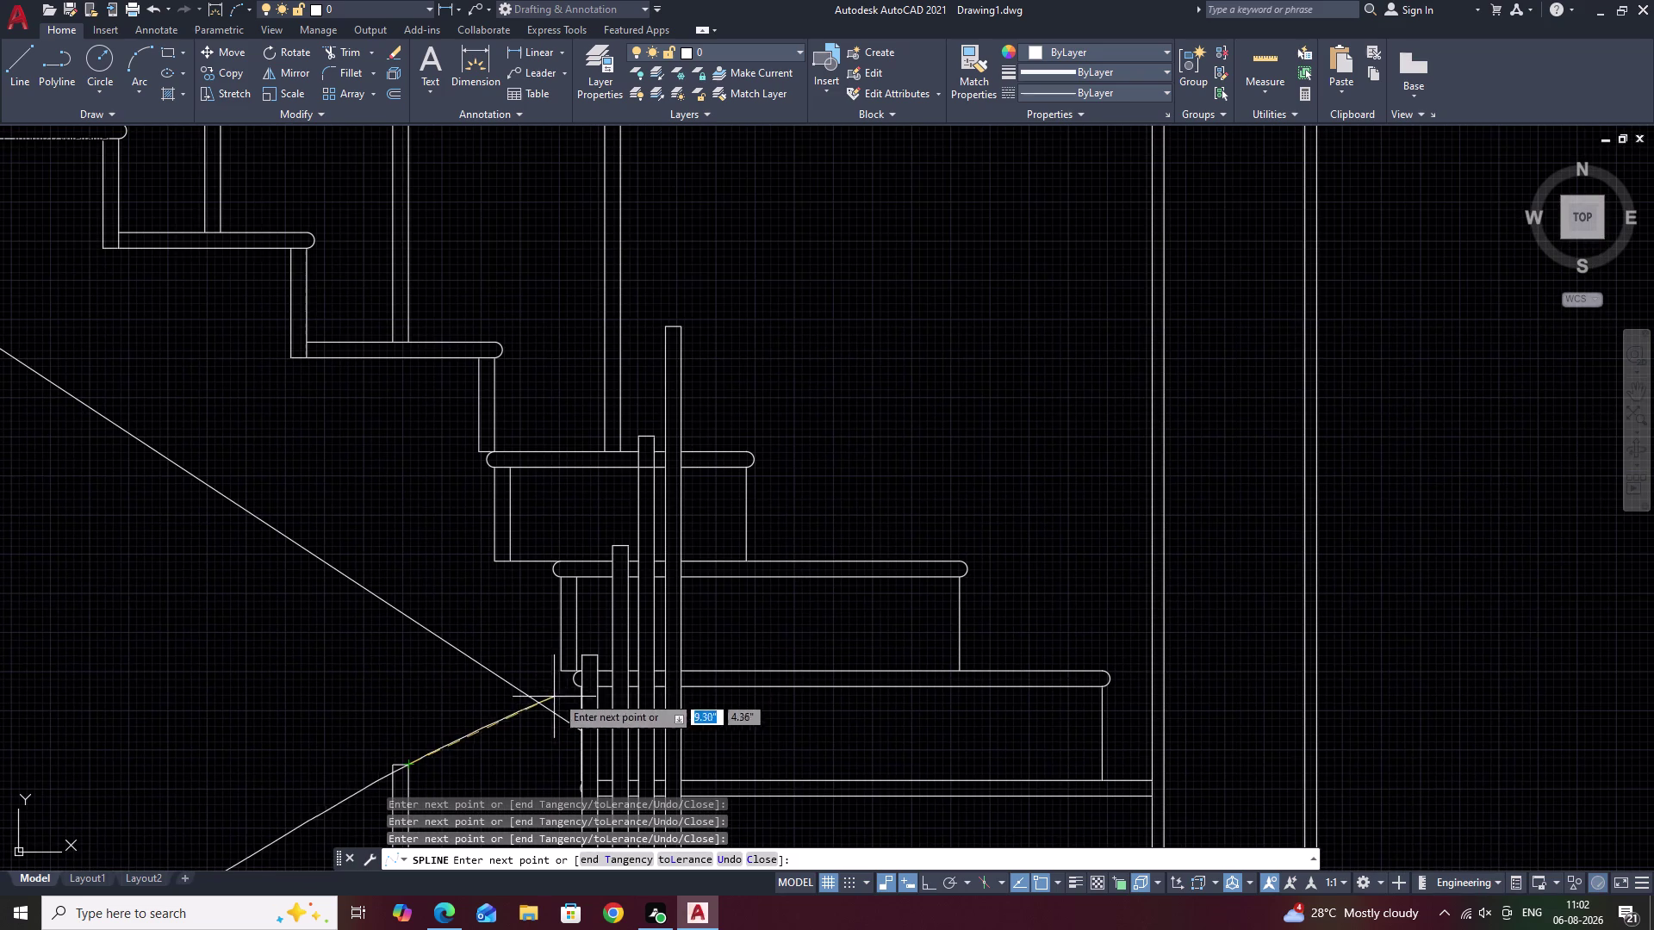
click(599, 659)
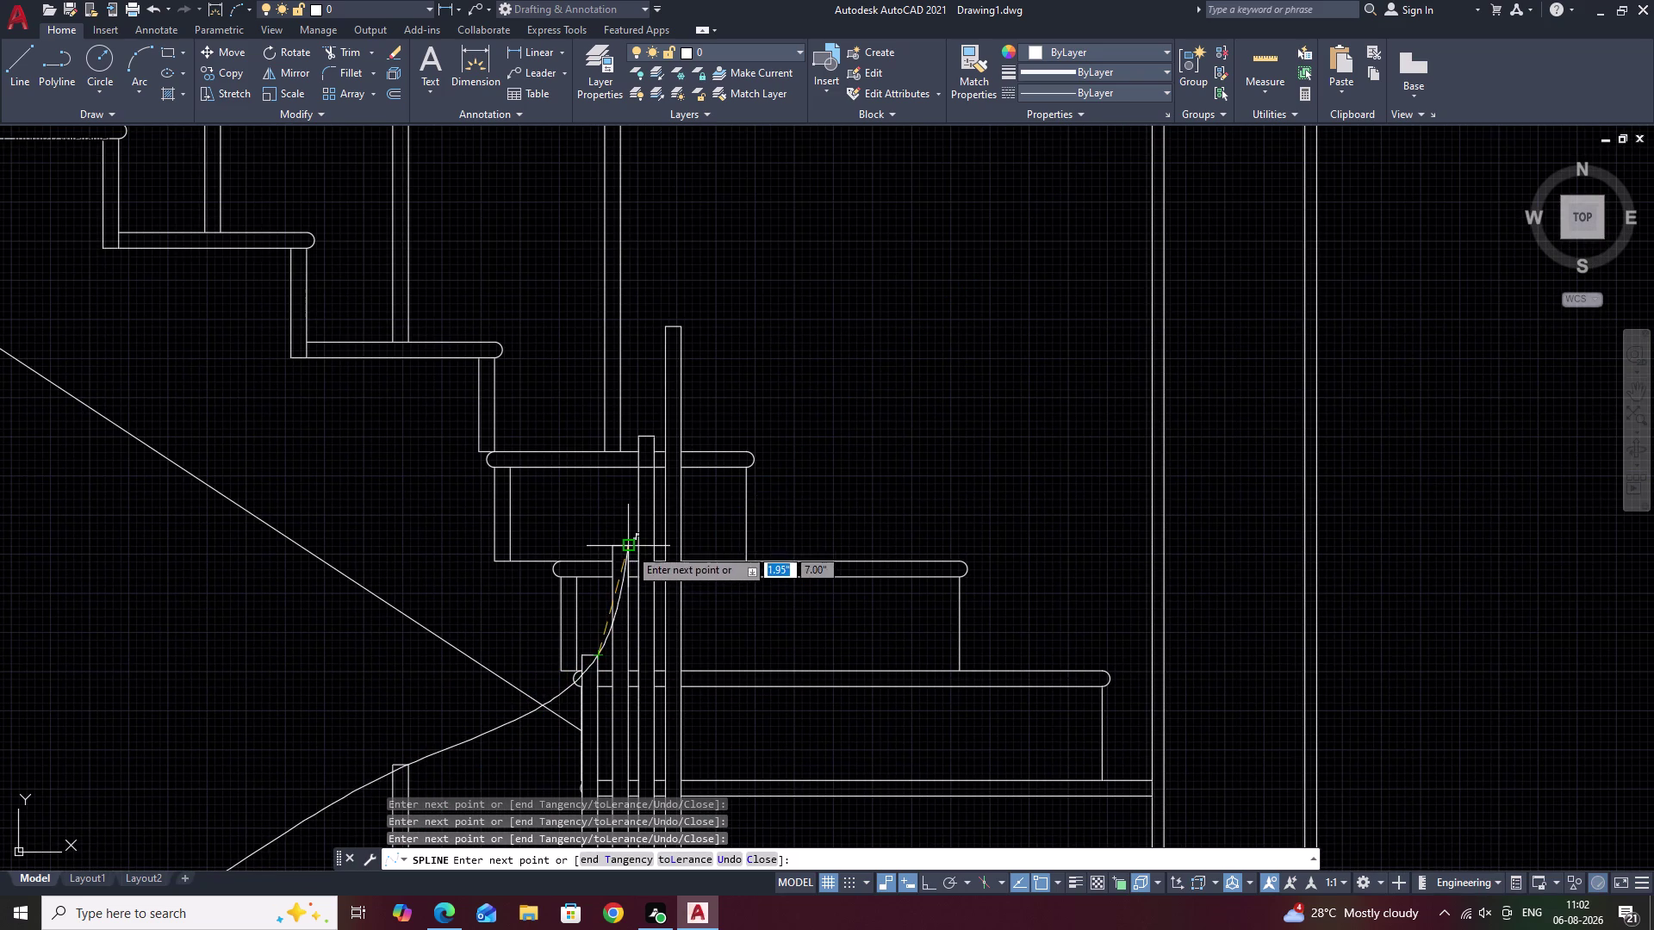
click(629, 547)
click(654, 438)
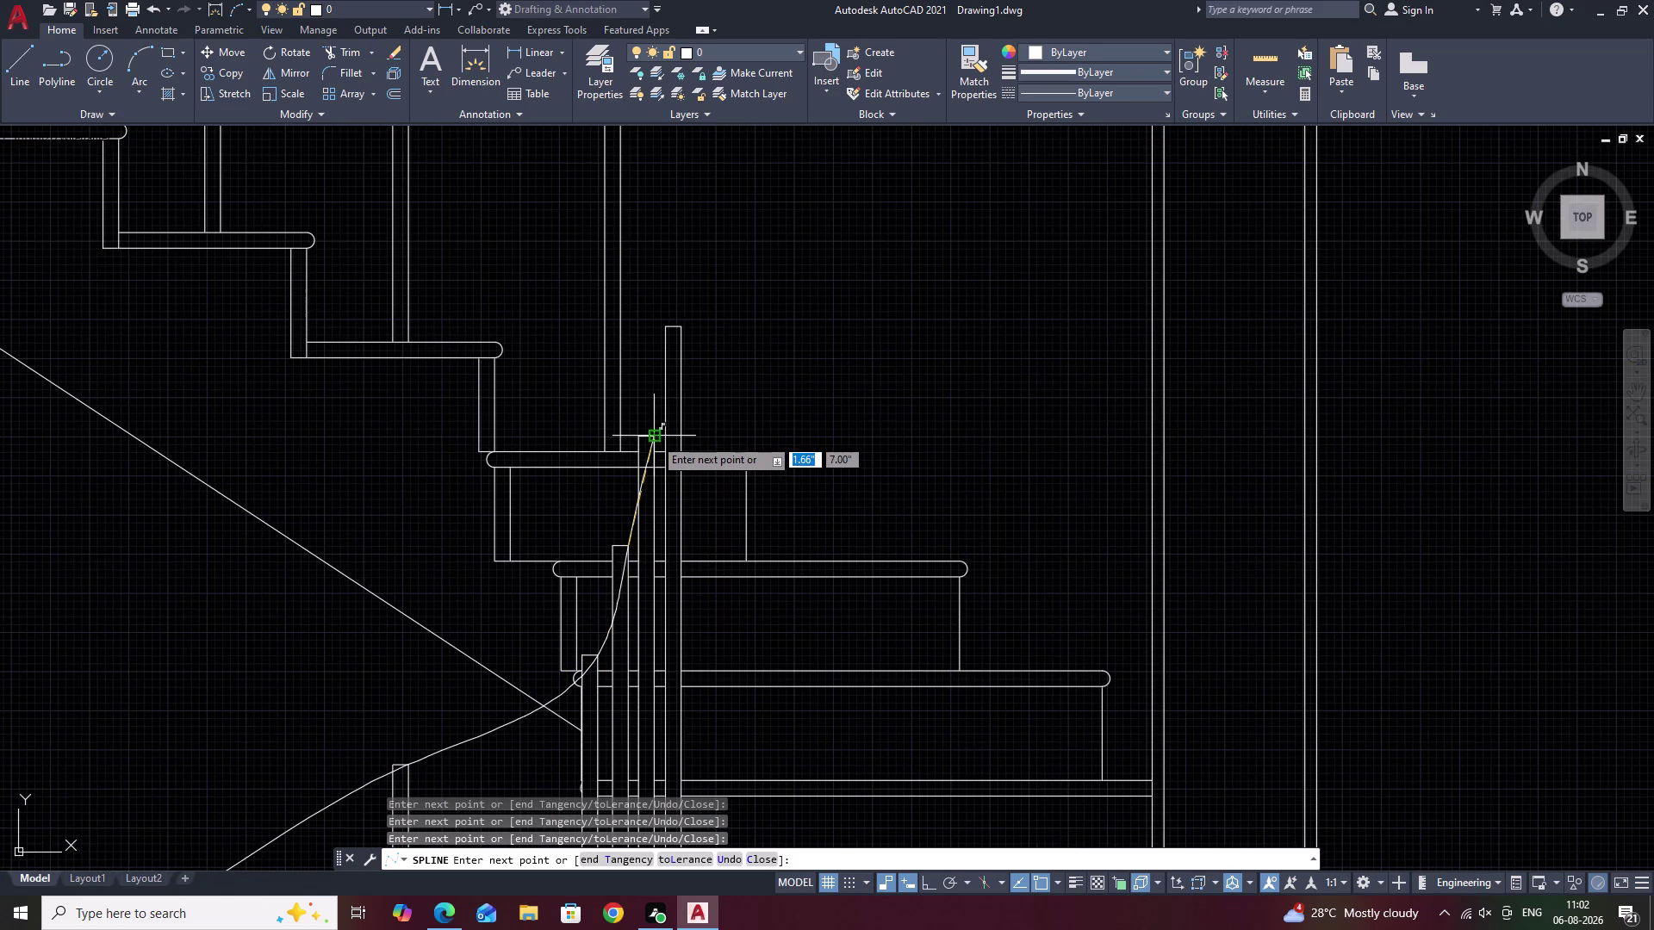
click(679, 330)
End the handrail spline at the top post endpoint and finish it with Enter.
middle_drag(700, 327, 1018, 671)
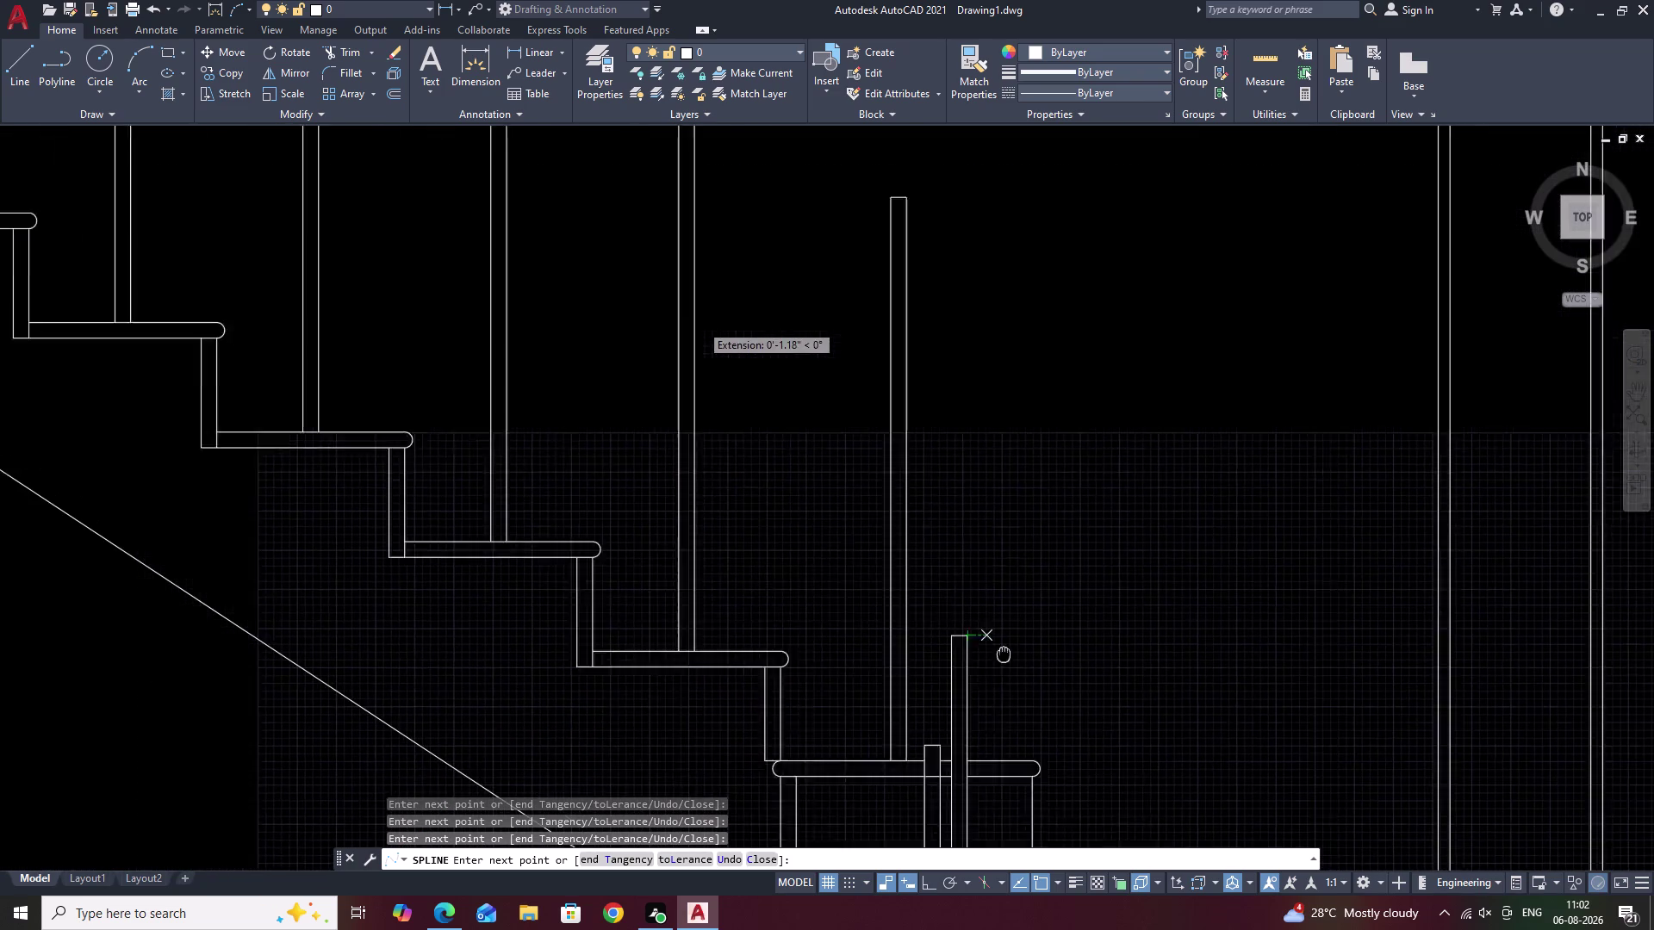
middle_drag(1018, 671, 1020, 671)
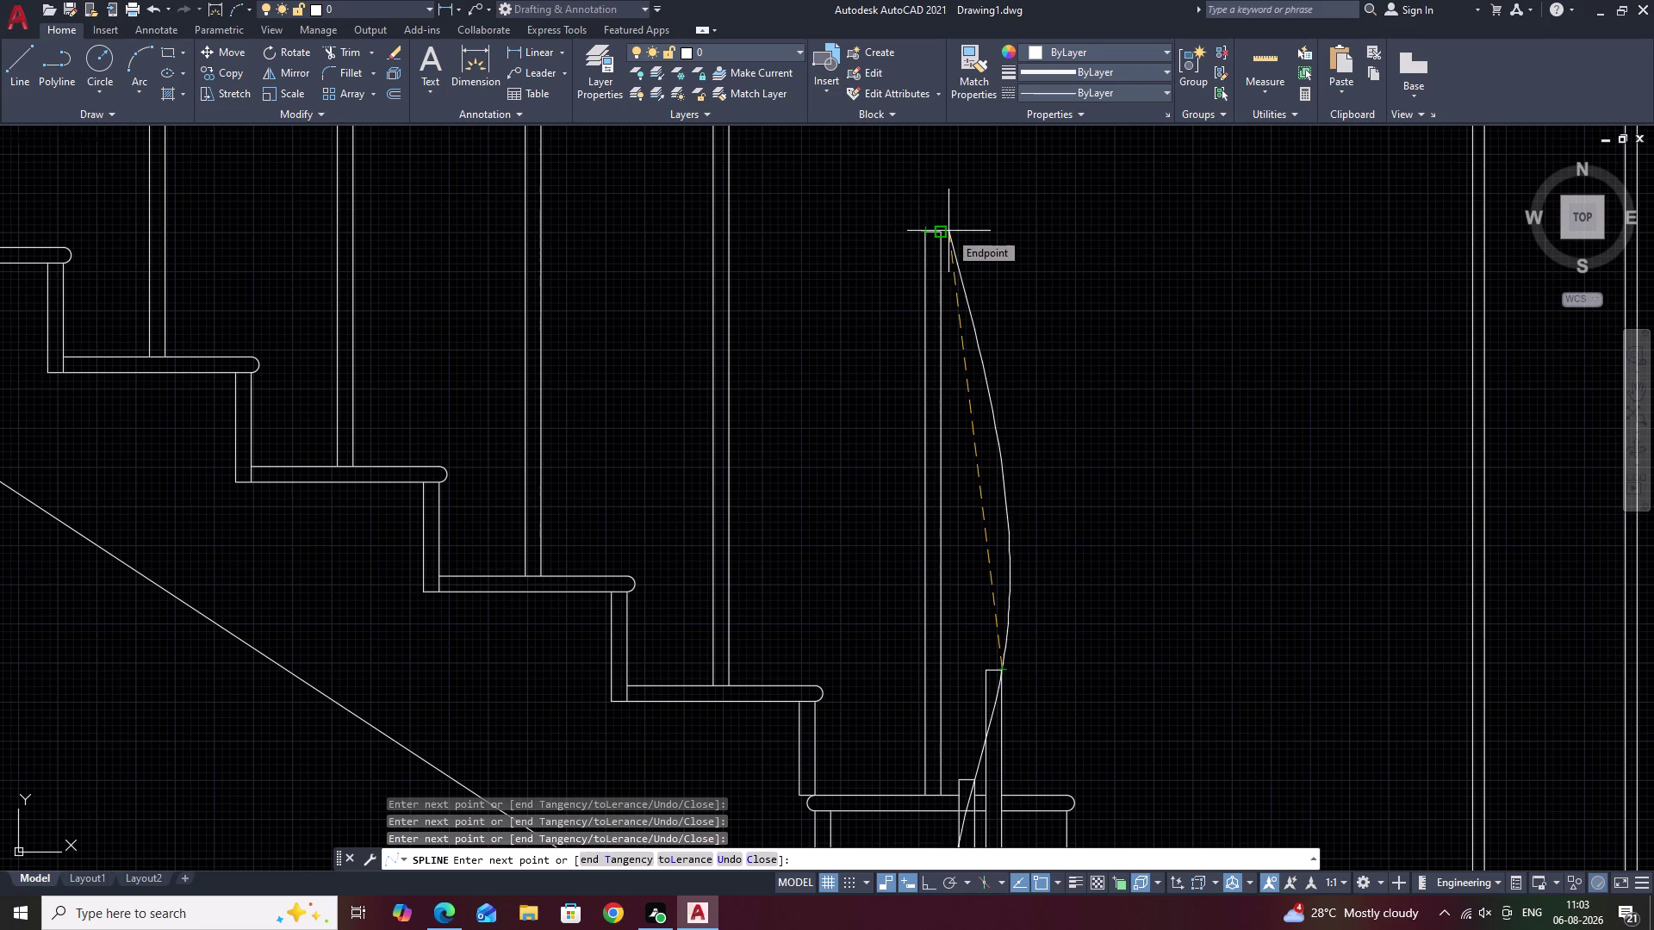
click(940, 231)
right_click(939, 231)
click(1004, 241)
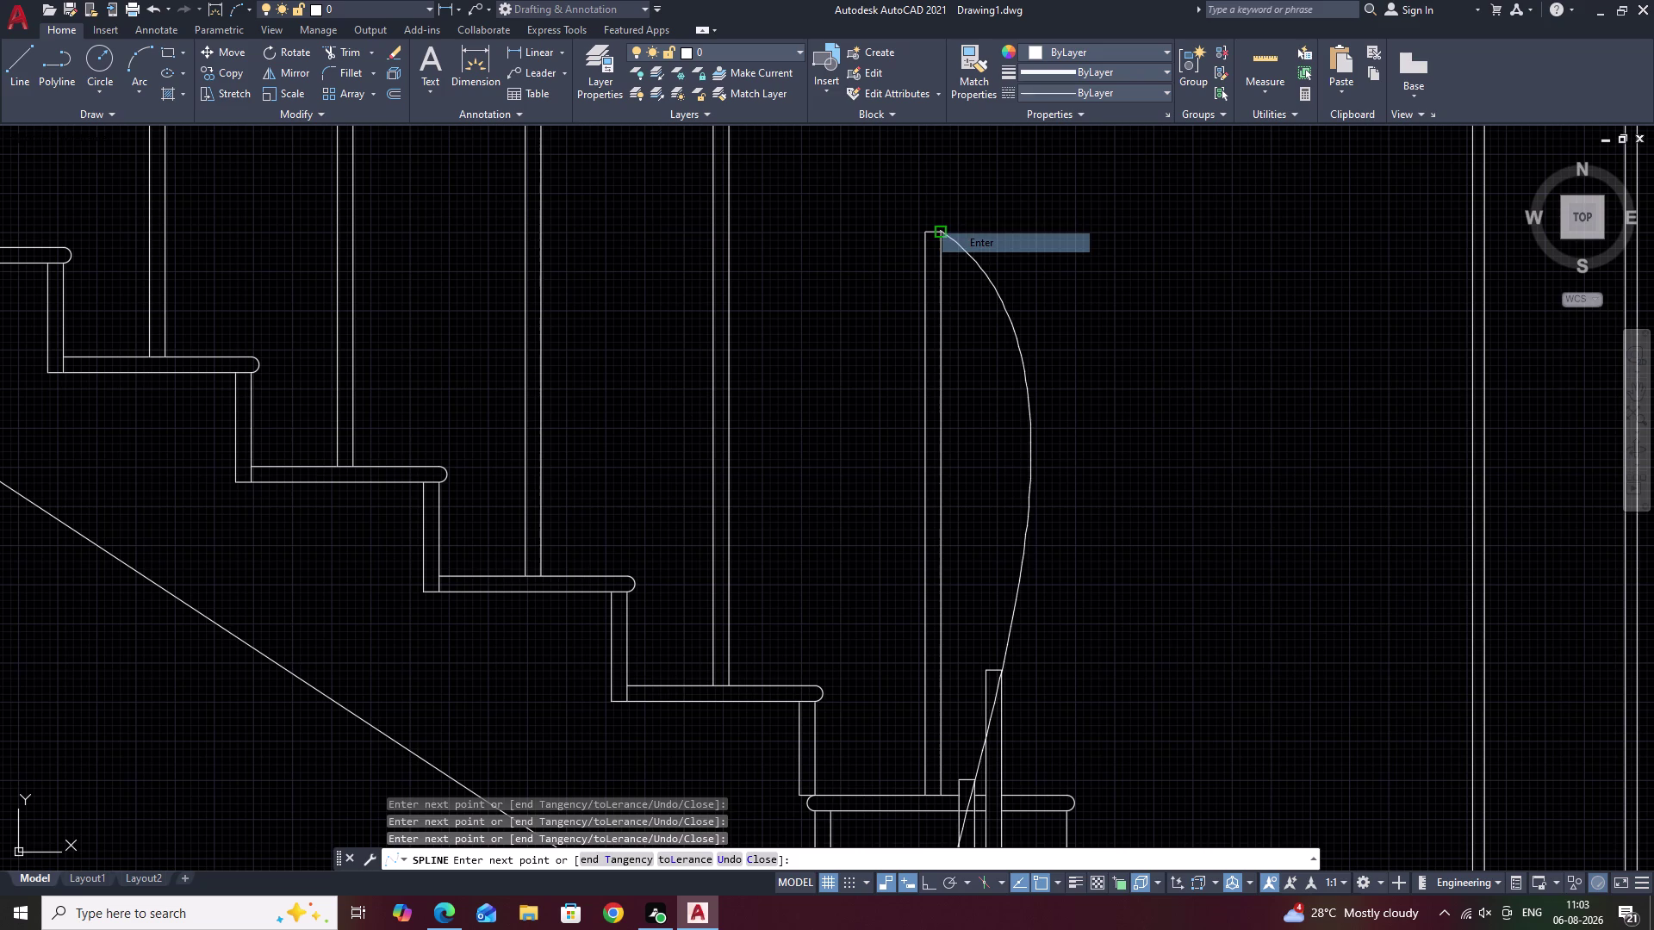
scroll(down, 3)
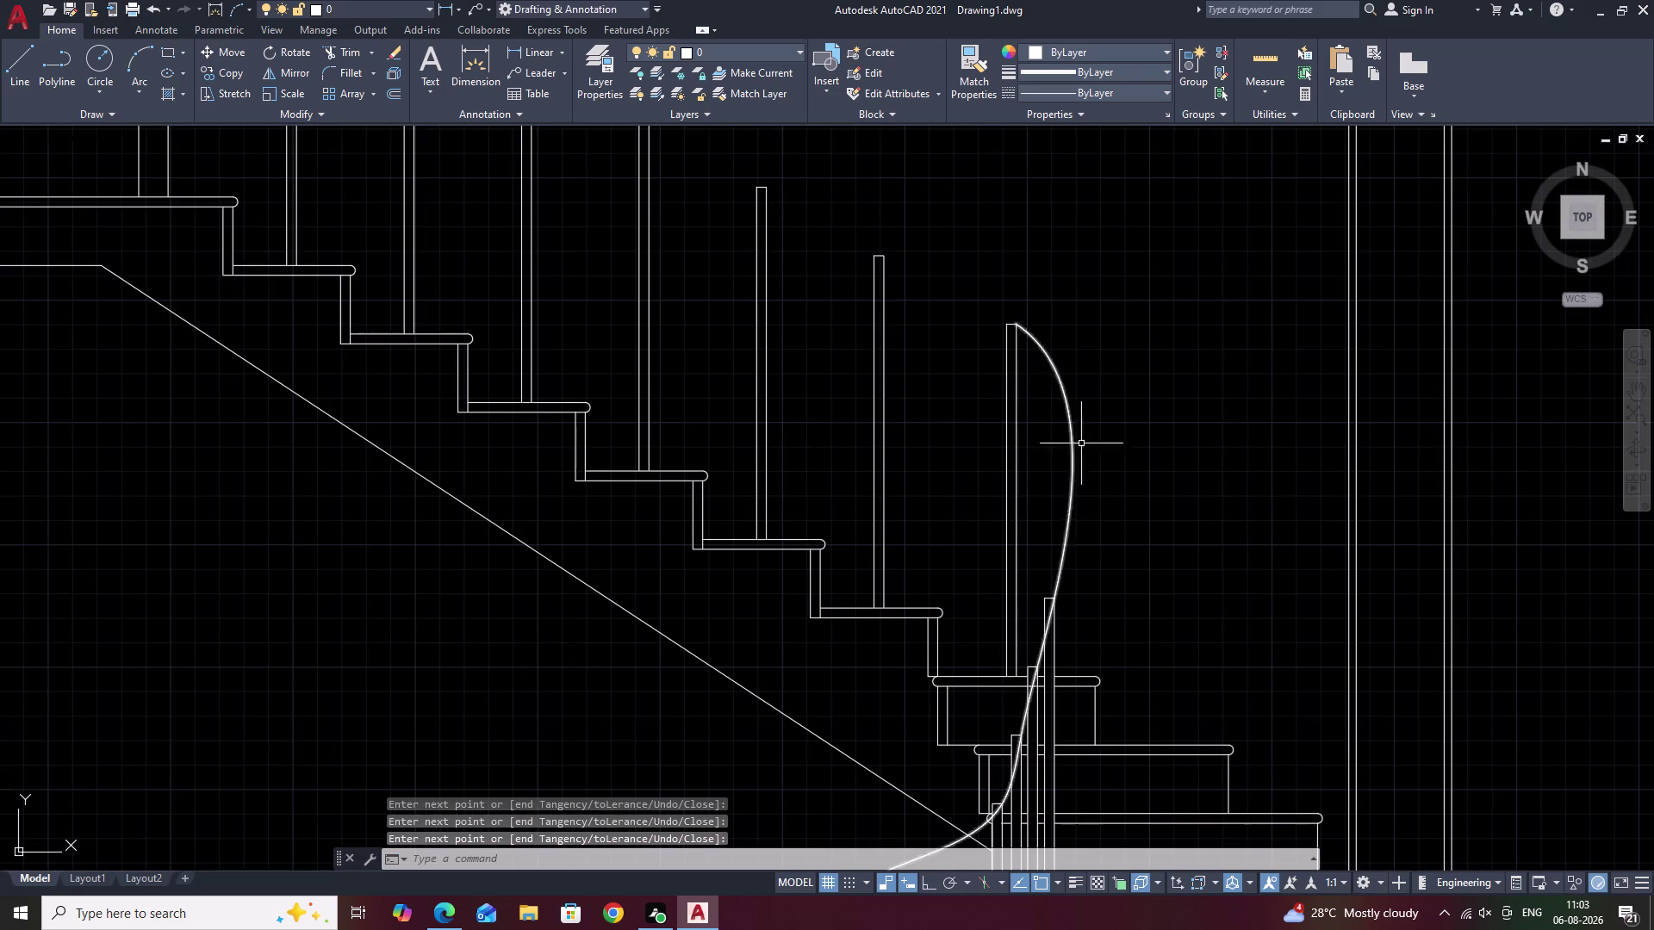
Zoom out and select the curved handrail top to inspect it.
scroll(down, 3)
middle_drag(786, 743, 842, 532)
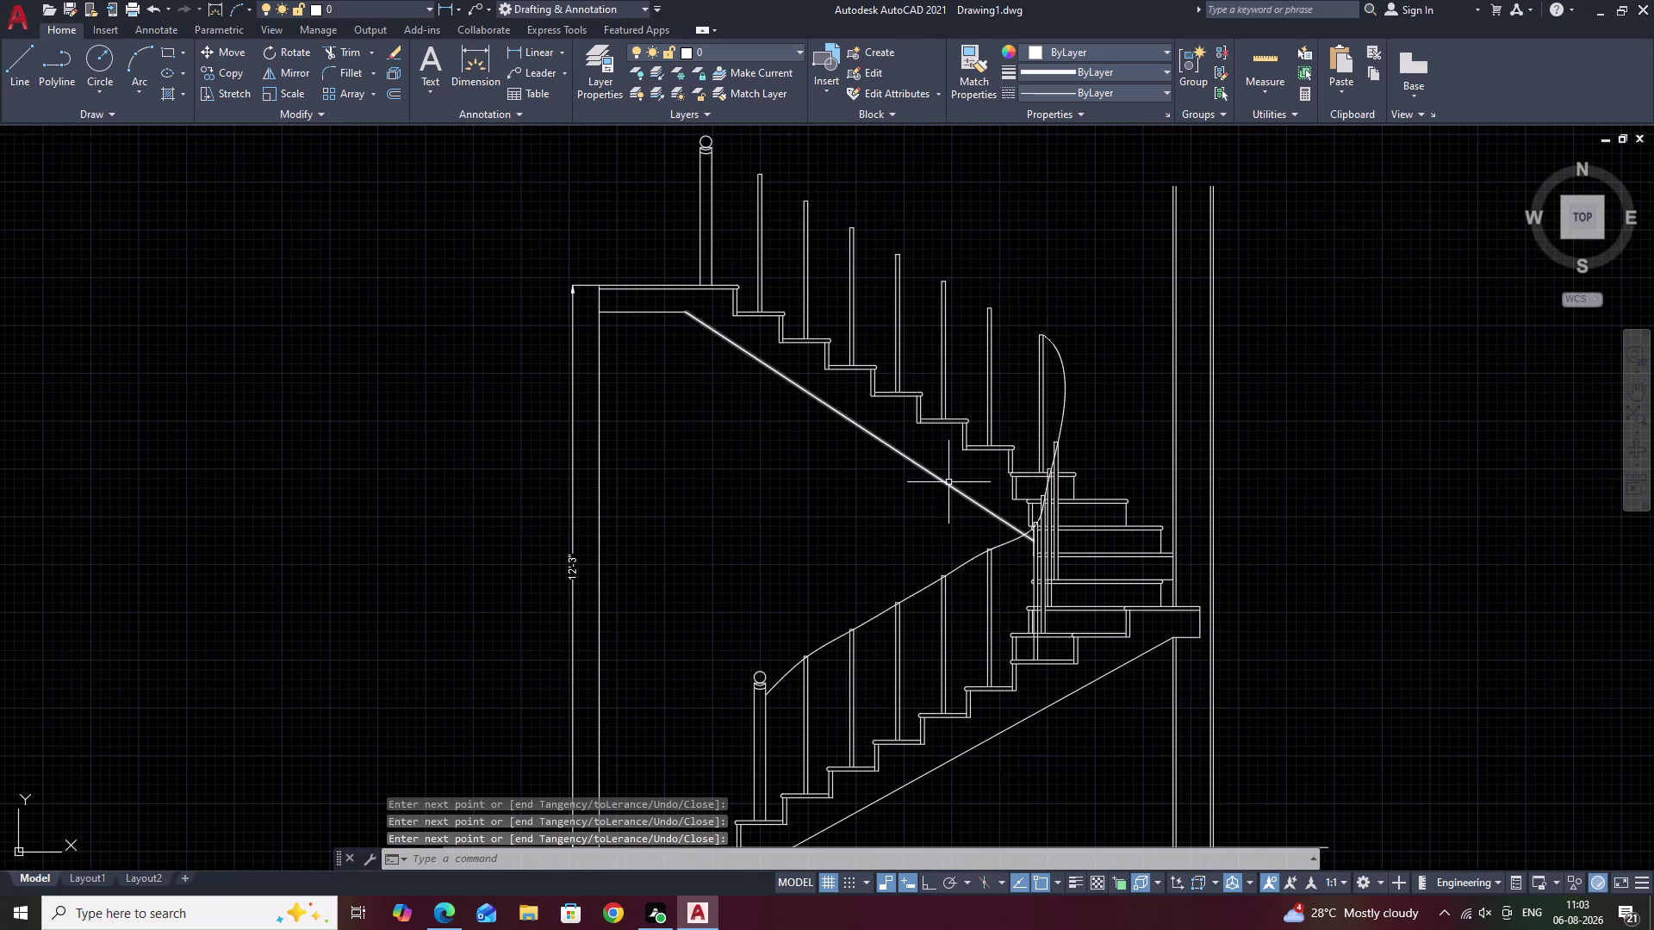
middle_drag(947, 482, 525, 820)
scroll(up, 3)
middle_drag(669, 671, 820, 582)
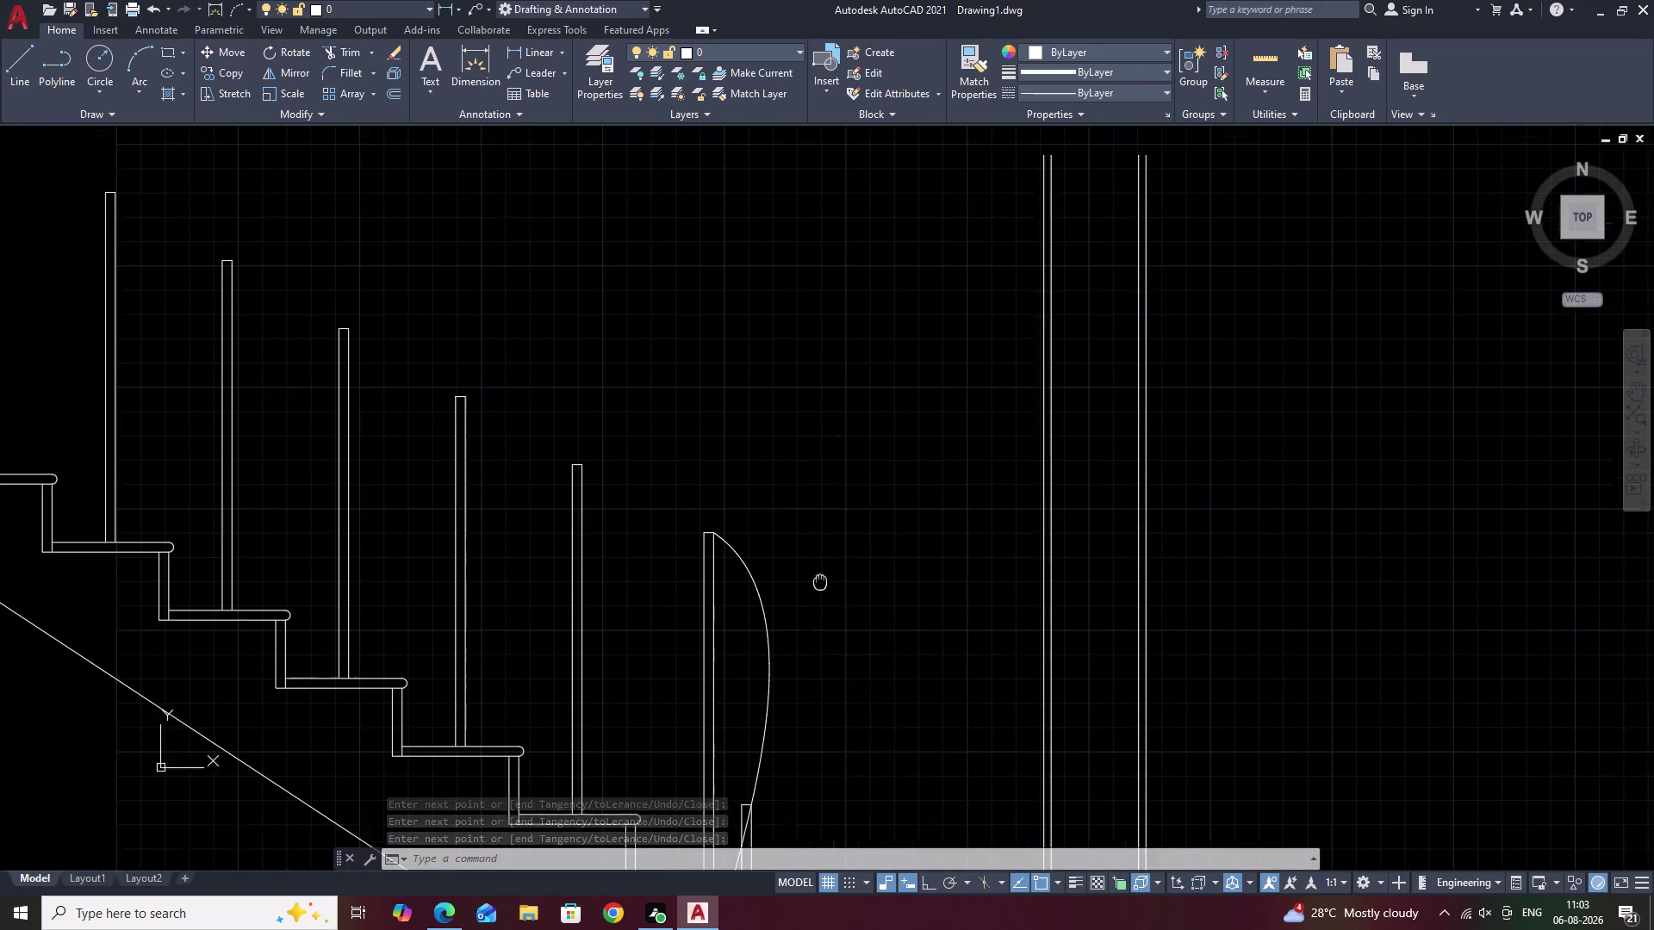
click(762, 576)
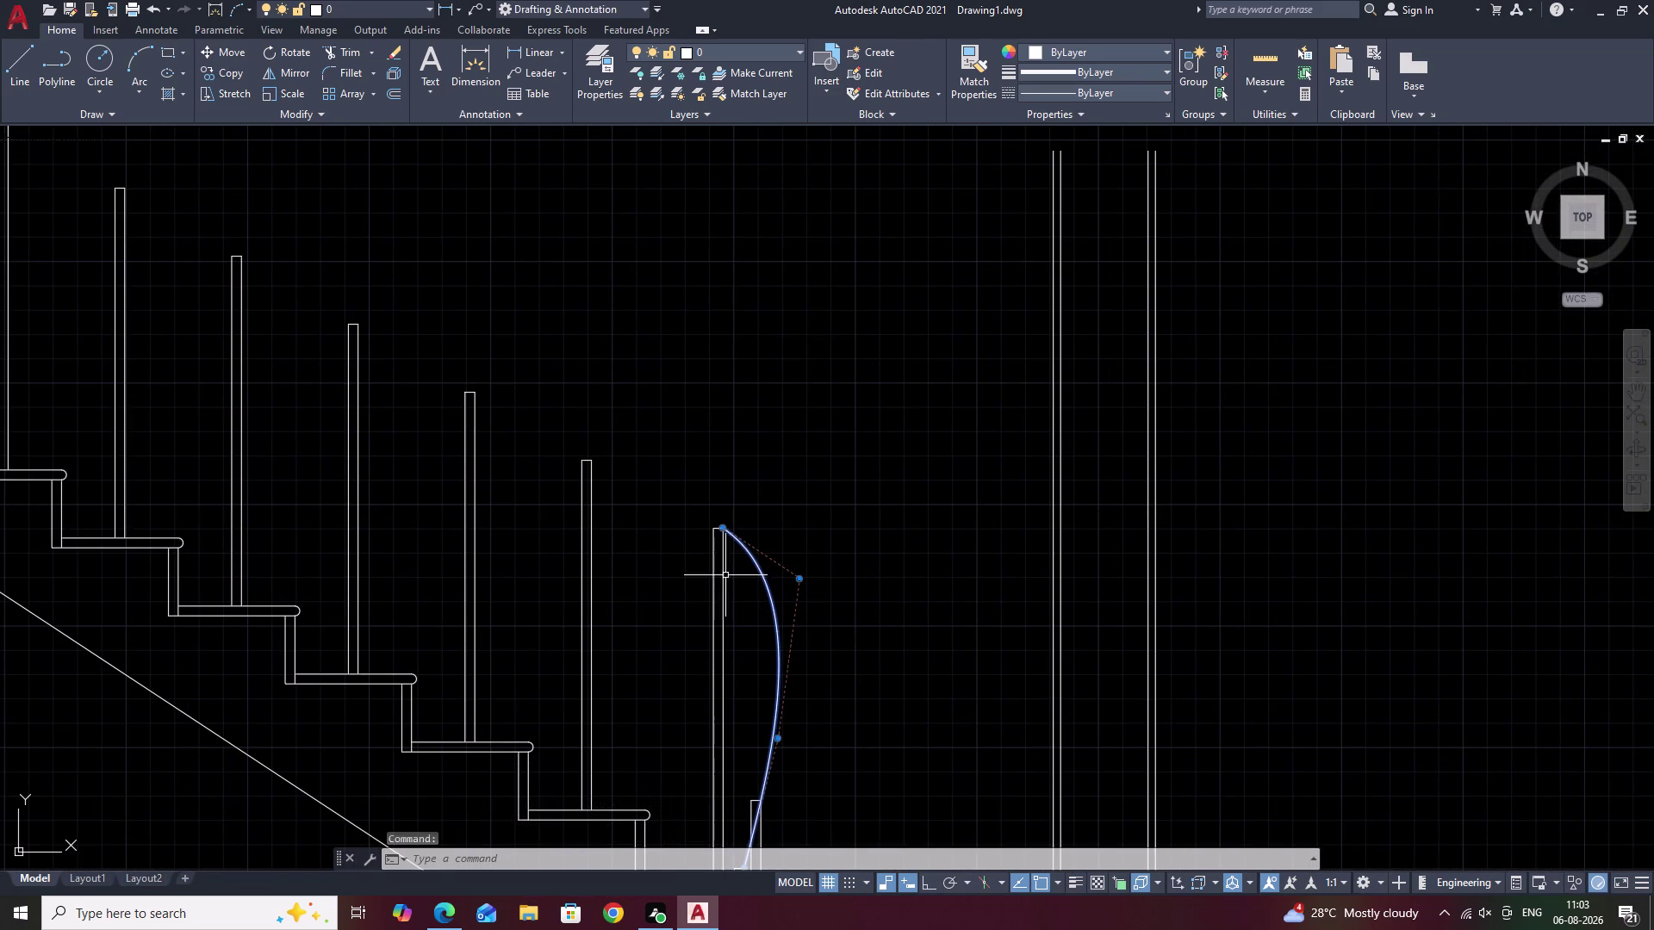
key(Escape)
Start a new SPLINE with the SPL alias.
text(S)
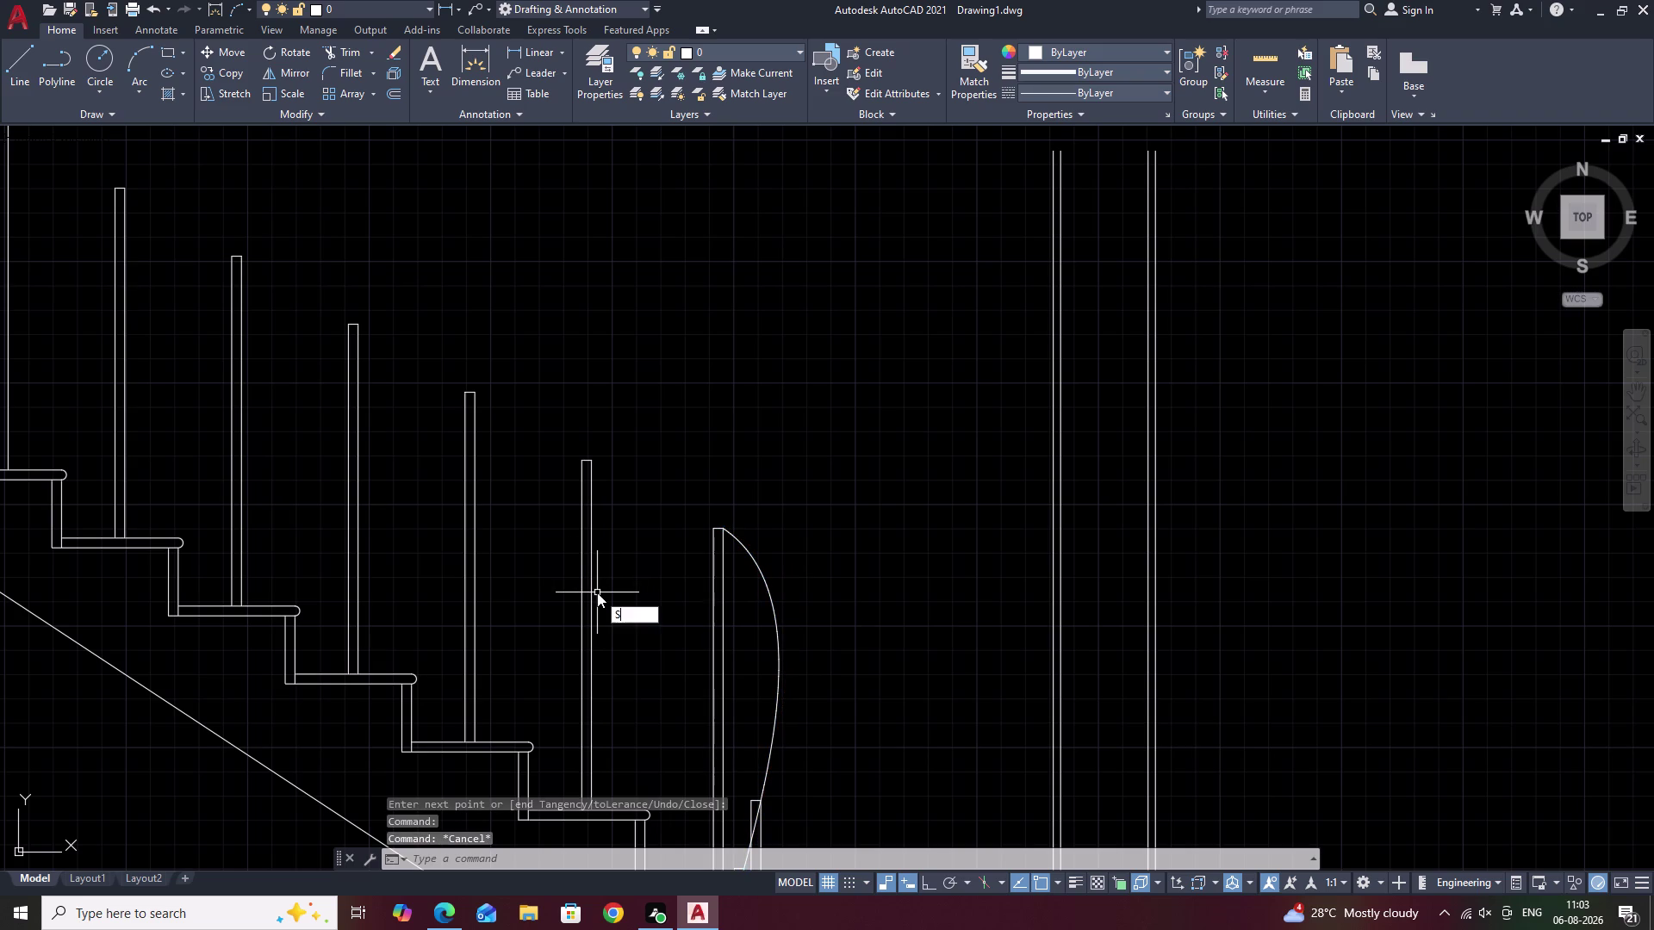
text(PL)
key(space)
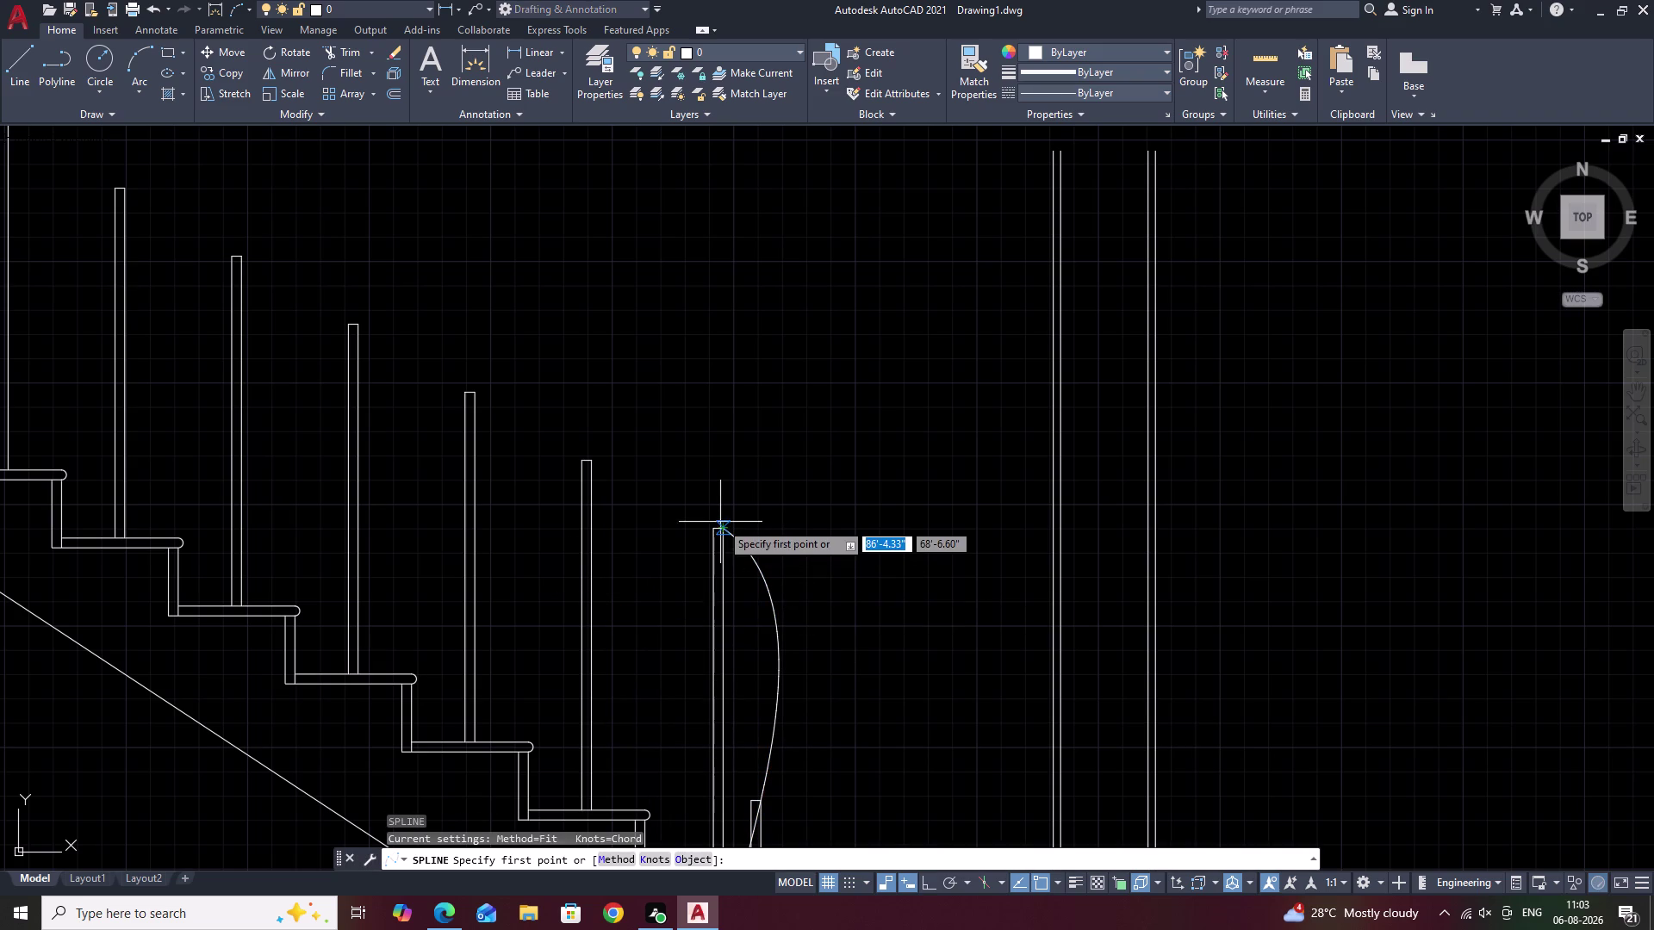
scroll(up, 3)
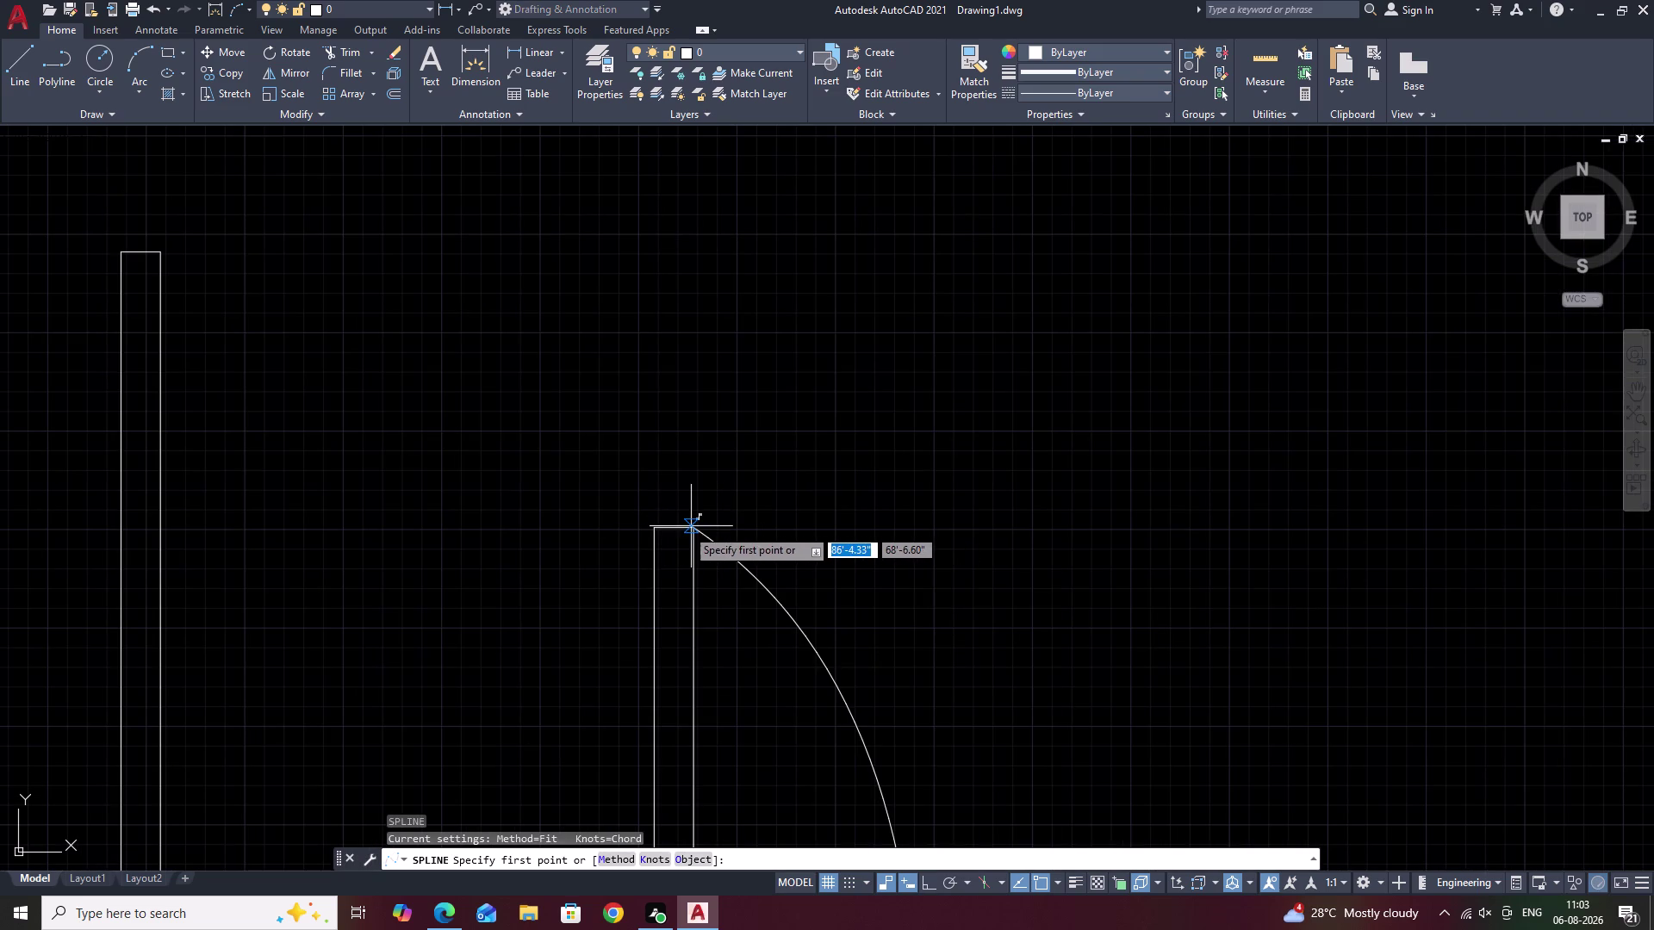
click(687, 526)
scroll(down, 3)
middle_drag(250, 367, 508, 511)
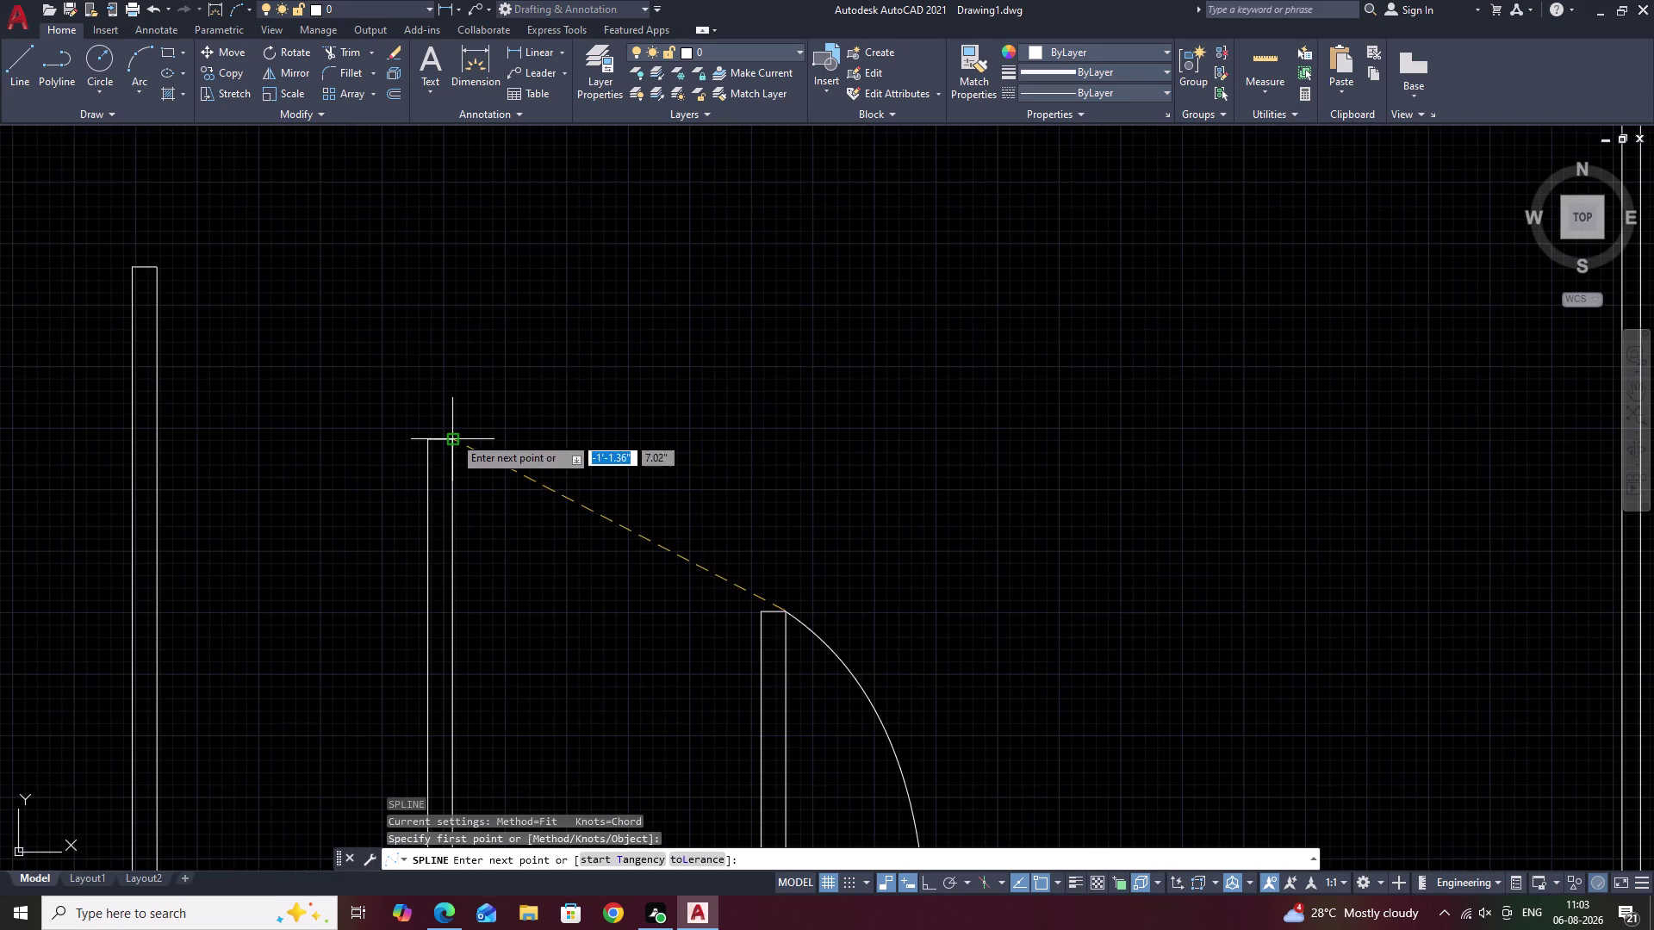
click(453, 436)
middle_drag(359, 381, 760, 562)
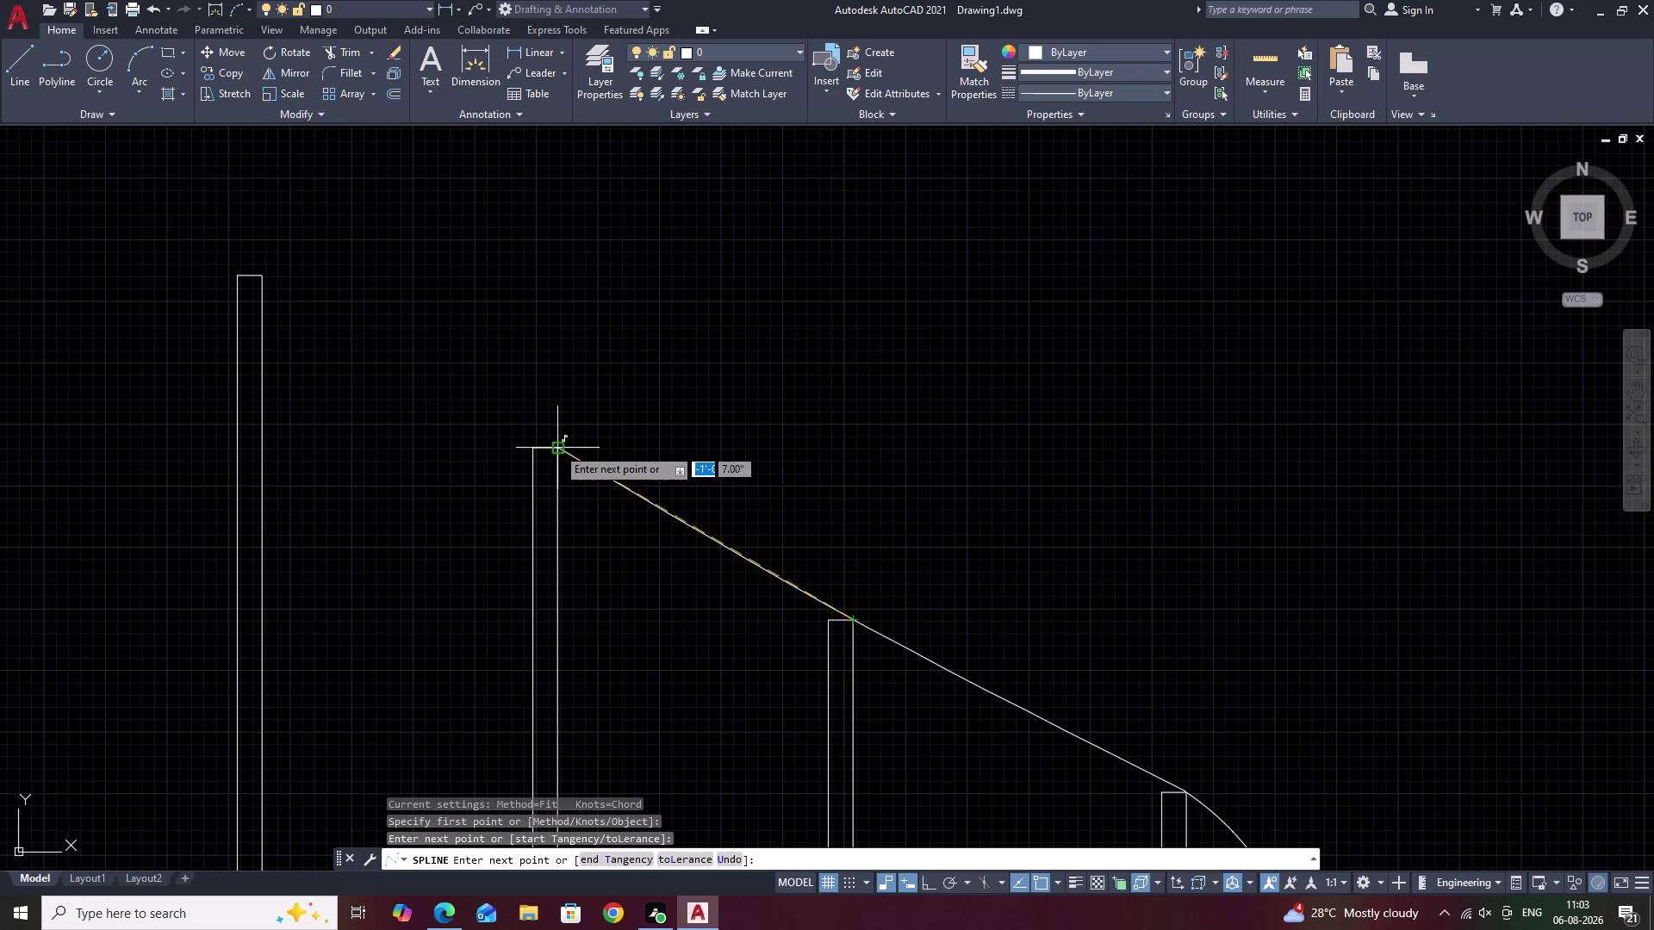
click(551, 446)
middle_drag(599, 480, 850, 676)
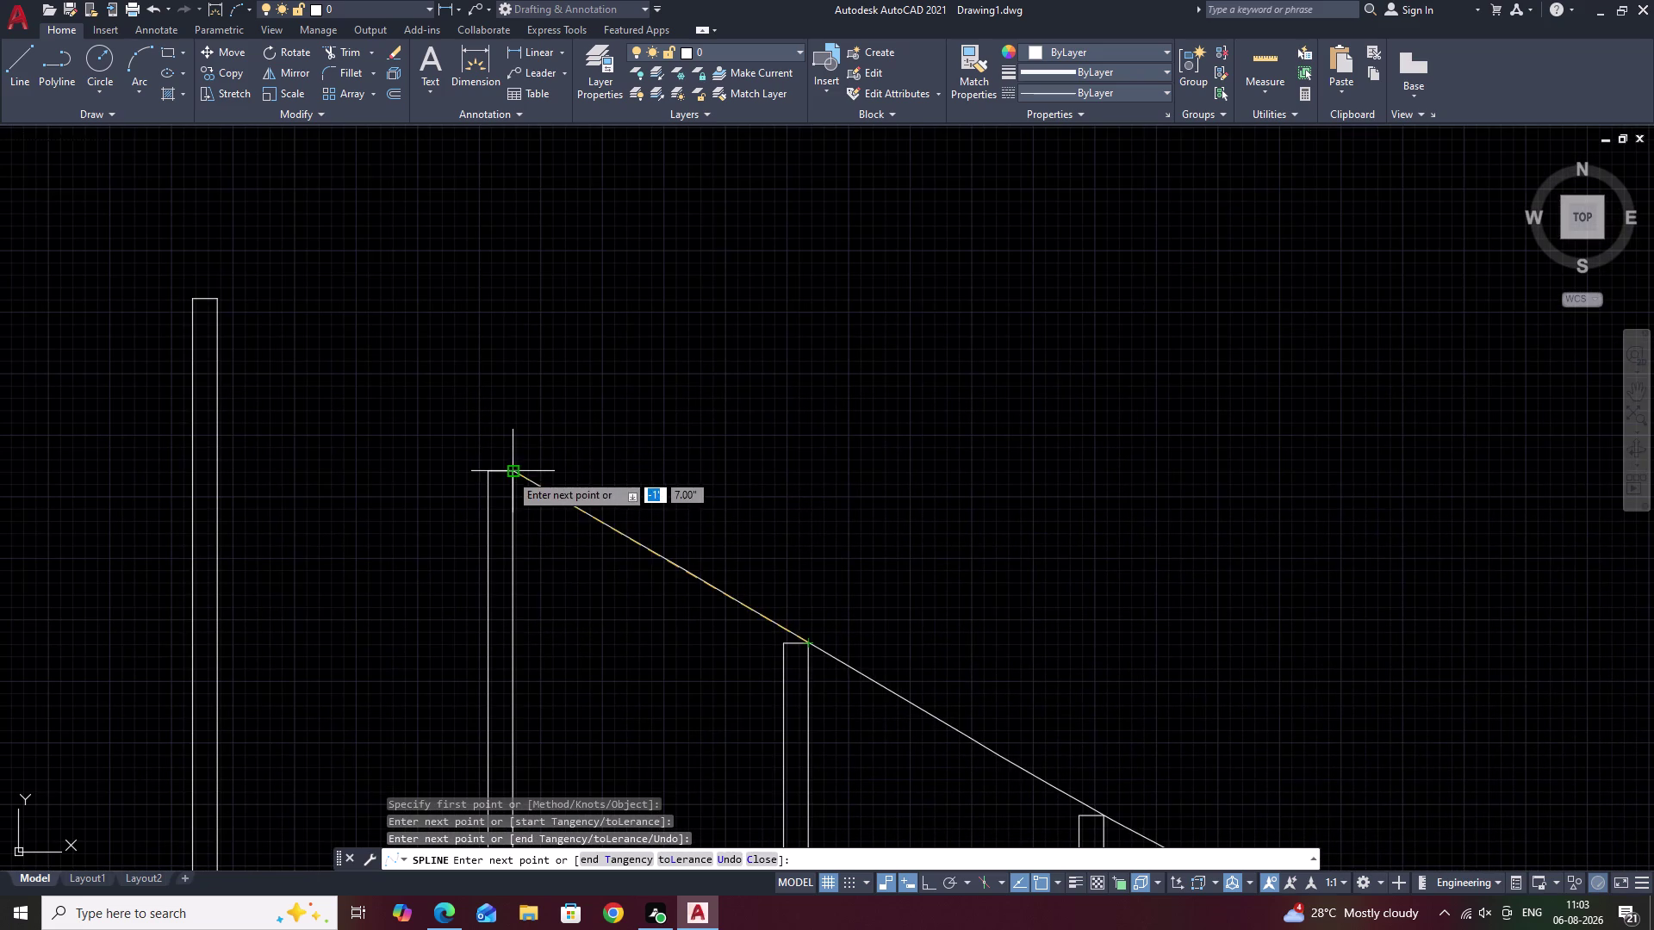
click(509, 473)
middle_drag(486, 450, 834, 620)
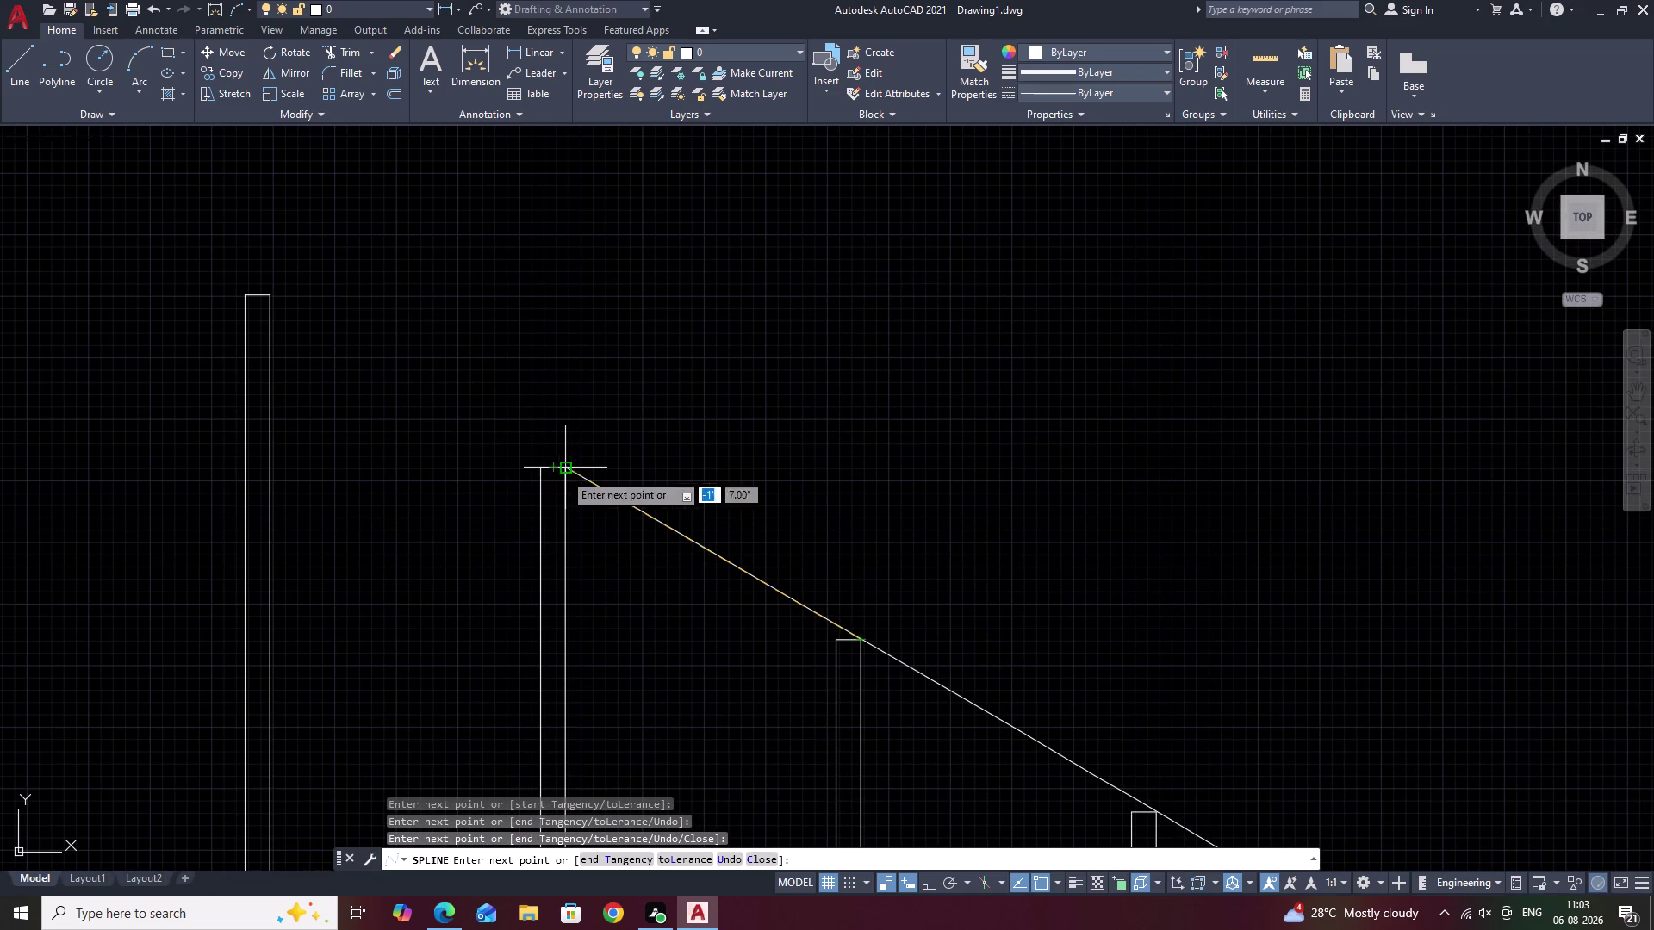
click(566, 475)
middle_drag(636, 482, 918, 677)
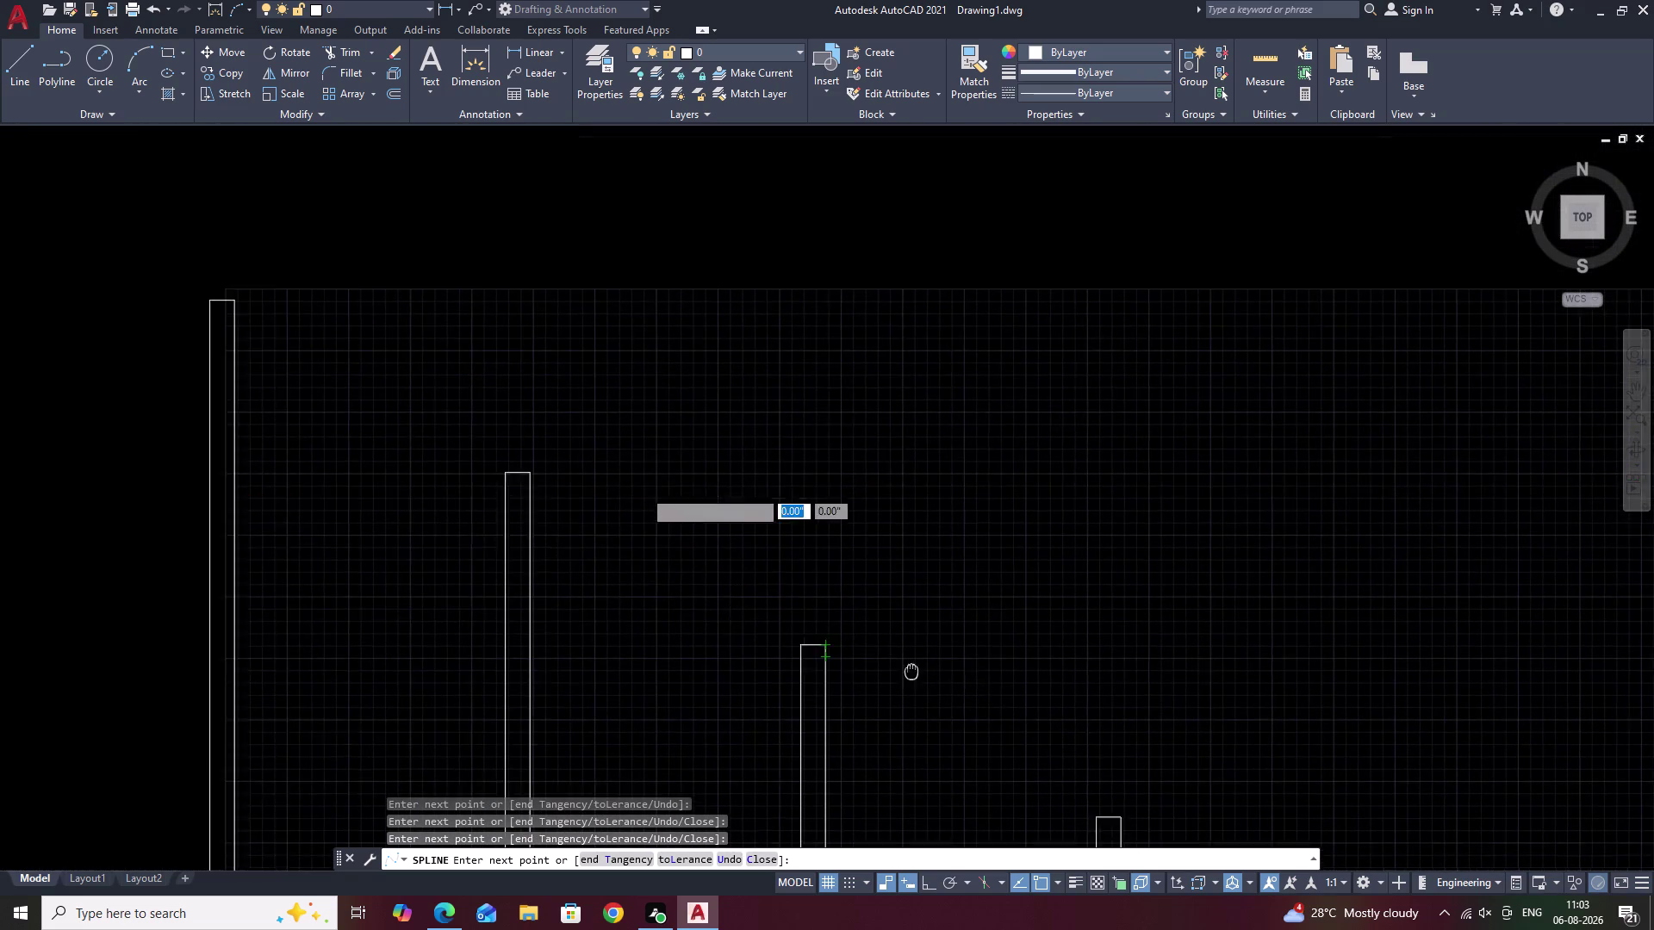
middle_drag(918, 678, 919, 679)
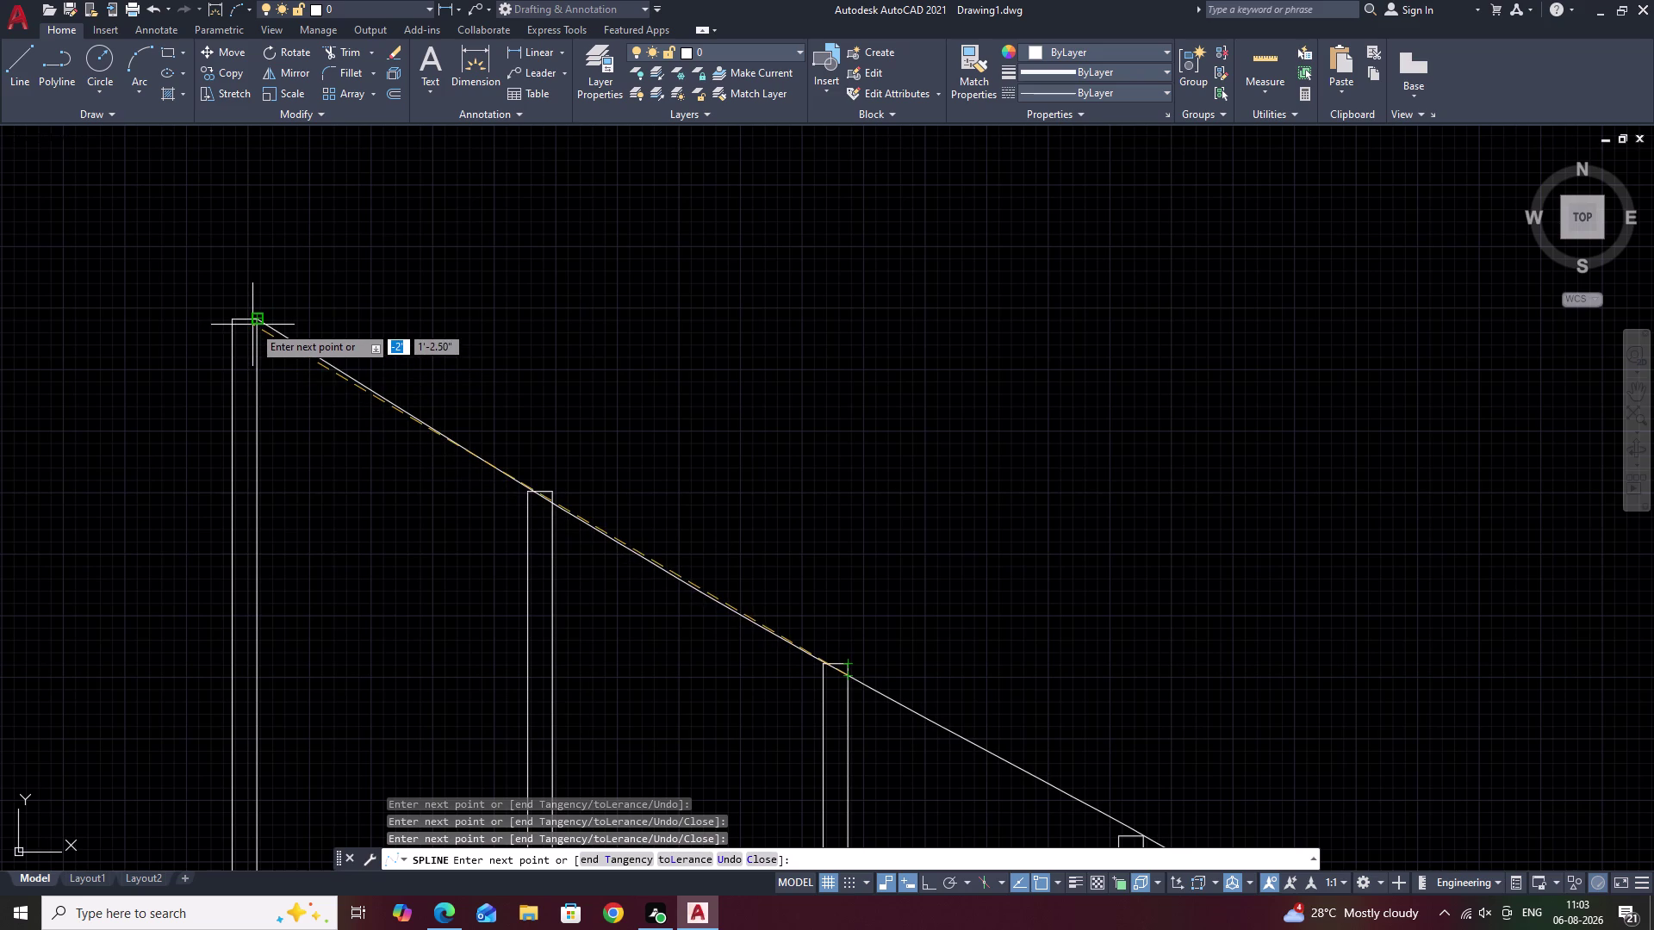
click(255, 323)
middle_drag(286, 406, 916, 866)
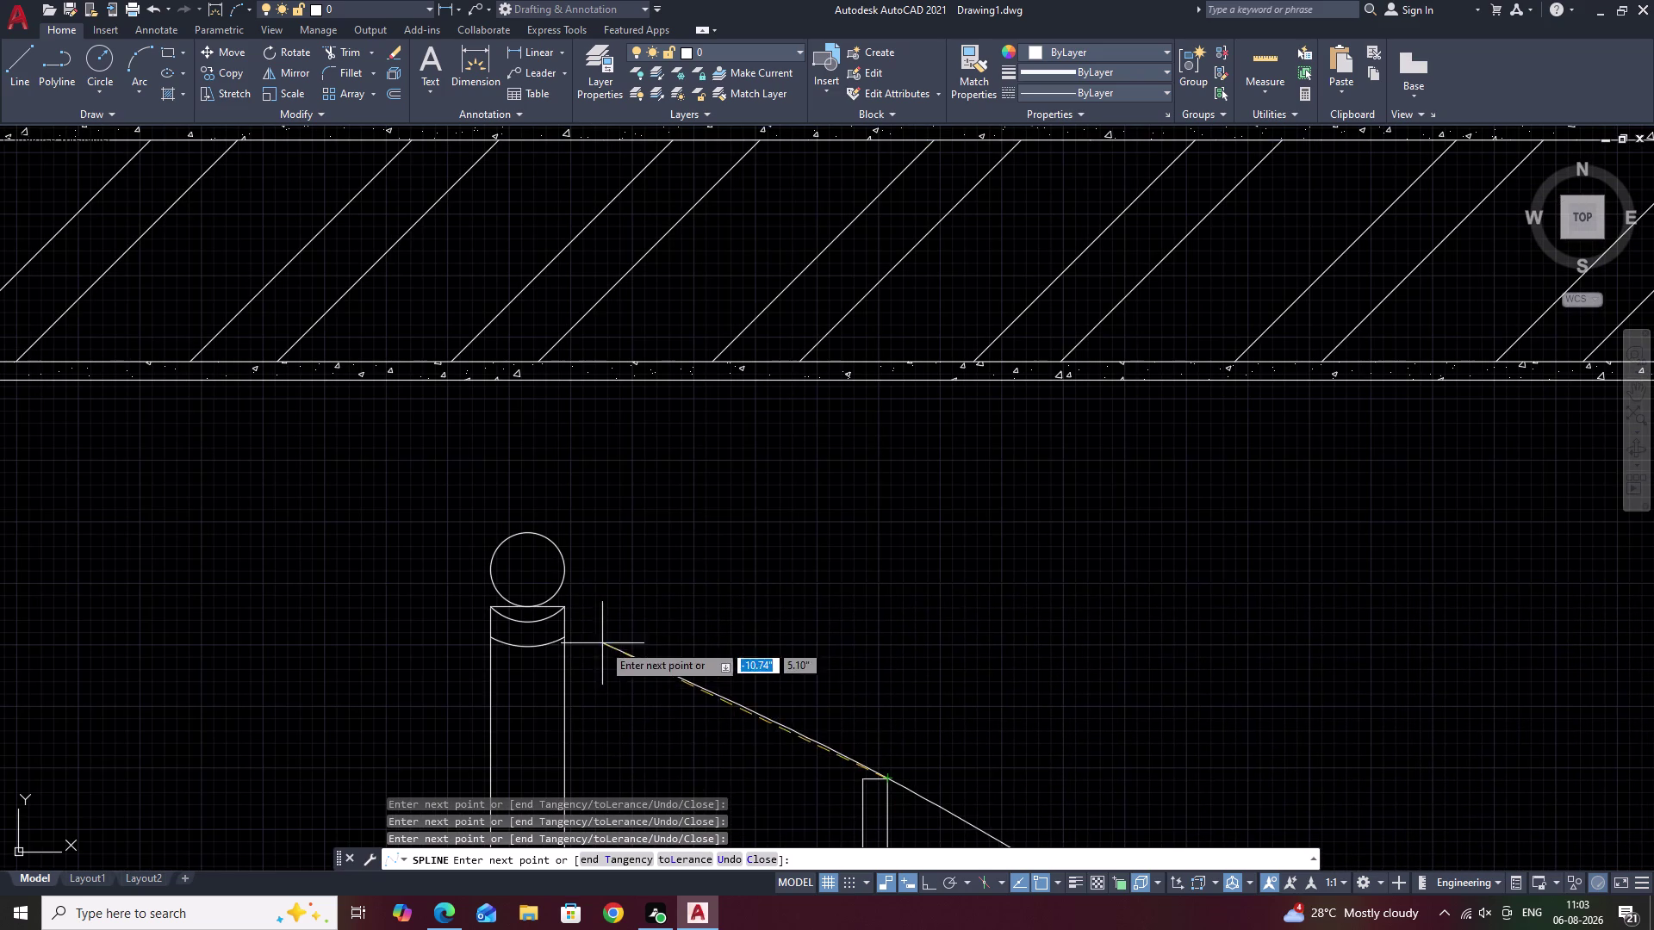
click(565, 609)
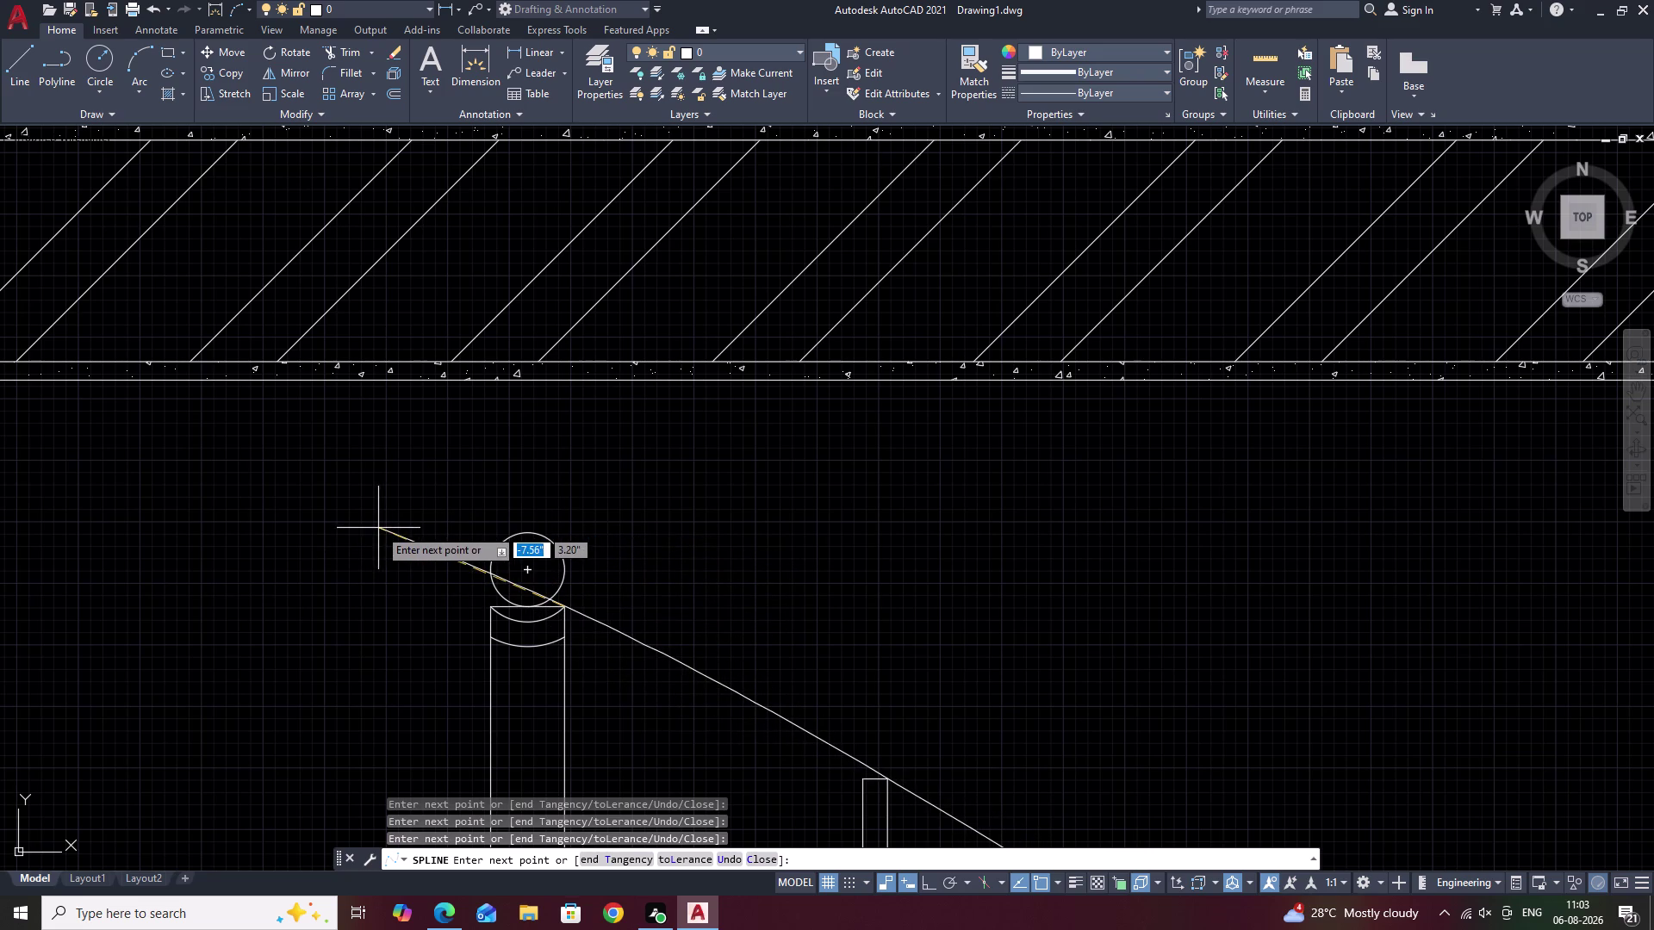
click(356, 538)
key(Escape)
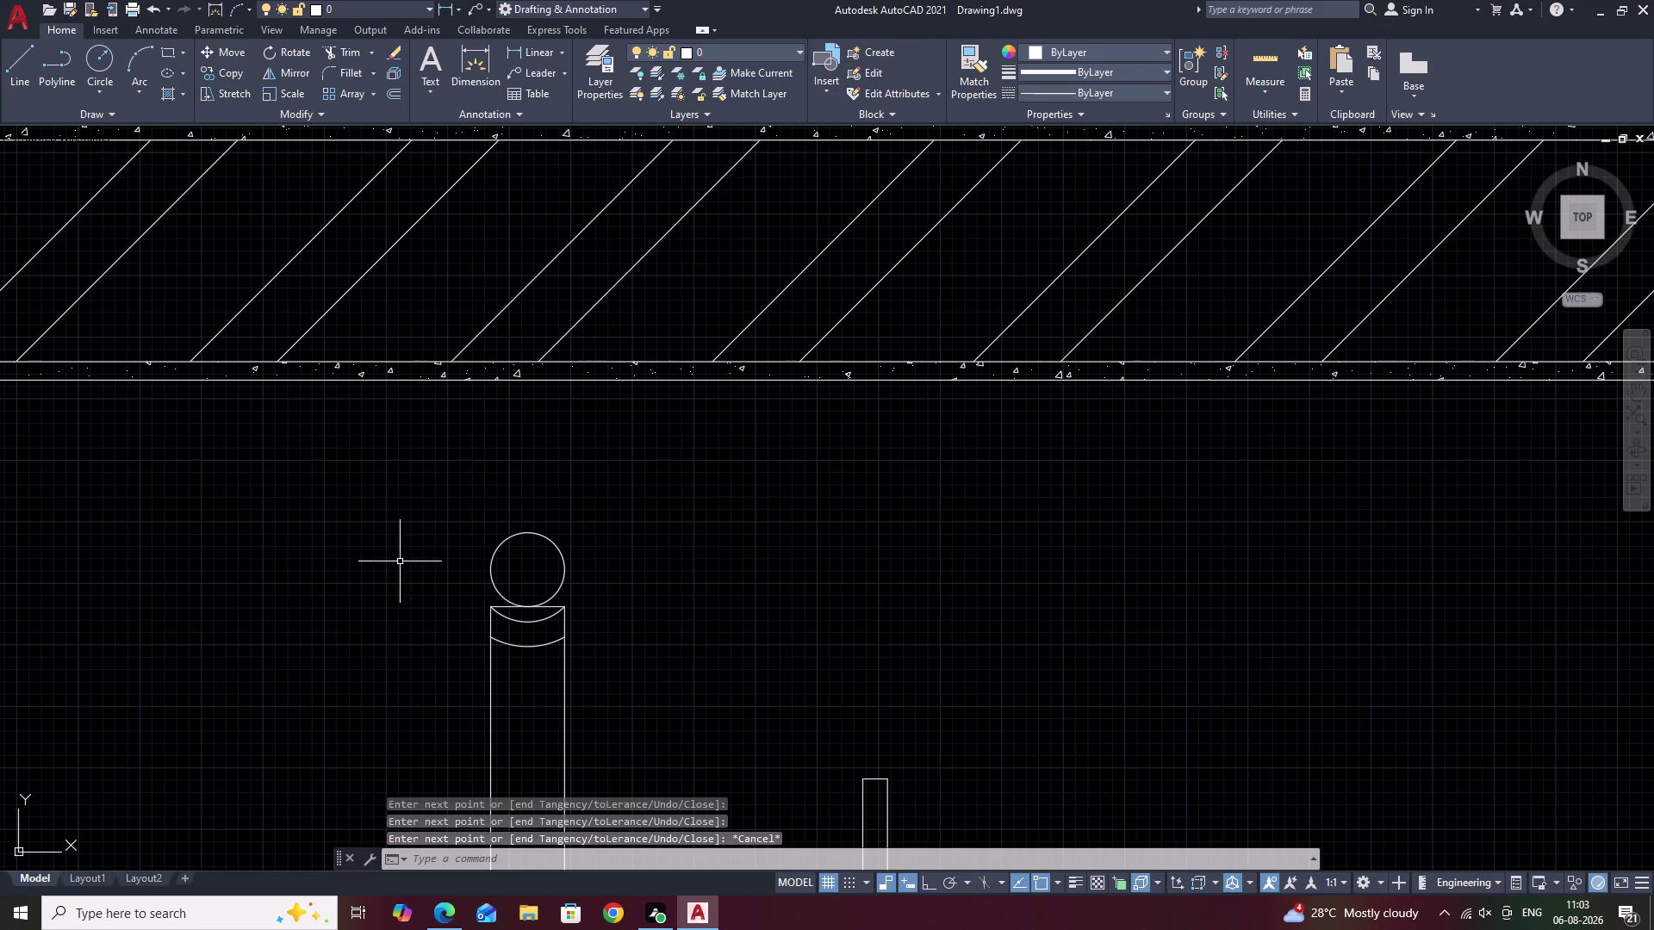
scroll(down, 3)
middle_drag(756, 697, 723, 486)
scroll(down, 3)
middle_drag(961, 671, 859, 519)
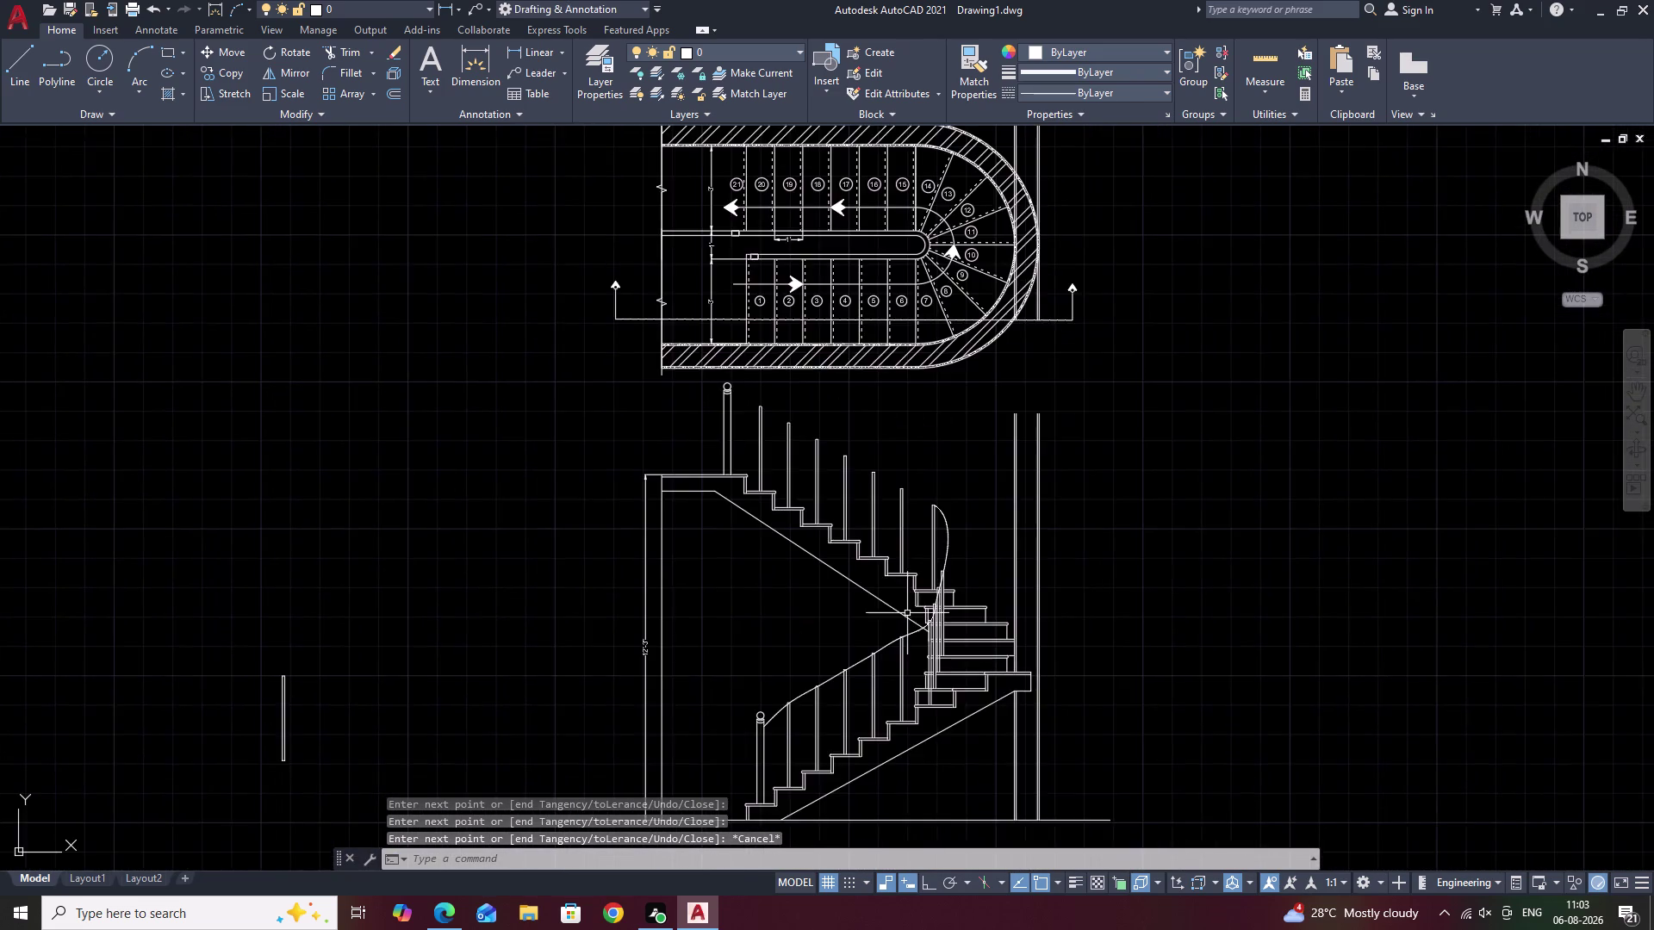
scroll(up, 3)
middle_drag(806, 751, 807, 580)
scroll(up, 3)
middle_drag(644, 666, 728, 621)
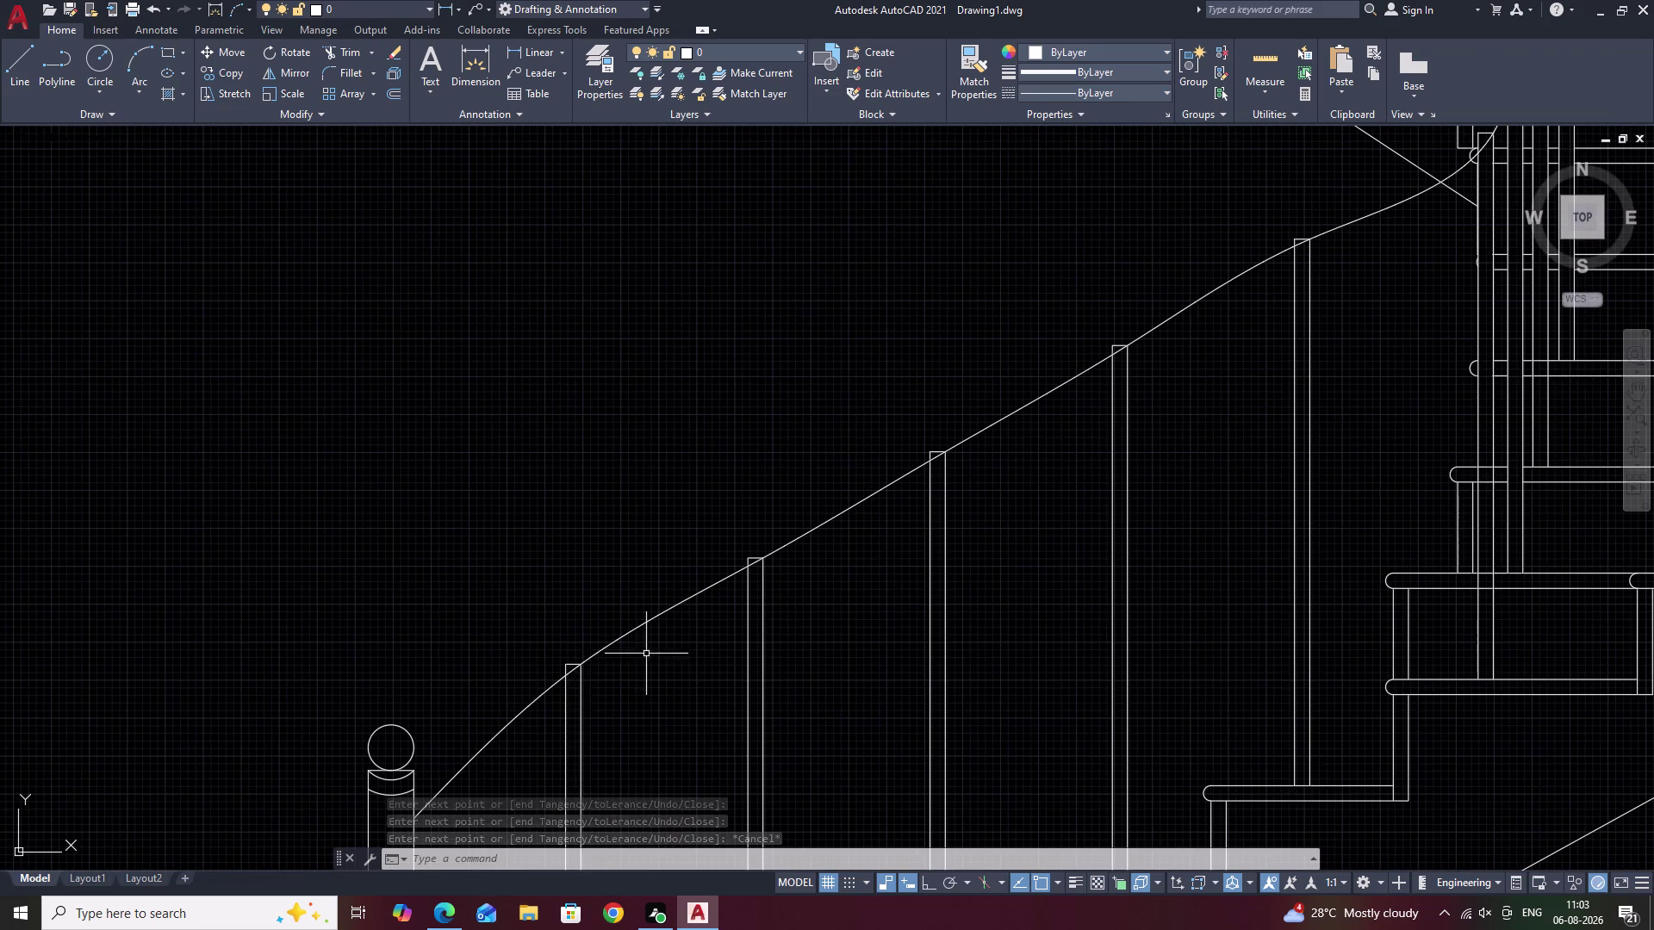
click(719, 584)
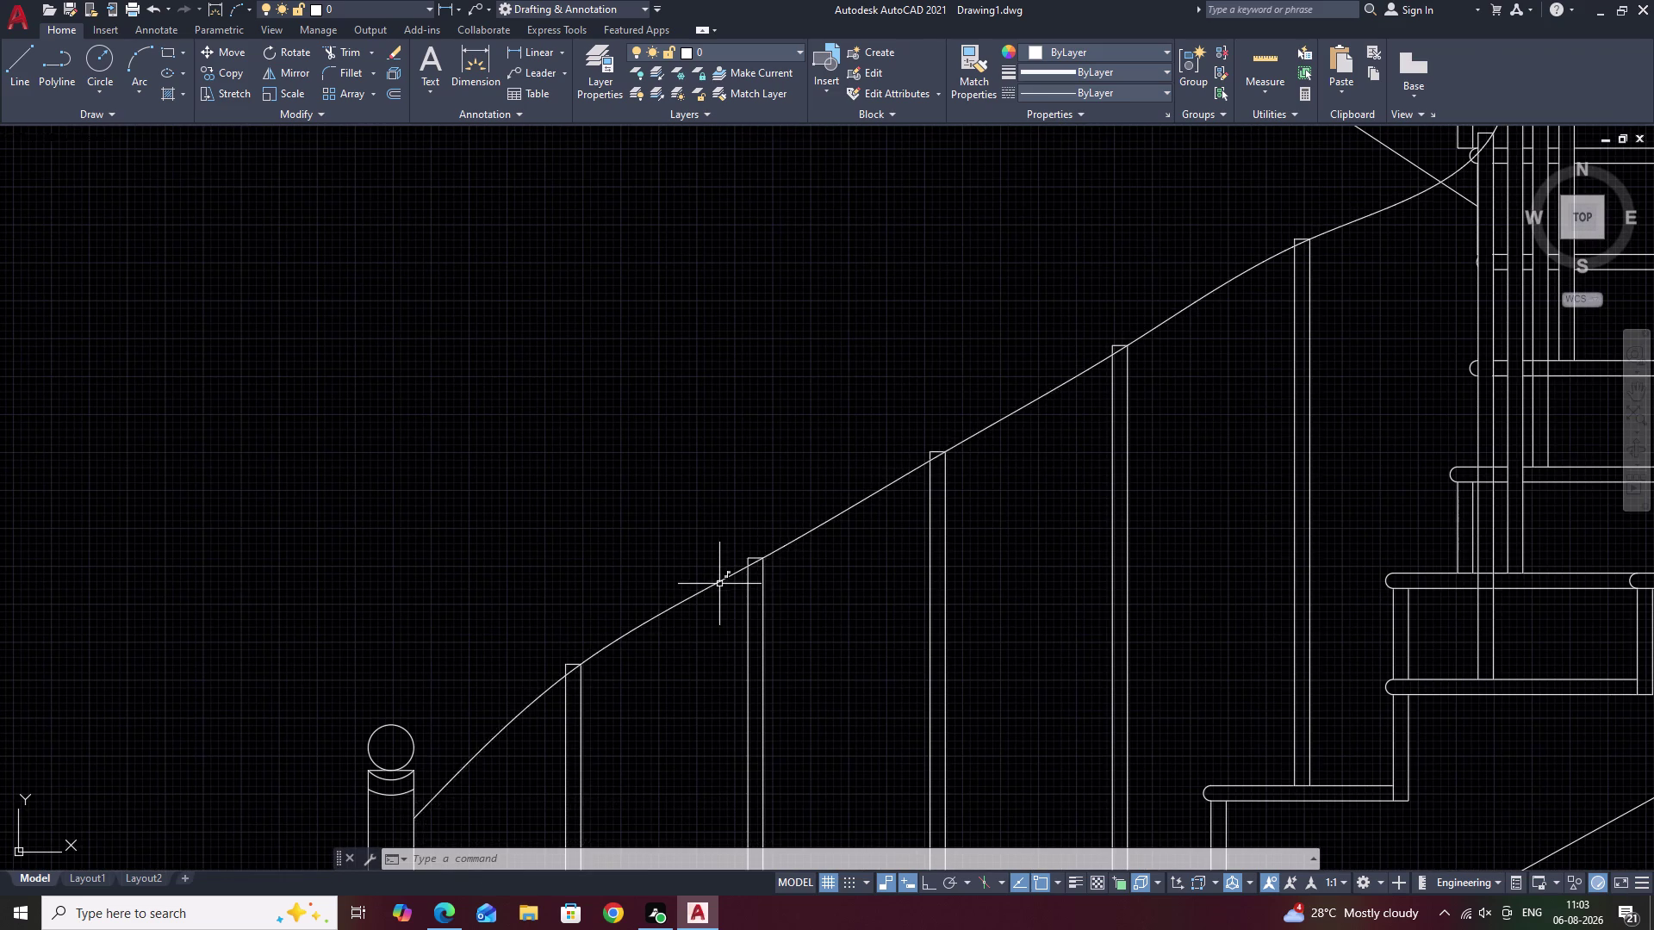
scroll(down, 3)
middle_drag(1034, 538, 741, 698)
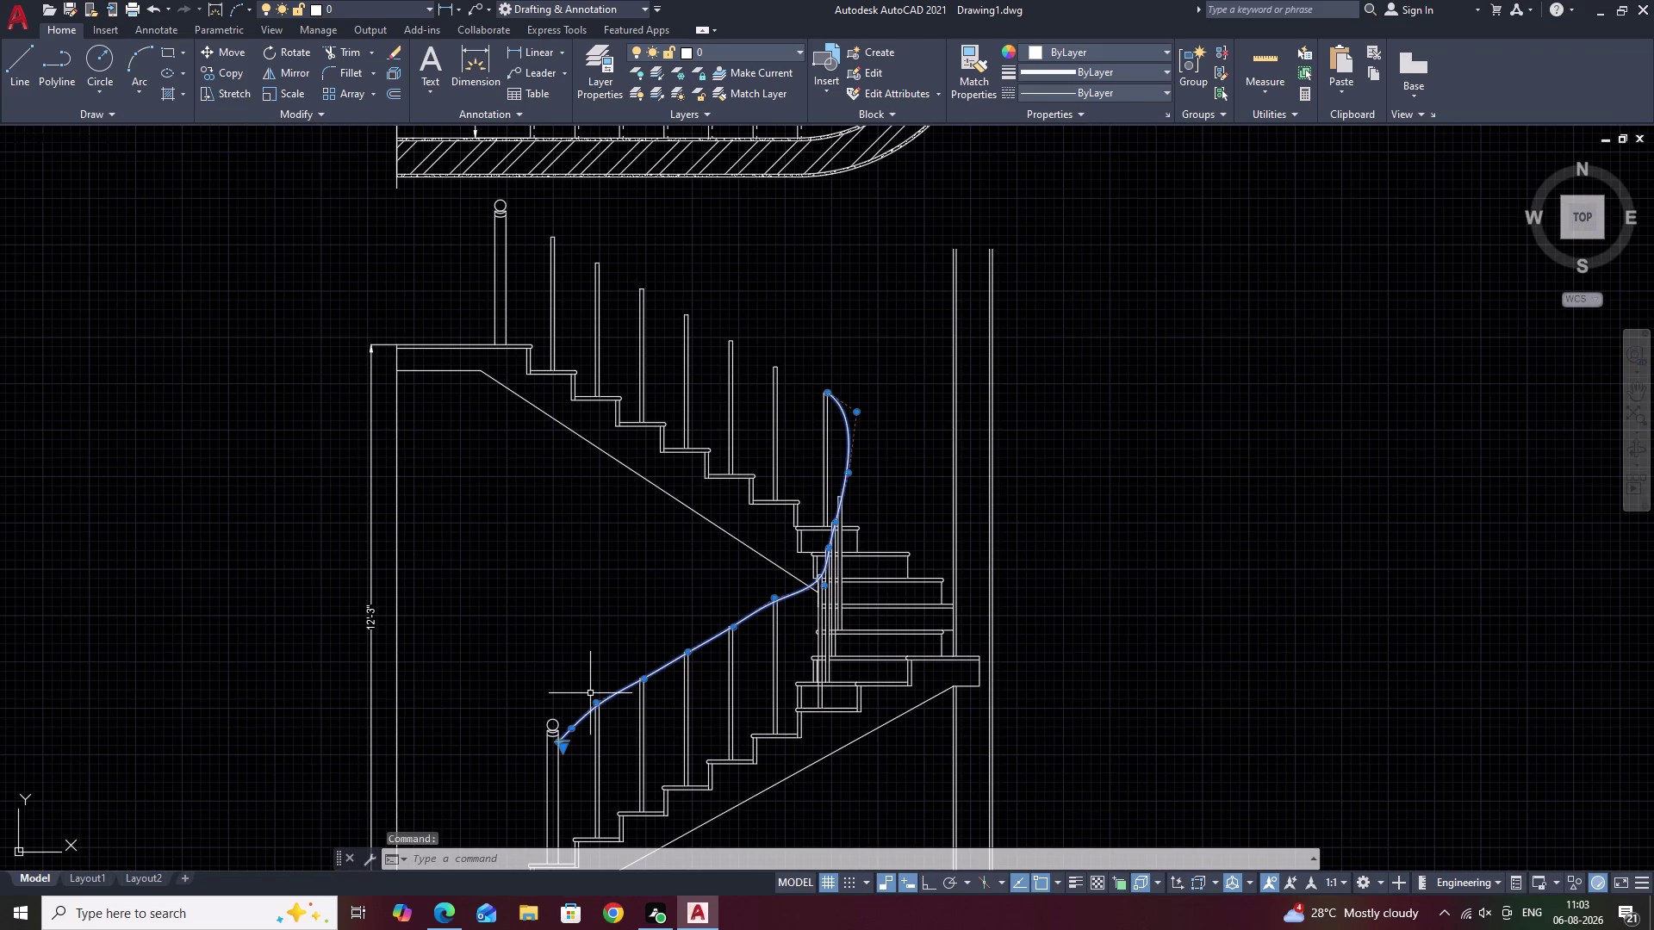
key(Escape)
scroll(up, 3)
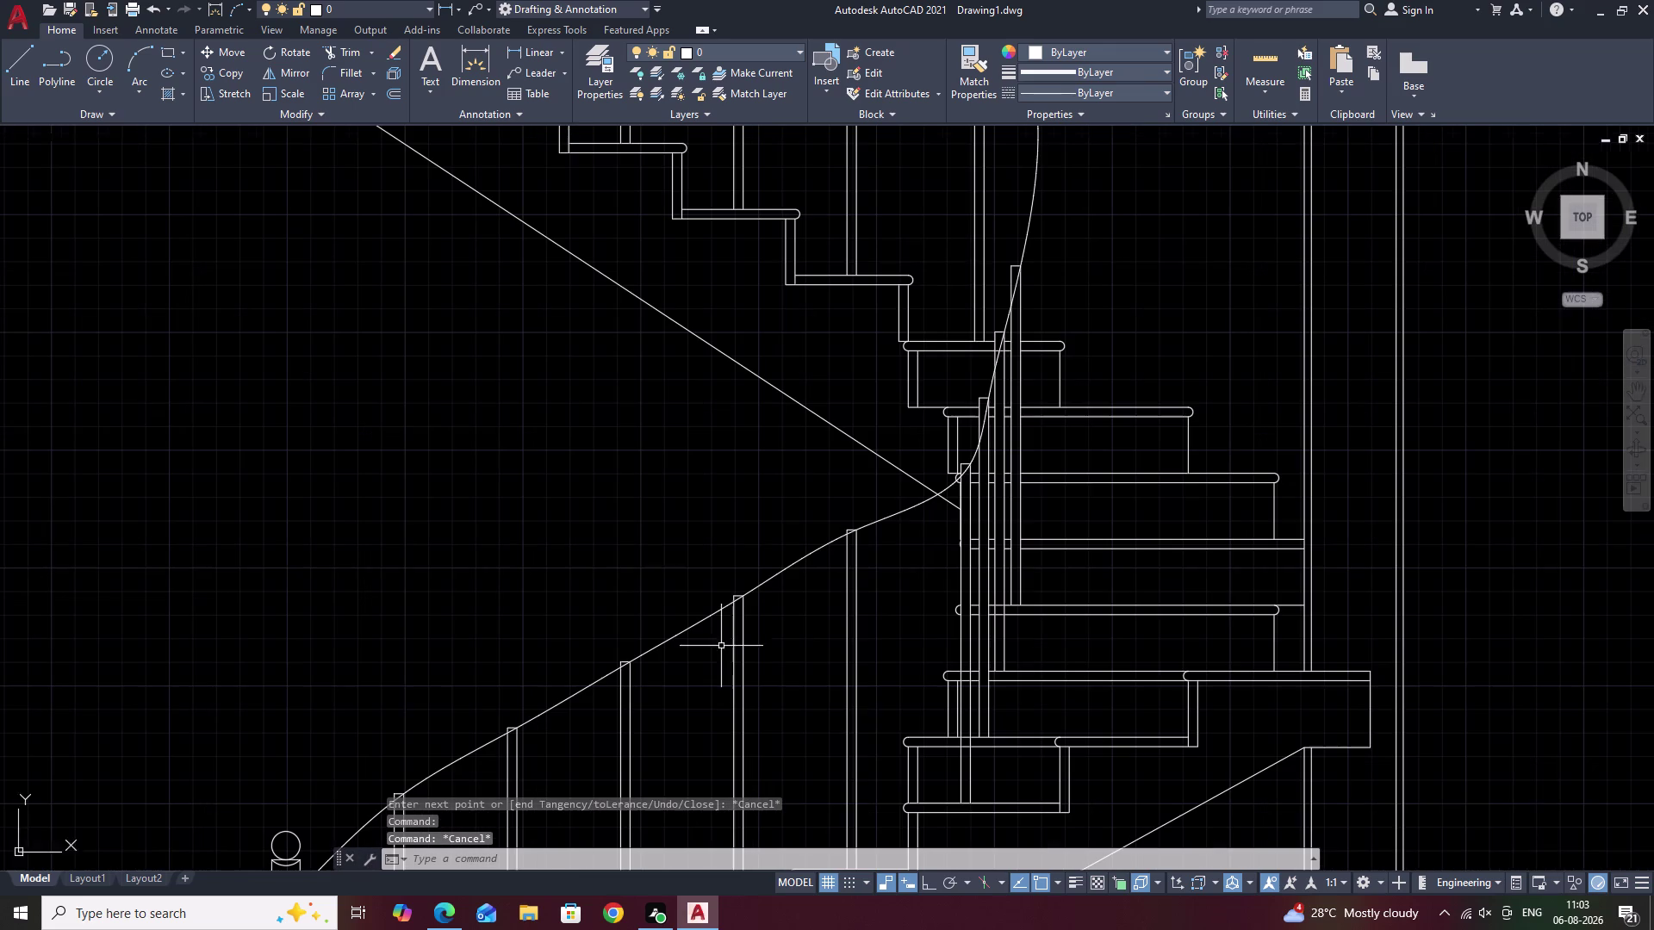
scroll(up, 3)
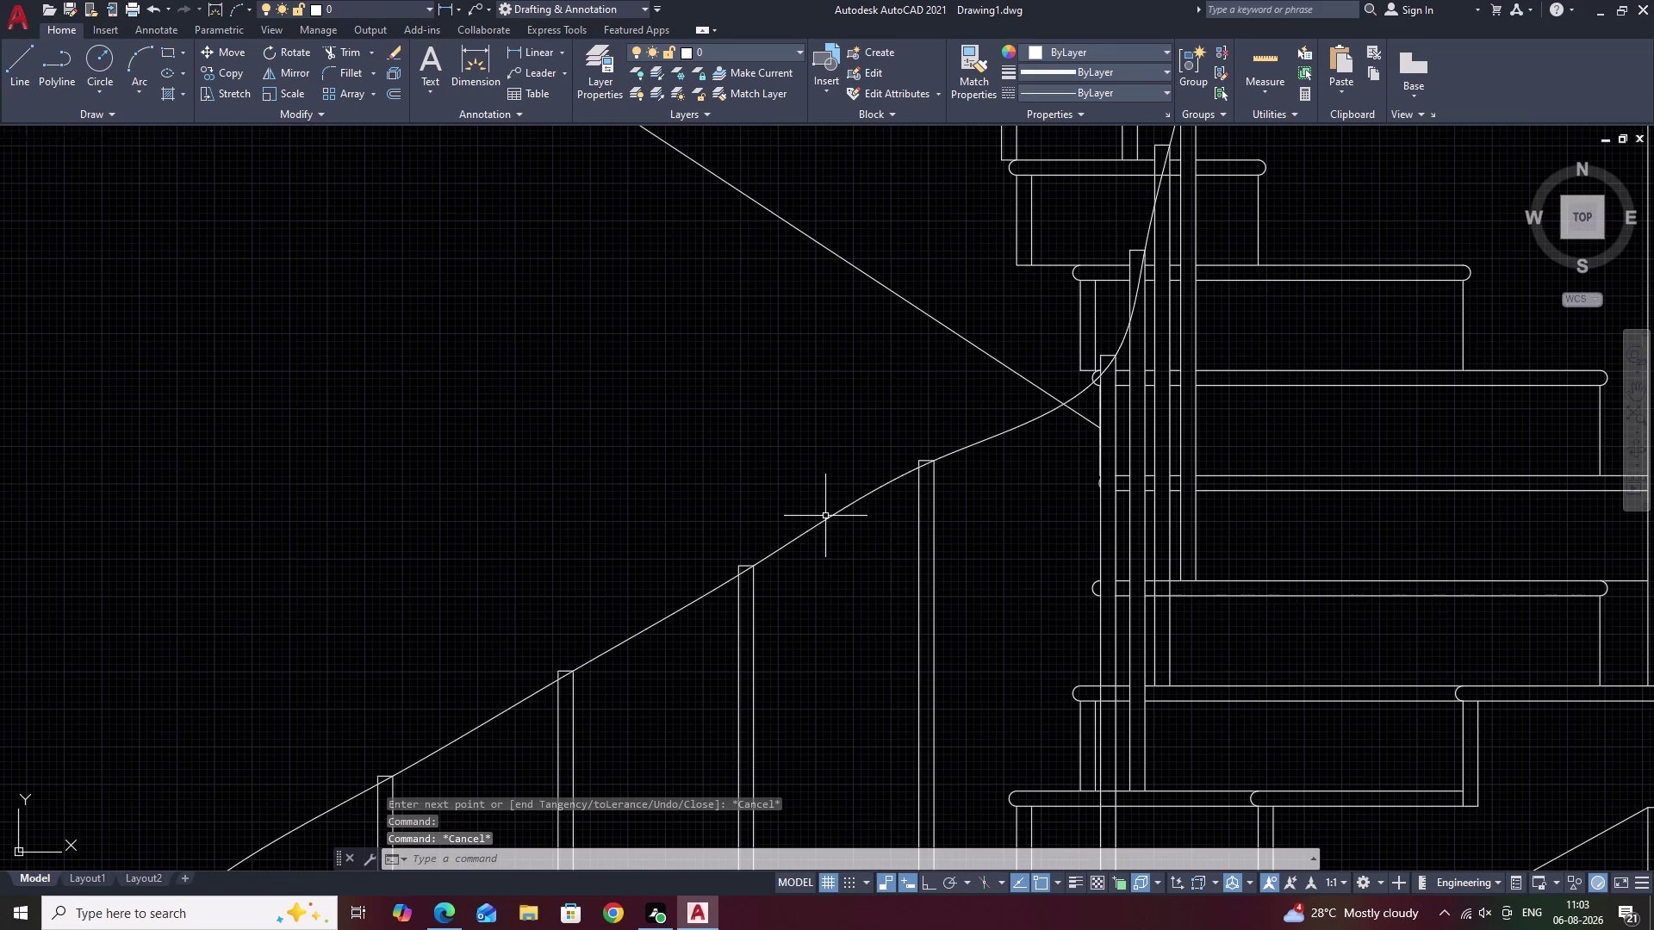
click(825, 516)
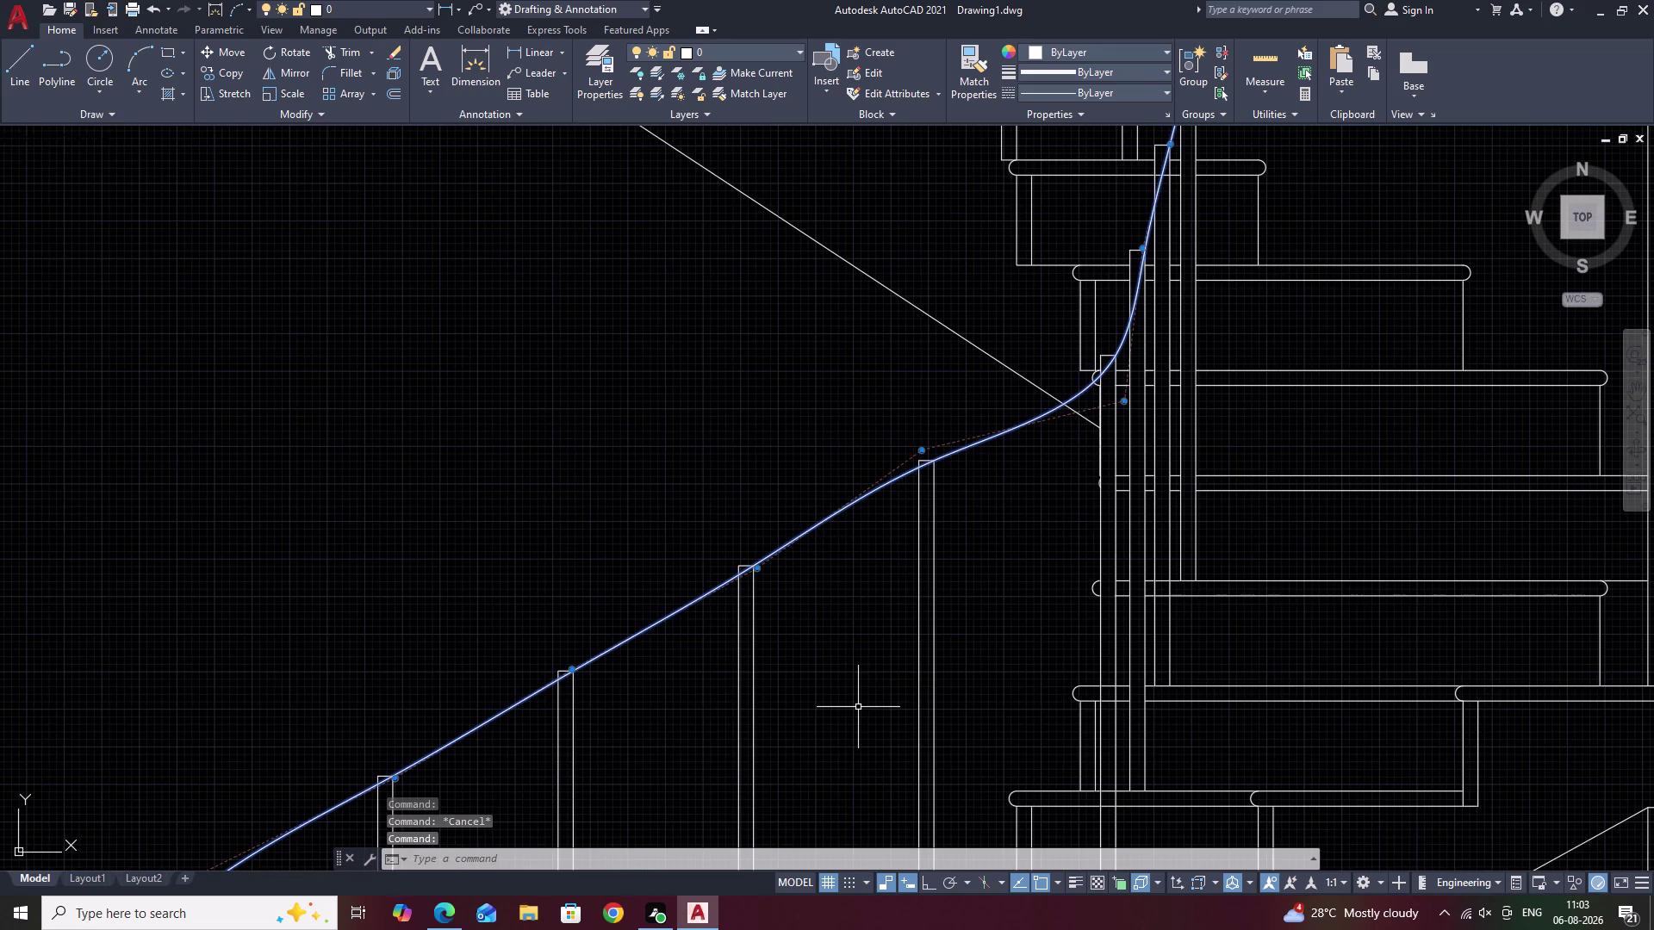
Cancel an offset and erase the curved handrail spline.
text(O)
key(space)
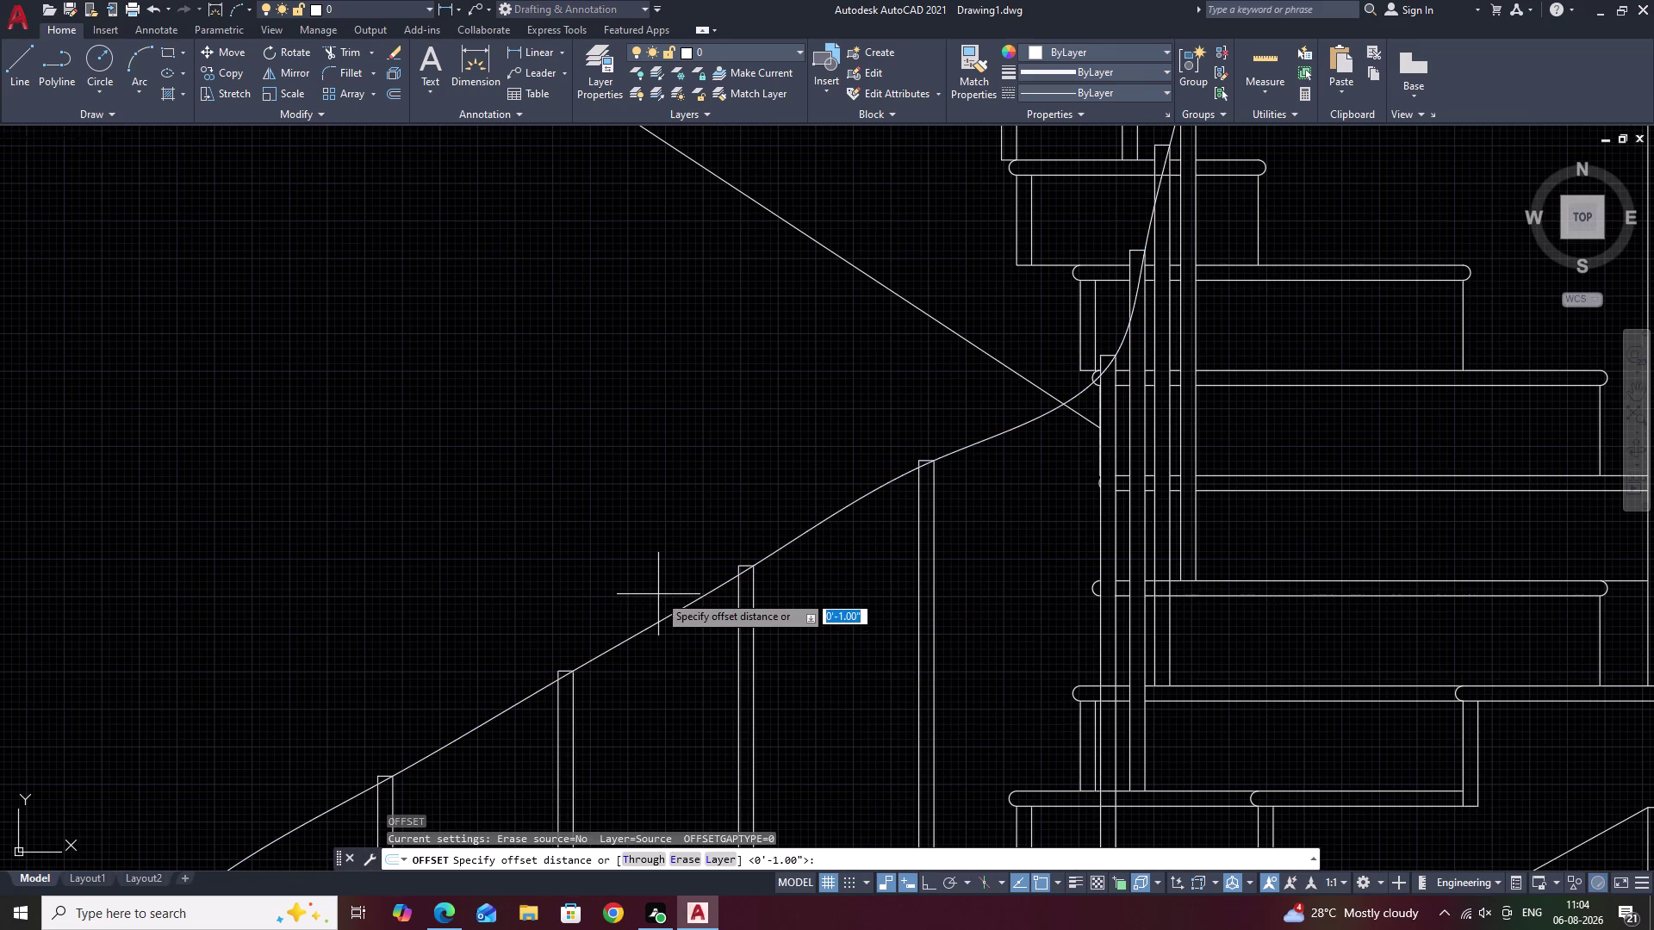
click(664, 613)
key(Escape)
click(666, 620)
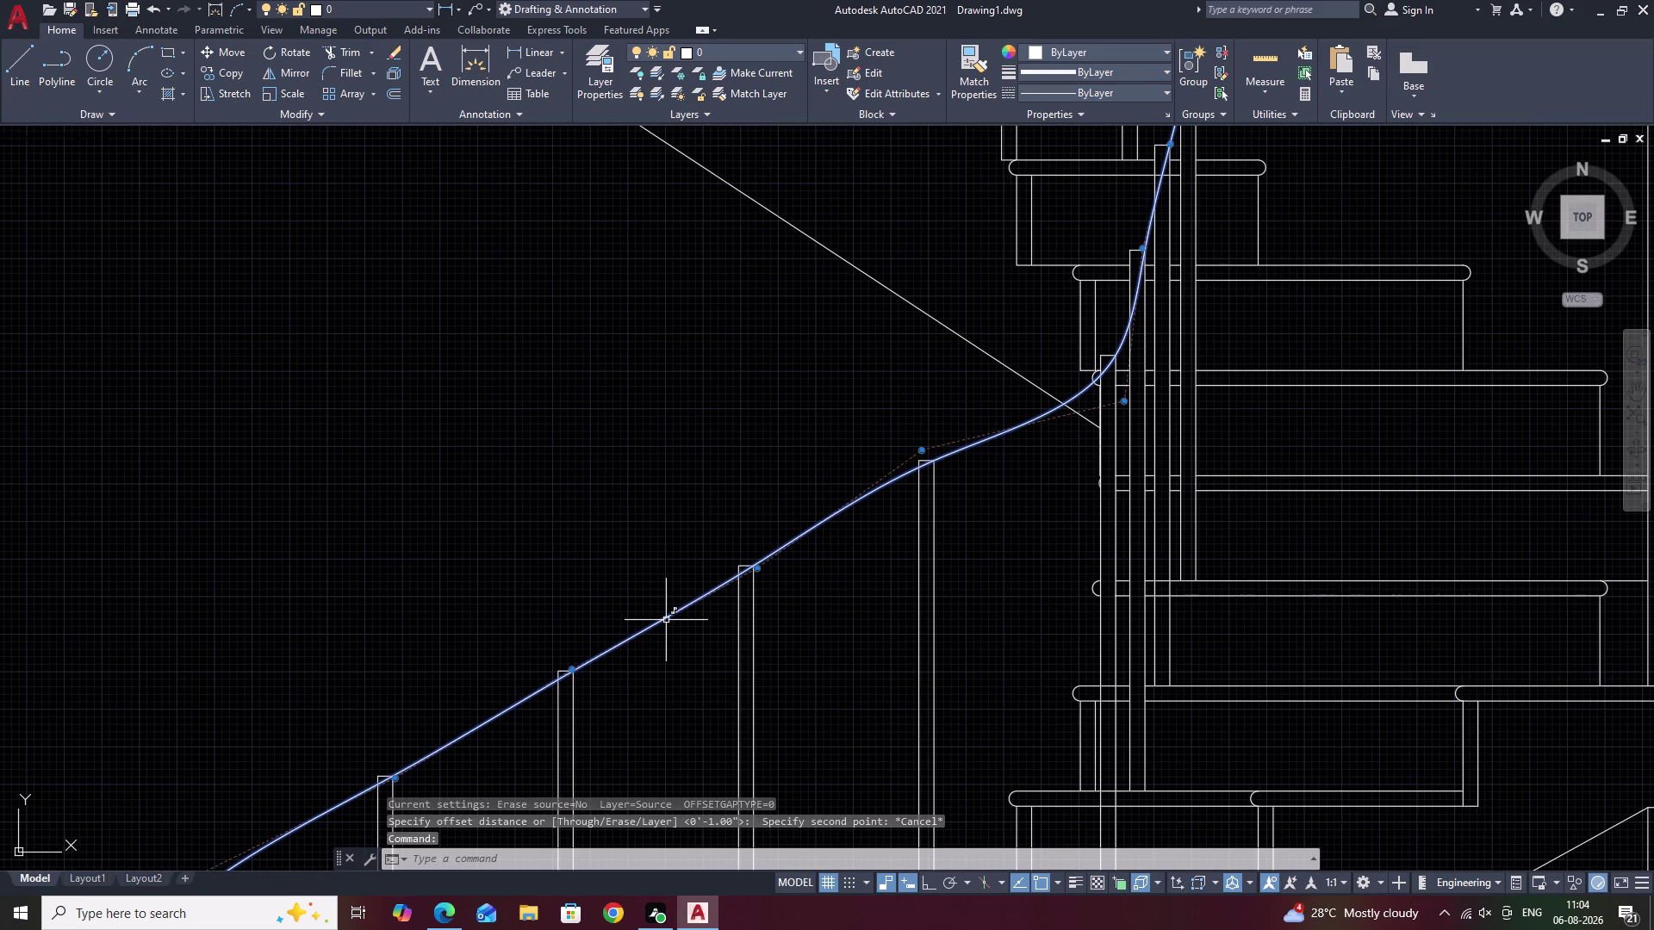
text(E)
key(space)
Pan to the bottom newel post and start a line there, then abandon it.
scroll(down, 3)
middle_drag(669, 679, 733, 591)
scroll(up, 3)
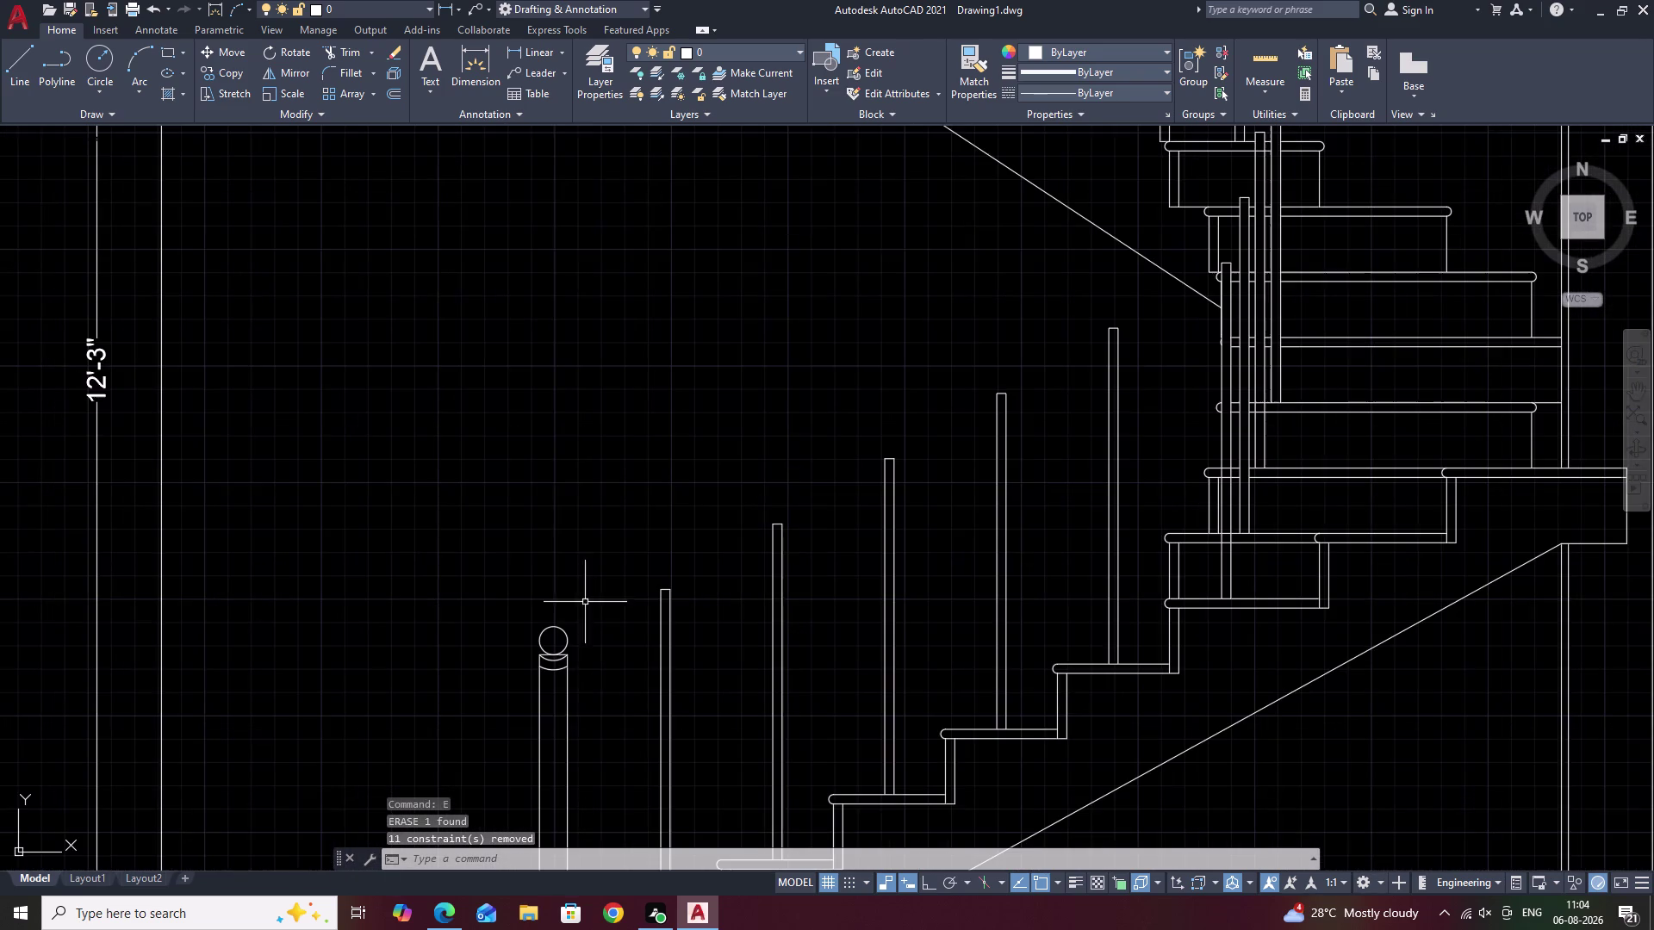
middle_drag(597, 720, 705, 572)
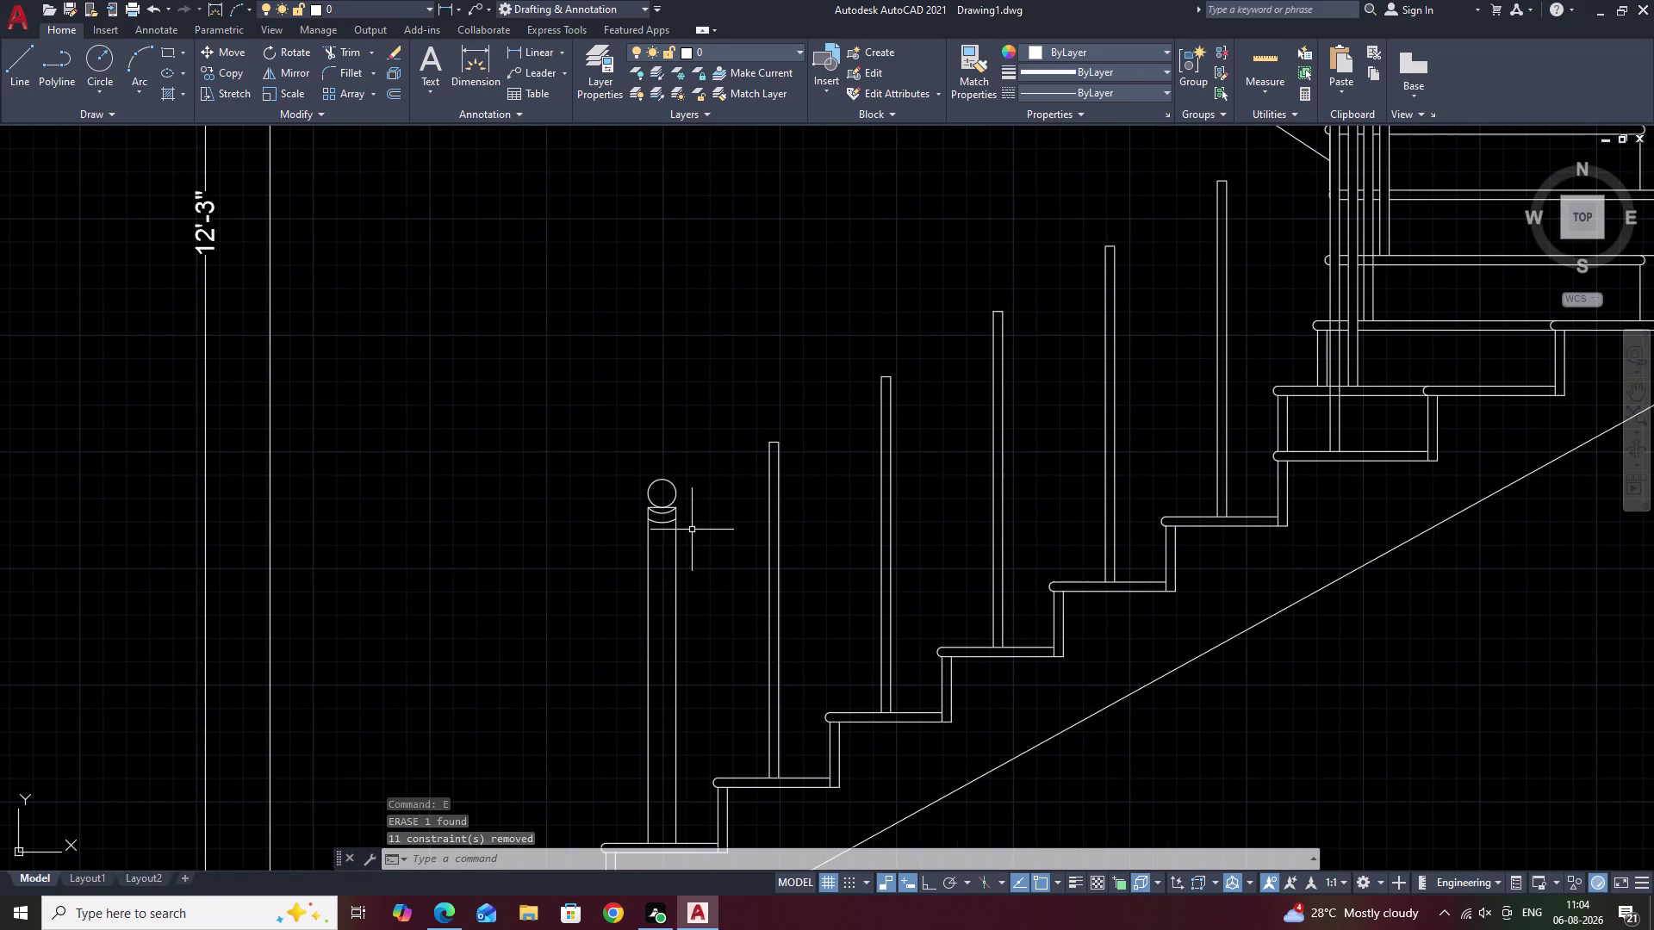
text(L)
key(space)
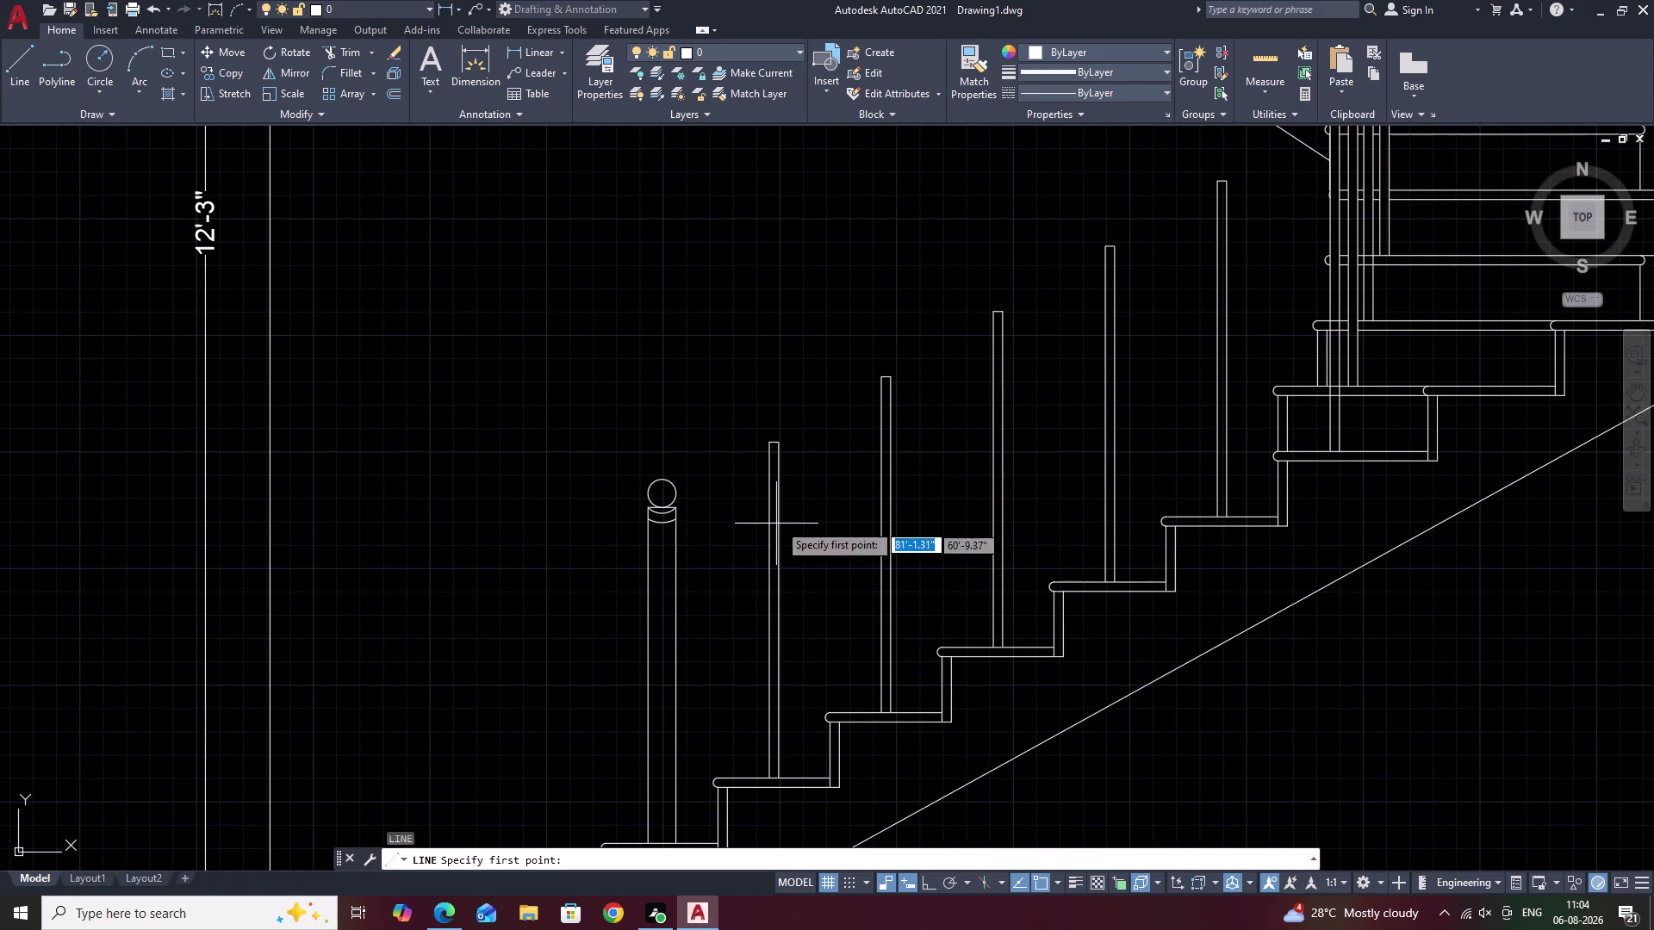
right_click(672, 508)
click(673, 508)
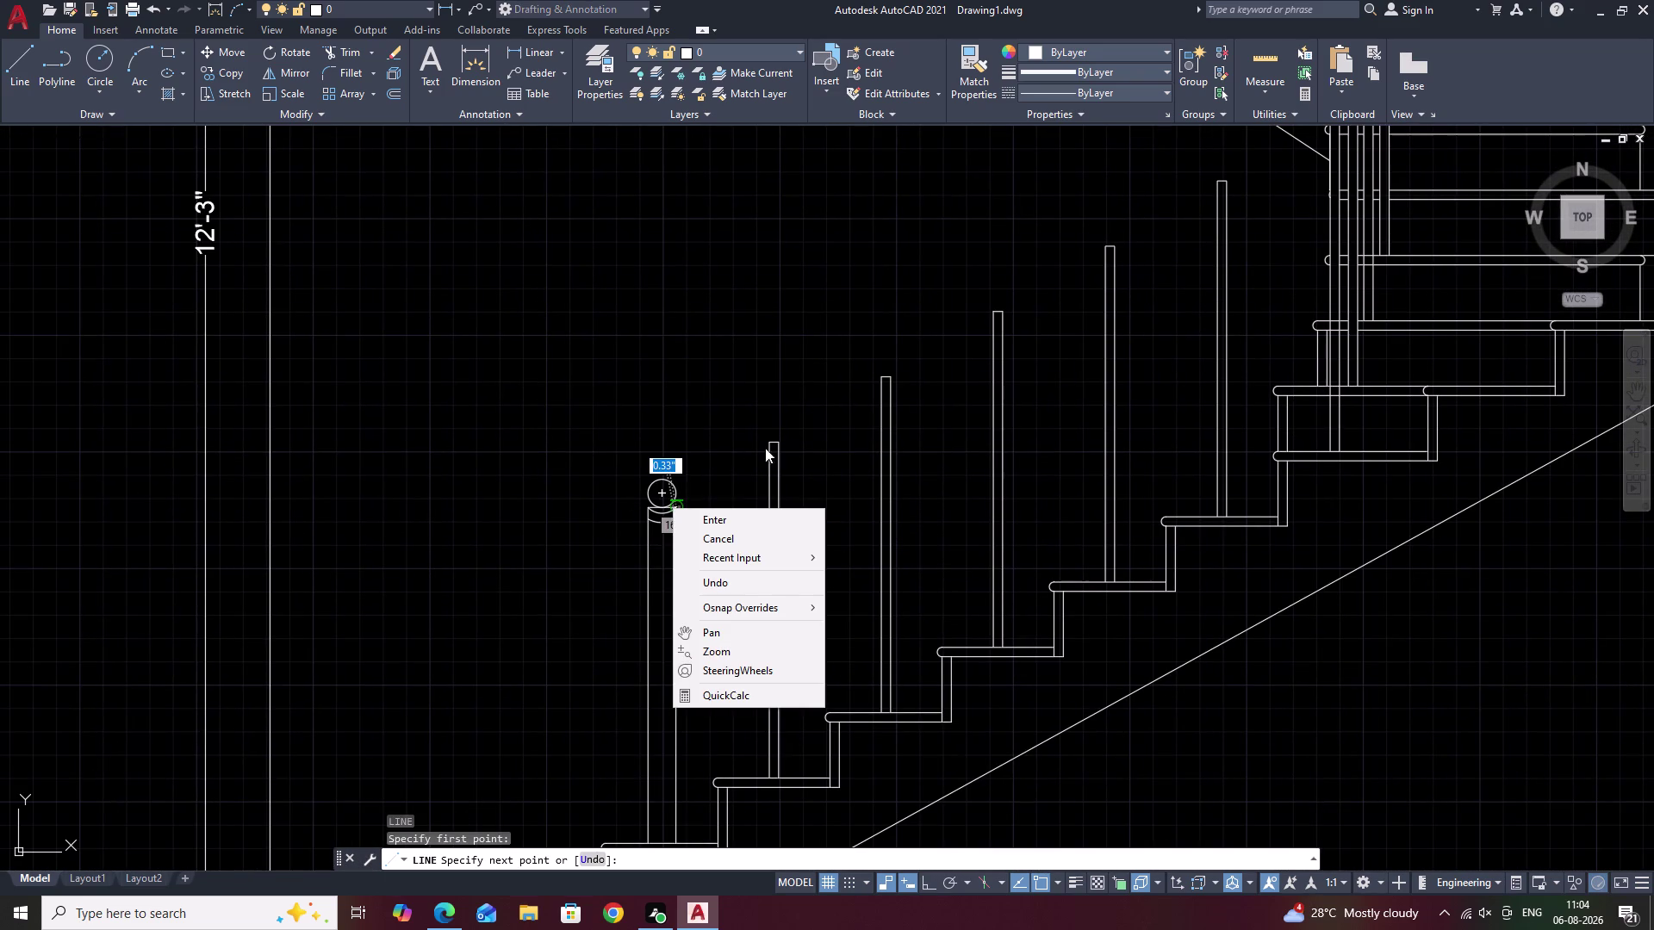
click(736, 510)
click(733, 518)
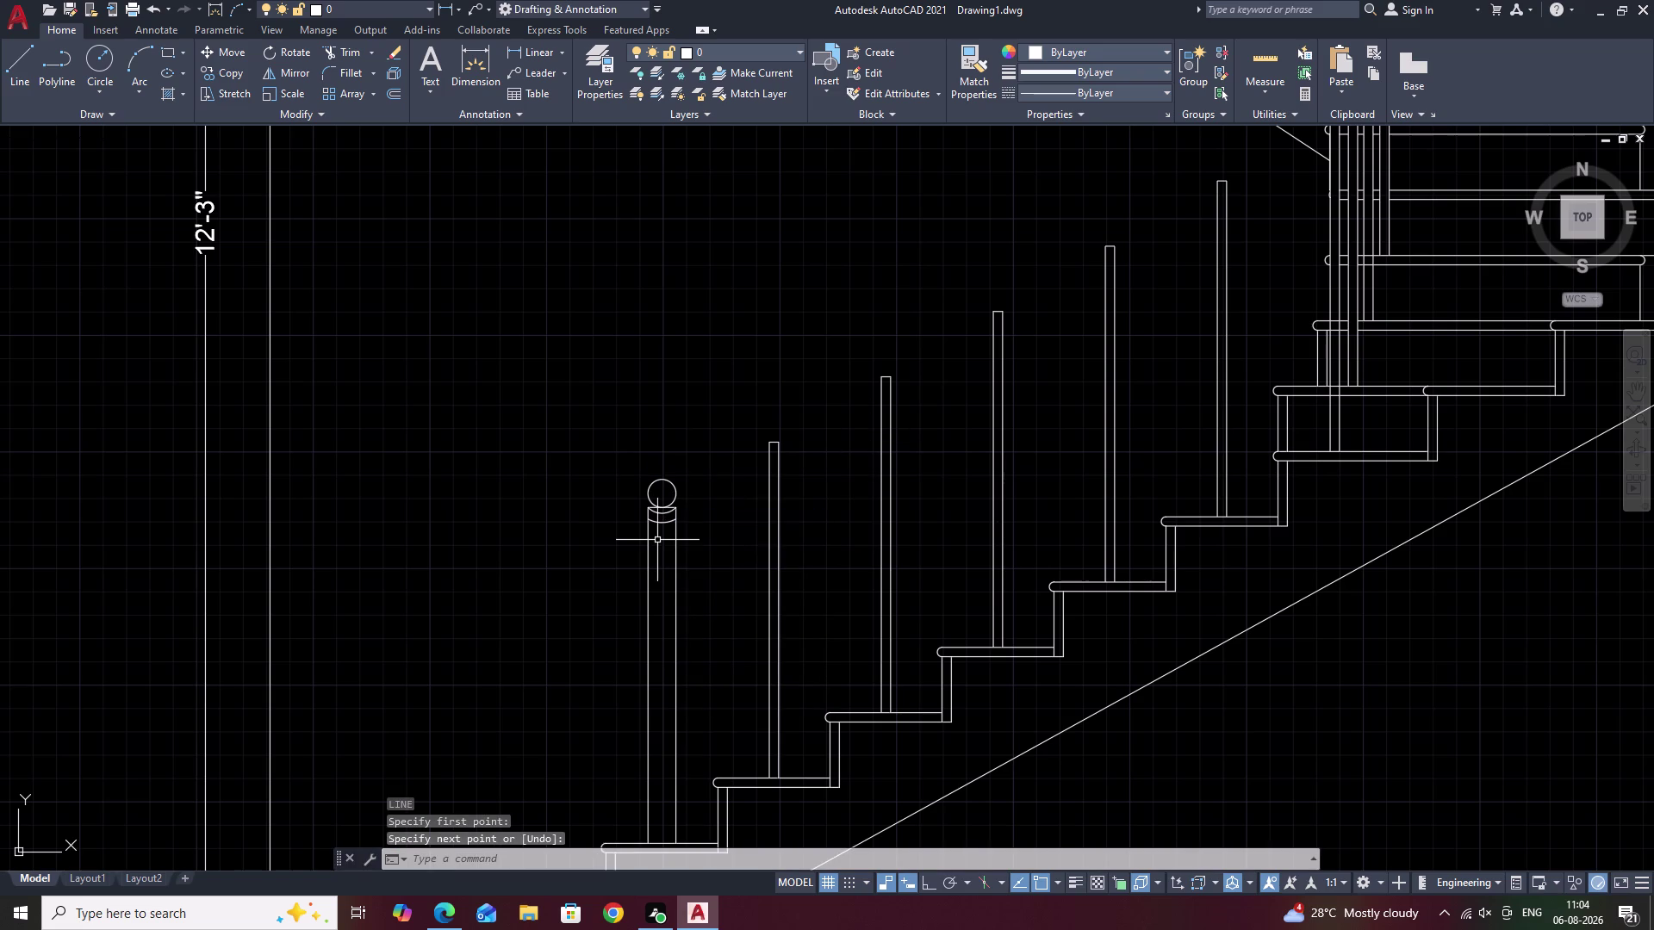
Draw a trial straight rail line from the newel post cap to an upper baluster top.
text(L)
key(space)
scroll(up, 3)
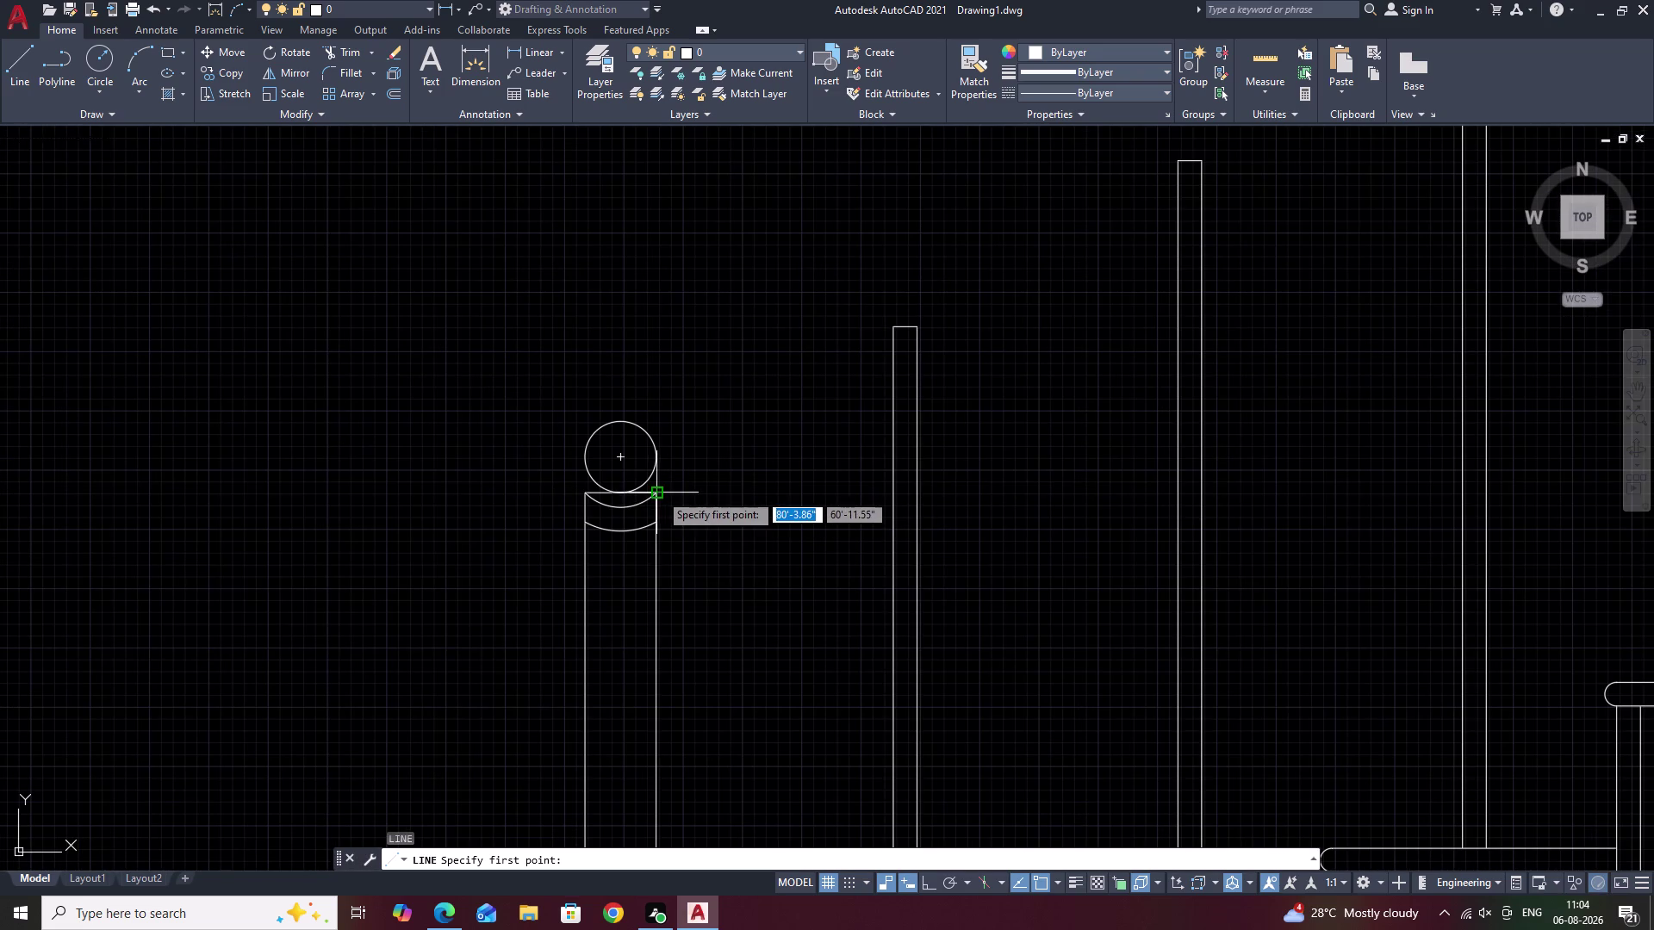
click(659, 492)
middle_drag(1041, 247, 27, 744)
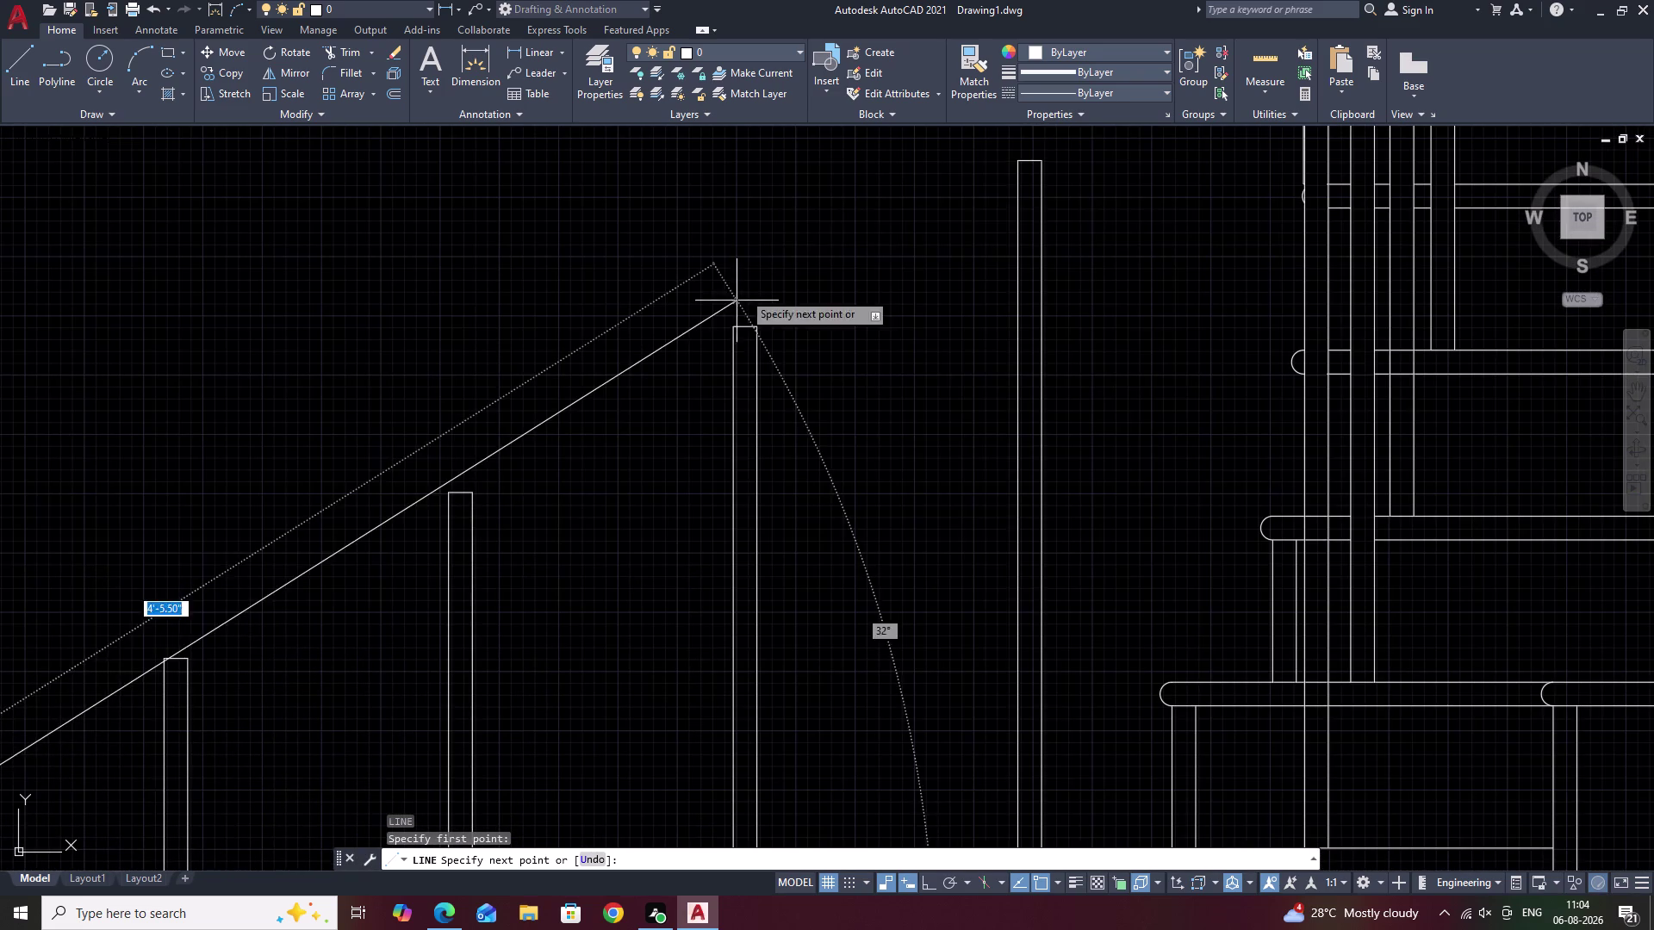
click(1042, 168)
key(Escape)
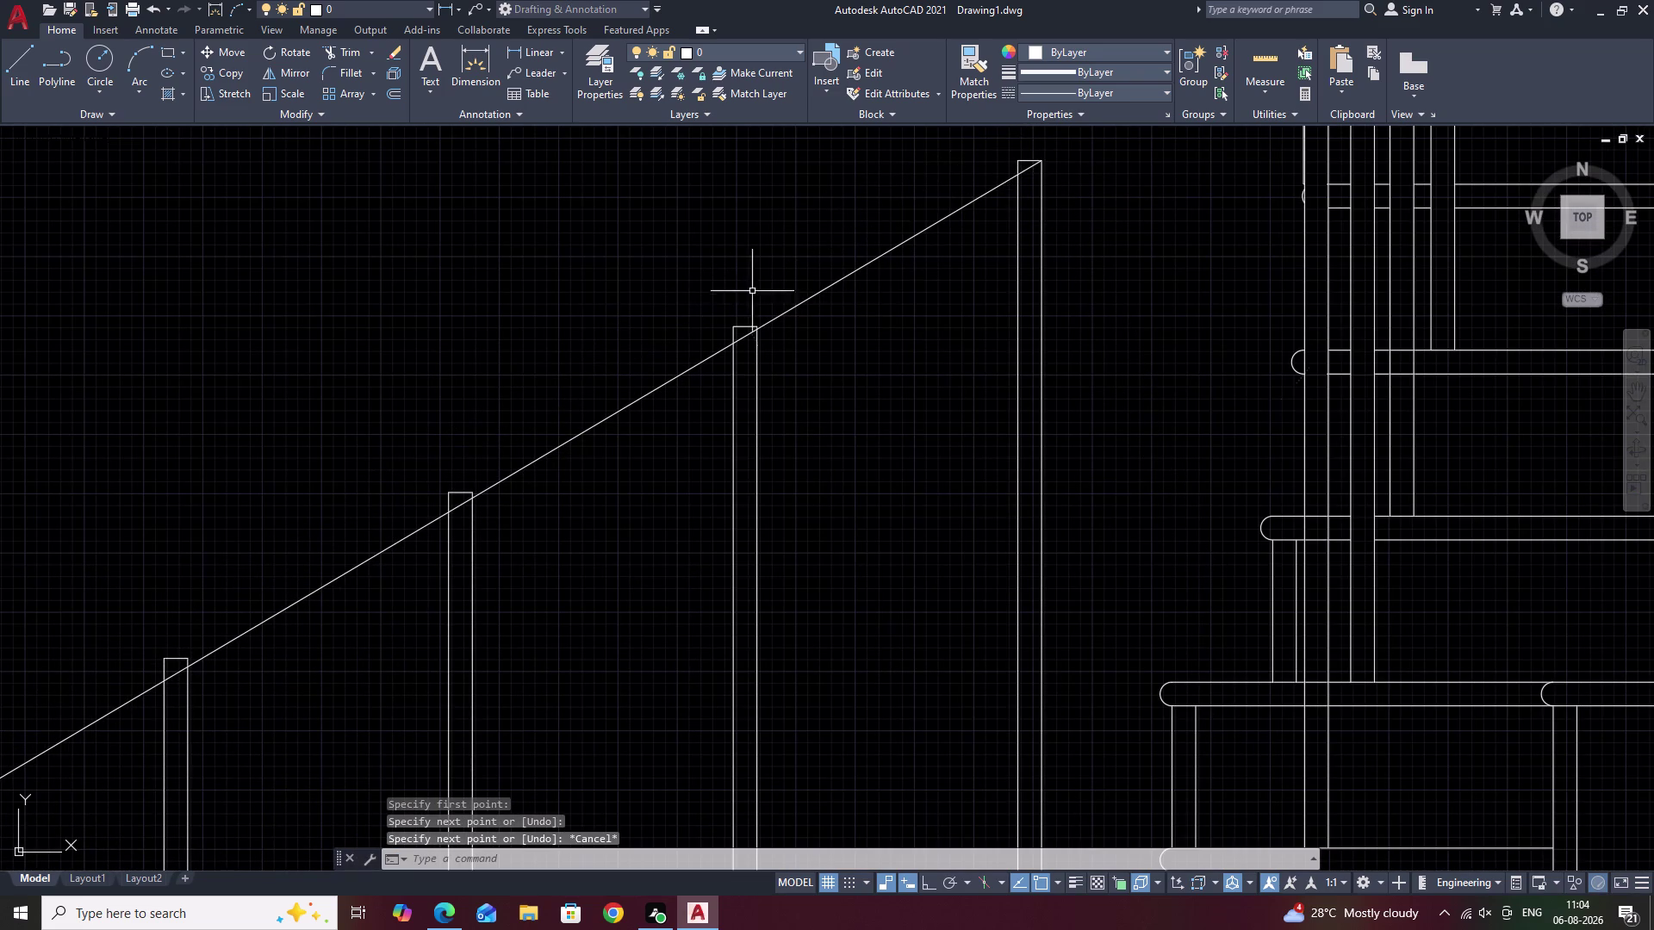
Try offsetting the trial line by 2, then cancel the offset.
text(O)
key(space)
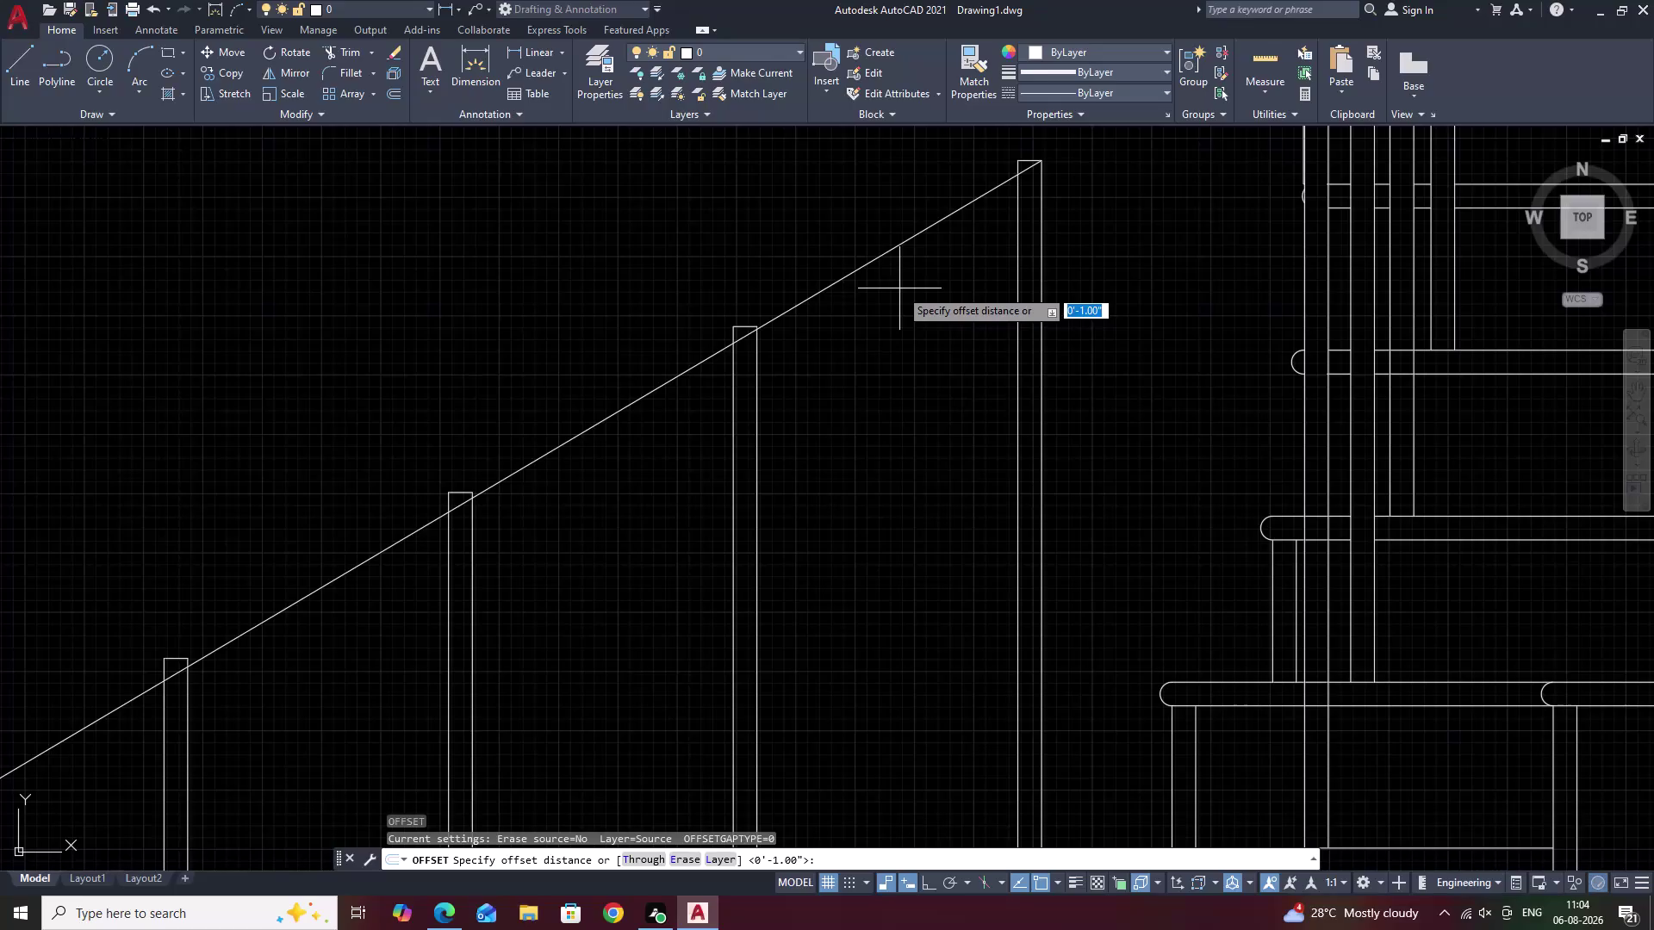
text(2)
key(space)
click(898, 243)
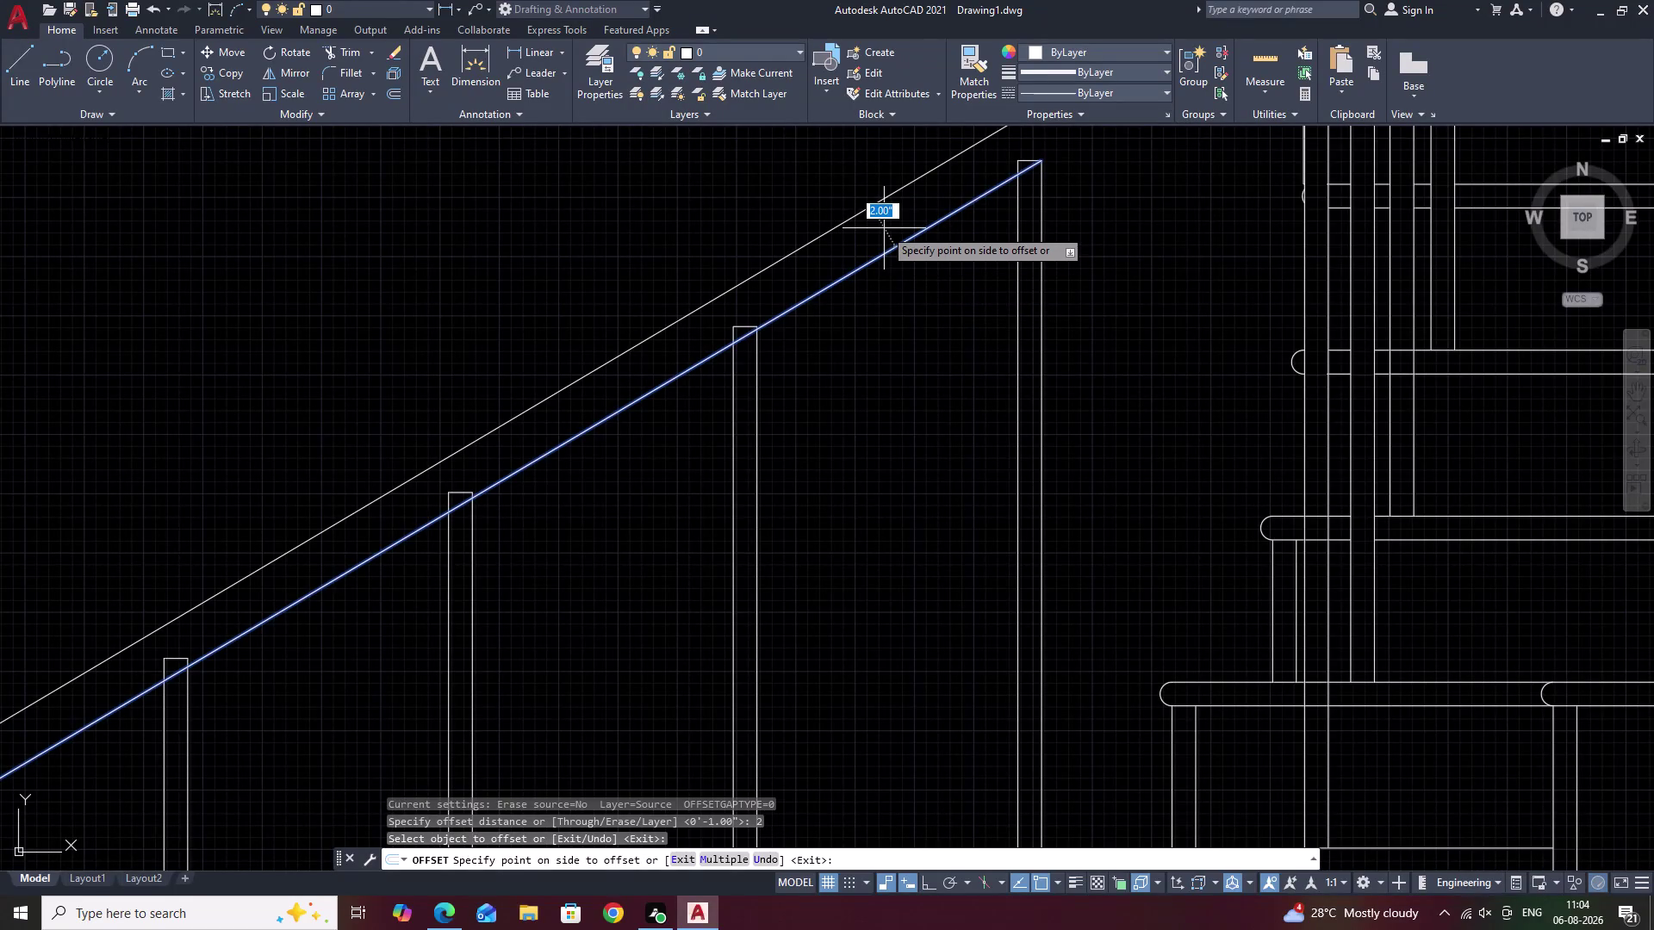
key(Escape)
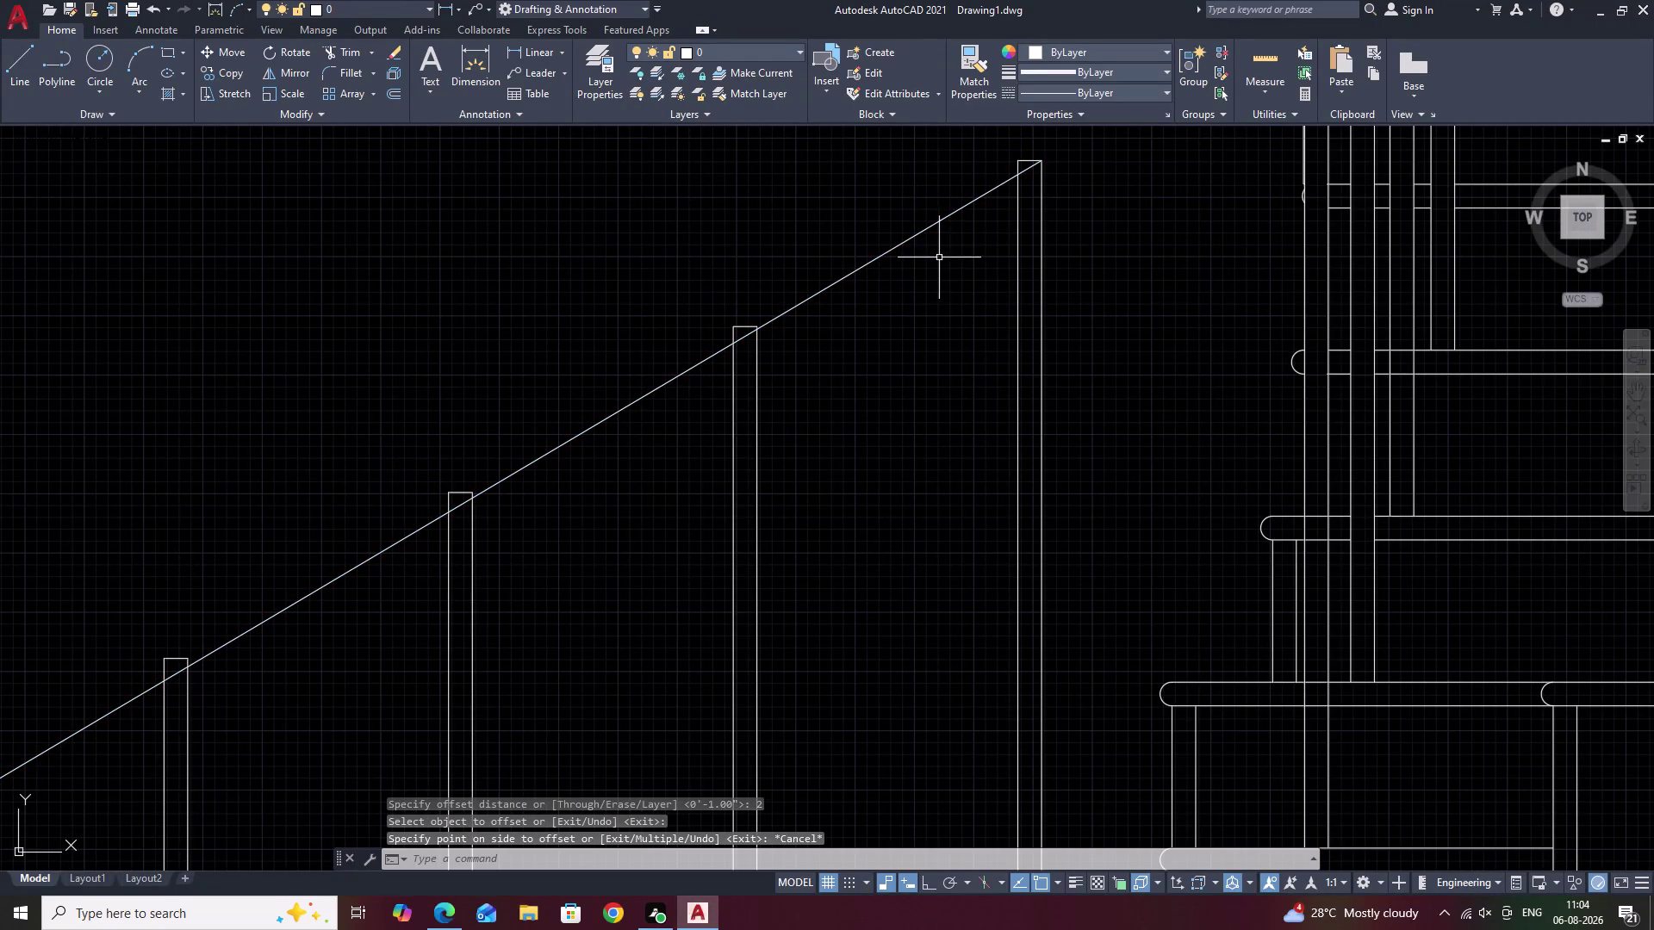
click(912, 245)
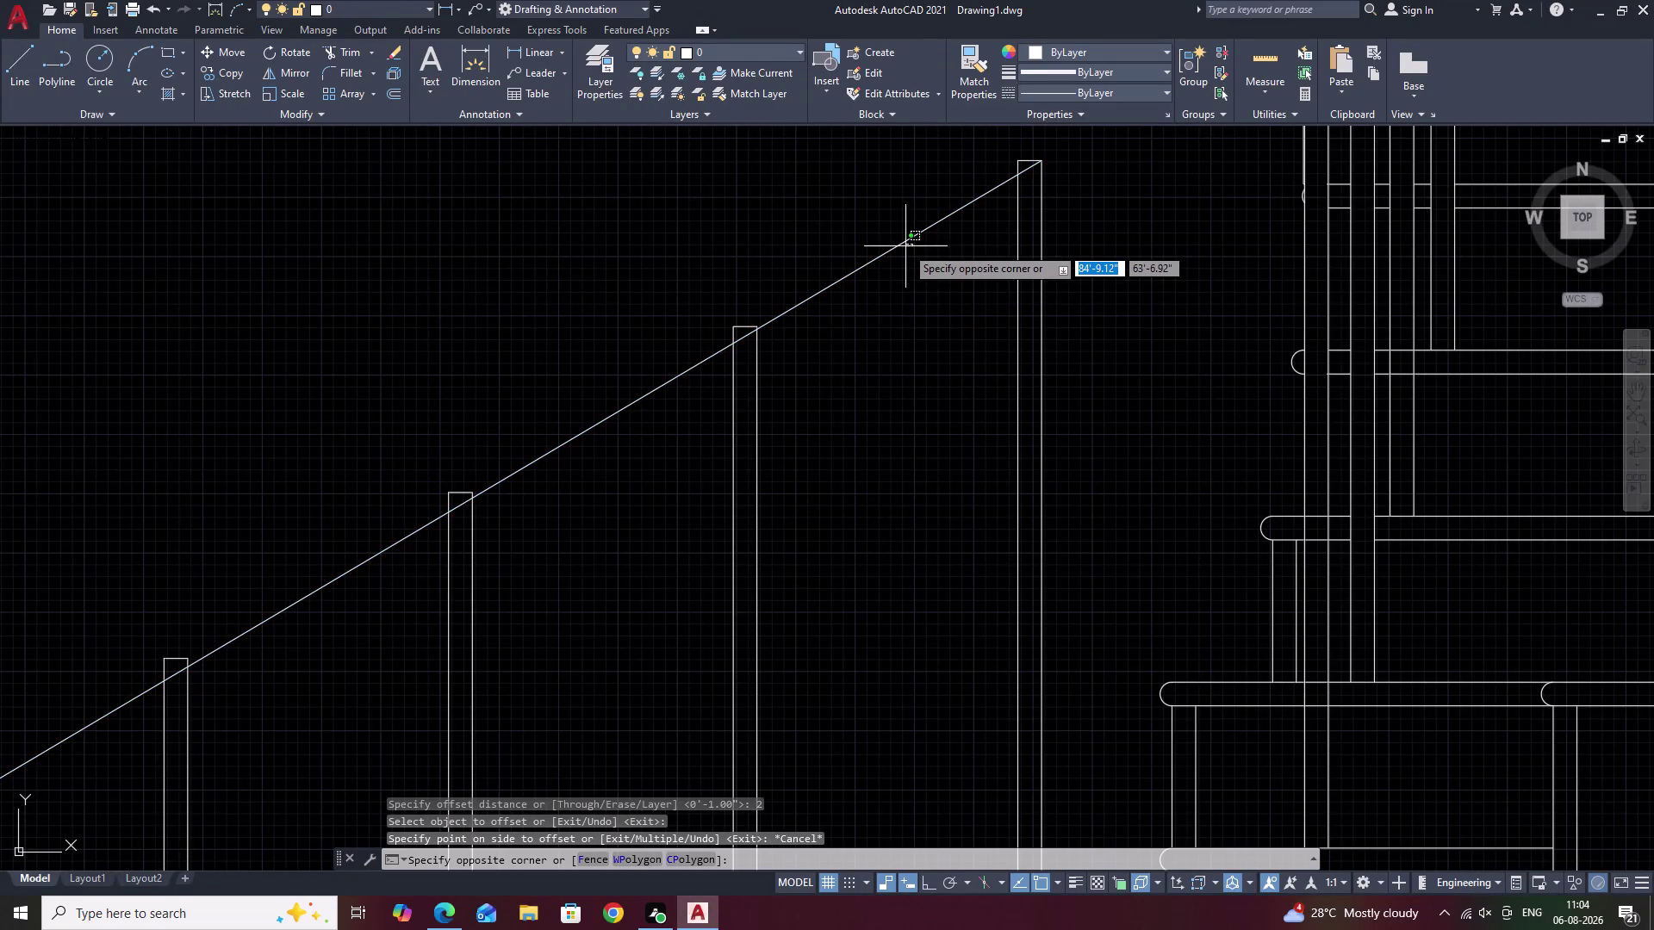
key(Escape)
Erase the straight trial rail line and pan back toward the newel post.
click(906, 241)
text(E)
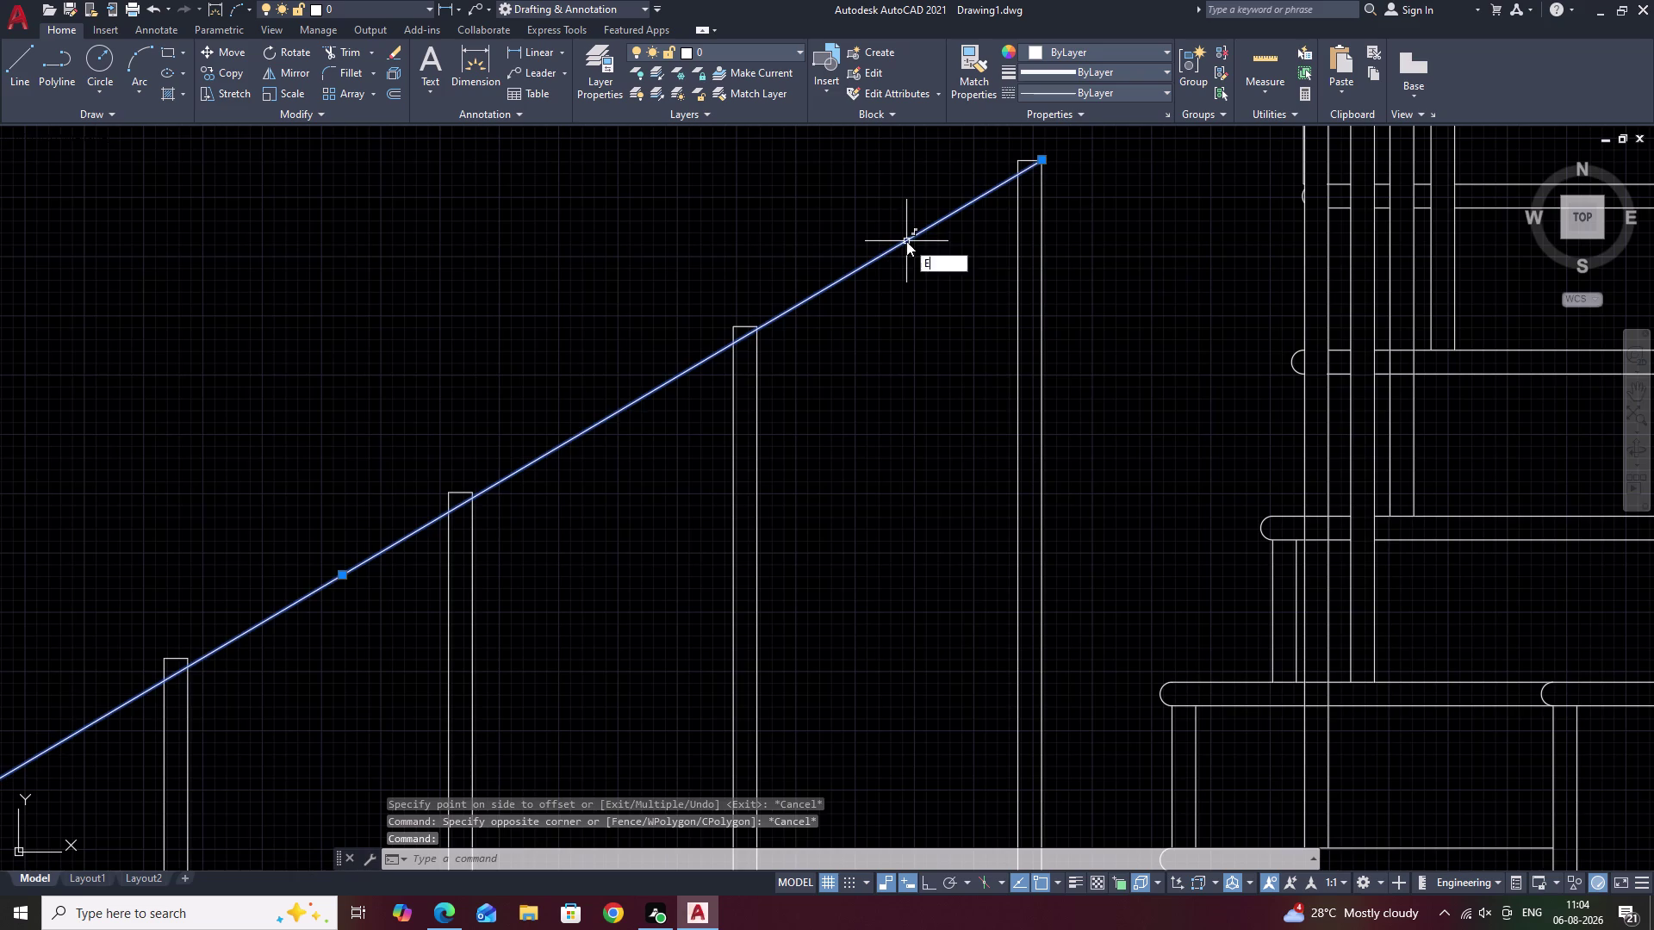
key(space)
scroll(down, 3)
middle_drag(640, 358, 862, 357)
scroll(up, 3)
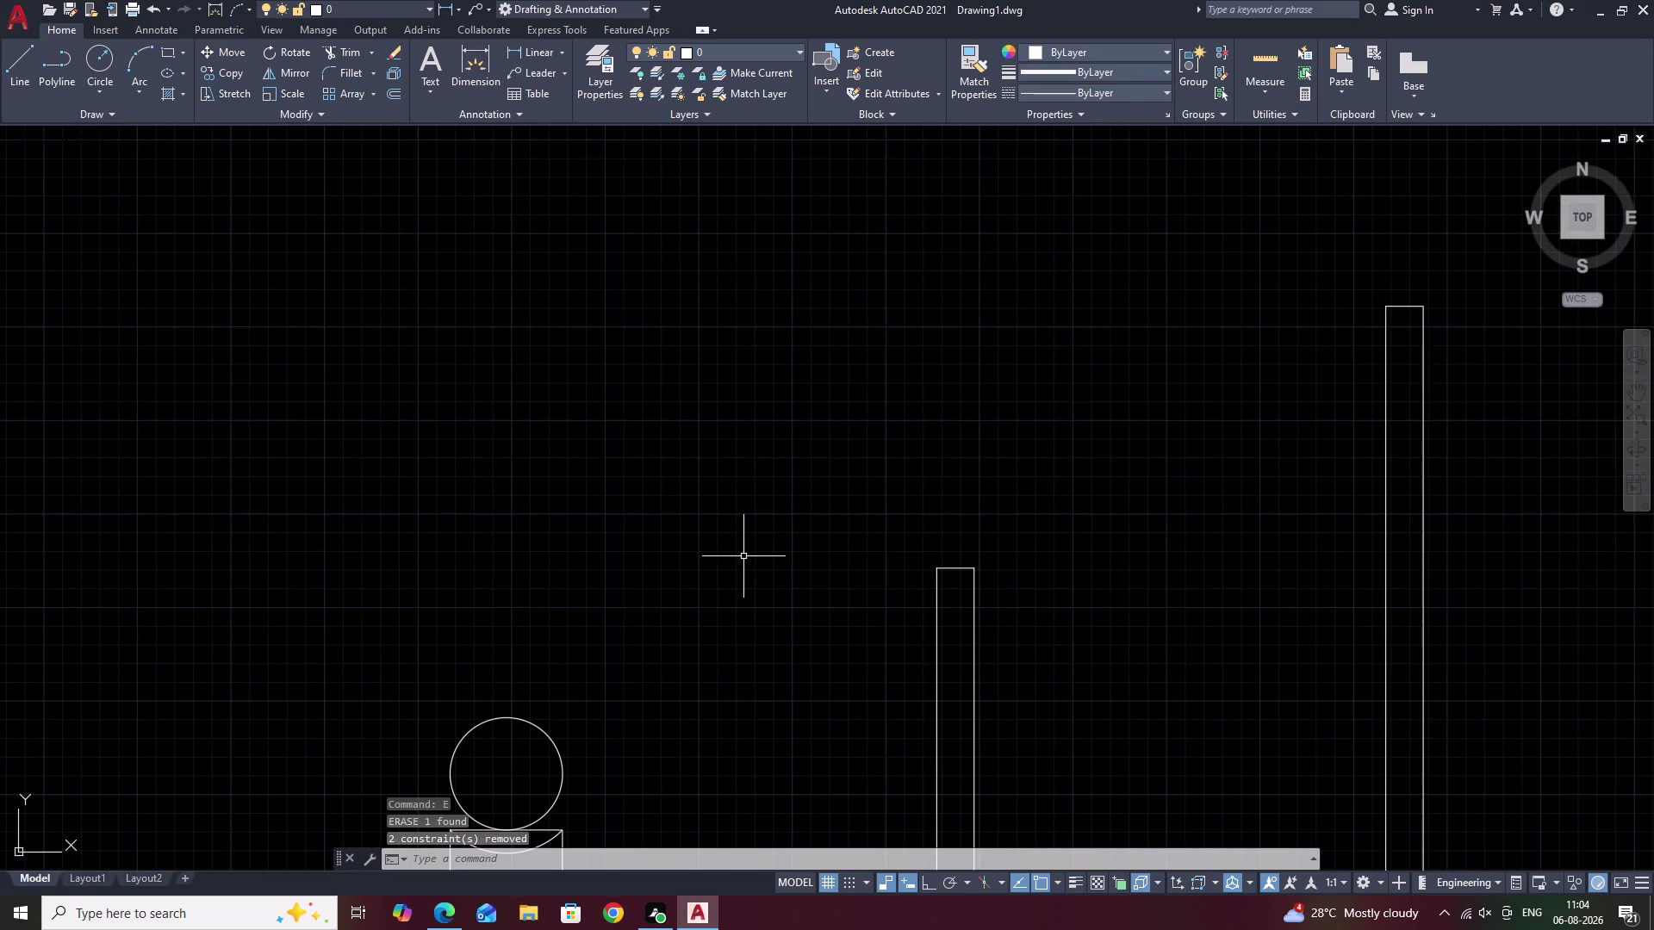
Start a sloped handrail line at the bottom newel post cap.
key(k)
key(BackSpace)
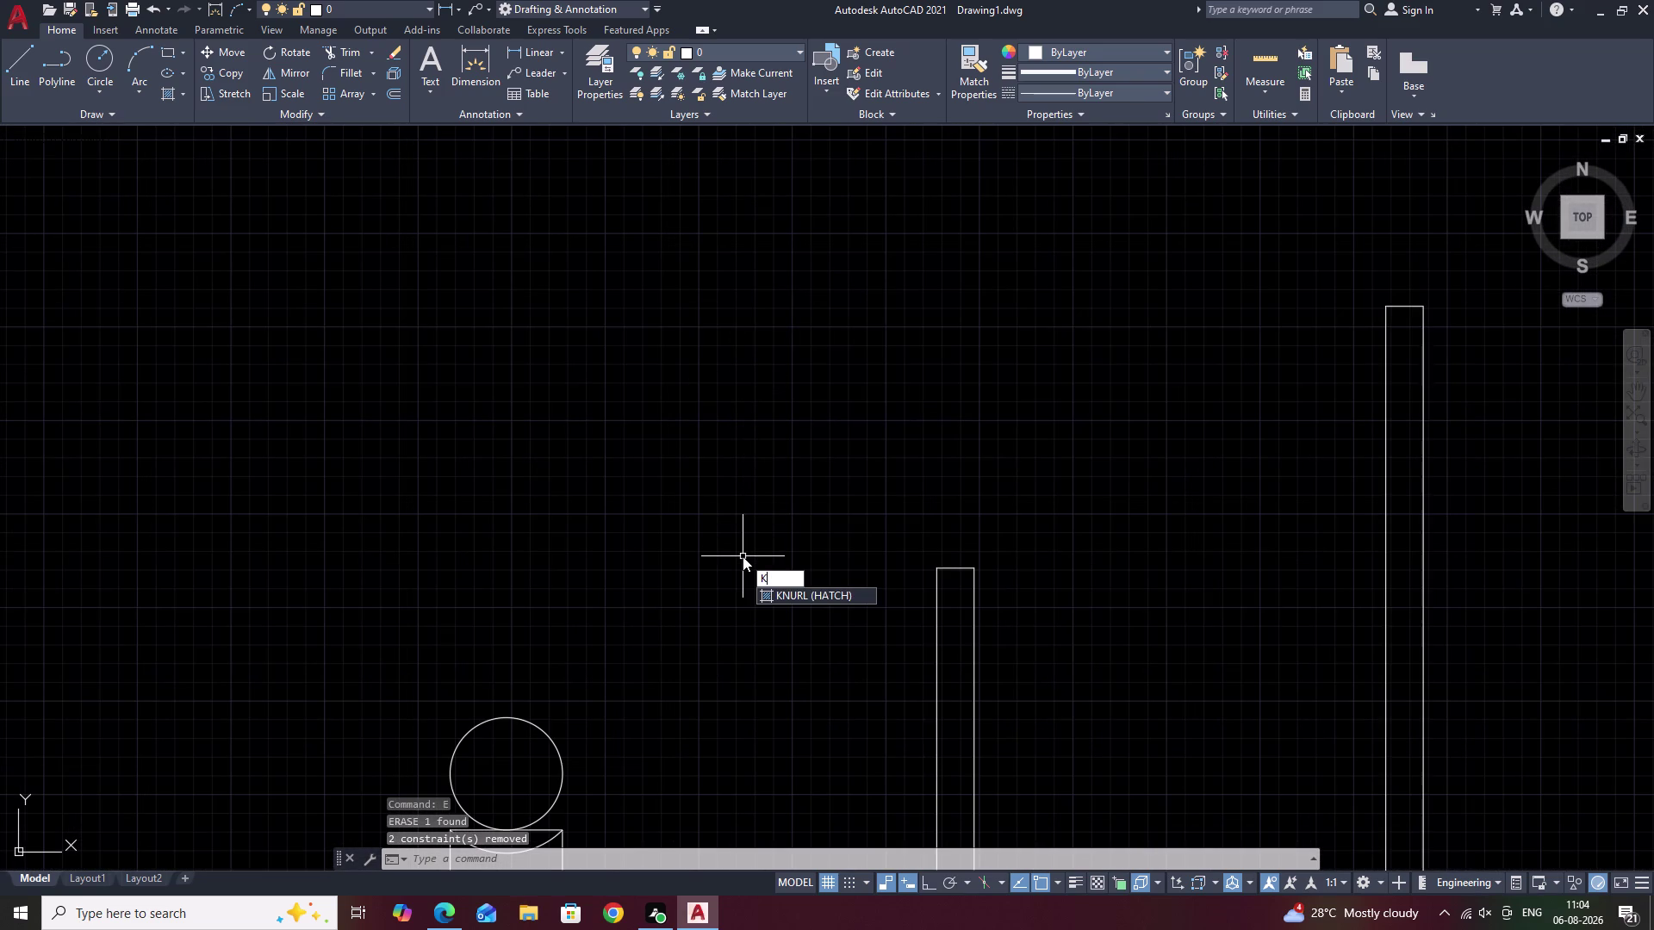
text(L)
key(space)
middle_drag(736, 606, 899, 330)
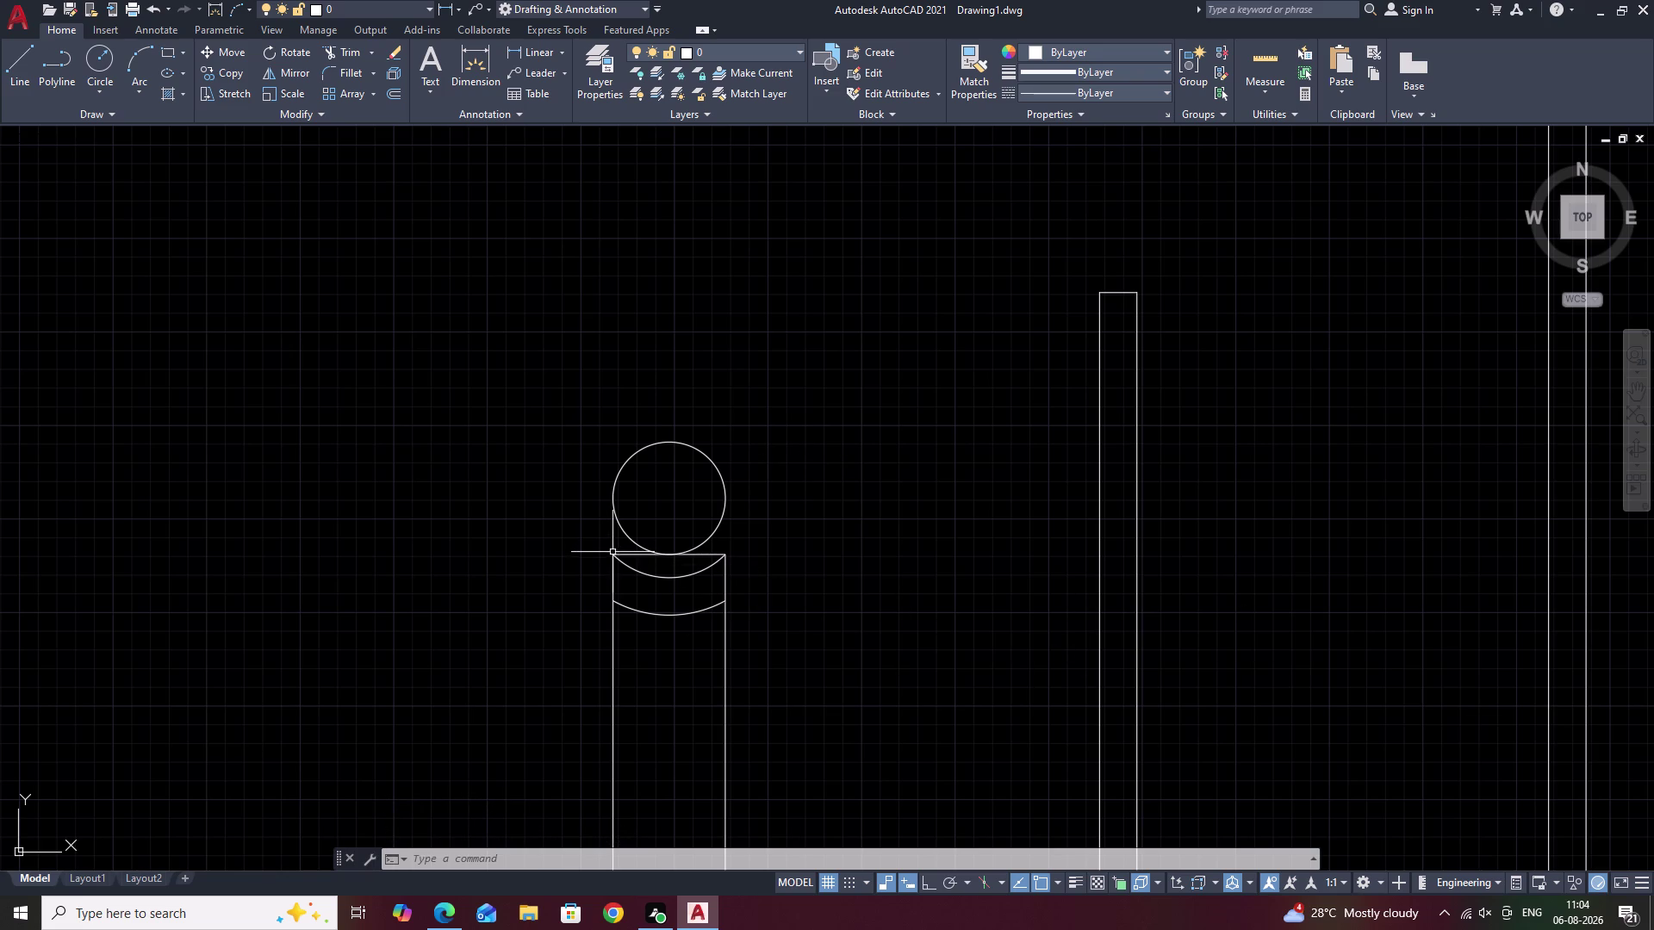
key(Escape)
text(L)
key(space)
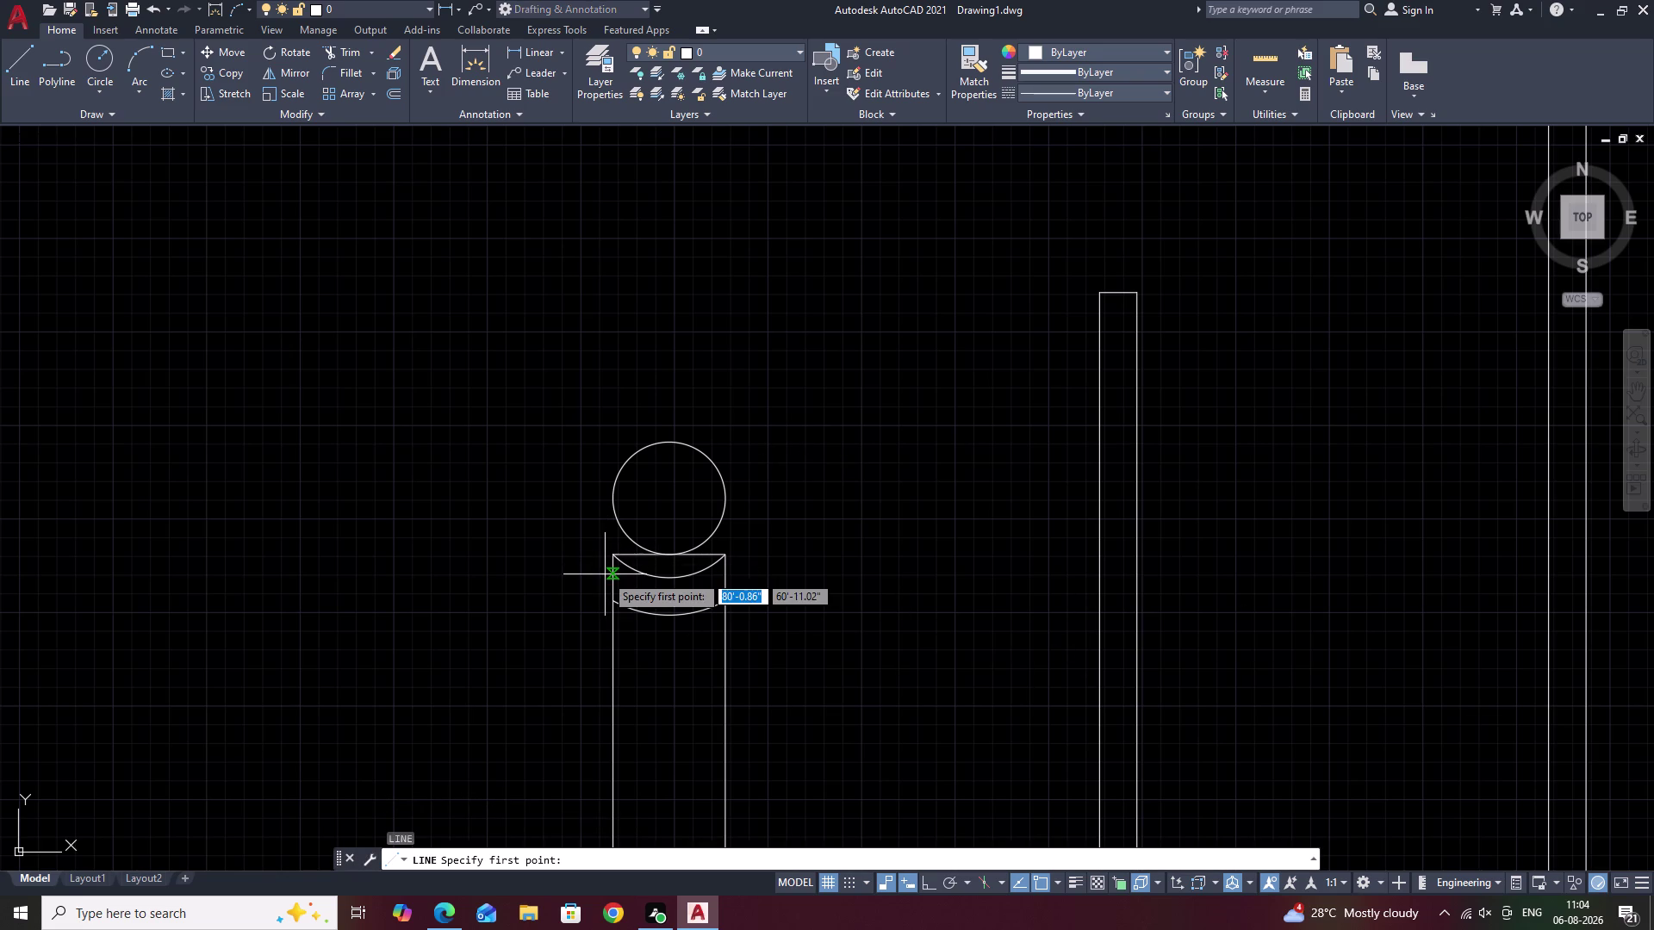
click(614, 558)
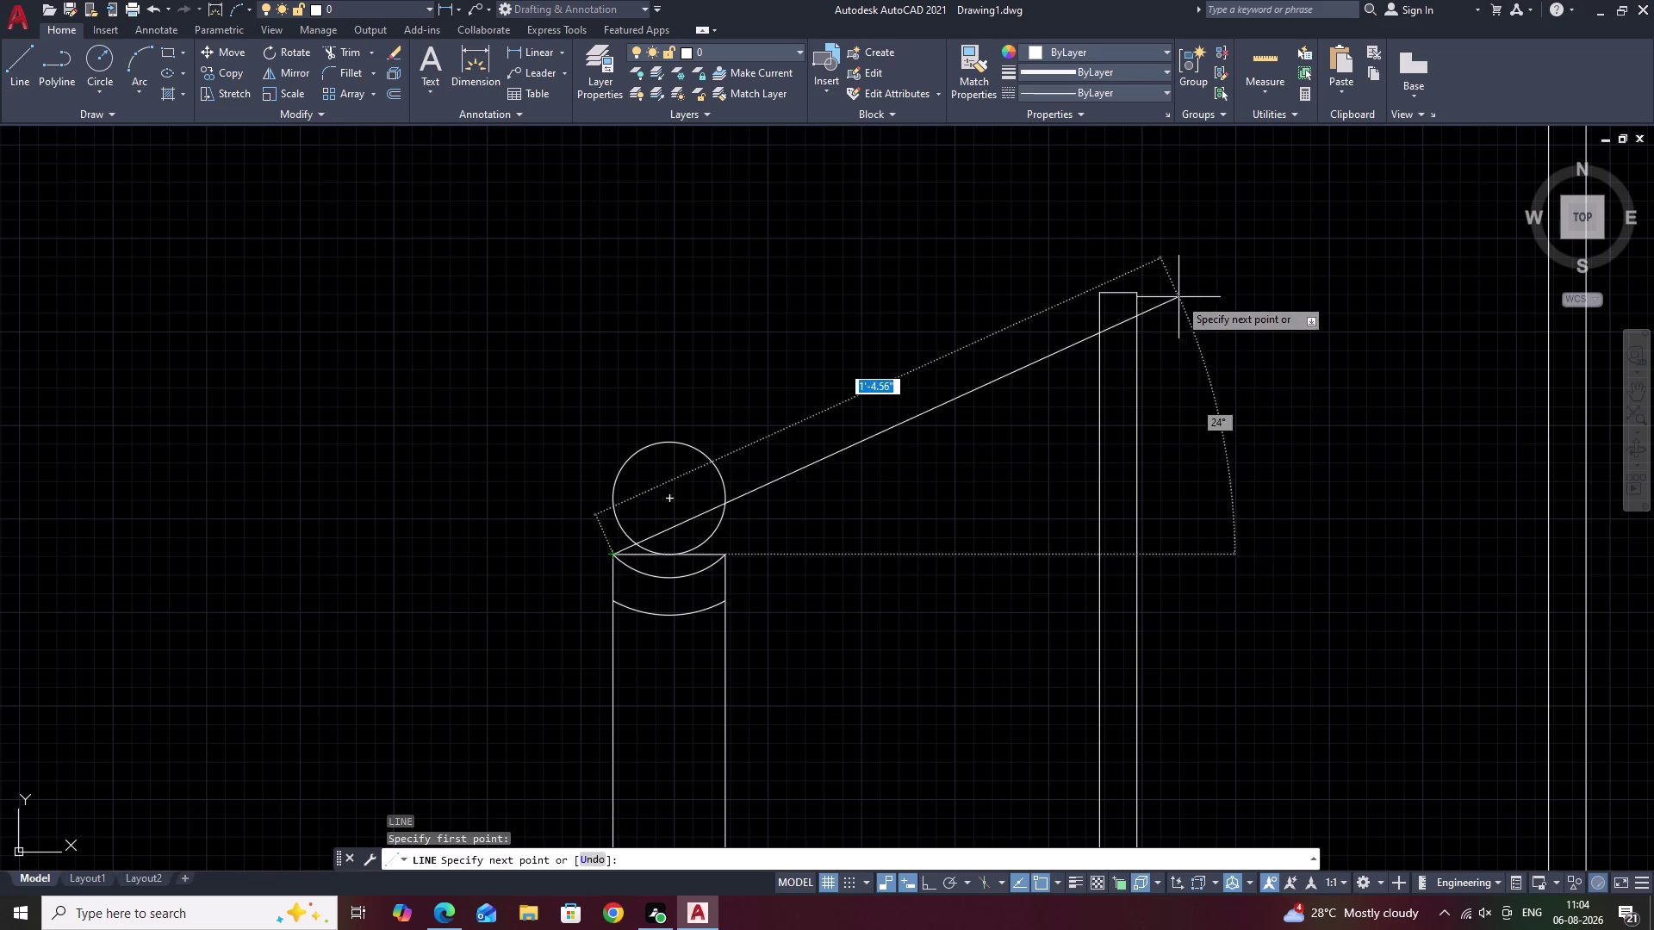
End the sloped handrail line at the landing post top.
middle_drag(1172, 246, 0, 746)
scroll(down, 3)
scroll(down, 3)
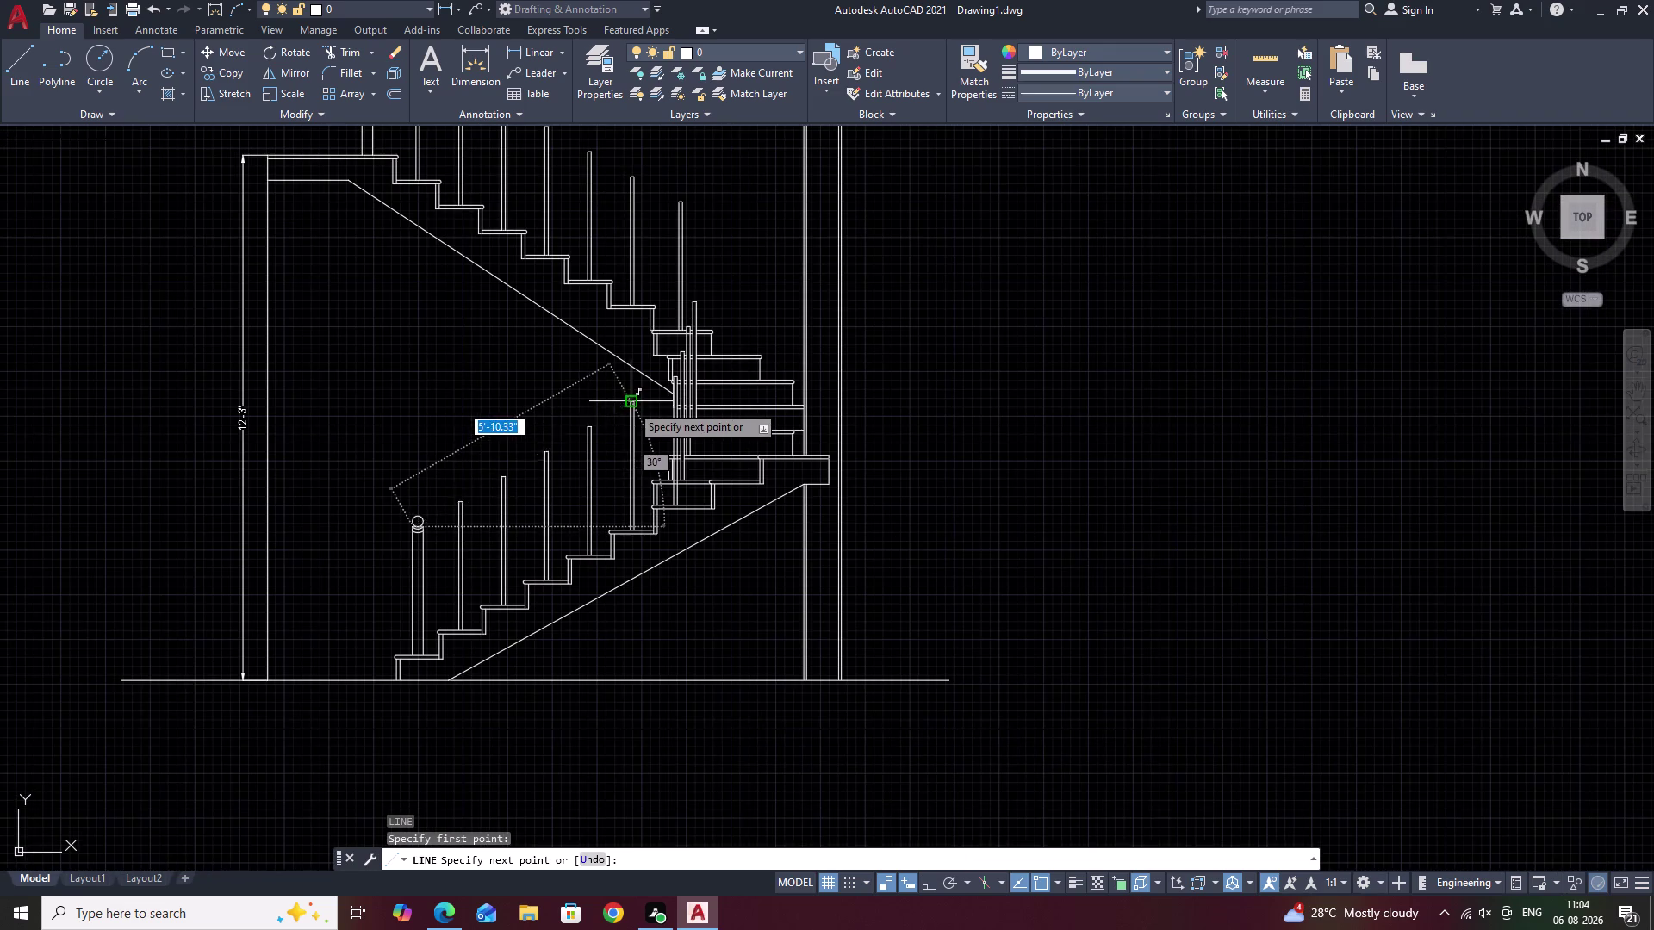
middle_drag(630, 405, 485, 644)
scroll(up, 3)
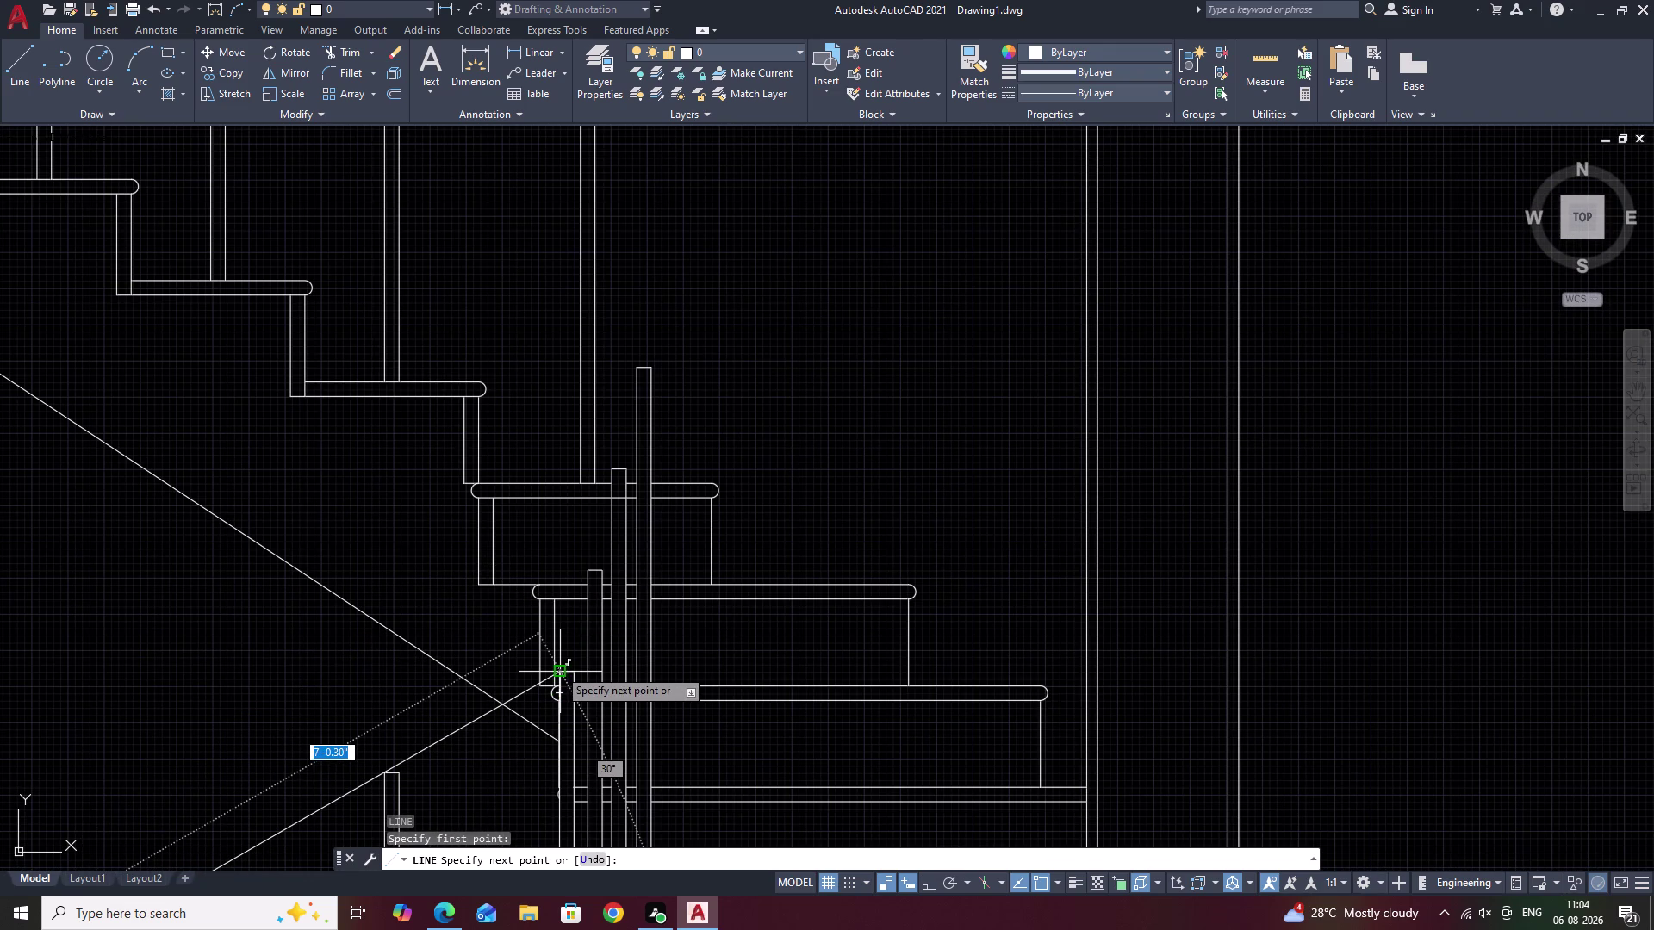
click(558, 668)
key(Escape)
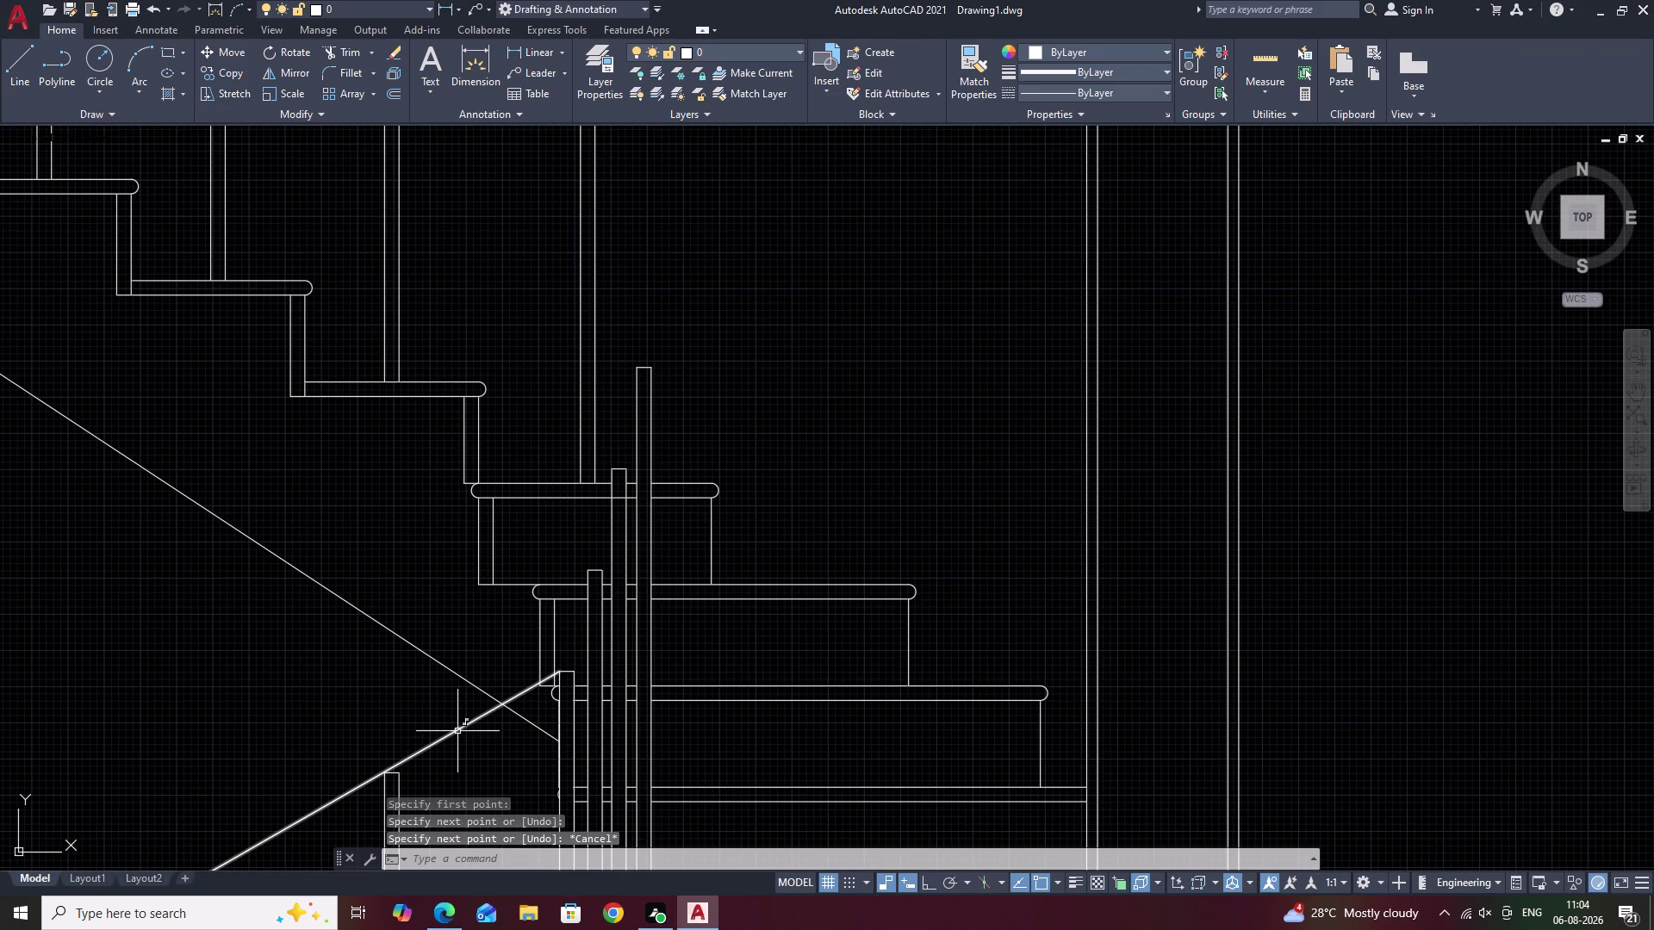
text(TR)
key(space)
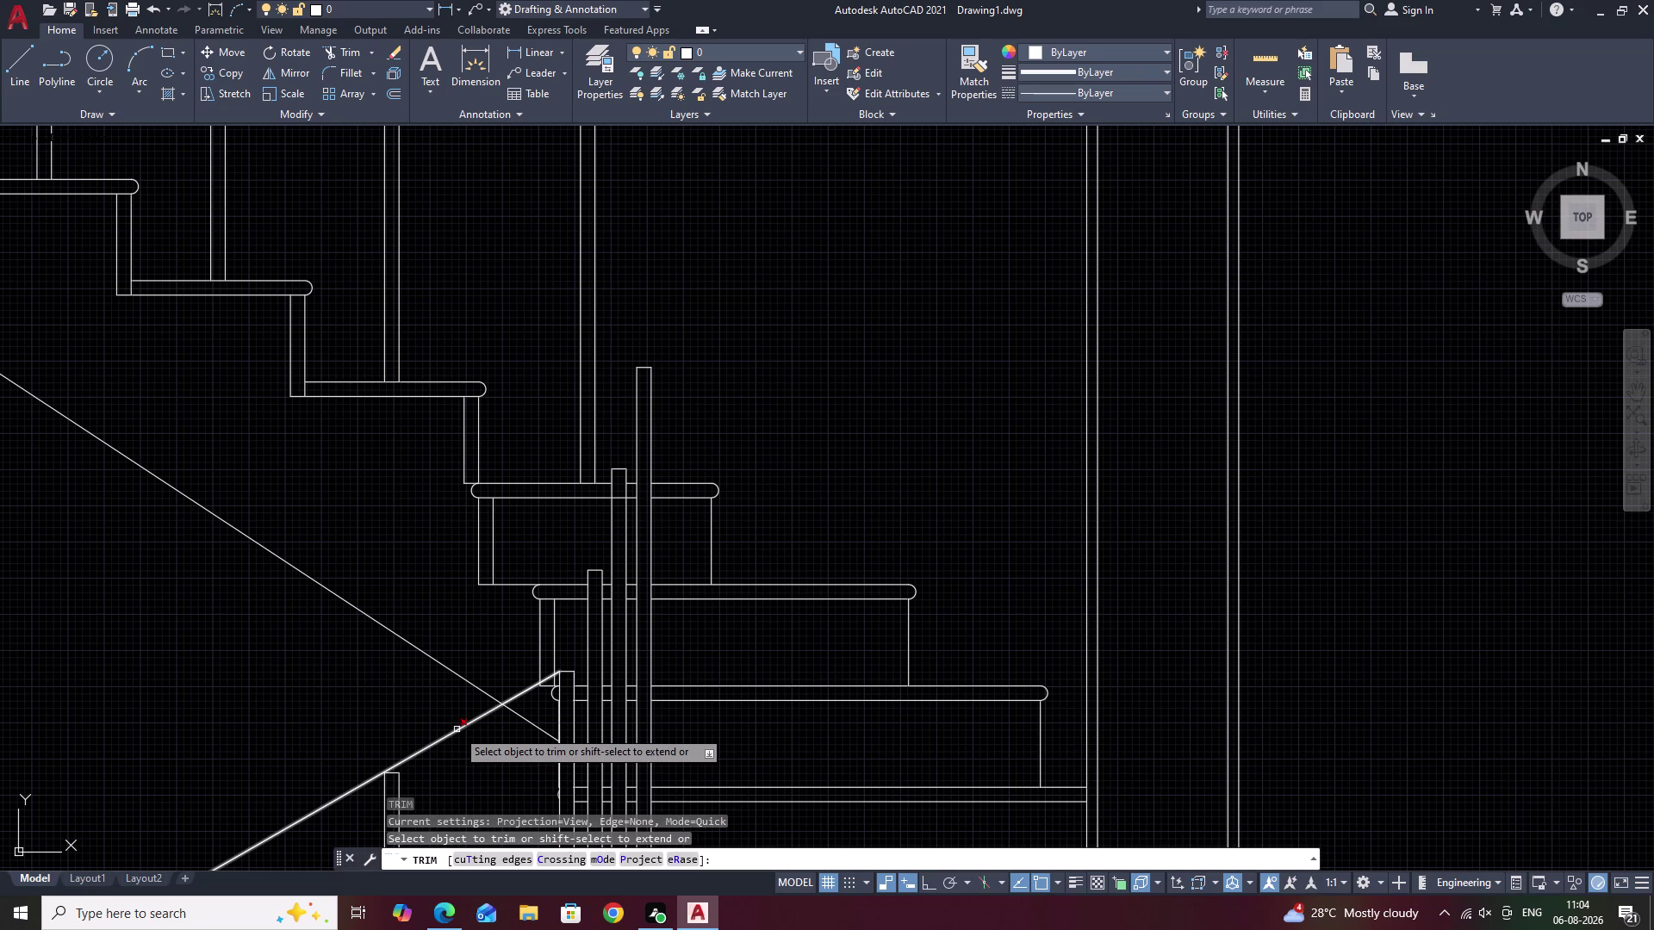
Trim the overshooting segments at the straight handrail line.
right_click(525, 691)
click(526, 691)
key(Escape)
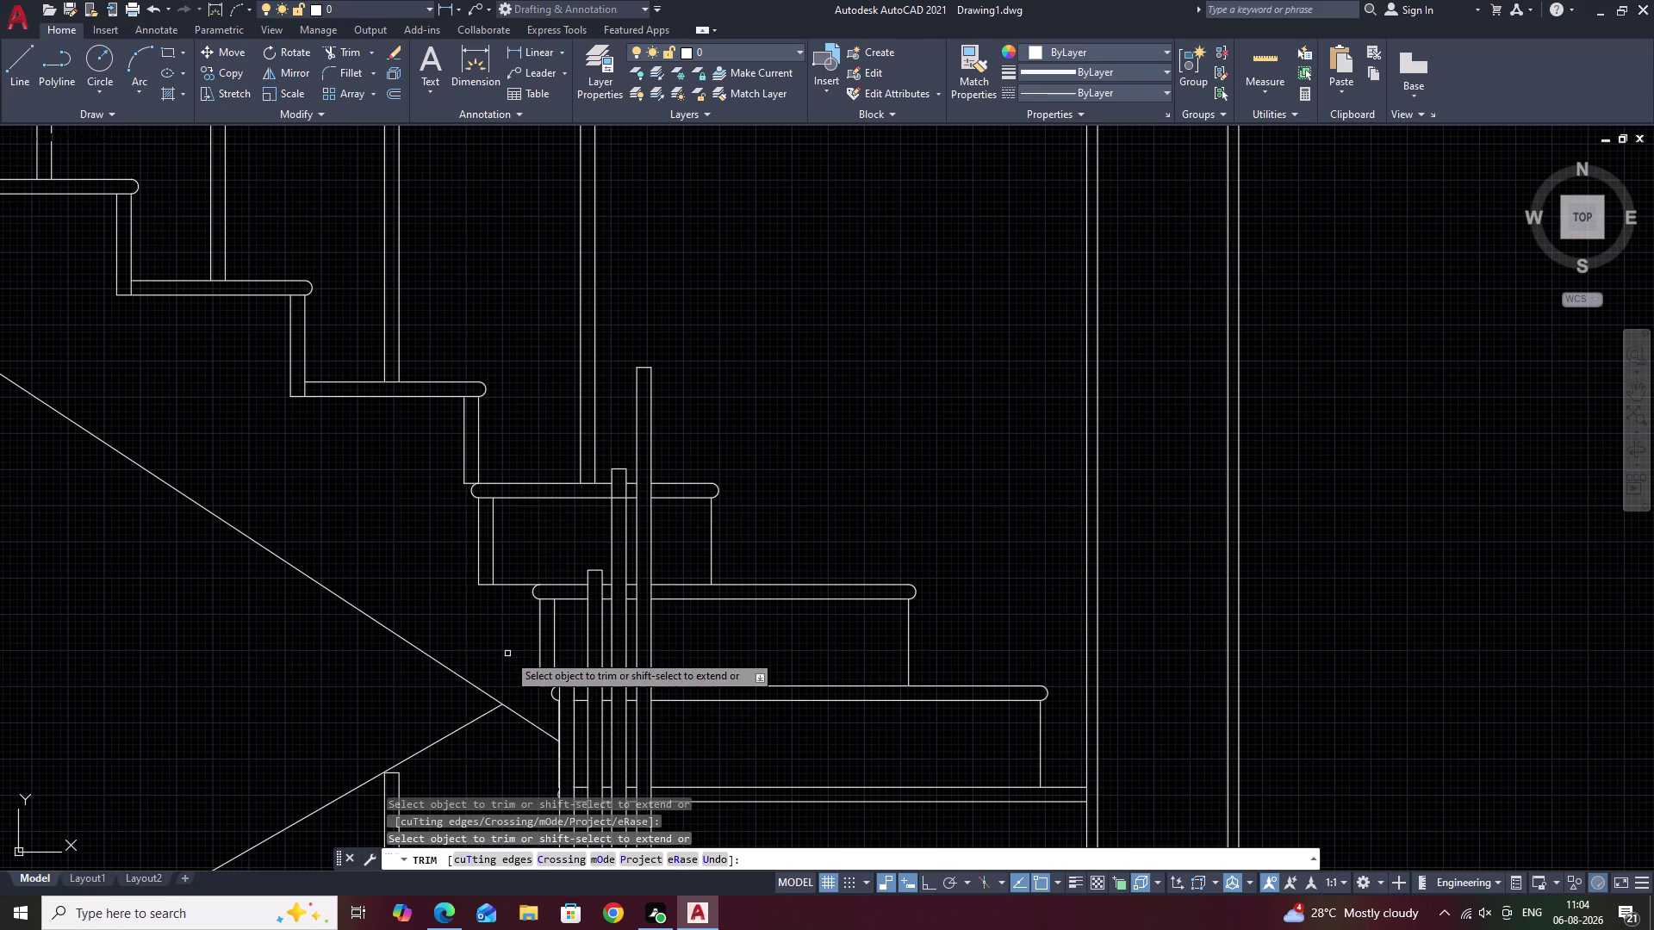
scroll(up, 3)
click(543, 698)
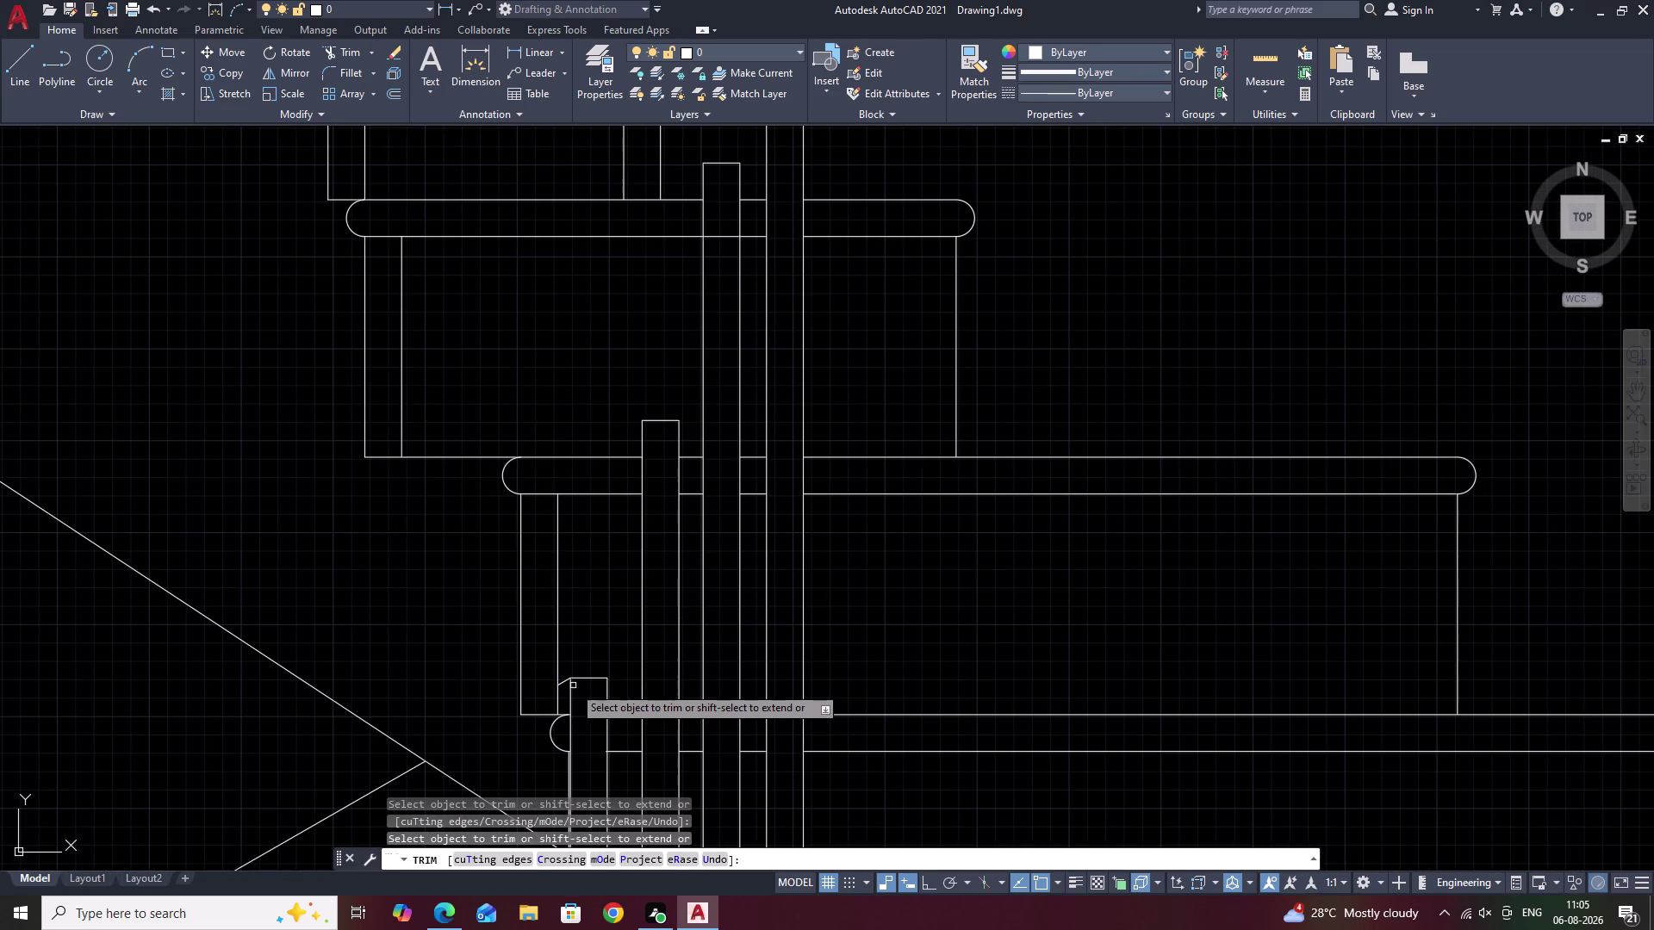
click(560, 684)
scroll(down, 3)
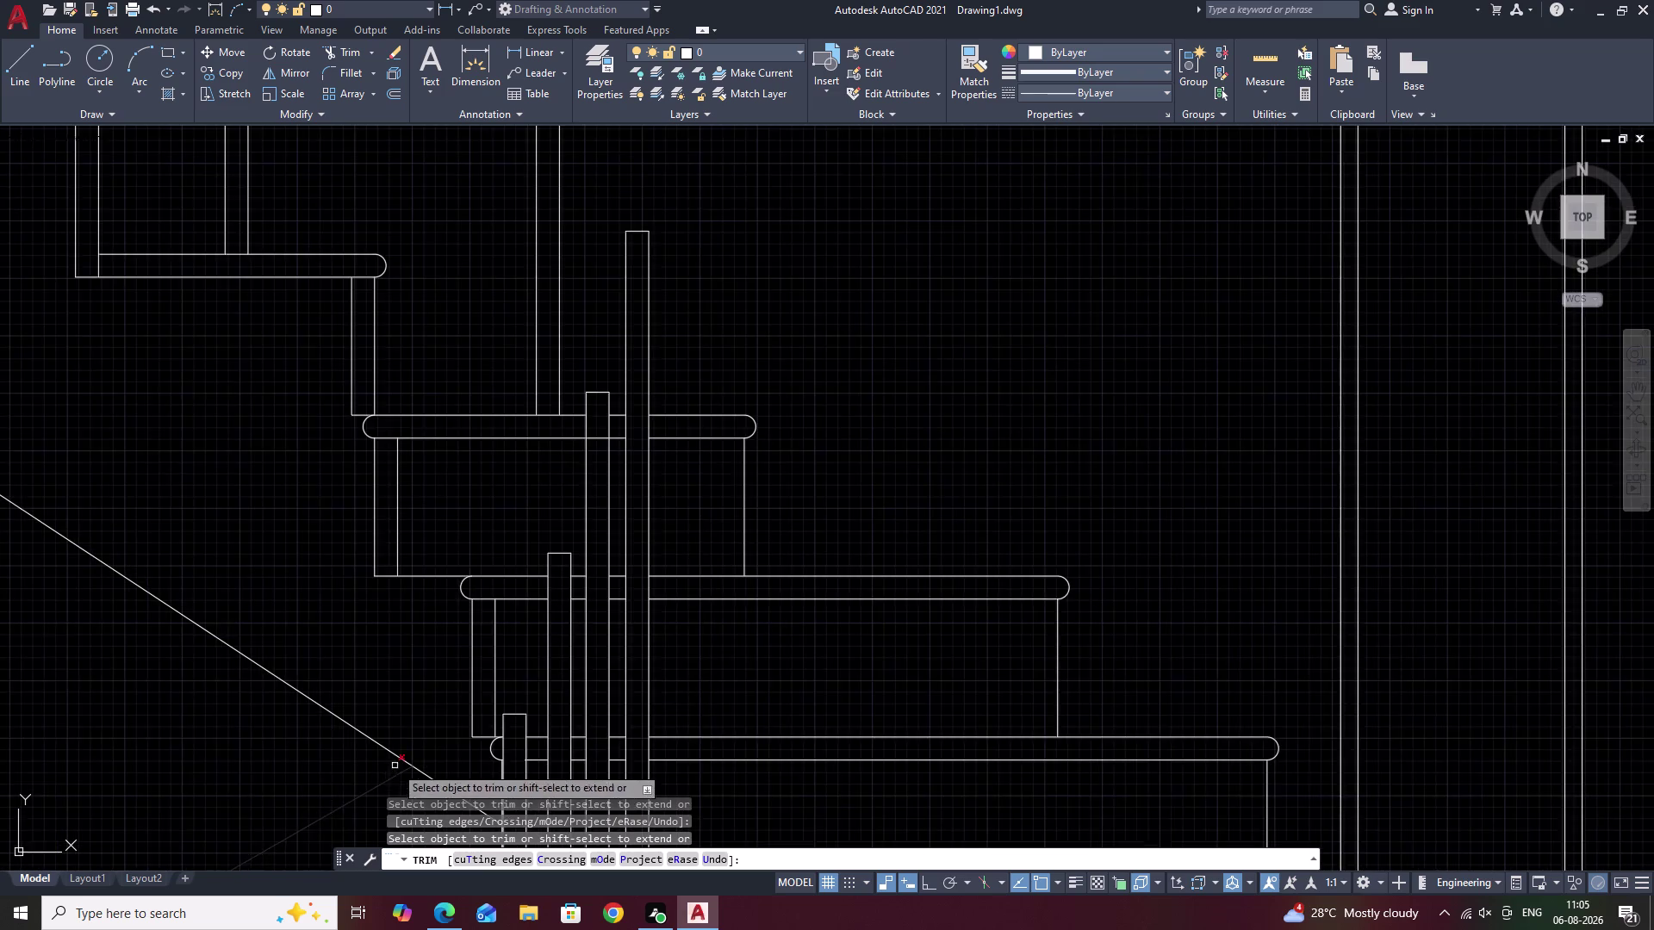
middle_drag(416, 730, 561, 519)
key(Escape)
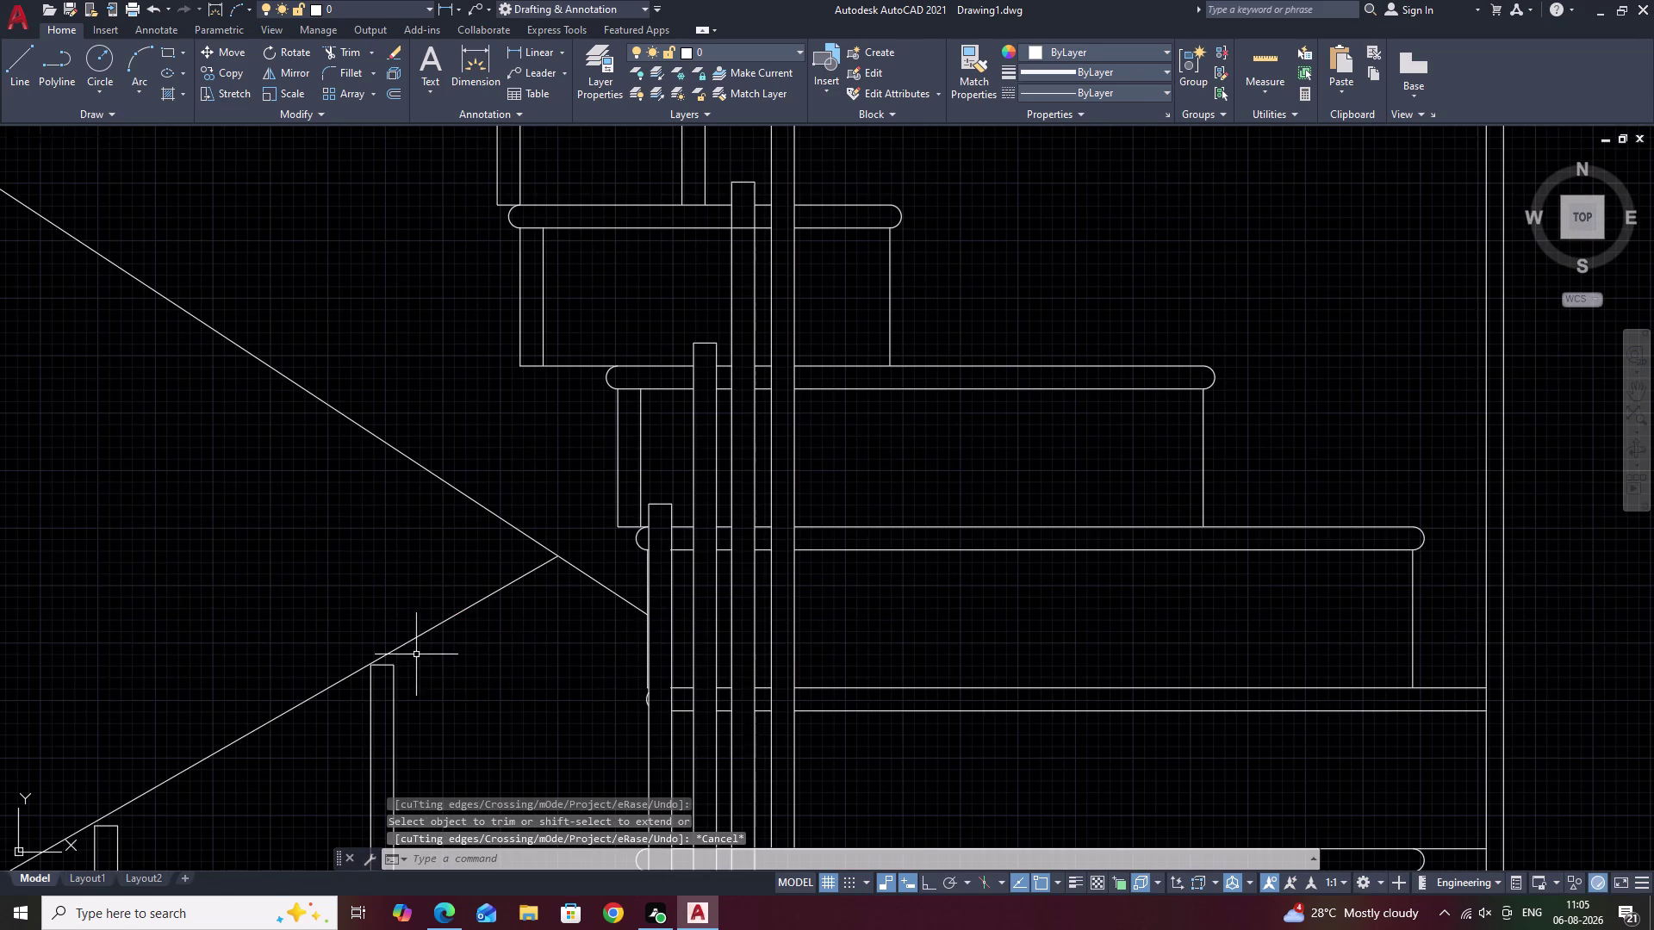
Erase the straight handrail line, leaving the baluster tops bare.
scroll(up, 3)
scroll(down, 3)
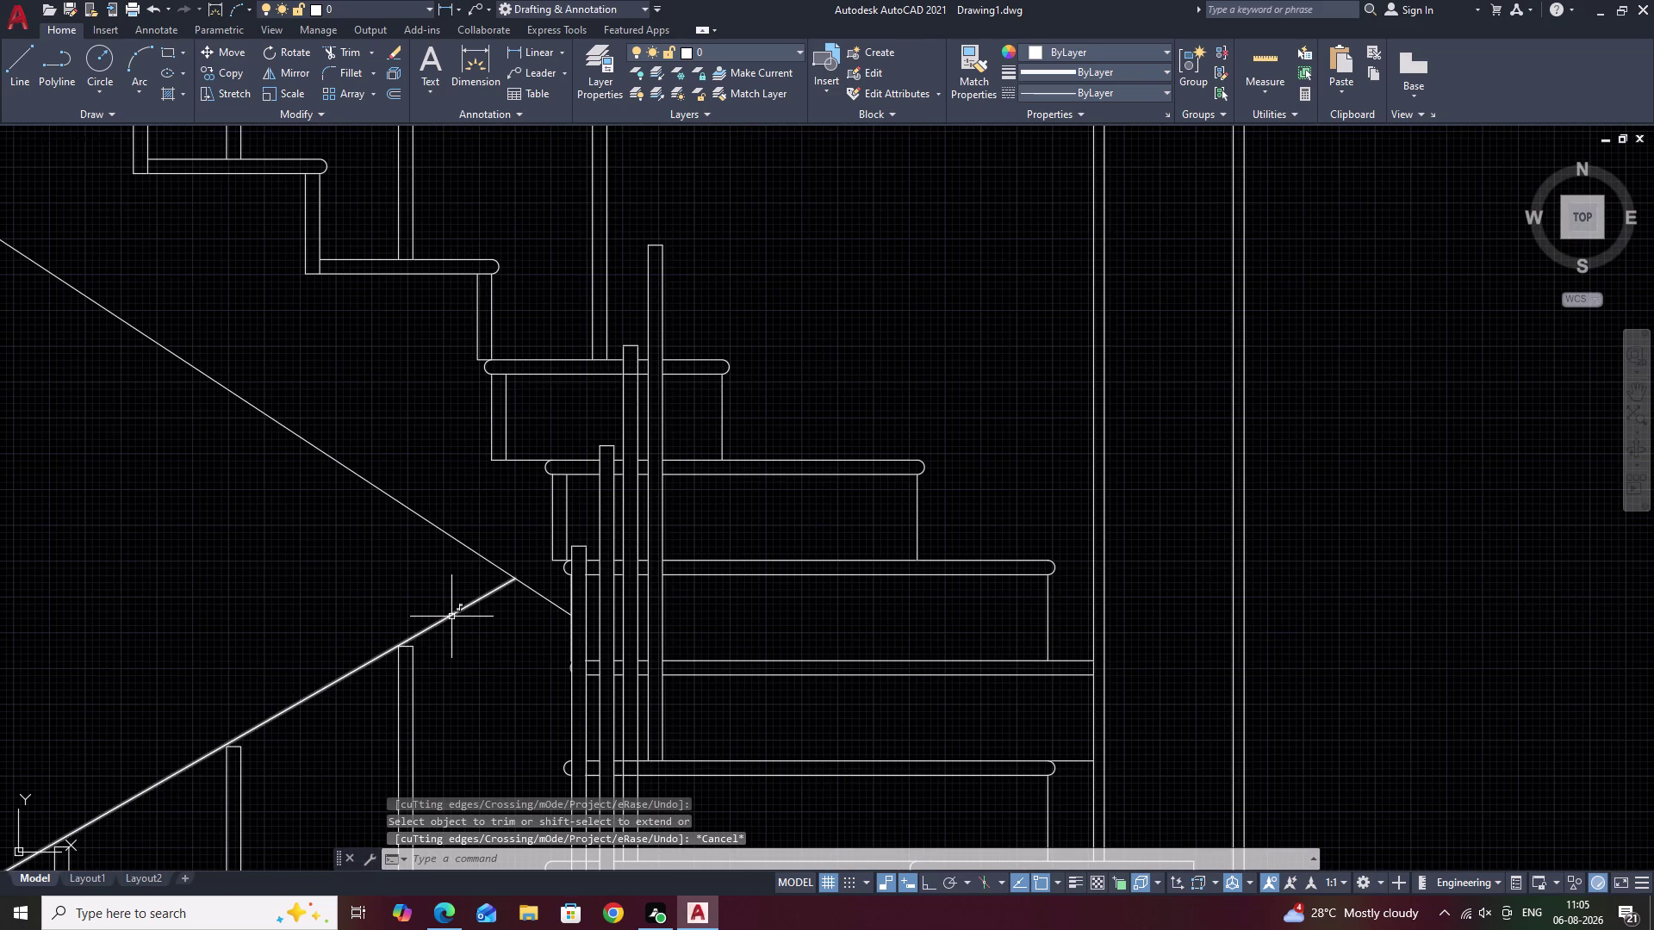
key(Escape)
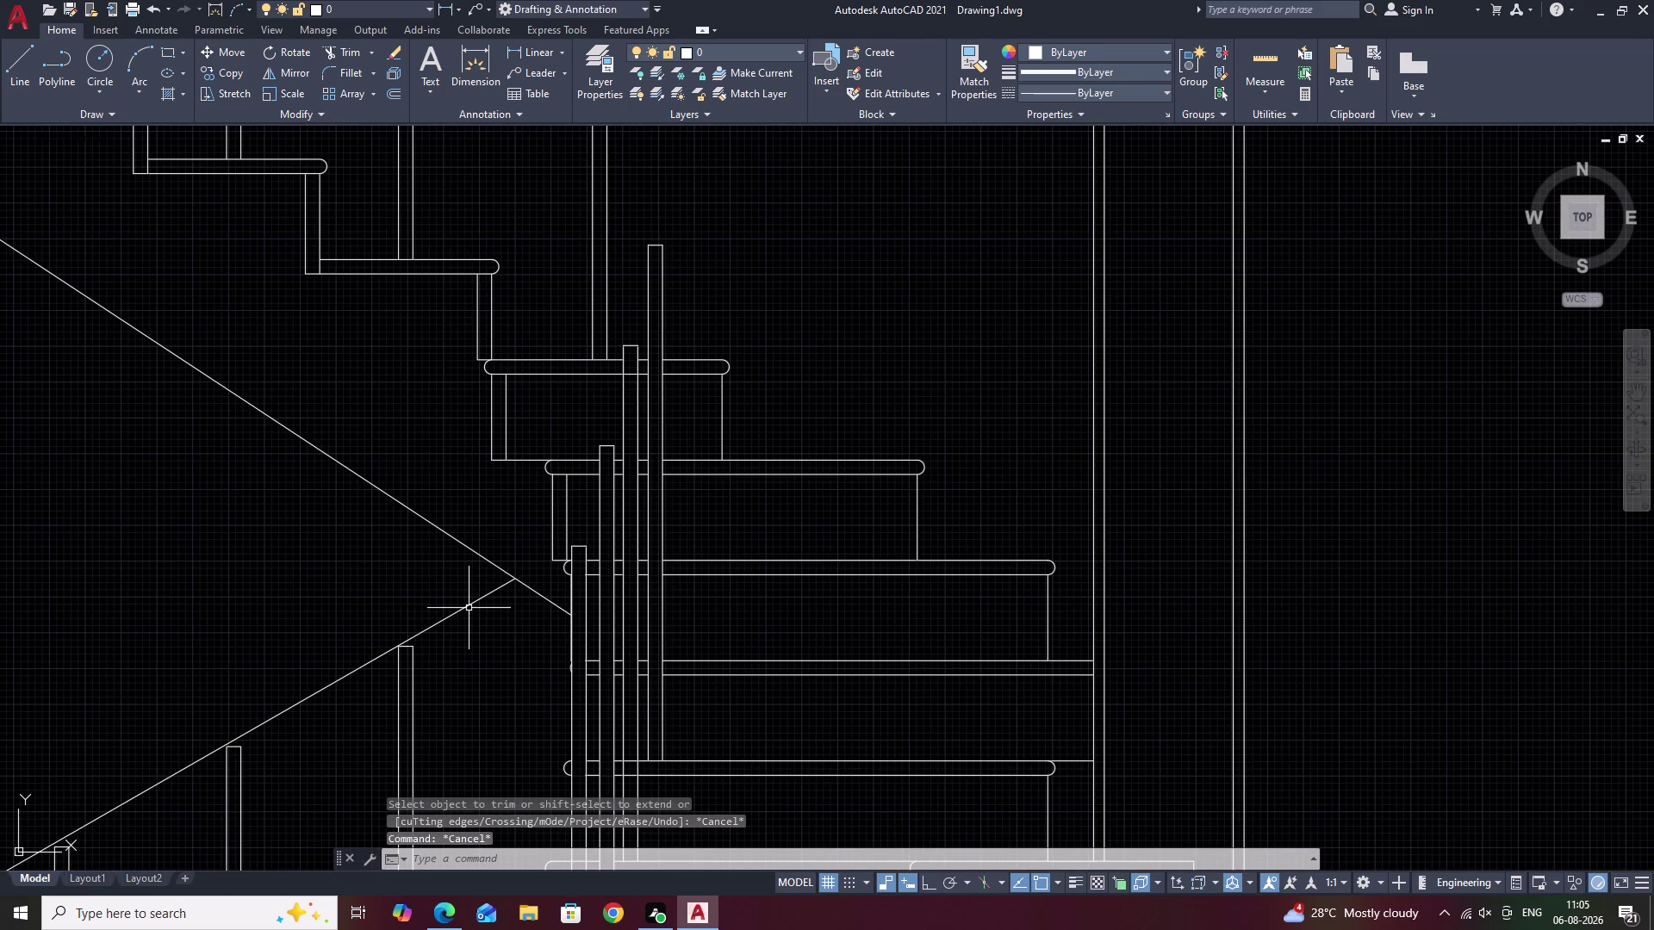
click(468, 604)
text(E)
key(space)
middle_drag(334, 688, 788, 406)
middle_drag(408, 586, 497, 526)
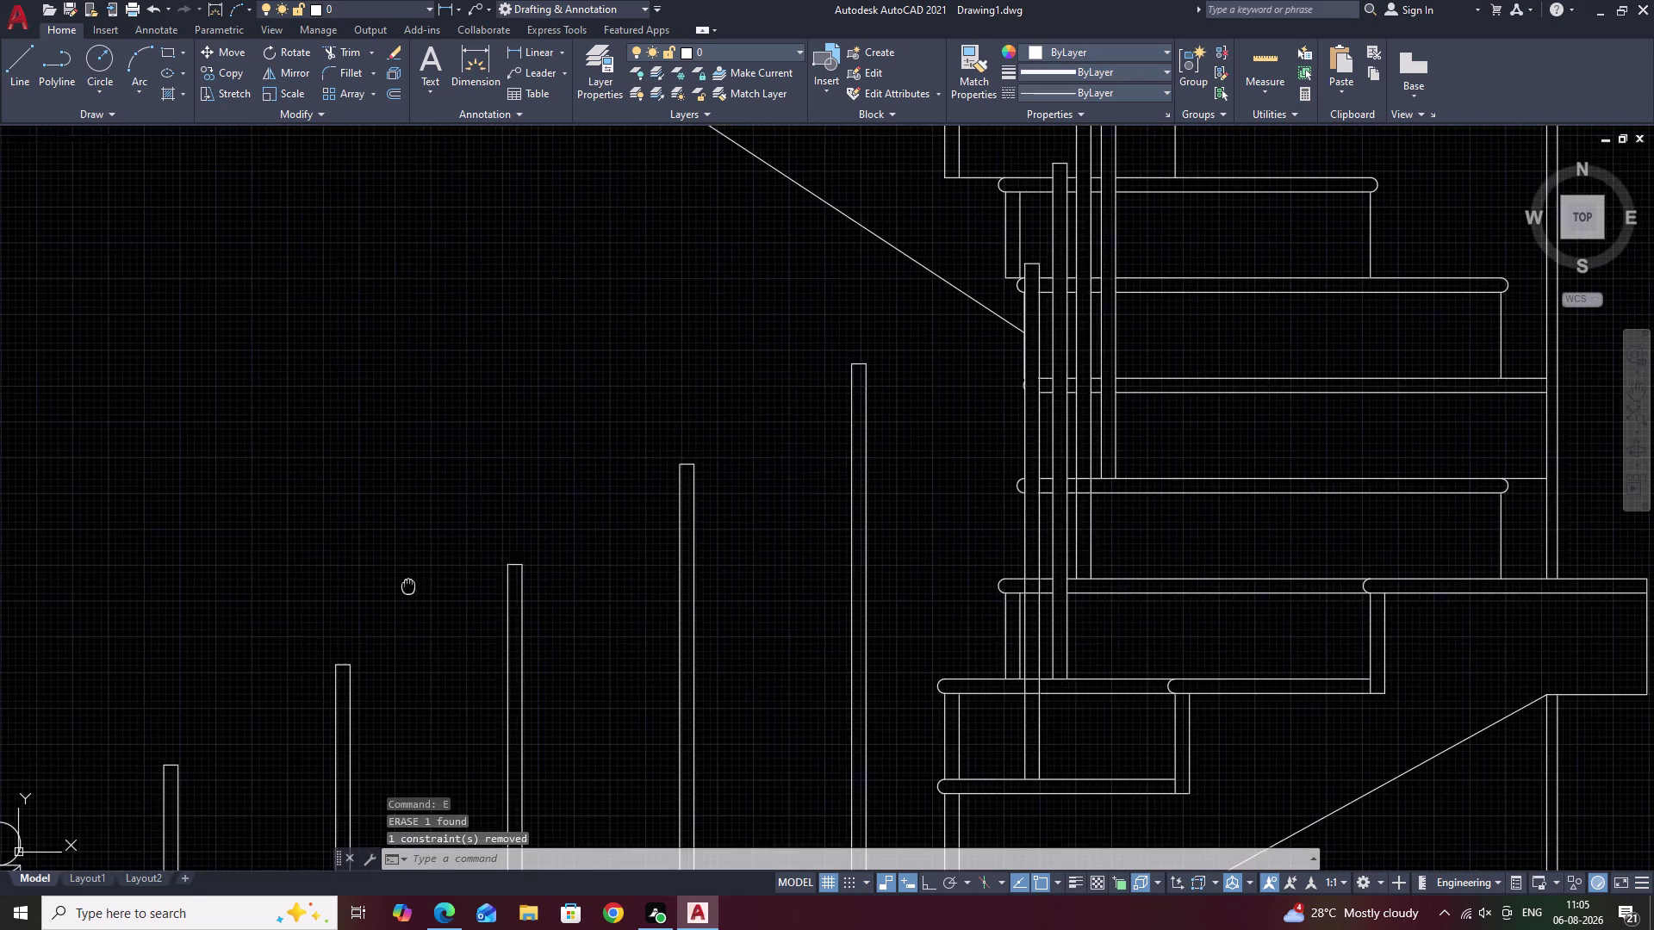
Draw the lower rail line from the newel post top to the last baluster top.
middle_drag(497, 527, 903, 323)
scroll(down, 3)
middle_drag(530, 521, 592, 446)
scroll(up, 3)
text(L)
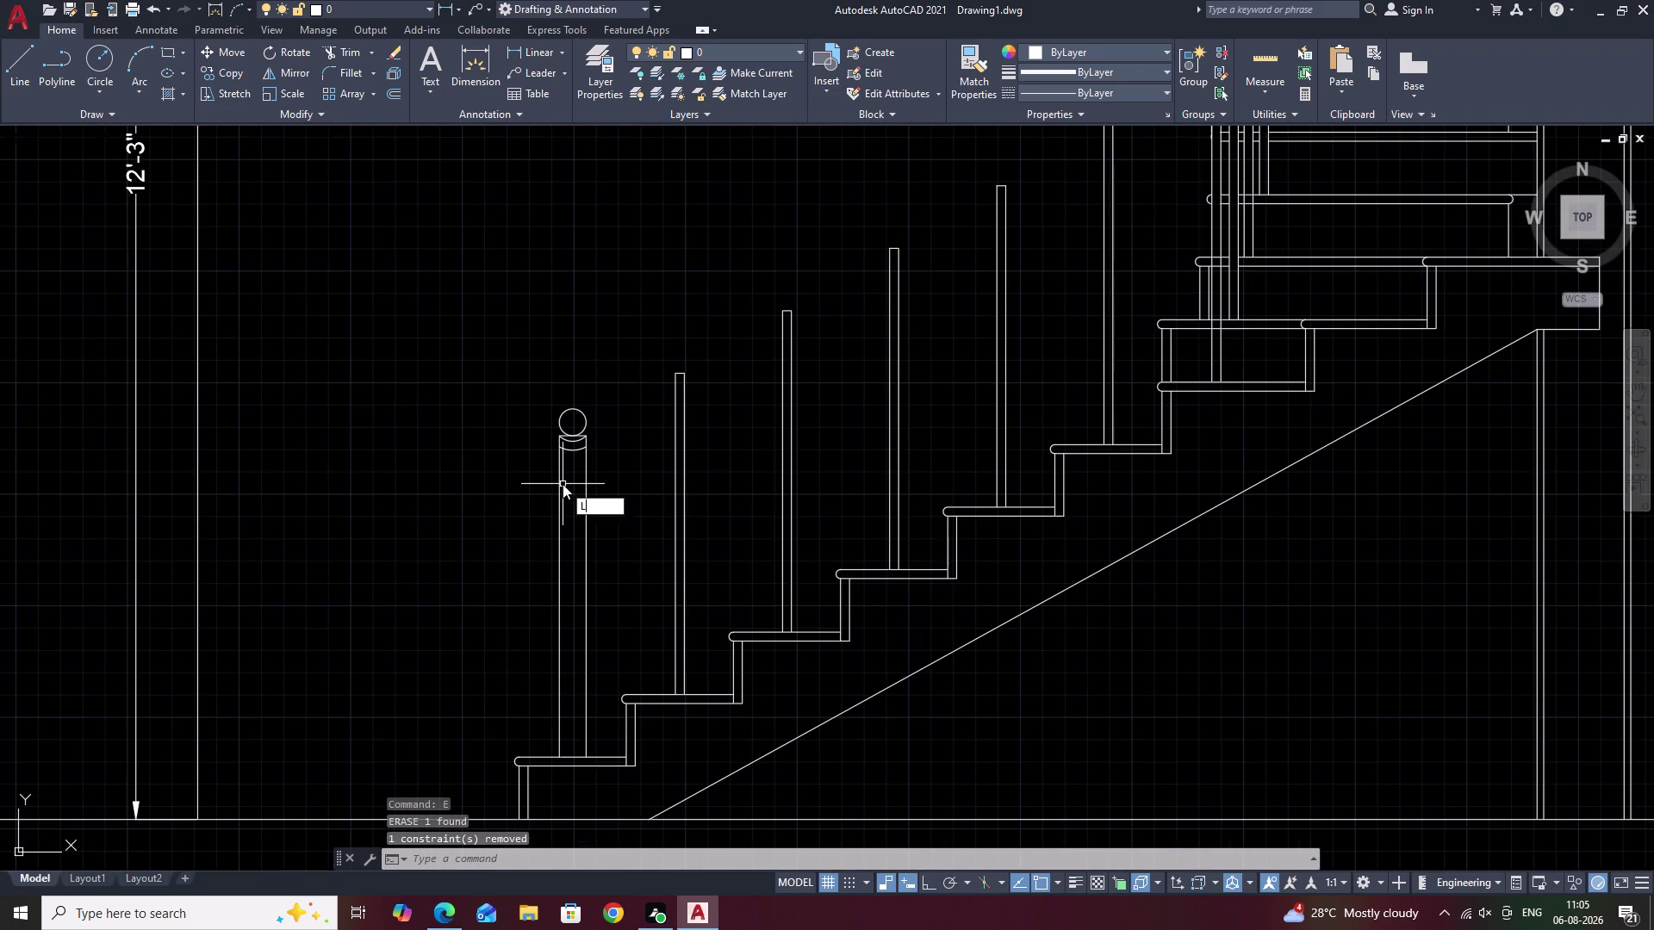
key(space)
scroll(up, 3)
middle_drag(594, 463, 539, 567)
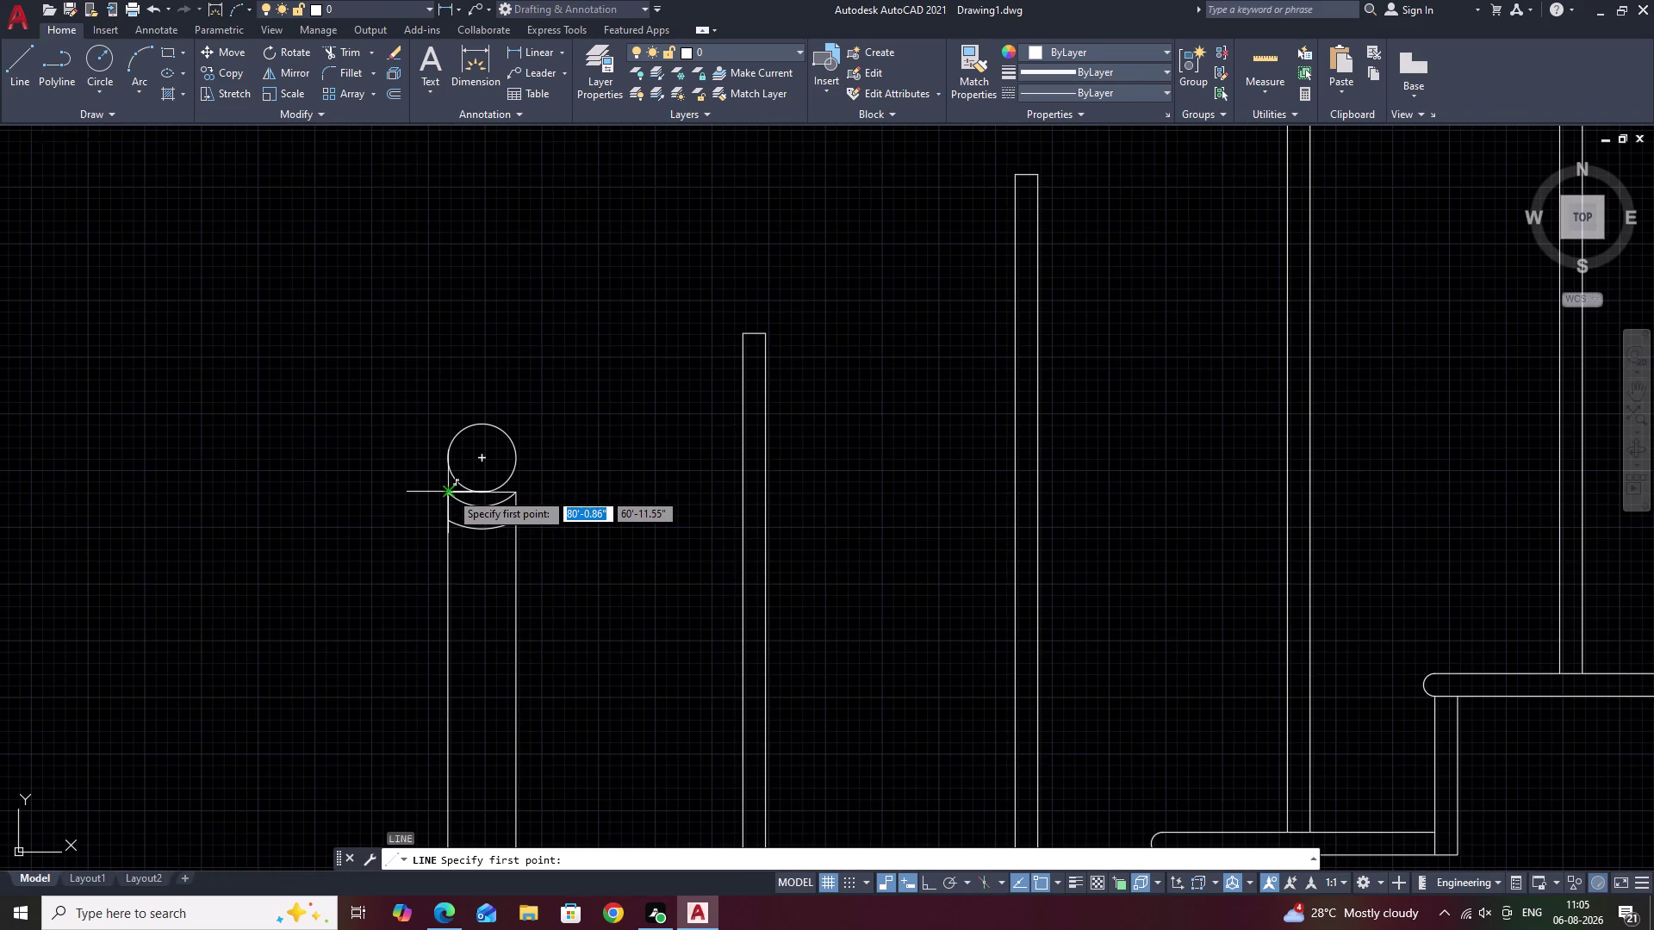
click(450, 492)
middle_drag(1080, 149, 438, 663)
scroll(down, 3)
middle_drag(633, 535, 605, 555)
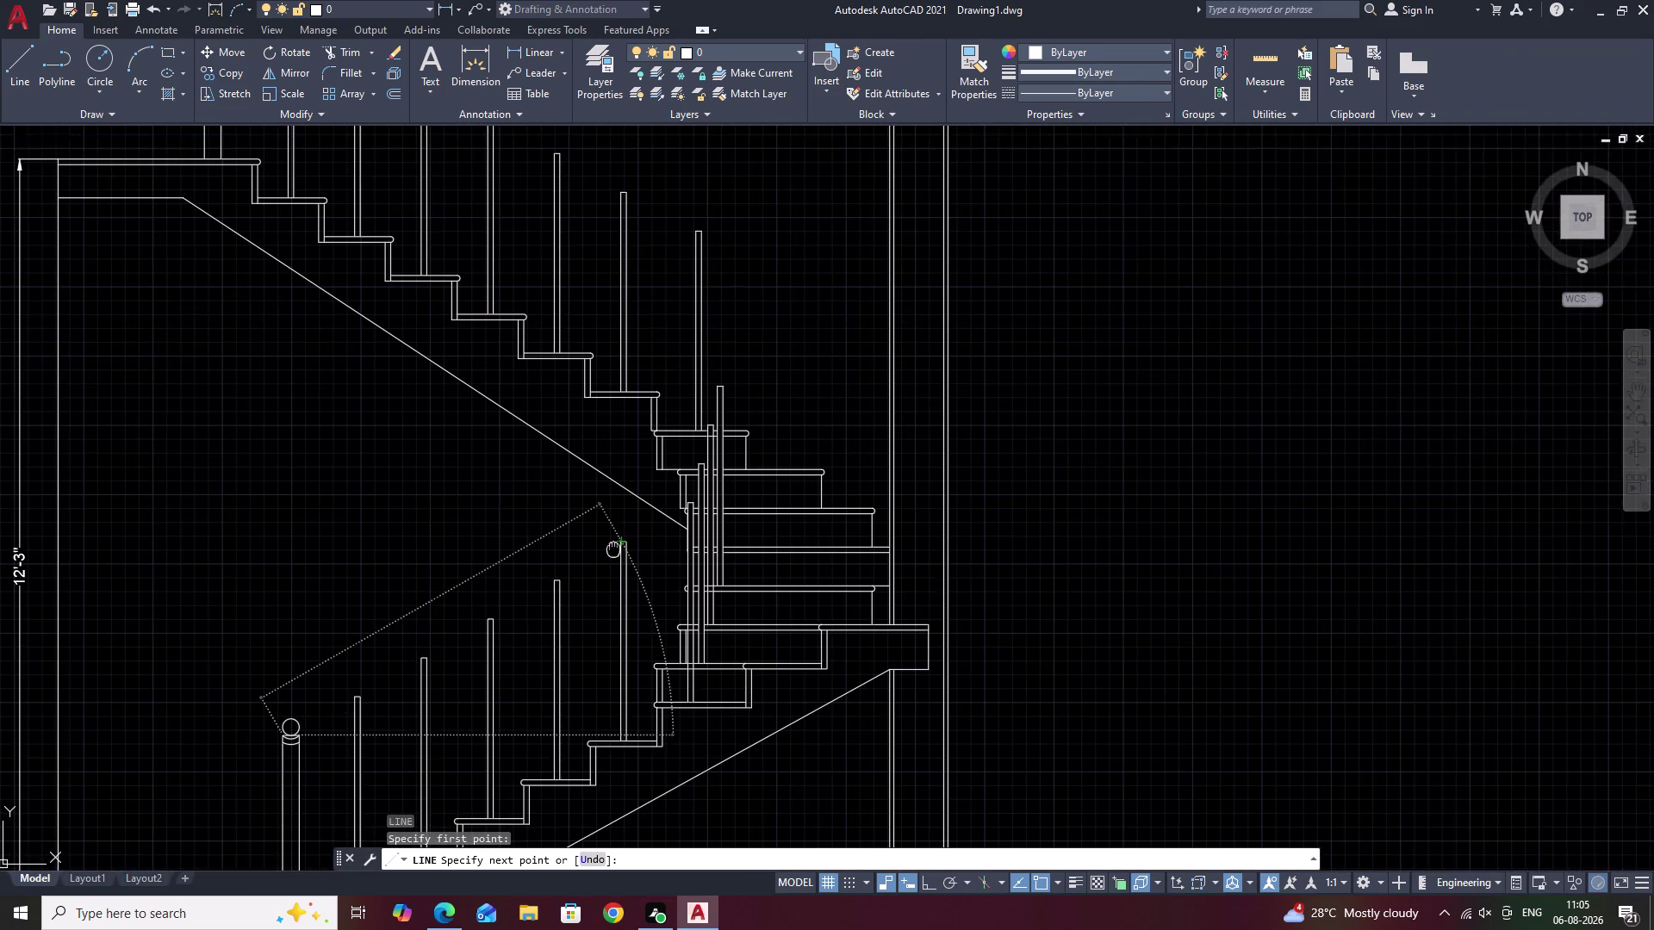
middle_drag(604, 555, 577, 573)
click(577, 572)
key(Escape)
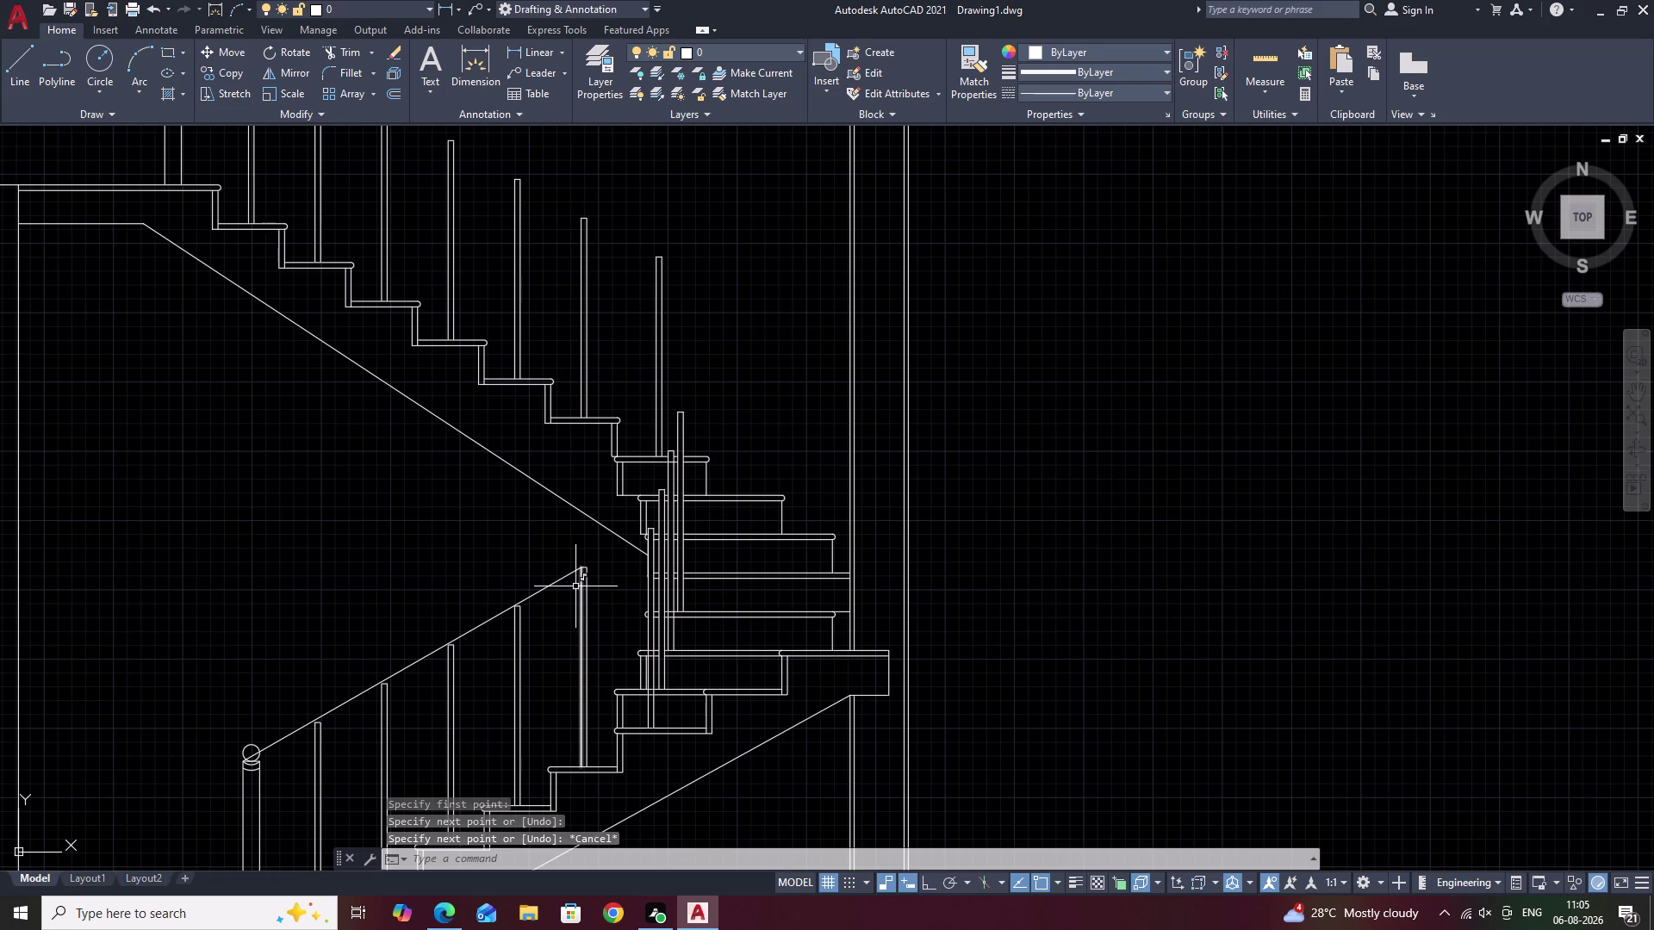
Offset the lower rail line by 2 to form its double handrail.
text(O)
key(space)
text(2)
key(space)
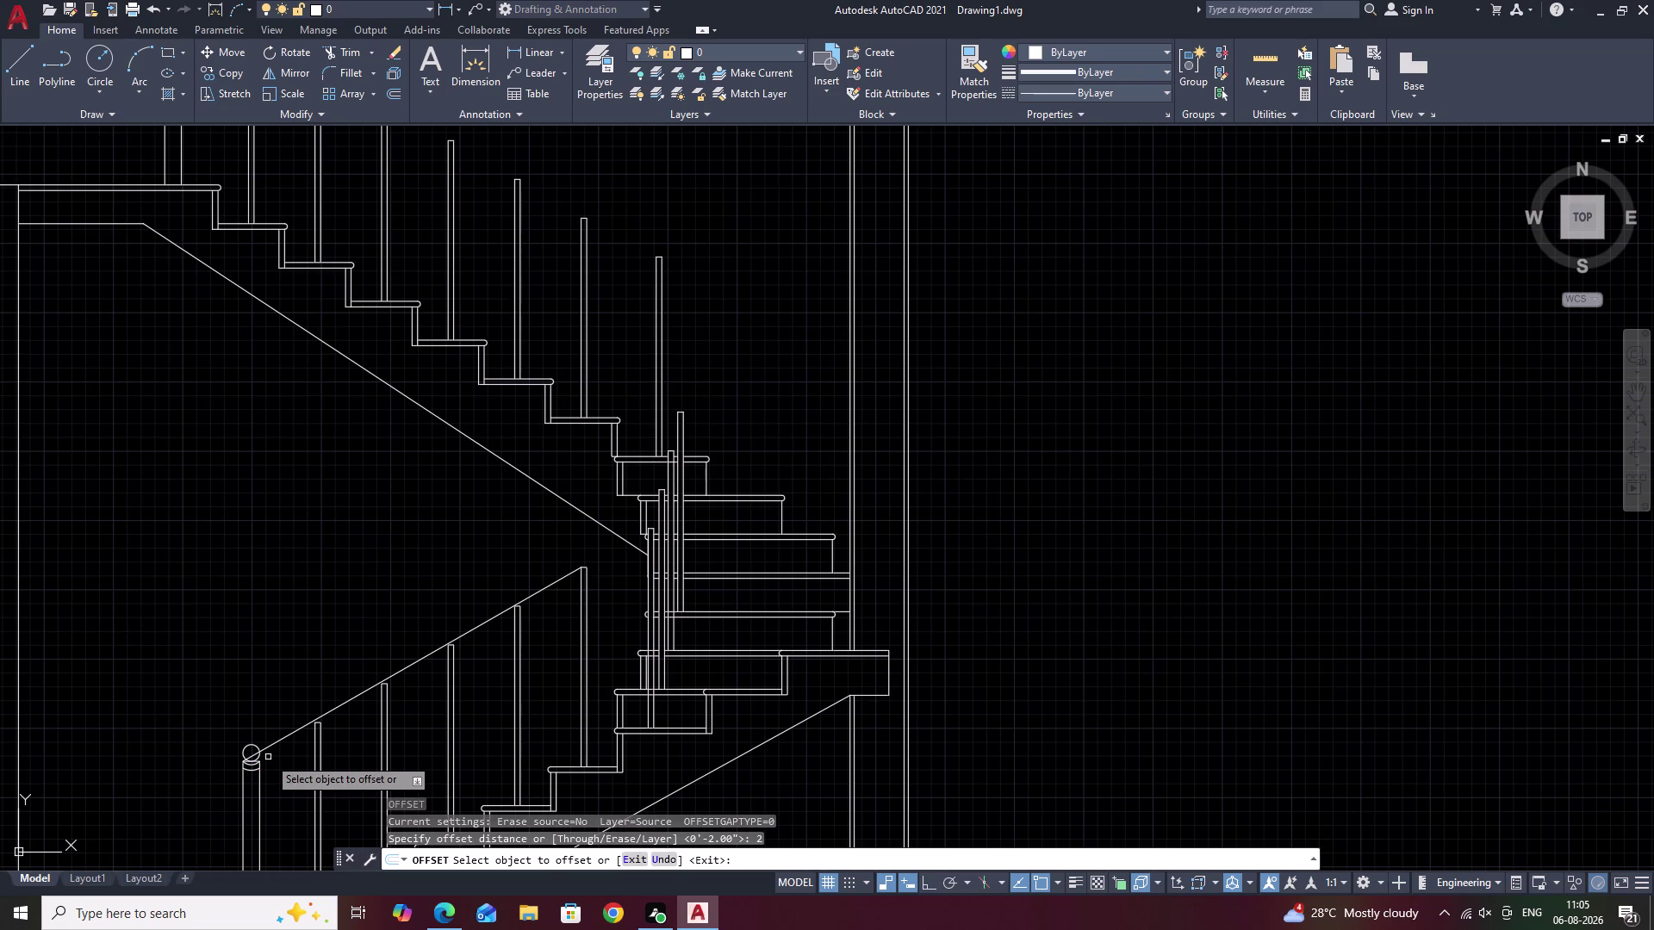
click(412, 666)
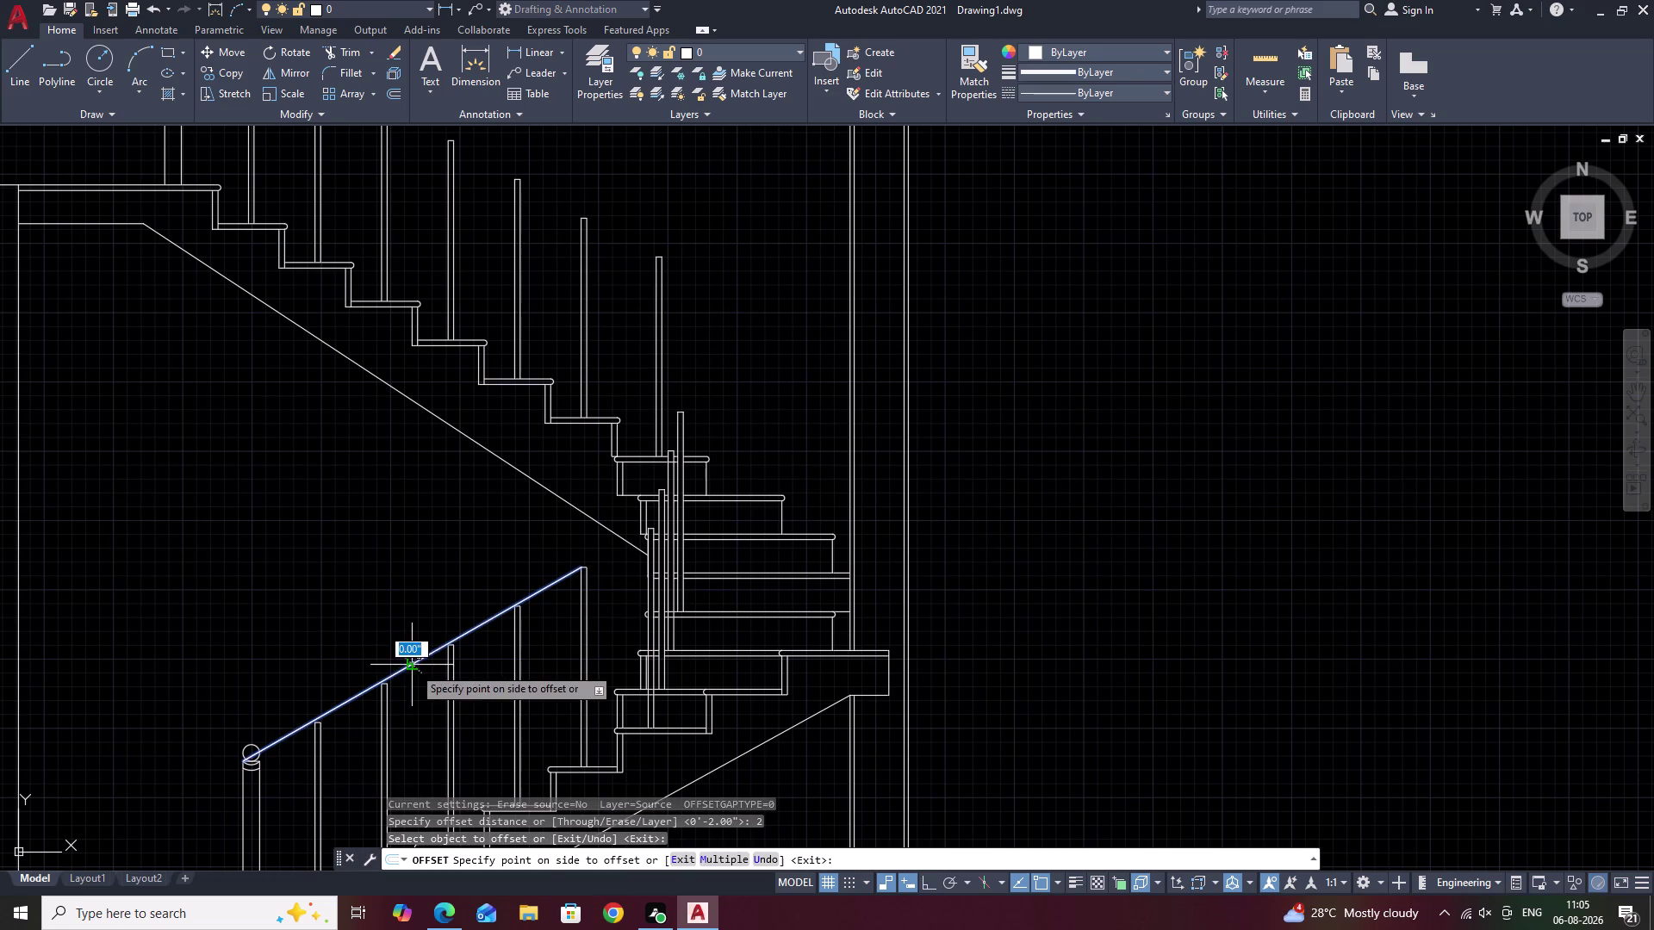
click(418, 681)
middle_drag(487, 502, 570, 593)
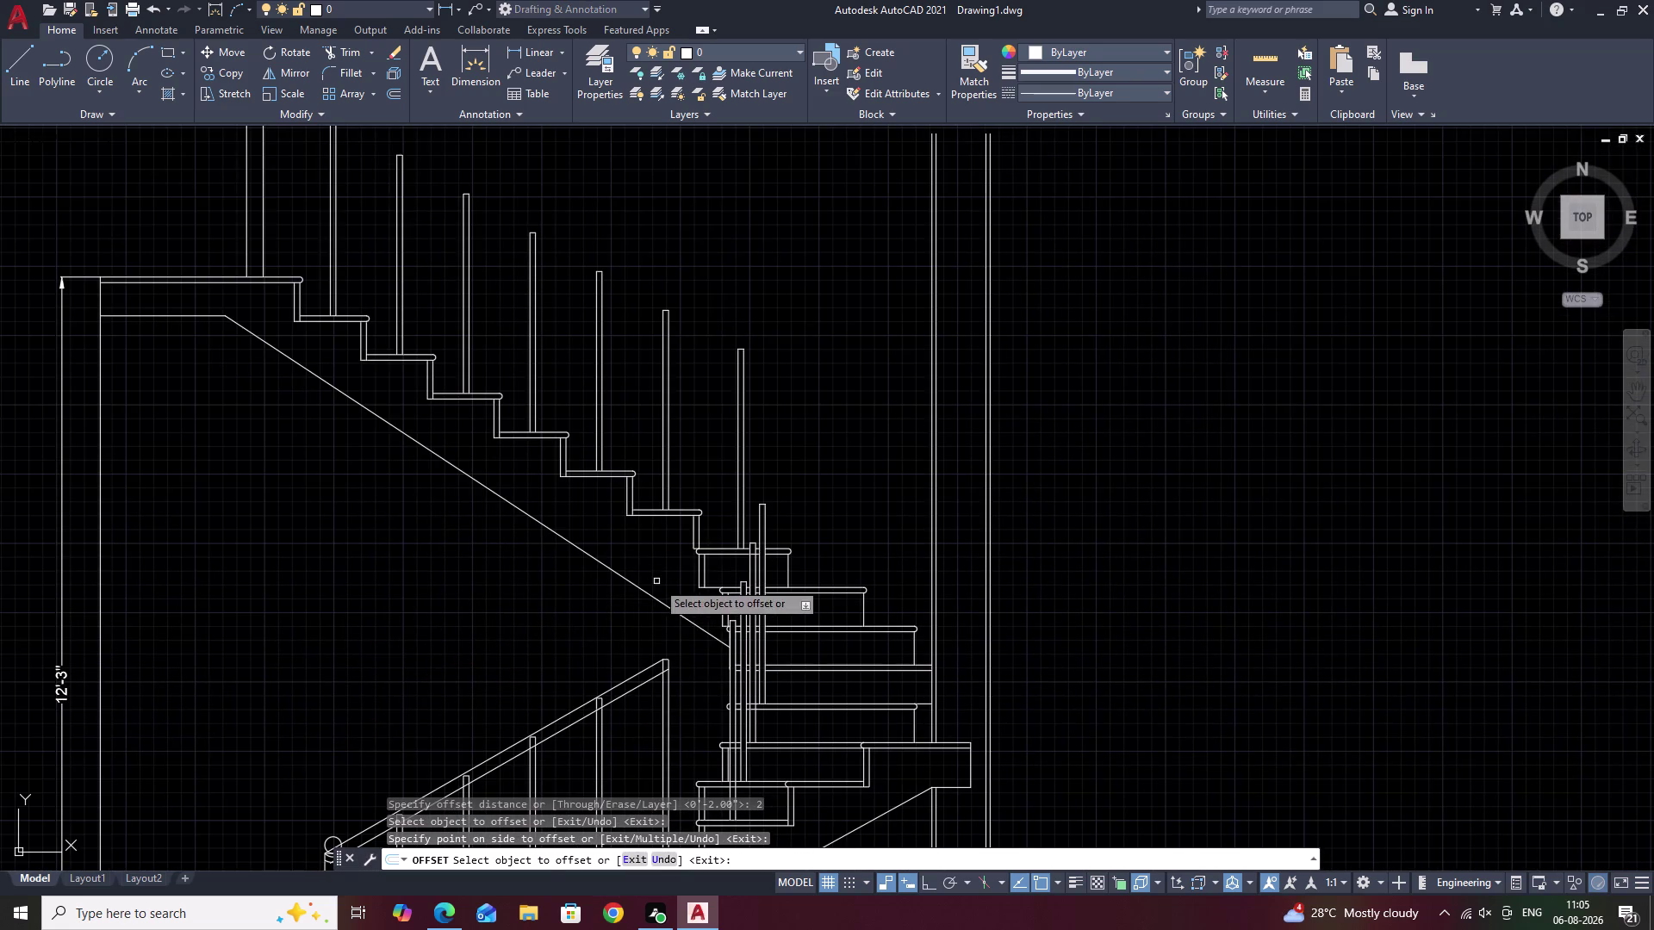
middle_drag(558, 533, 650, 643)
key(Escape)
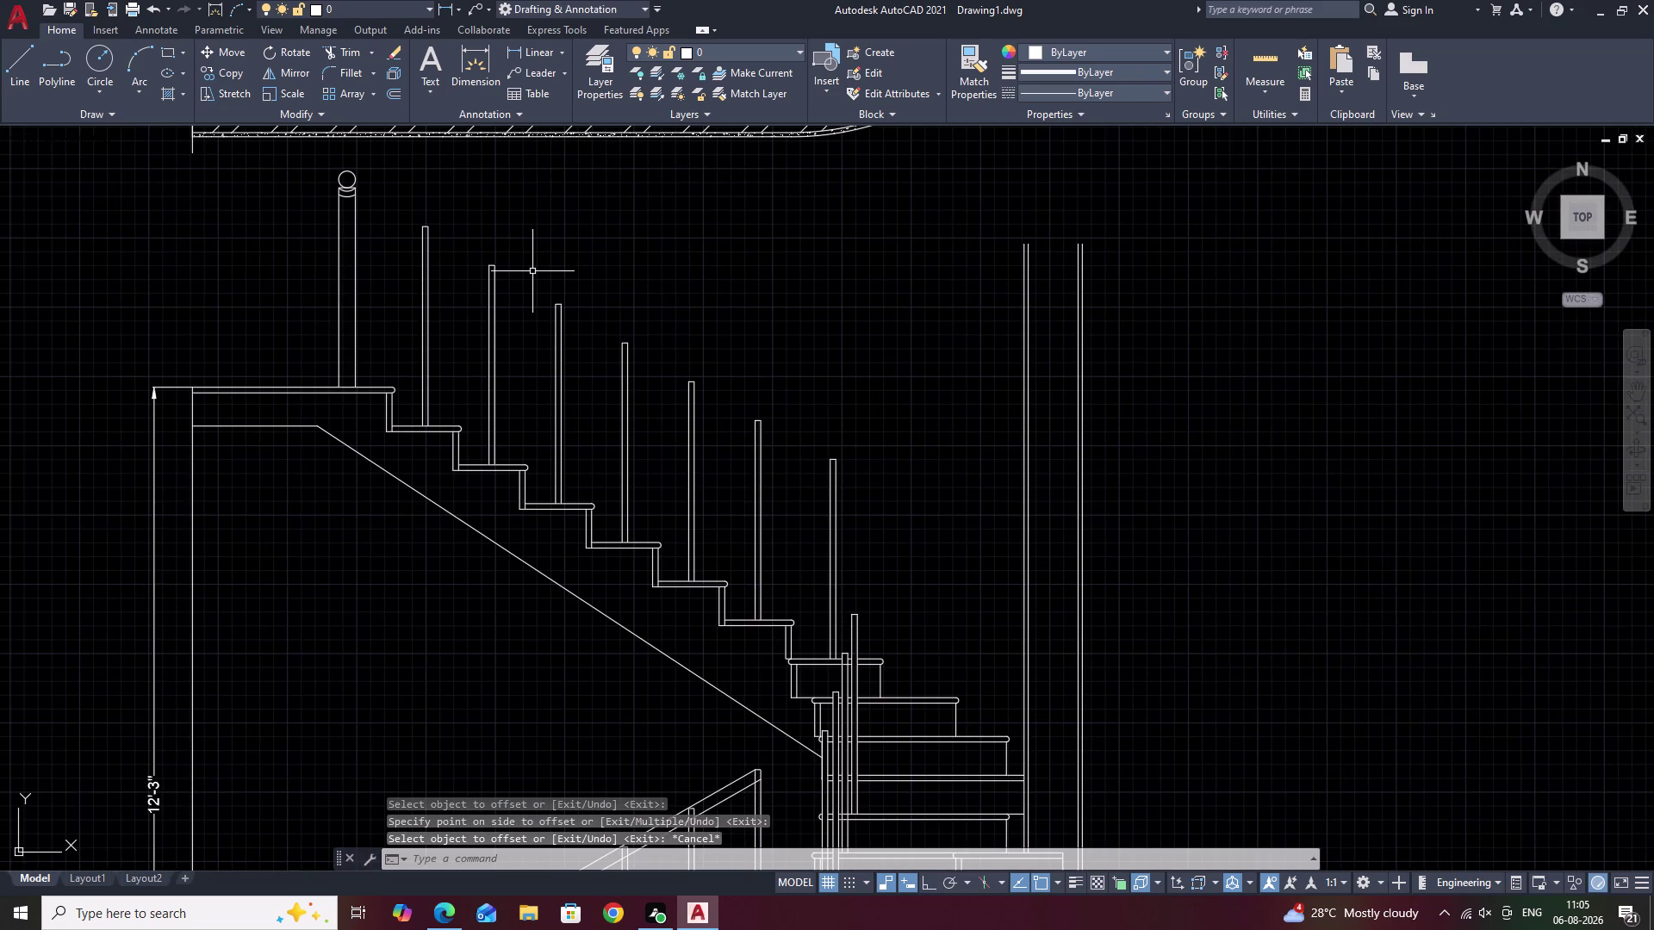
Draw the upper rail line from the upper newel post top to the lowest baluster.
text(L)
key(space)
middle_drag(407, 255, 401, 343)
scroll(up, 3)
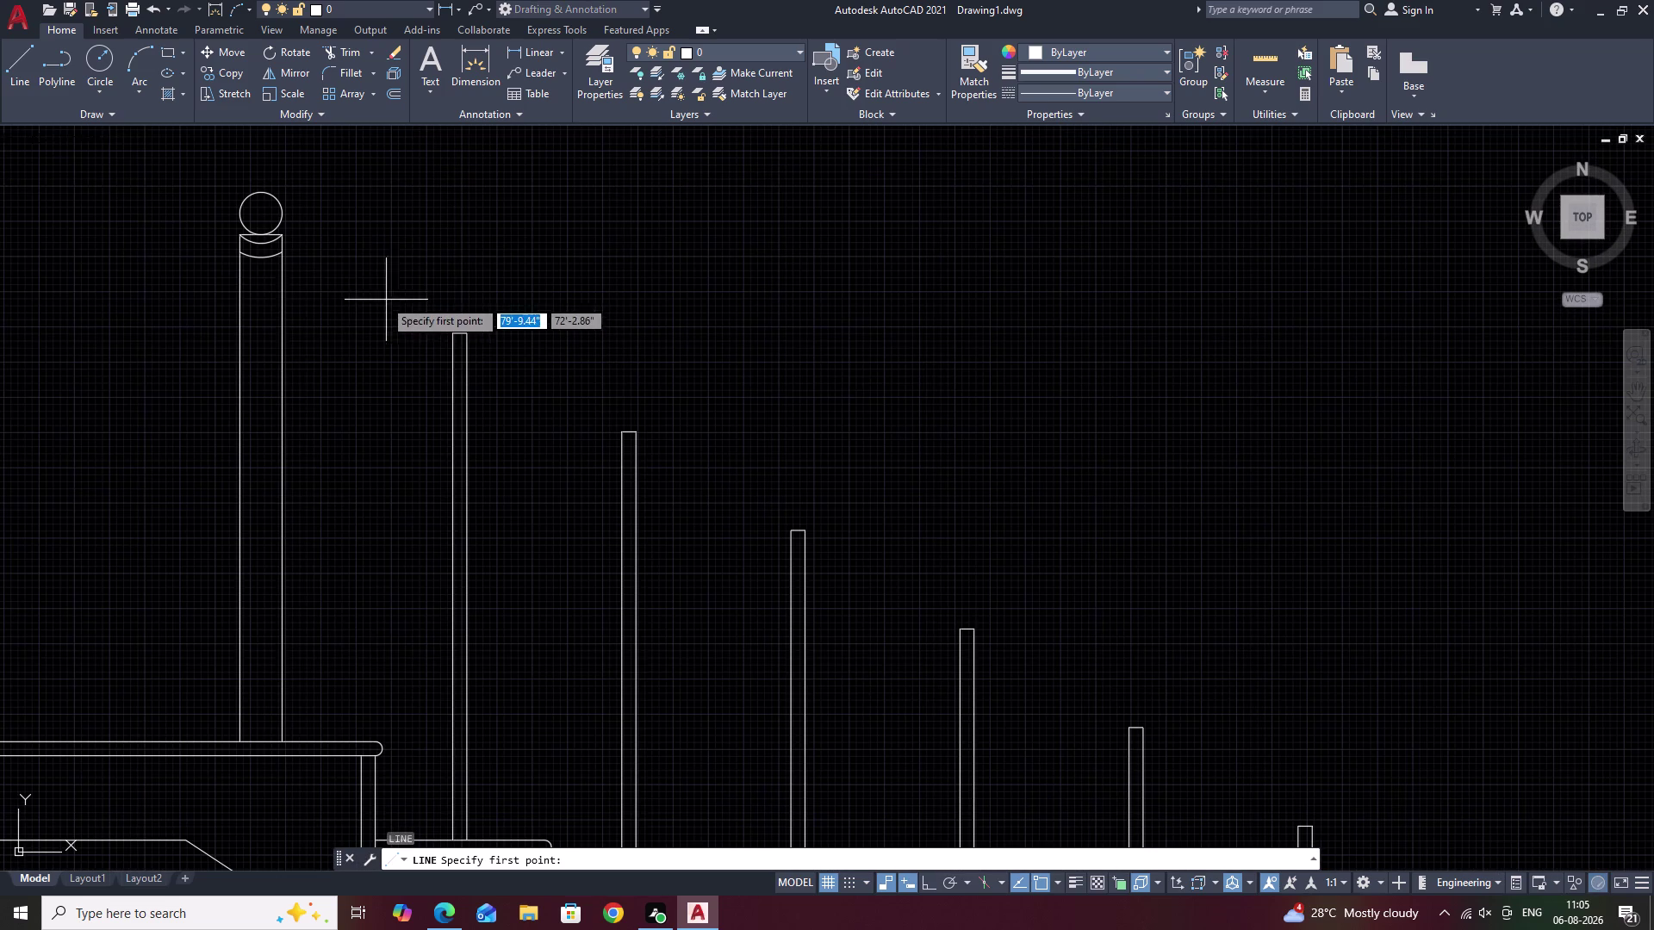
click(242, 238)
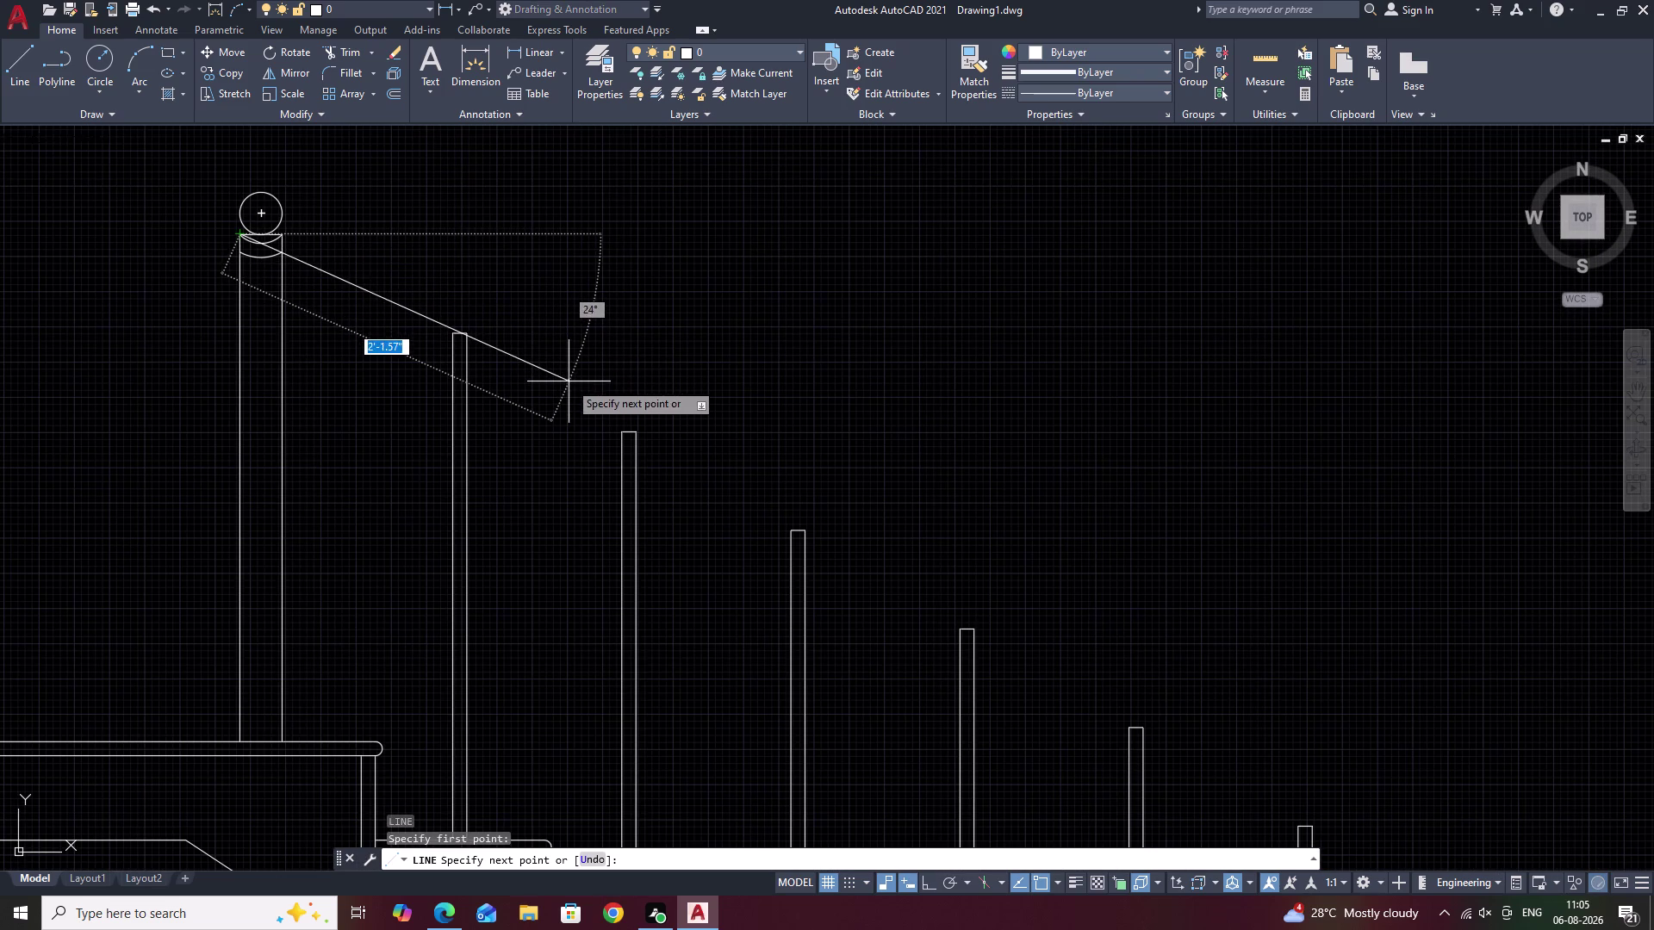
key(Escape)
key(l)
key(space)
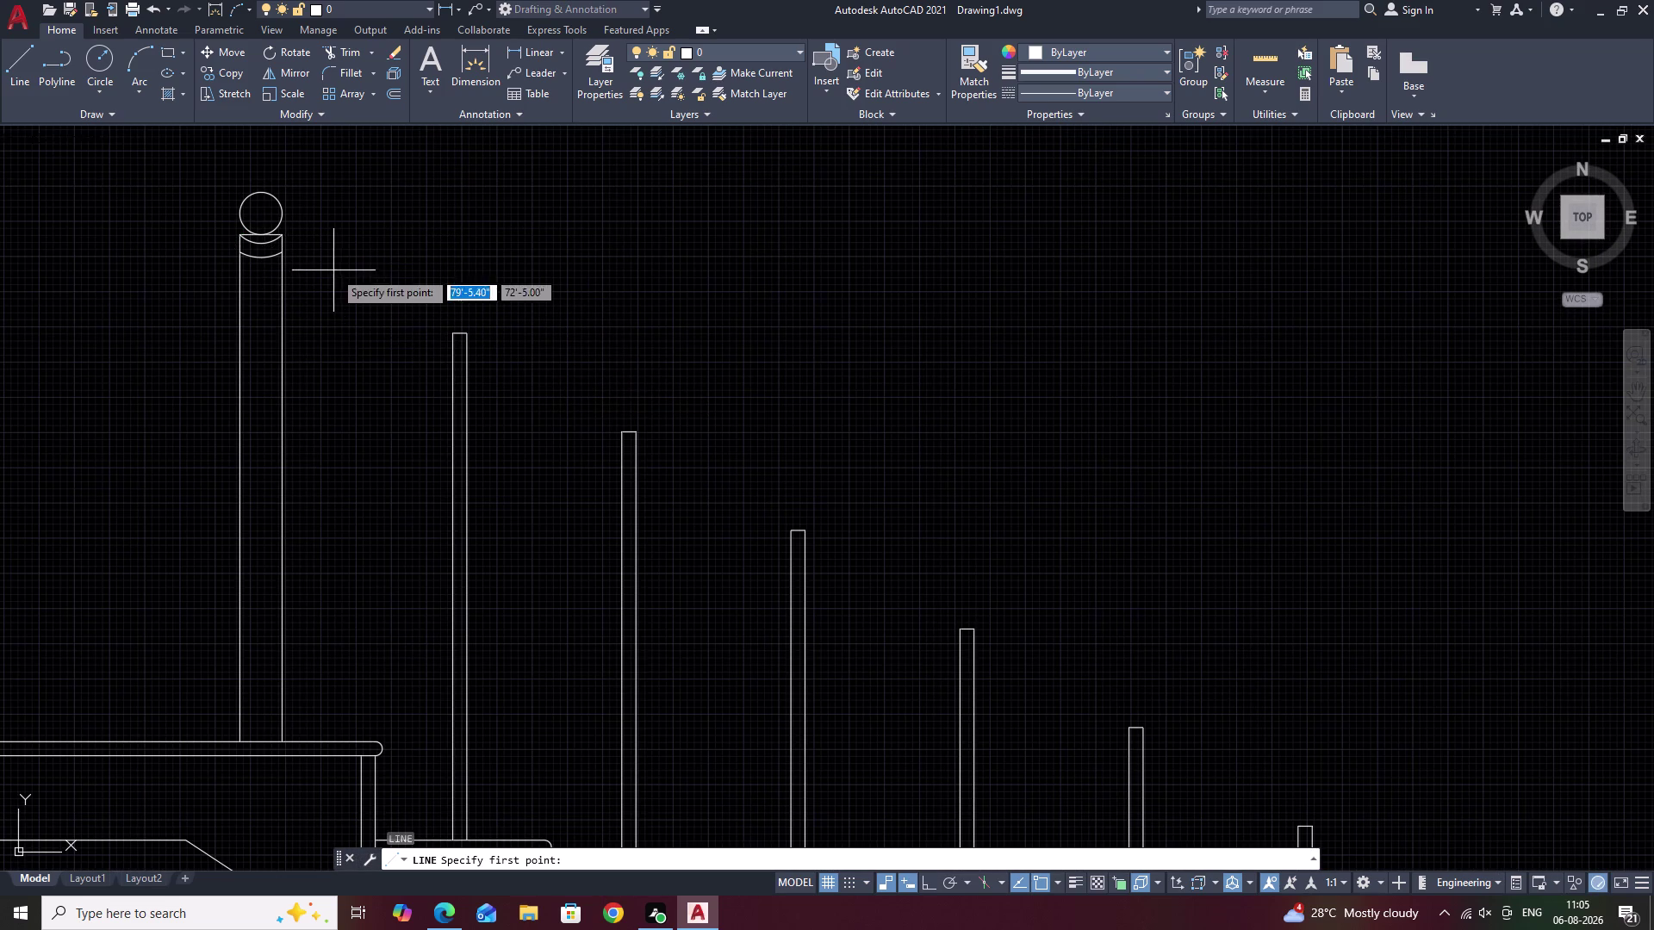
click(279, 239)
middle_drag(1003, 629, 110, 184)
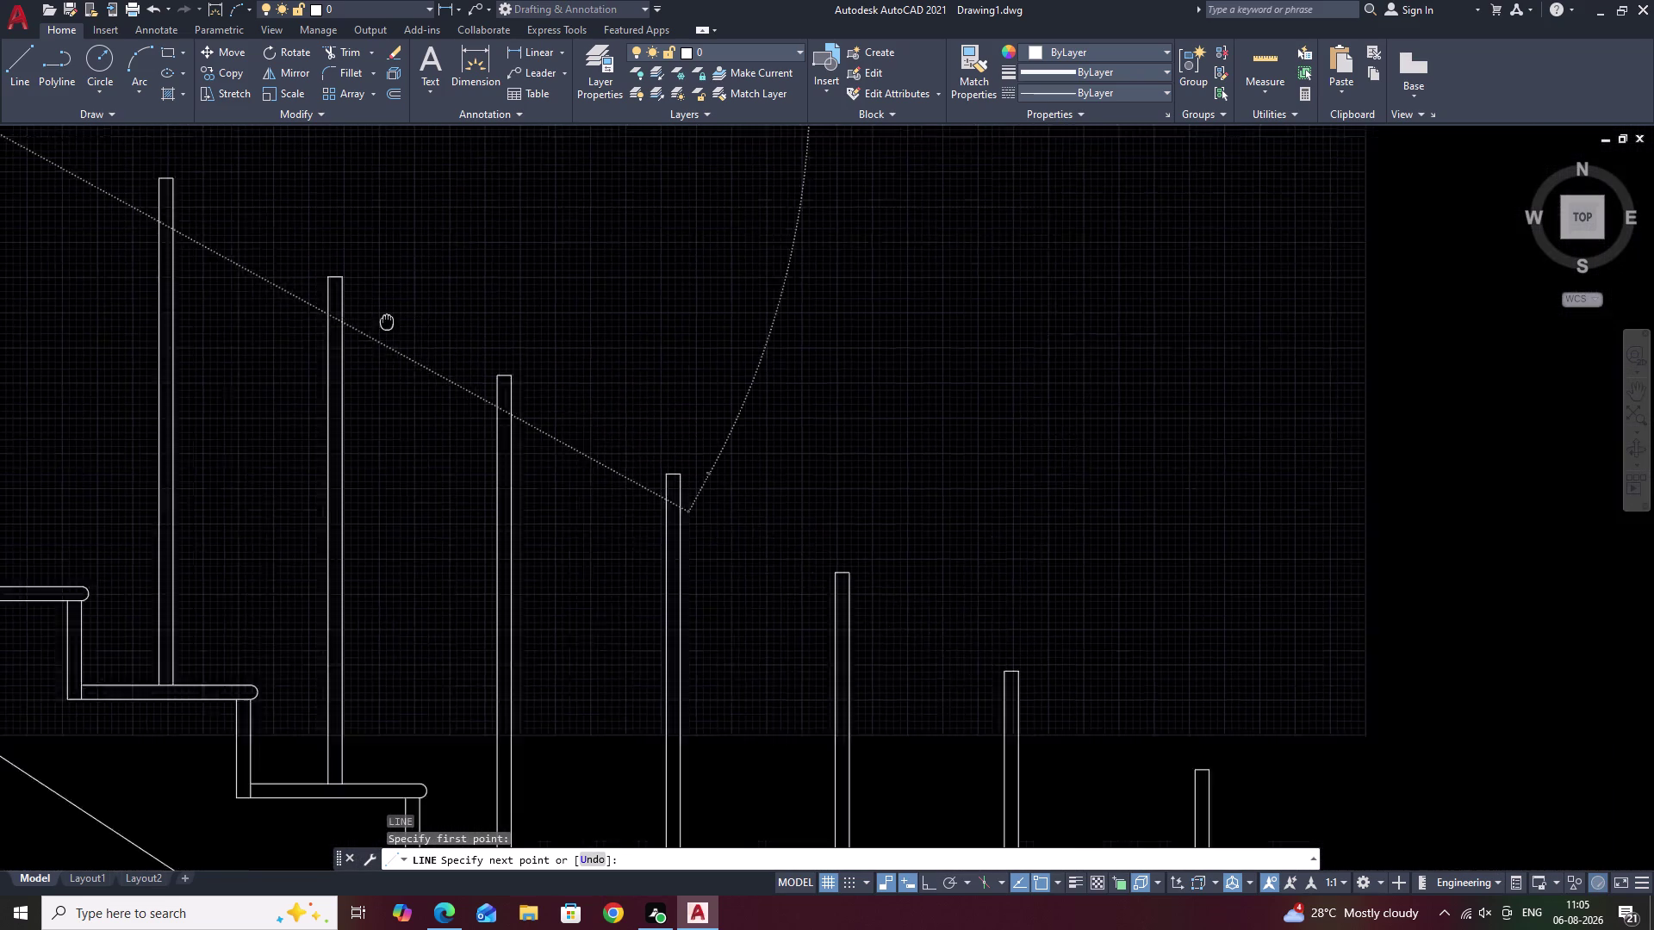
middle_drag(110, 184, 52, 160)
click(557, 460)
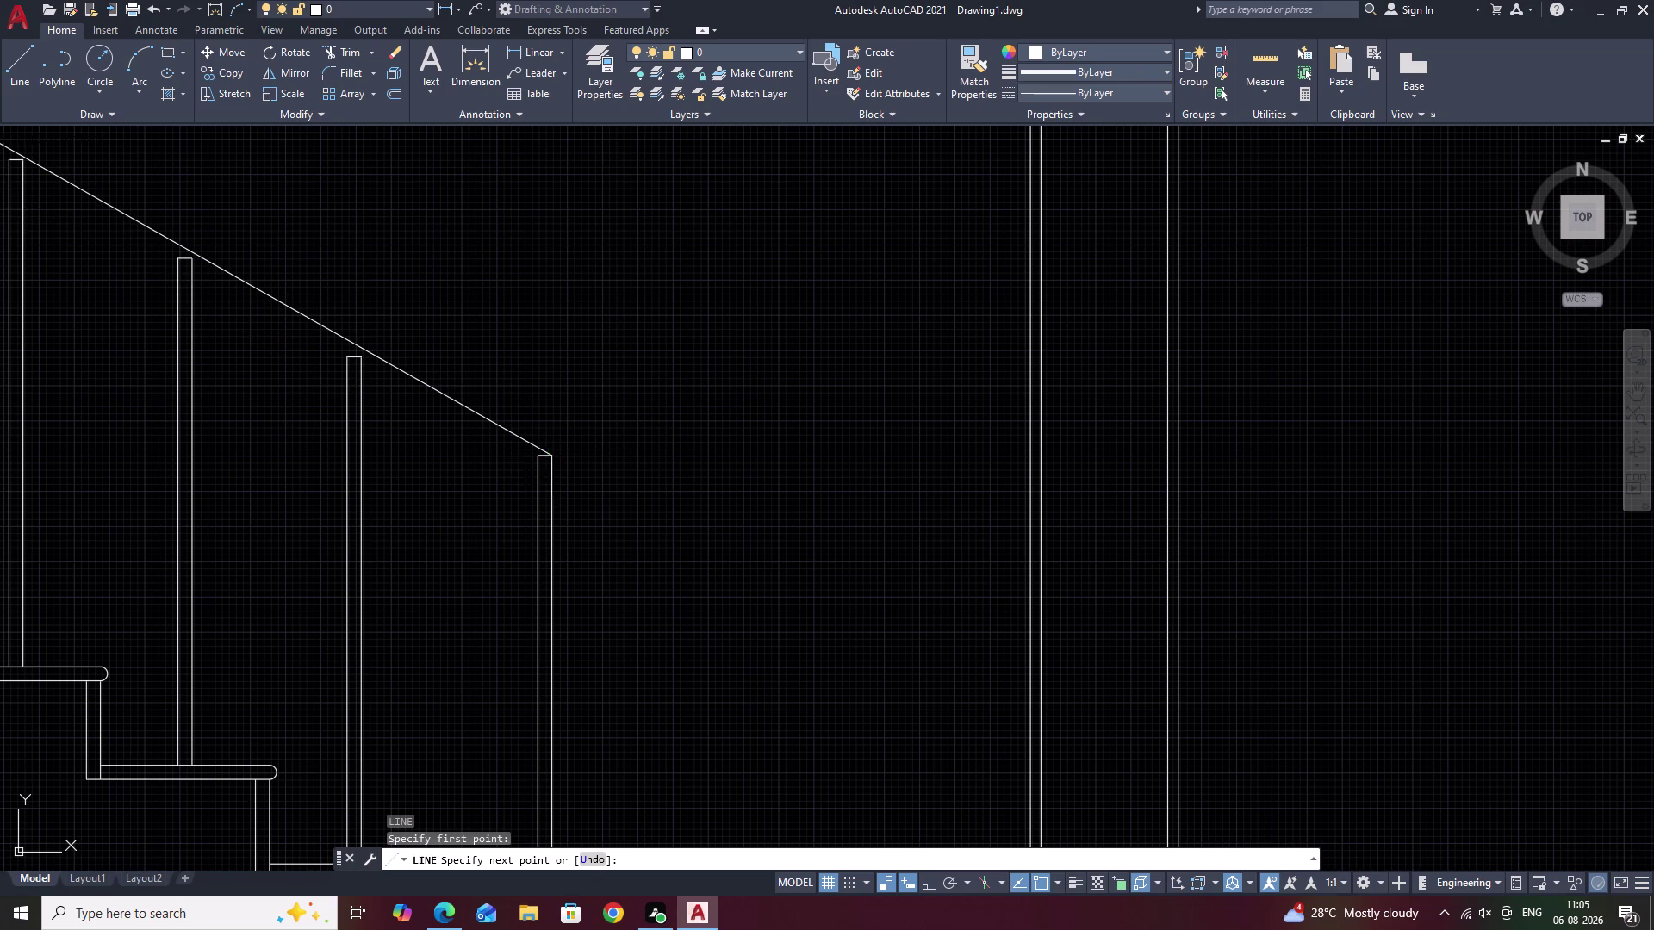
key(Escape)
Offset the upper rail line by 2 to complete its double handrail.
text(O)
key(space)
text(2)
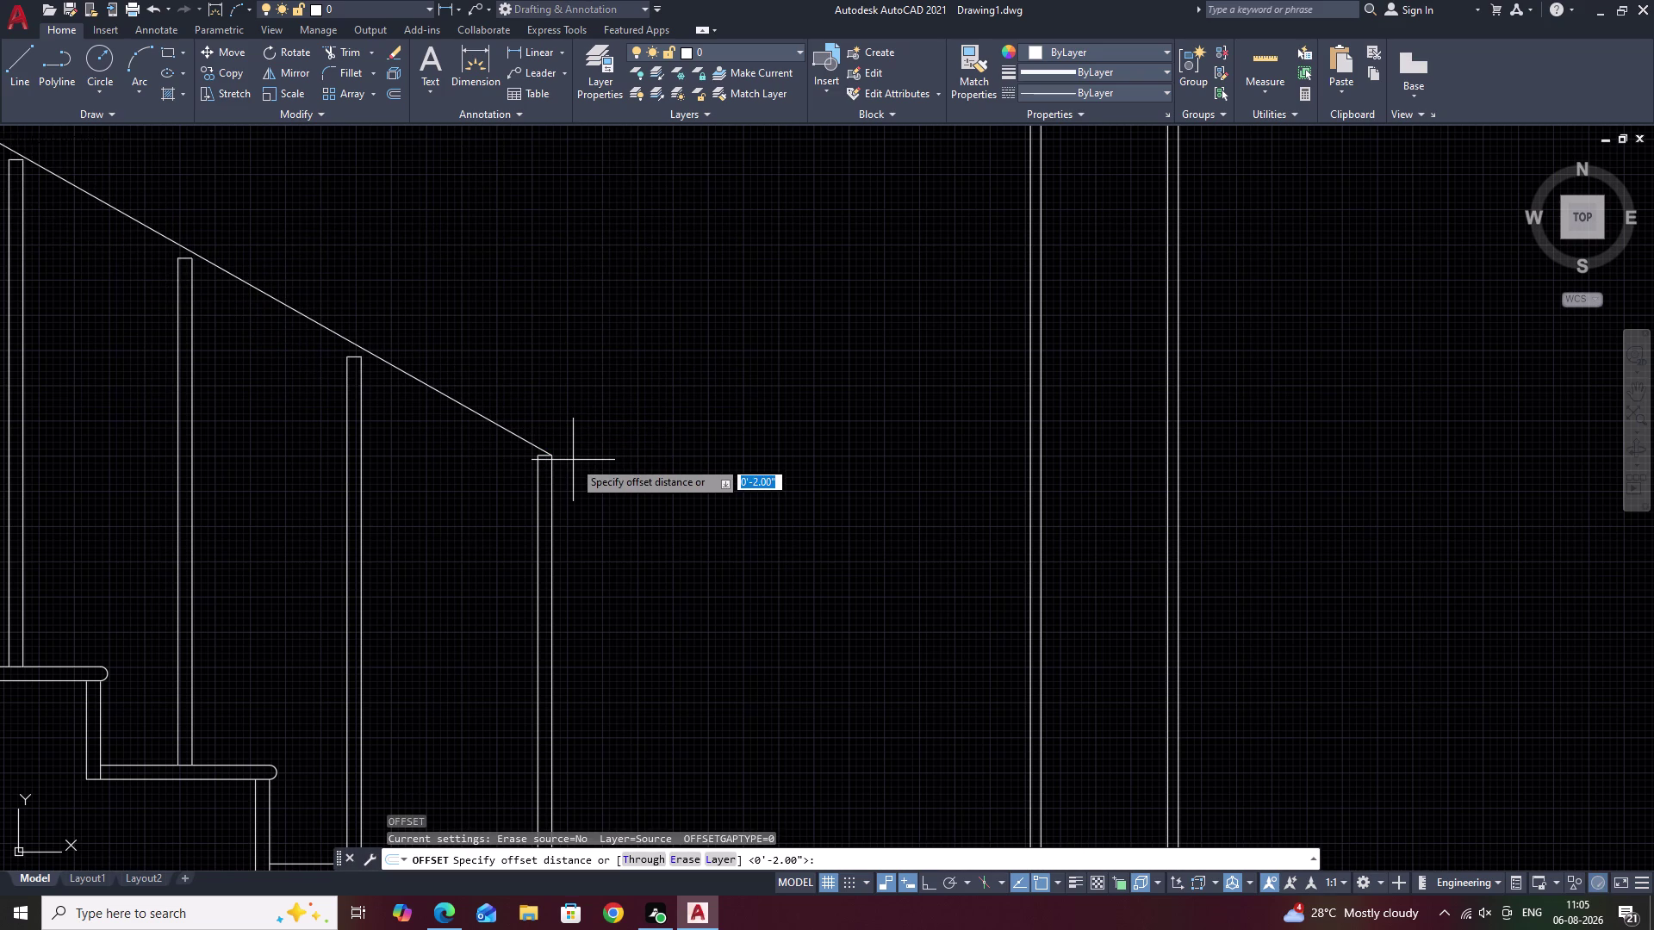
key(space)
click(462, 404)
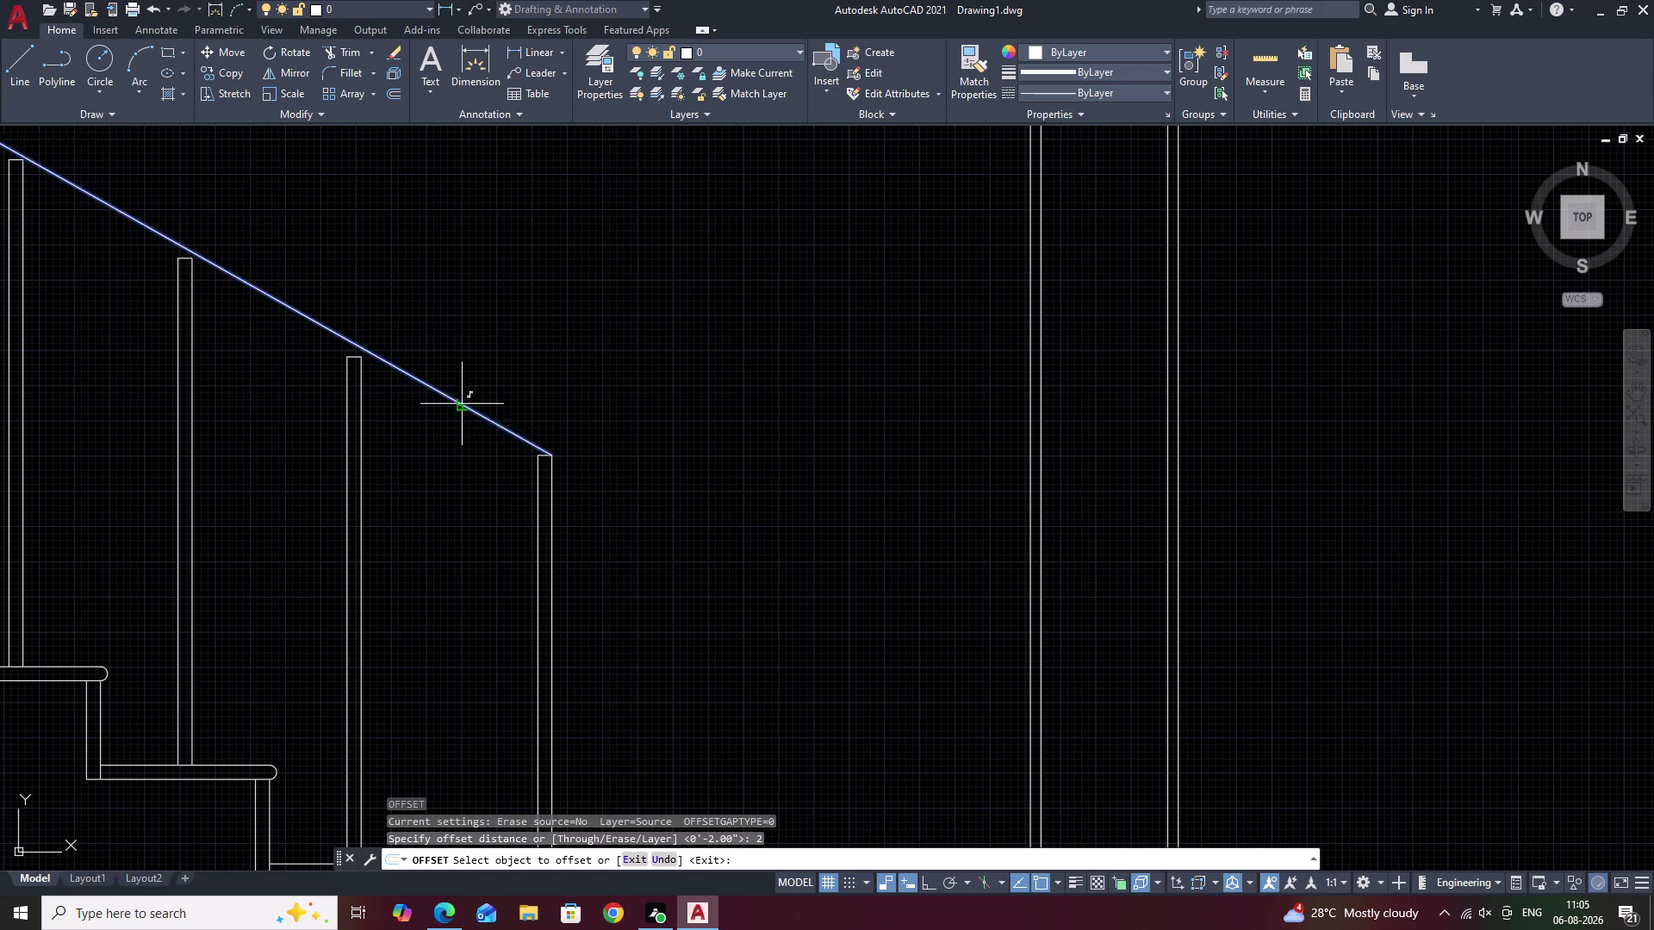
click(444, 430)
key(Escape)
scroll(down, 3)
middle_drag(593, 457, 526, 329)
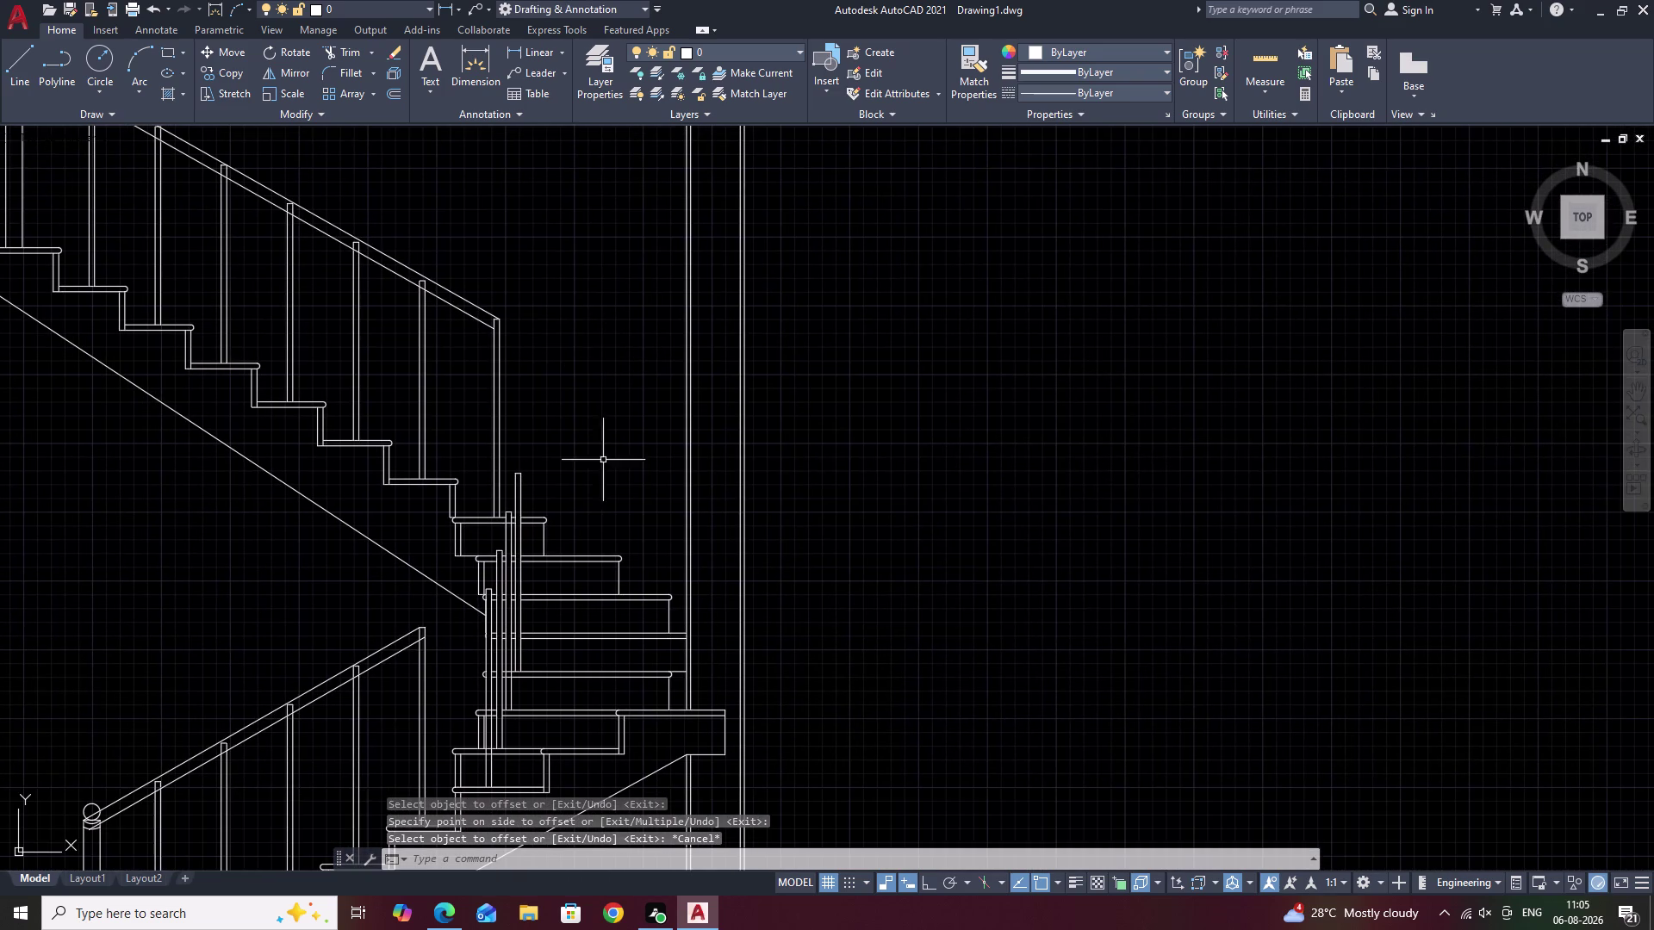
text(J)
key(space)
key(Escape)
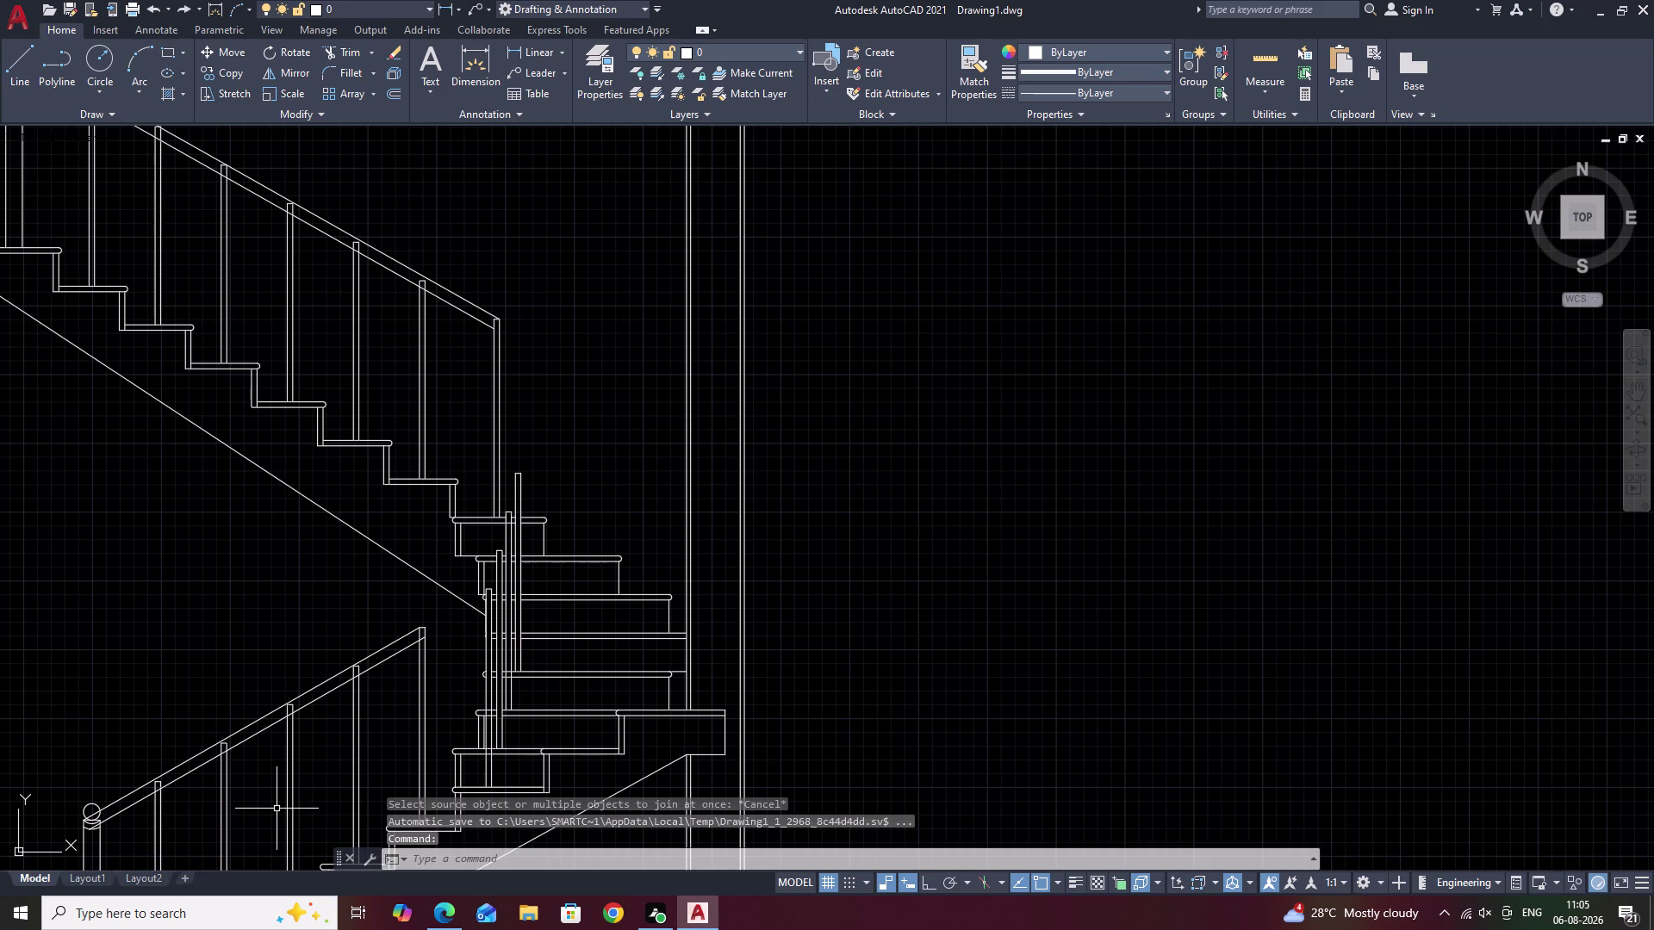
key(j)
key(BackSpace)
key(f)
key(space)
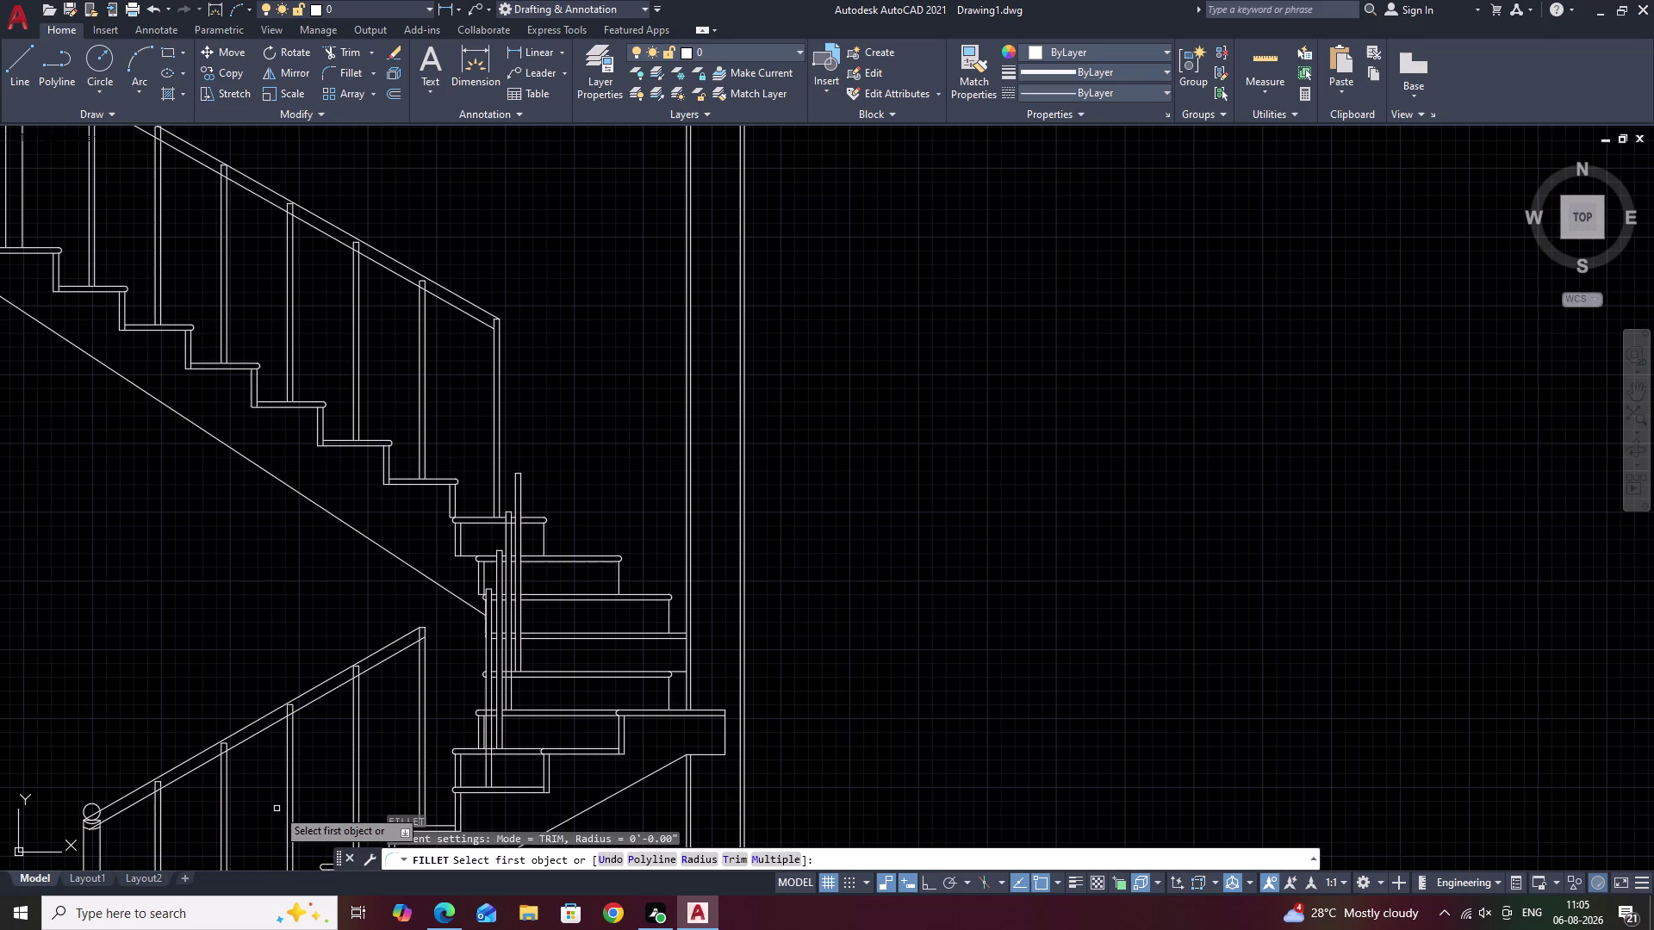
text(R 3)
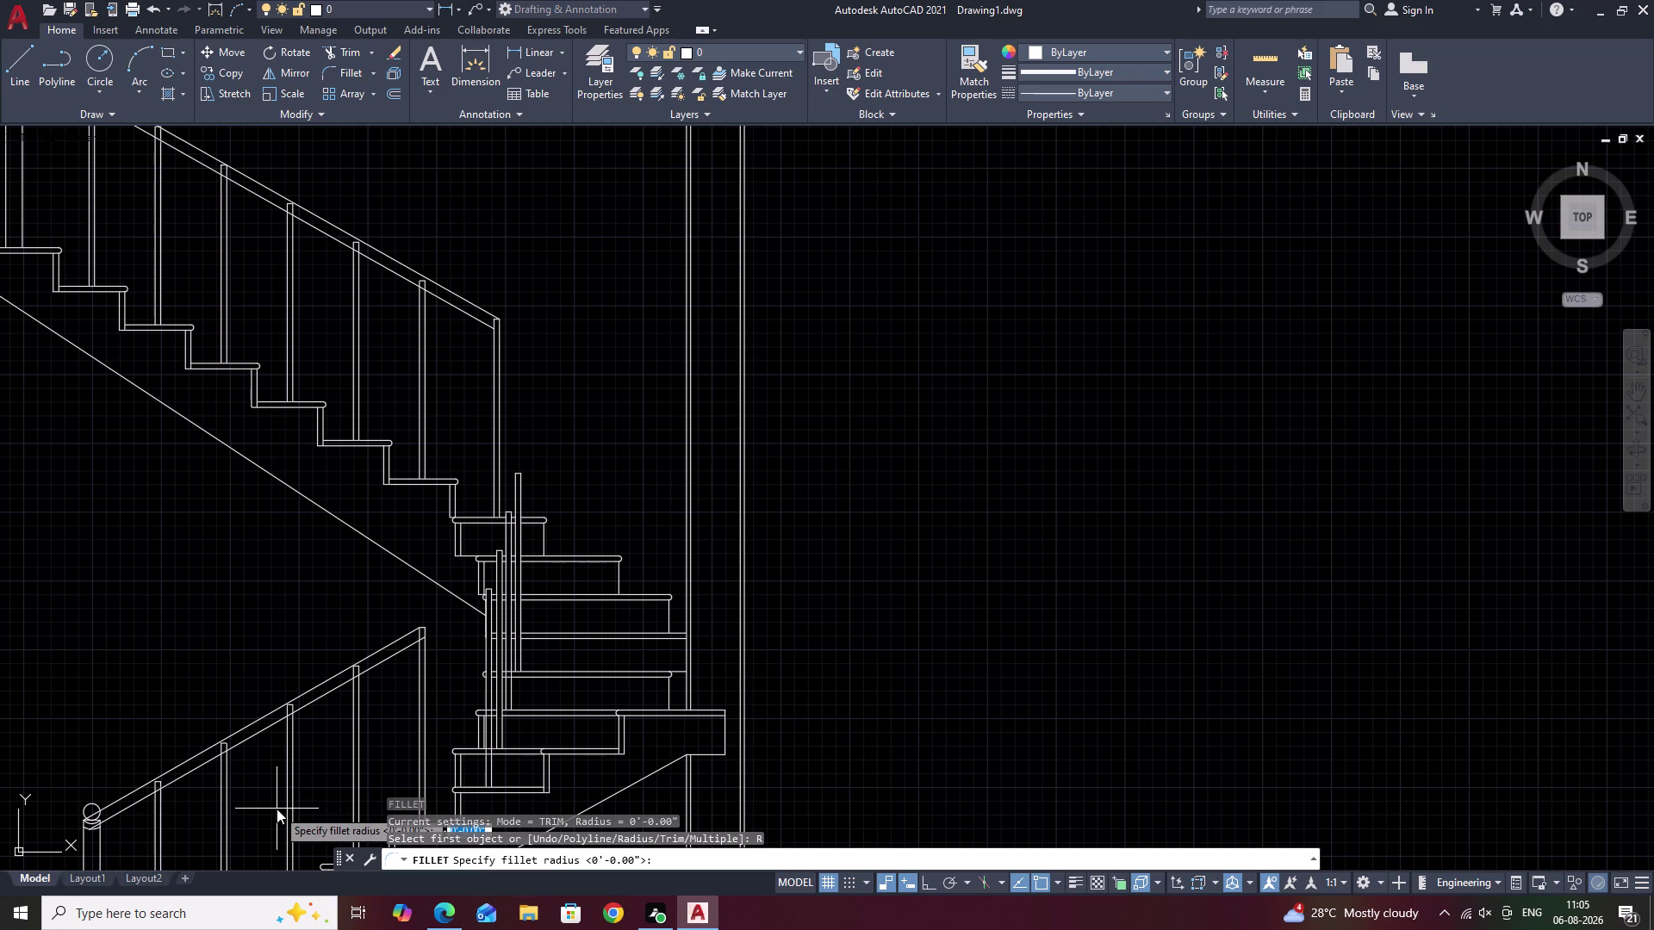
text(0)
key(space)
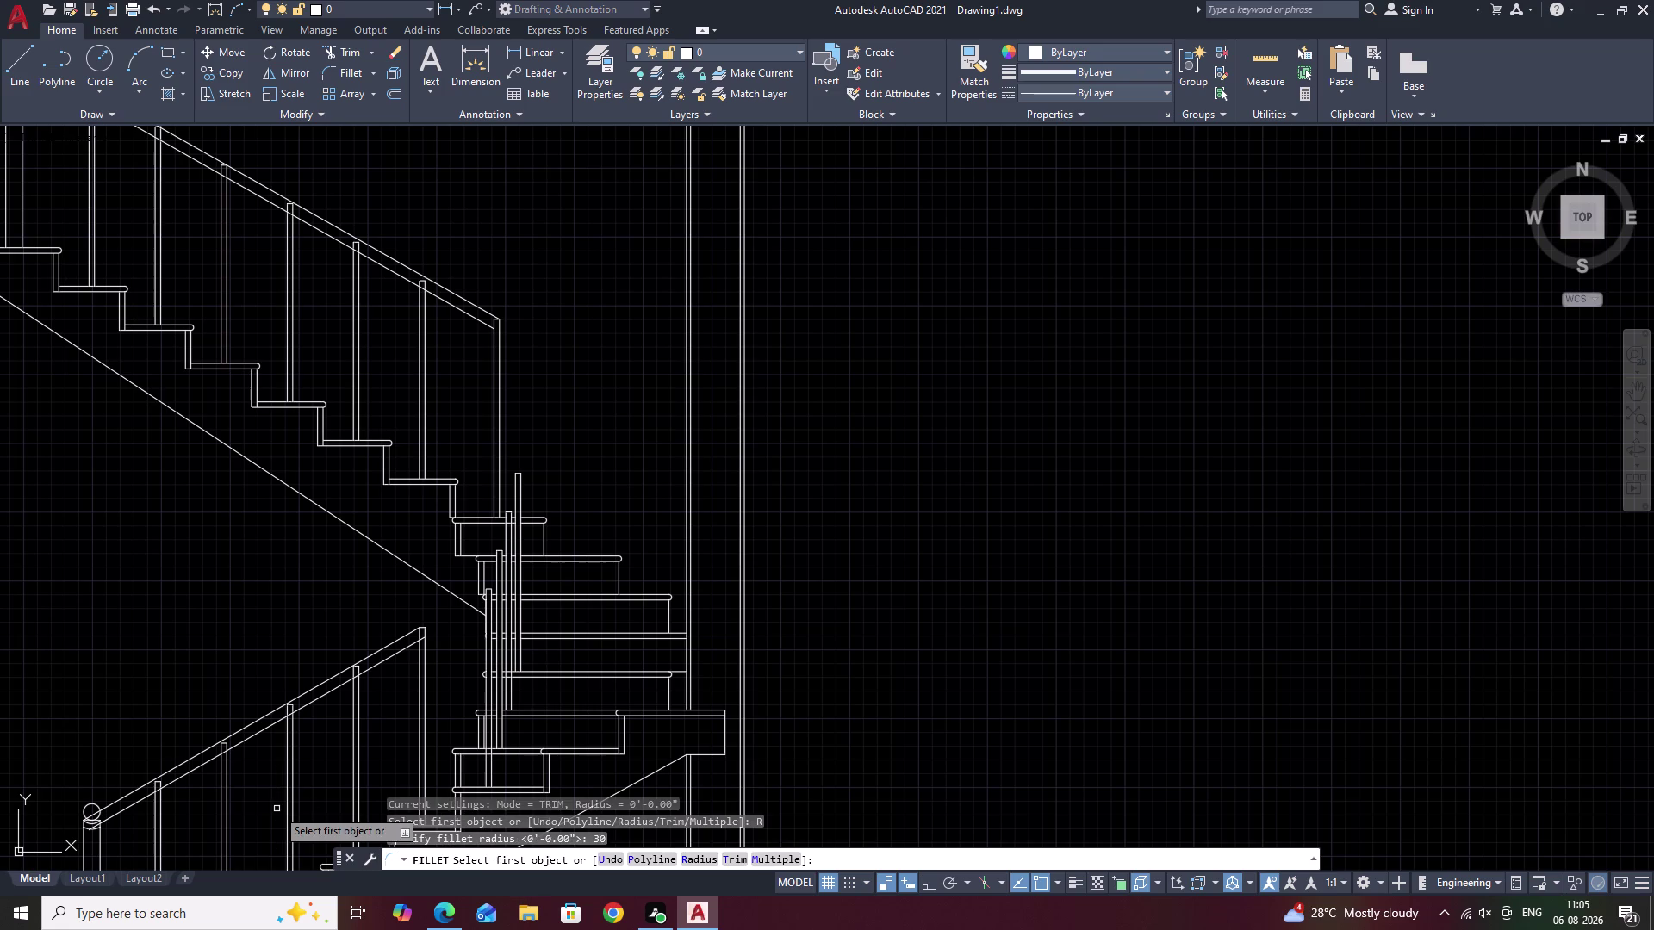
click(390, 642)
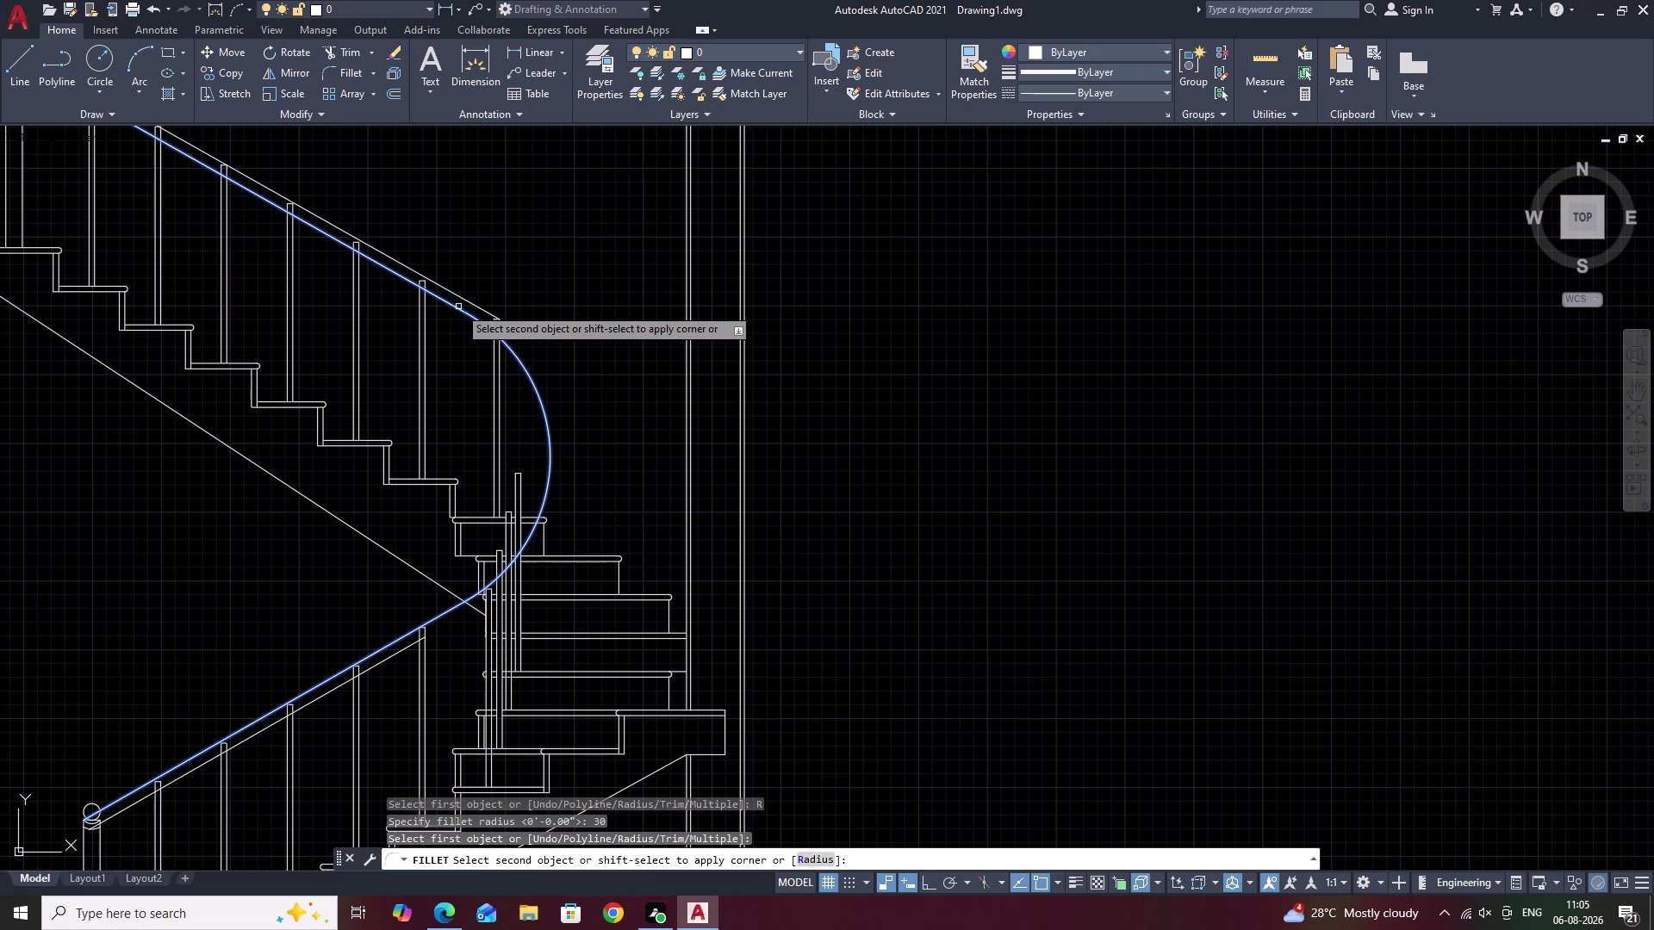
key(Escape)
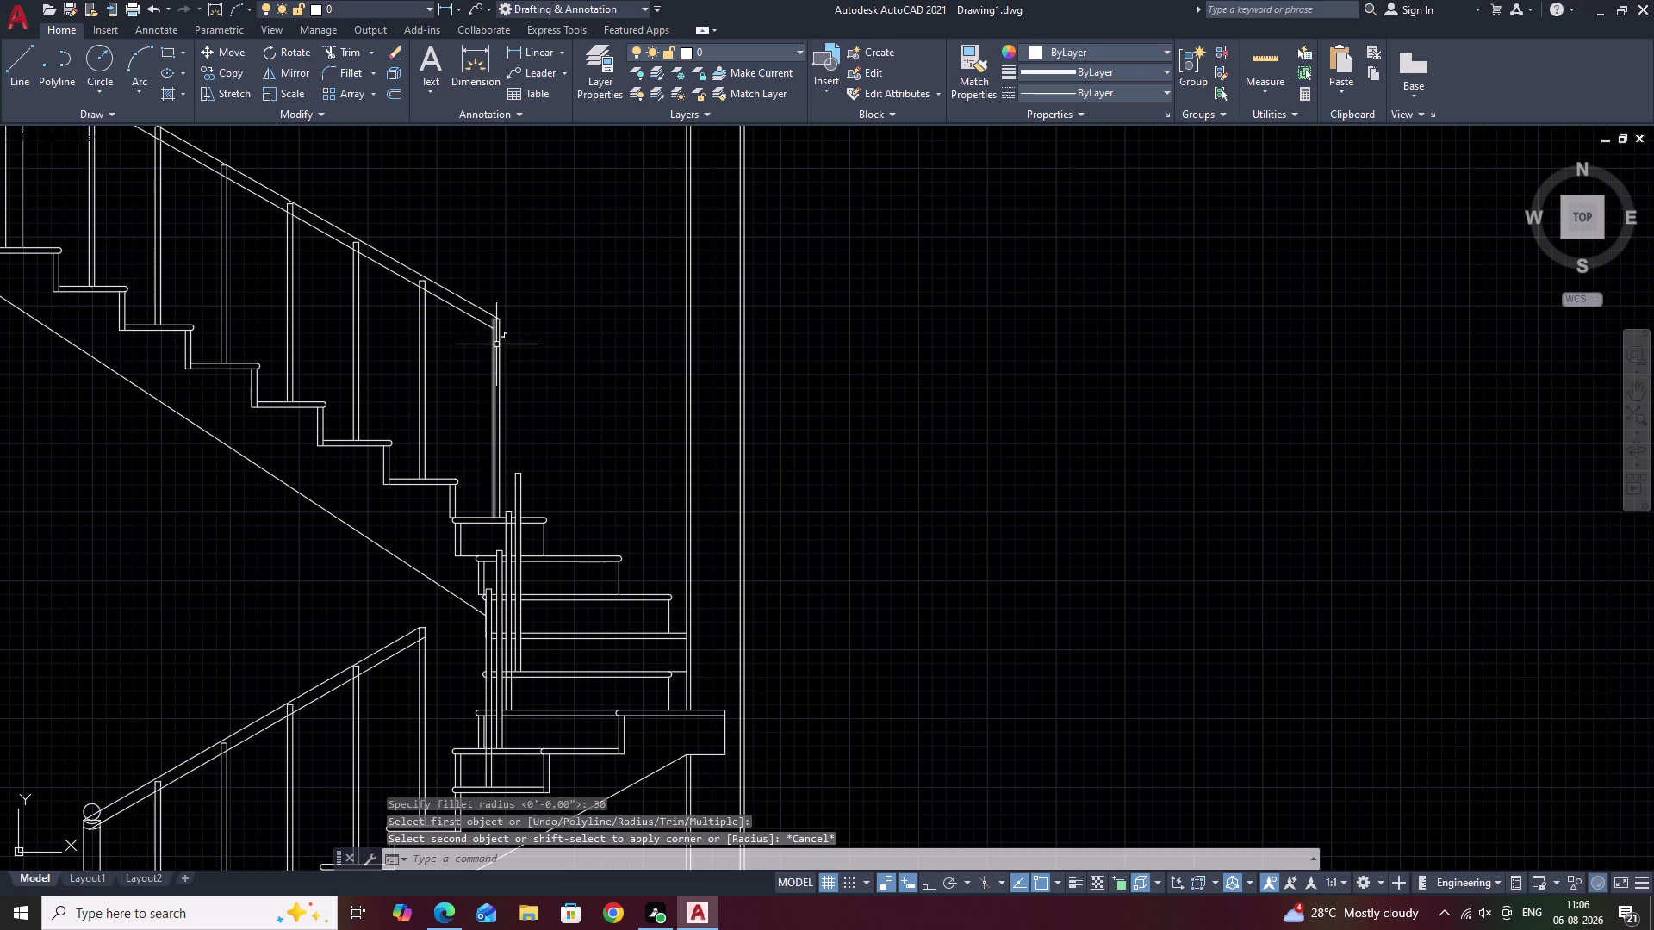
key(space)
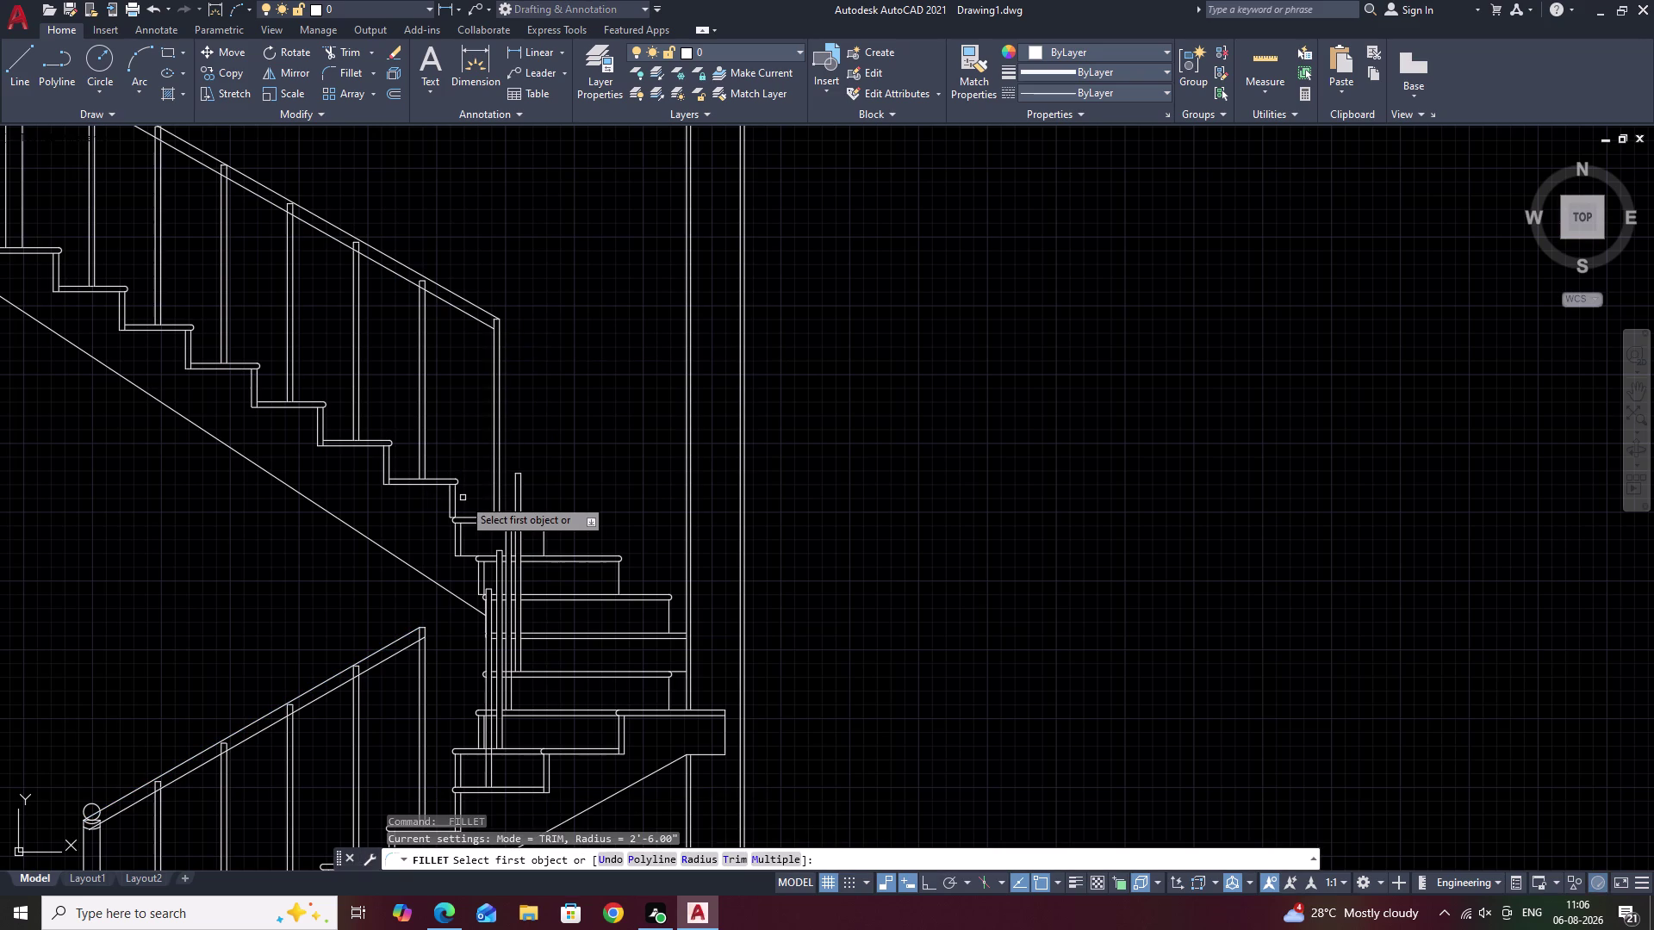
text(R)
key(space)
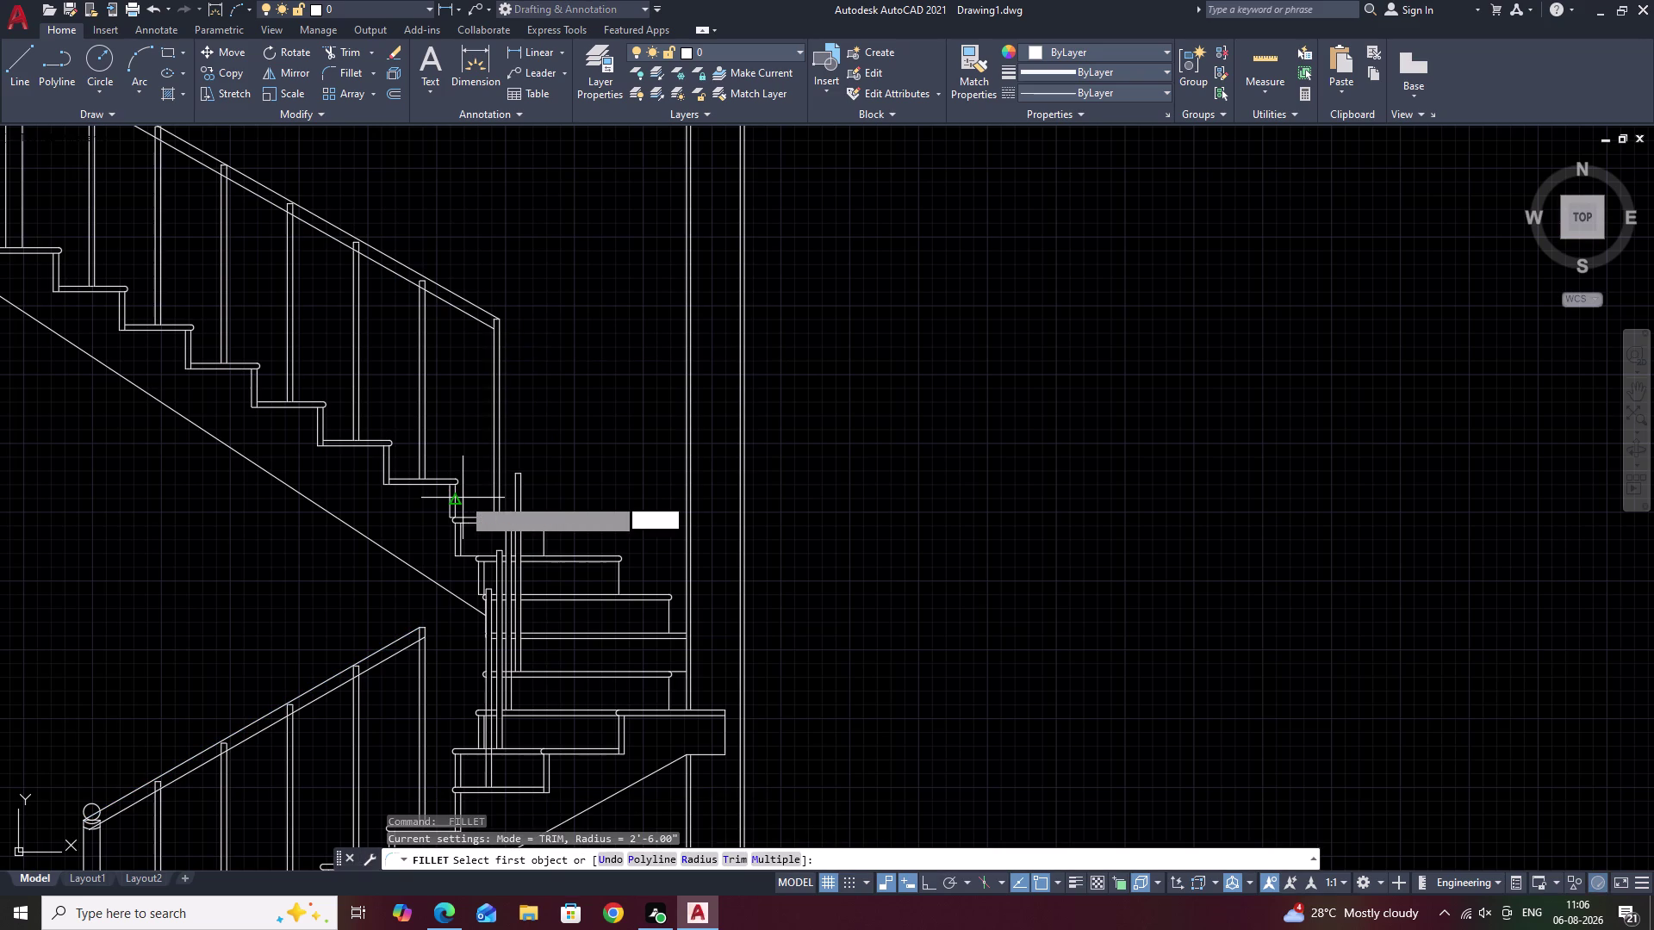
text(10)
key(space)
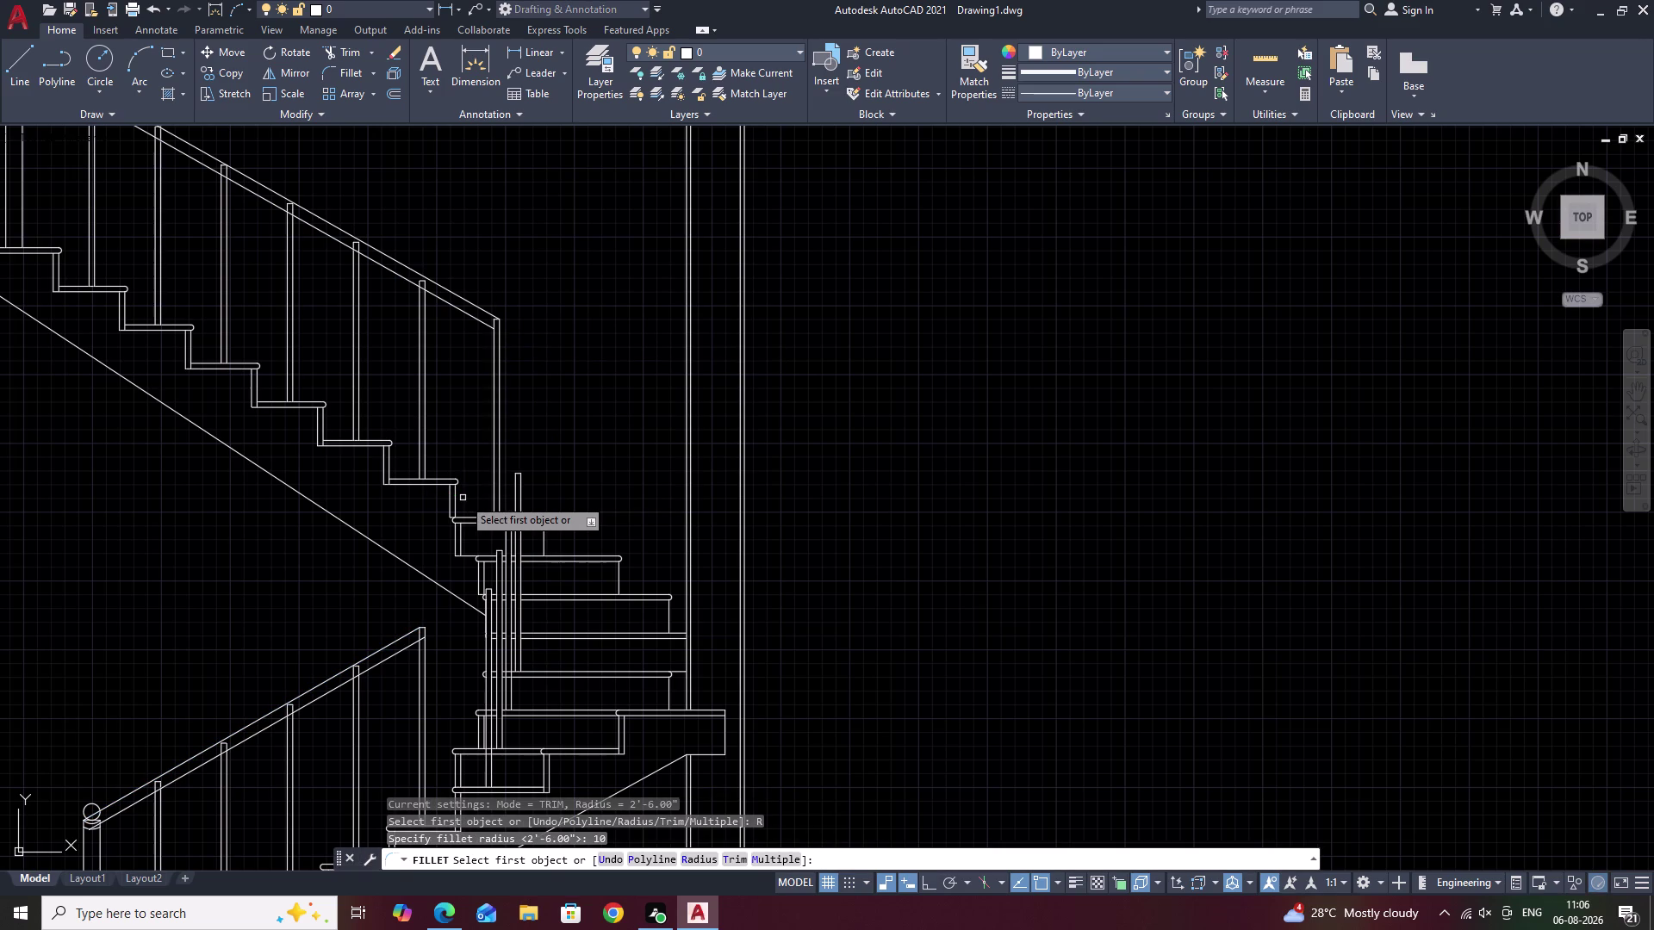
click(403, 637)
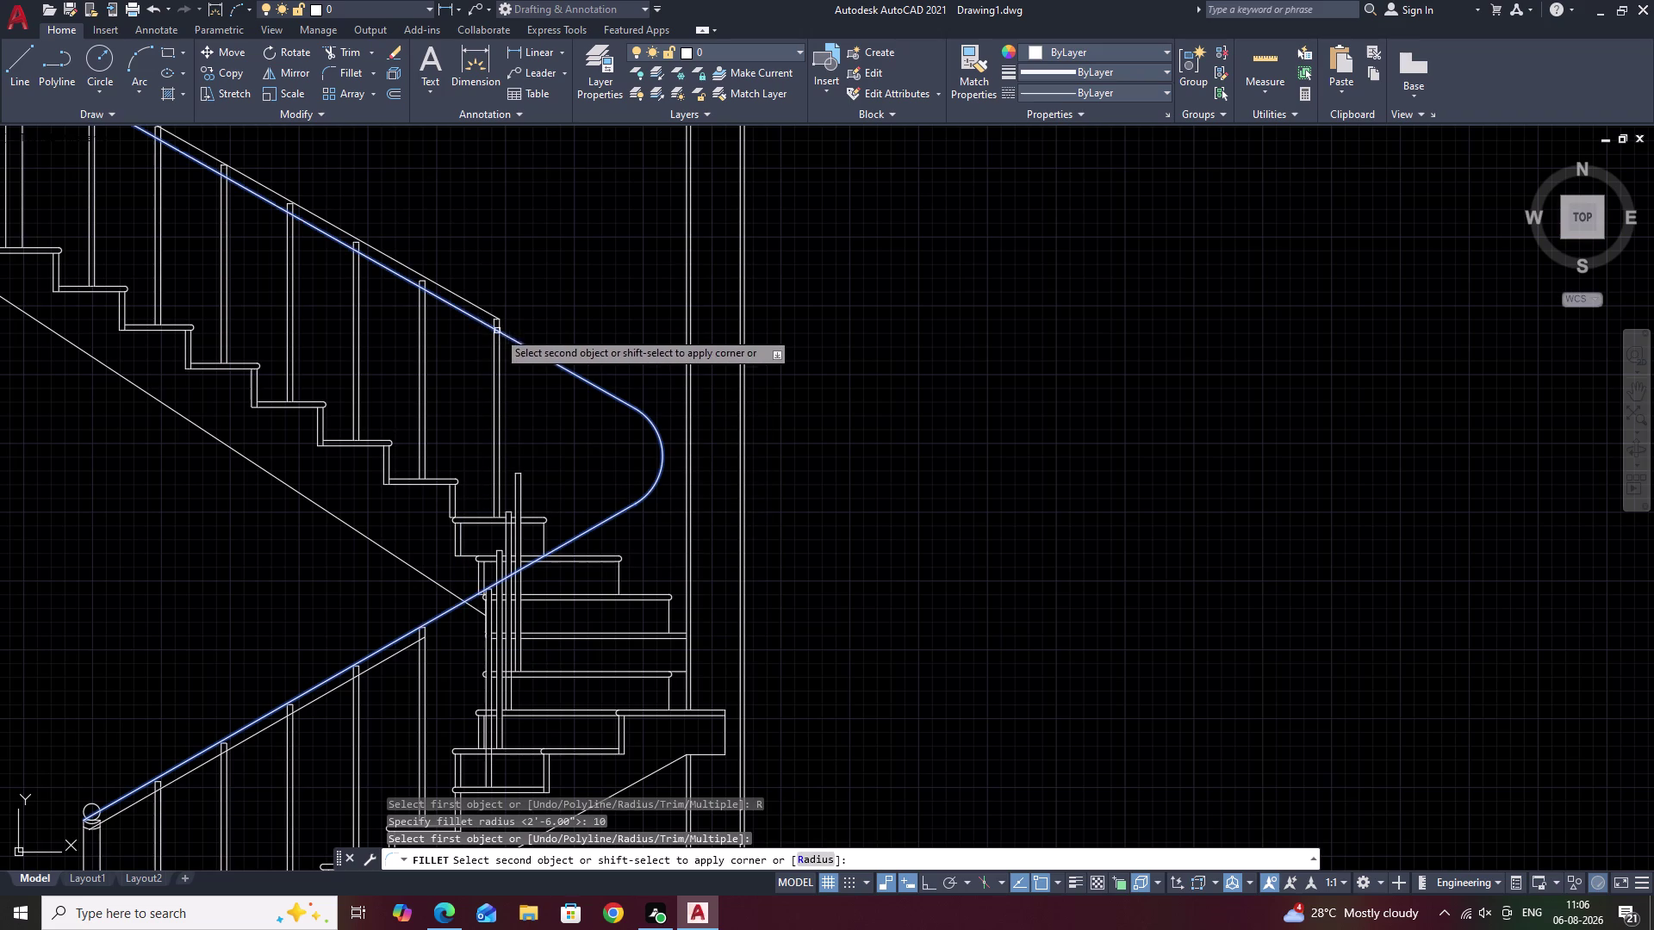
key(Escape)
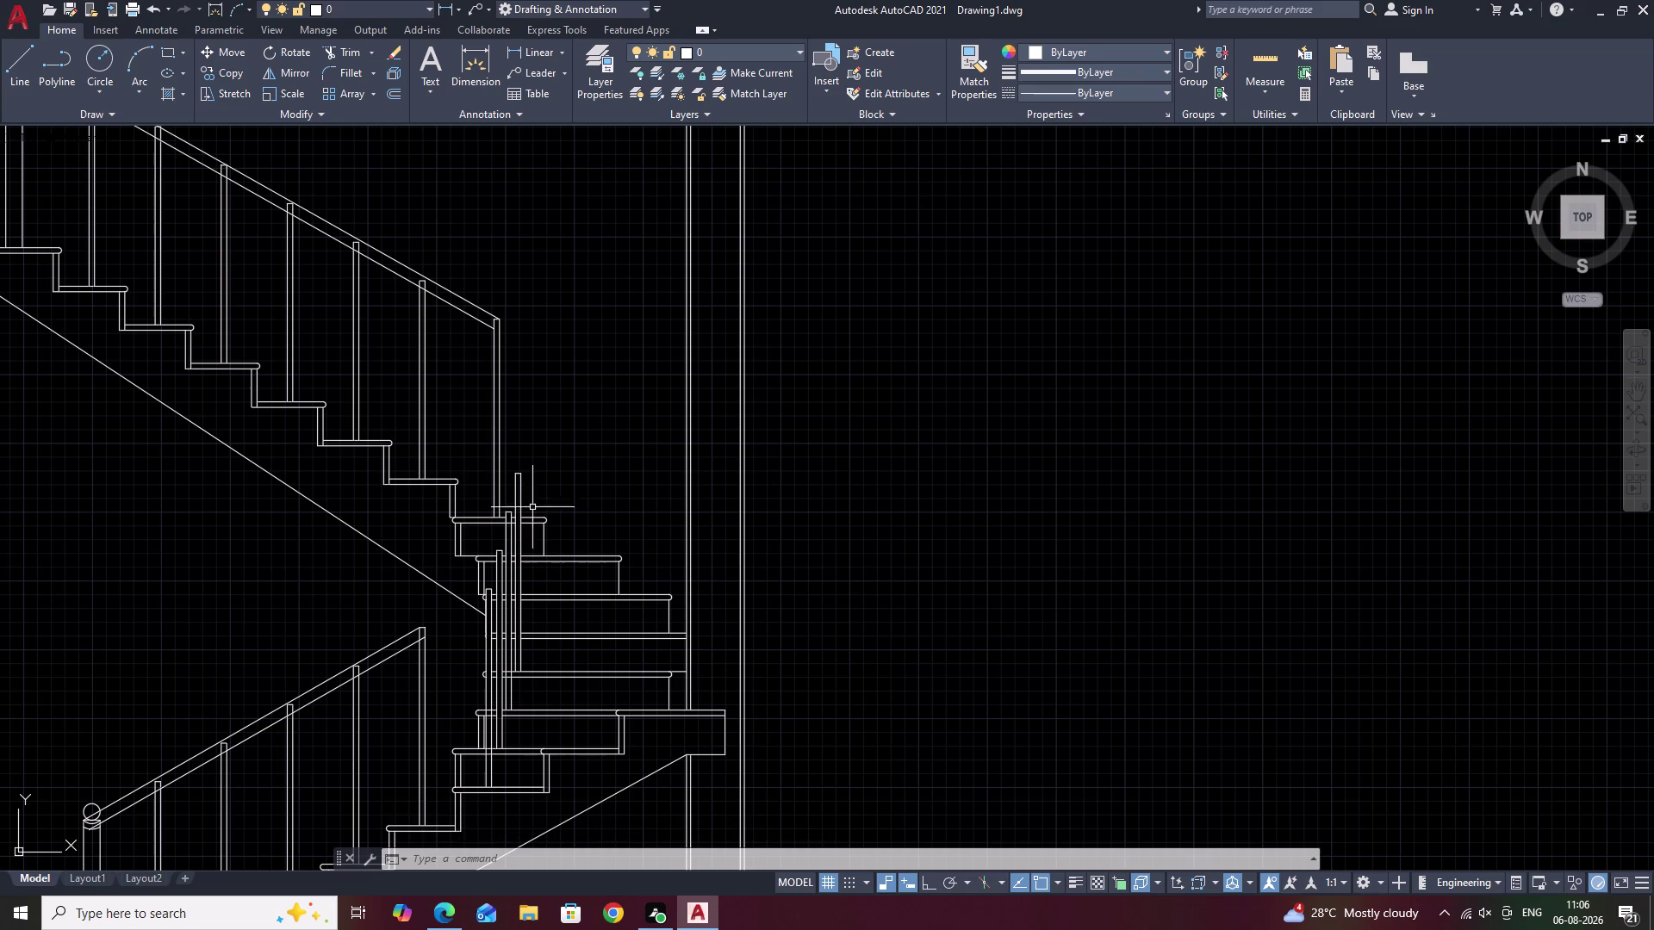
text(F)
key(space)
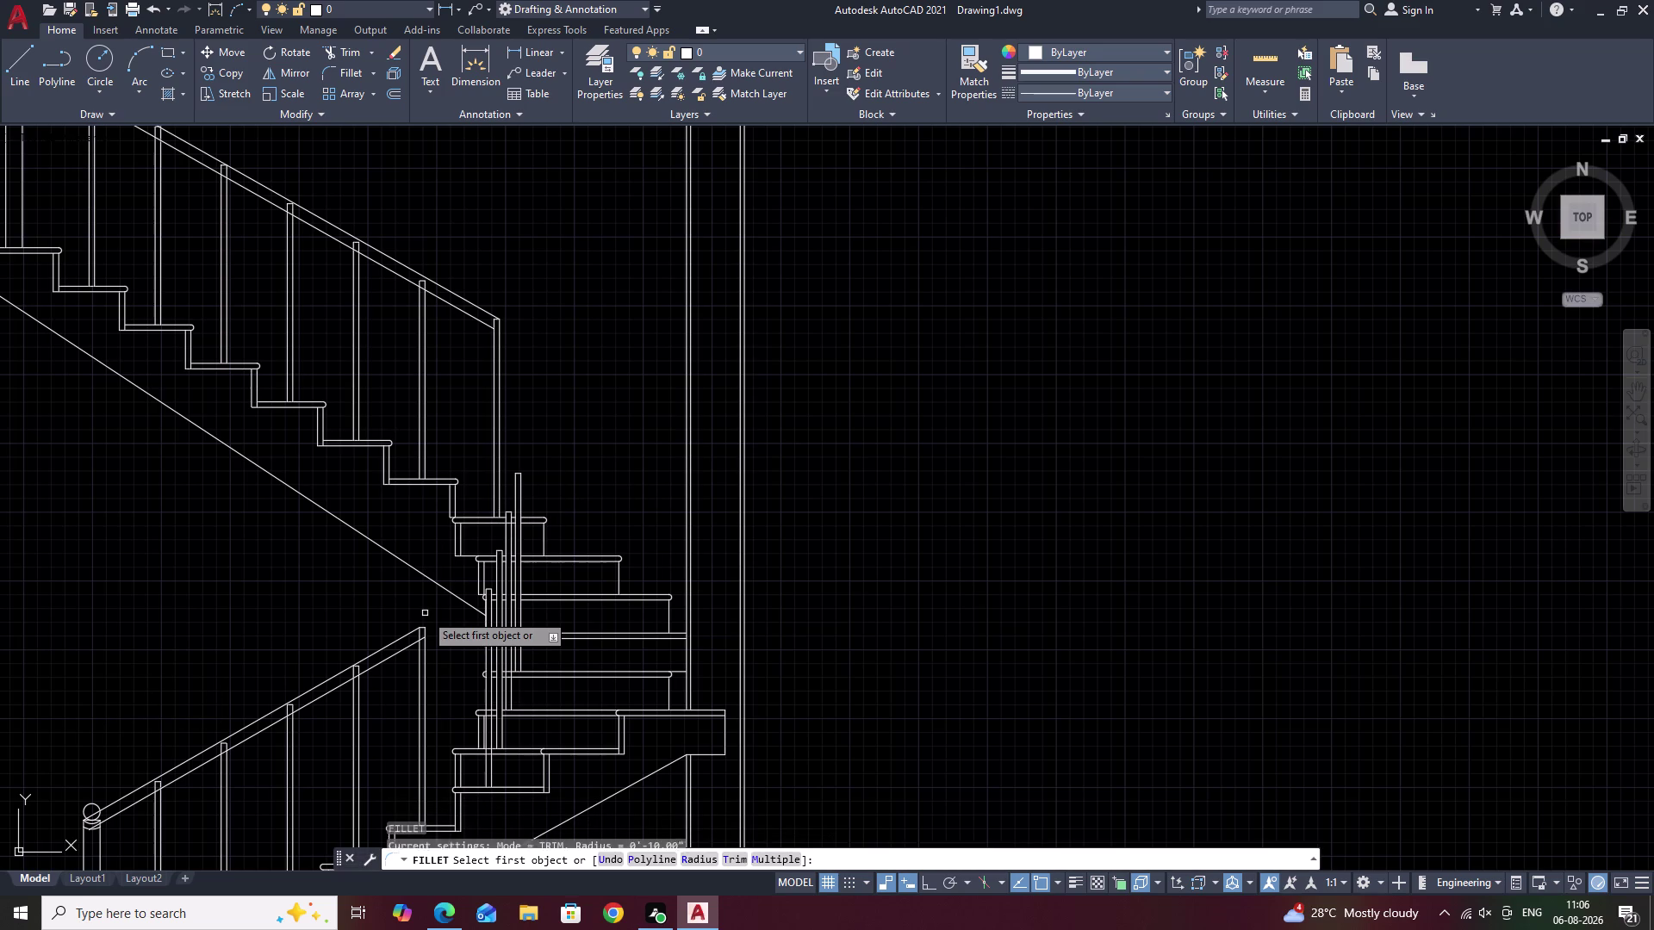
key(Escape)
key(Escape)
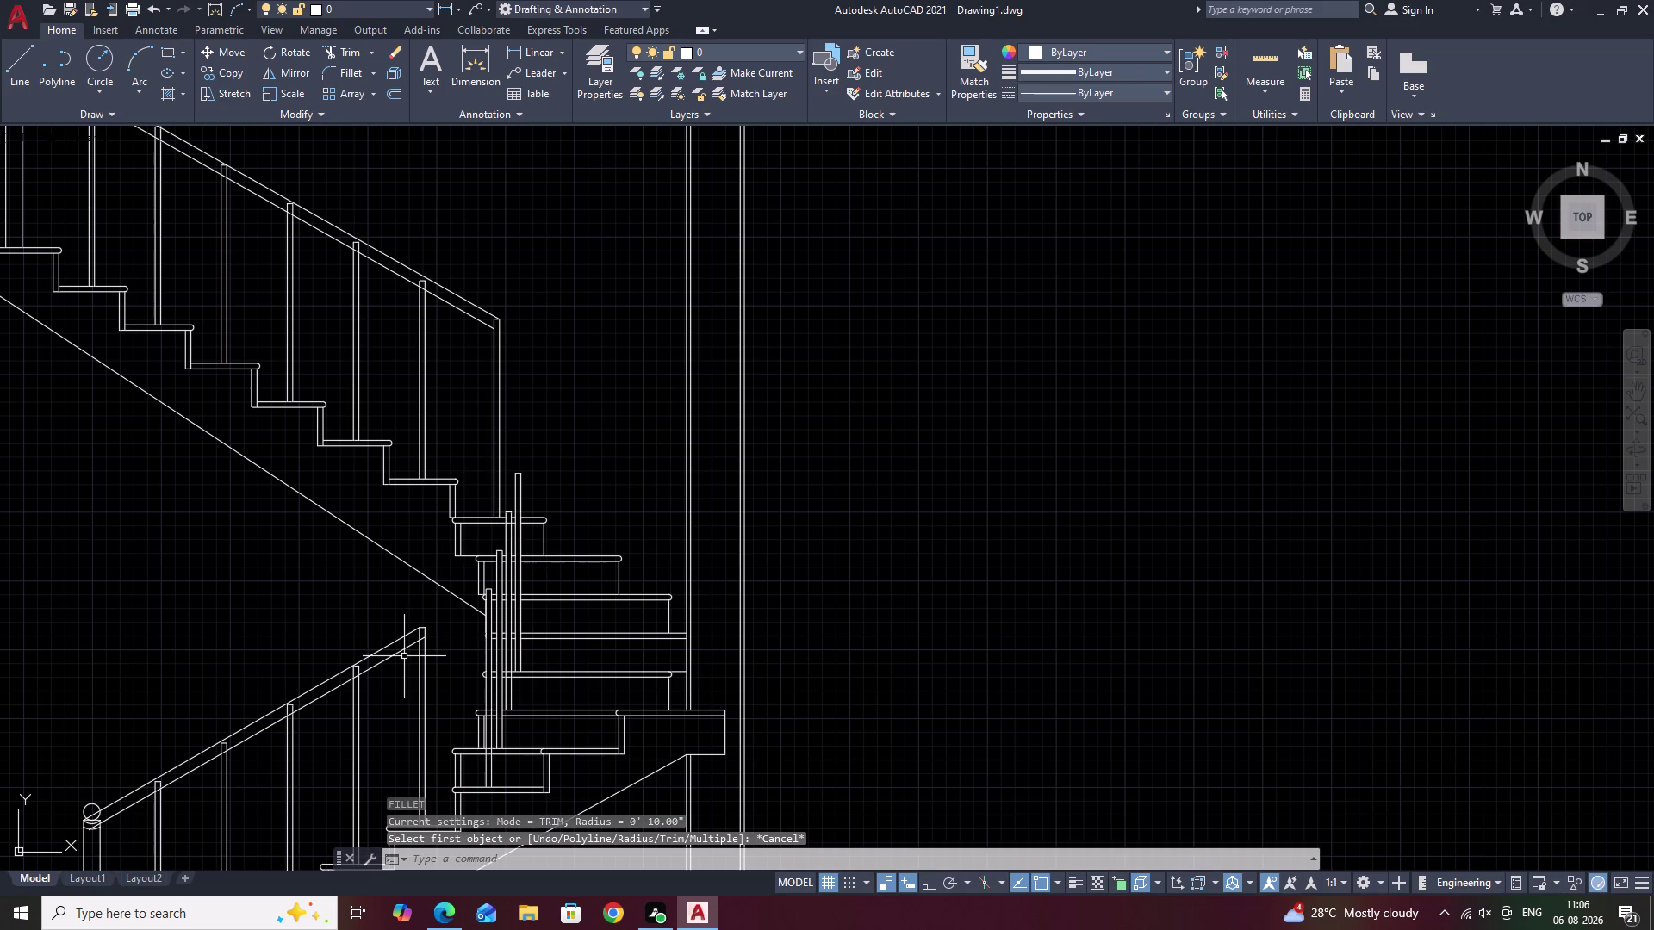
text(F)
key(space)
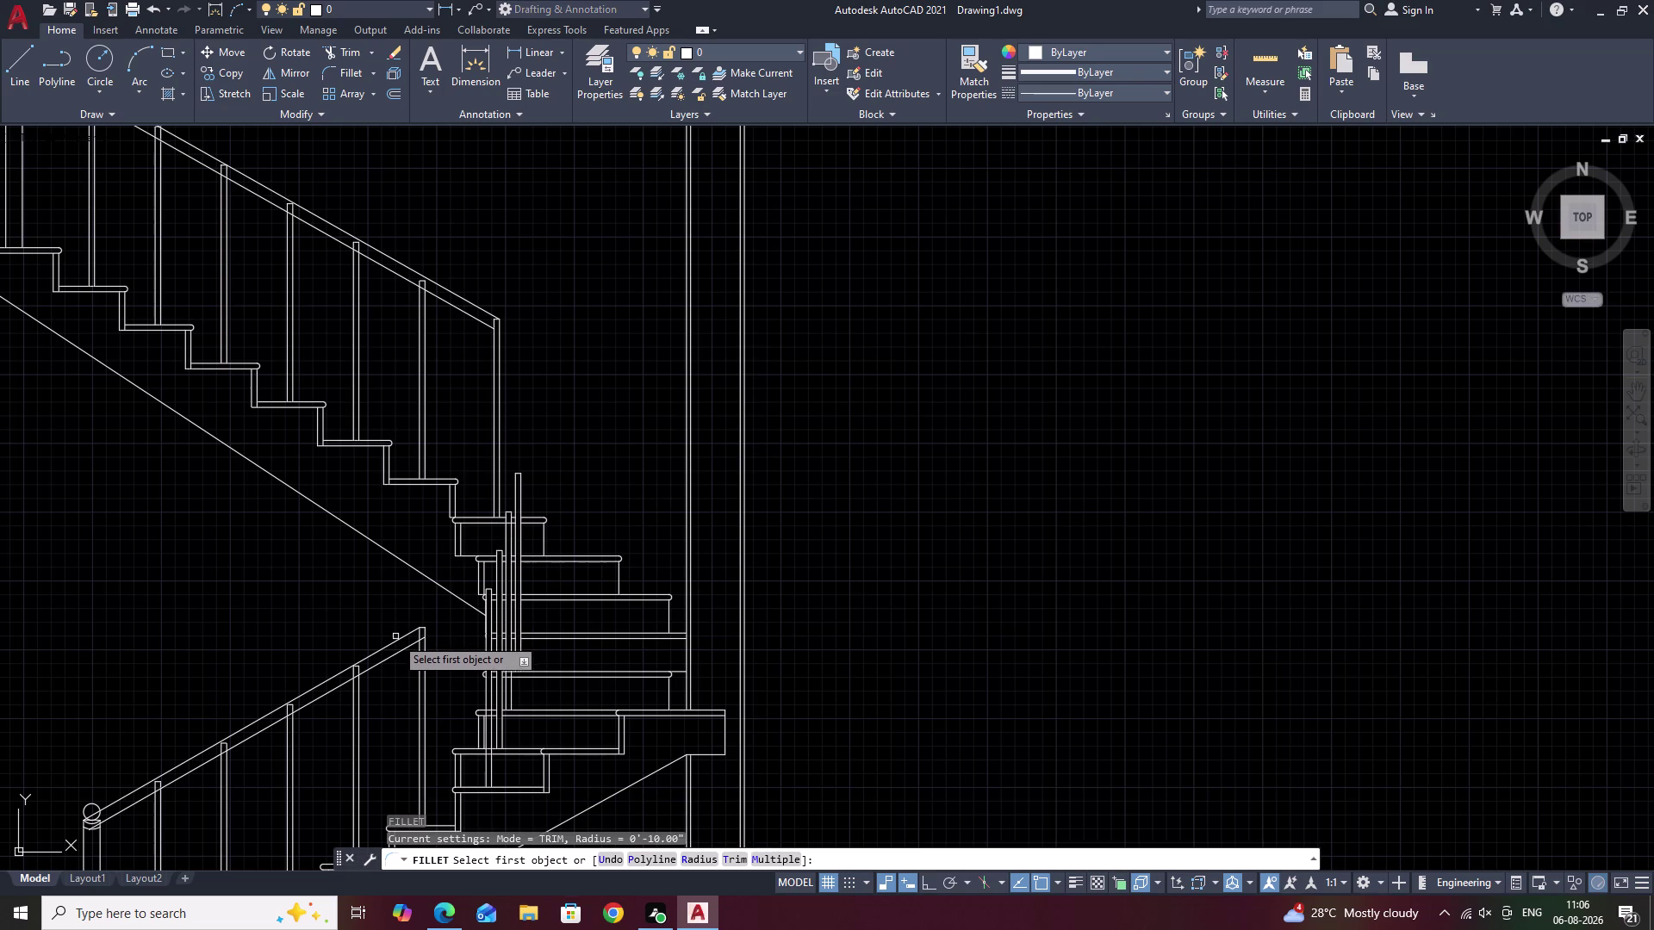
click(396, 640)
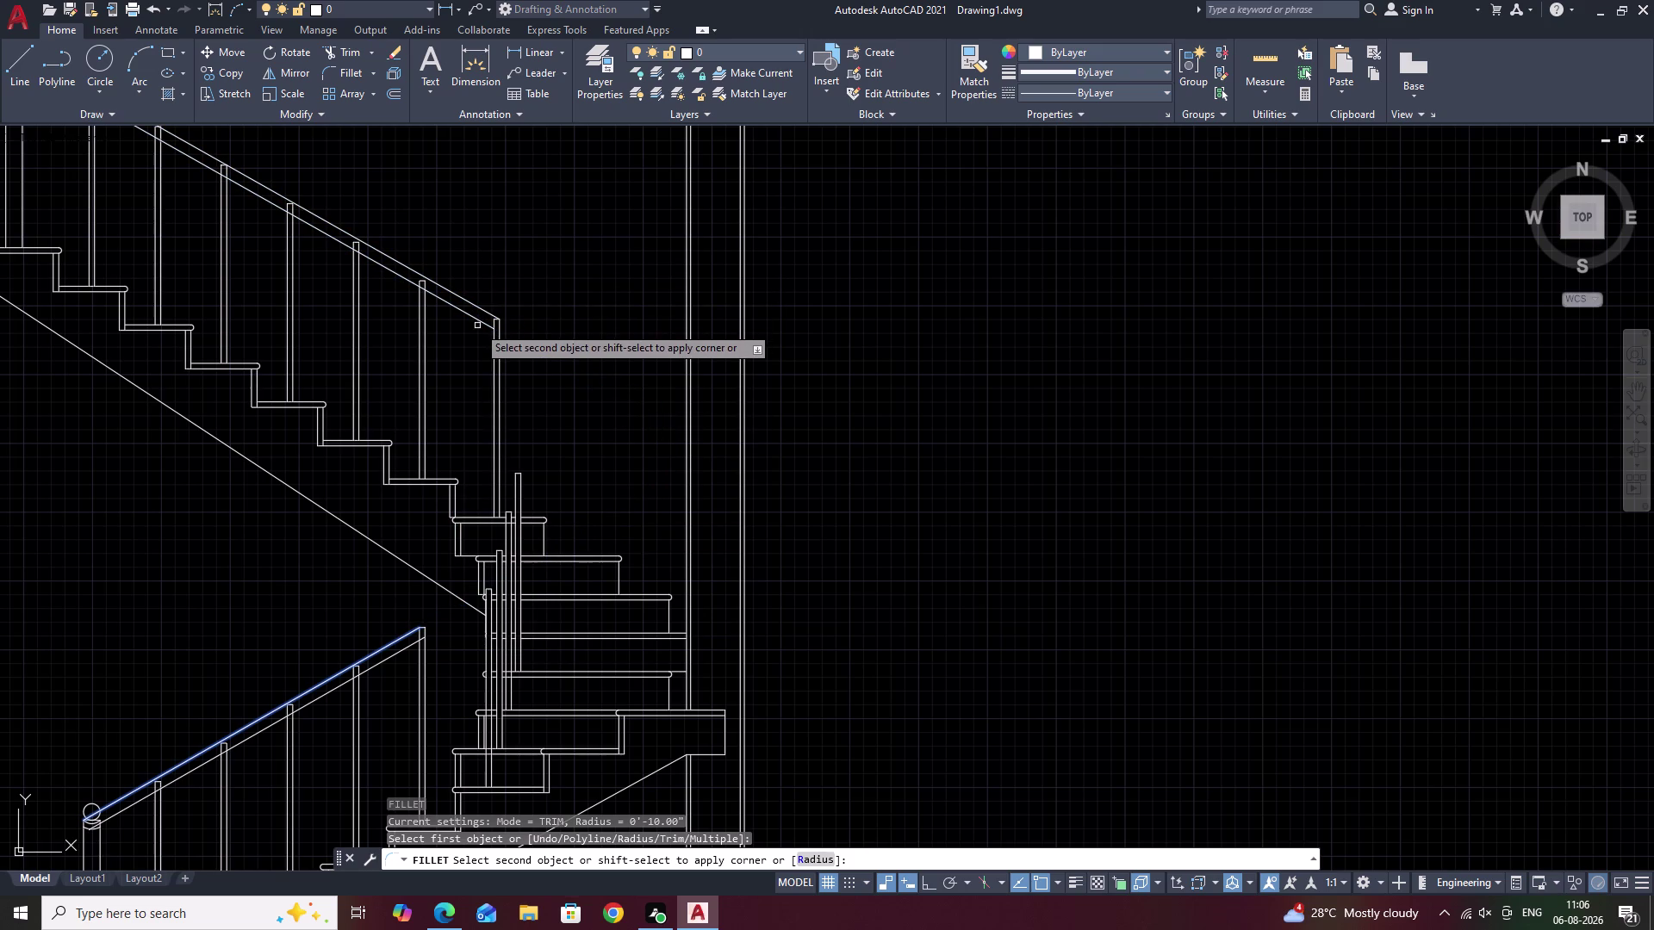
key(Escape)
key(f)
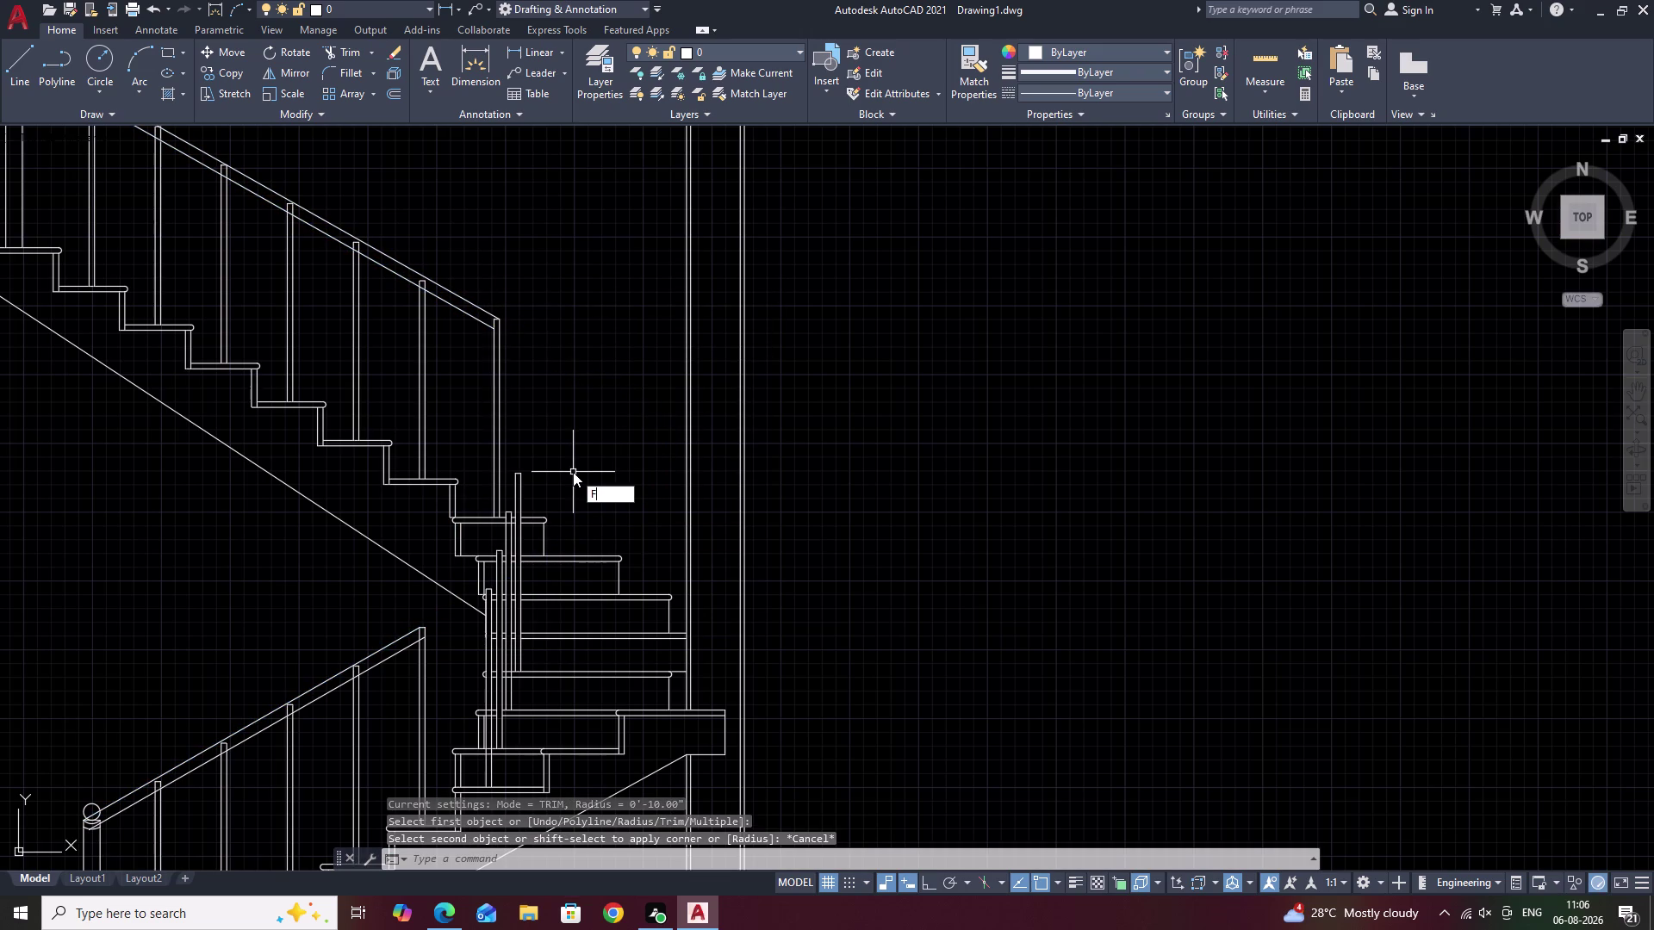
key(Escape)
text(R)
key(space)
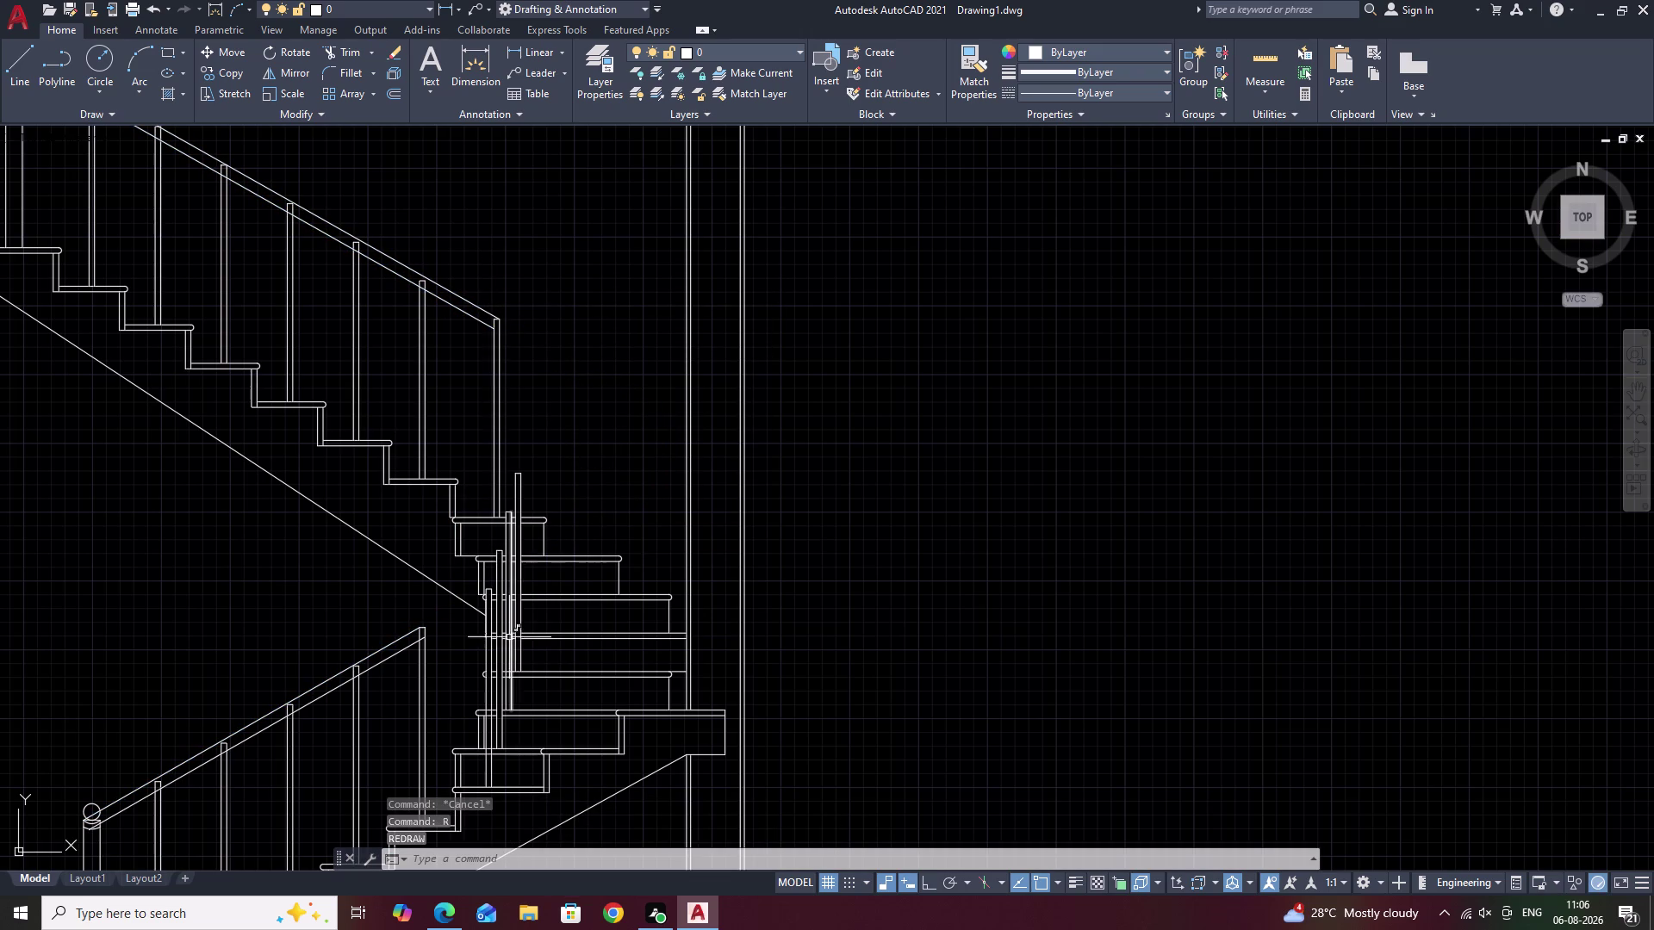
key(Escape)
key(Escape)
text(F R)
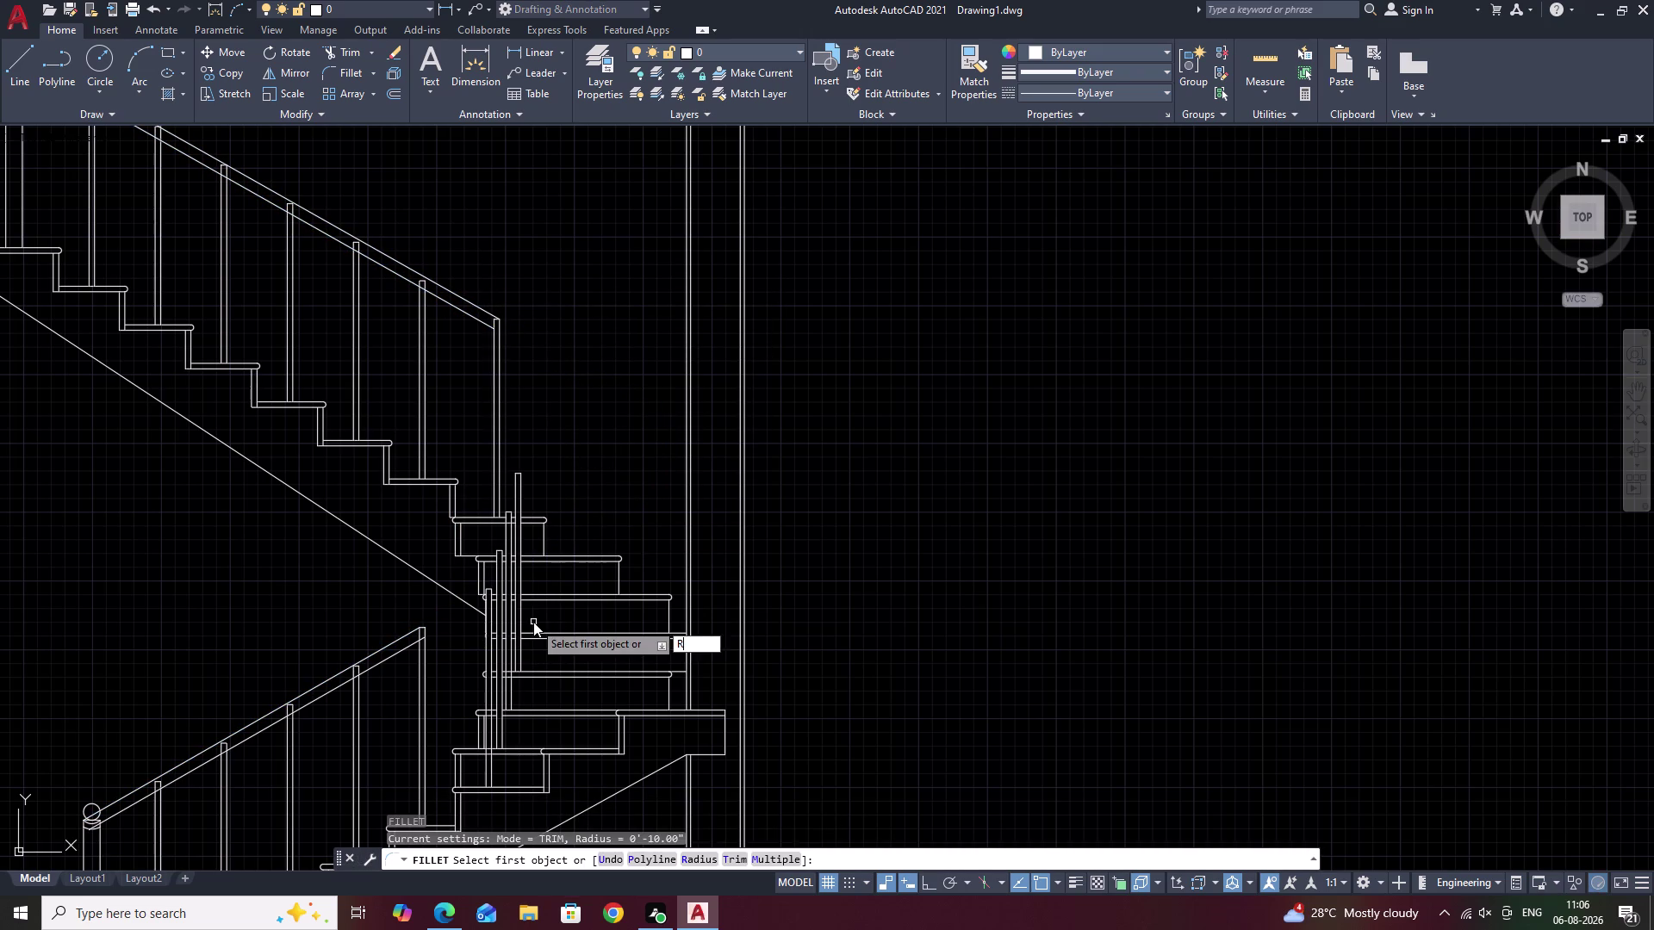
key(space)
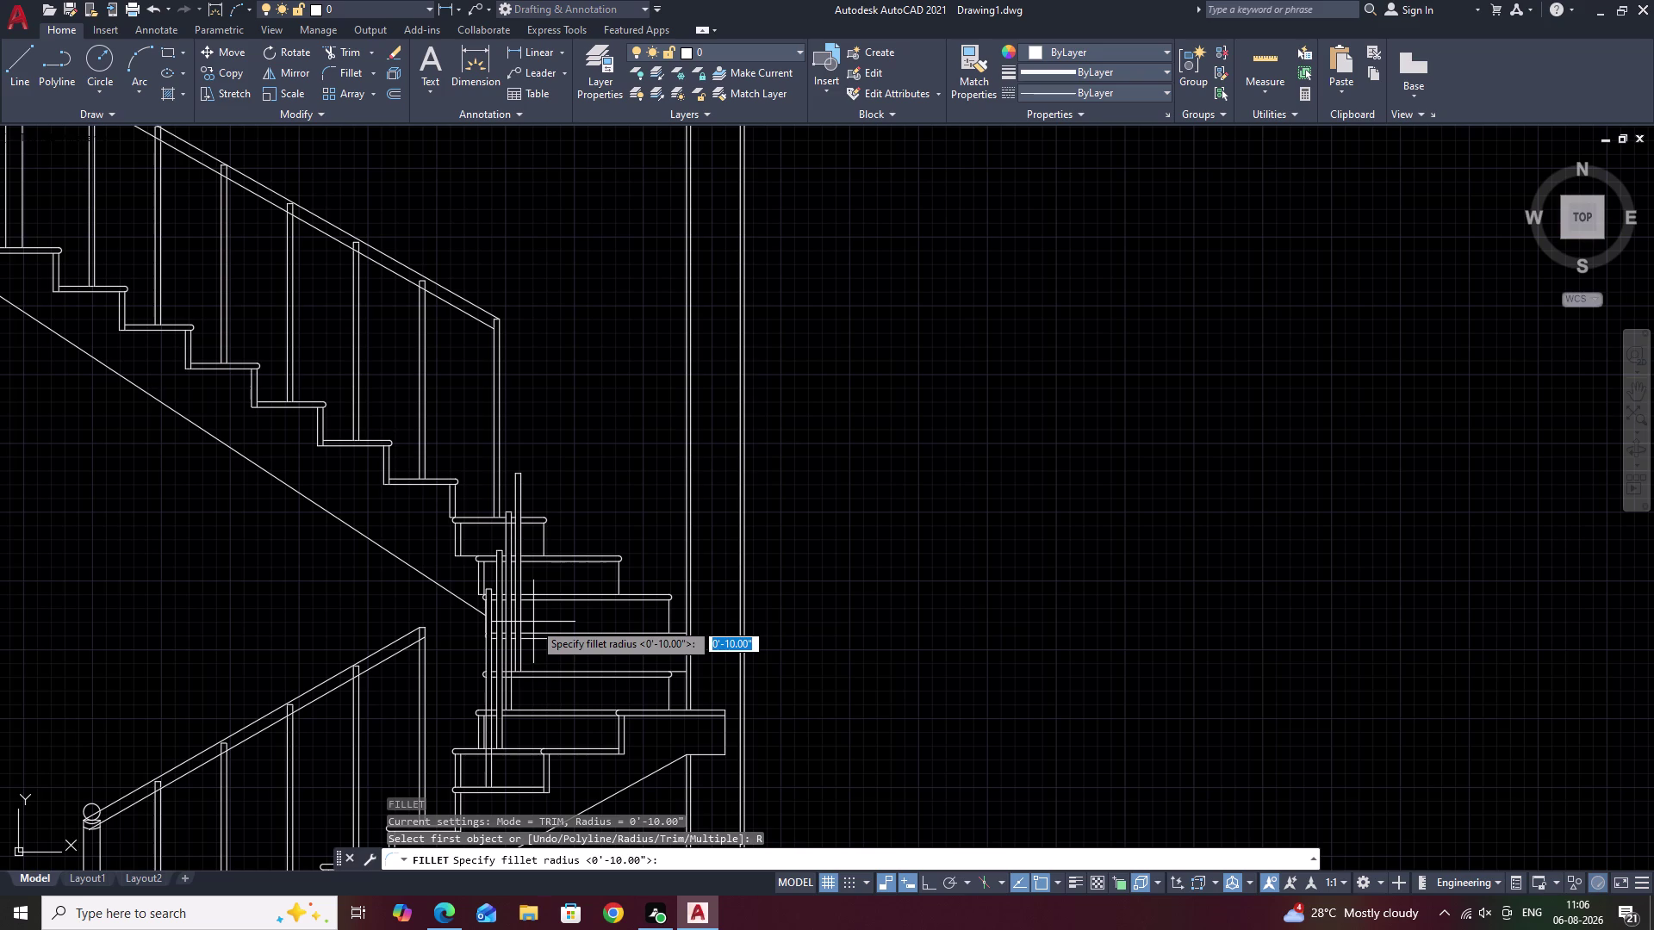
text(0)
key(space)
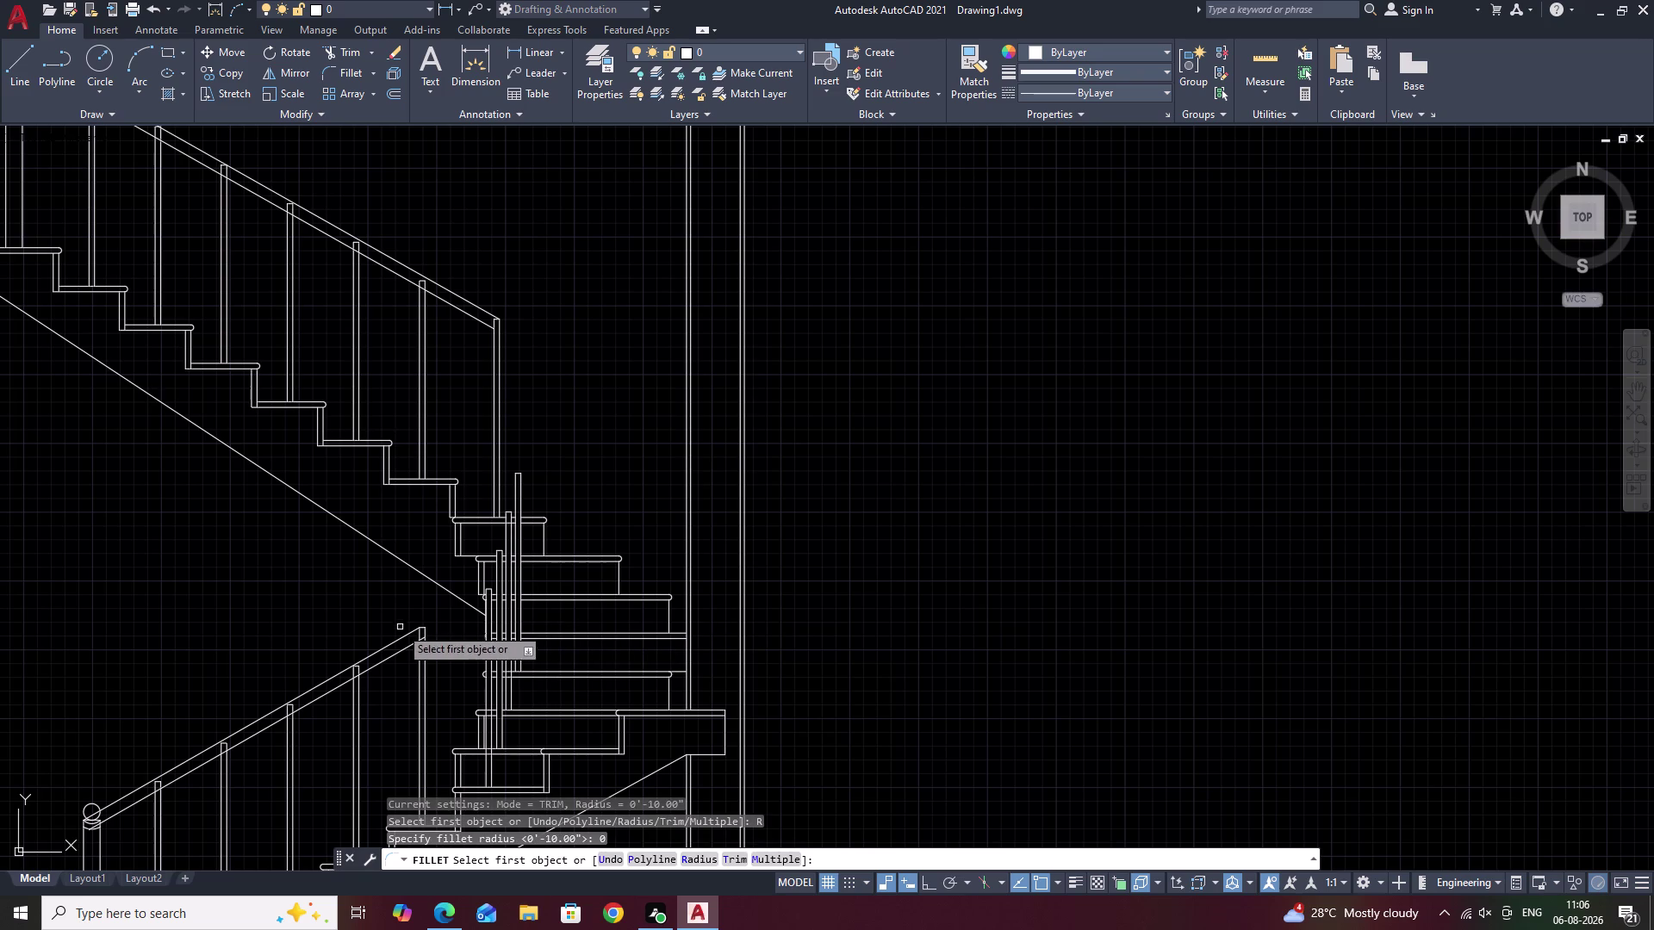
click(399, 638)
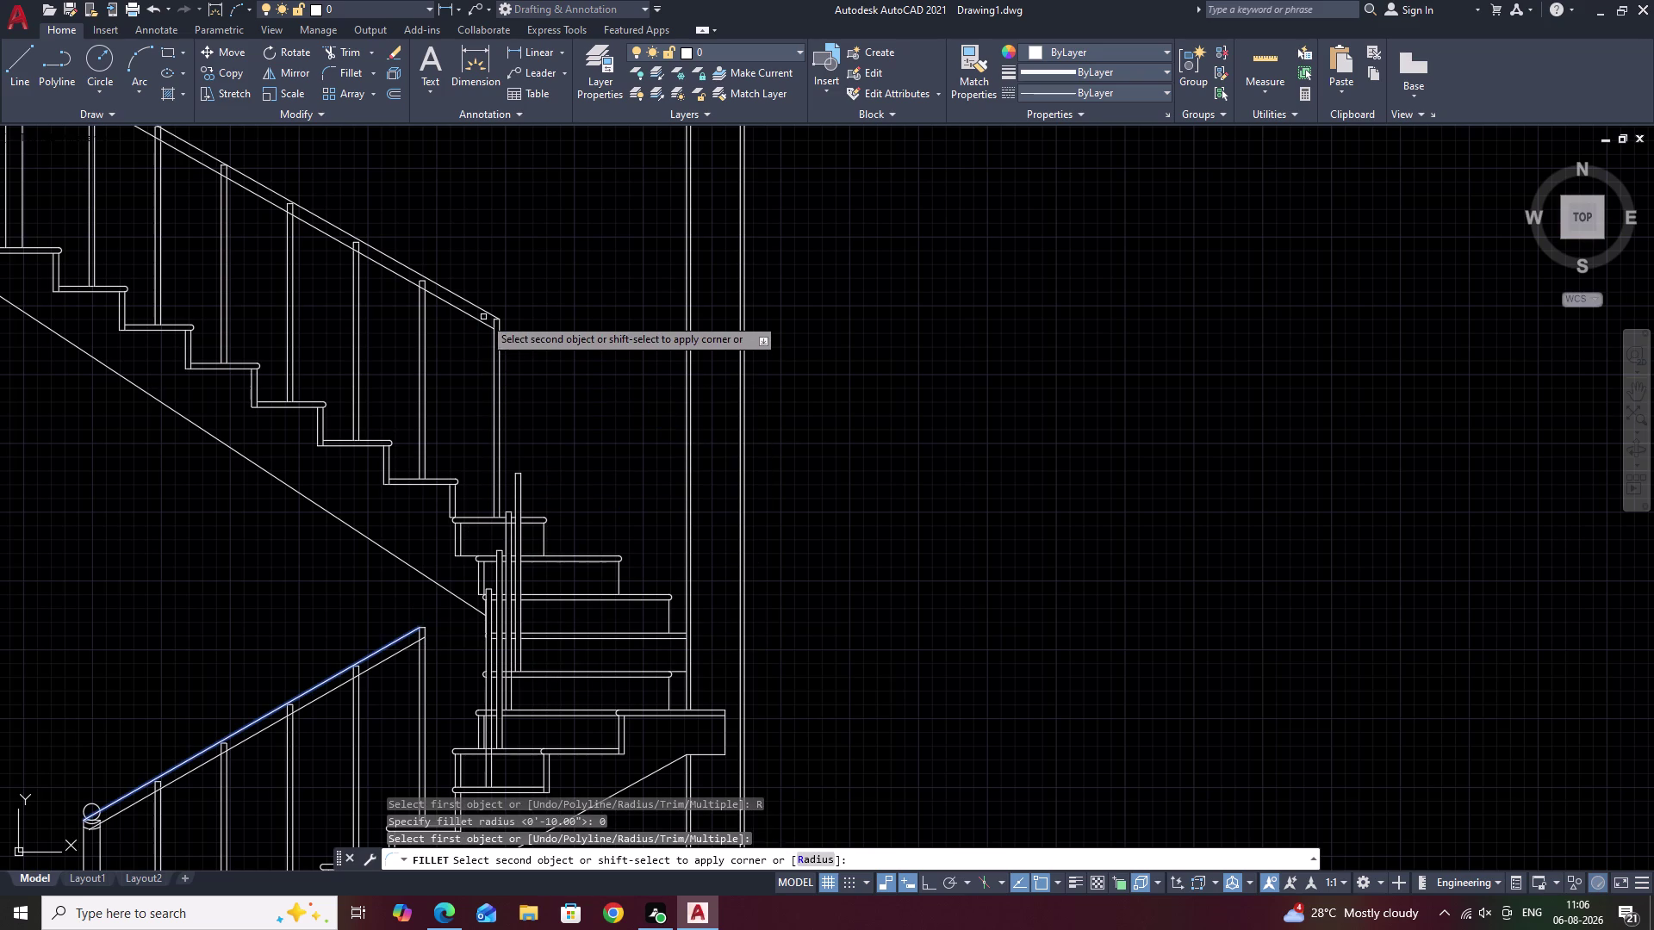
key(Escape)
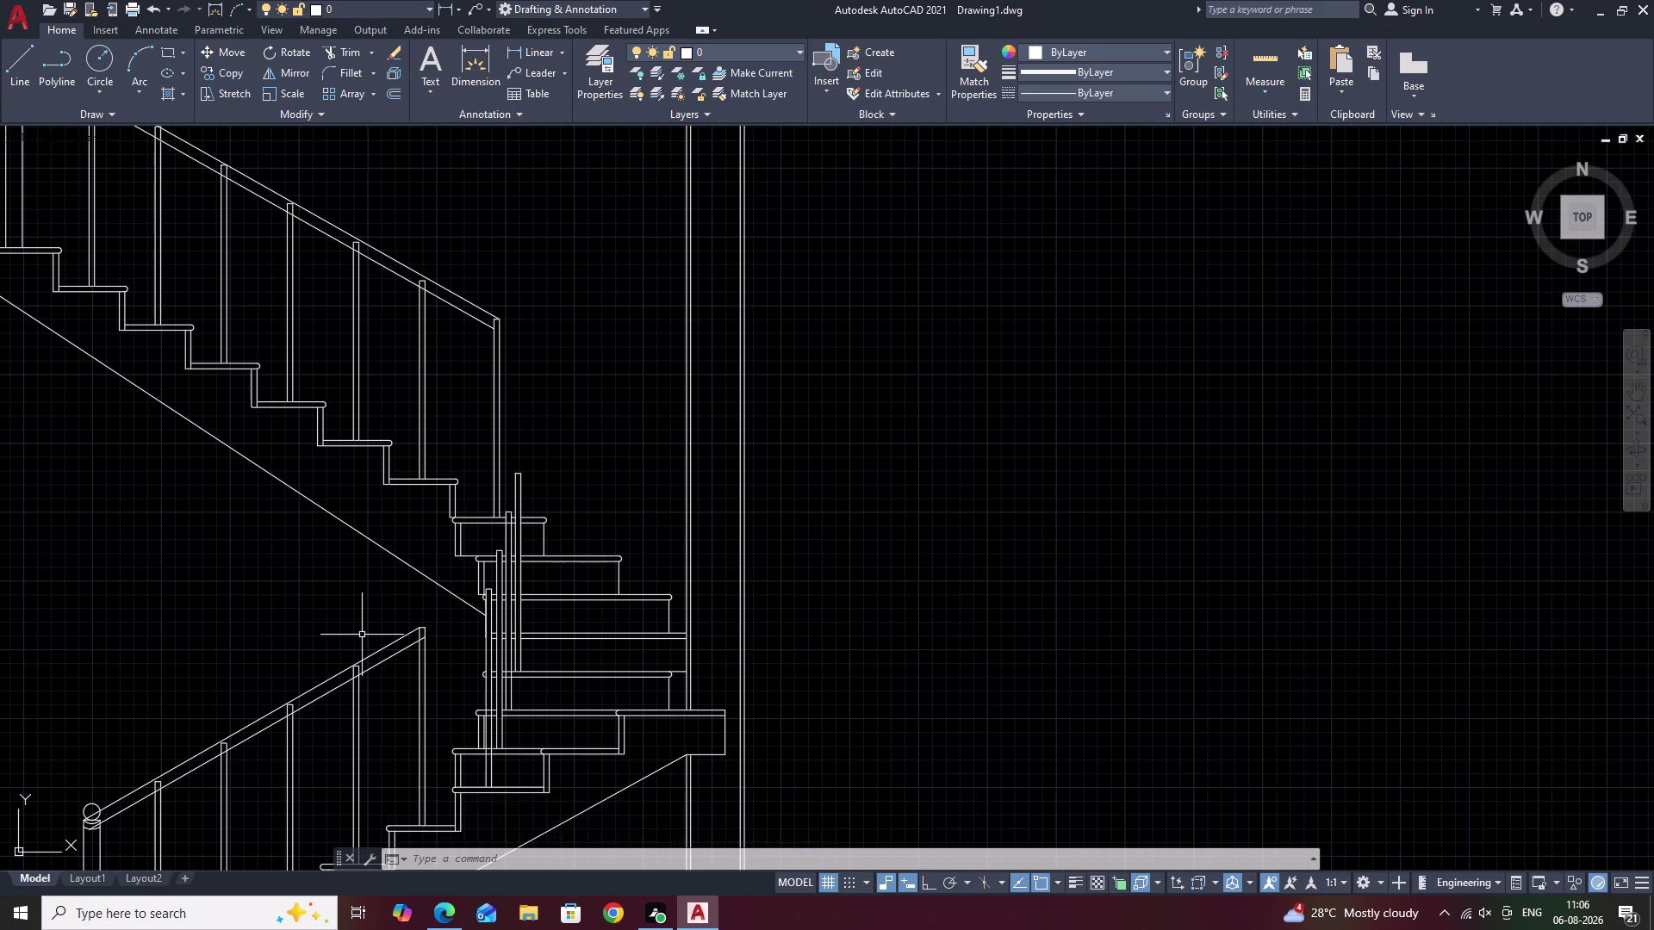
text(F)
key(space)
text(R)
key(space)
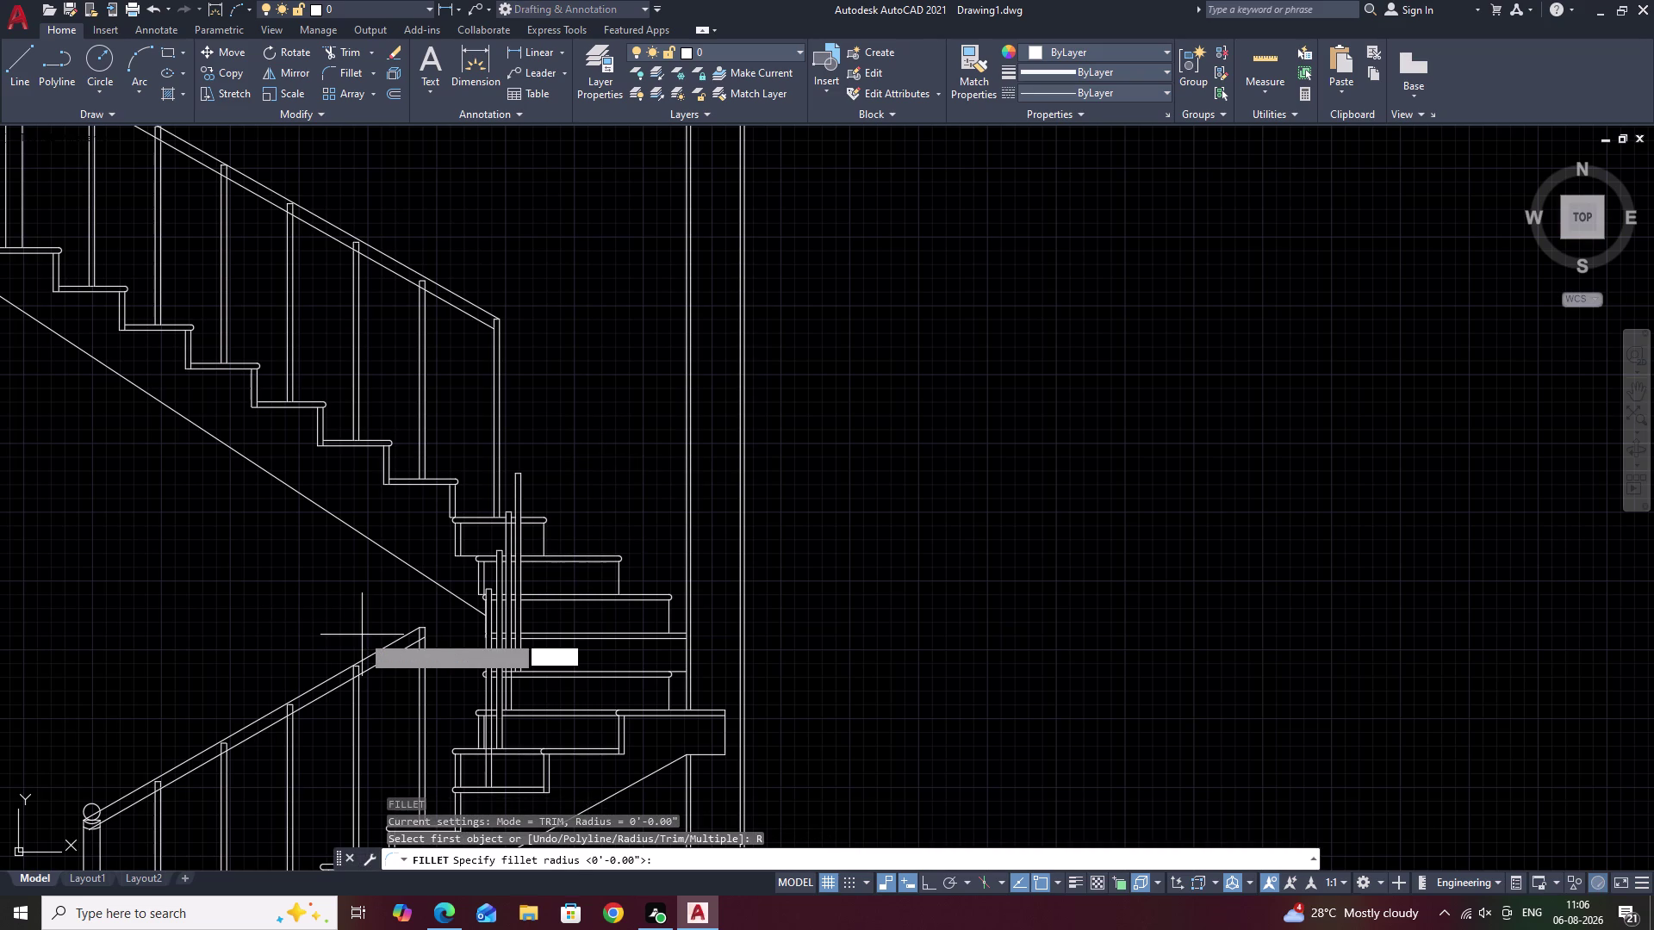
text(60)
key(space)
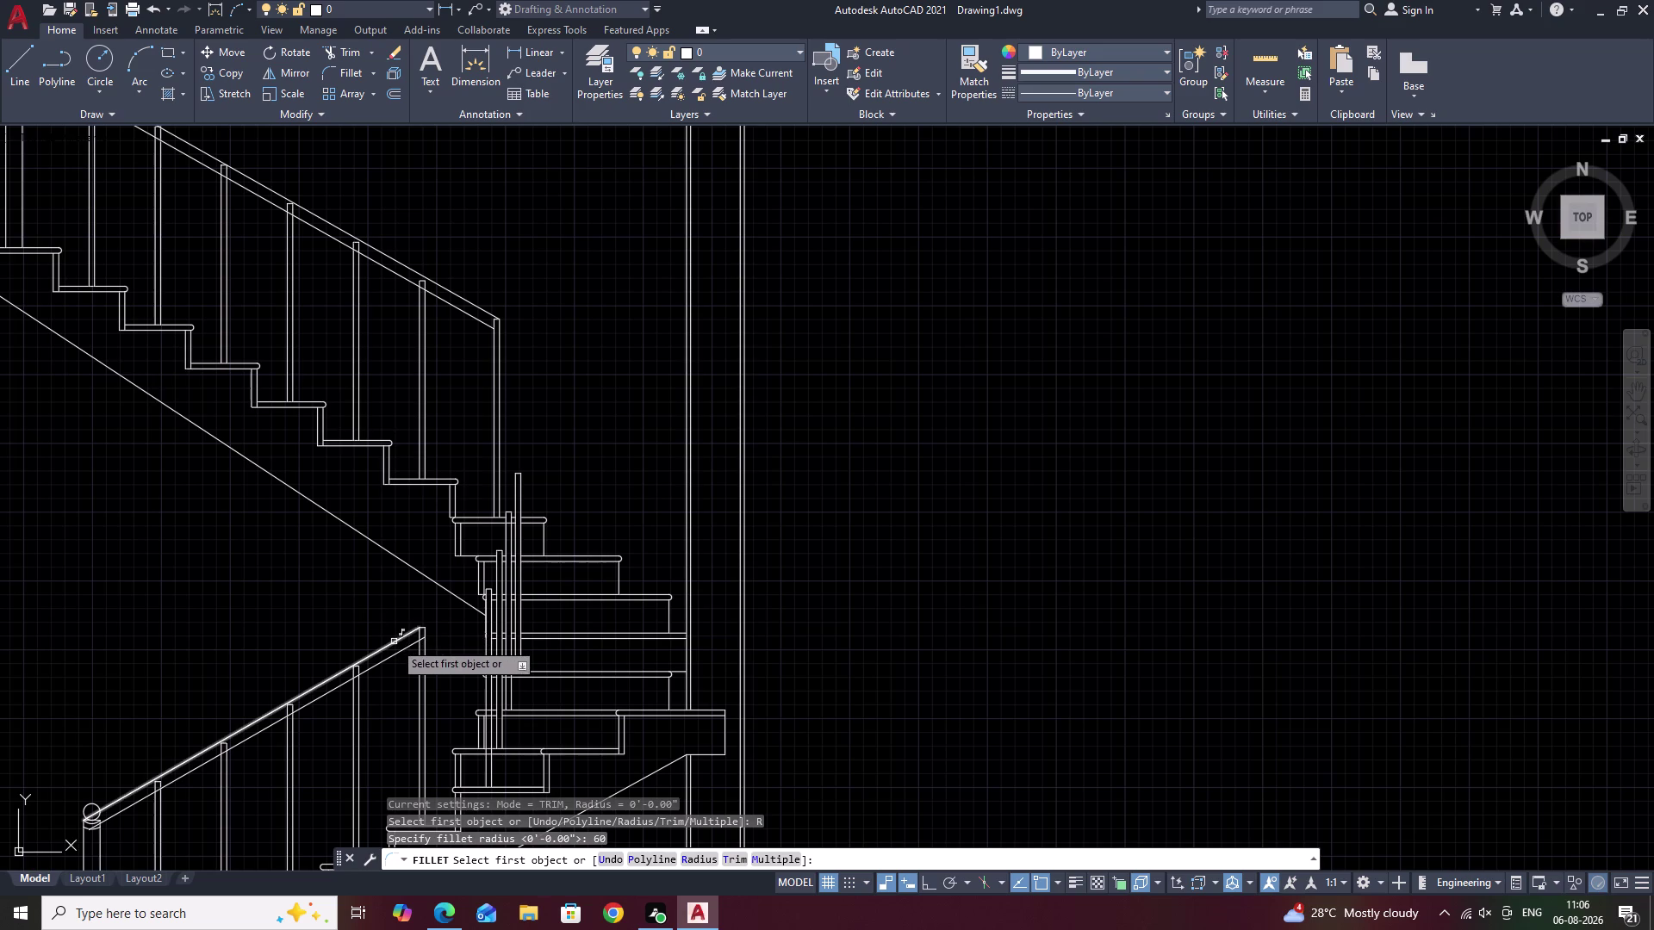
click(394, 642)
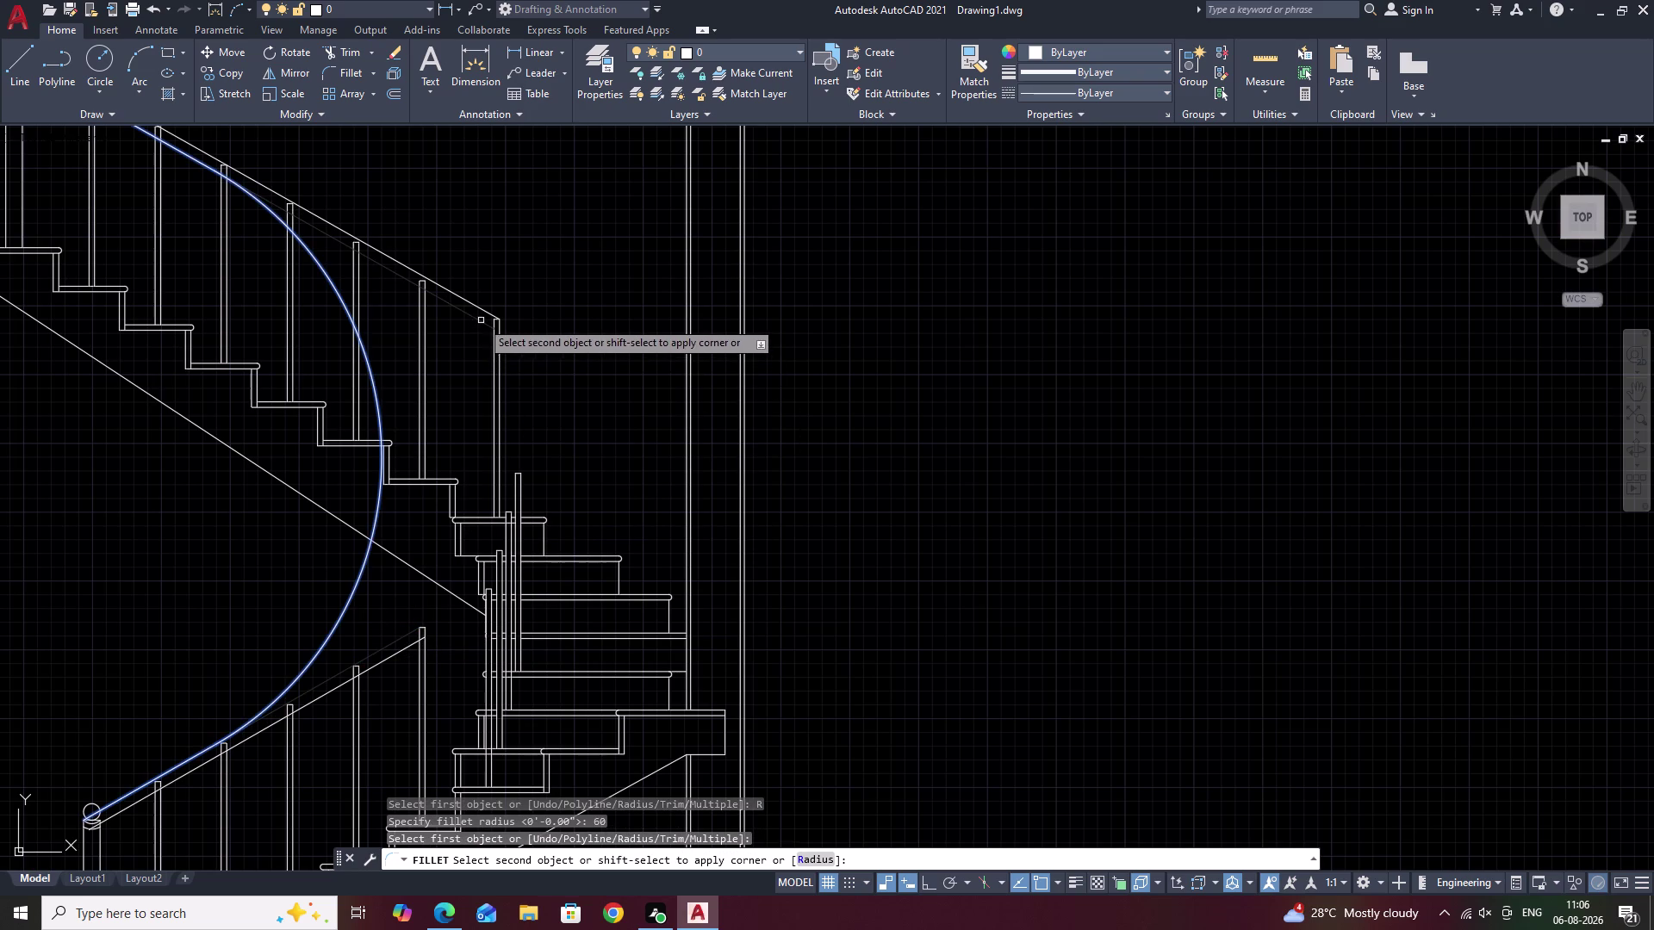
key(Escape)
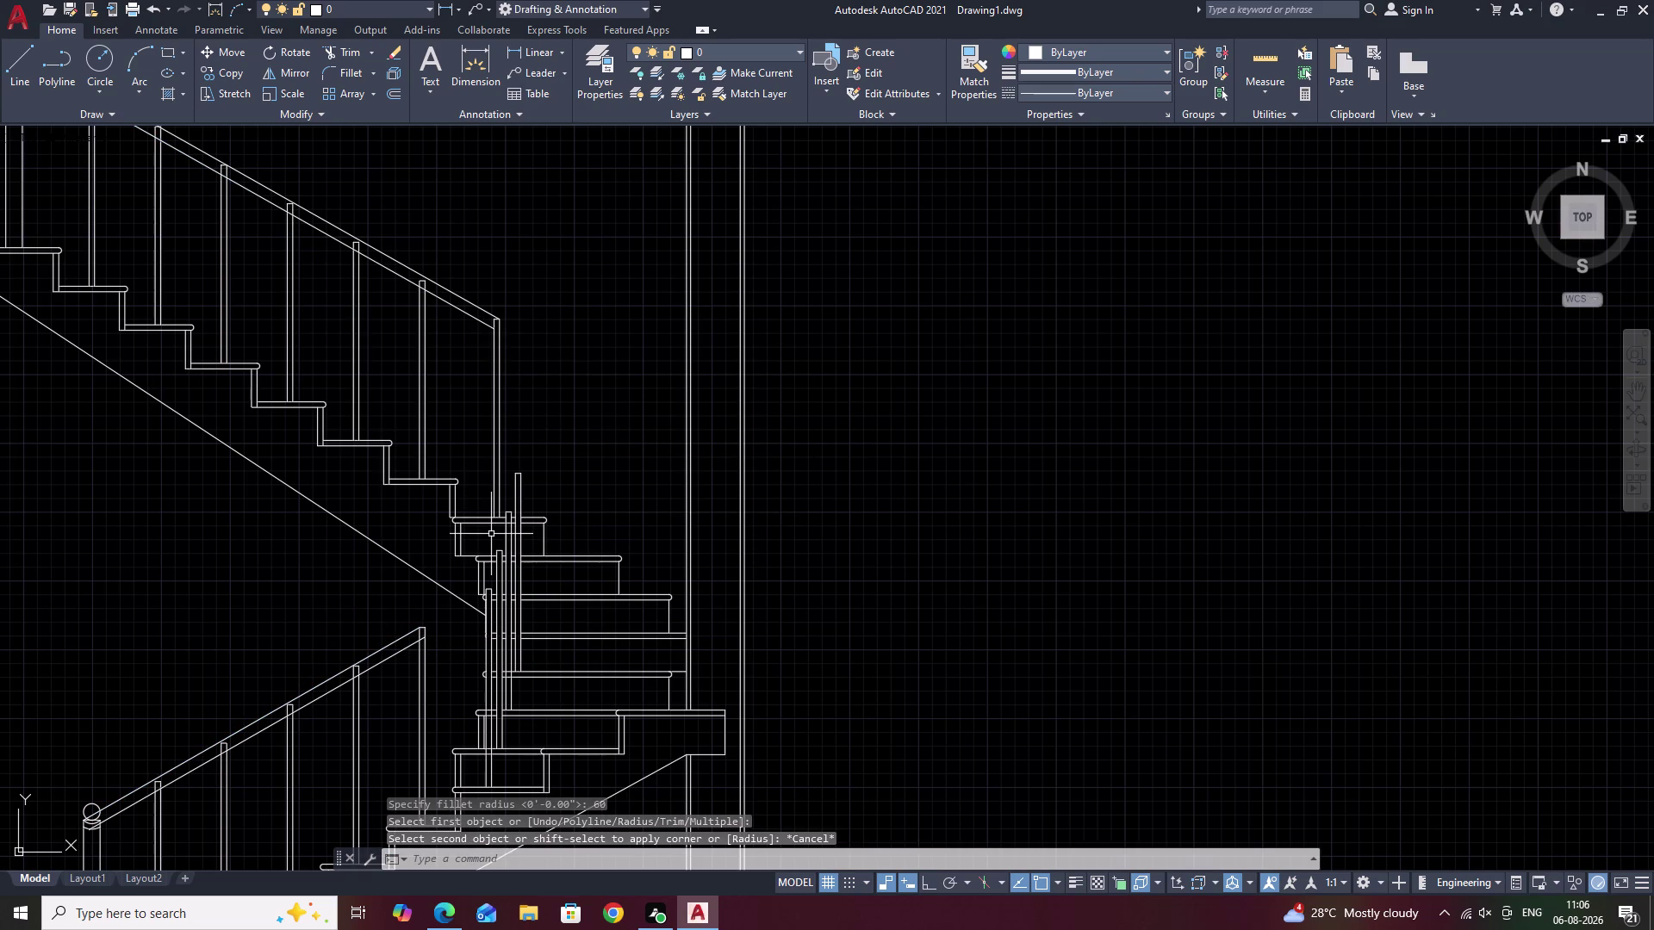
text(F)
key(space)
text(R)
key(space)
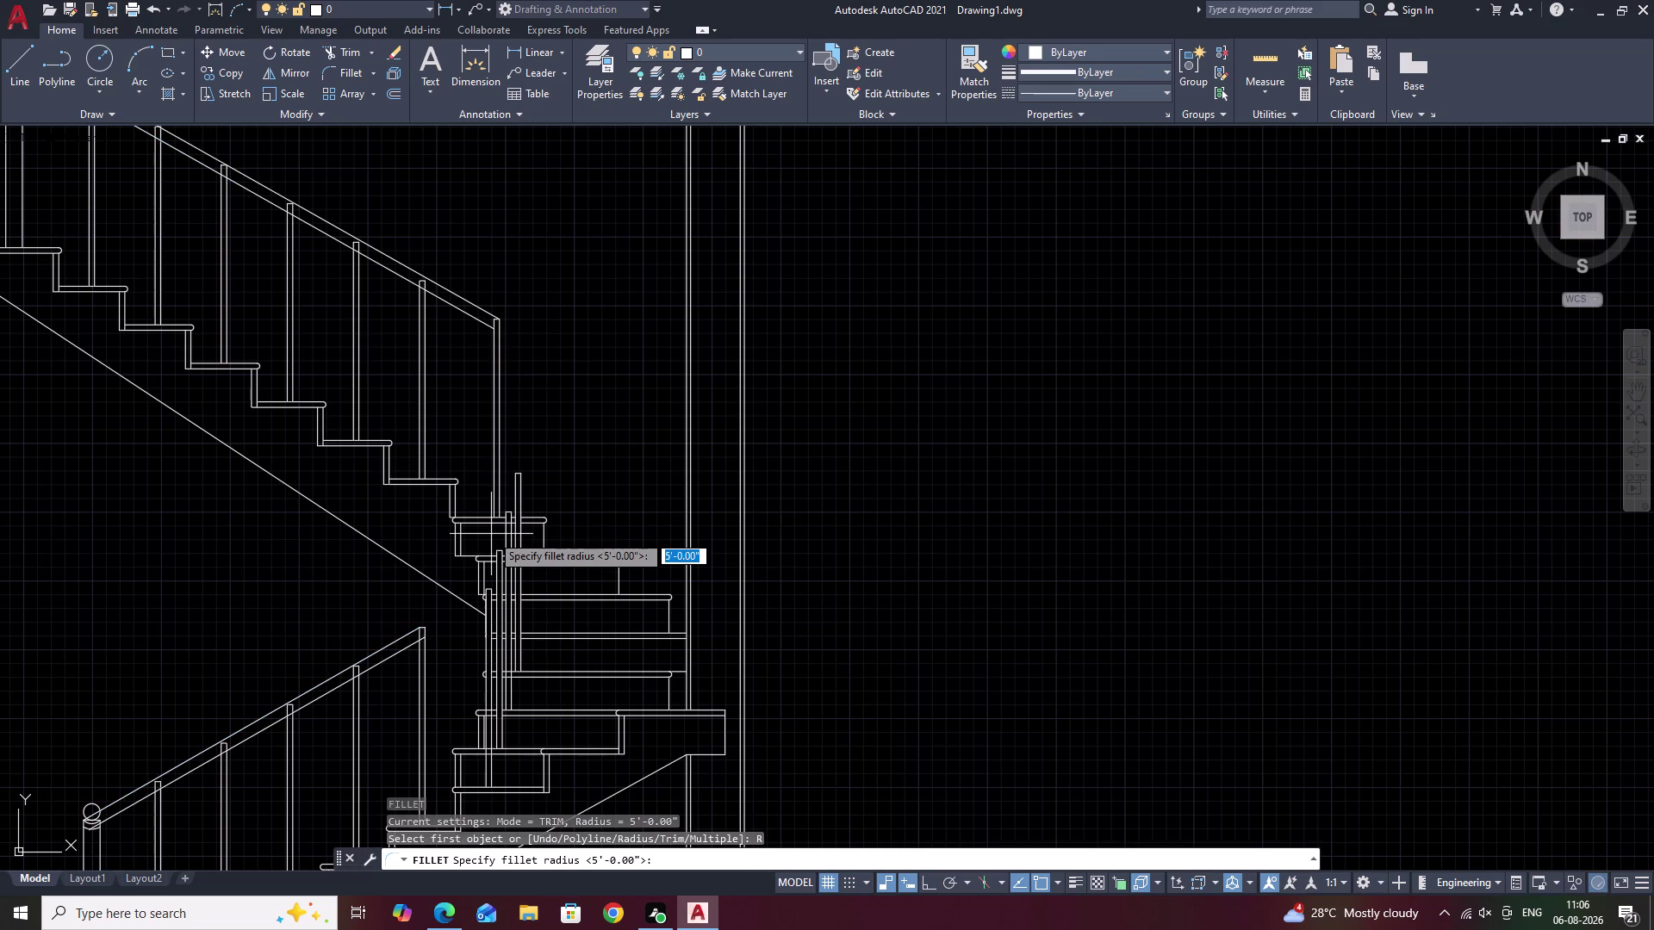
text(30)
key(space)
click(393, 642)
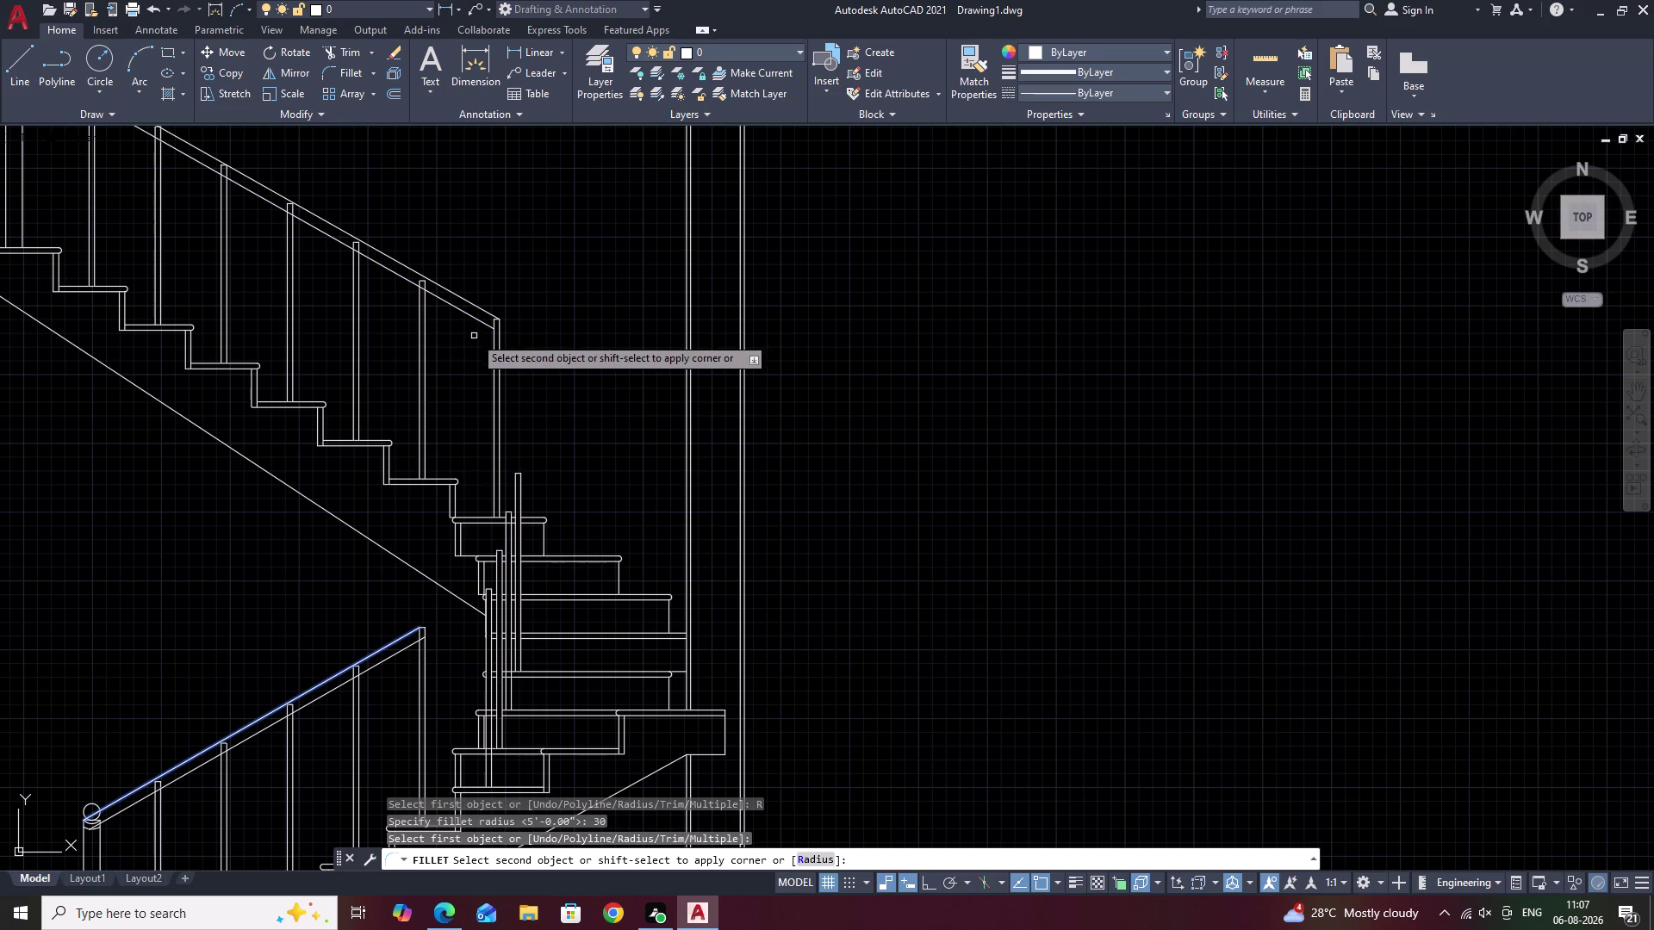
key(Escape)
scroll(up, 3)
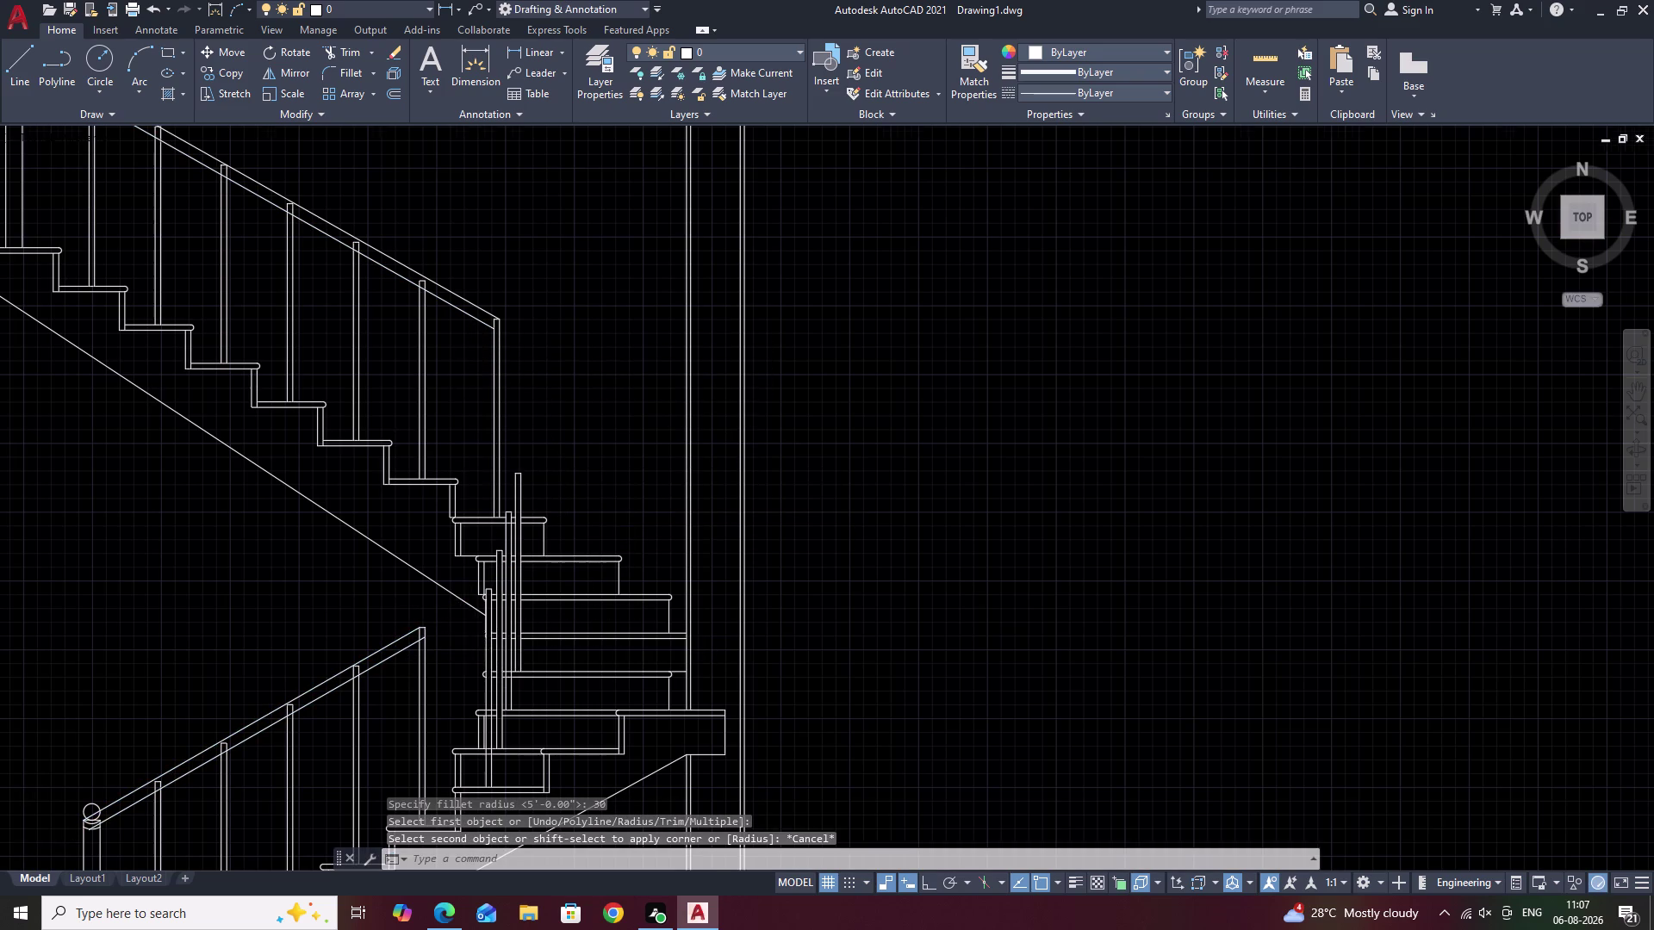
scroll(down, 3)
middle_click(456, 629)
text(S)
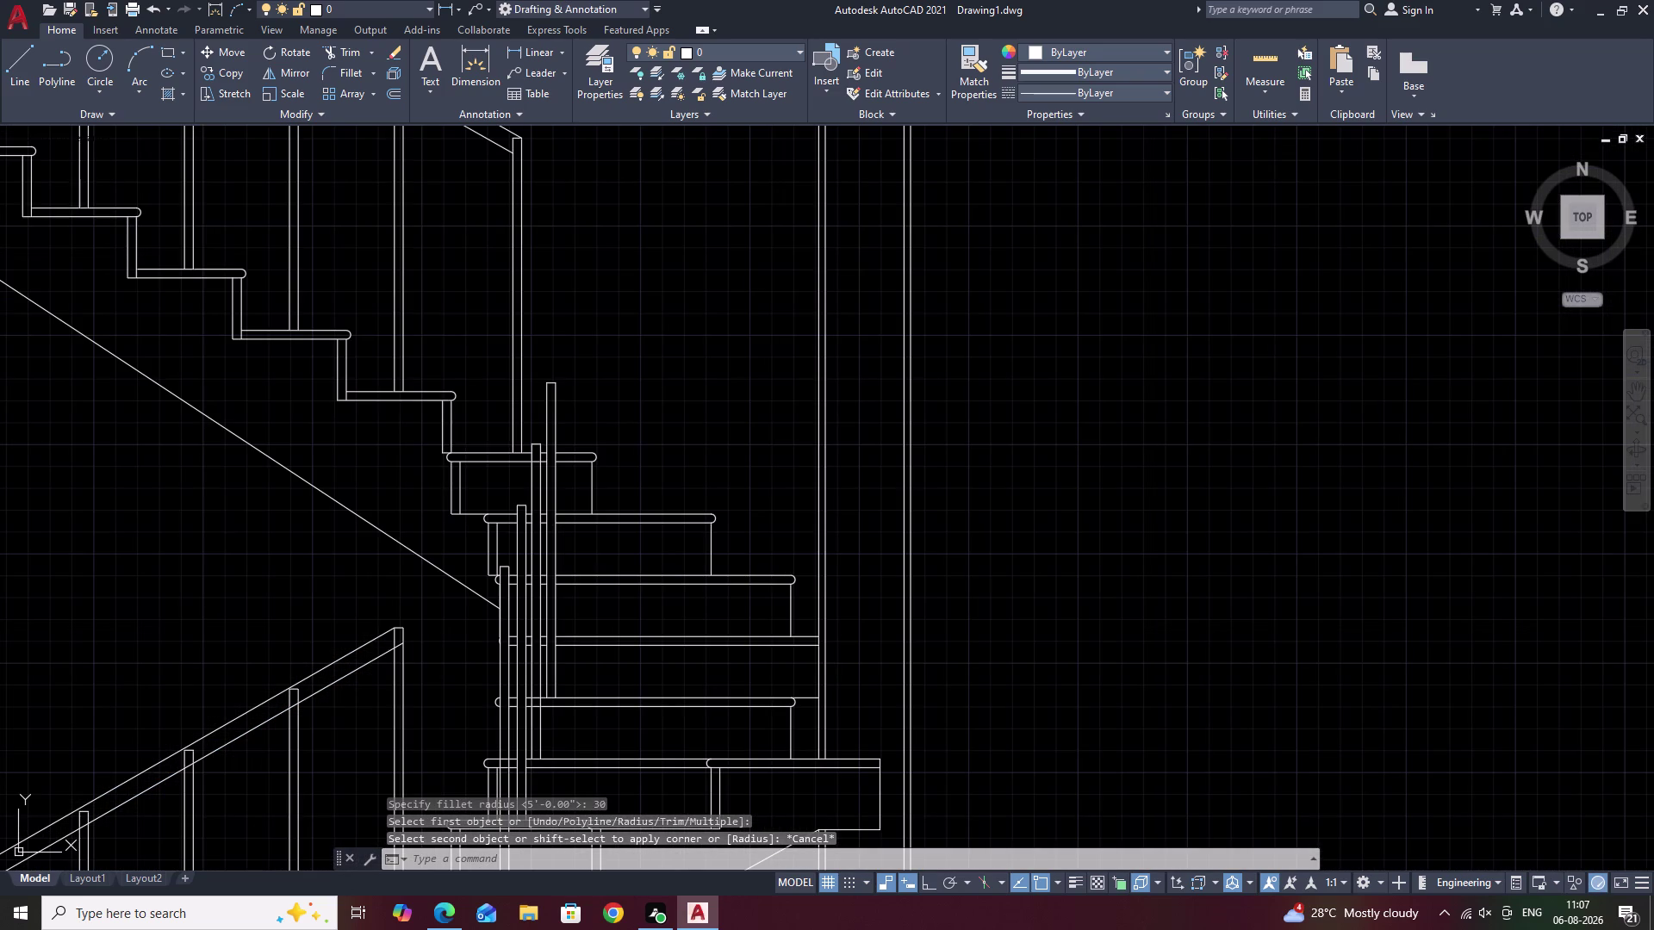
text(PL)
key(space)
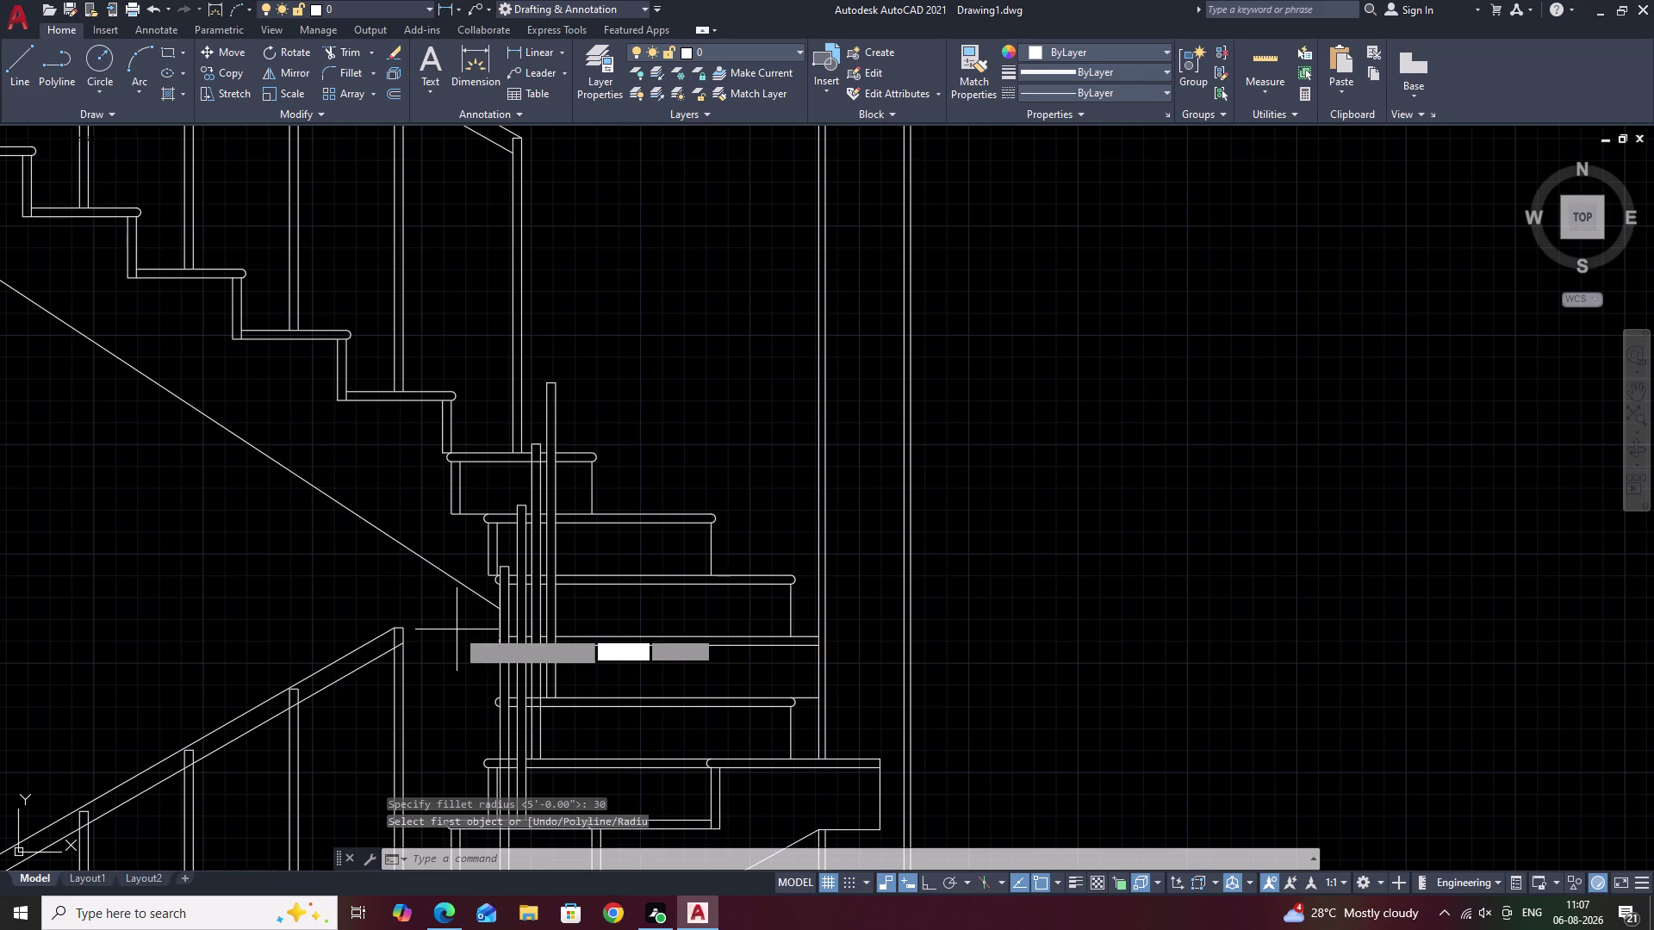
click(388, 626)
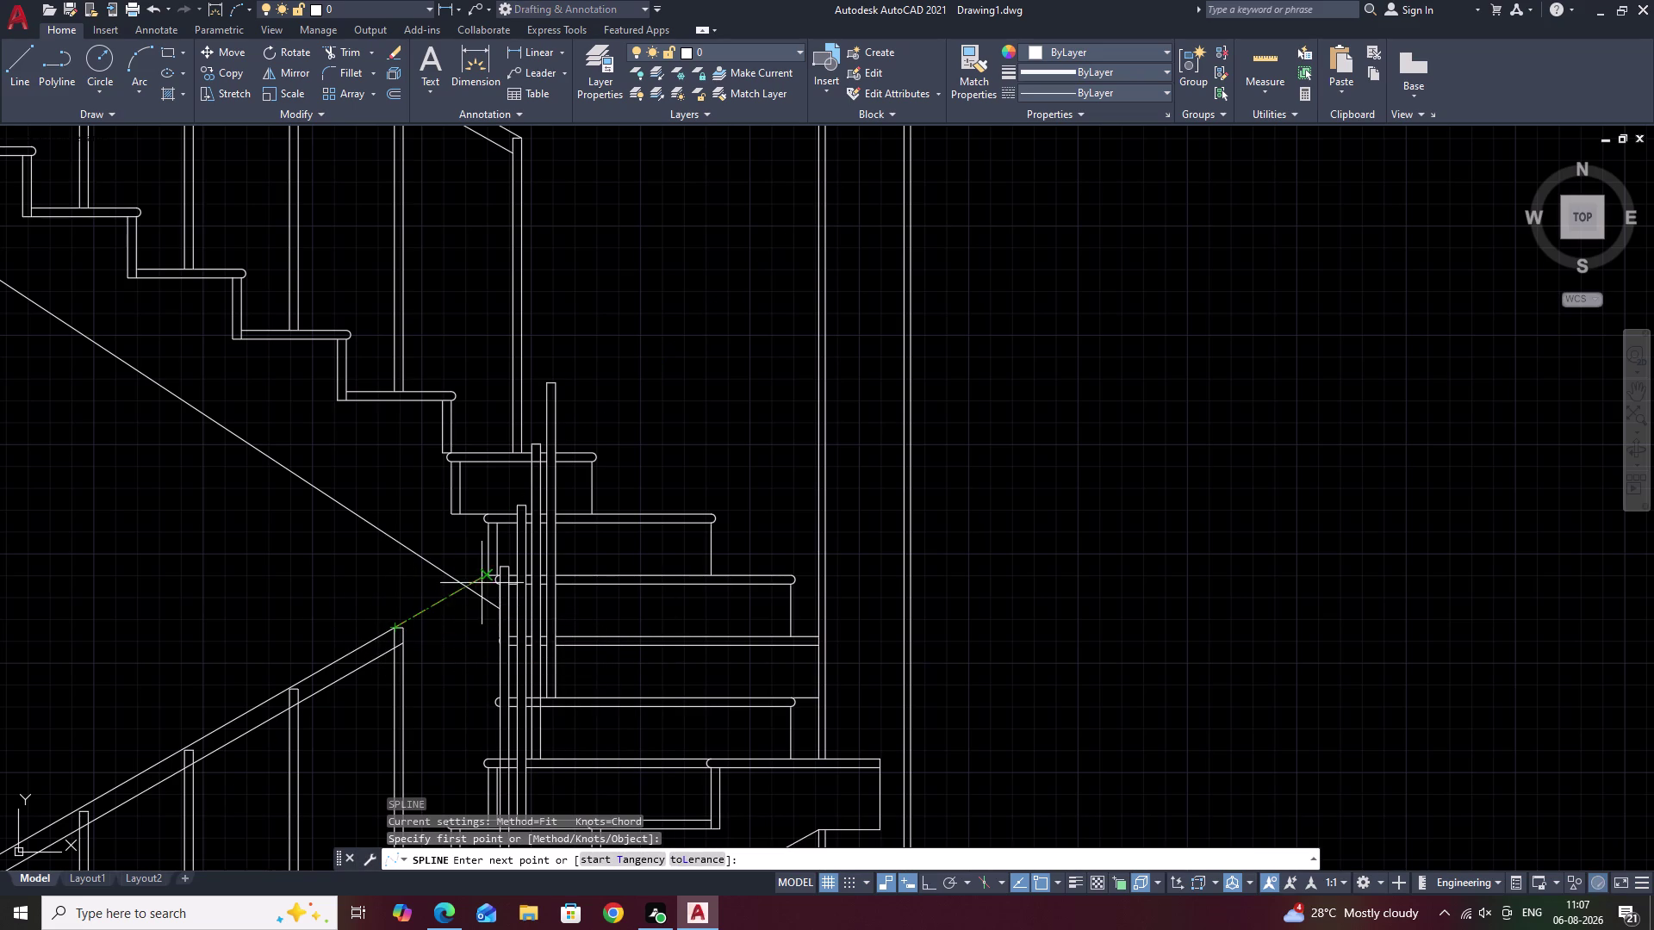
scroll(up, 3)
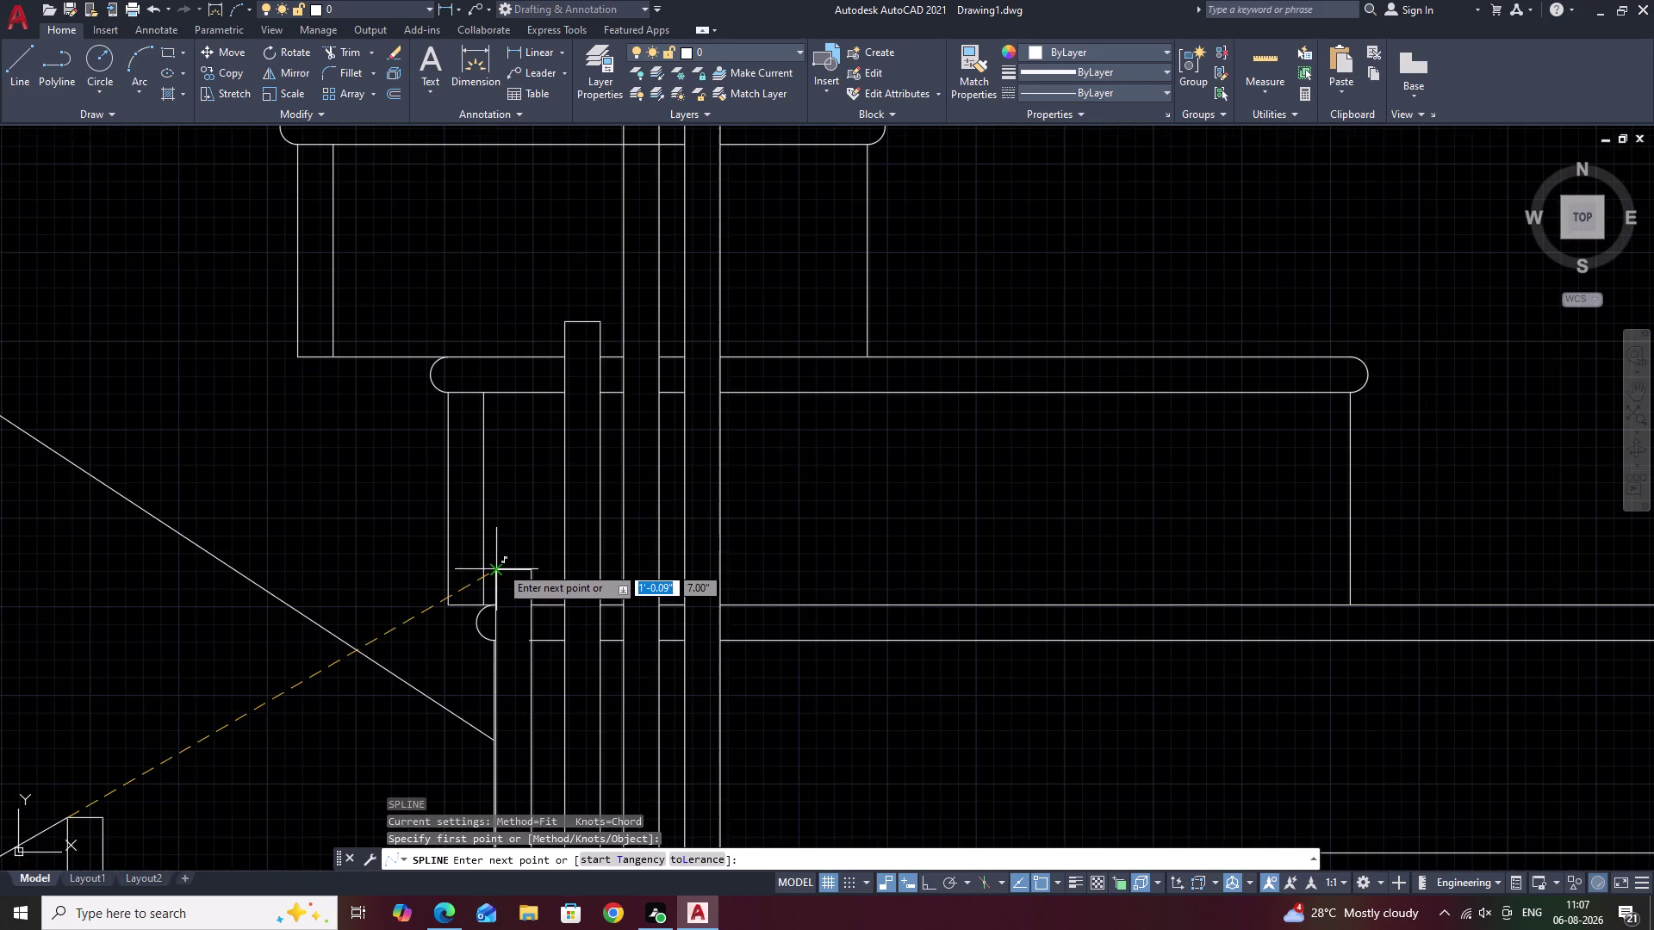
click(499, 571)
click(566, 325)
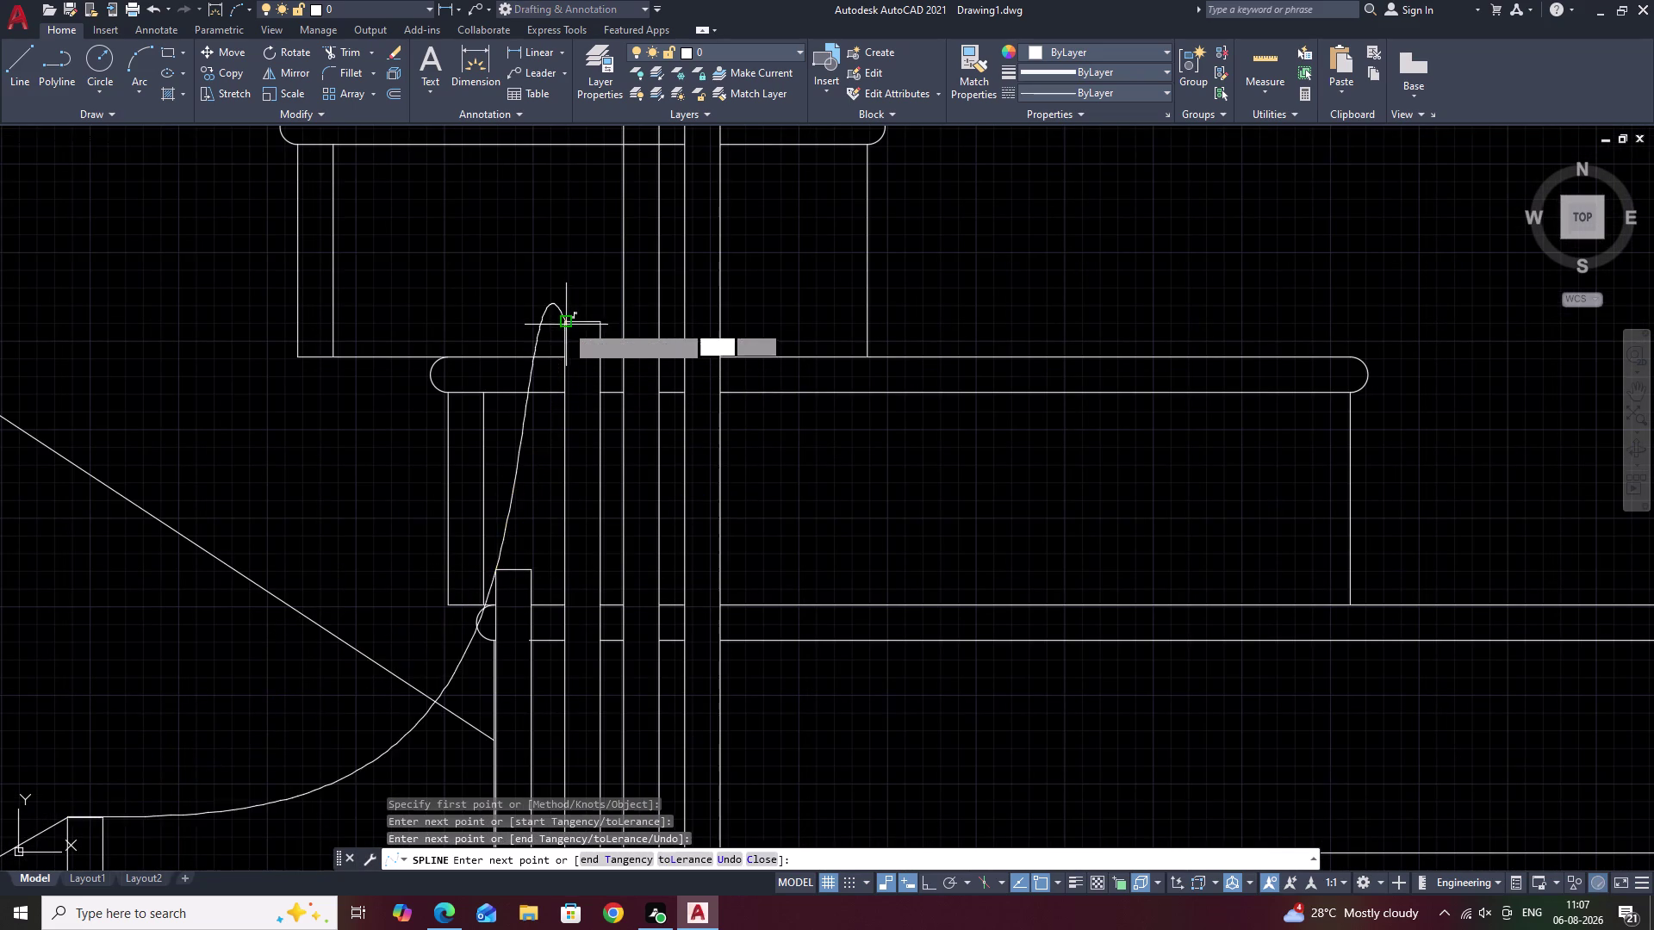
middle_drag(572, 316, 778, 790)
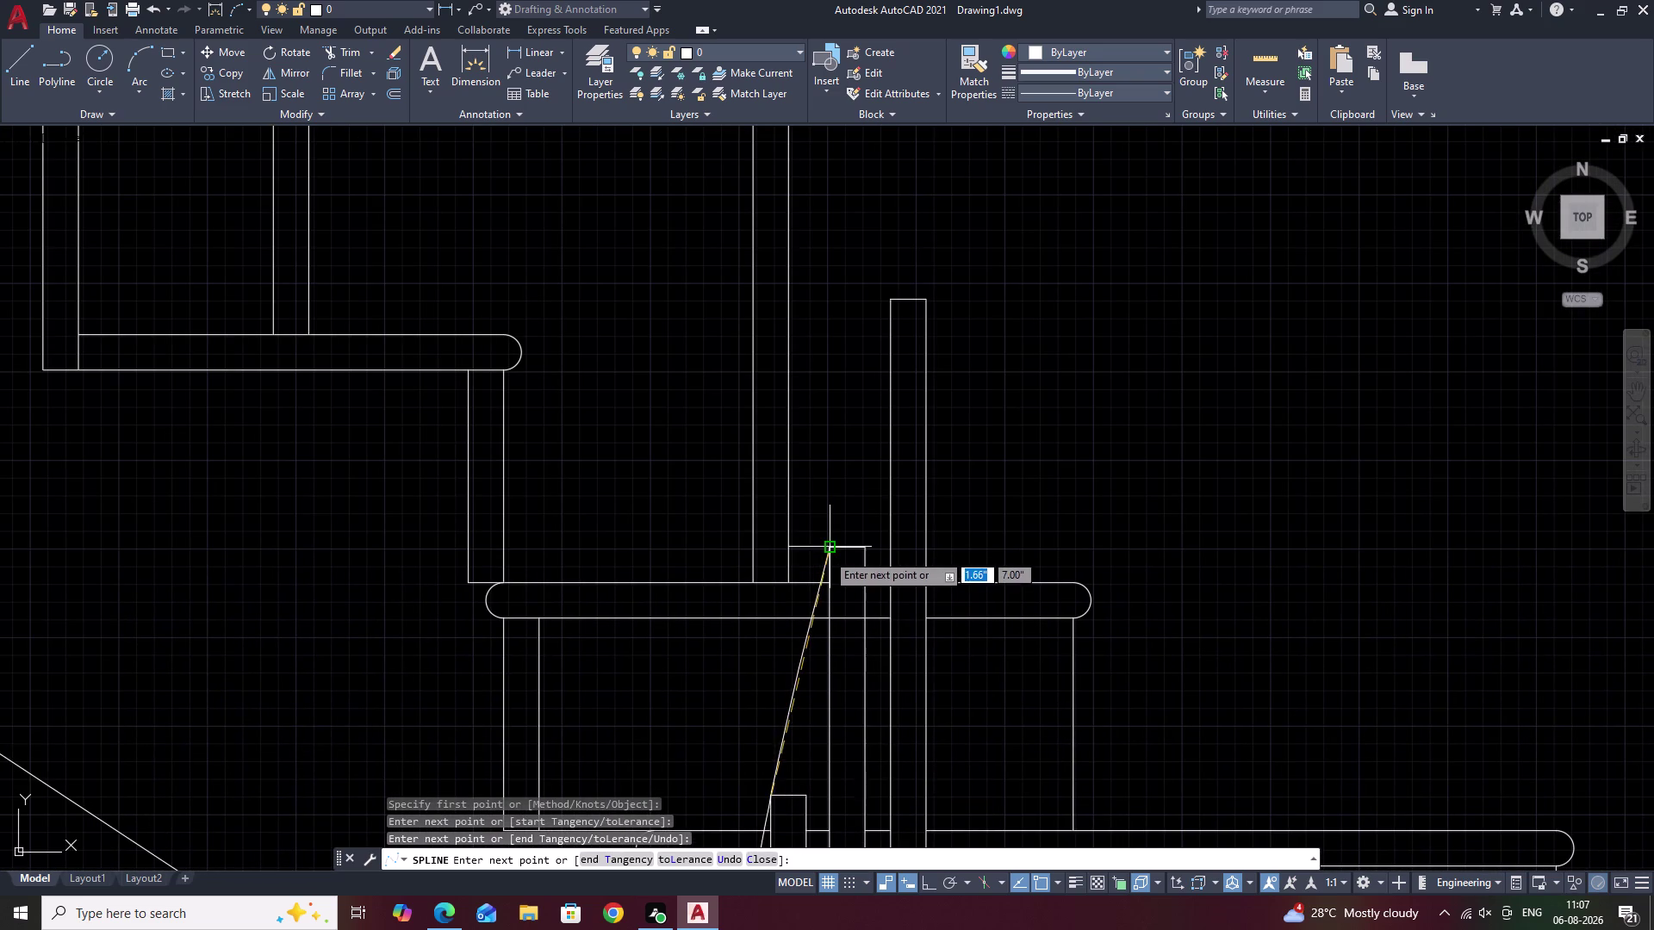
click(829, 551)
click(895, 300)
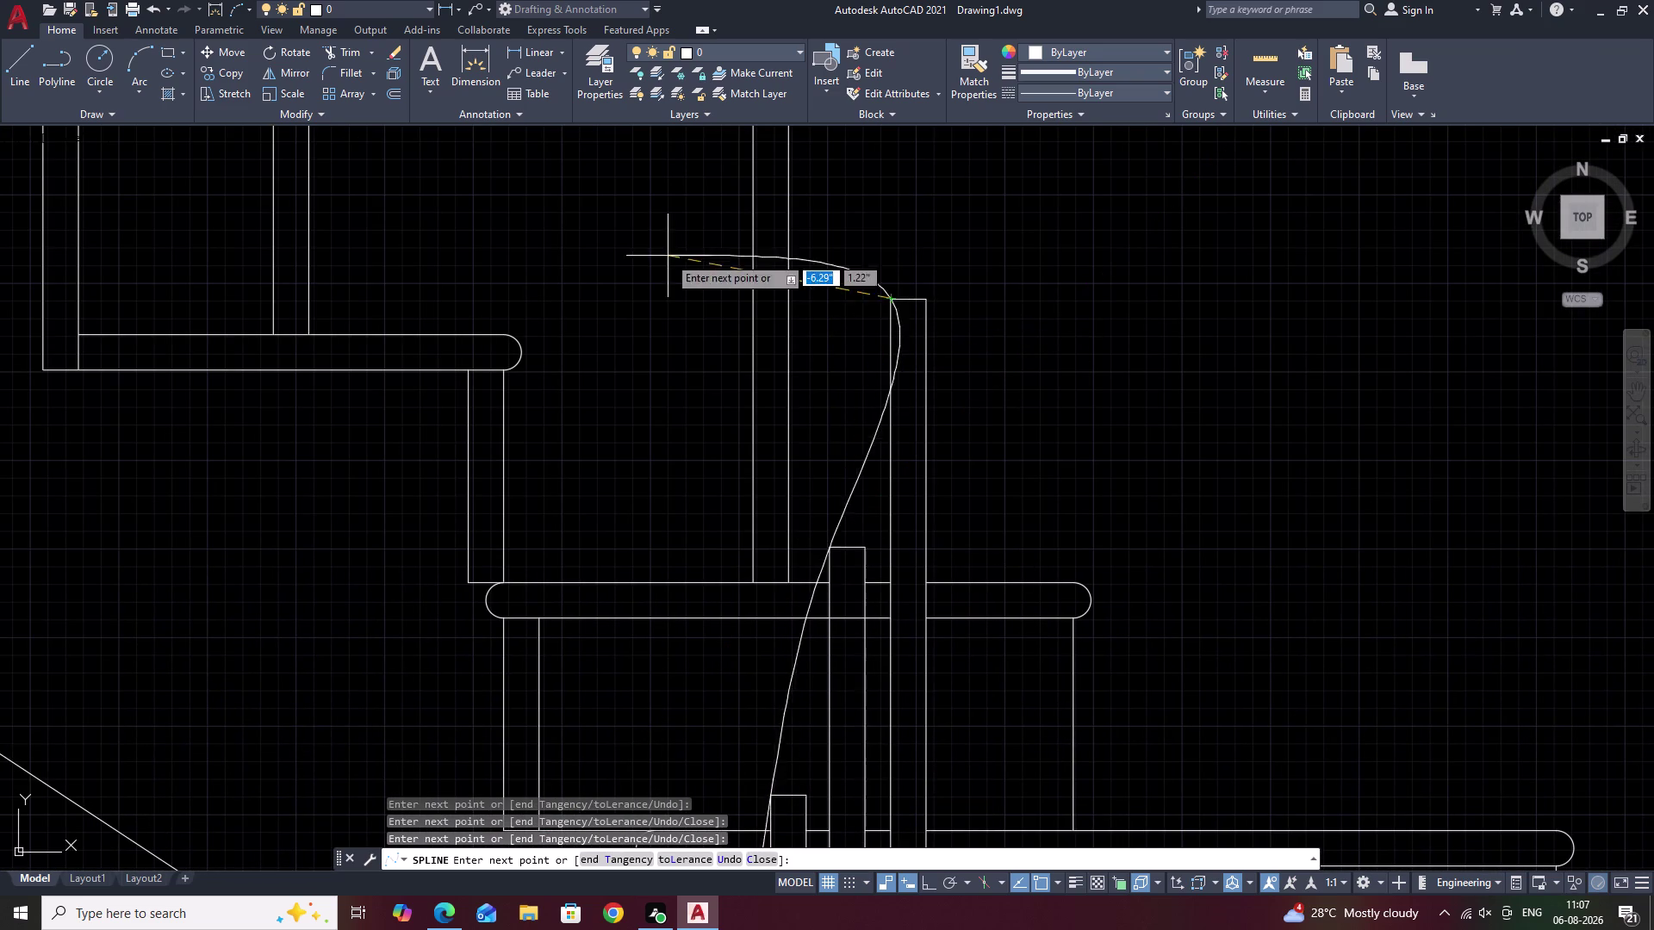
middle_drag(672, 265, 883, 718)
scroll(down, 3)
scroll(down, 3)
middle_drag(1042, 209, 1040, 211)
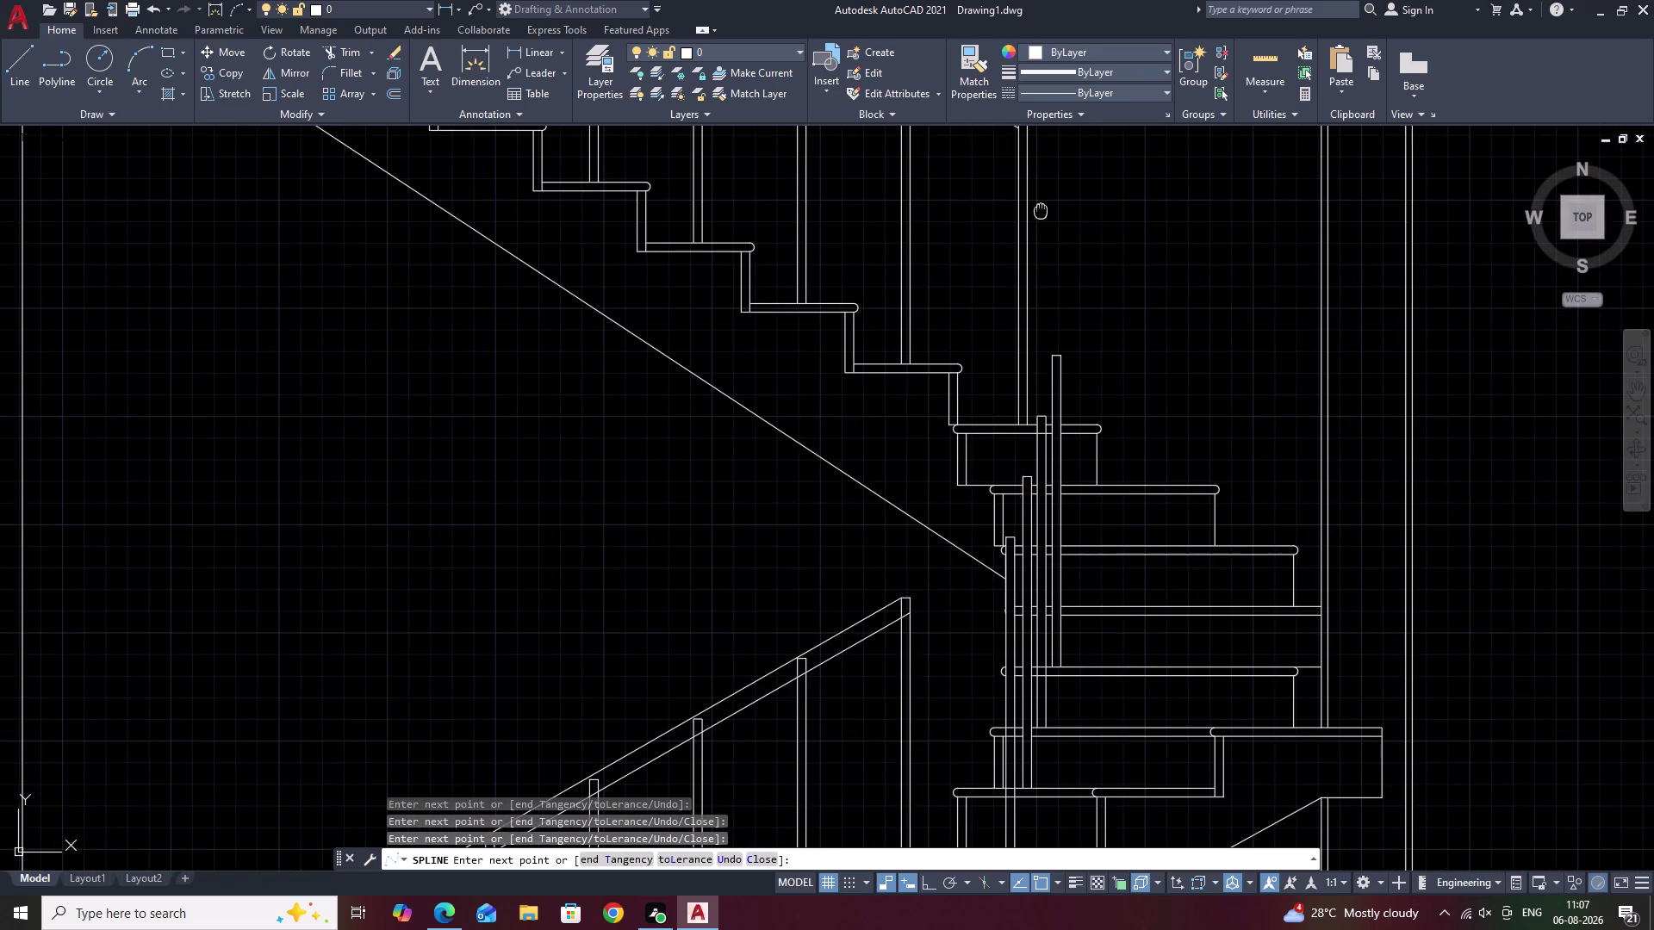
middle_drag(1040, 211, 949, 454)
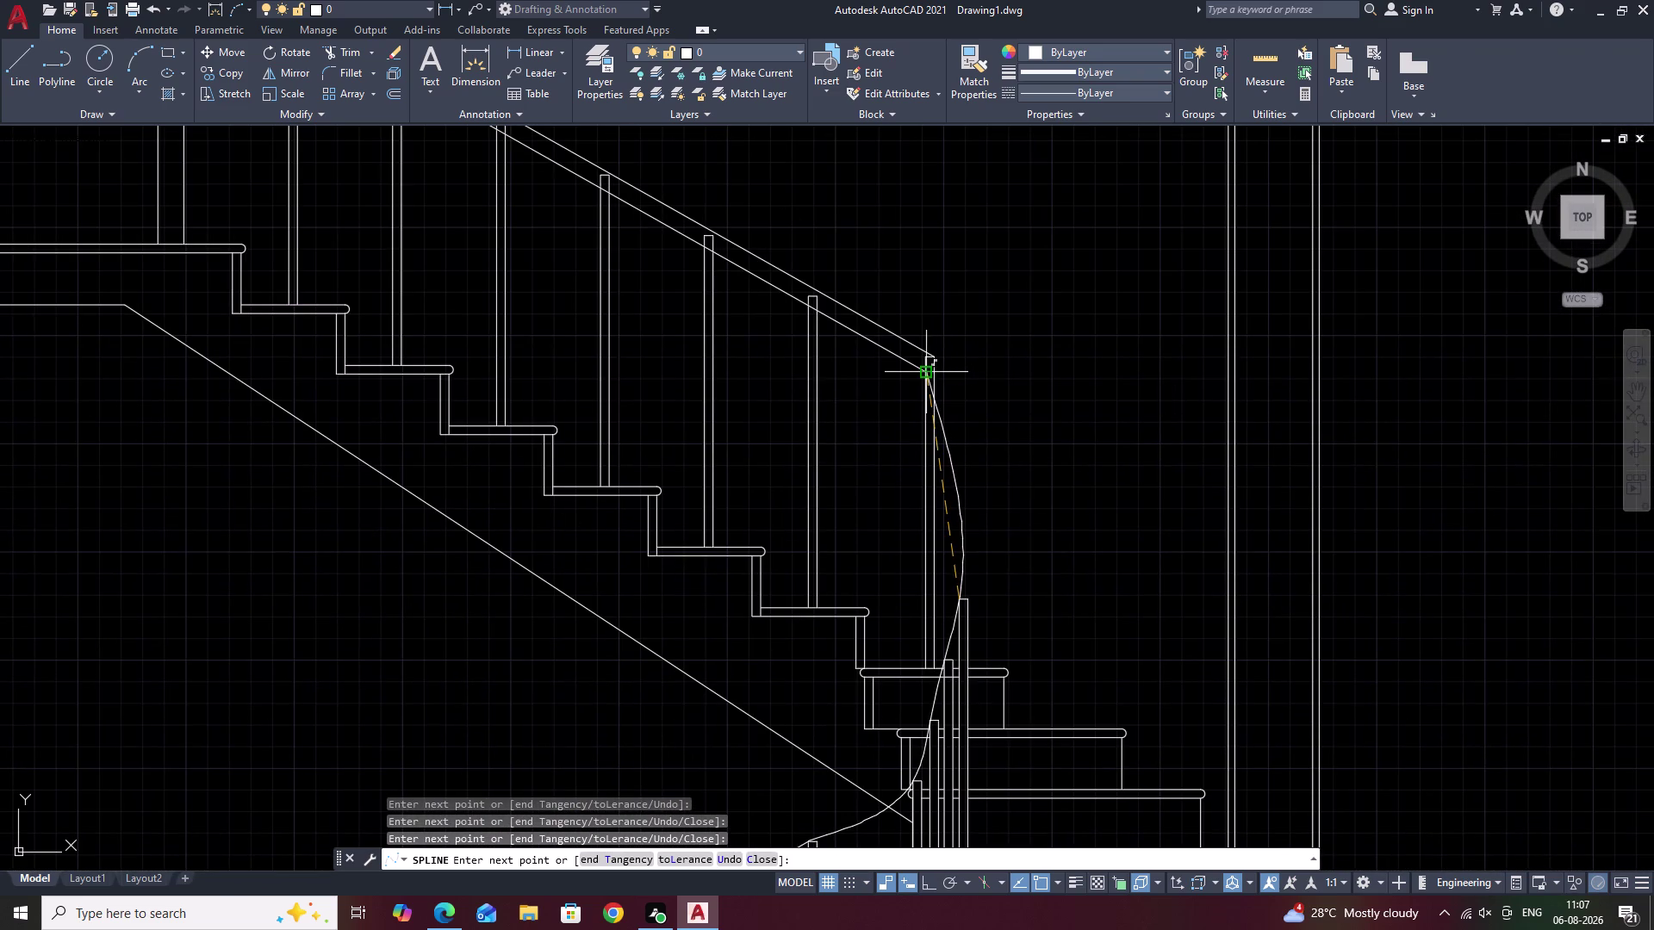
click(929, 373)
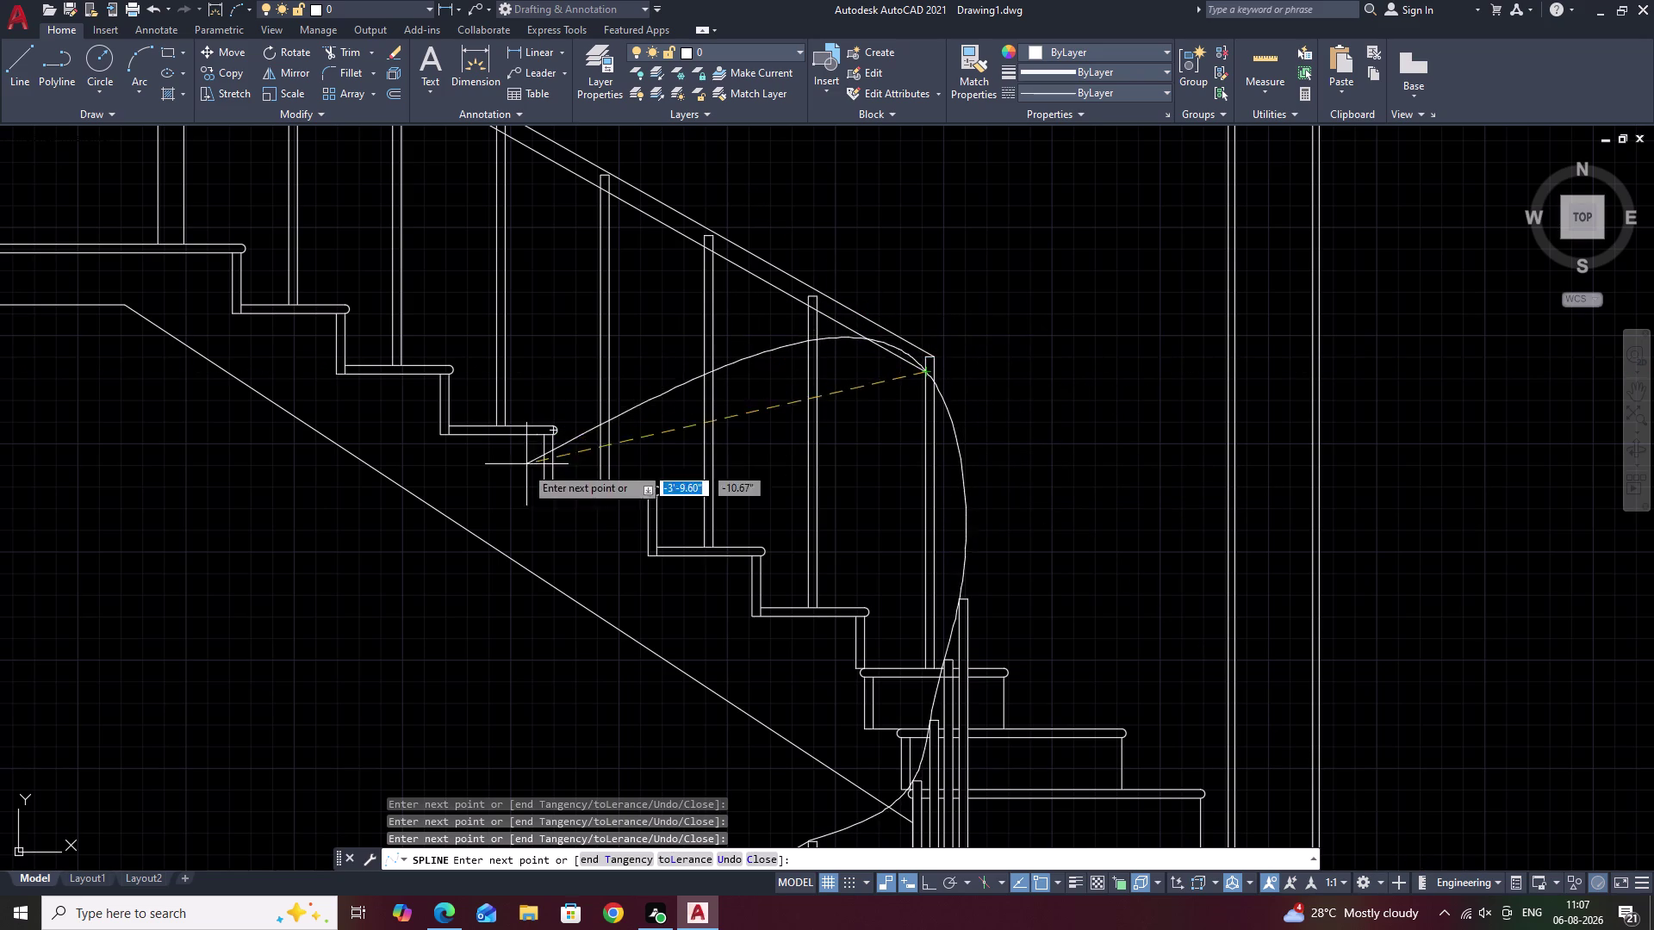
key(Escape)
middle_drag(951, 623, 962, 413)
scroll(up, 3)
middle_drag(891, 581, 882, 454)
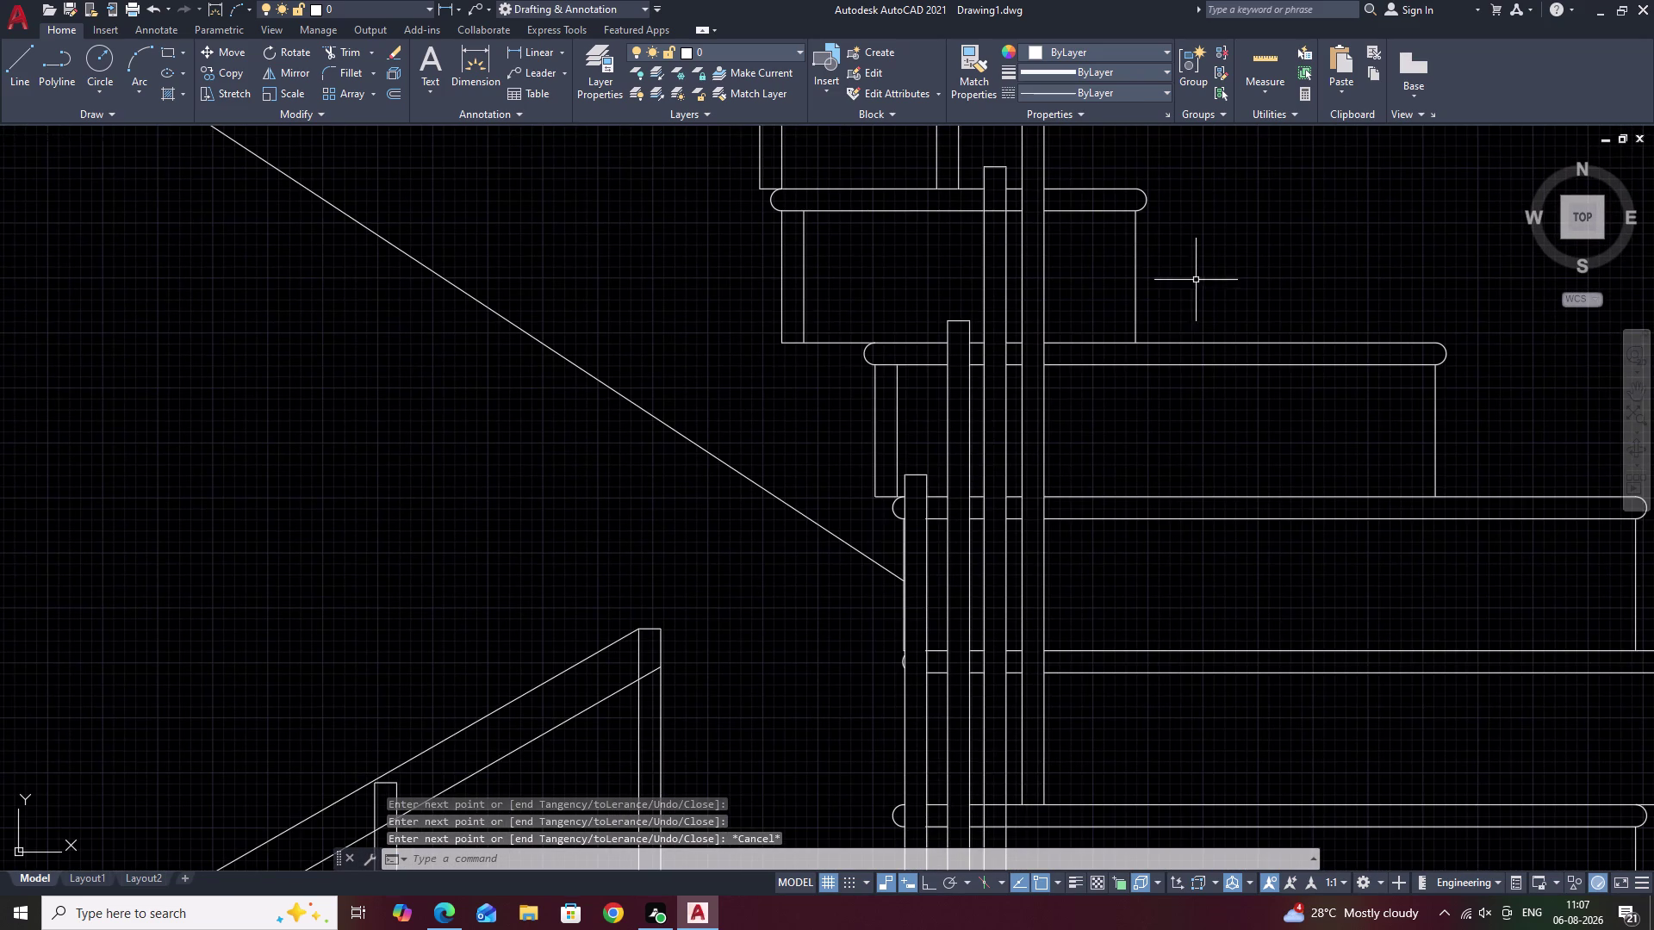
key(Escape)
key(Escape)
key(Escape)
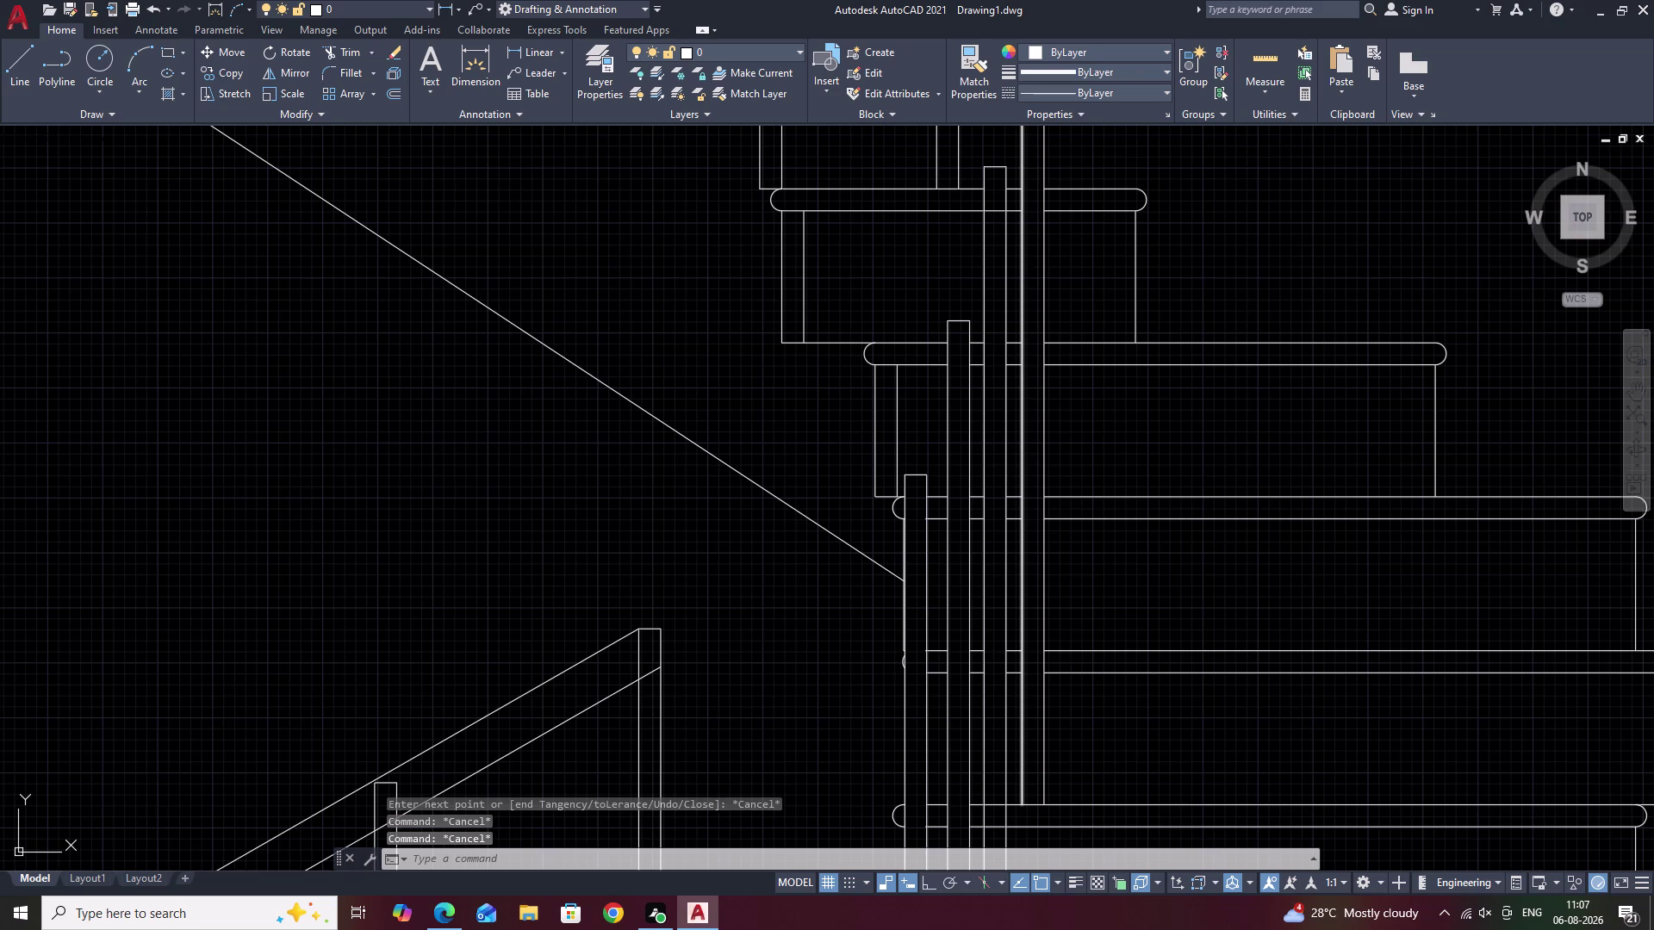
scroll(down, 3)
middle_drag(945, 422, 869, 614)
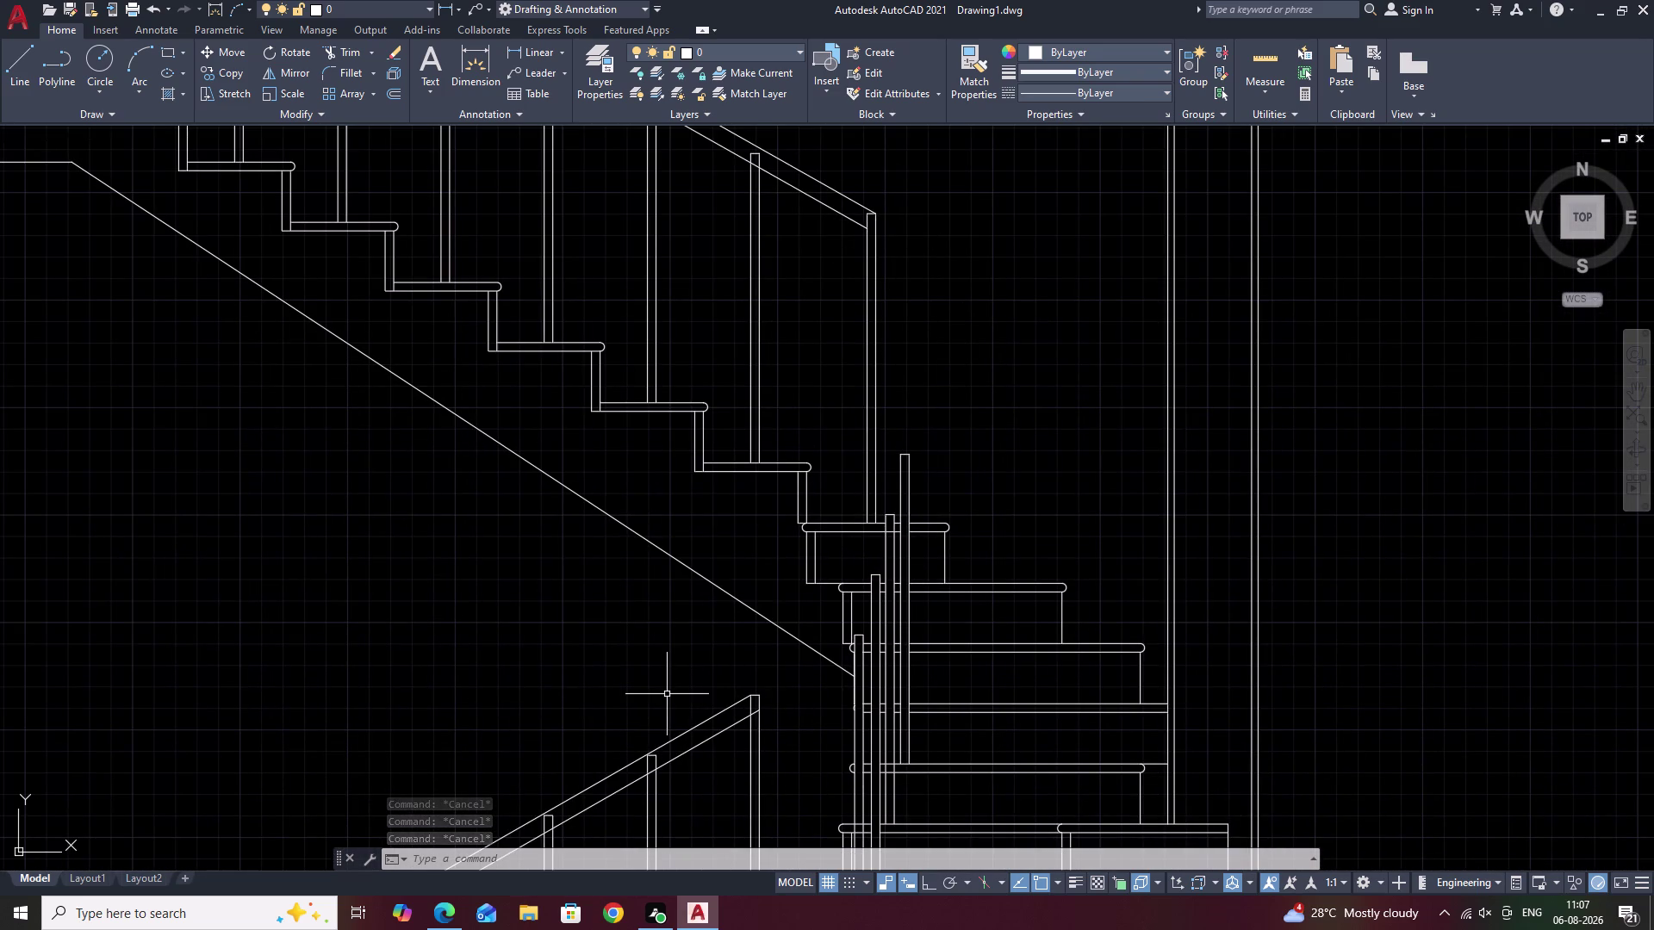
key(Escape)
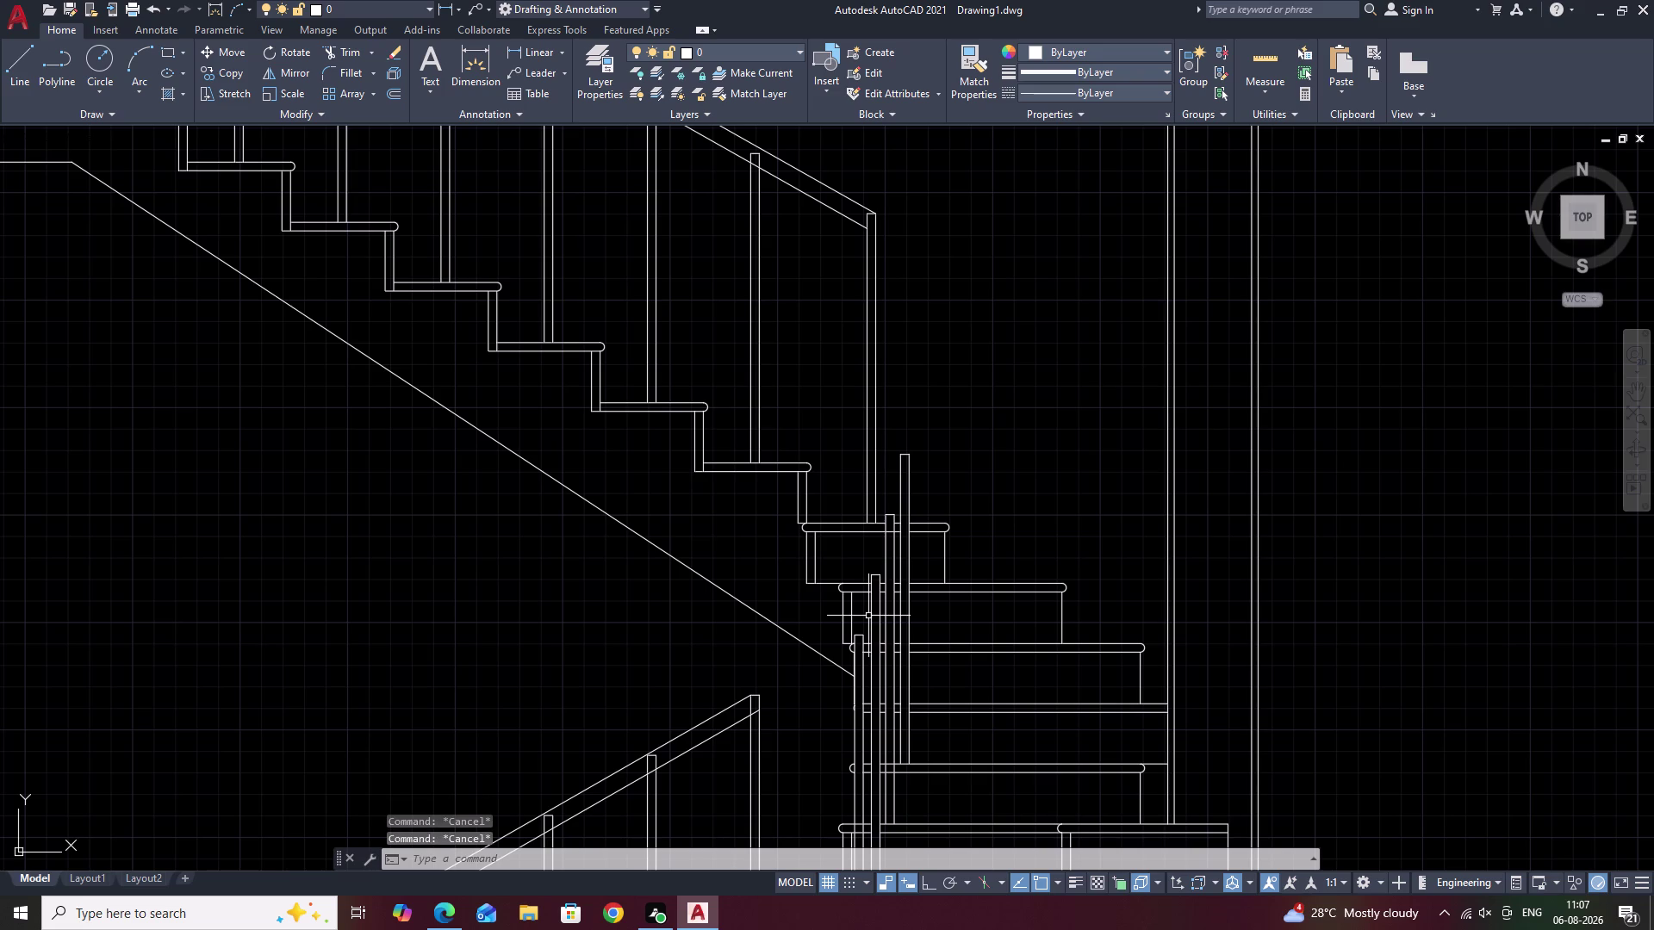
key(s)
text(PL)
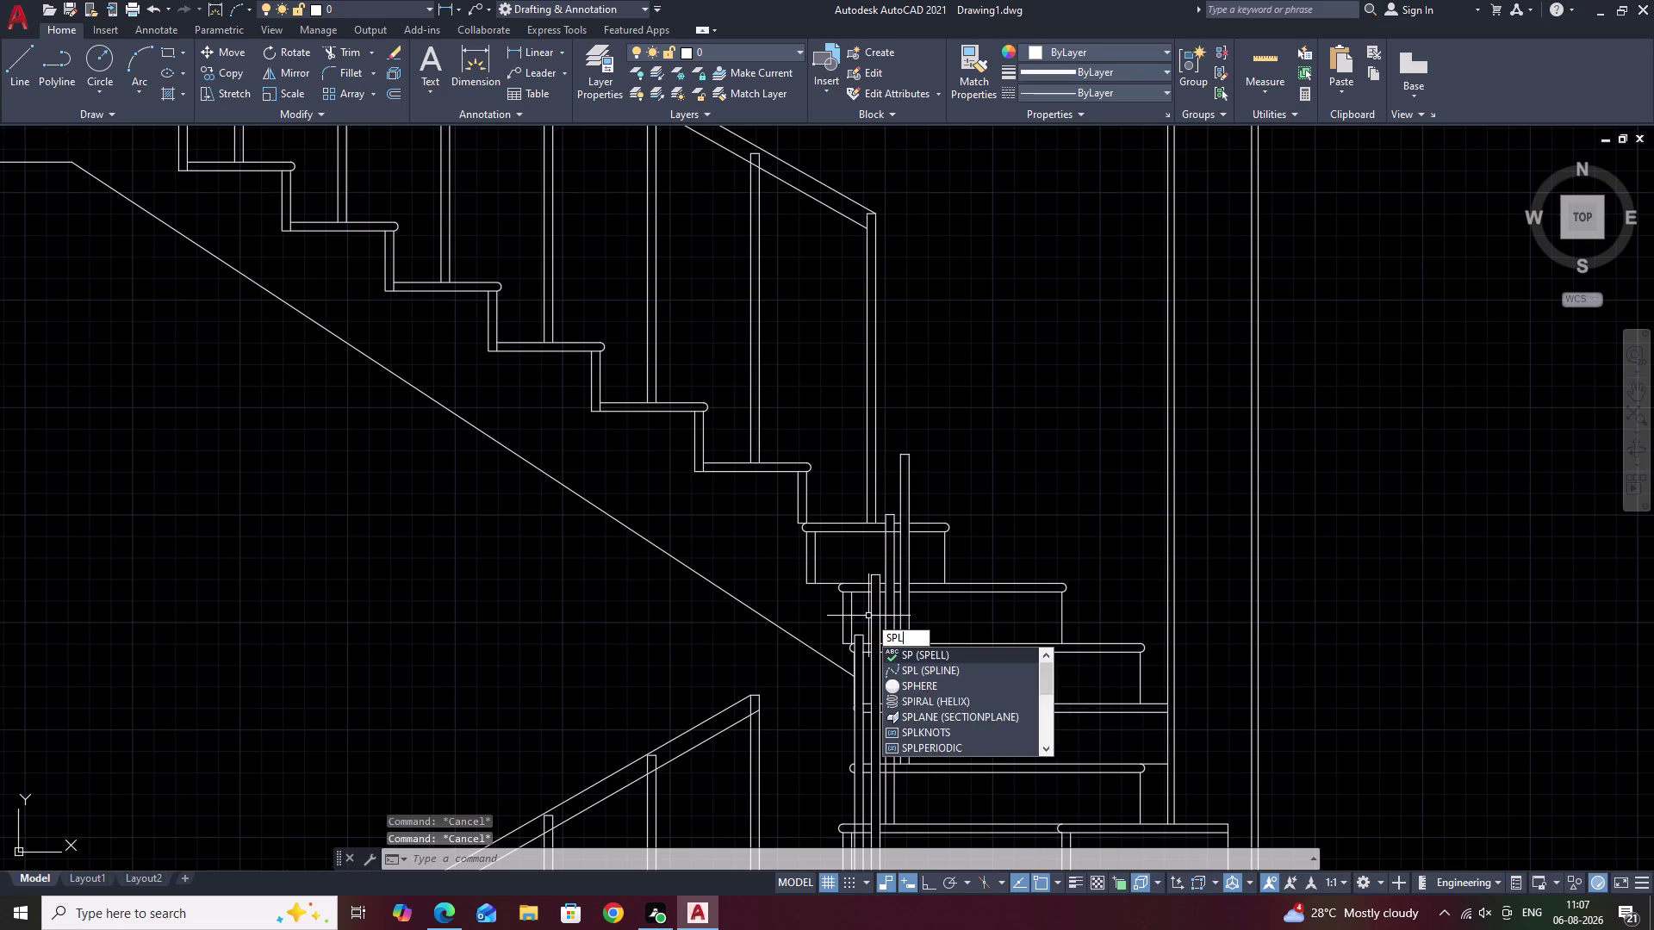
key(space)
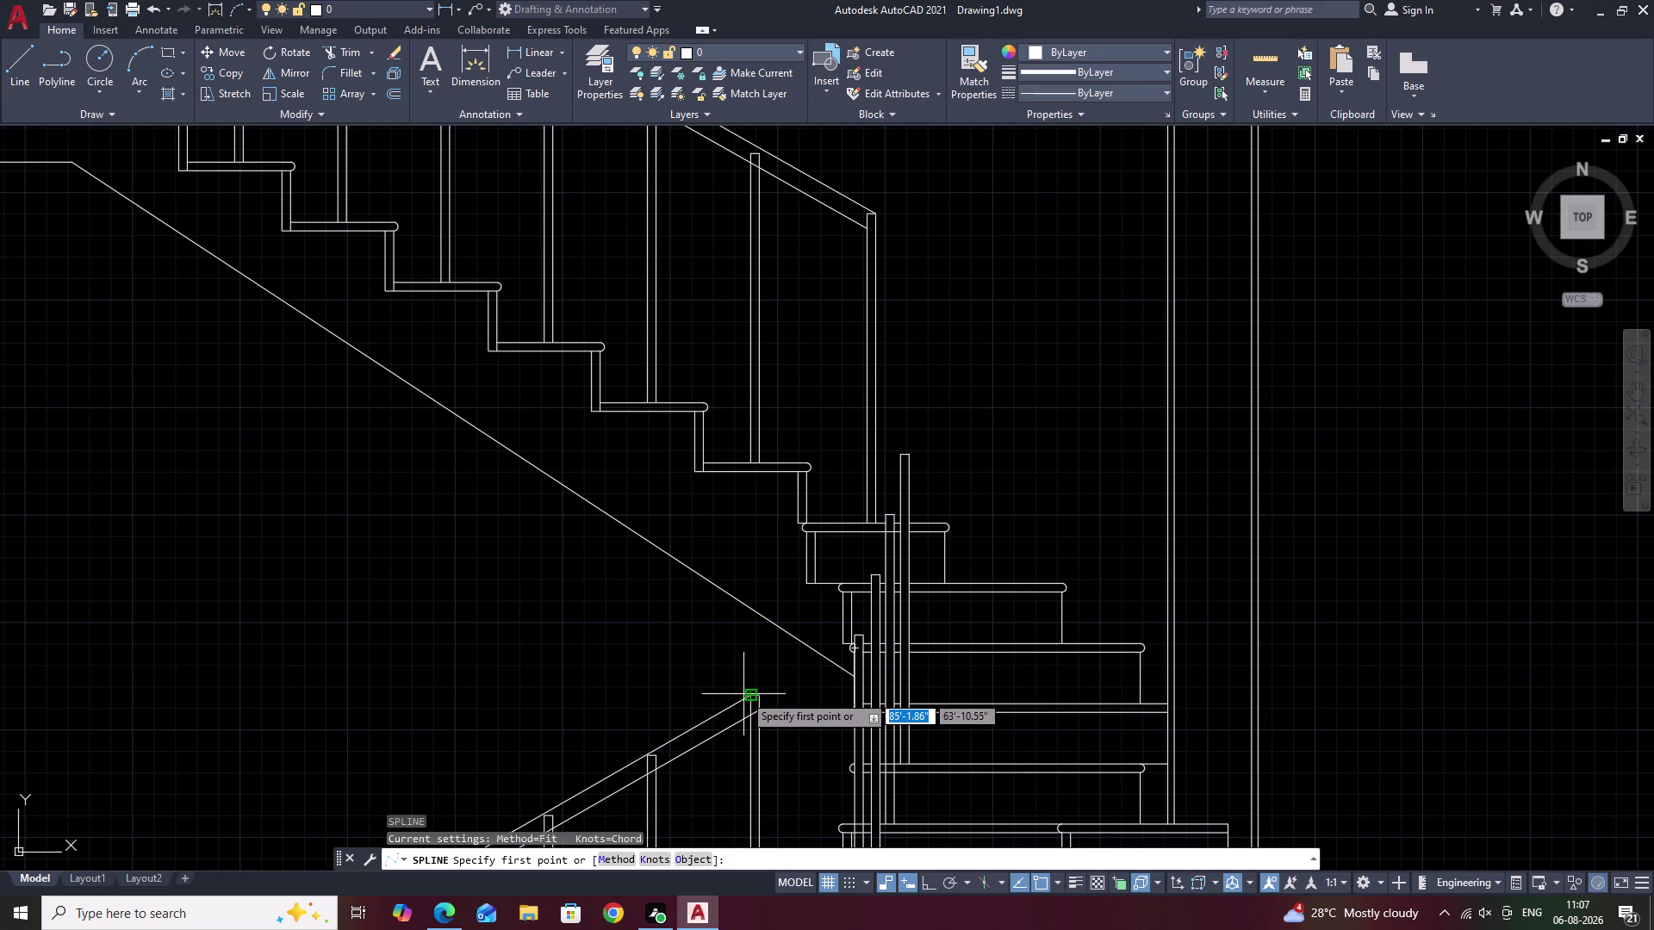
double_click(751, 694)
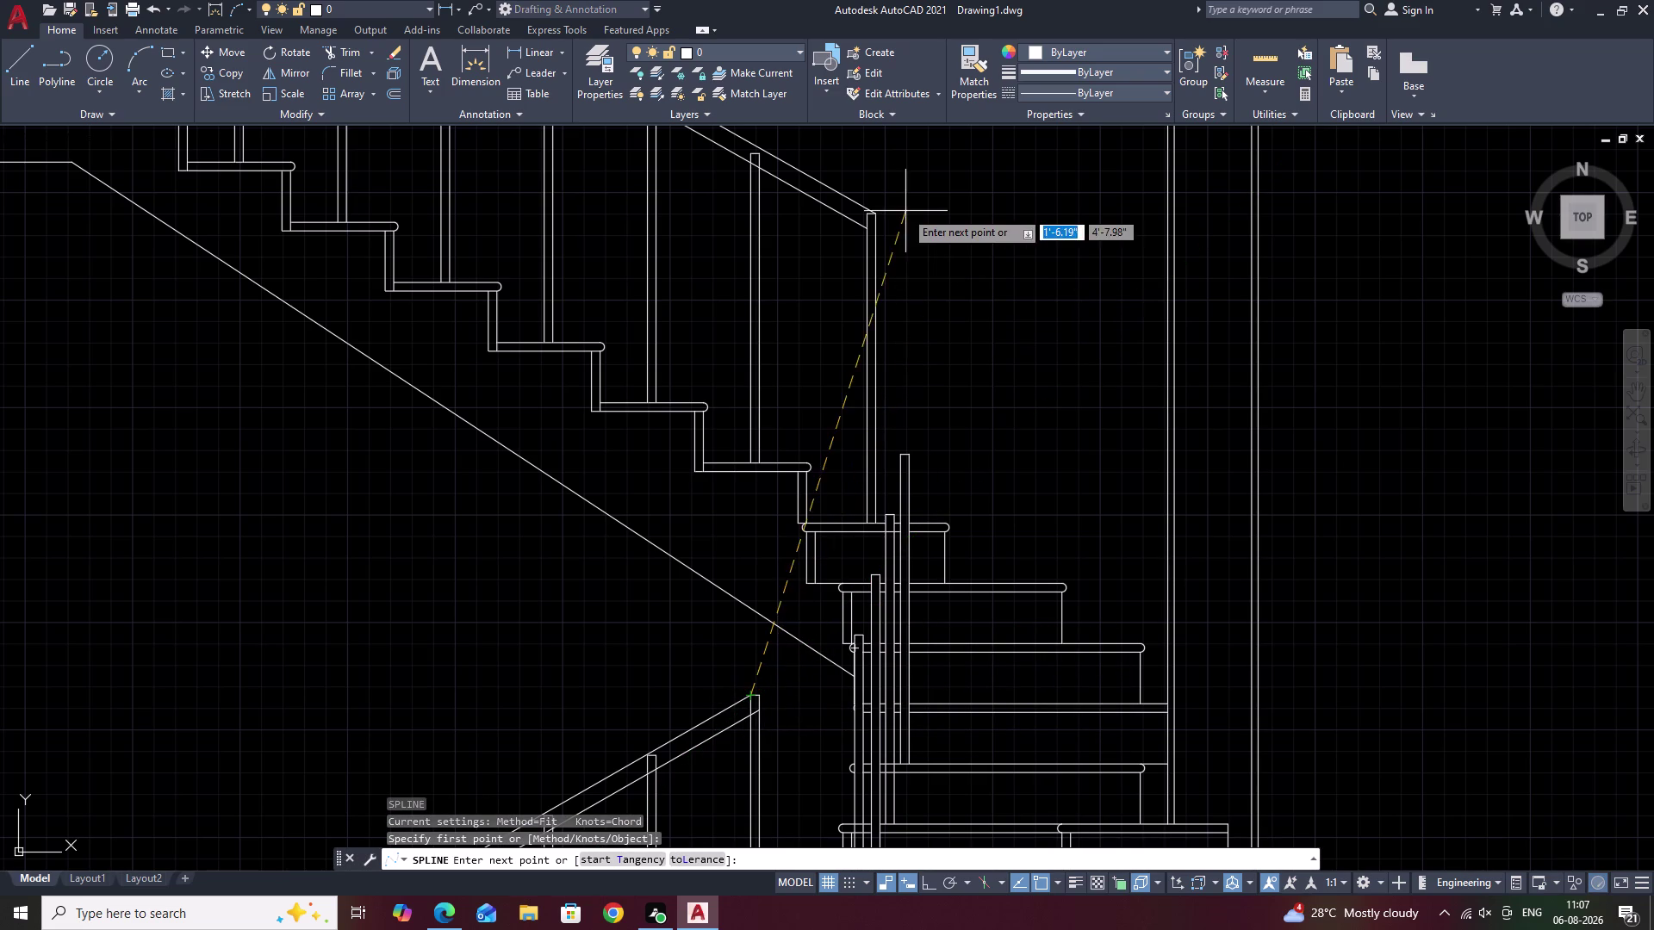
click(870, 229)
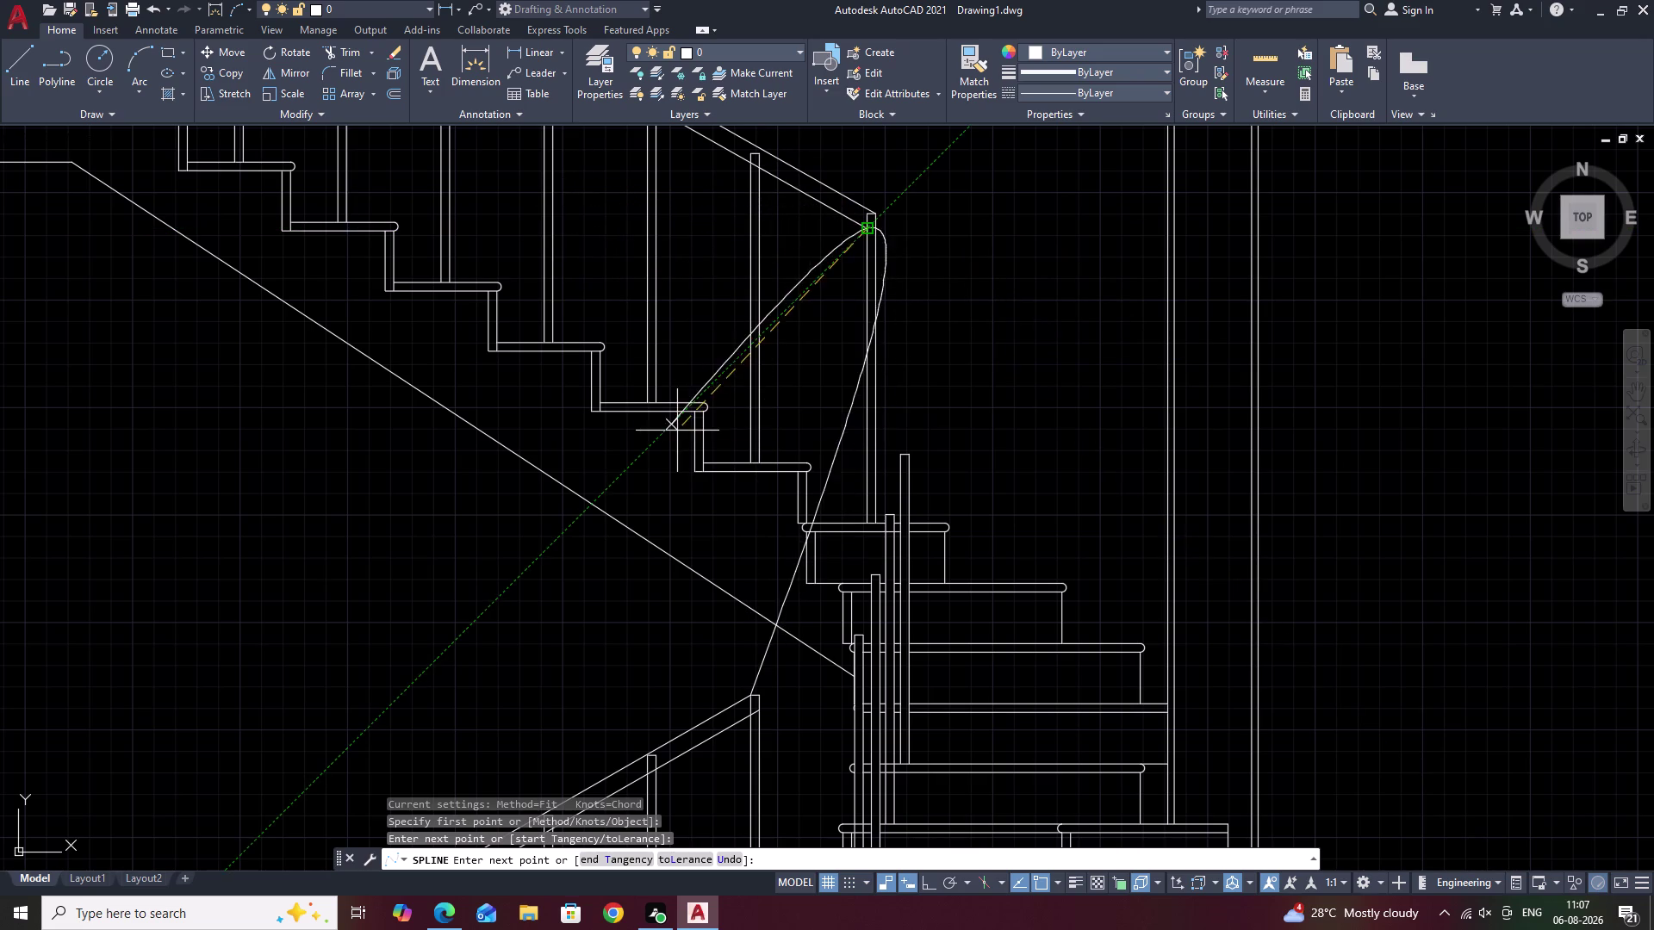
key(Escape)
key(l)
key(space)
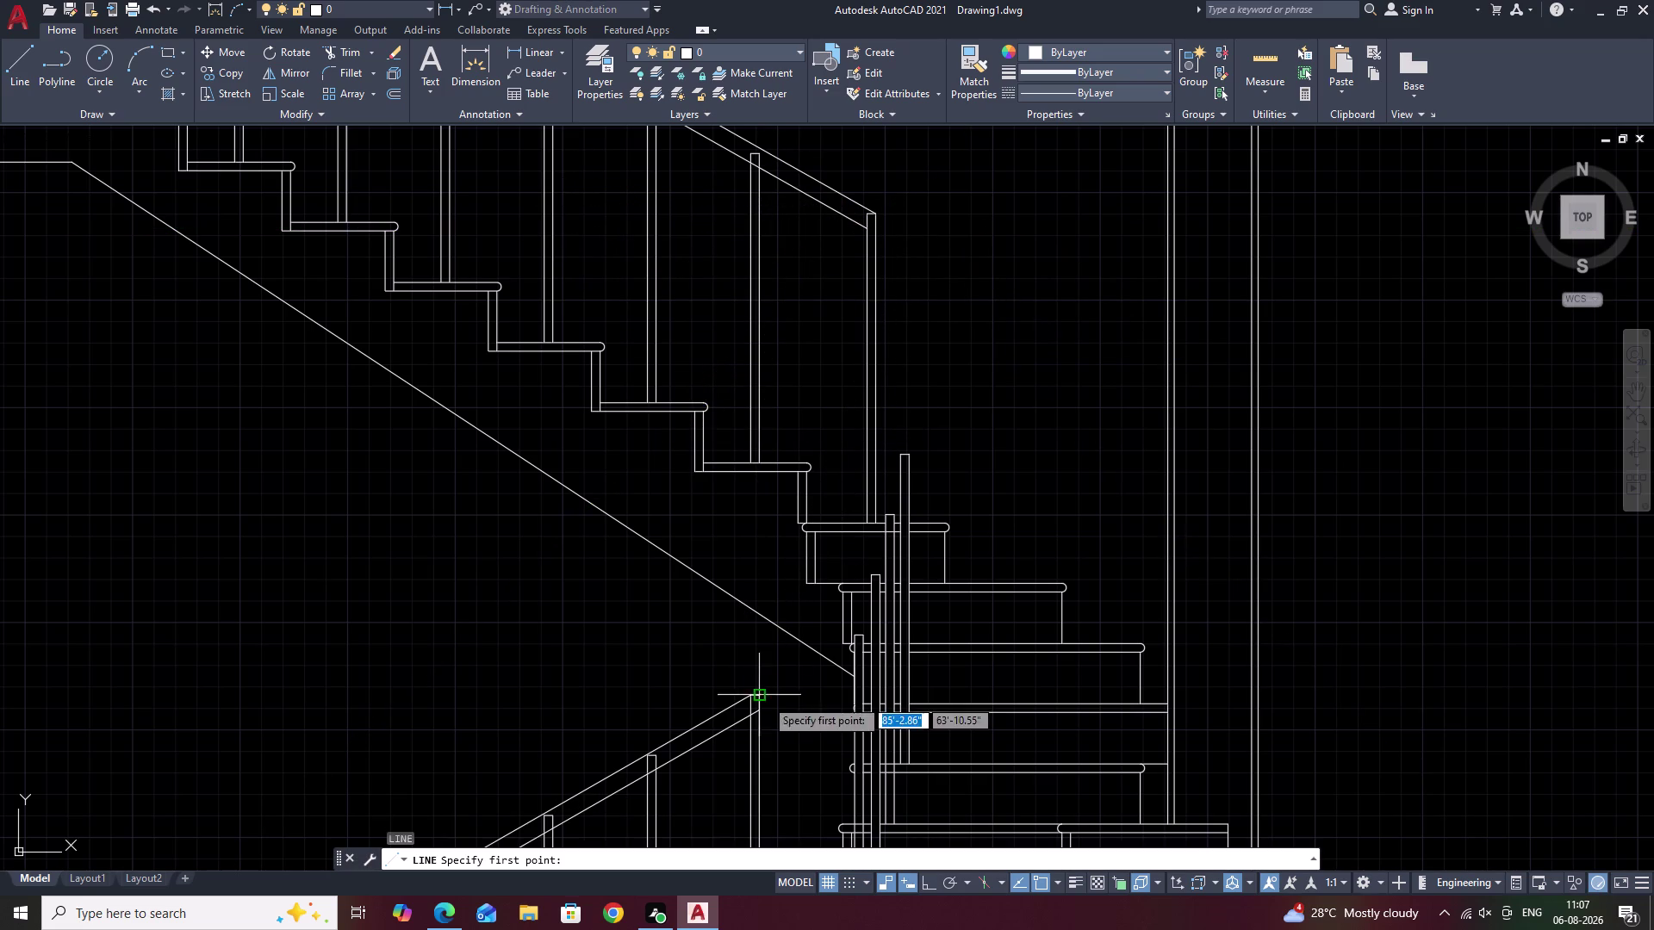
click(750, 692)
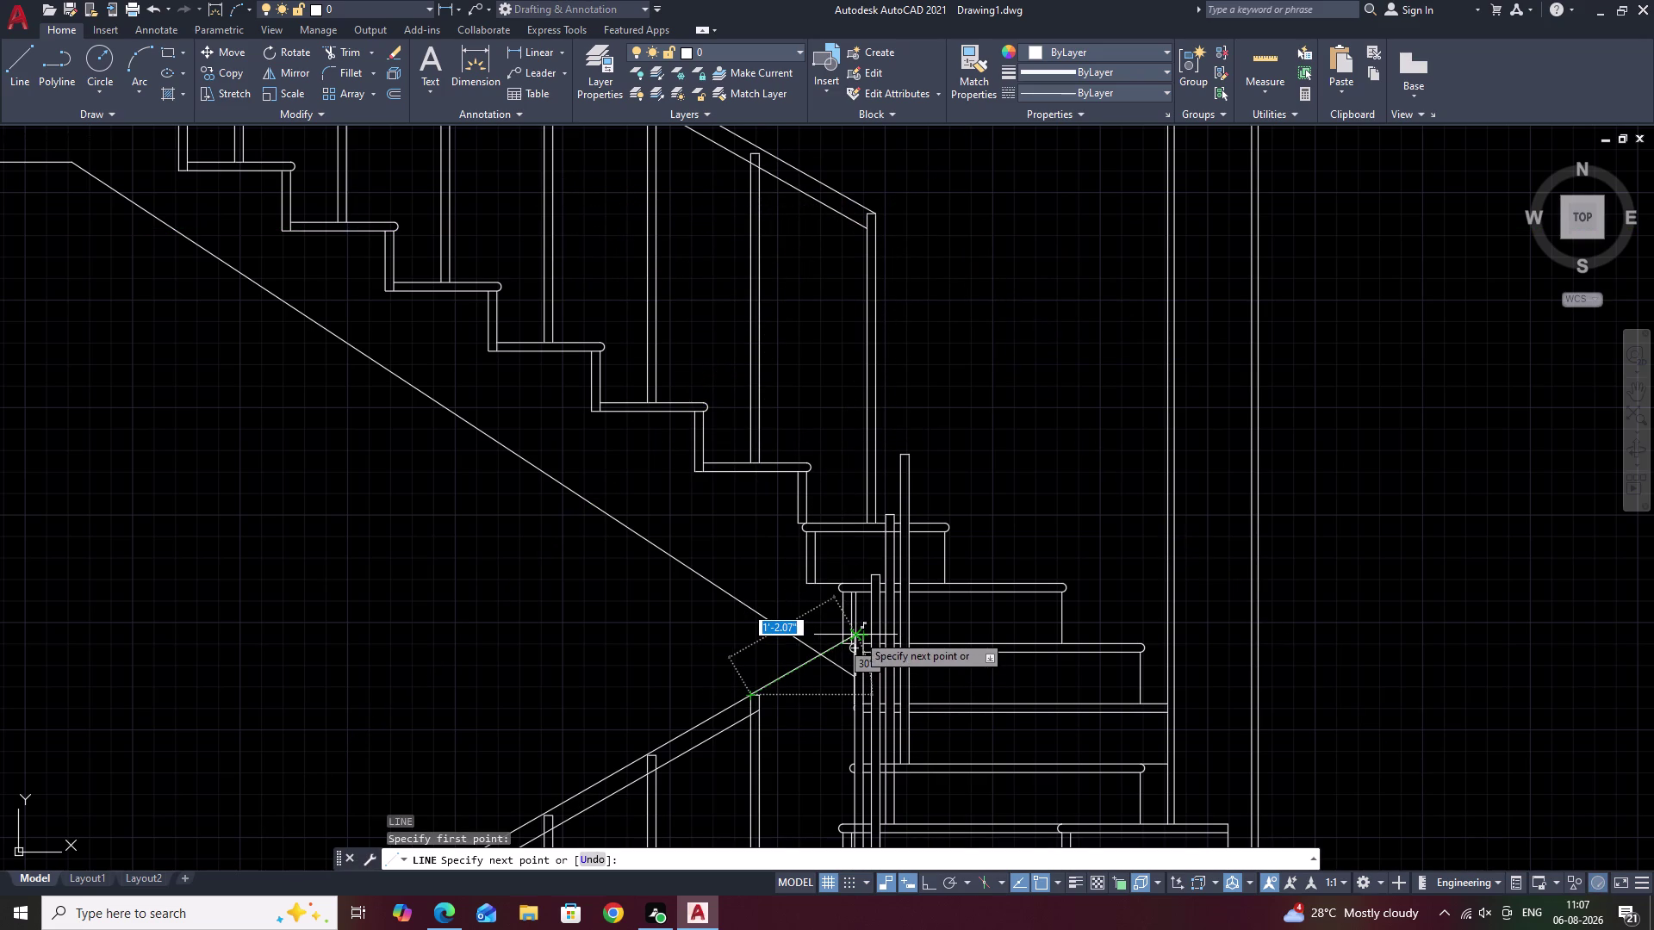
click(857, 634)
click(873, 571)
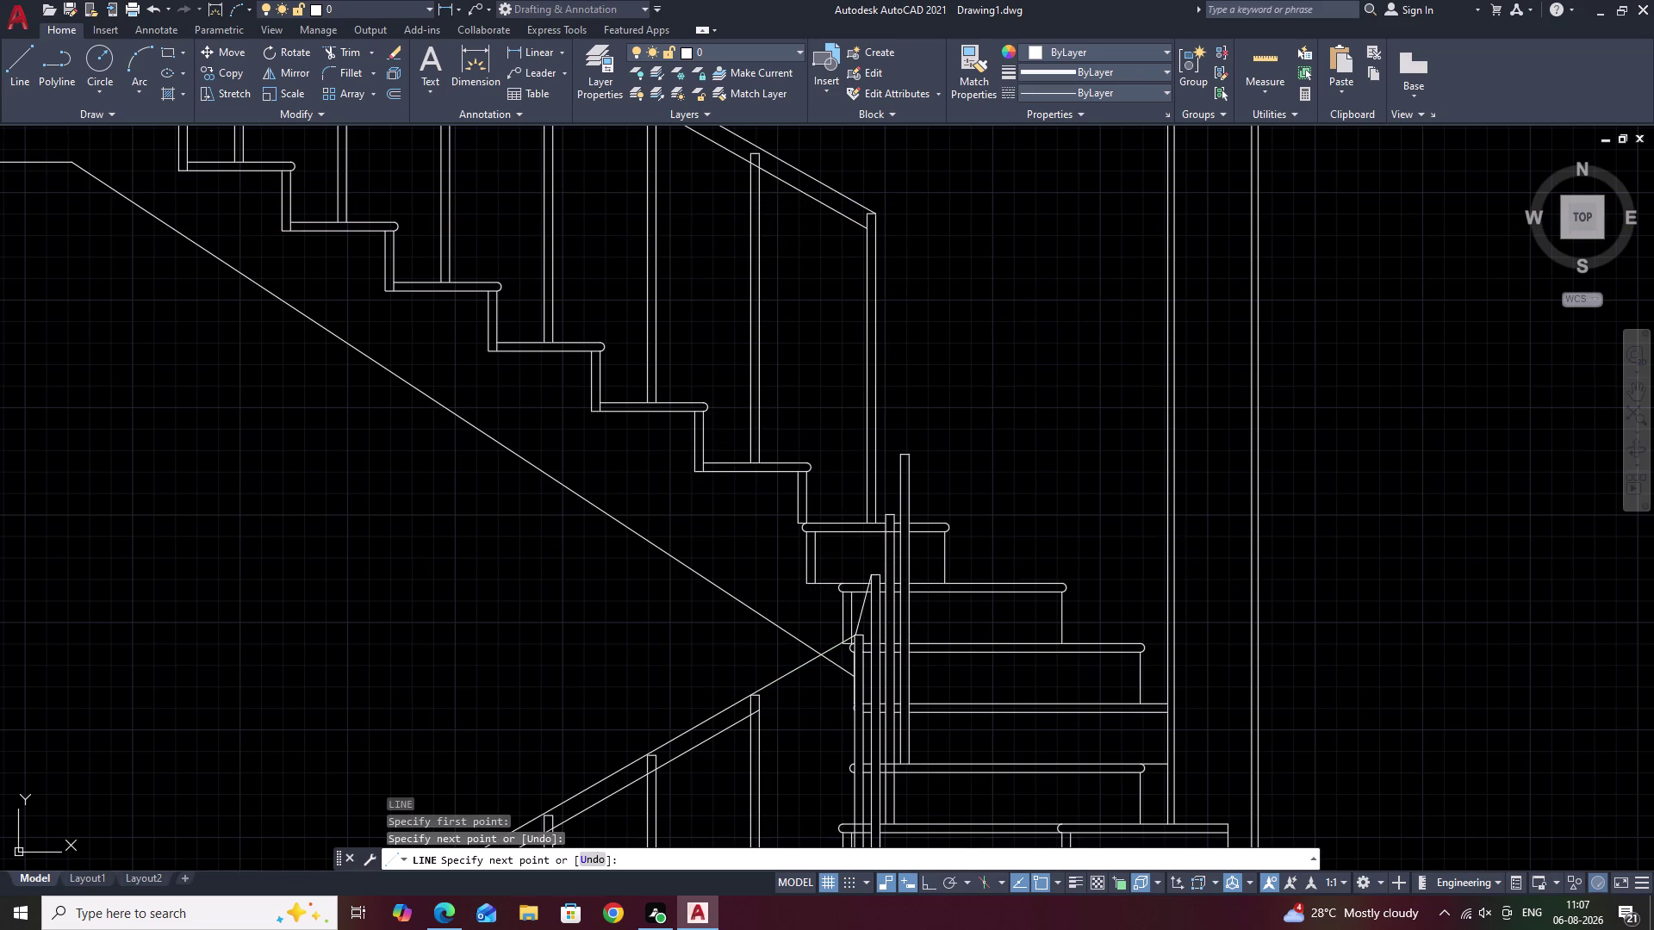
key(Escape)
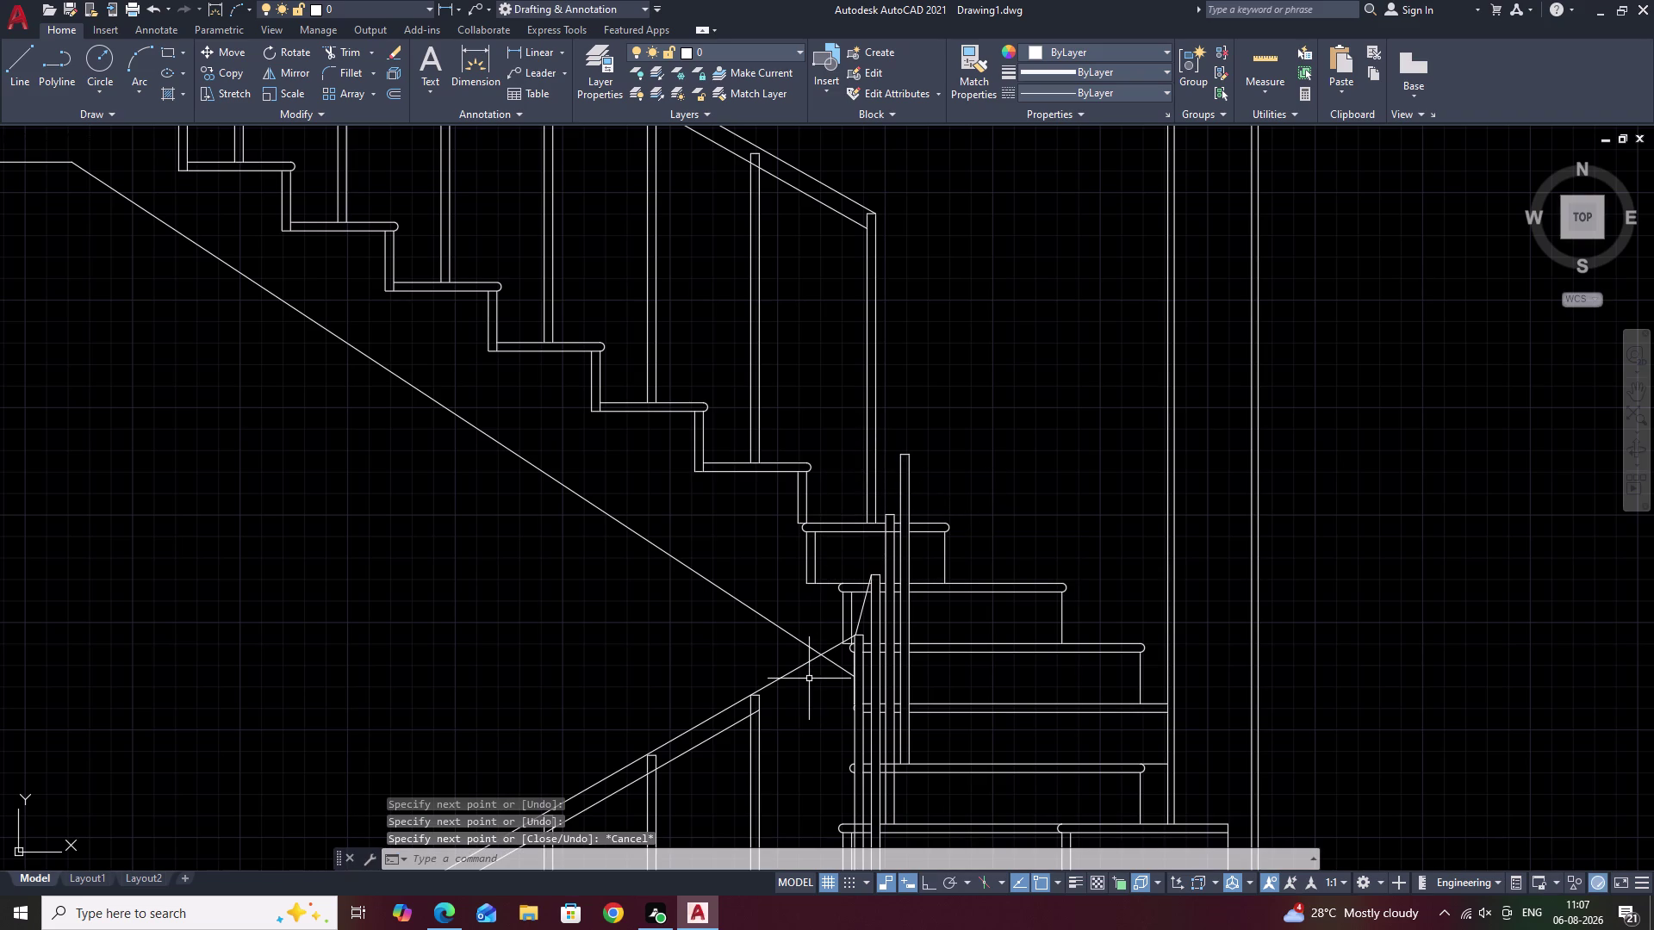
key(ctrl+z)
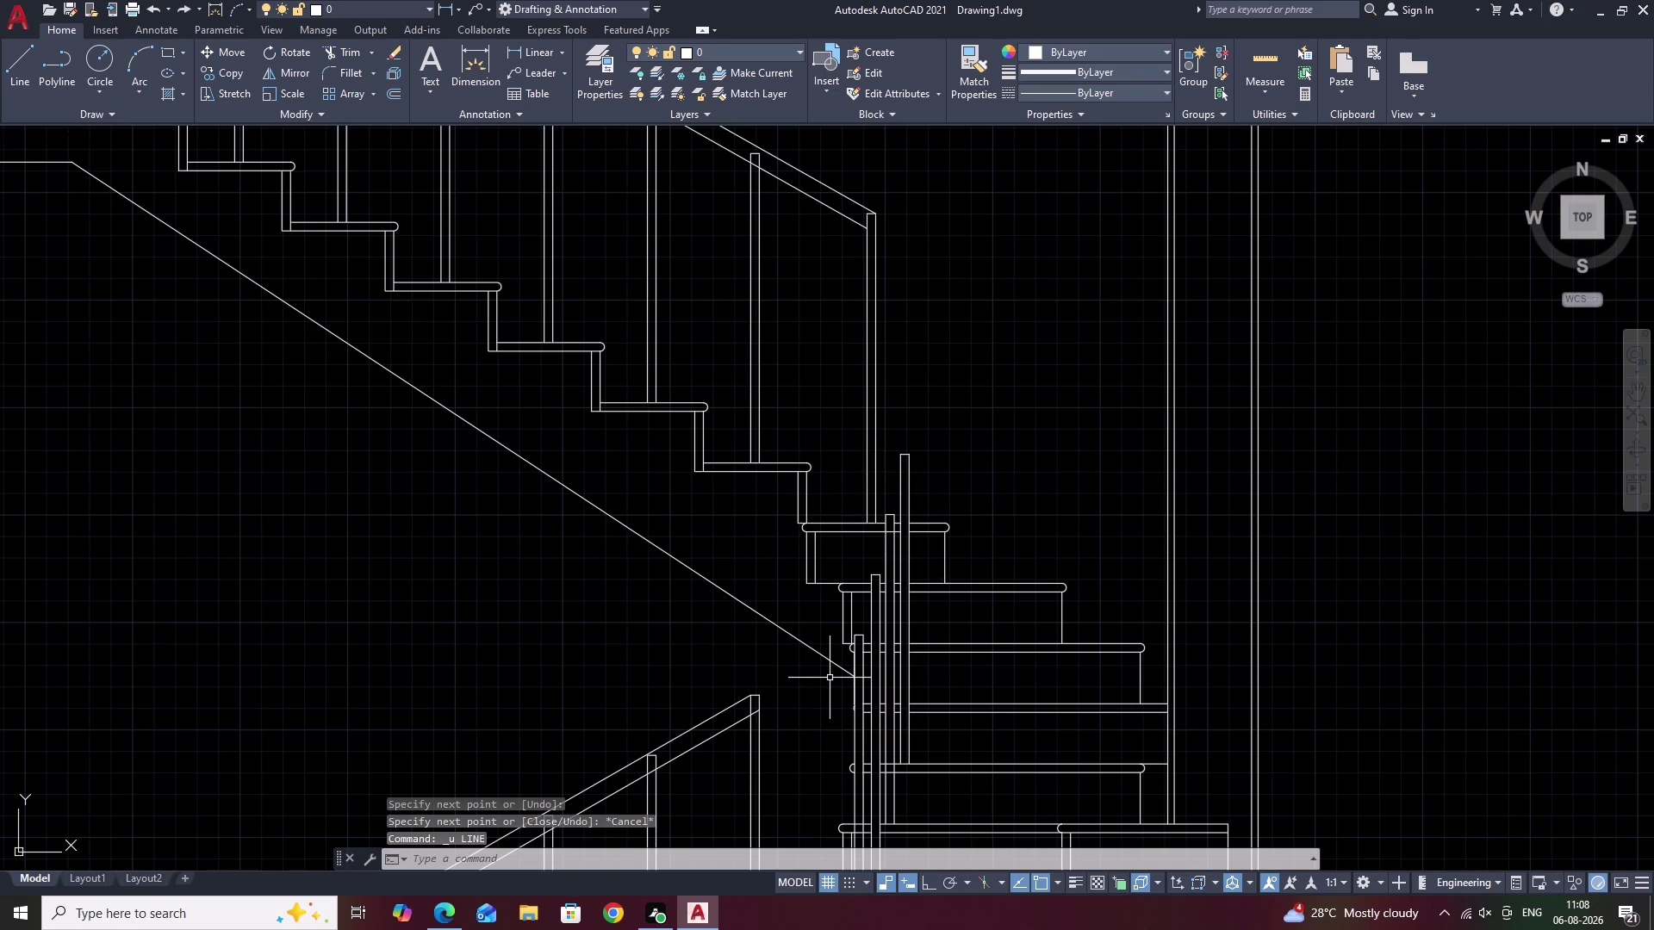
text(SPL)
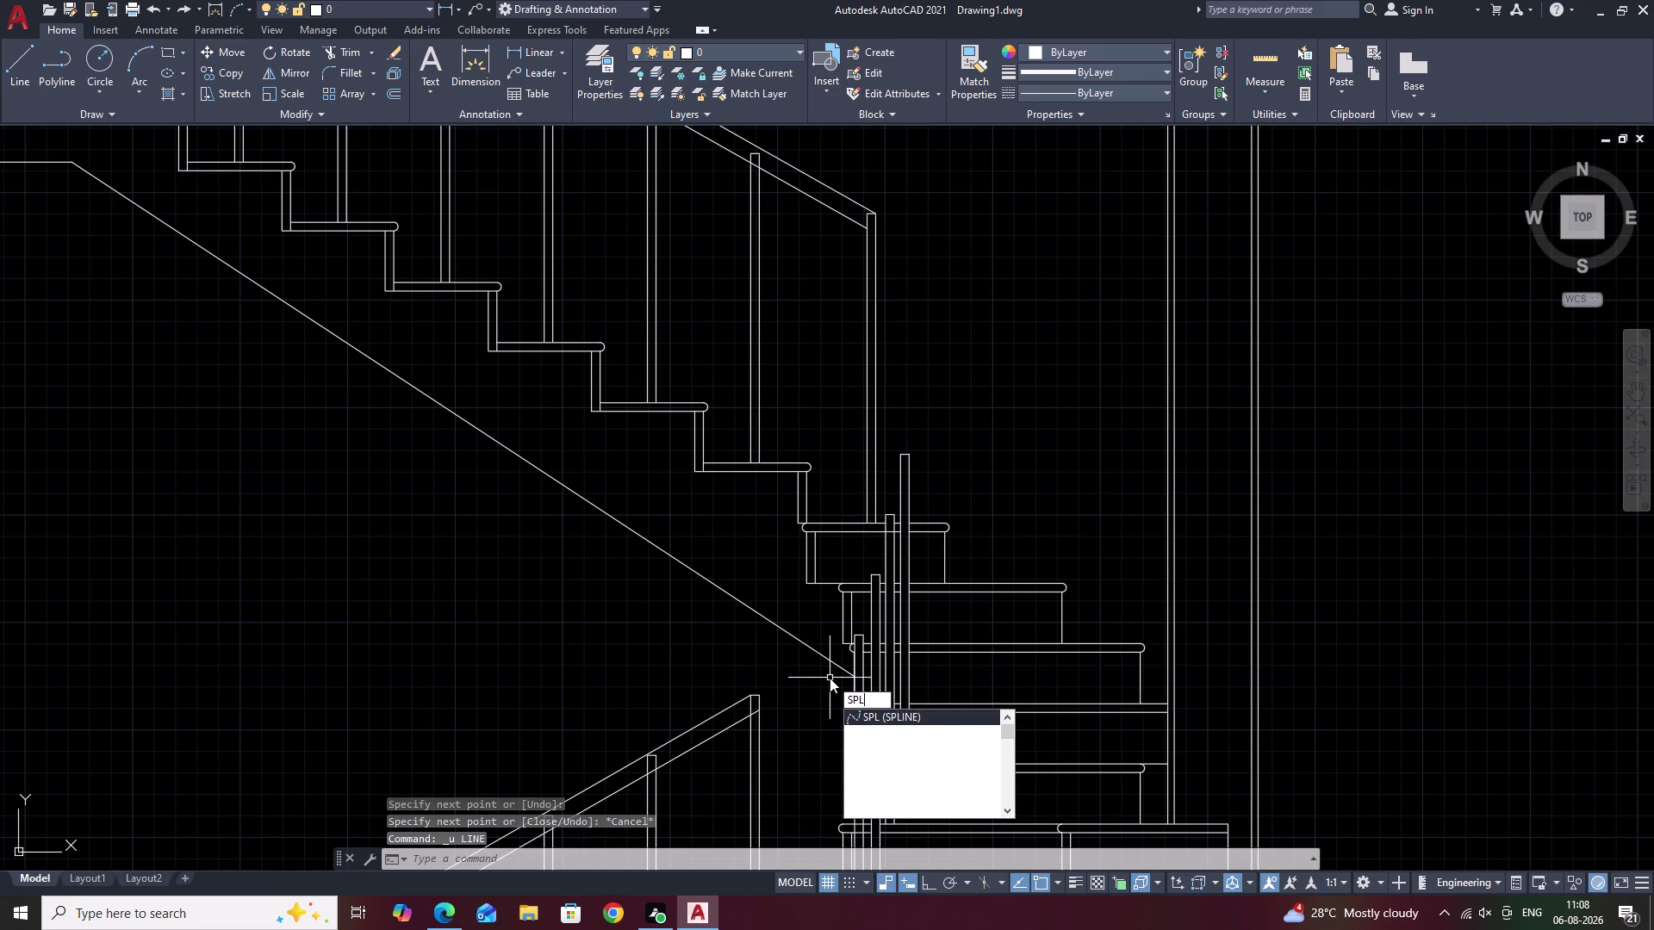
Sketch a spline from the lower rail end past the landing post, then cancel it.
key(space)
click(746, 693)
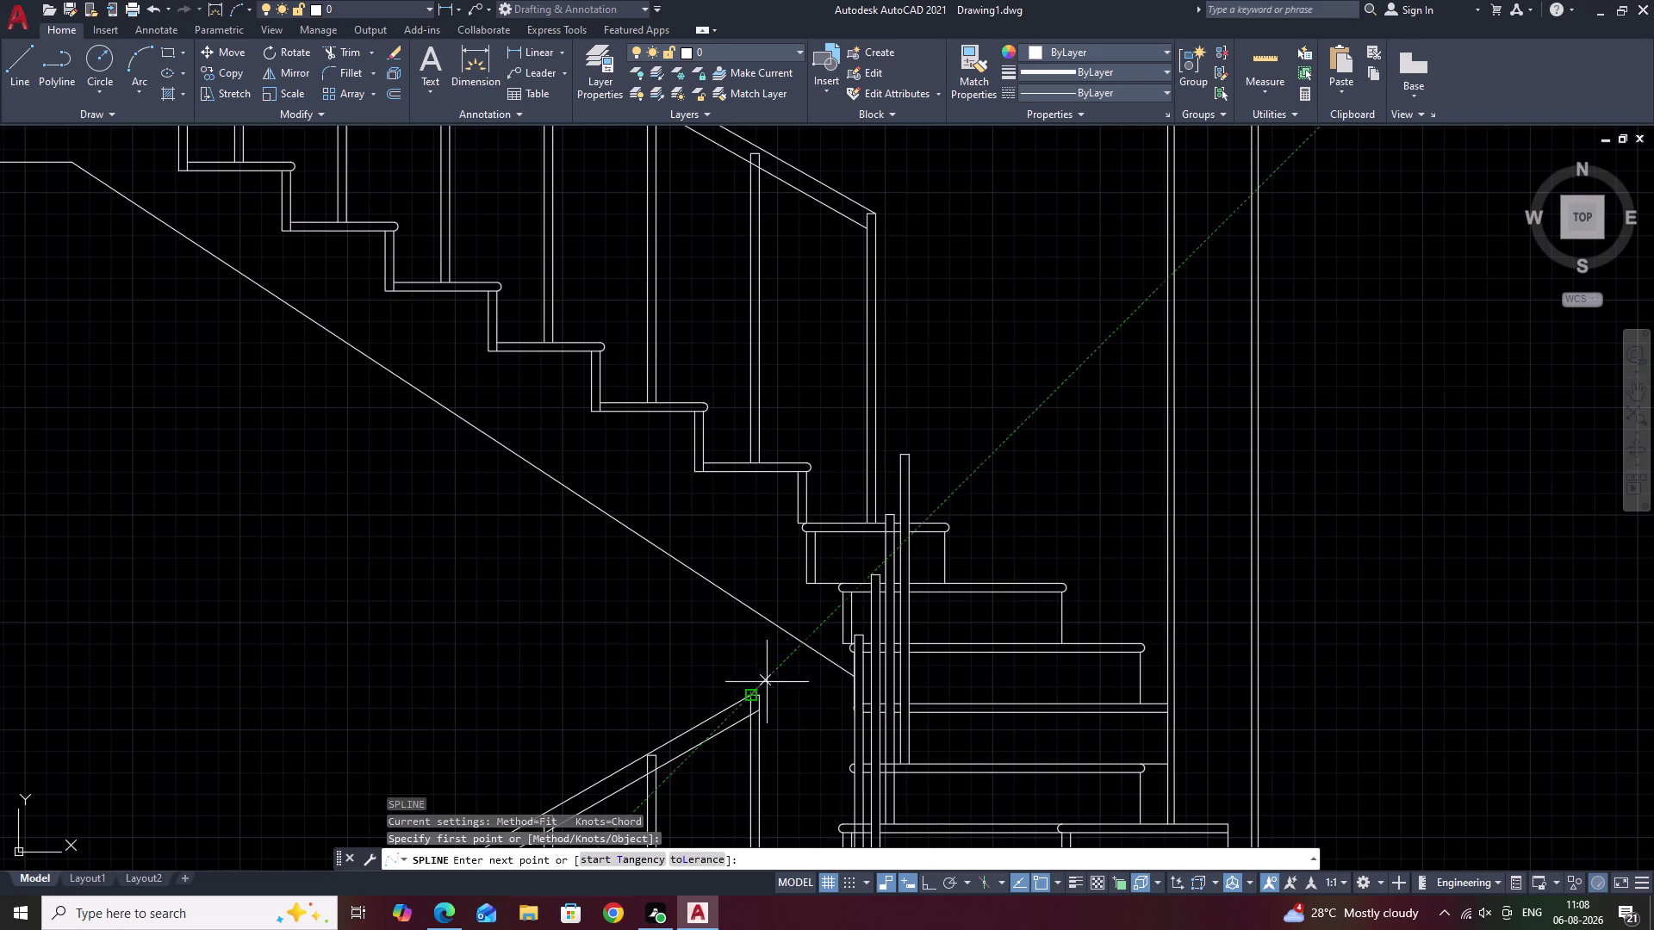
click(854, 635)
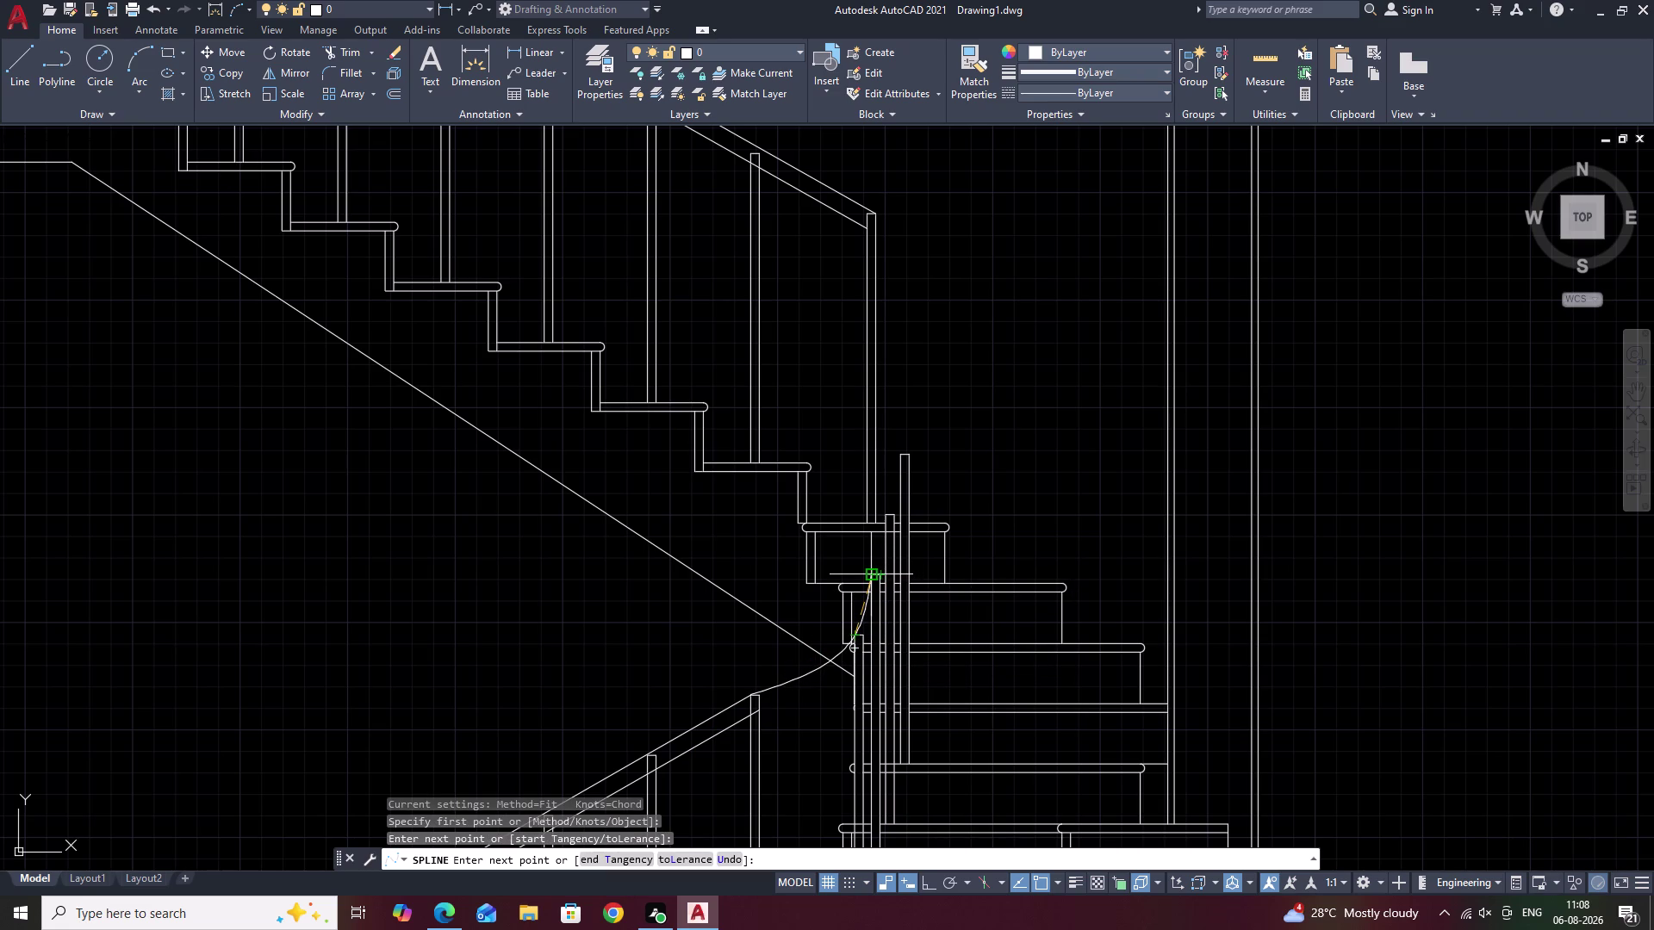
click(868, 578)
click(883, 516)
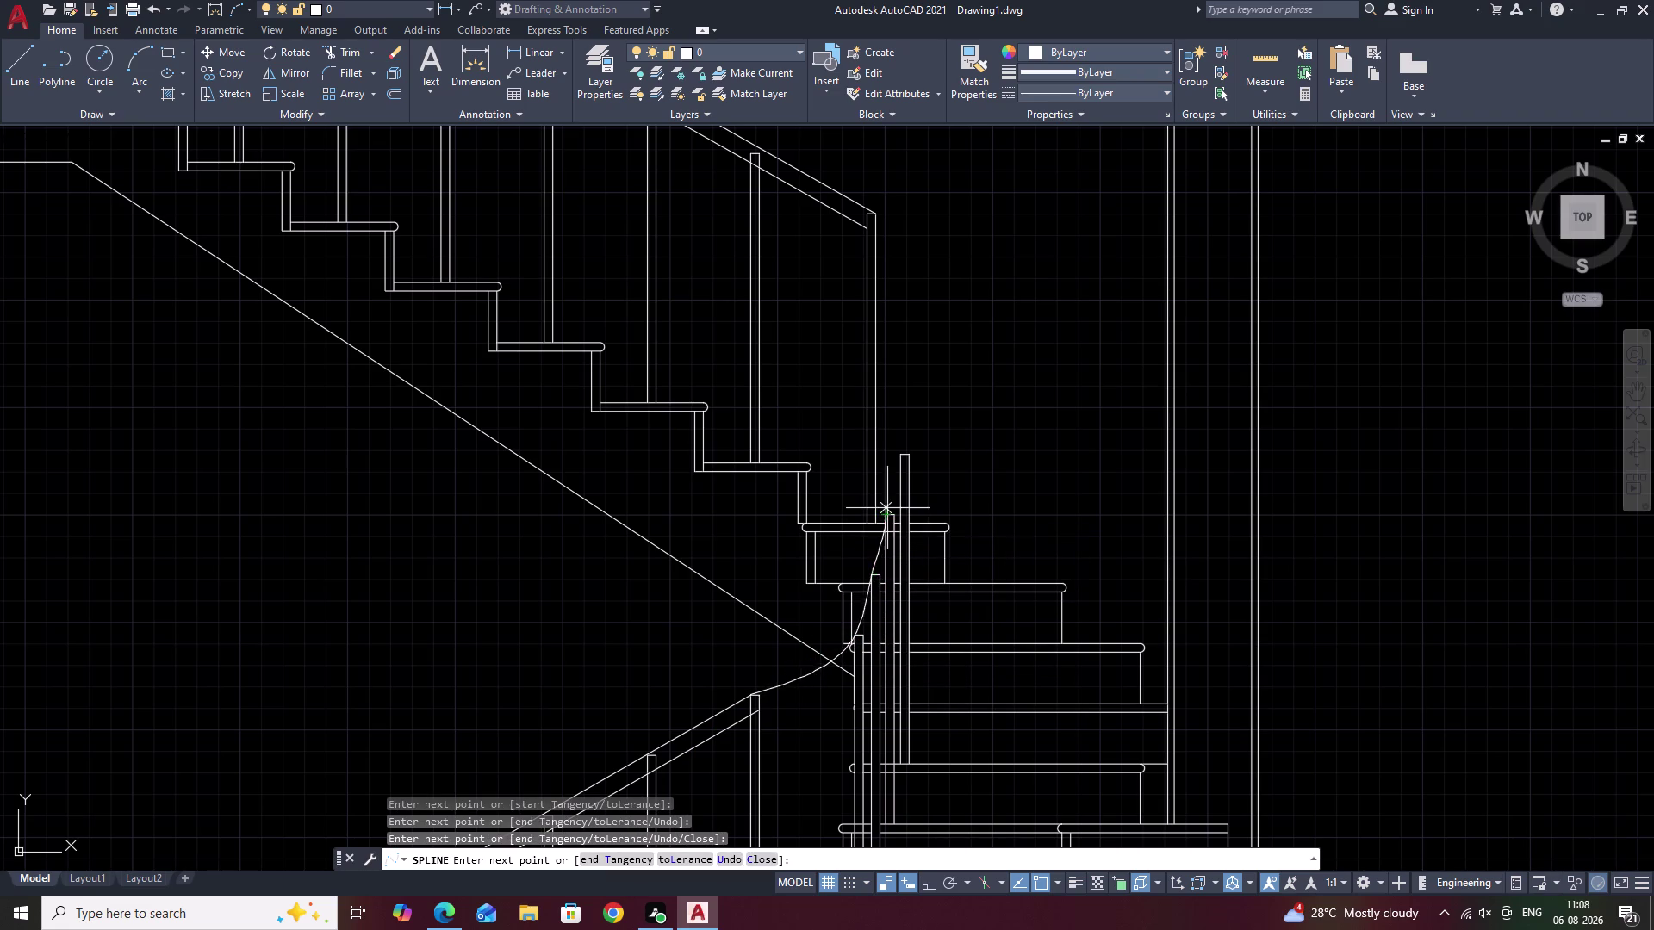
click(900, 454)
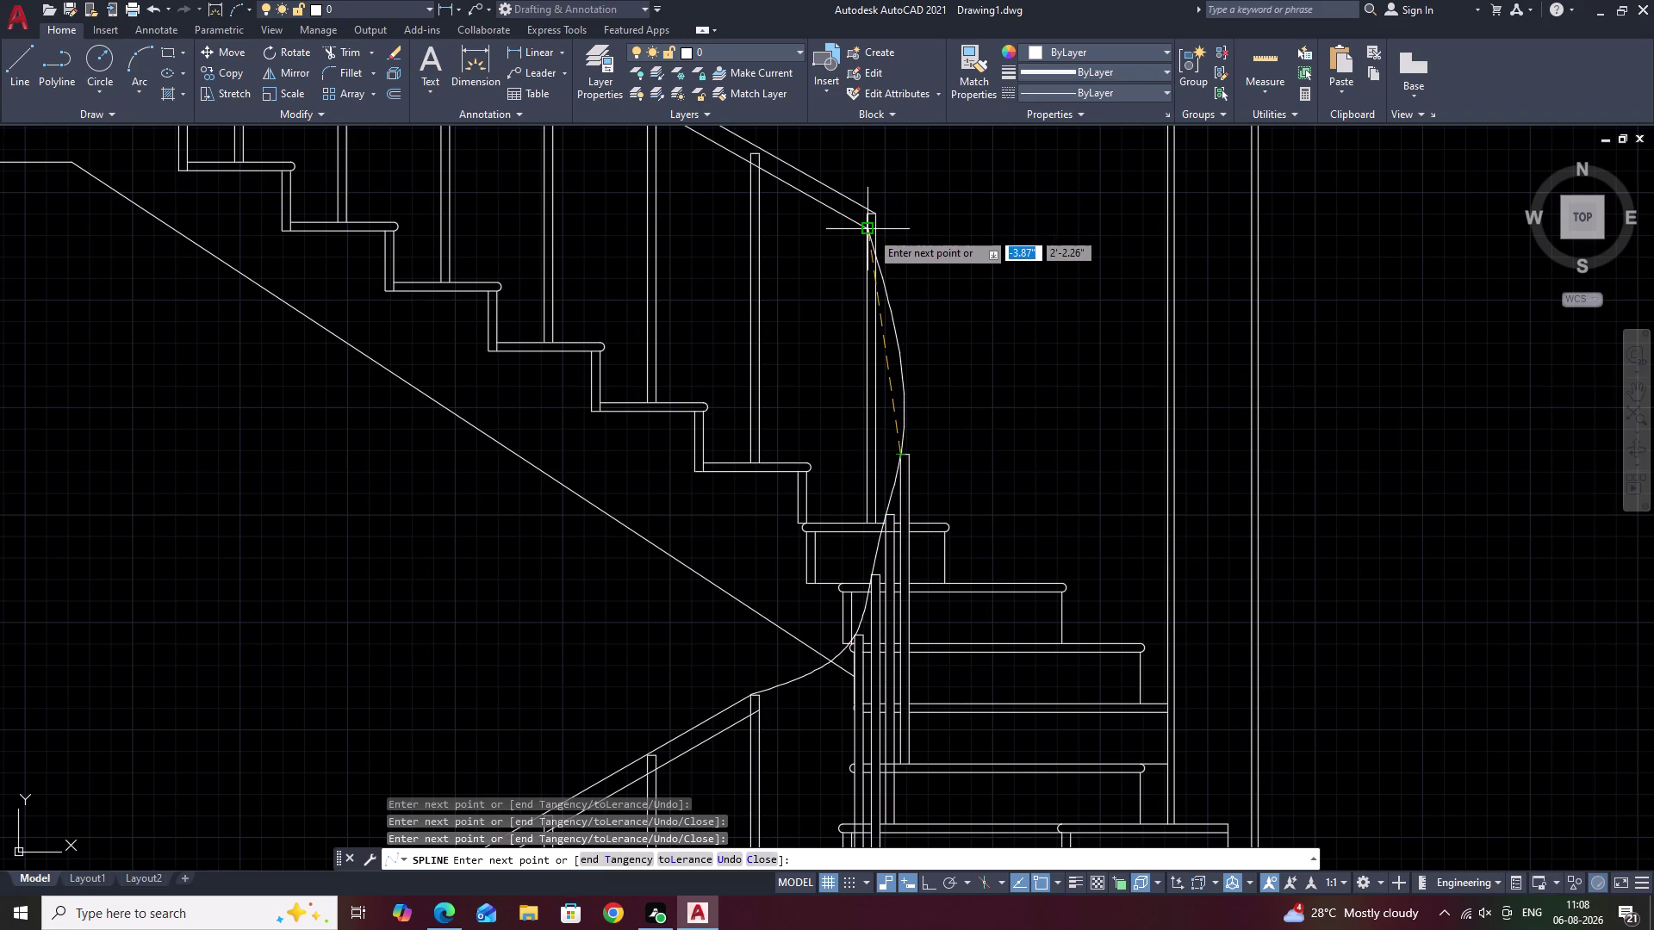
click(870, 231)
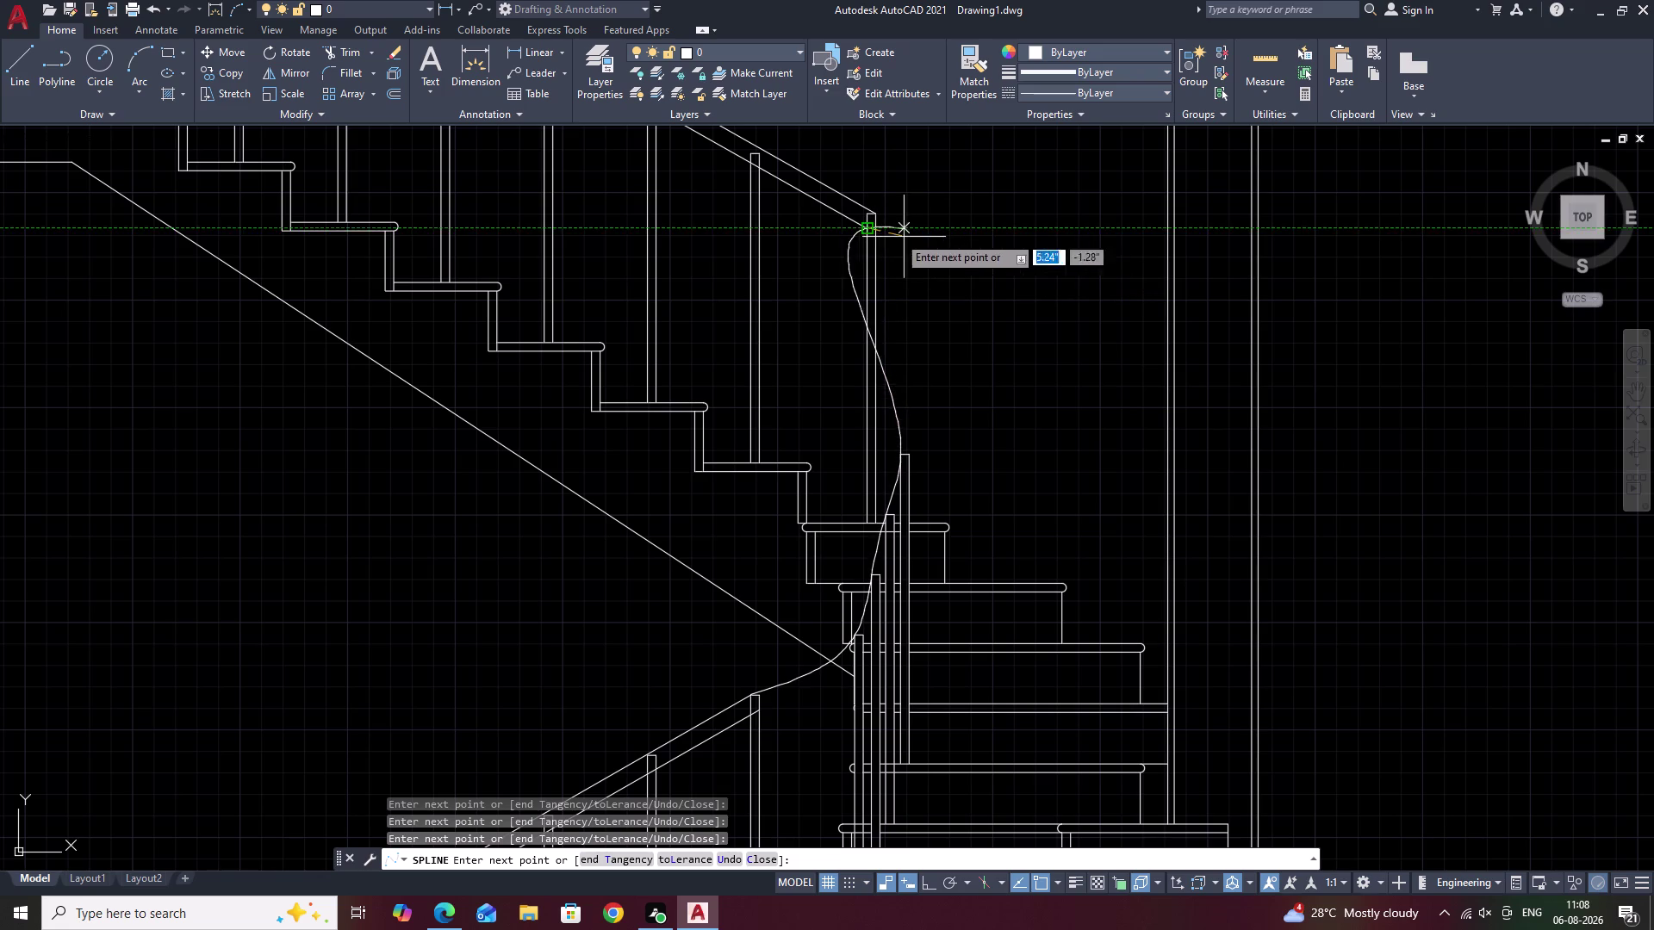
click(867, 229)
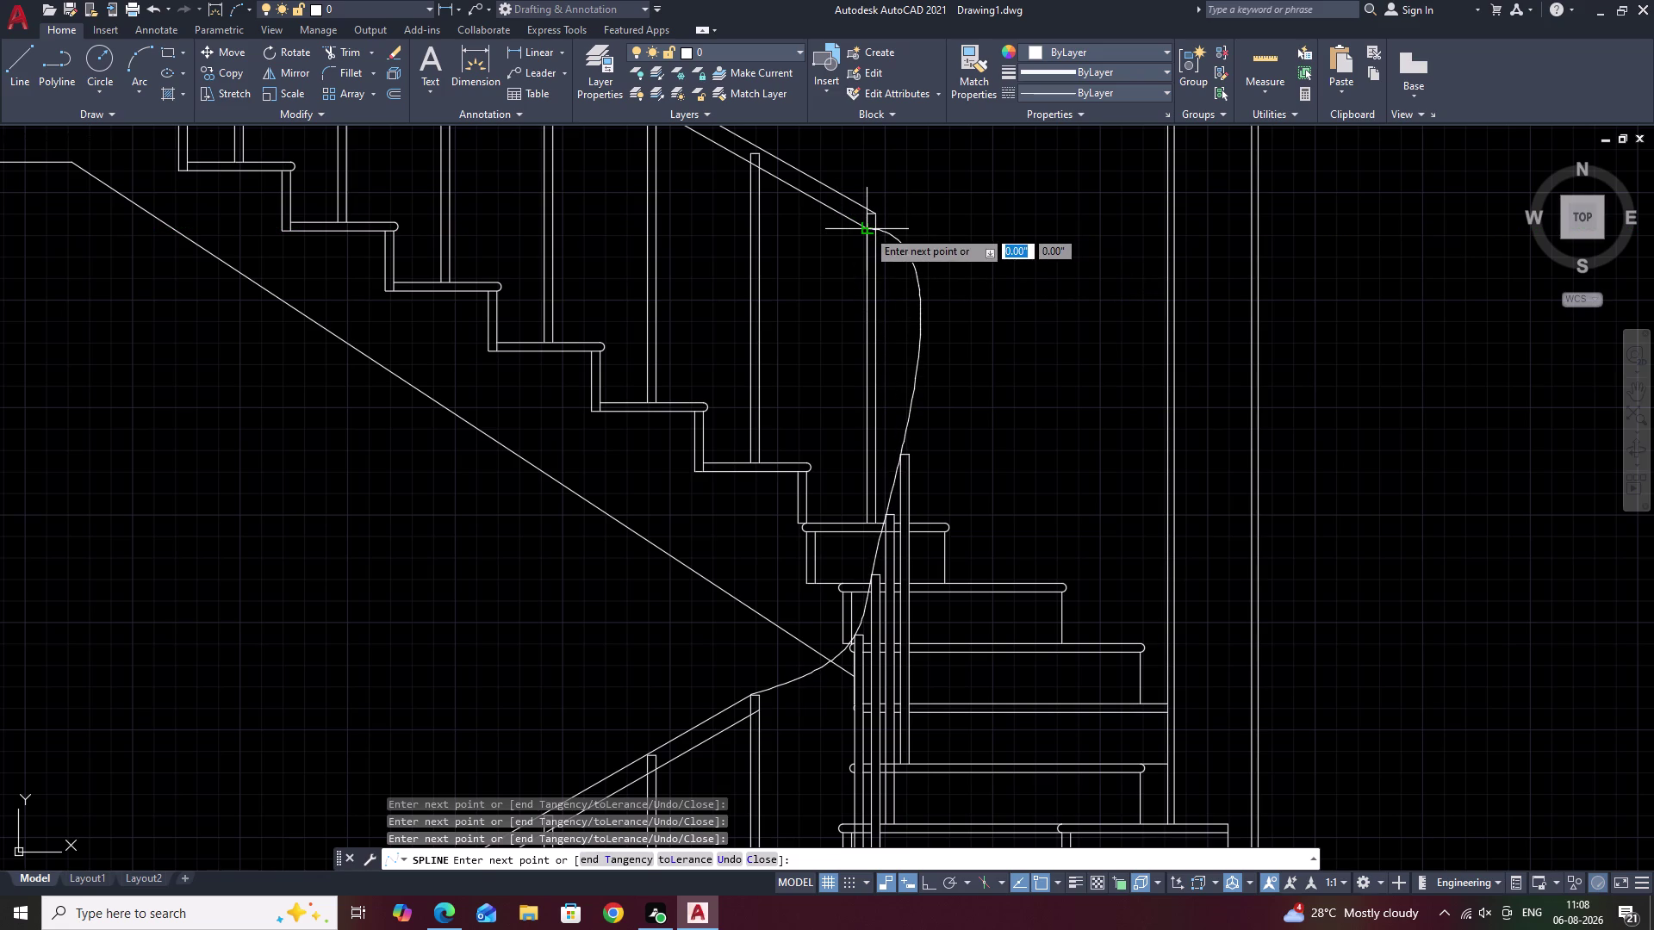
key(Escape)
middle_drag(891, 509, 916, 400)
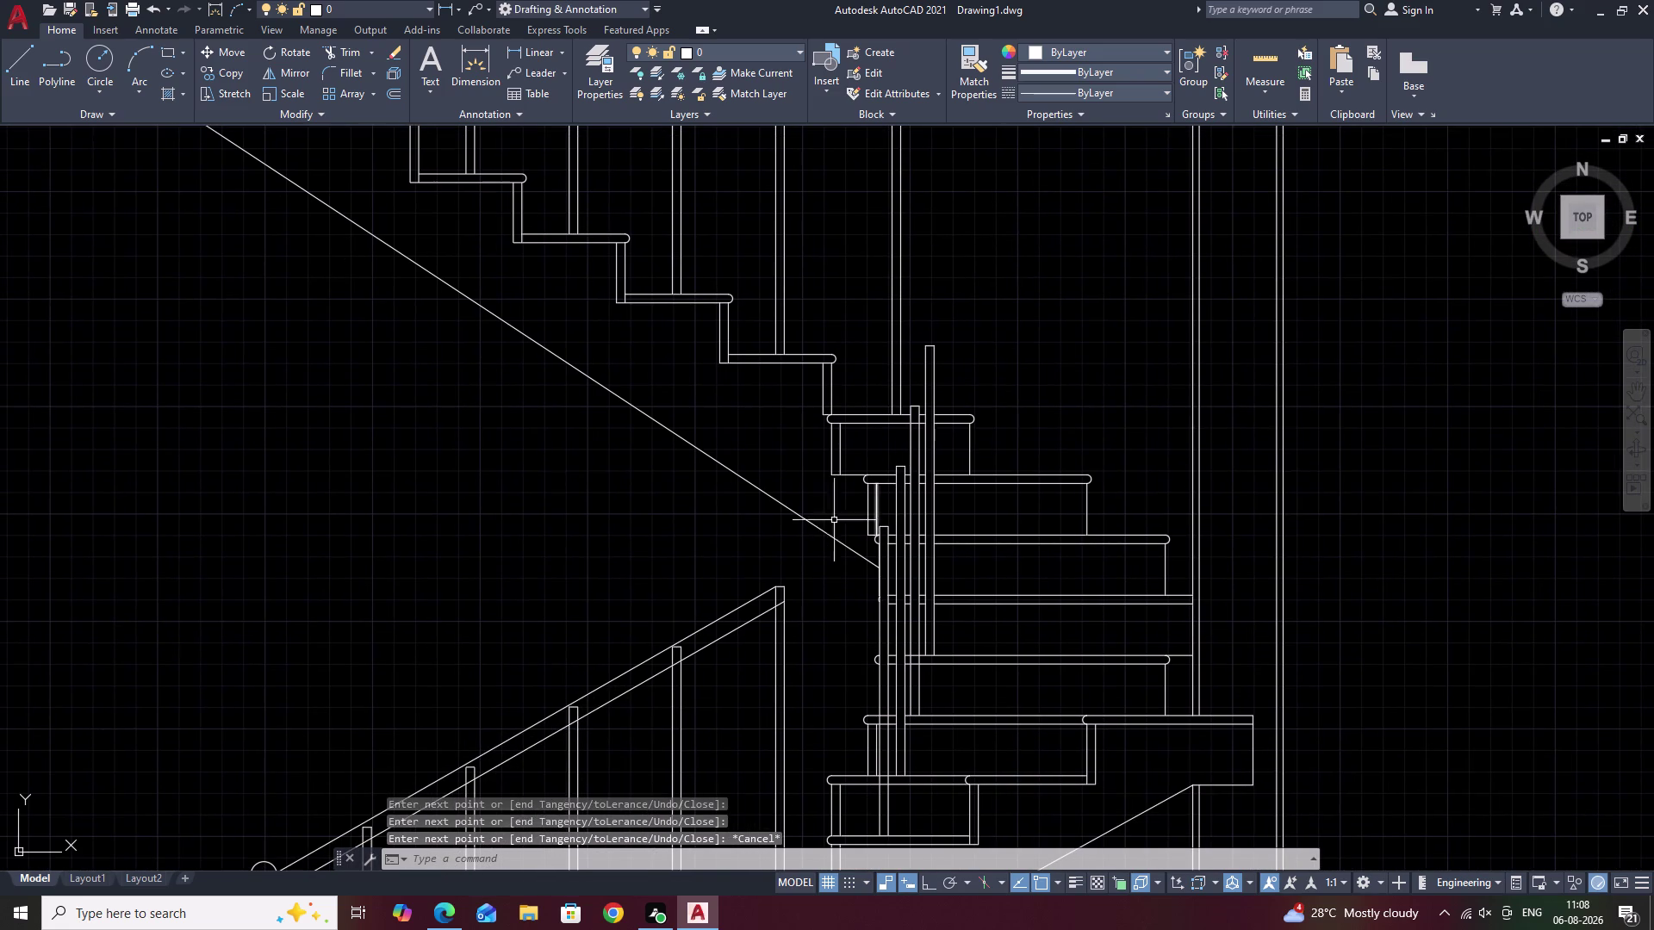
text(F R)
key(space)
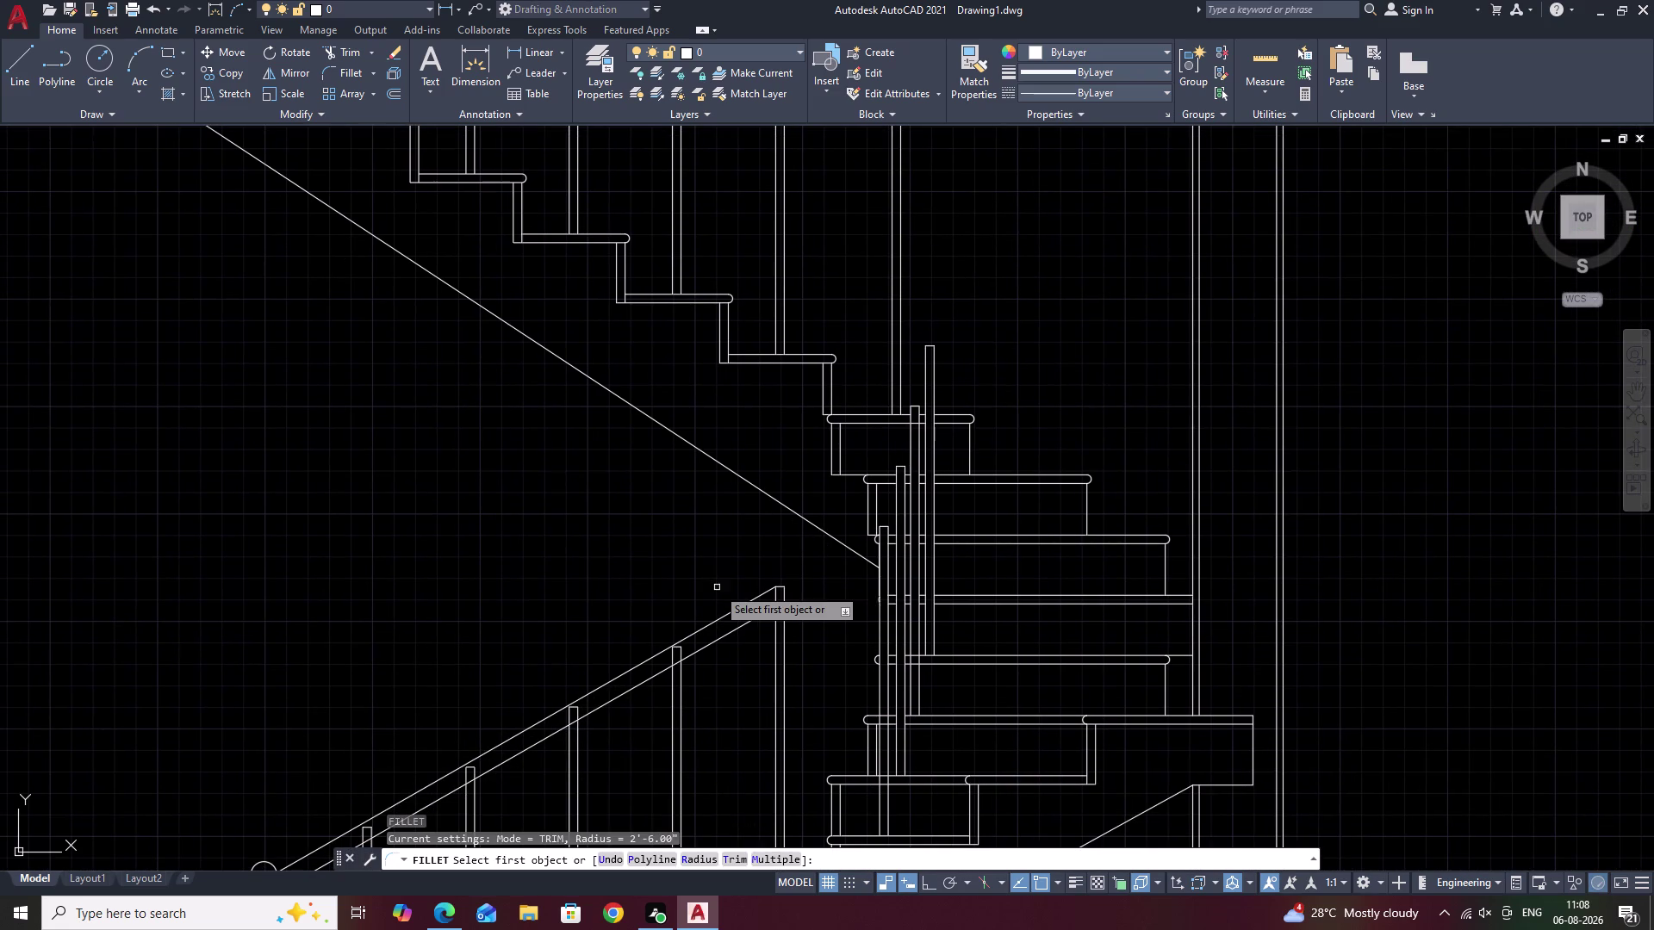
text(3.)
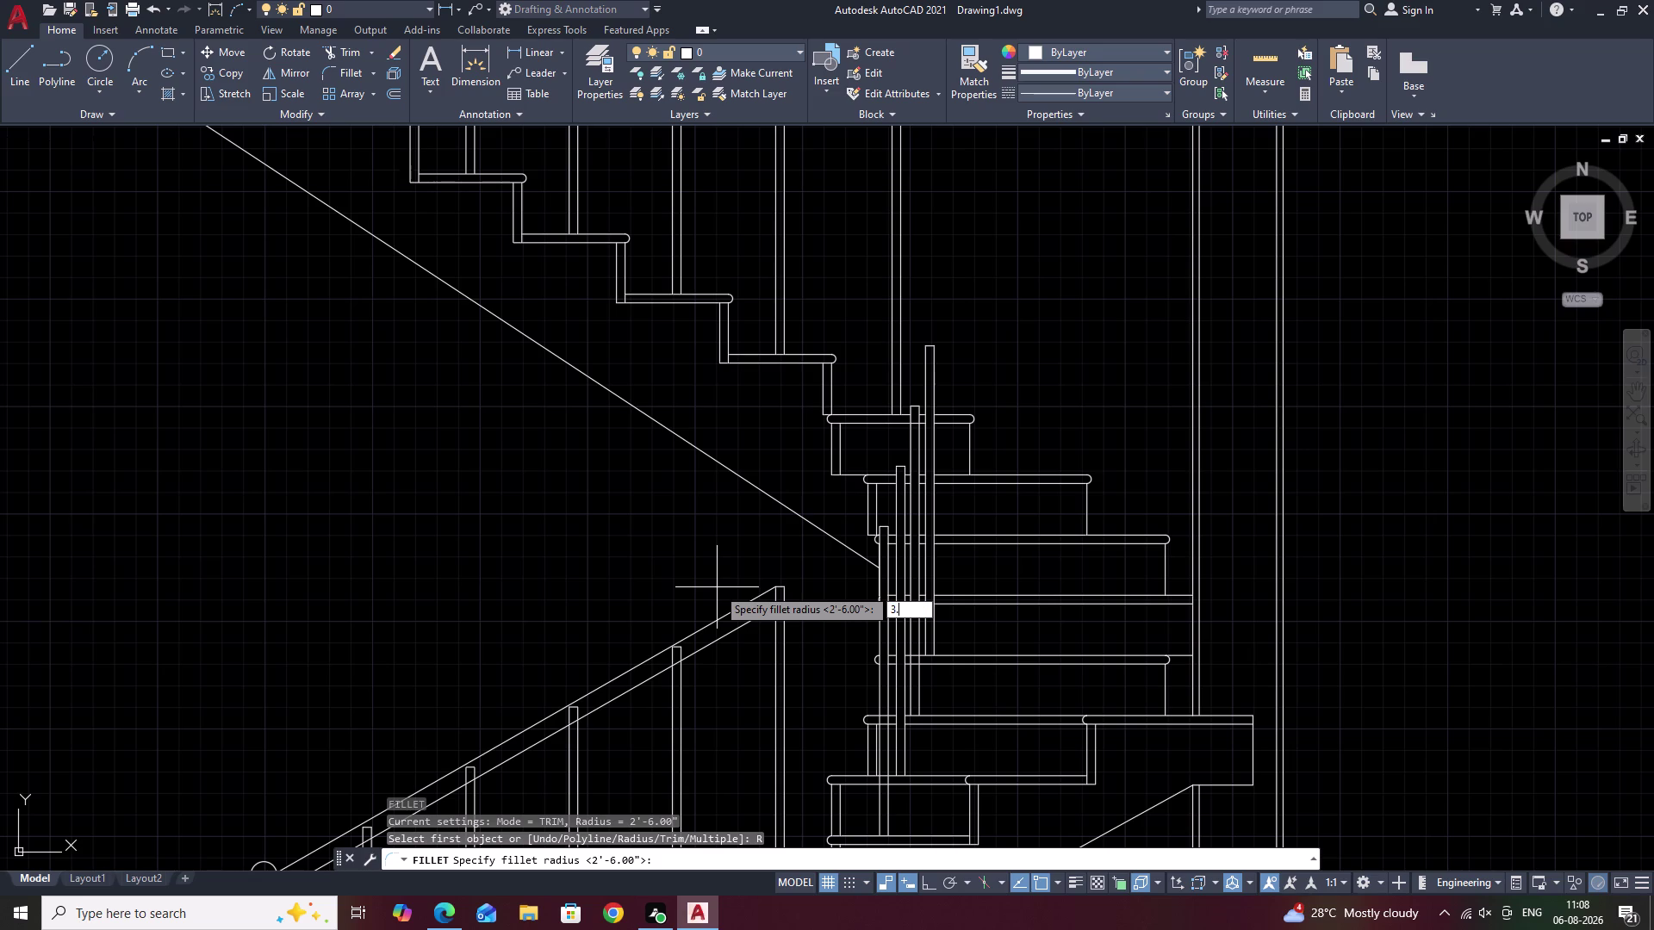
key(BackSpace)
key(Escape)
key(Escape)
text(F)
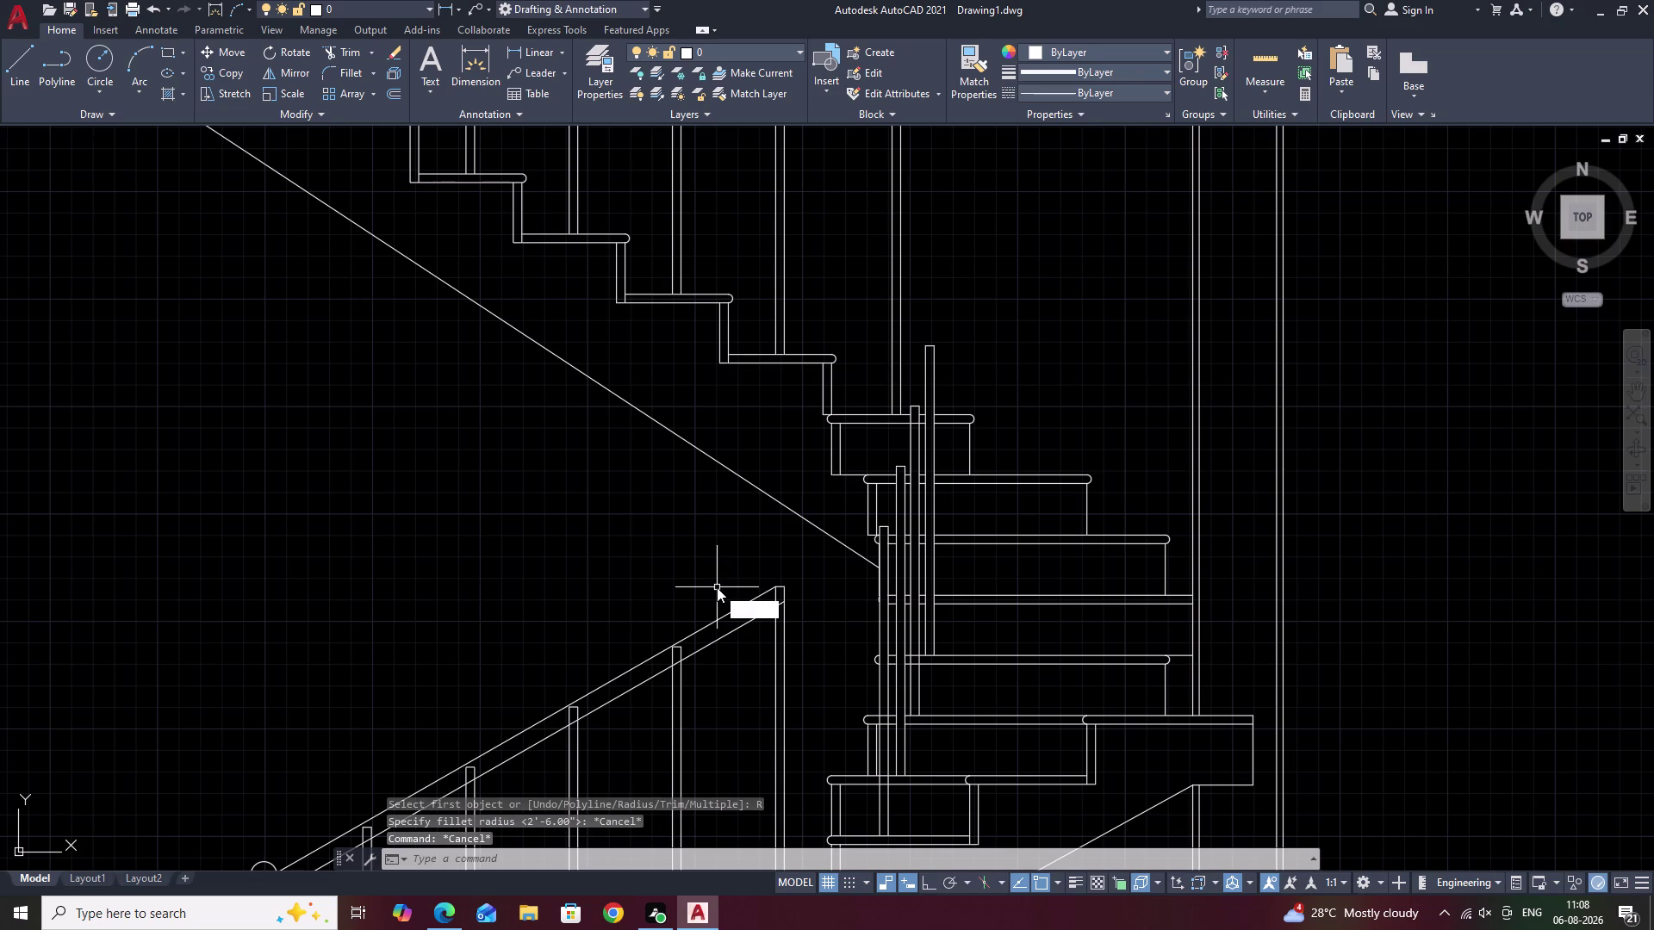
key(space)
text(R)
key(space)
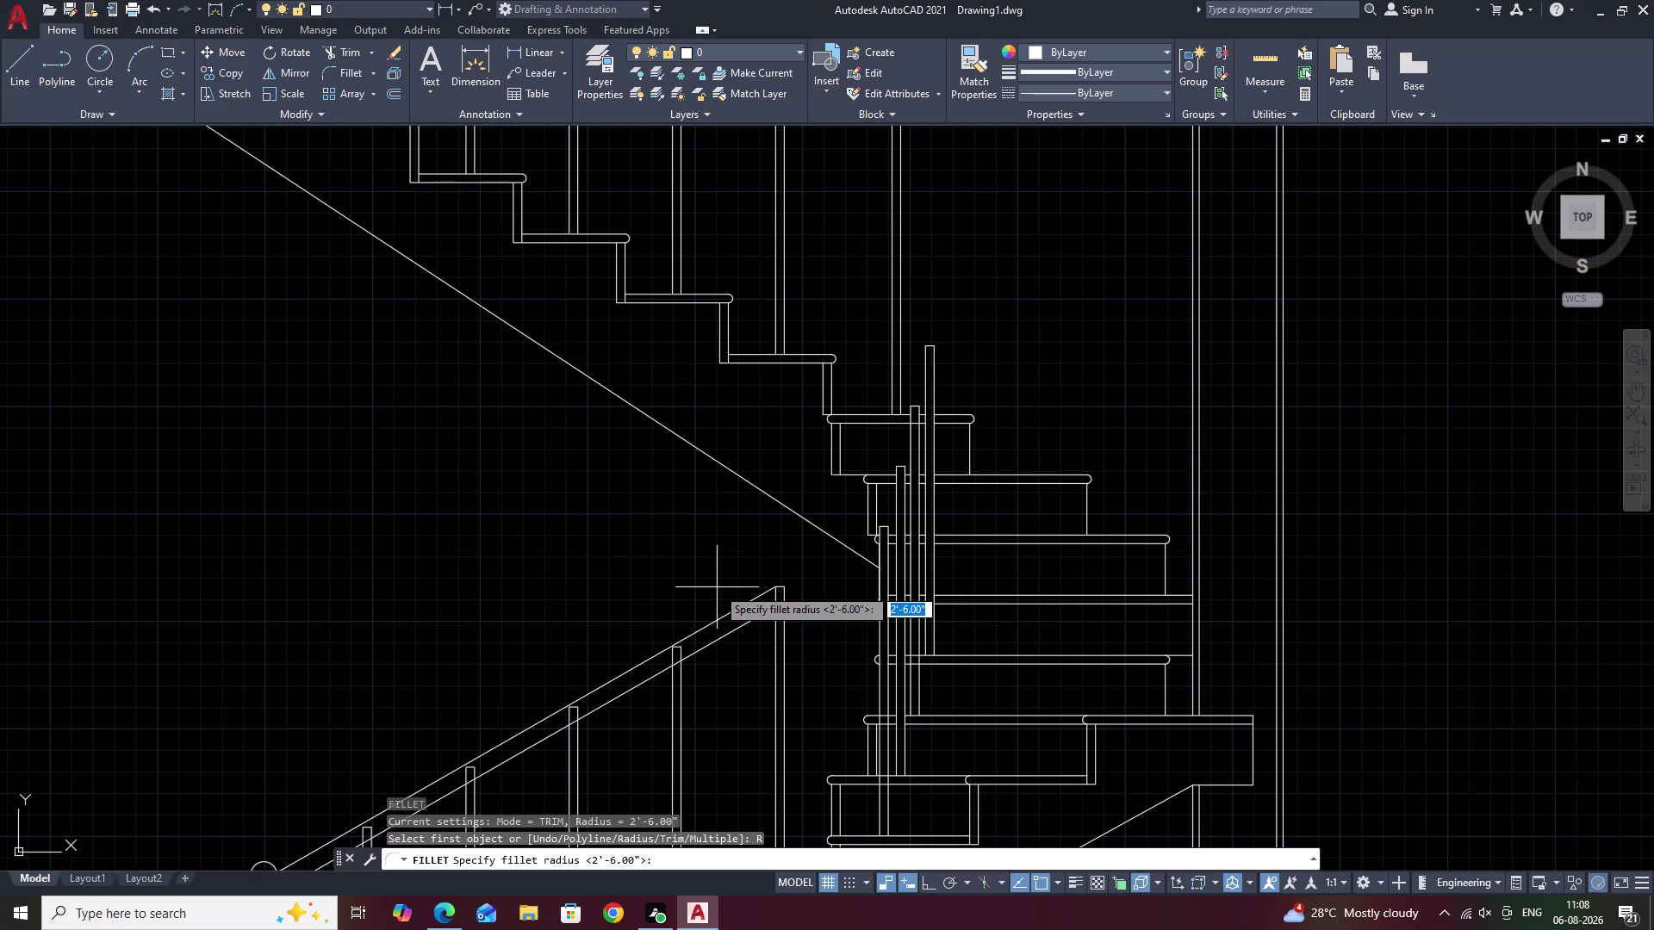
text(3.)
key(space)
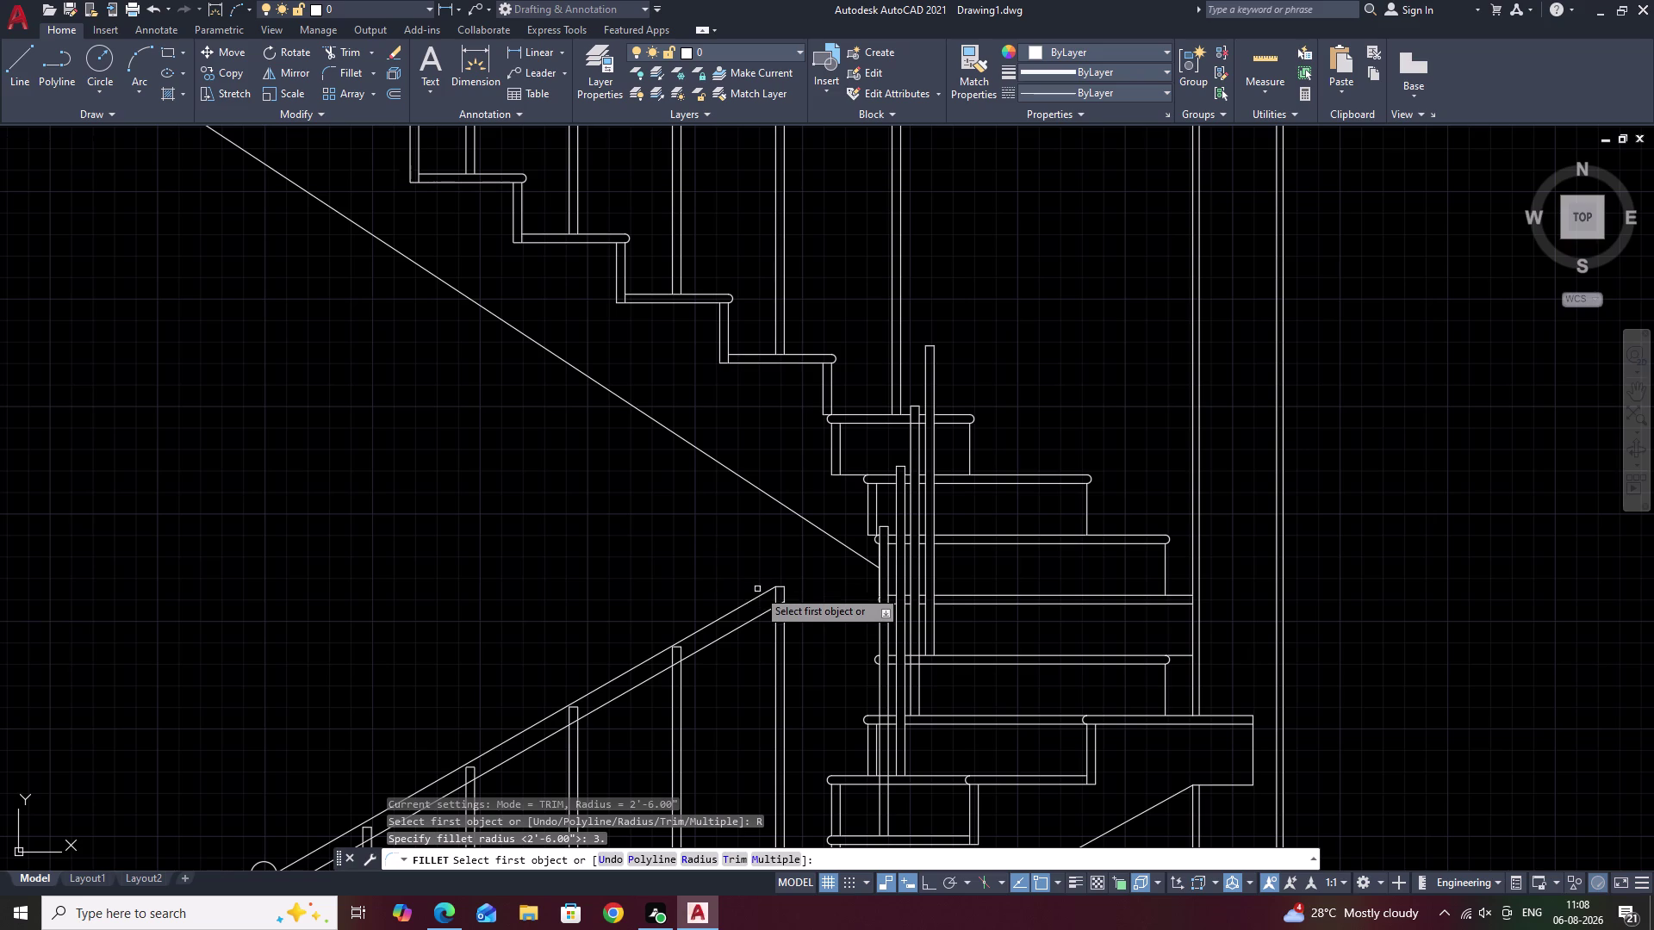
click(753, 594)
click(757, 601)
middle_drag(898, 388, 822, 627)
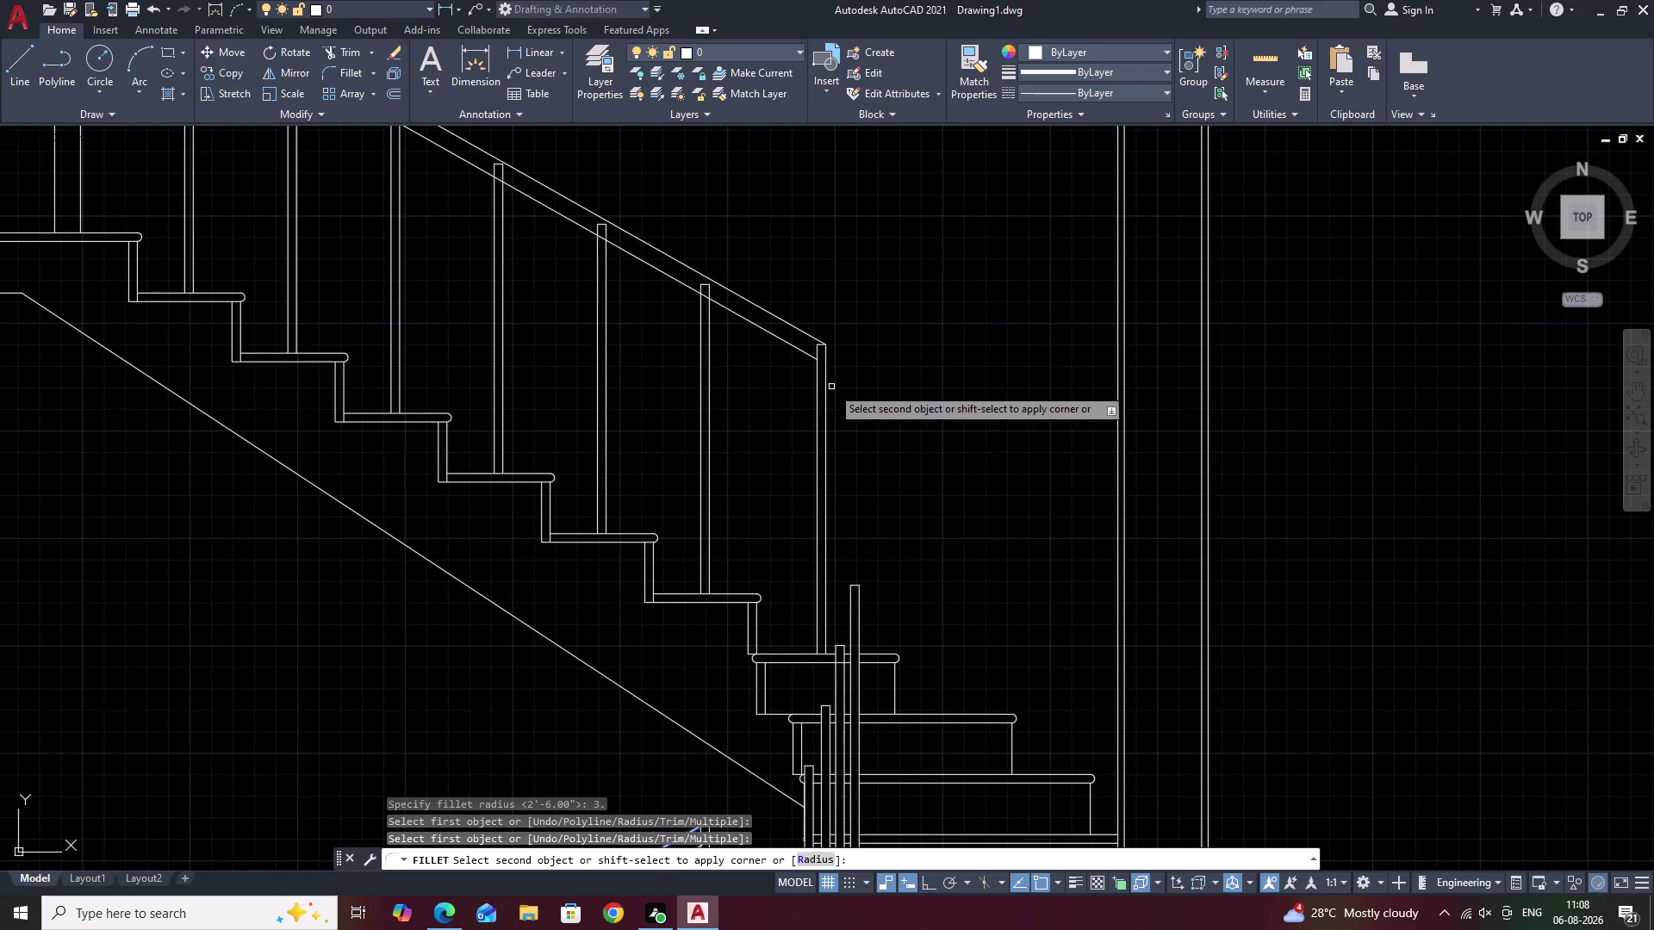
key(Escape)
text(F)
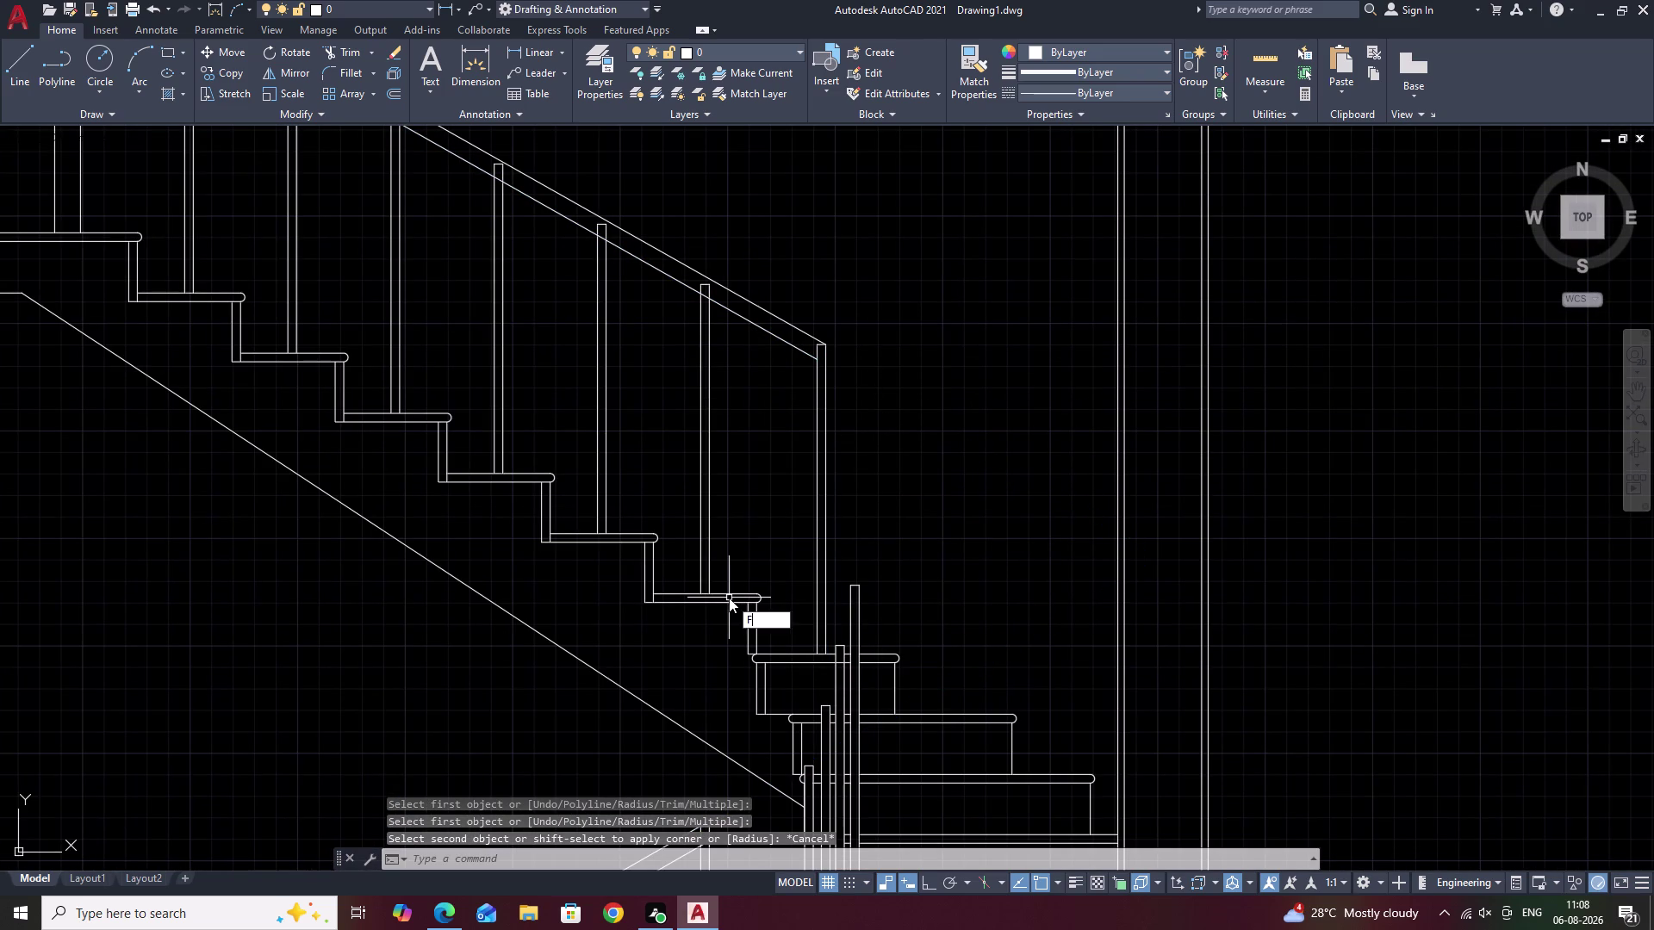
key(space)
text(R 30)
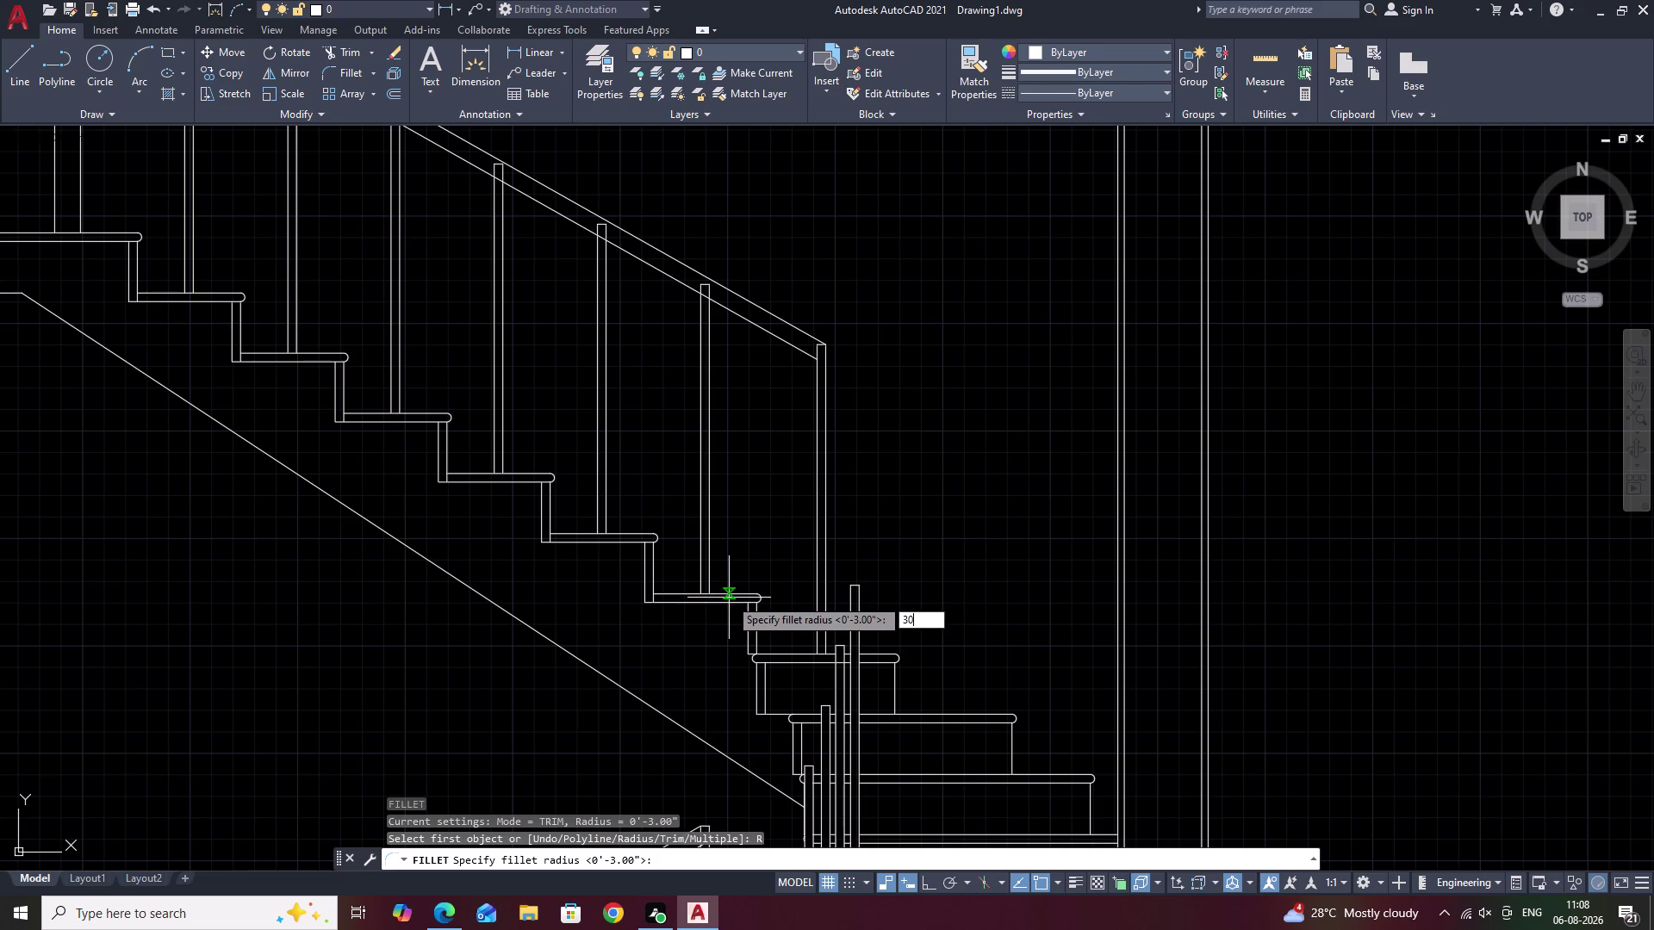
key(space)
click(791, 344)
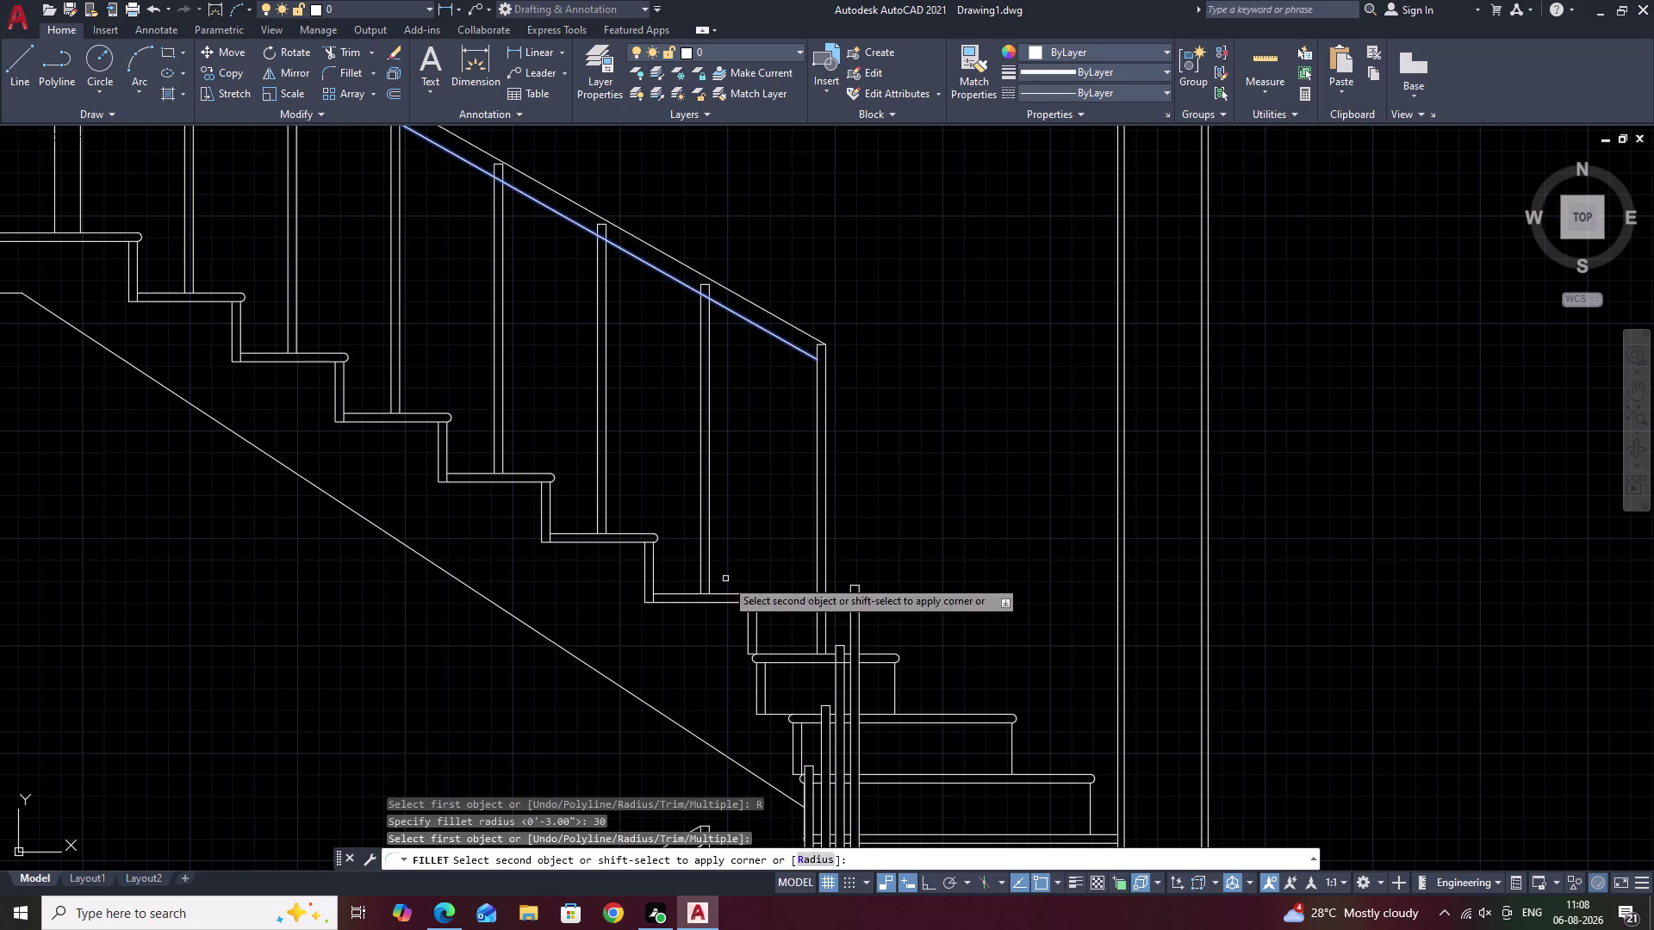
middle_drag(725, 579, 848, 339)
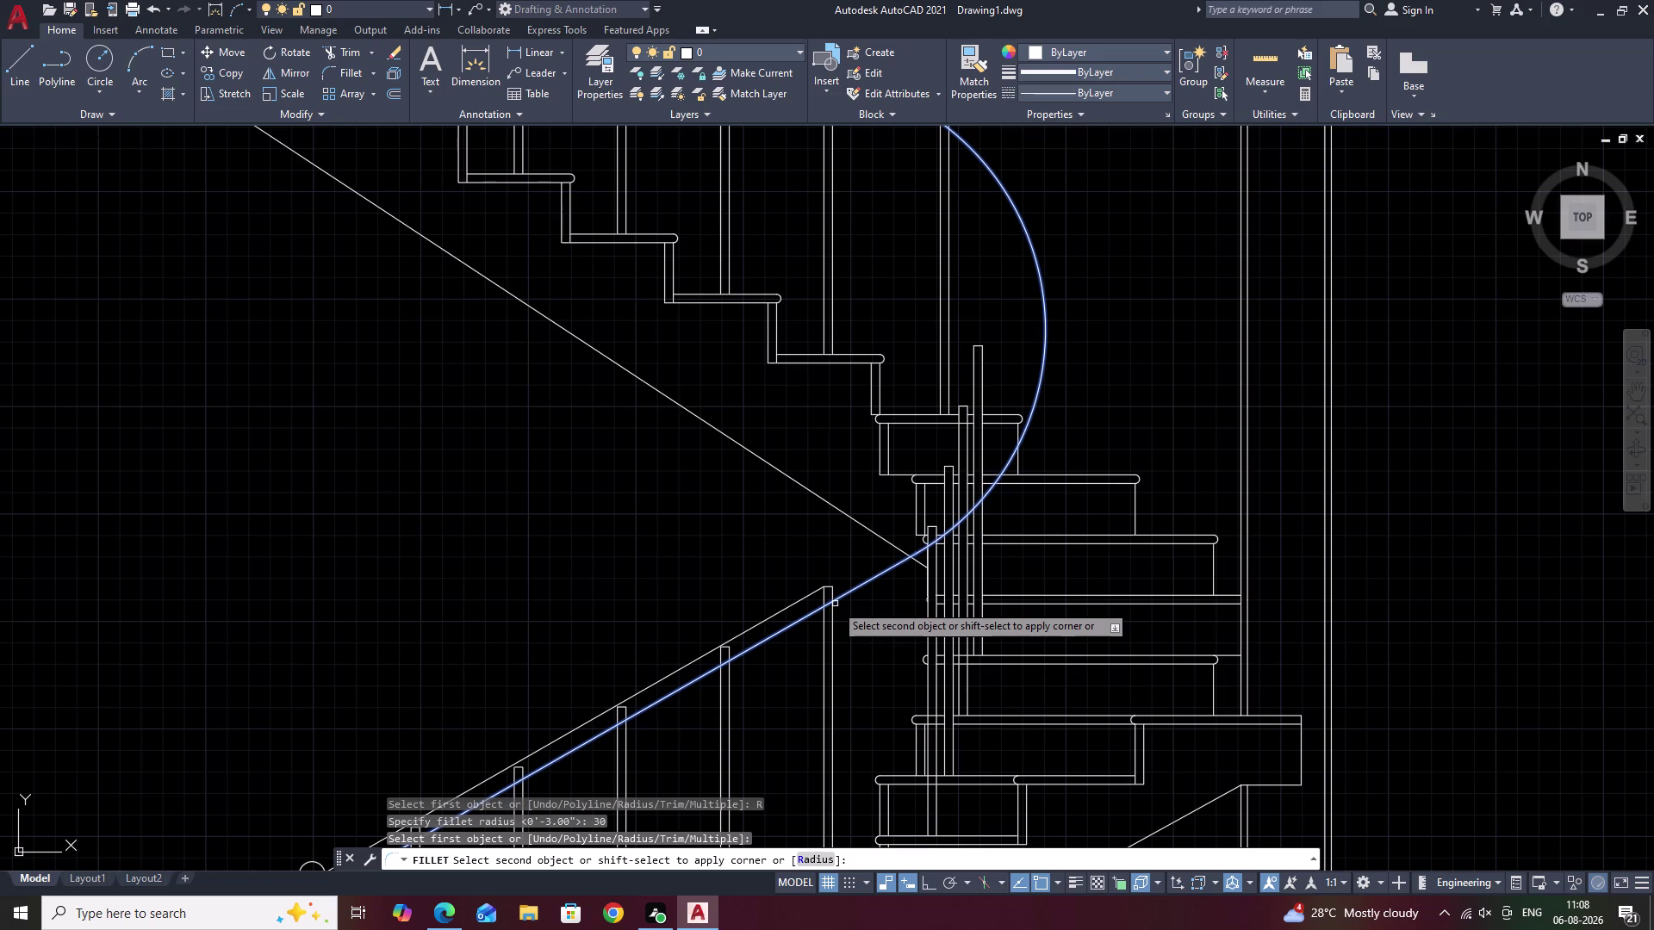
middle_drag(968, 223, 988, 387)
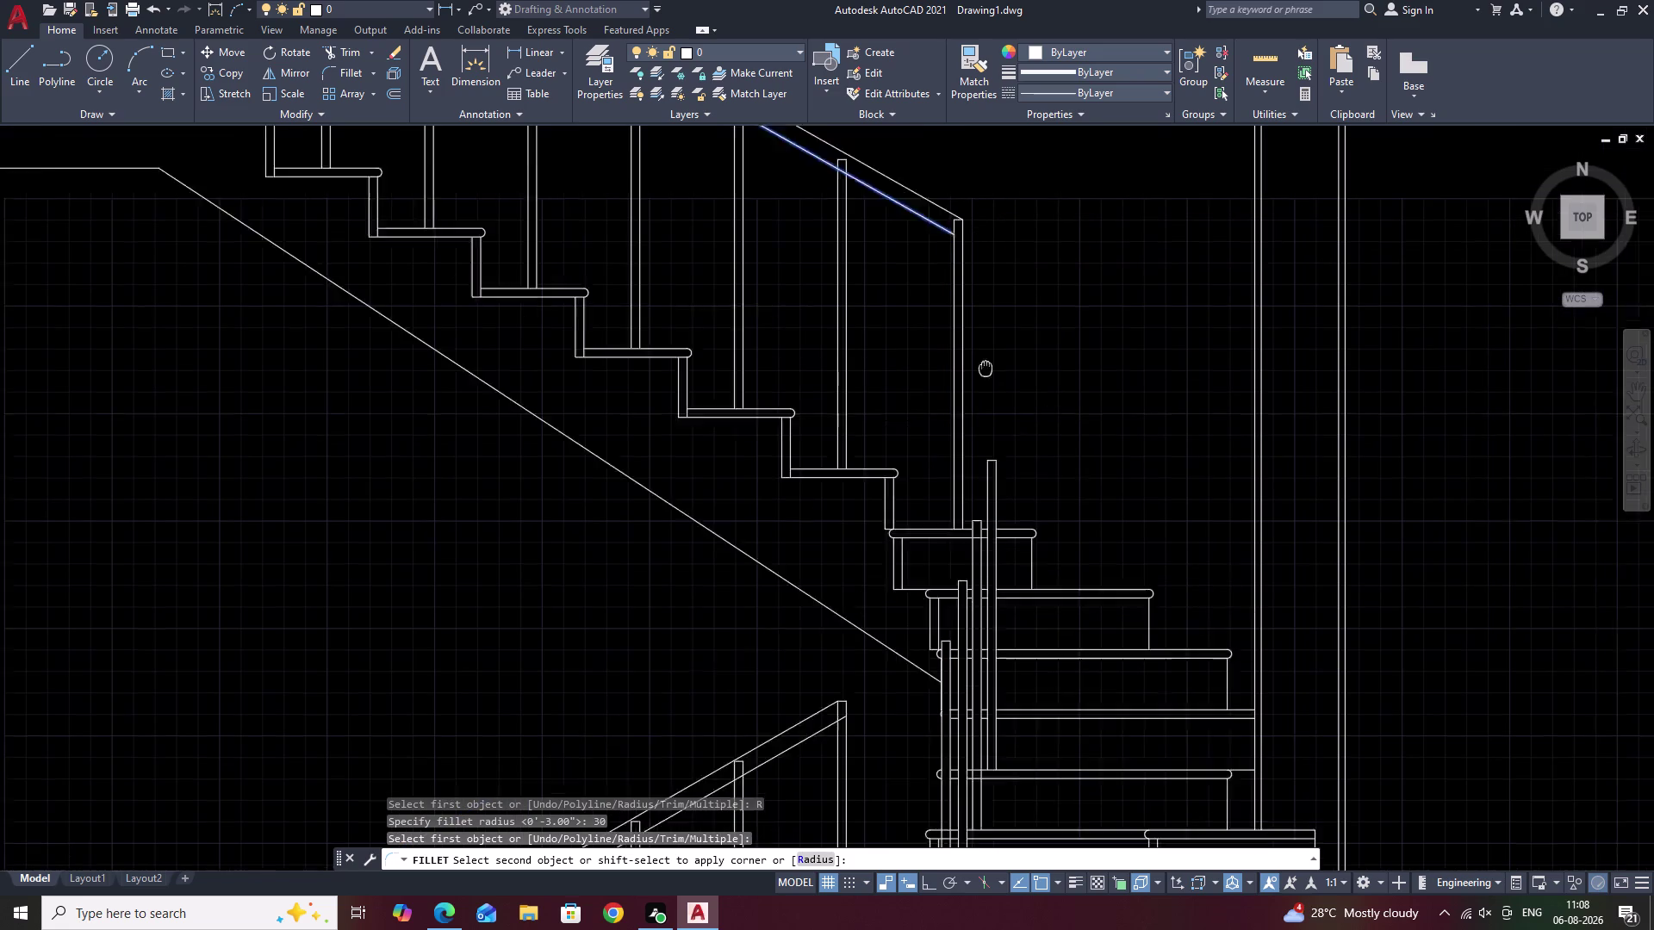
middle_drag(988, 387, 988, 388)
key(Escape)
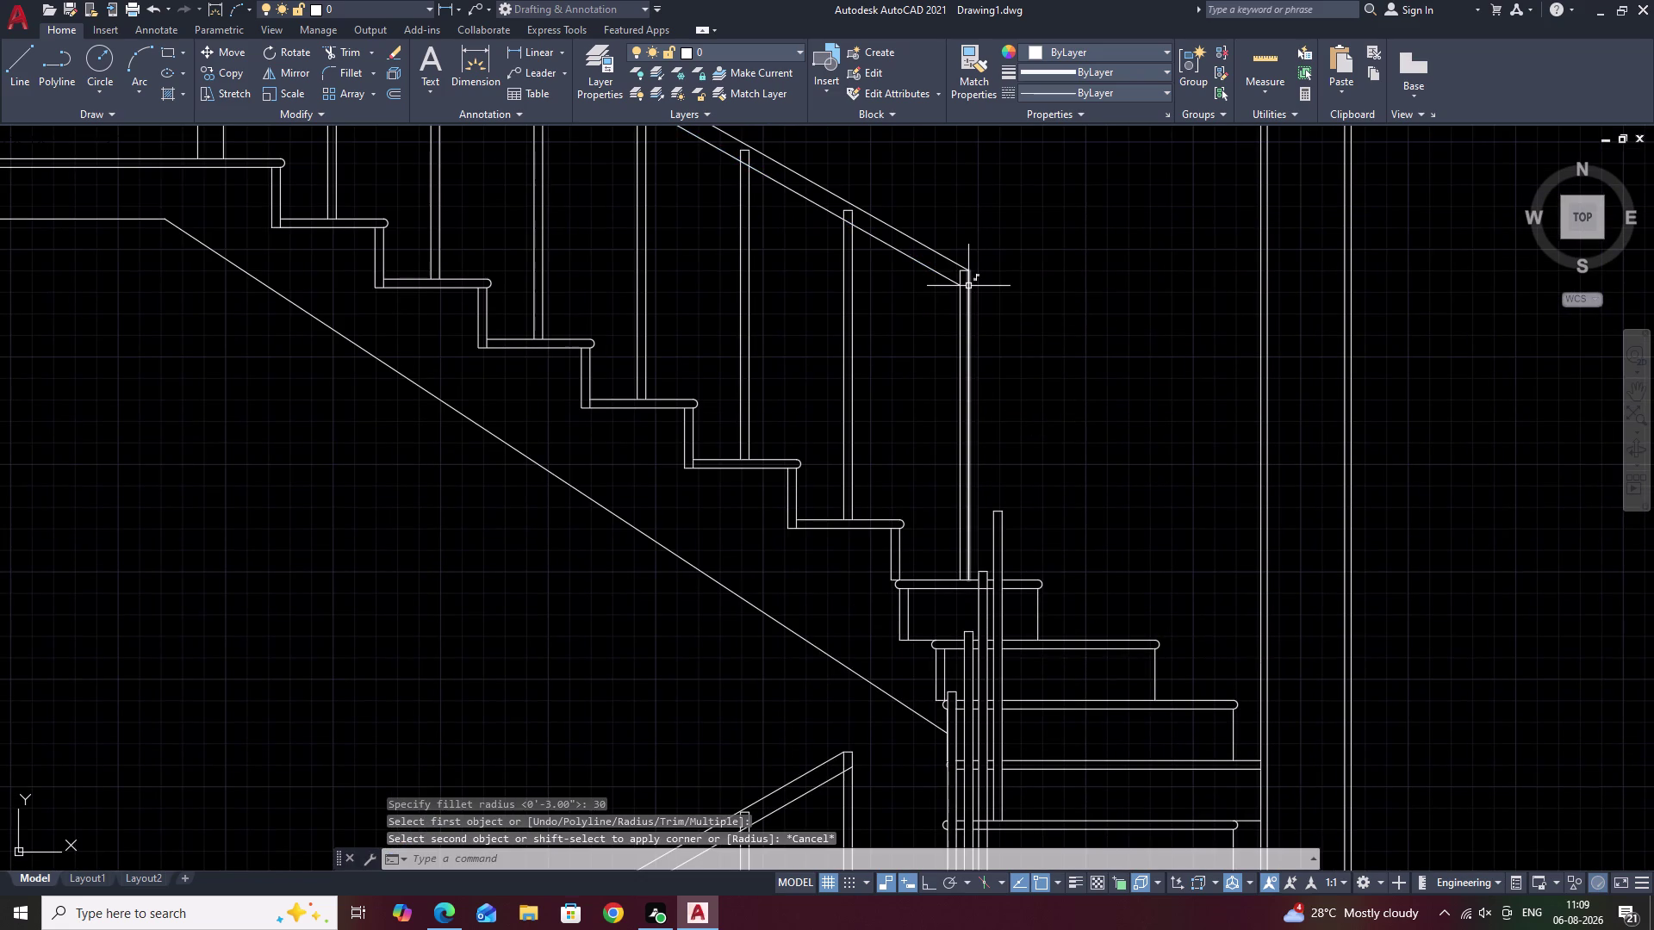
scroll(down, 3)
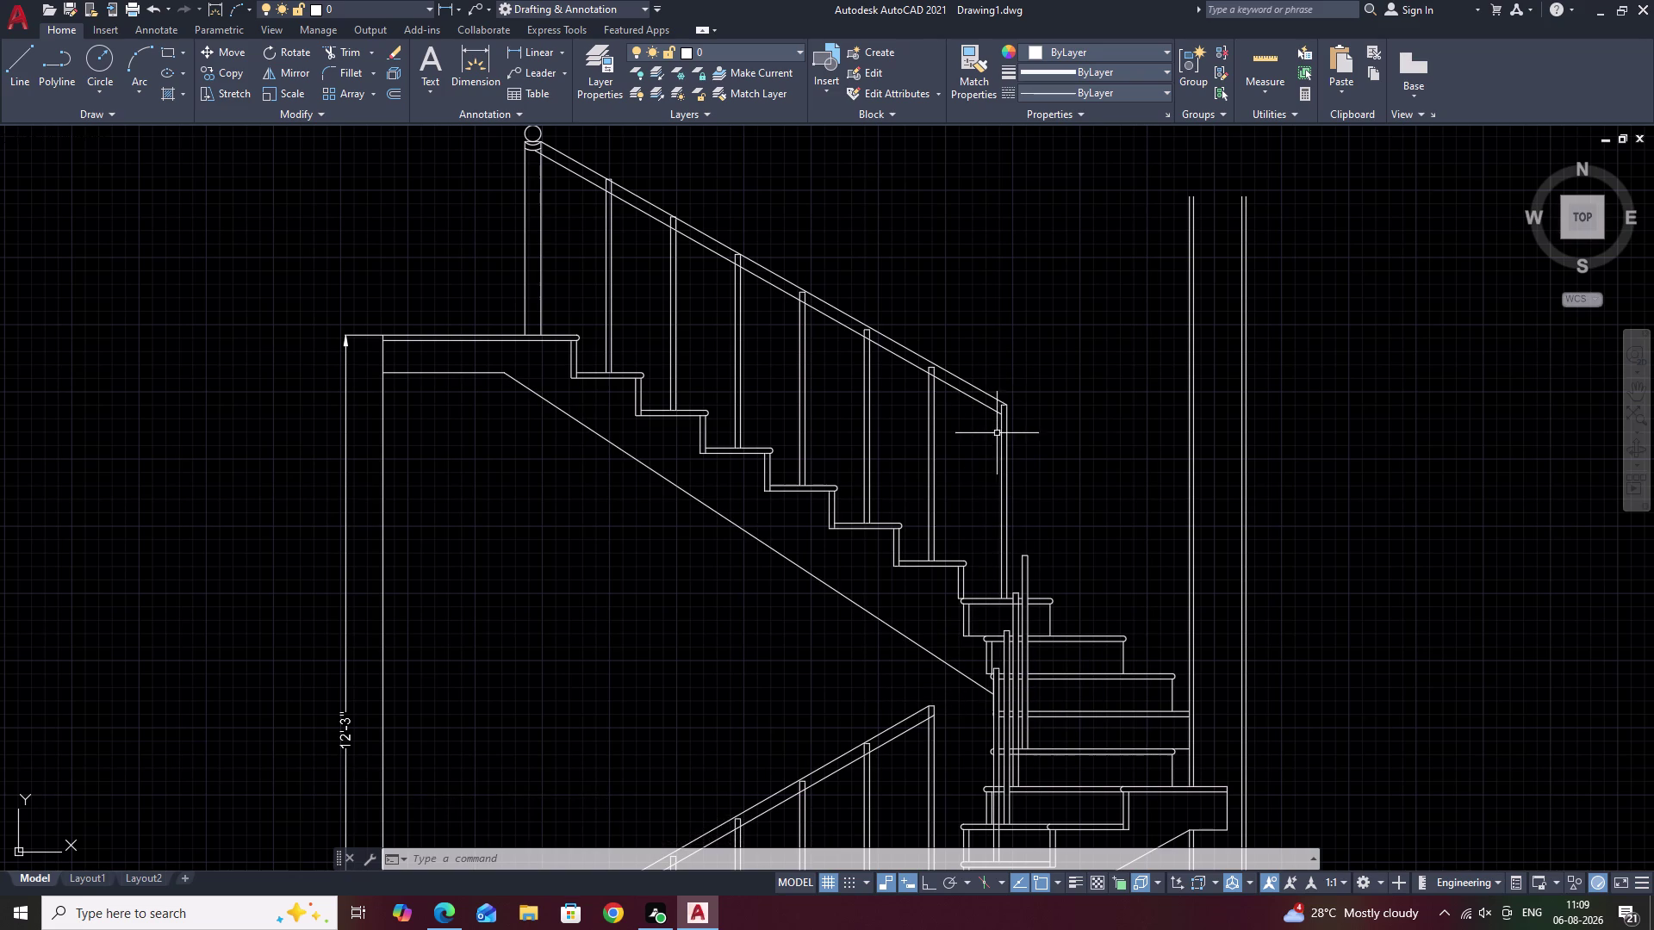
middle_drag(944, 491, 1069, 359)
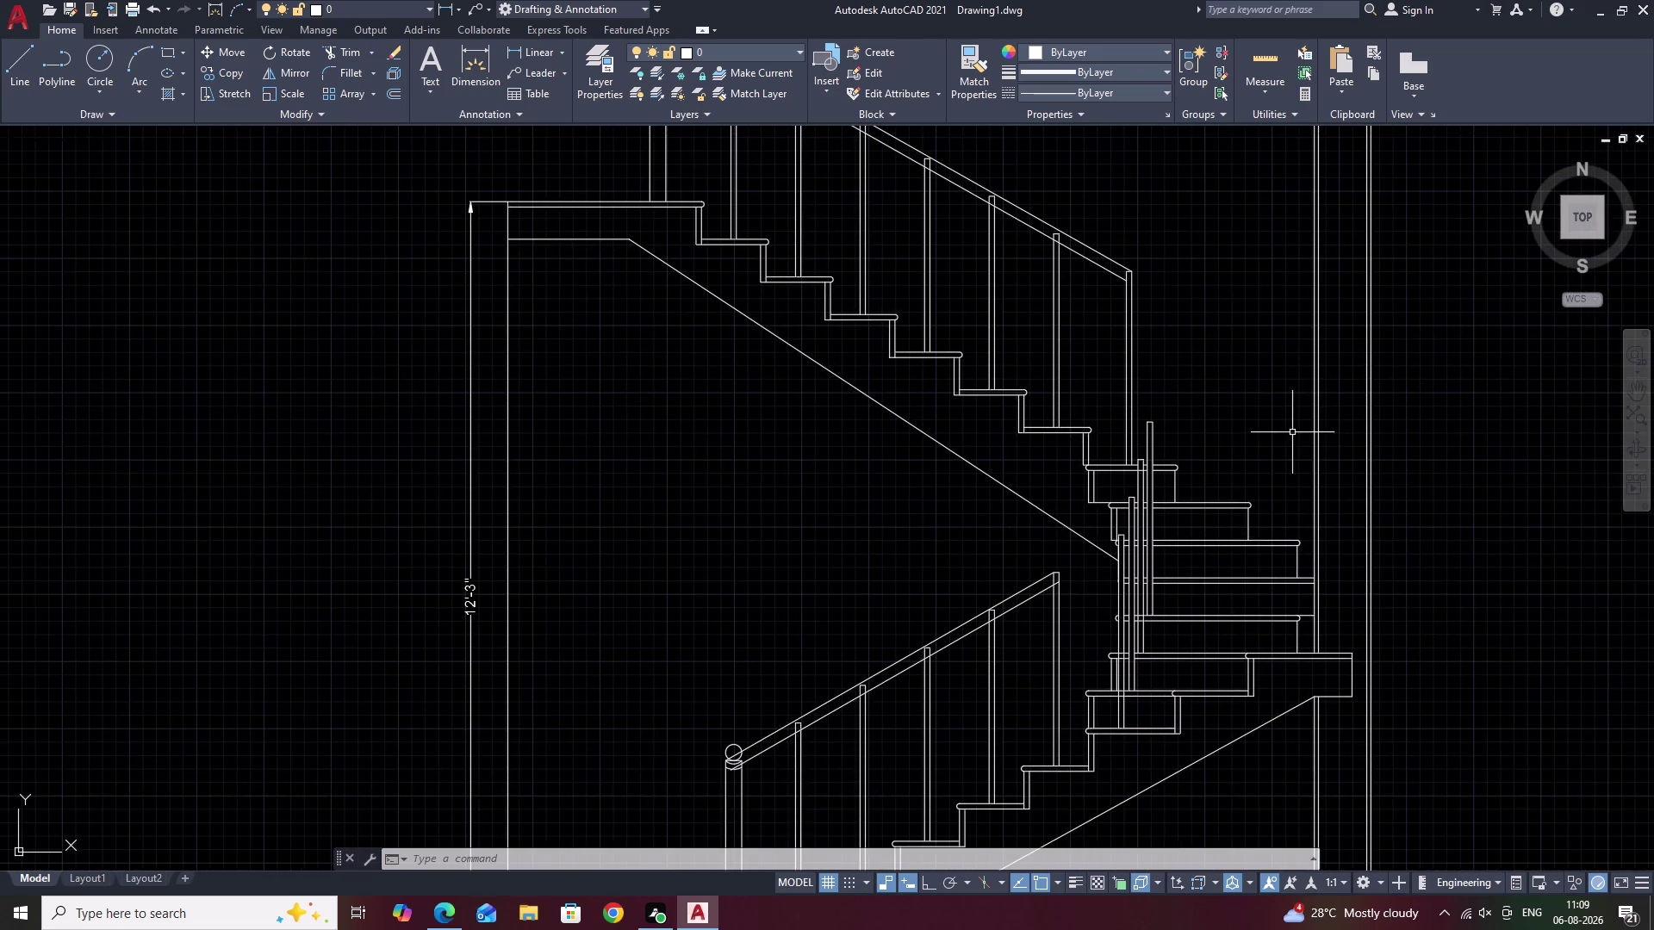
middle_drag(1112, 432, 1193, 380)
scroll(down, 3)
middle_drag(1200, 378, 1134, 553)
scroll(up, 3)
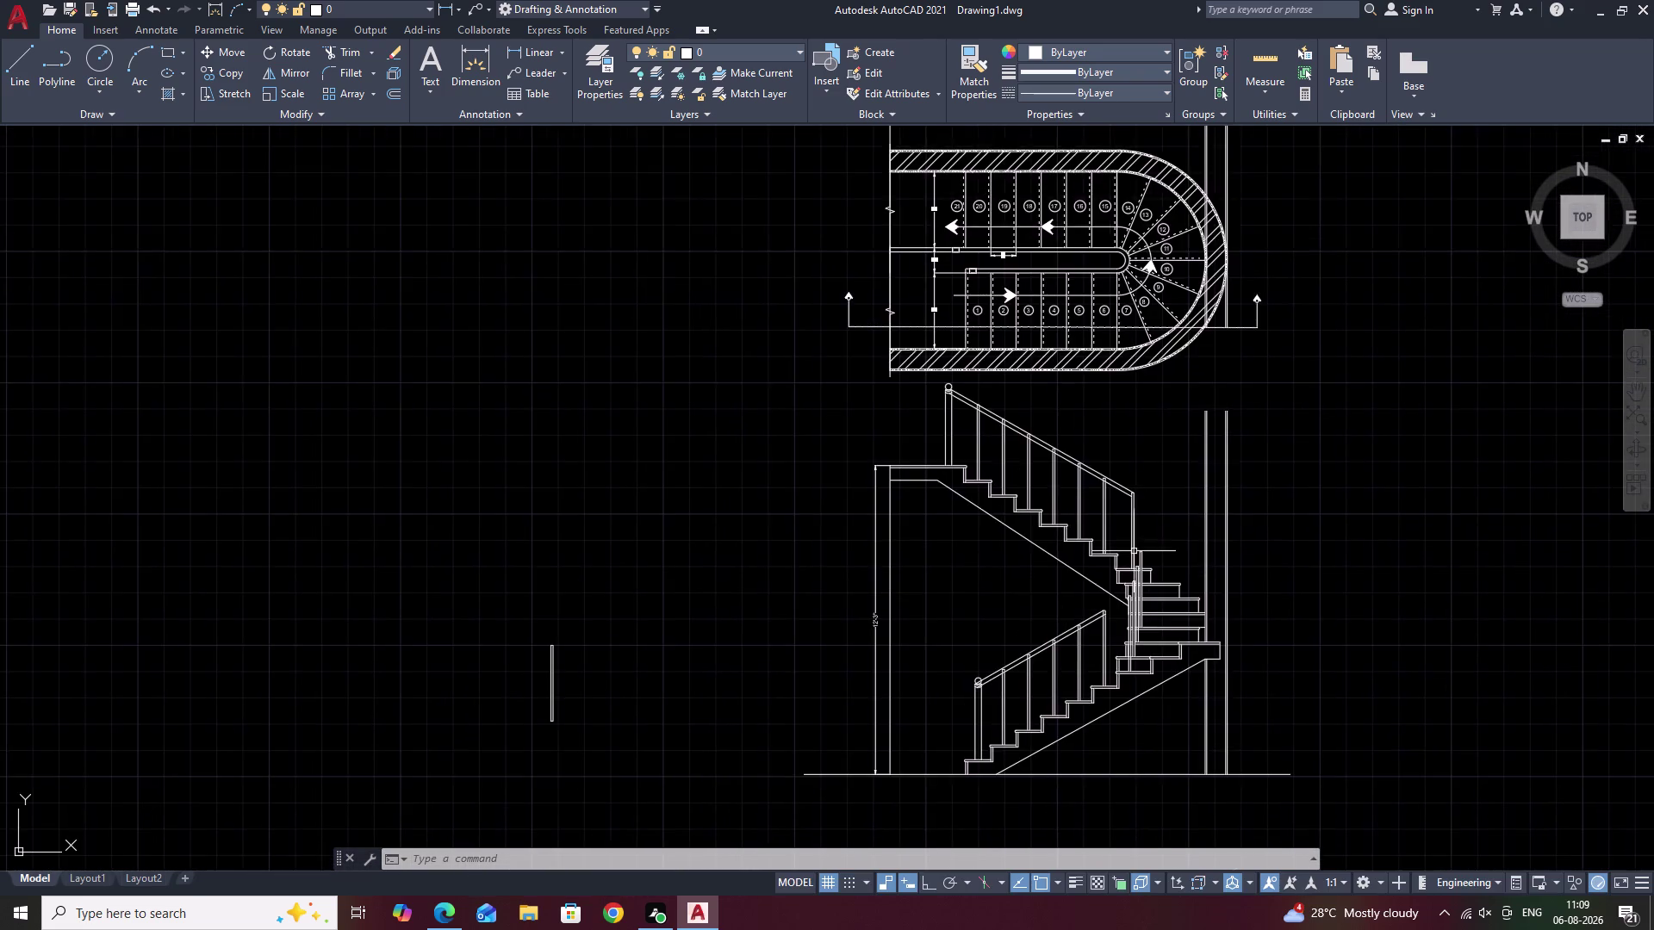
scroll(up, 3)
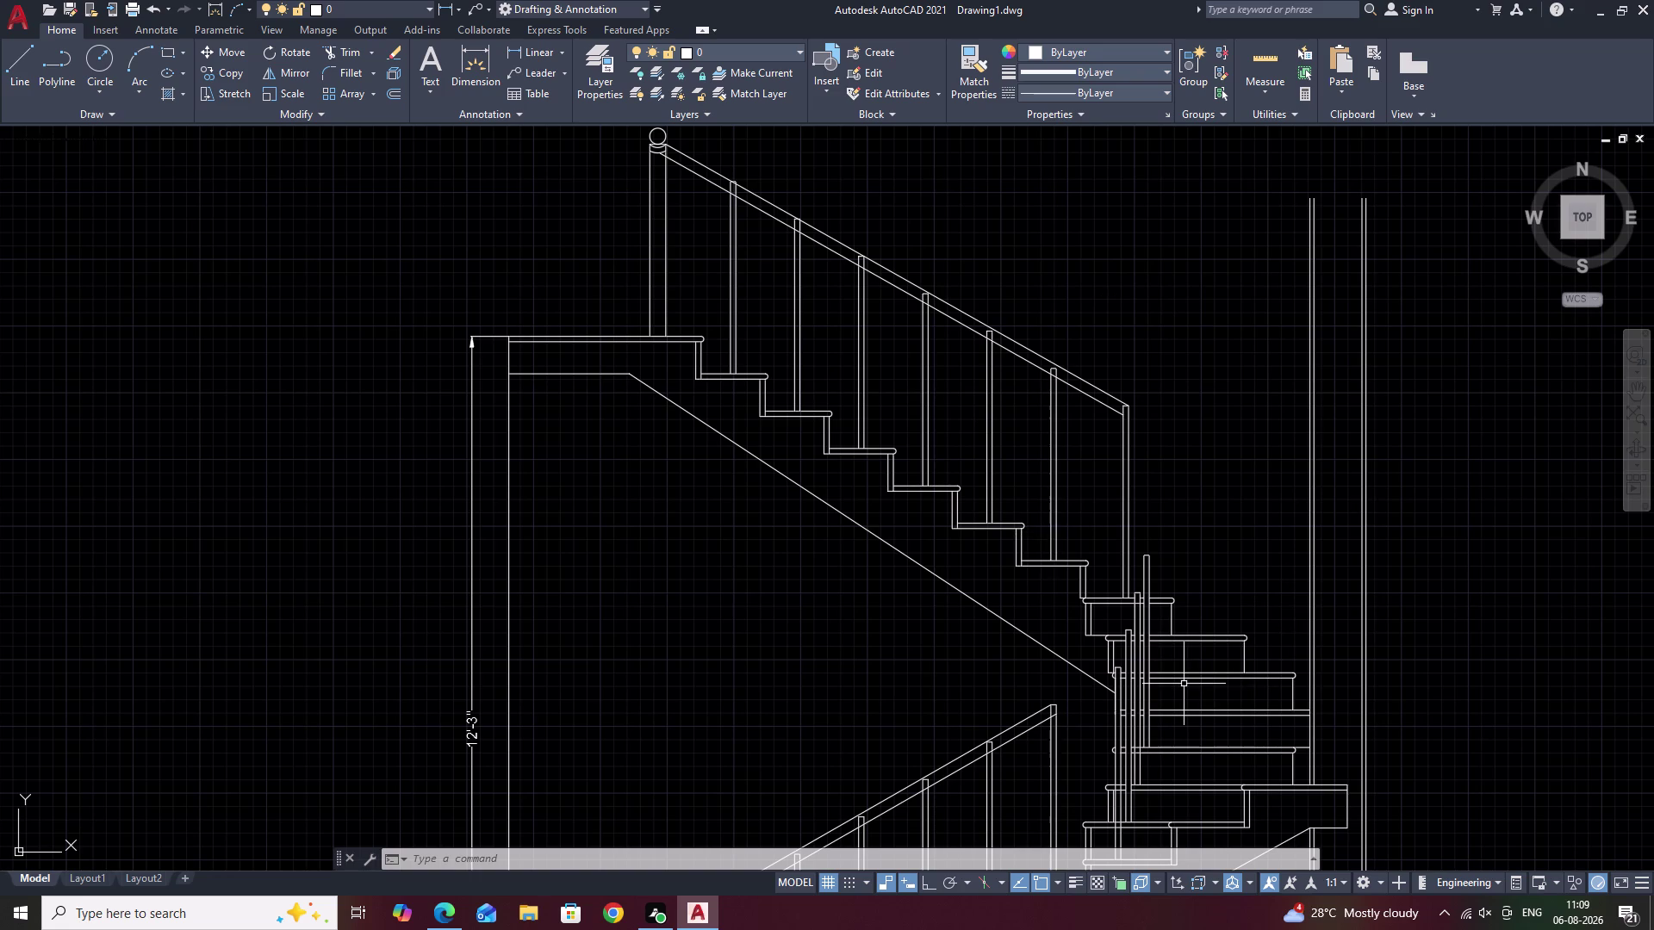
text(F)
key(space)
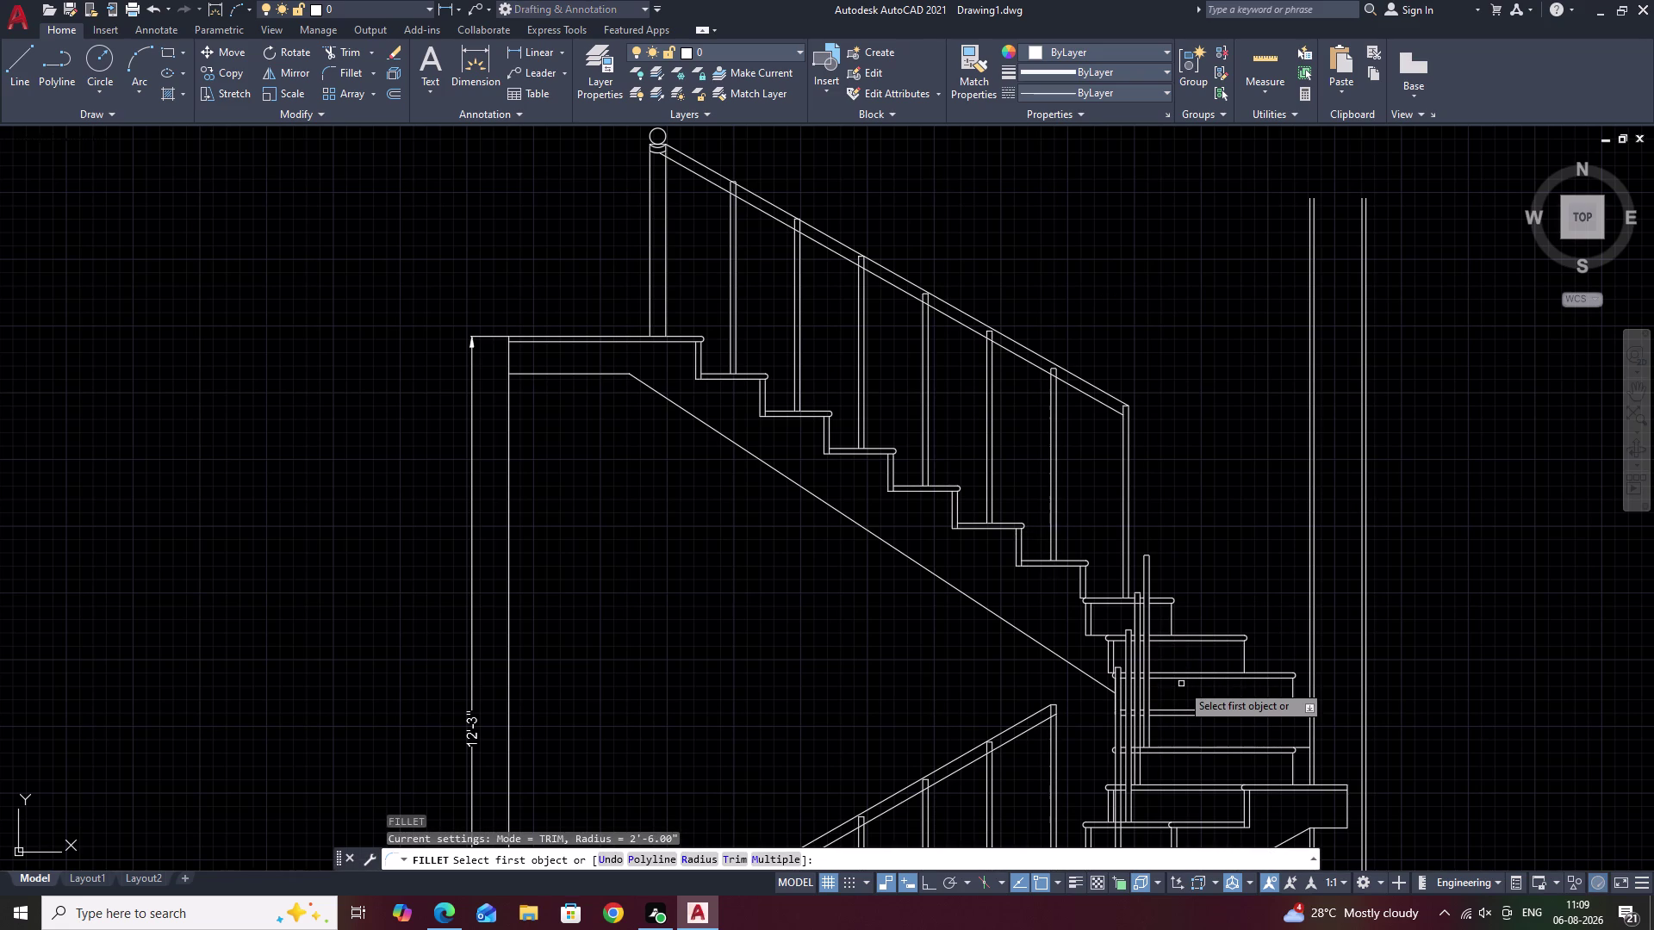
text(R)
key(space)
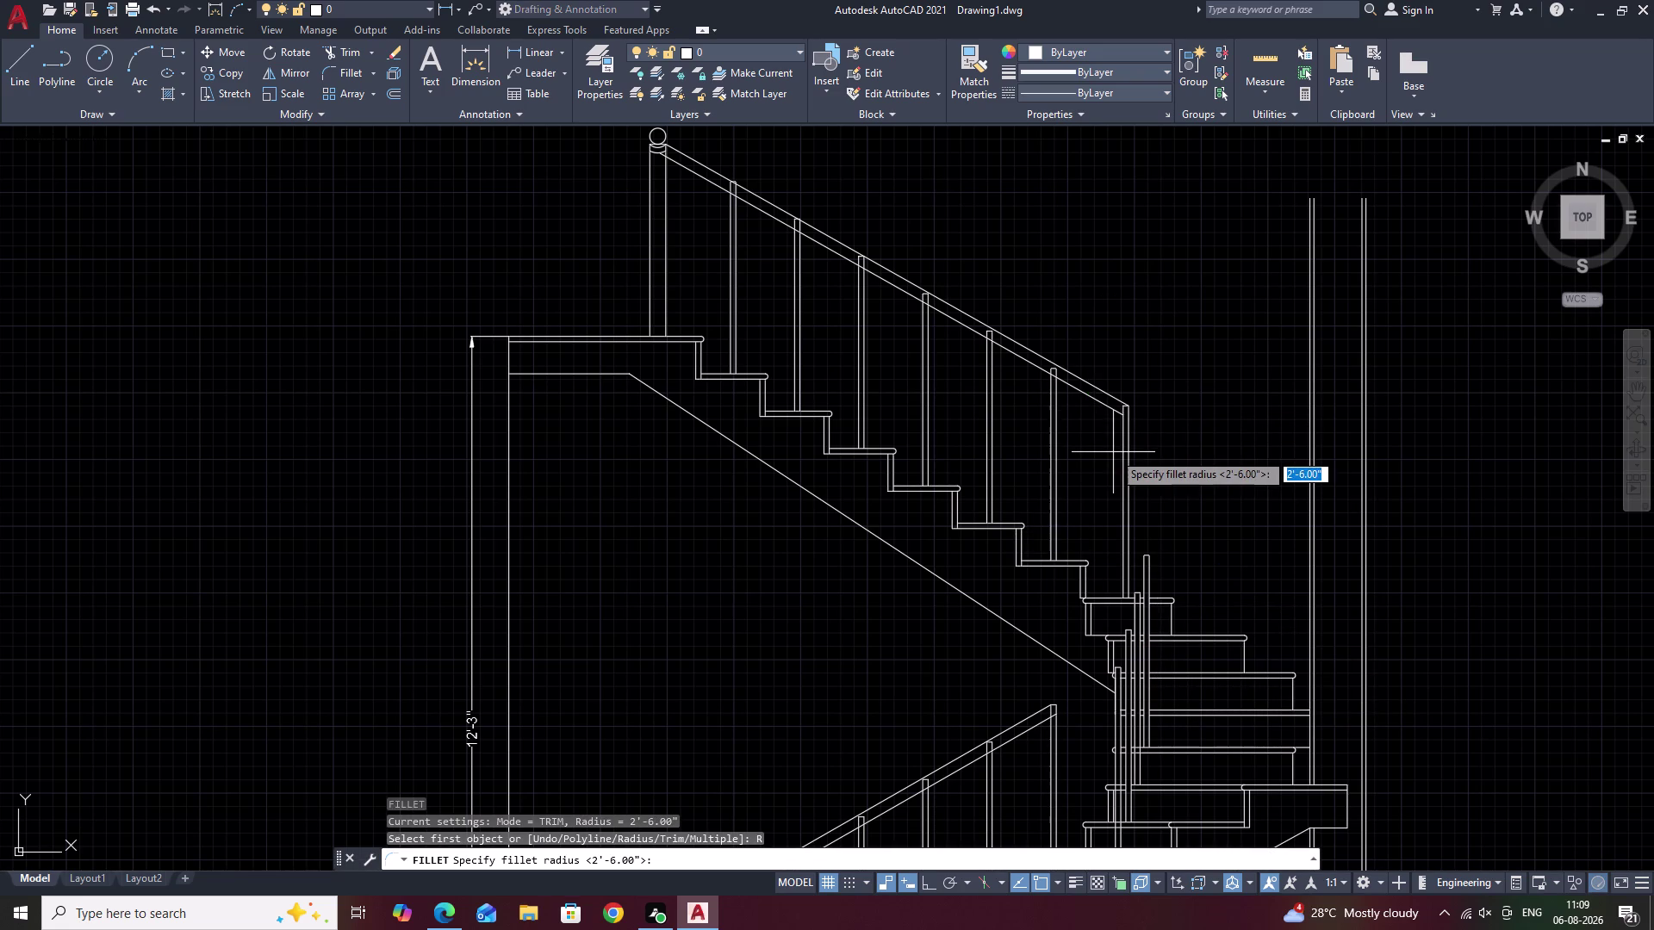
key(Escape)
key(Escape)
key(Escape)
key(f)
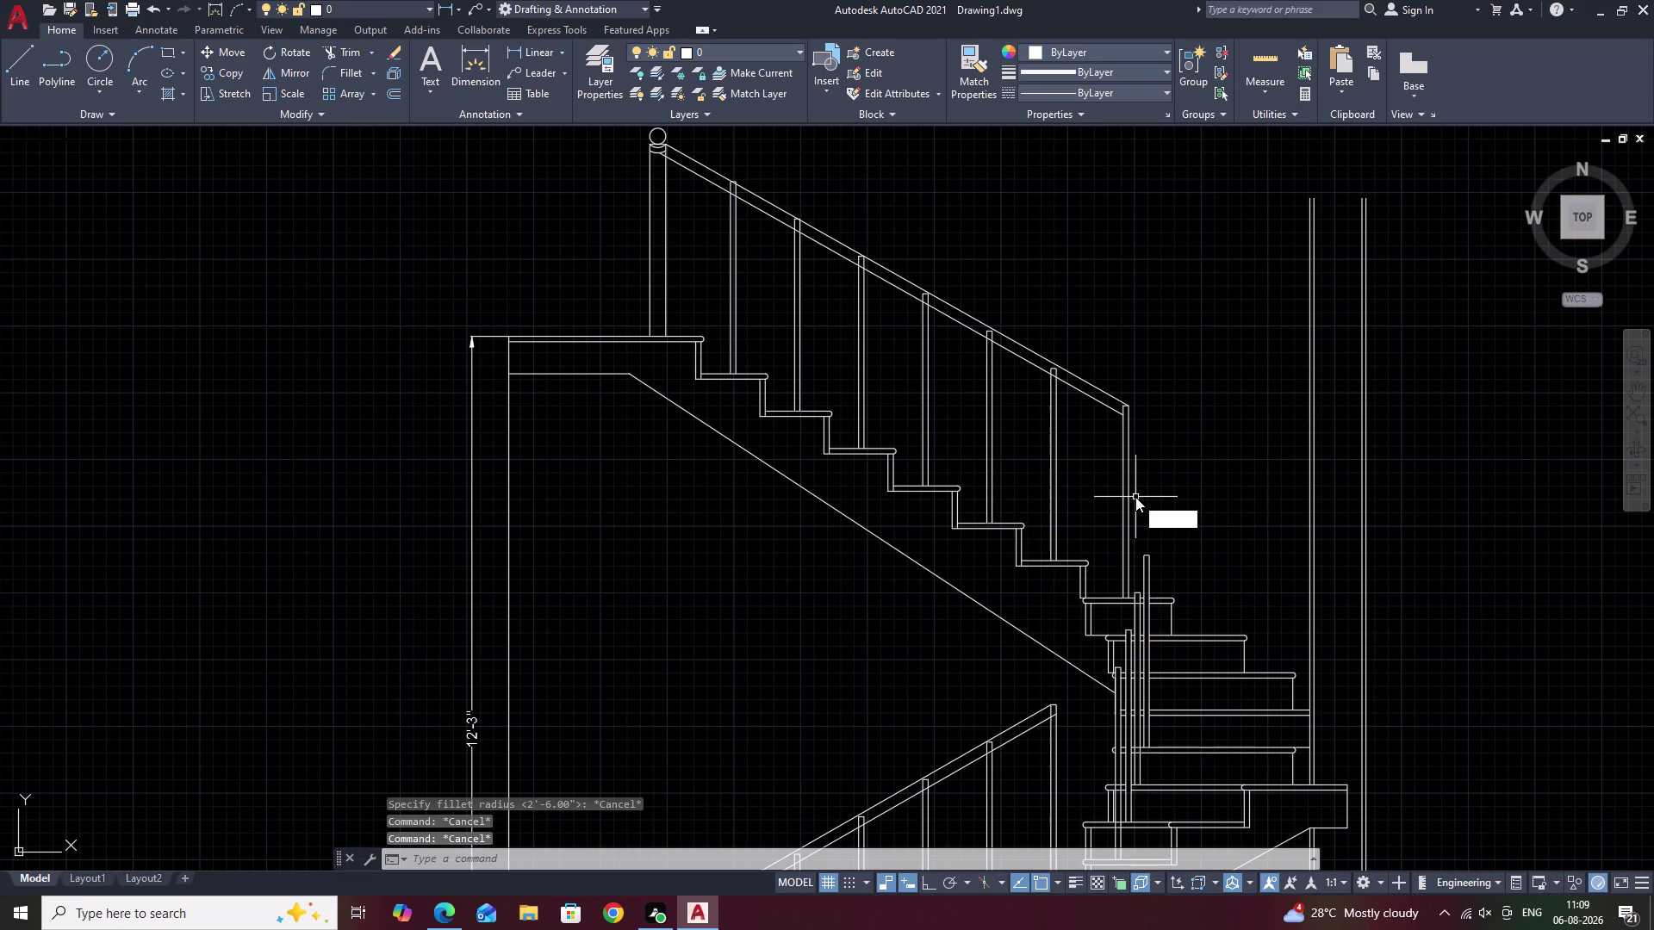